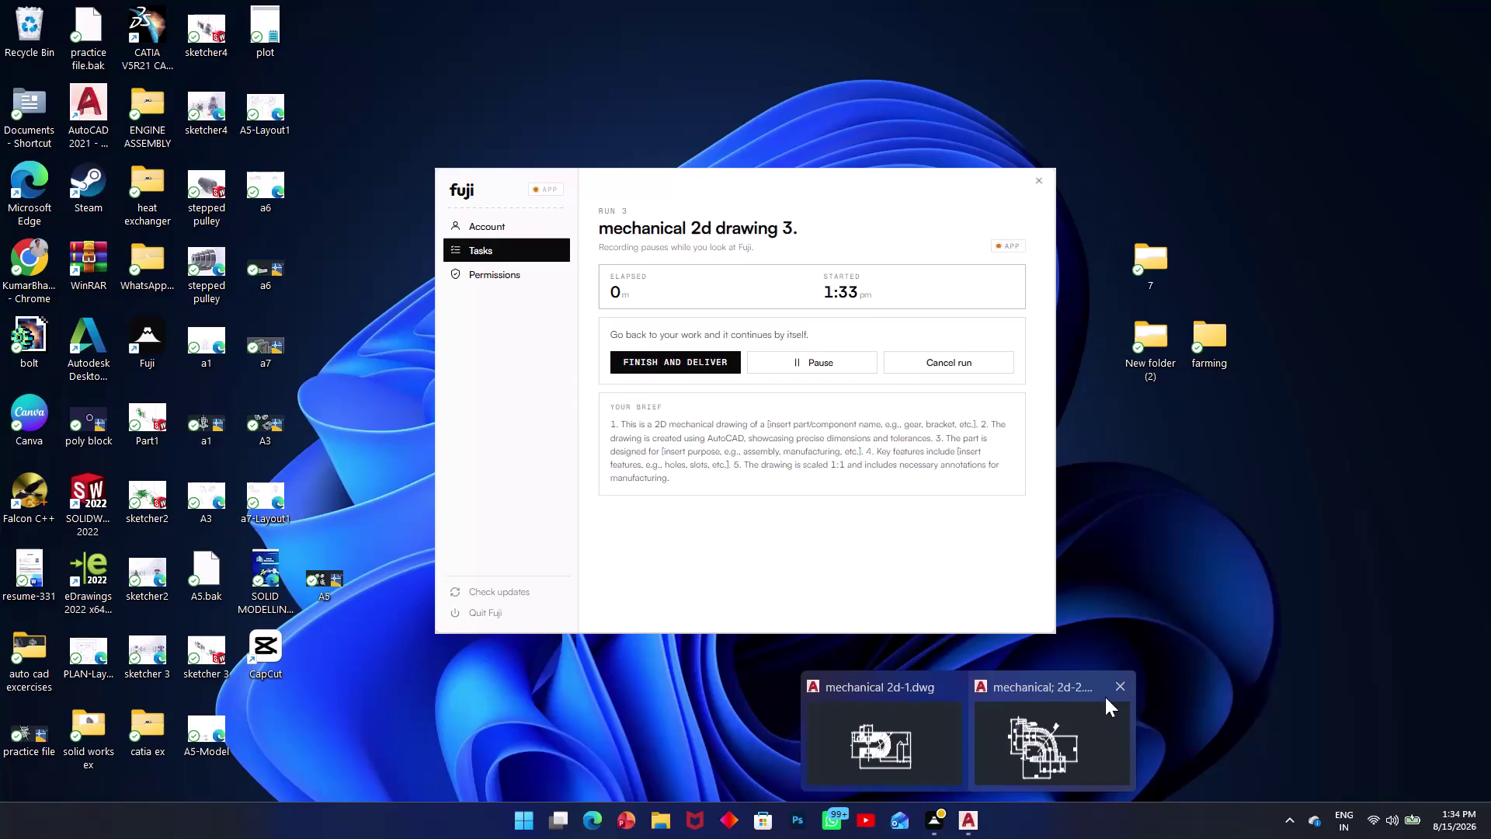
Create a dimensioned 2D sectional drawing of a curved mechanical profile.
Maximize AutoCAD, close both mechanical 2d drawings and start a new blank drawing.
click(926, 762)
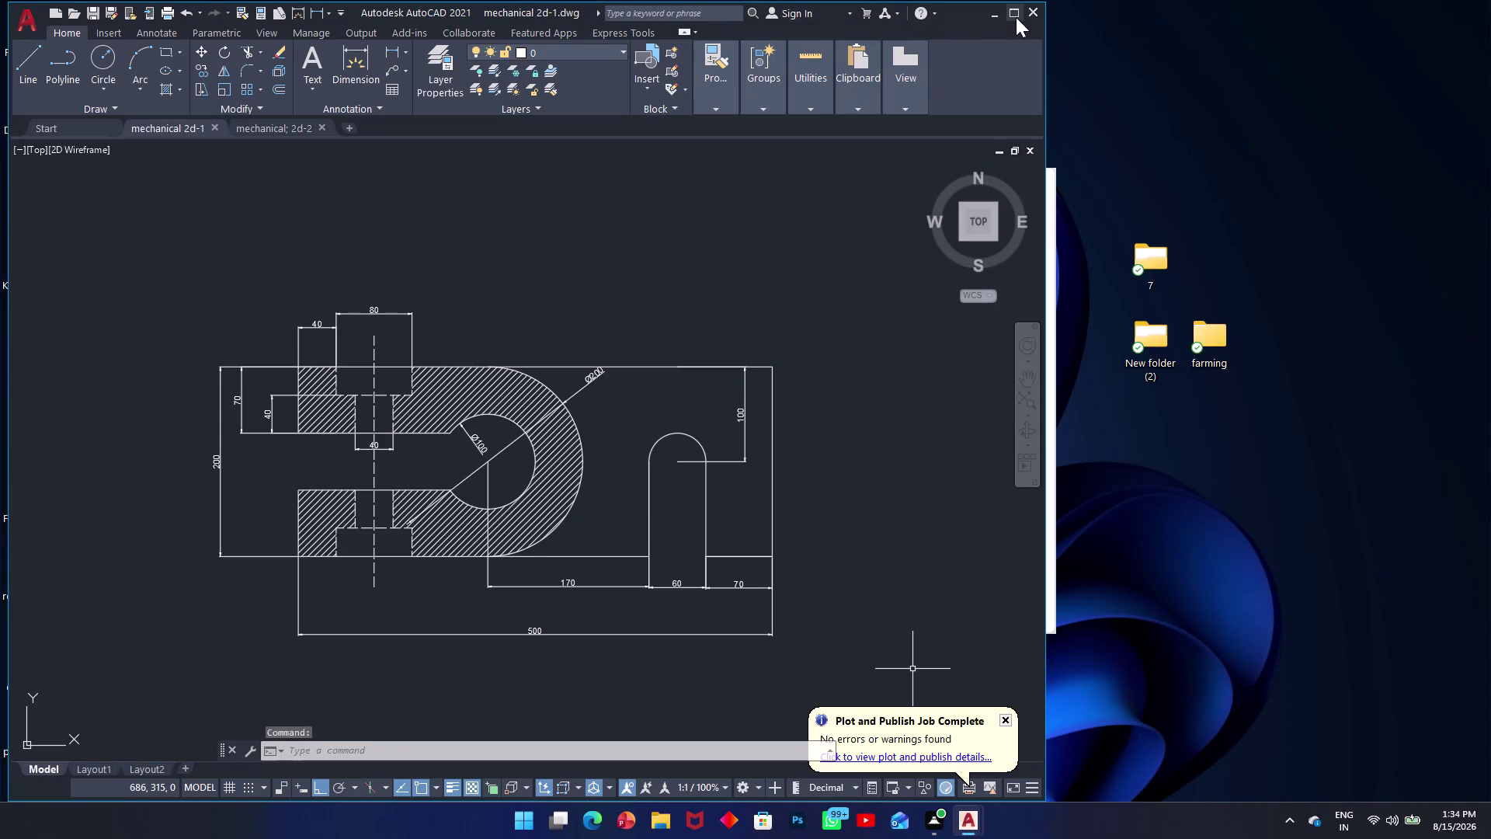
click(1018, 17)
click(312, 121)
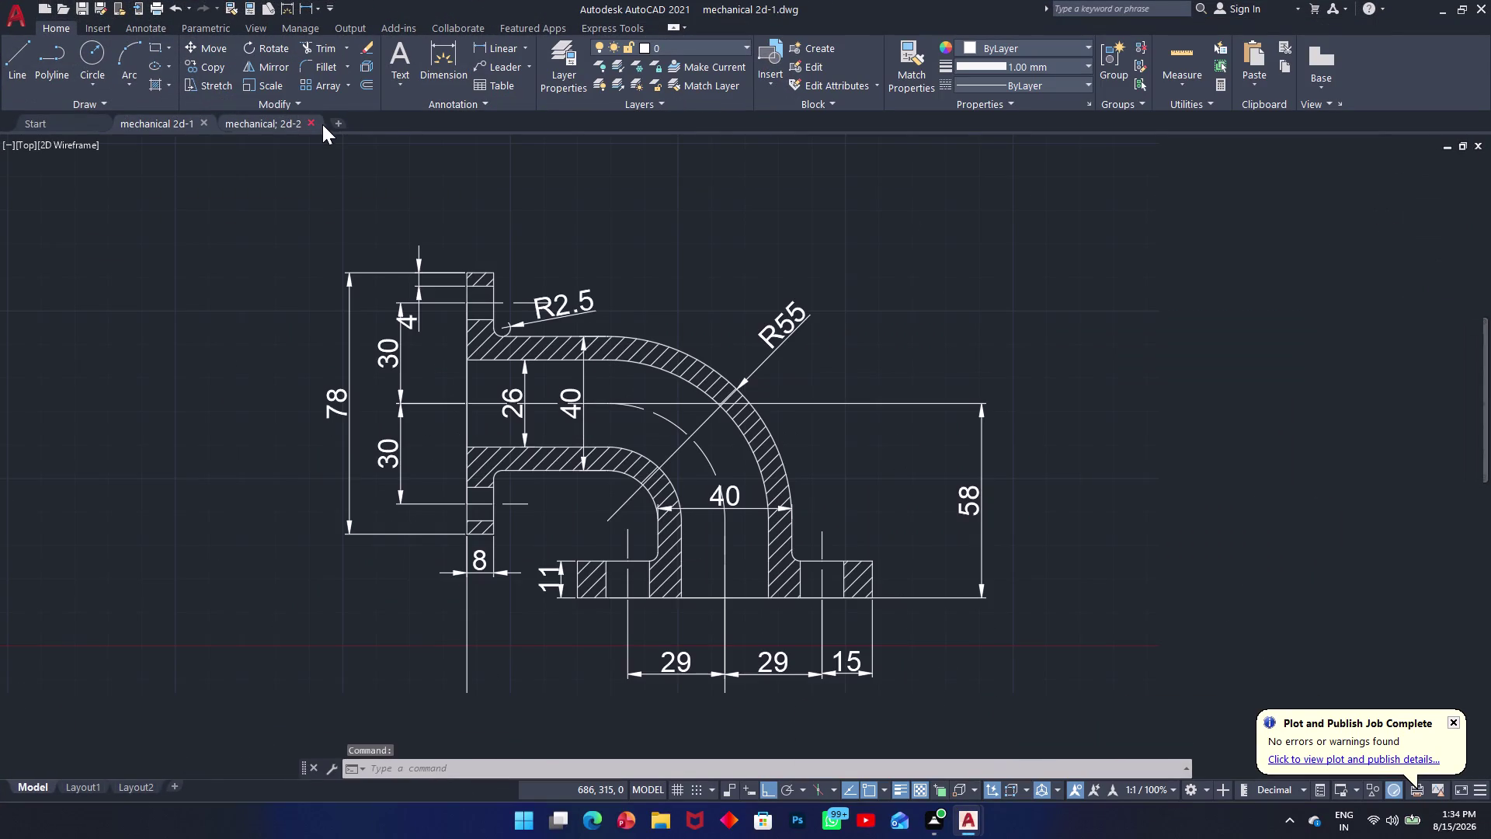
click(338, 125)
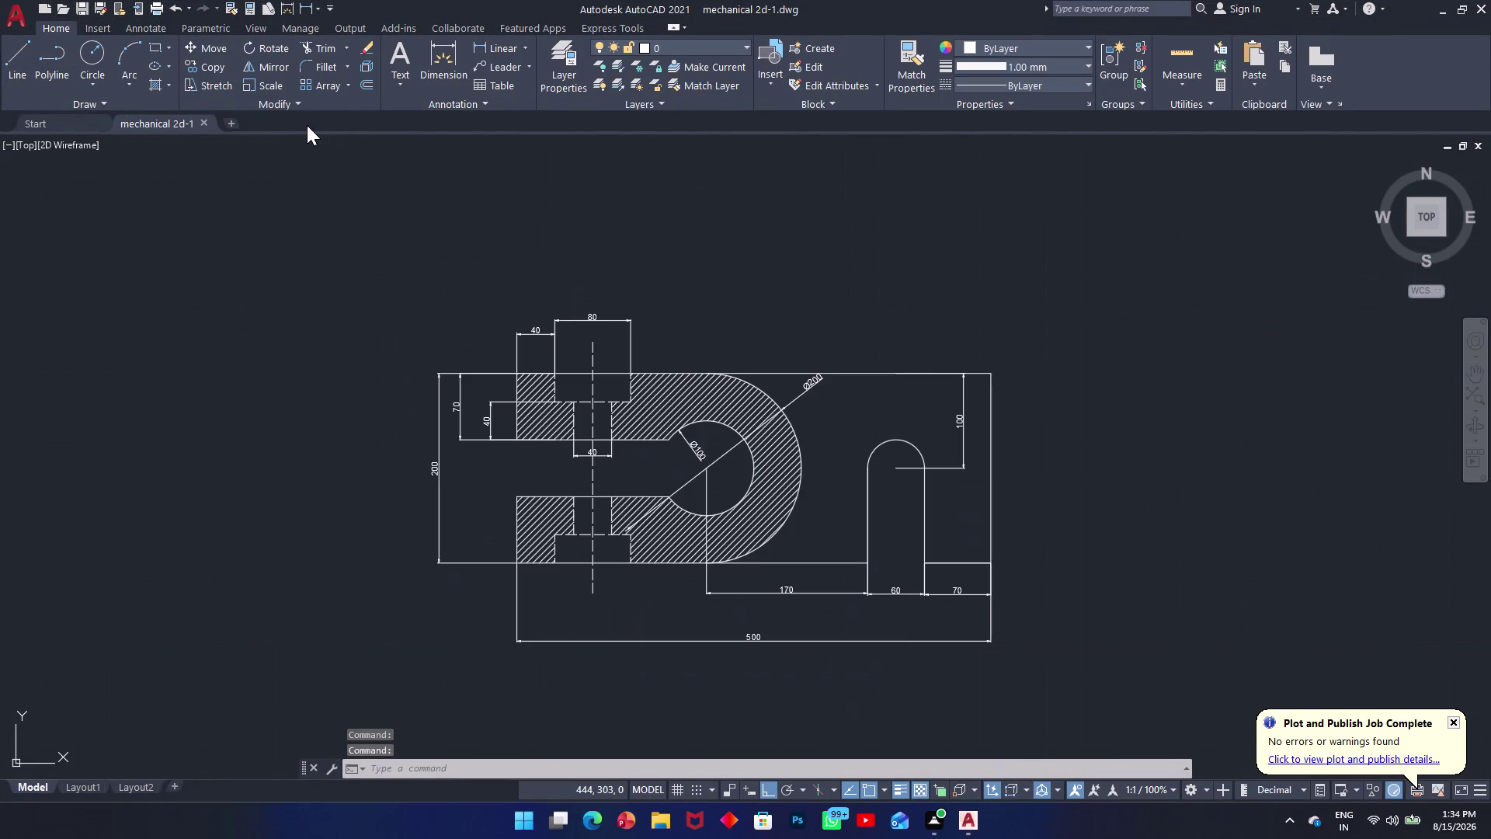
click(201, 123)
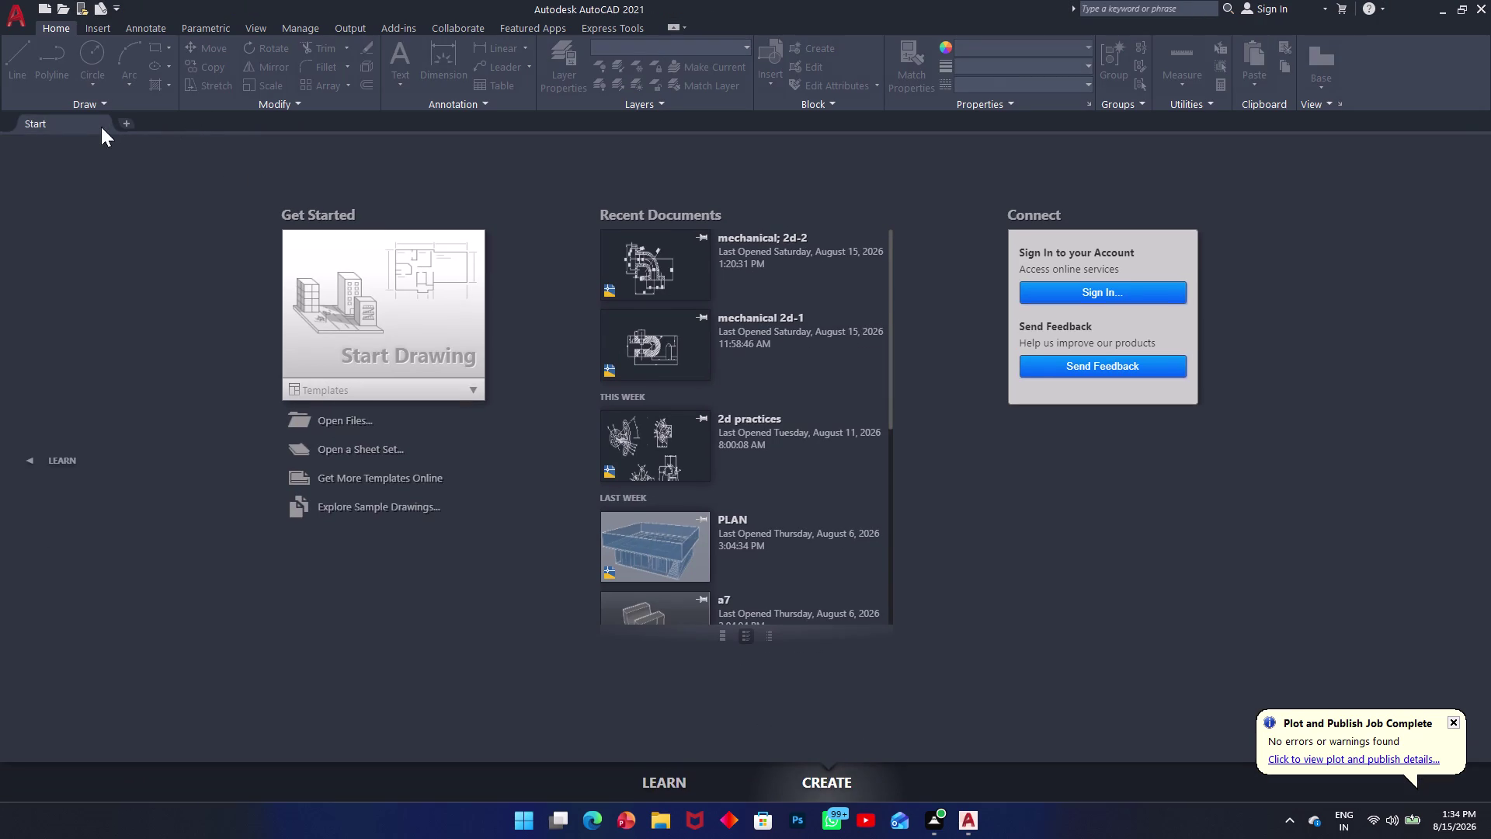
click(122, 123)
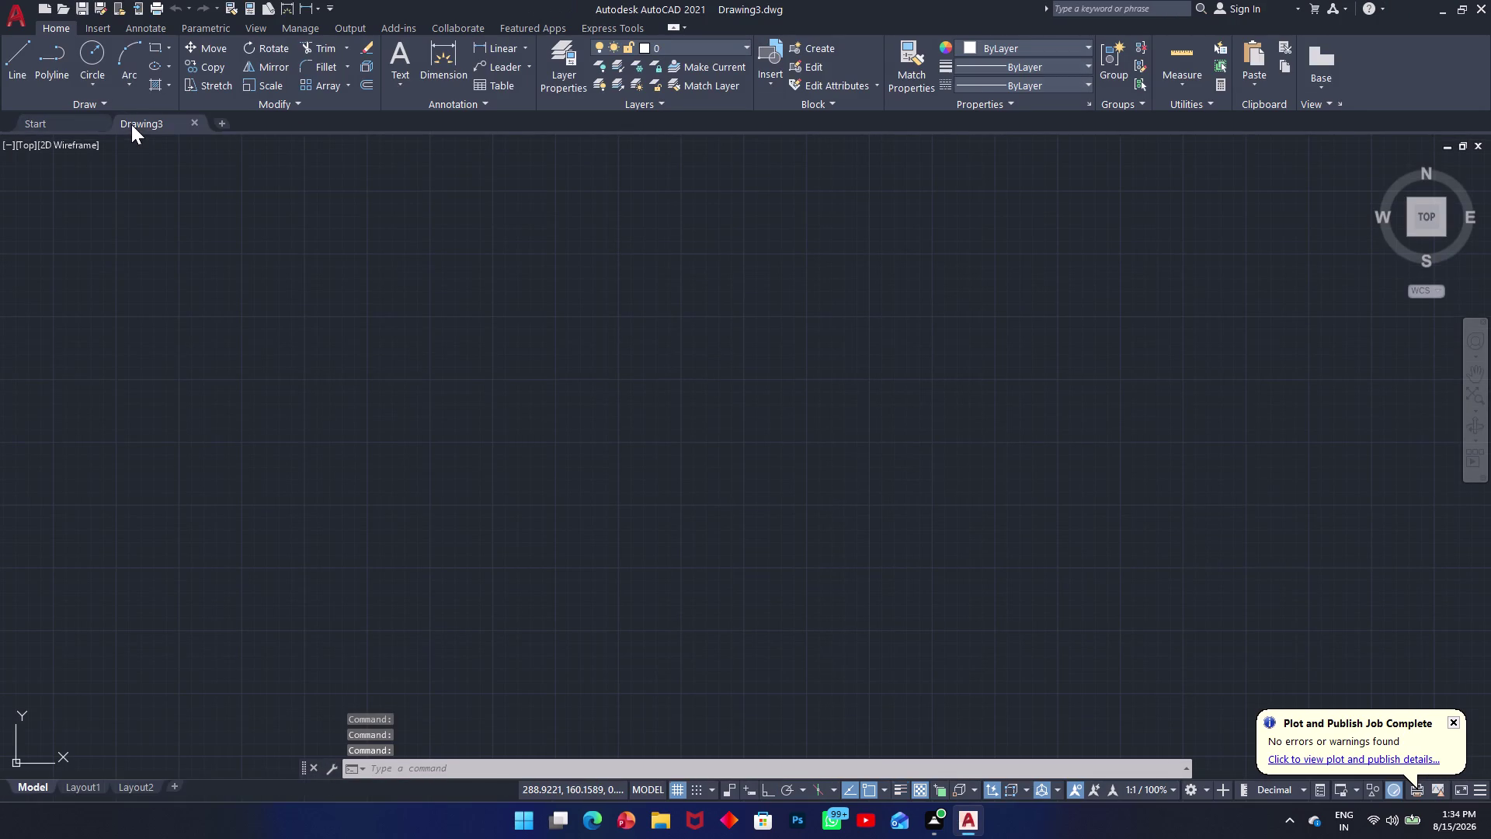
Set the drawing limits from 0,0 to 500,500 with LIMITS.
text(l)
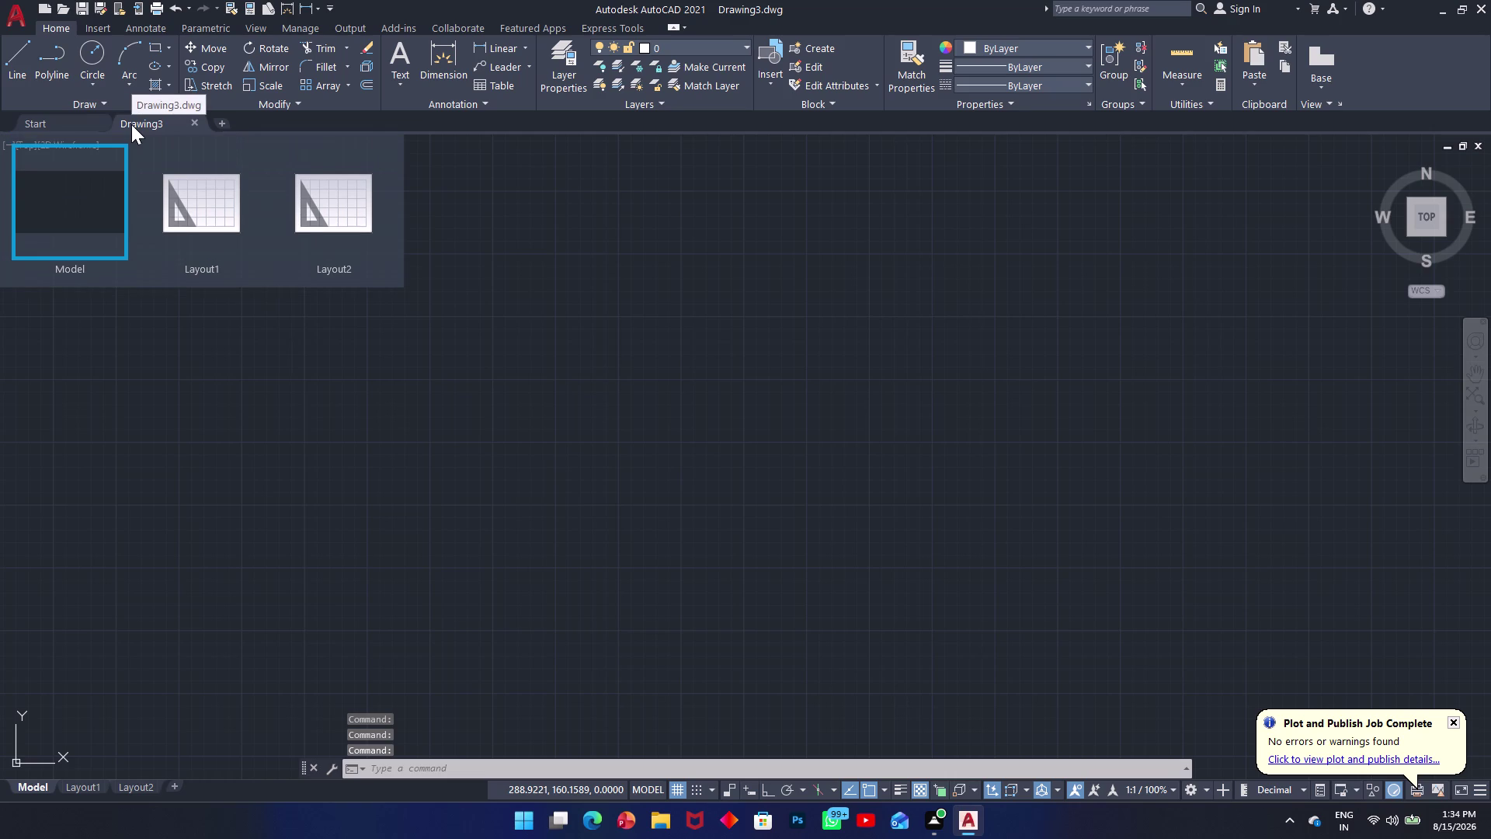
text(im)
key(space)
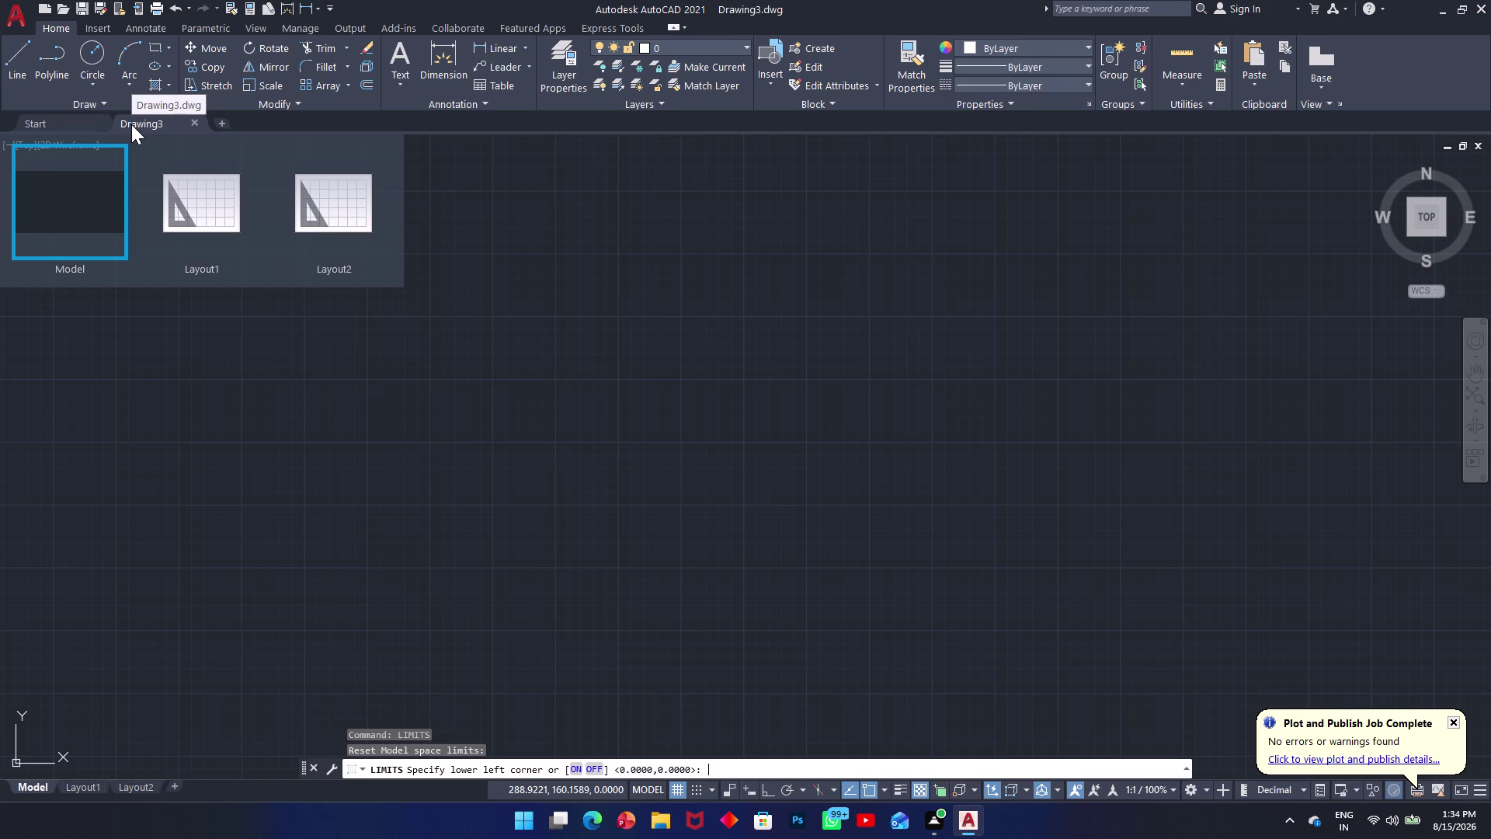
text(0,0)
key(Return)
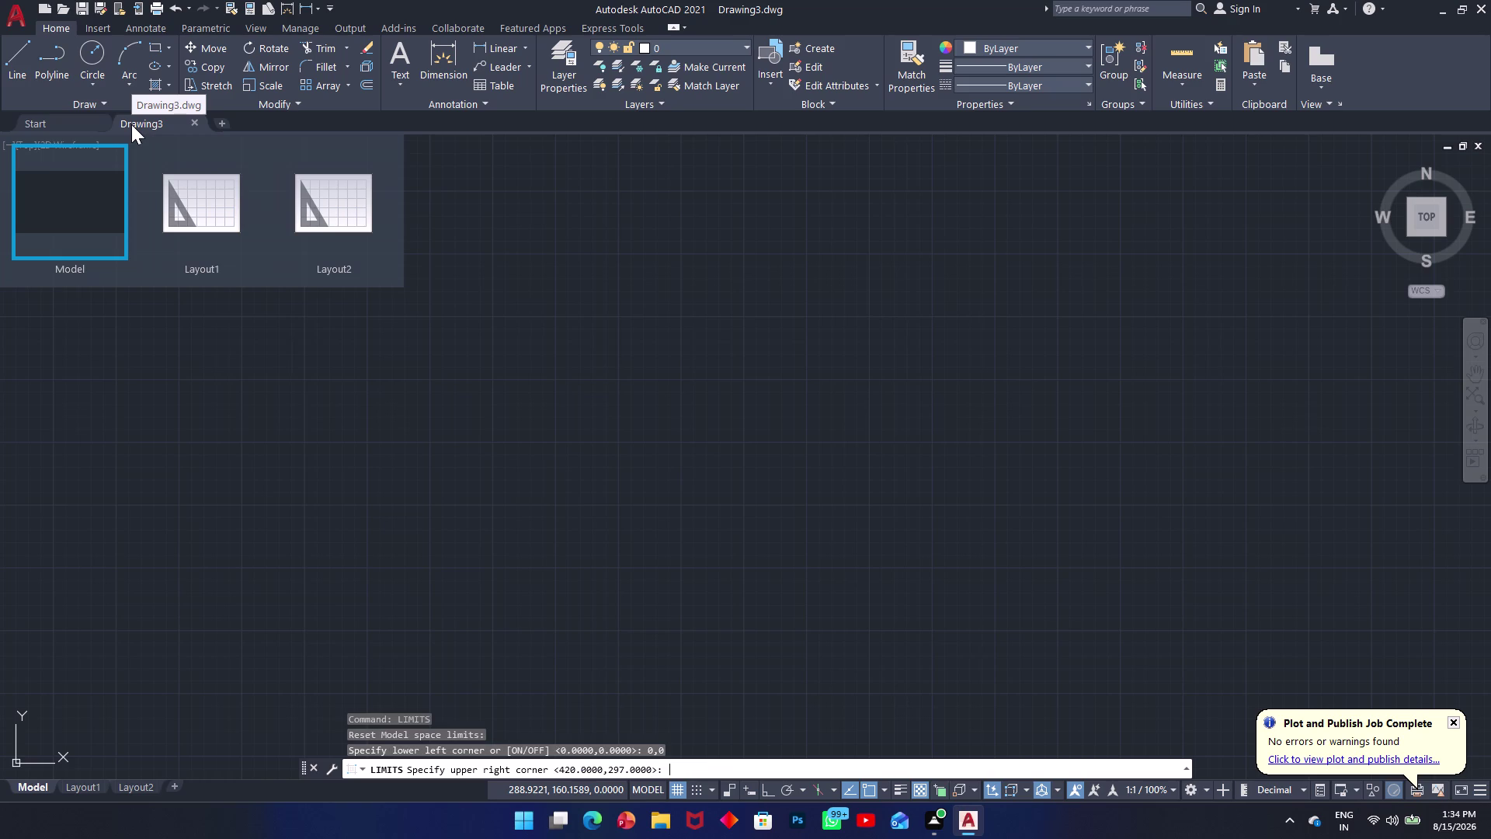
text(100)
key(BackSpace)
key(BackSpace)
key(BackSpace)
text(500,5)
text(00)
key(Return)
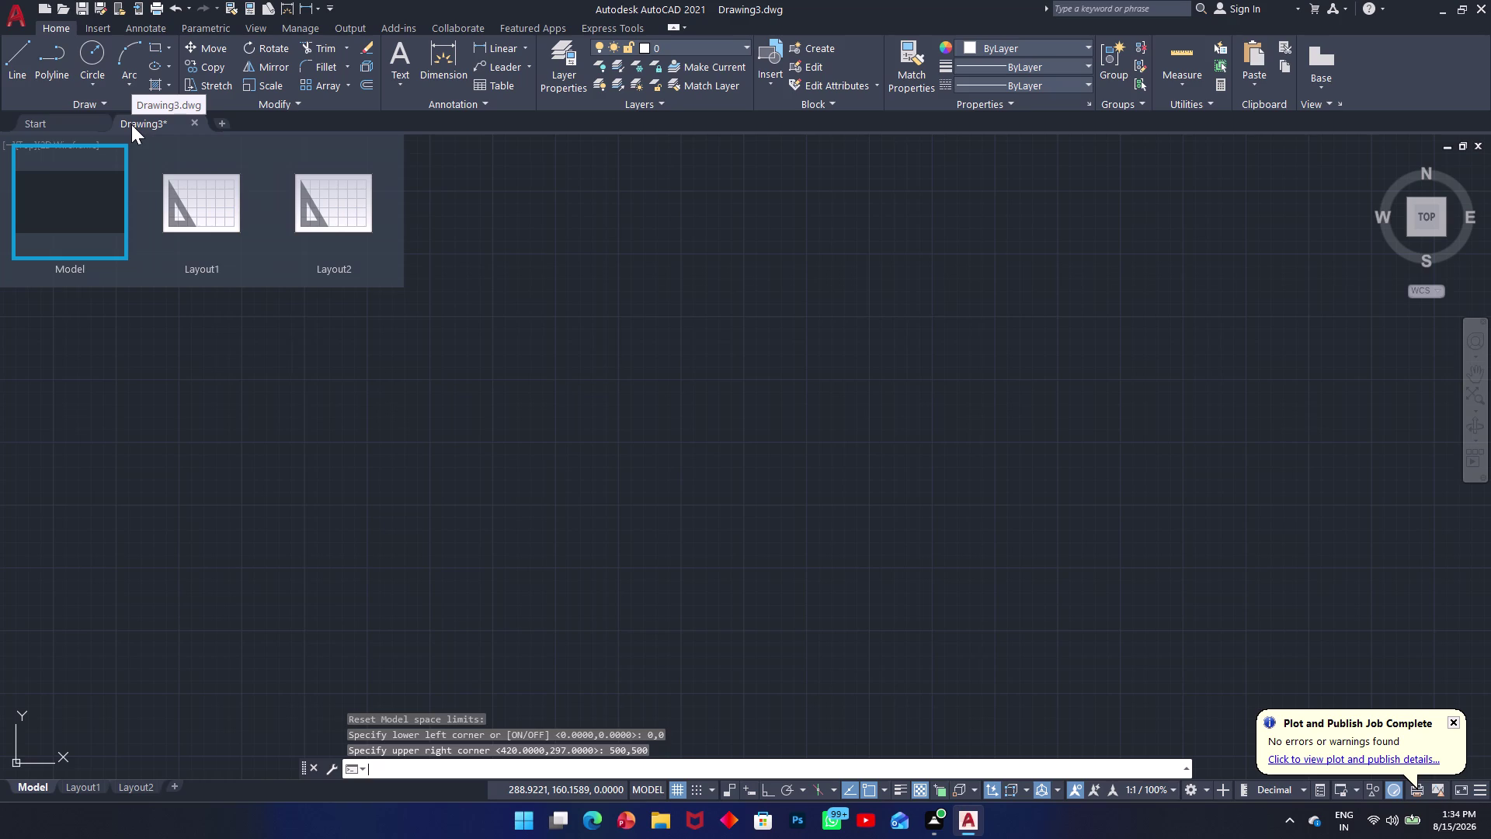
Zoom All to fit the view to the new limits.
key(z)
key(Return)
key(a)
key(Return)
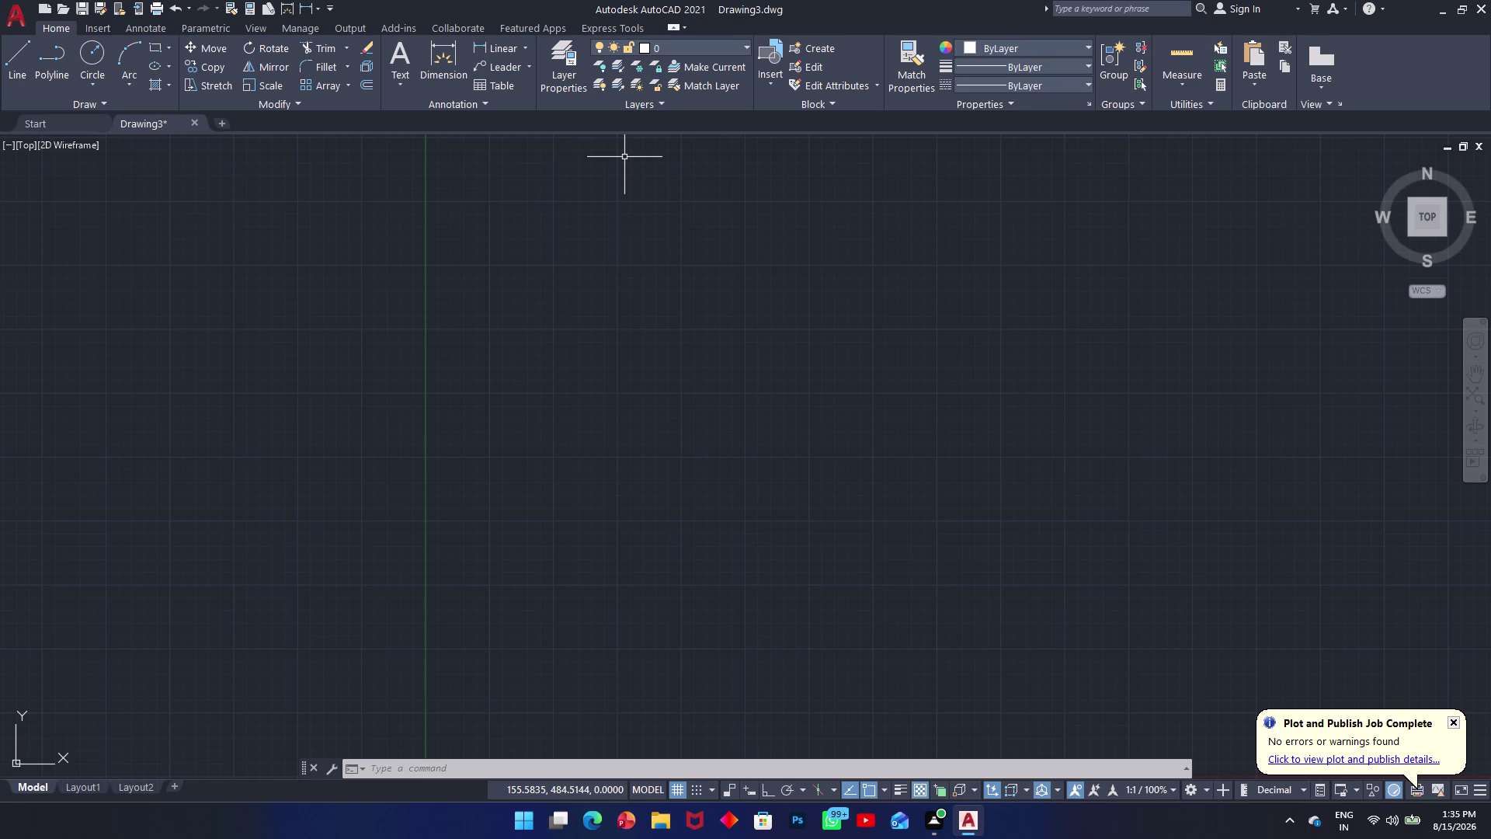
Draw a 225-unit horizontal line with Ortho on, then turn Ortho off.
text(l)
key(space)
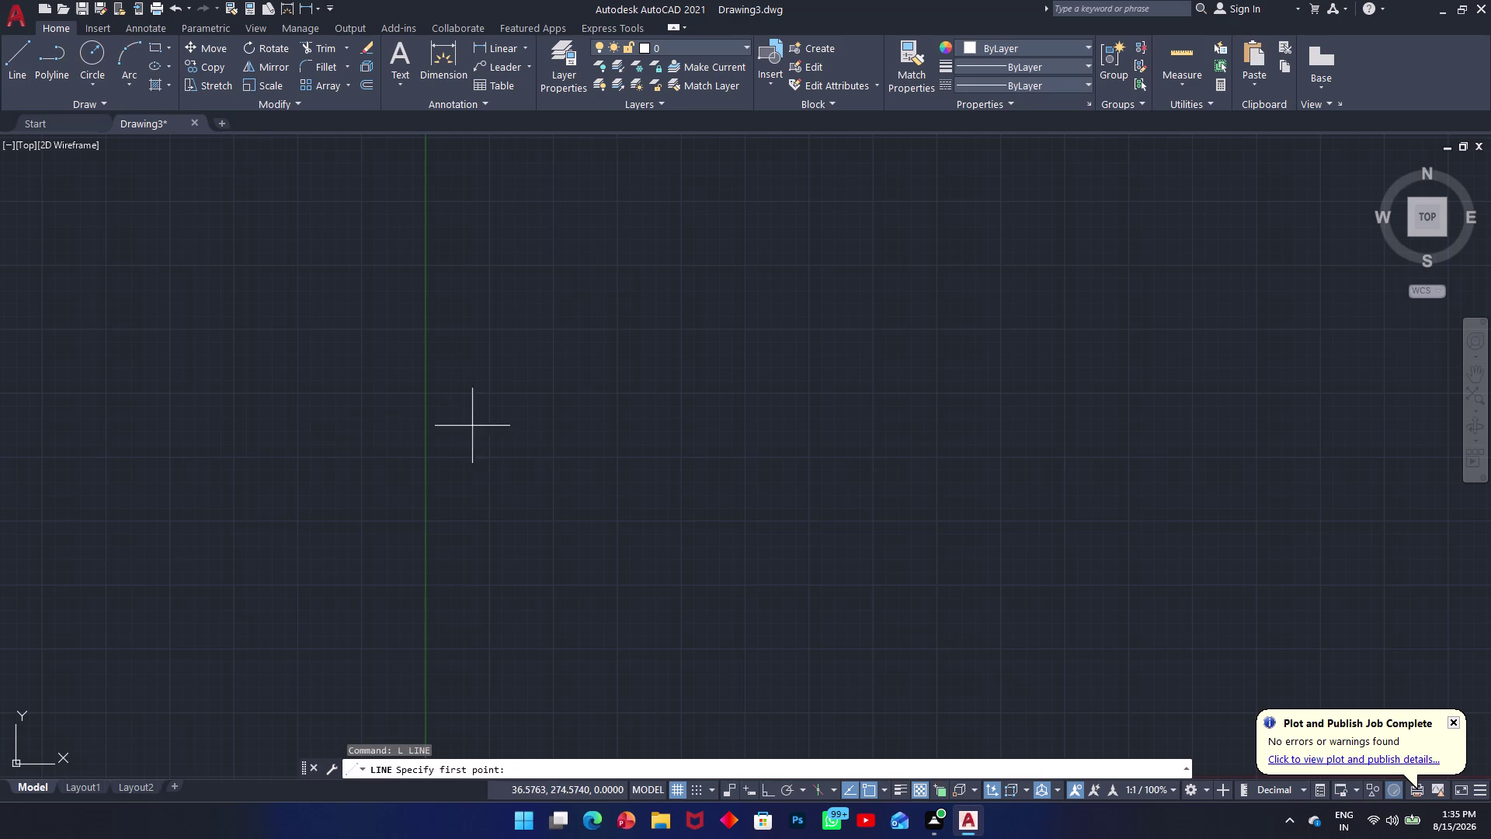
click(469, 421)
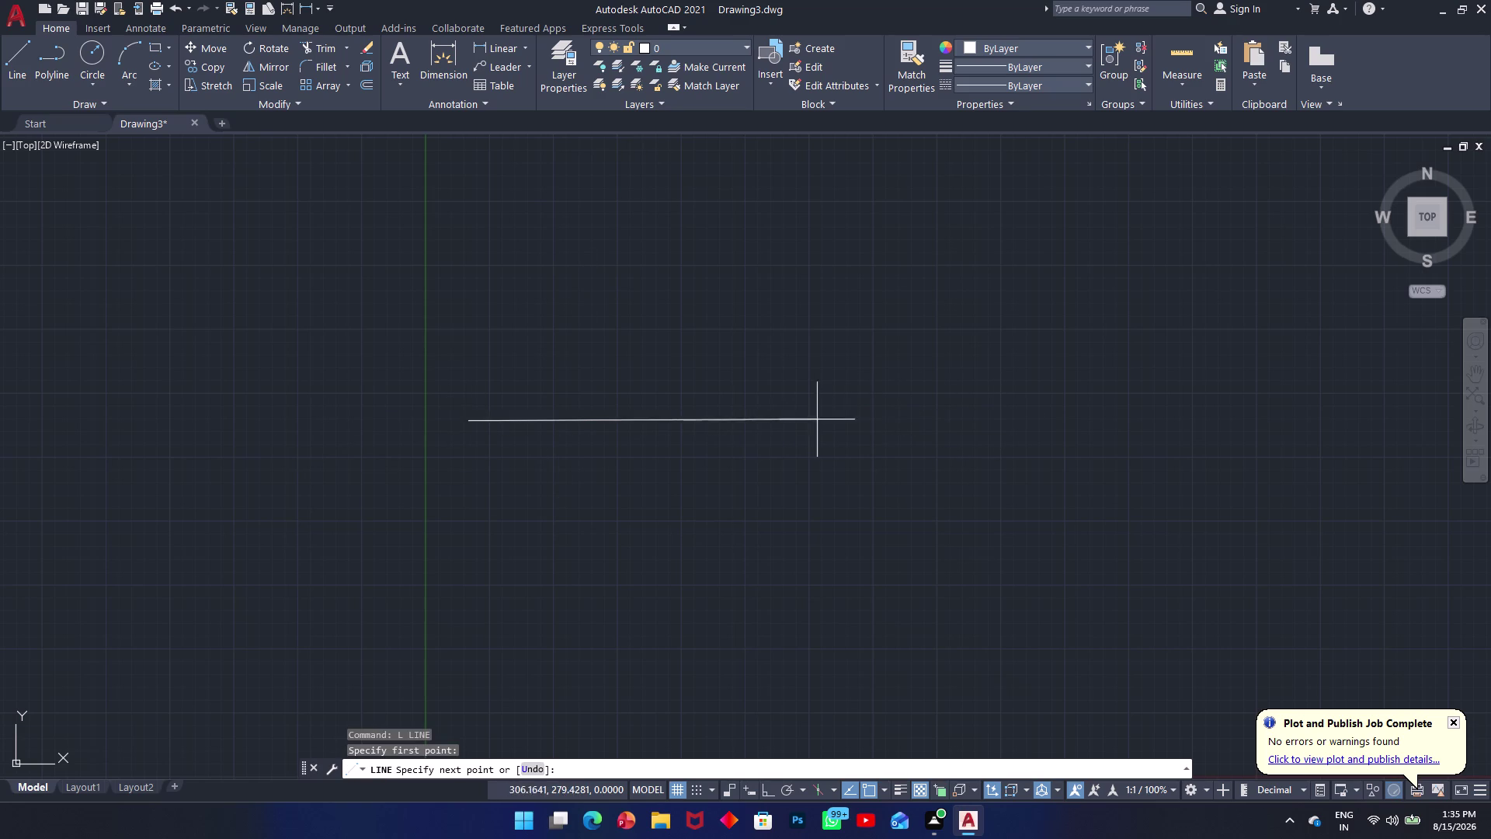
key(F8)
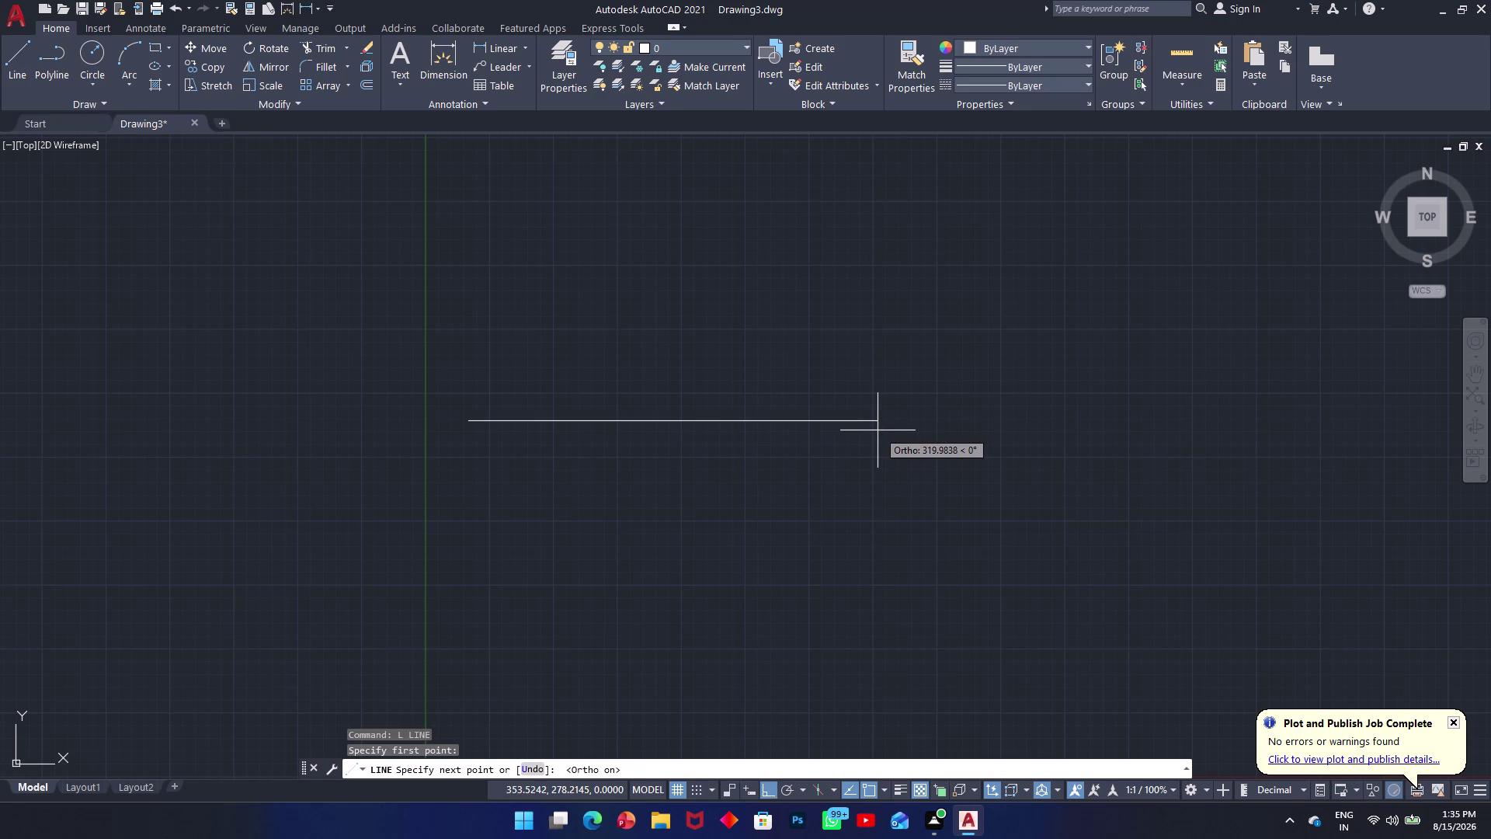
text(225)
key(Return)
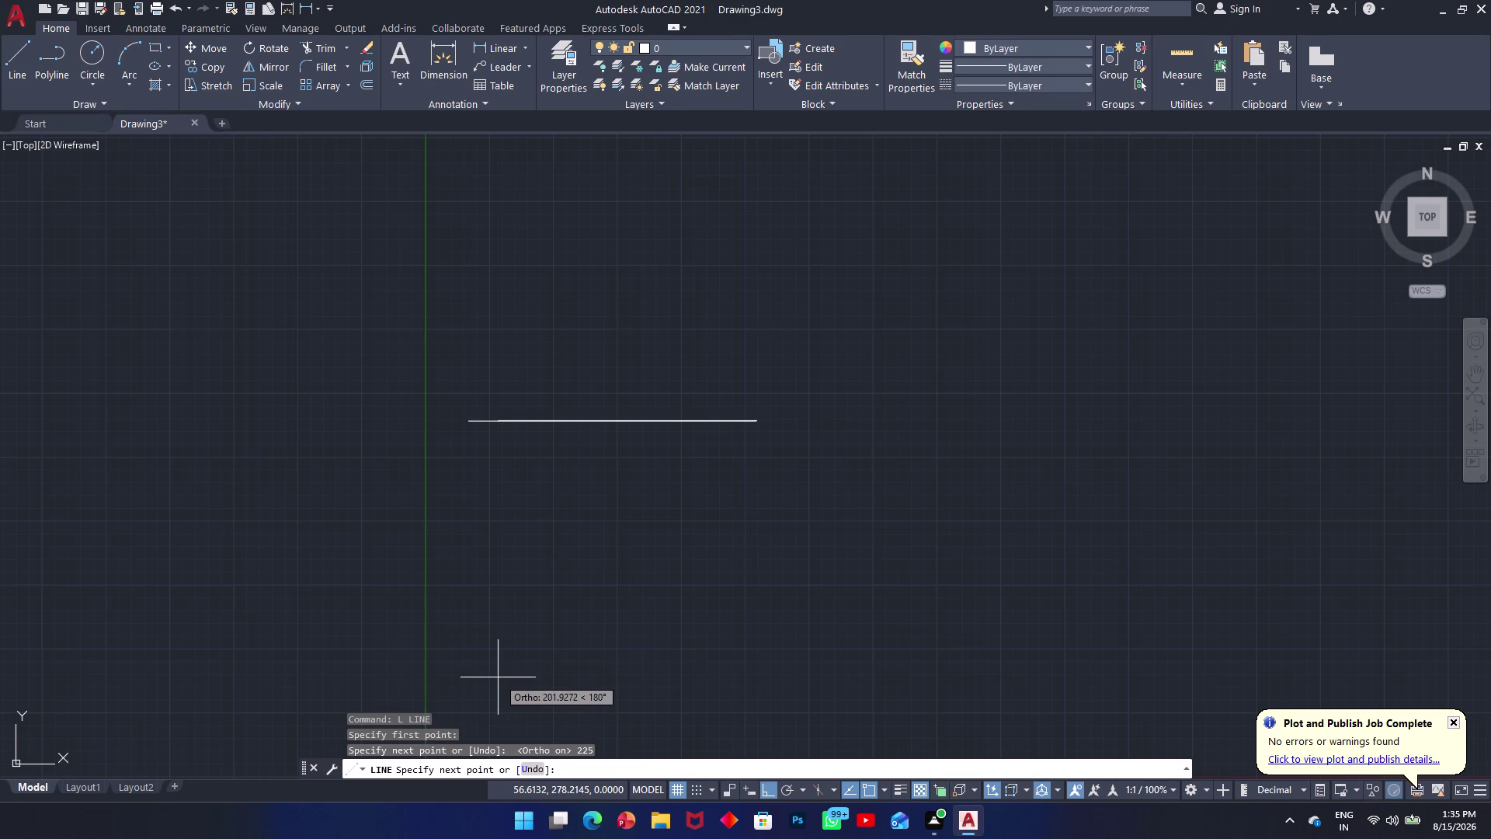
key(F8)
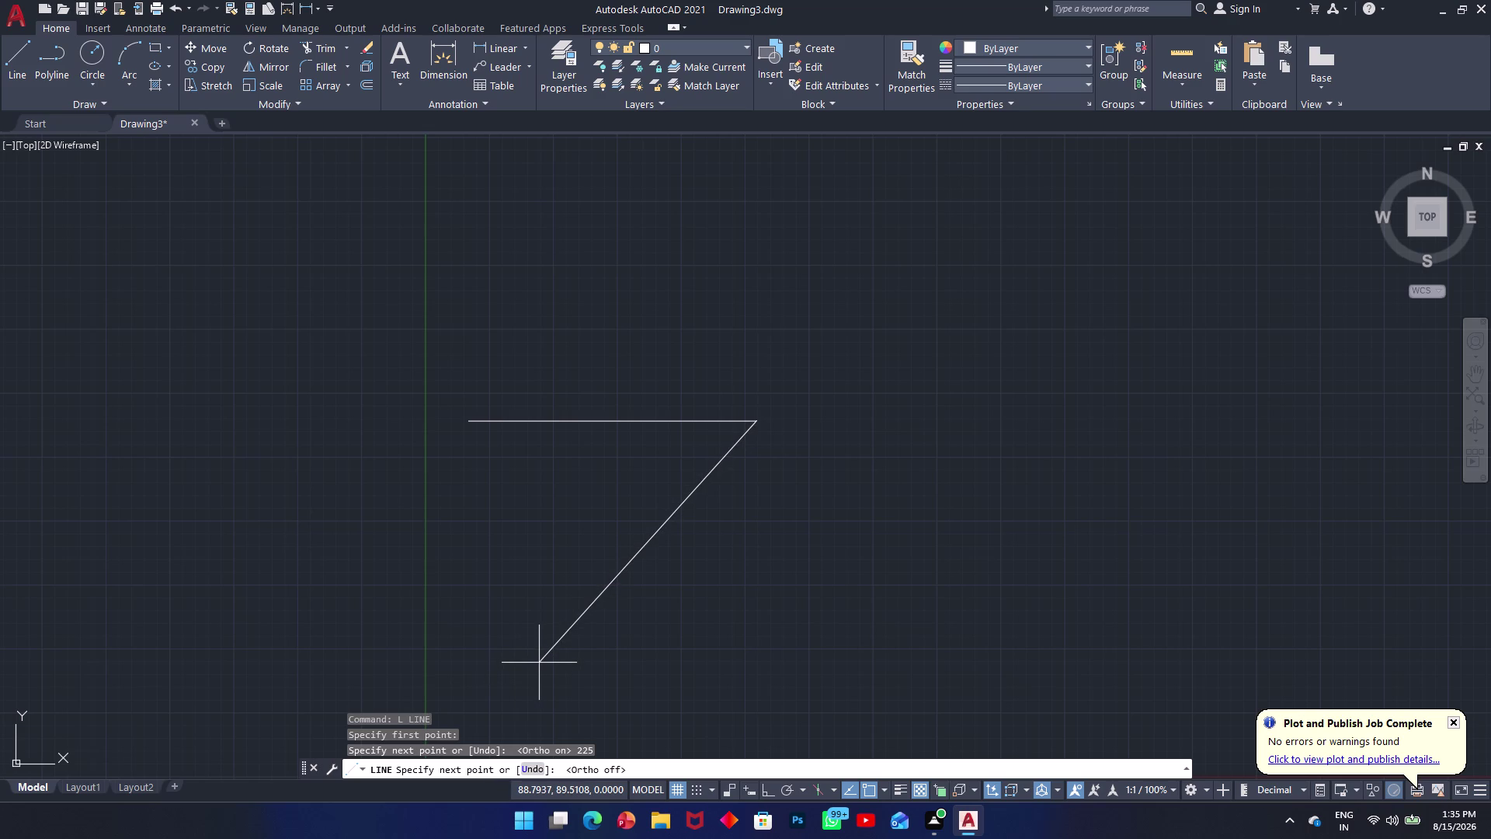
Cycle the dynamic input fields and pan the view to show the origin.
key(Tab)
key(Tab)
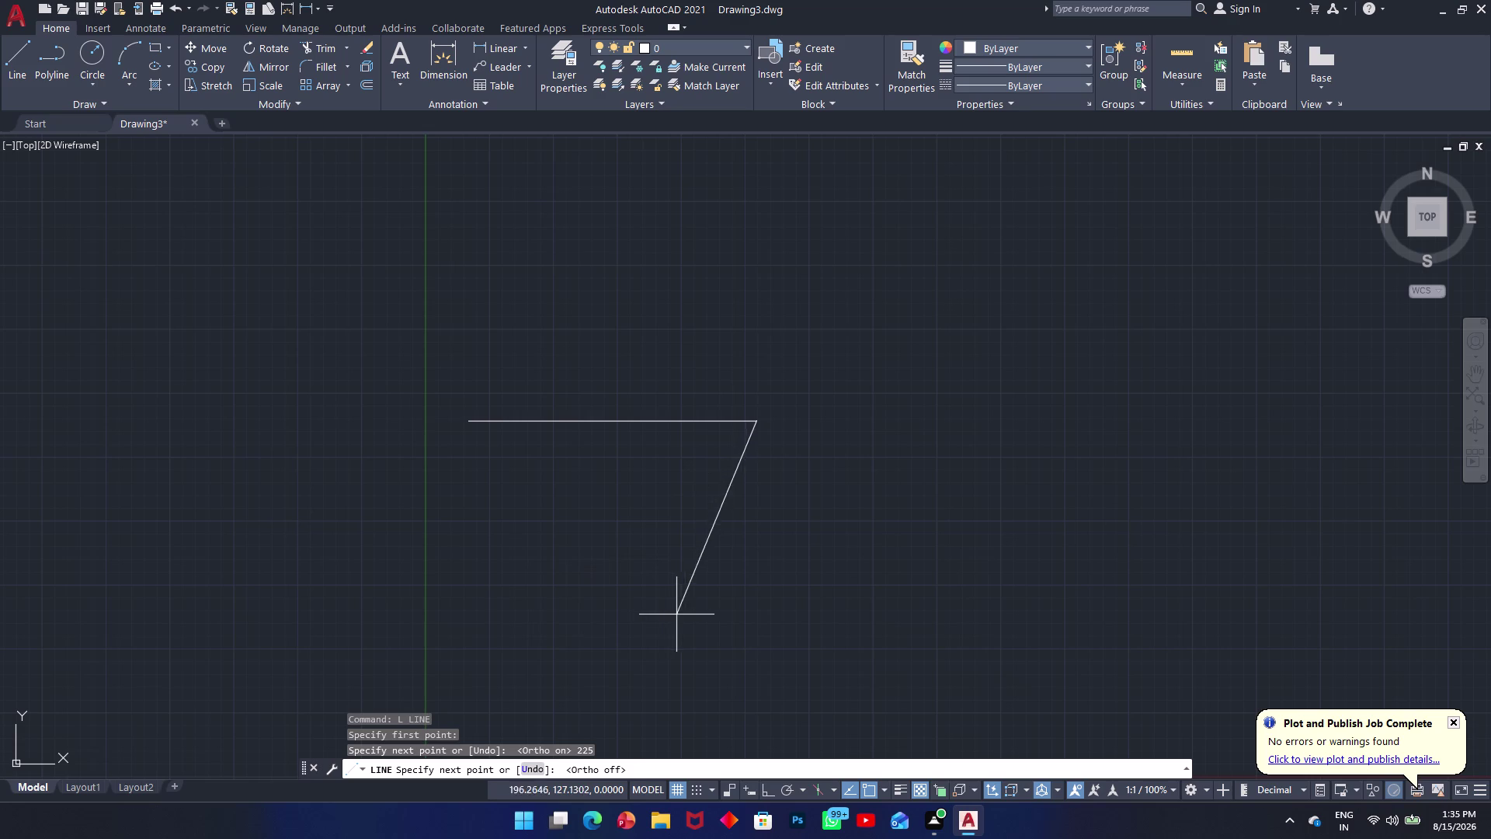
key(Tab)
key(Tab)
key(Tab)
key(Tab)
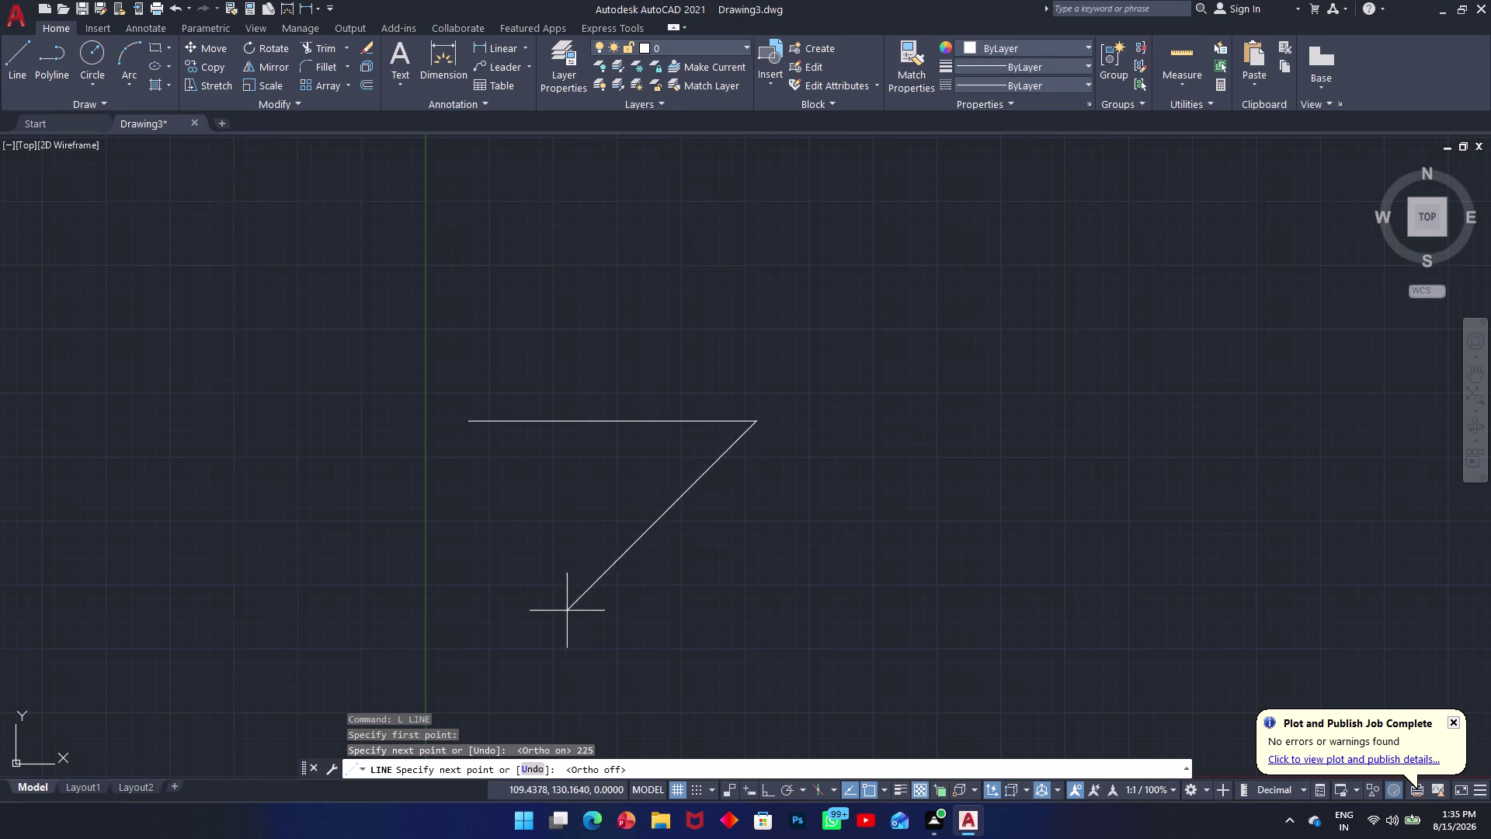
key(Tab)
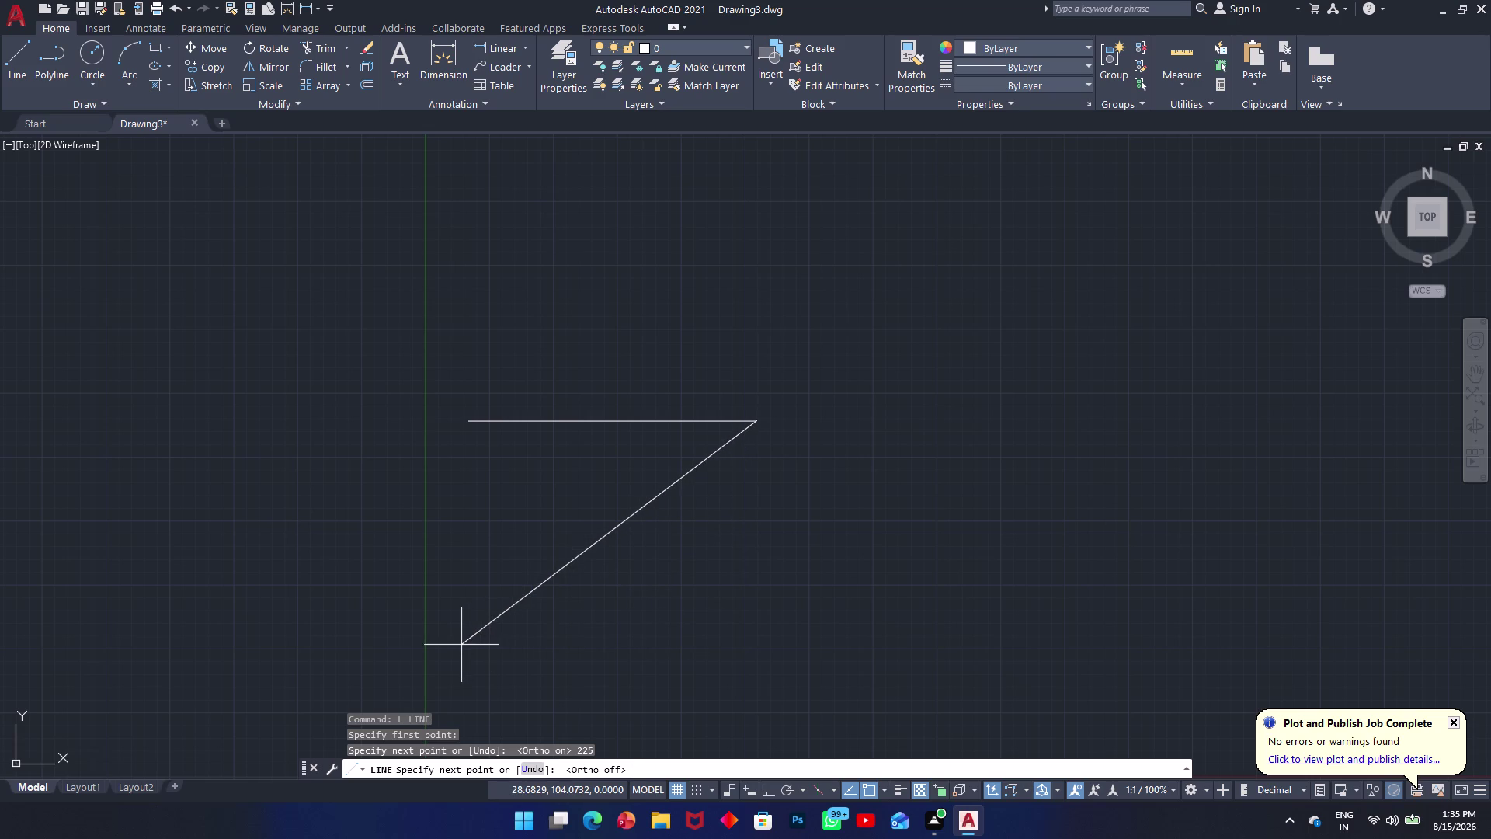
key(comma)
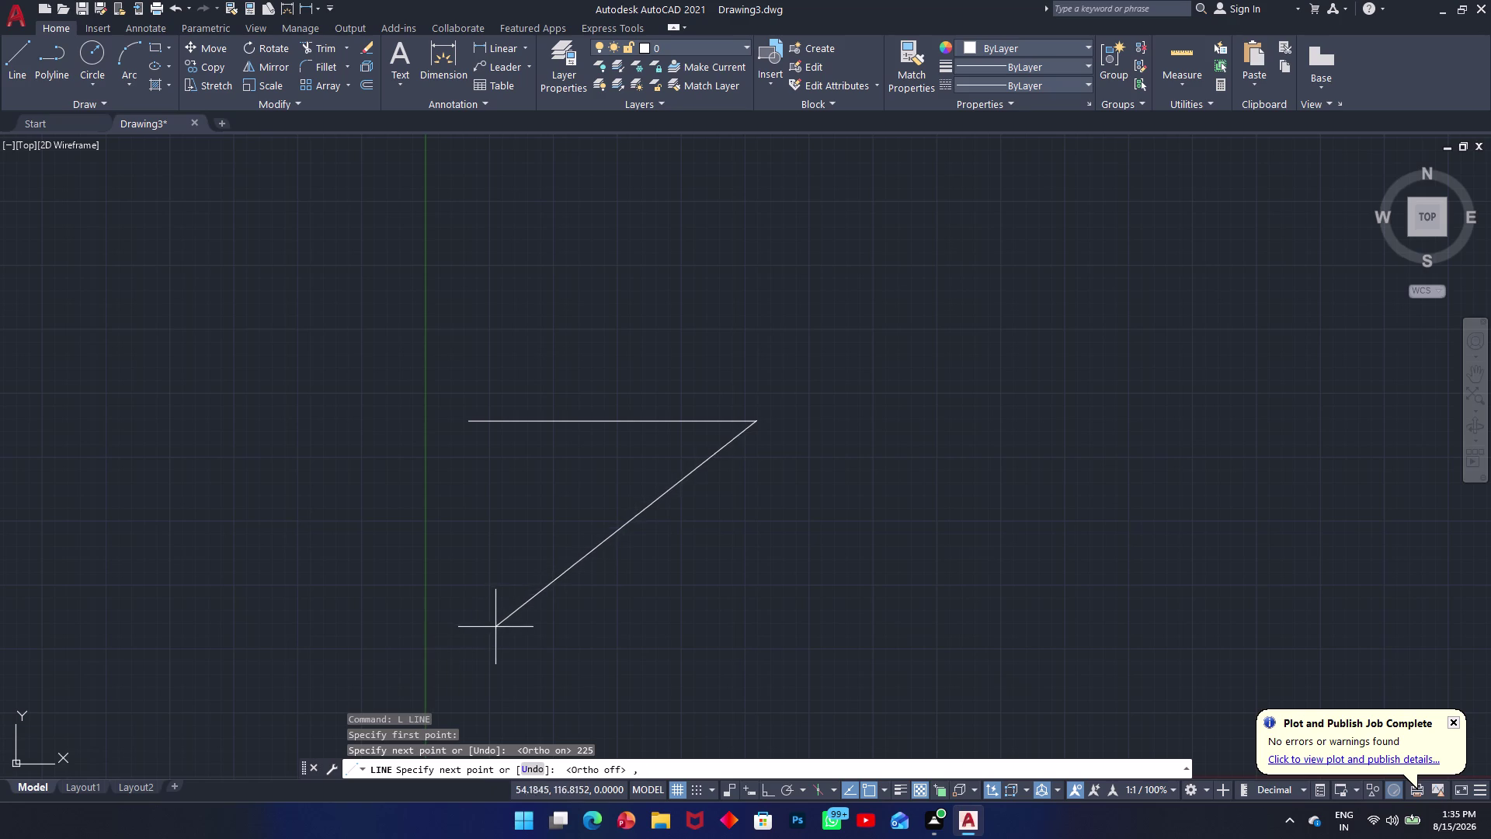
middle_drag(498, 624, 687, 497)
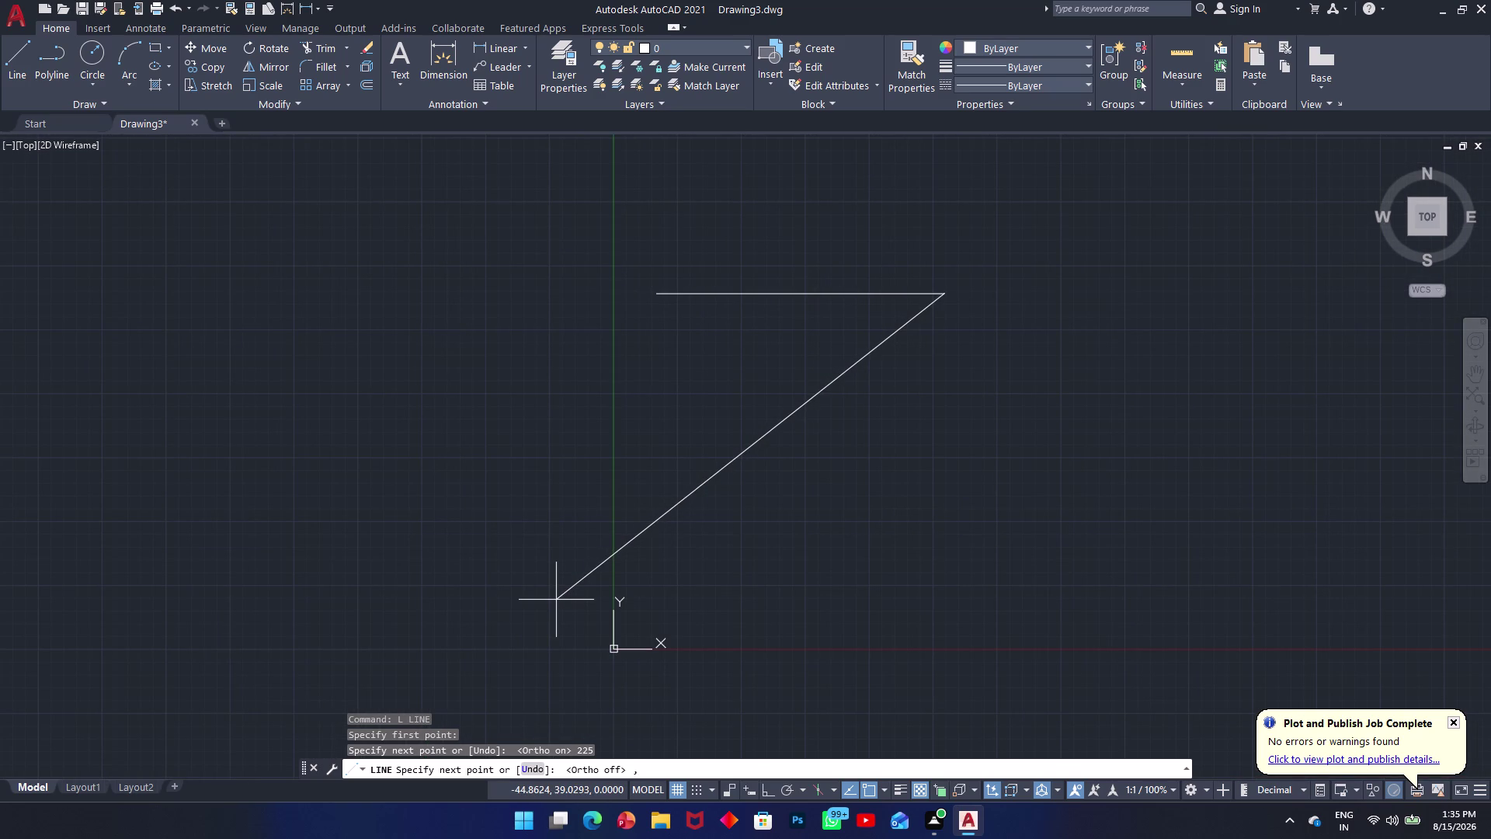
Enable Polar Tracking and place a 225° diagonal line from the horizontal line's end past the origin.
key(BackSpace)
key(shift+less)
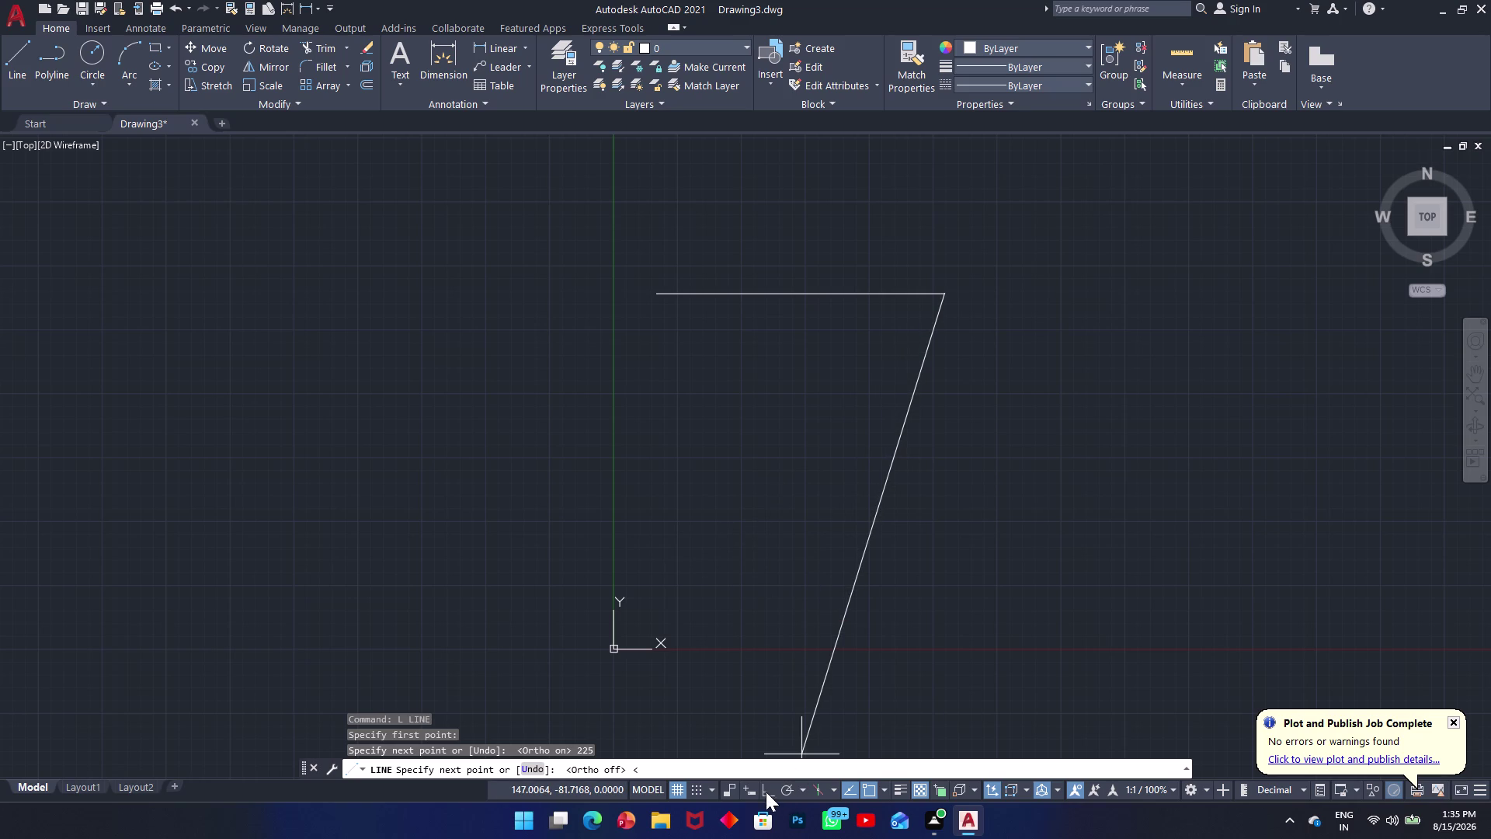
click(791, 792)
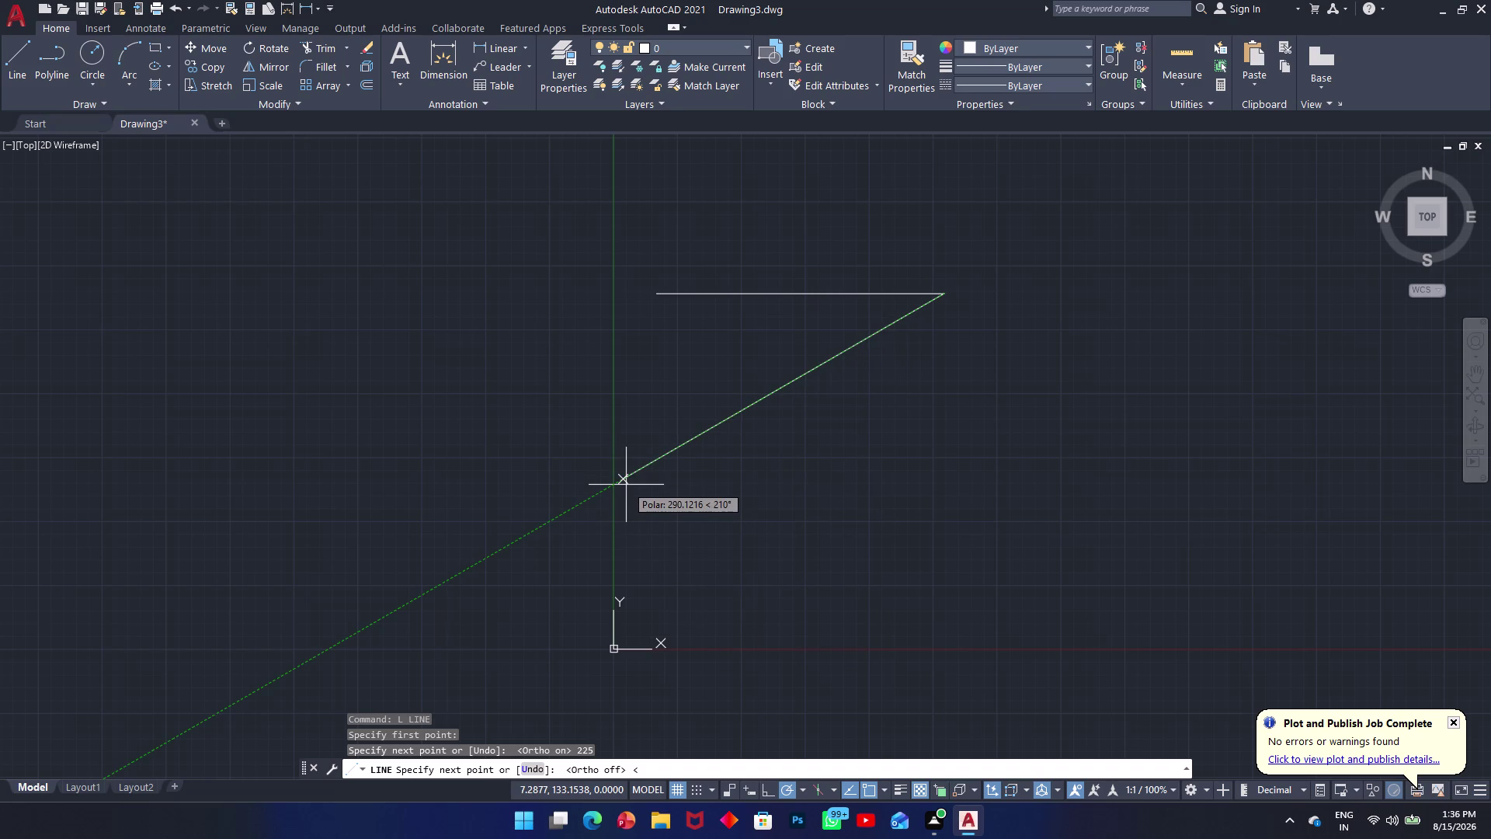
click(808, 788)
click(807, 675)
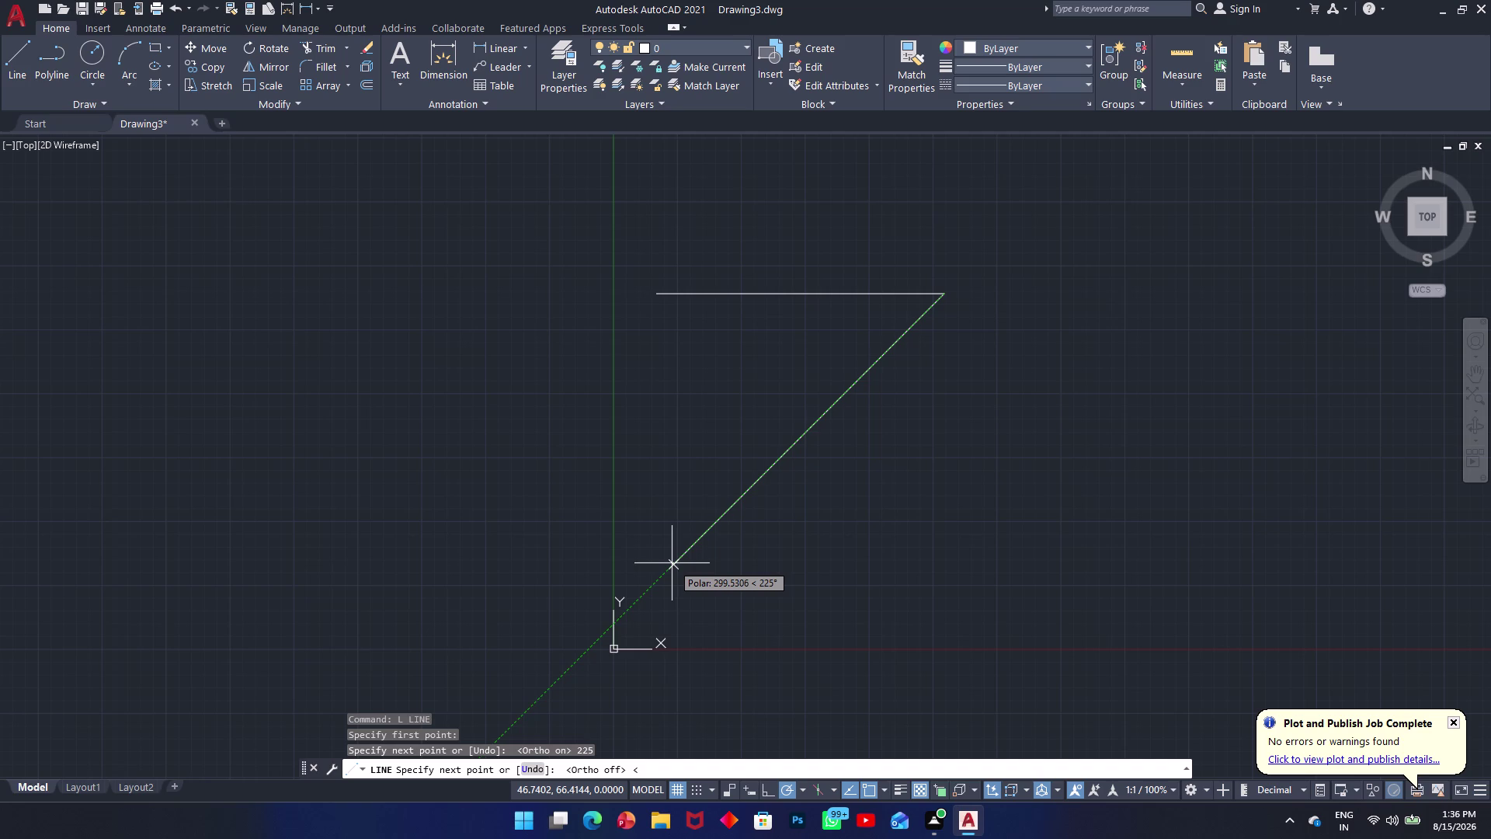
click(561, 679)
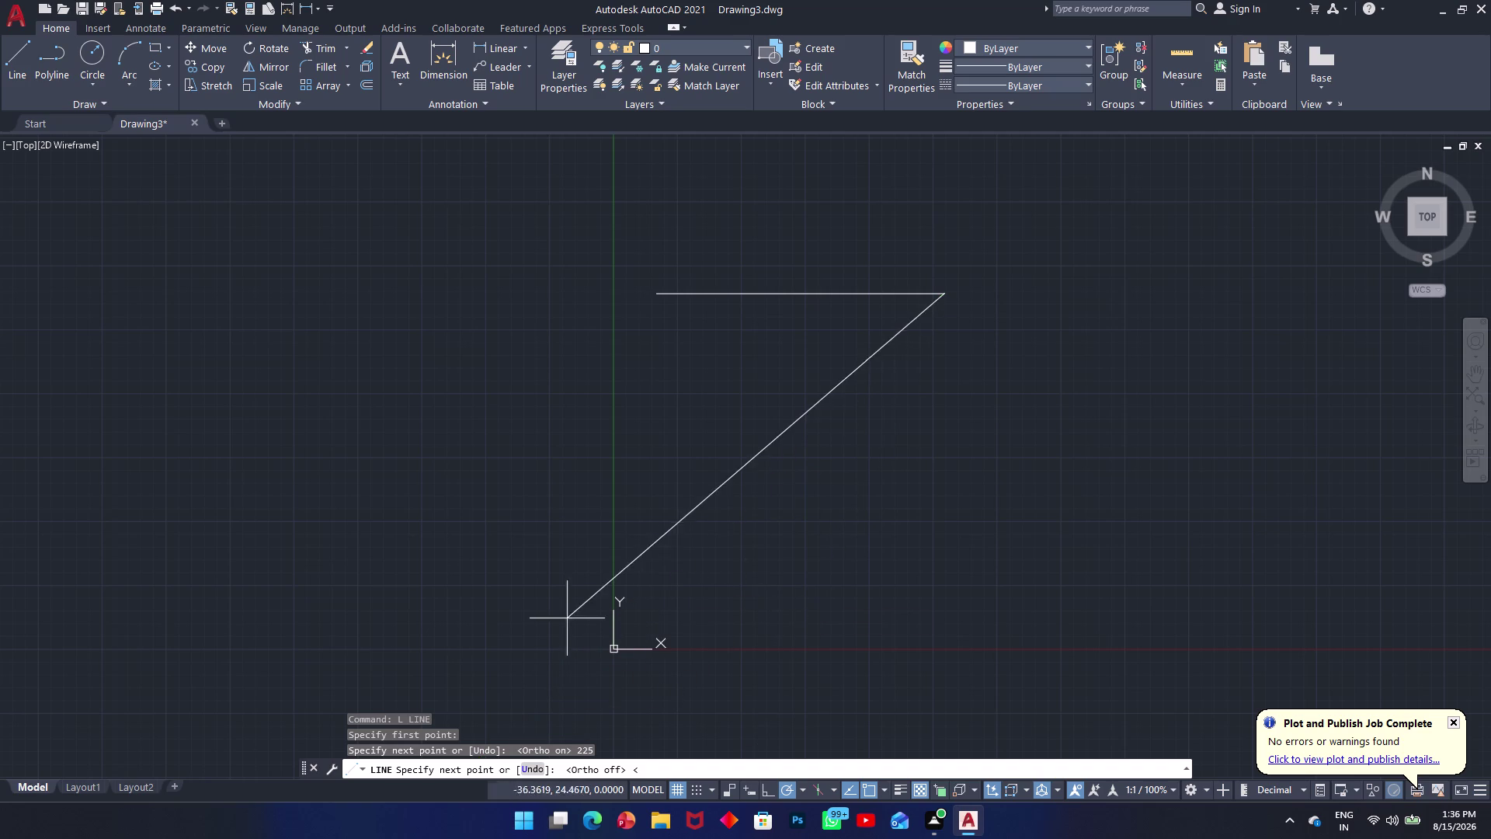
click(571, 657)
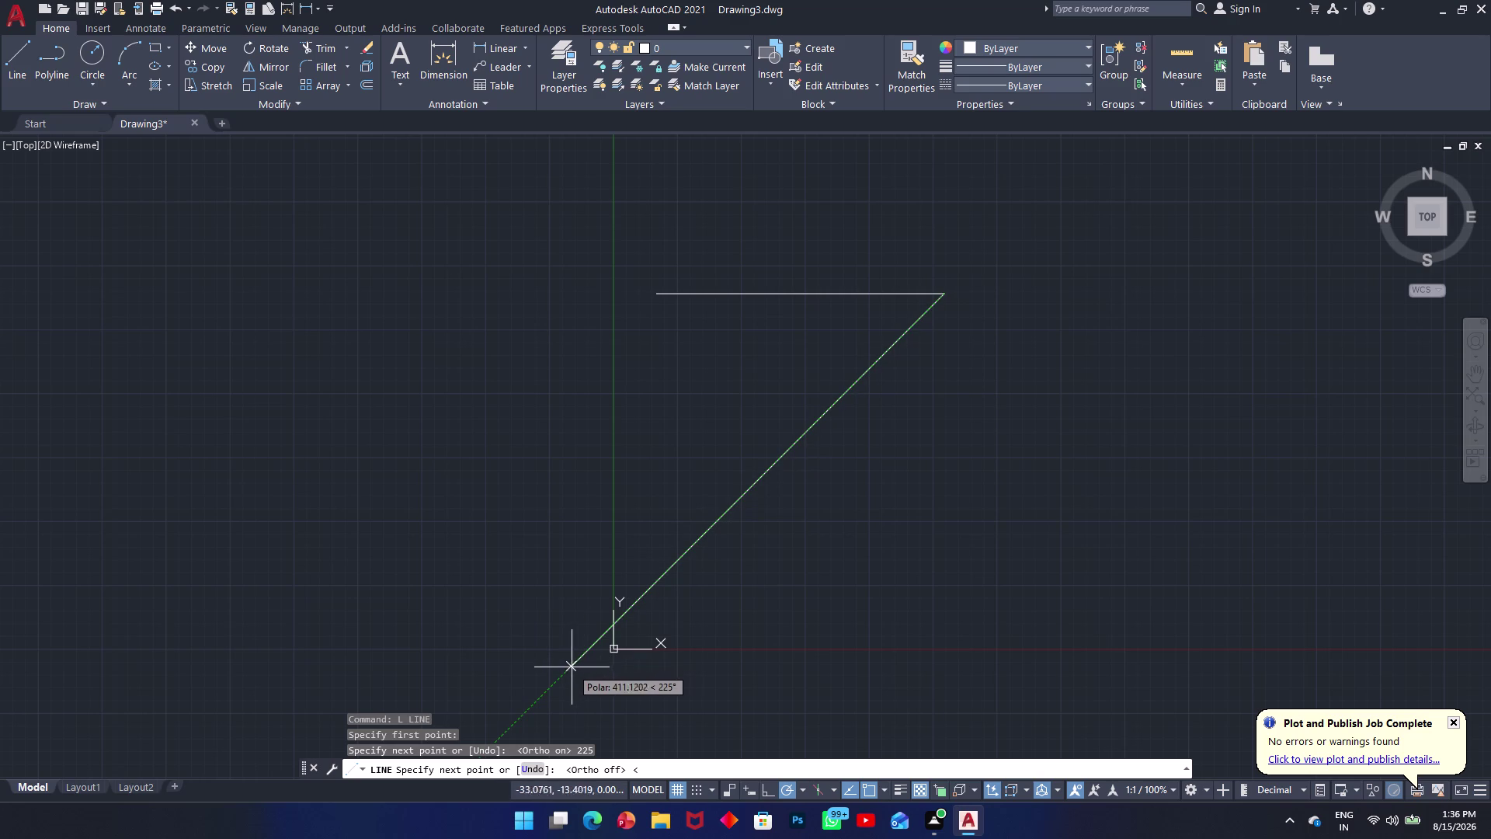
click(568, 669)
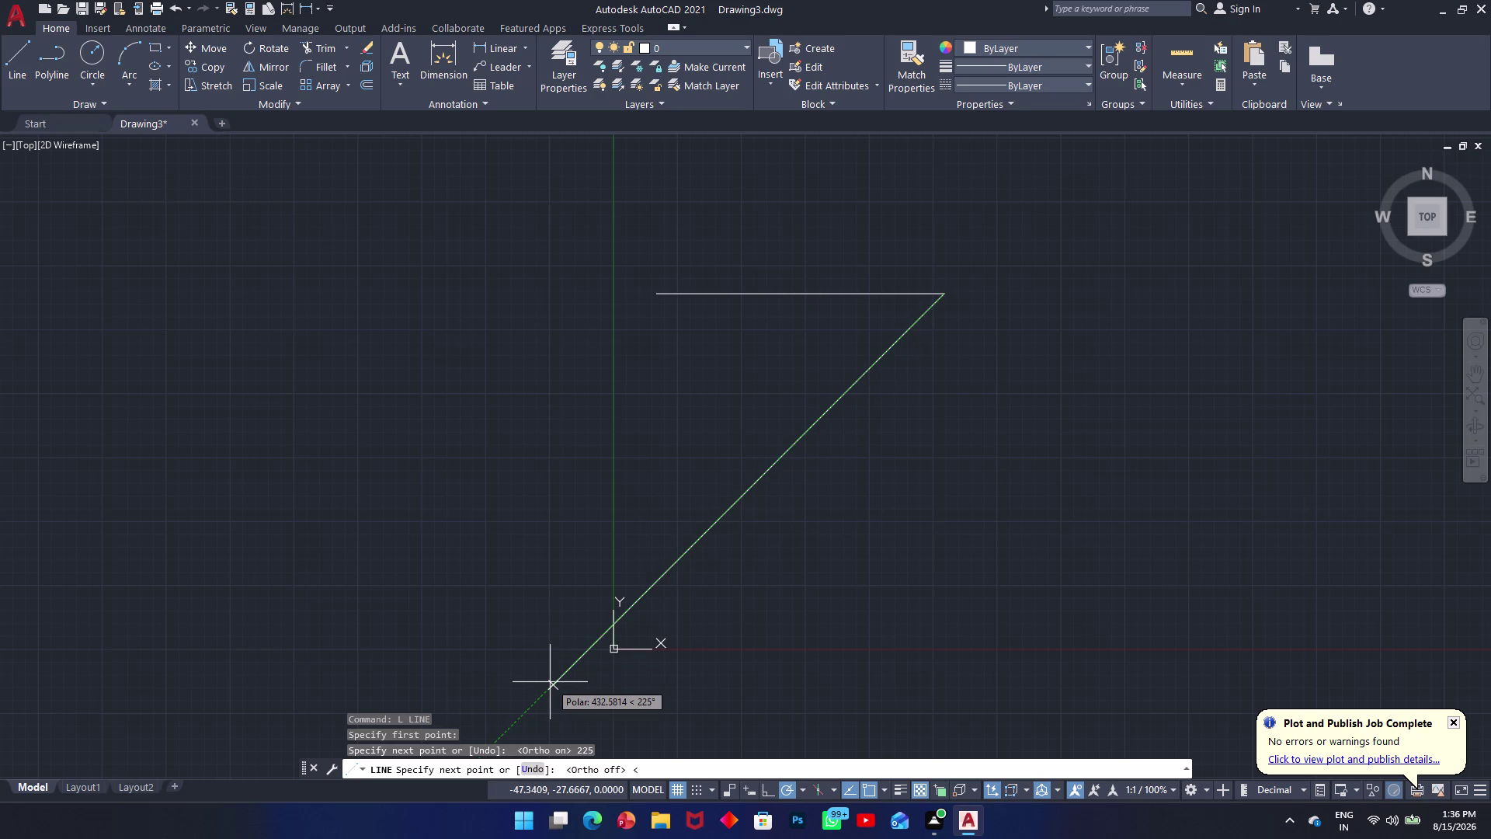
key(Return)
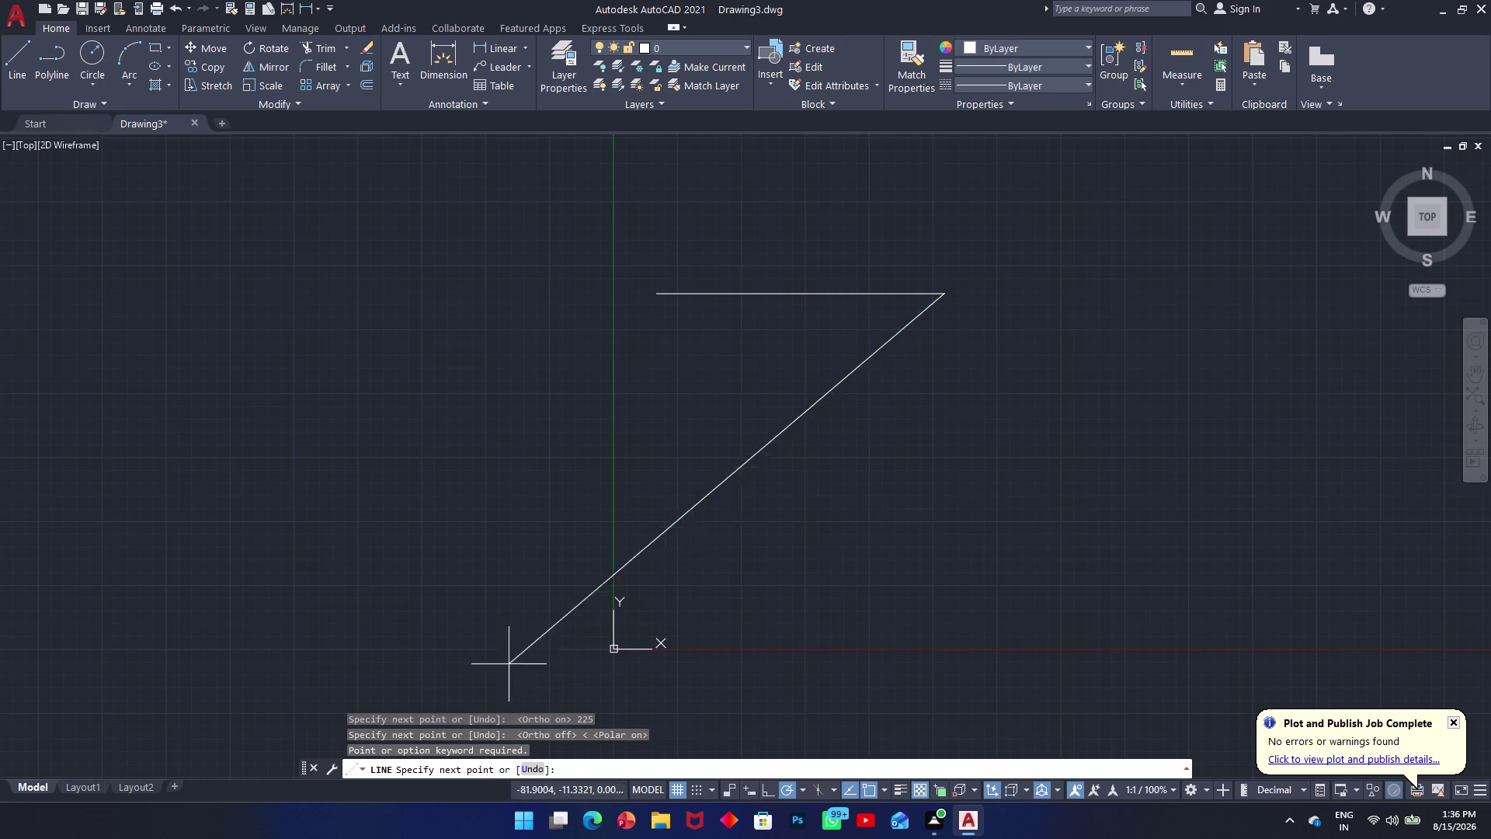
click(549, 681)
key(Escape)
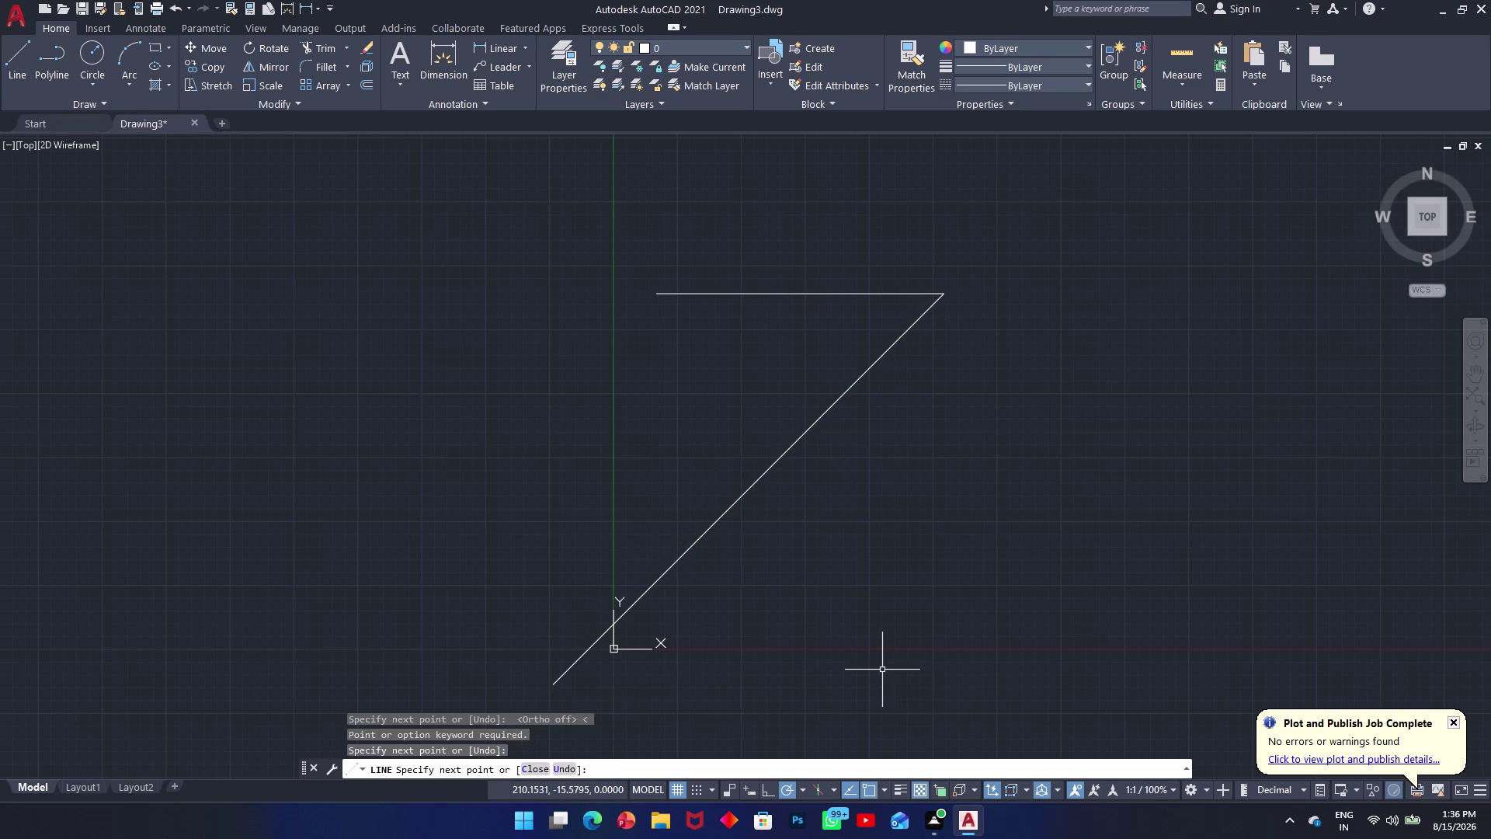
Zoom and pan to recentre the bend outline in the view.
scroll(up, 3)
scroll(down, 3)
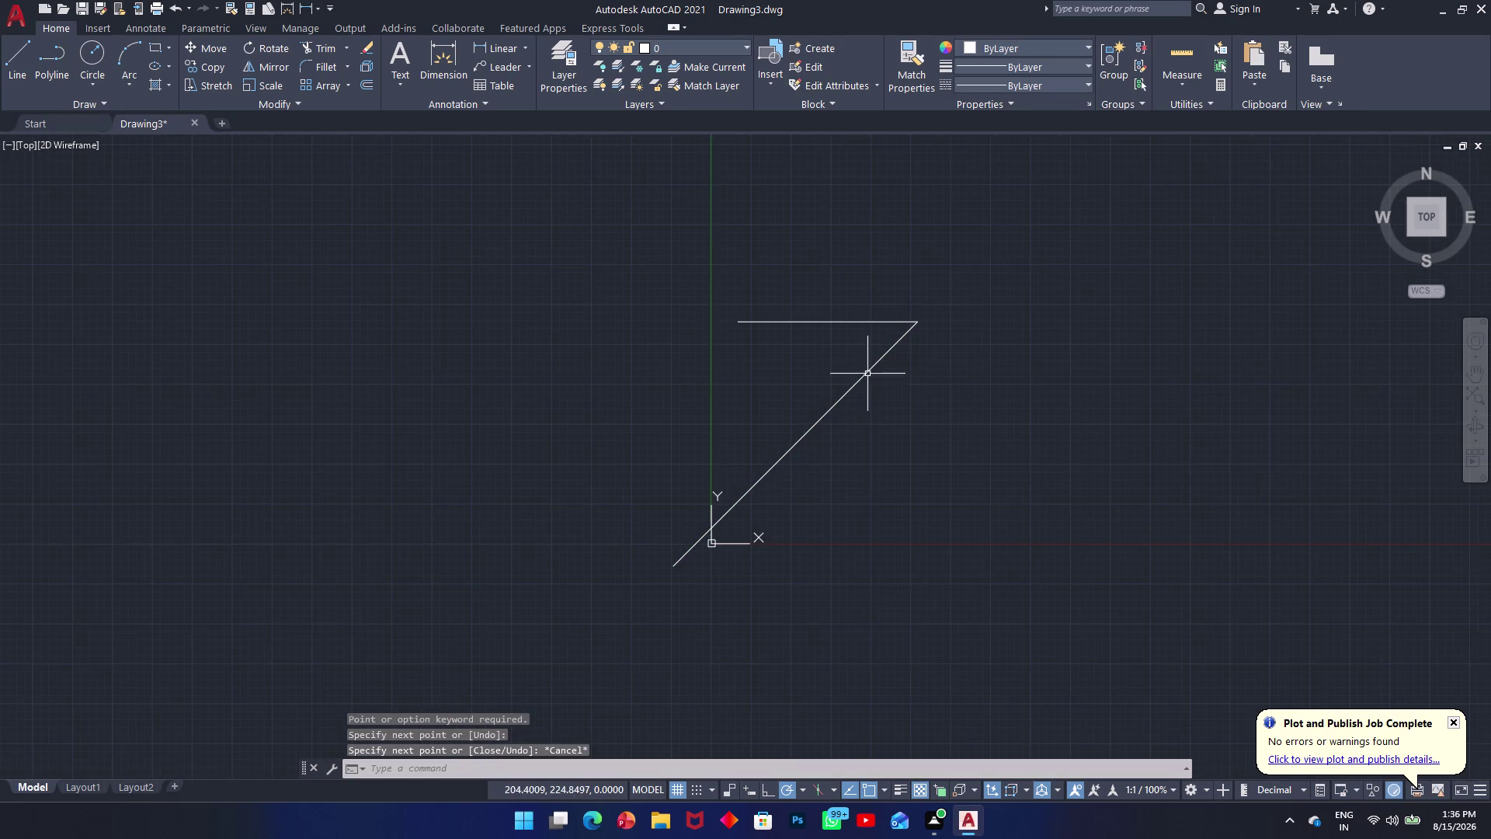
scroll(up, 3)
scroll(down, 3)
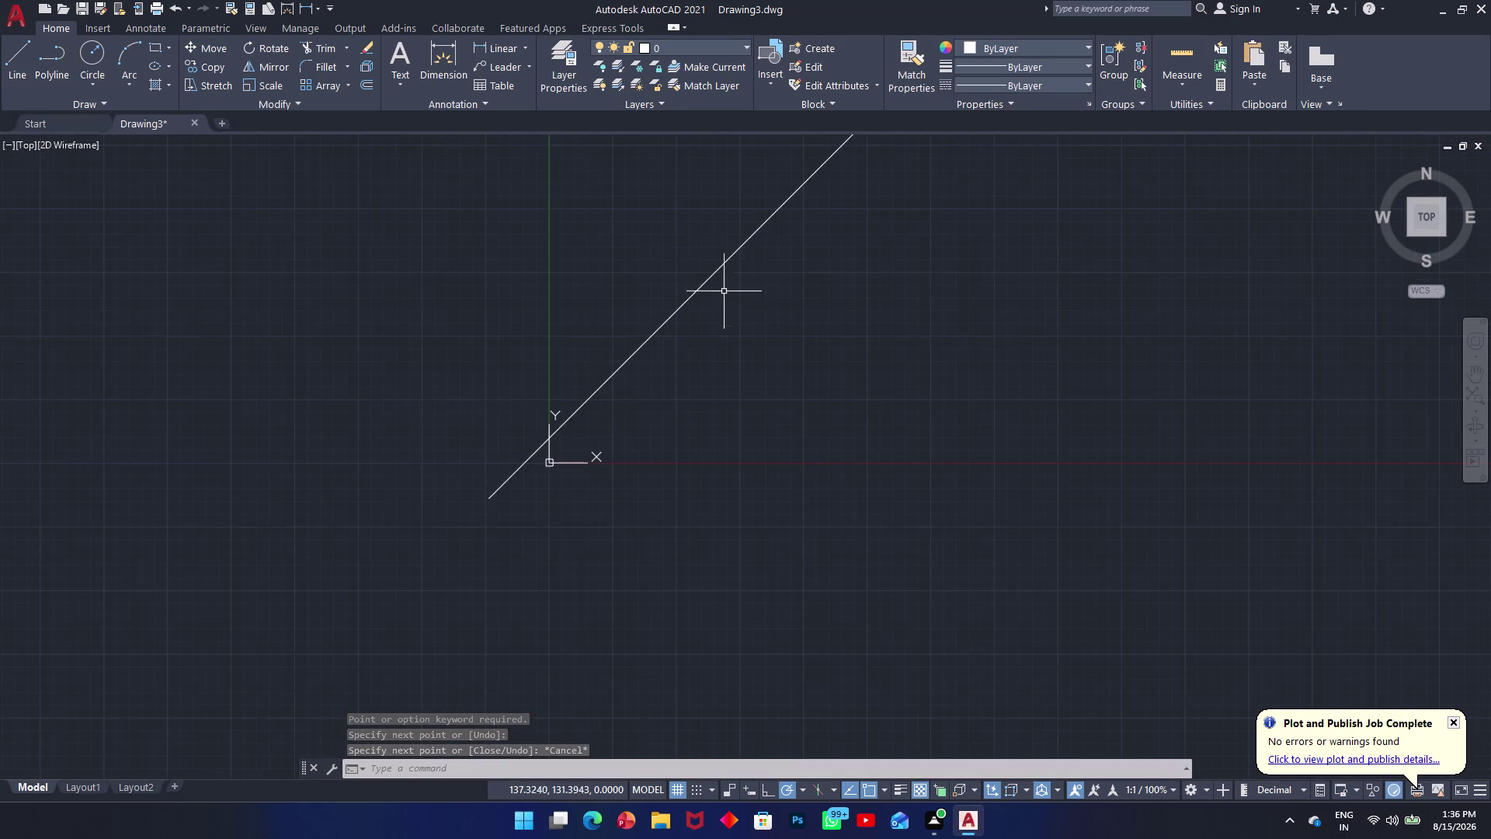
scroll(down, 3)
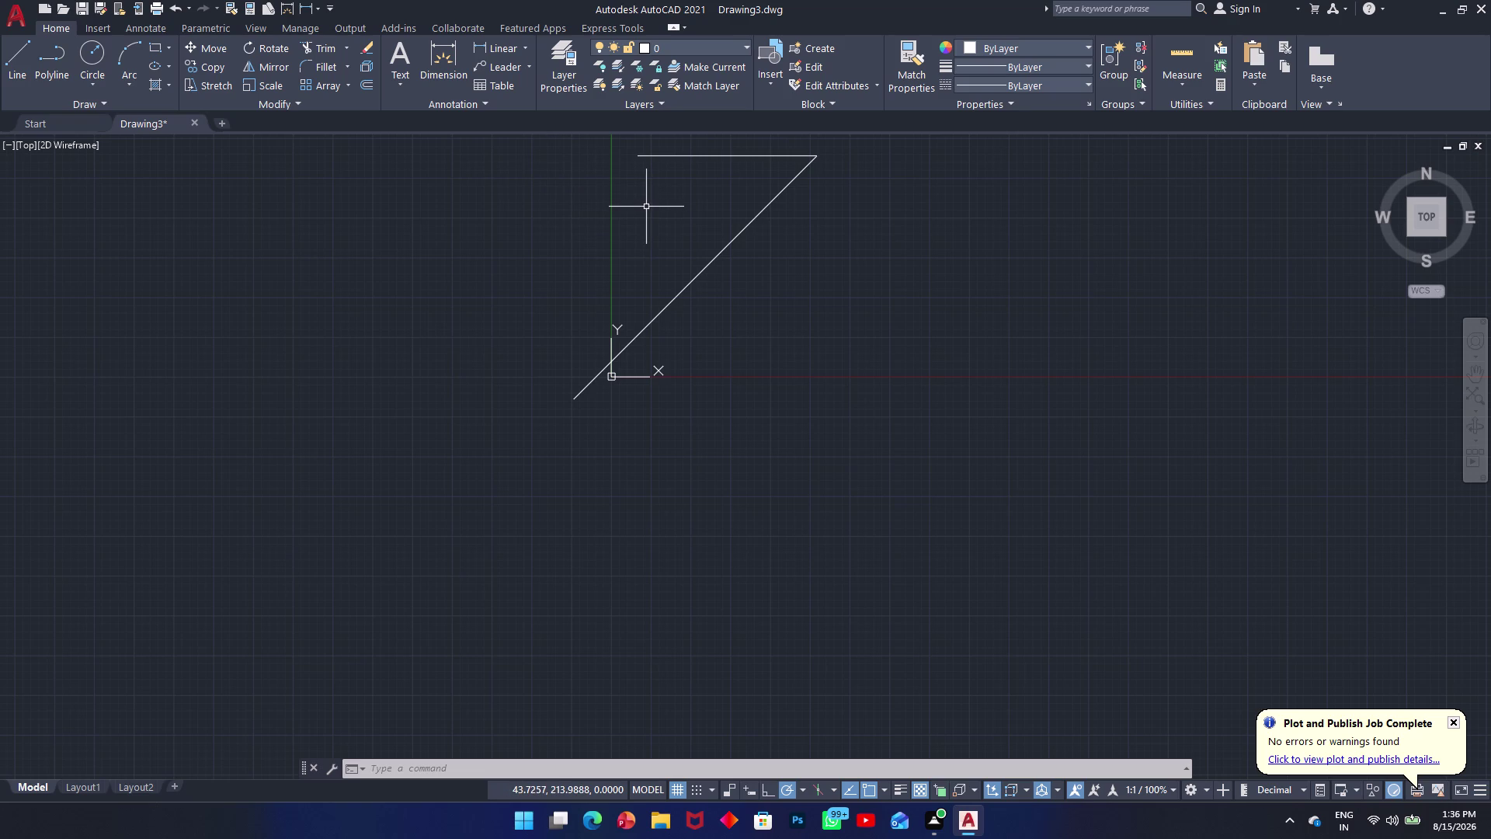
middle_drag(707, 275, 829, 472)
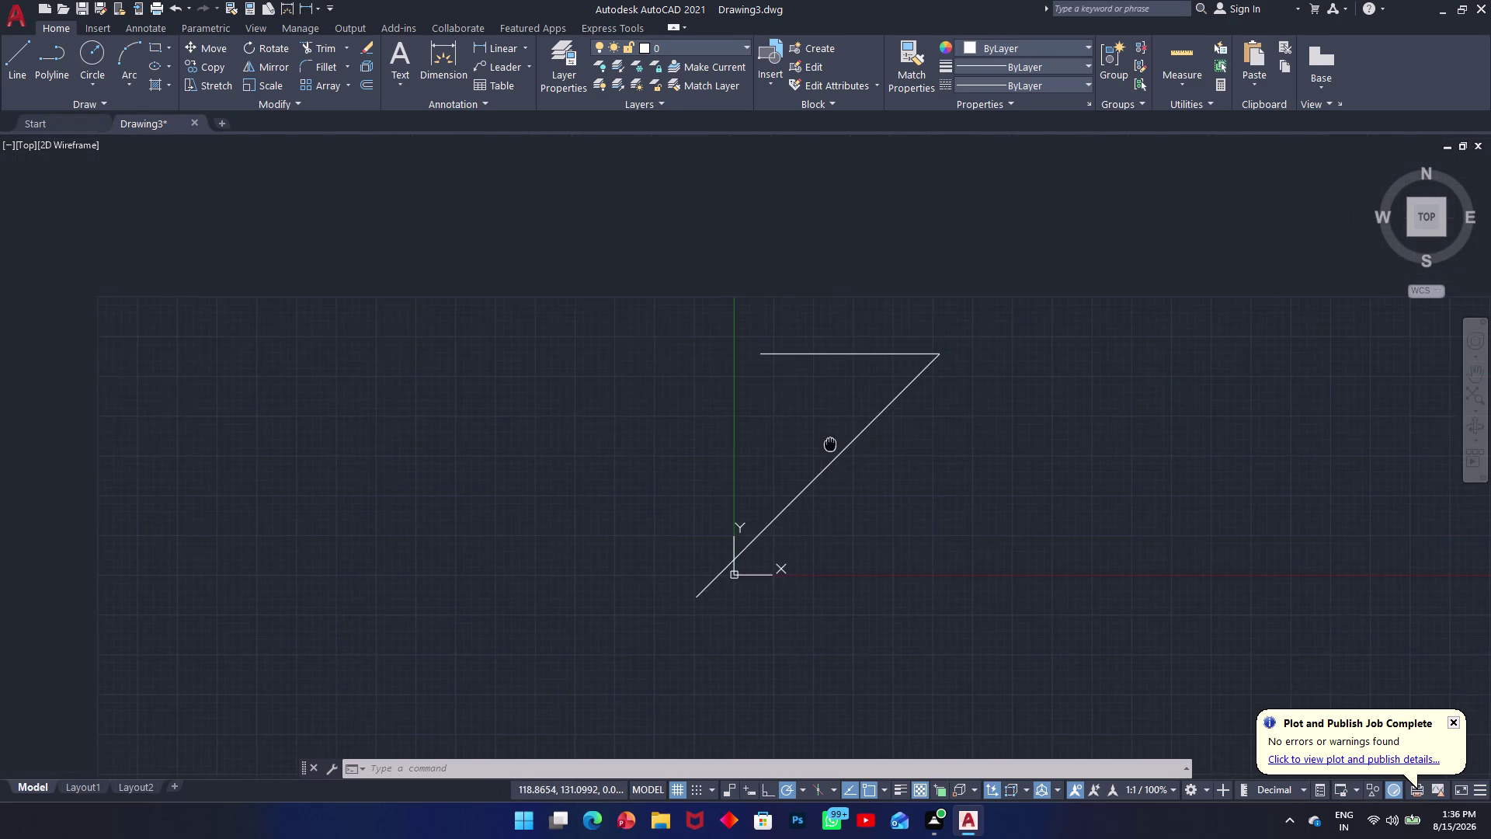
scroll(up, 3)
scroll(up, 3)
scroll(up, 3)
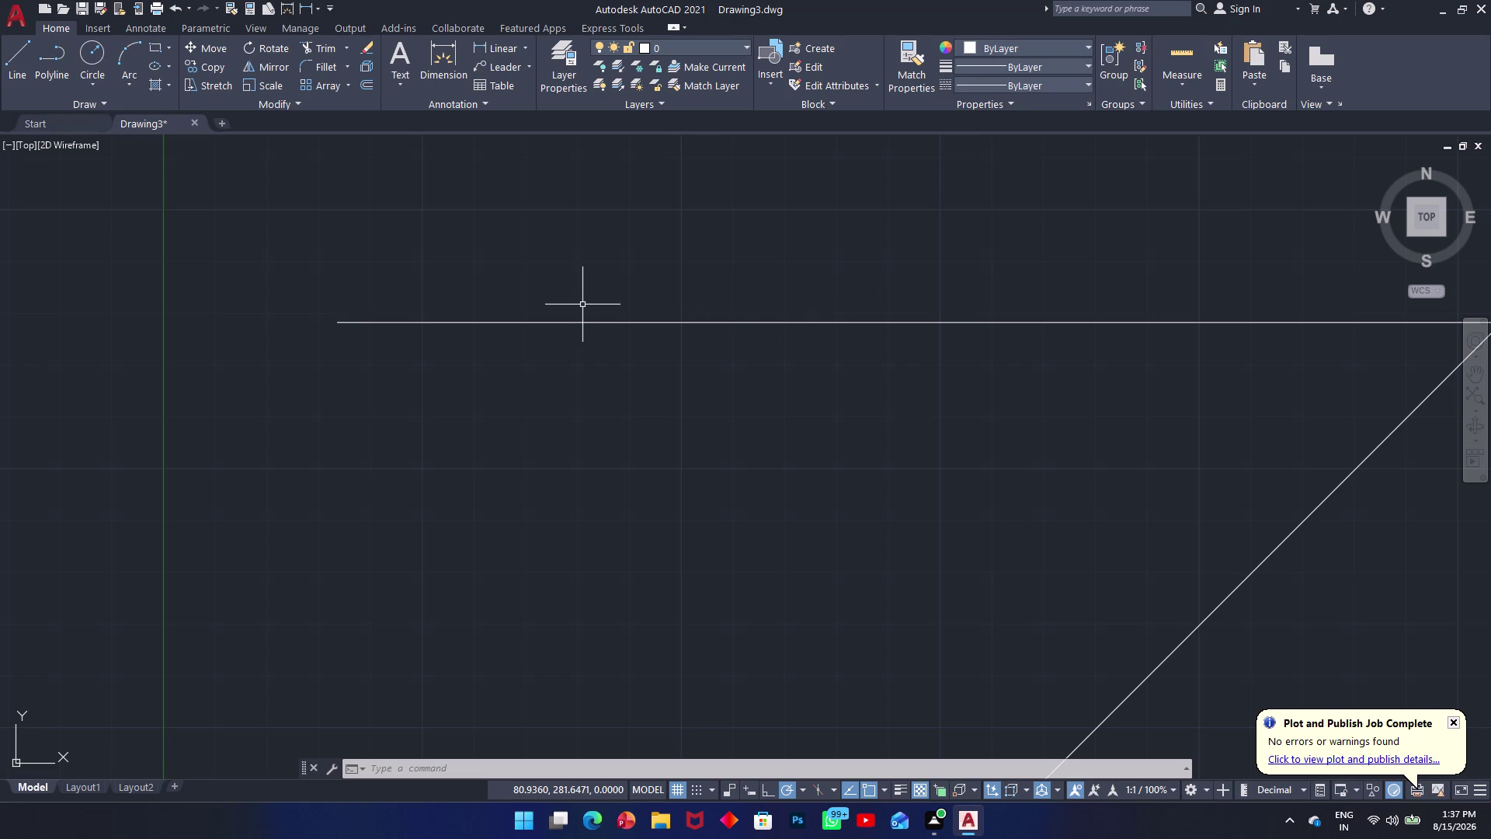
Start a new LINE command with L.
text(l)
key(space)
scroll(up, 3)
scroll(down, 3)
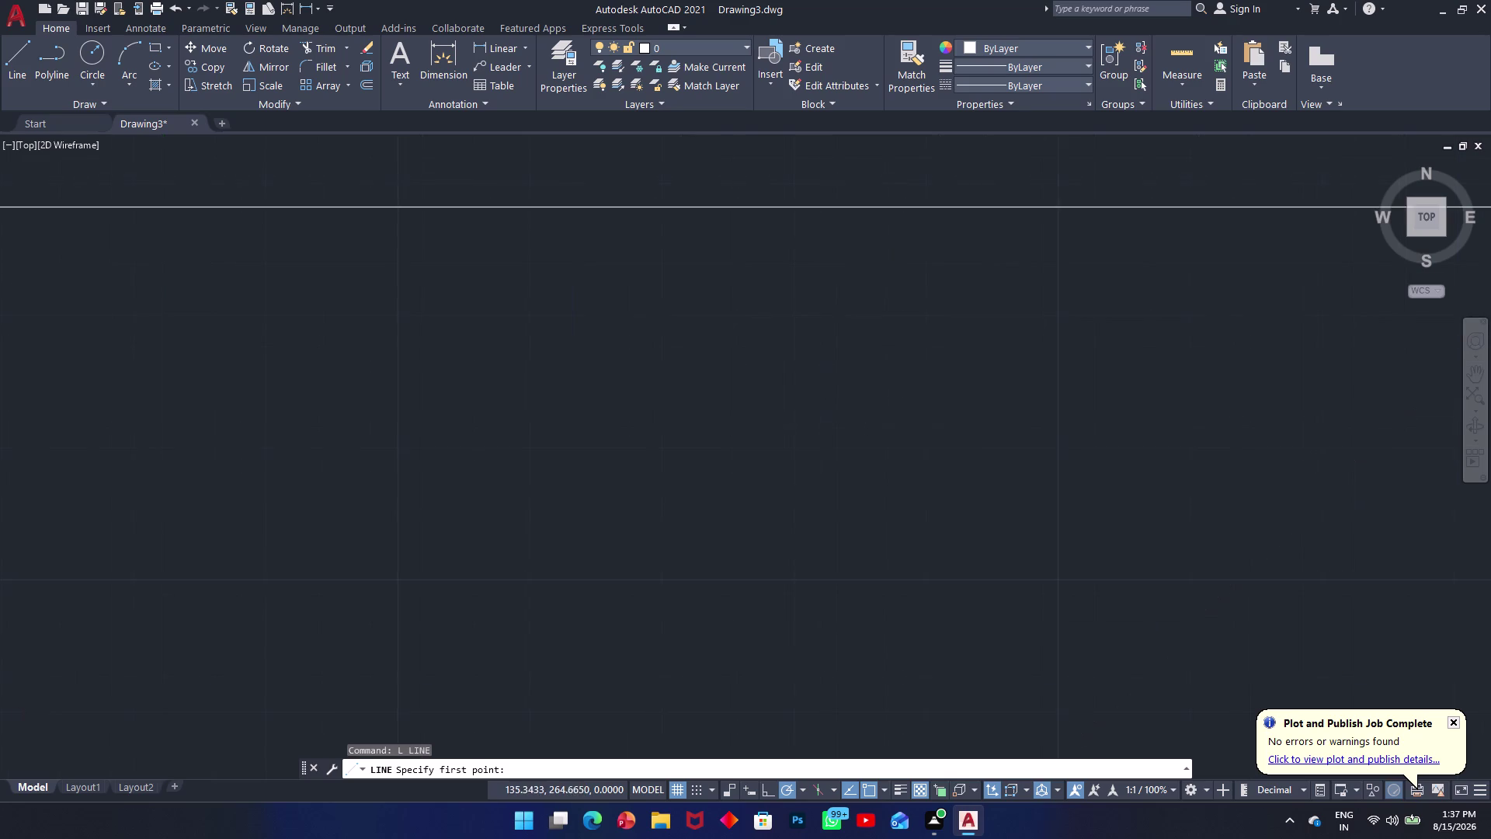
scroll(down, 3)
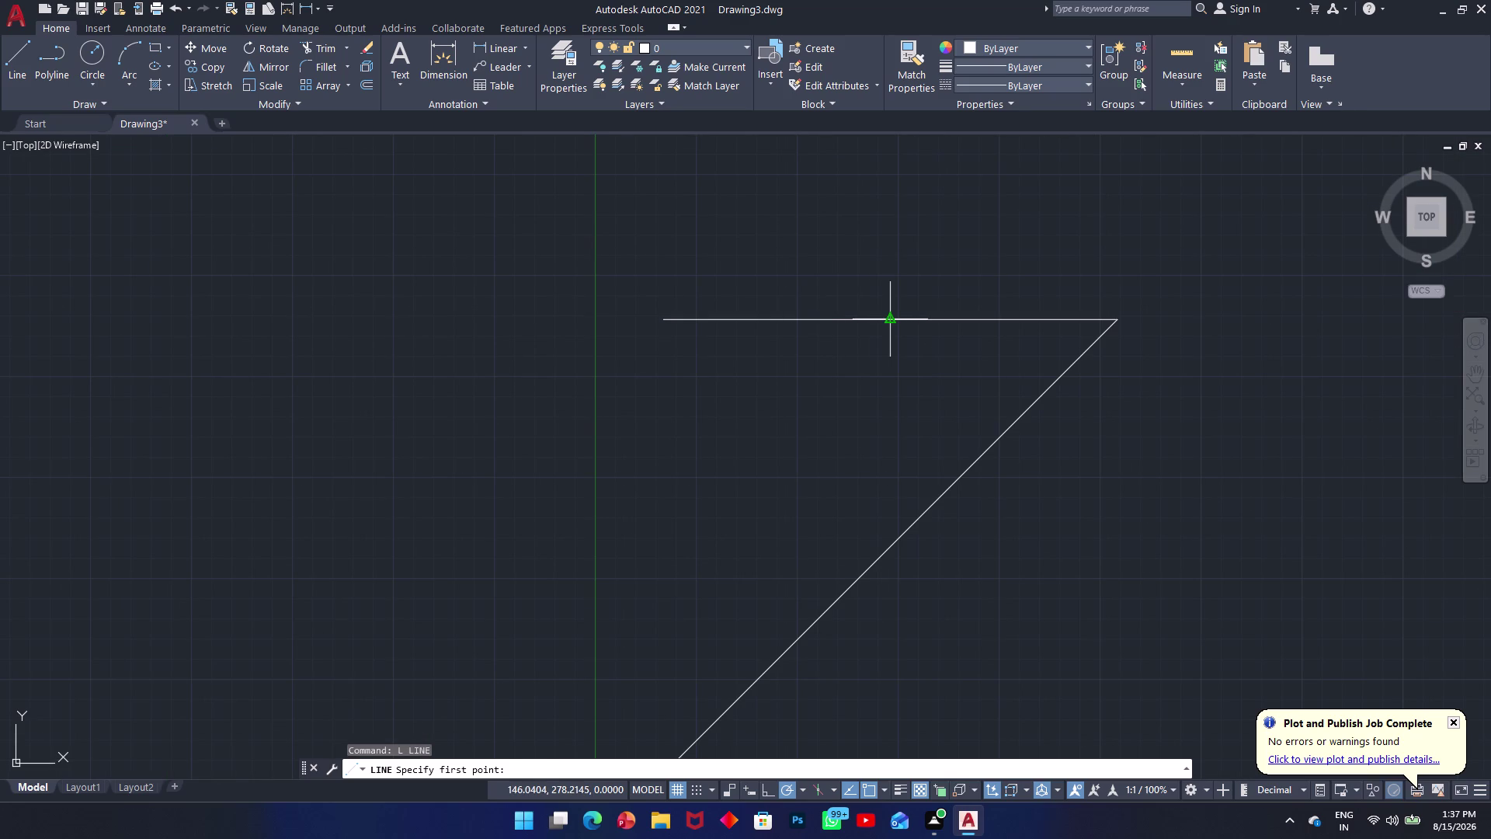
click(894, 320)
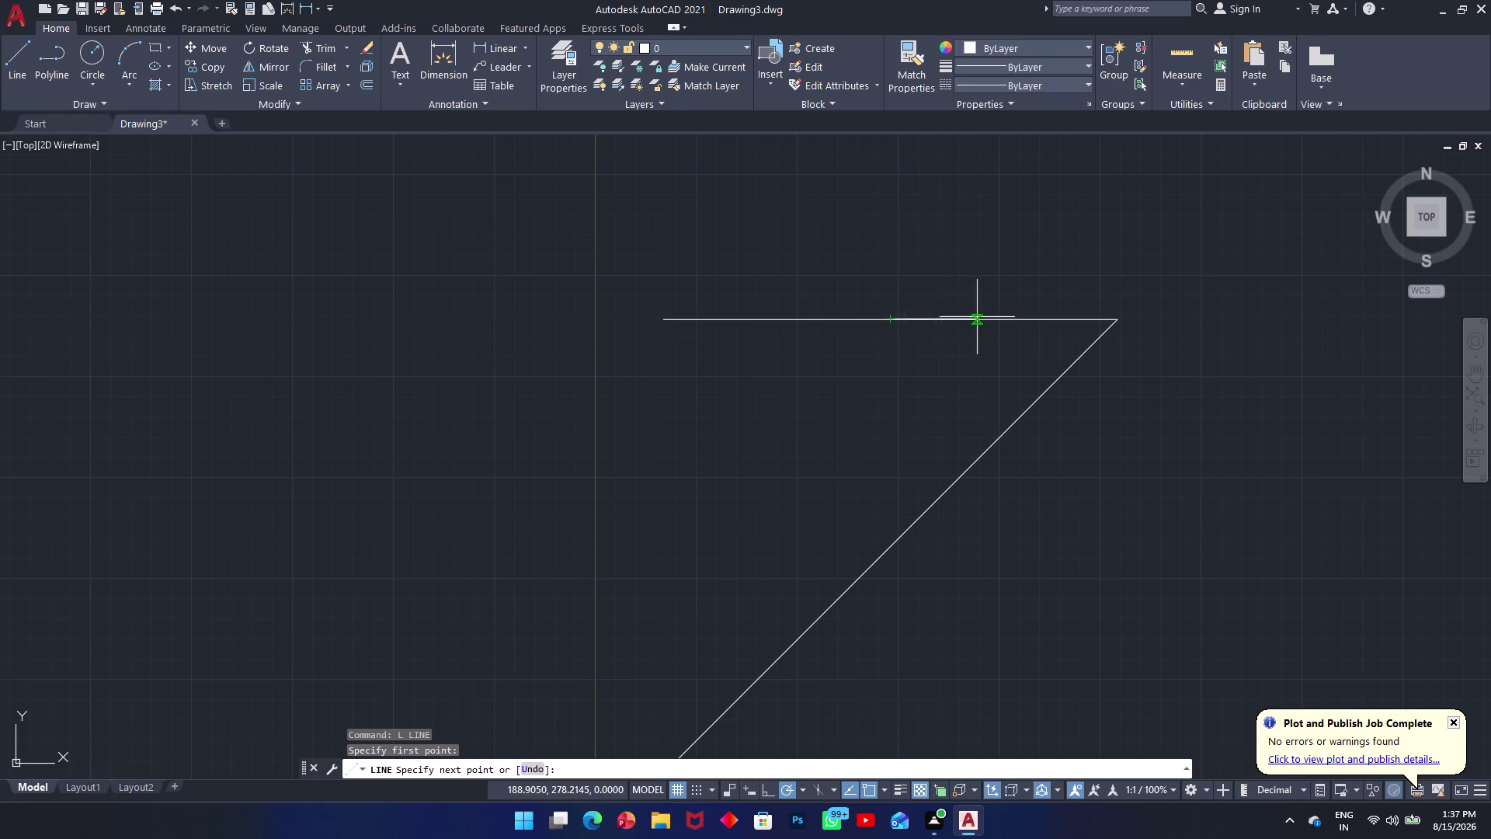
key(F8)
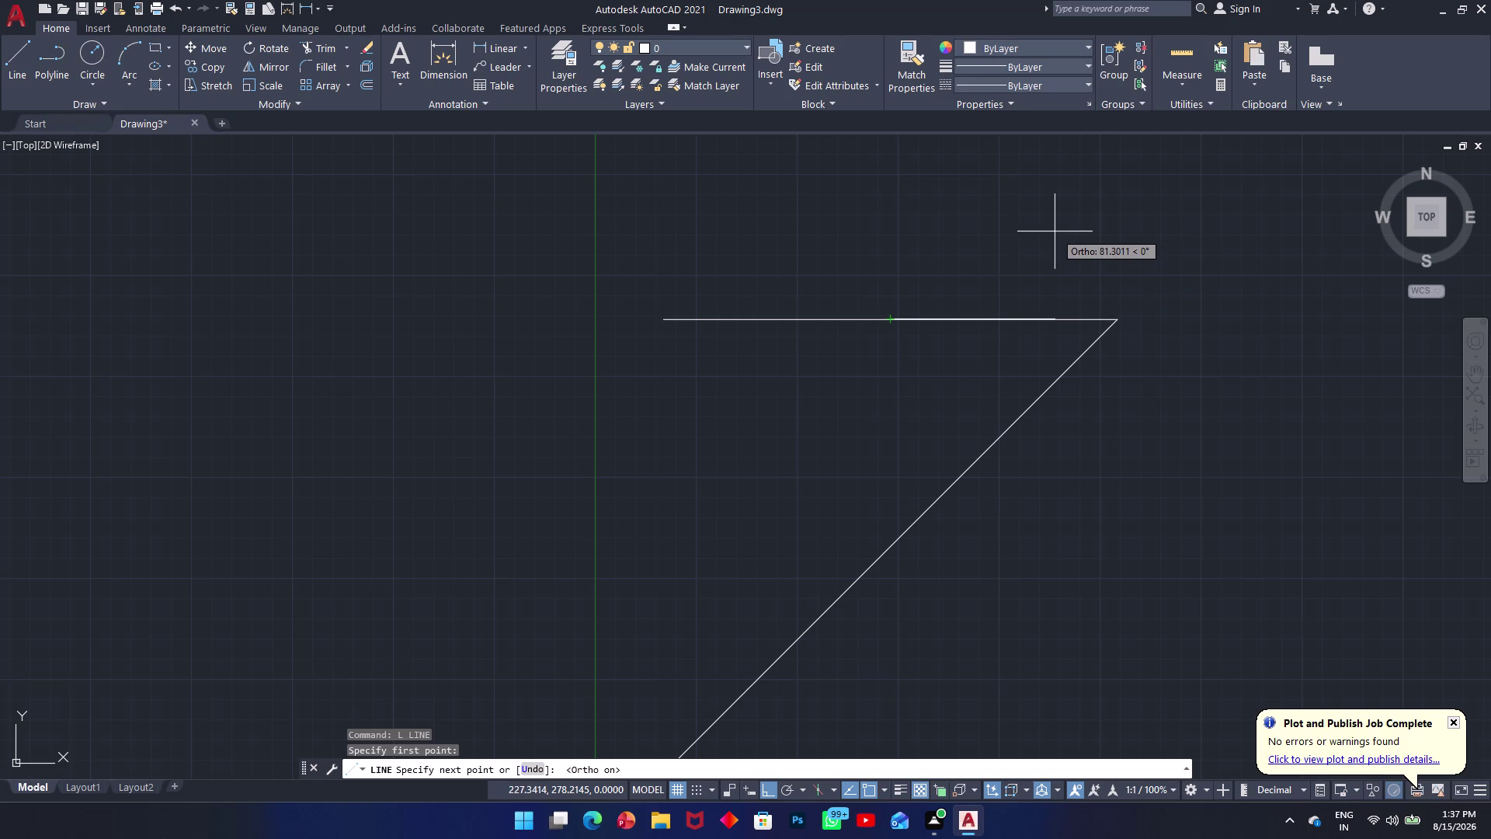
text(44)
key(Return)
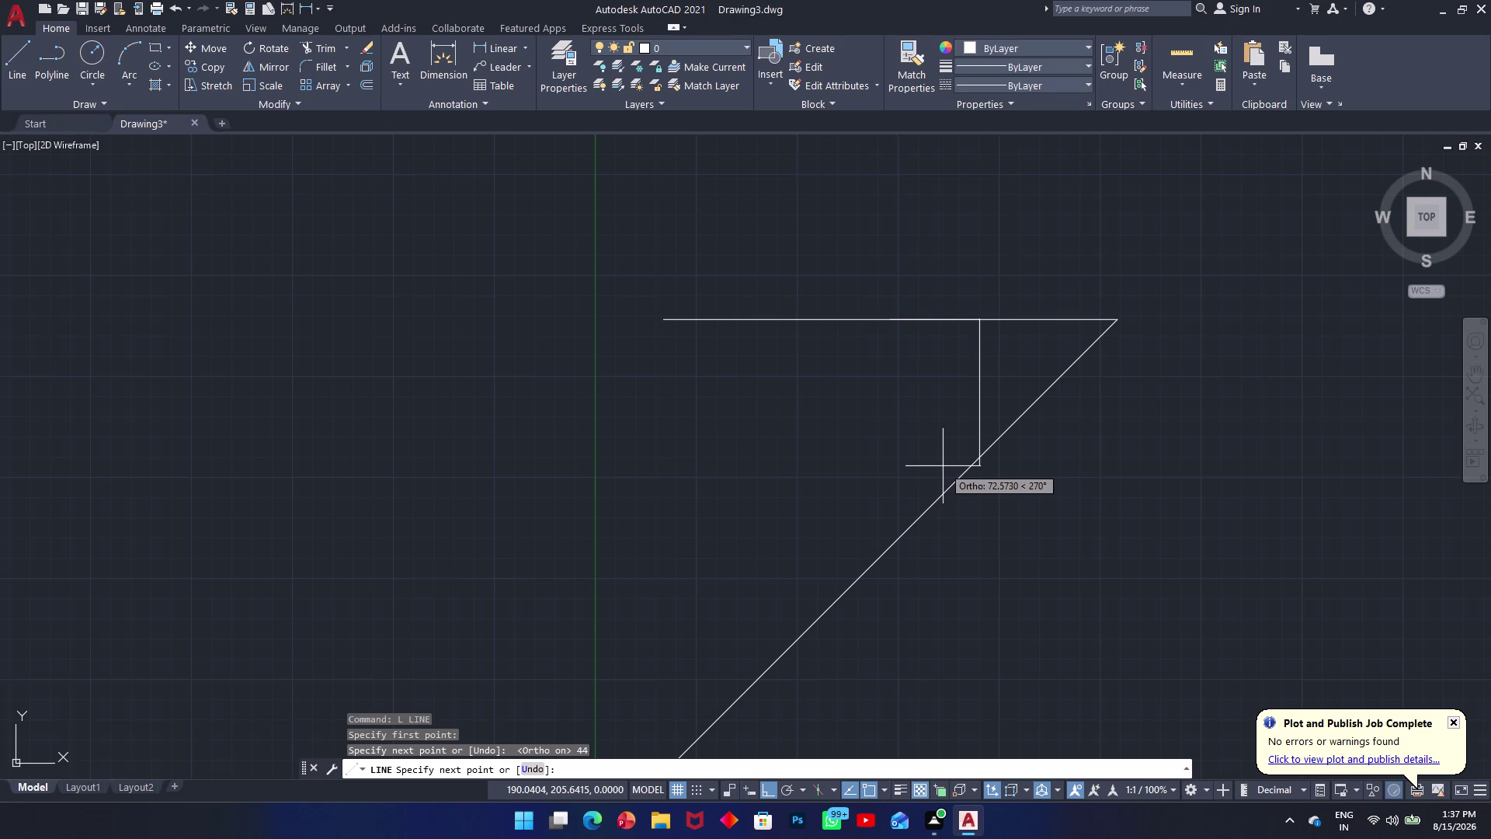
key(Escape)
middle_drag(878, 452, 1019, 489)
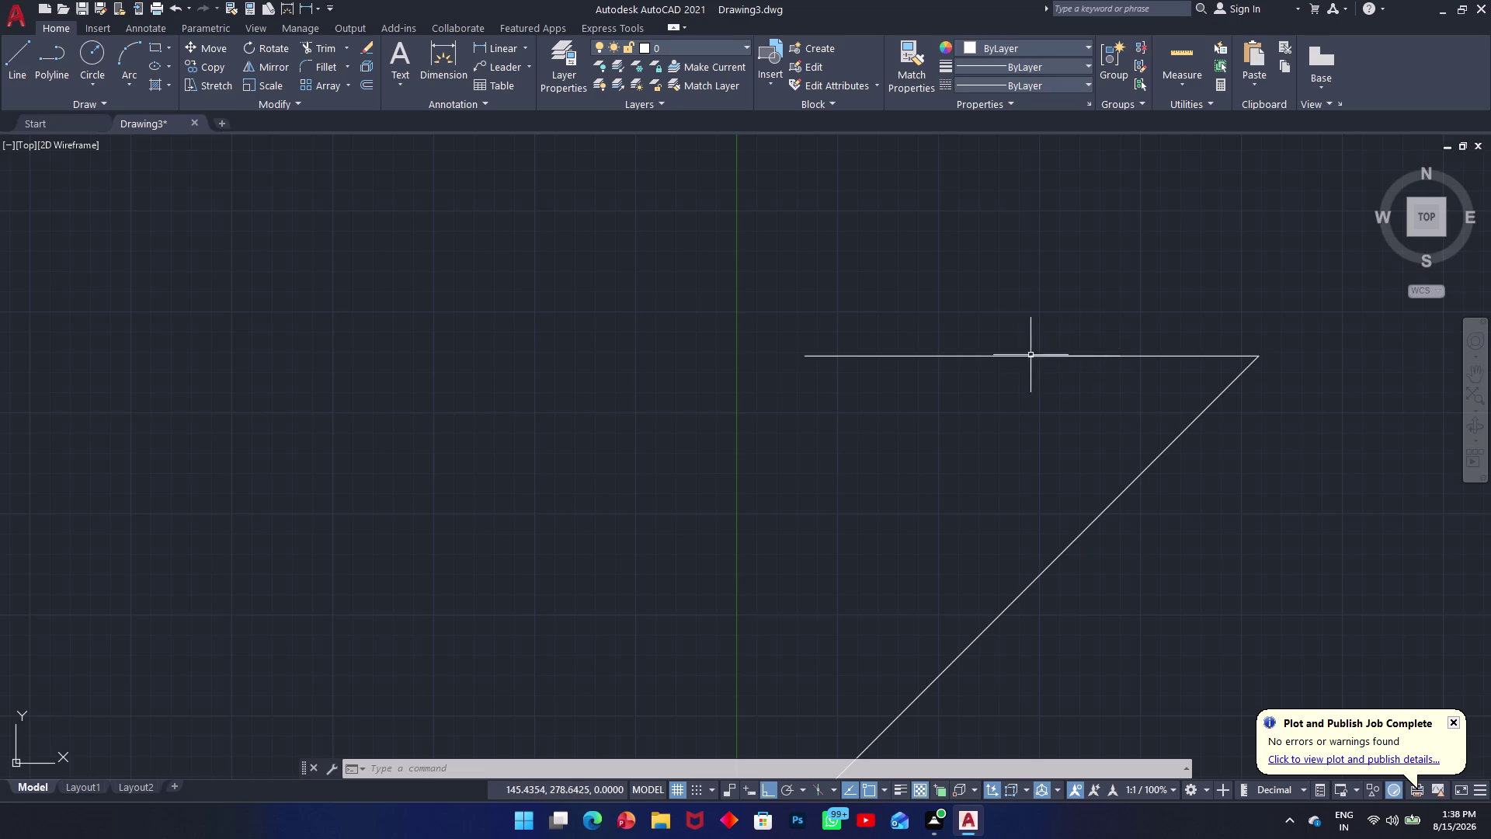
click(136, 89)
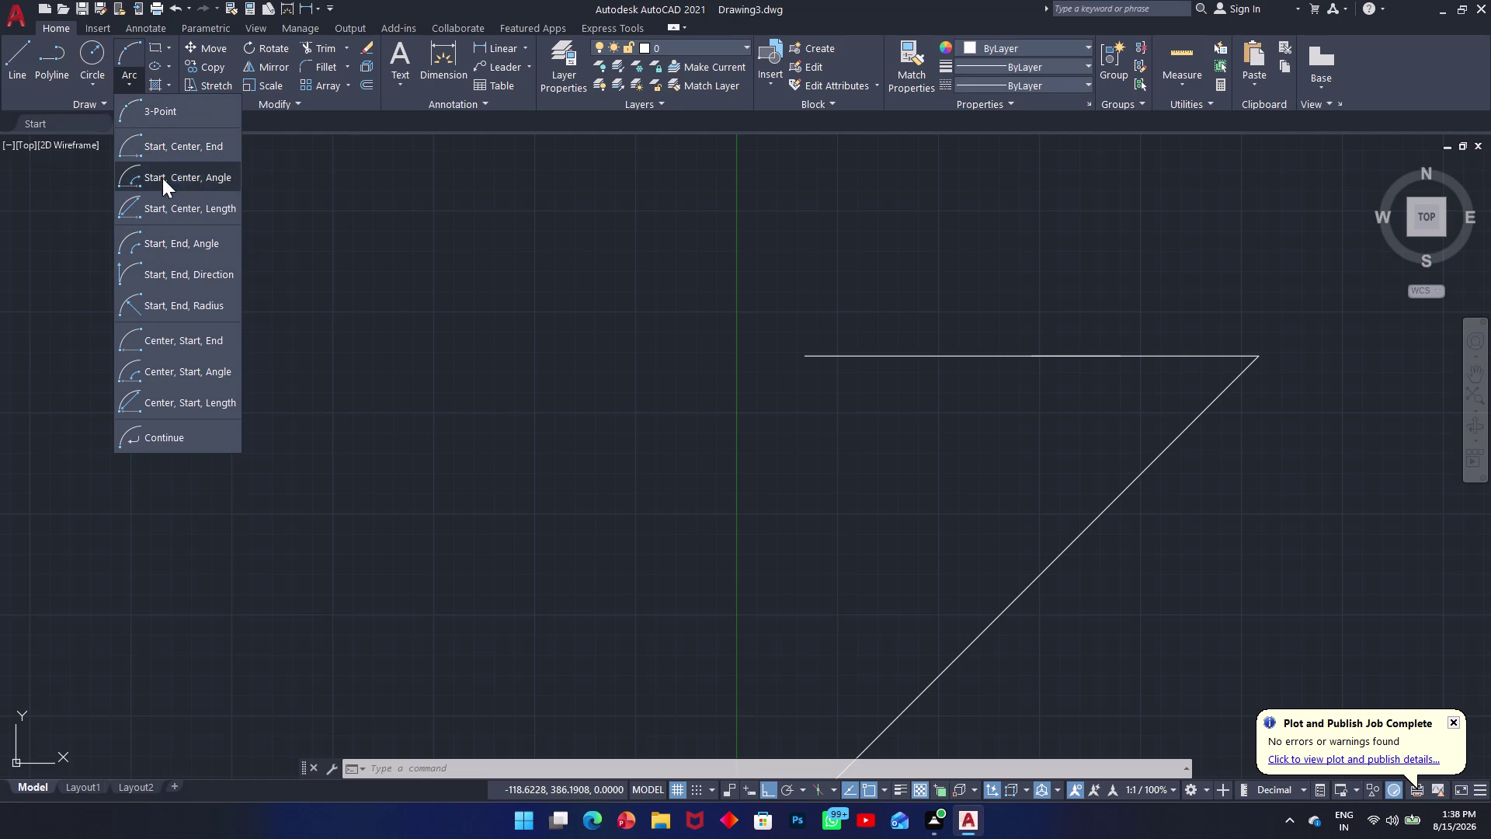
Begin a 3-point arc between the top and slanted lines, then cancel it.
click(182, 121)
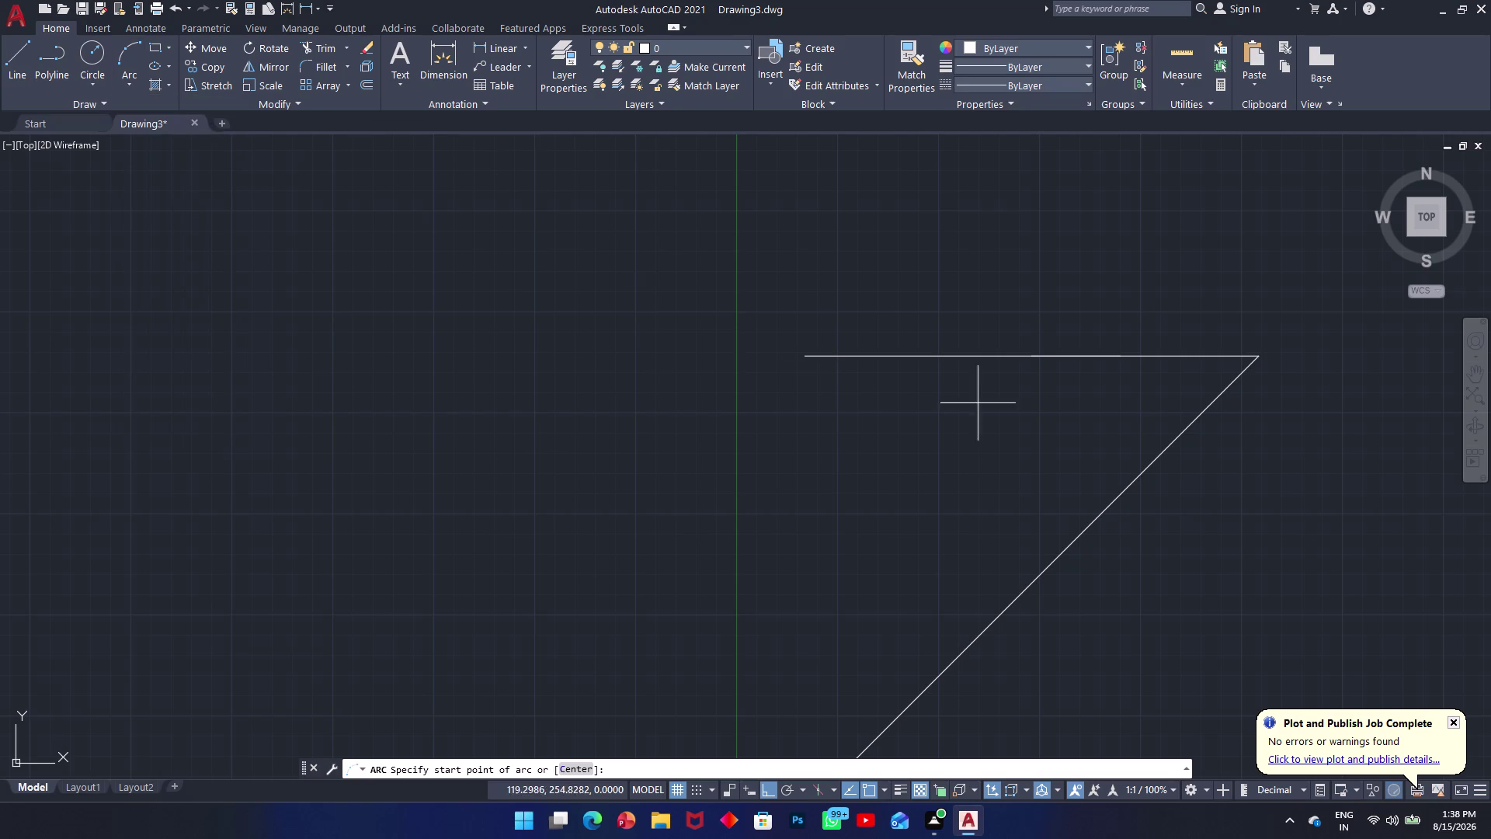
click(1122, 352)
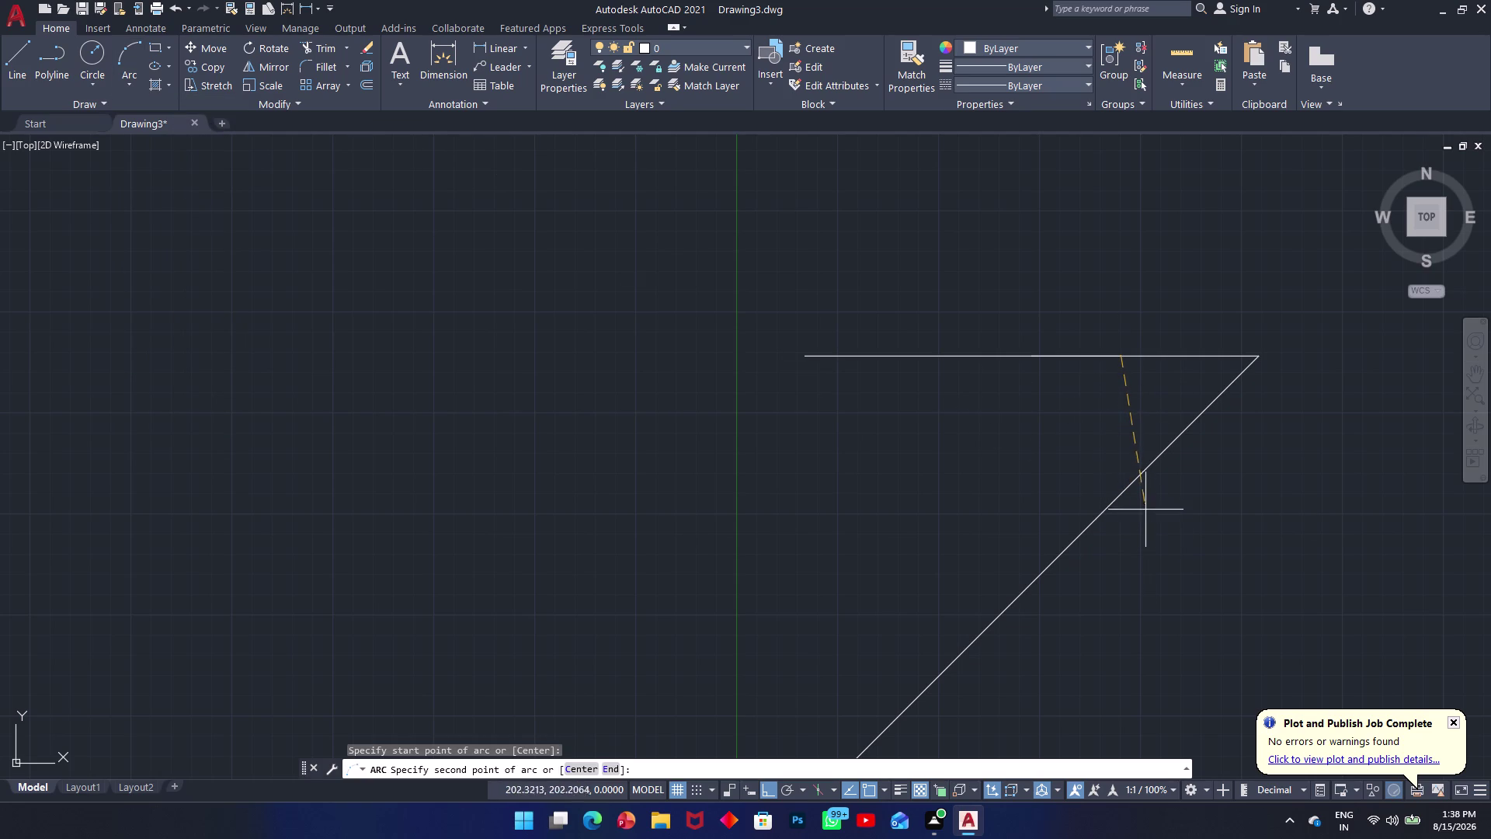
click(1122, 495)
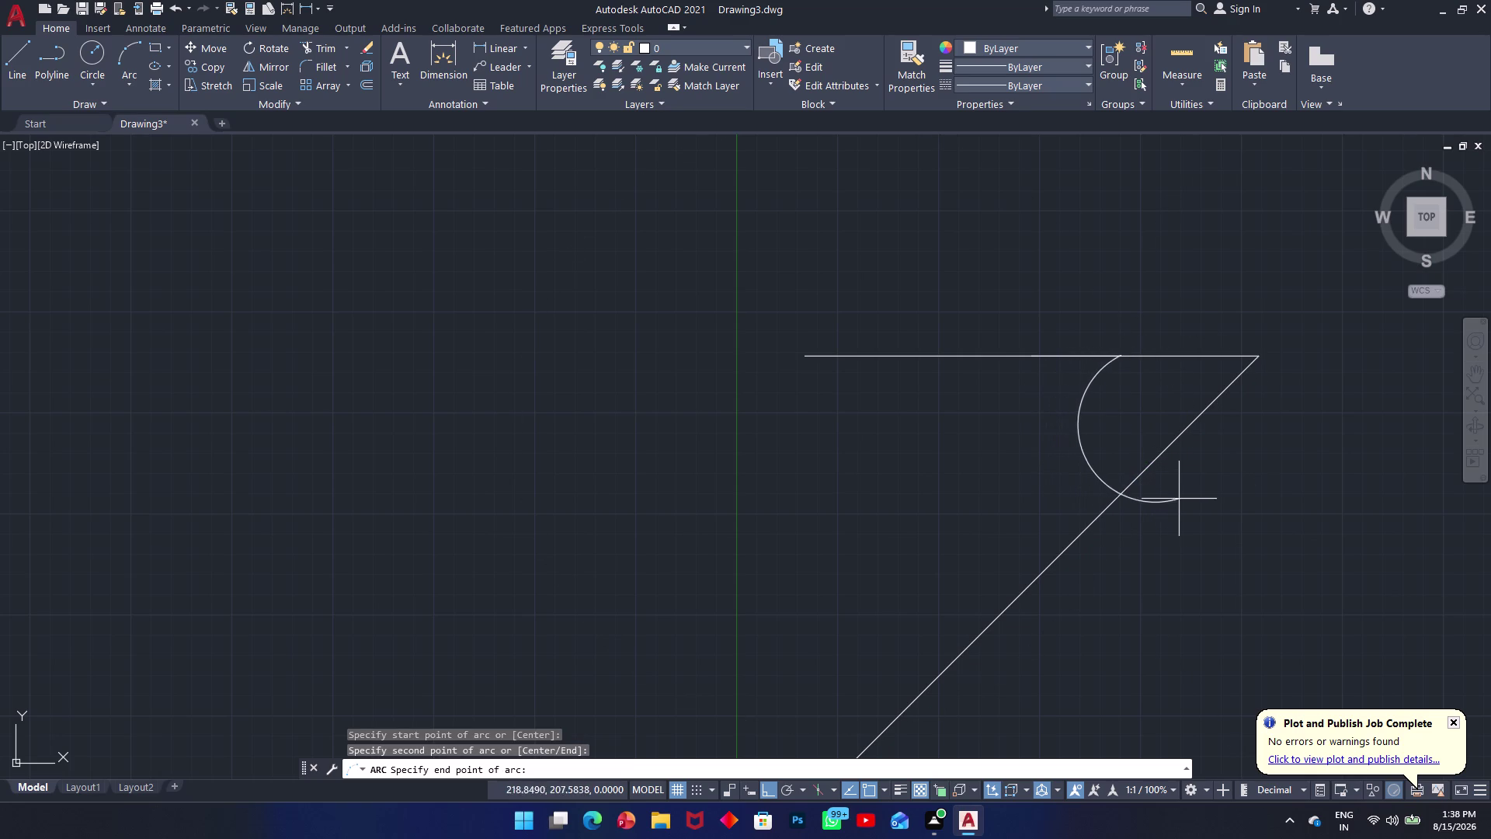
key(Escape)
key(Escape)
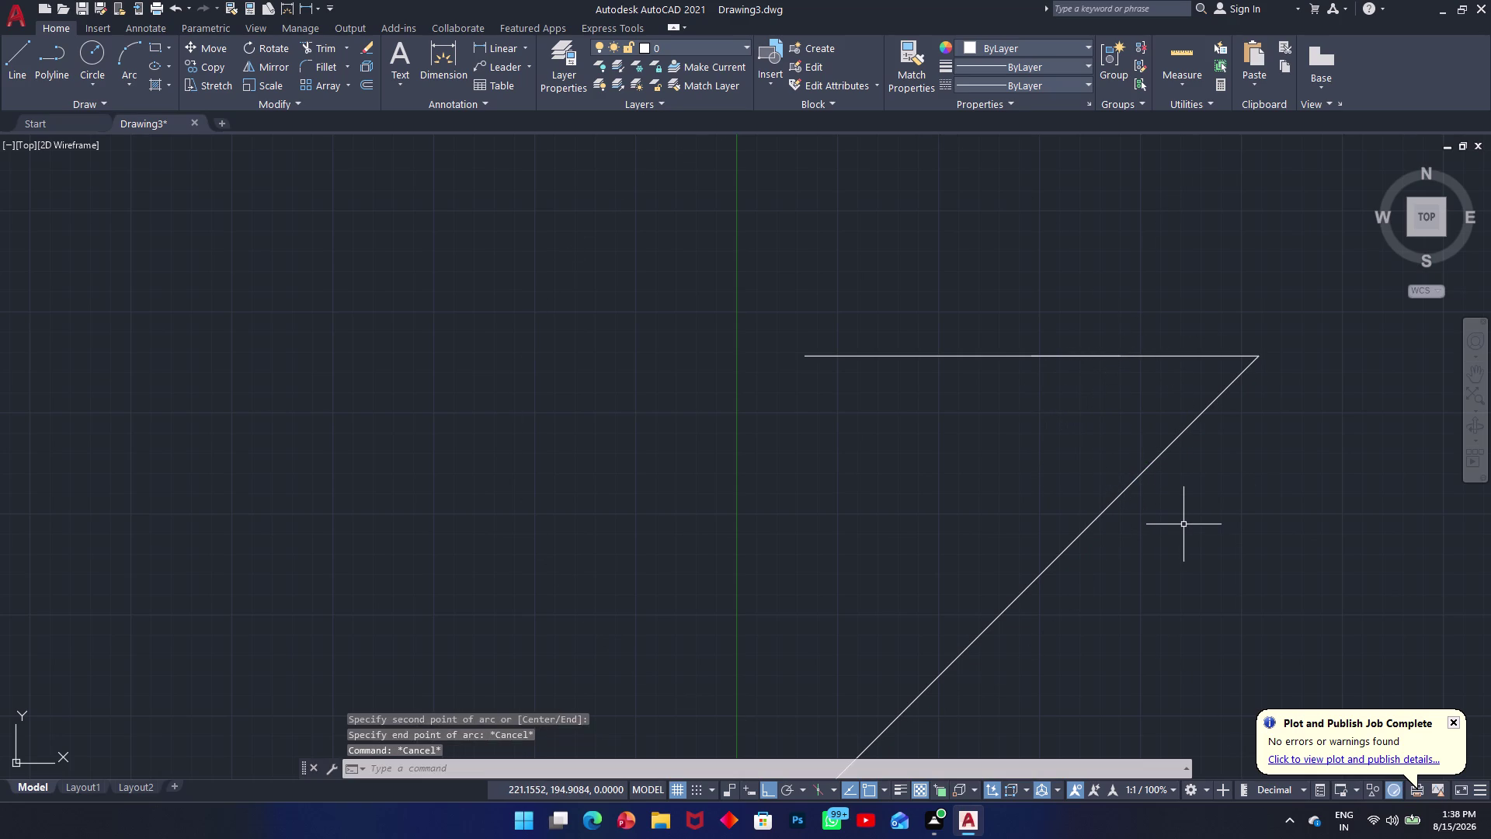
key(Escape)
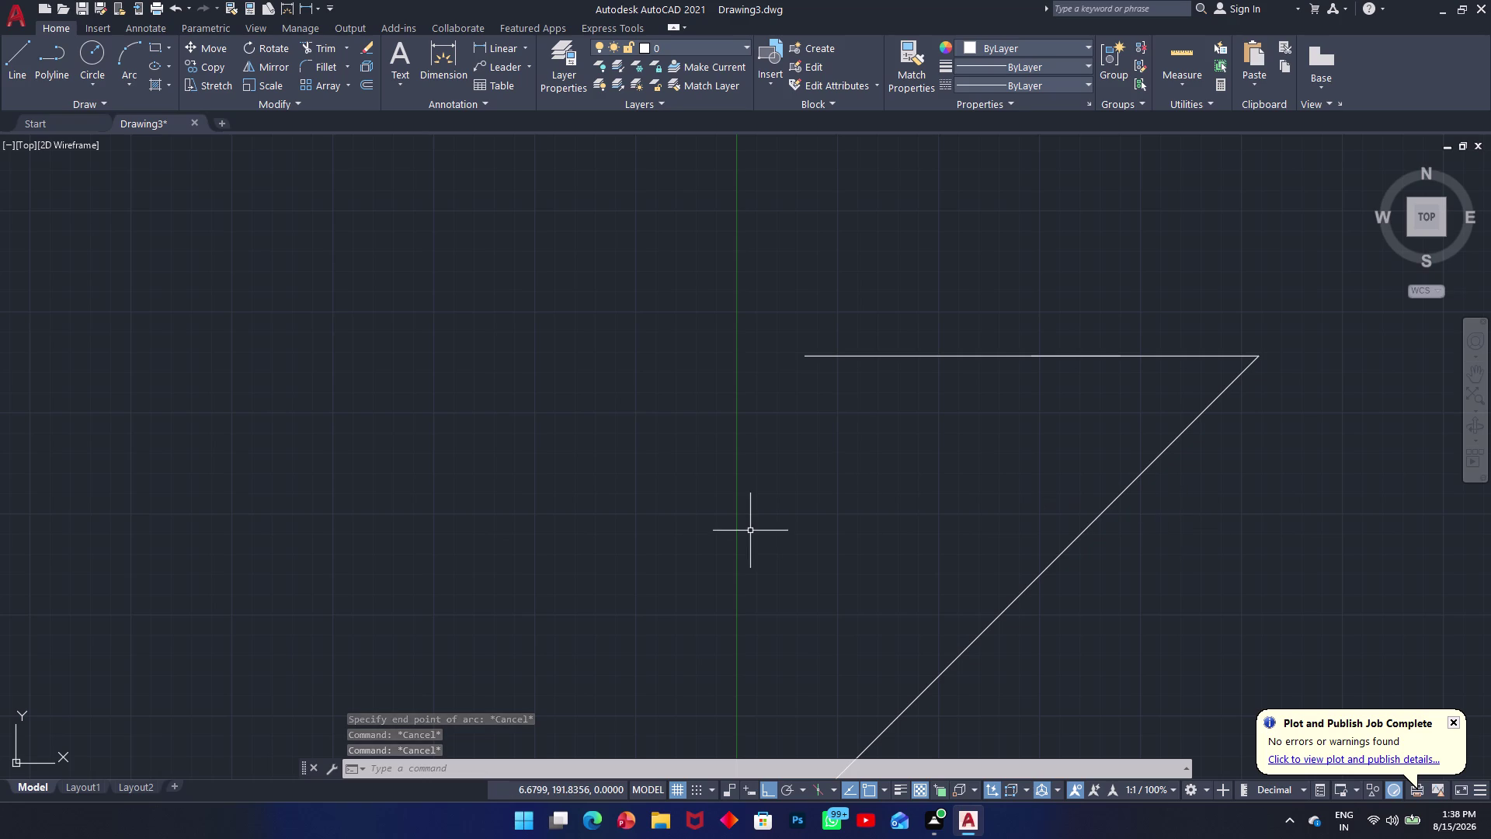
key(Escape)
Window-select the horizontal and slanted lines and delete them.
scroll(up, 3)
scroll(down, 3)
drag(1293, 462, 1276, 475)
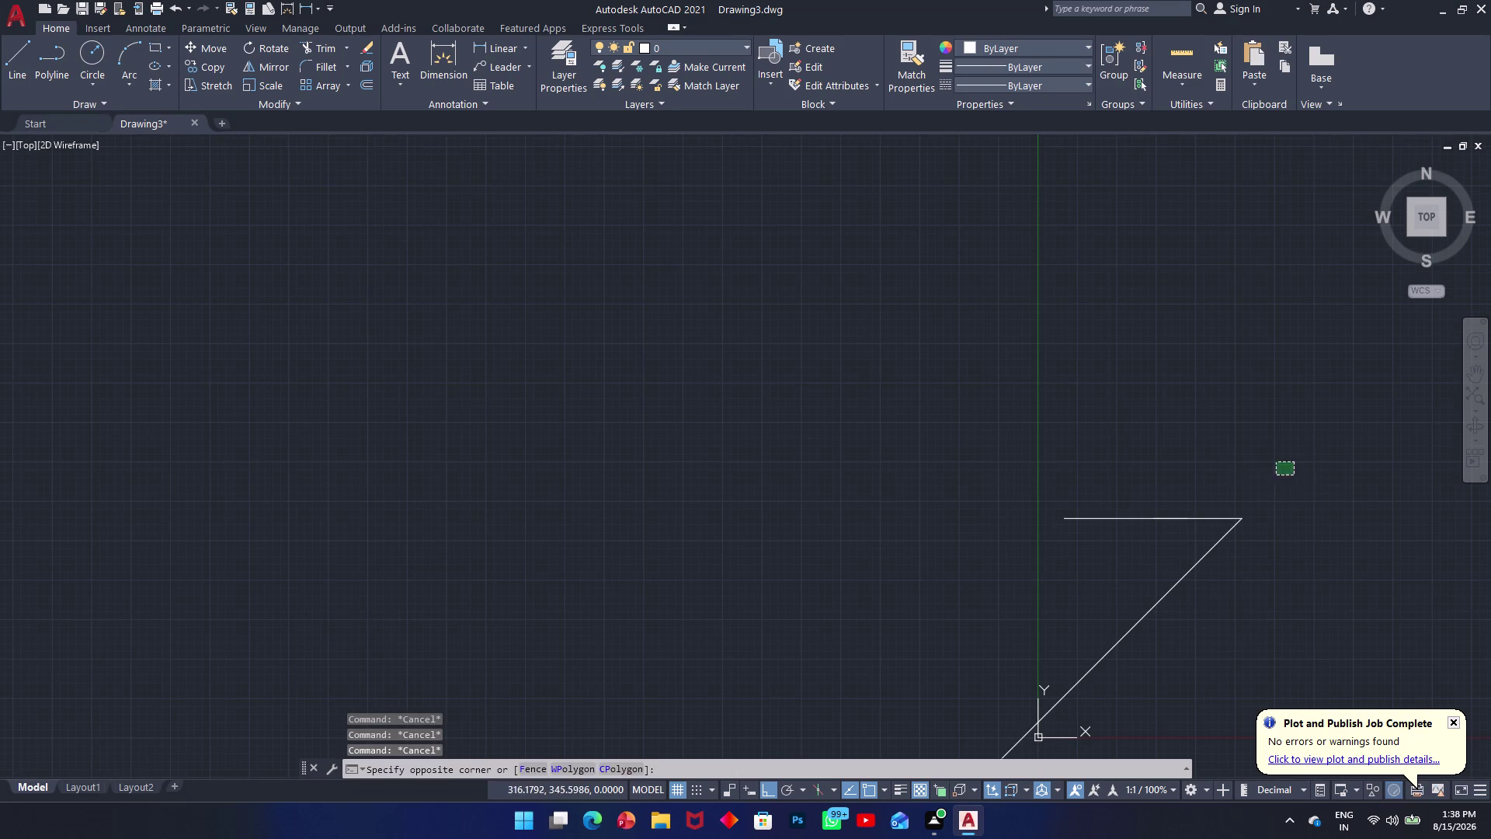
click(917, 694)
key(Delete)
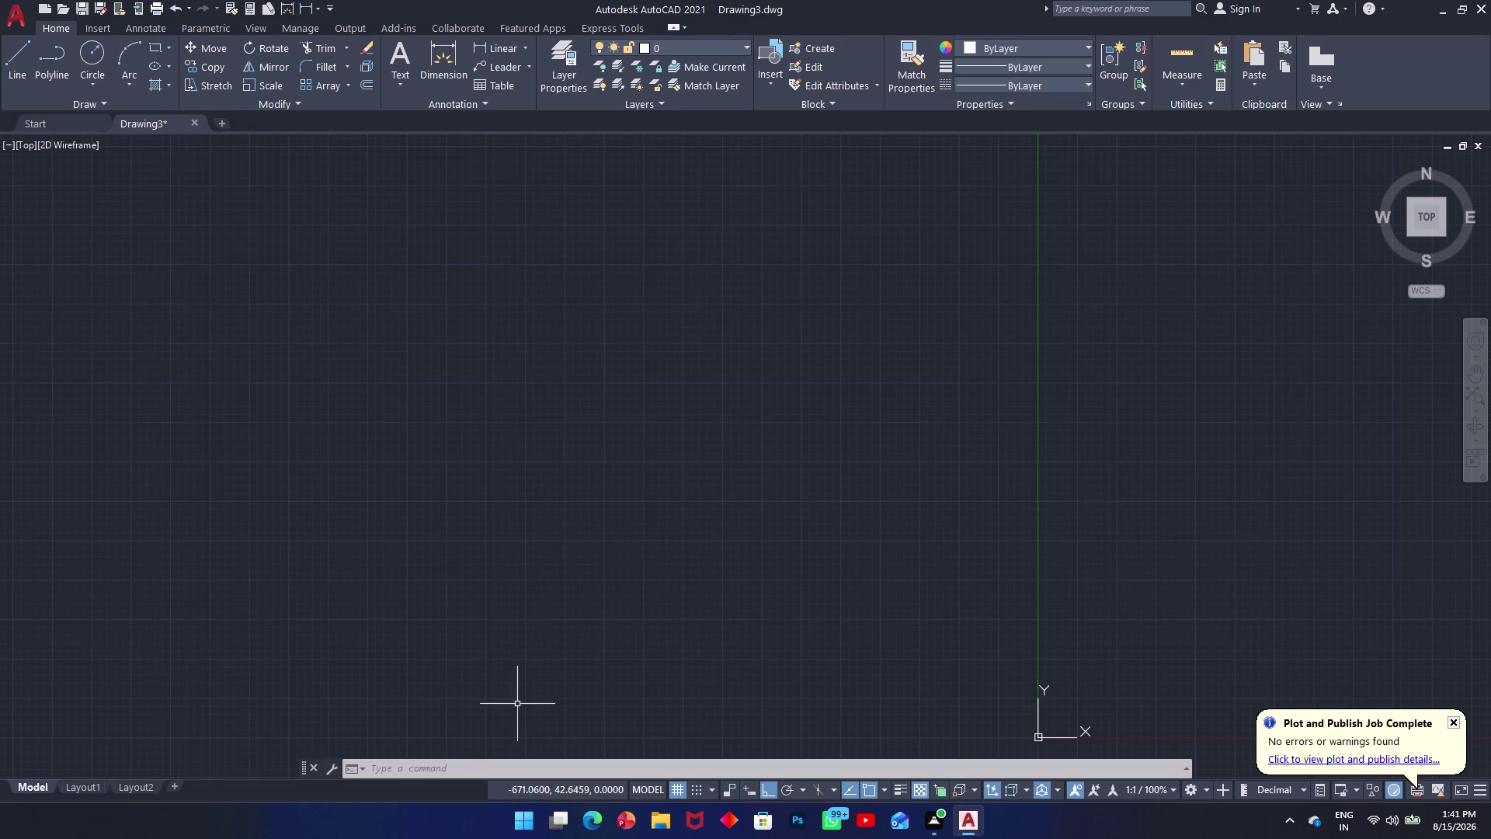
Zoom around the empty model space after plotting.
scroll(down, 3)
scroll(up, 3)
scroll(up, 3)
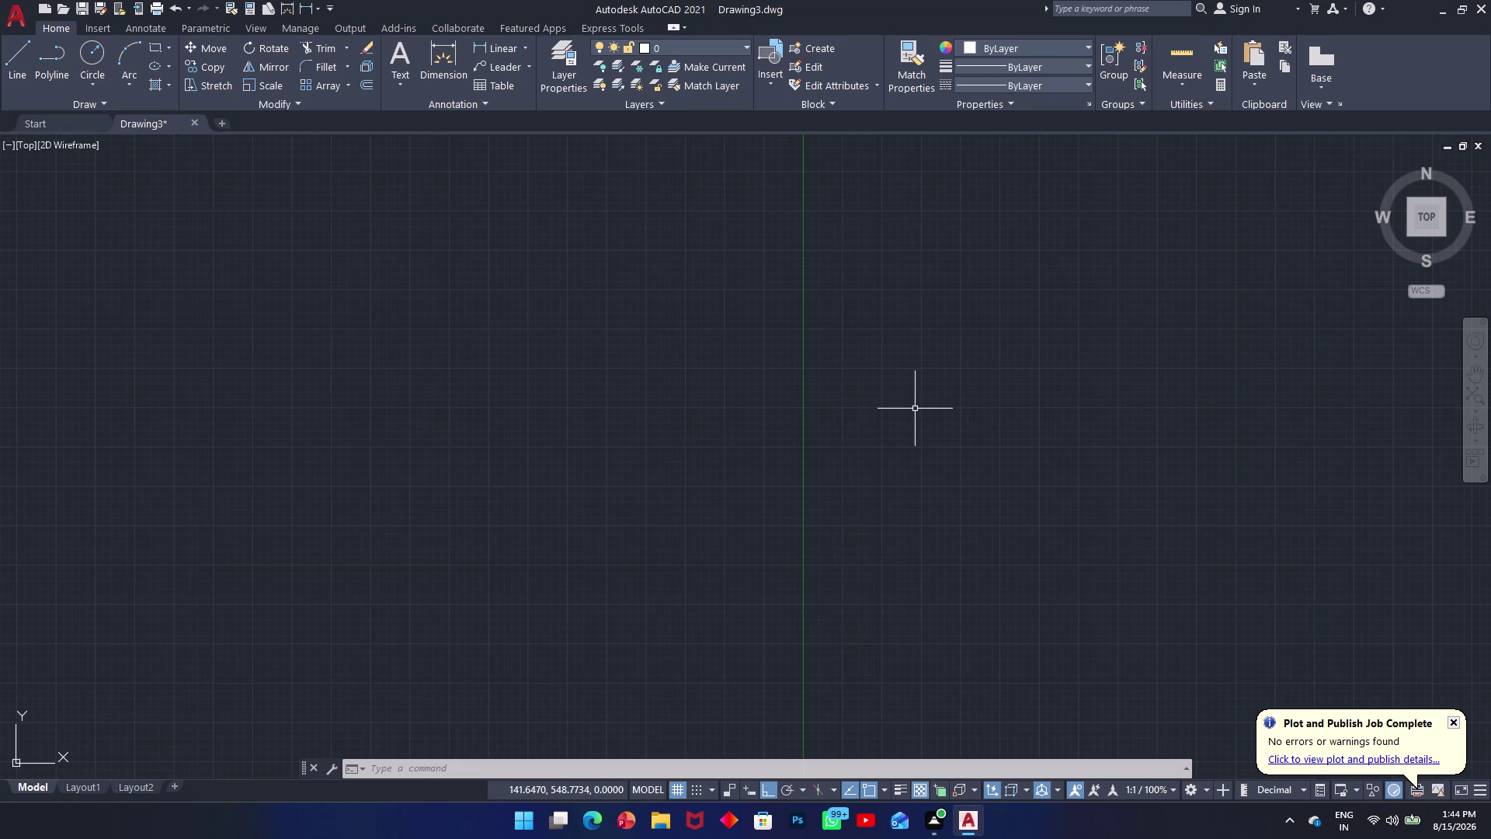
scroll(up, 3)
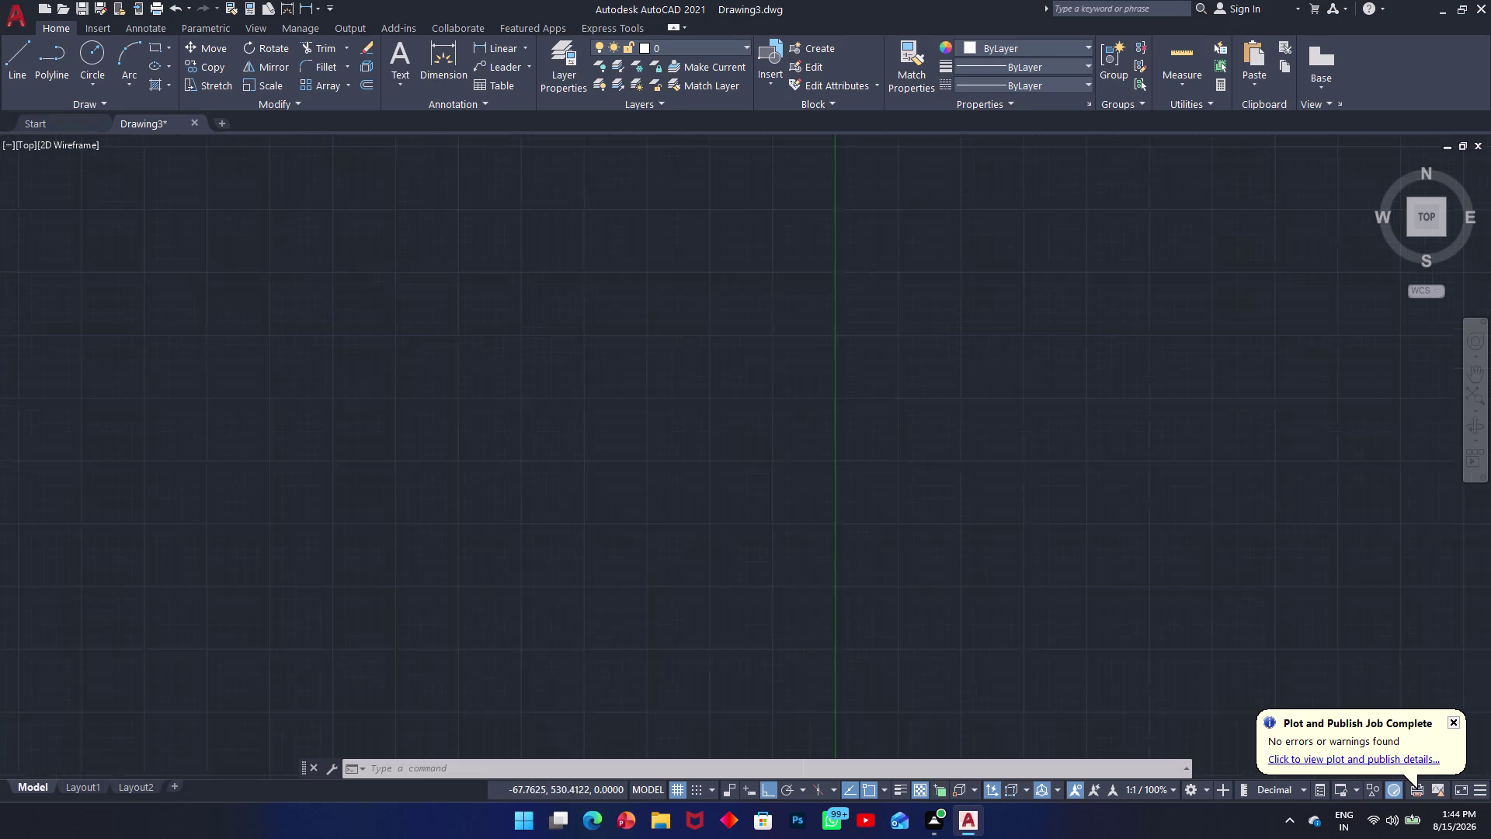
scroll(up, 3)
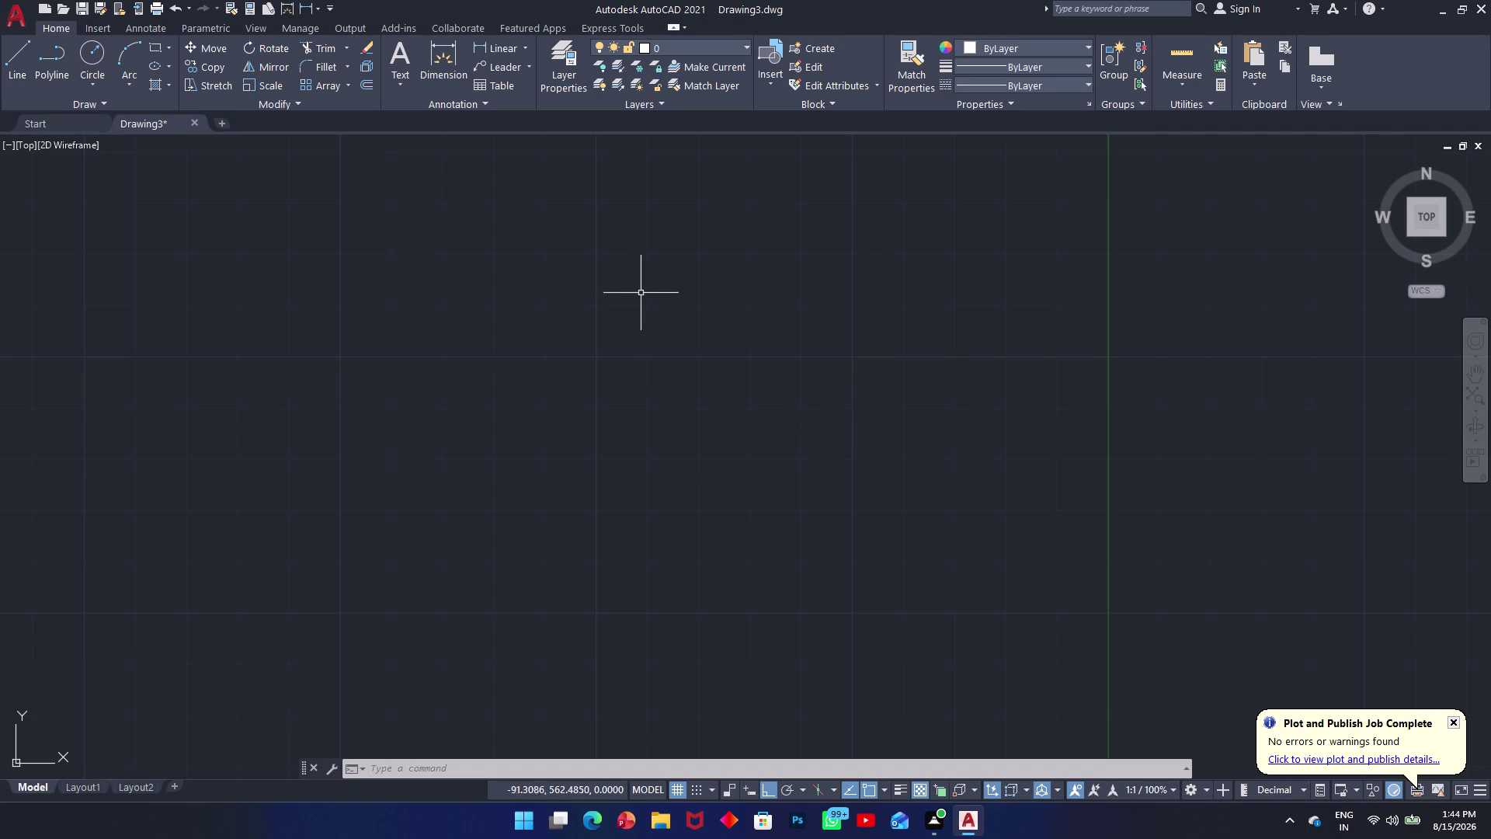
Start the LINE command and cancel it without drawing.
text(l)
key(space)
key(space)
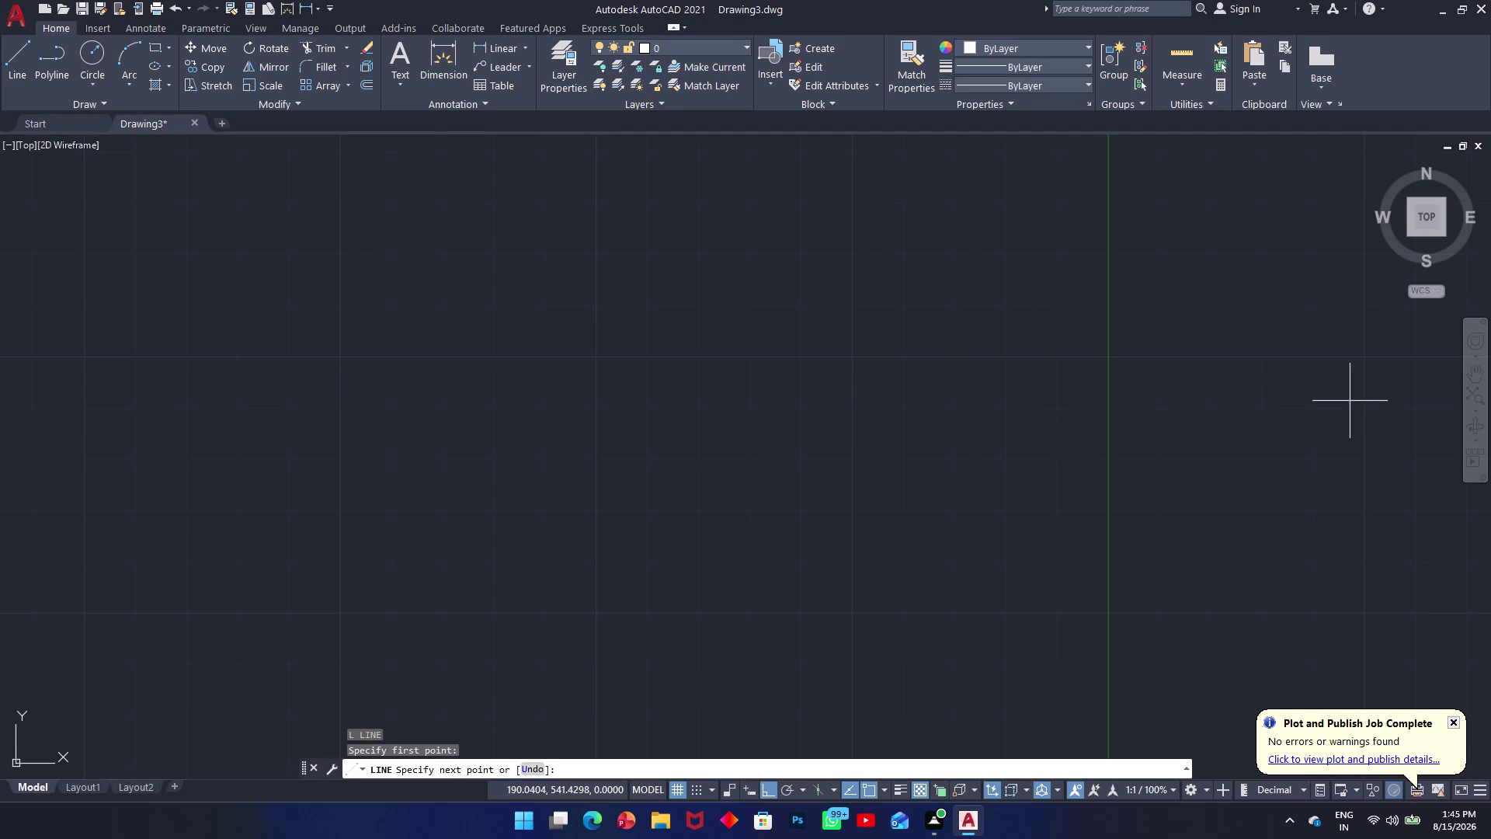
key(Escape)
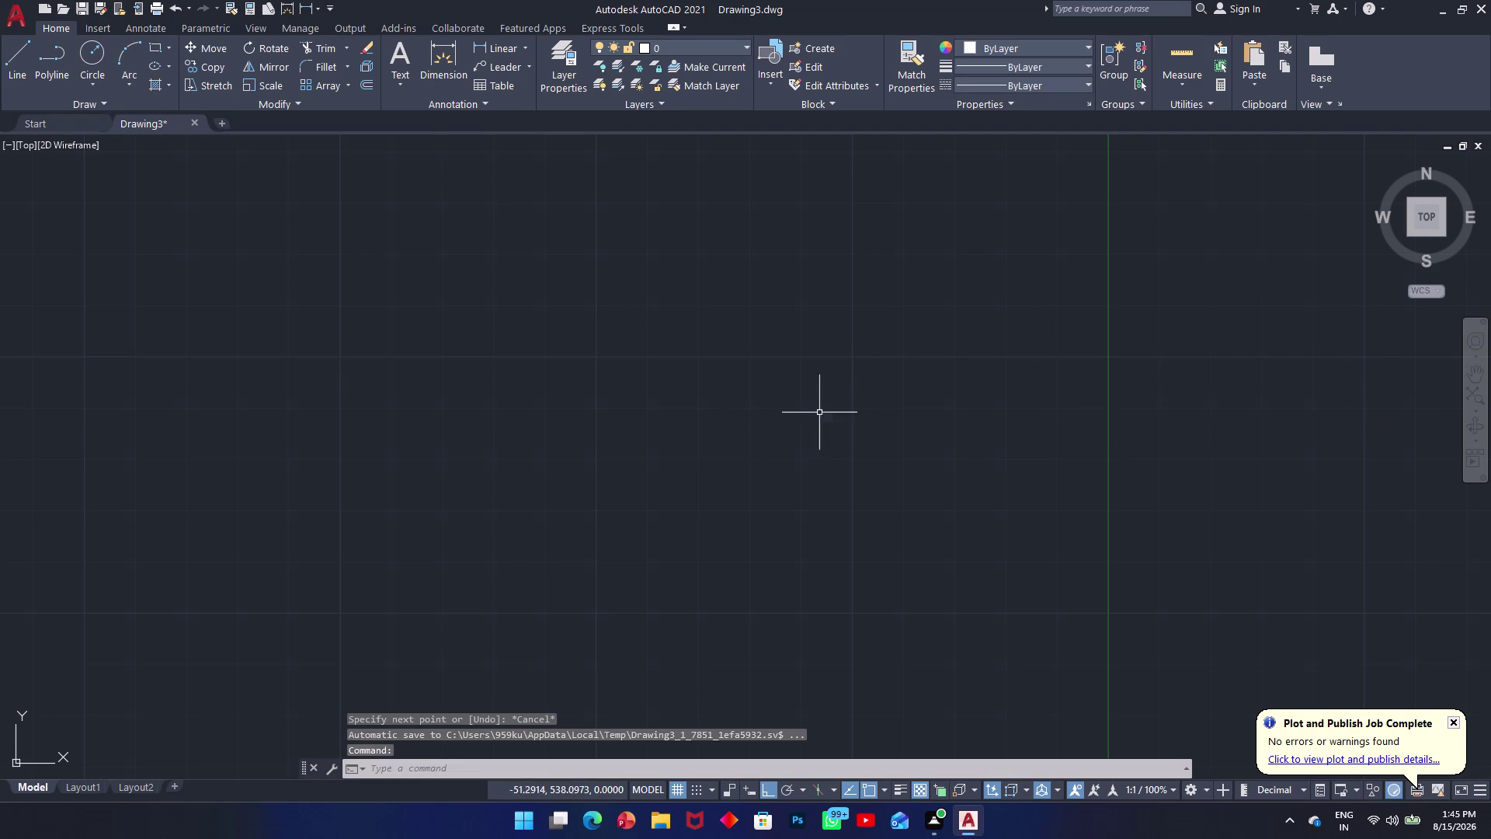
Draw a circle of diameter 225 and zoom out.
text(c)
key(space)
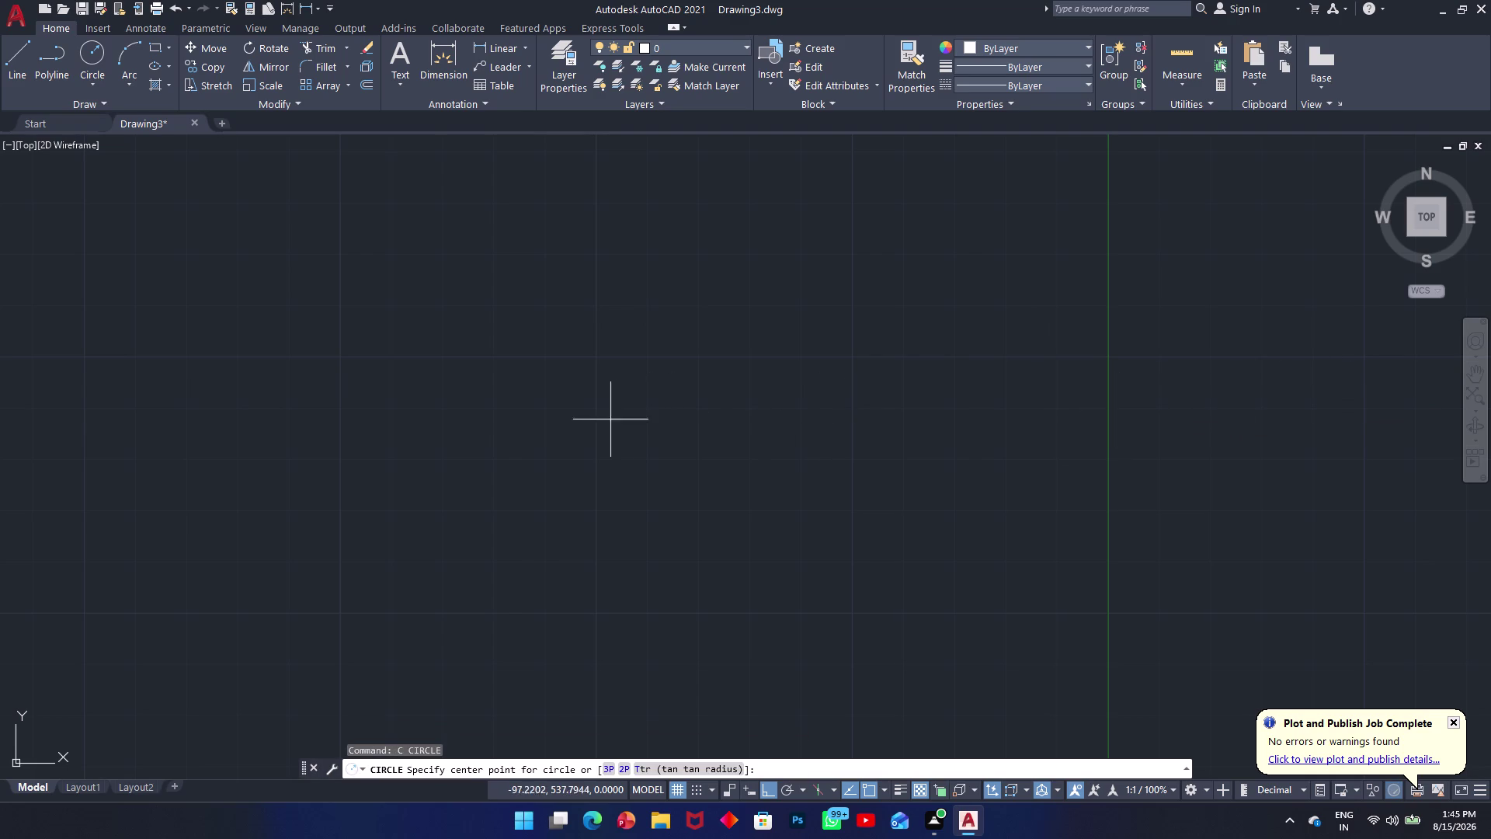
click(602, 399)
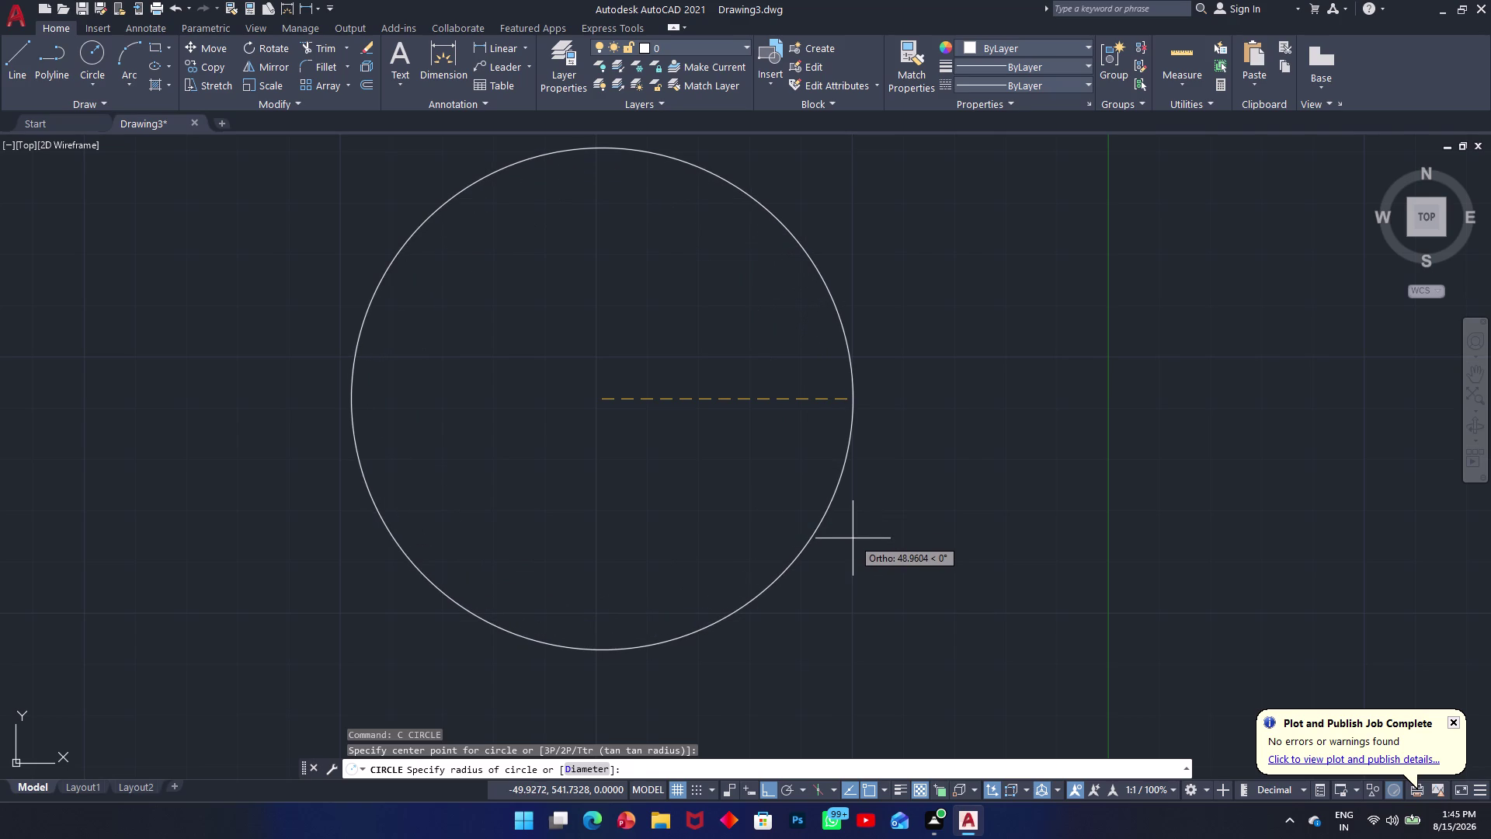
key(d)
key(space)
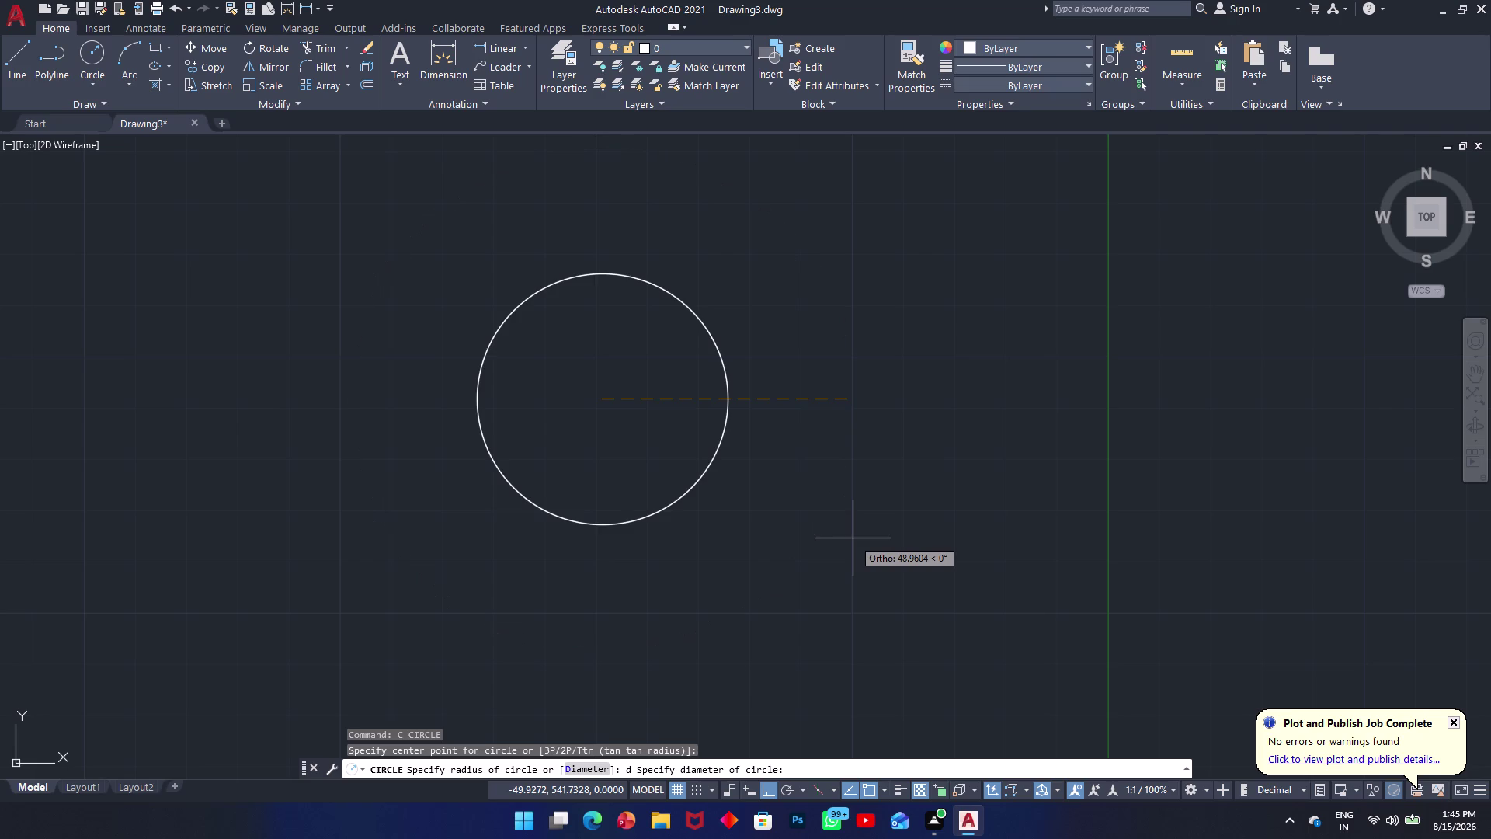
text(r)
key(space)
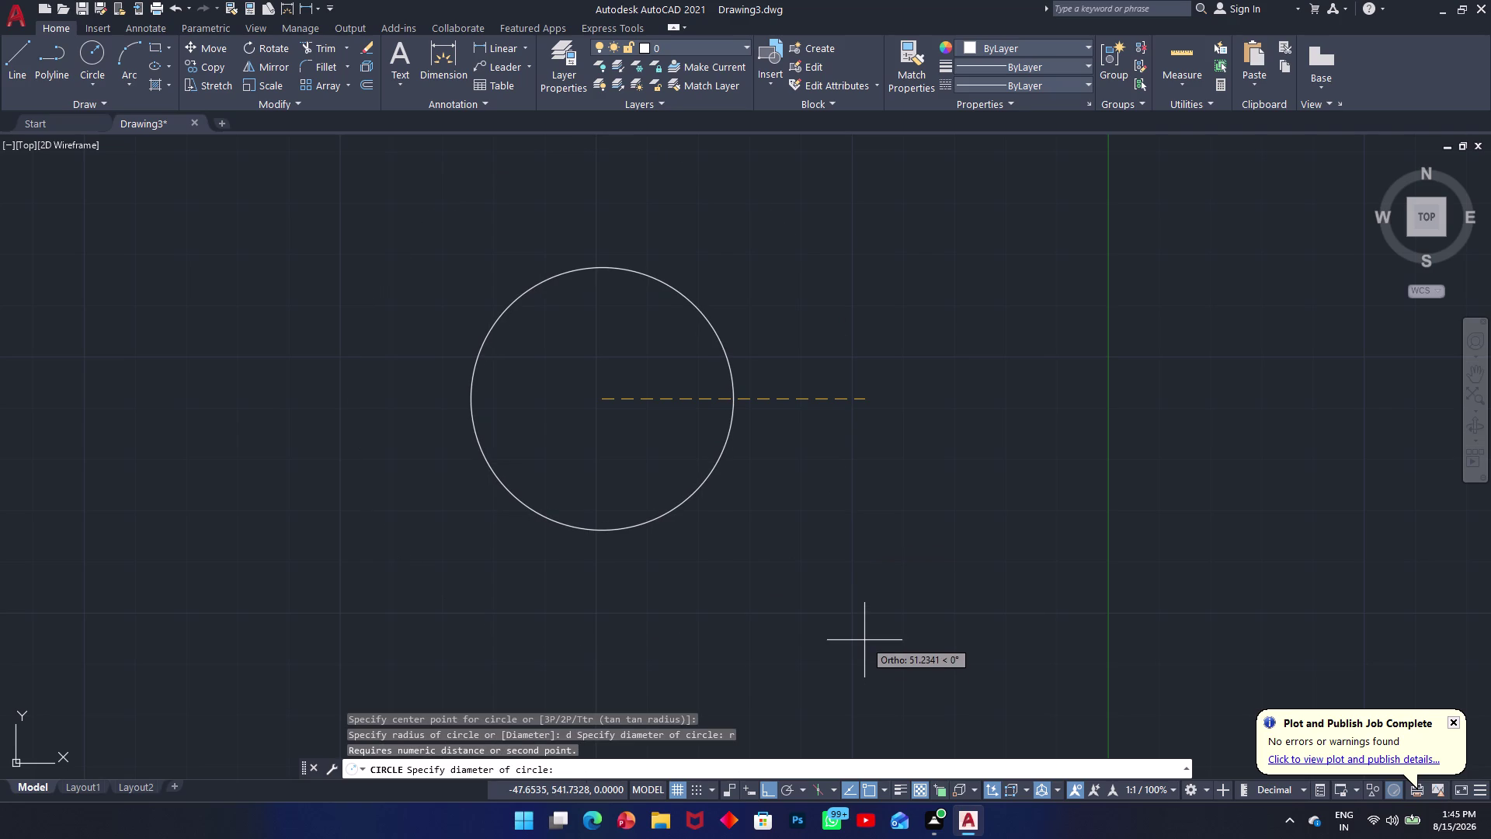
text(22)
text(5)
key(Return)
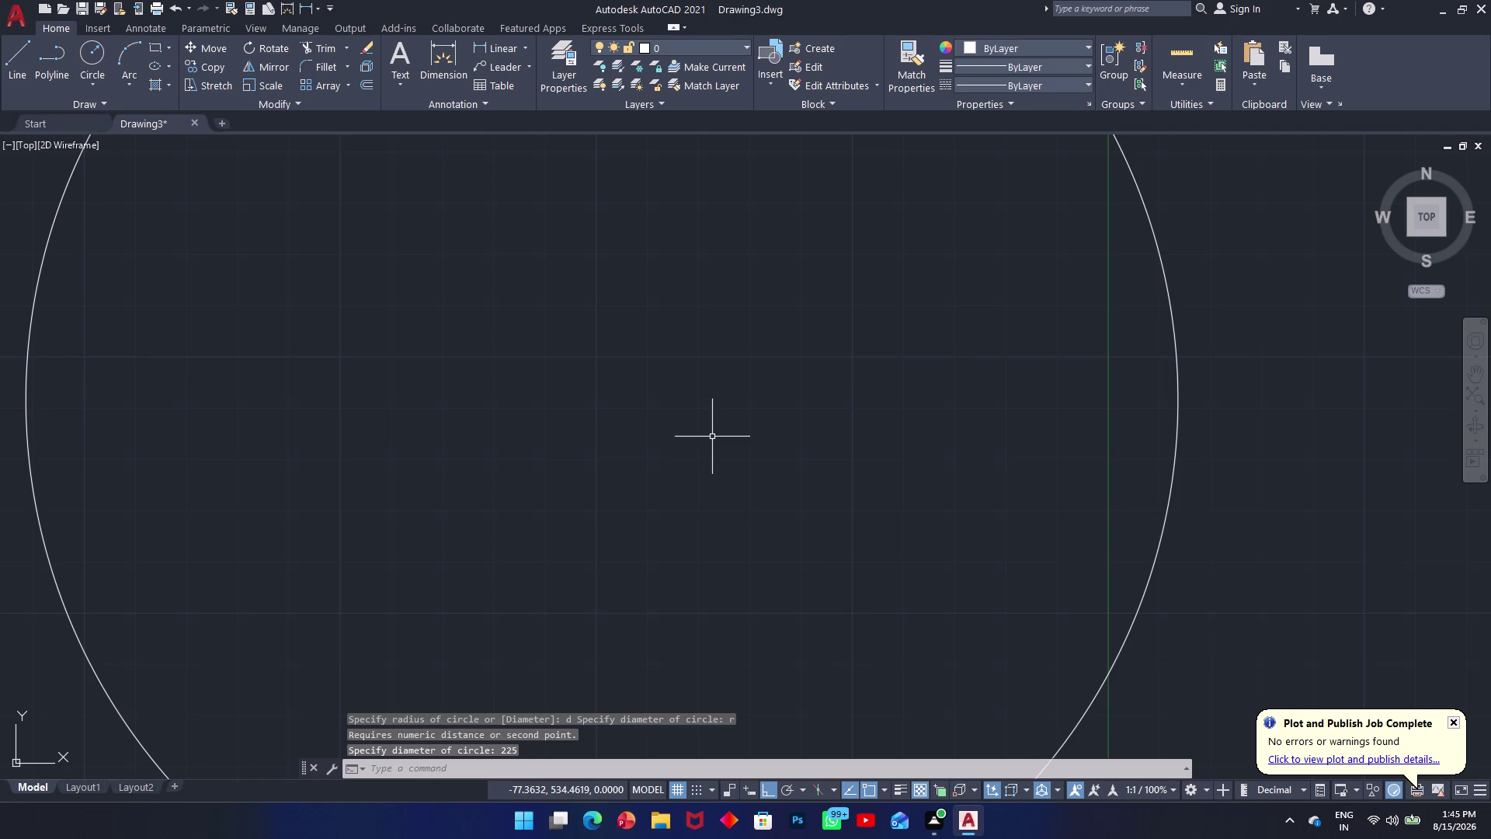
scroll(down, 3)
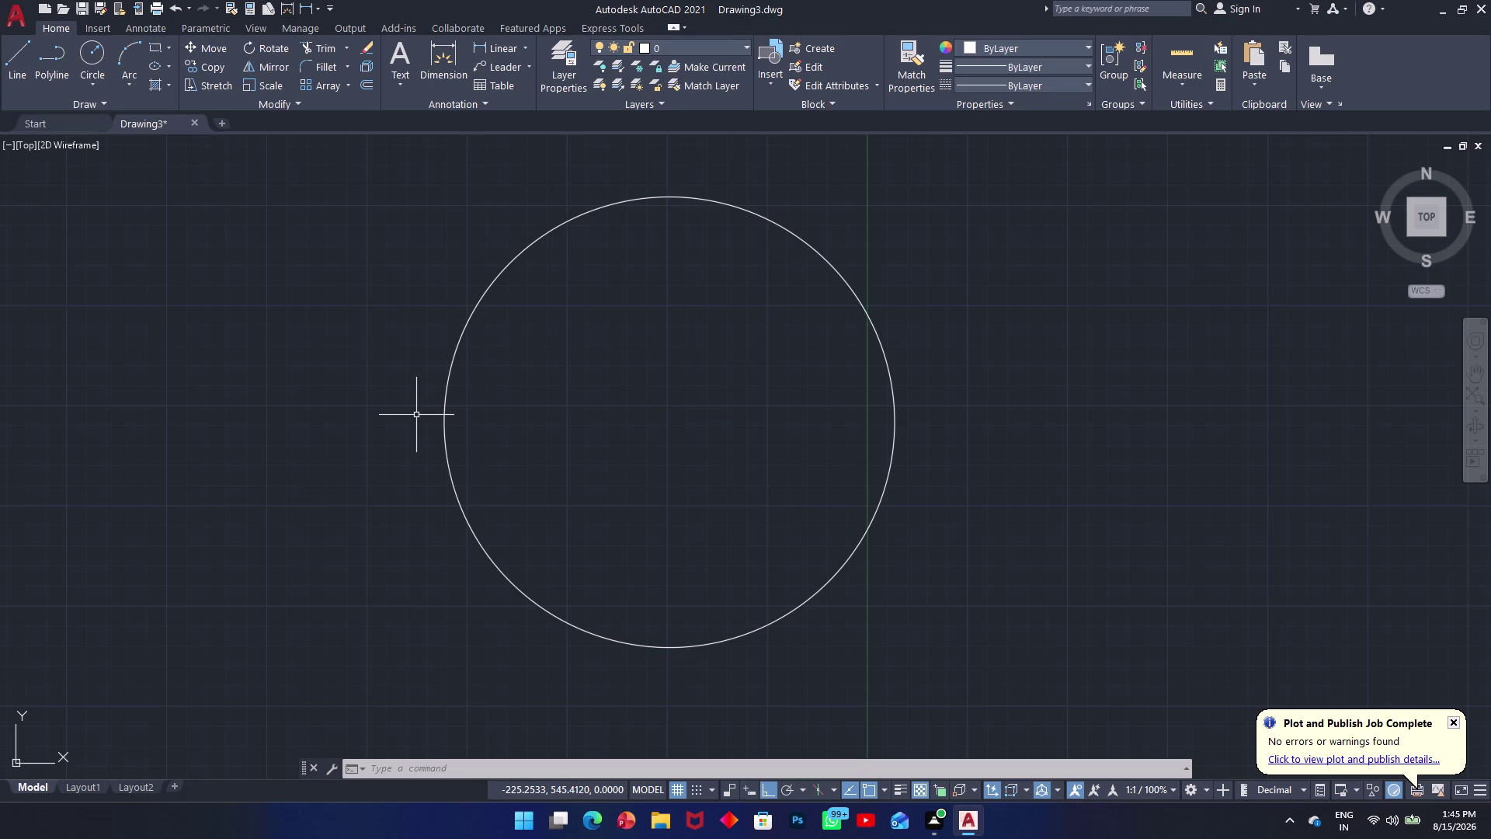
Draw a 225 by 37 rectangle to the right of the circle.
text(re)
text(c)
key(space)
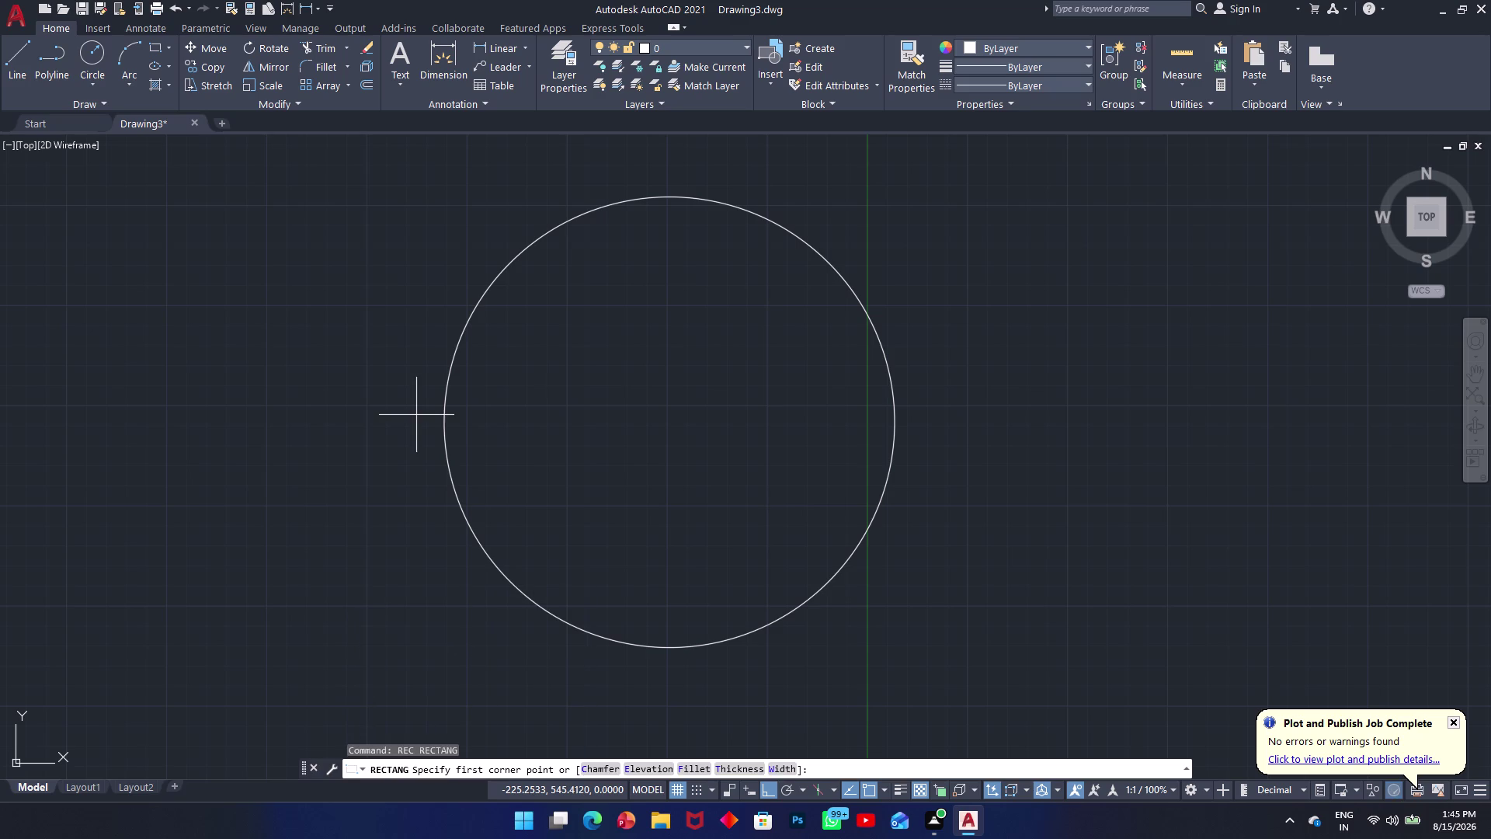
text(d)
key(space)
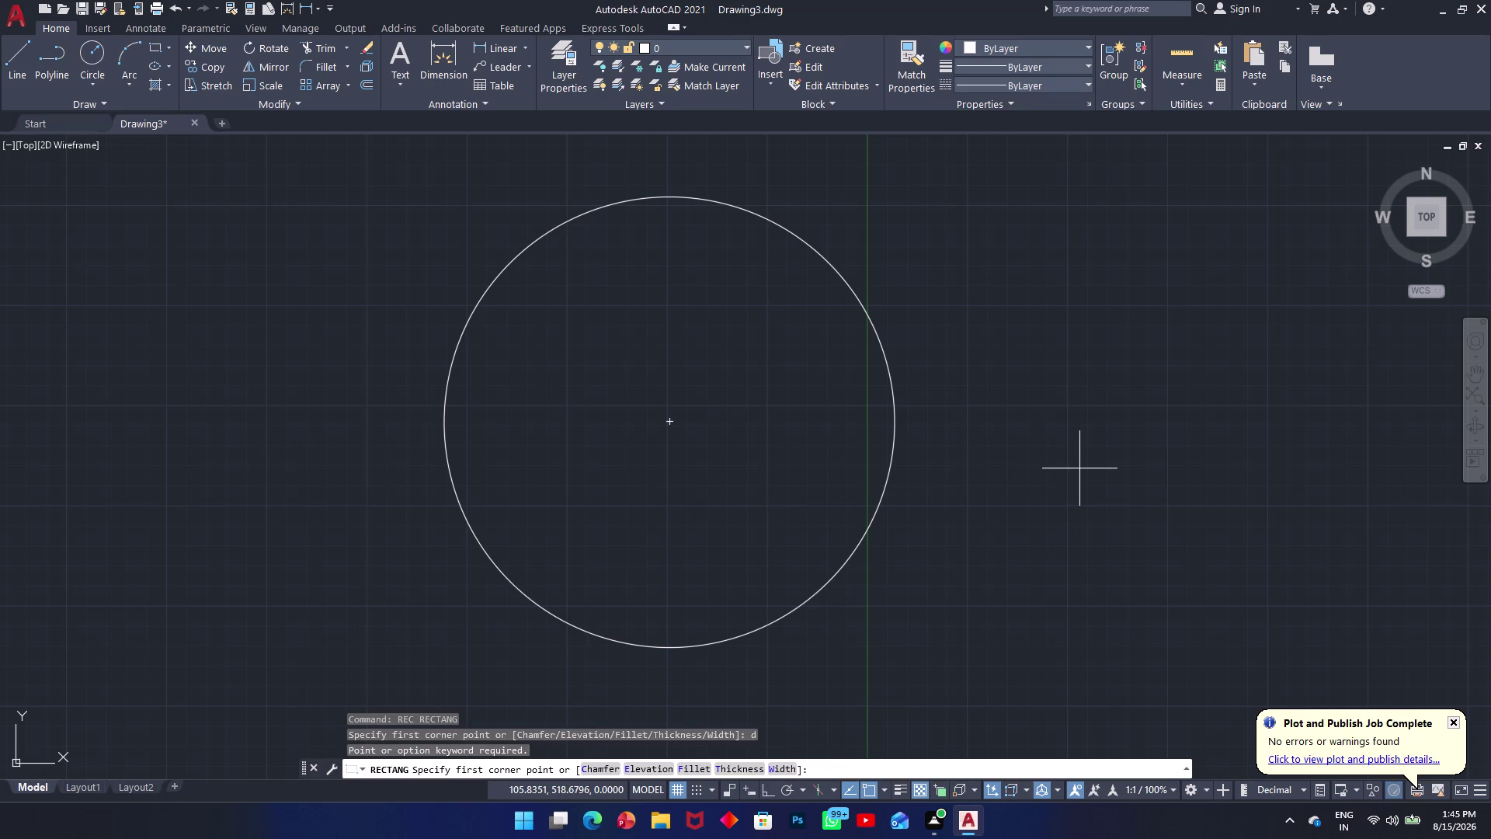
click(1061, 413)
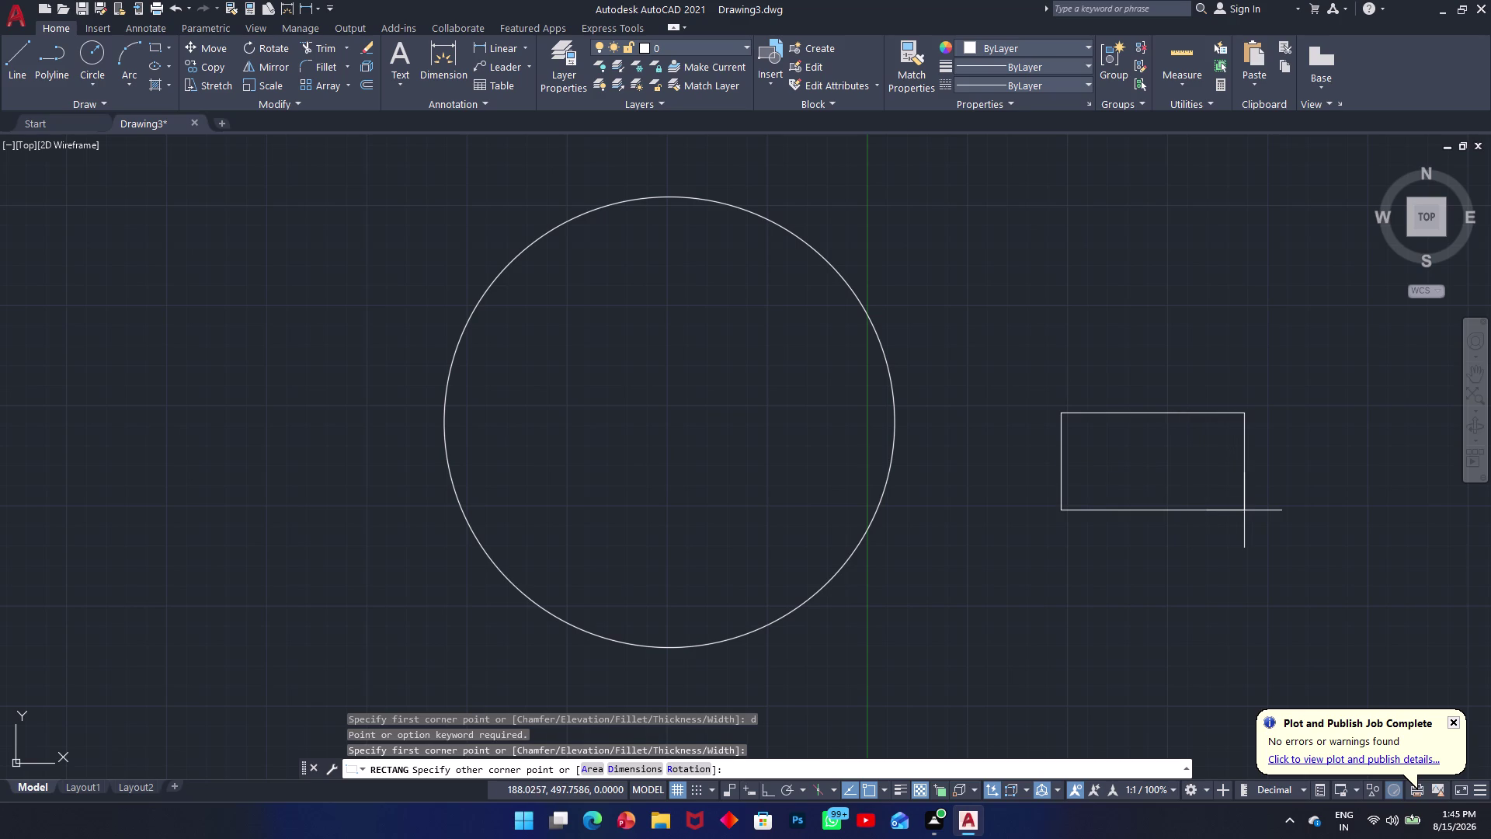
text(d)
key(space)
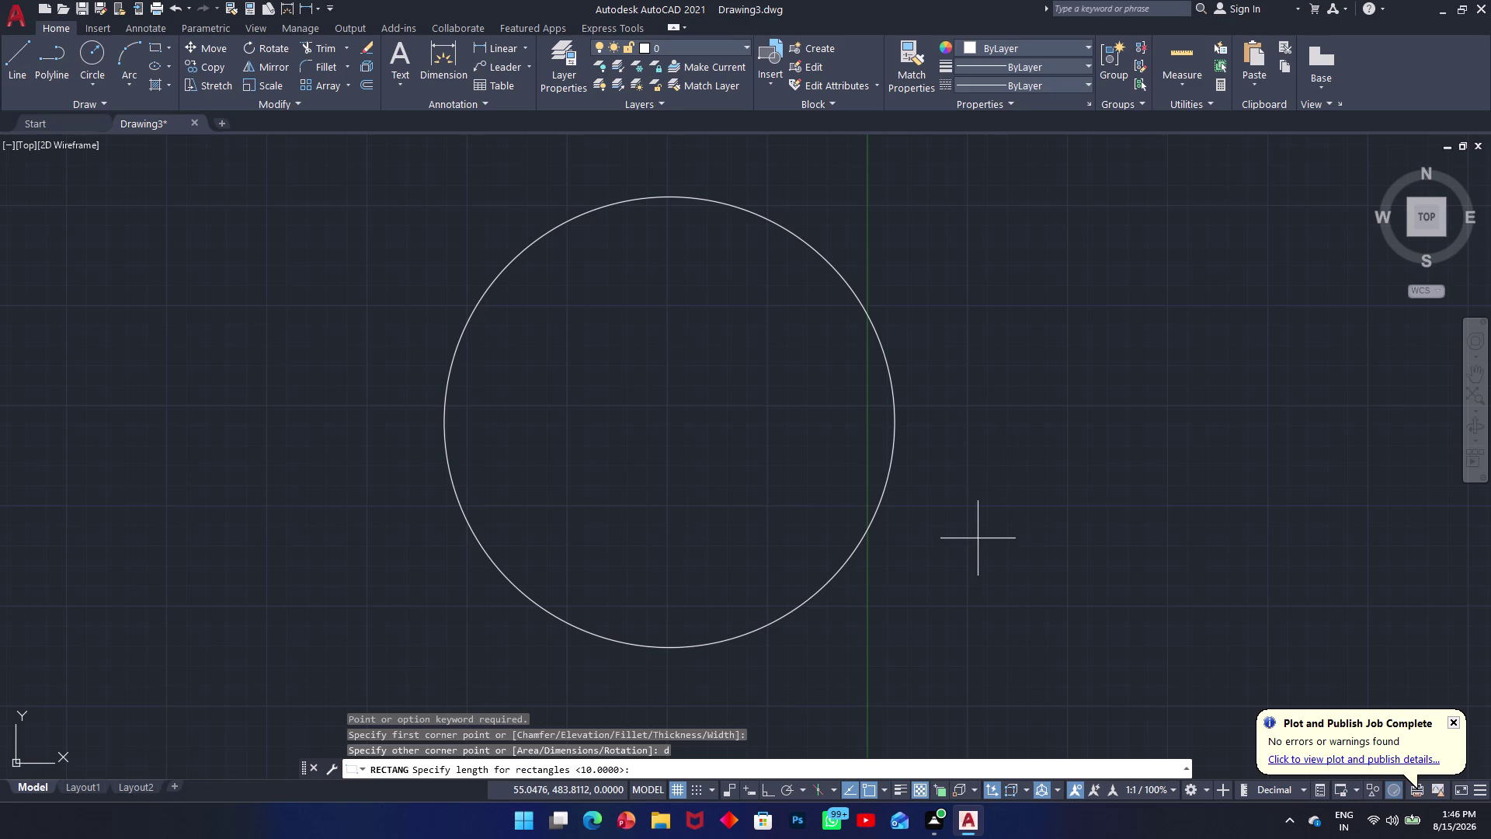
text(225)
key(Return)
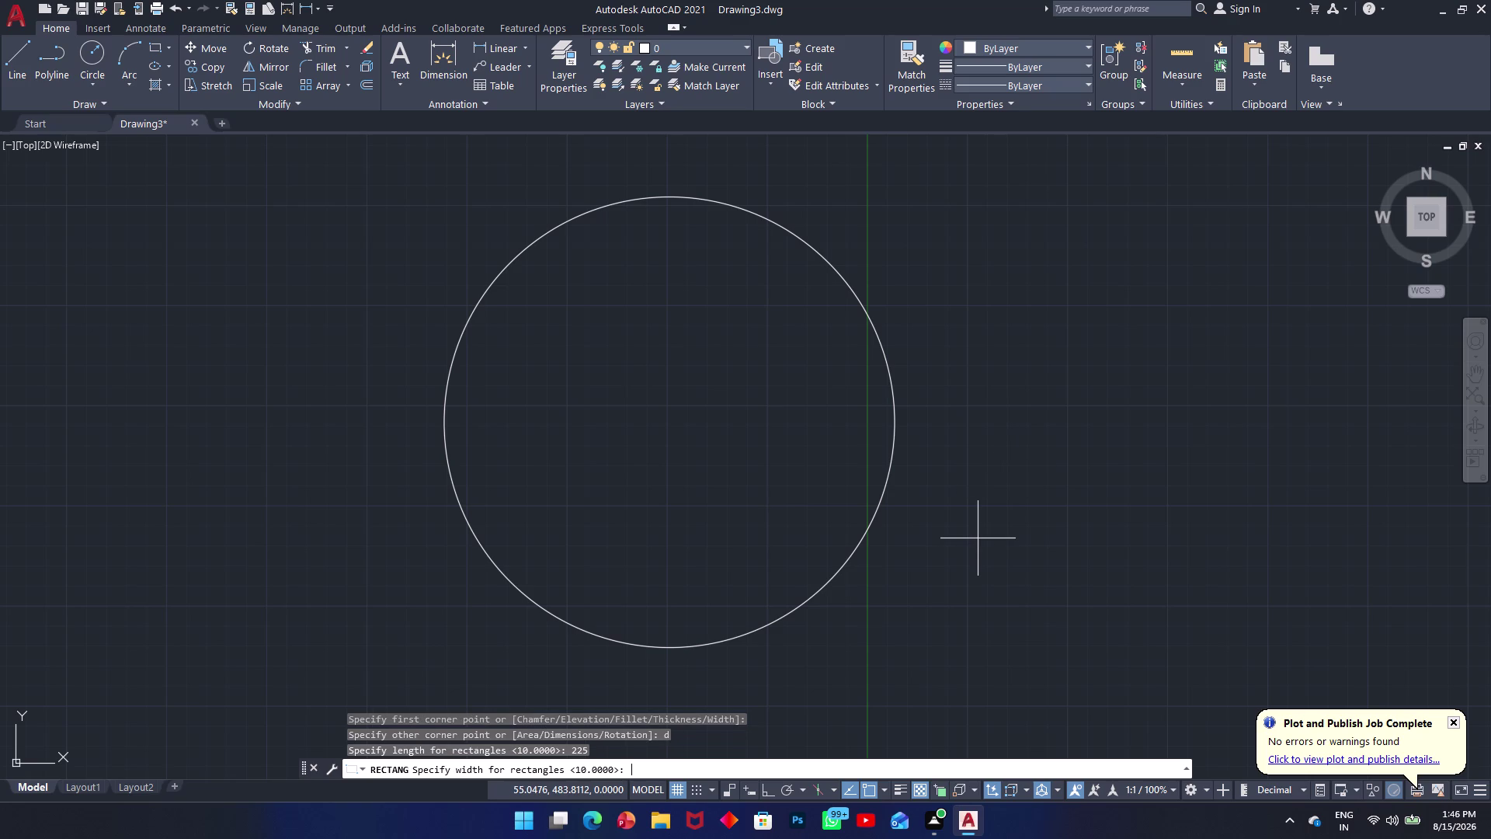
text(3)
text(7)
key(Return)
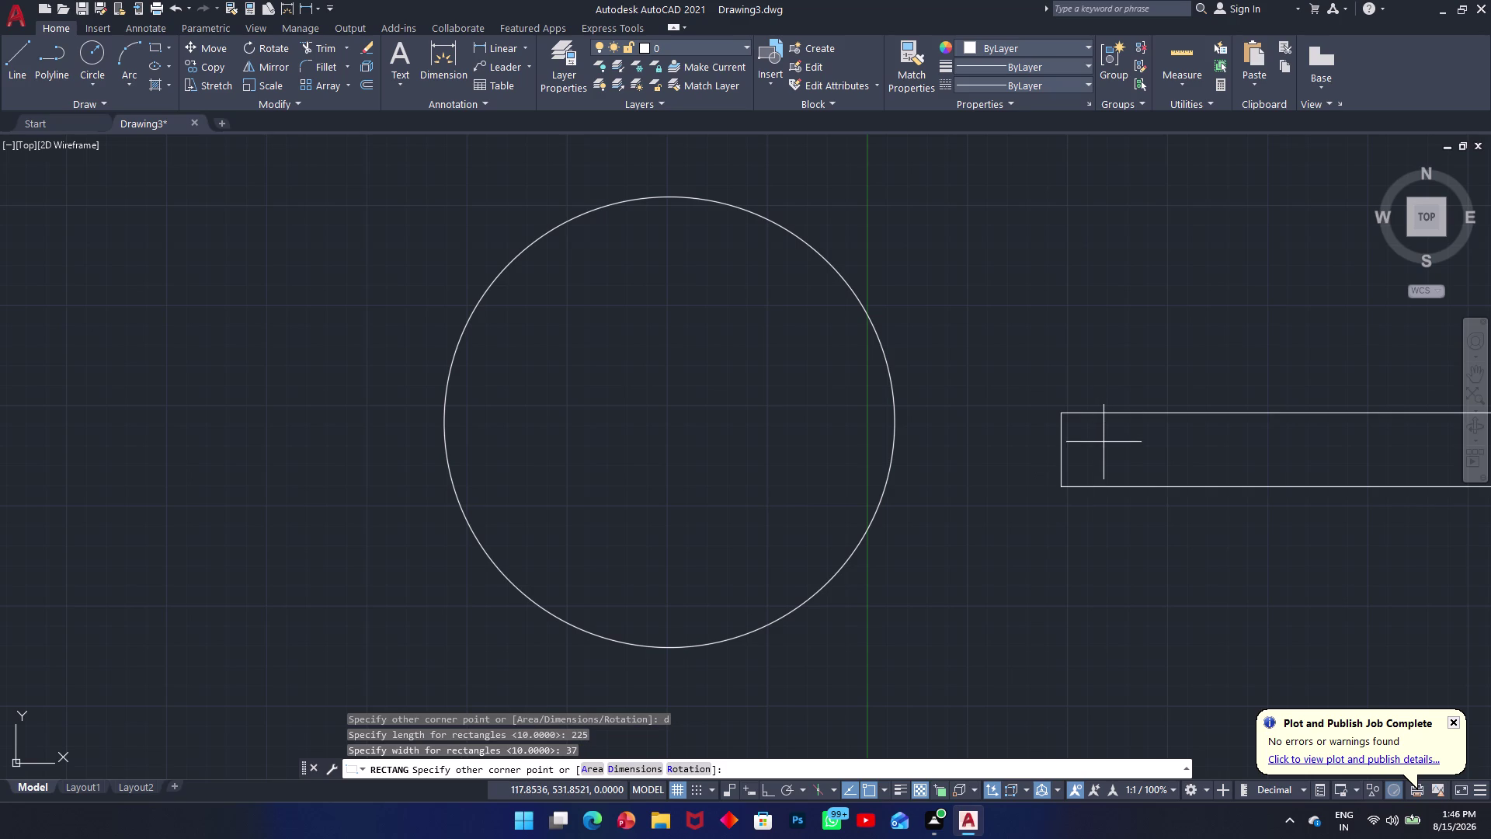
click(1104, 441)
Select the rectangle, start MOVE and pick its base point.
middle_drag(1205, 454, 1015, 476)
click(1362, 398)
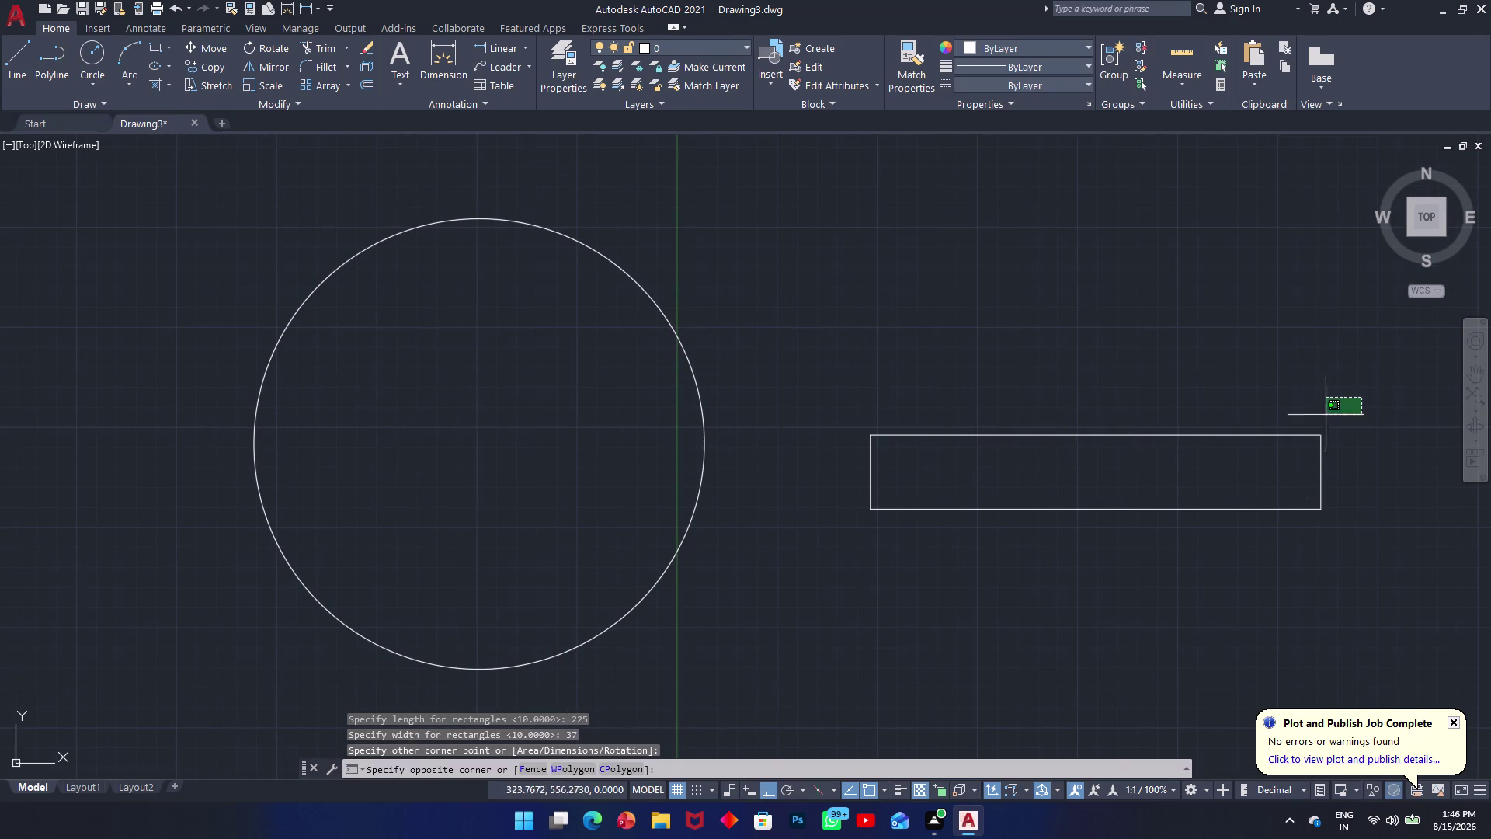
click(850, 565)
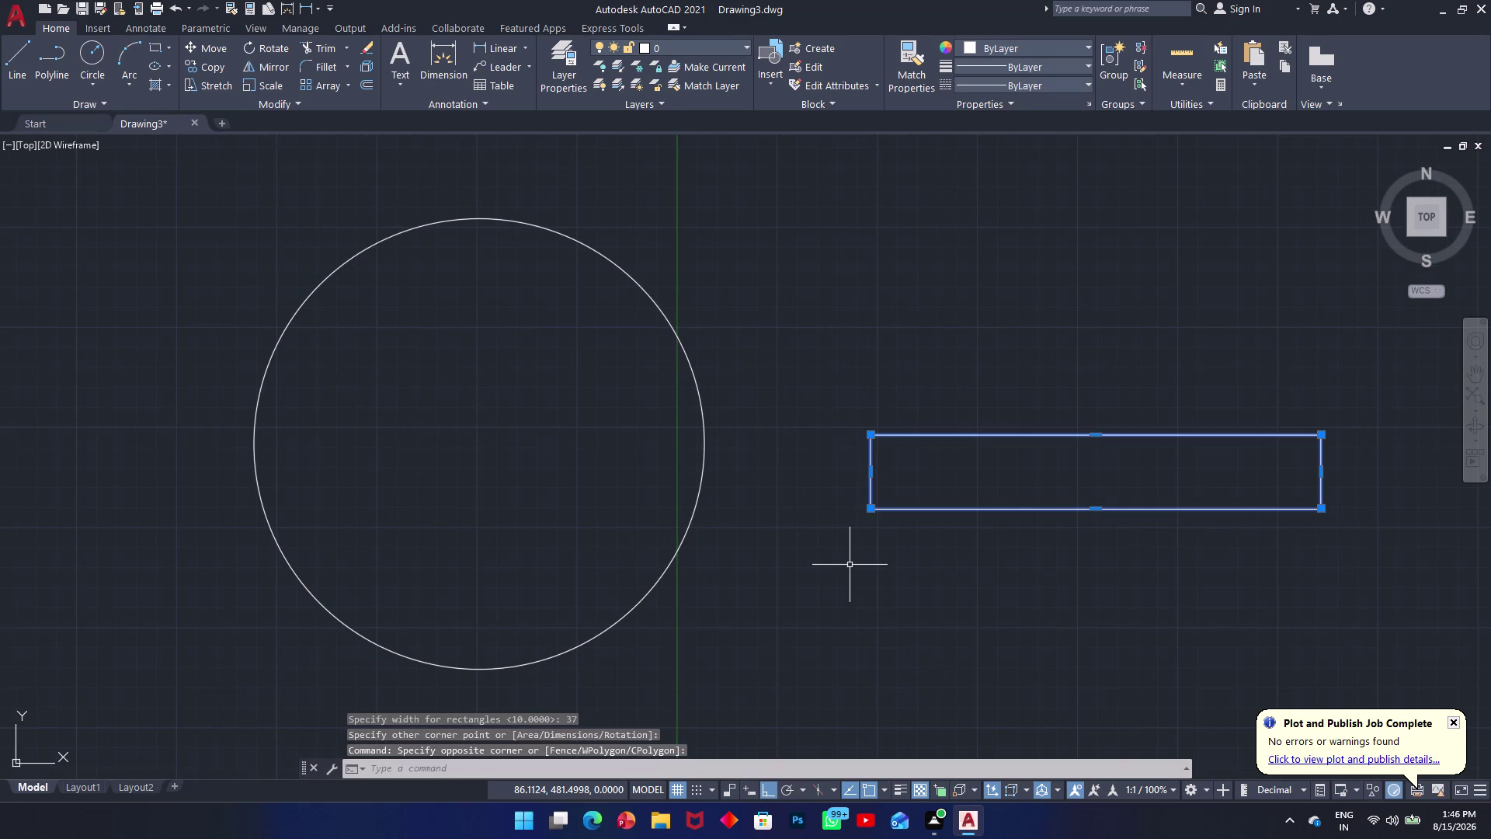
text(m)
key(space)
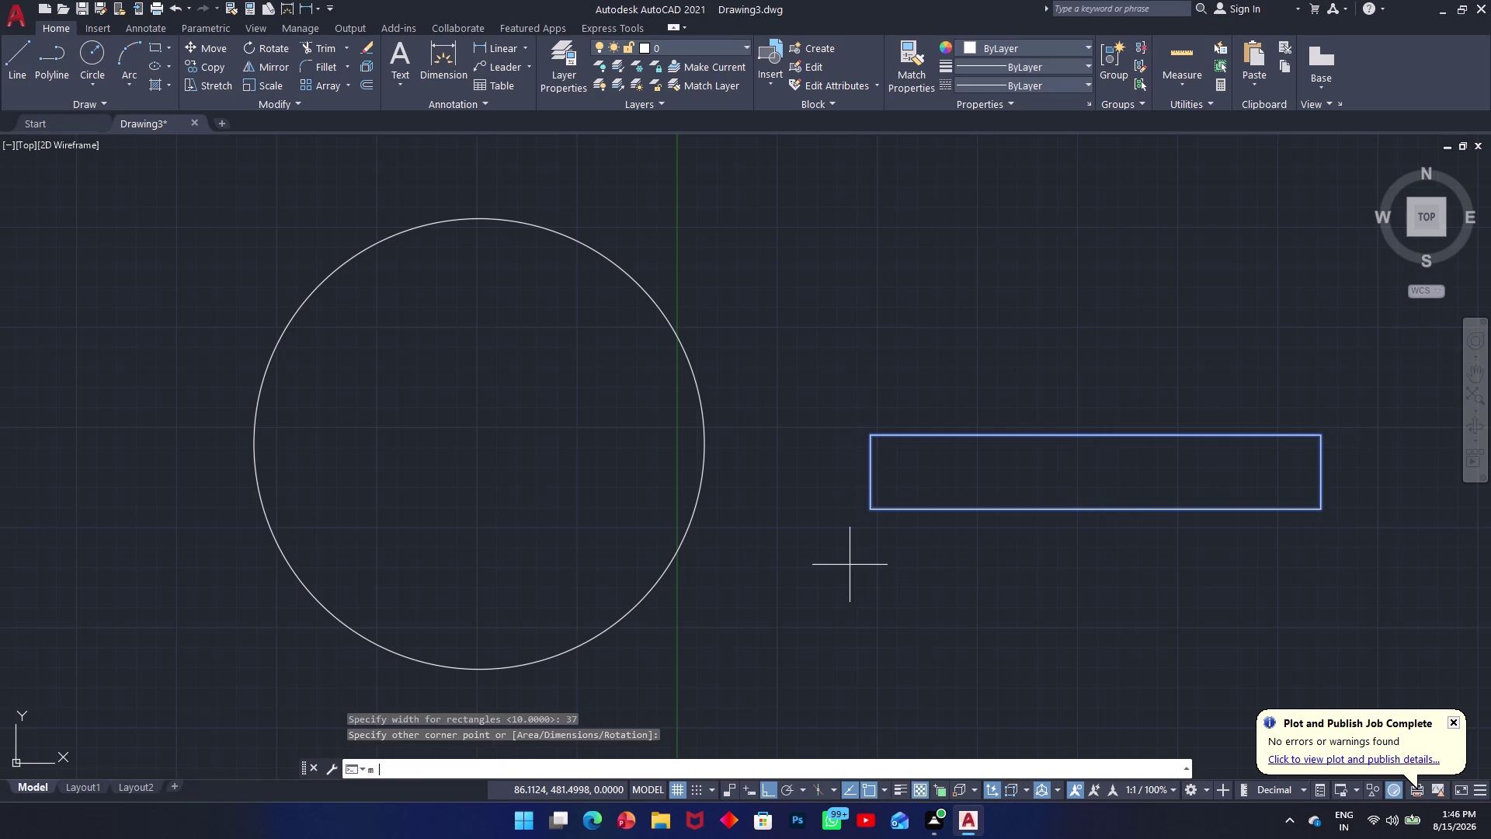
click(1098, 473)
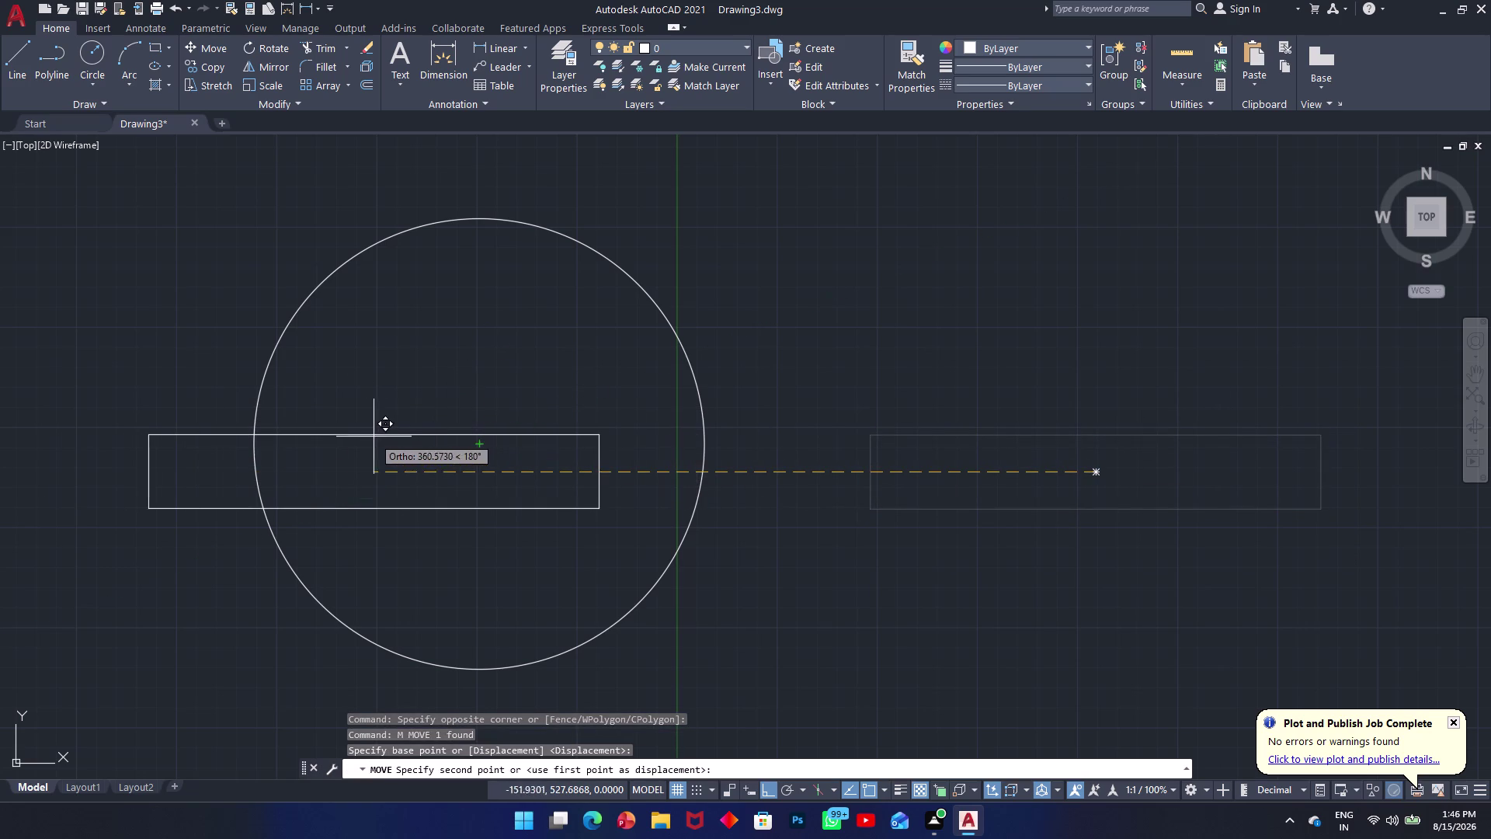
Drop the rectangle ending at the circle's centre, then start ROTATE.
click(250, 446)
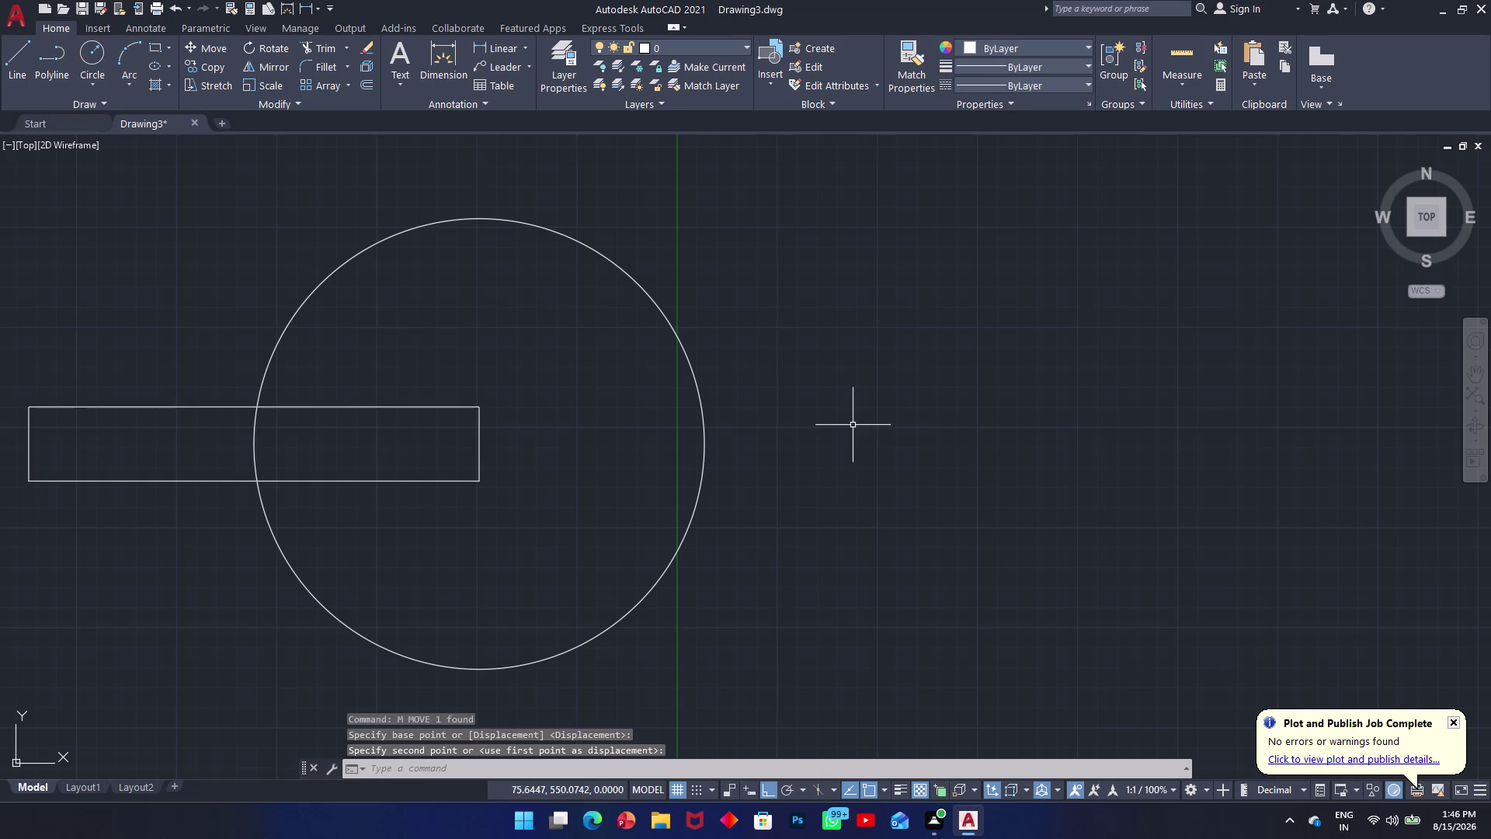
middle_drag(715, 433, 943, 428)
key(r)
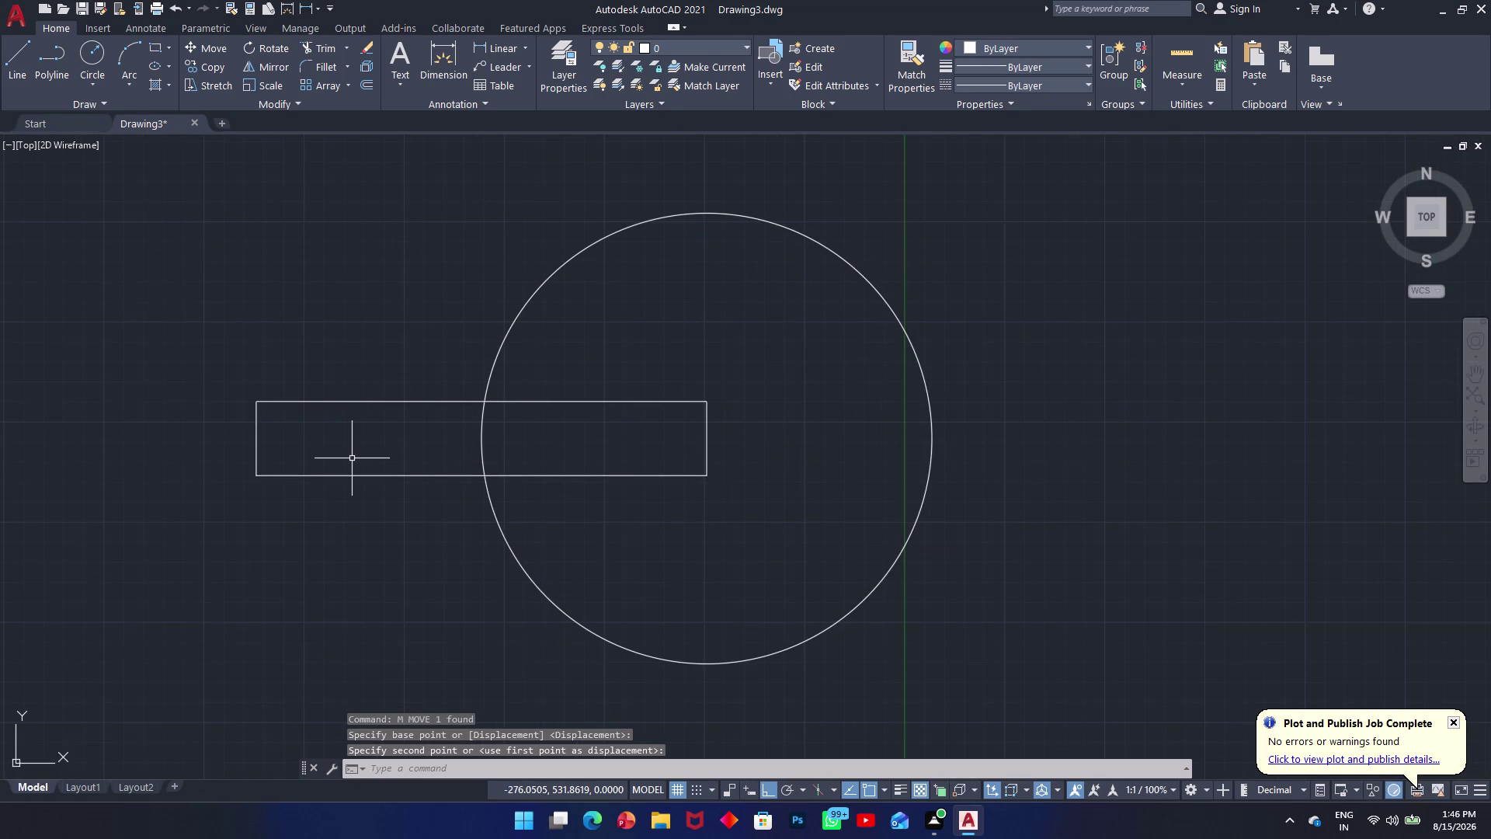
text(o)
key(space)
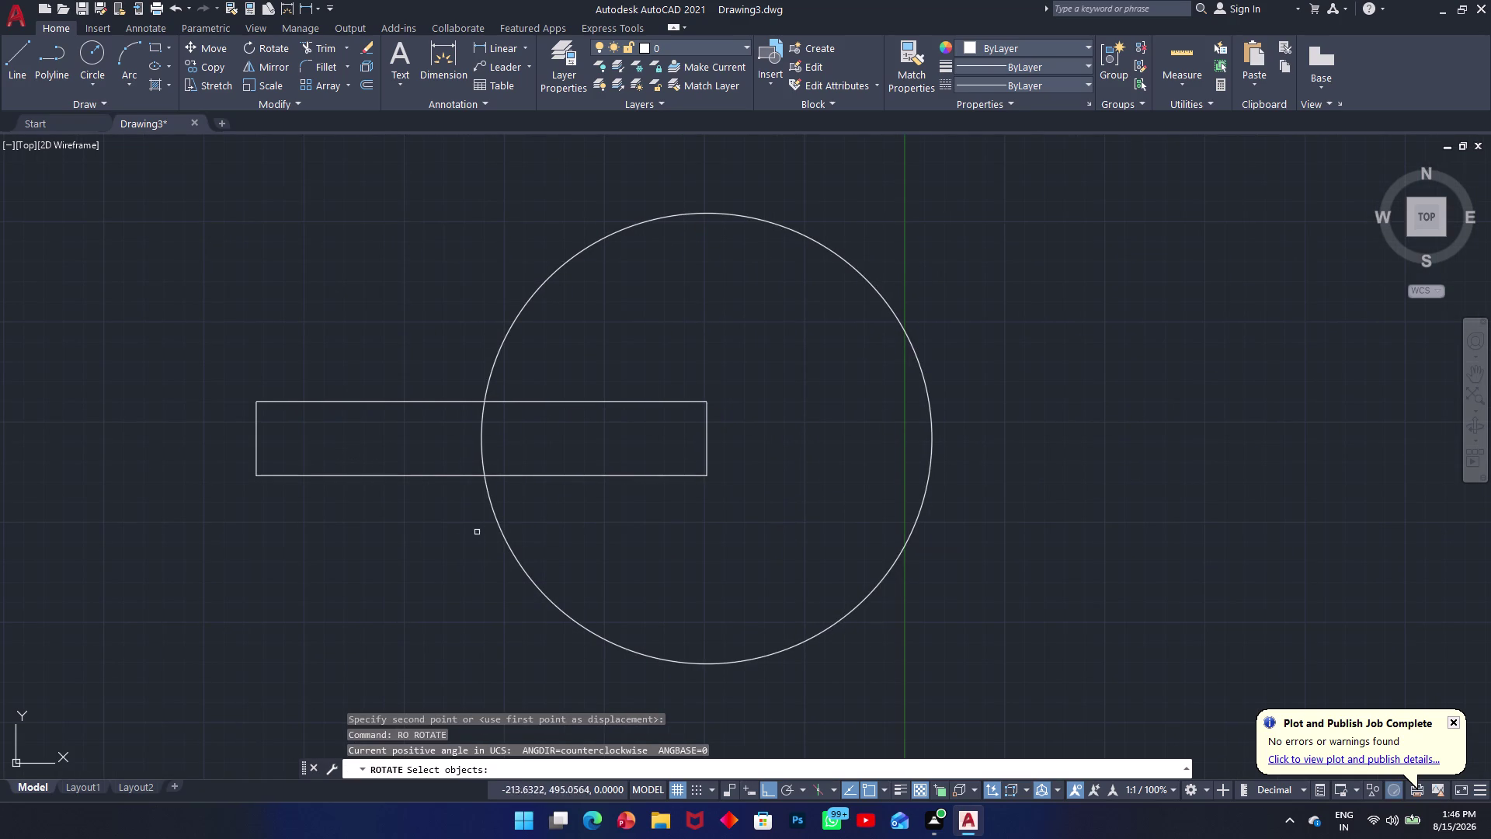
Rotate a copy of the rectangle 45 degrees about the circle's left edge, Ortho off.
drag(733, 372, 702, 397)
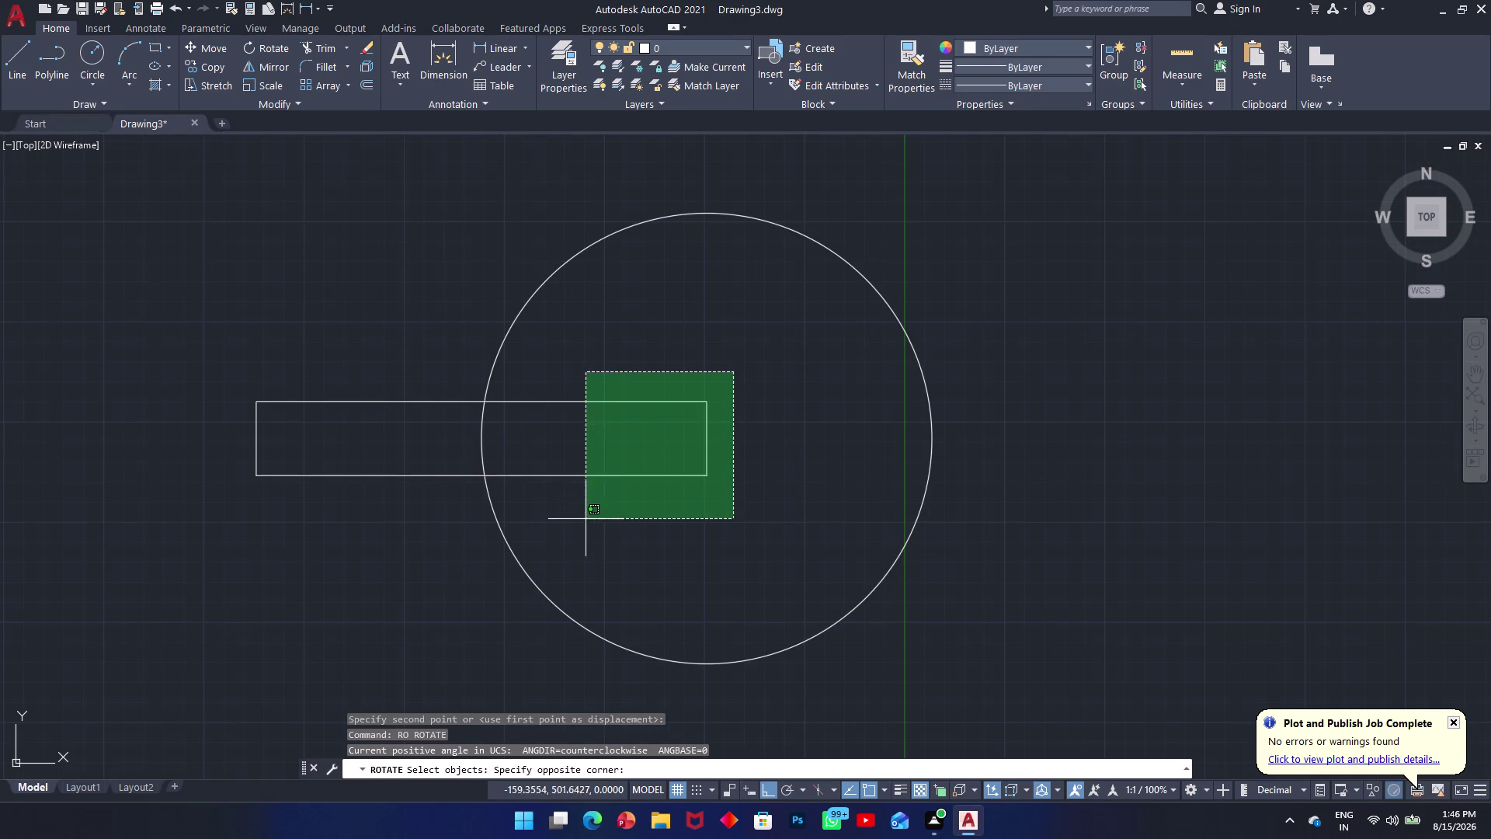
click(583, 519)
key(space)
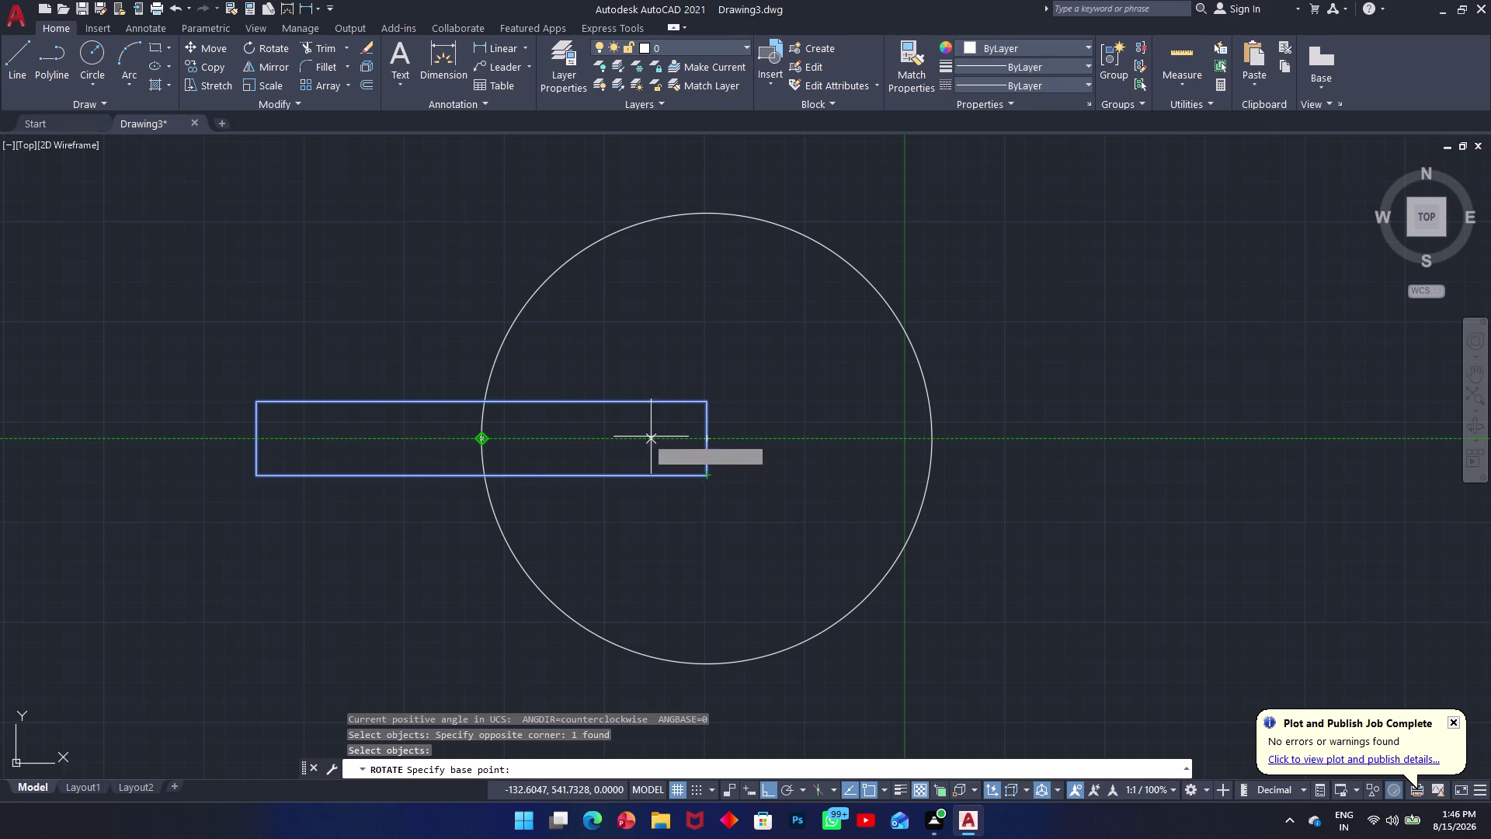
click(707, 437)
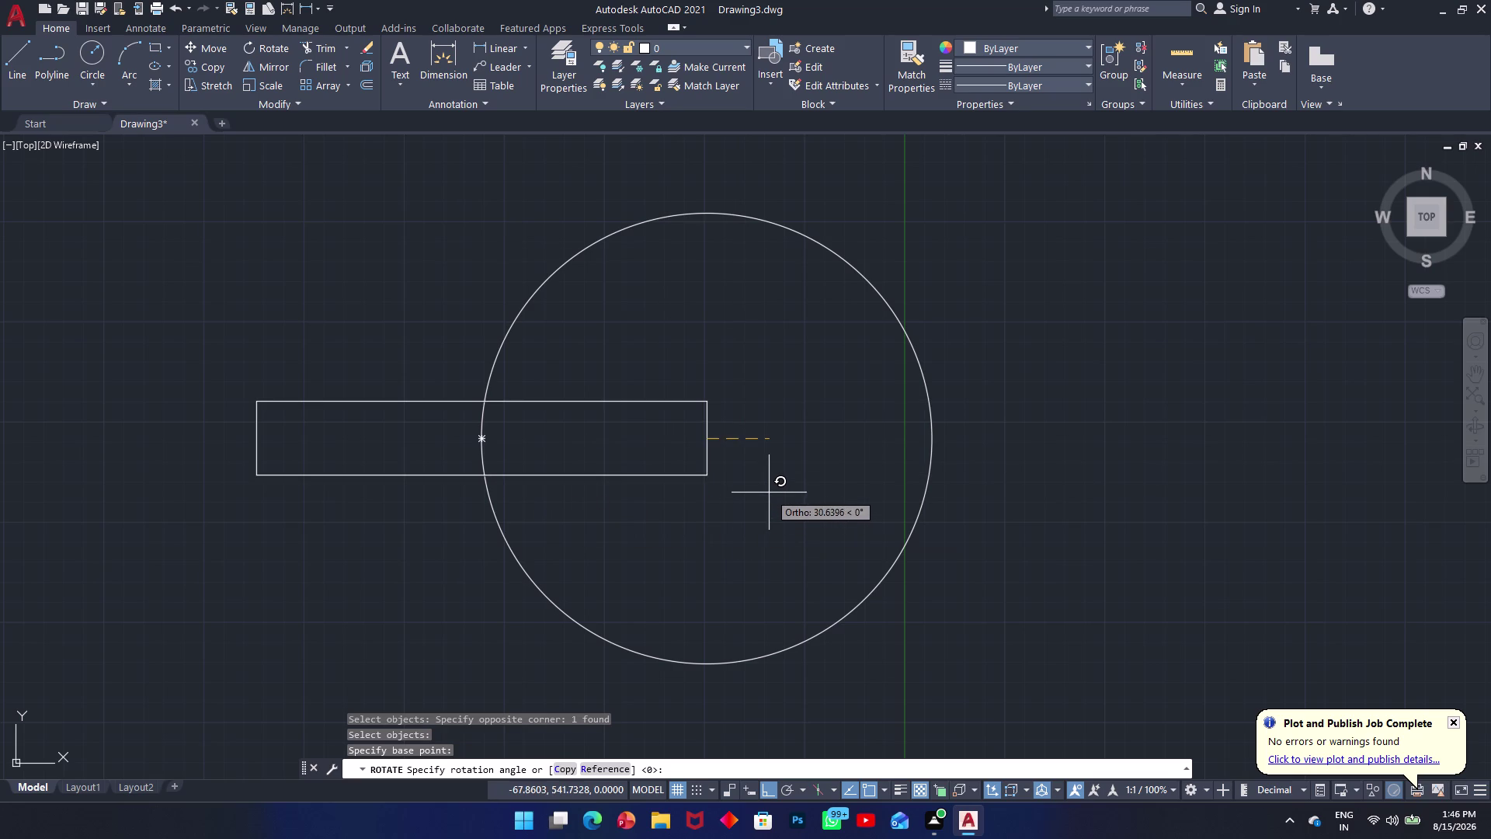
key(c)
key(space)
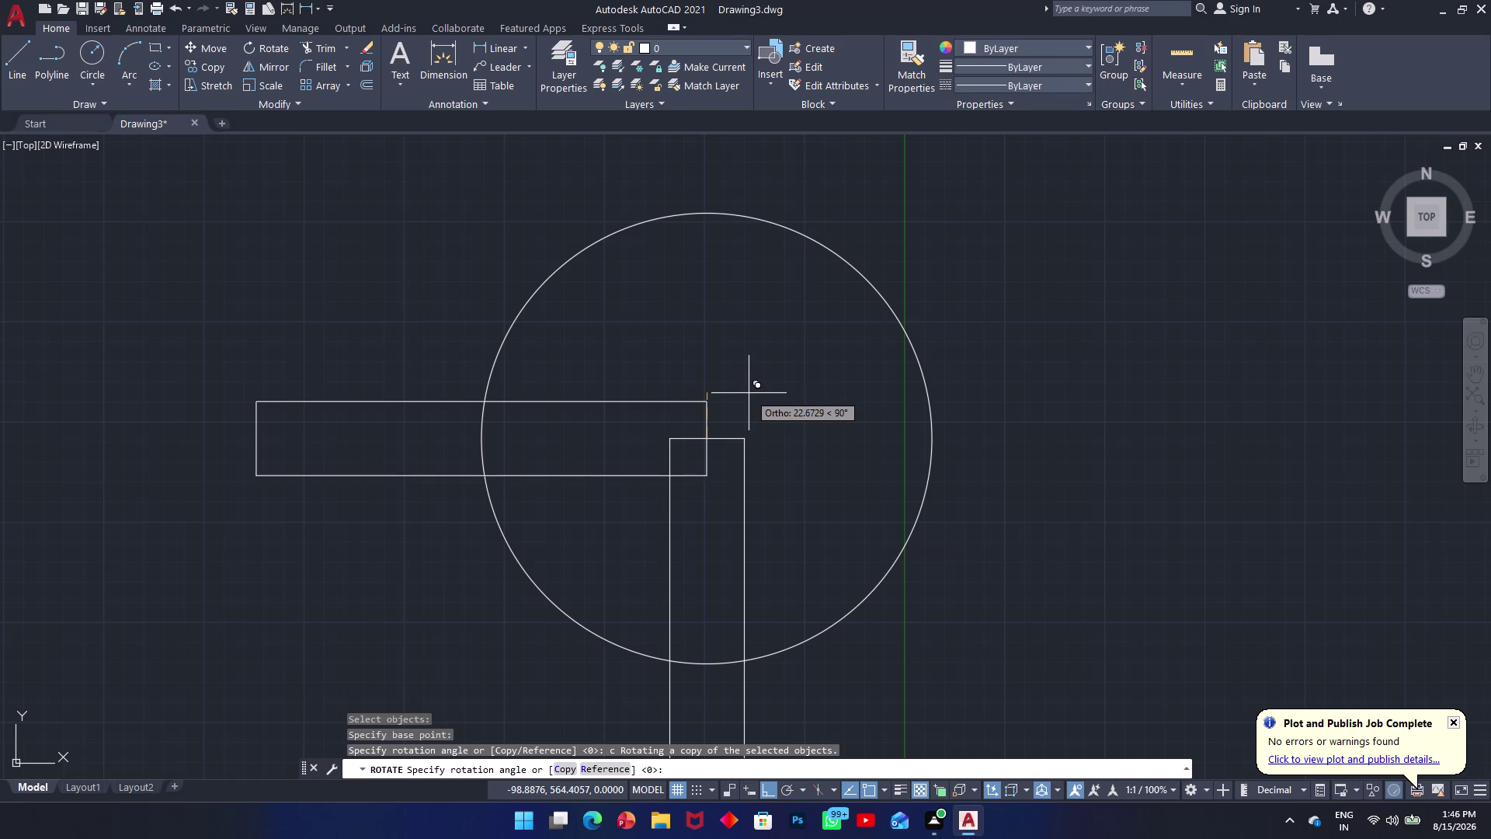
key(F8)
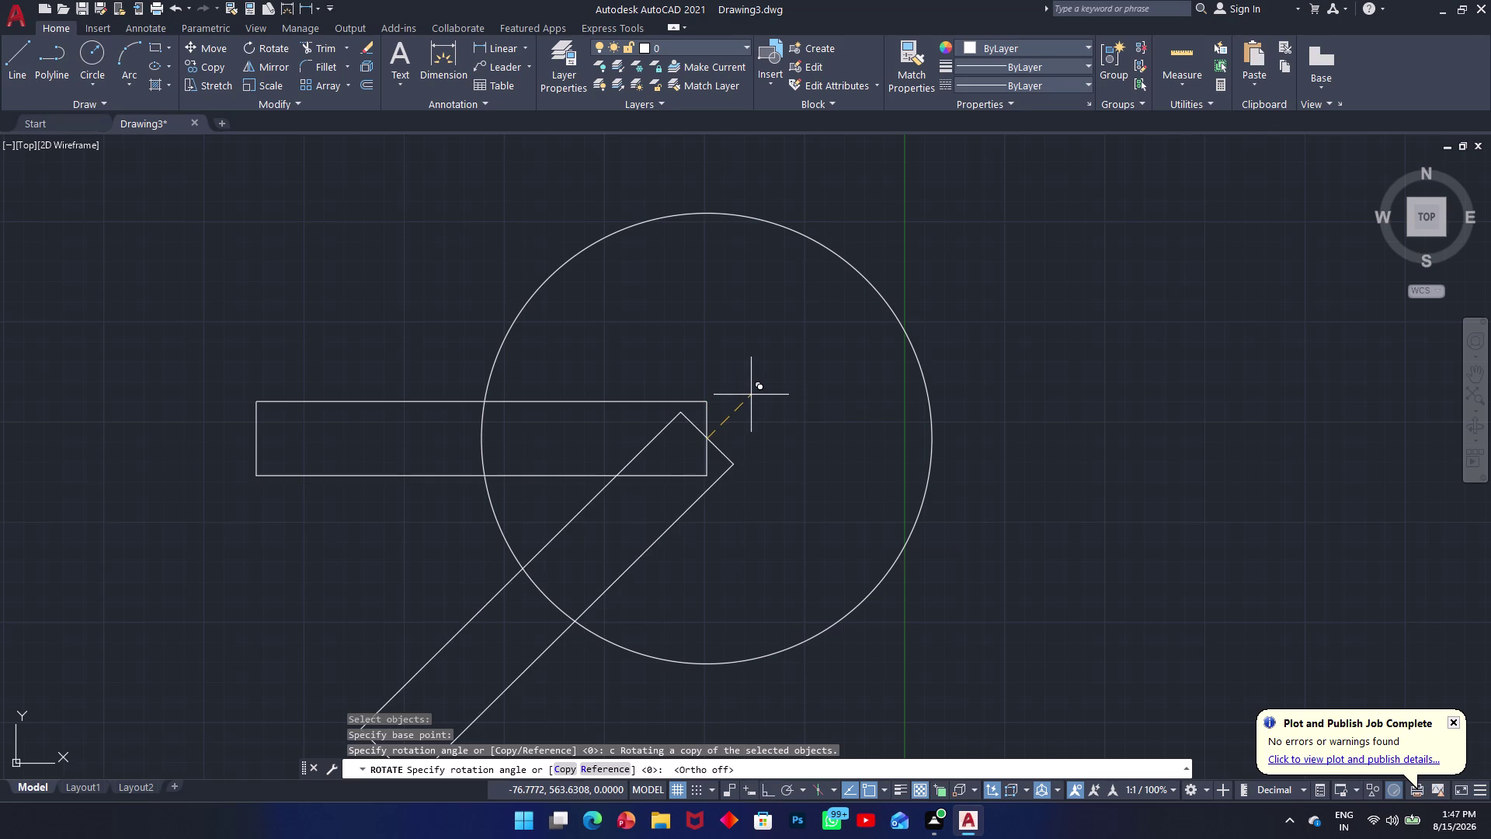
key(4)
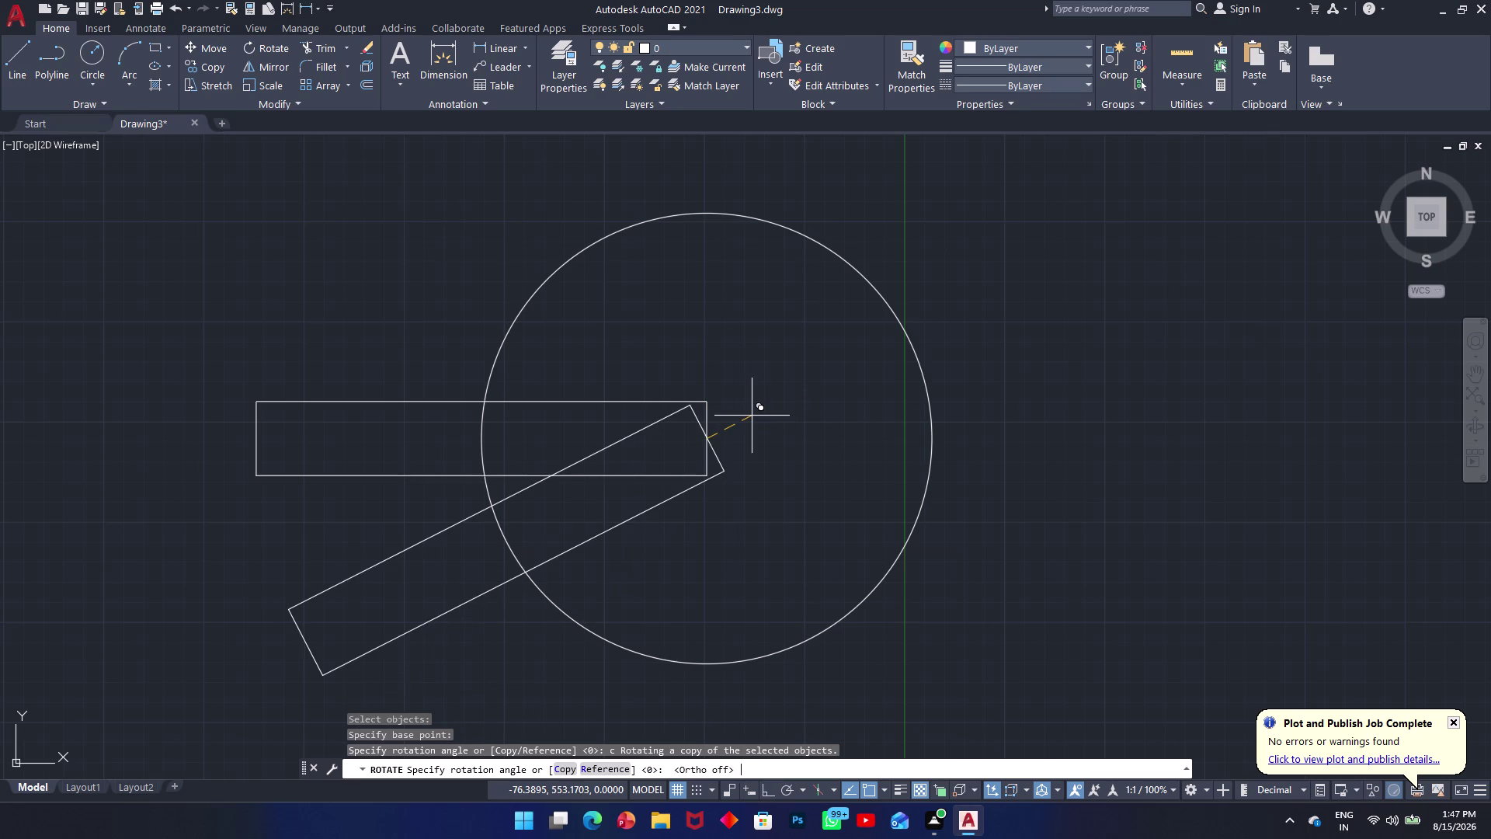
key(5)
key(Return)
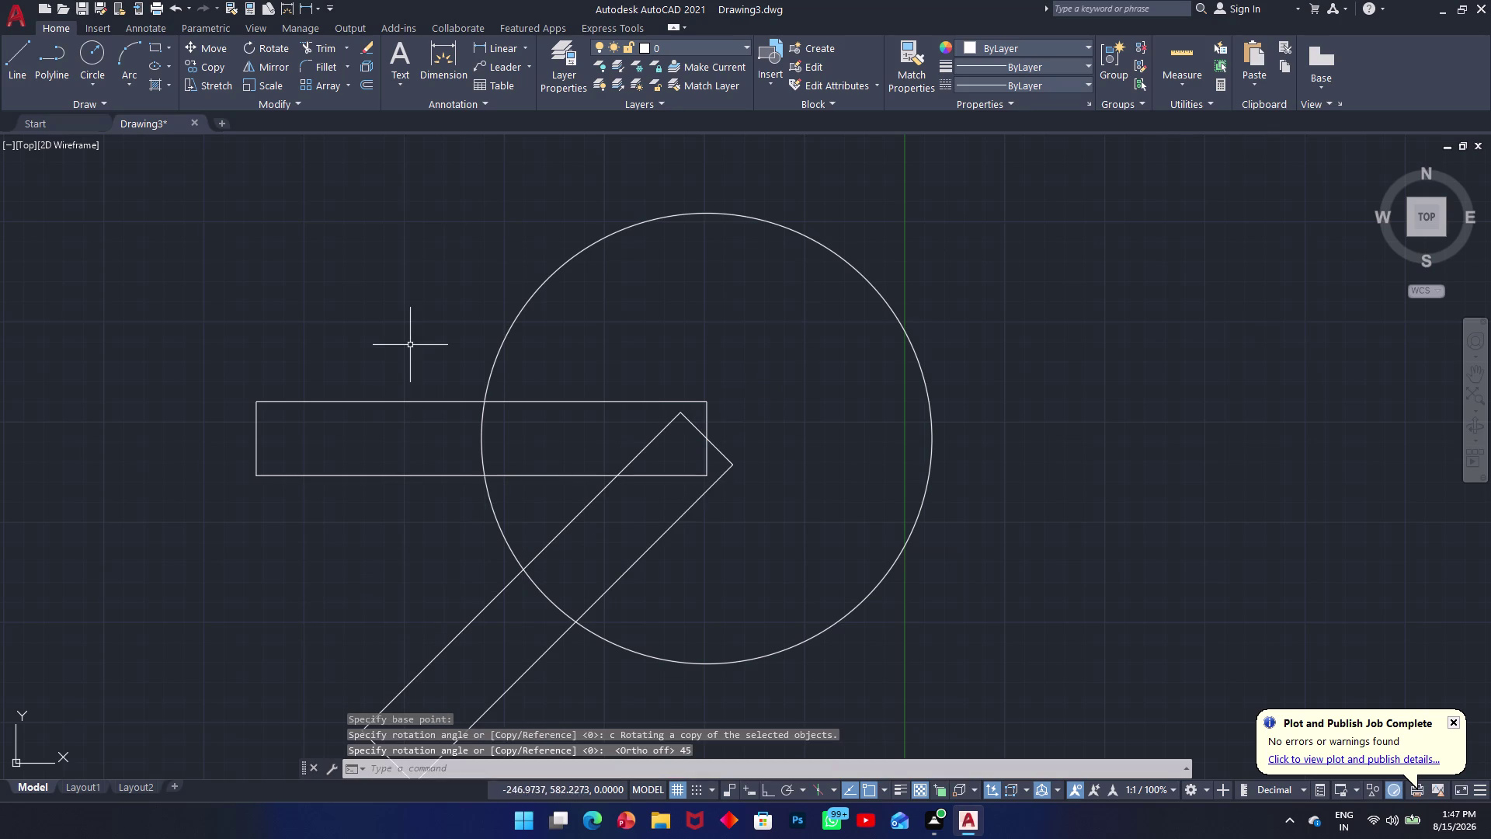
Clear the current command and start an angular dimension with DAN.
key(Escape)
text(d)
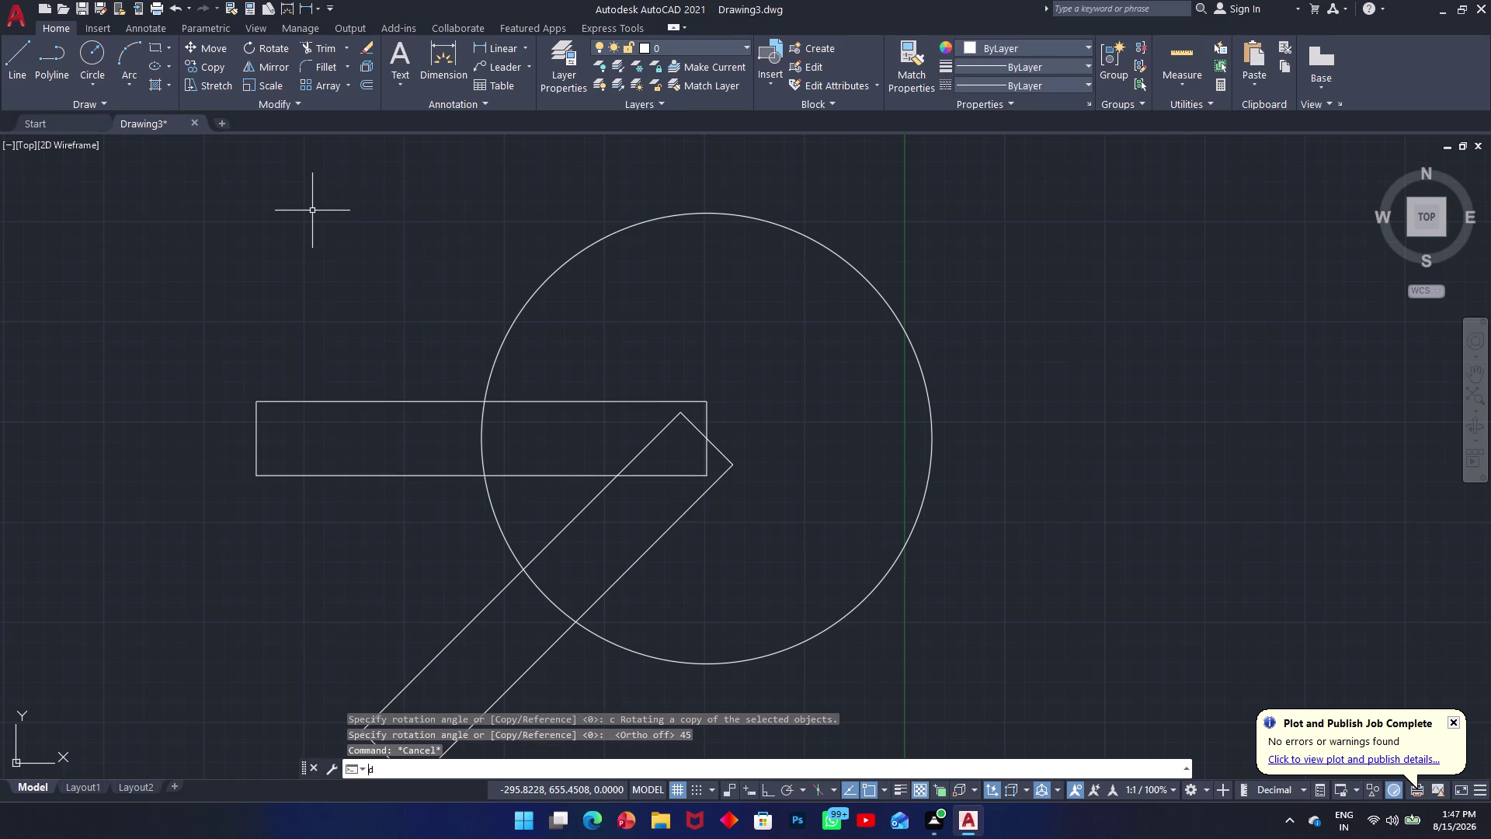
text(an)
key(space)
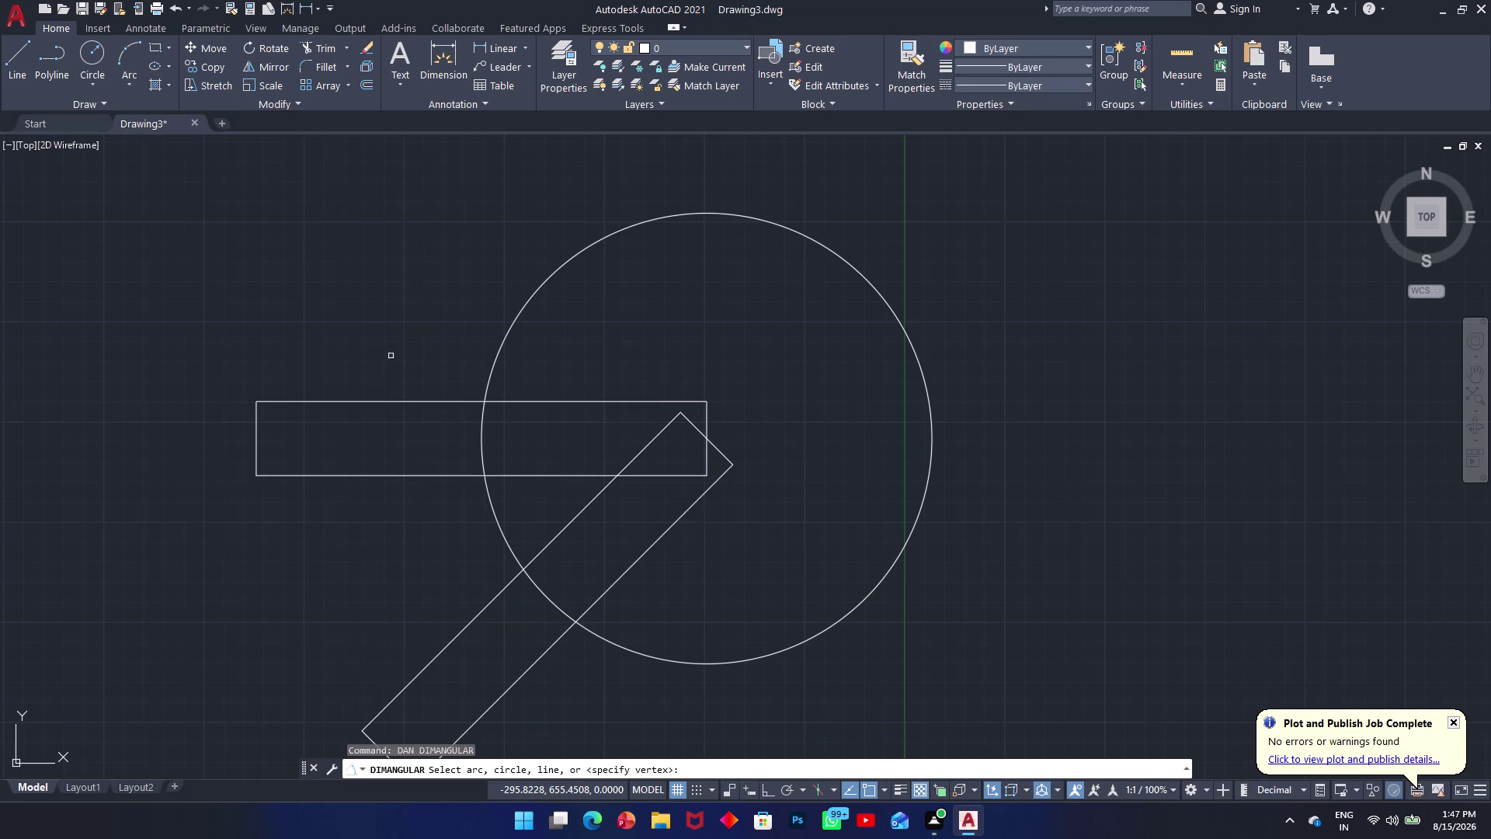
click(424, 474)
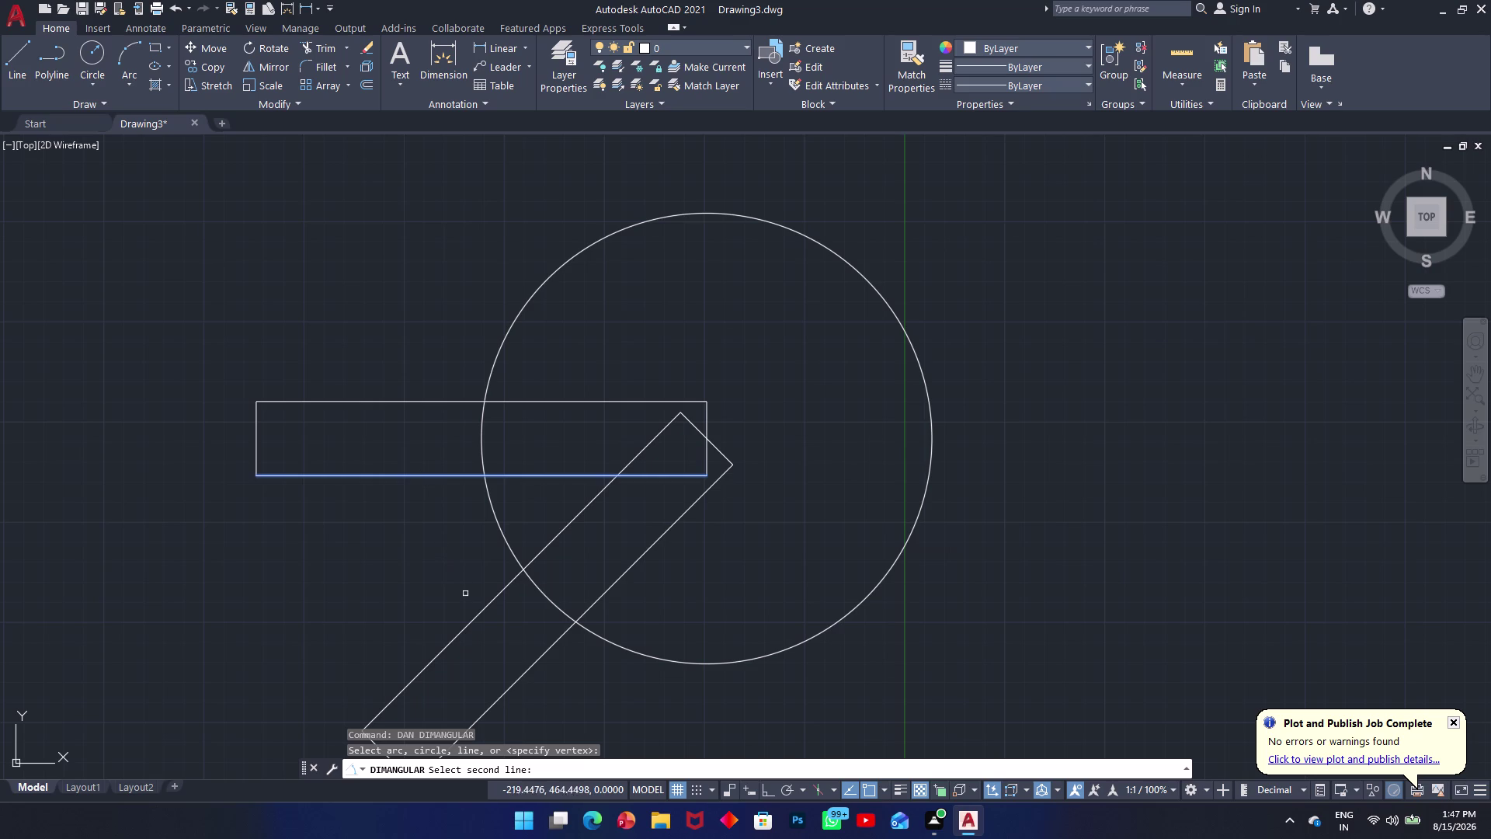
click(479, 614)
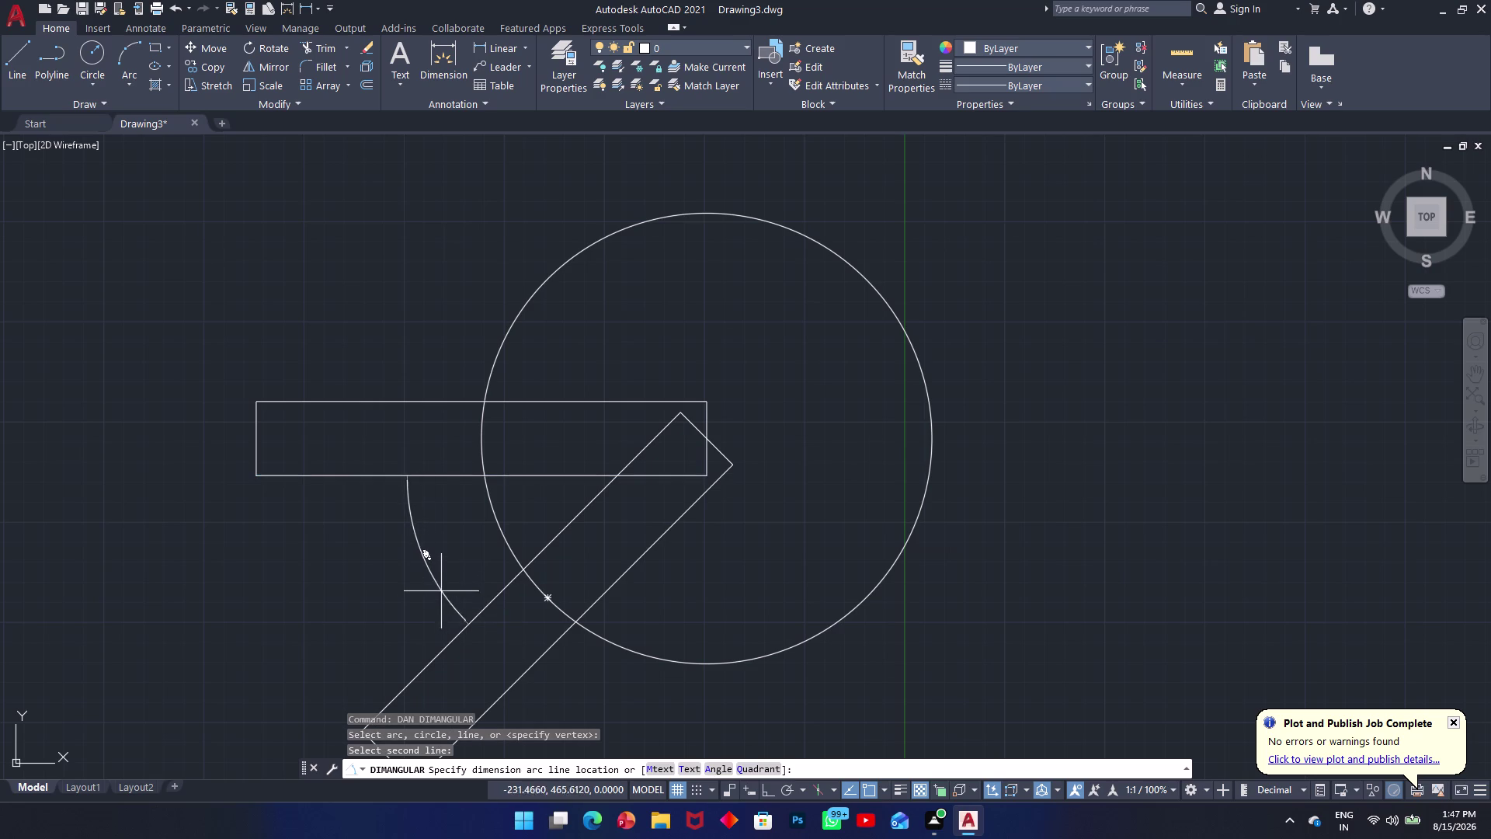
scroll(up, 3)
scroll(down, 3)
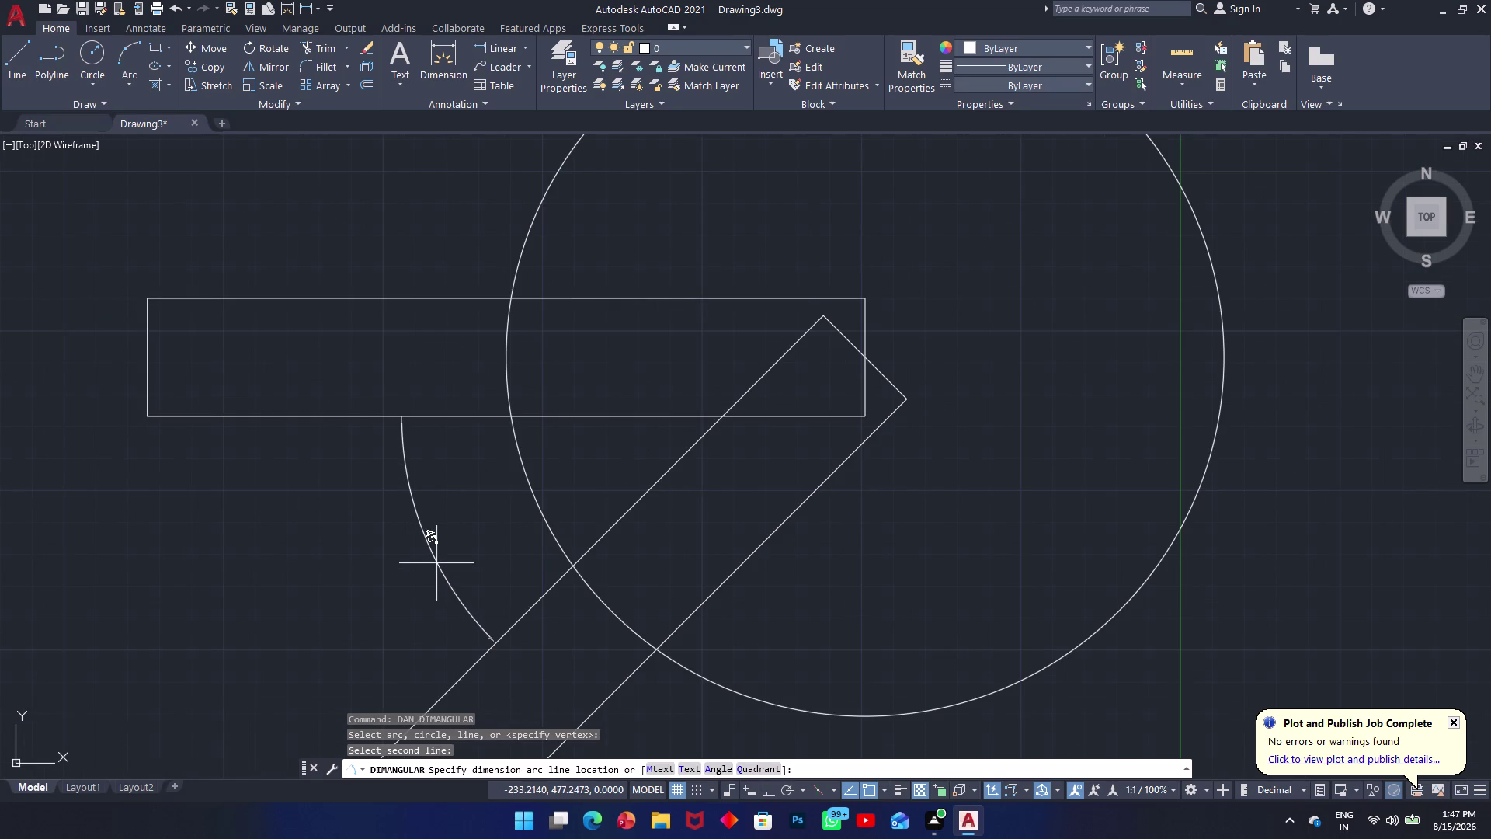
key(Escape)
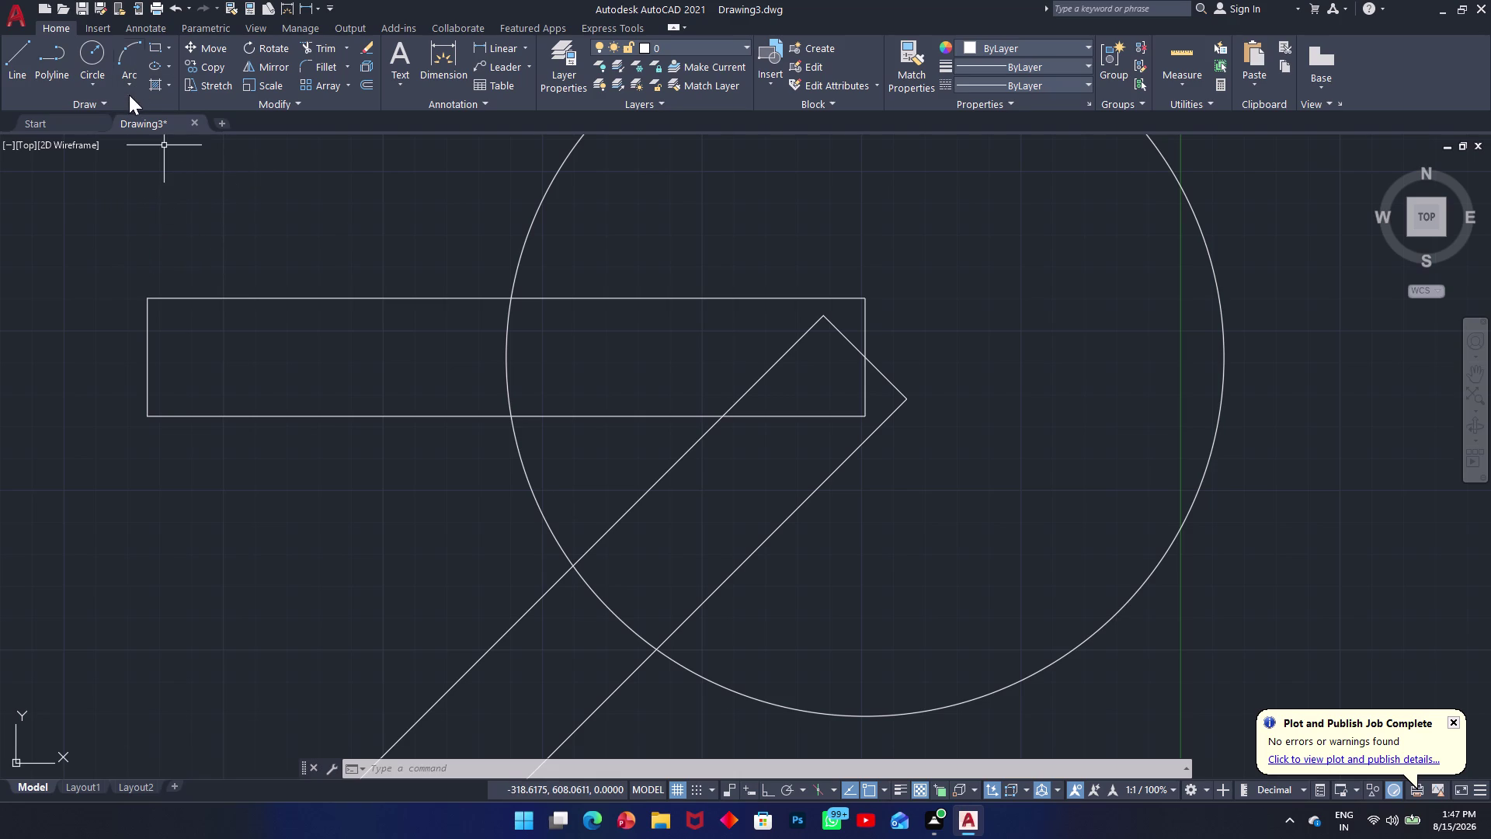
key(d)
text(im)
key(space)
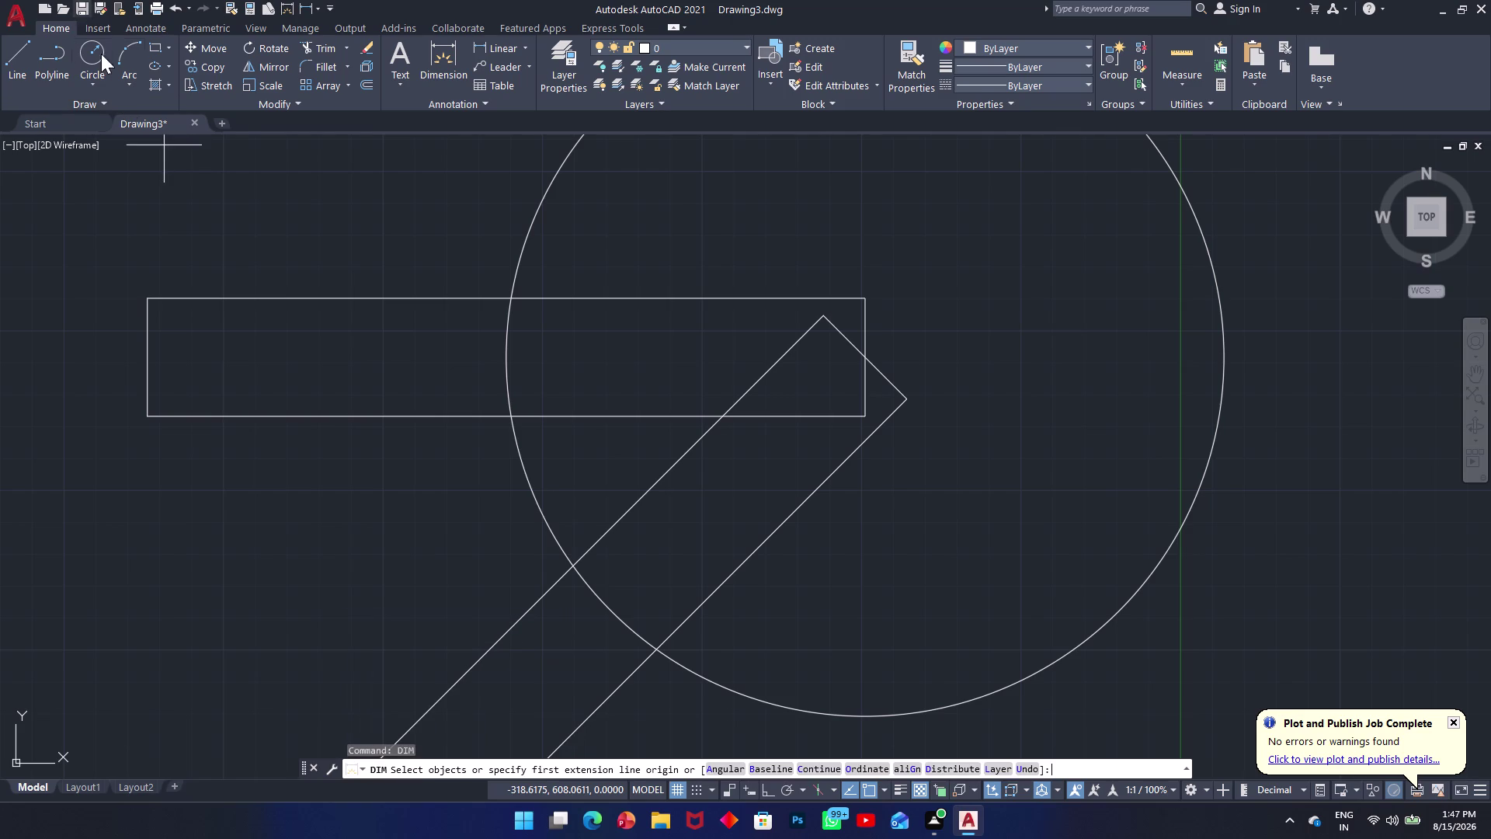
key(space)
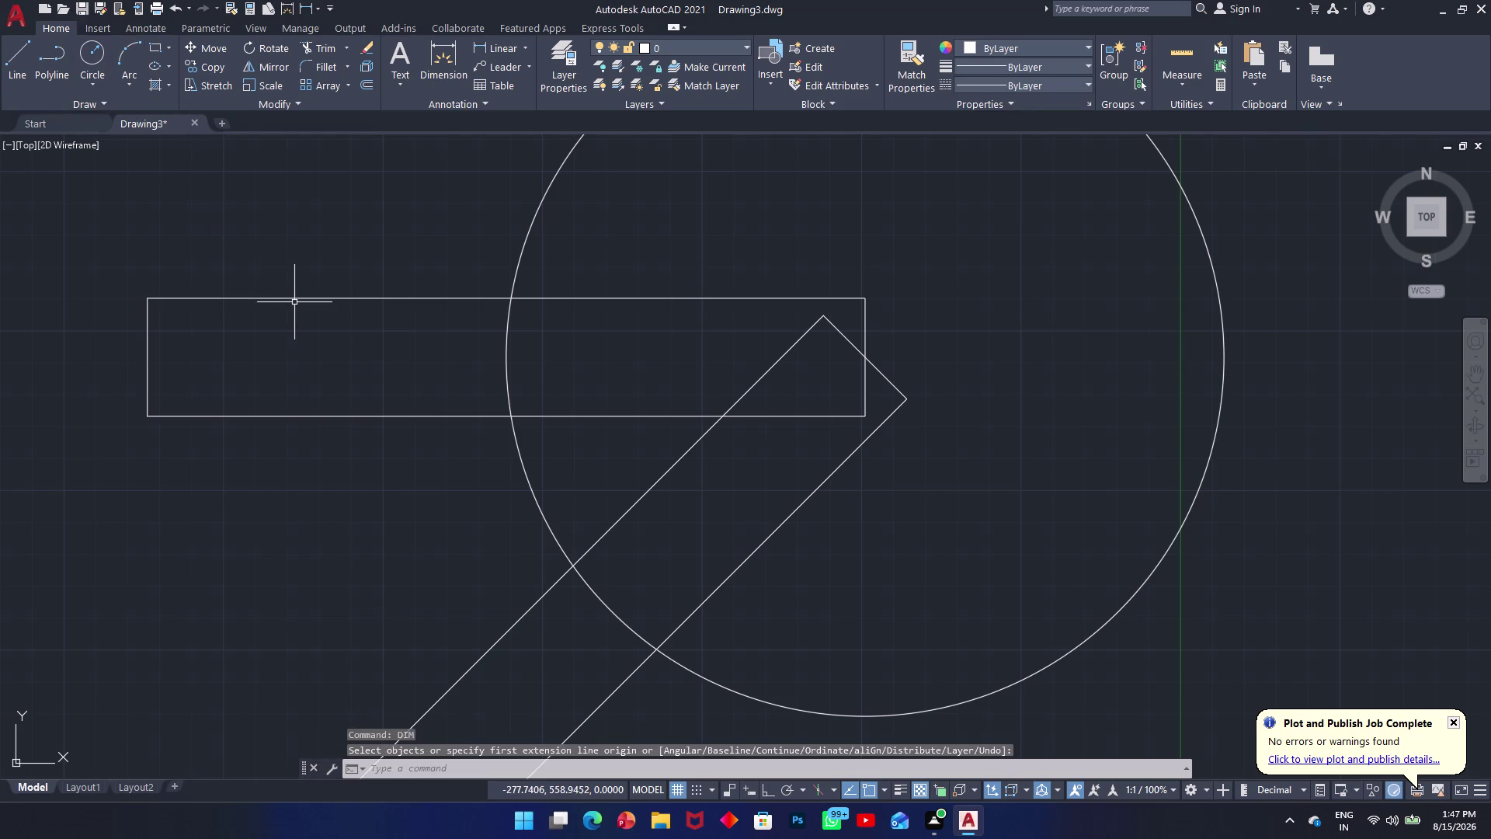
click(295, 300)
key(space)
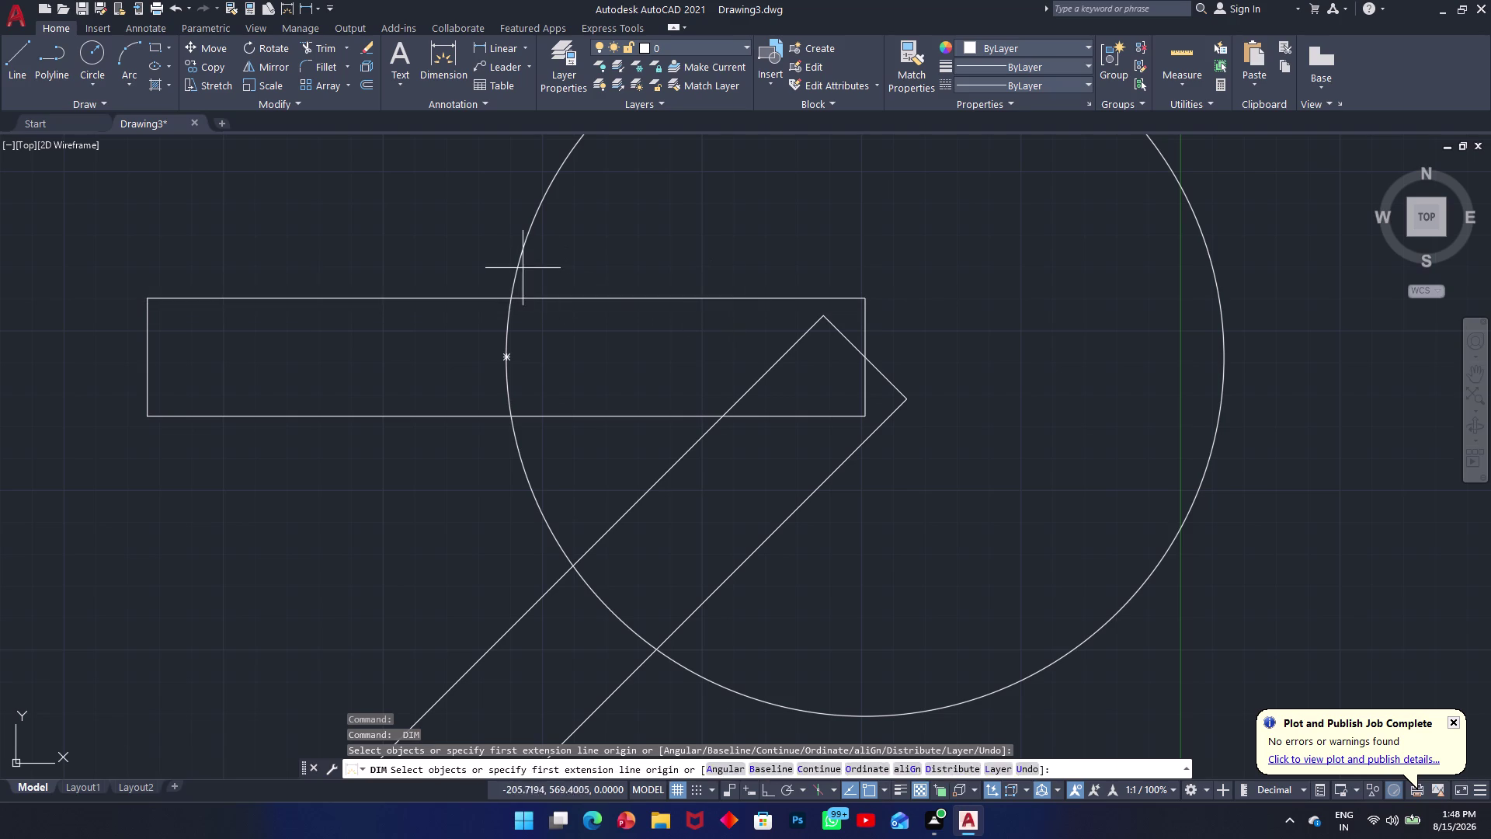
key(Escape)
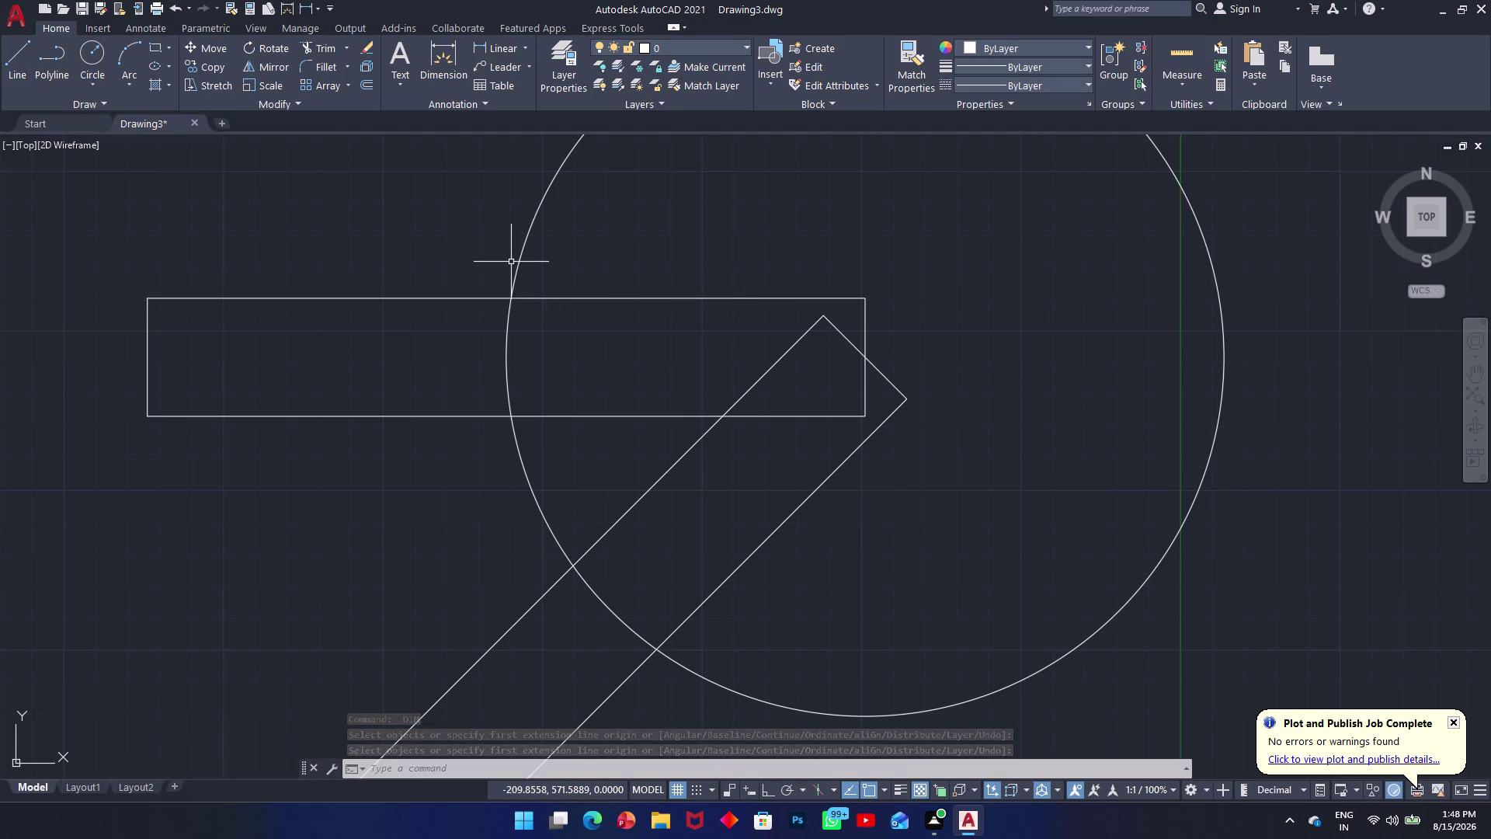
key(d)
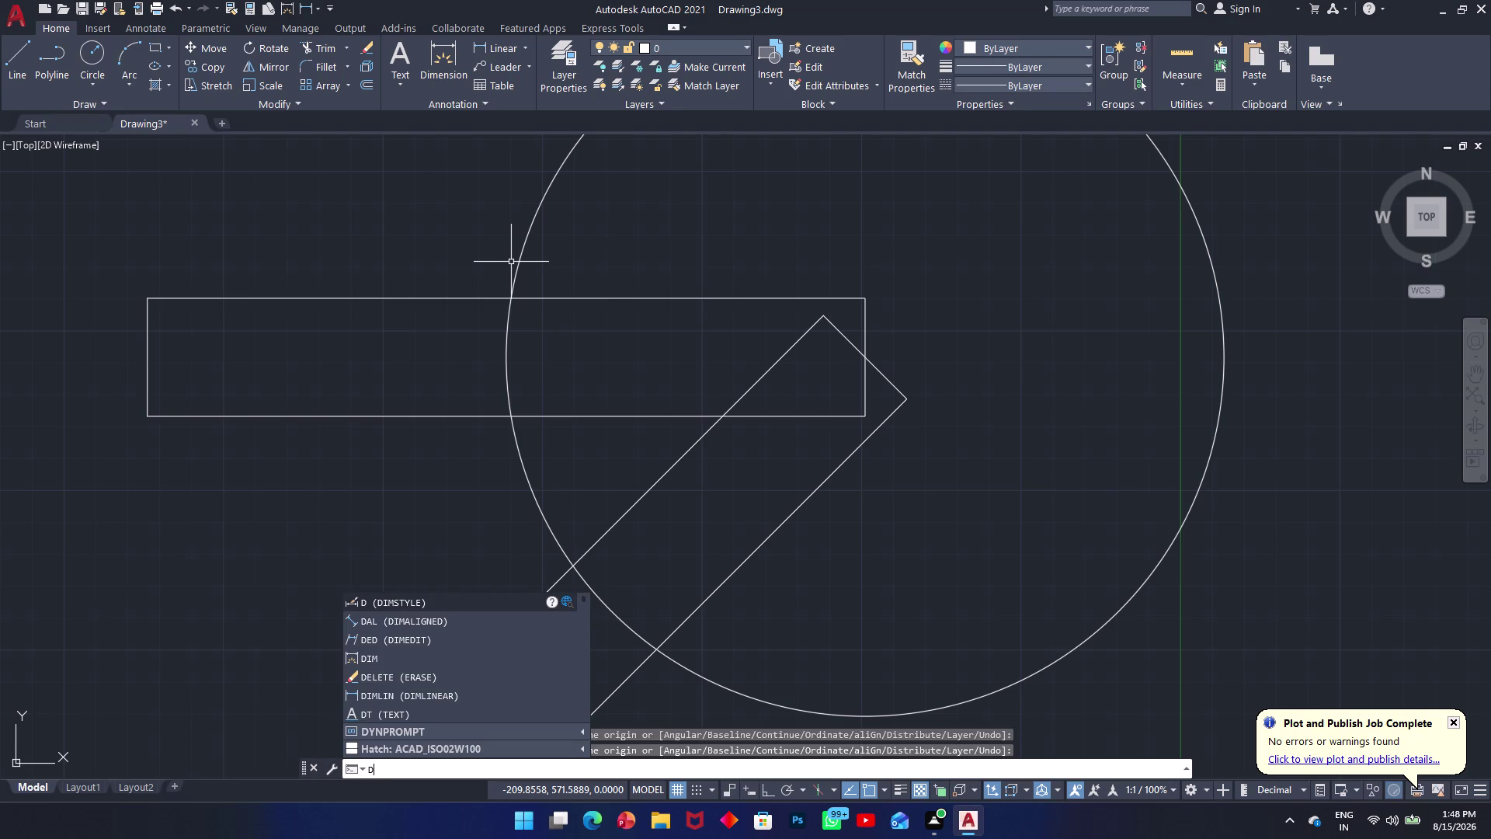
text(d)
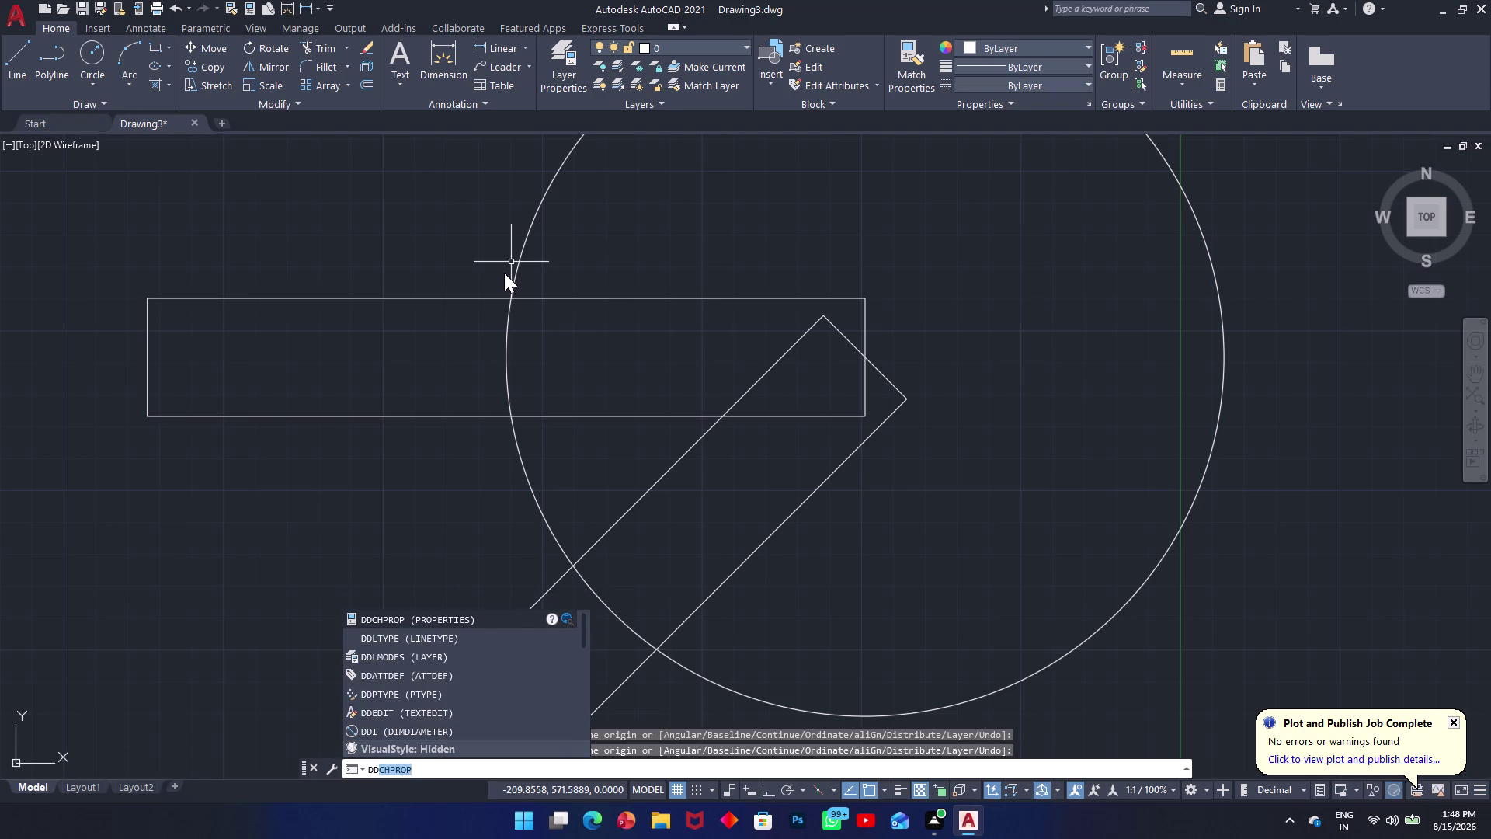
Start a diameter dimension on the circle, then cancel it and shift the view.
text(i)
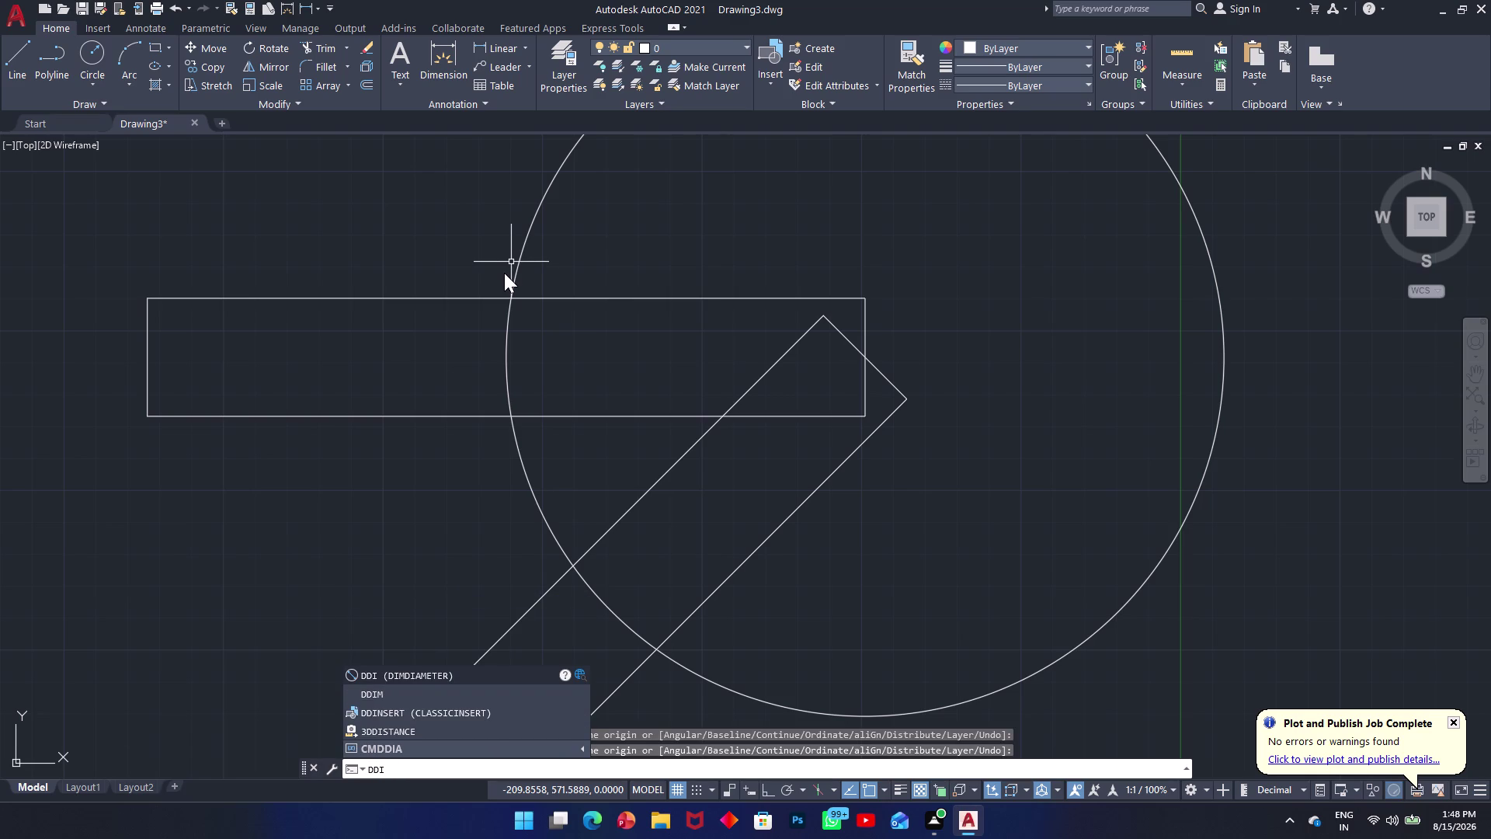
key(space)
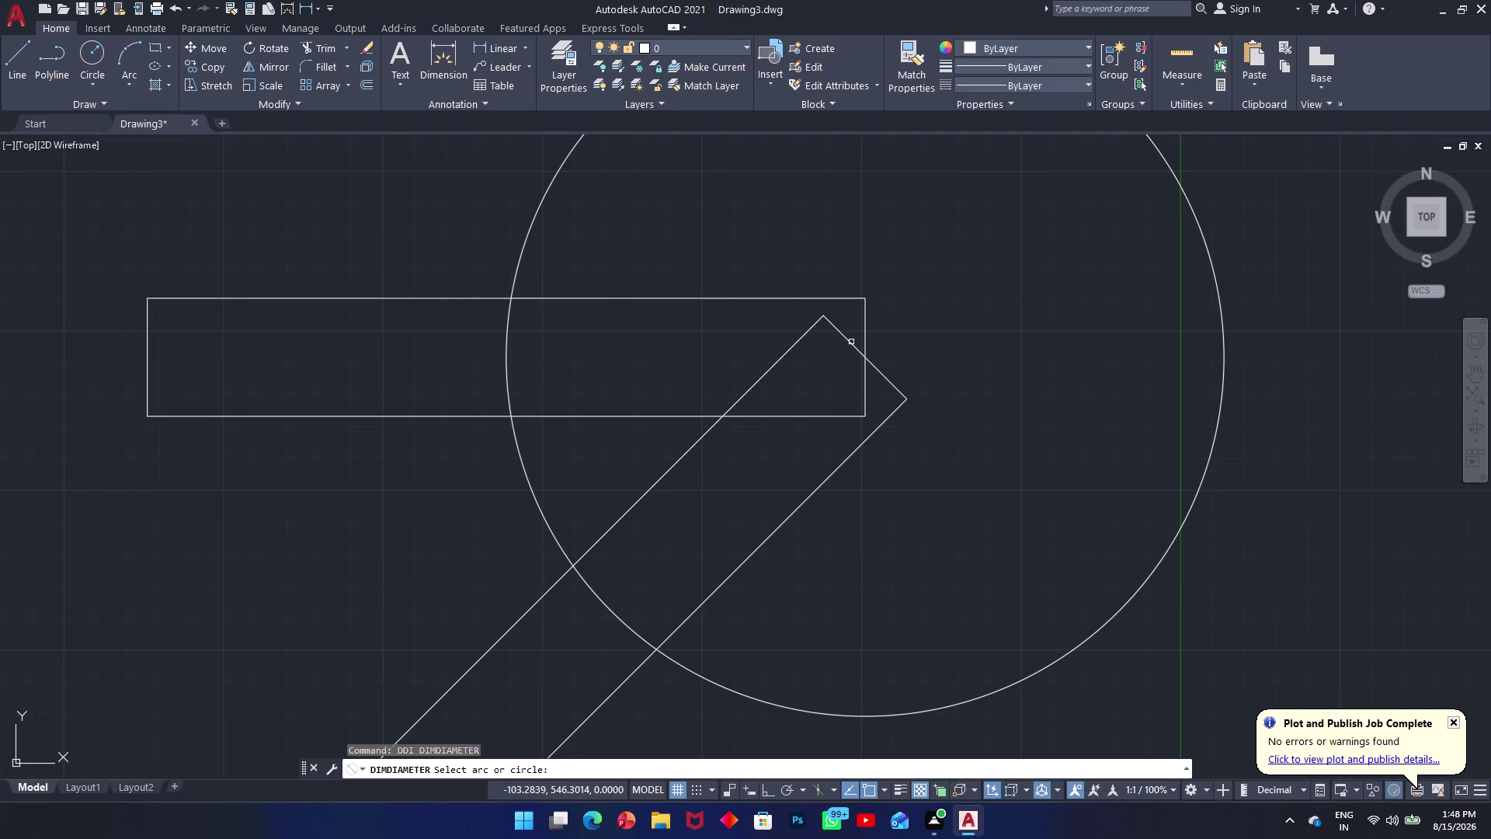
click(525, 237)
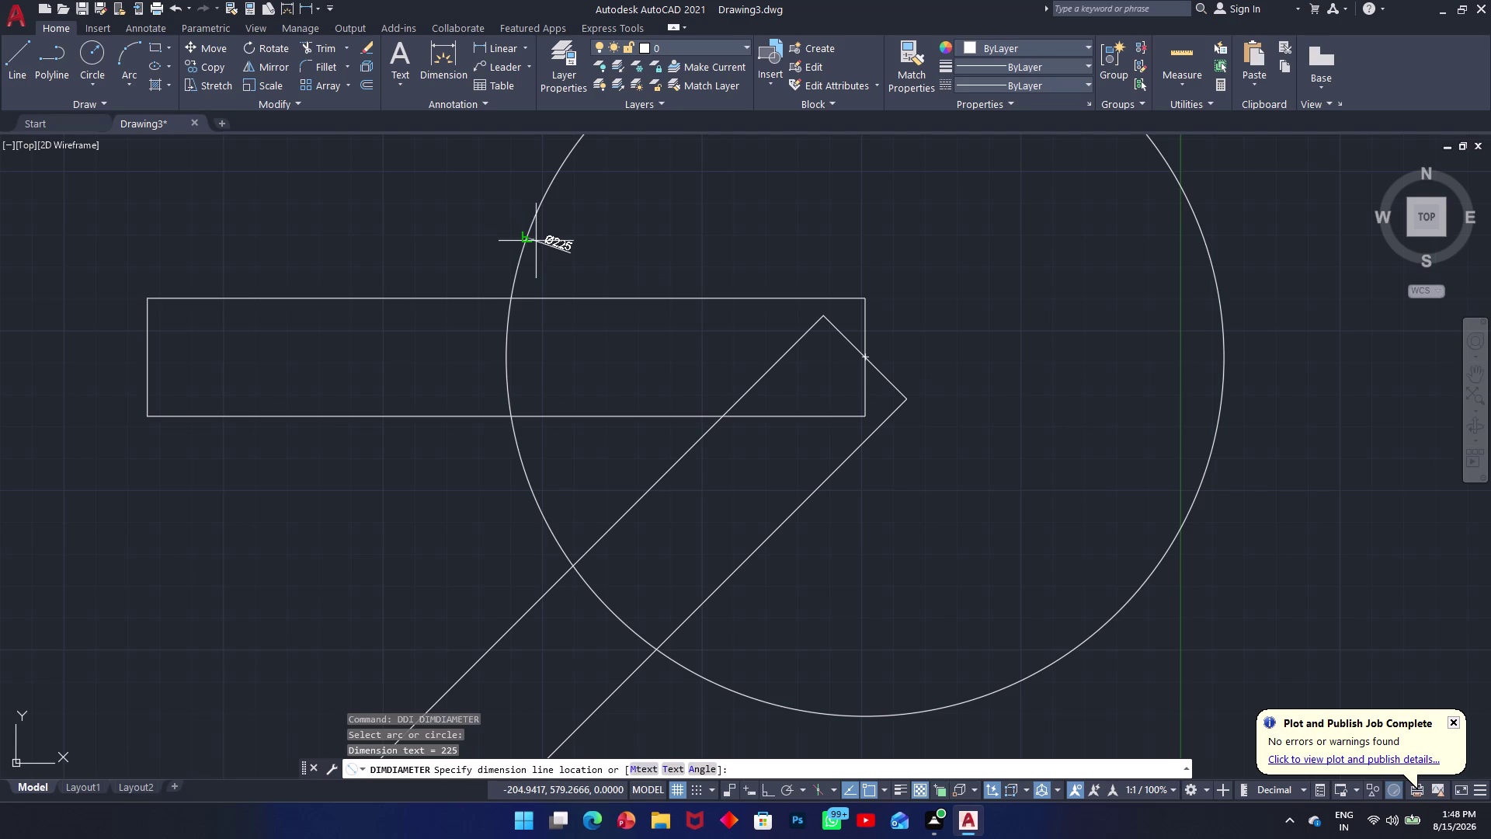
key(Escape)
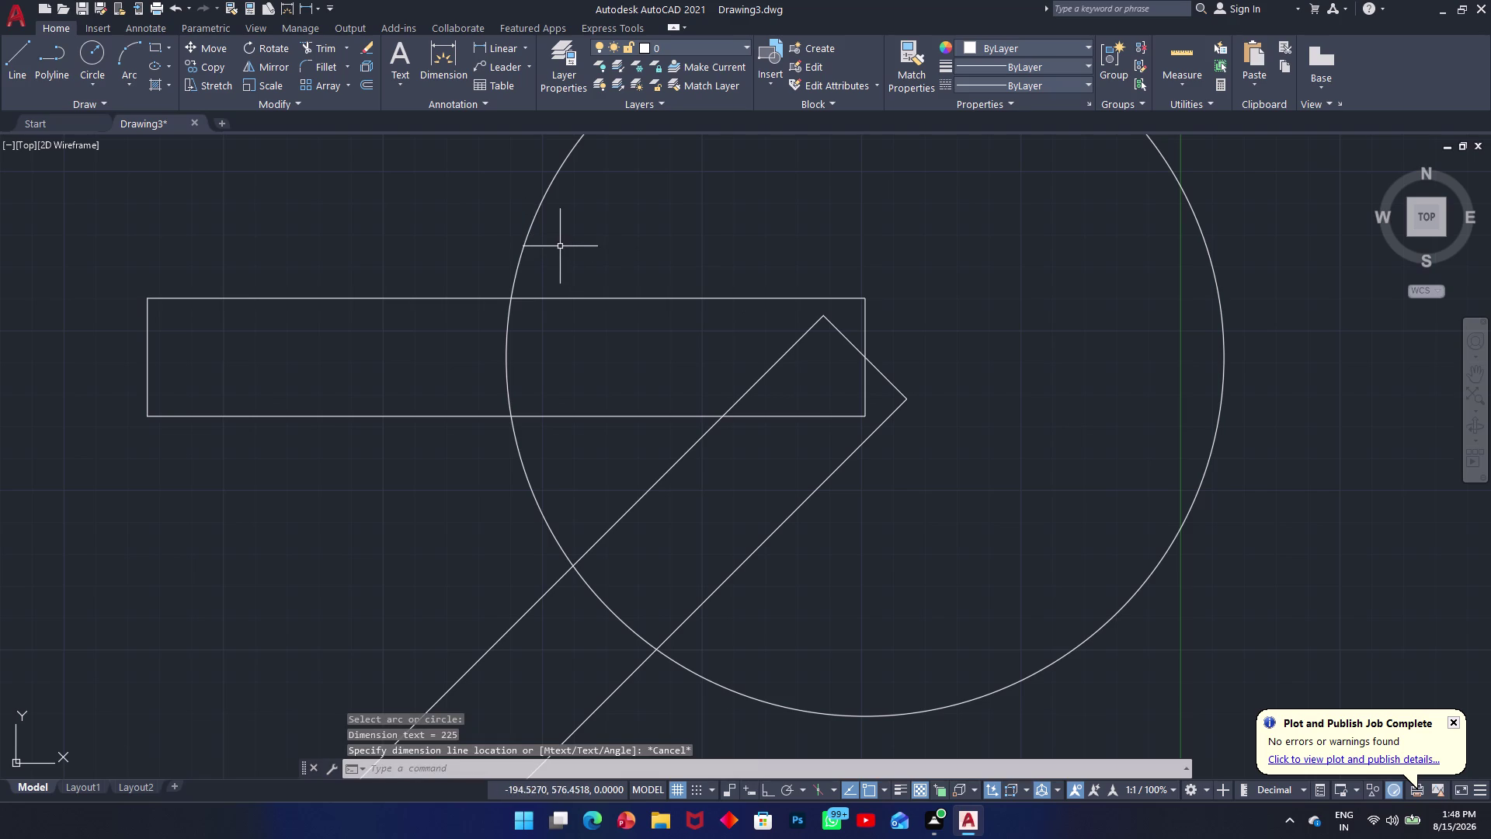
middle_drag(541, 247, 455, 365)
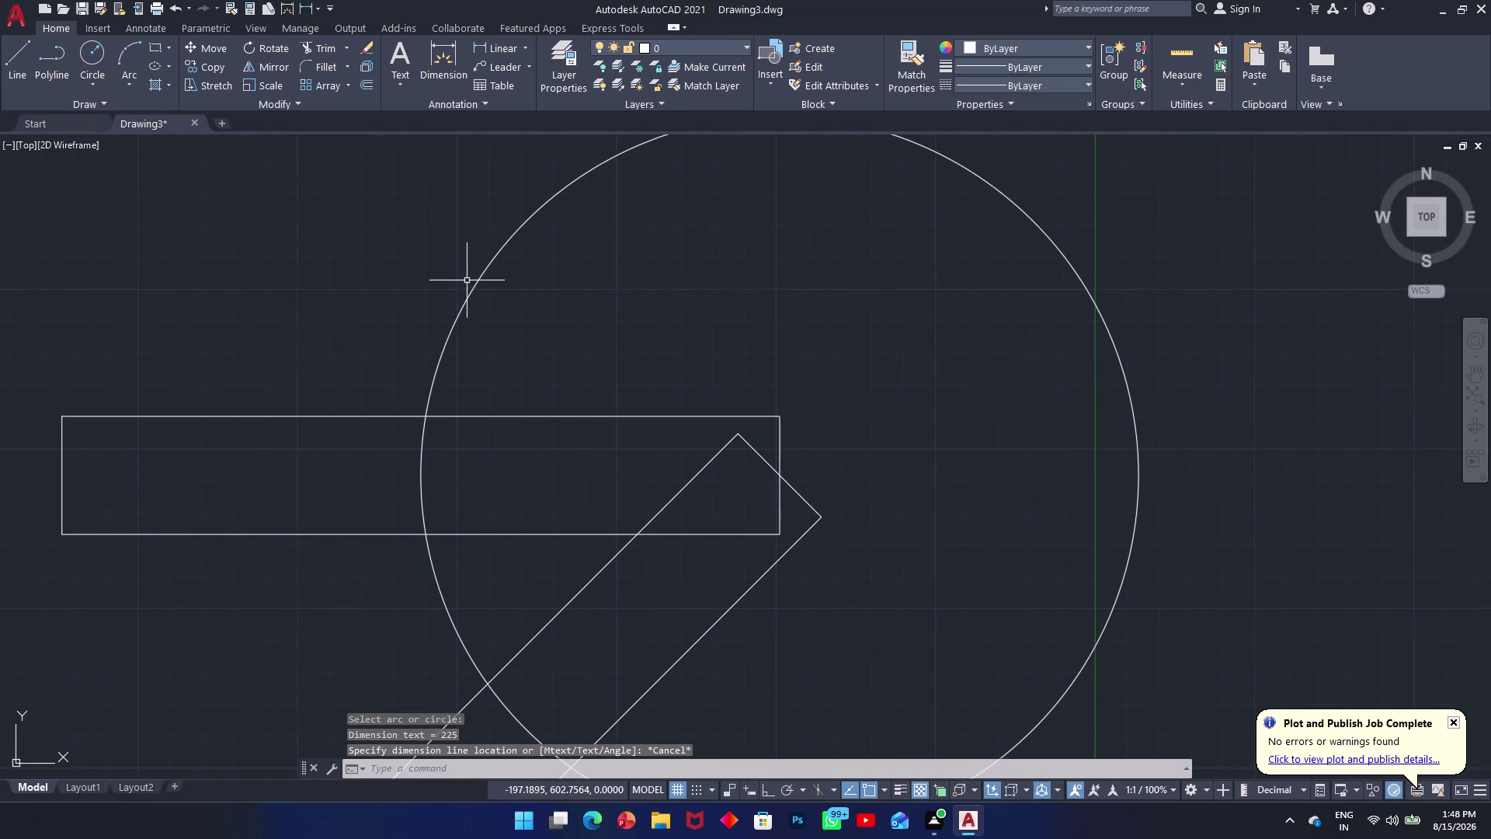
click(471, 284)
key(space)
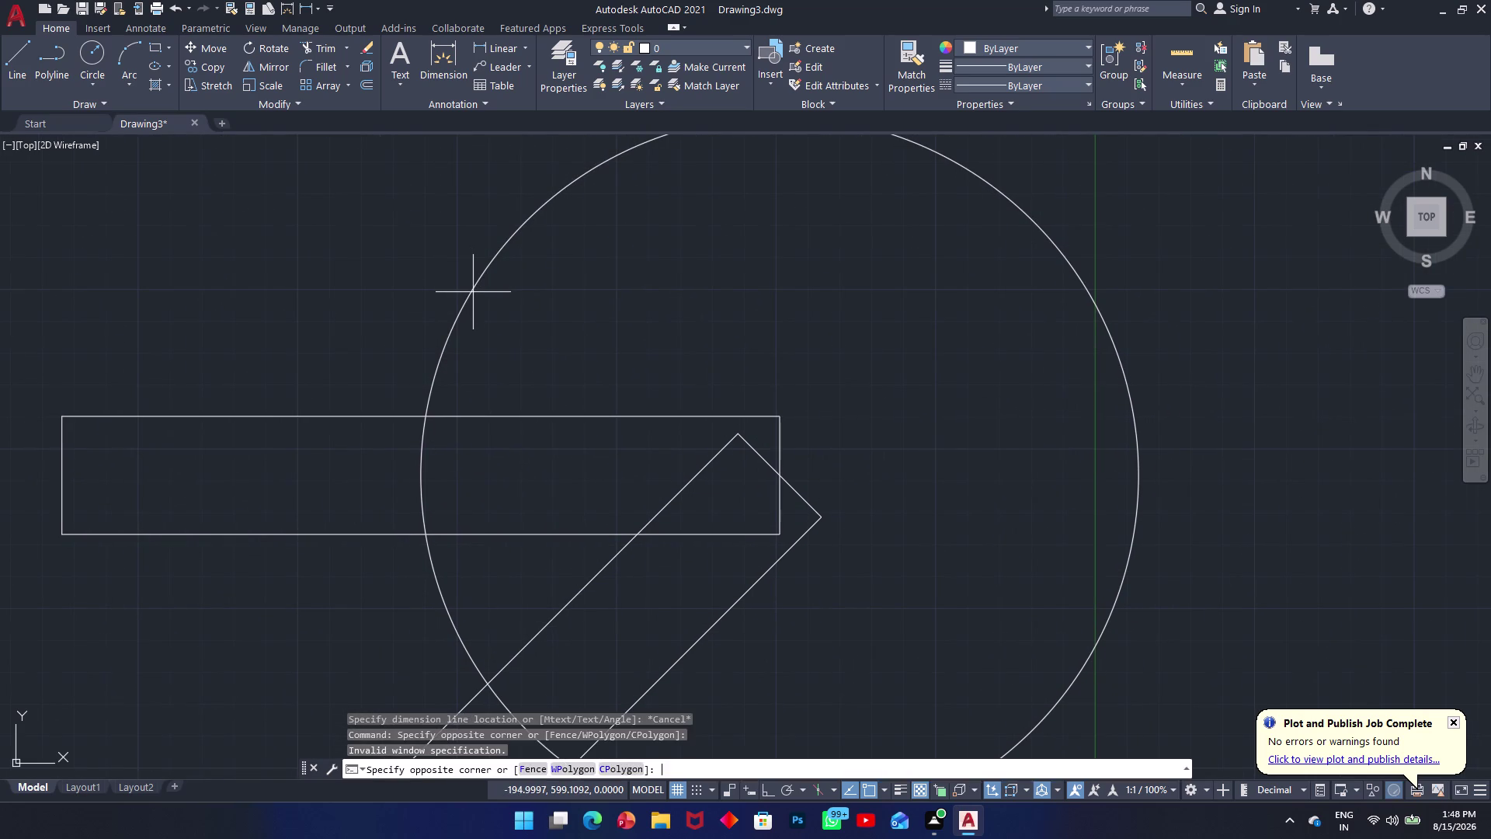
Undo repeatedly until the circle, rectangles and angled bar are all removed.
key(ctrl+z)
key(ctrl+z)
key(ctrl+z)
key(ctrl+z)
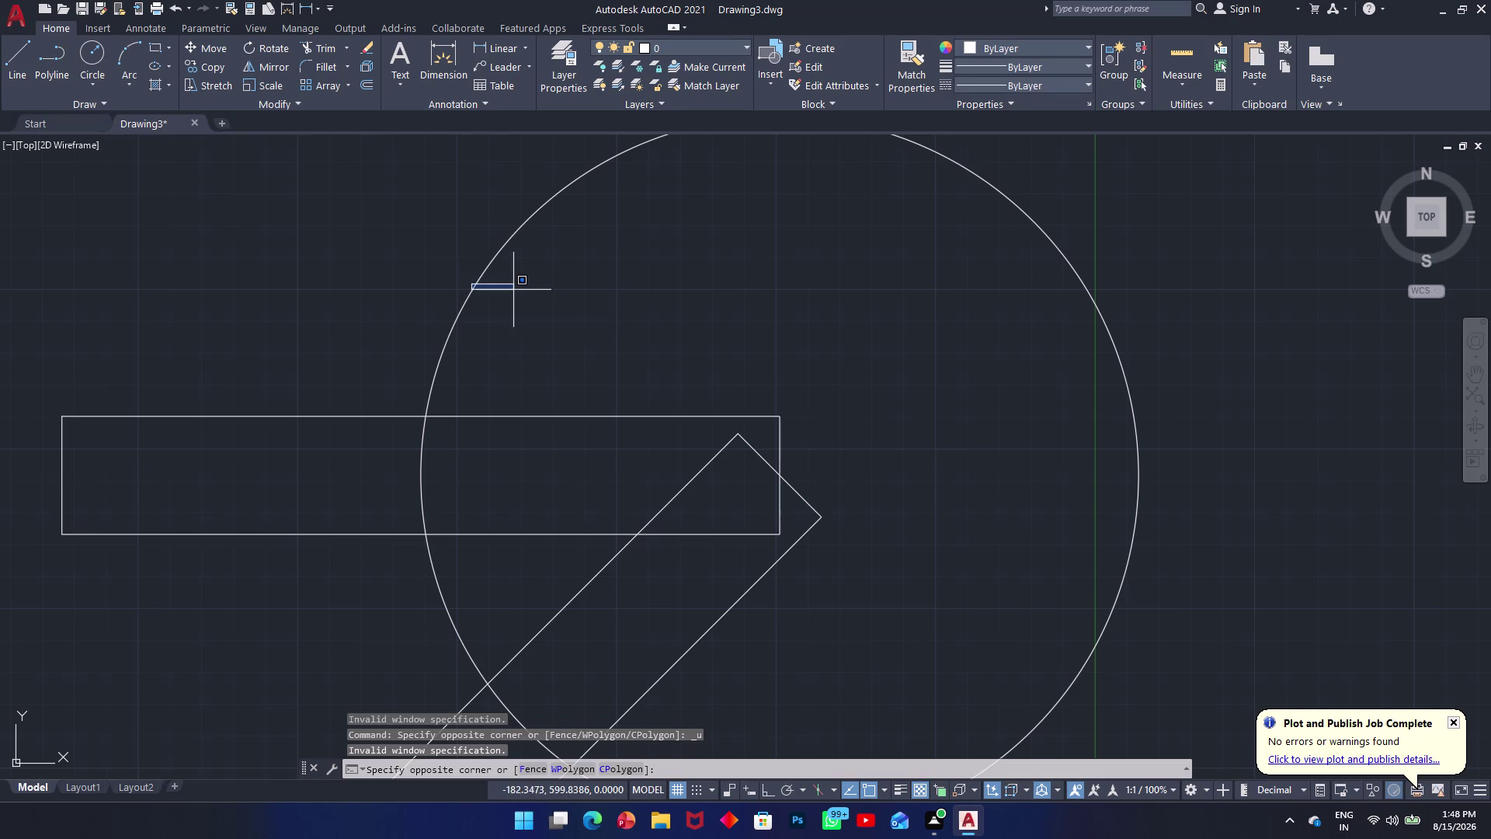
key(Escape)
key(ctrl+z)
key(ctrl+z)
key(ctrl+z)
key(ctrl+z)
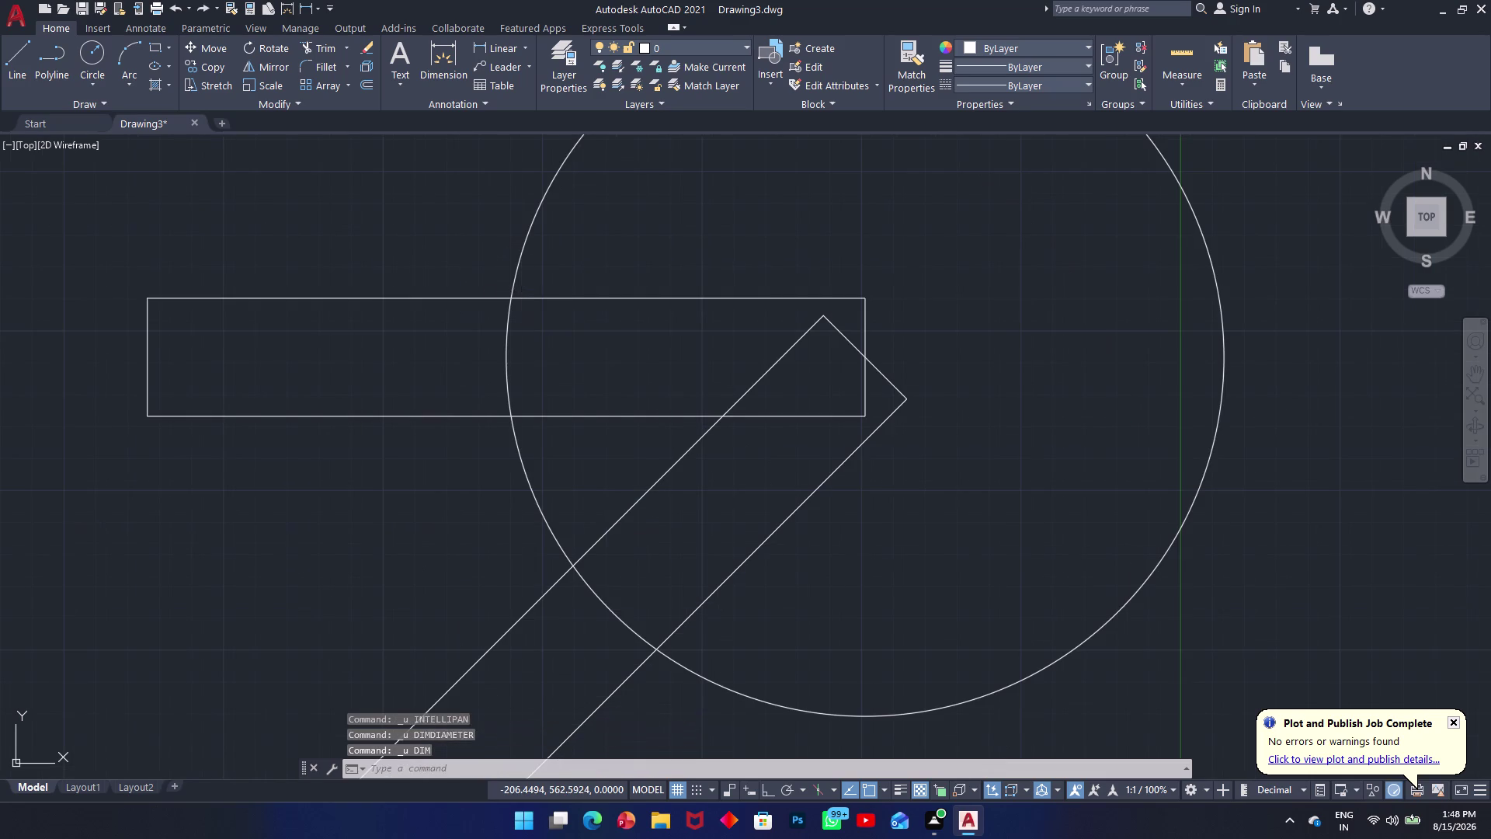
key(ctrl+z)
key(ctrl+z)
key(ctrl+z)
key(ctrl+z)
key(ctrl+z)
key(ctrl+z)
key(ctrl+z)
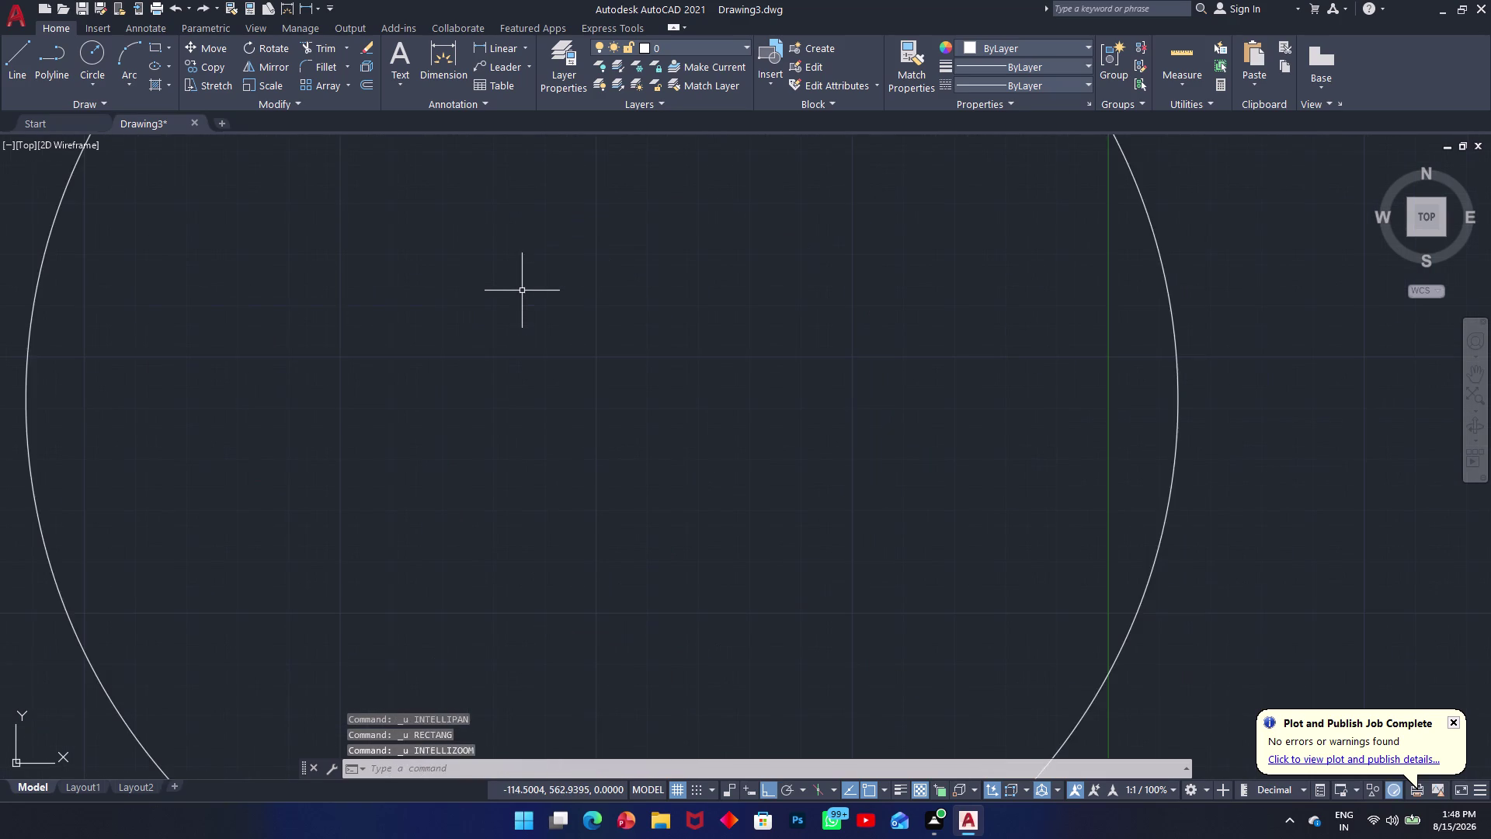
key(ctrl+z)
Draw a circle of radius 225 and adjust the zoom around it.
key(c)
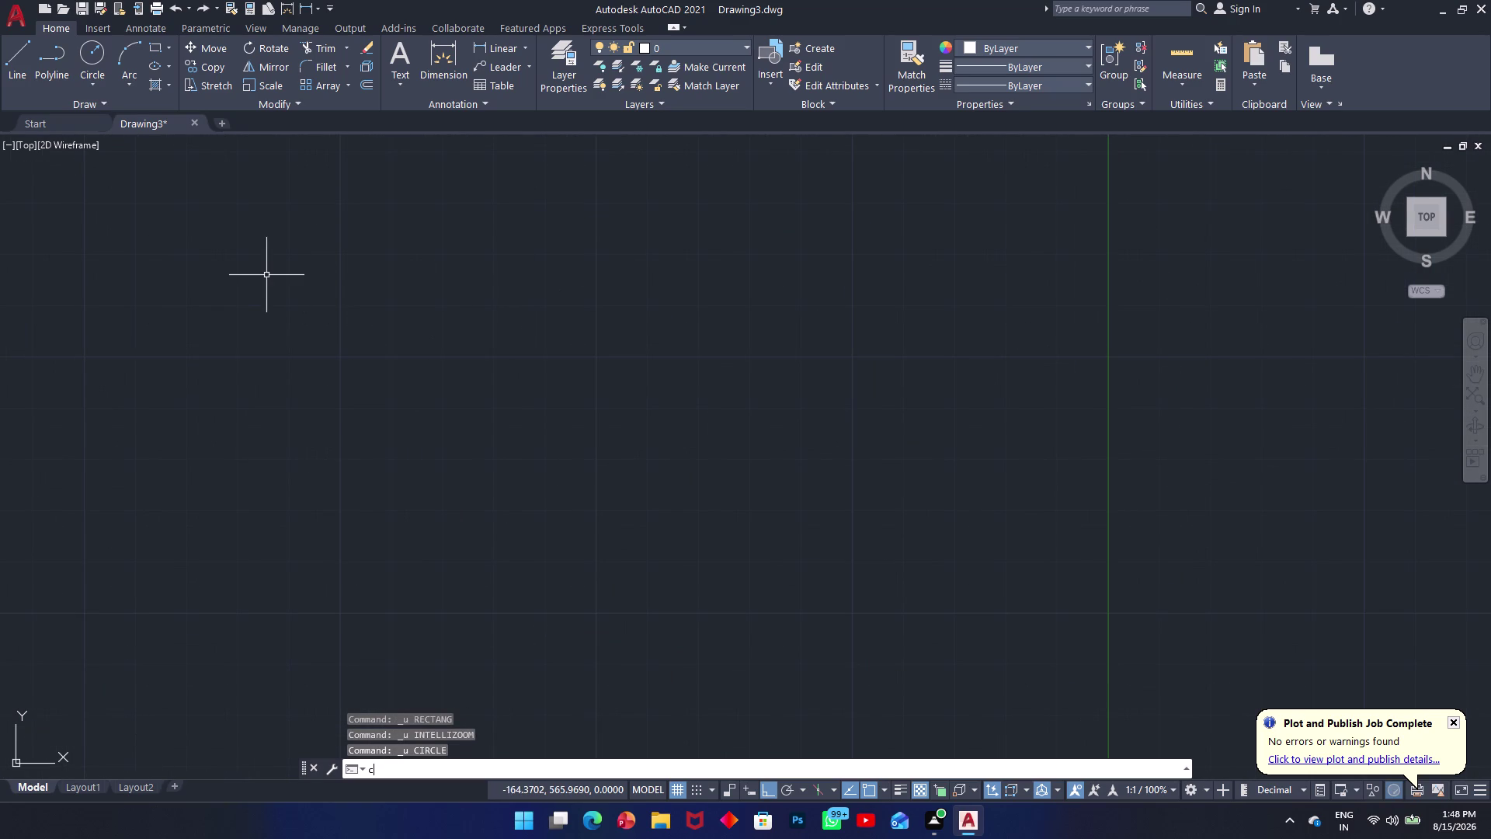
key(space)
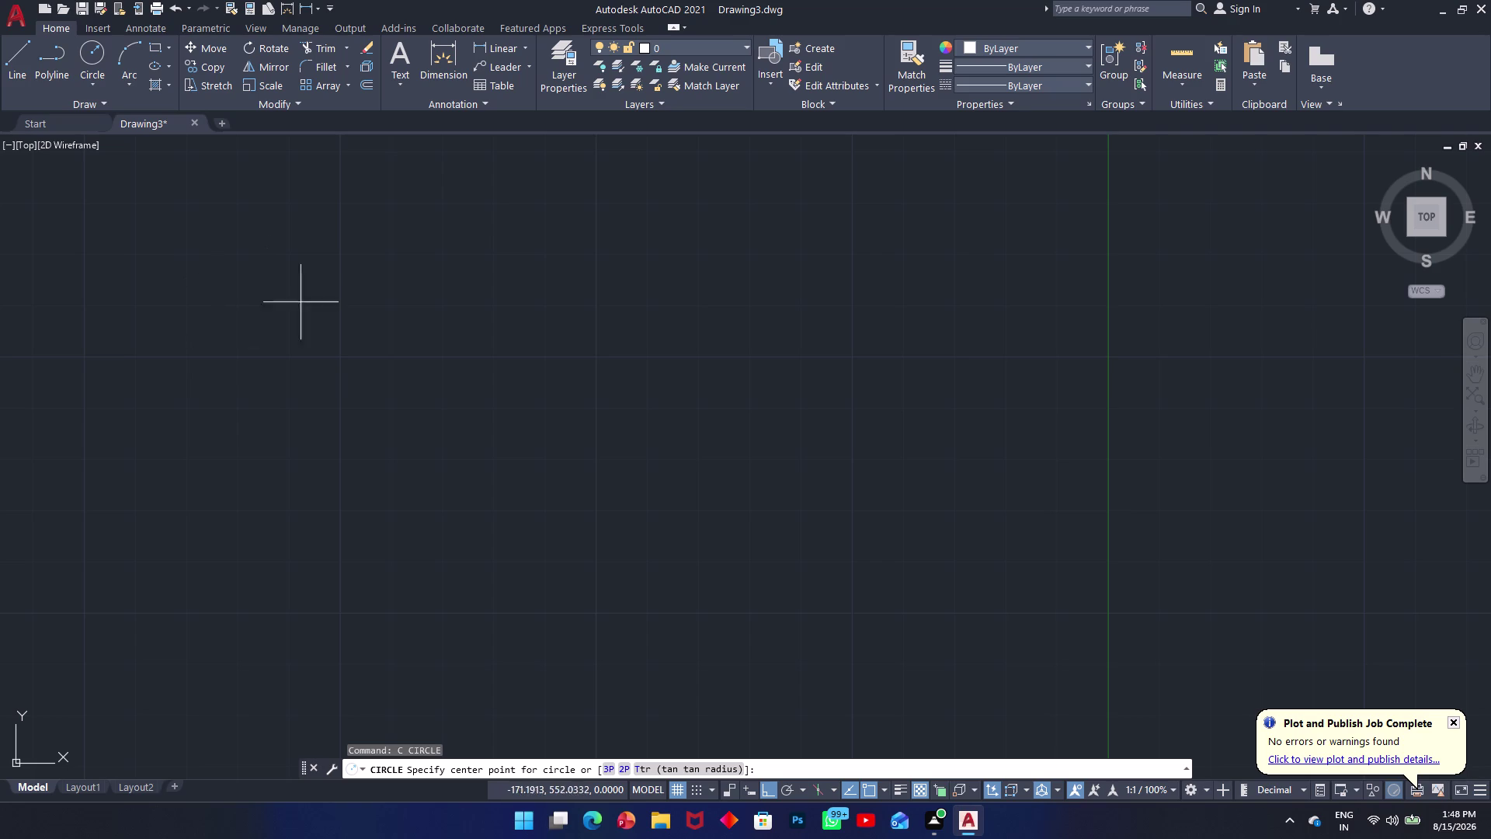
click(571, 422)
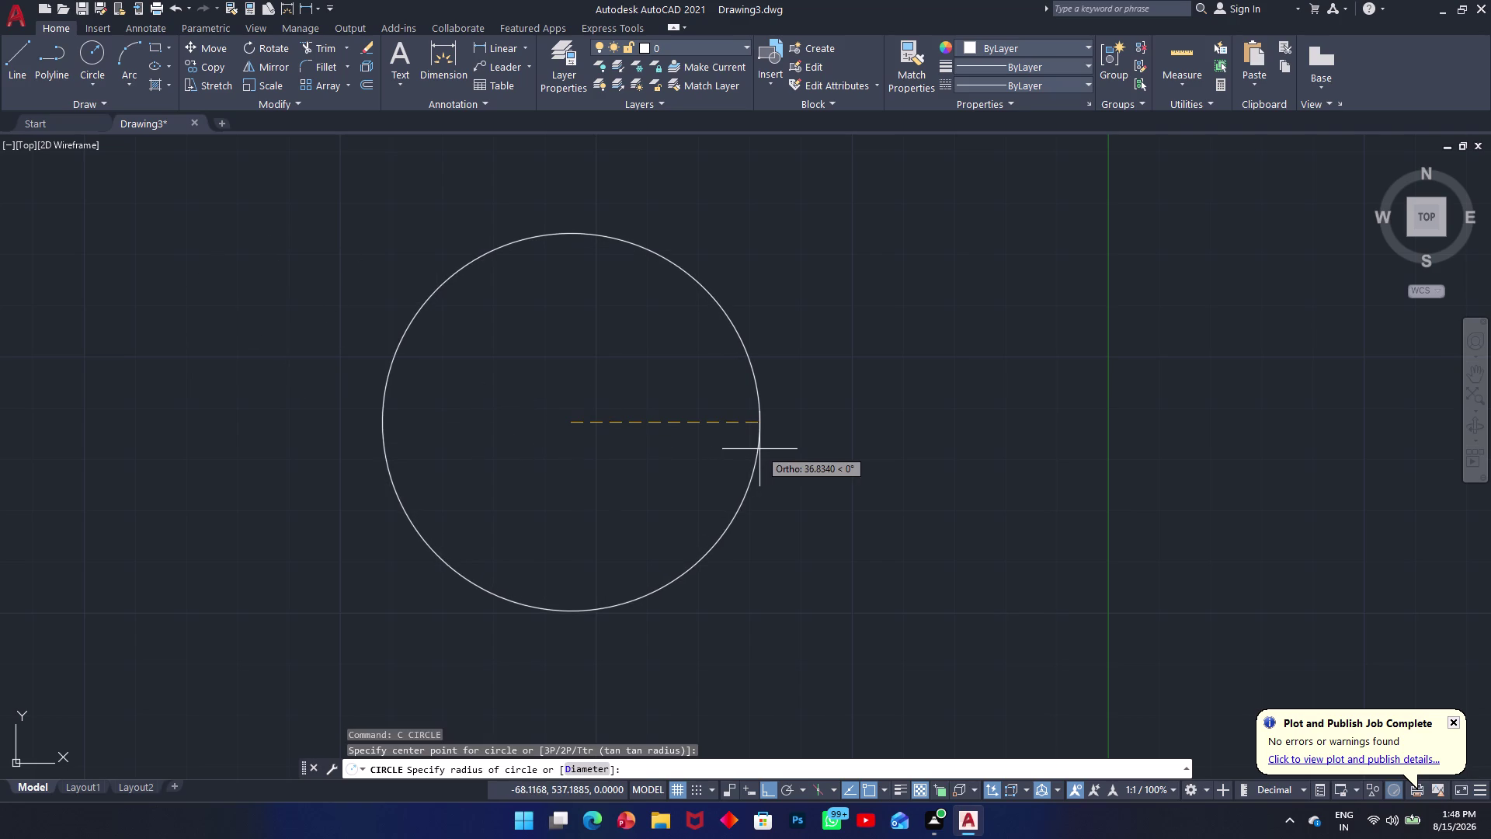
text(225)
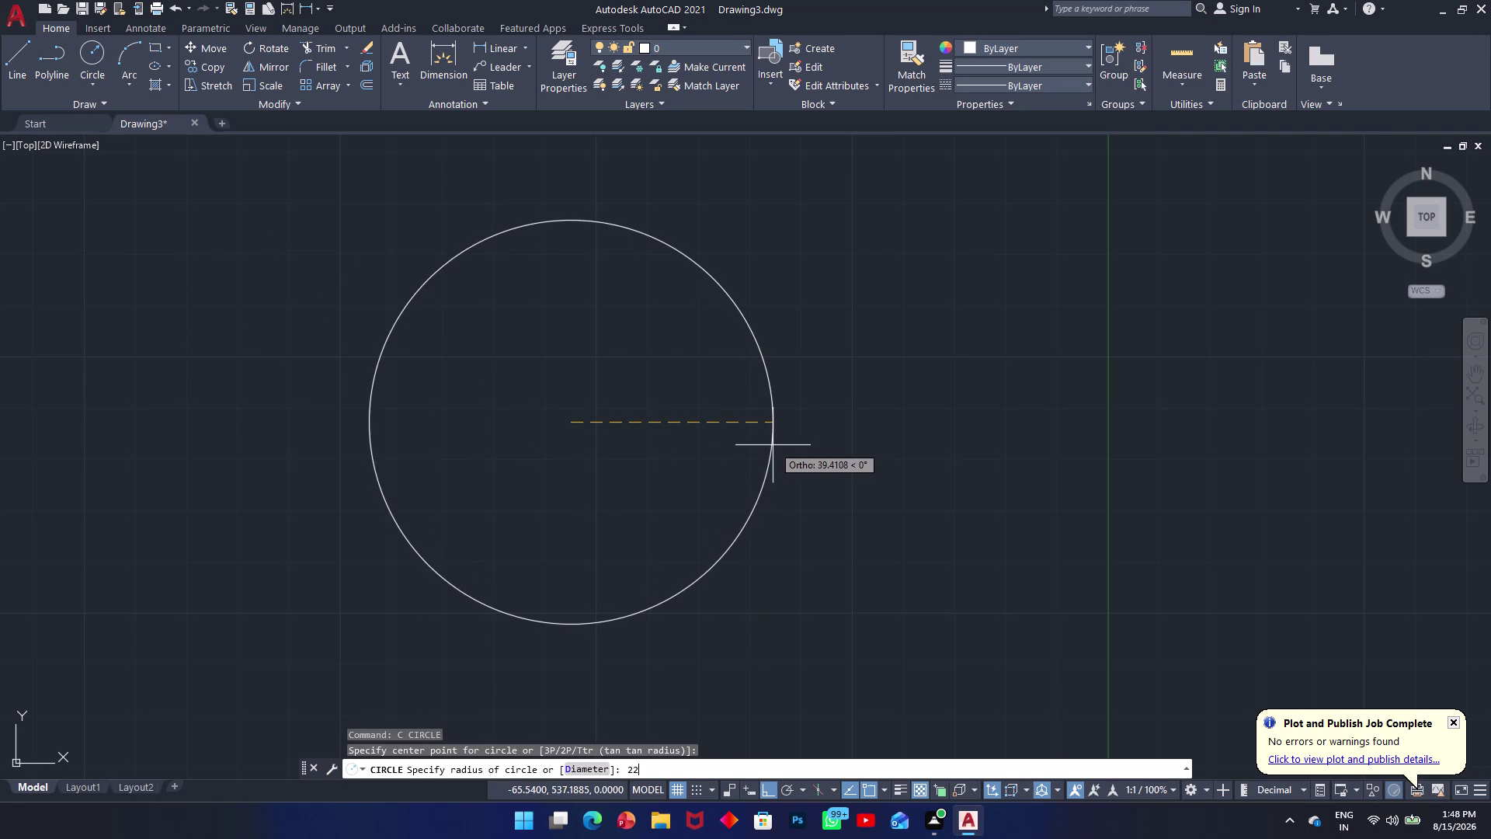
key(Return)
scroll(down, 3)
scroll(down, 3)
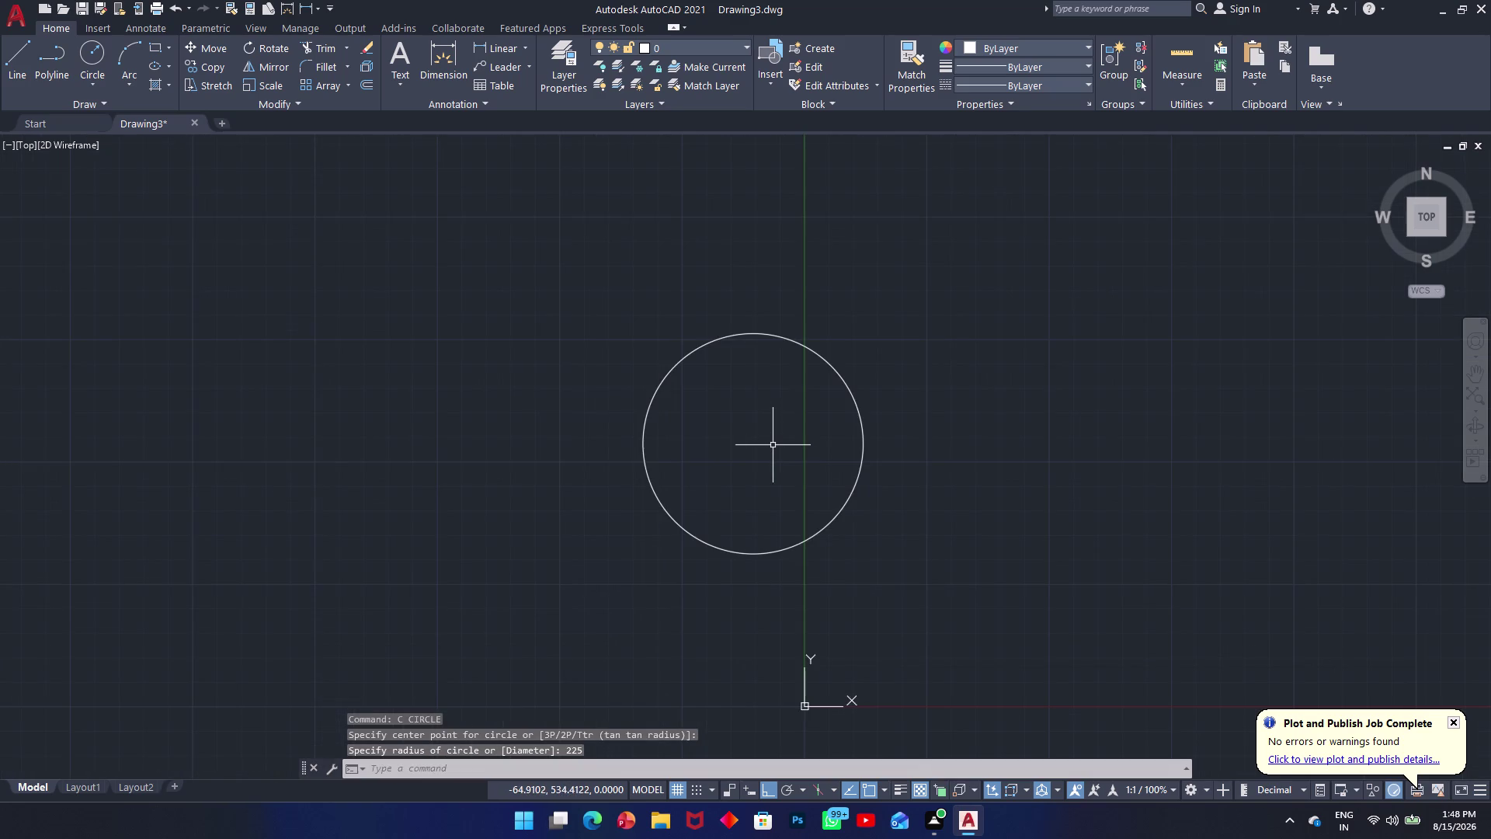
scroll(up, 3)
scroll(up, 3)
scroll(down, 3)
scroll(up, 3)
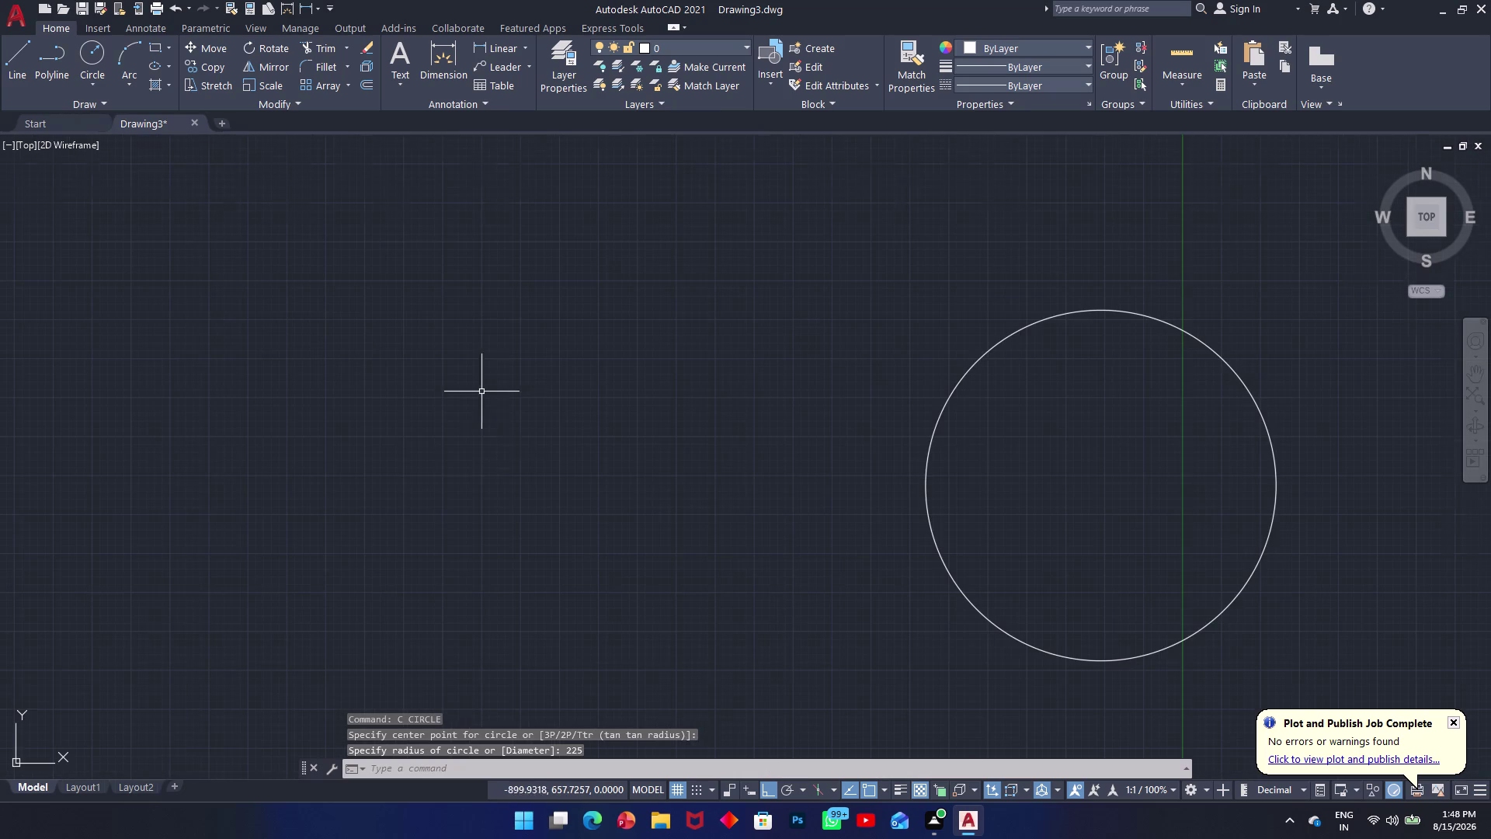
text(rec)
key(space)
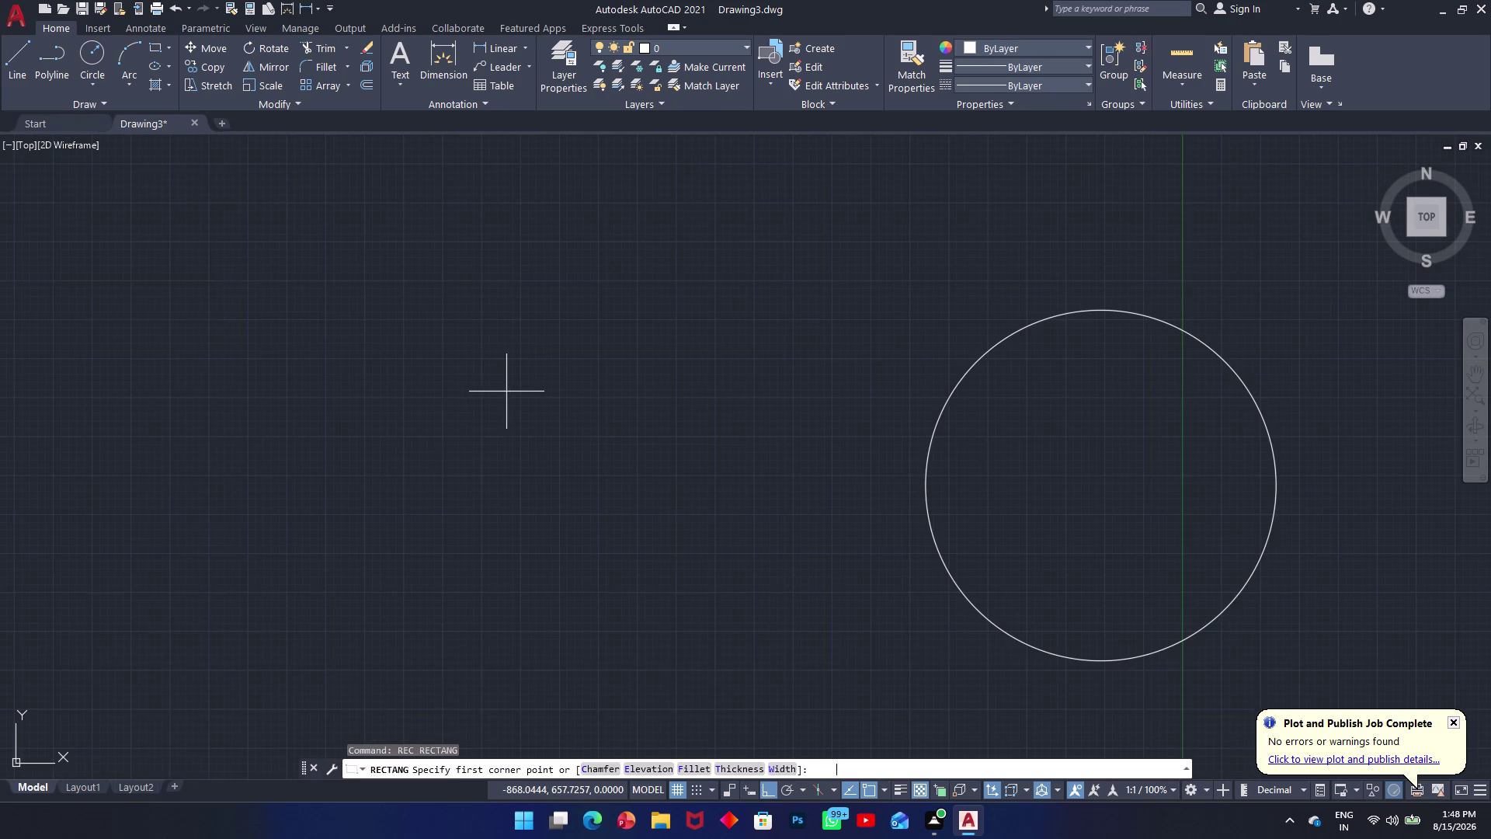
Draw a 225 by 37 rectangle left of the circle and select it.
click(411, 405)
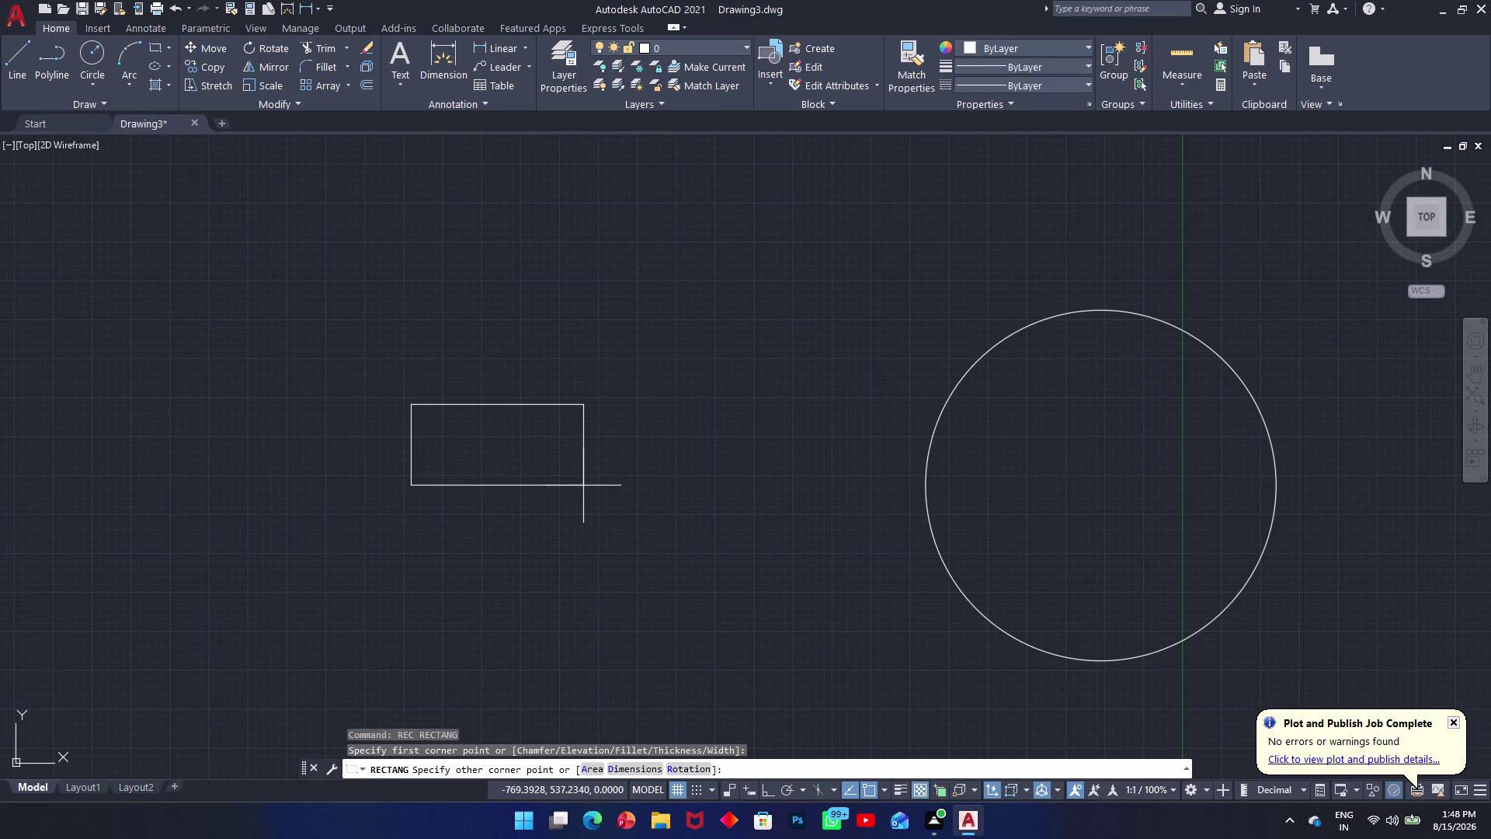
text(d)
key(space)
text(22)
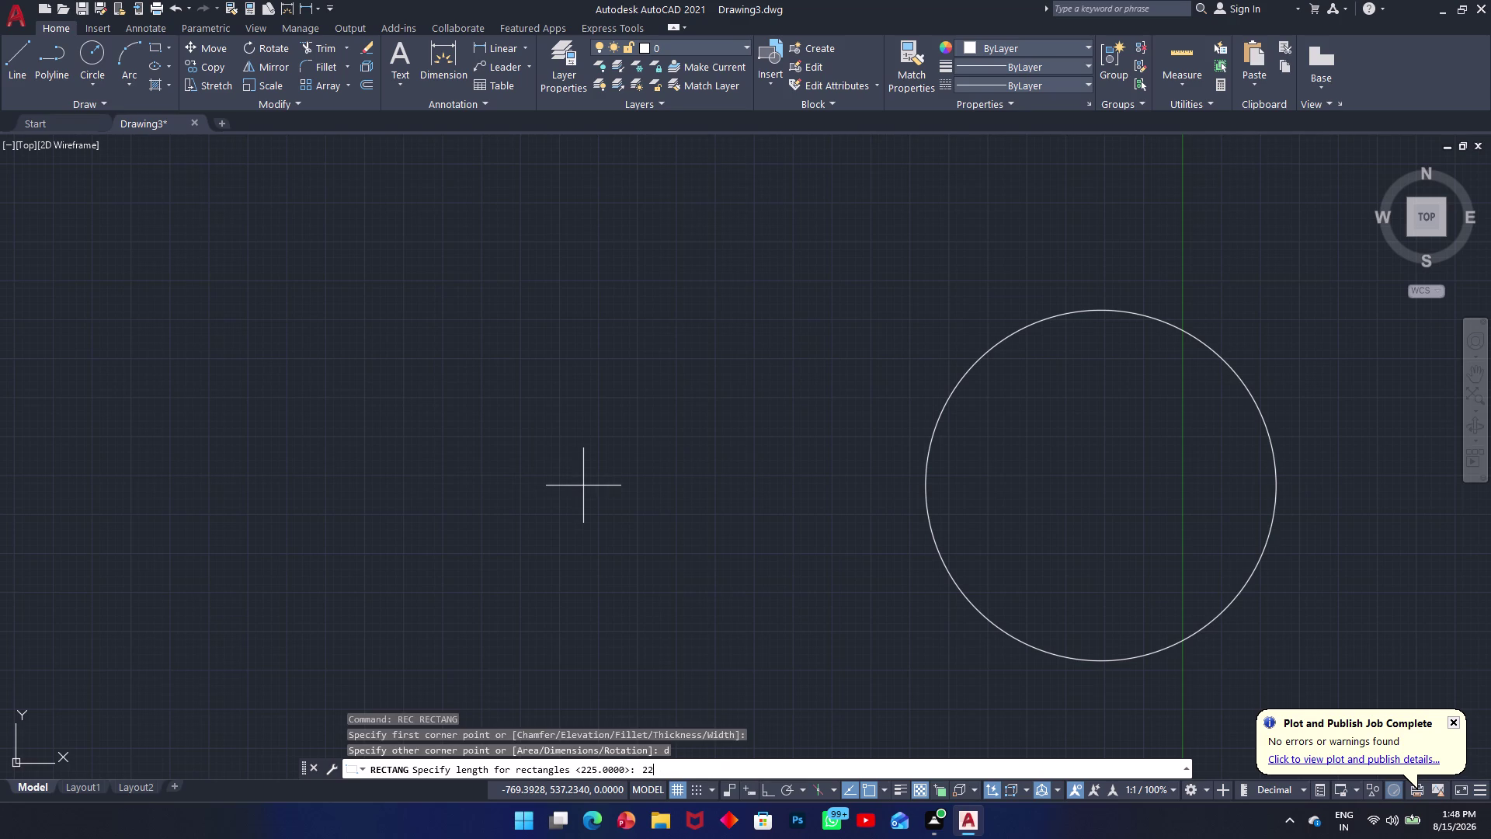
text(5)
key(Return)
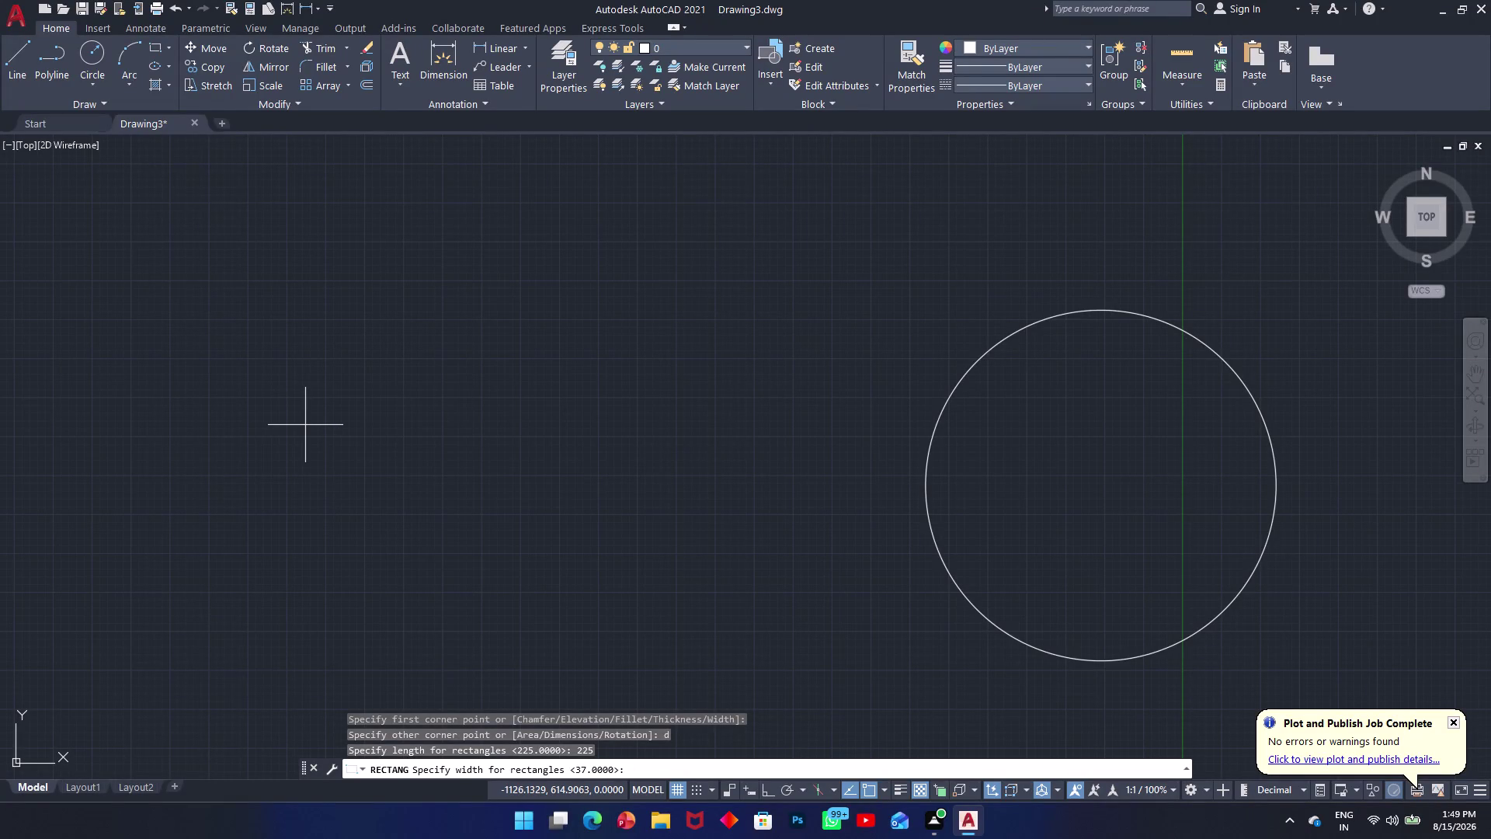
text(3)
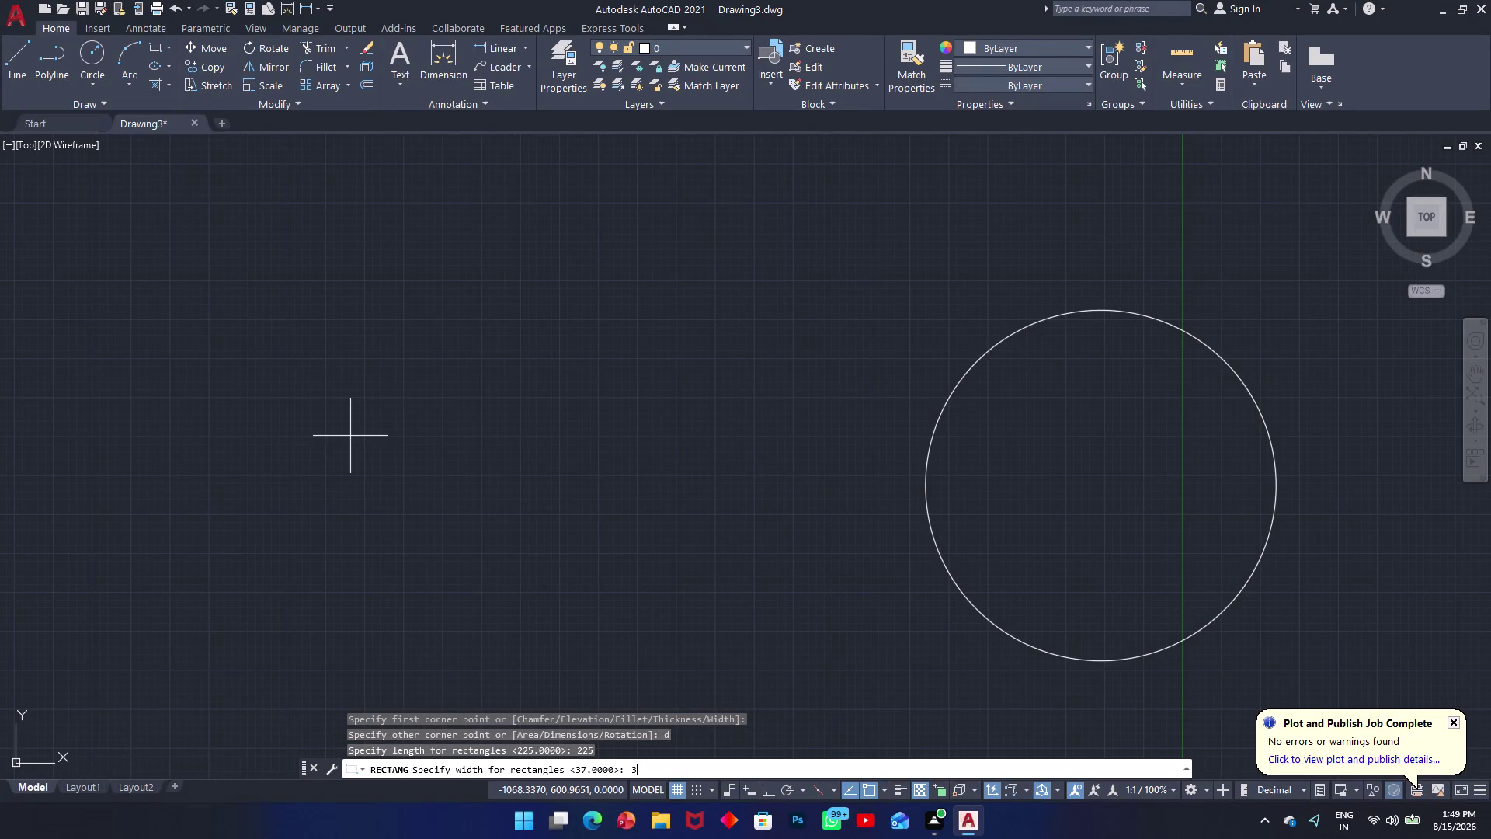
text(7)
key(Return)
click(350, 435)
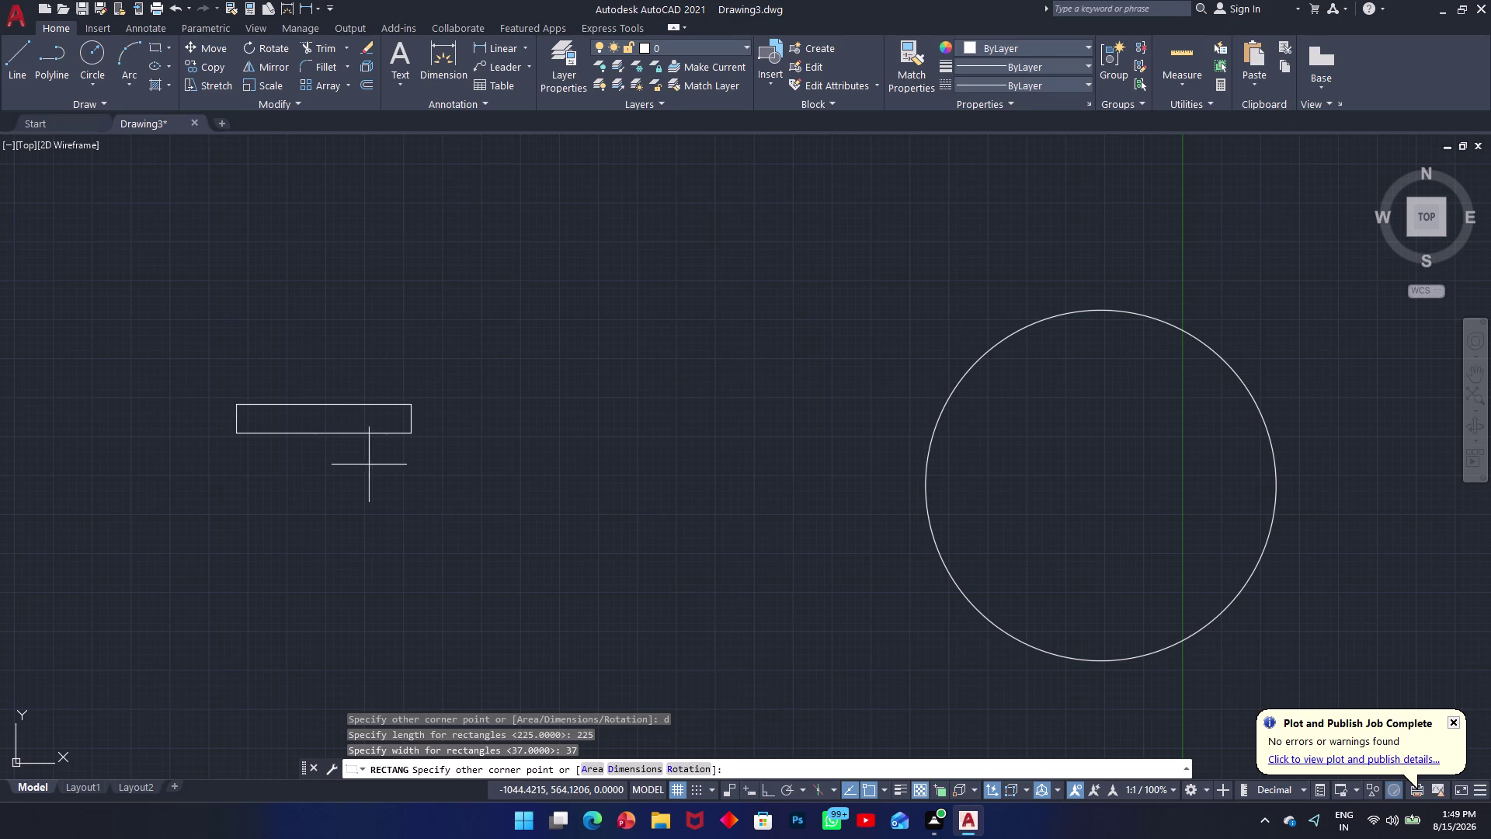
click(690, 348)
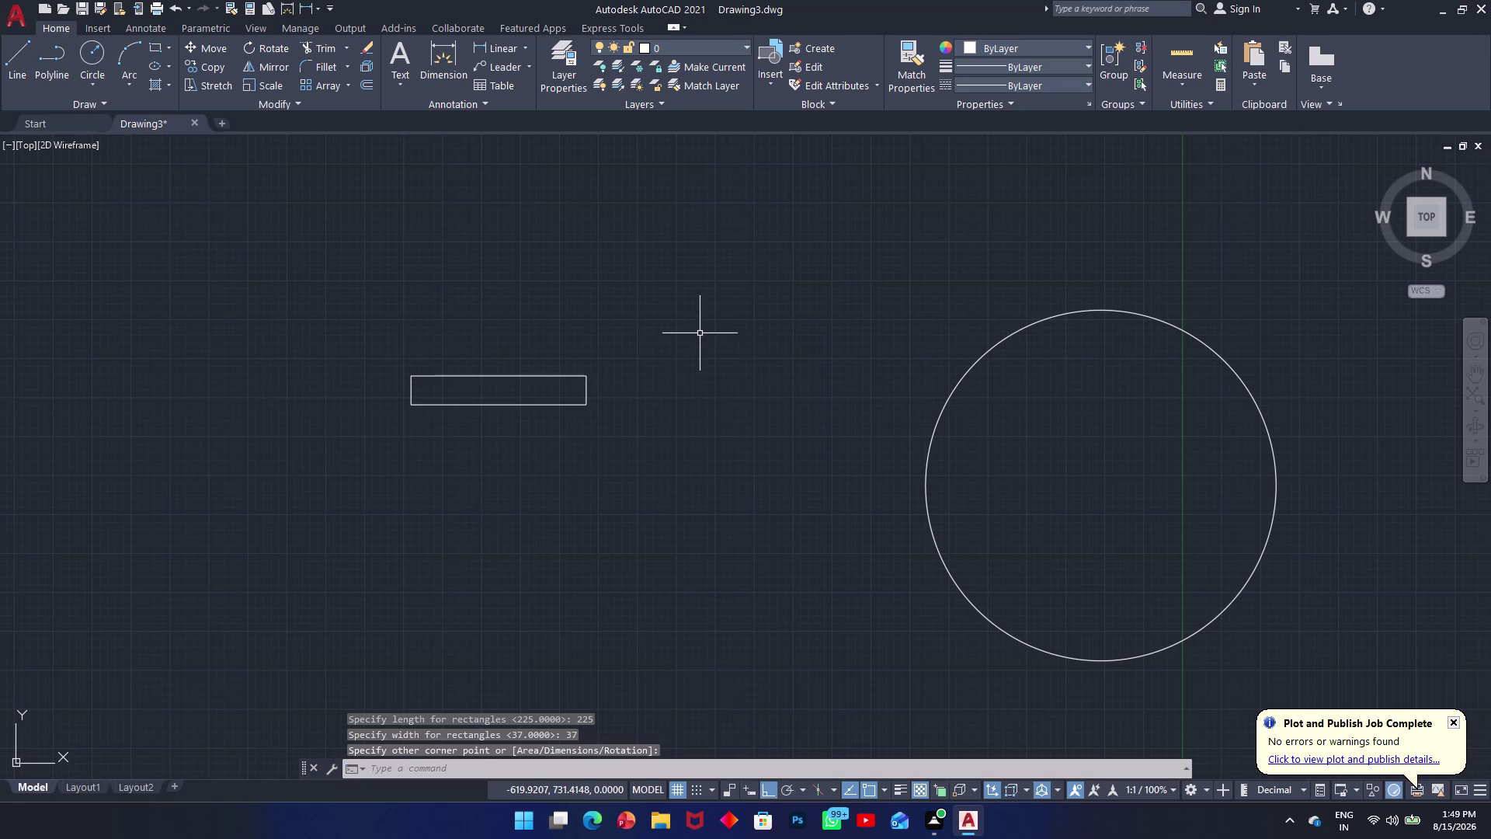
drag(747, 305, 729, 312)
click(156, 426)
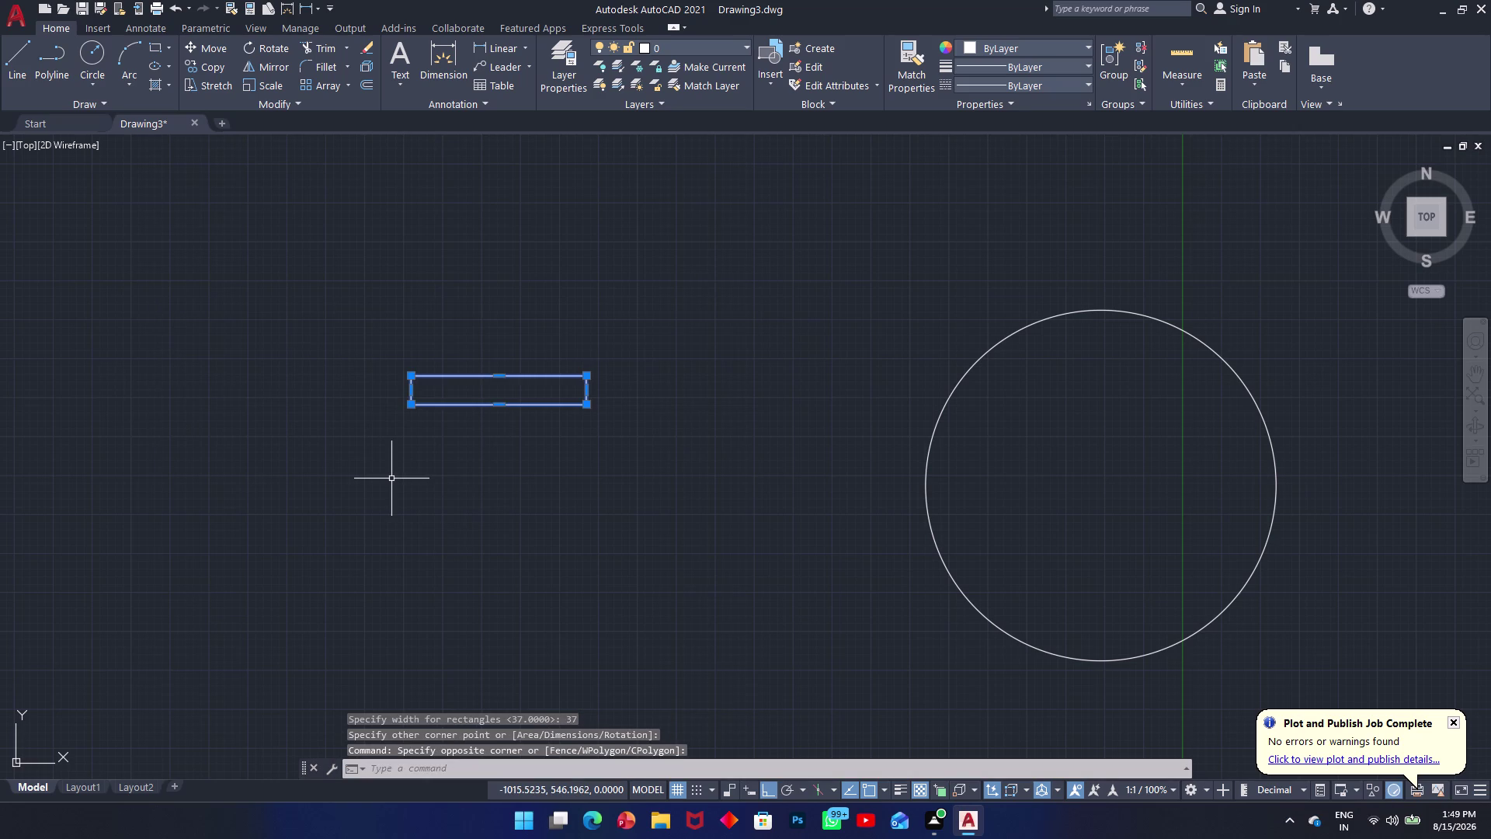
Move the rectangle so its midpoint snaps to the circle's left quadrant point.
text(m)
key(space)
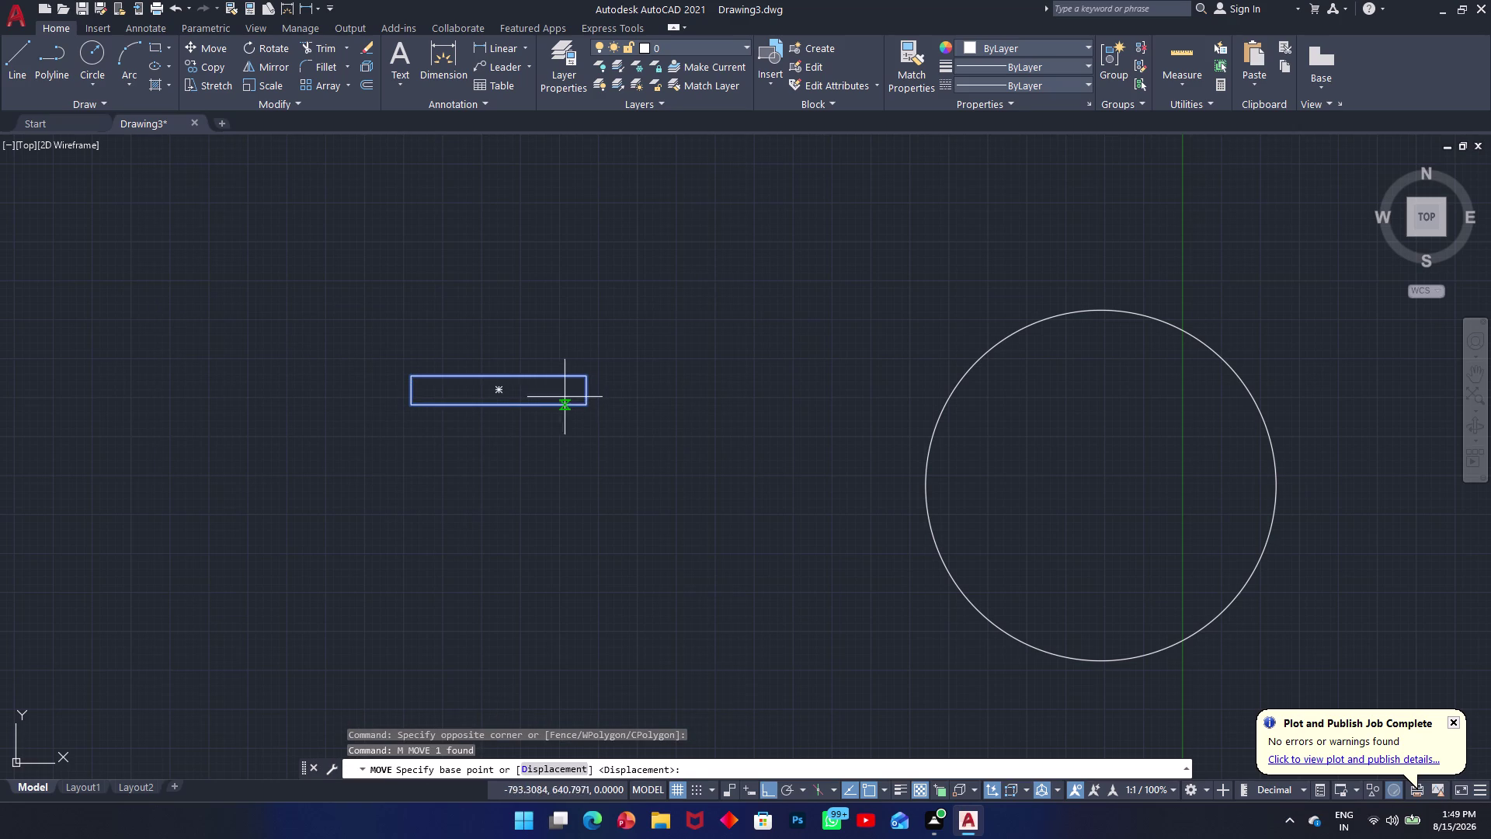
click(501, 391)
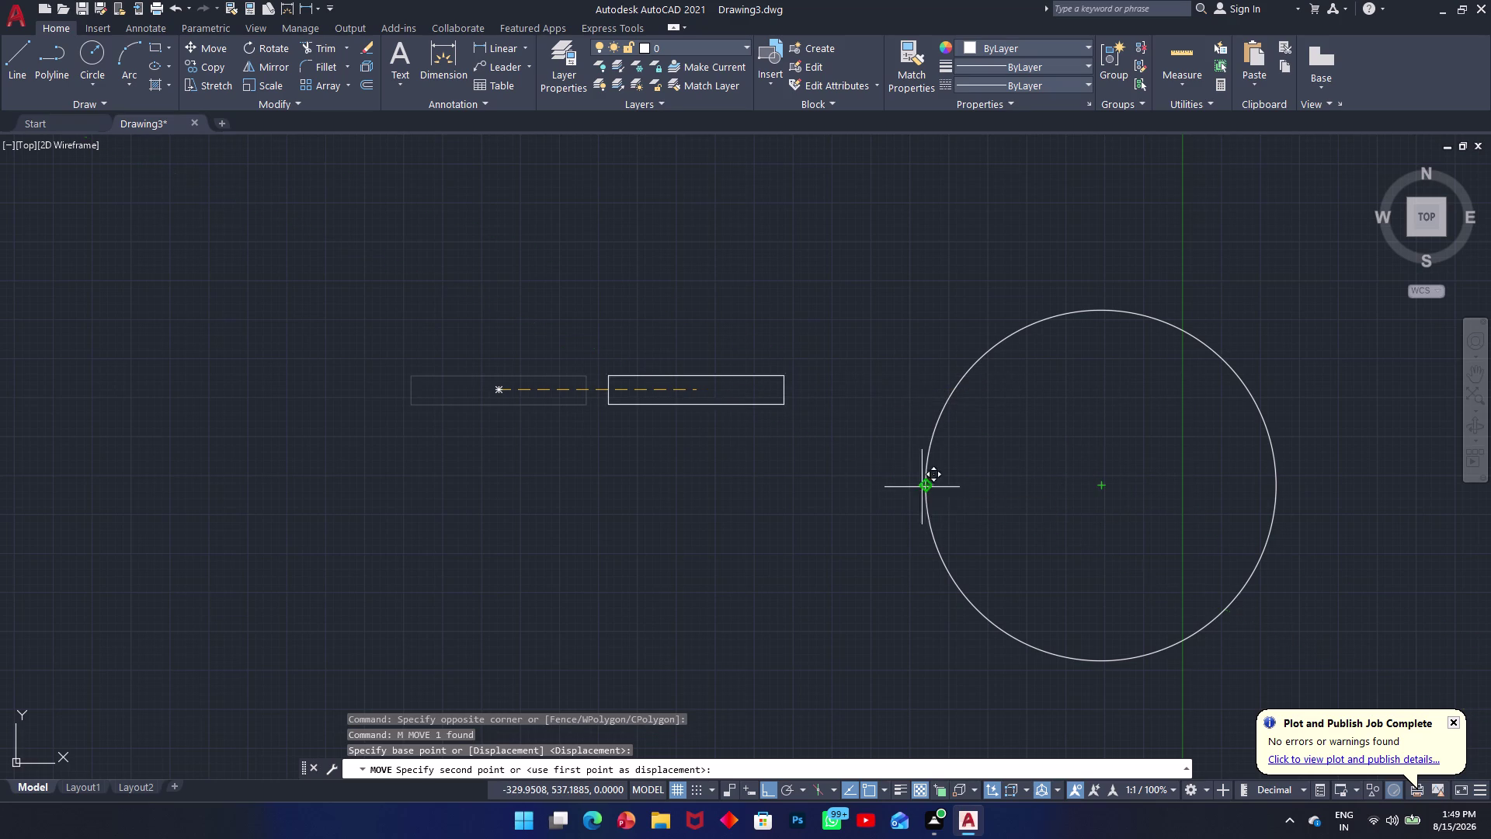
click(926, 487)
click(1074, 463)
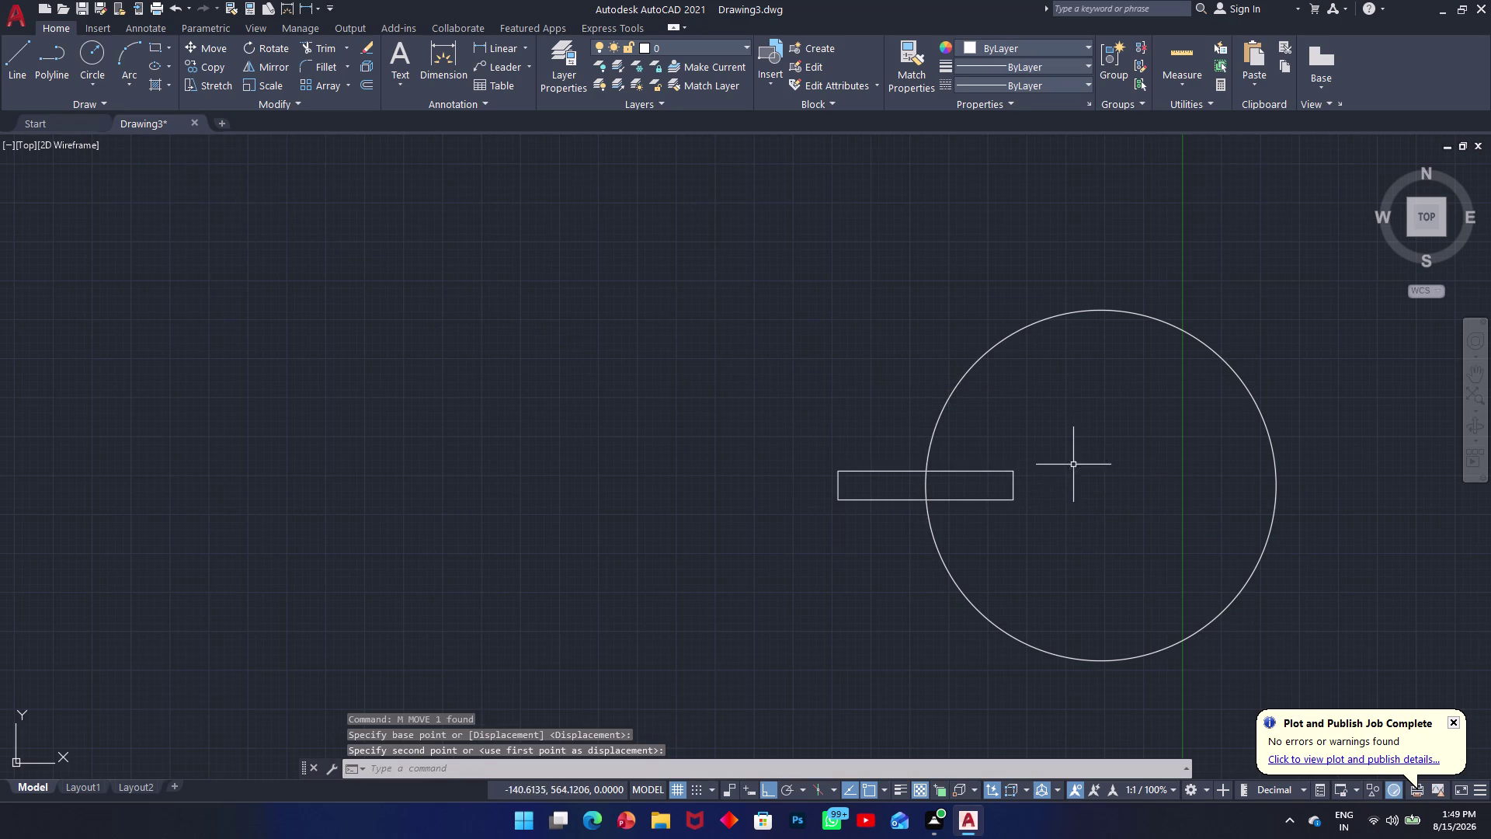
click(986, 528)
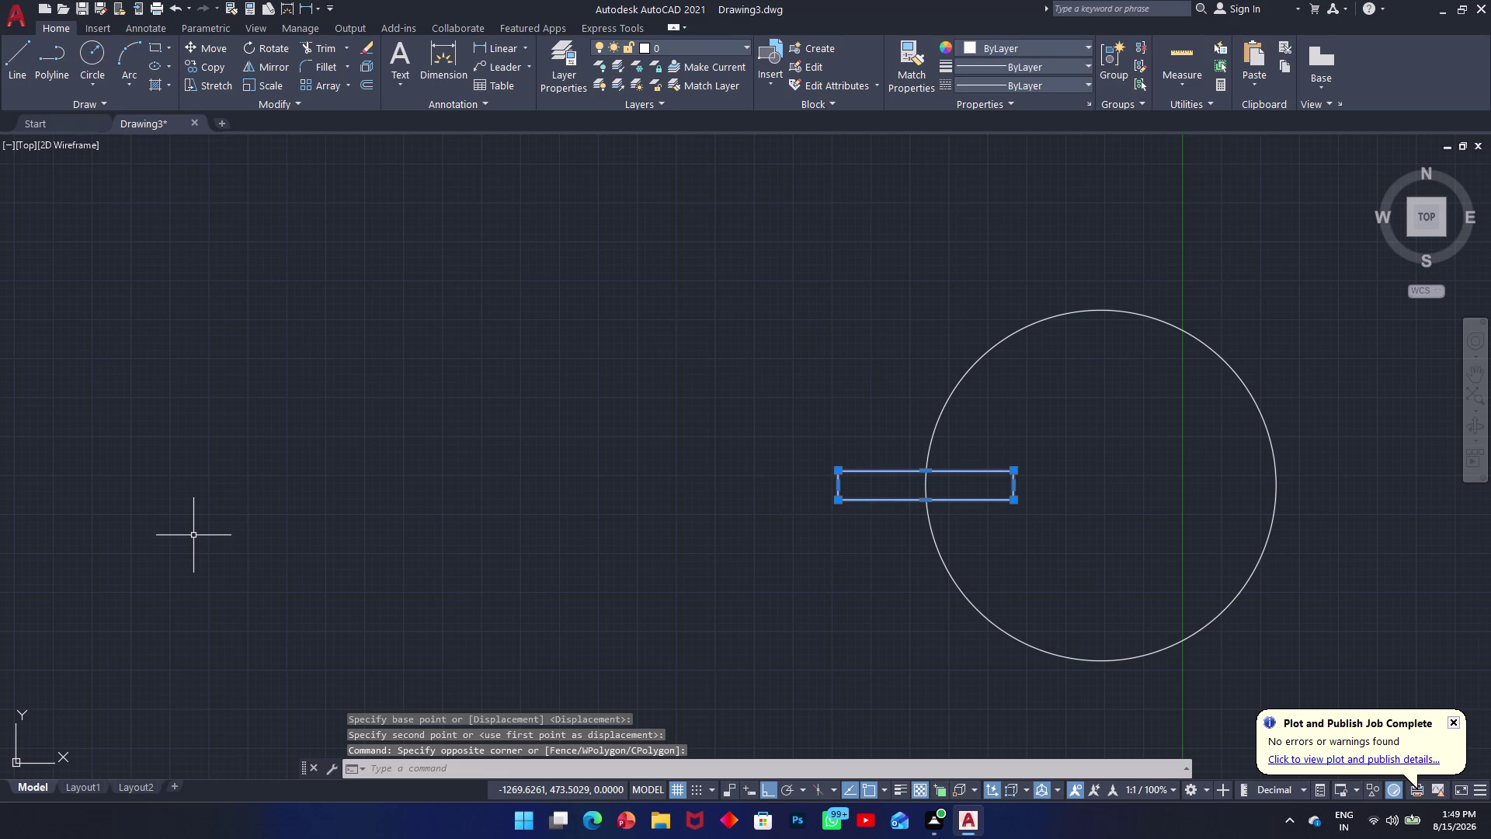
text(ro v)
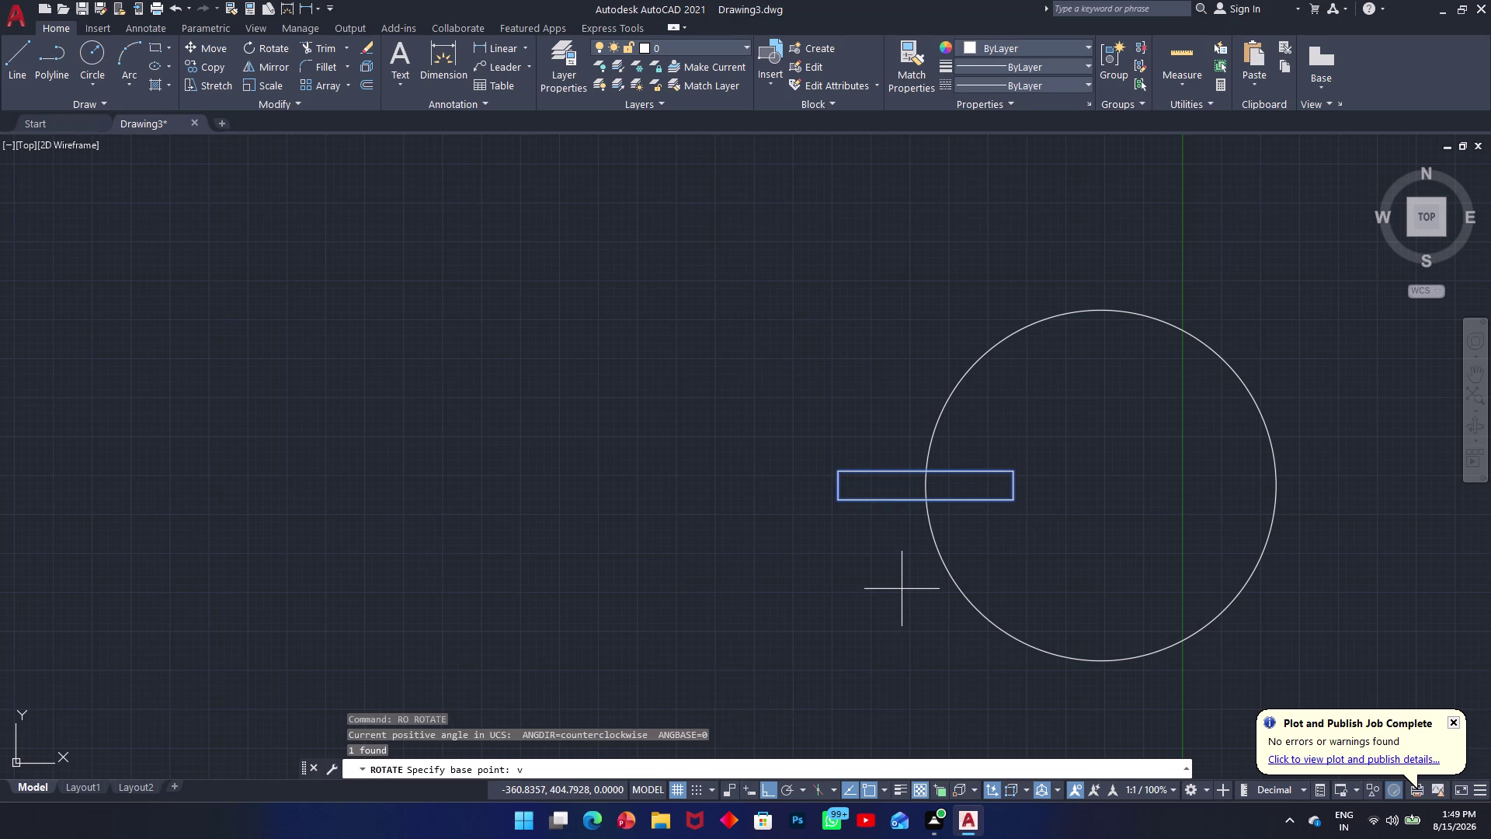
key(Escape)
key(r)
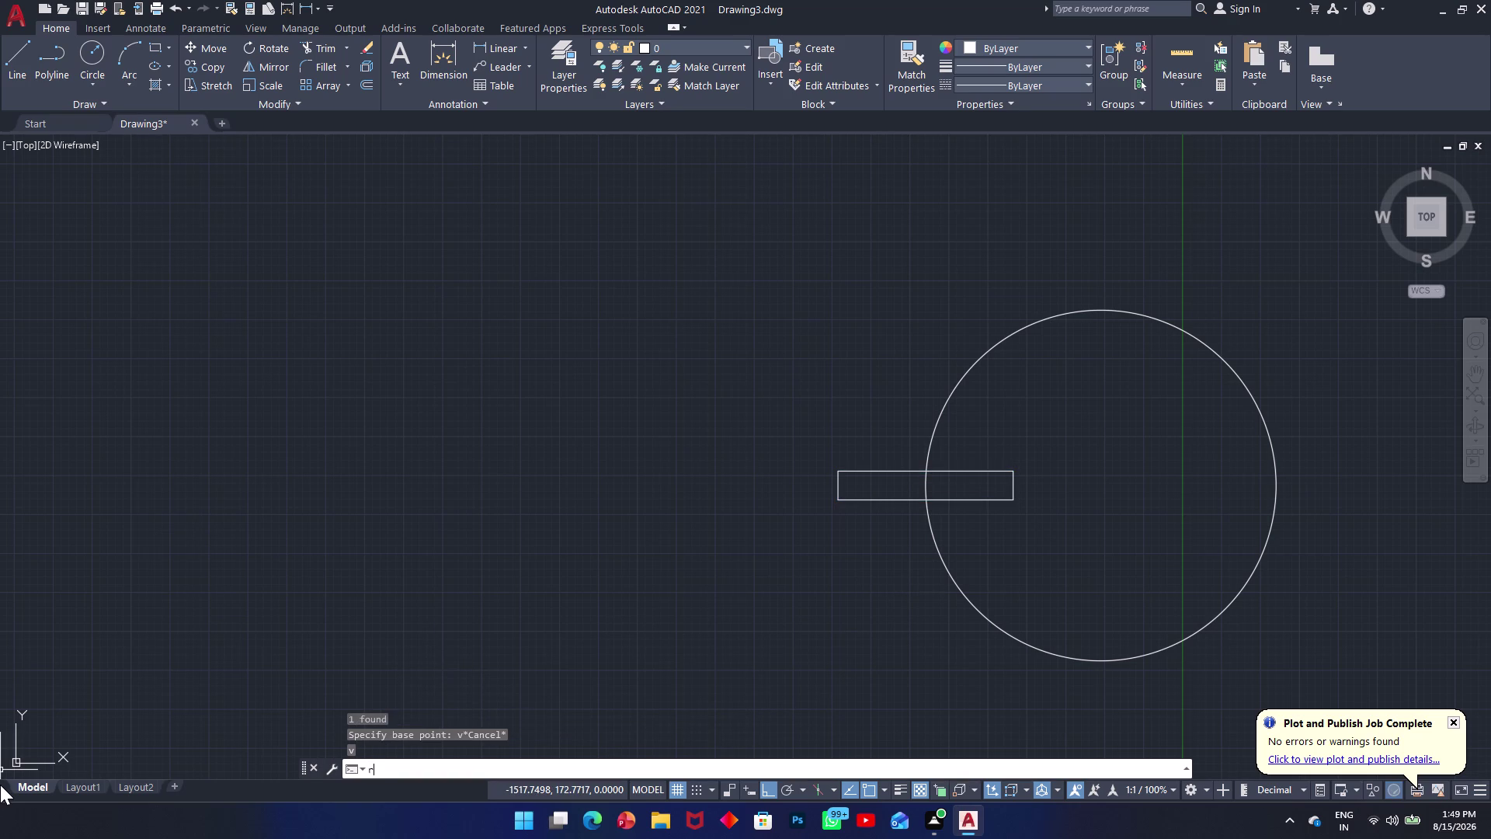
text(o)
key(space)
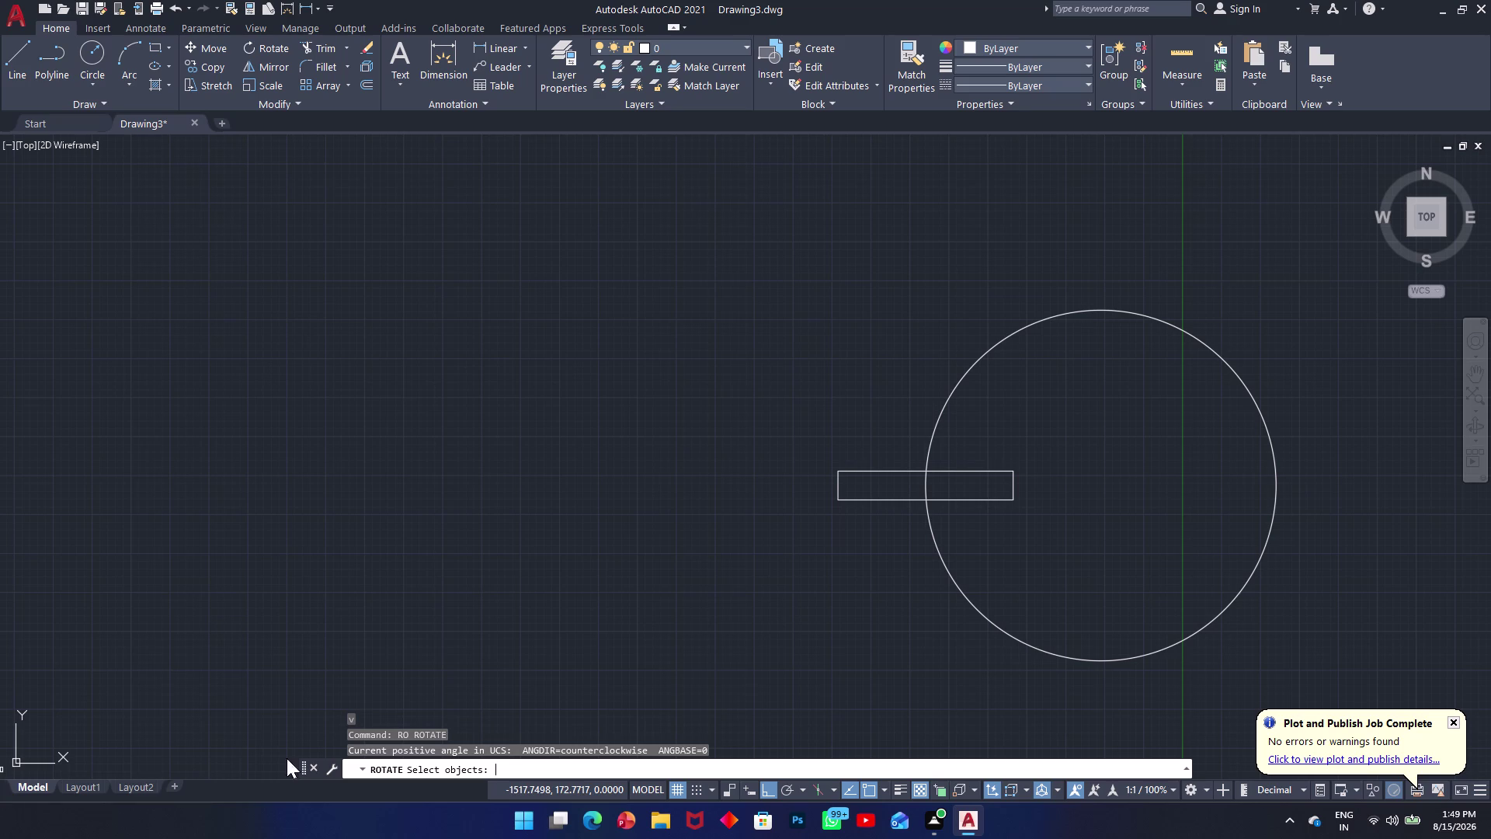
drag(905, 437, 906, 445)
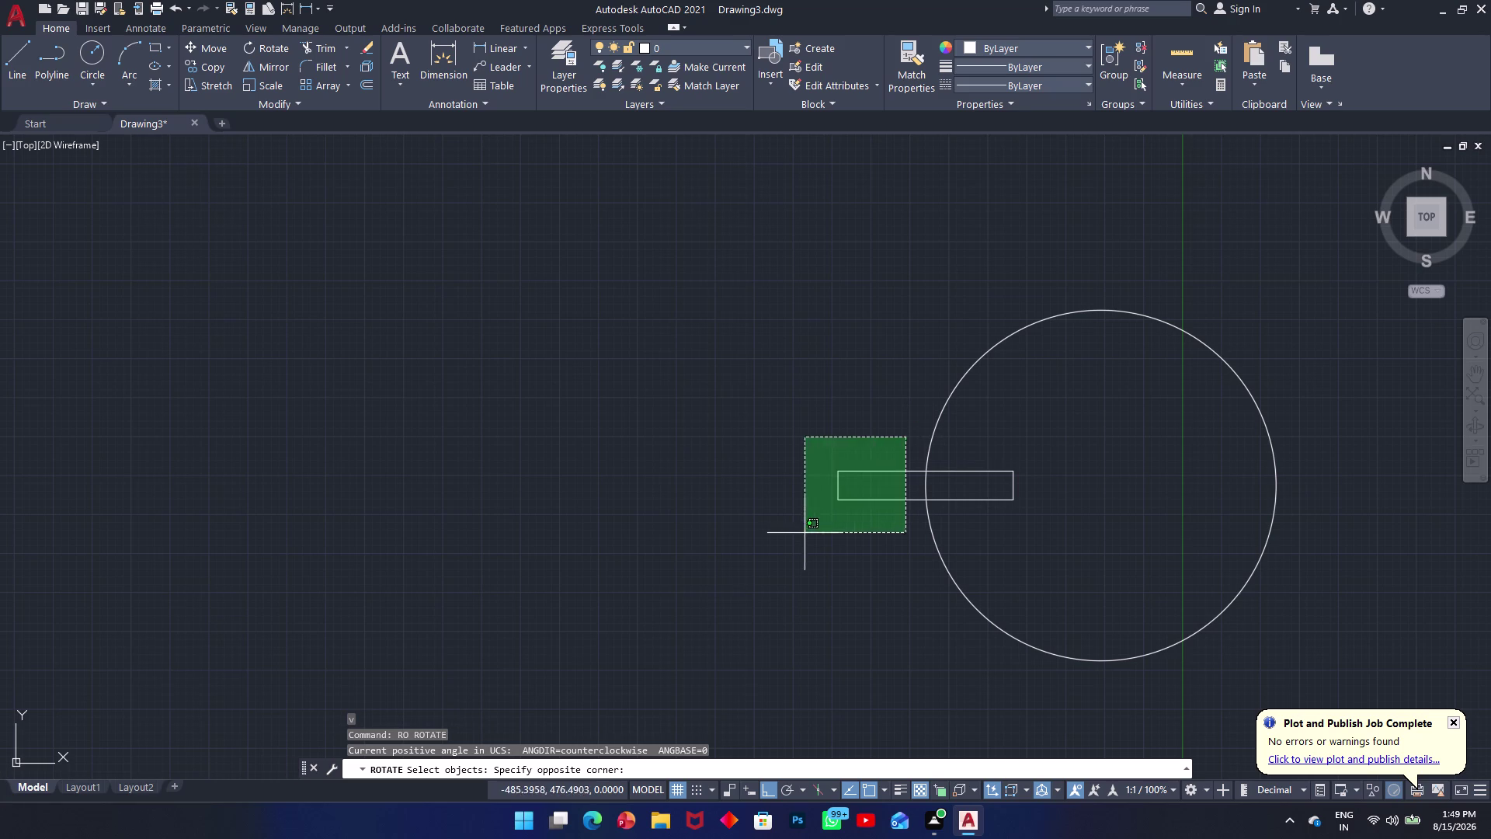
click(804, 533)
key(space)
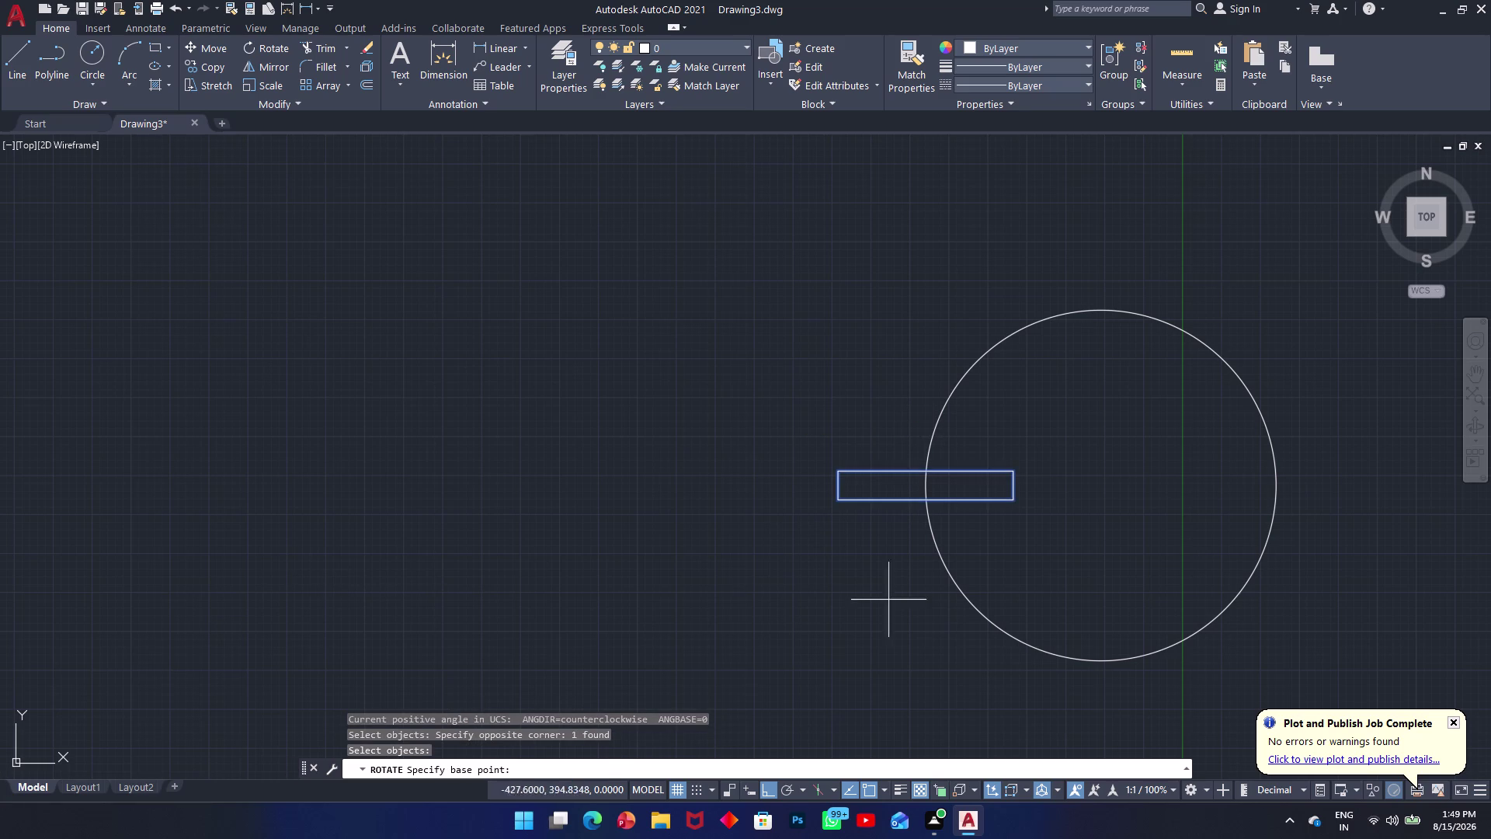
click(1106, 485)
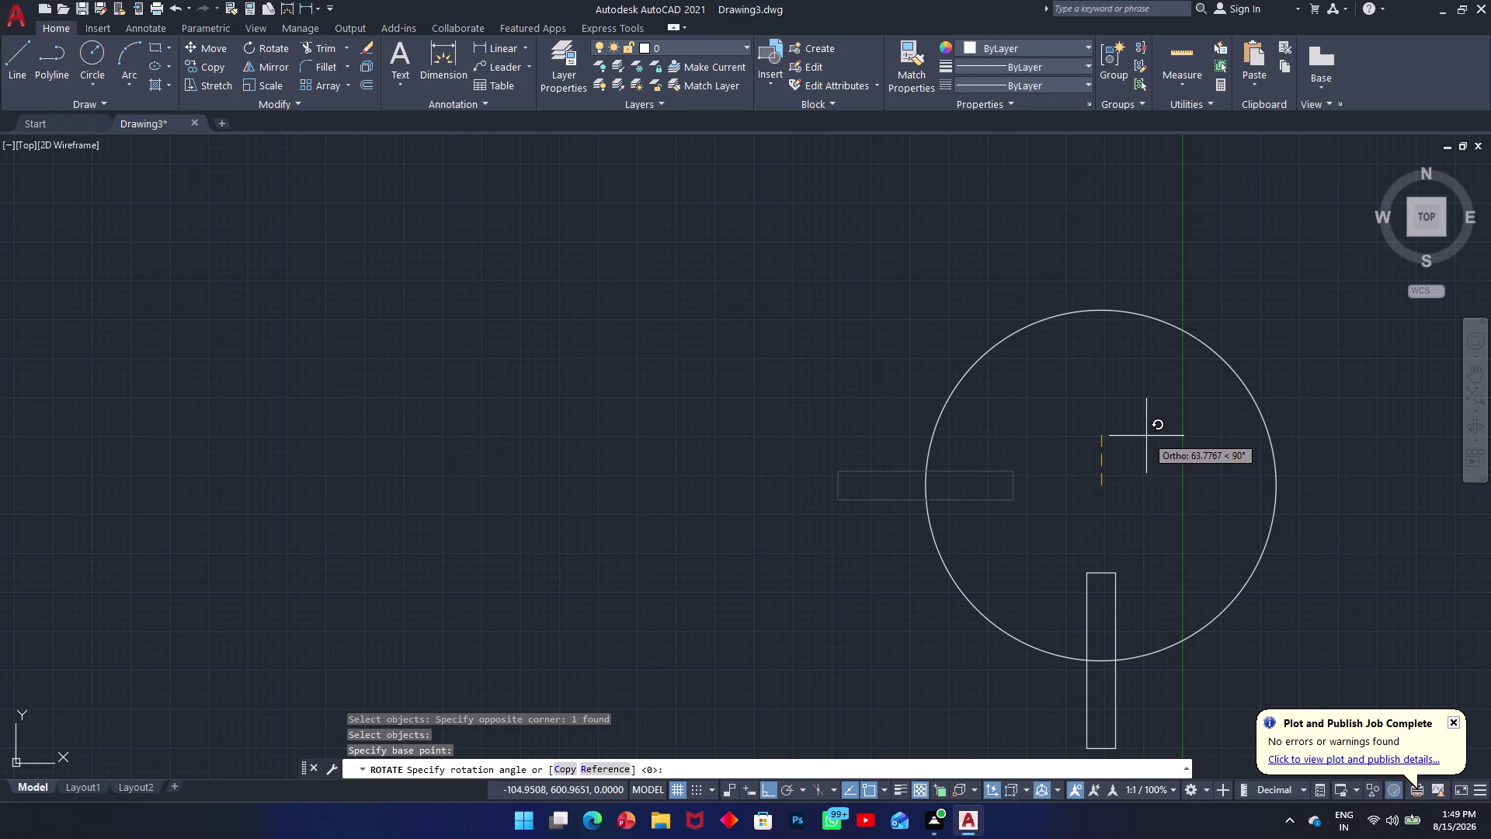
key(F8)
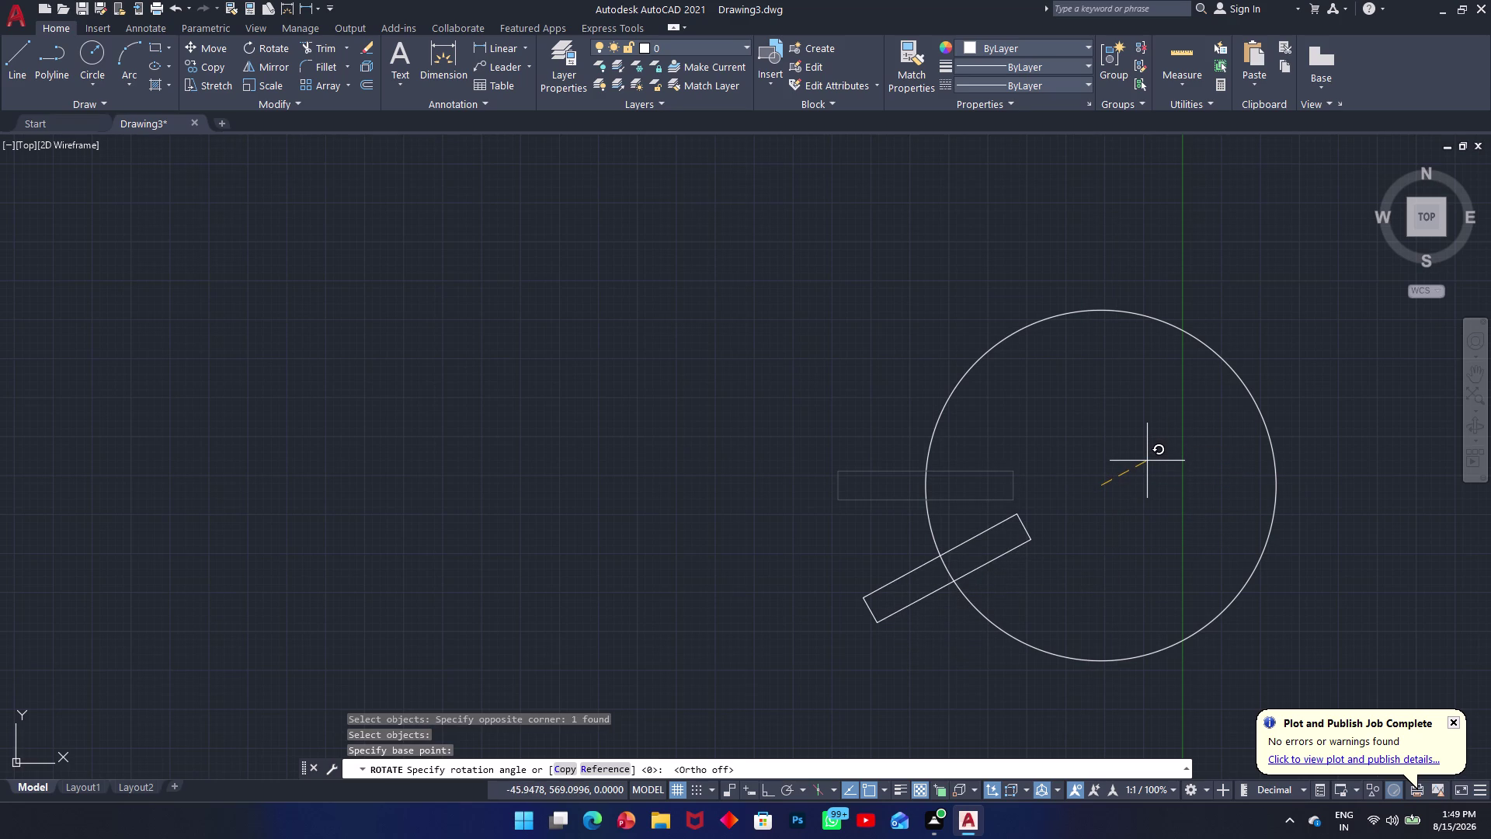
text(4)
text(5)
key(Return)
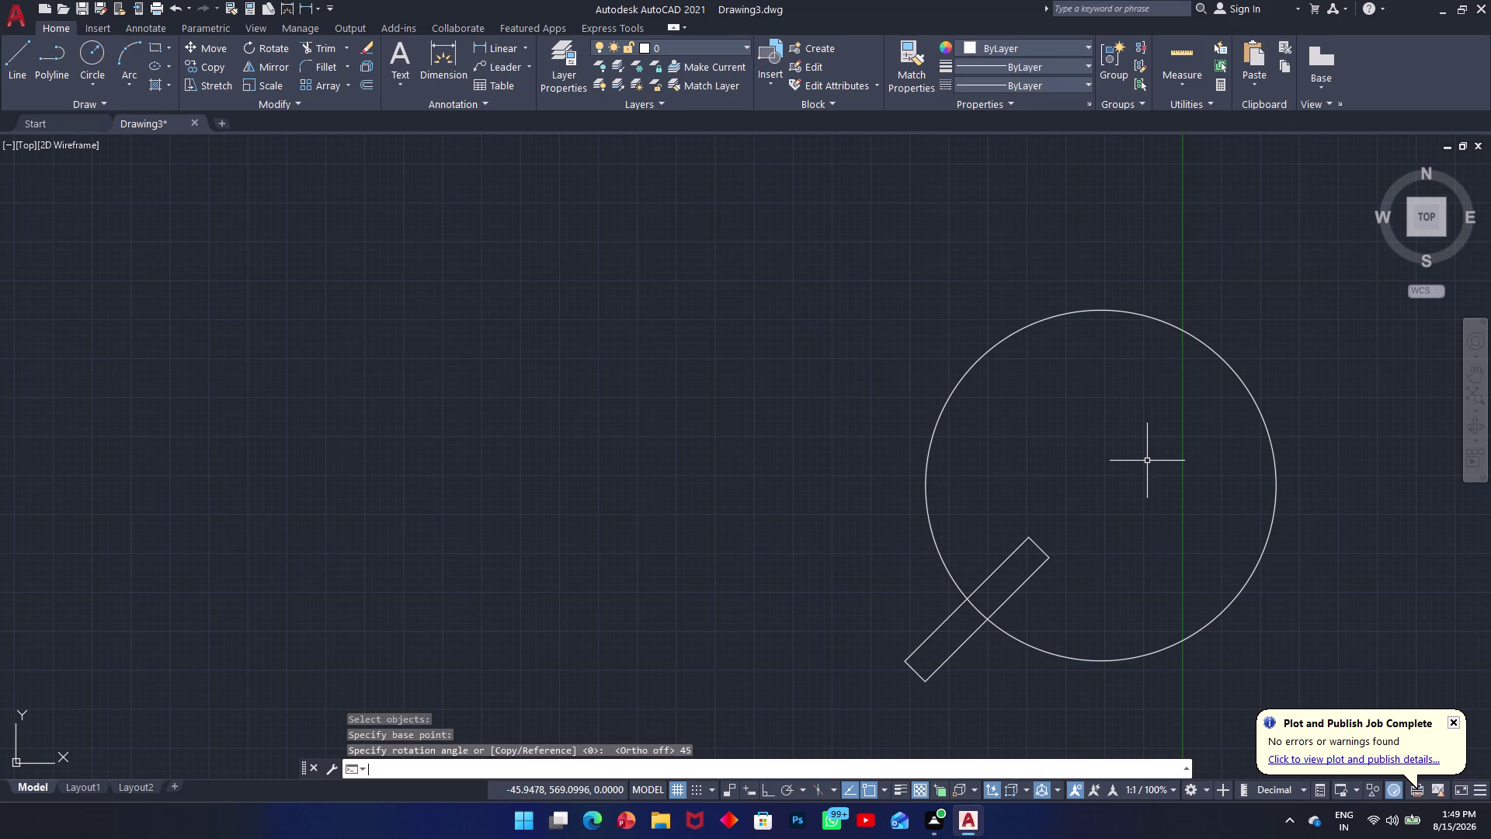
key(ctrl+z)
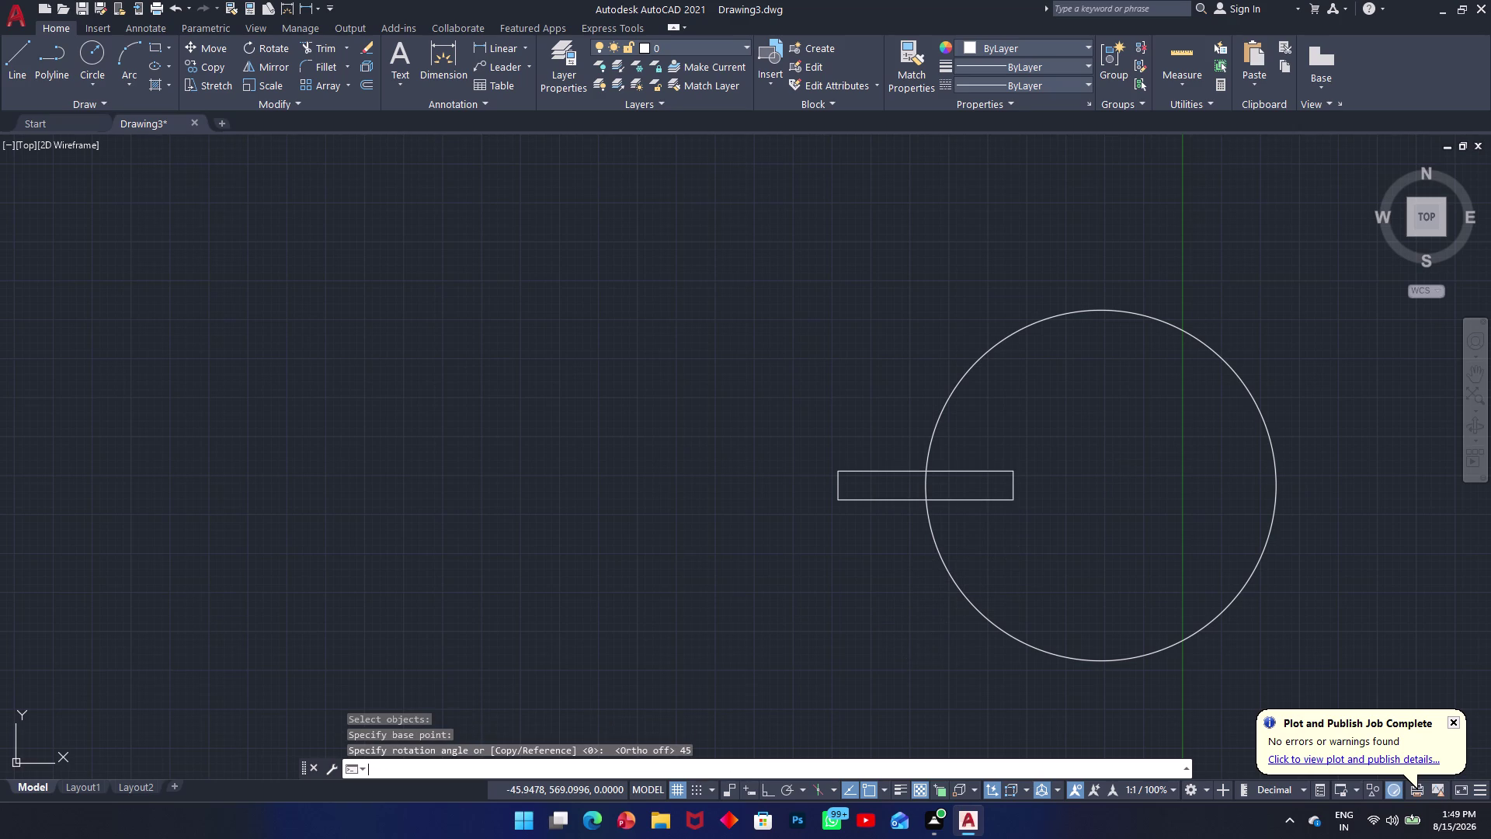
click(1043, 449)
click(972, 519)
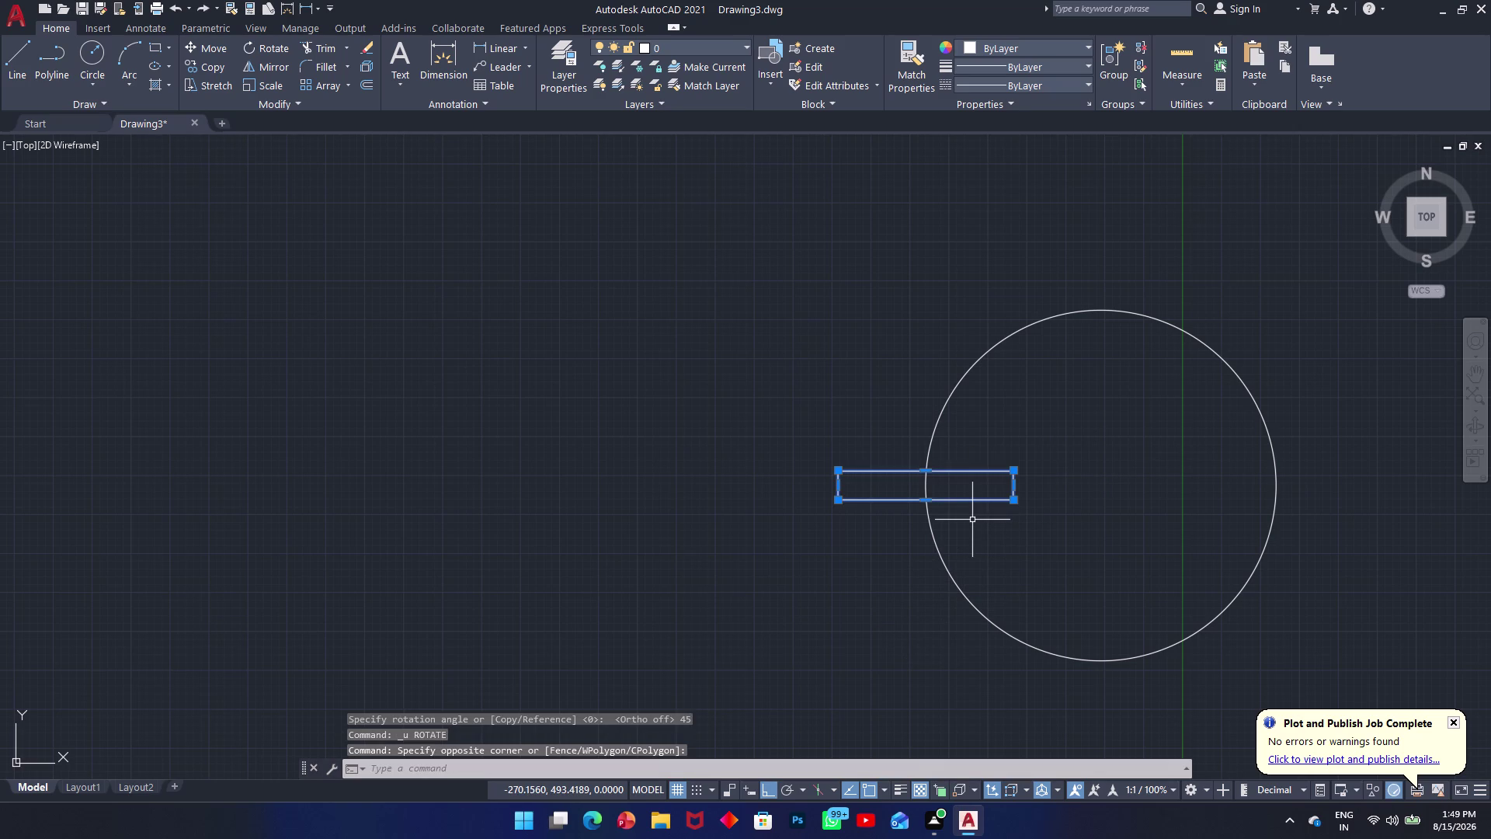
Rotate a copy of the rectangle 45 degrees about the circle's centre, Ortho off.
text(ro)
key(space)
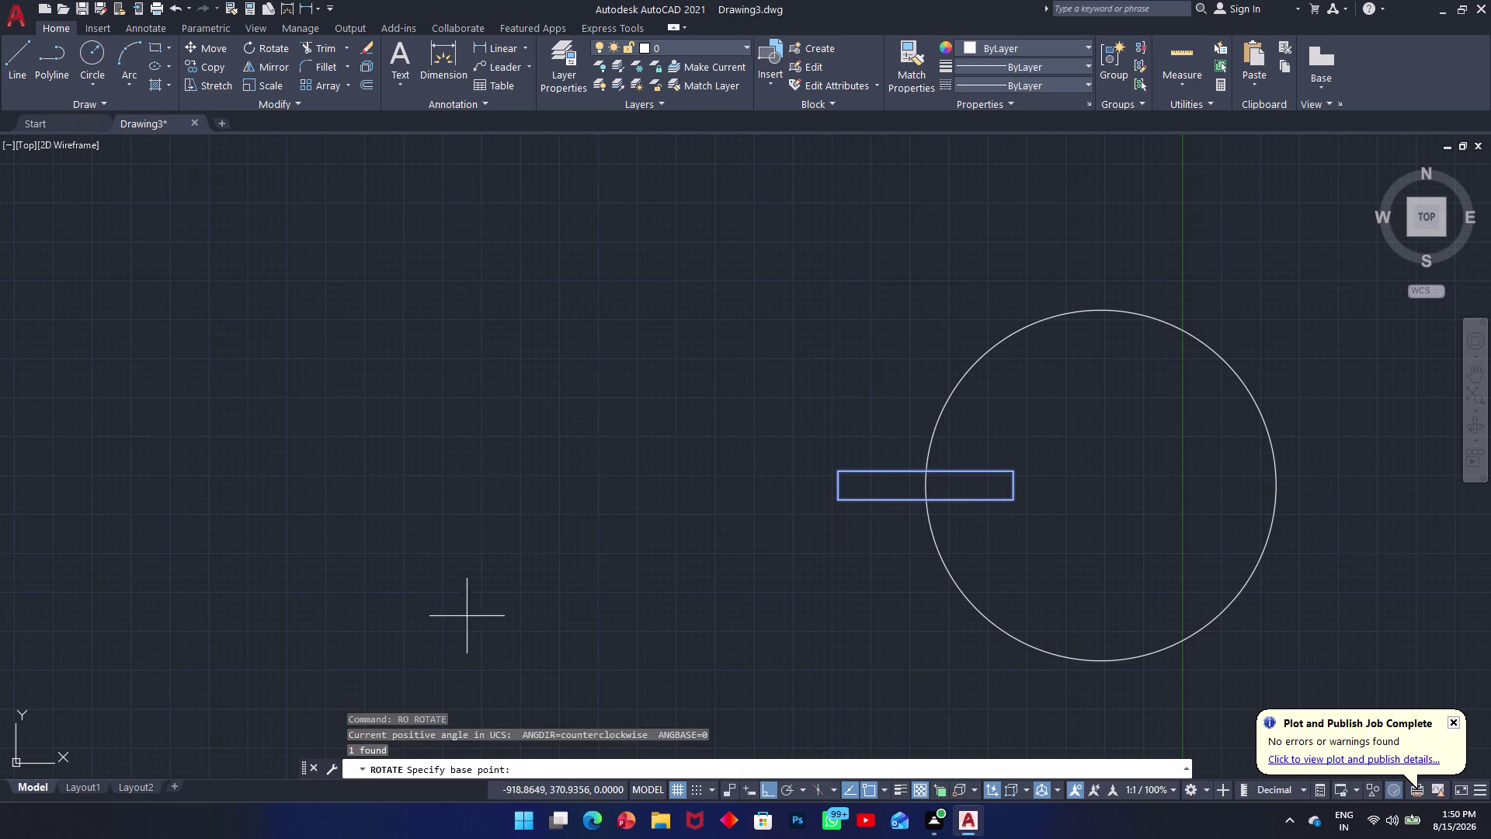
click(1104, 485)
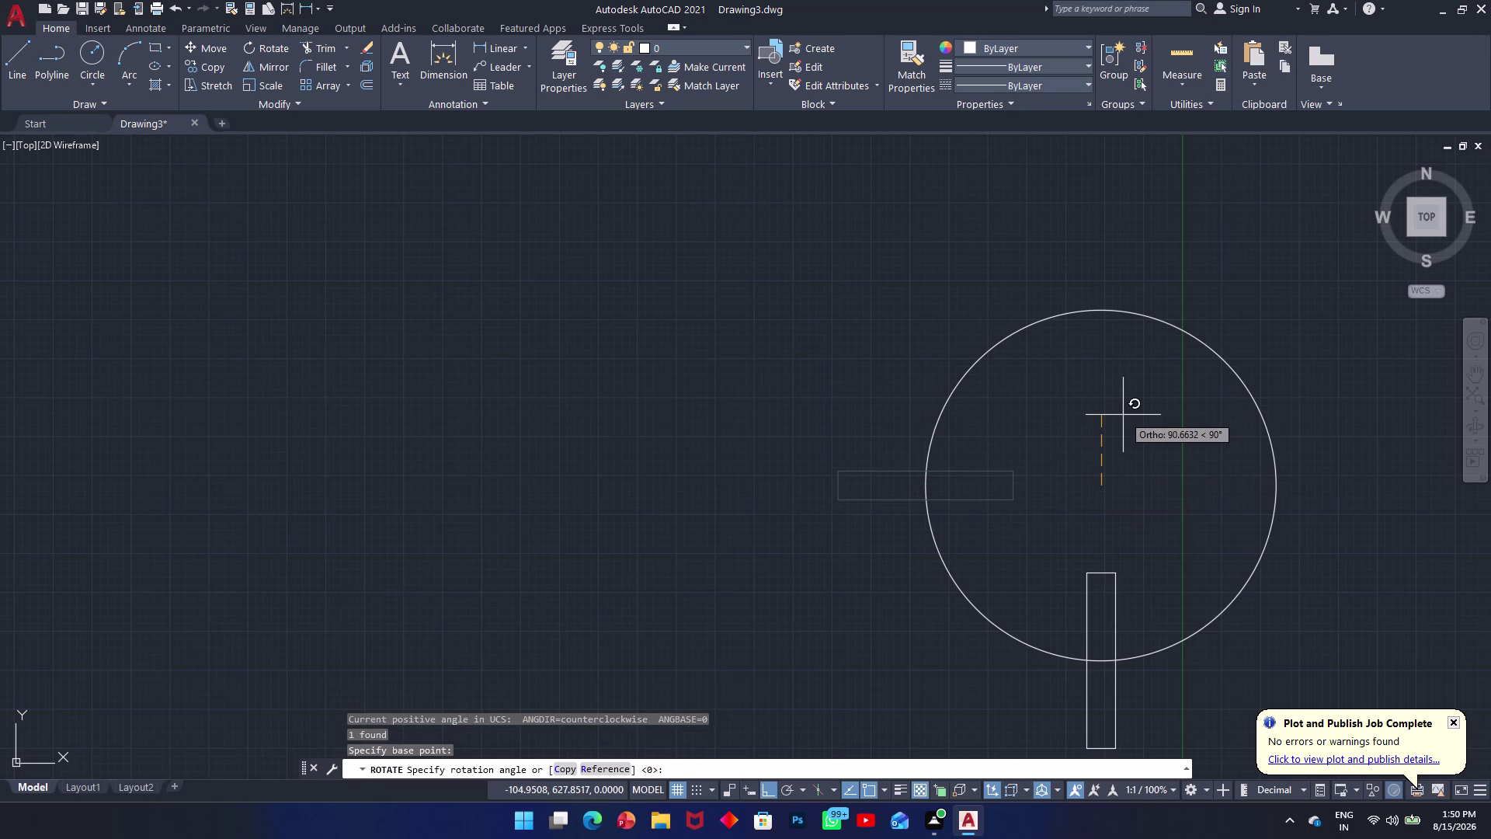
key(F8)
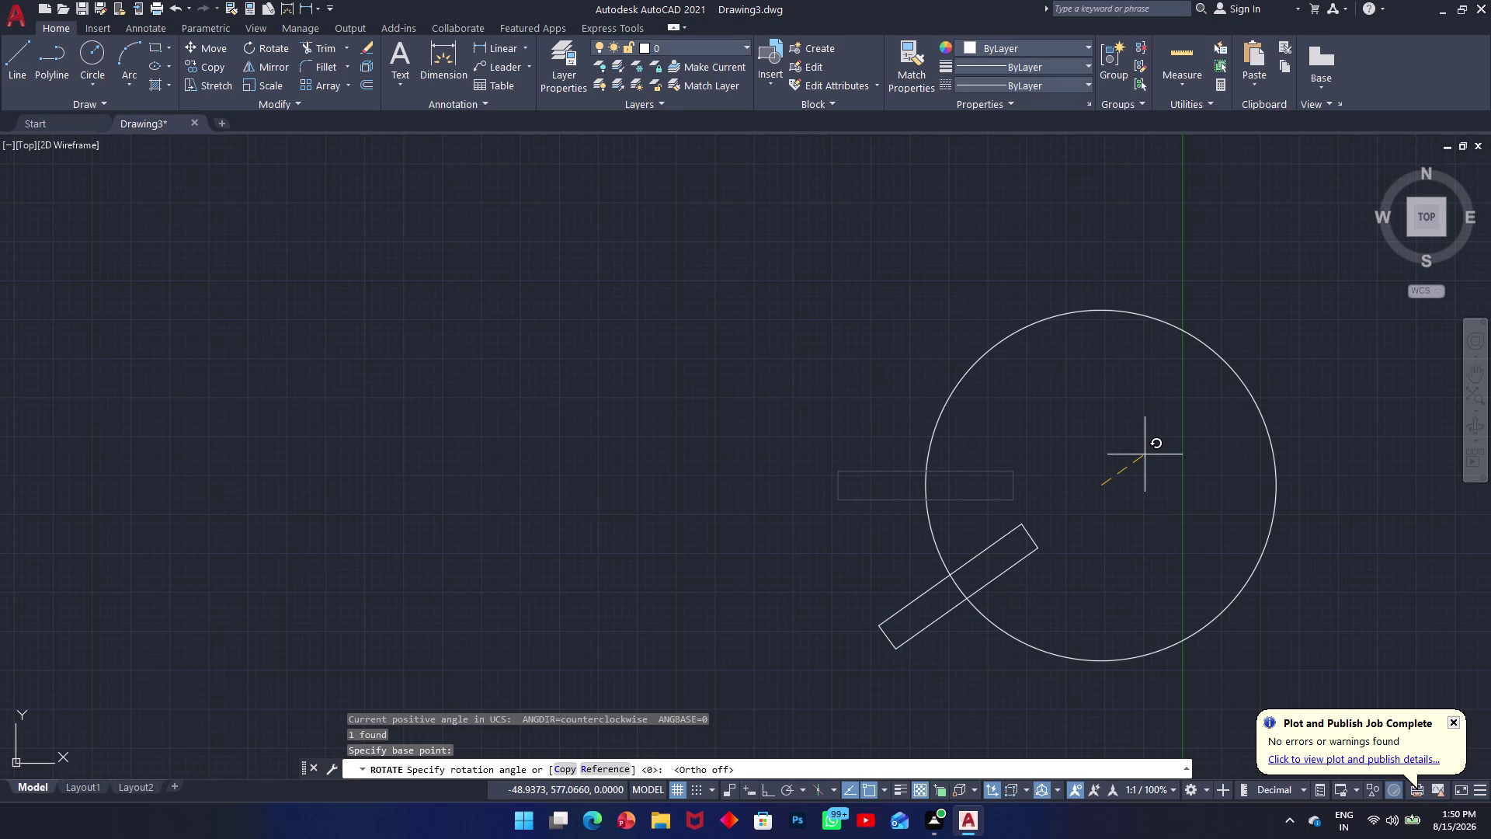
text(c)
key(space)
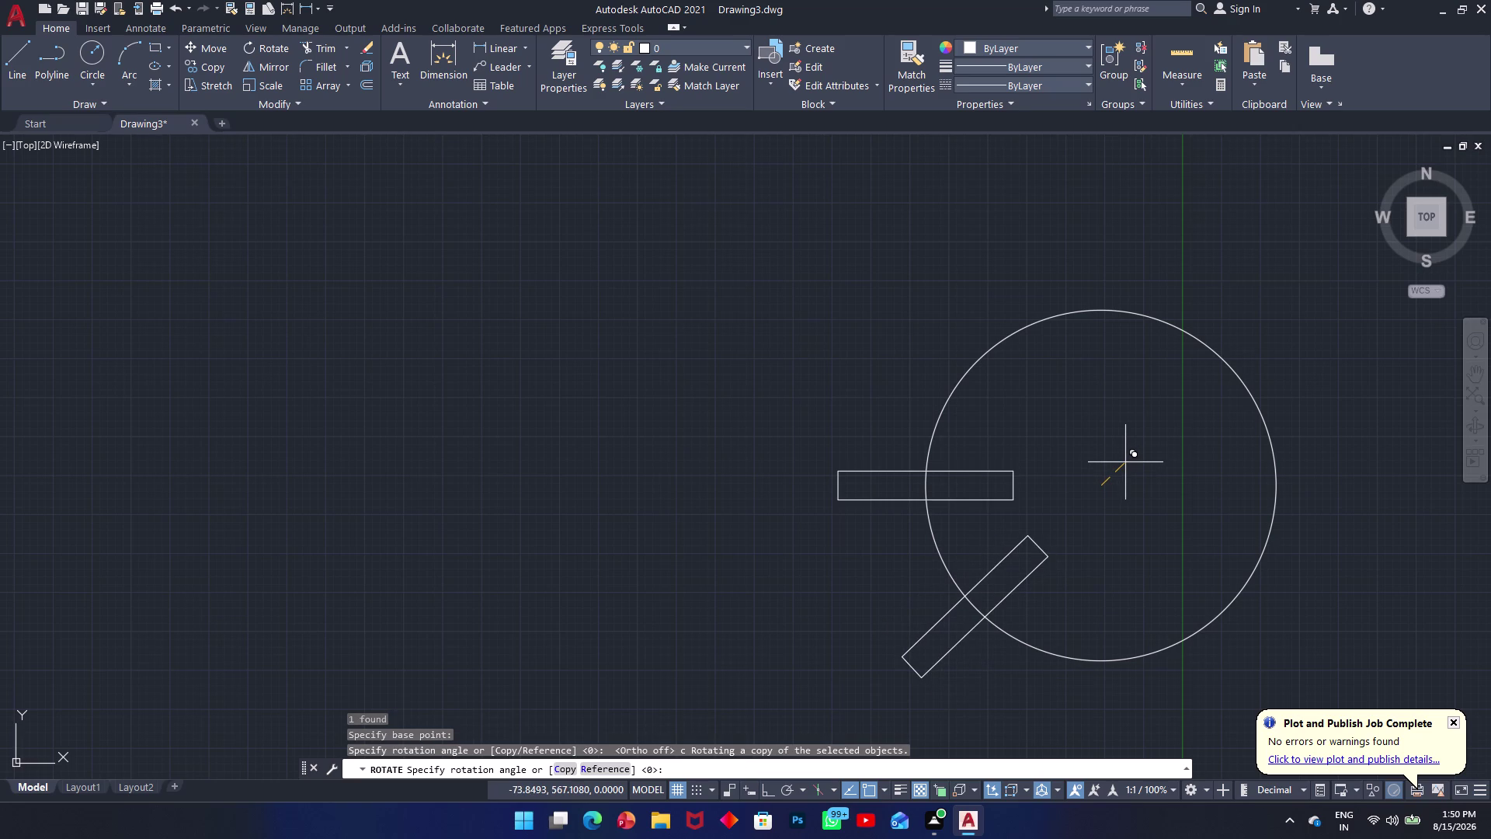
text(485)
key(BackSpace)
key(BackSpace)
key(5)
key(Return)
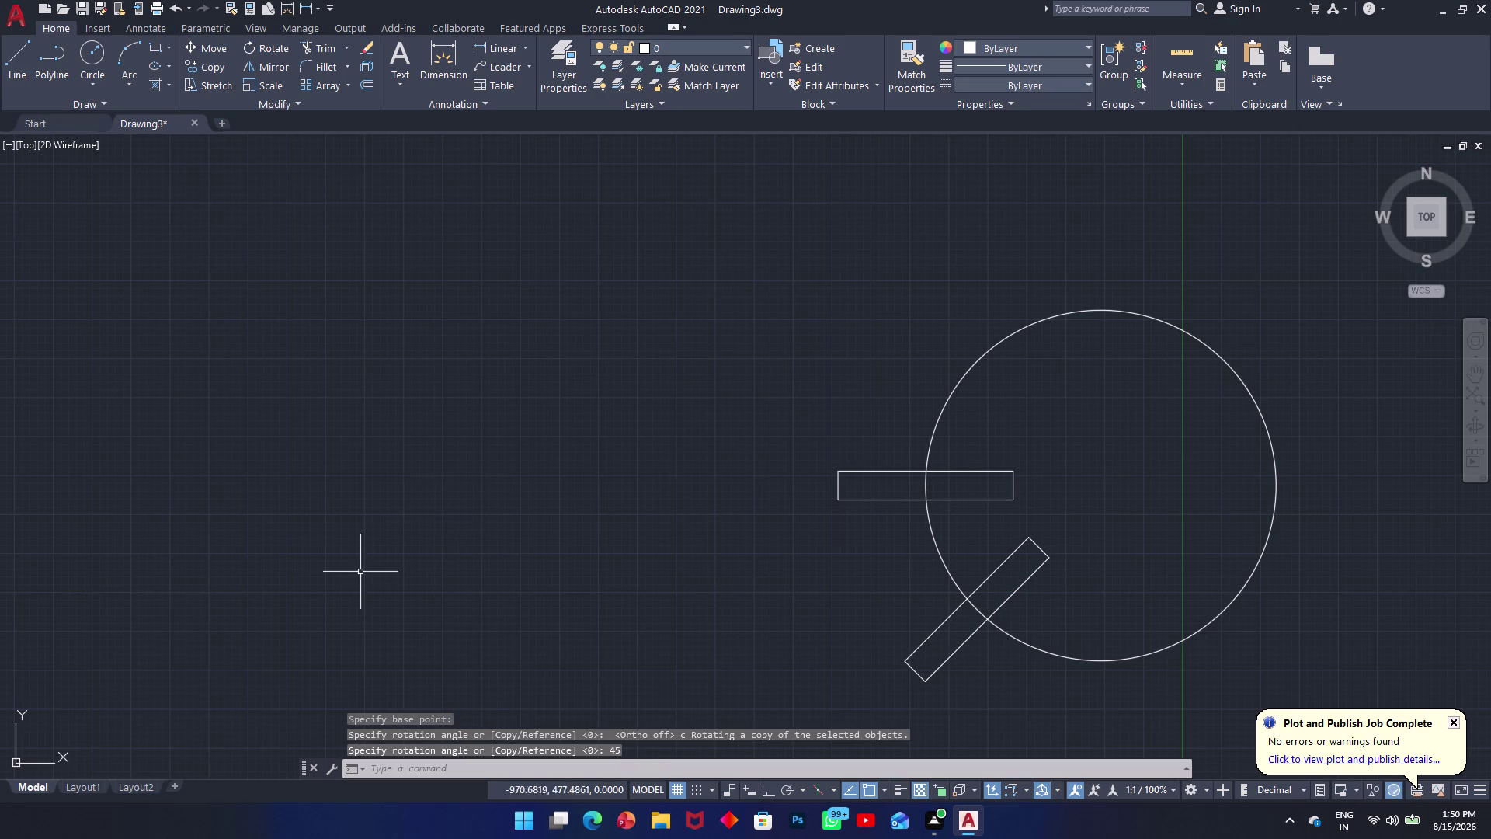
Trim away the circle outside the bend, leaving the arc between the rectangles.
text(tr)
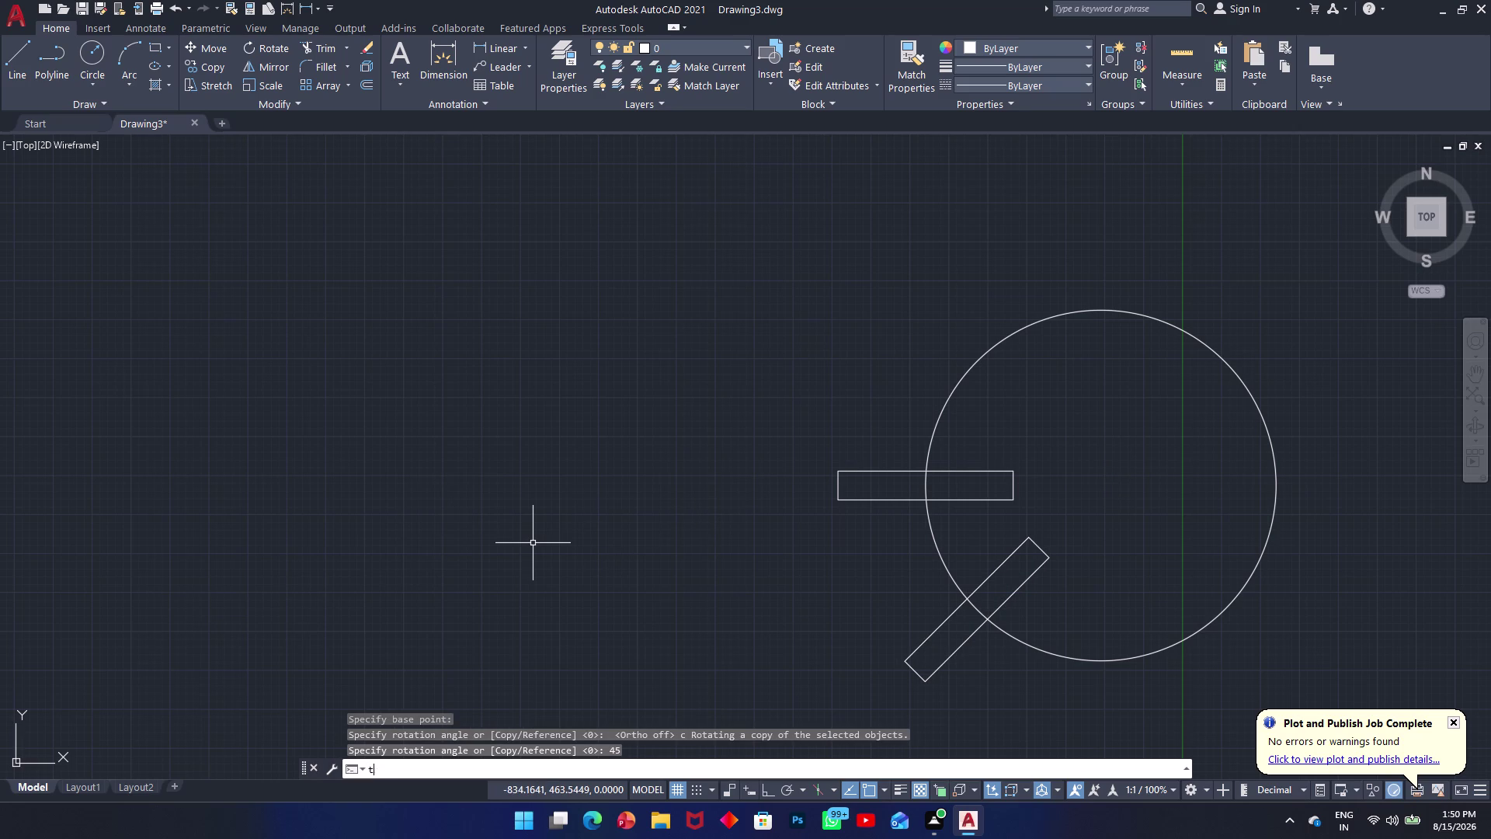
key(space)
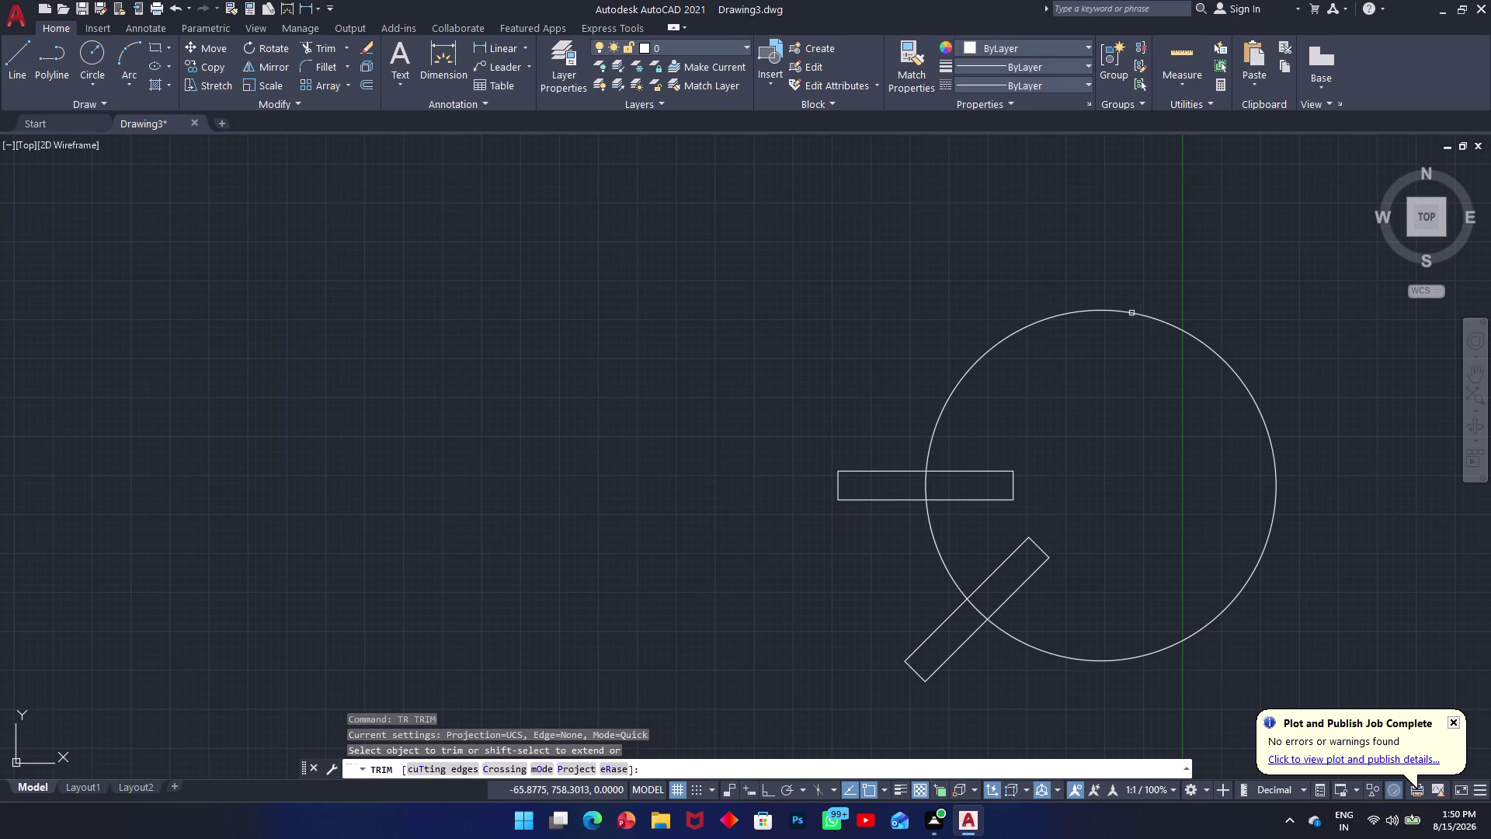
click(1130, 316)
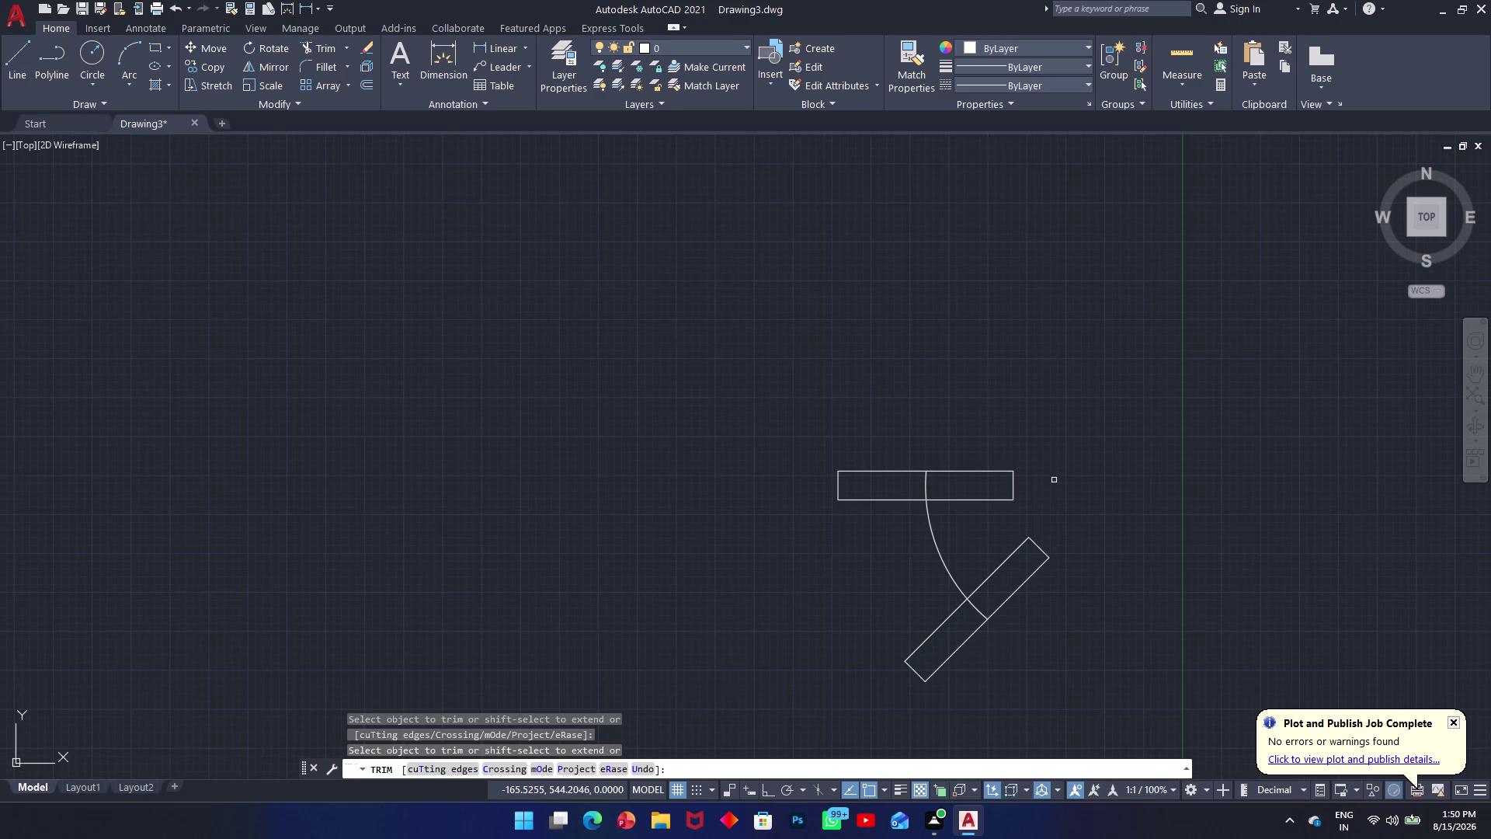
middle_drag(1057, 473, 939, 462)
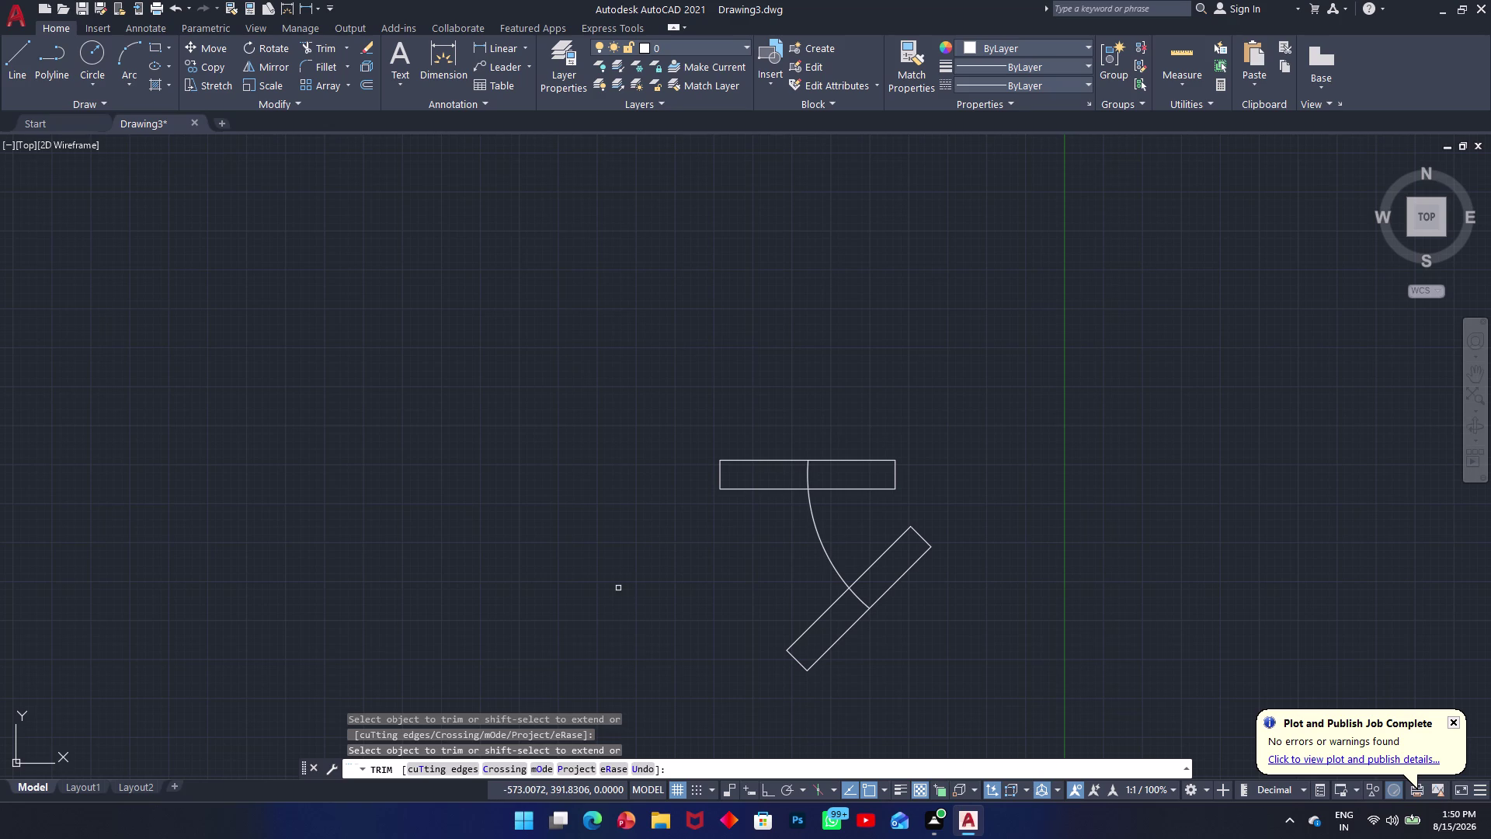
key(Escape)
key(space)
text(o)
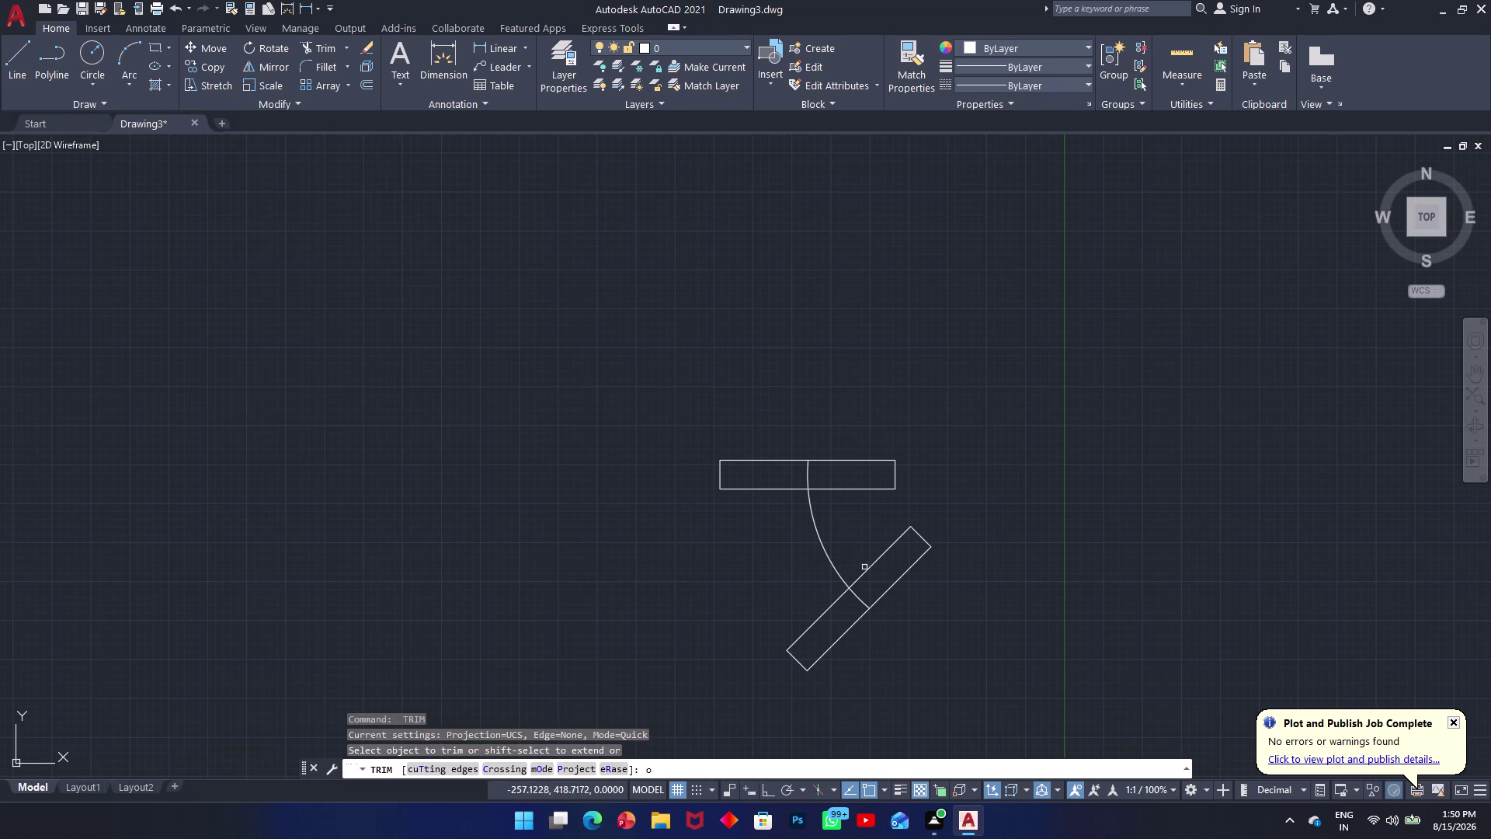
key(Escape)
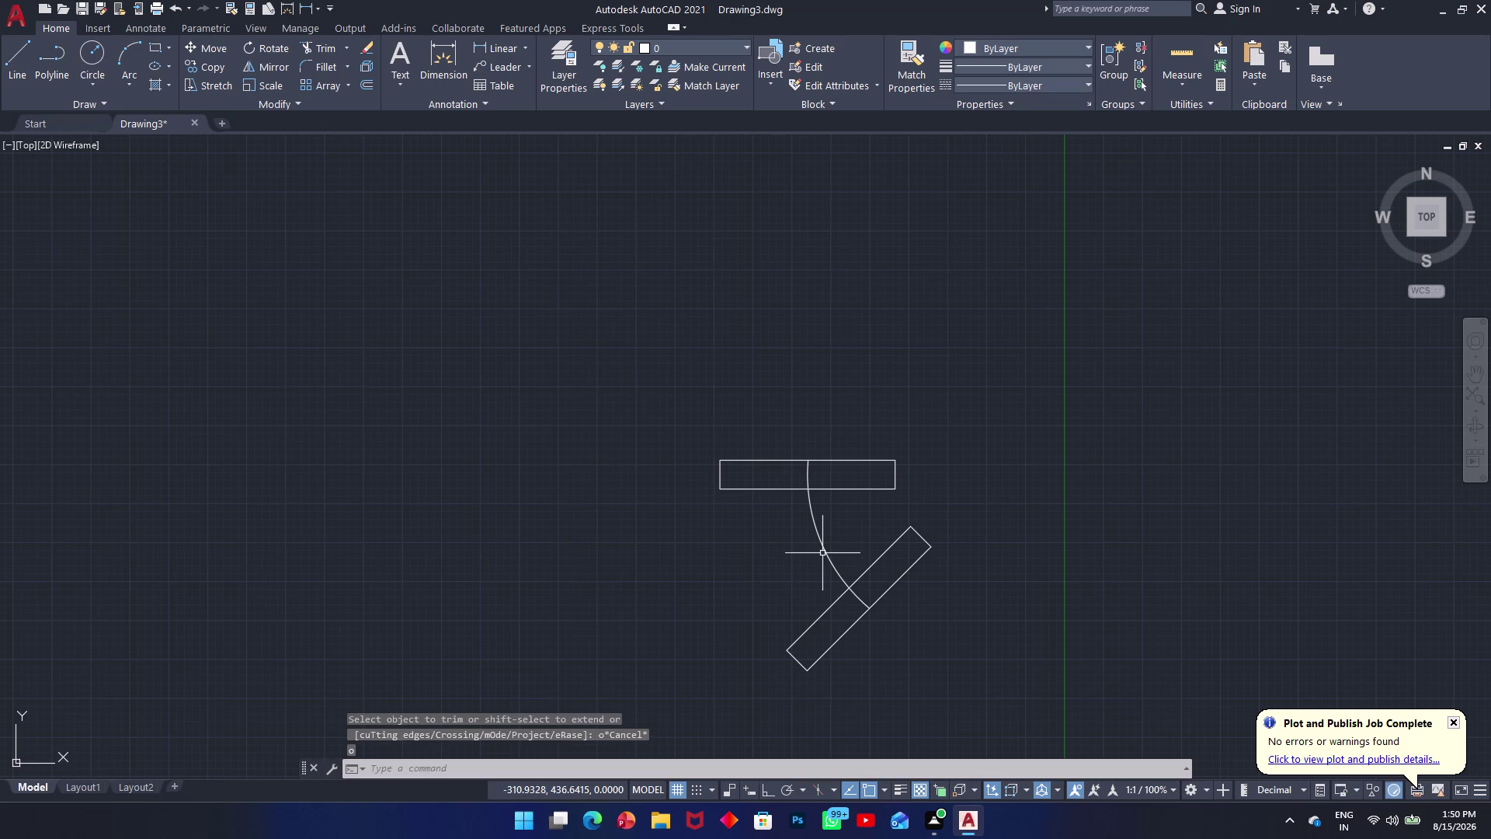
Offset the bend arc 44 units to both its outer and inner sides.
text(o)
key(space)
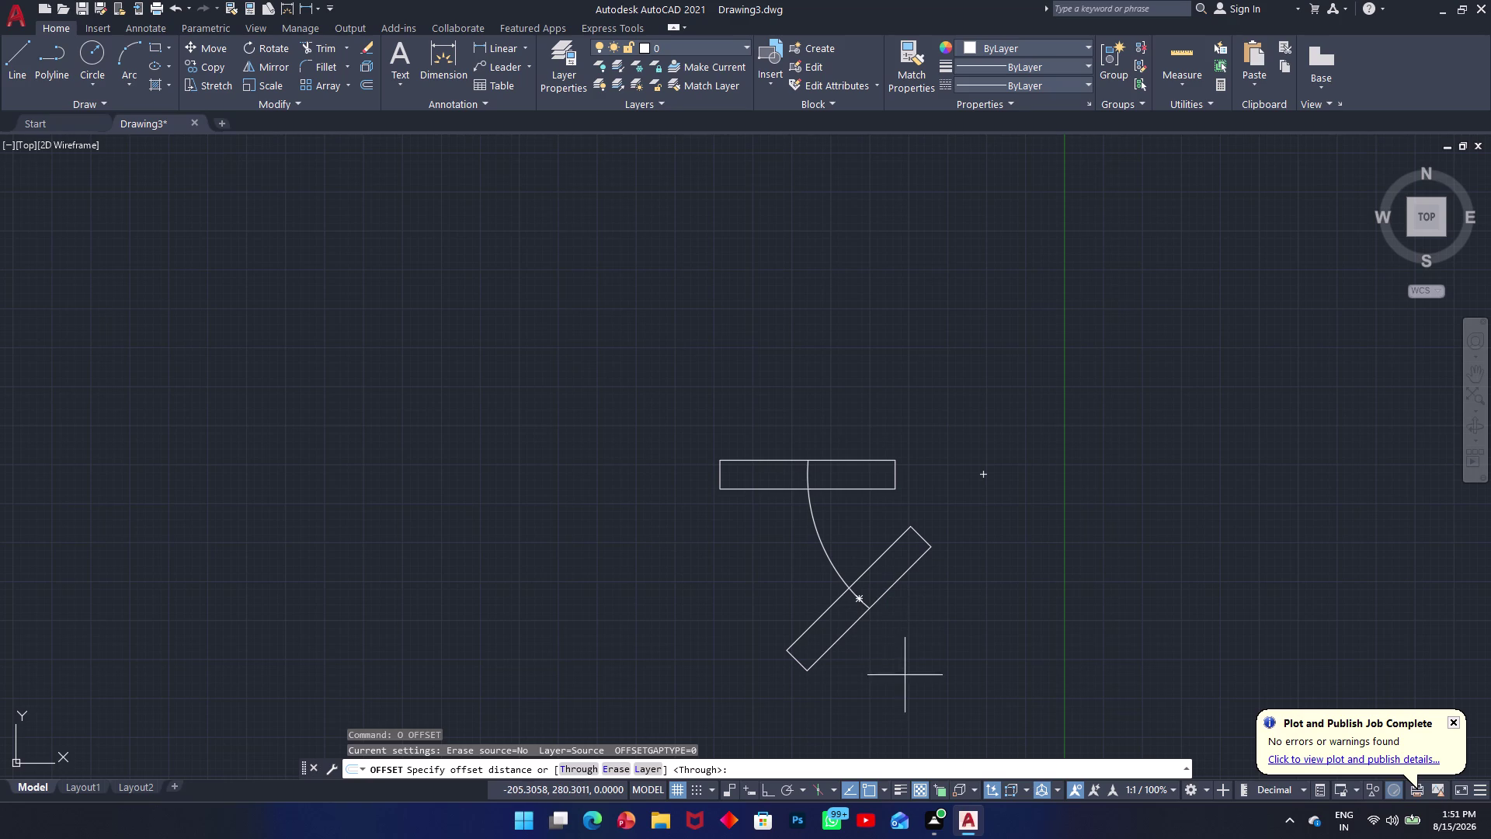
text(44)
key(Return)
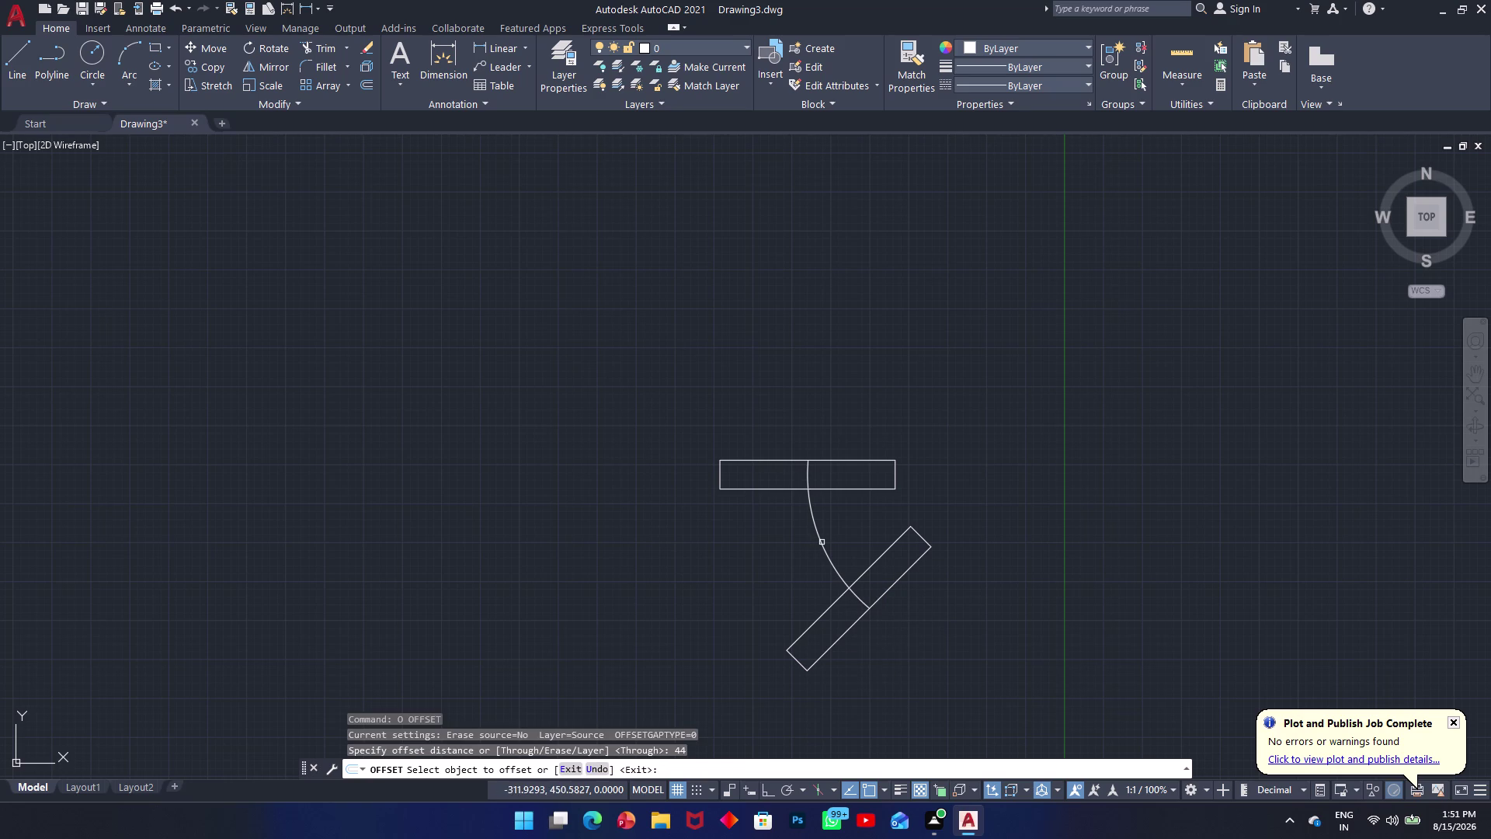
click(821, 542)
click(839, 539)
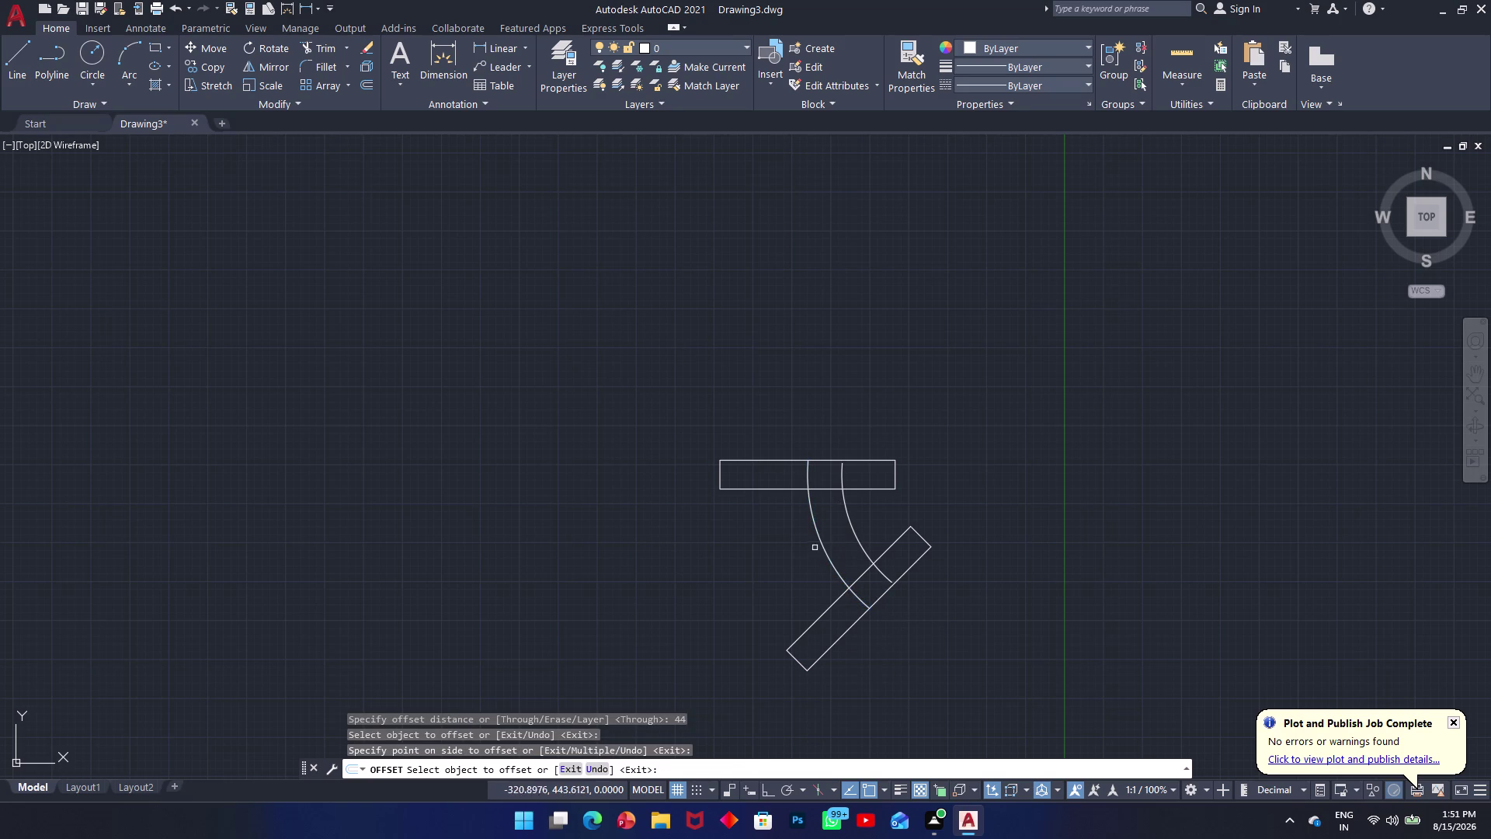
click(822, 547)
click(804, 548)
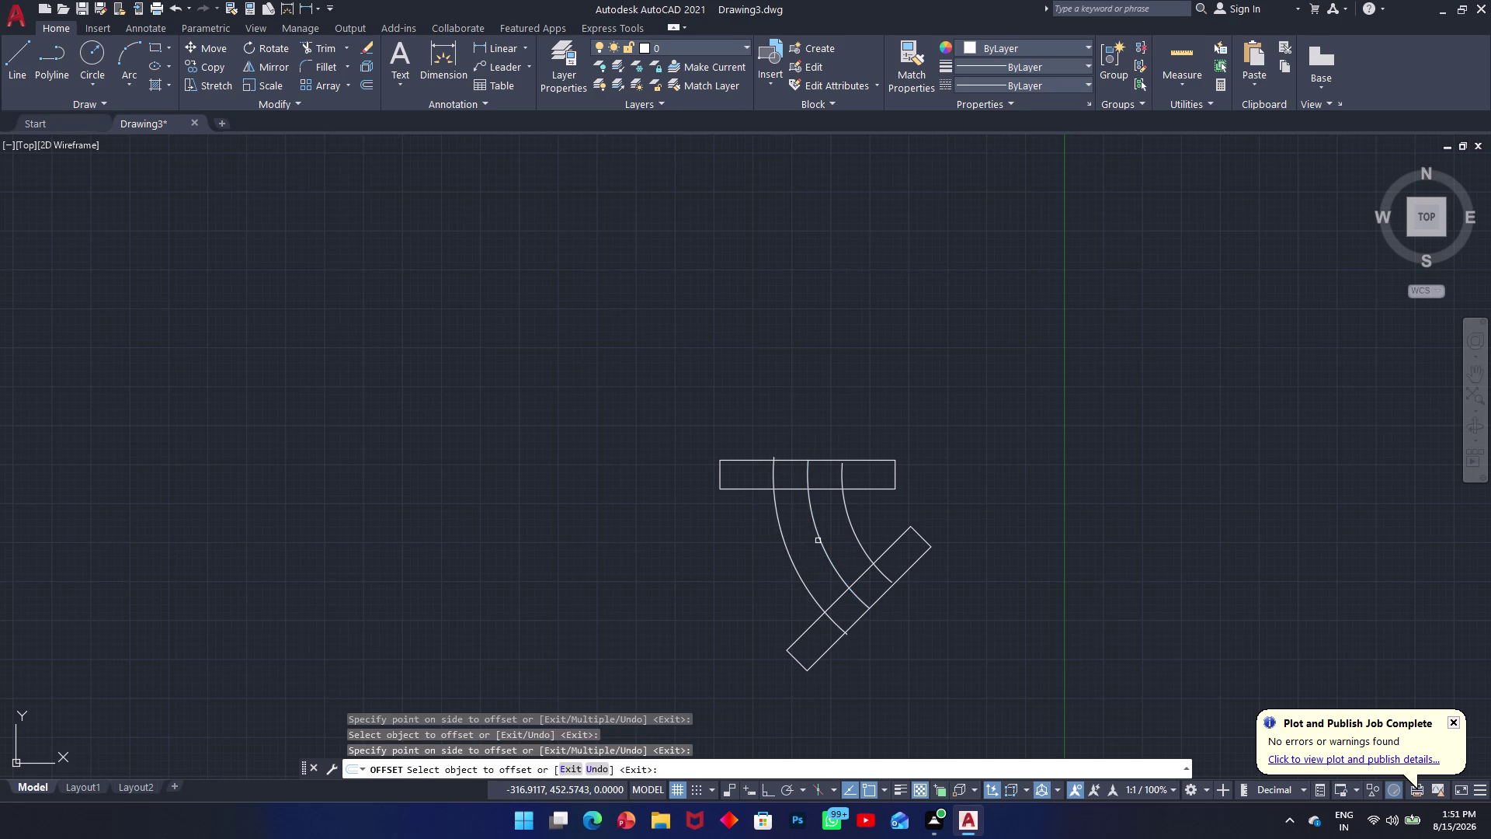
key(space)
key(space)
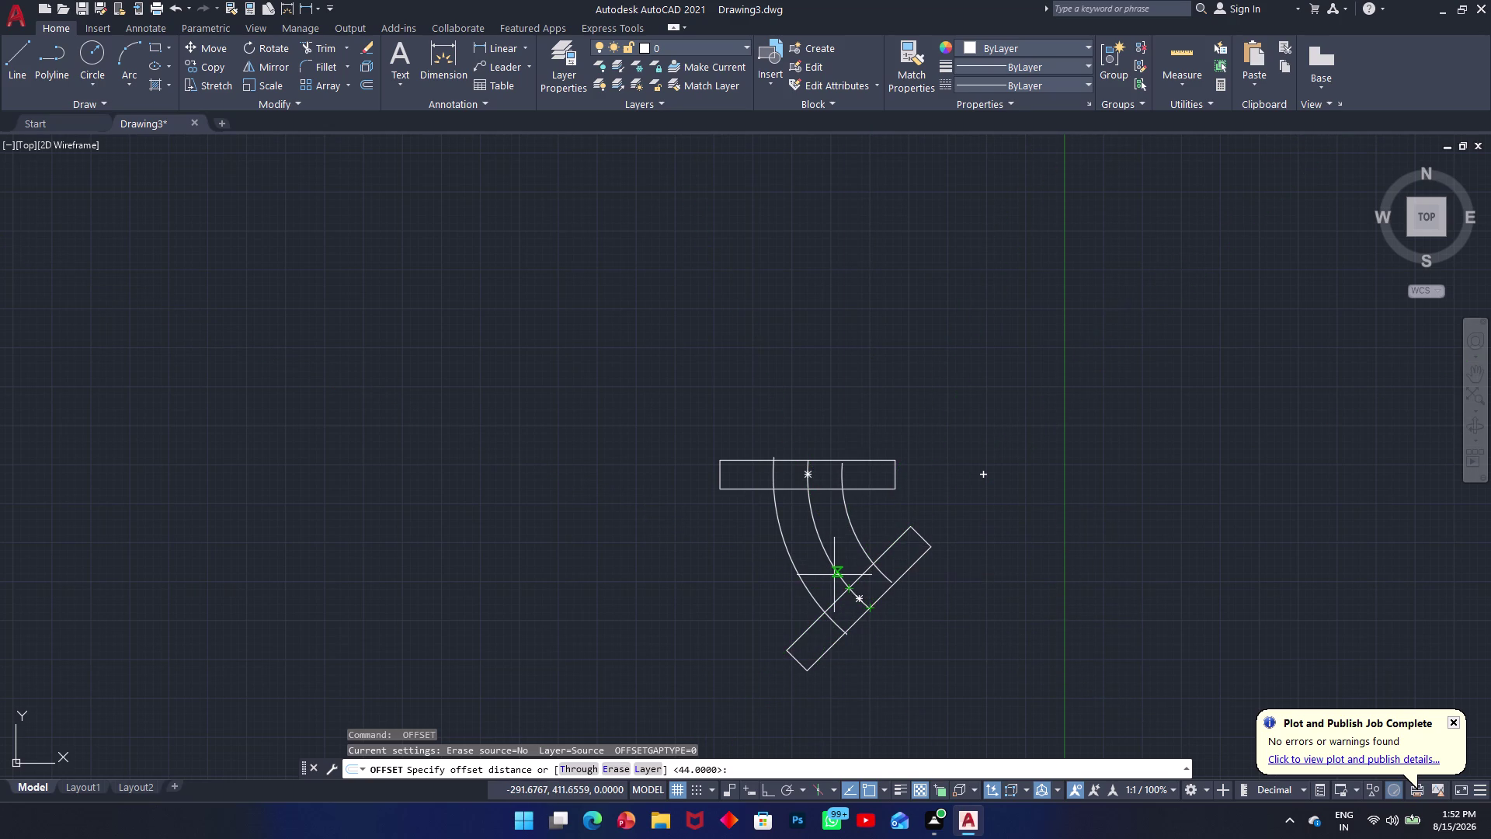
Offset the centre arc 68.5 units to both its outer and inner sides.
key(6)
text(8)
text(.5)
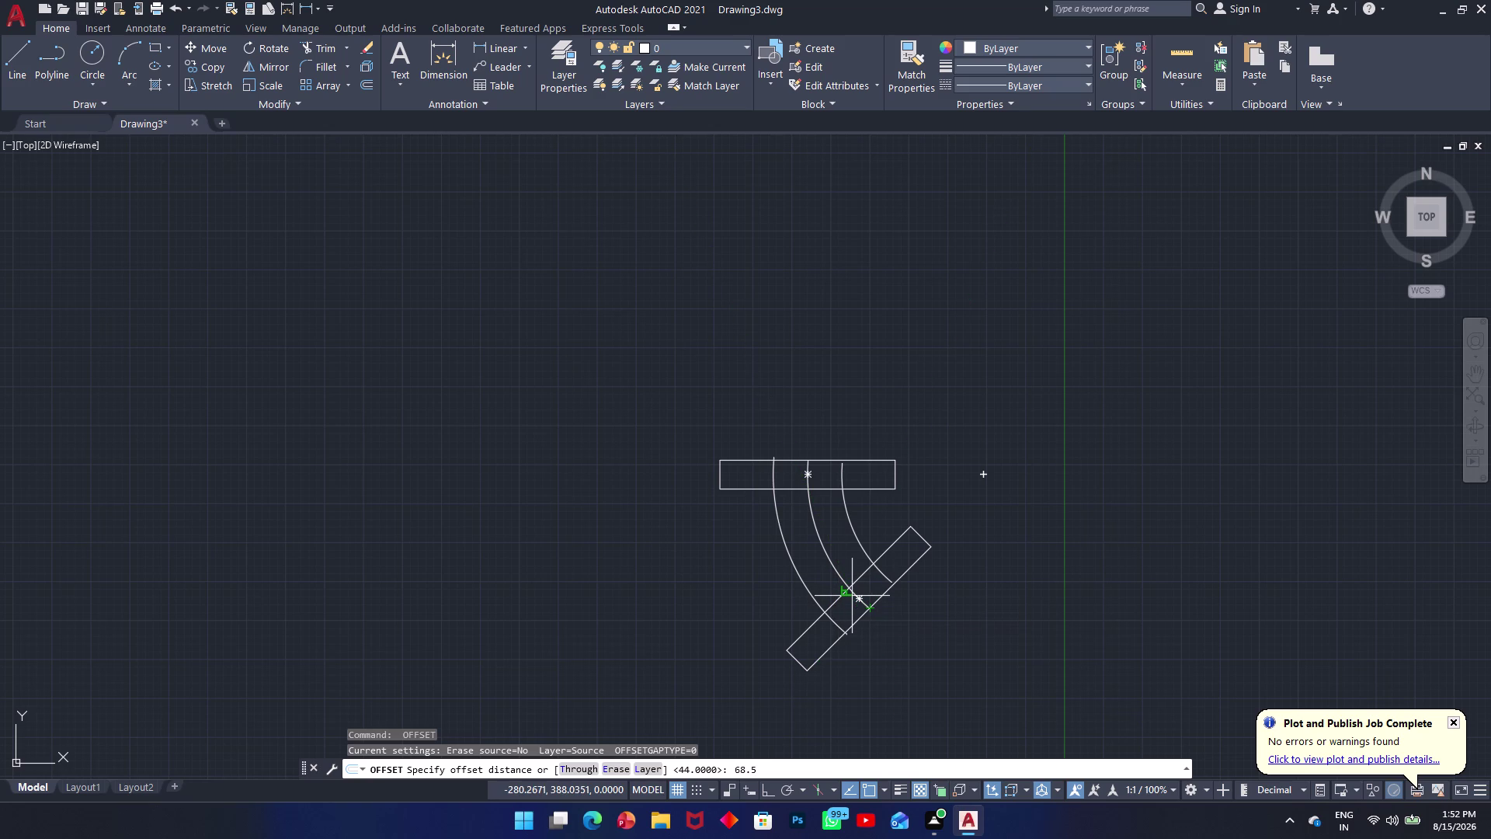
key(Return)
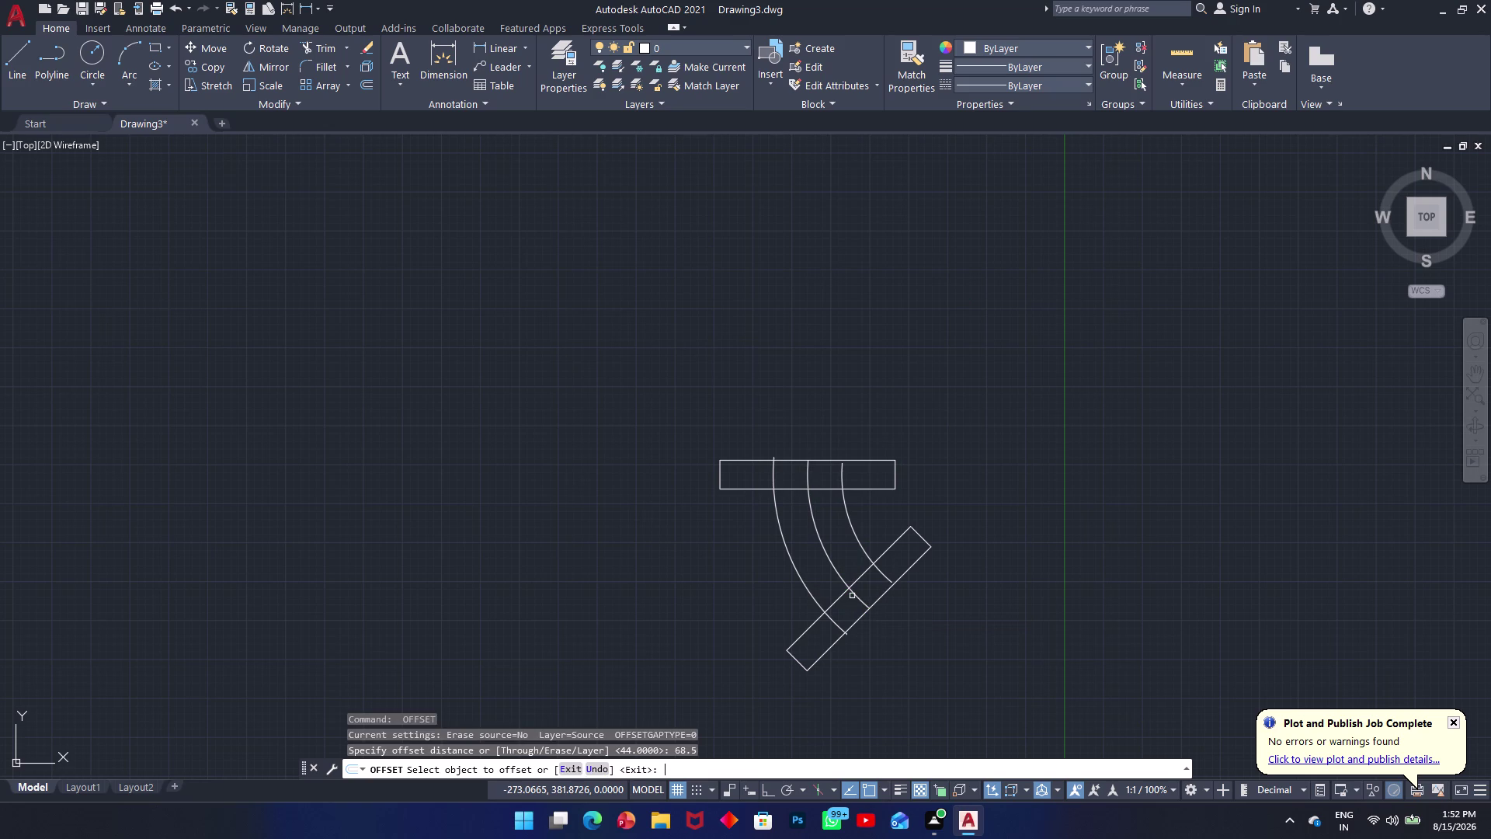
click(836, 570)
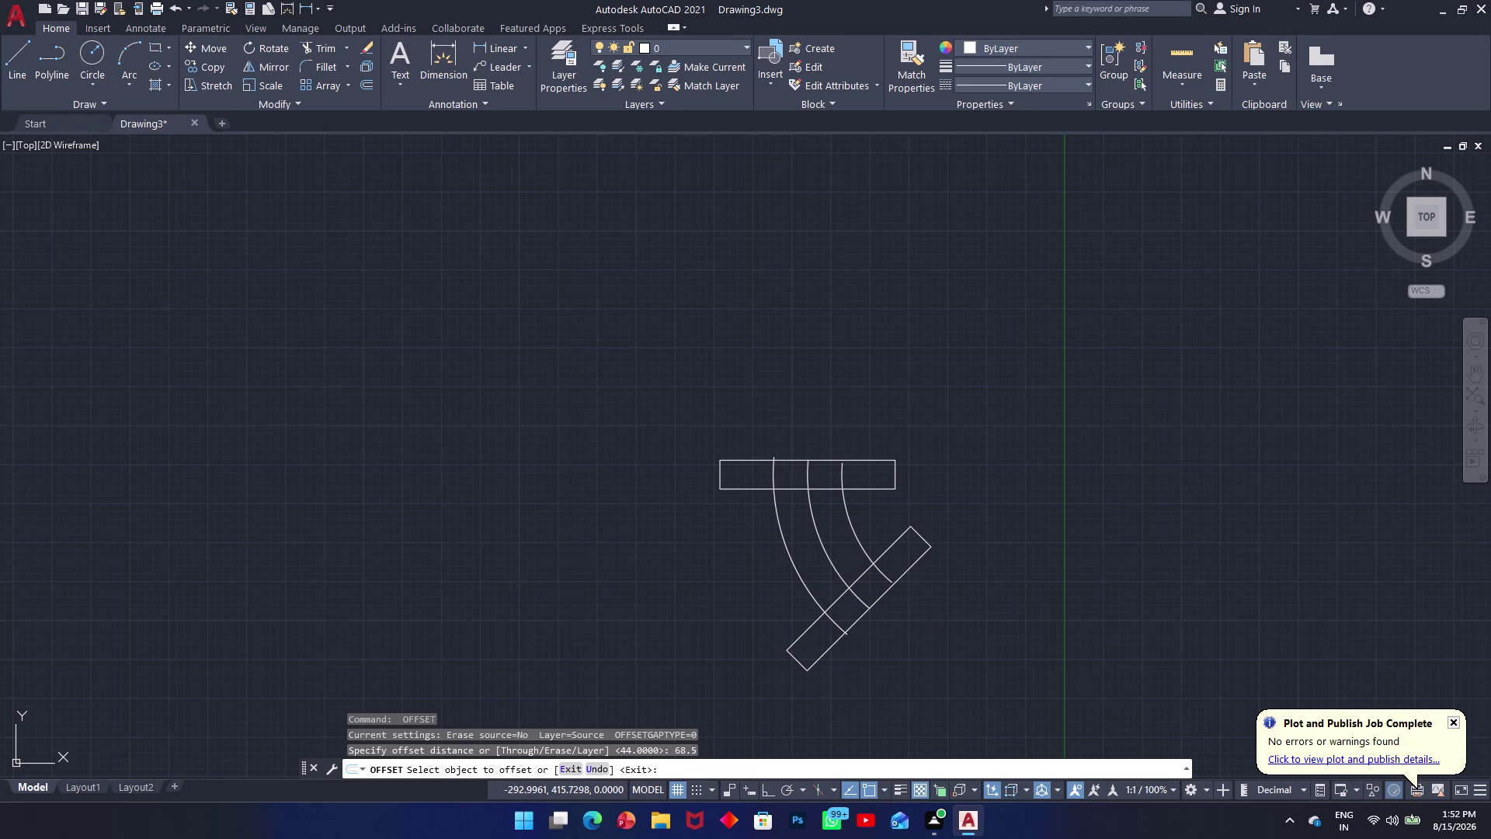
click(849, 560)
click(834, 565)
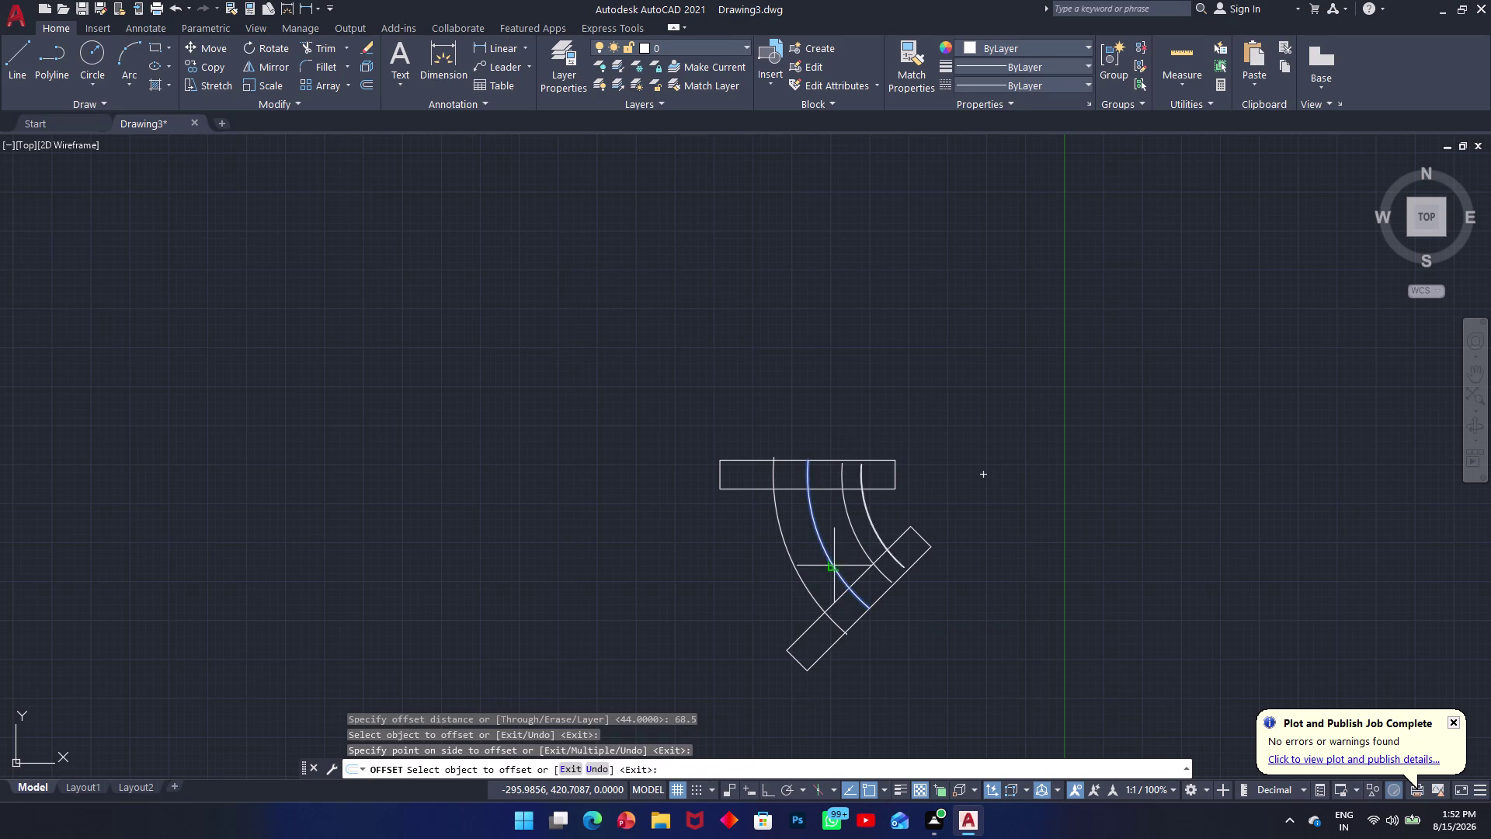
click(771, 584)
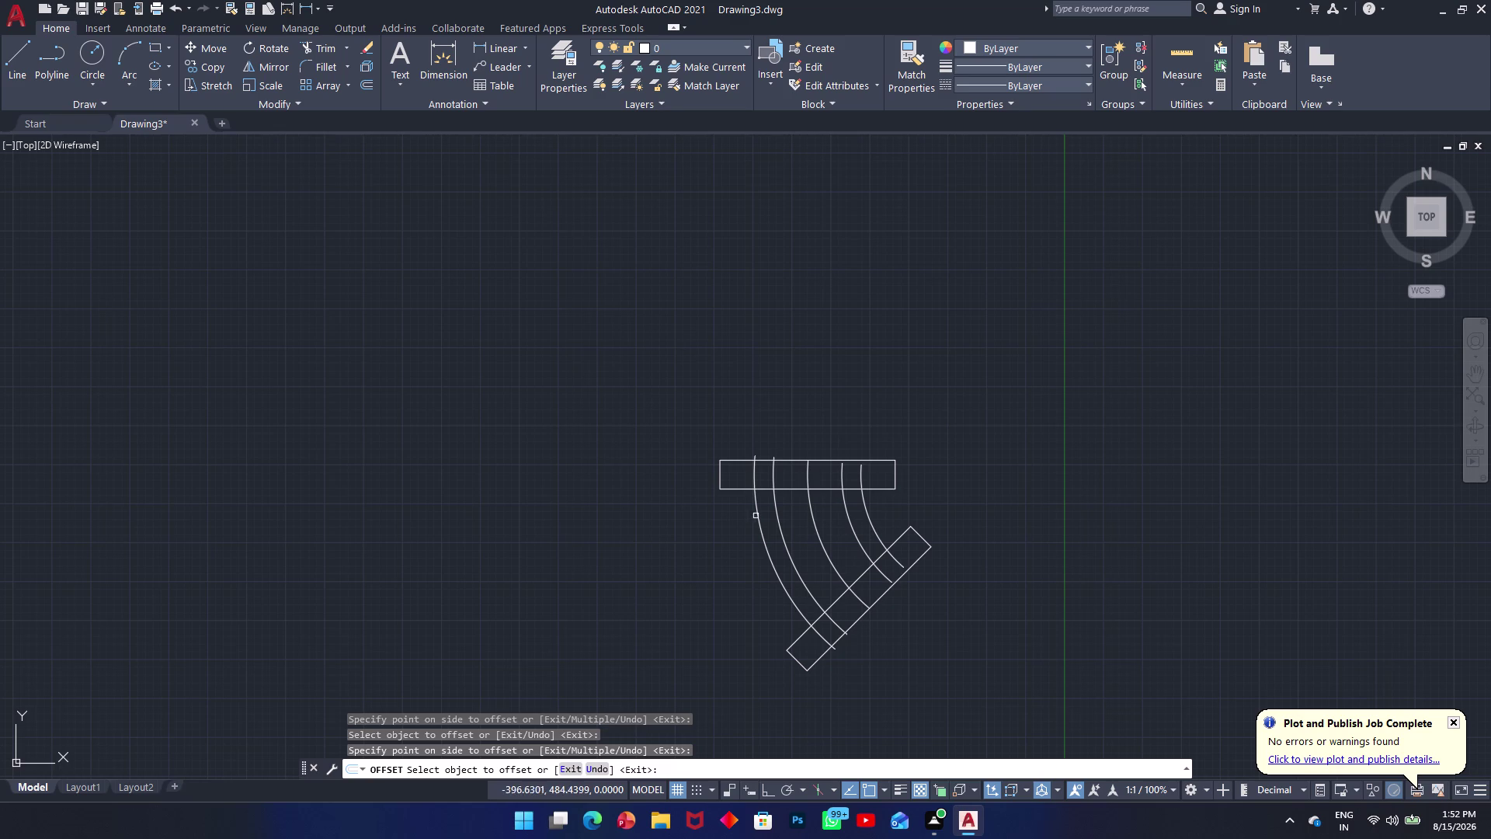
Zoom and pan to bring the rectangle and the arc ends into view.
scroll(up, 3)
scroll(up, 3)
scroll(up, 3)
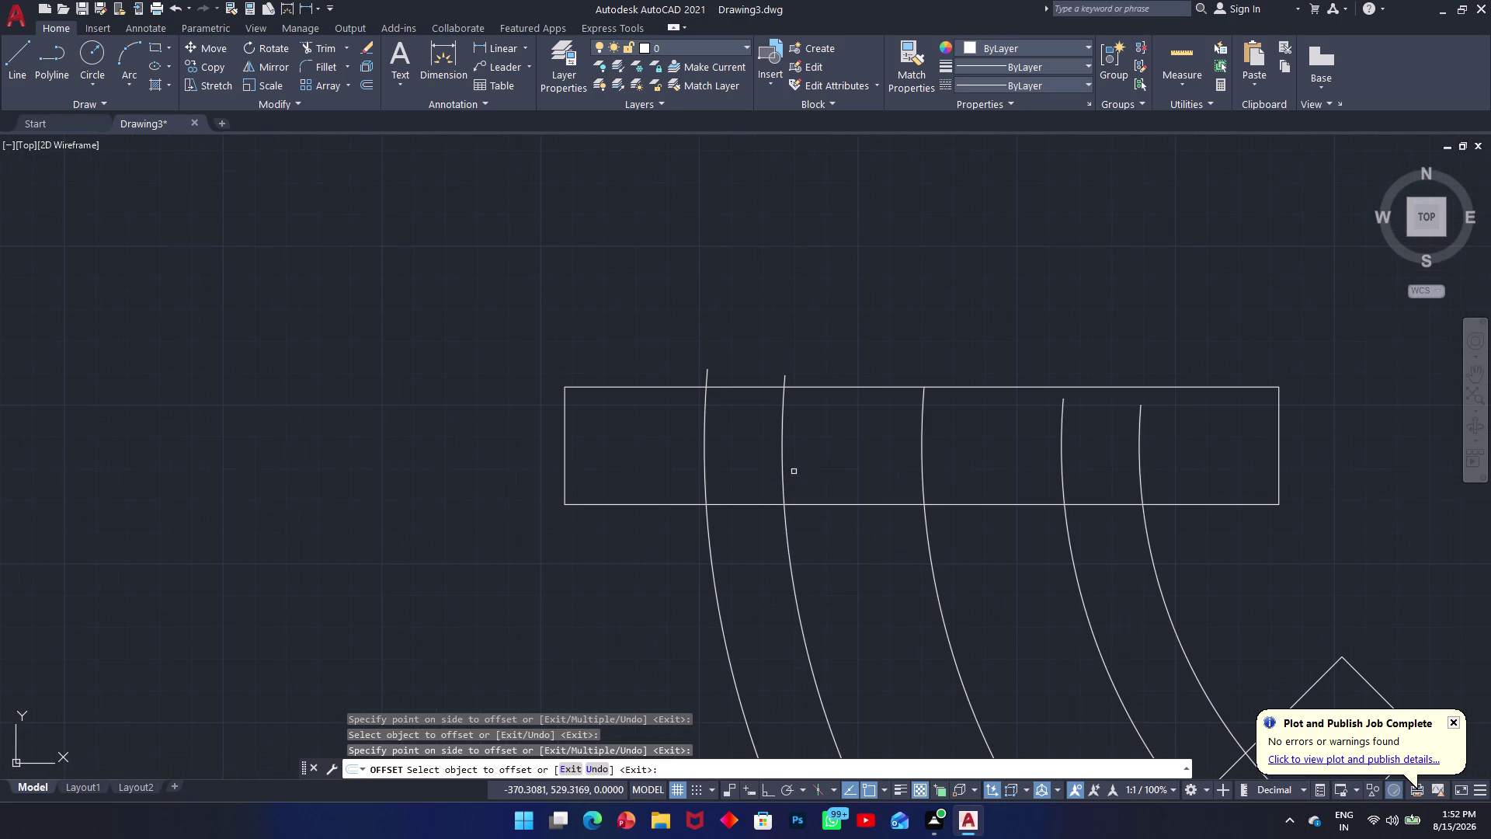
text(tr)
key(space)
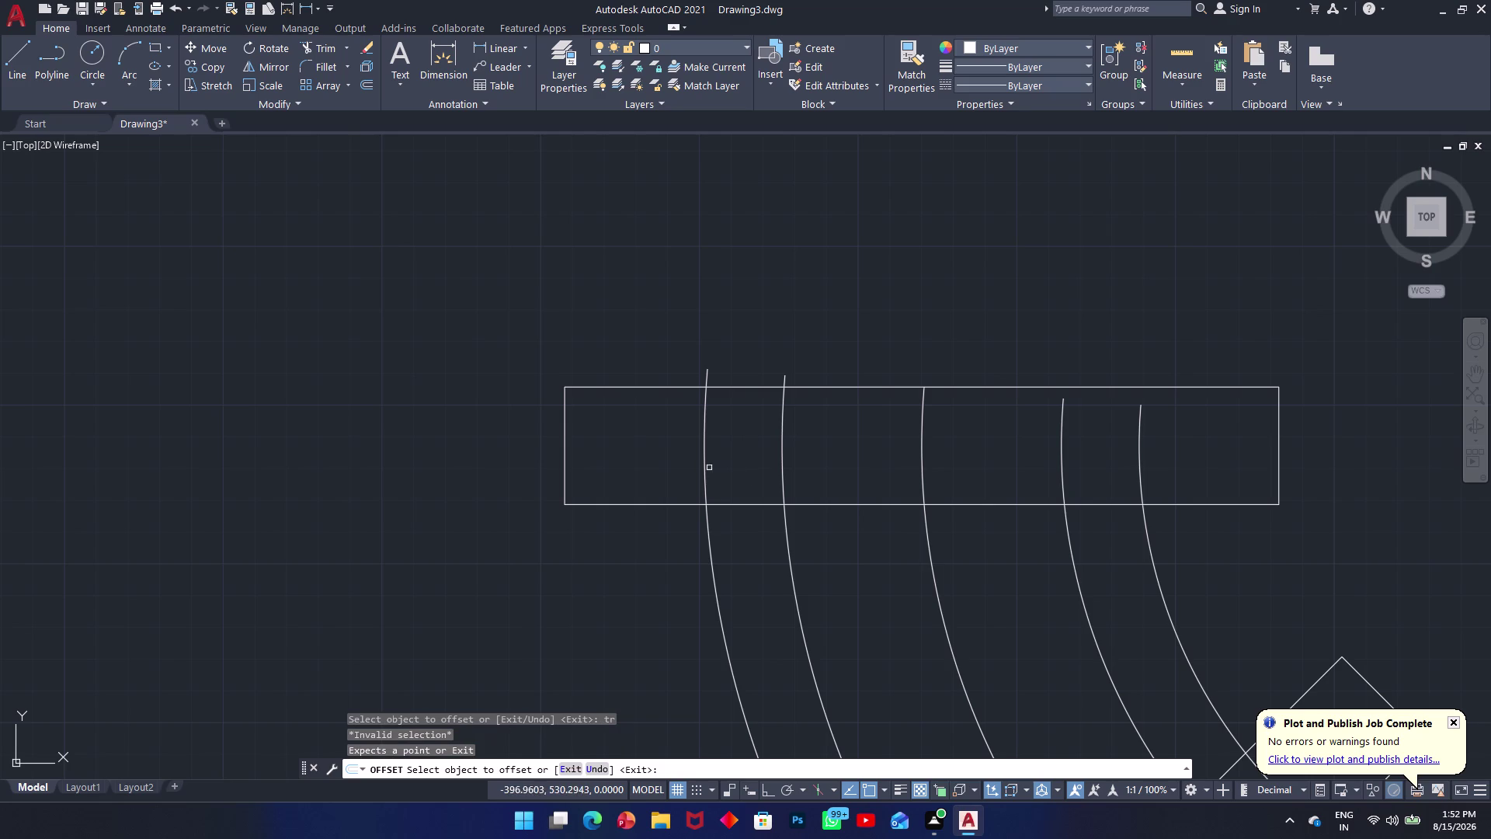
scroll(down, 3)
scroll(down, 3)
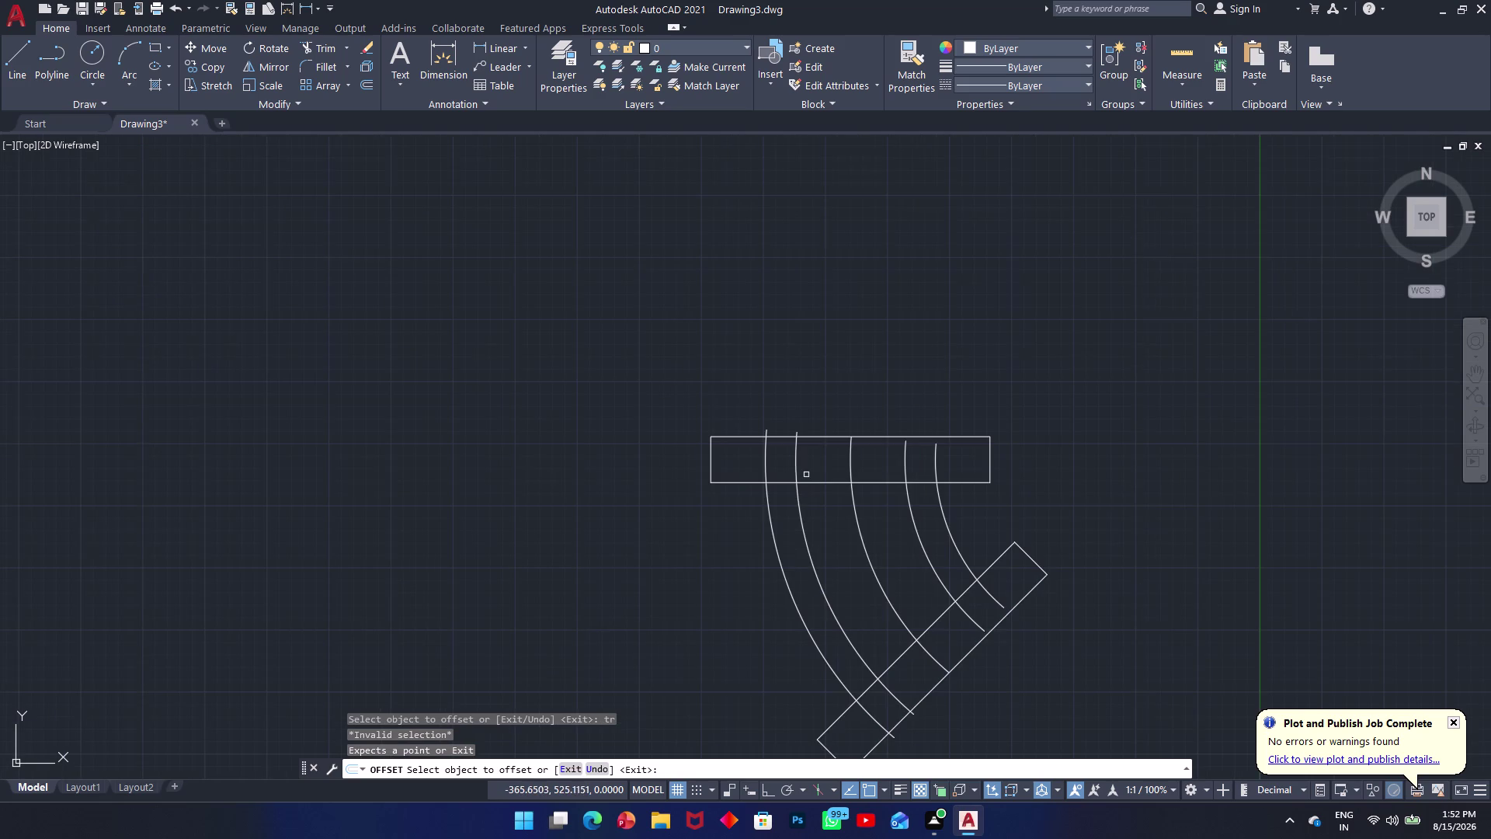
scroll(up, 3)
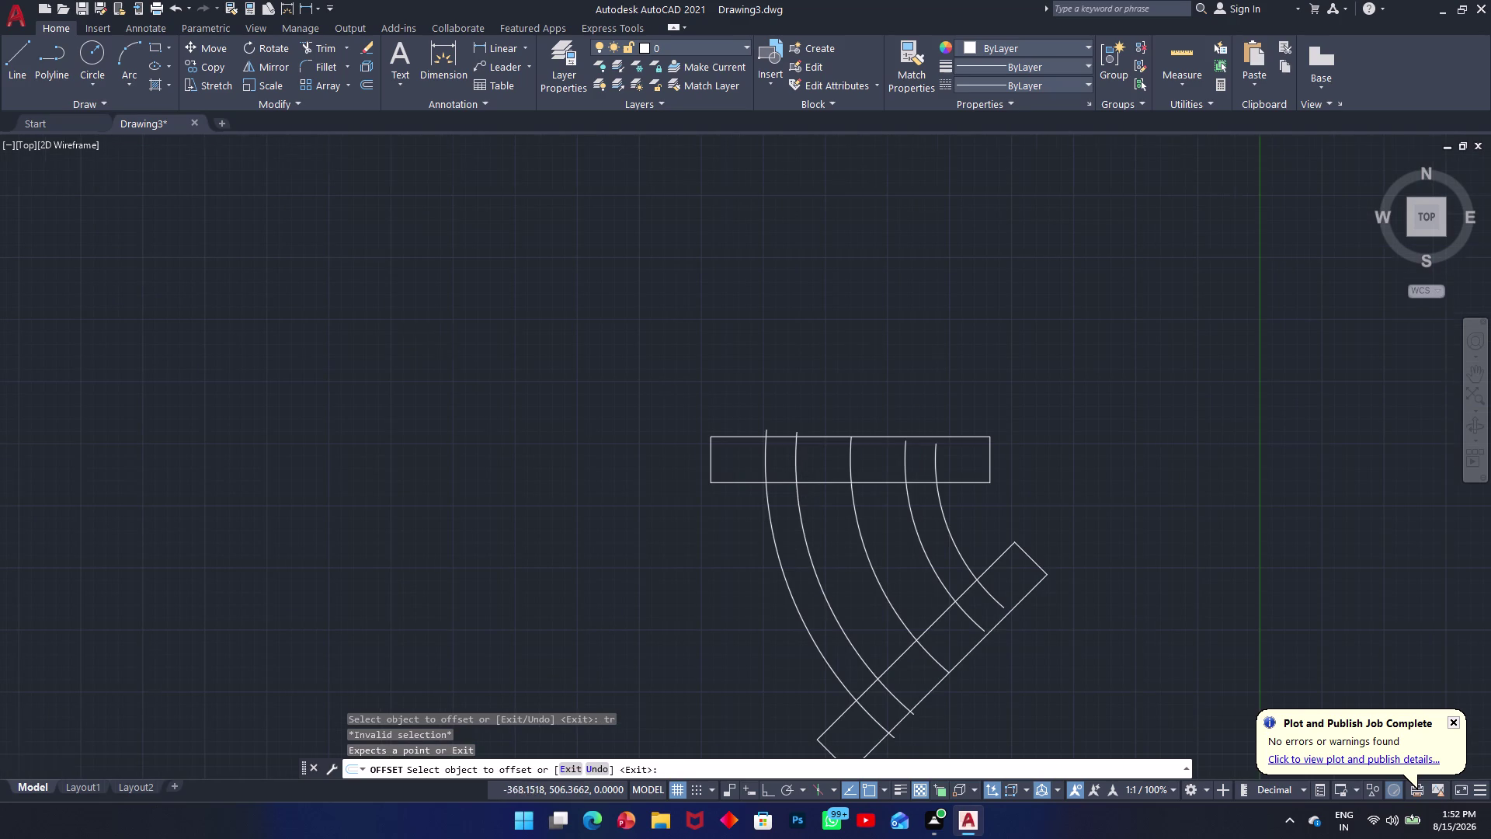
drag(760, 449, 745, 449)
click(719, 450)
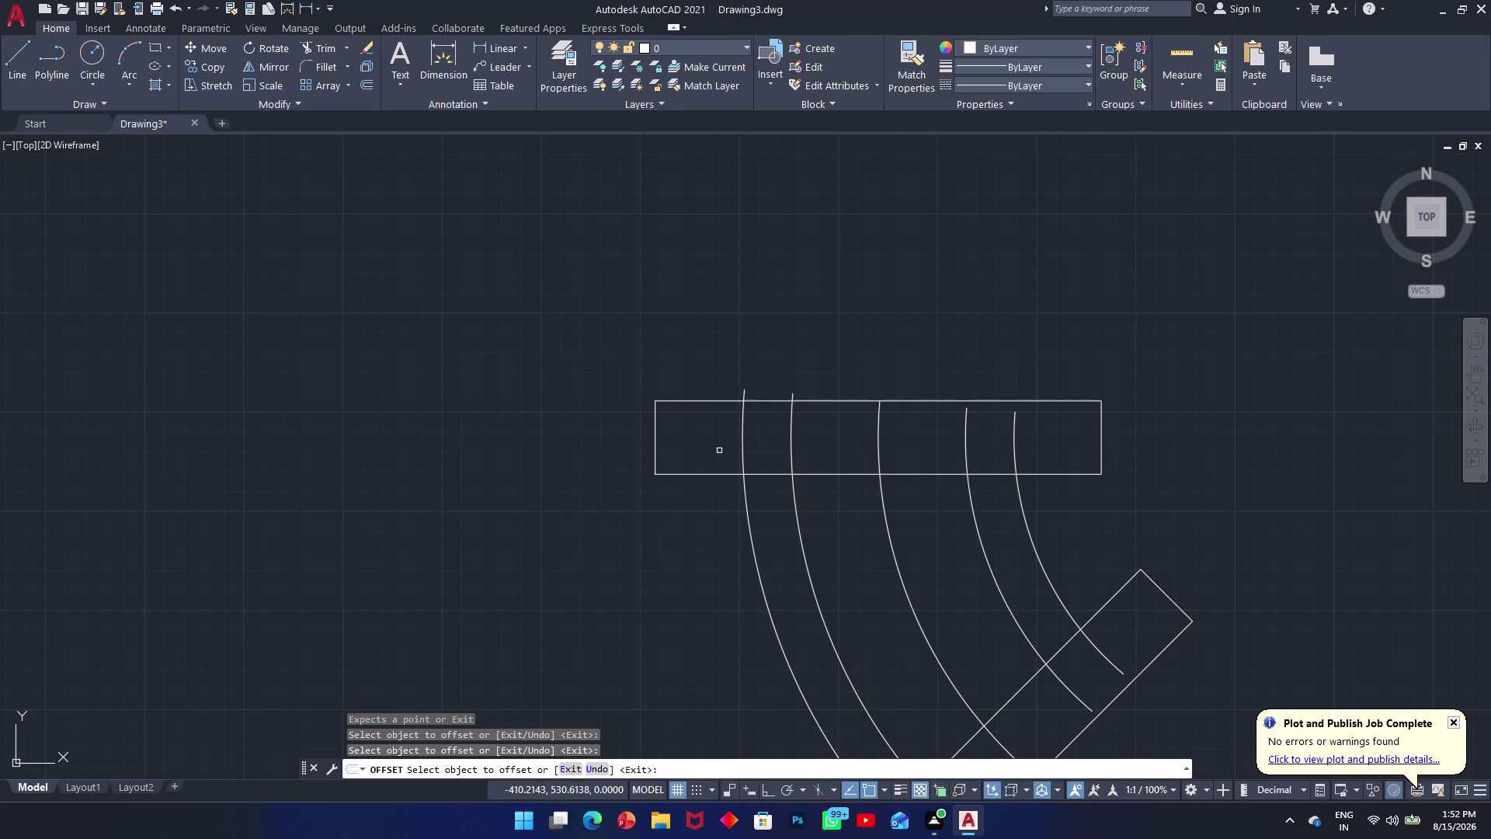
drag(719, 451, 738, 449)
drag(759, 447, 720, 451)
key(Escape)
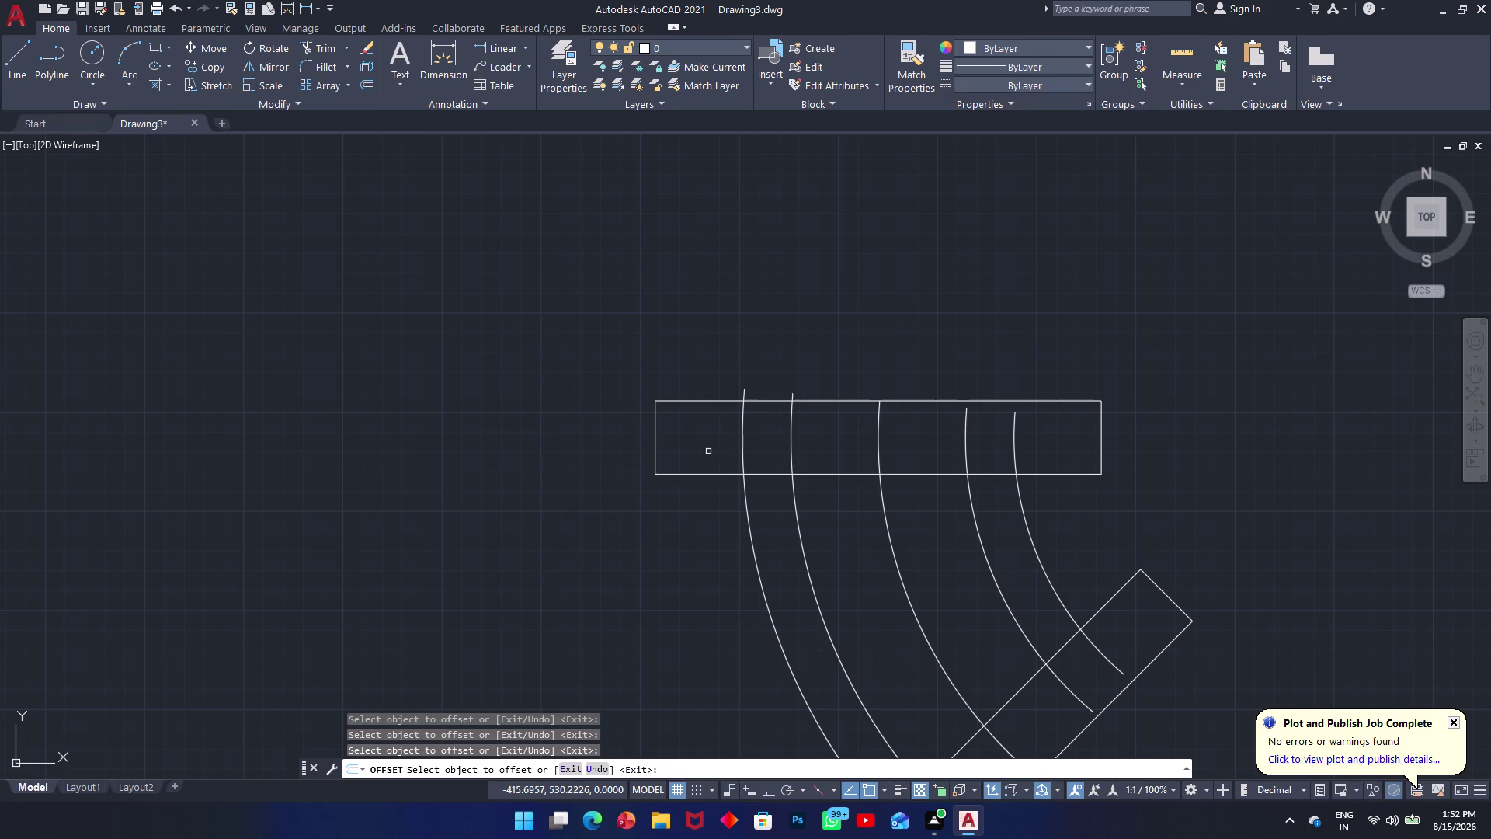
Trim the arc ends poking above the flange rectangle, undoing one wrong pick.
text(tr)
key(space)
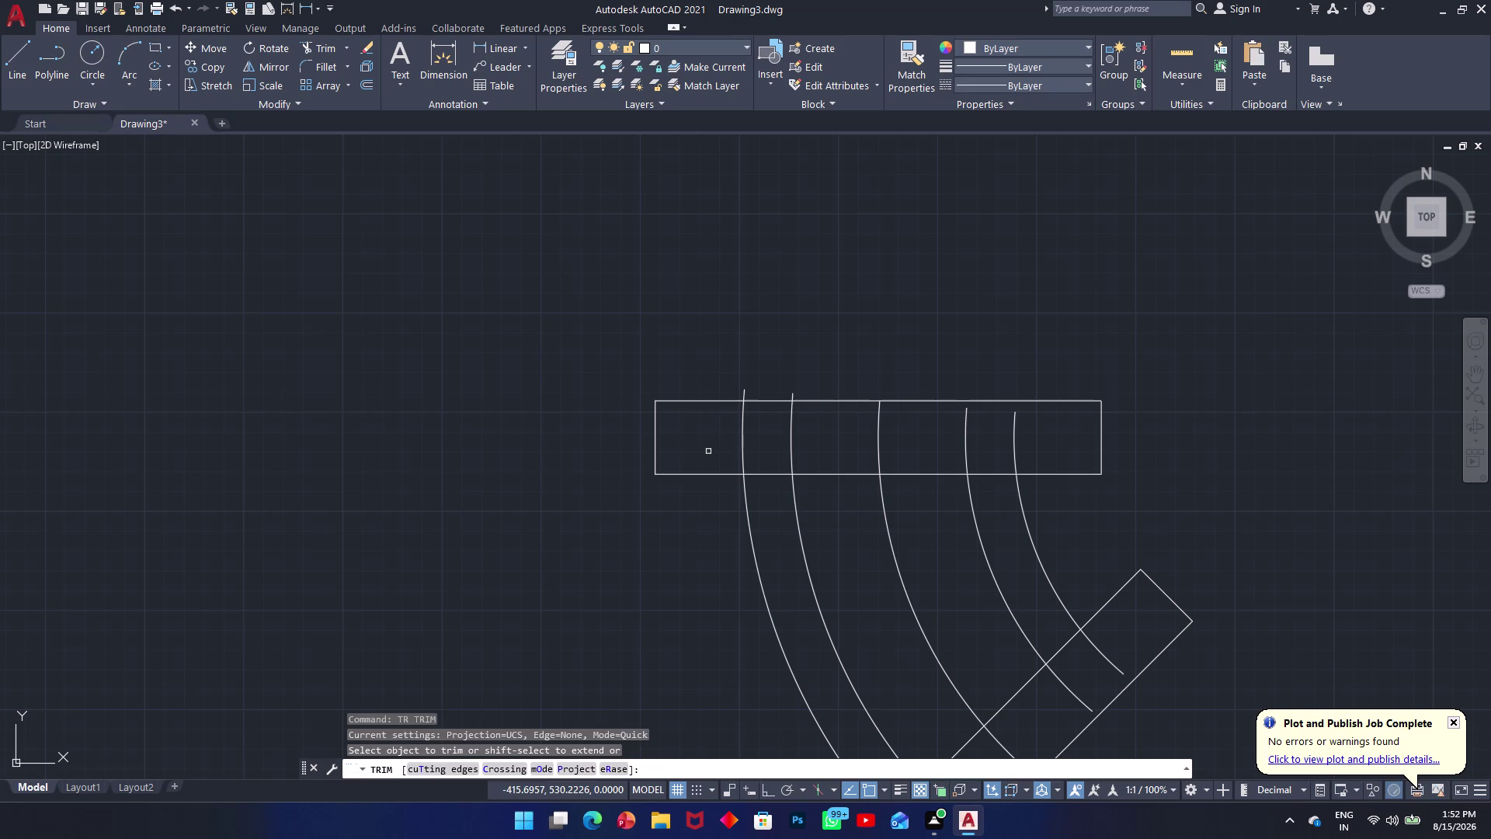
click(760, 444)
click(724, 451)
scroll(up, 3)
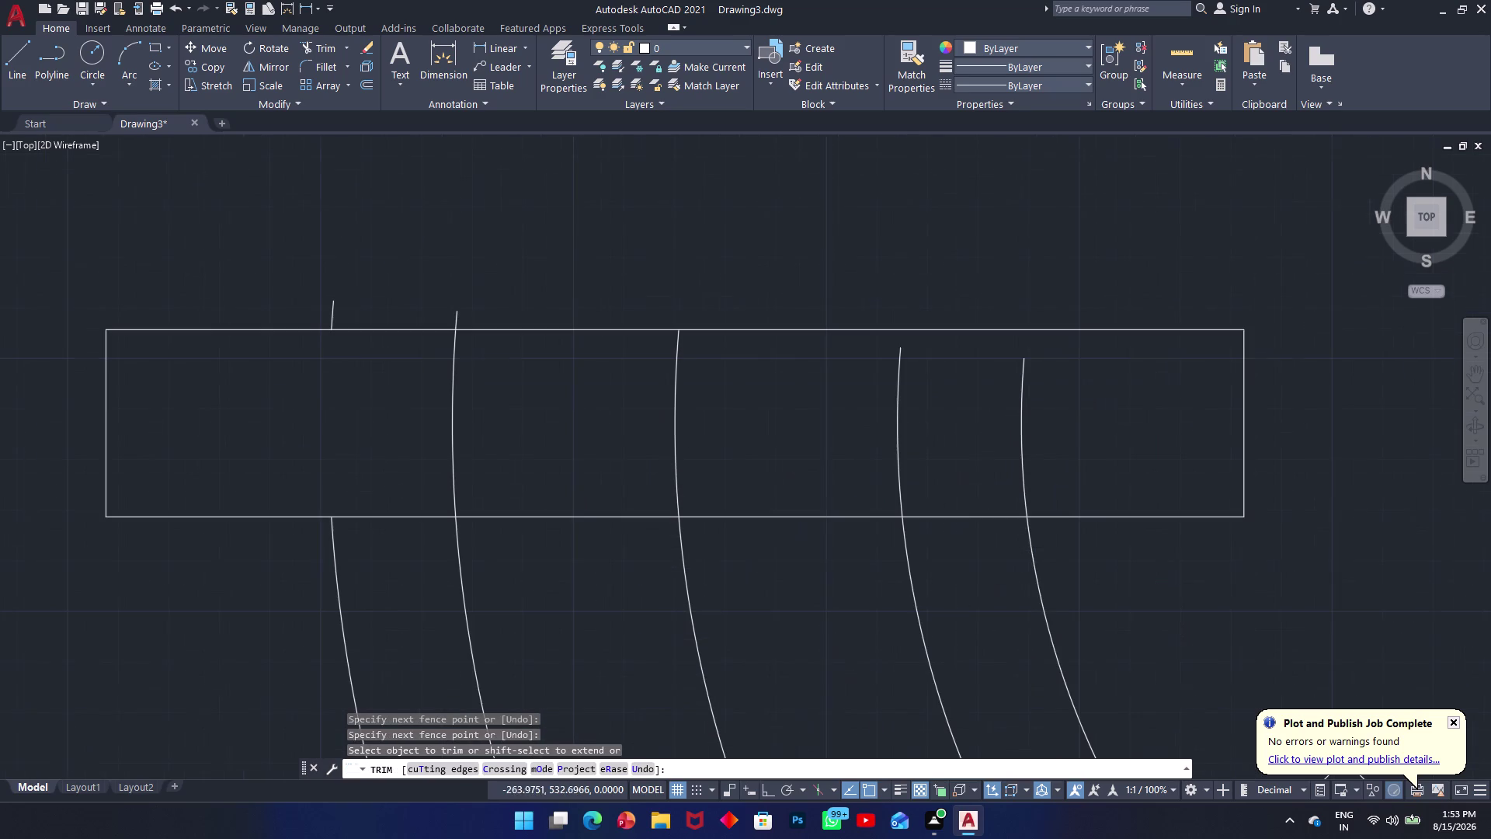
click(922, 446)
click(873, 446)
scroll(up, 3)
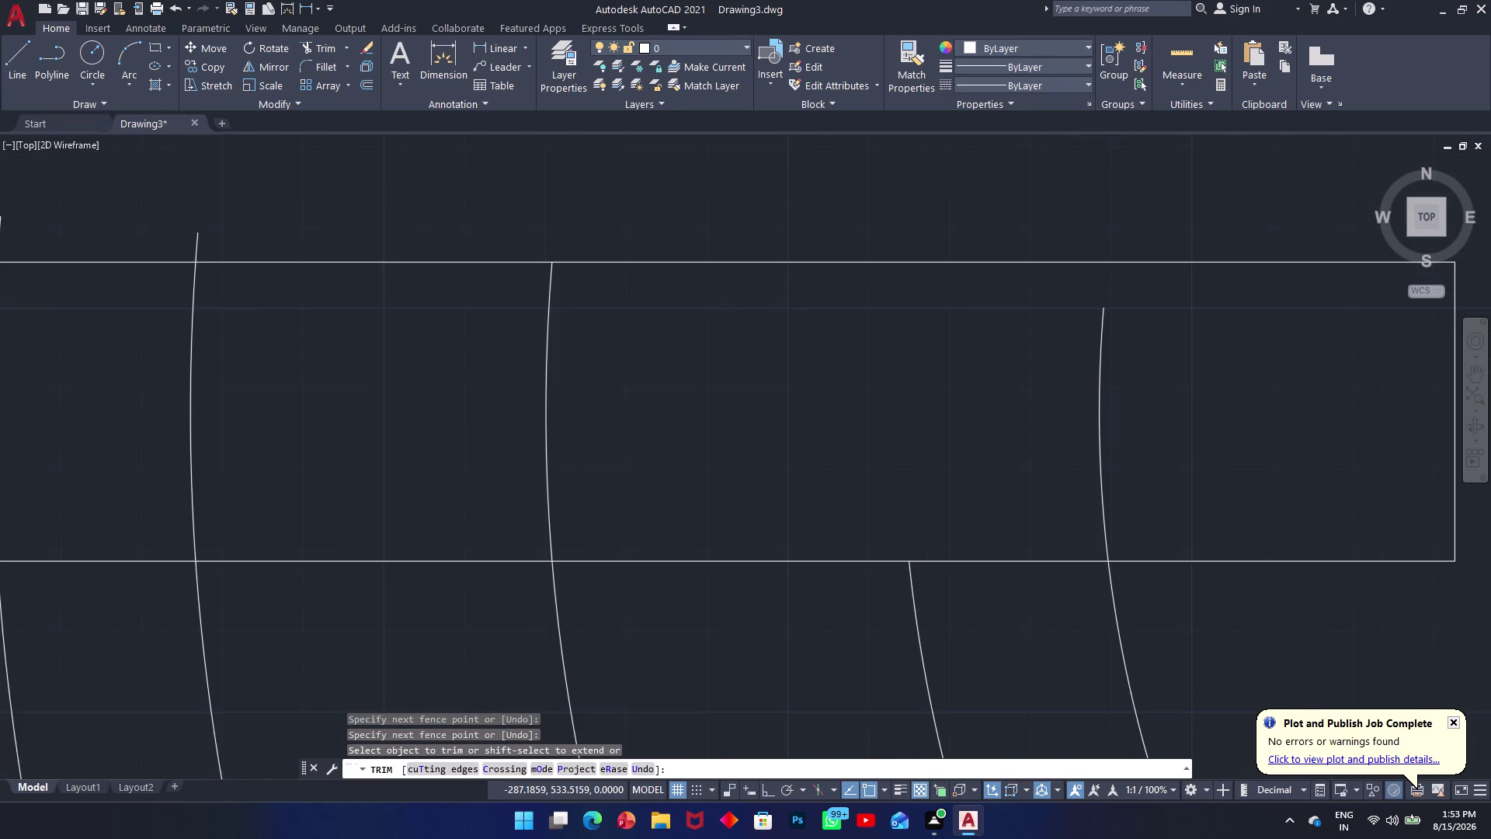
scroll(down, 3)
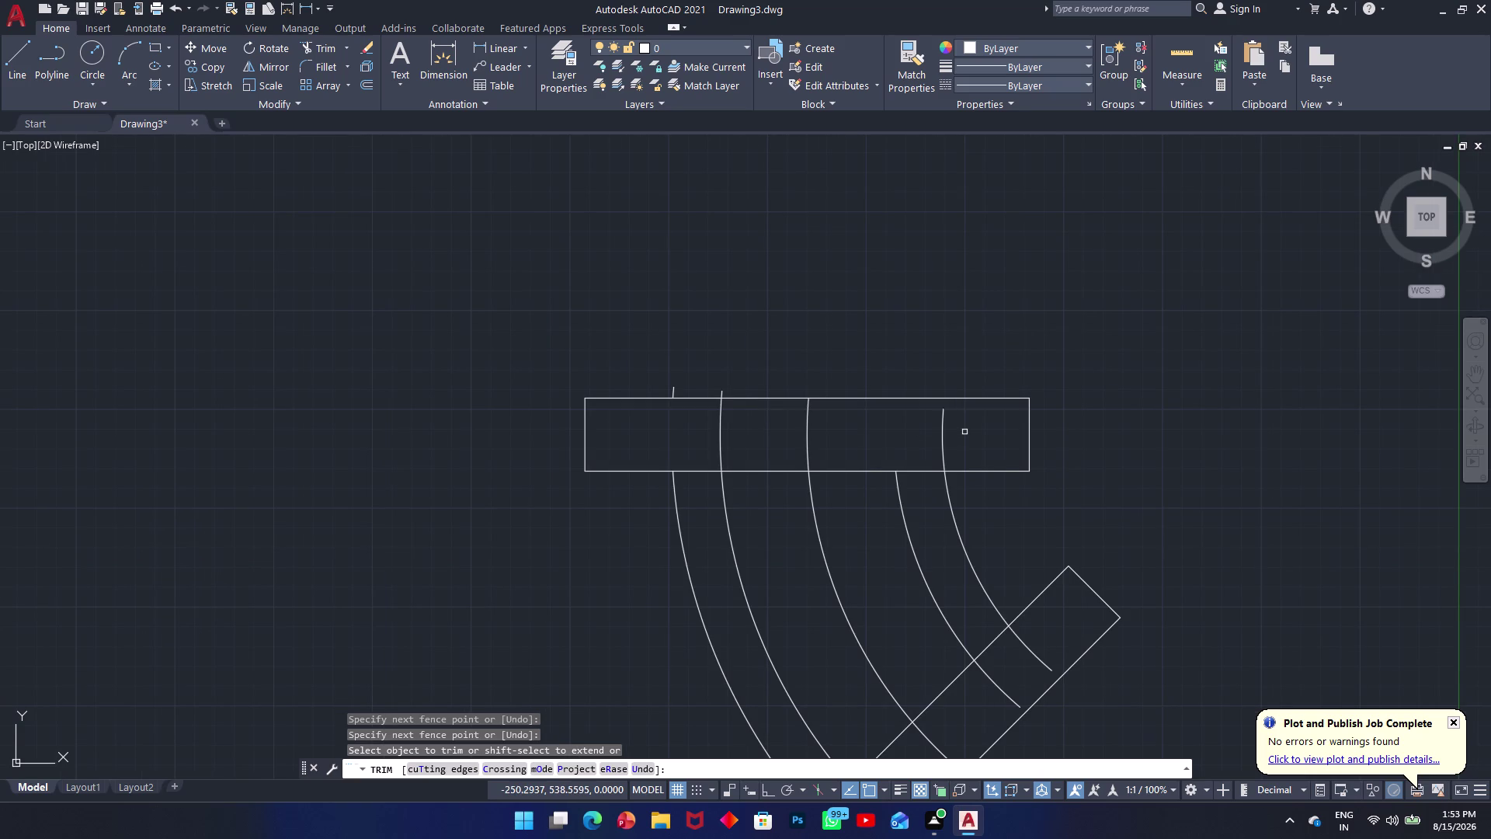
key(ctrl+z)
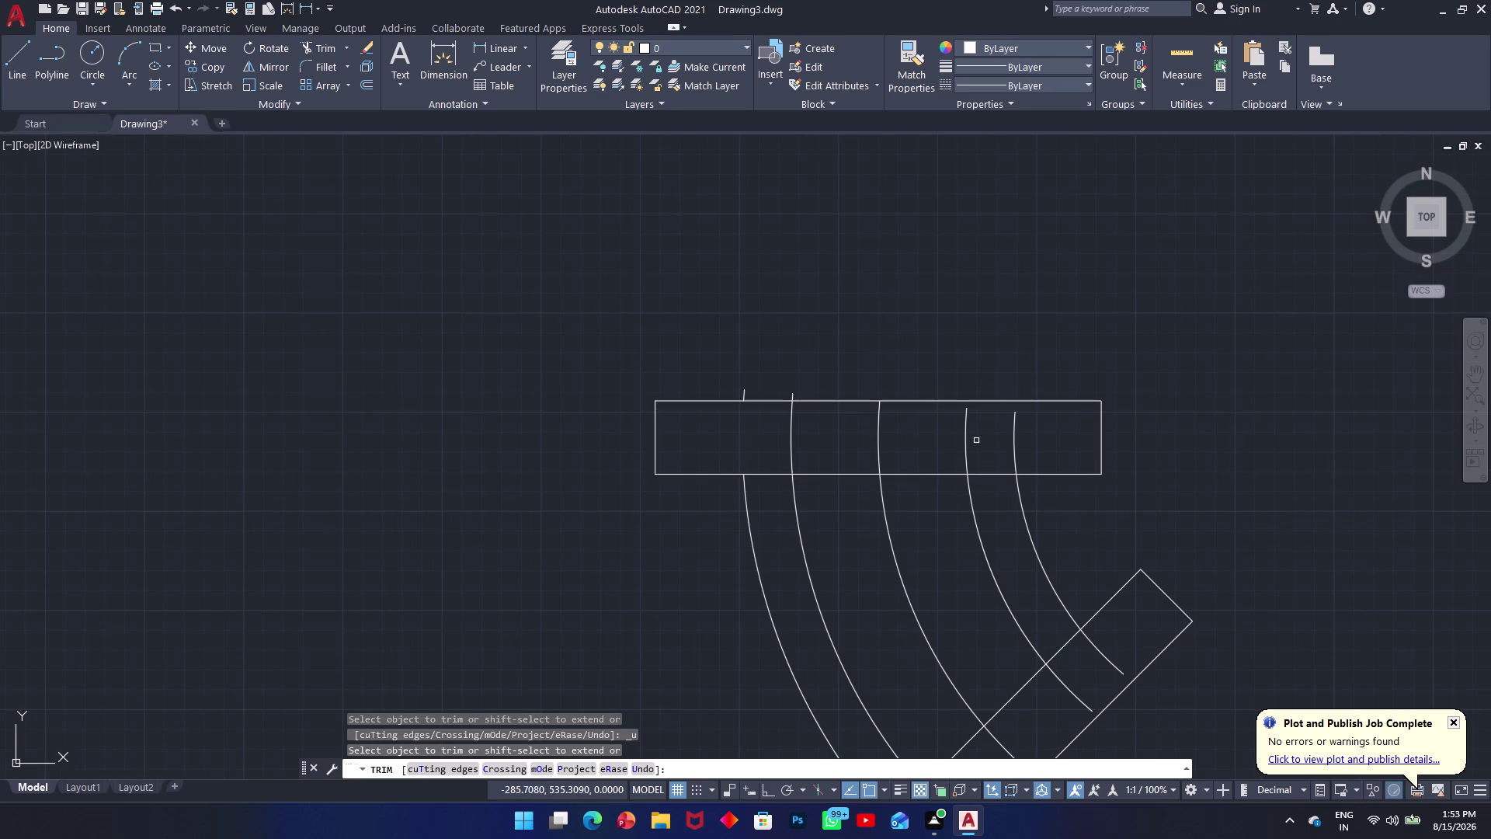
click(1008, 439)
click(1026, 438)
Trim the remaining arc stubs along the flange top and end trimming.
scroll(up, 3)
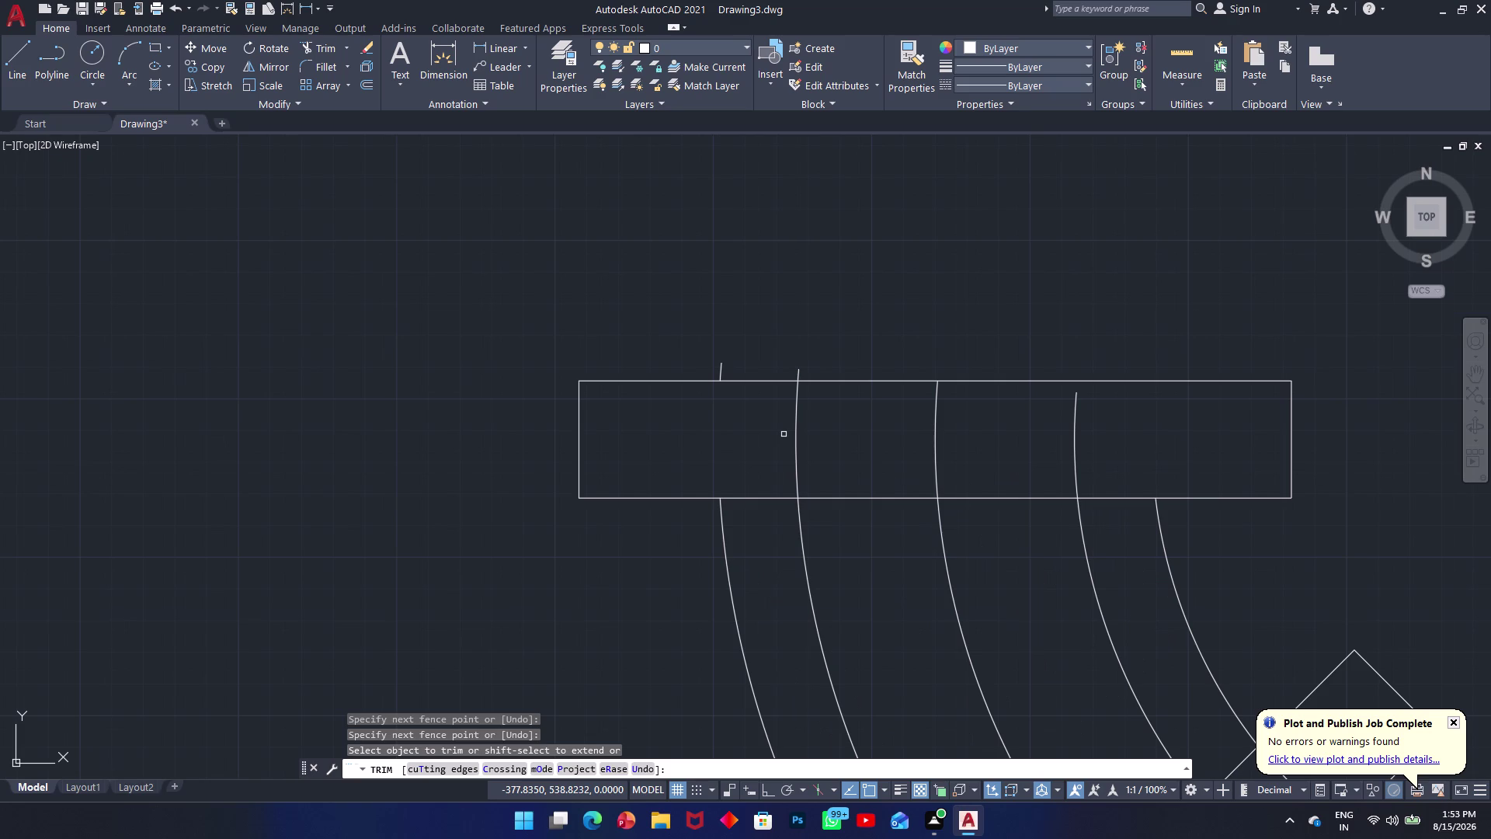
click(721, 371)
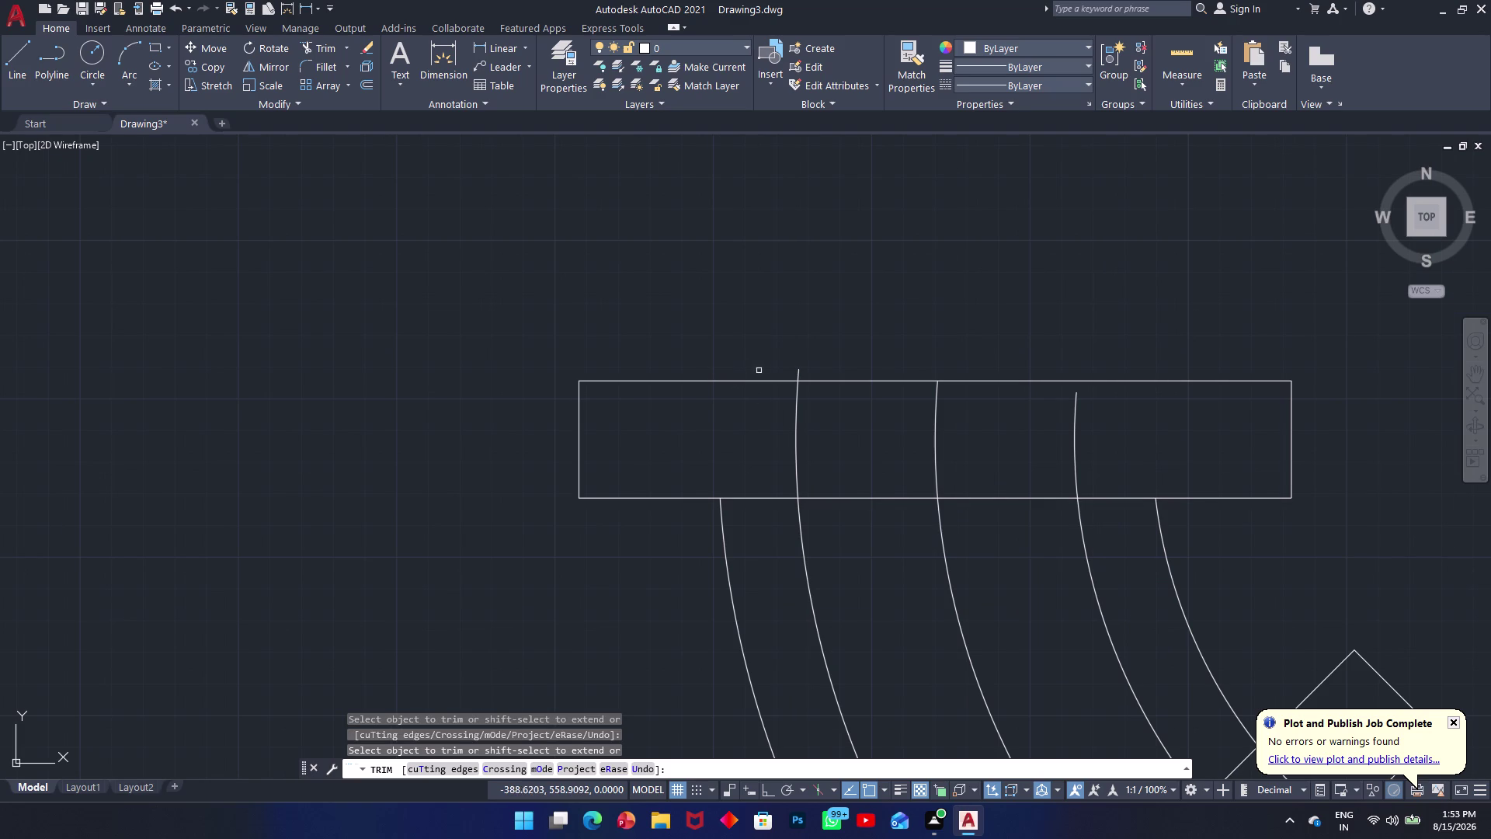
scroll(up, 3)
drag(824, 368, 852, 371)
click(1047, 359)
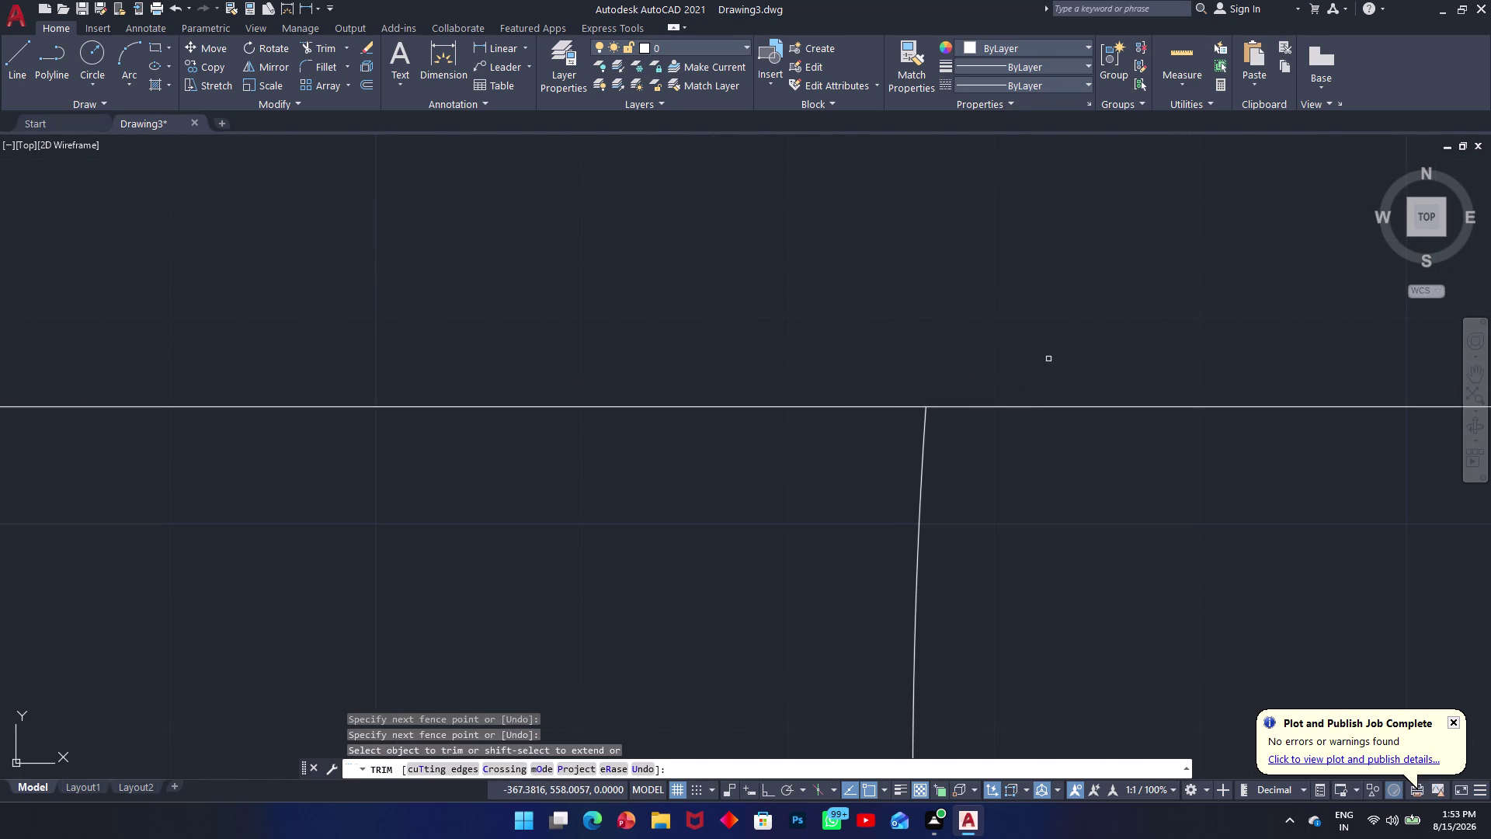
scroll(down, 3)
scroll(down, 3)
scroll(up, 3)
scroll(up, 3)
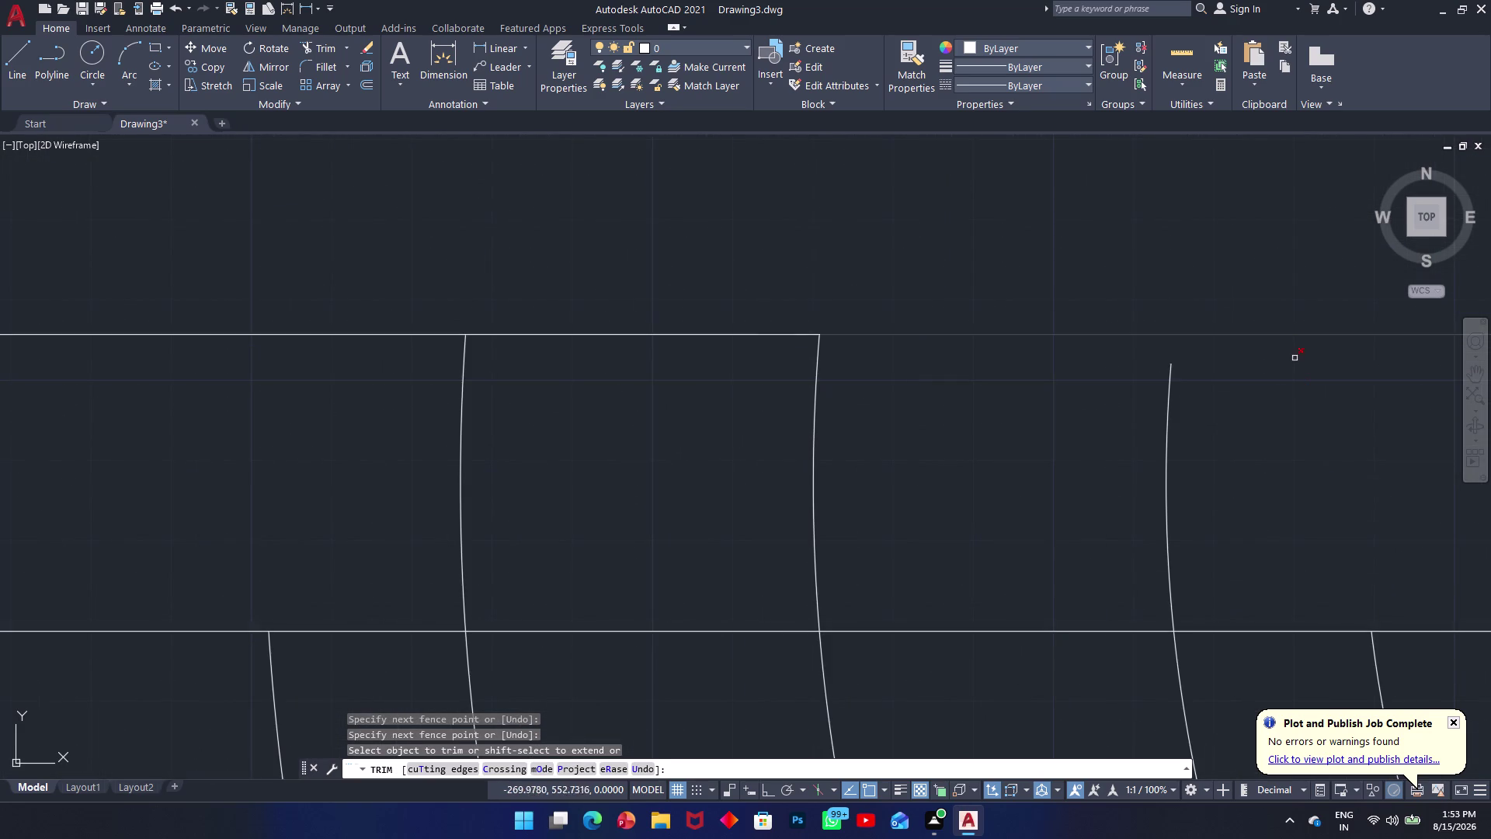
scroll(down, 3)
key(Escape)
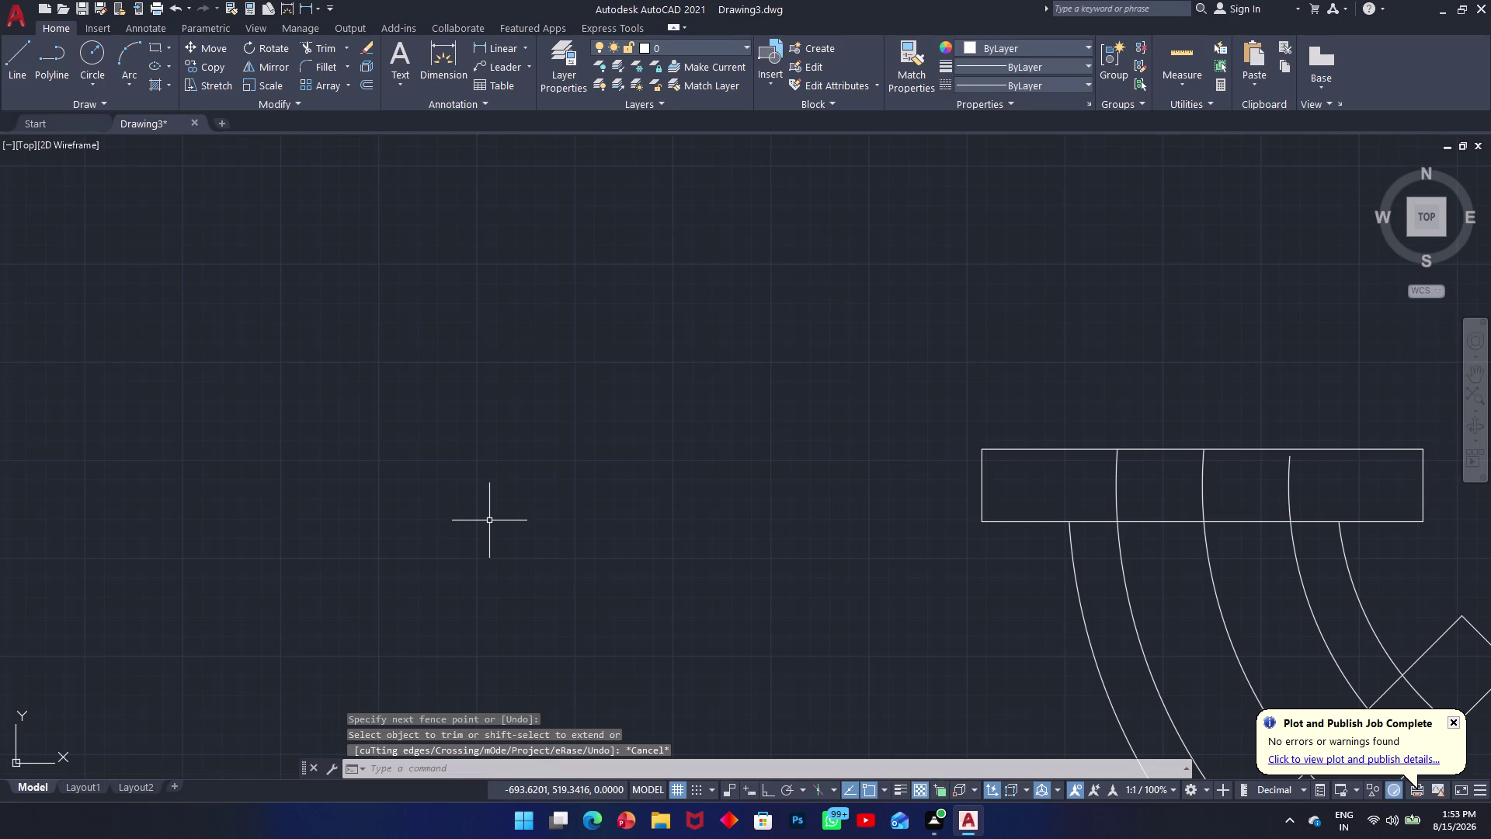
text(ex)
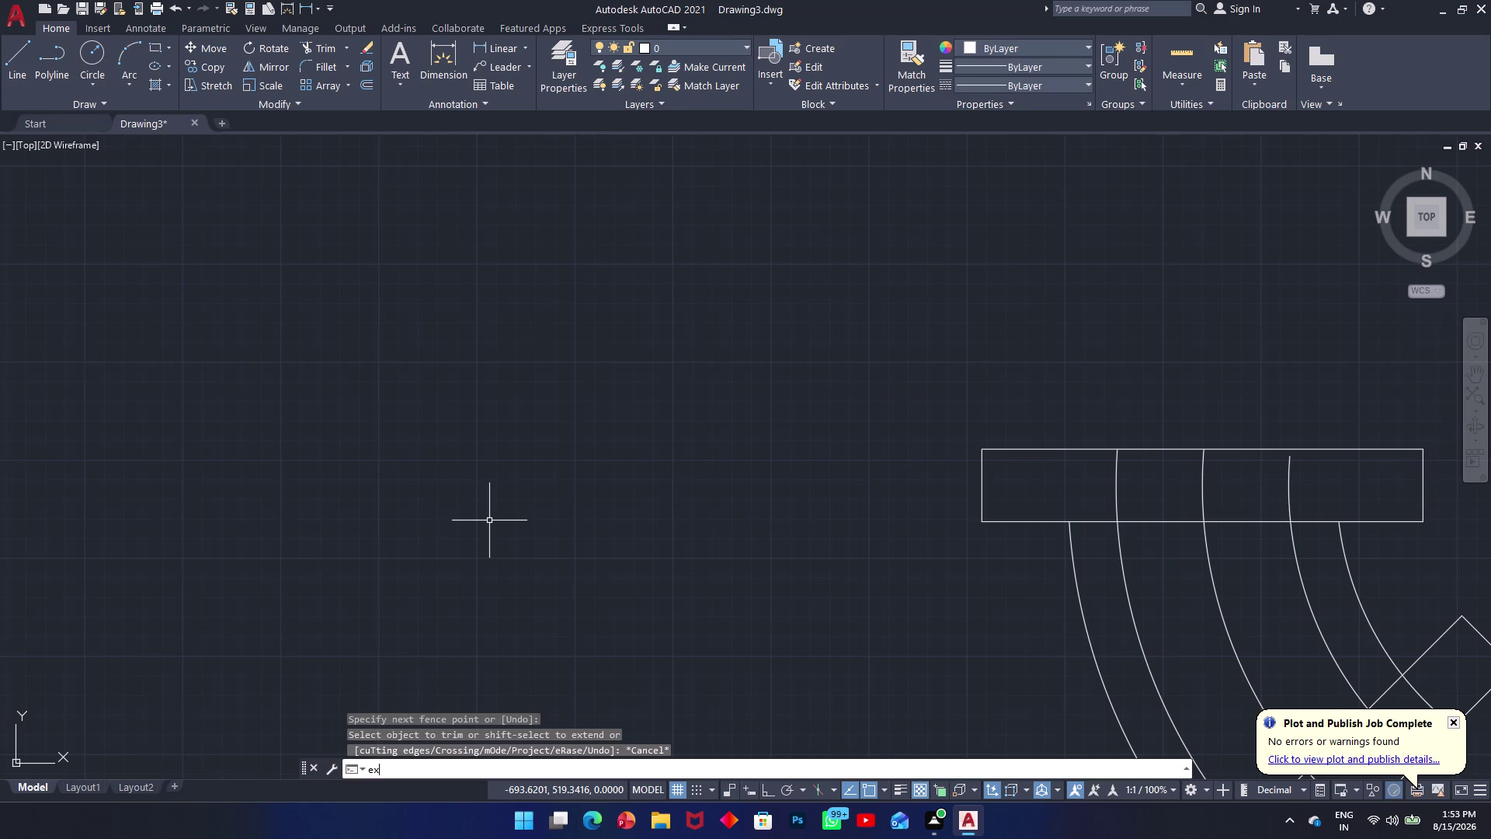
key(space)
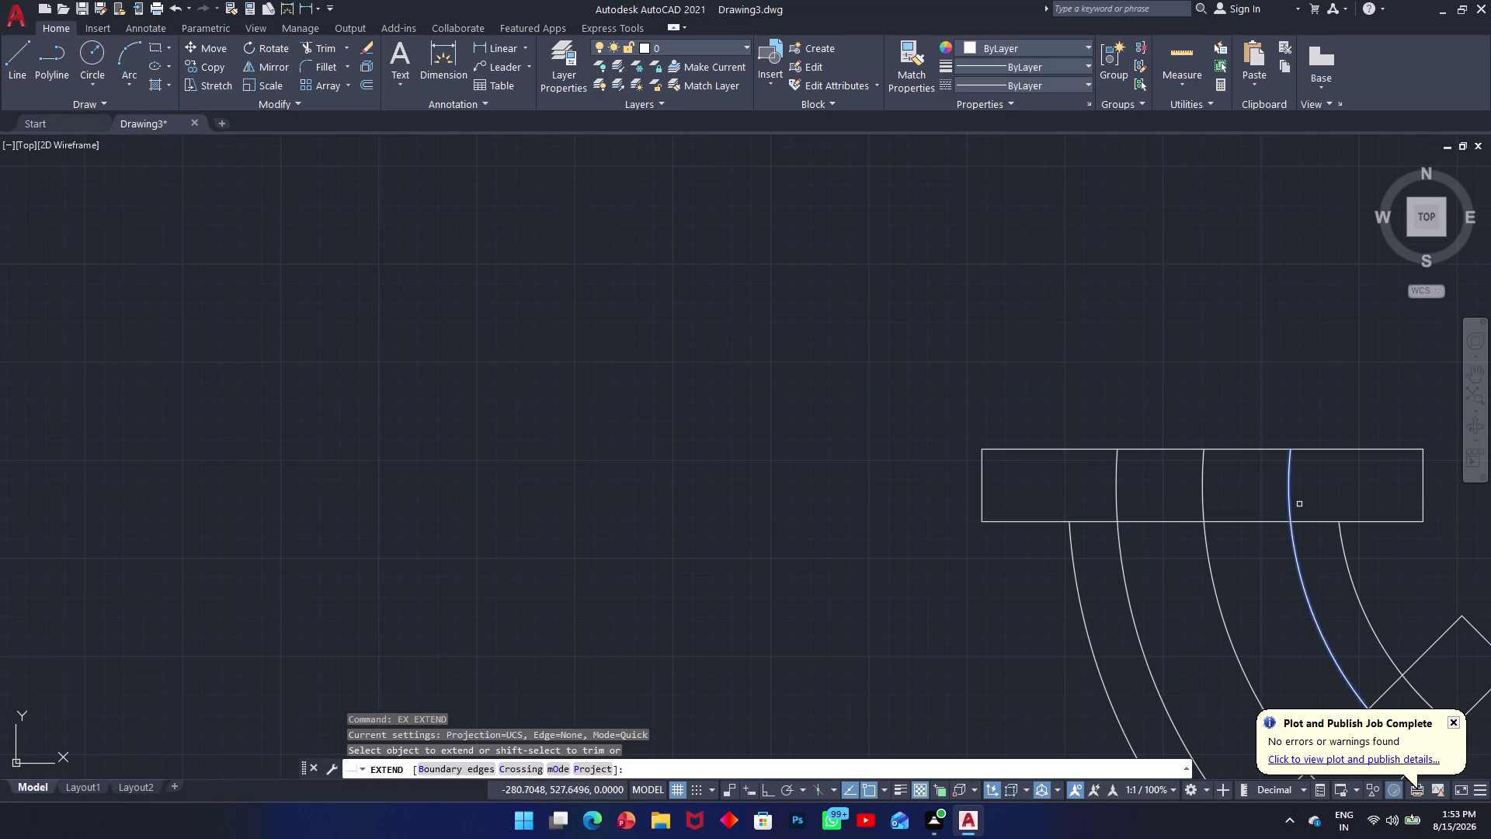
click(1290, 491)
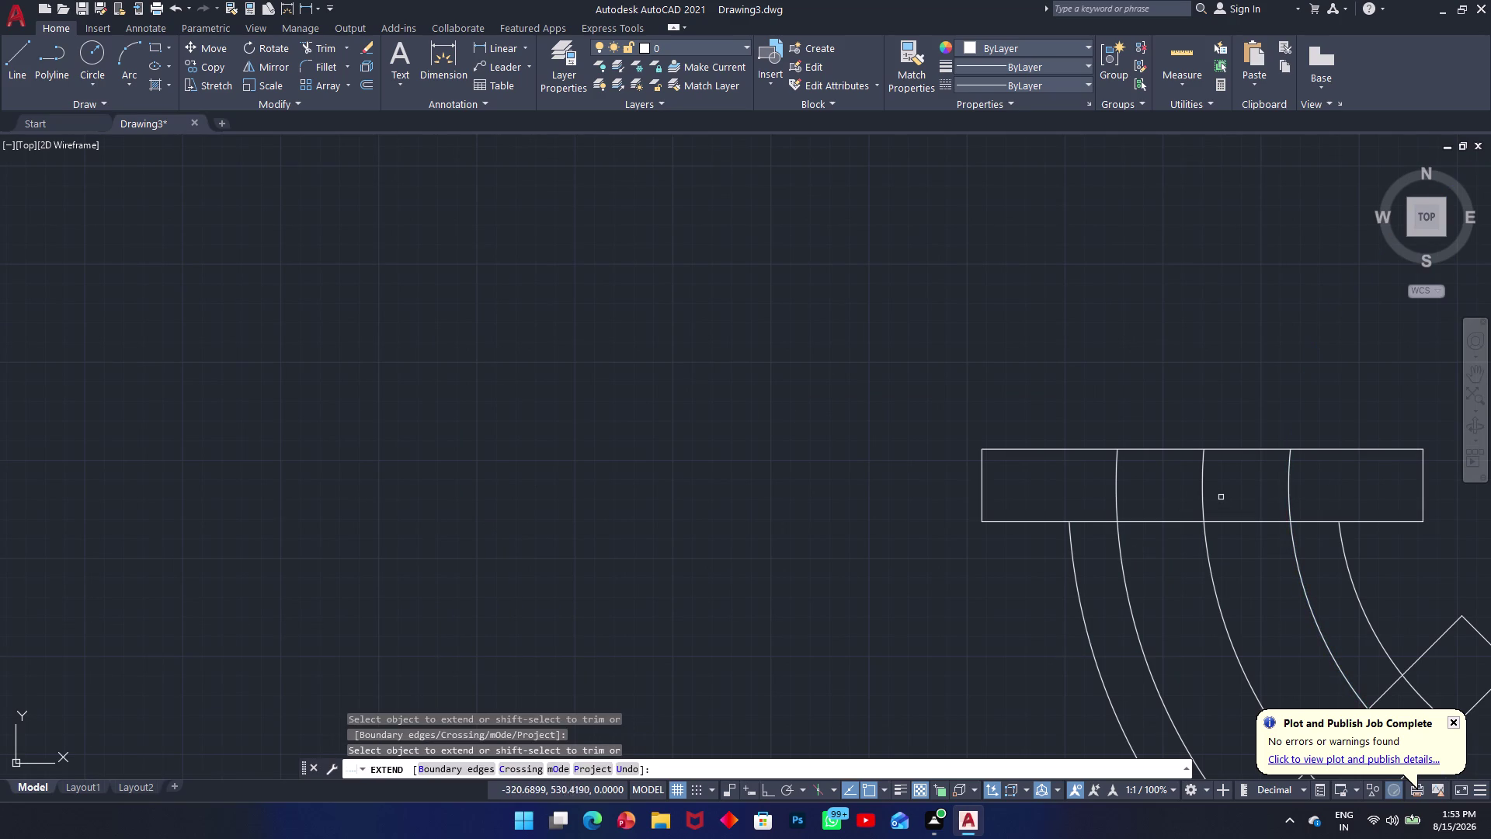
middle_drag(1128, 447, 619, 477)
key(Escape)
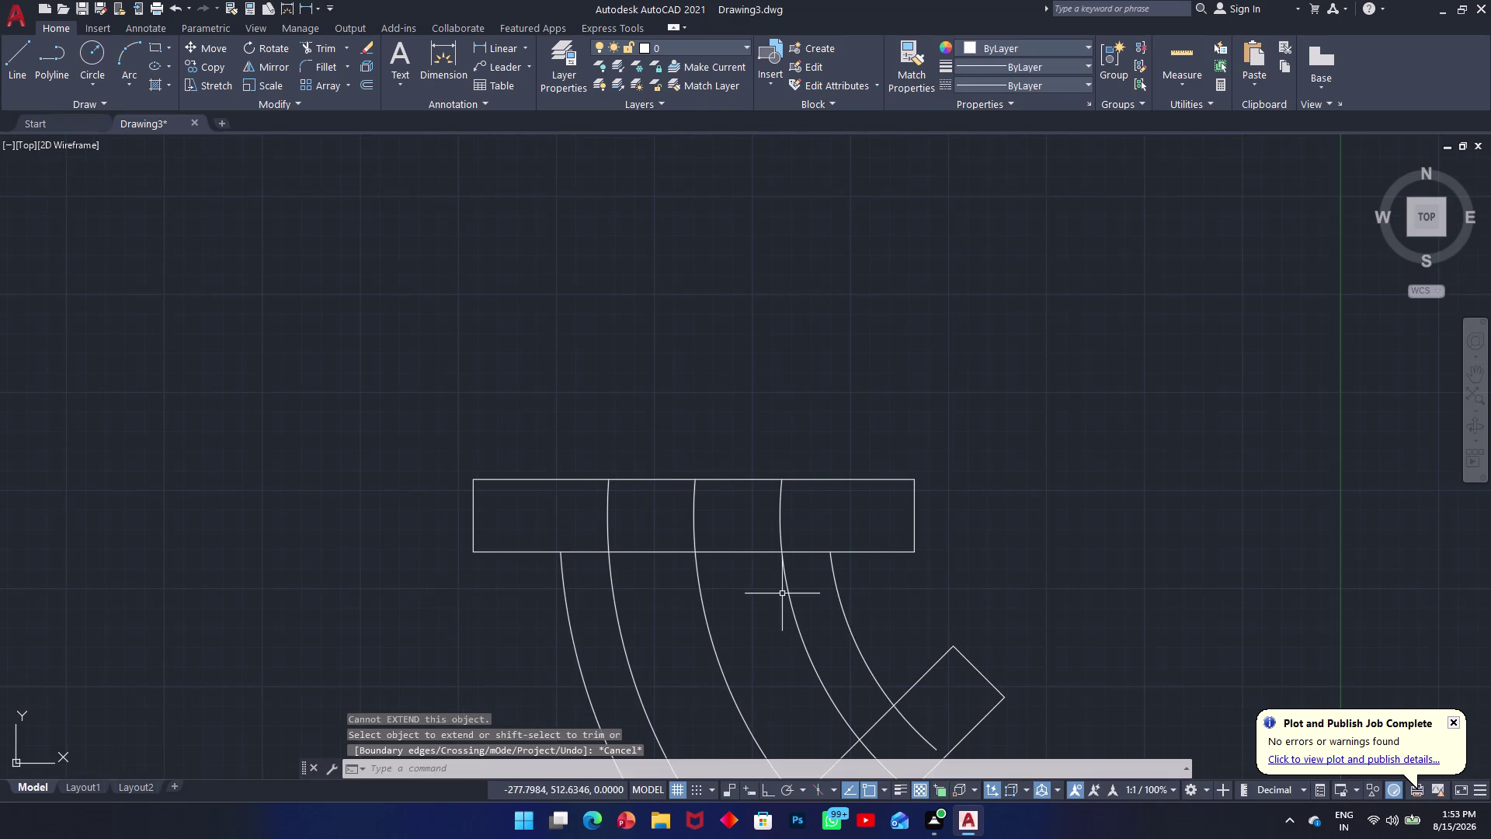
scroll(up, 3)
scroll(down, 3)
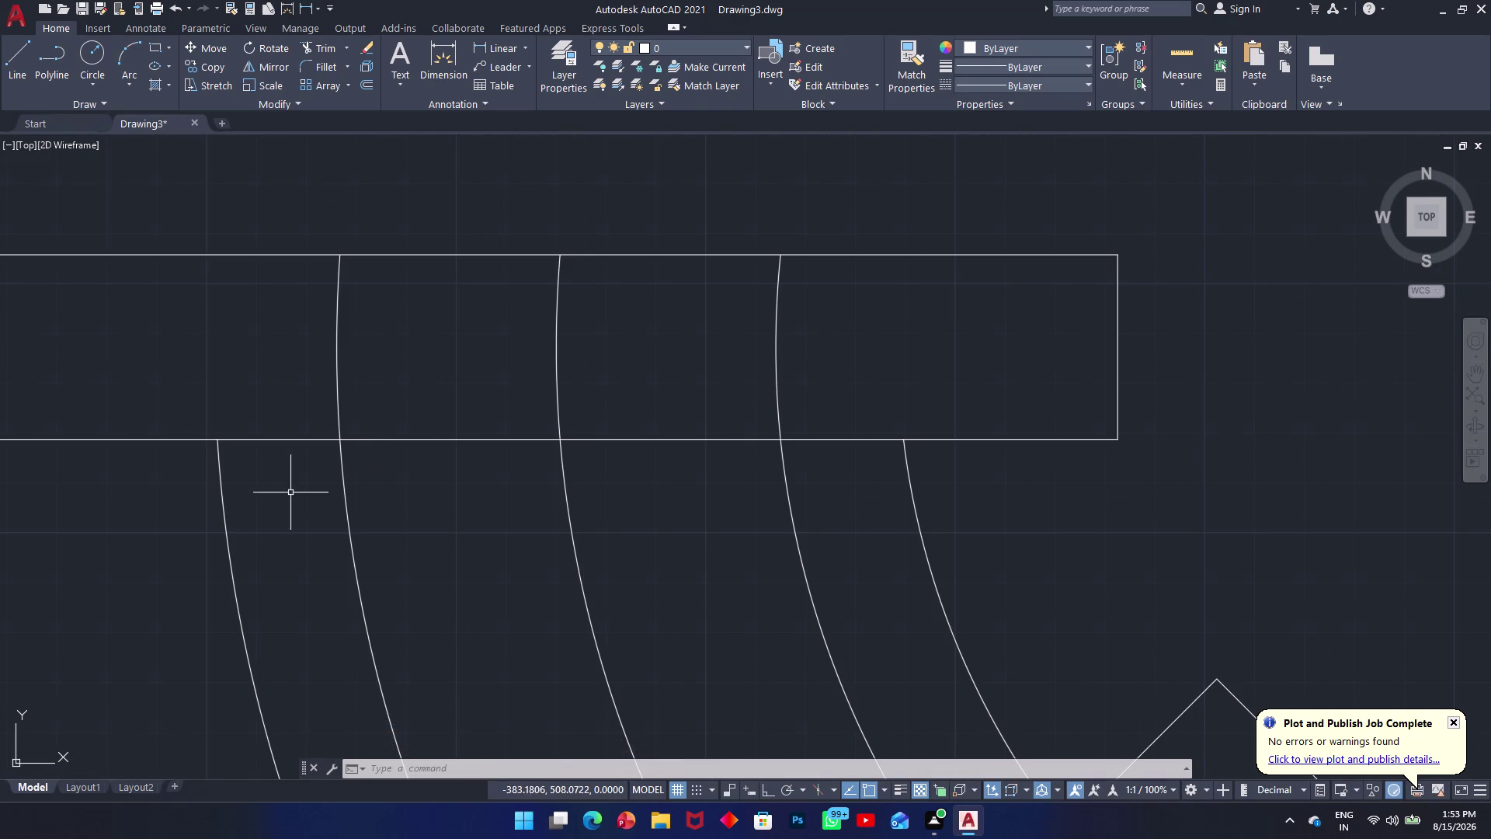
Trim away the flange rectangle's bottom edge segments between the pipe arcs.
text(tr)
key(space)
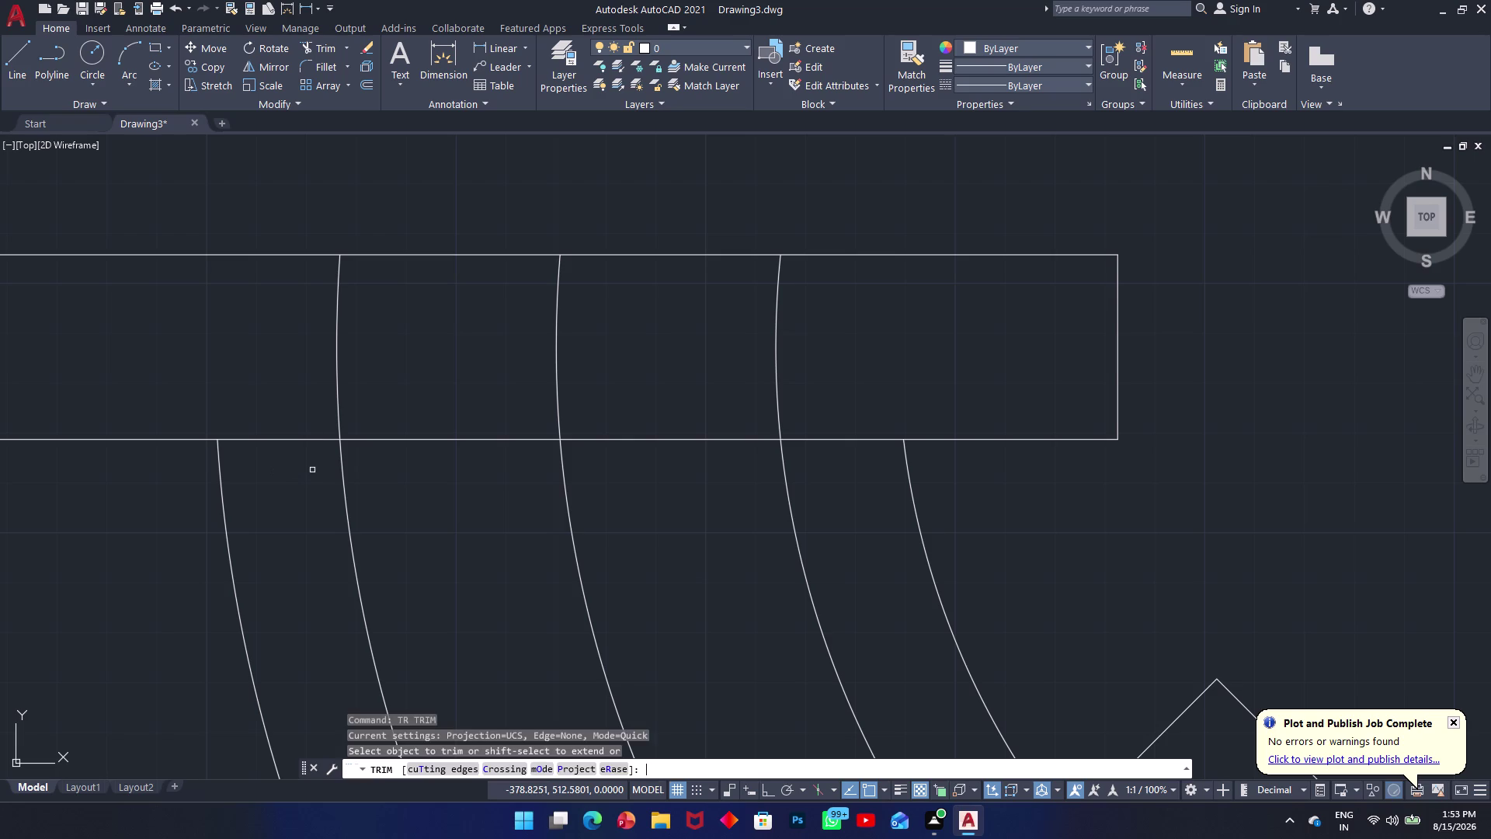
click(268, 437)
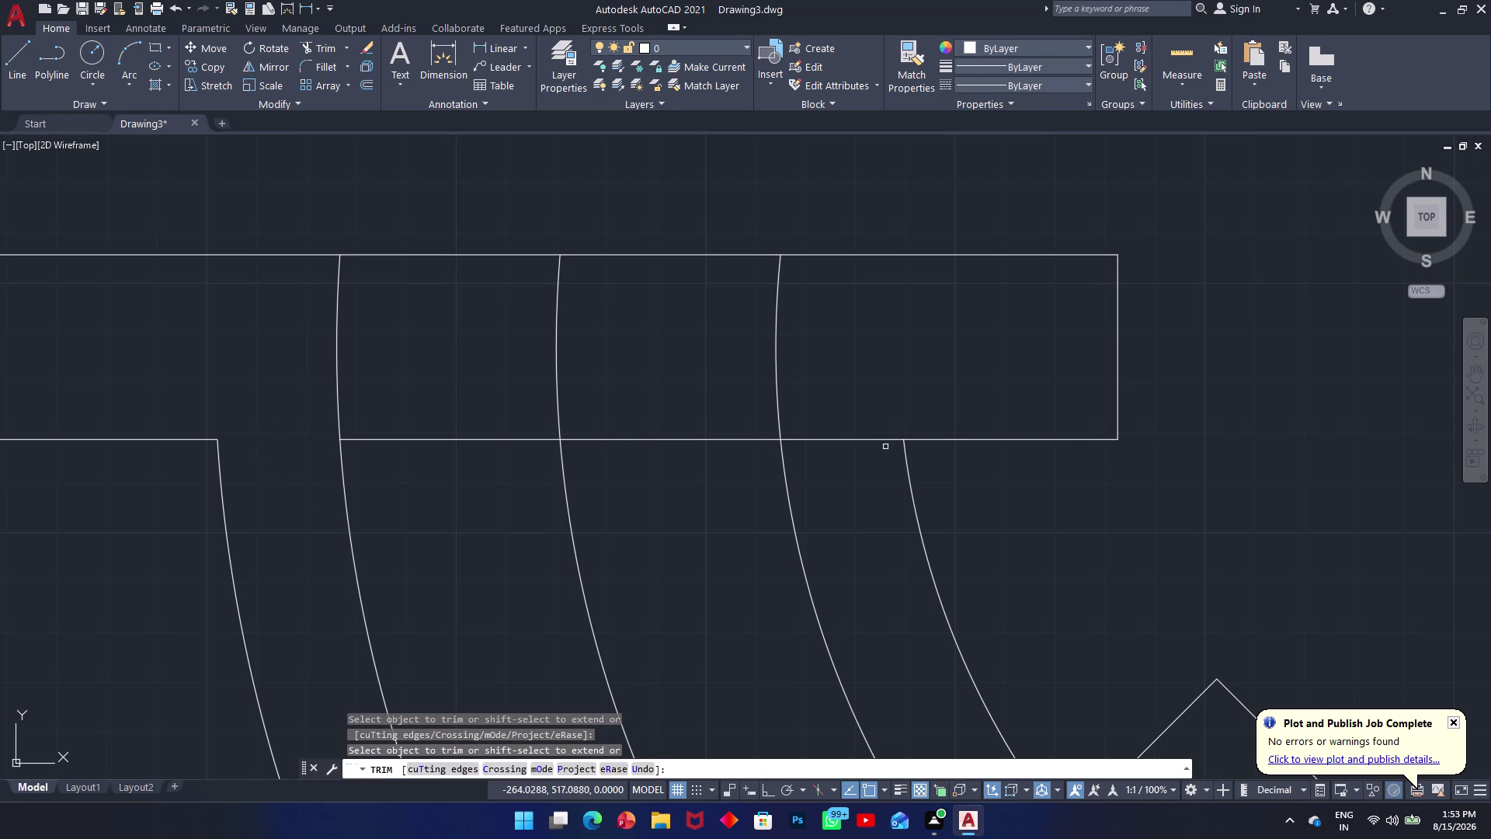
click(879, 440)
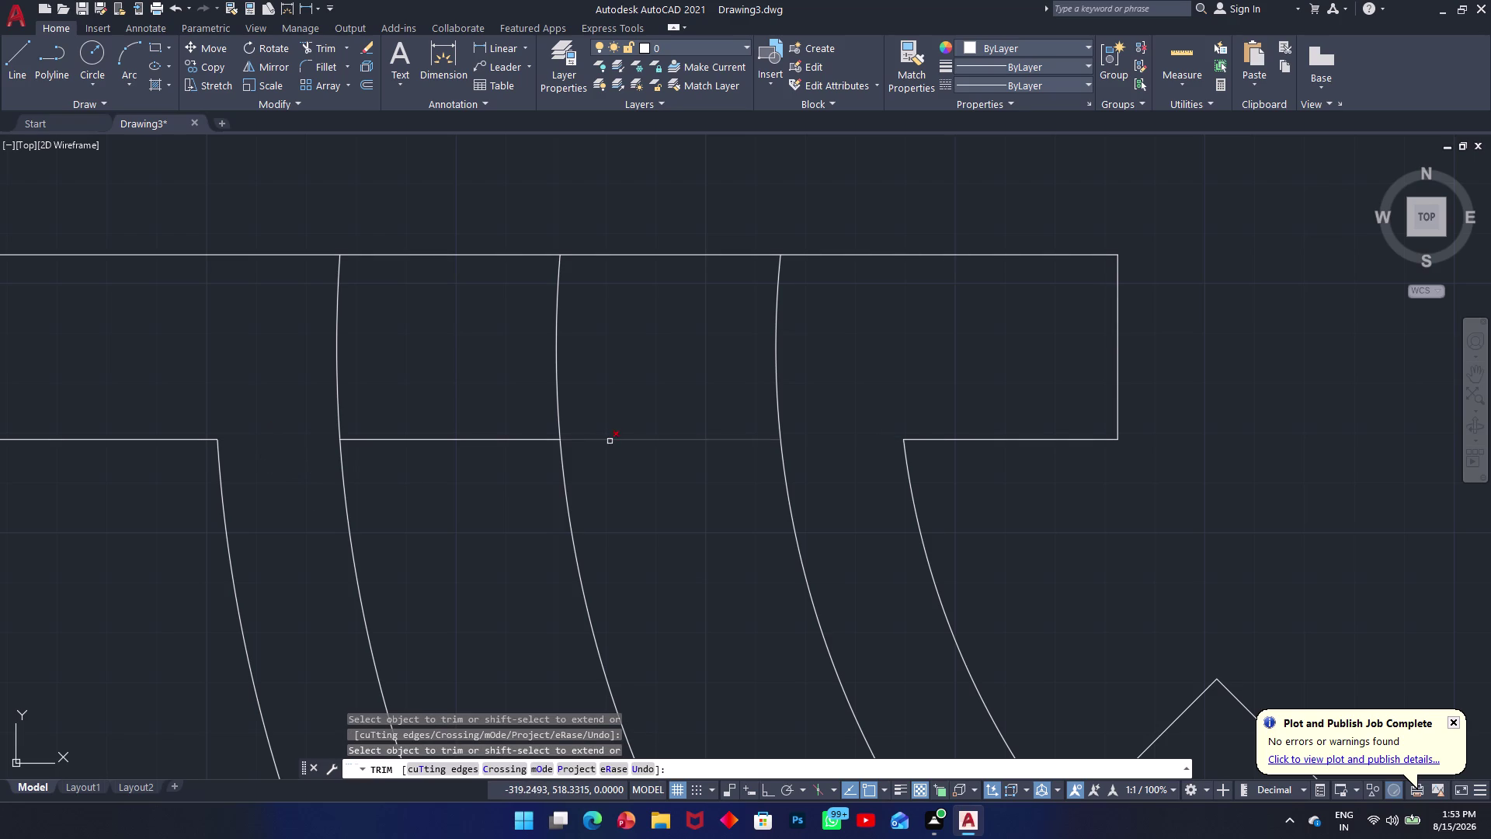
click(609, 441)
click(411, 442)
click(465, 410)
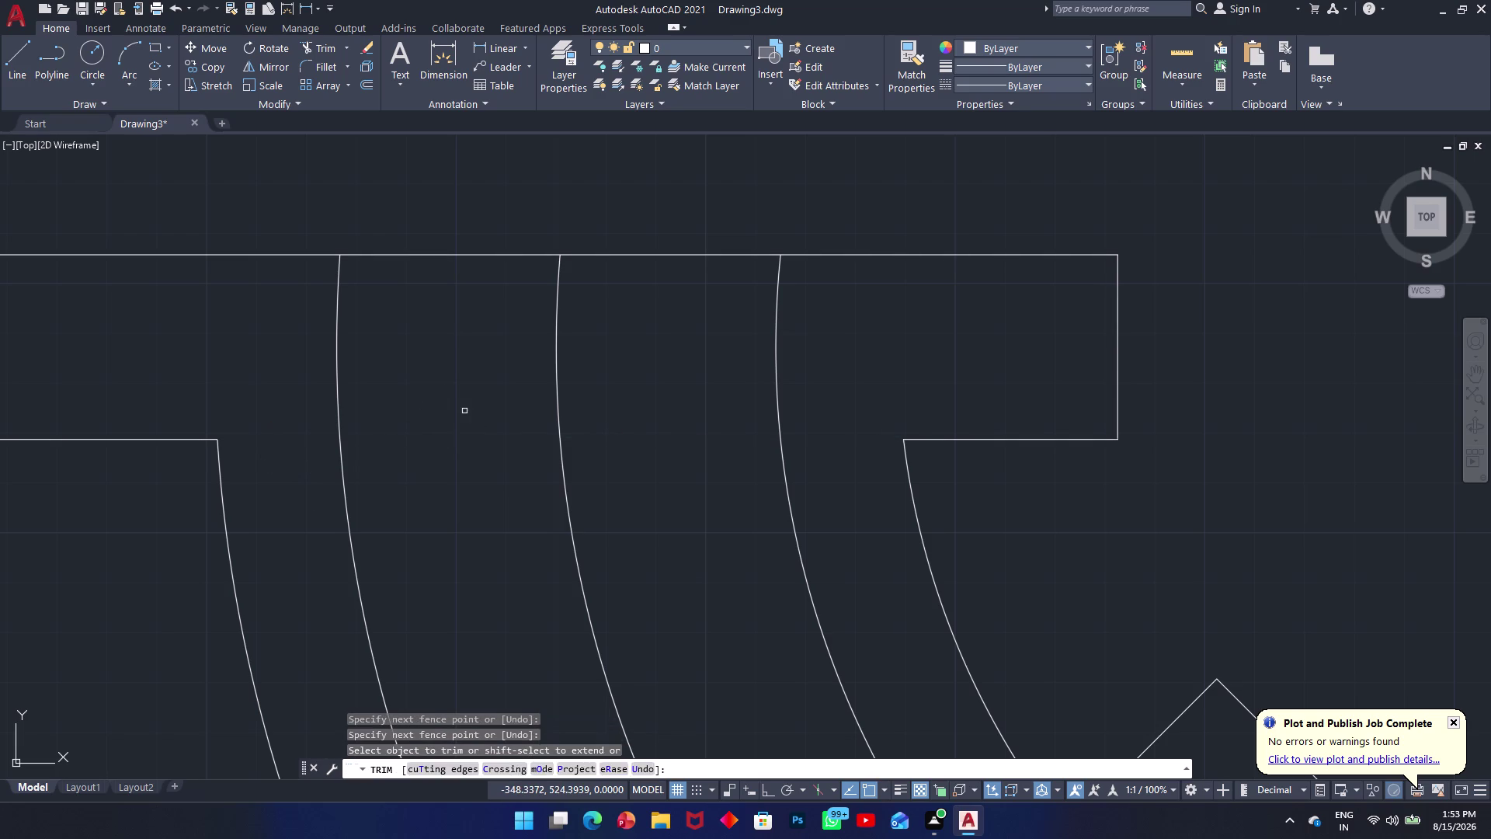
key(Escape)
Start the Fillet command (F) to round a corner.
scroll(up, 3)
scroll(down, 3)
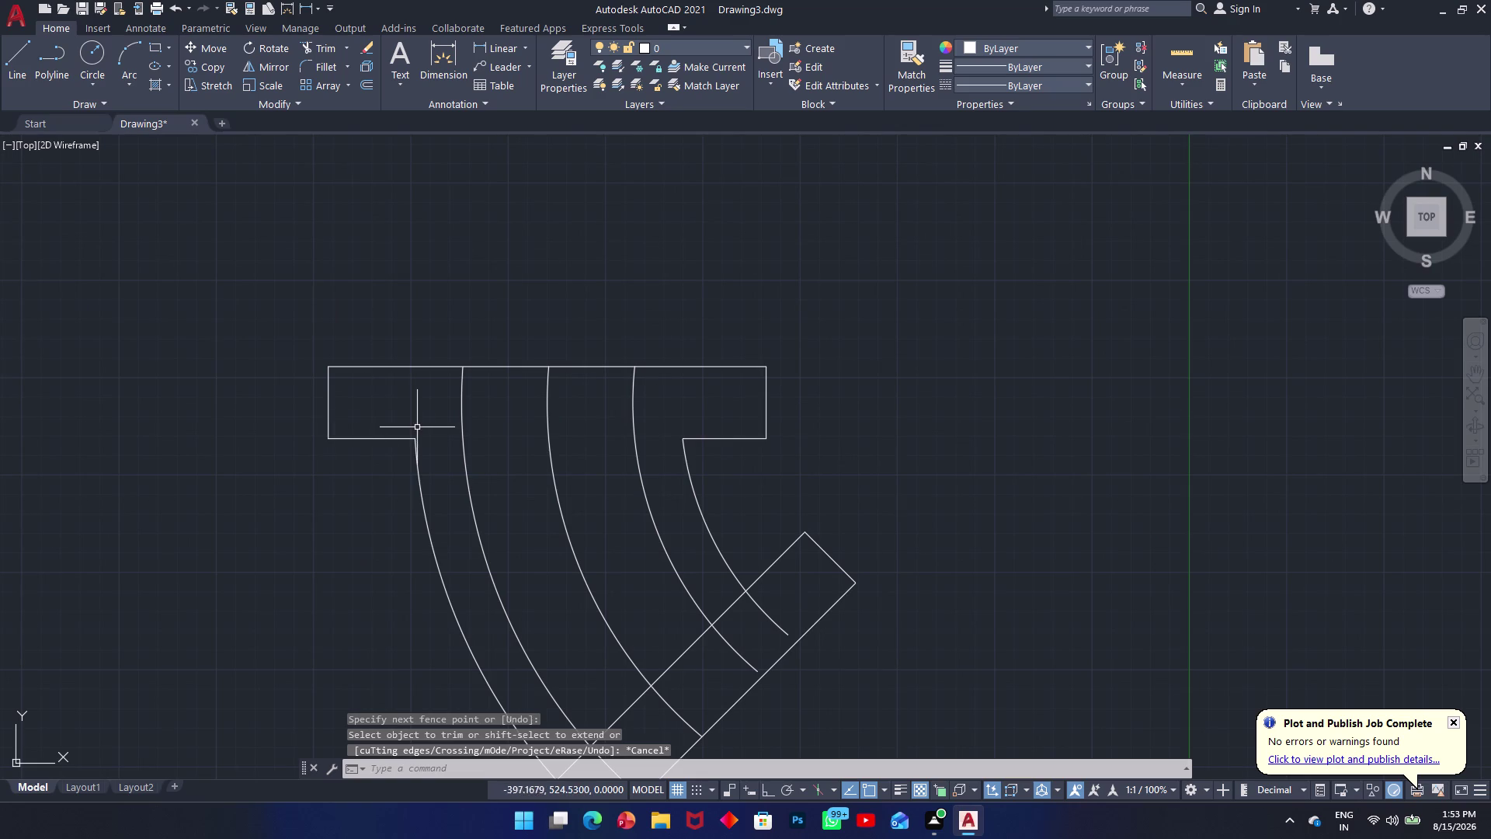
scroll(up, 3)
text(f)
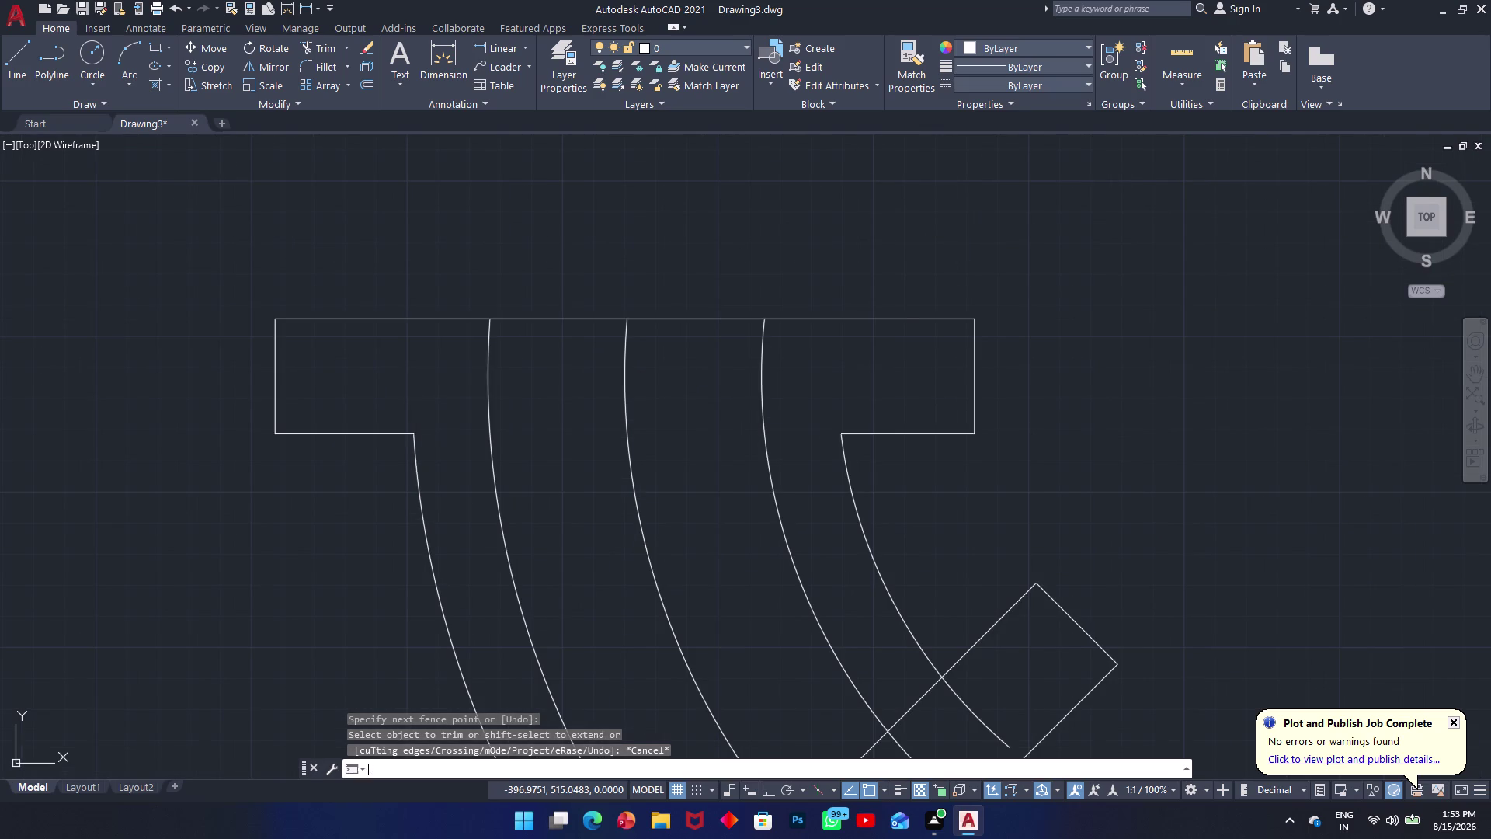
key(space)
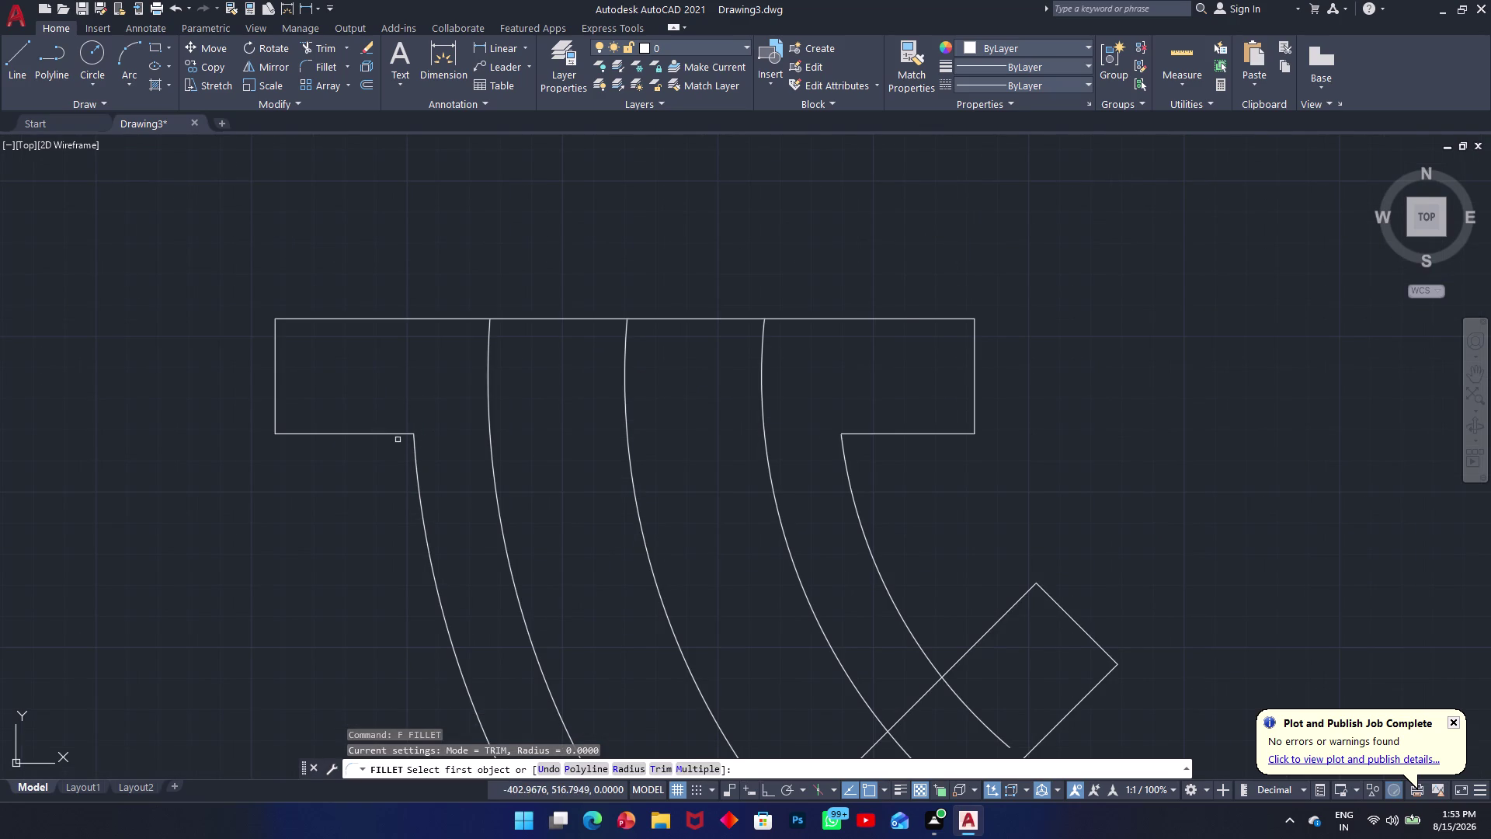
click(397, 436)
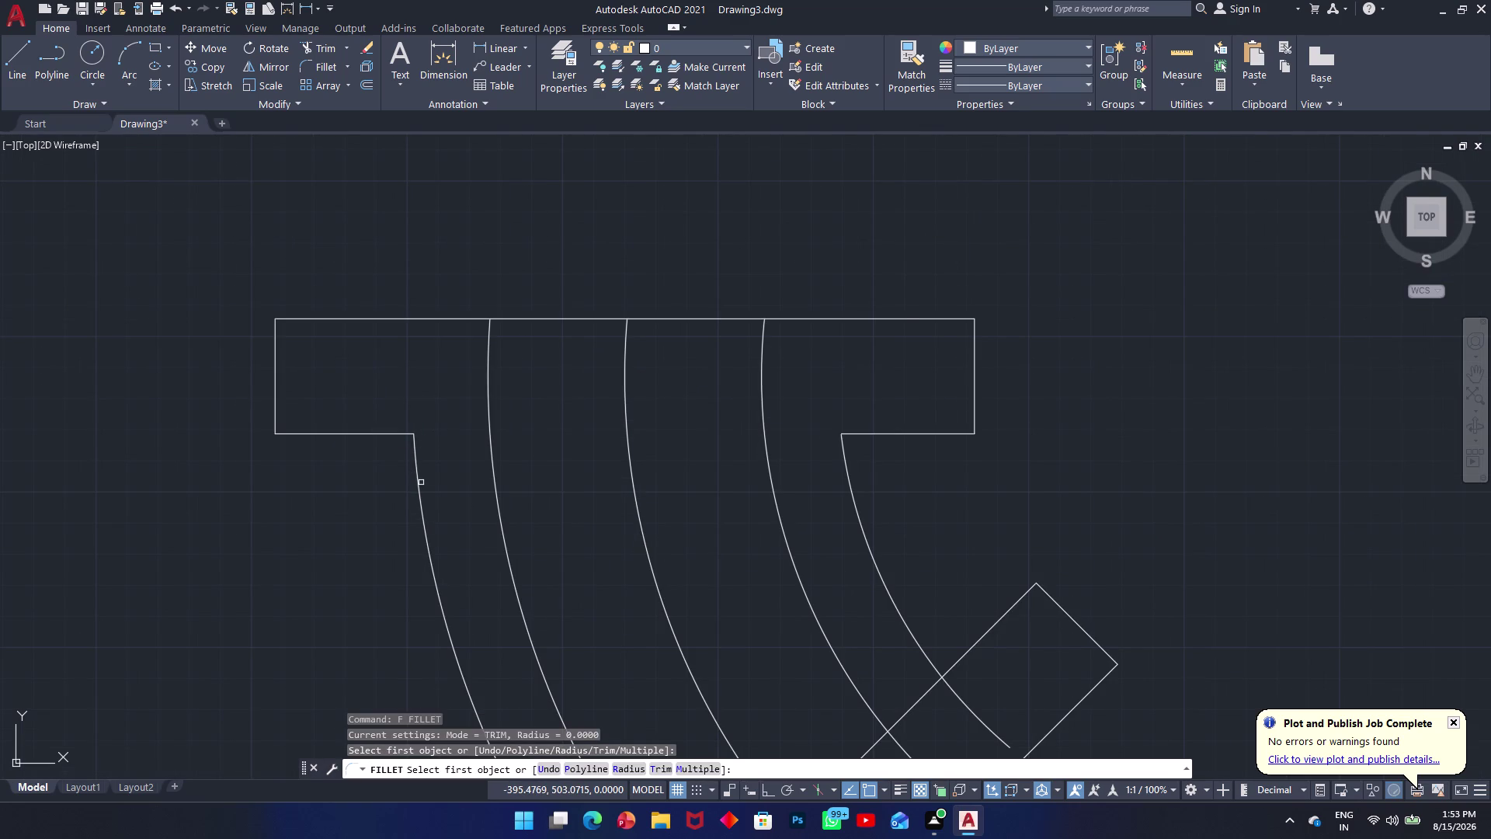
text(r)
key(space)
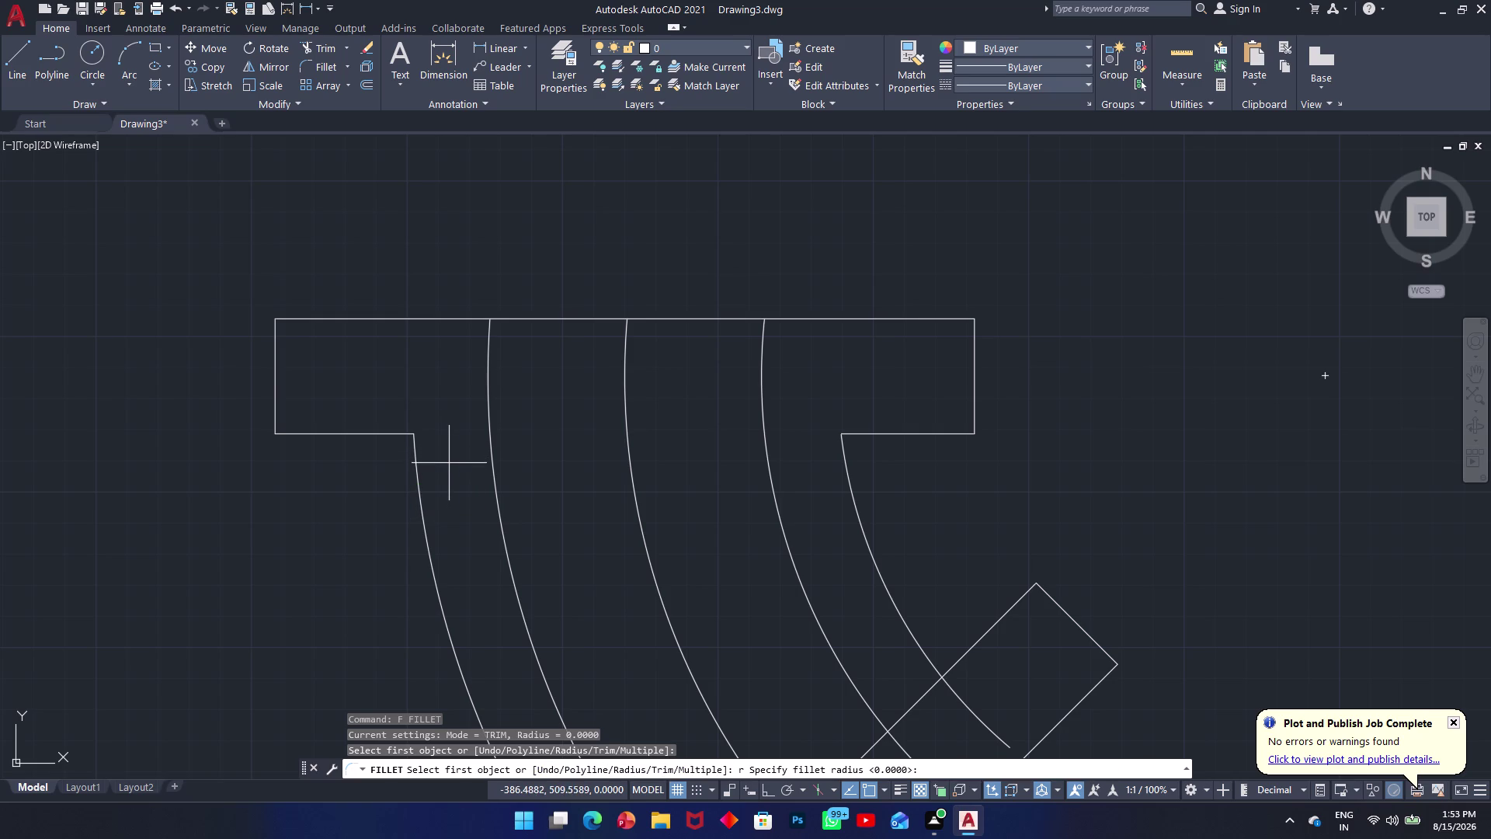
text(15)
key(space)
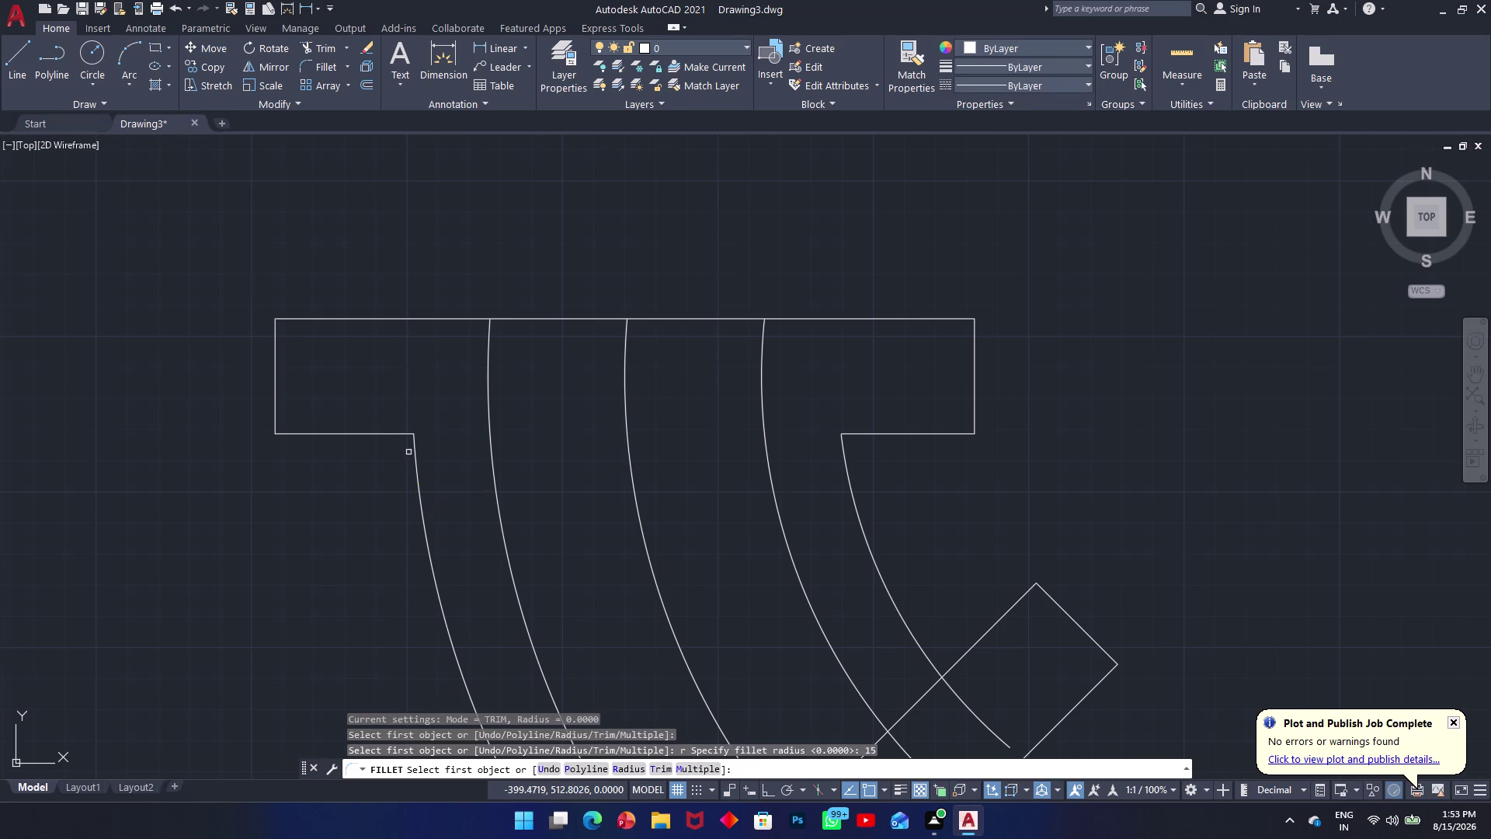
click(385, 434)
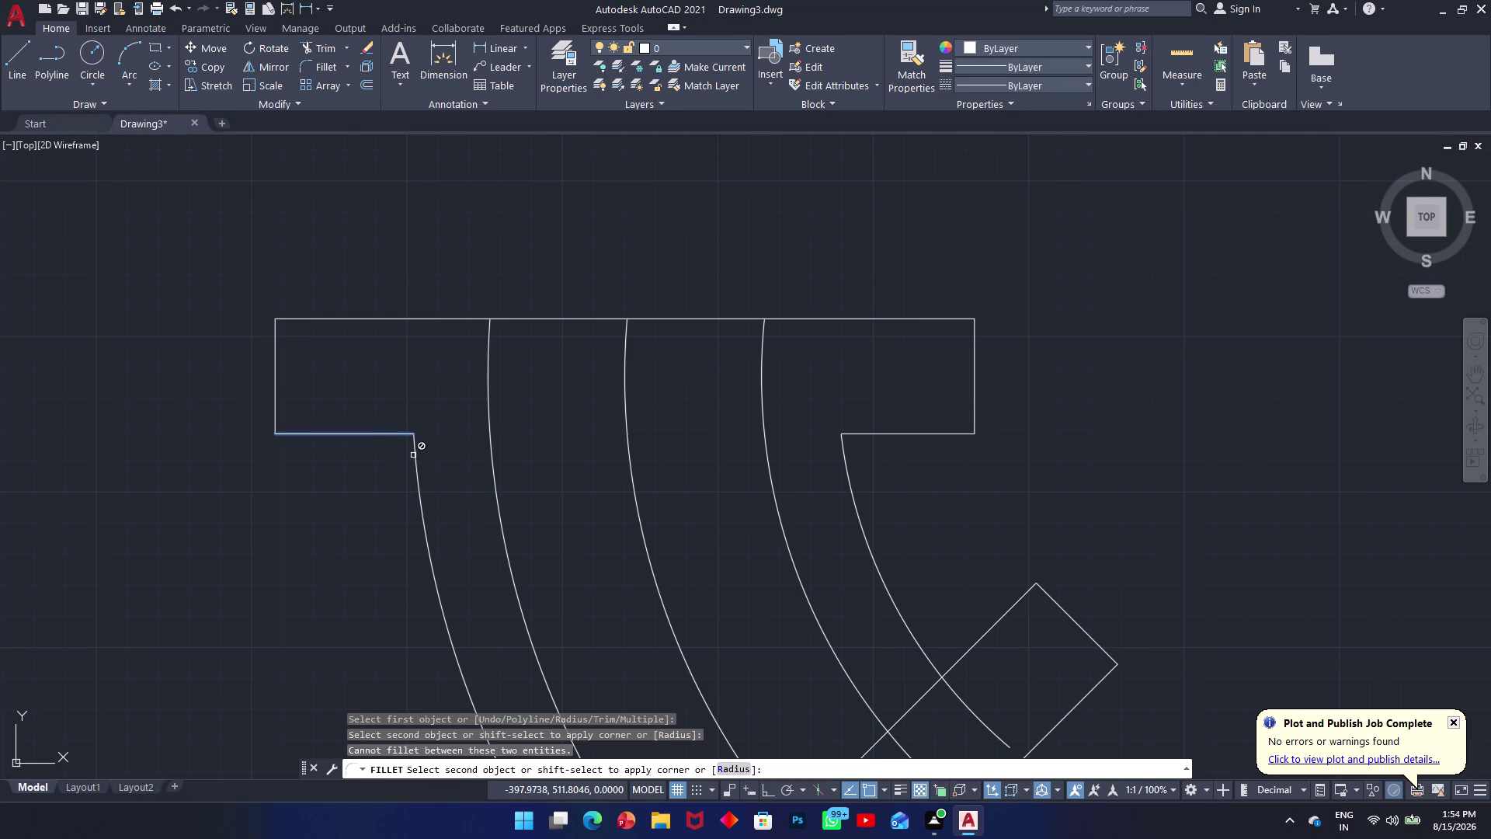
click(416, 466)
click(418, 468)
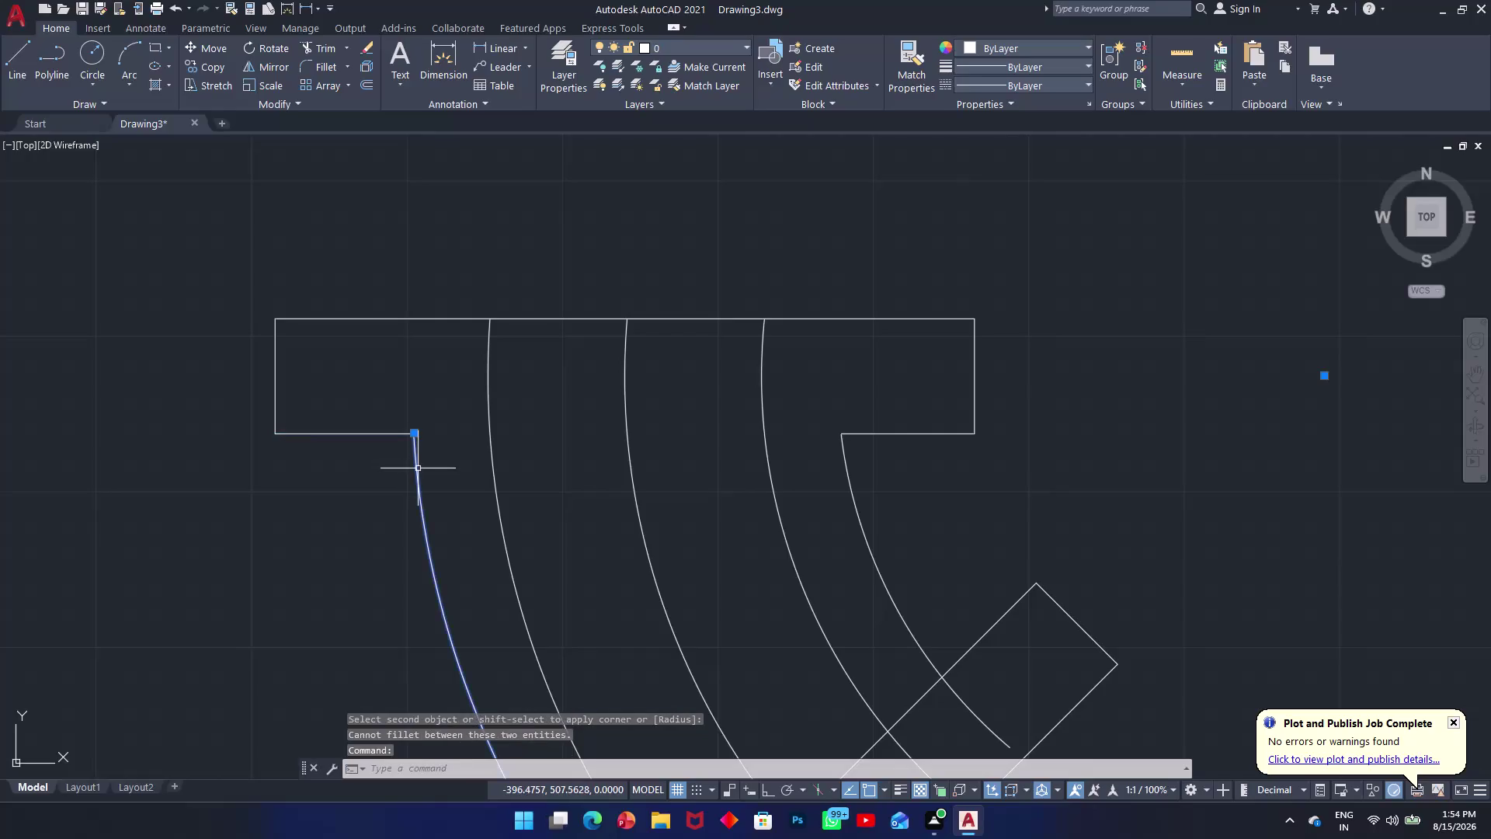
key(Escape)
text(f)
key(space)
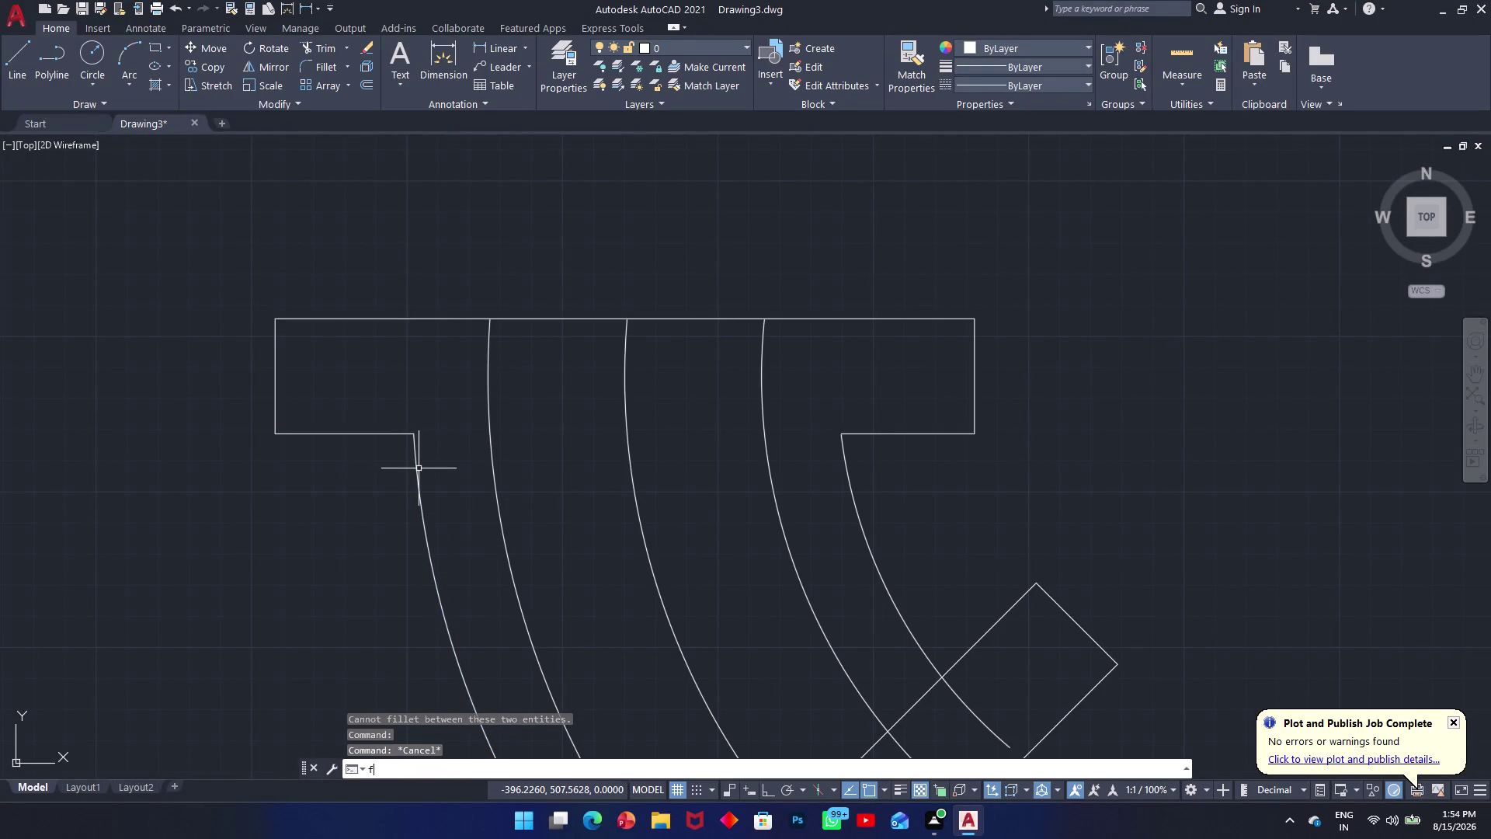
text(r v)
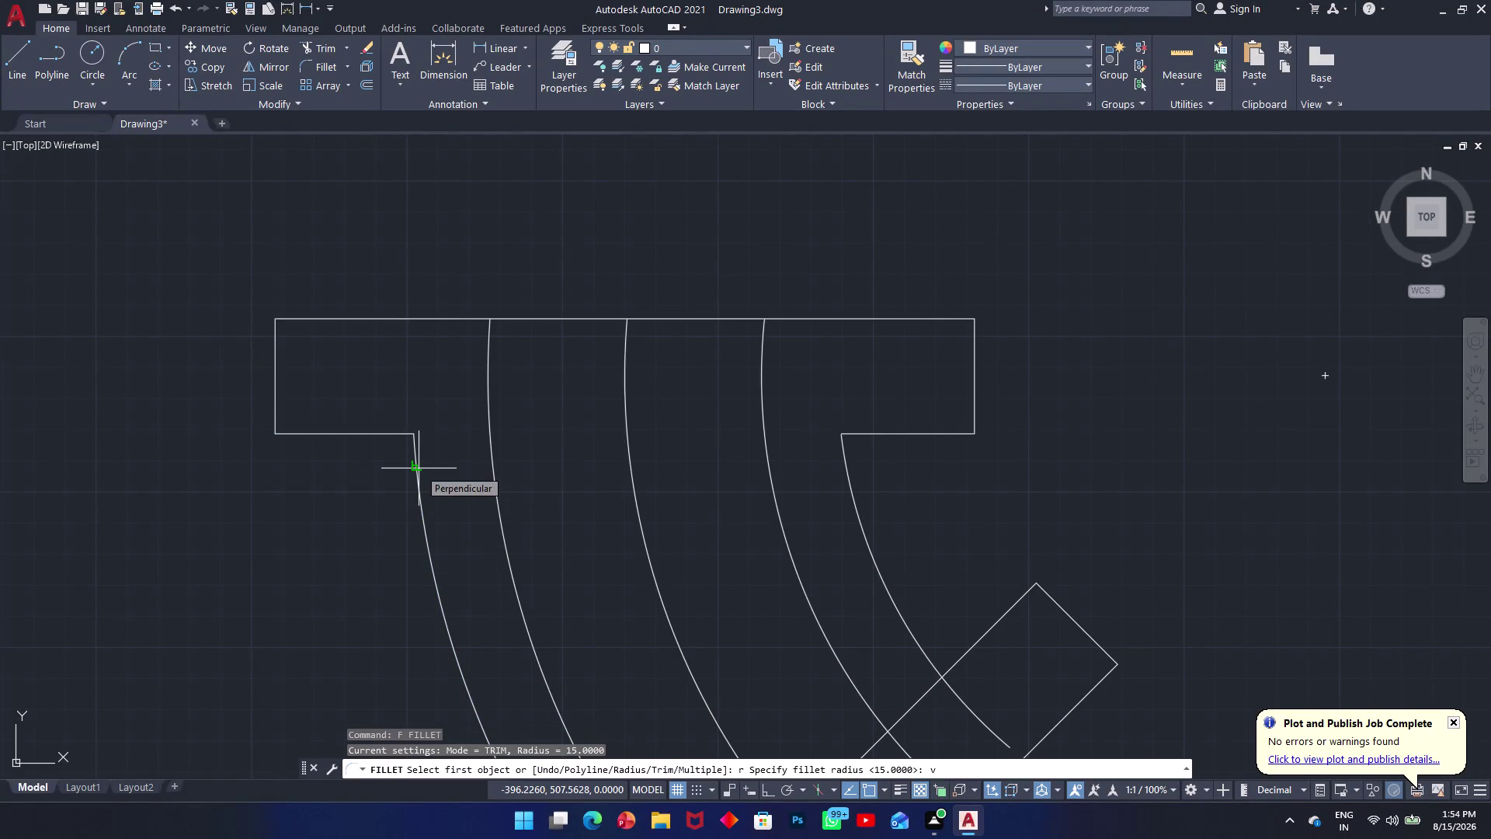
key(r)
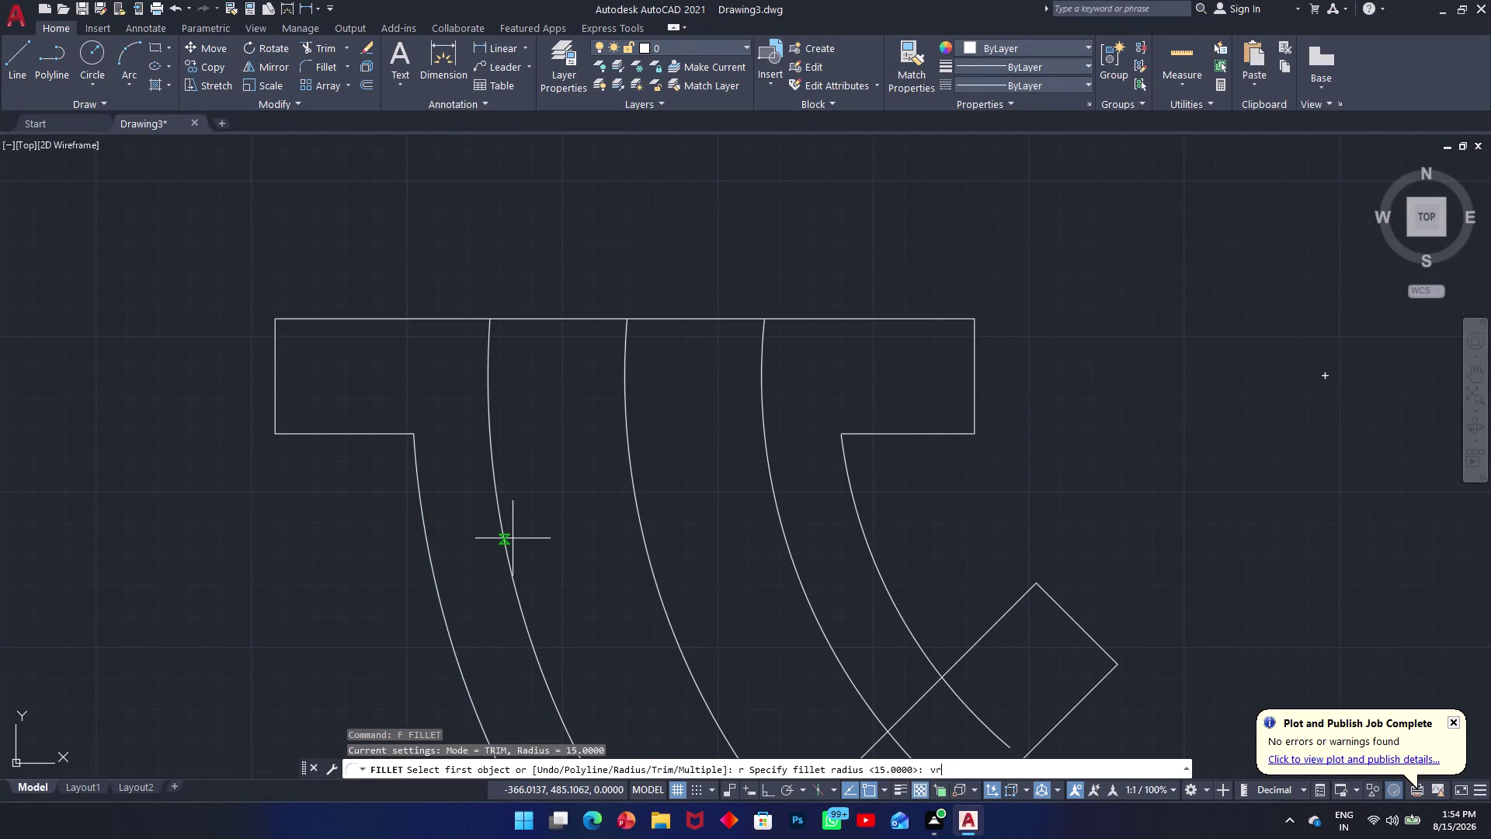
key(BackSpace)
key(BackSpace)
key(BackSpace)
key(BackSpace)
key(BackSpace)
key(Escape)
text(f)
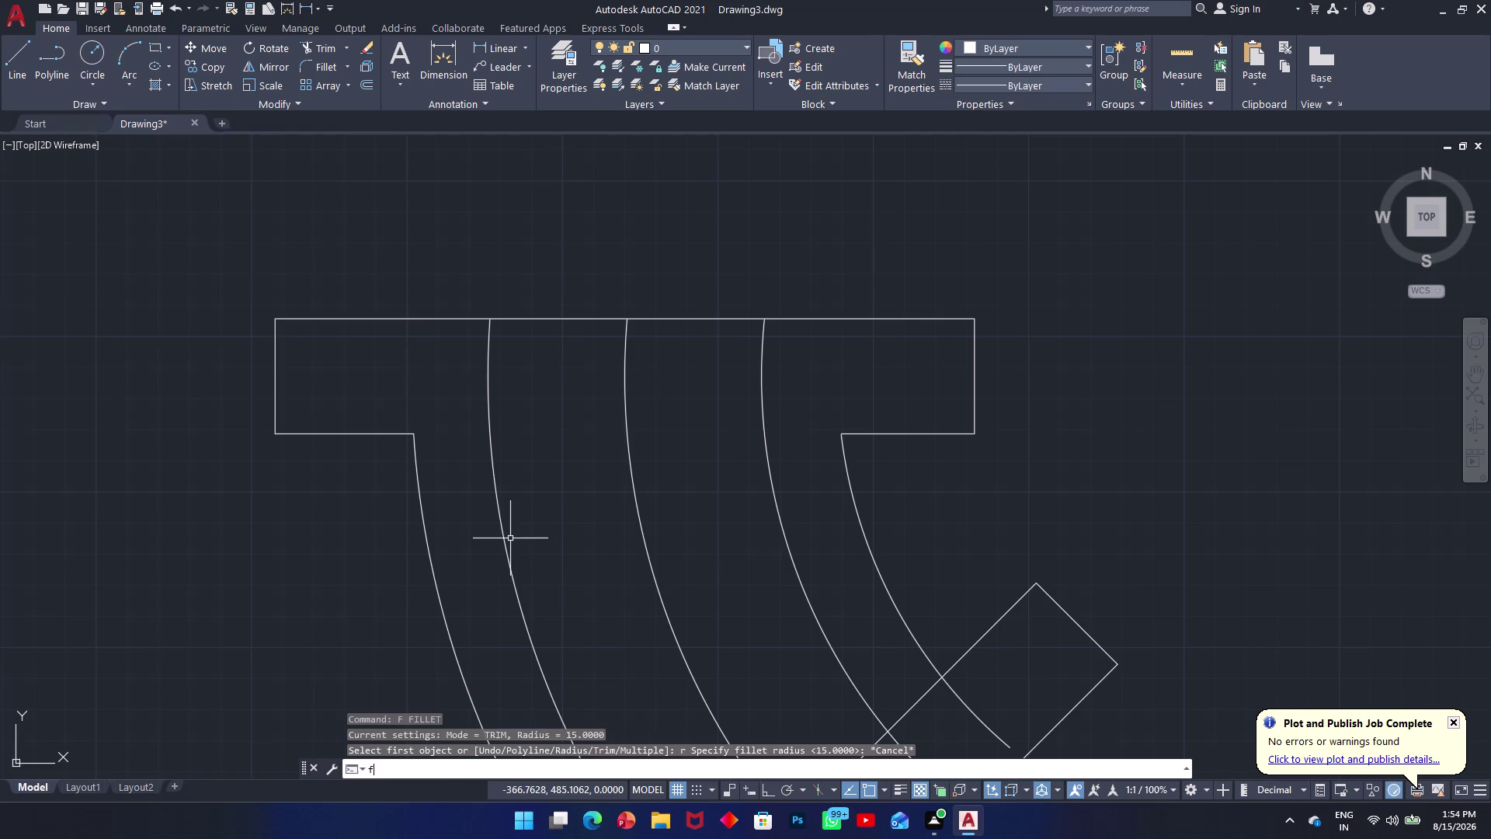
key(space)
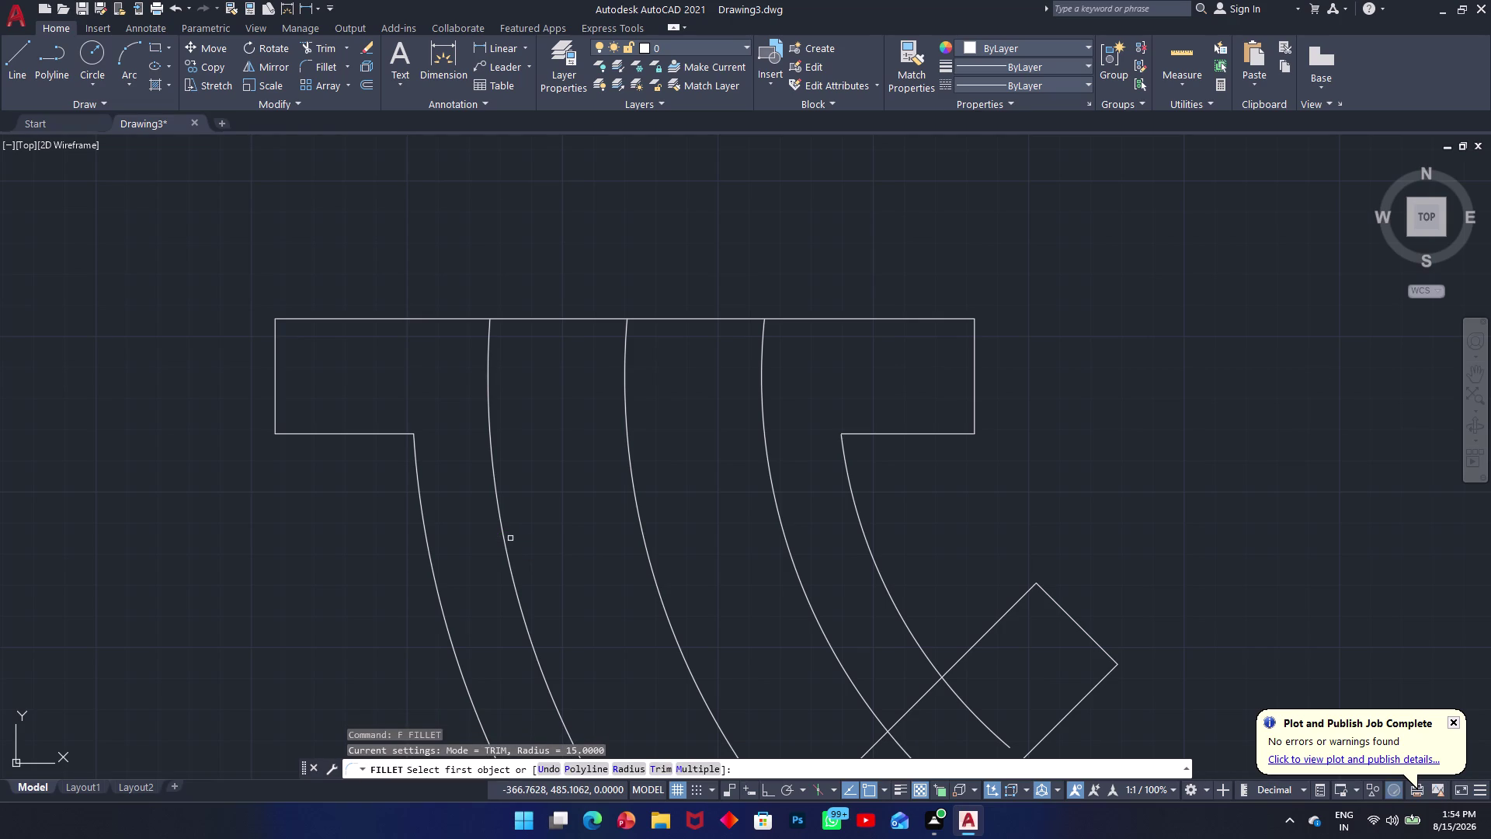
key(r)
key(space)
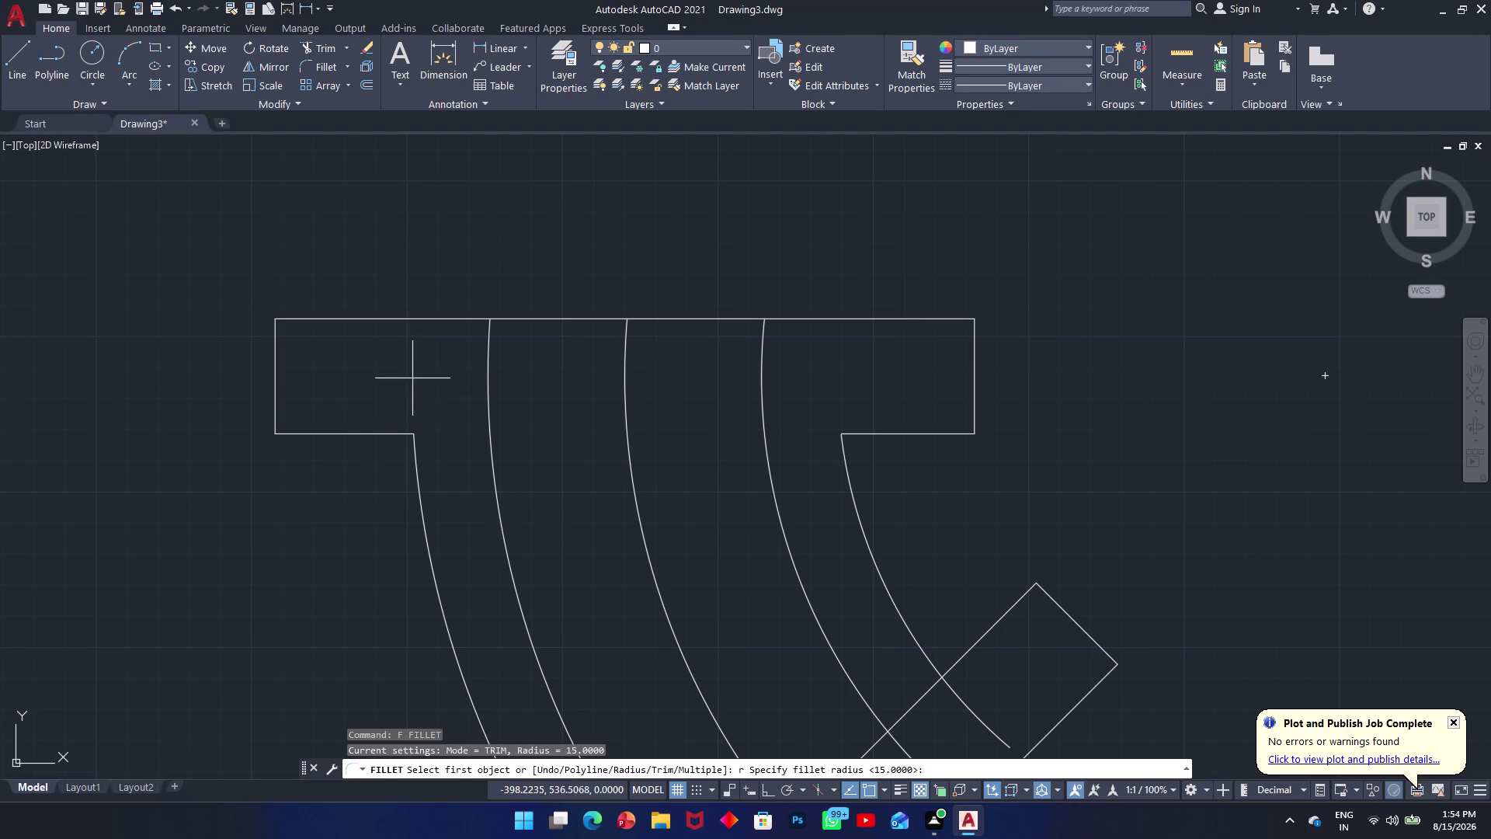
text(15)
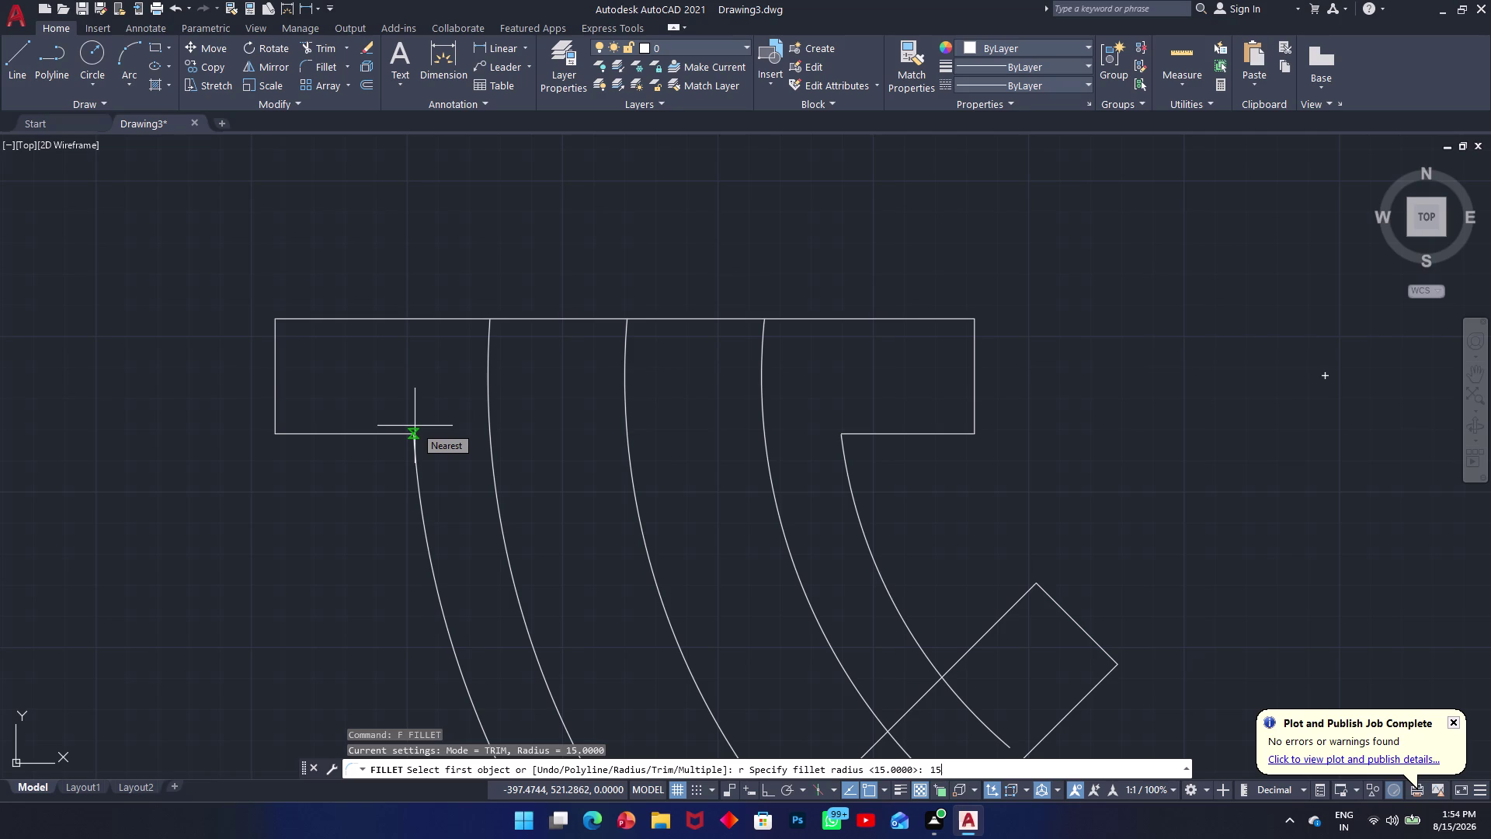
key(space)
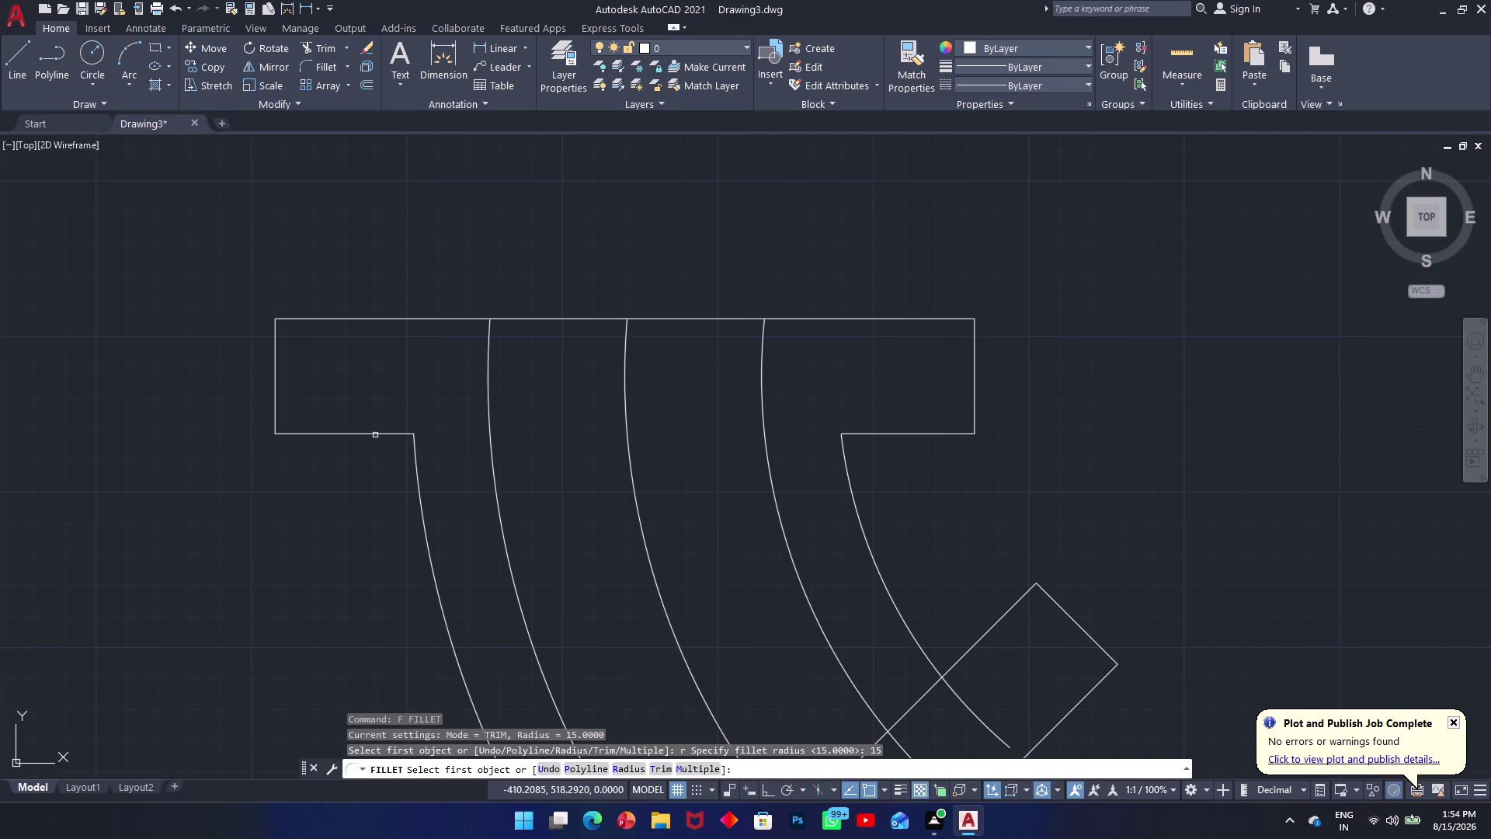
click(375, 435)
click(416, 466)
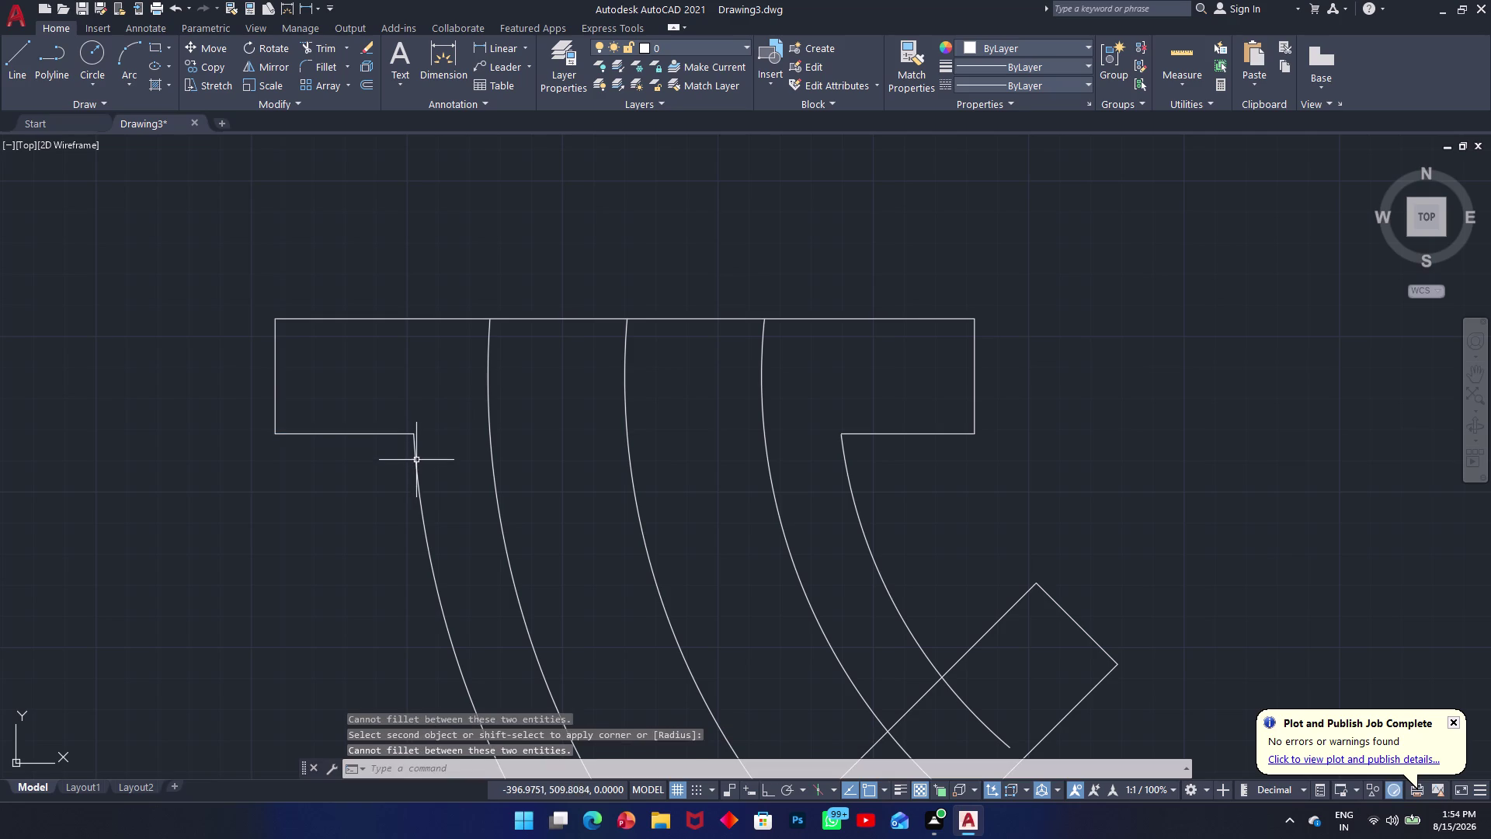
click(416, 453)
click(399, 436)
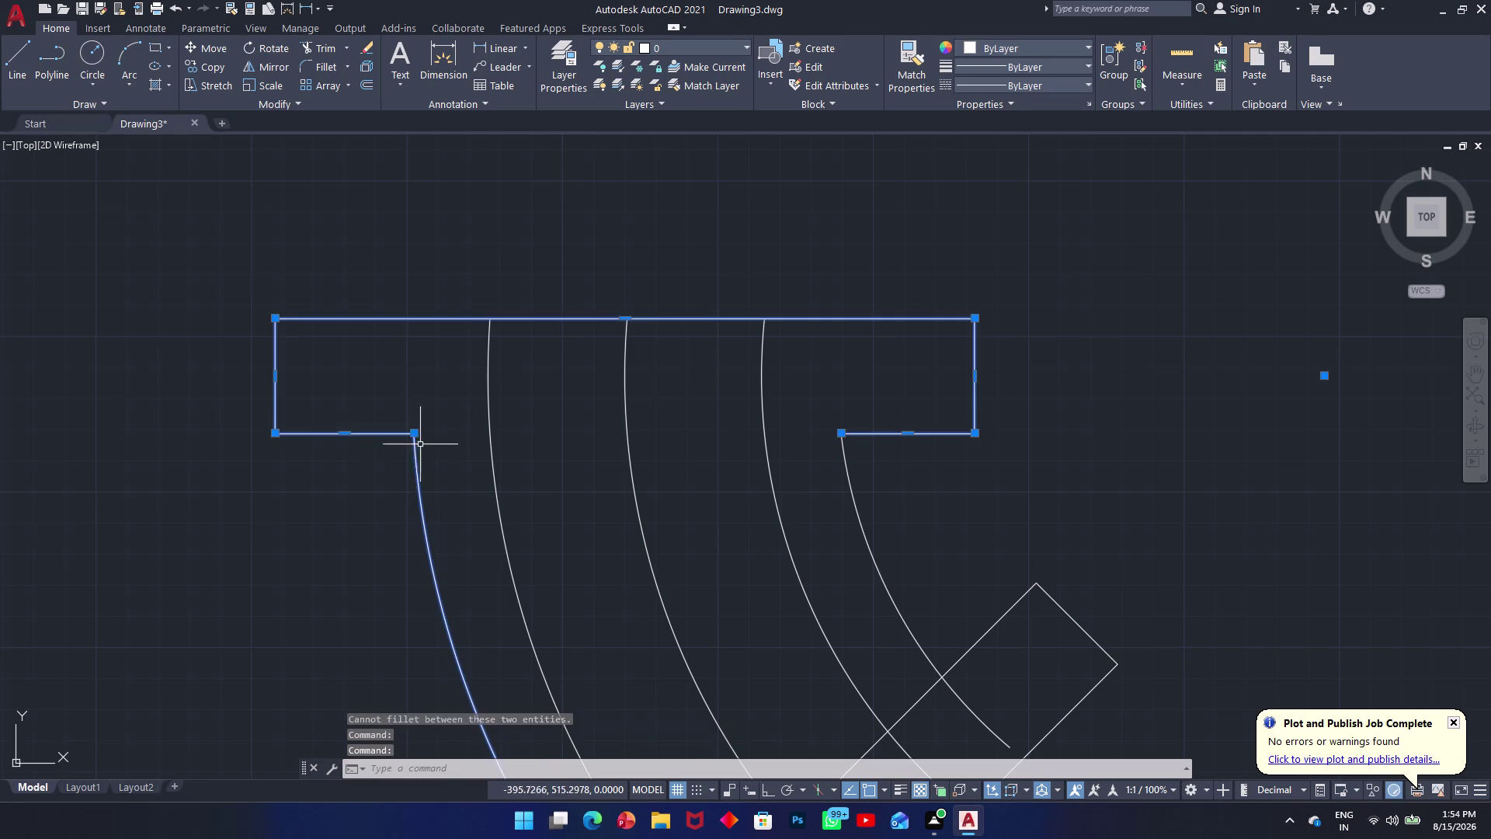
key(Escape)
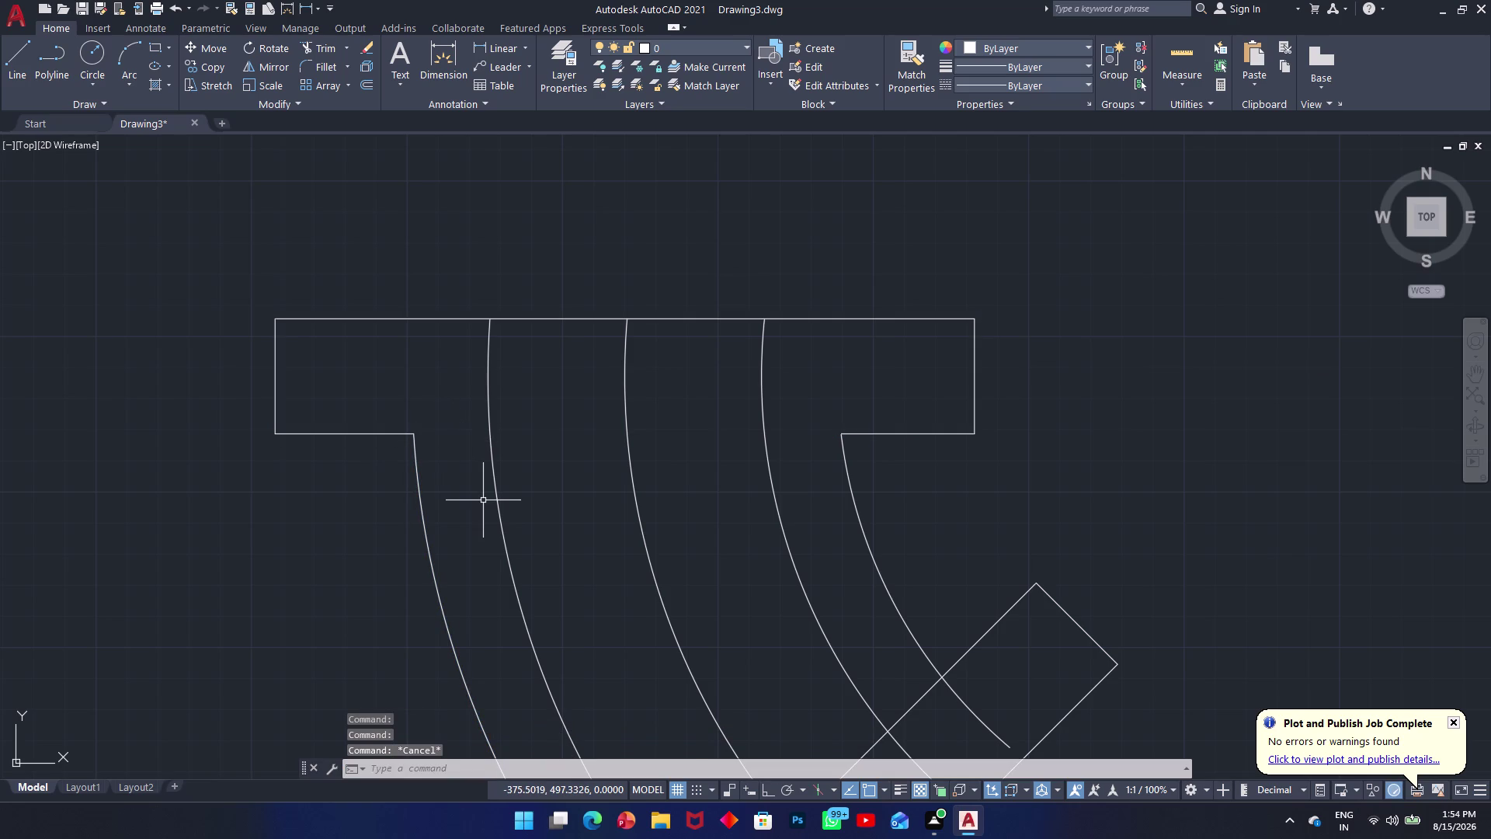
text(f)
key(space)
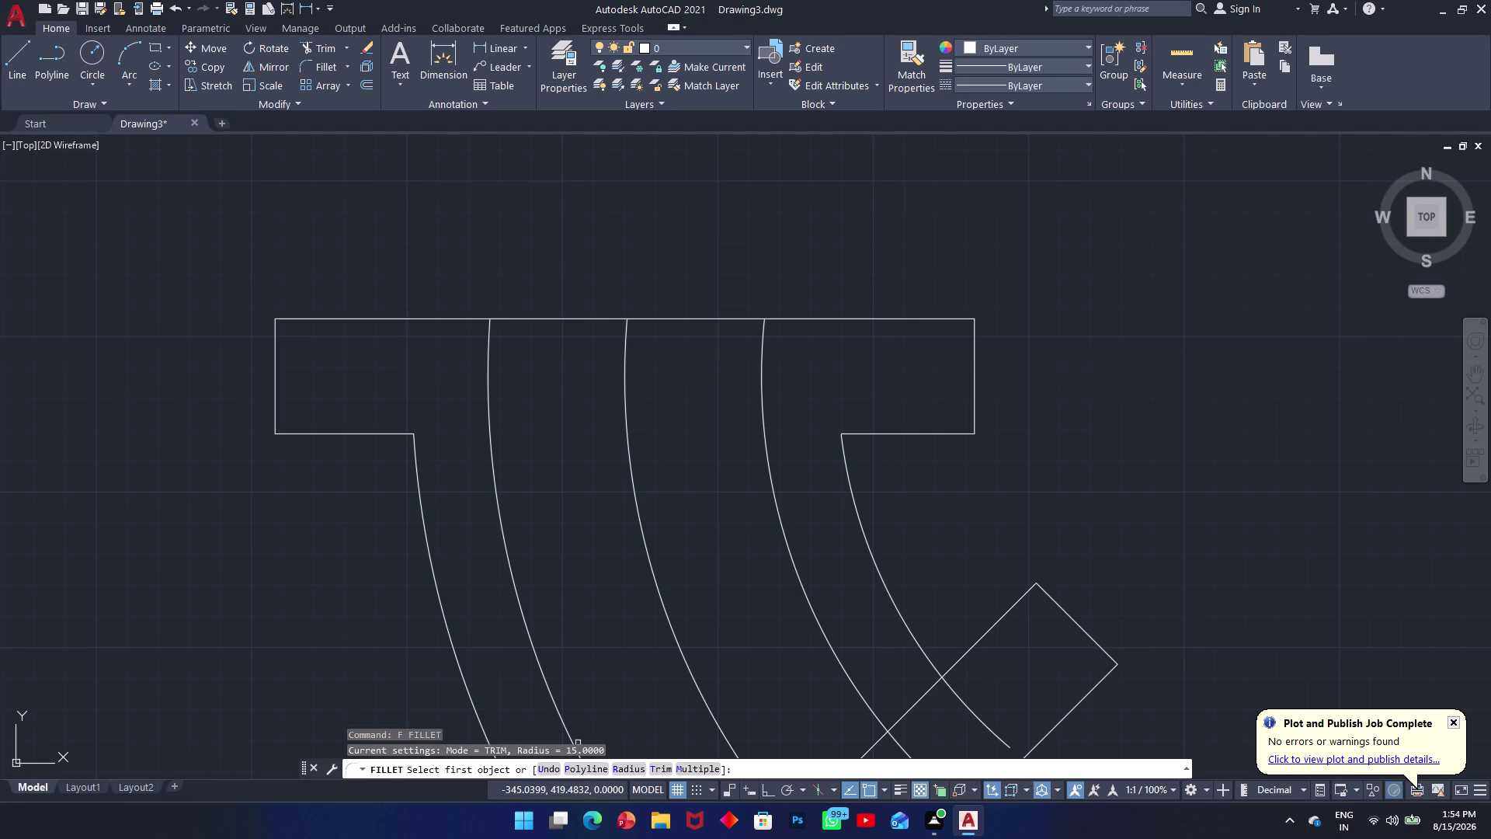
click(616, 768)
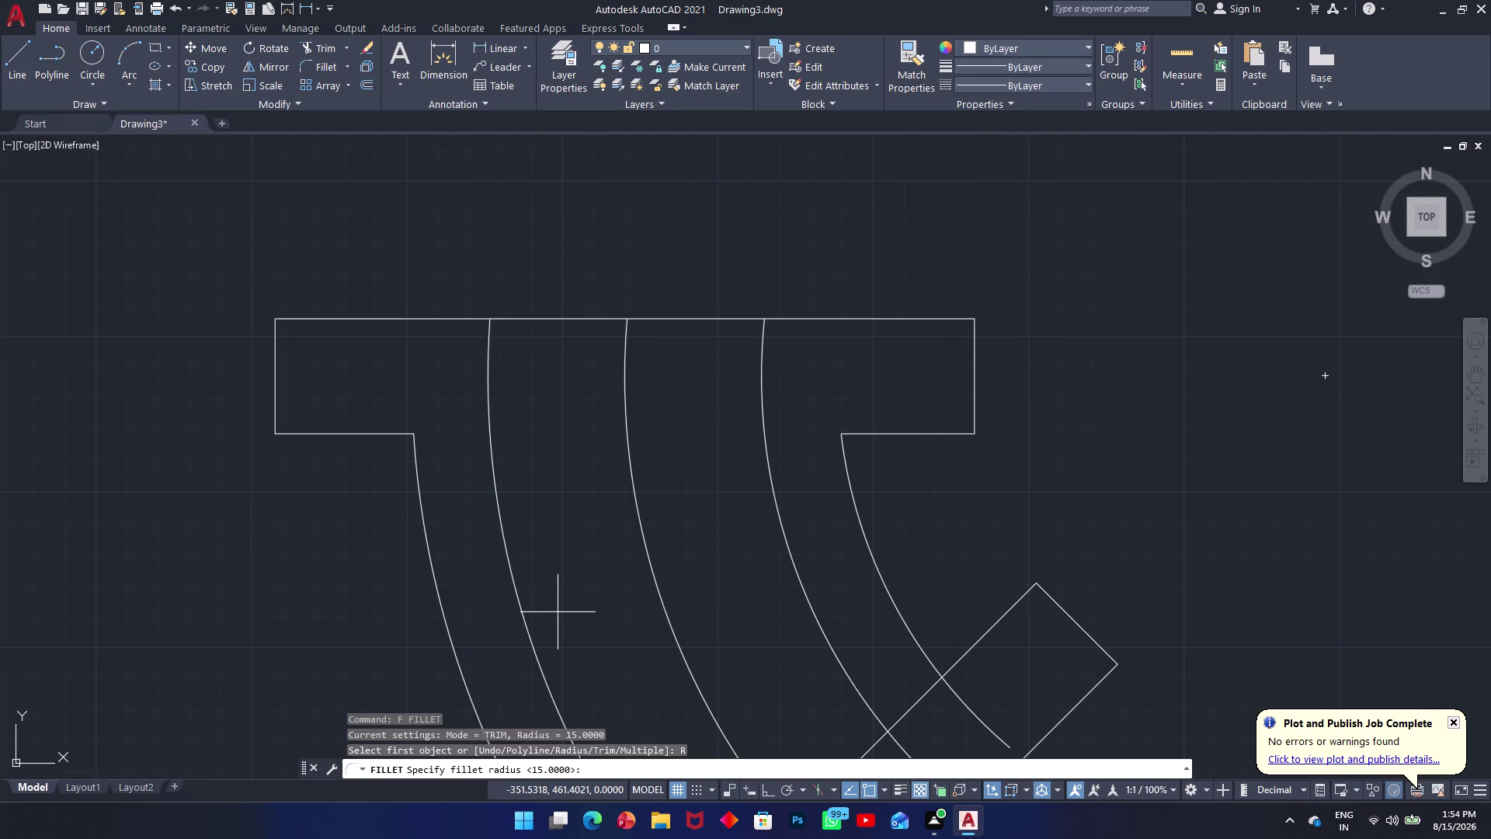
text(15)
key(space)
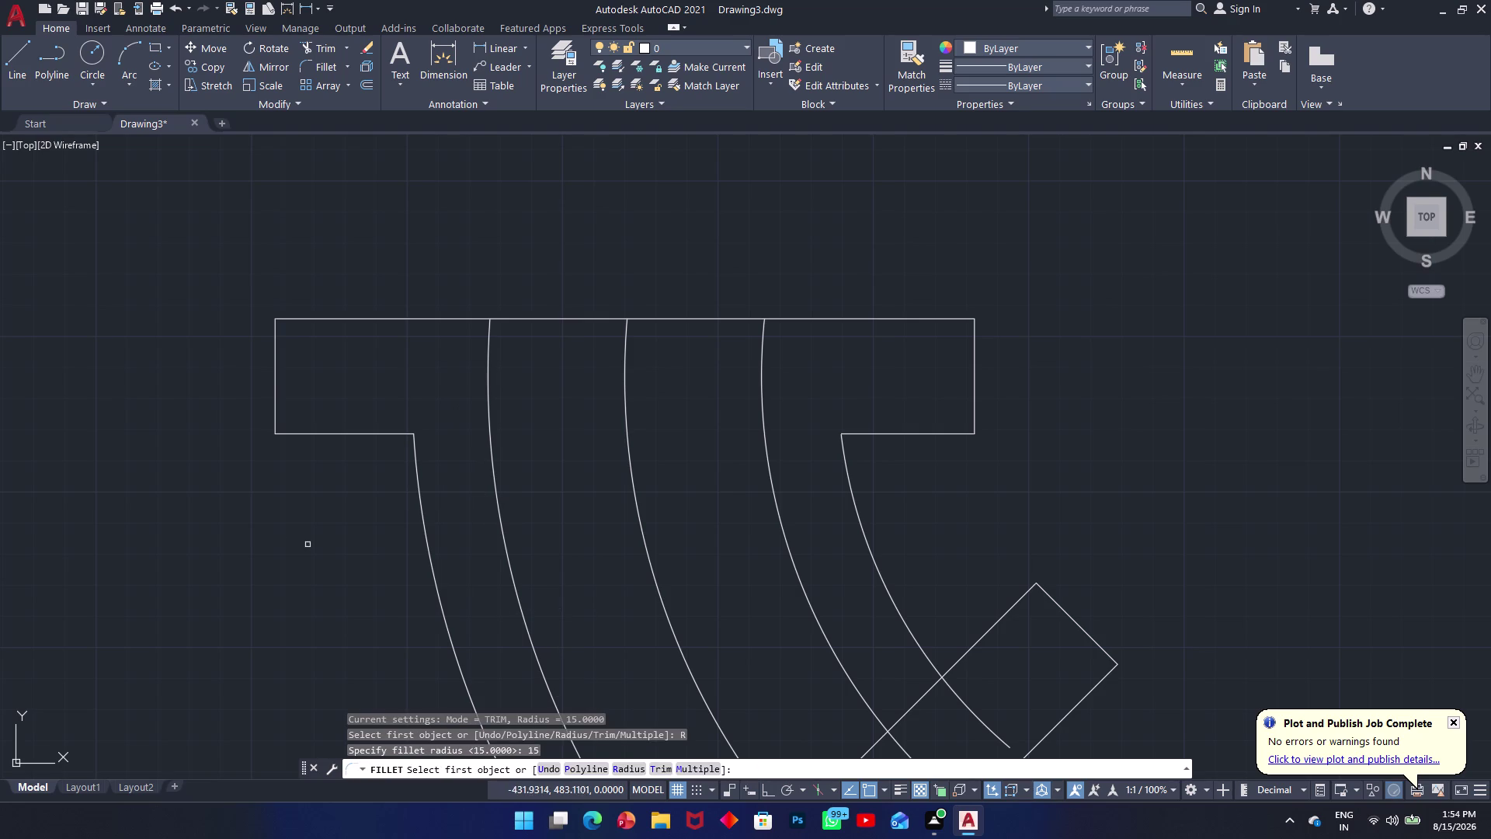
click(380, 435)
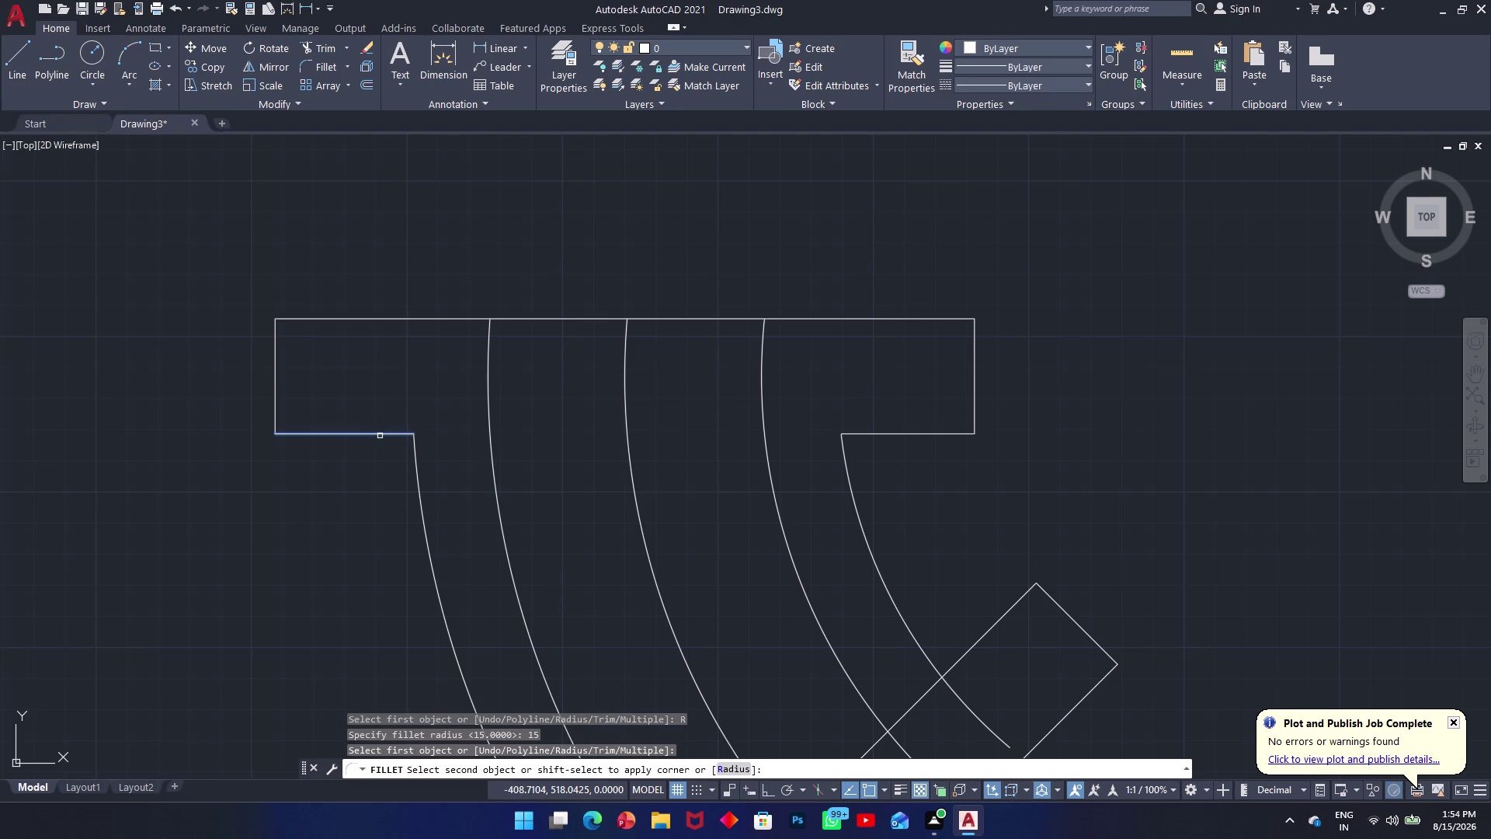
click(418, 467)
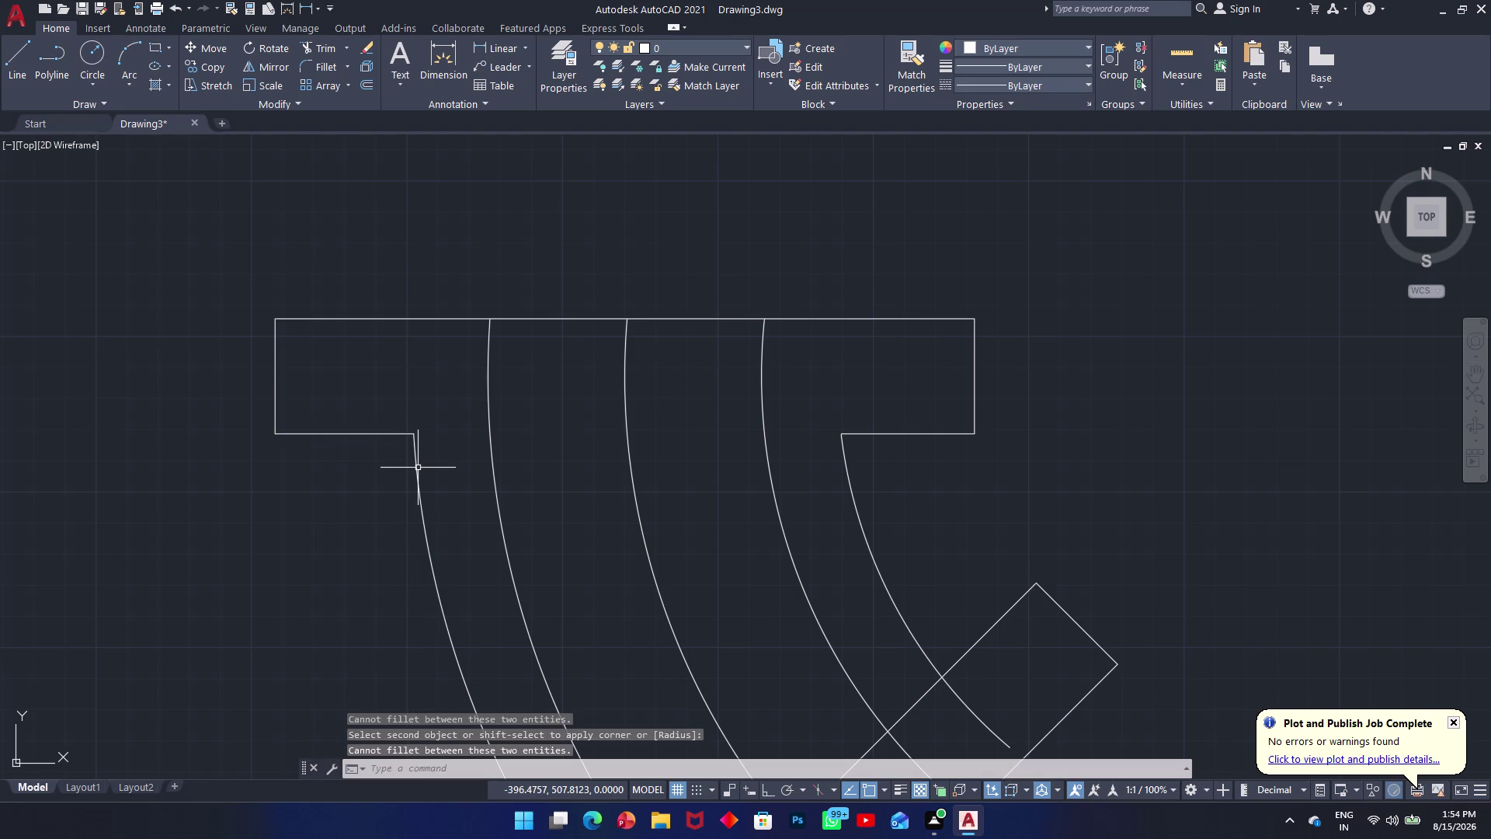
key(Escape)
key(space)
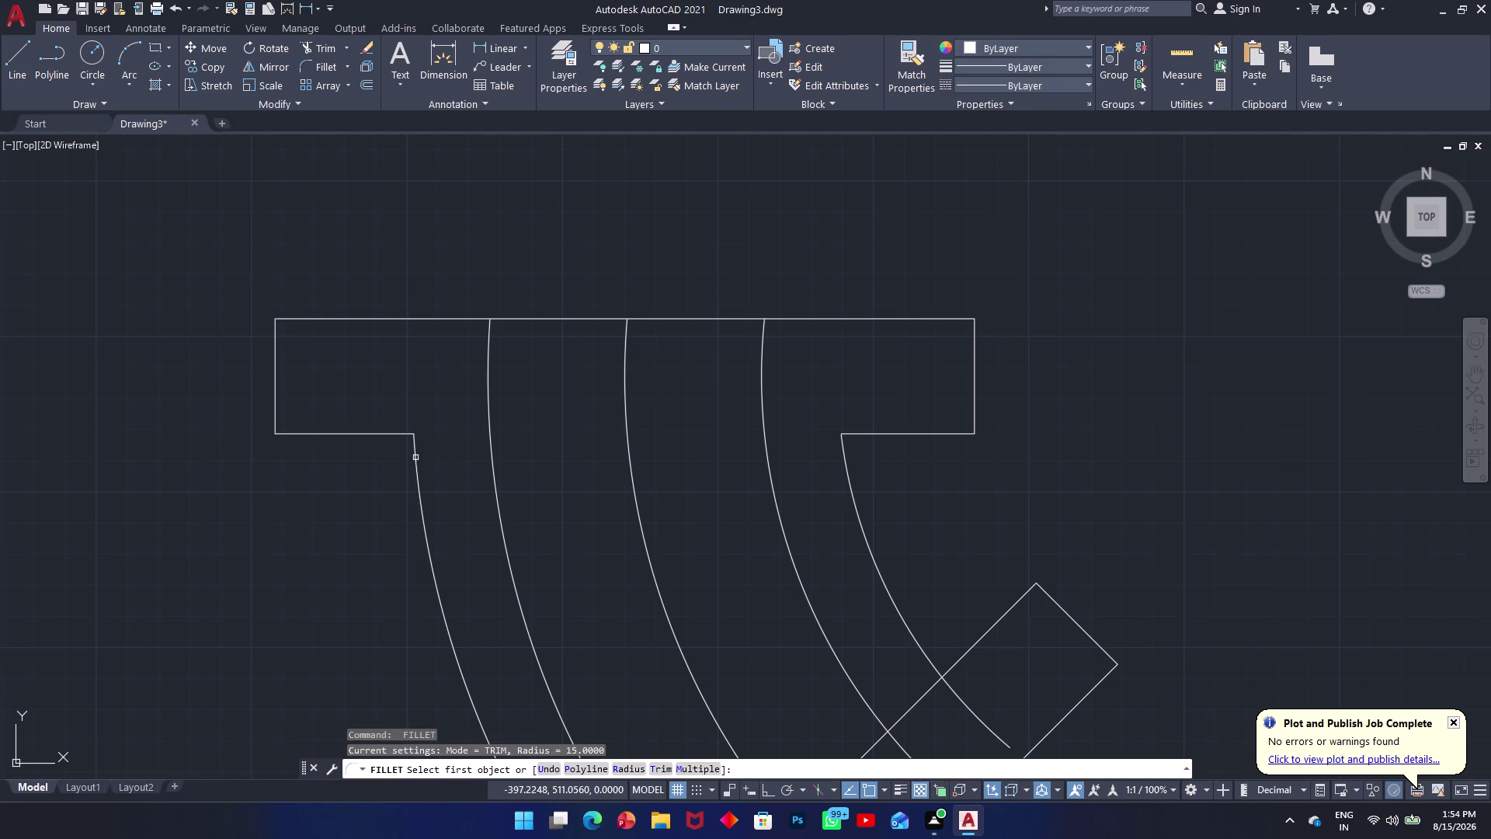
key(space)
key(space)
key(r)
key(space)
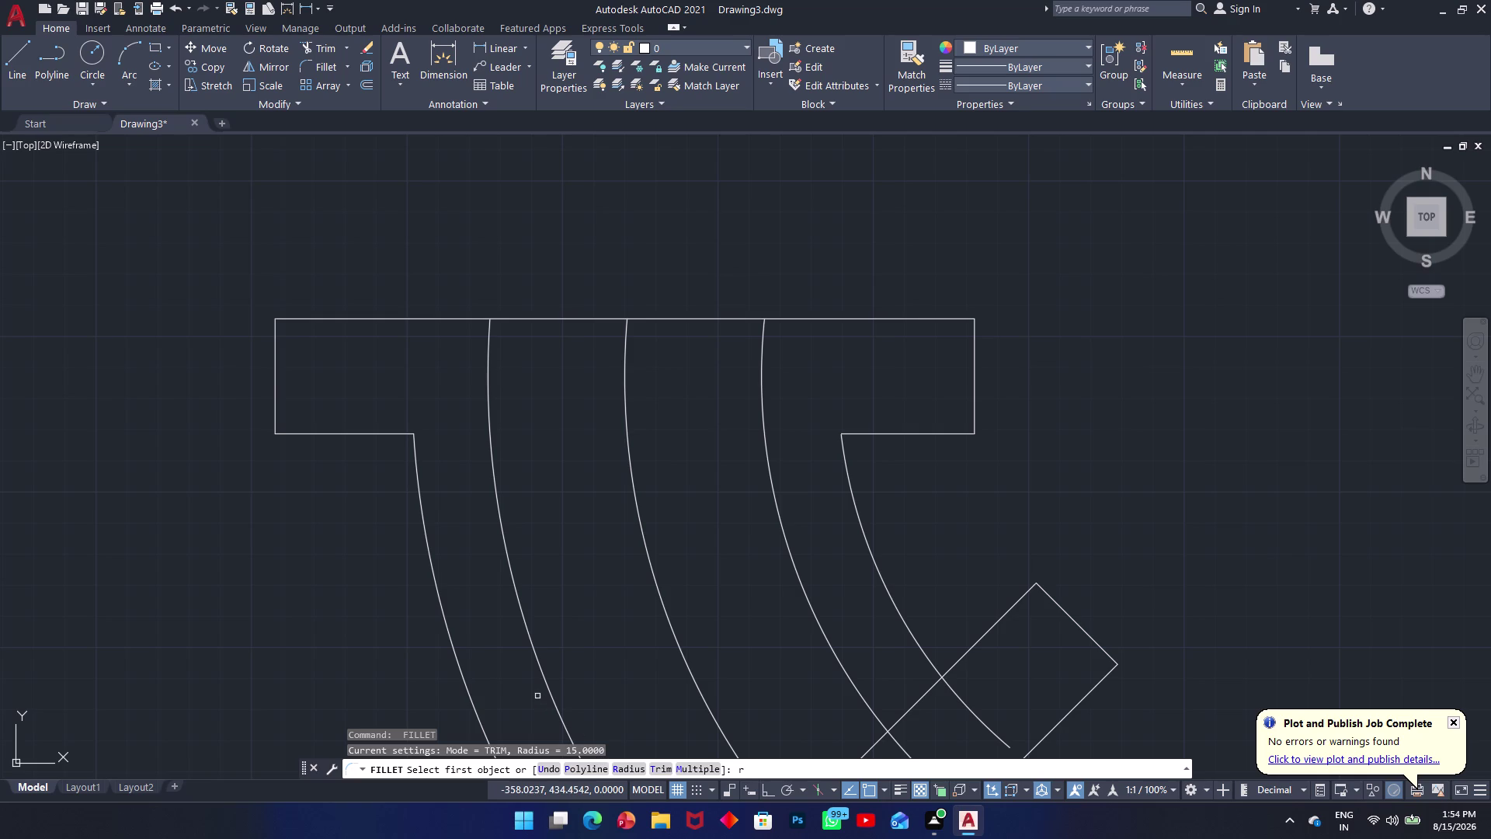
key(space)
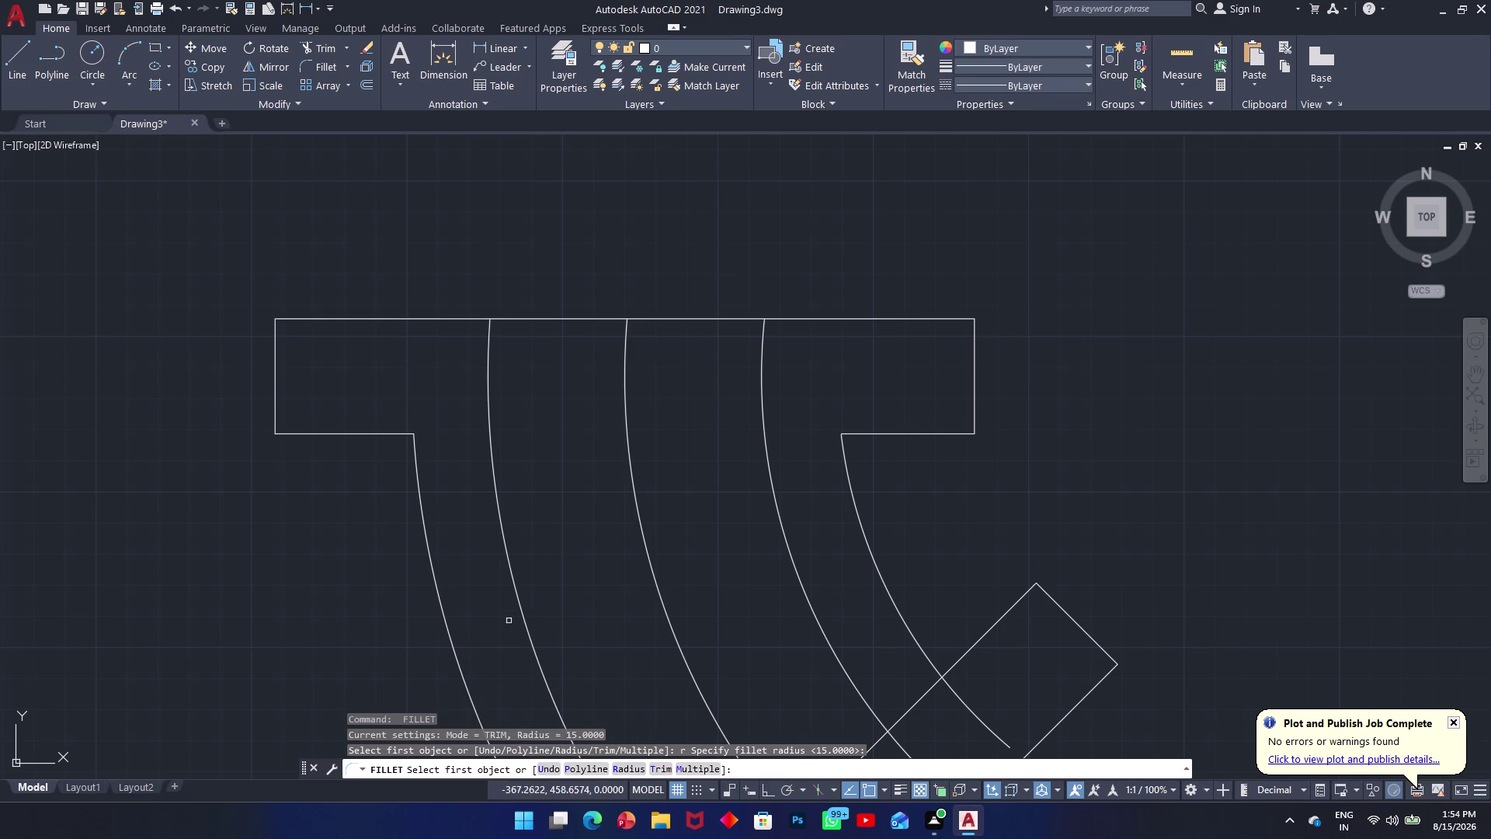
click(424, 526)
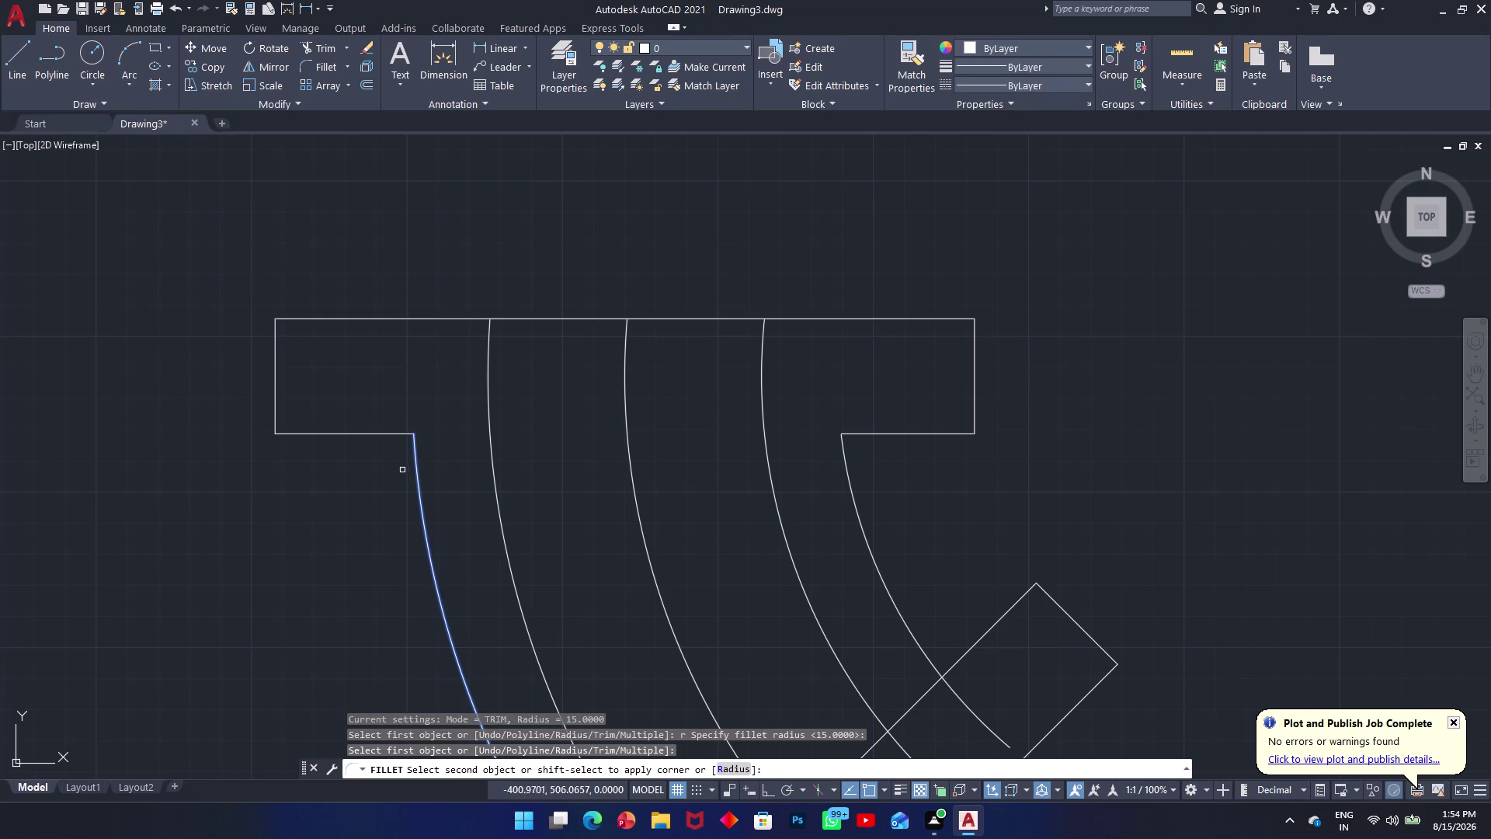
click(398, 434)
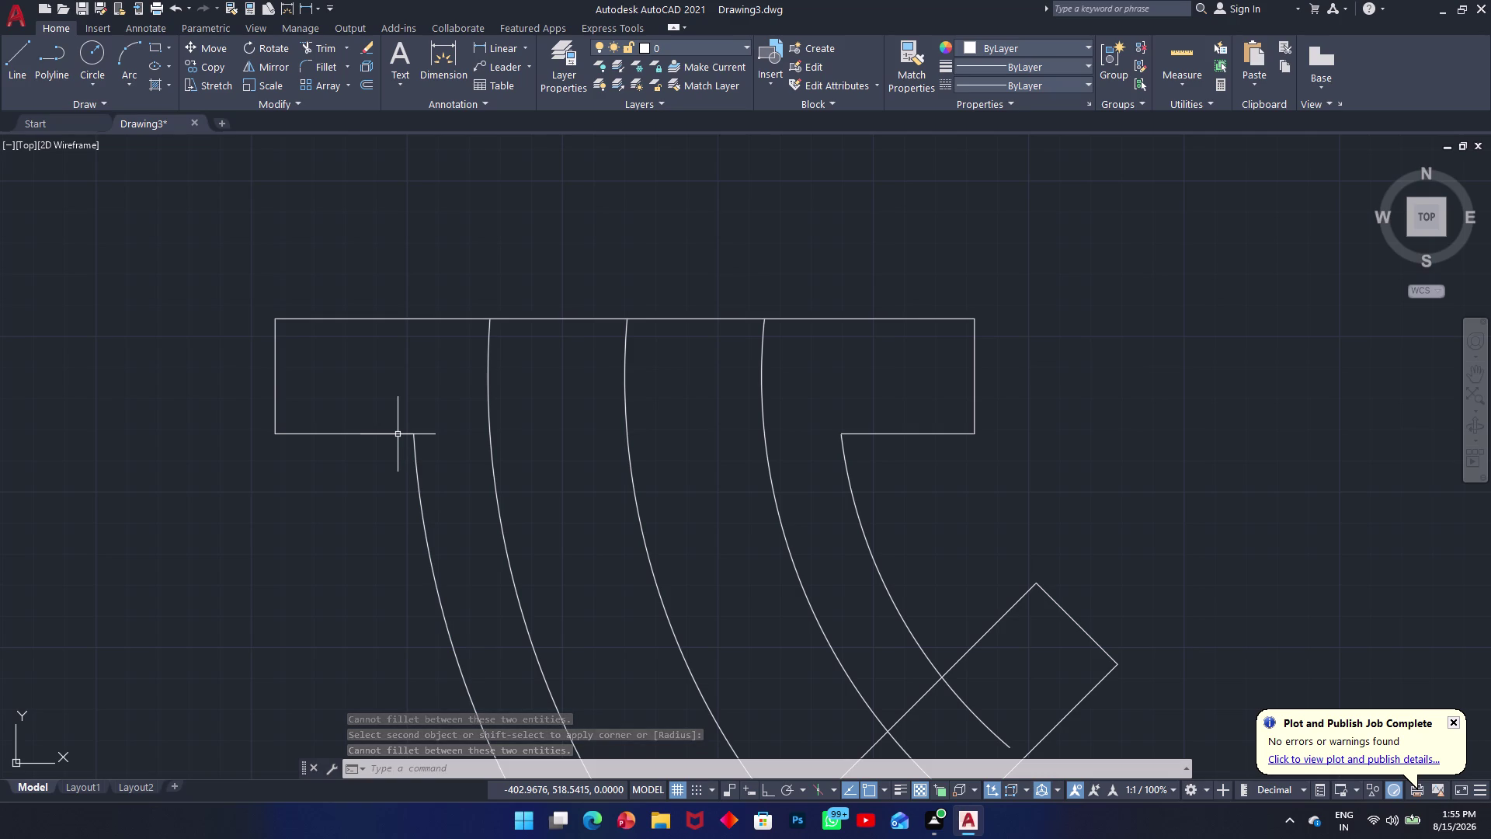
key(Escape)
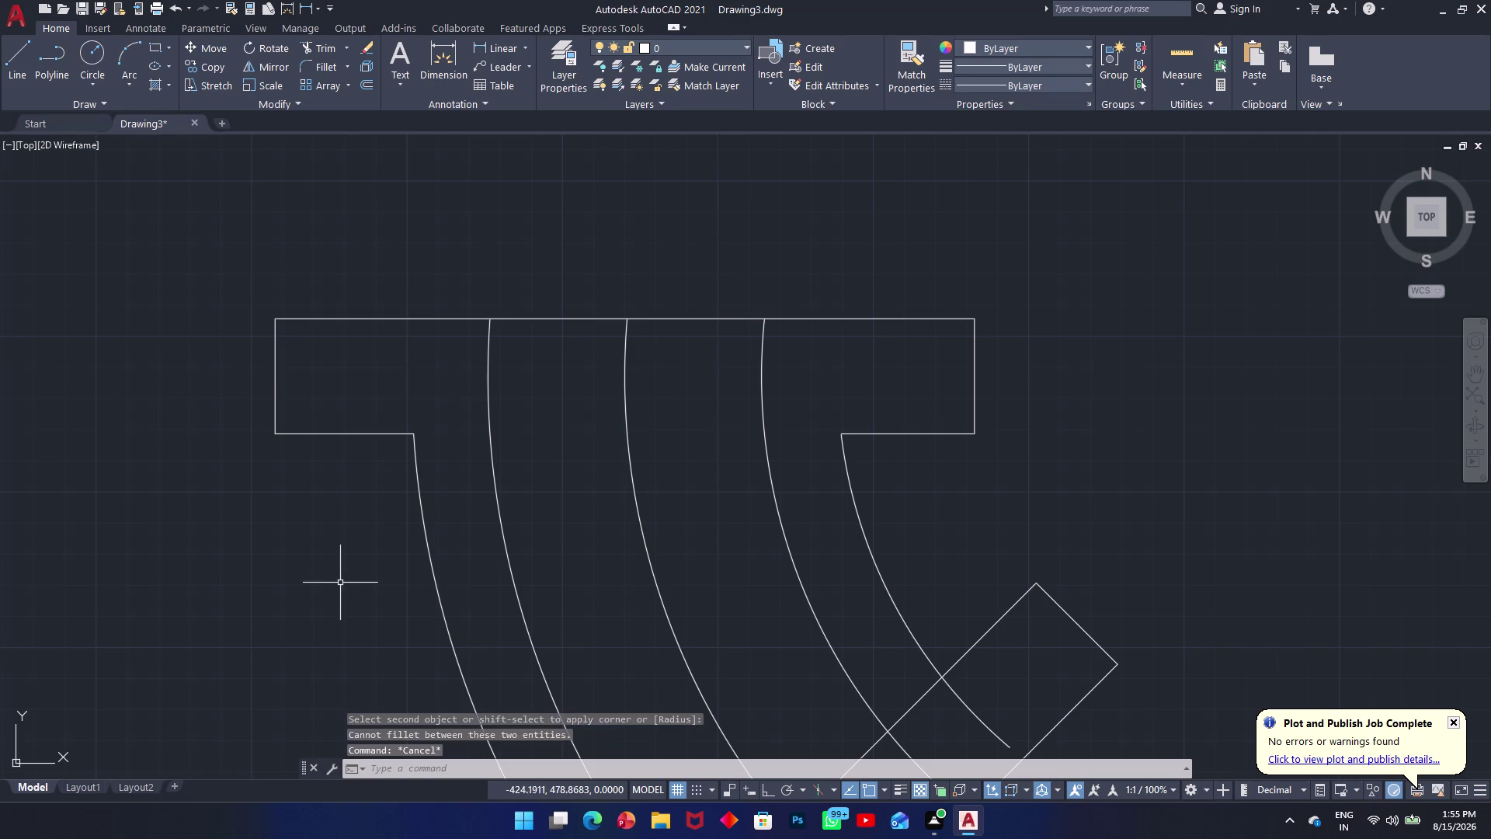
text(c)
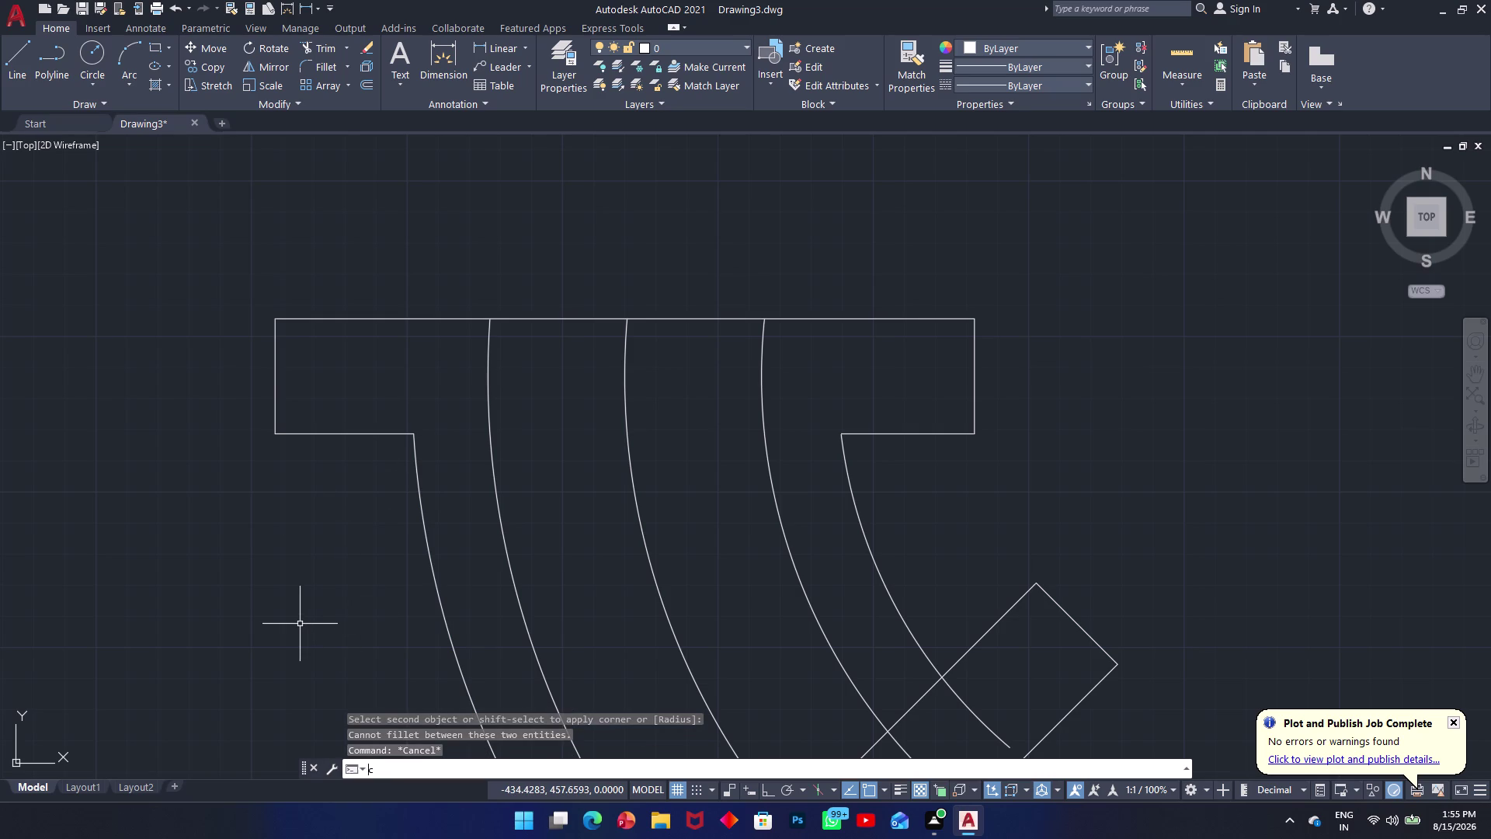
key(space)
click(322, 521)
click(359, 543)
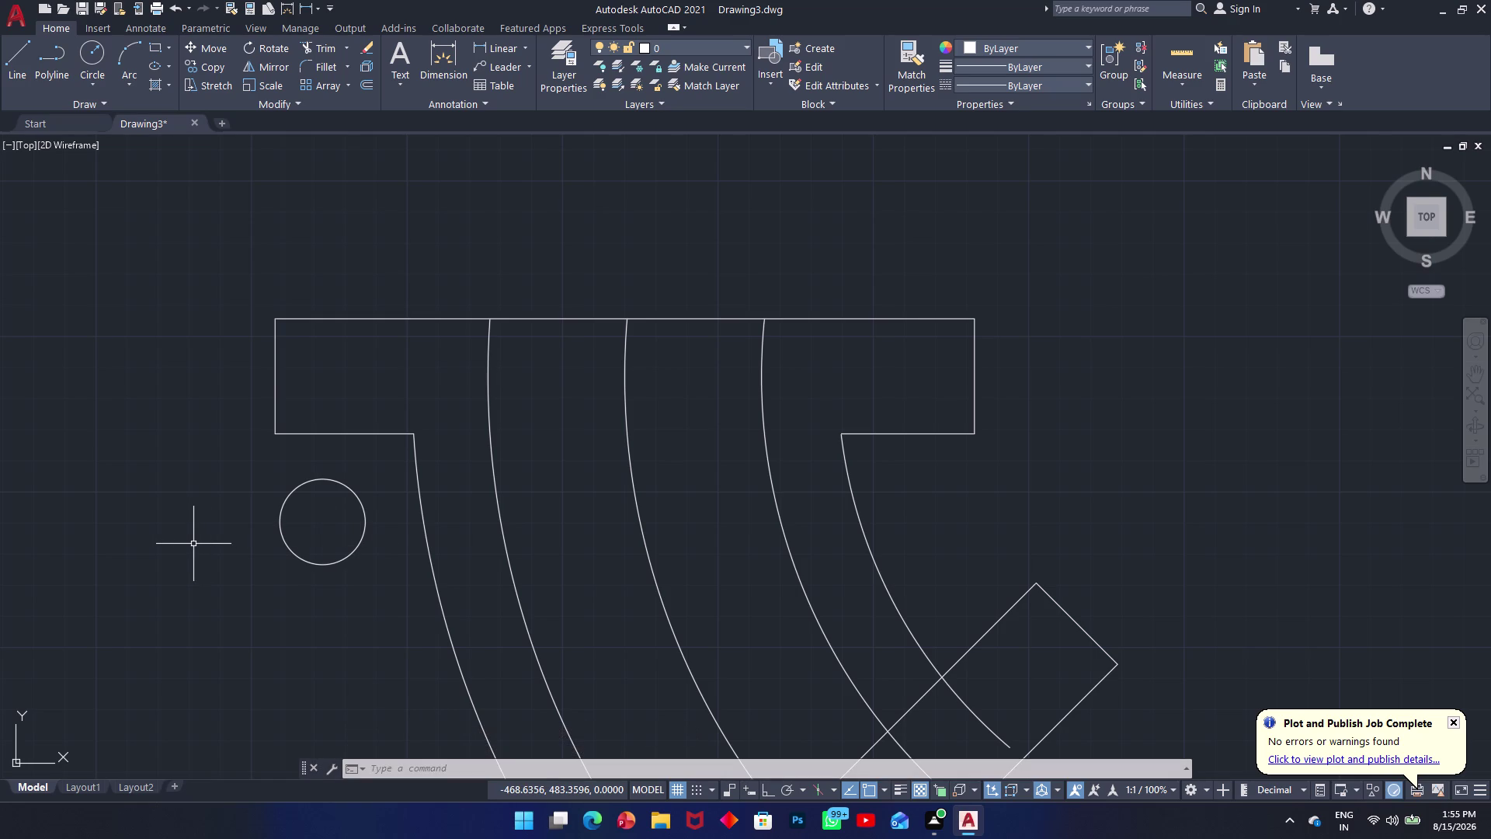
key(ctrl+z)
text(c)
key(space)
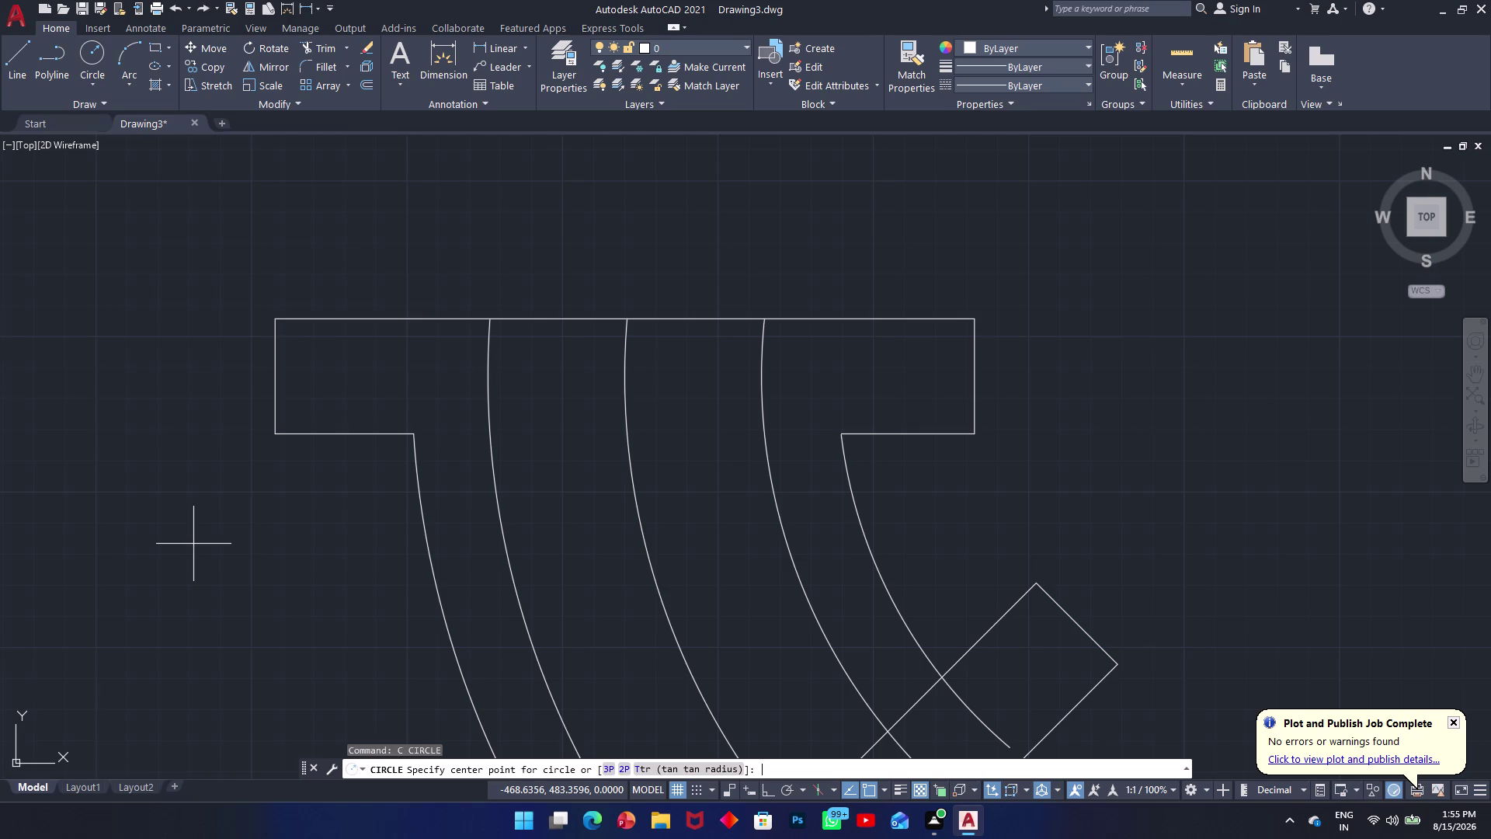
click(193, 544)
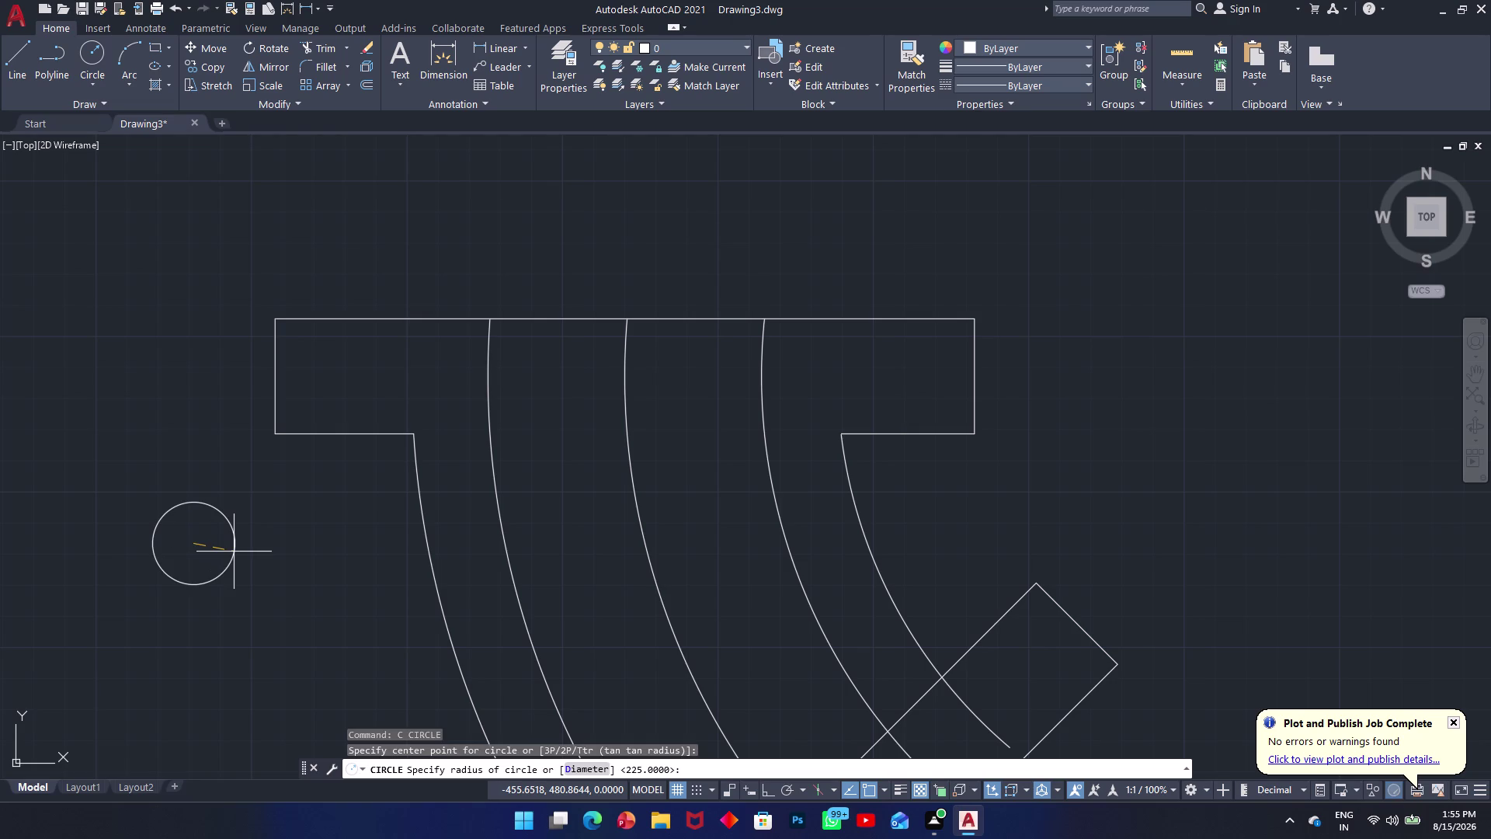
text(15)
key(Return)
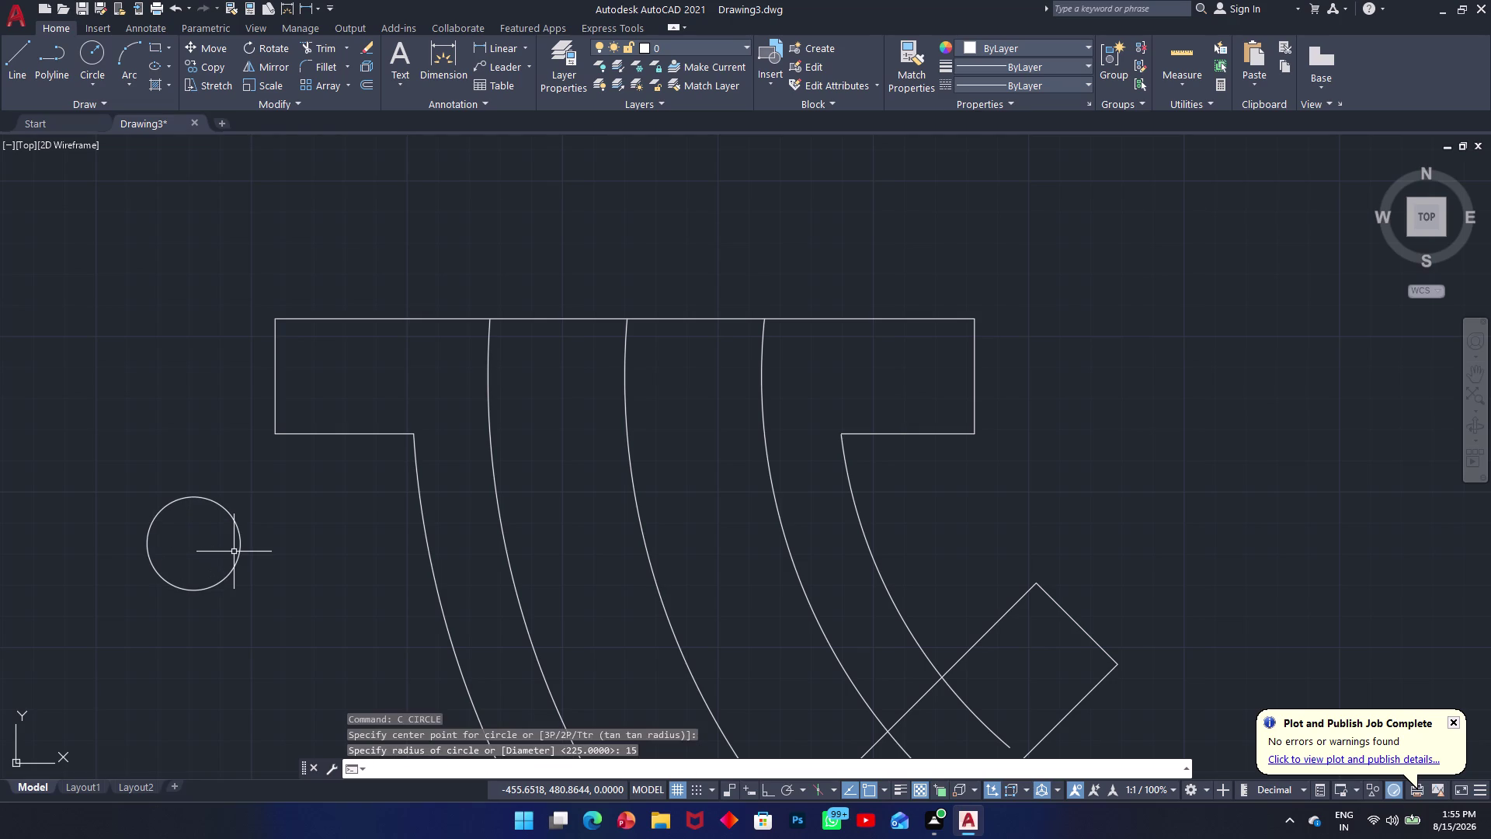
click(232, 577)
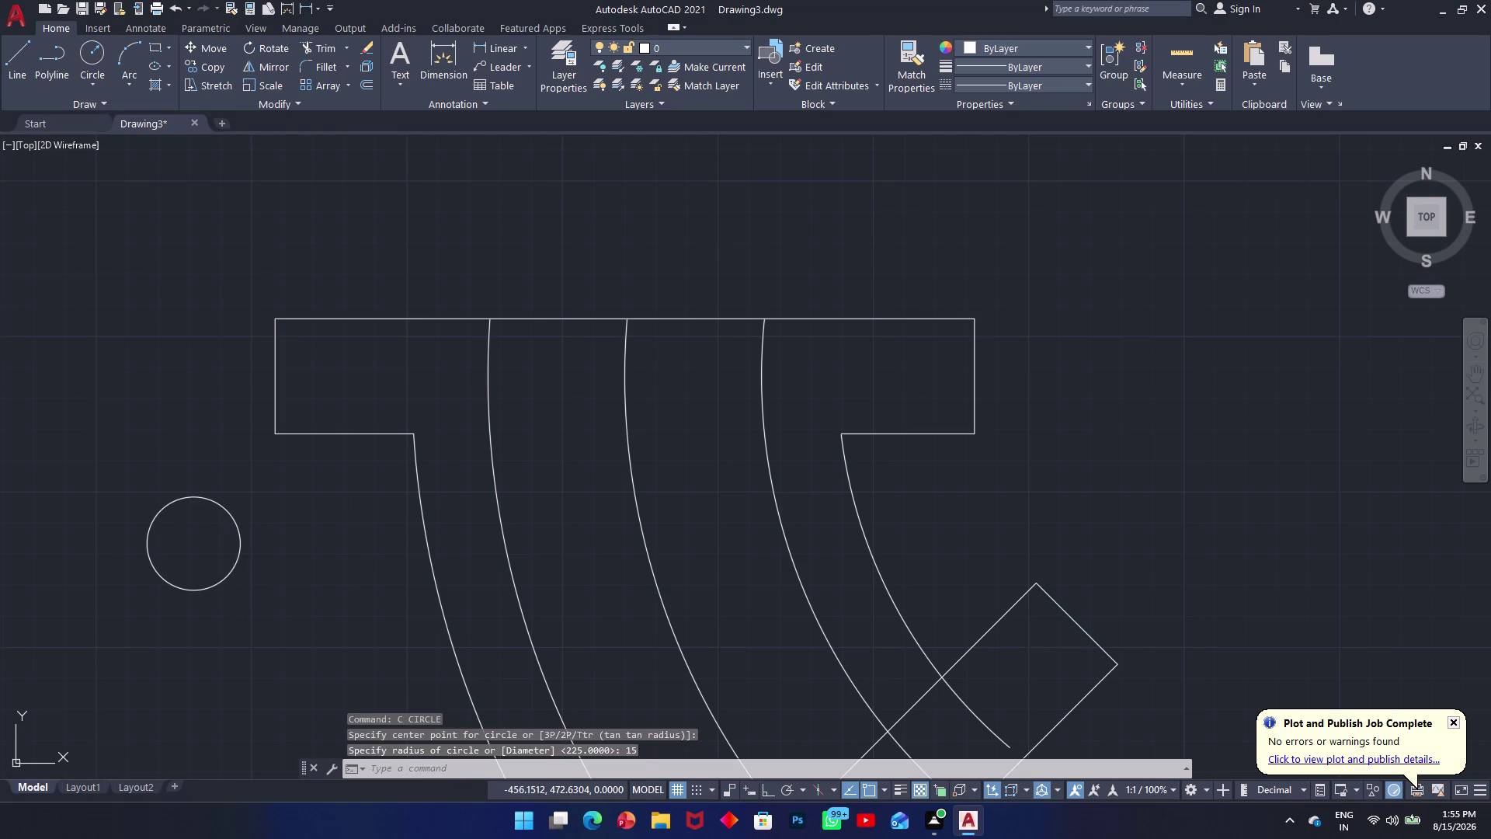
click(222, 568)
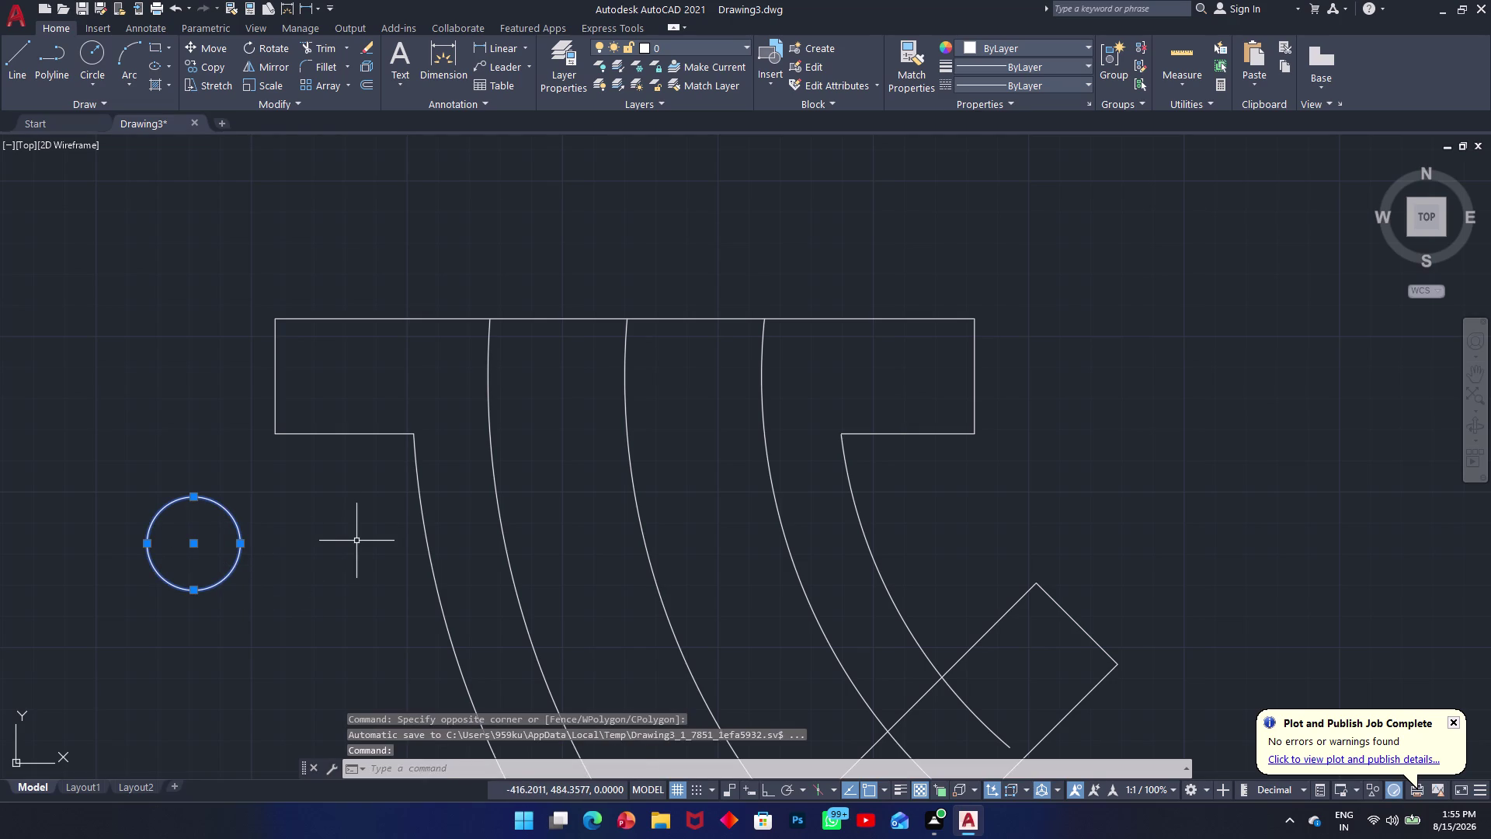
key(t)
text(an)
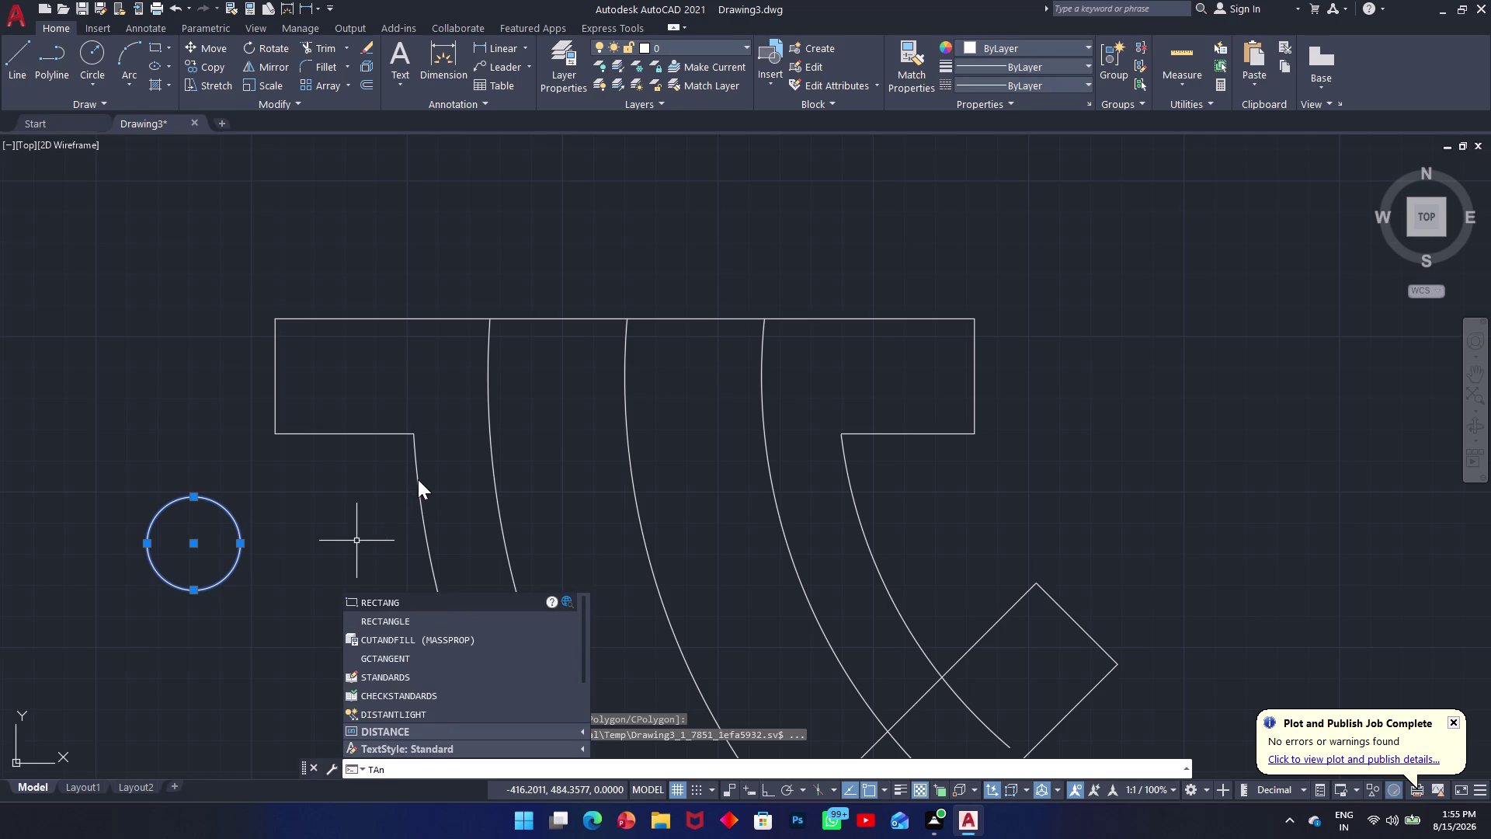
key(Escape)
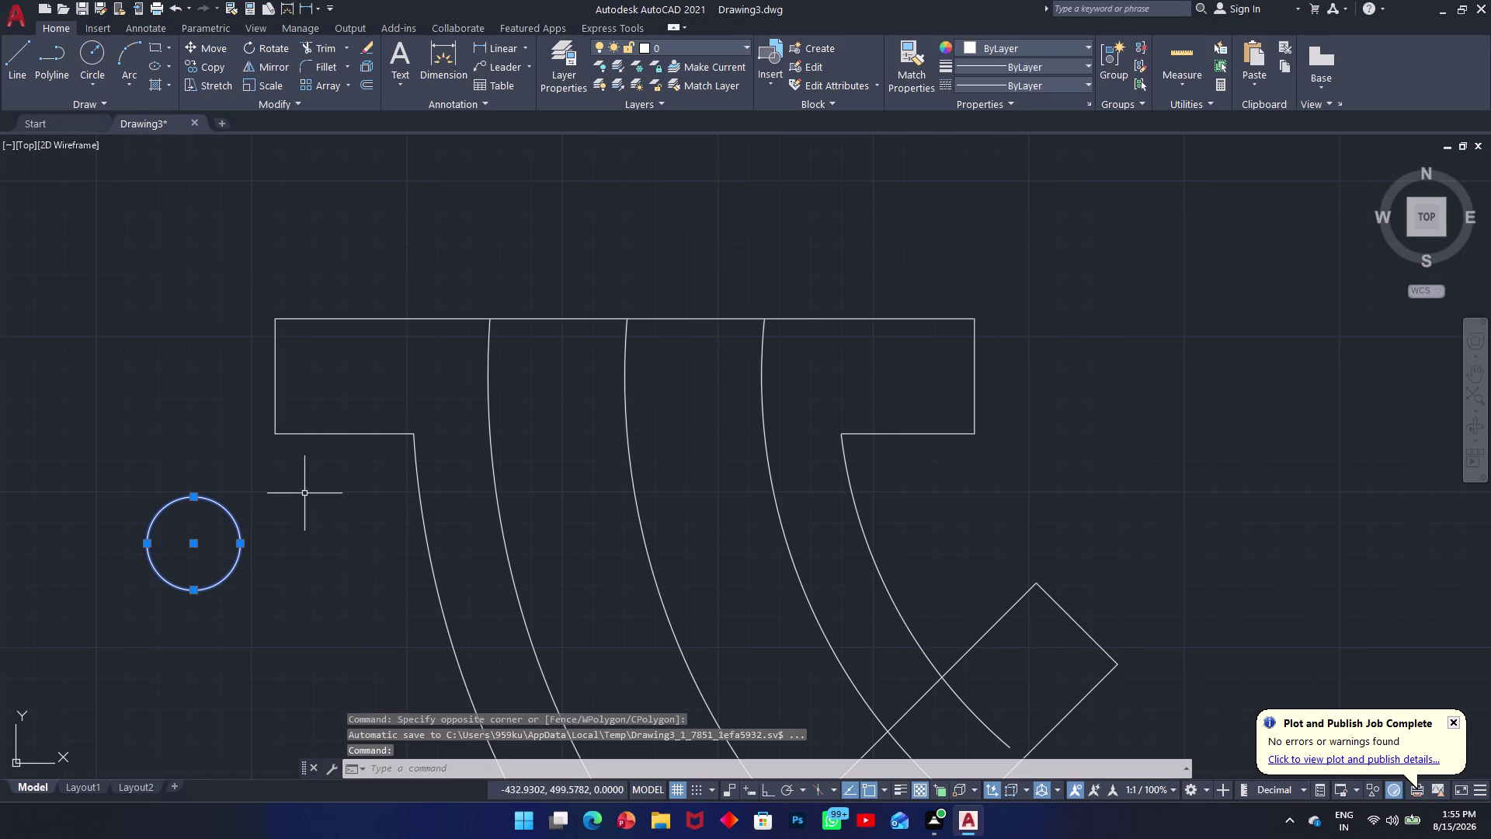
drag(297, 494, 246, 507)
click(143, 569)
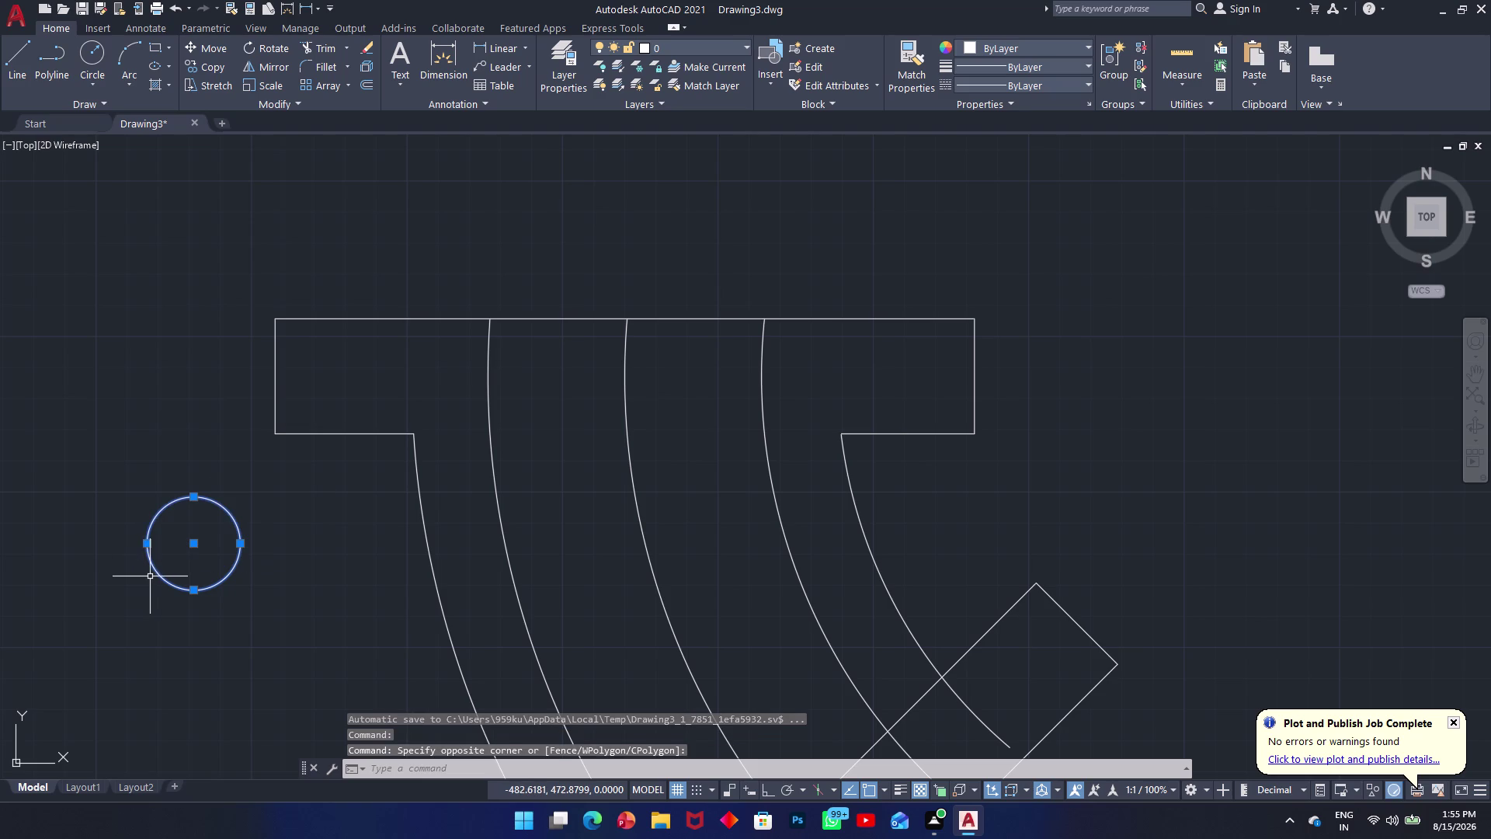
key(Delete)
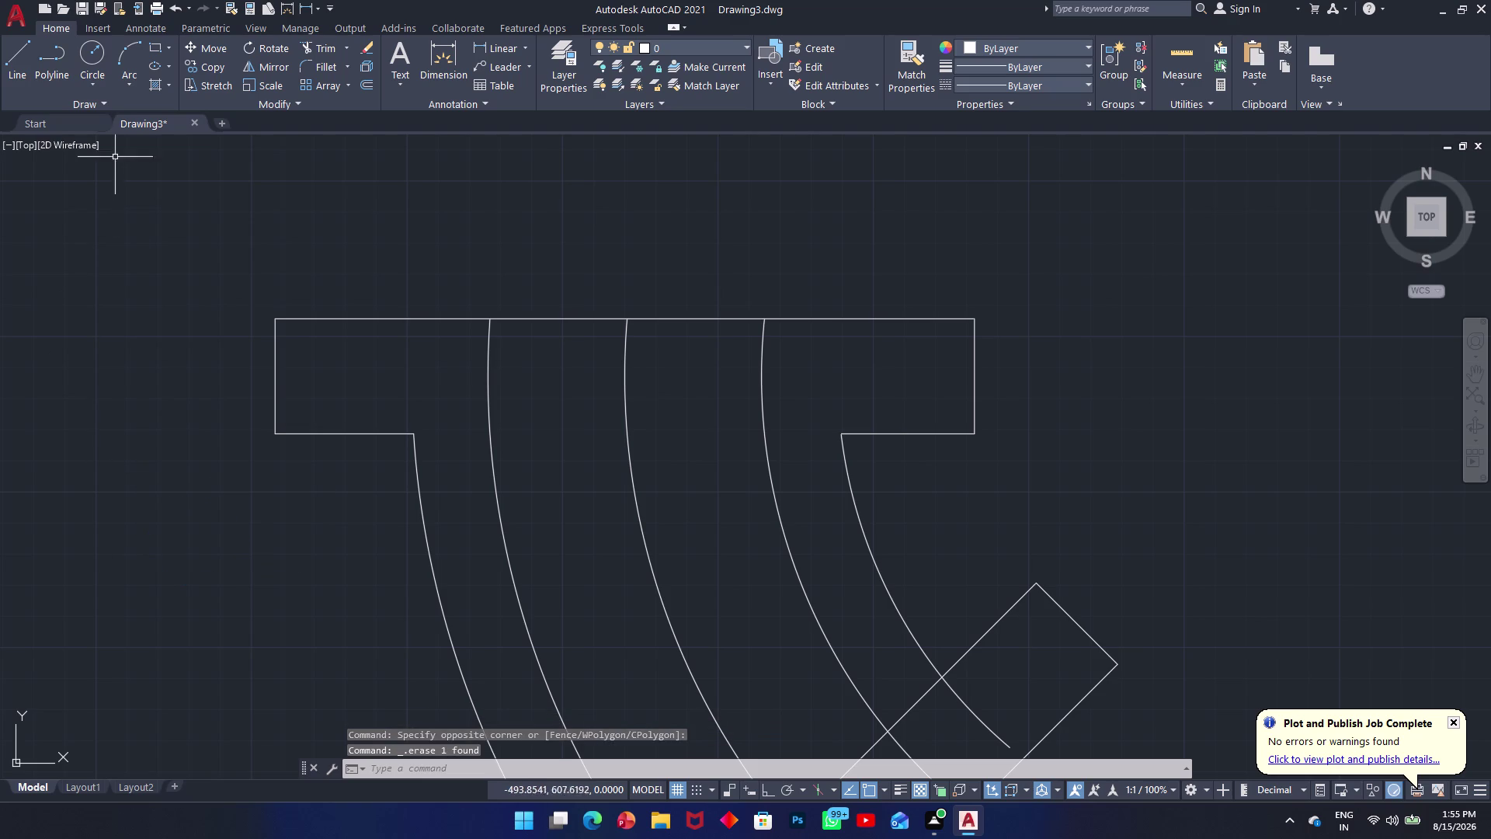
click(104, 80)
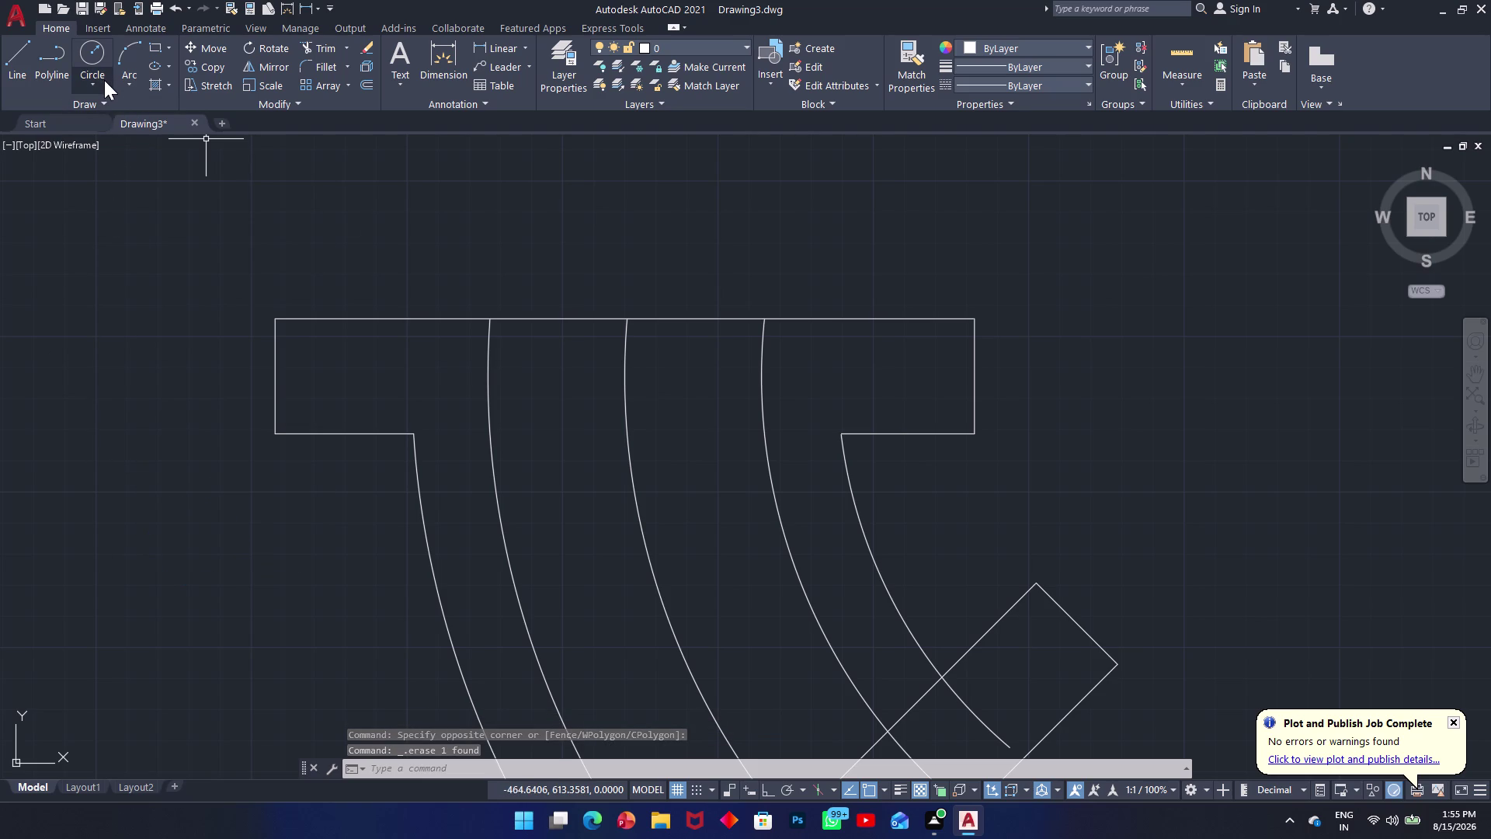
Draw a radius-15 Tan, Tan, Radius circle between the left flange edge and outer arc.
click(124, 249)
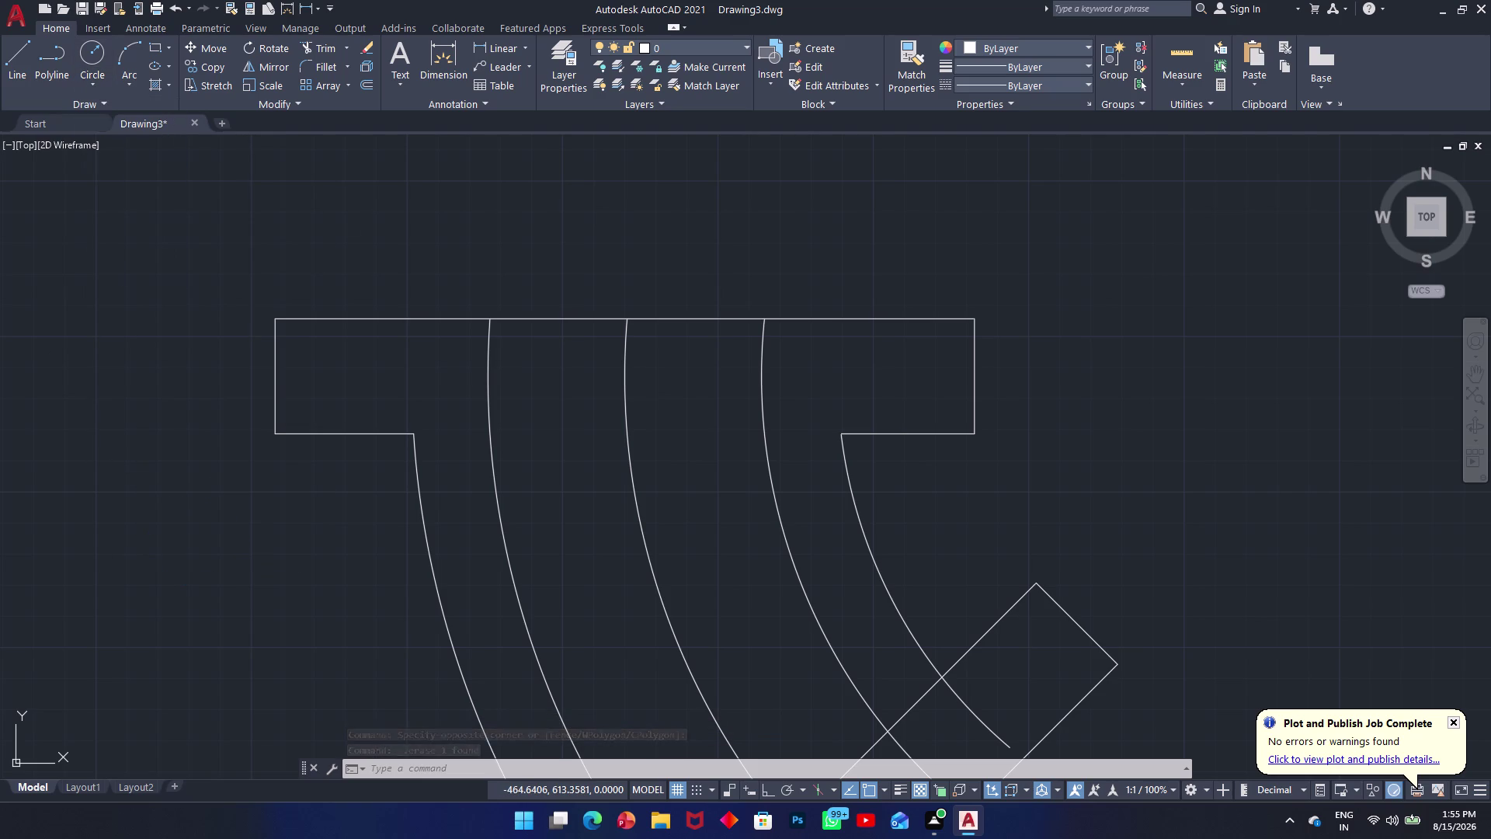
click(420, 473)
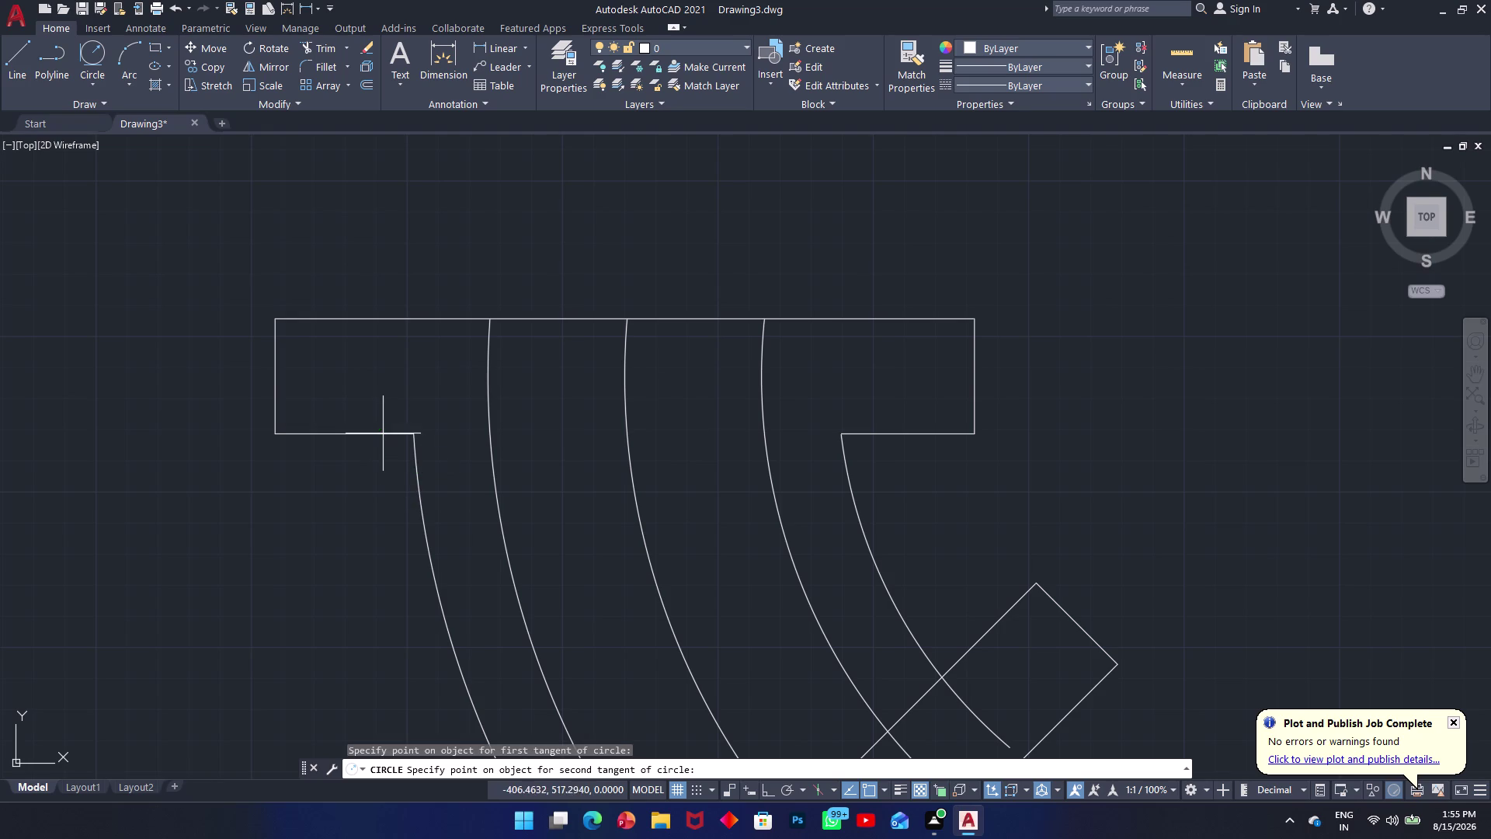
click(383, 432)
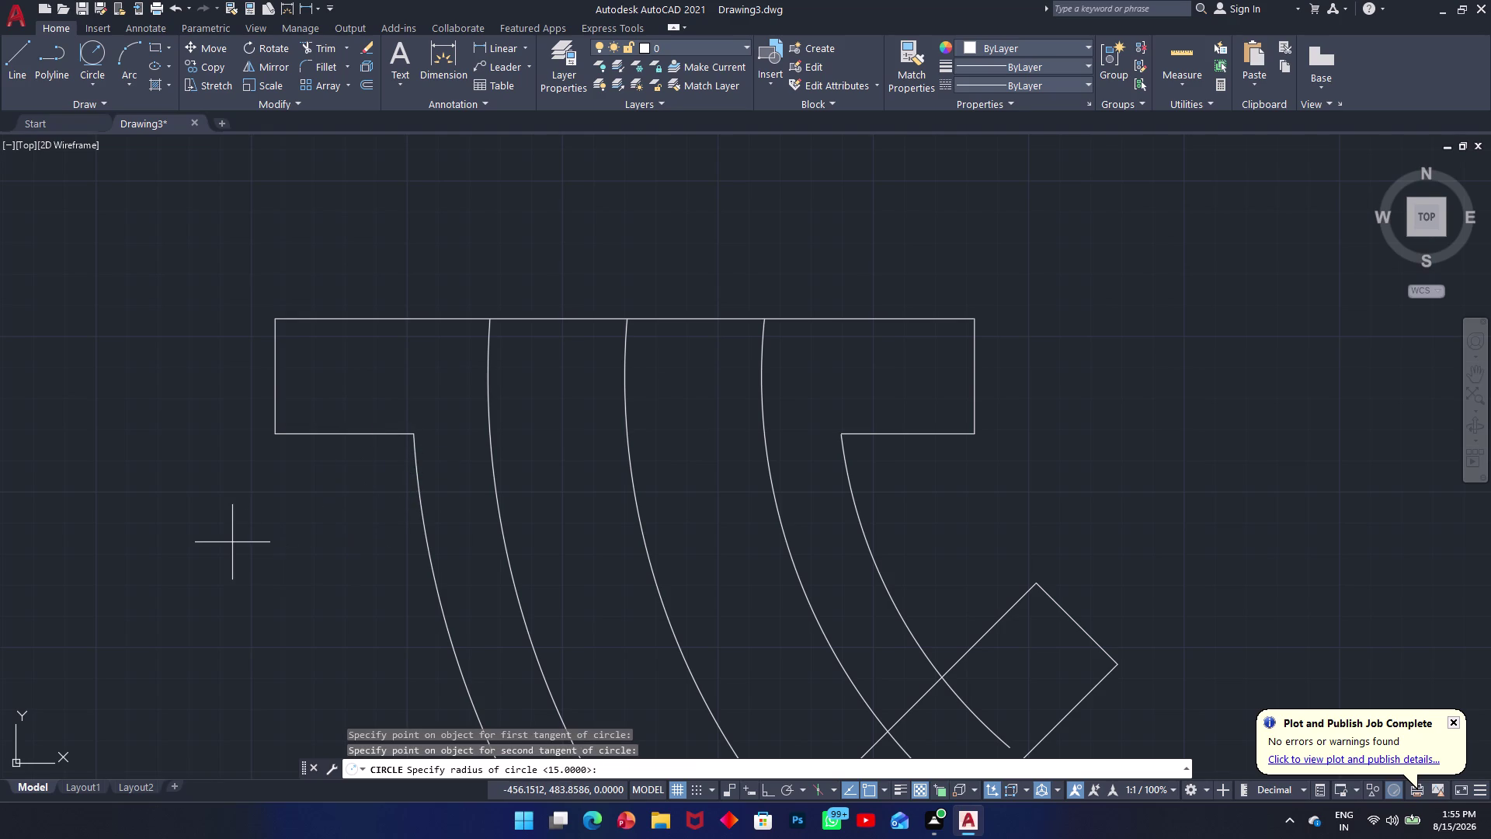
text(15)
key(Return)
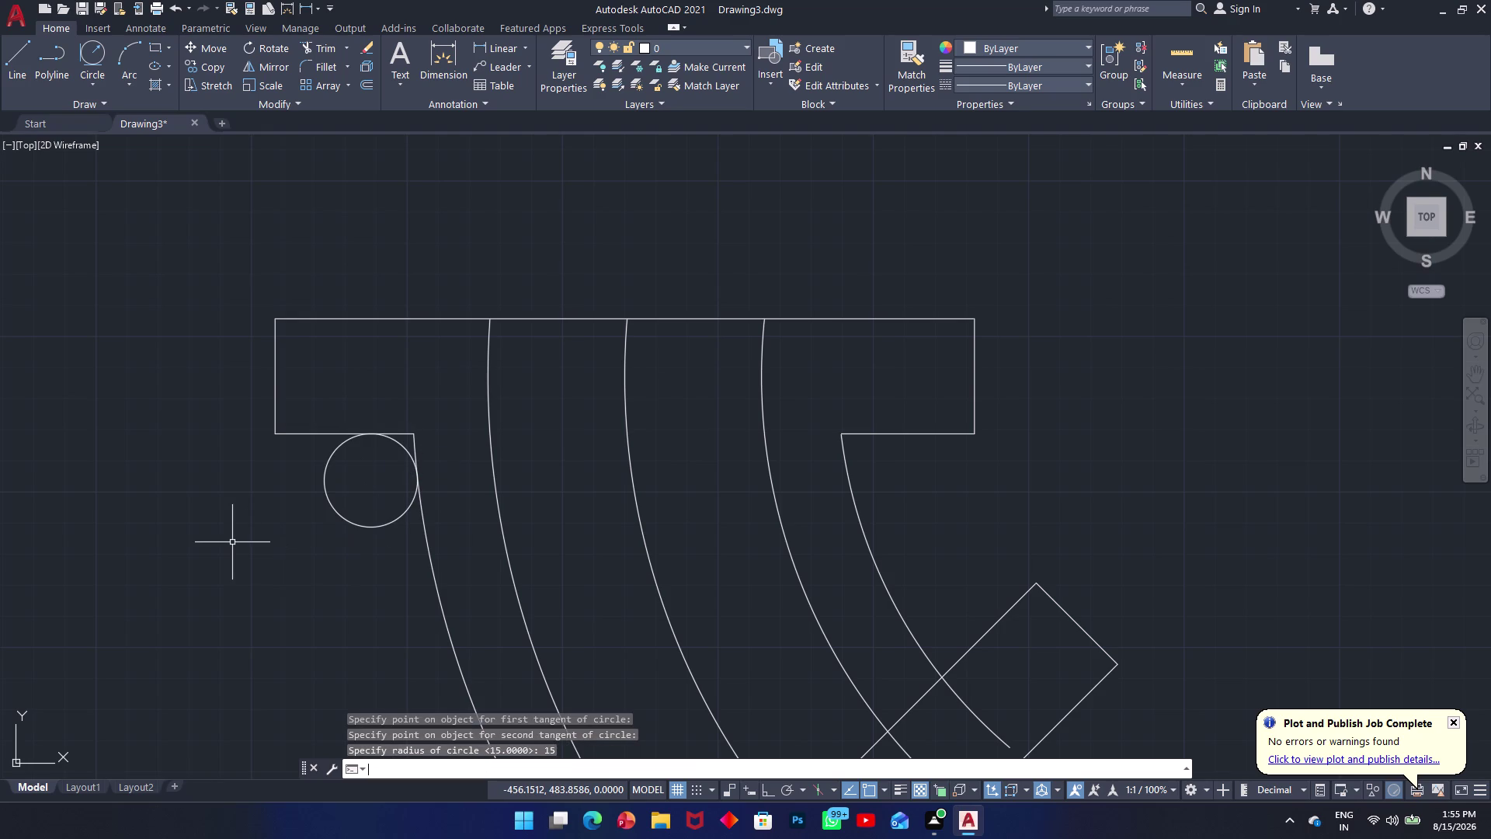
Trim the flange edge overhang and excess circle to leave a rounded corner.
text(t)
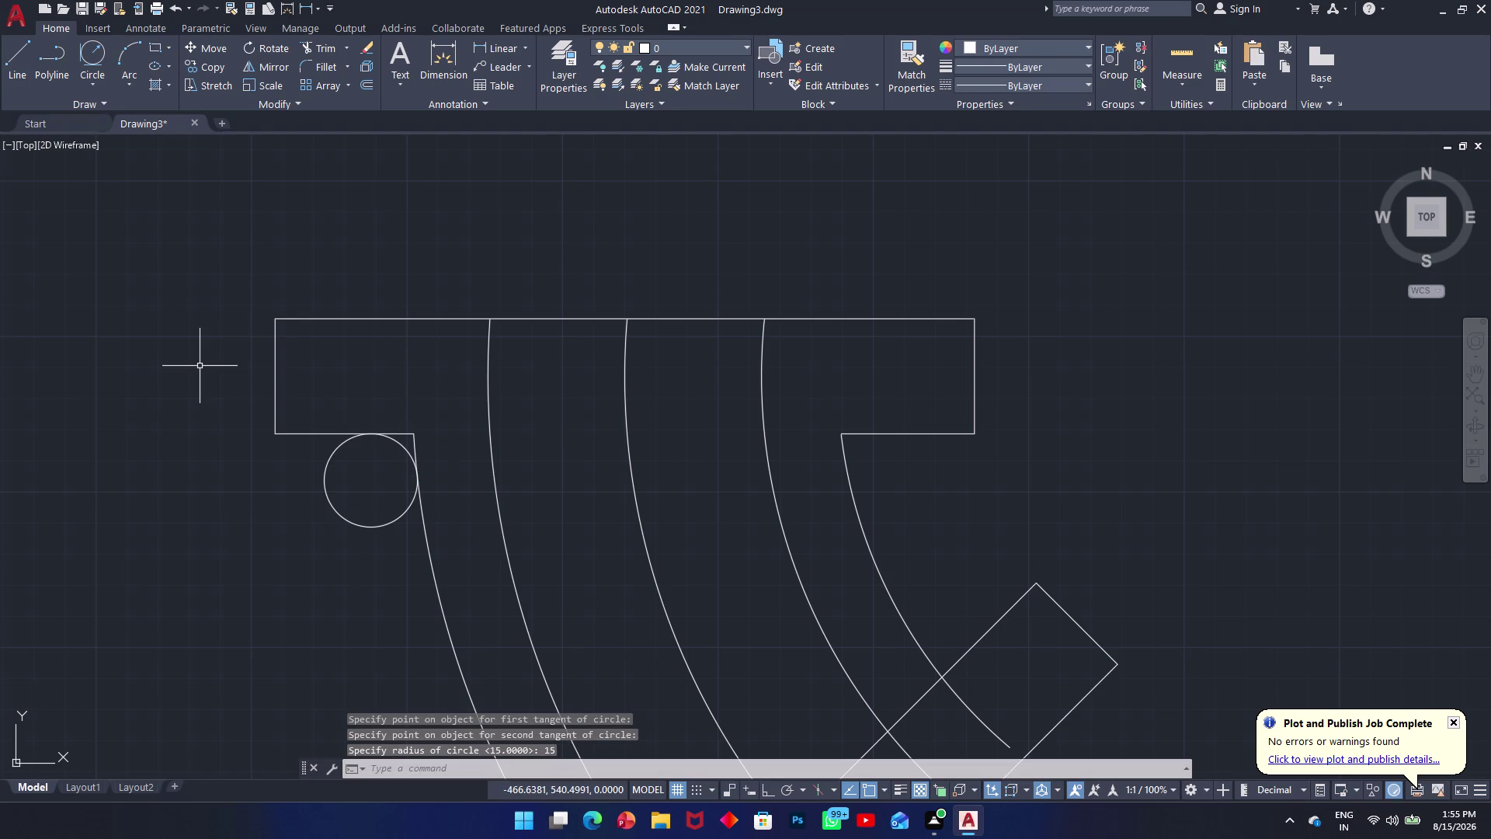
text(r)
key(space)
click(414, 447)
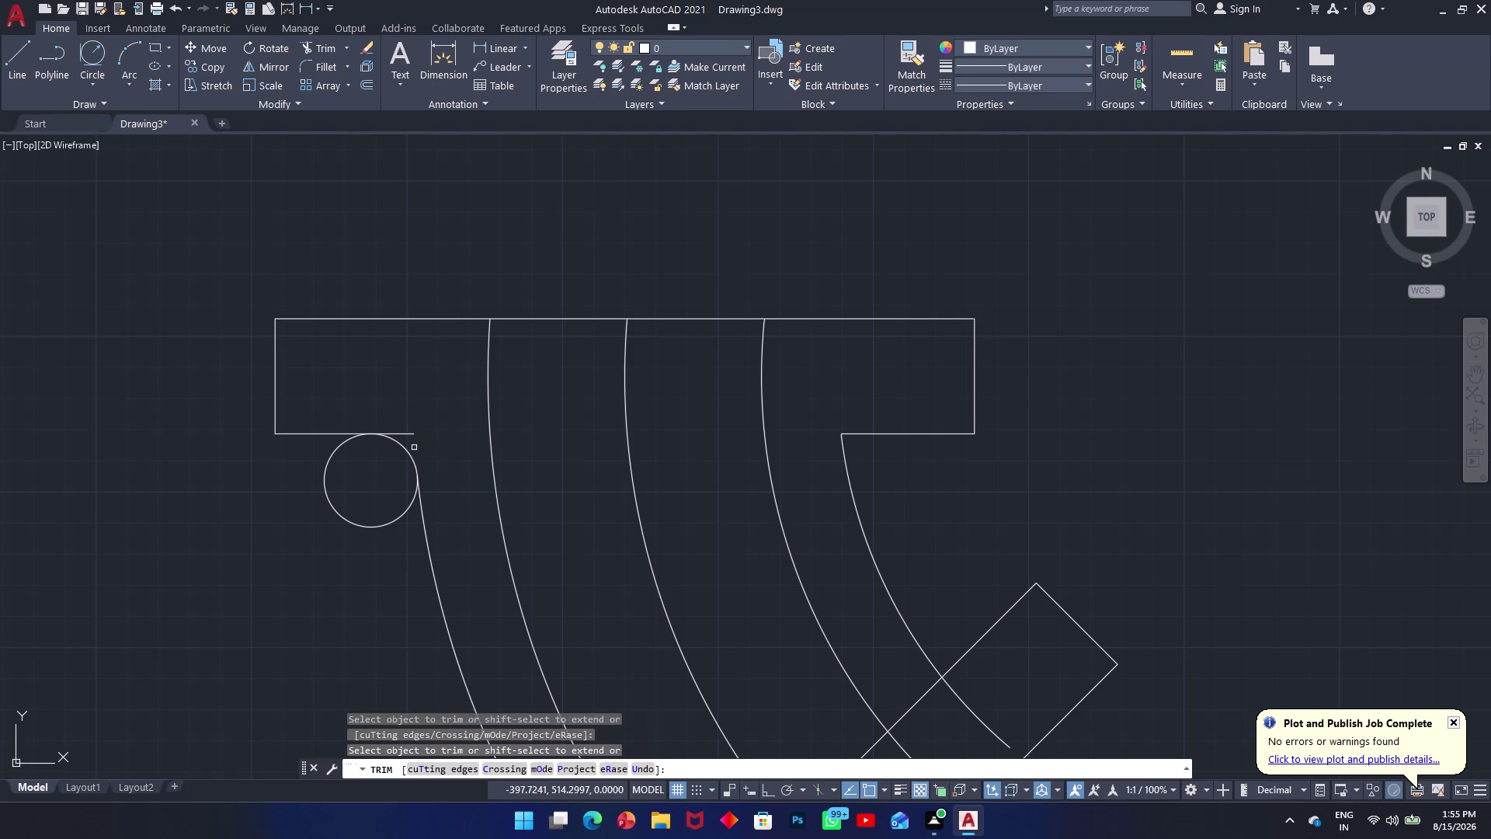
click(403, 435)
click(389, 524)
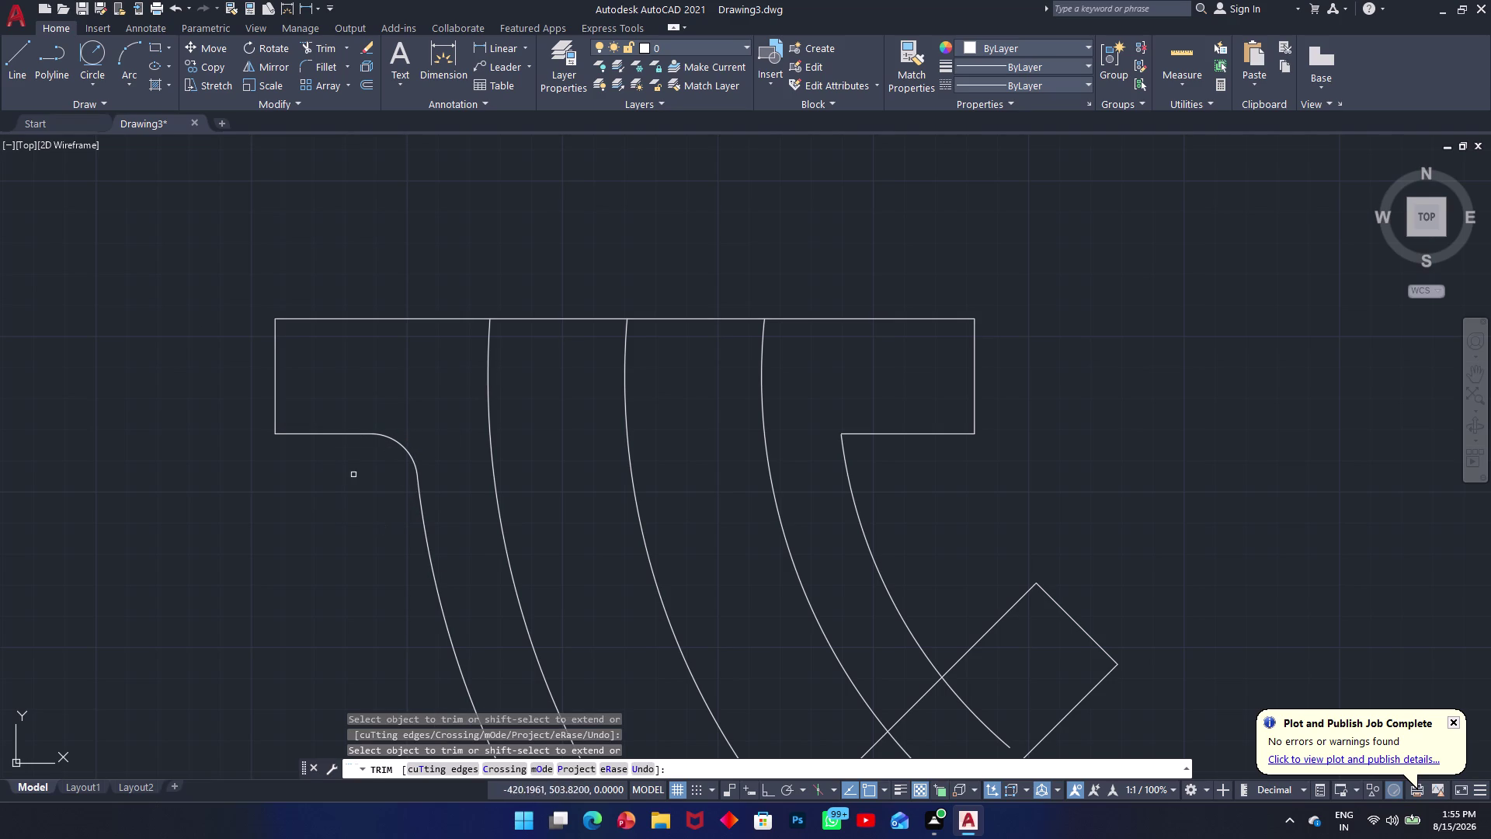
scroll(up, 3)
scroll(down, 3)
scroll(up, 3)
scroll(up, 3)
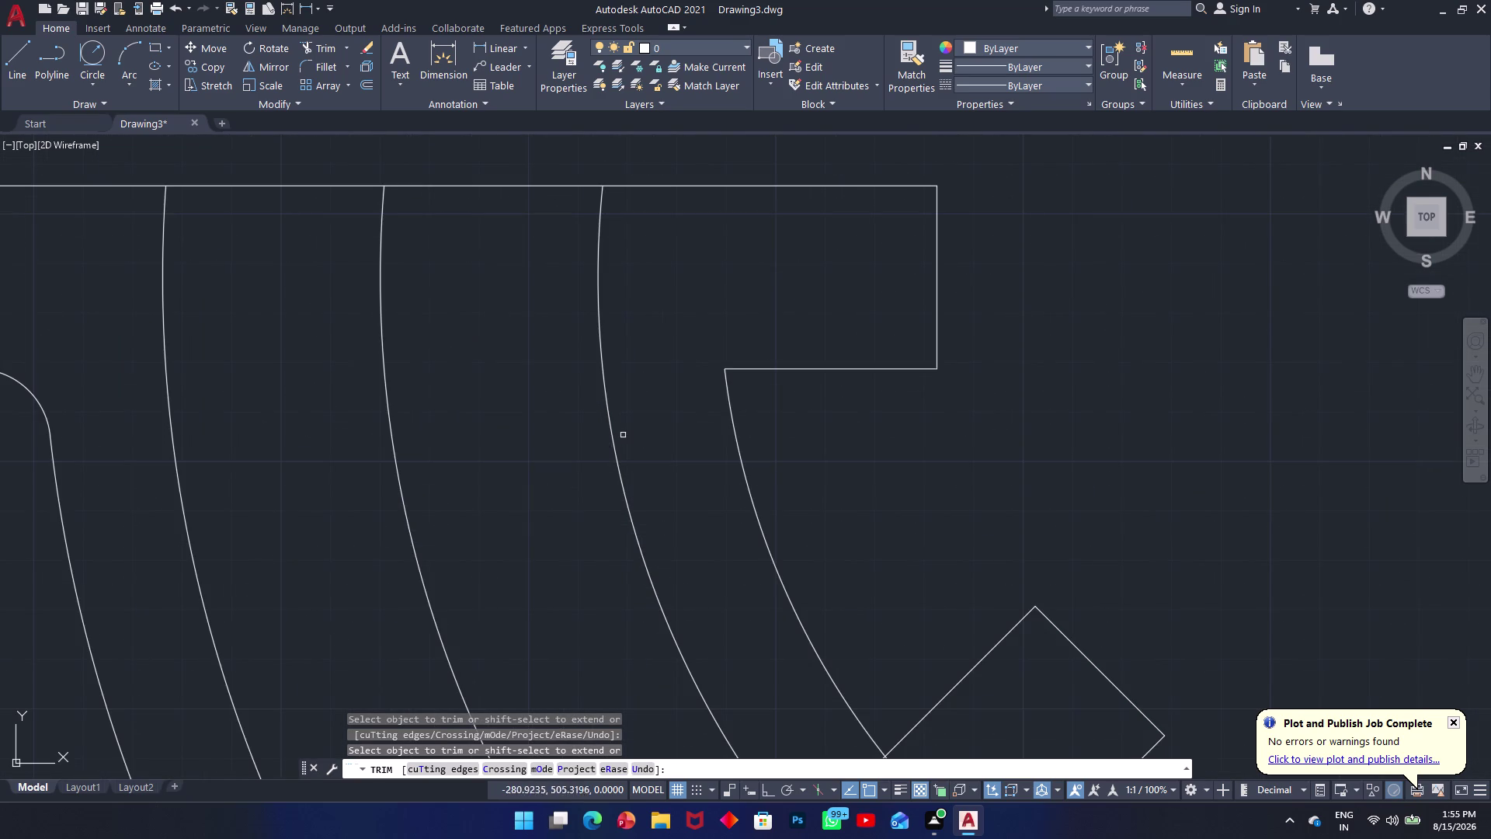
scroll(up, 3)
scroll(down, 3)
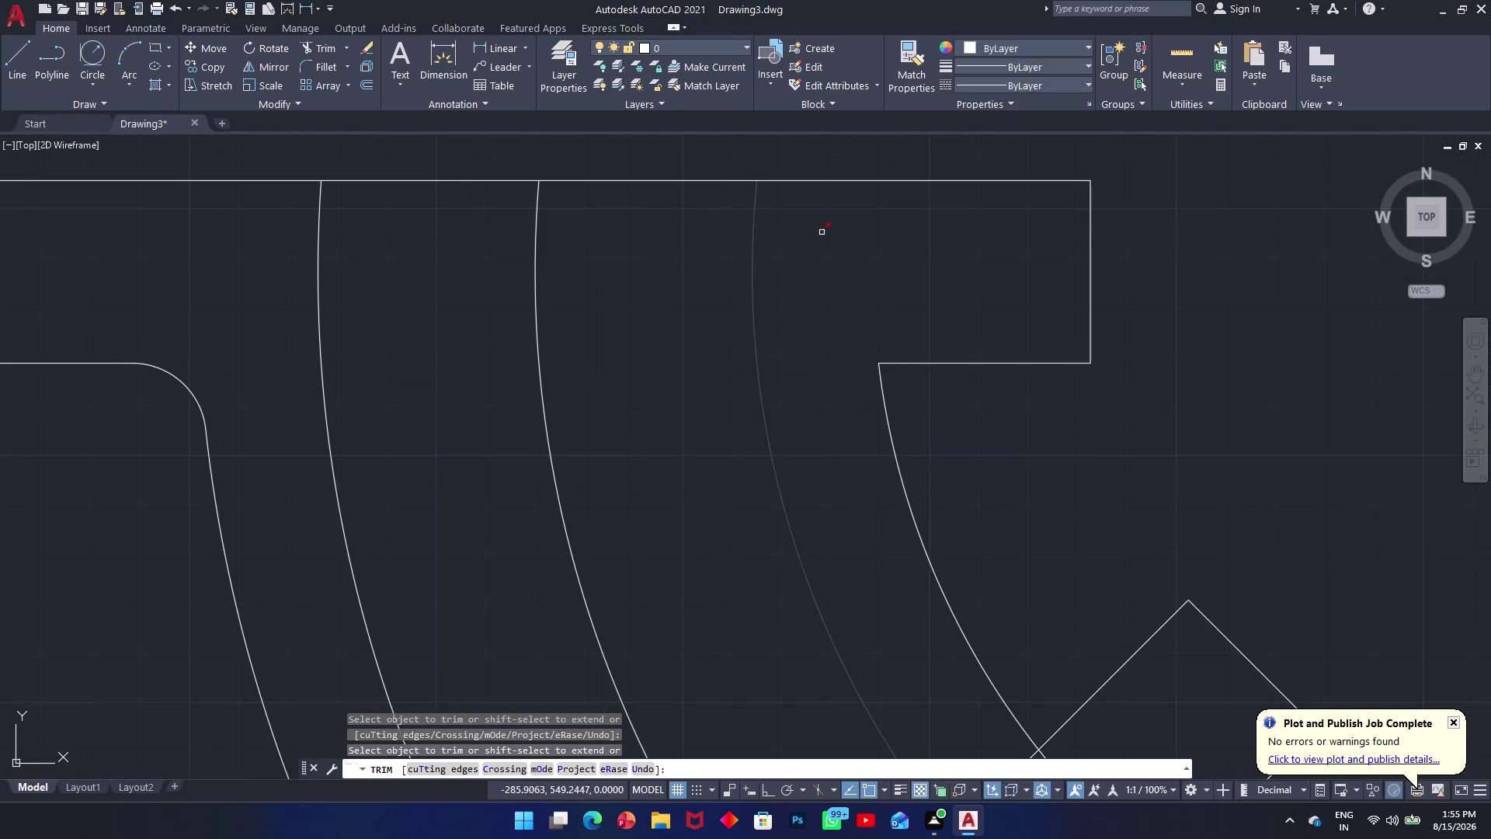
key(space)
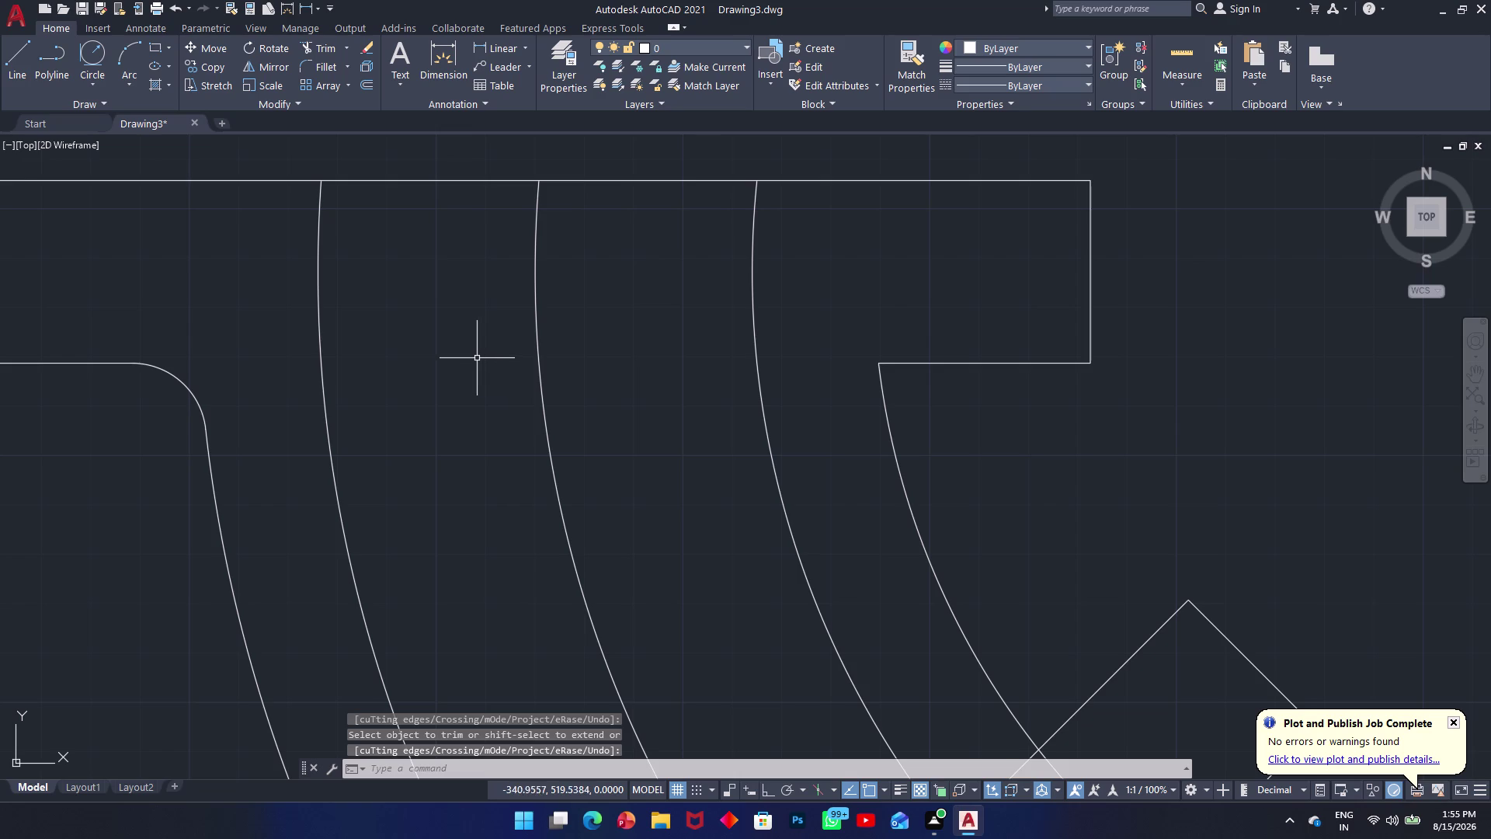
Attempt a radius-15 tangent circle on the right flange, then undo the misplaced result.
key(space)
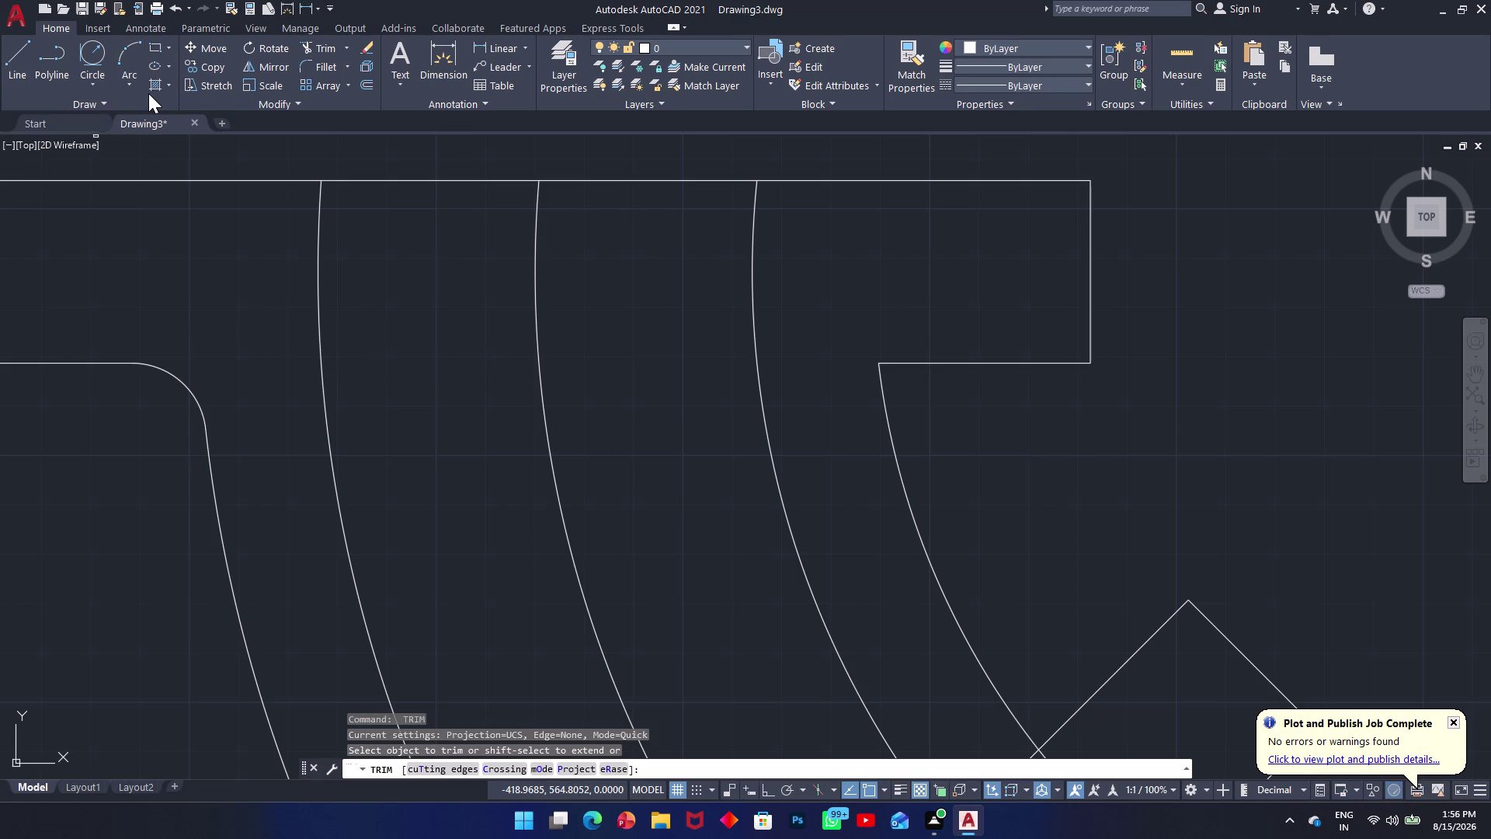
click(100, 81)
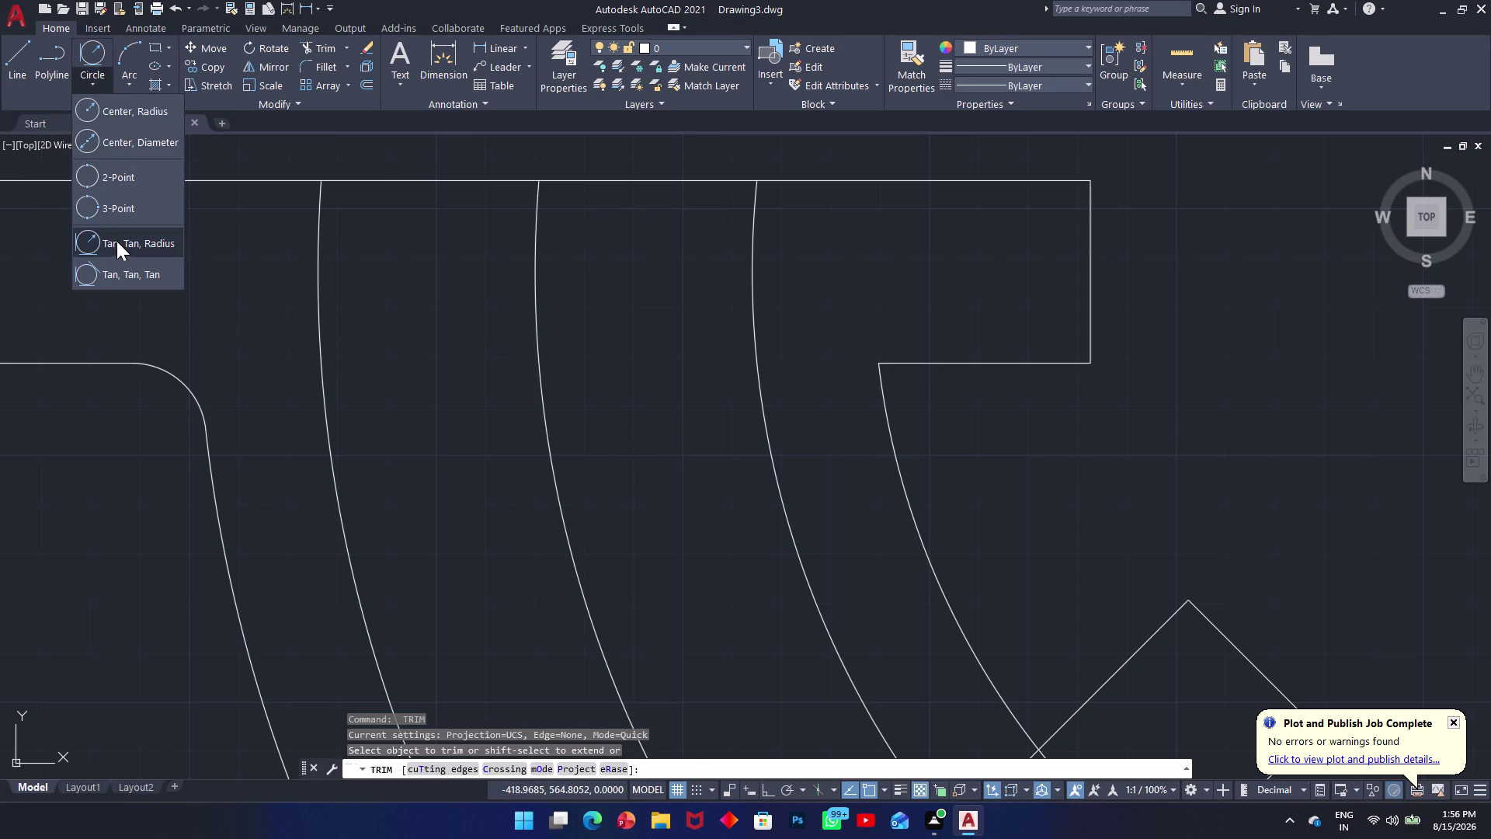
click(117, 243)
click(898, 362)
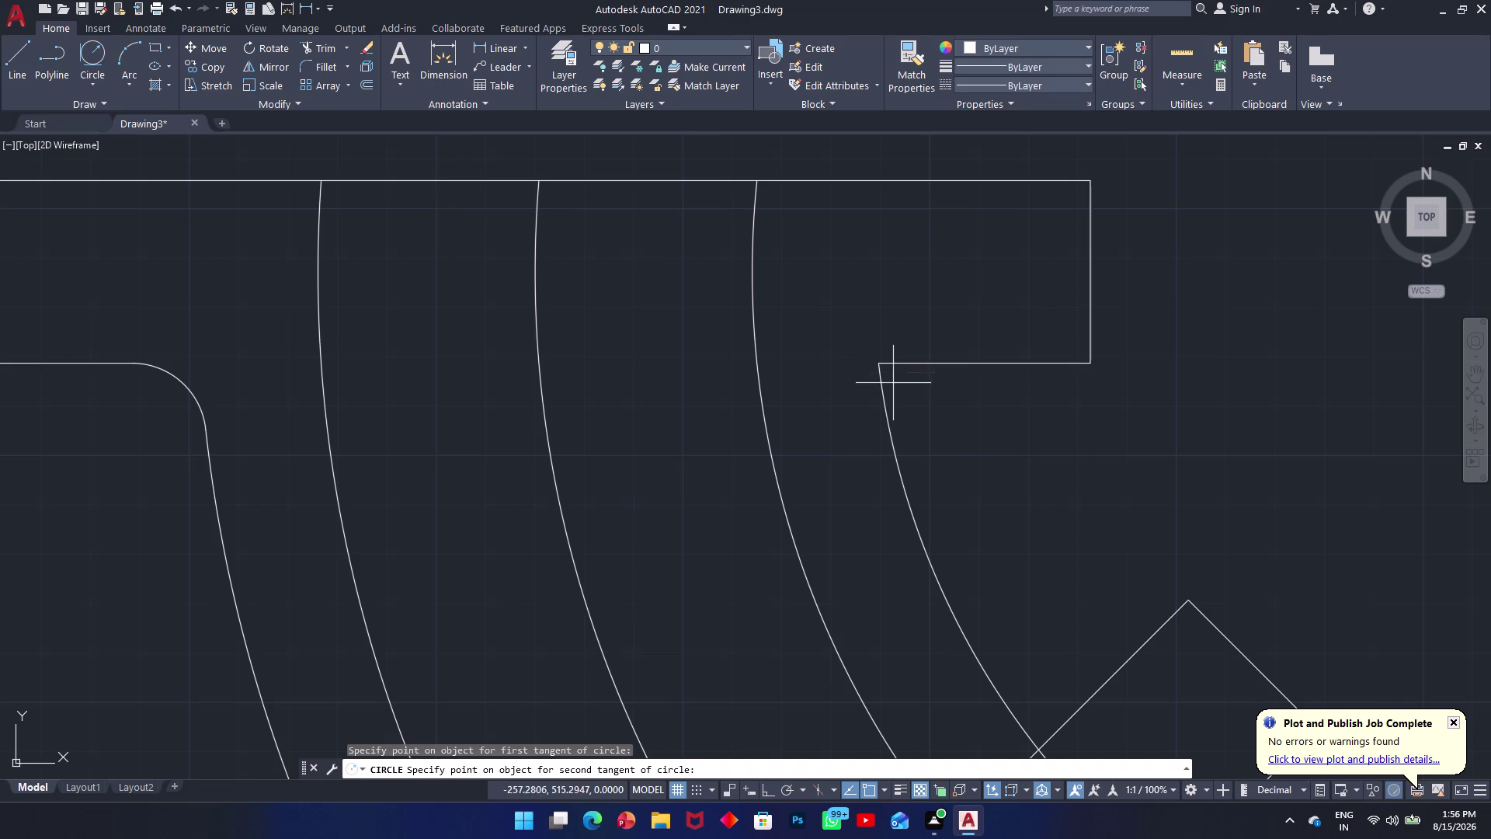
click(889, 397)
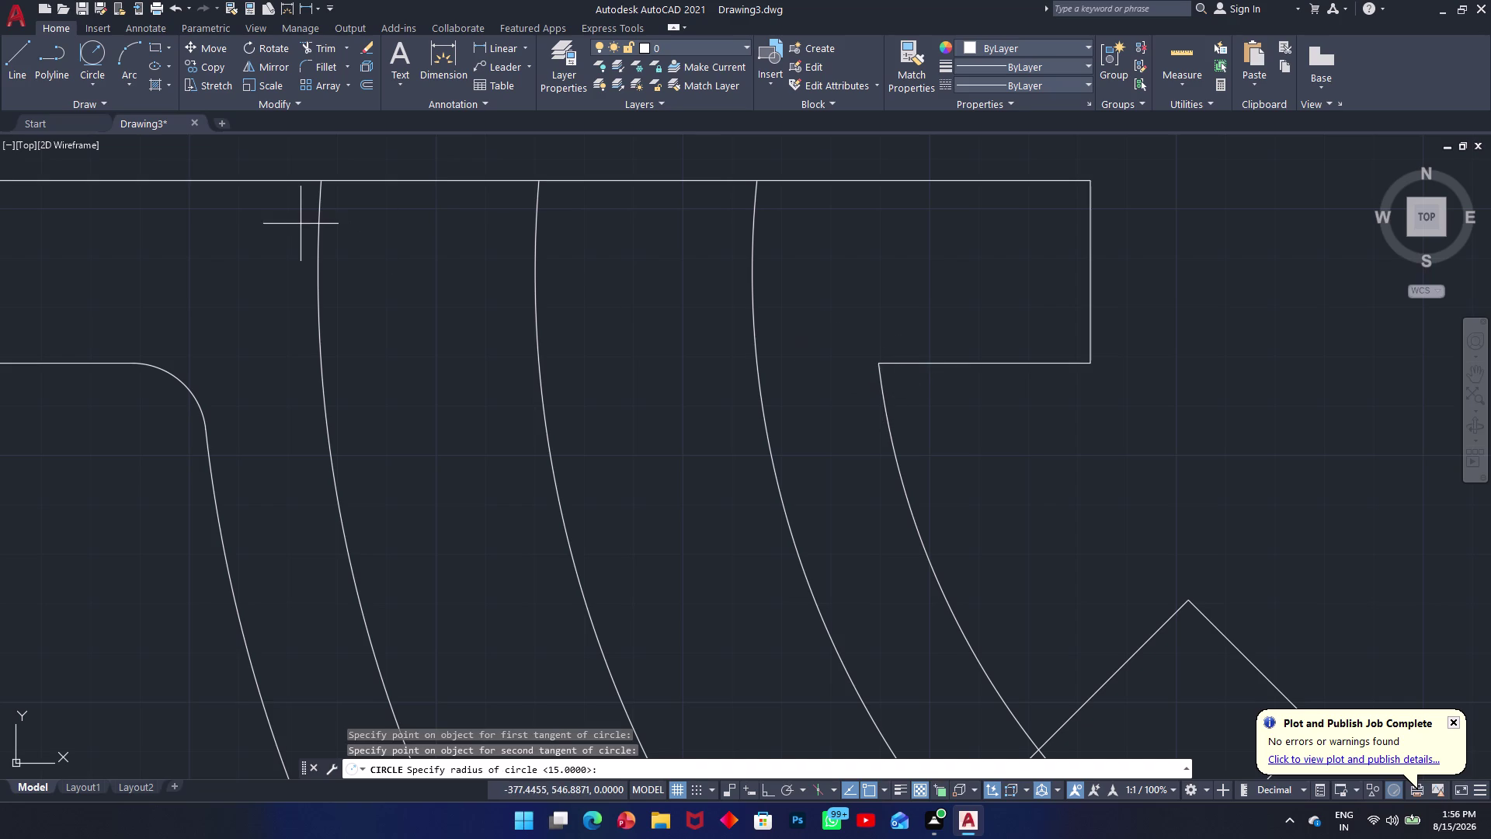
text(15)
key(space)
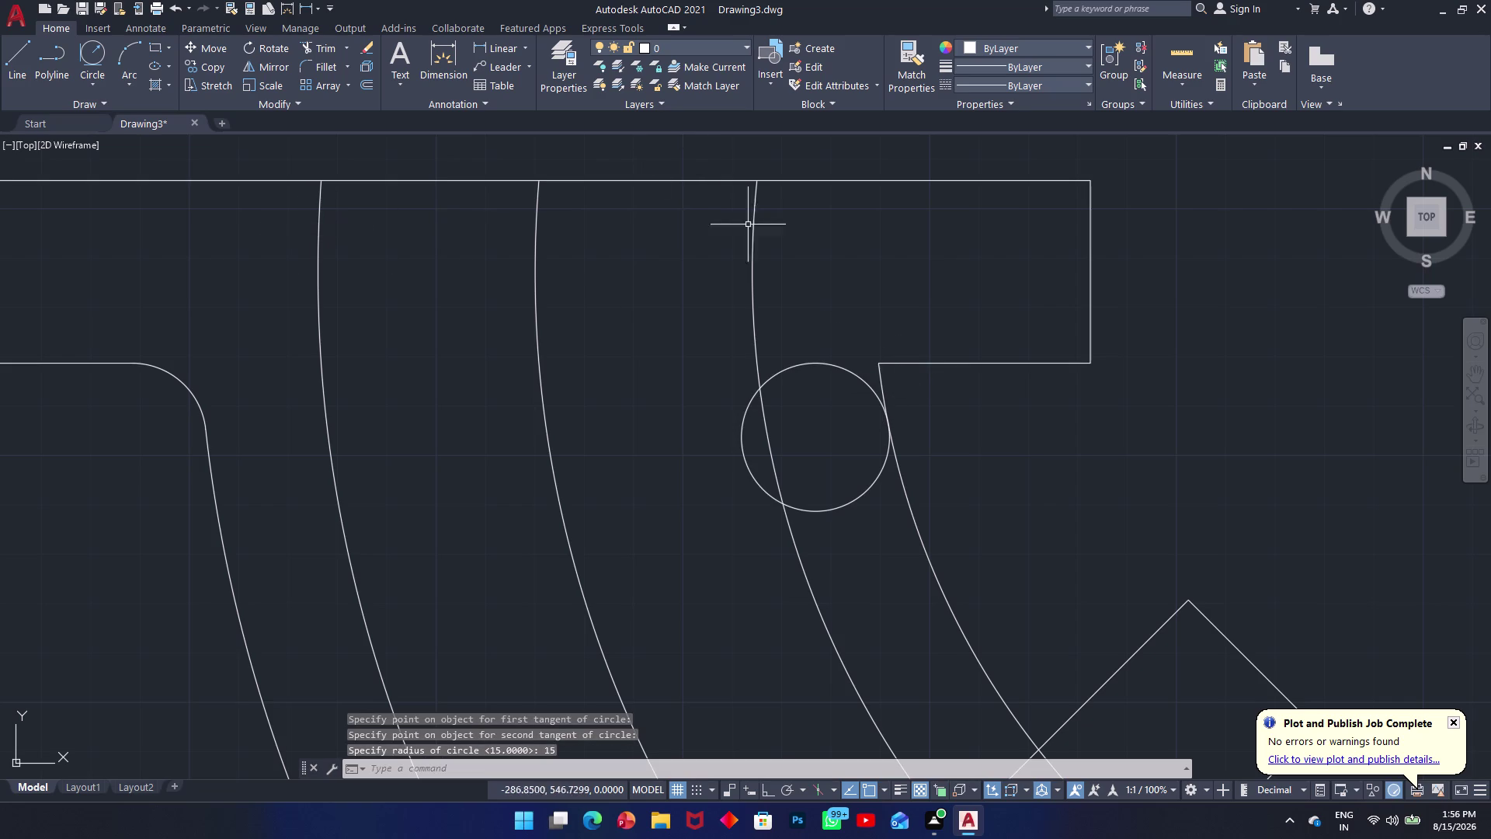
key(Escape)
key(ctrl+z)
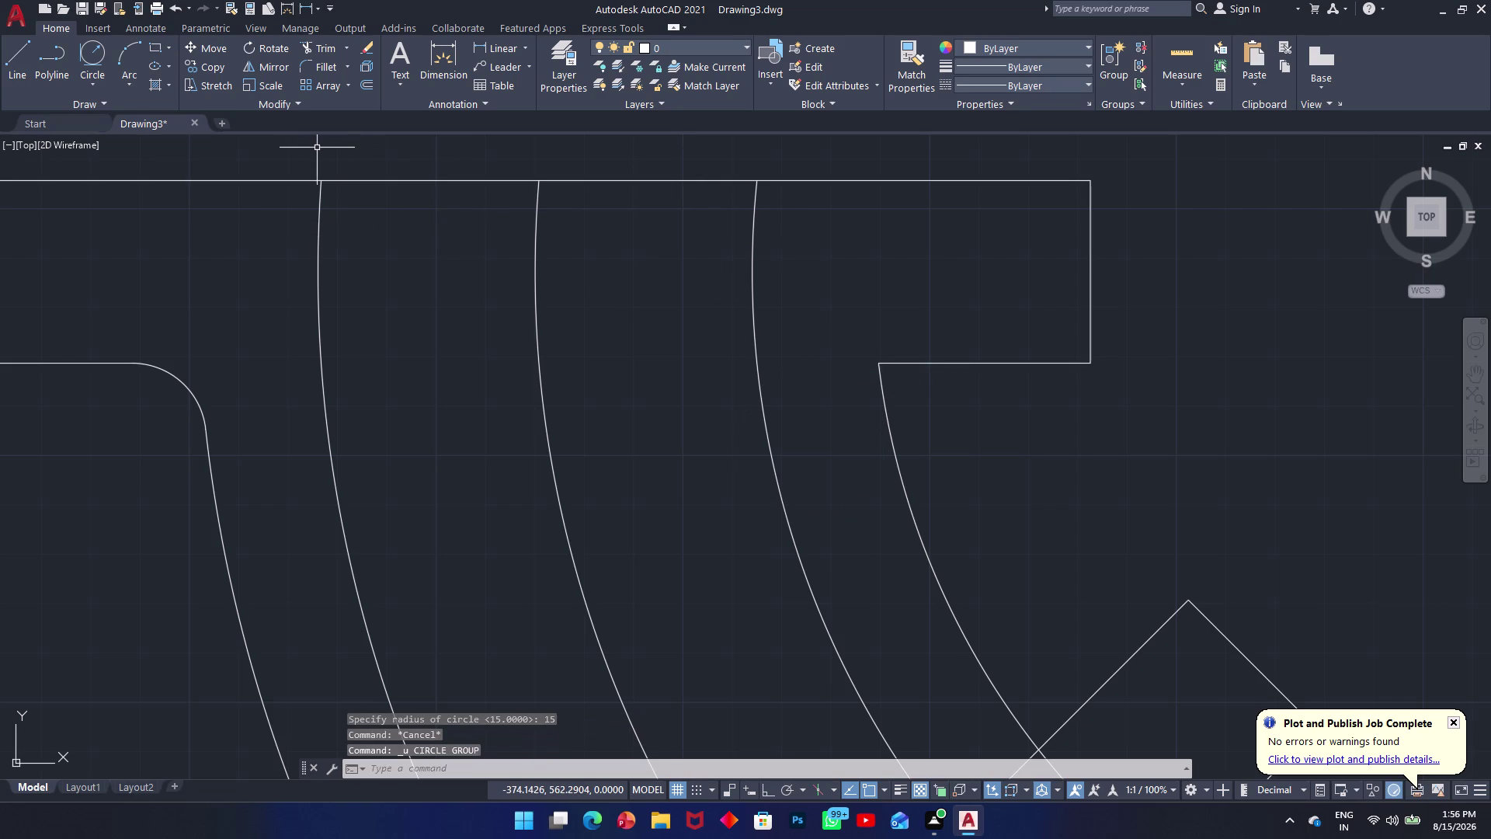
Draw a radius-15 Tan, Tan, Radius circle between the right flange underside and inner arc.
click(92, 67)
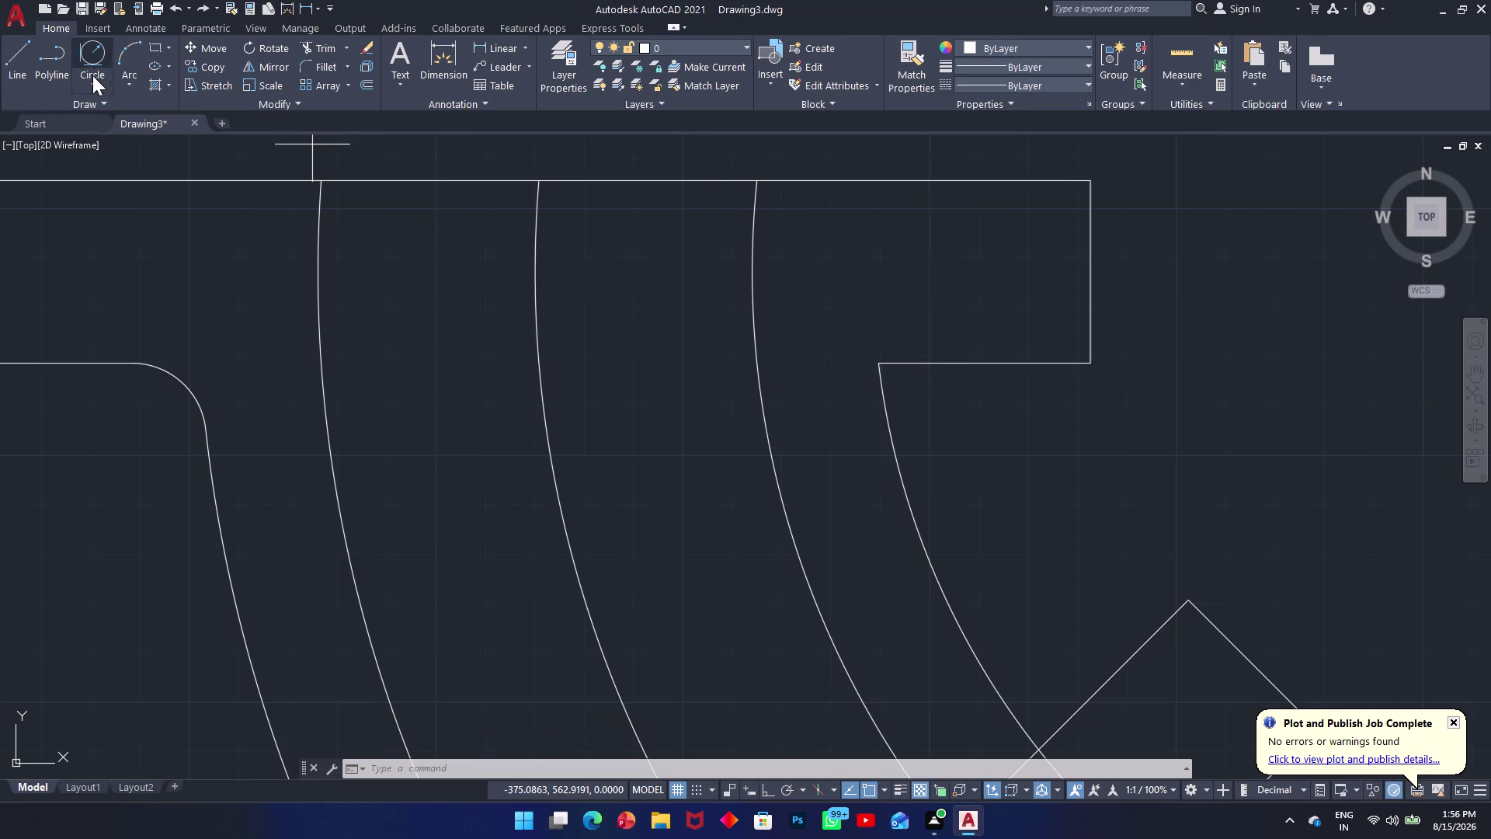
click(980, 364)
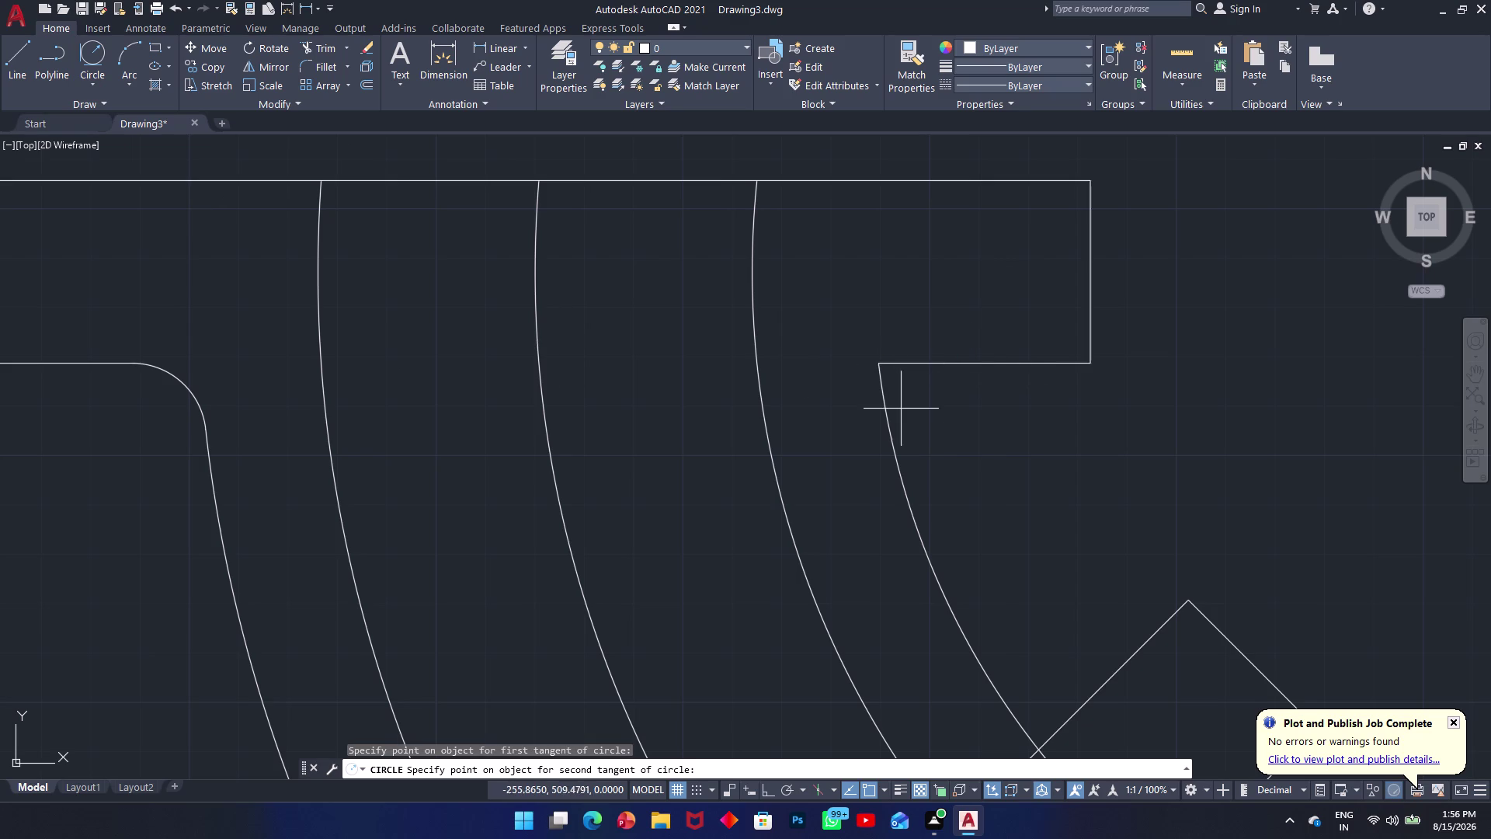
click(892, 423)
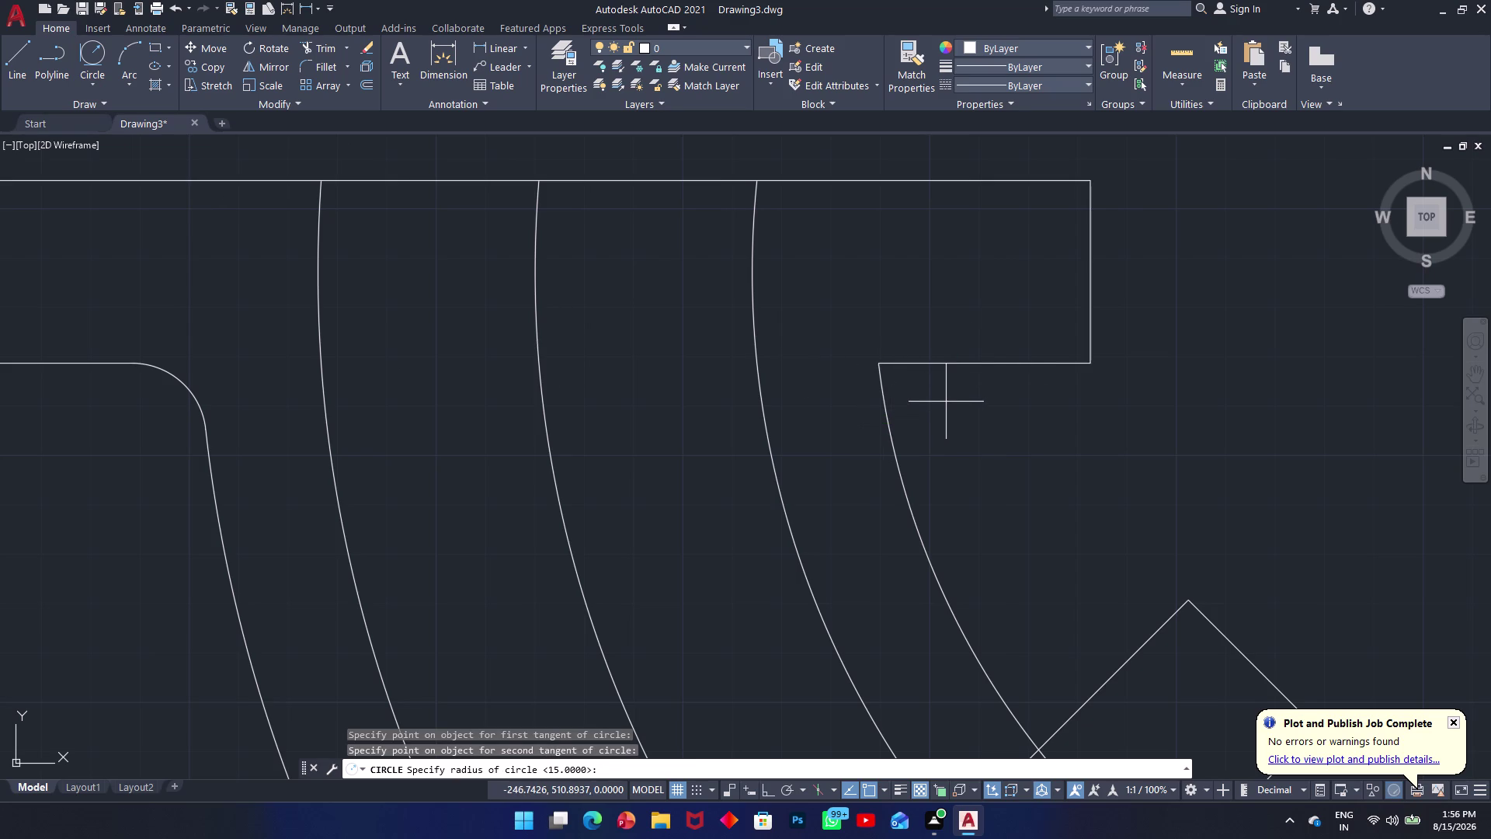
text(15)
key(Return)
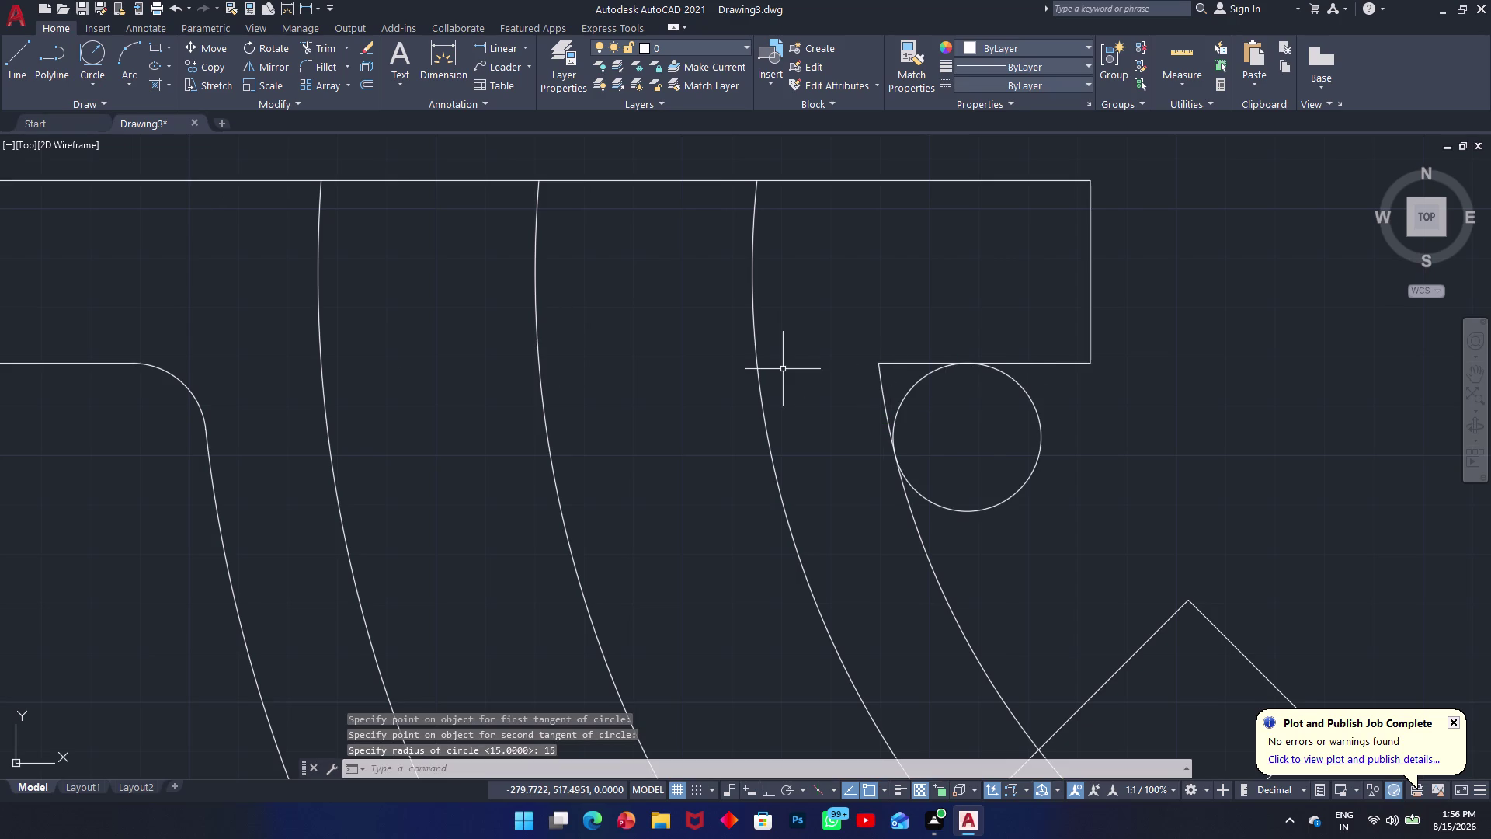
Start TRIM (TR), cancelling an accidentally opened text box along the way.
text(tr)
key(space)
click(942, 338)
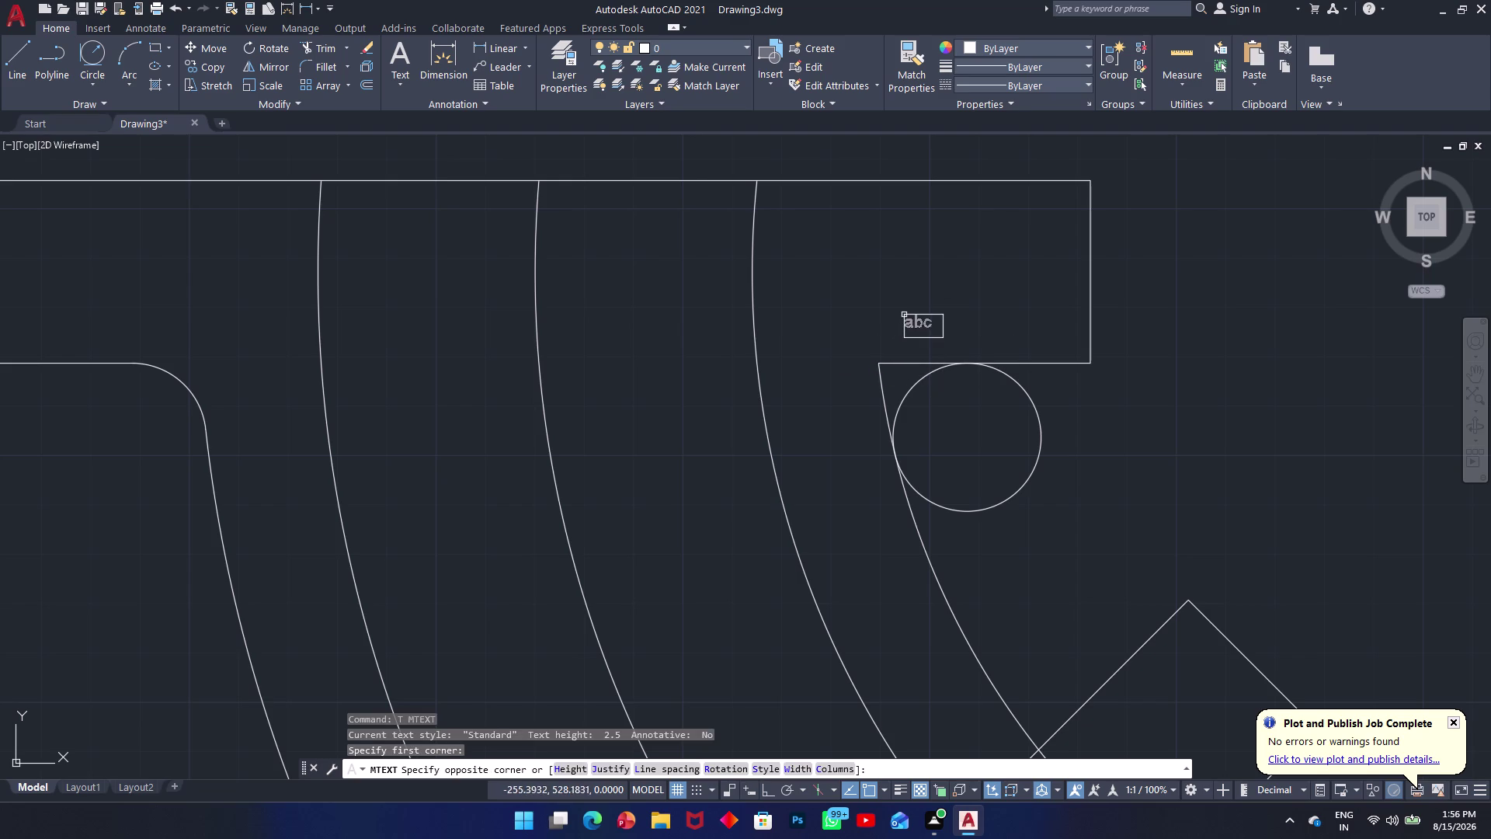
key(grave)
key(Escape)
text(tr)
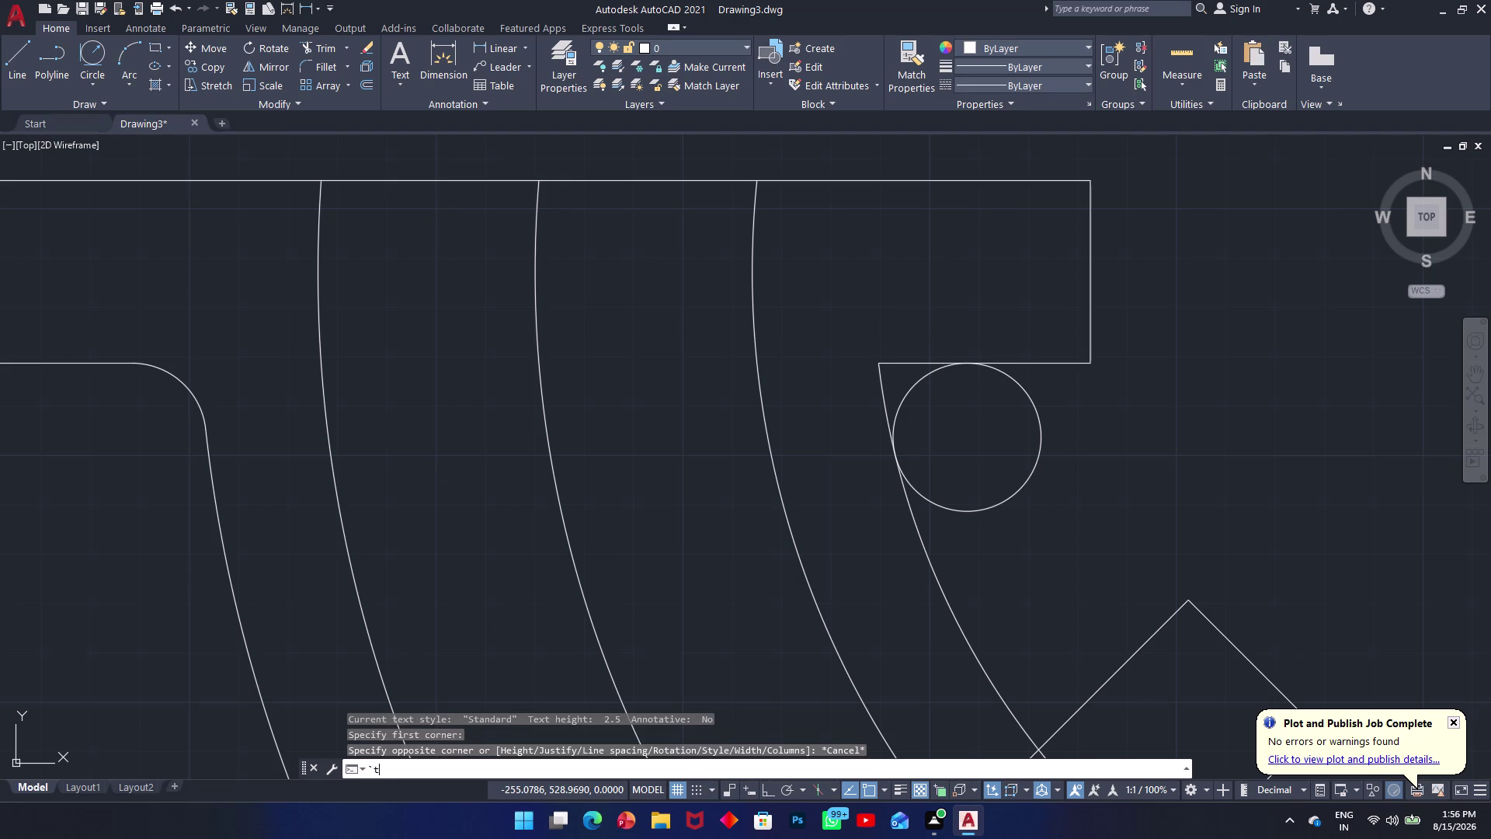
key(space)
Fence-trim the extra circle and flange edge stub, leaving a rounded right corner.
click(911, 346)
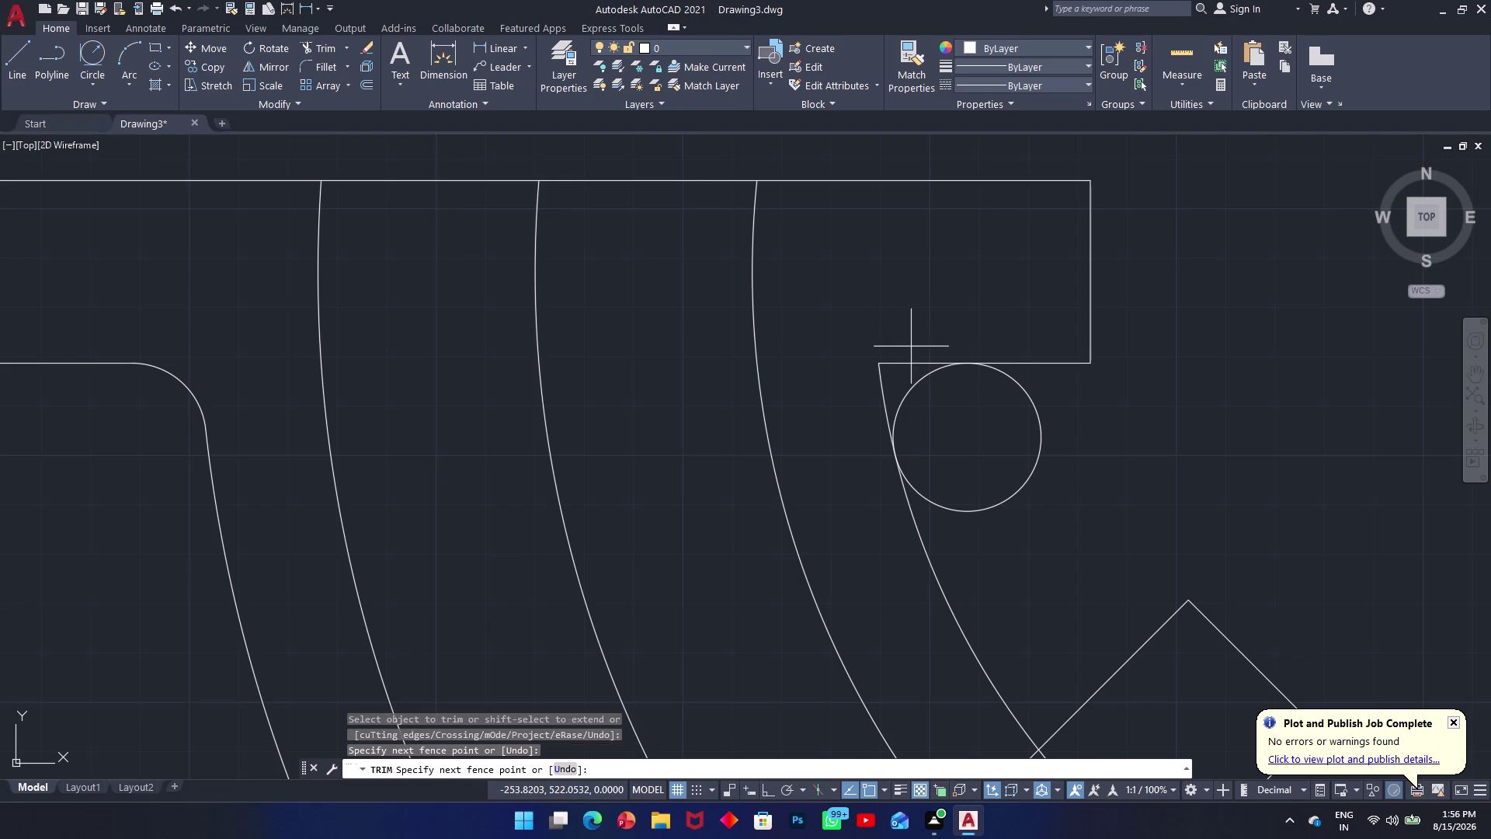
click(881, 379)
click(982, 494)
click(1020, 513)
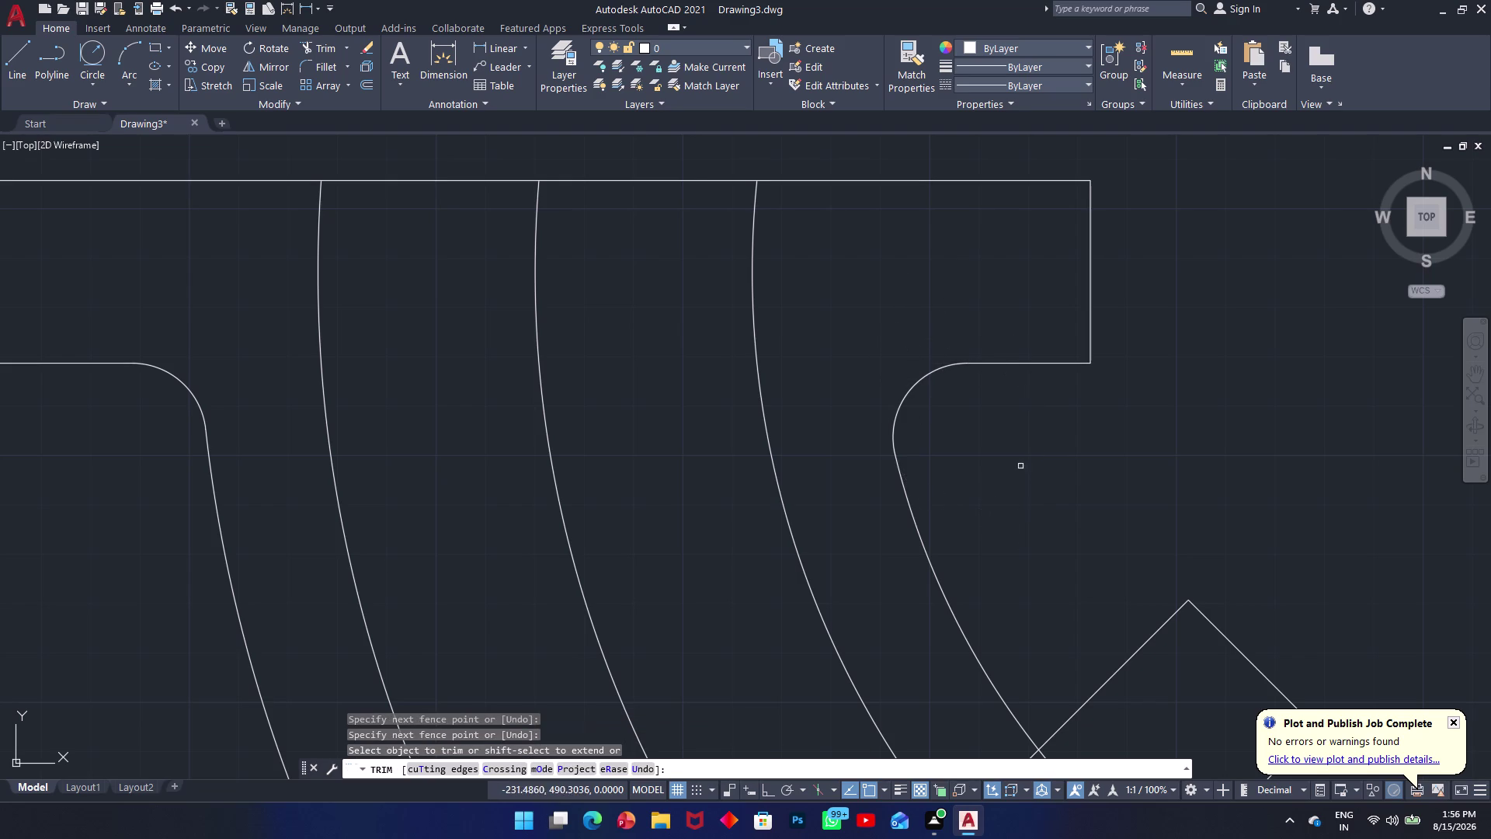
scroll(up, 3)
scroll(down, 3)
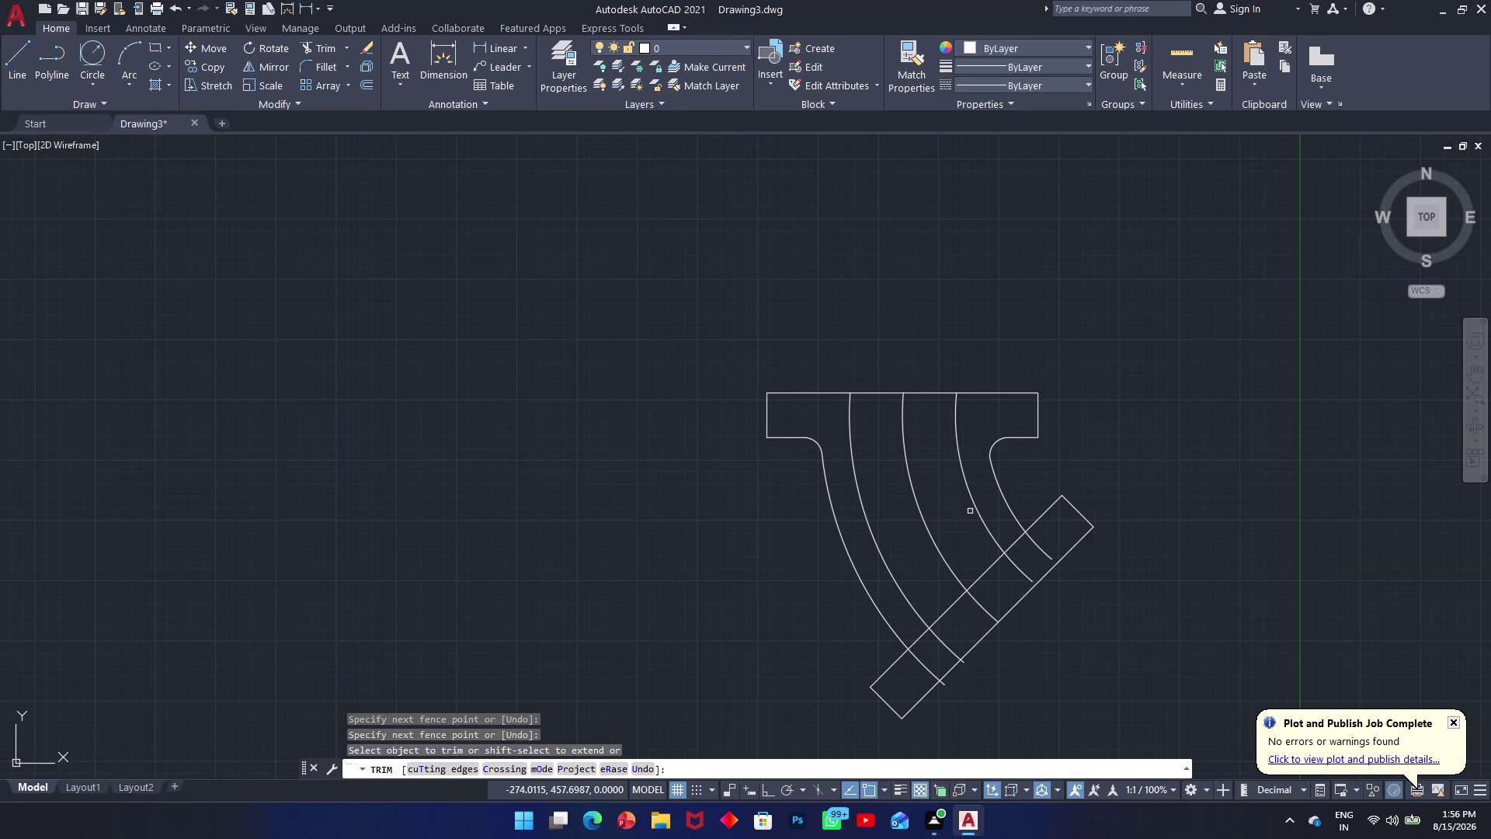
middle_drag(1094, 653, 919, 589)
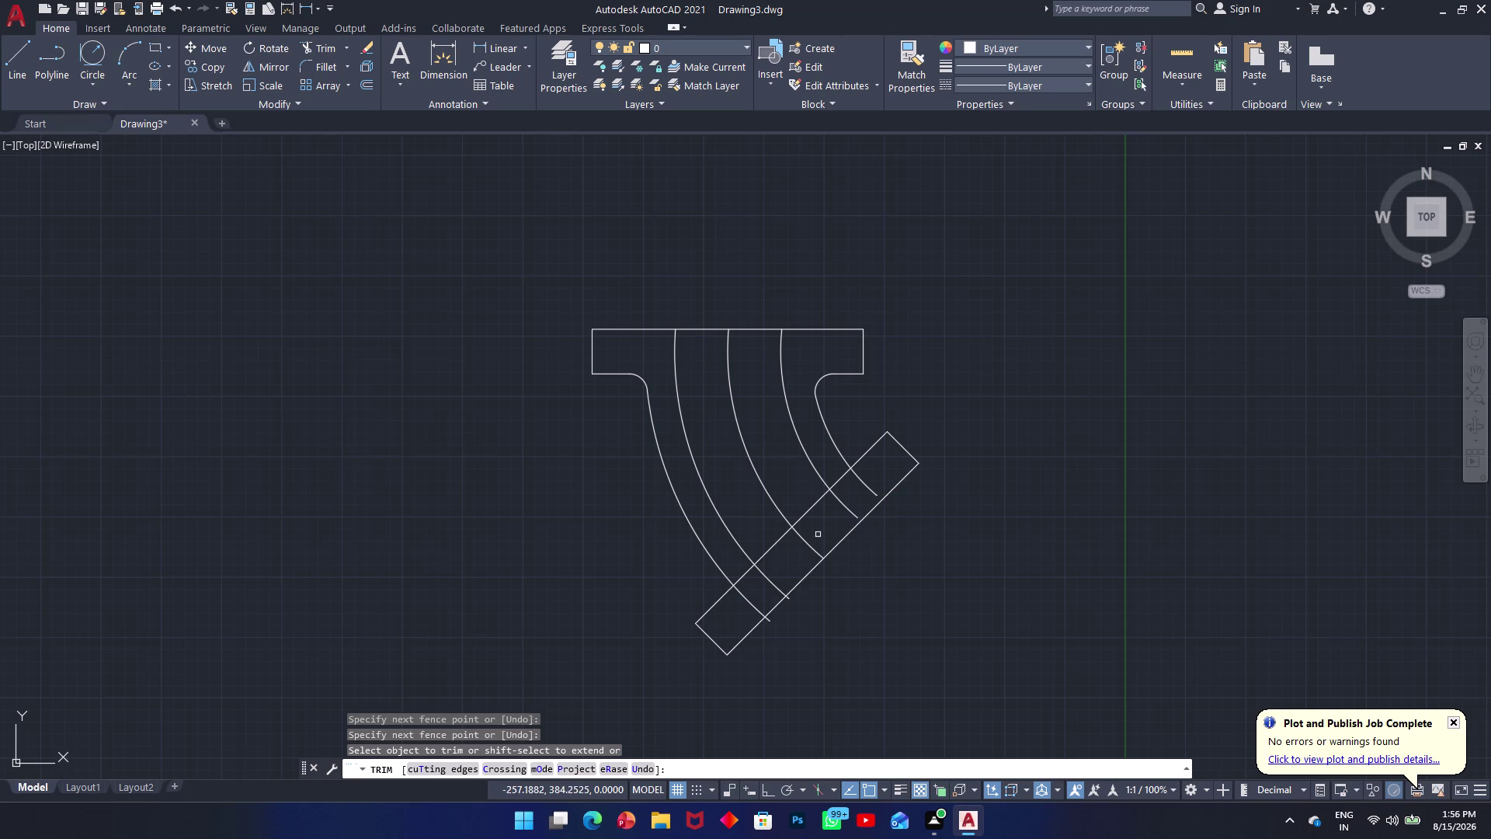
scroll(up, 3)
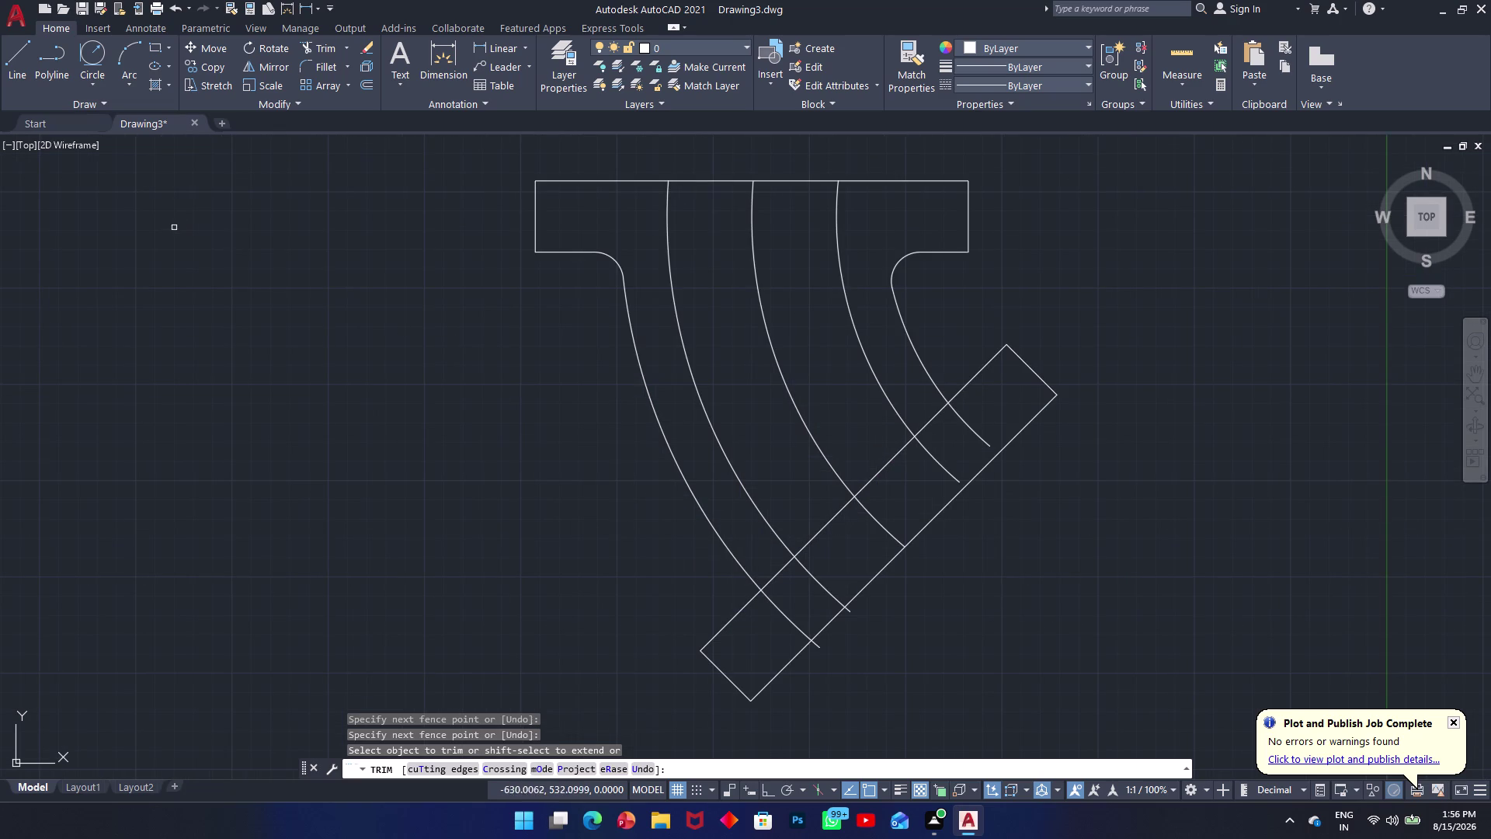
key(Escape)
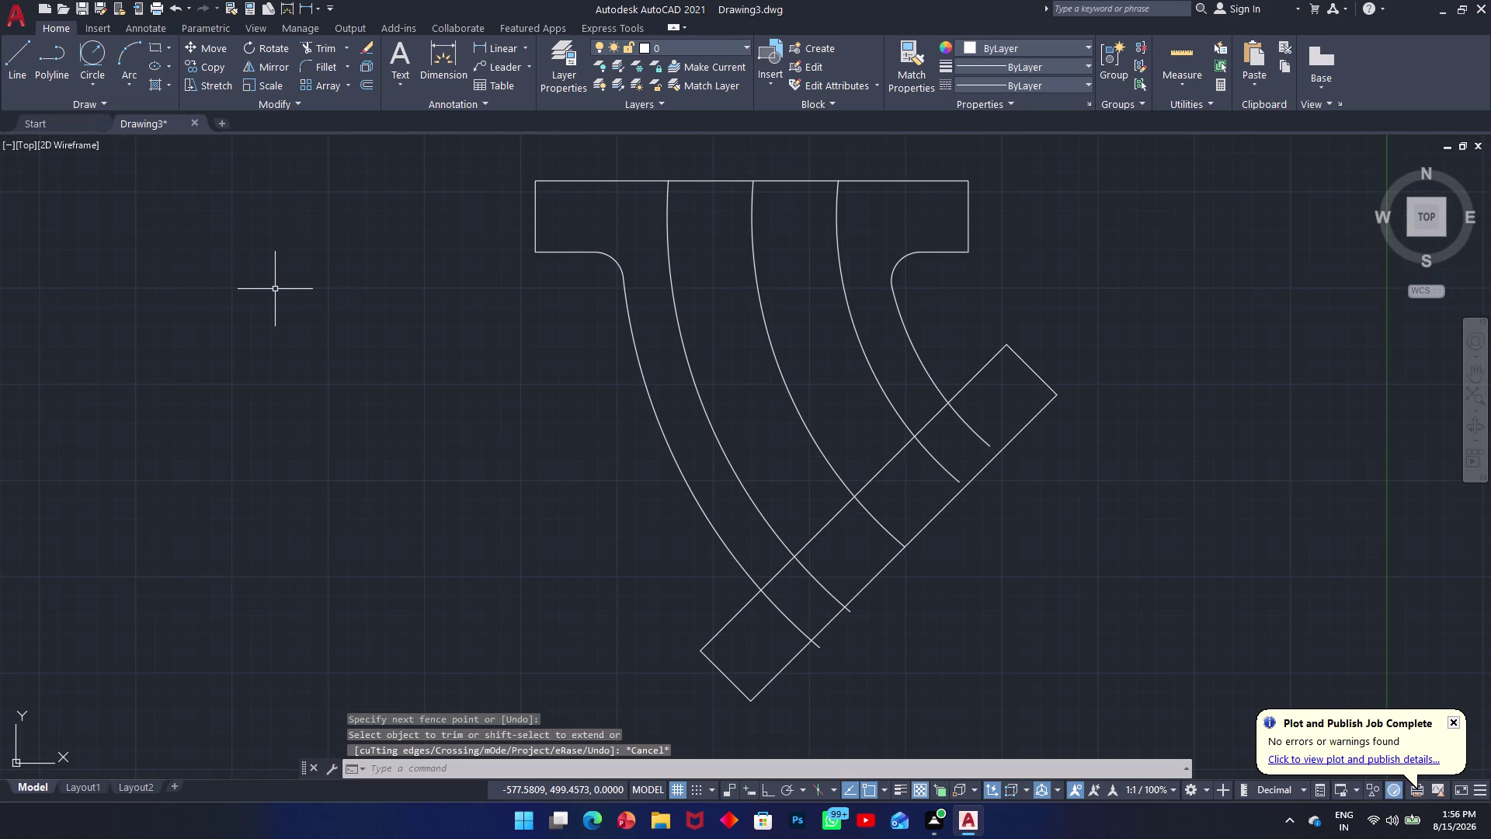
Try a radius-15 fillet between the outer bend arc and rotated bar, then cancel it.
text(f)
key(space)
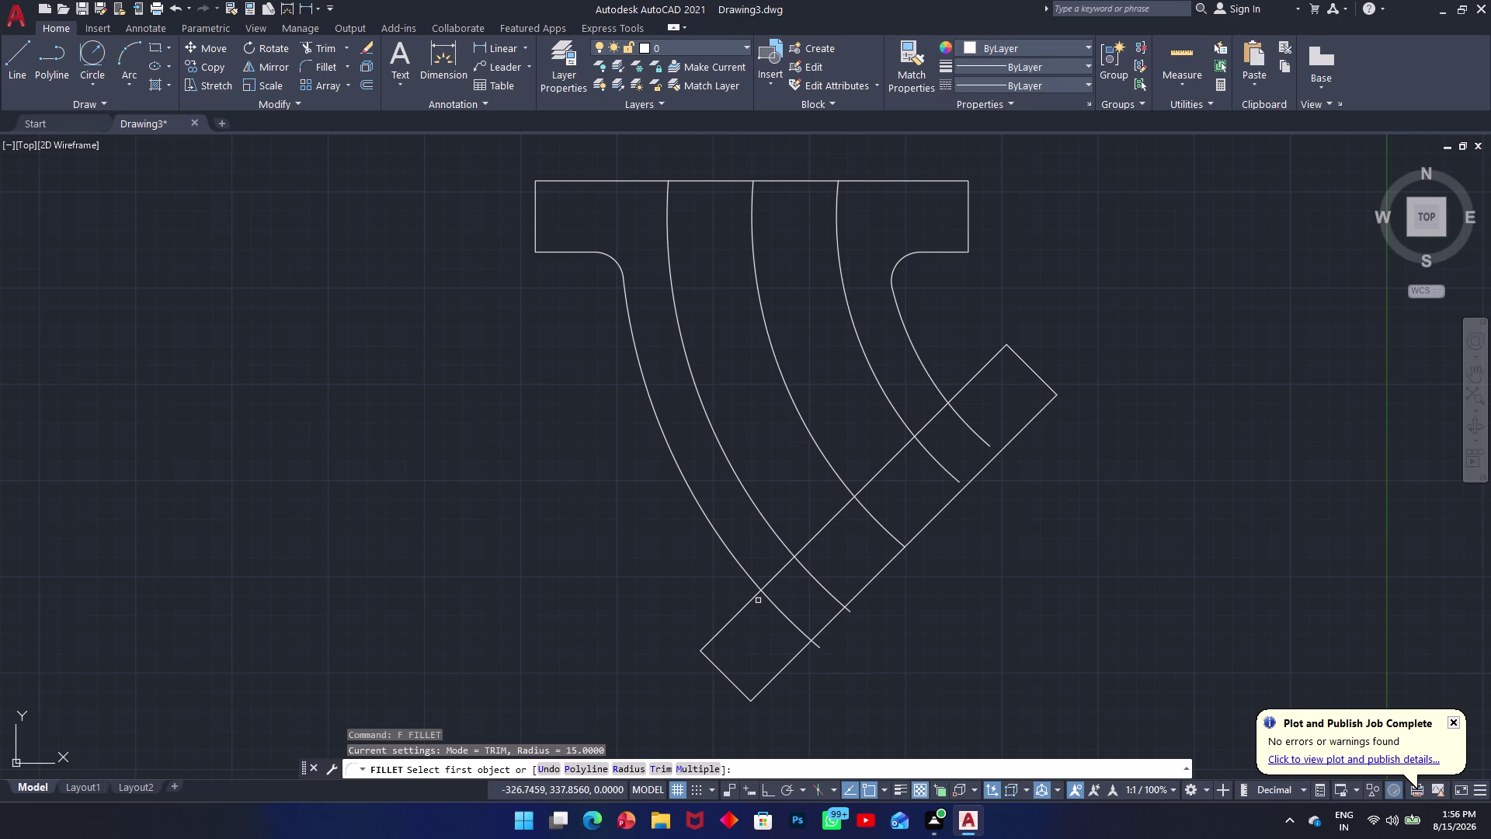
text(r)
key(space)
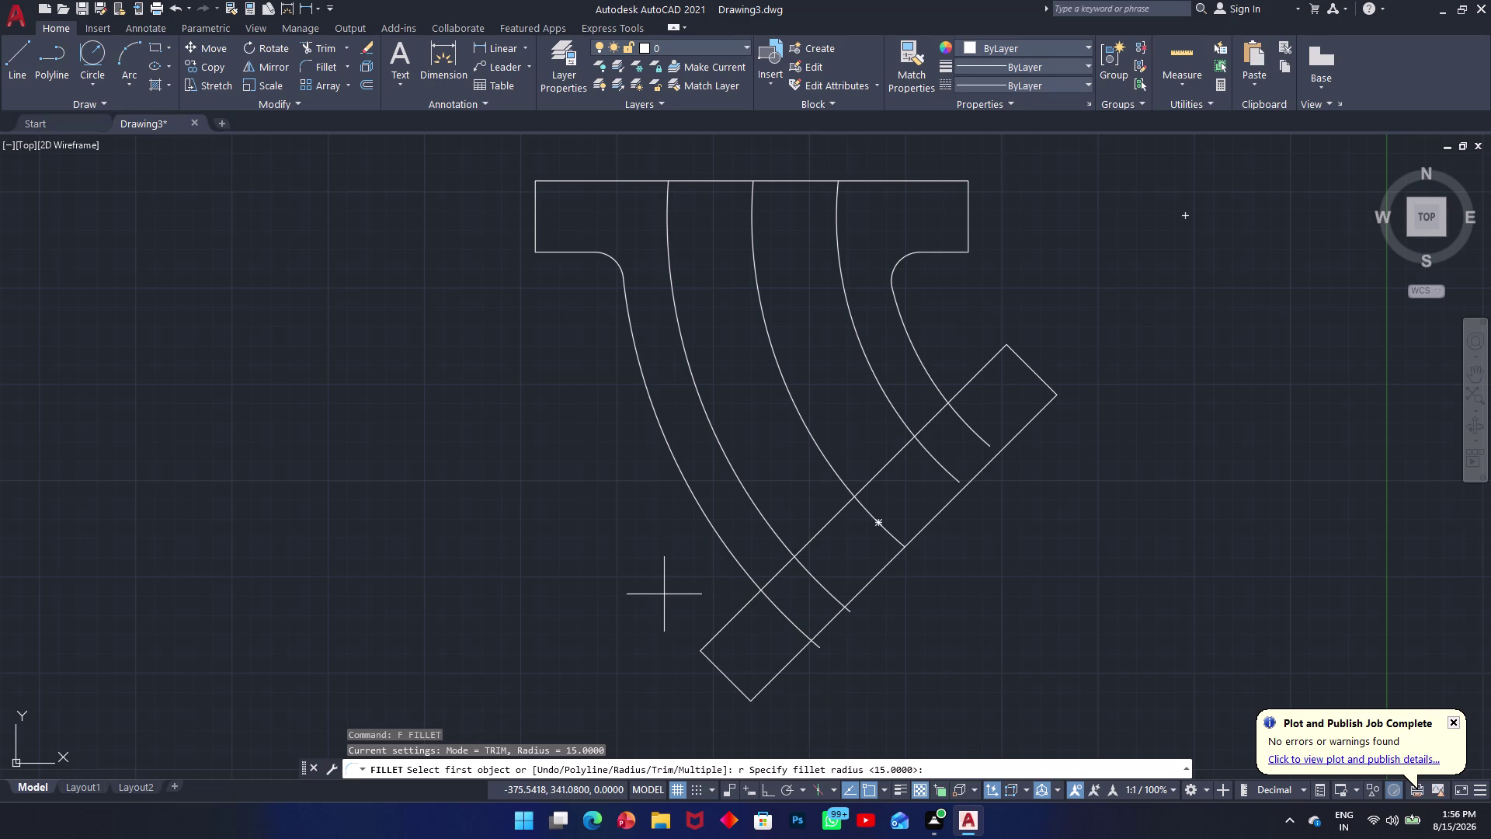
key(space)
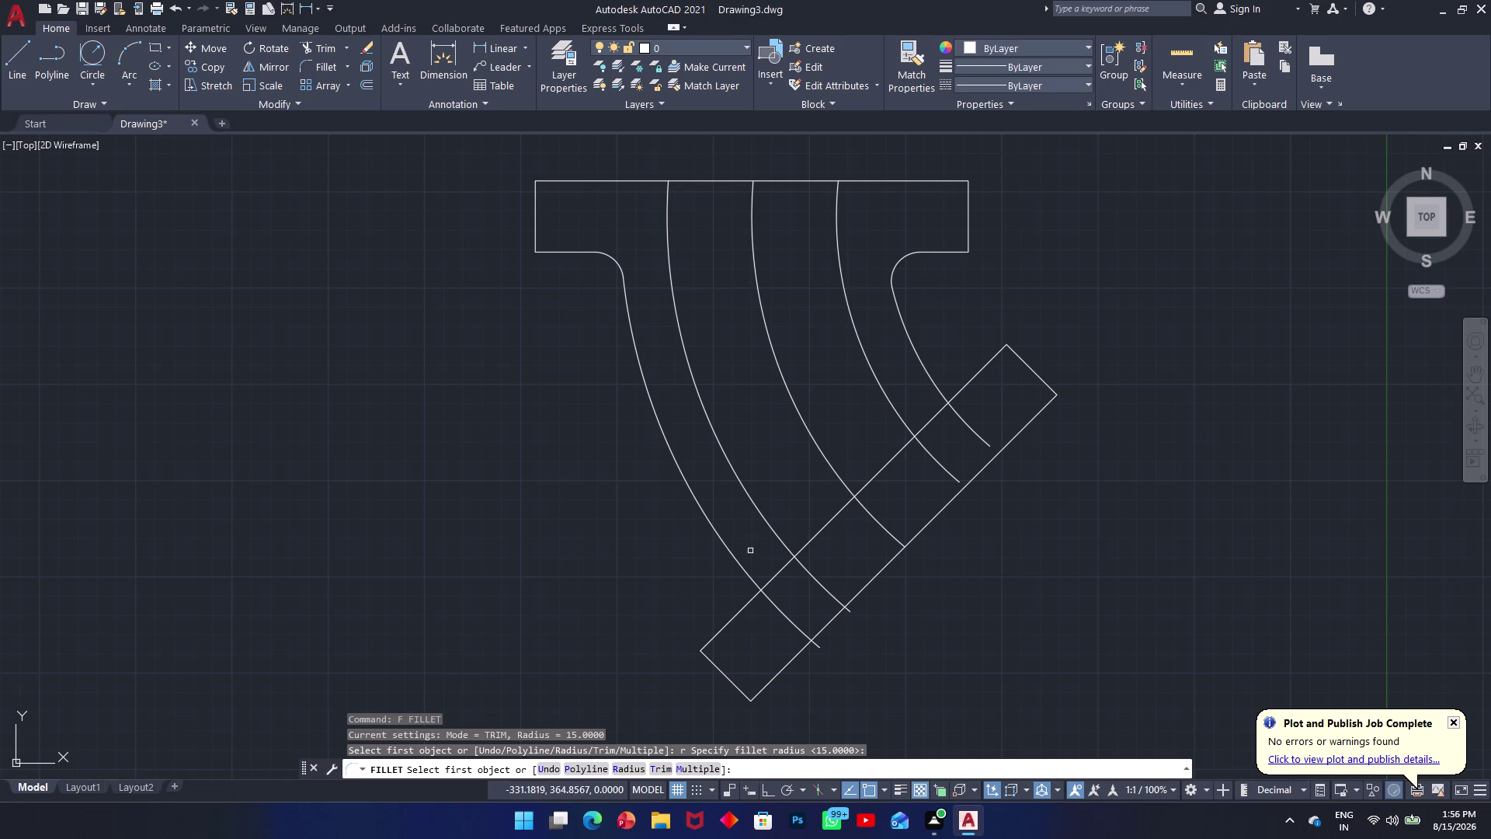
click(746, 576)
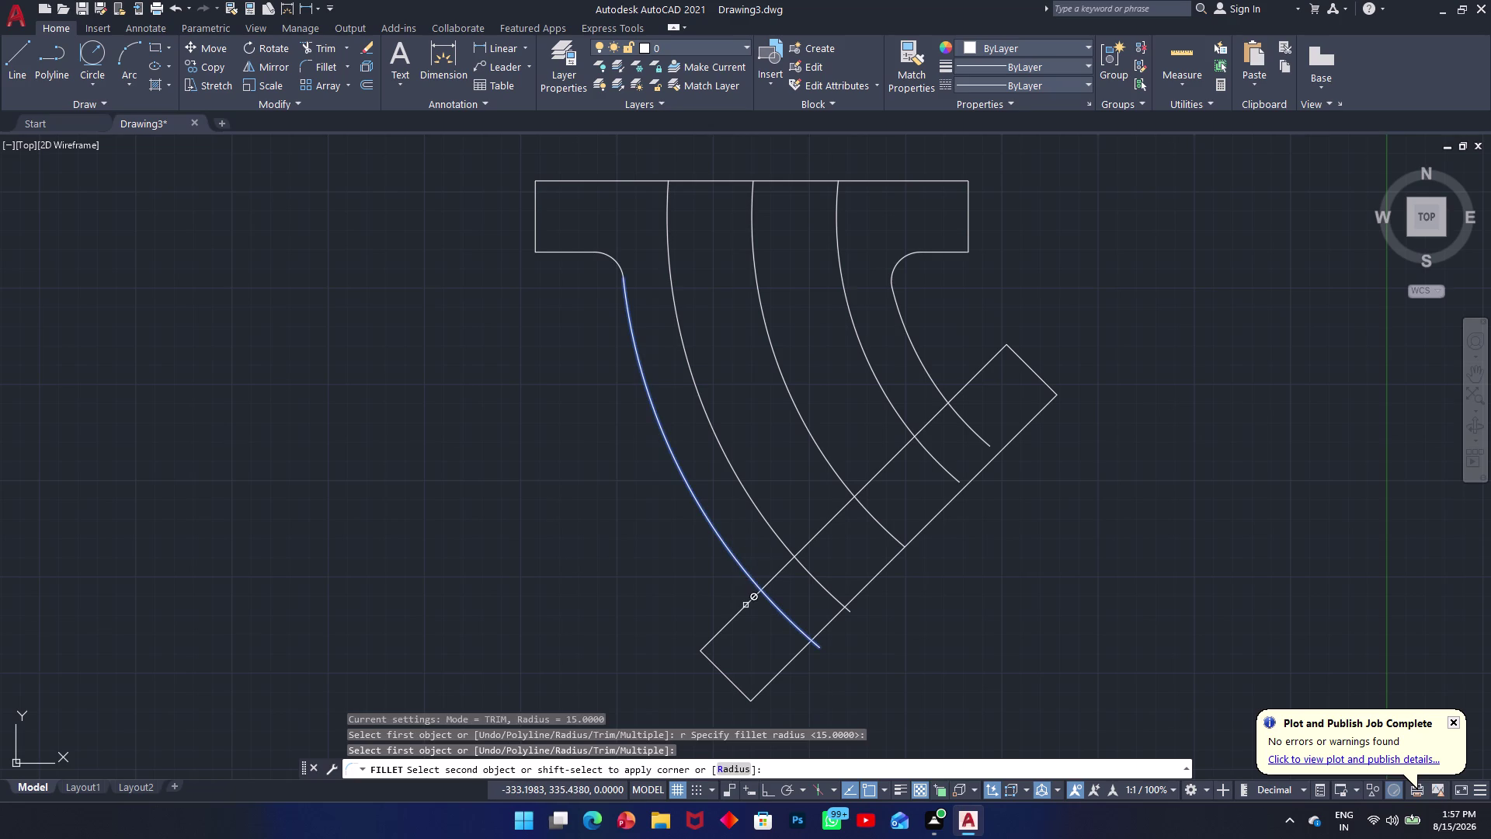
click(746, 606)
key(Escape)
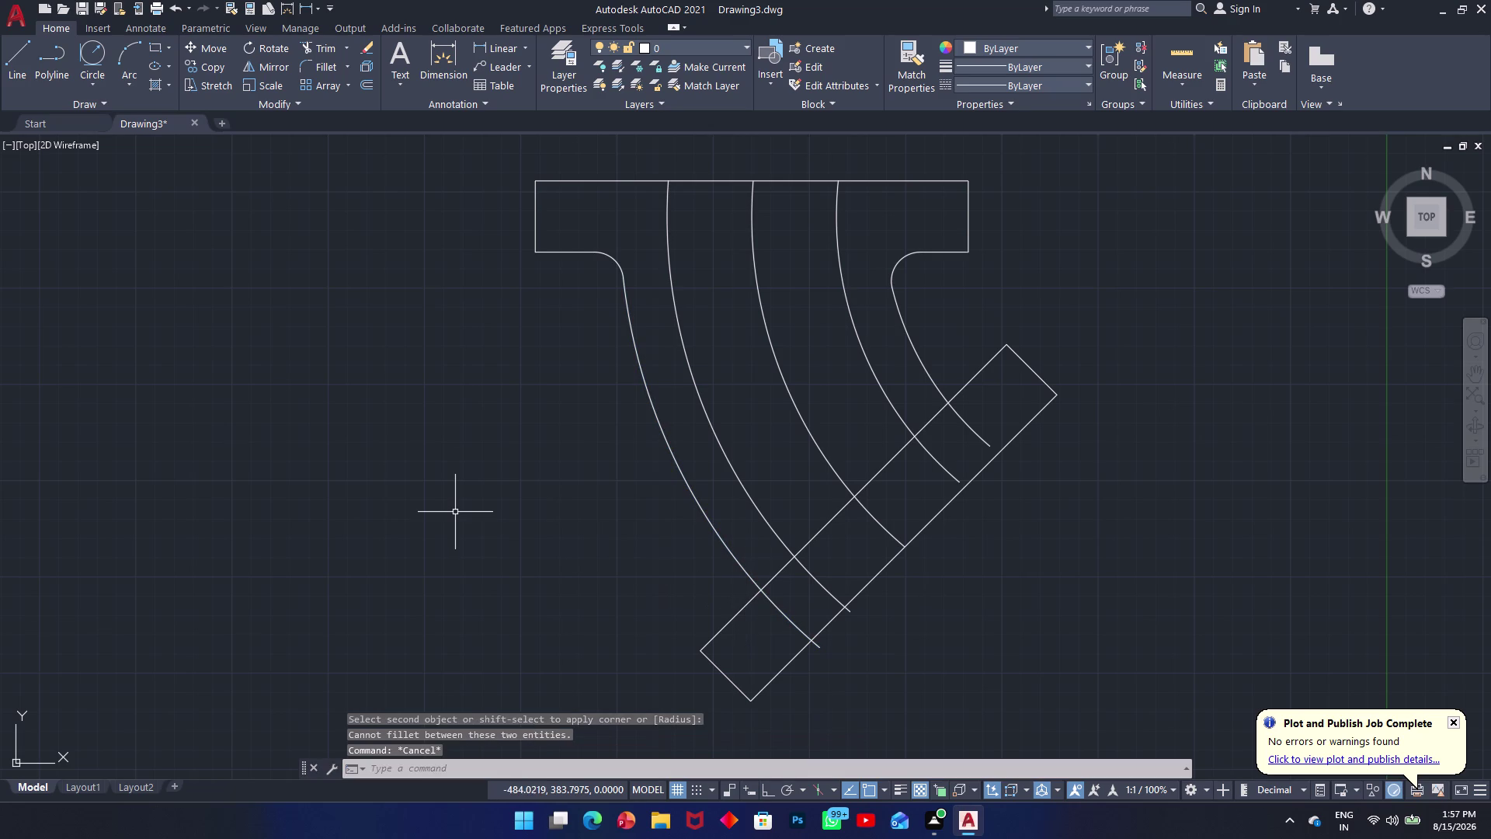
click(92, 67)
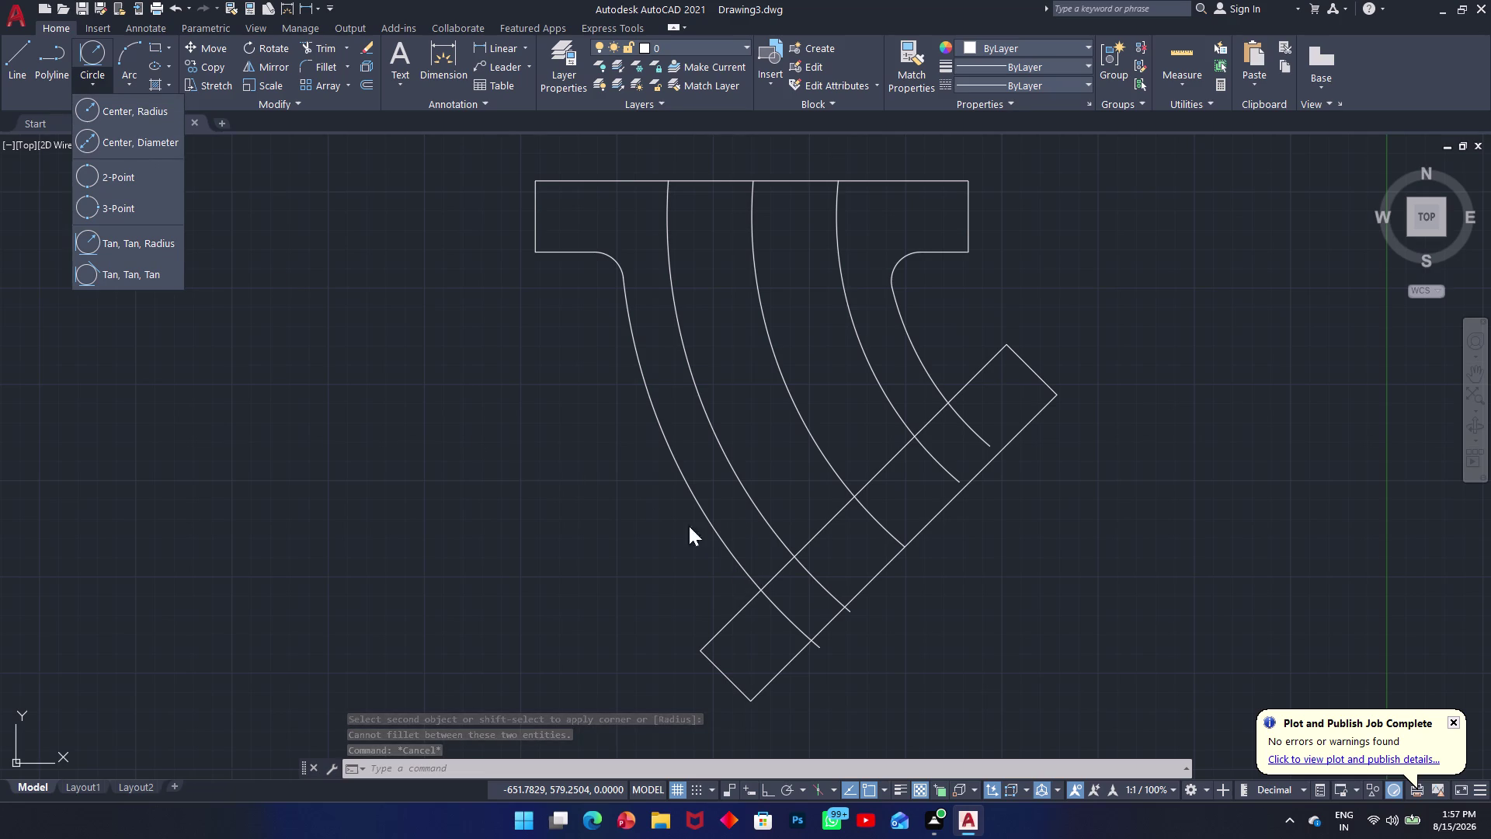
Draw a radius-15 Tan, Tan, Radius circle between the outer bend arc and flange edge.
click(121, 229)
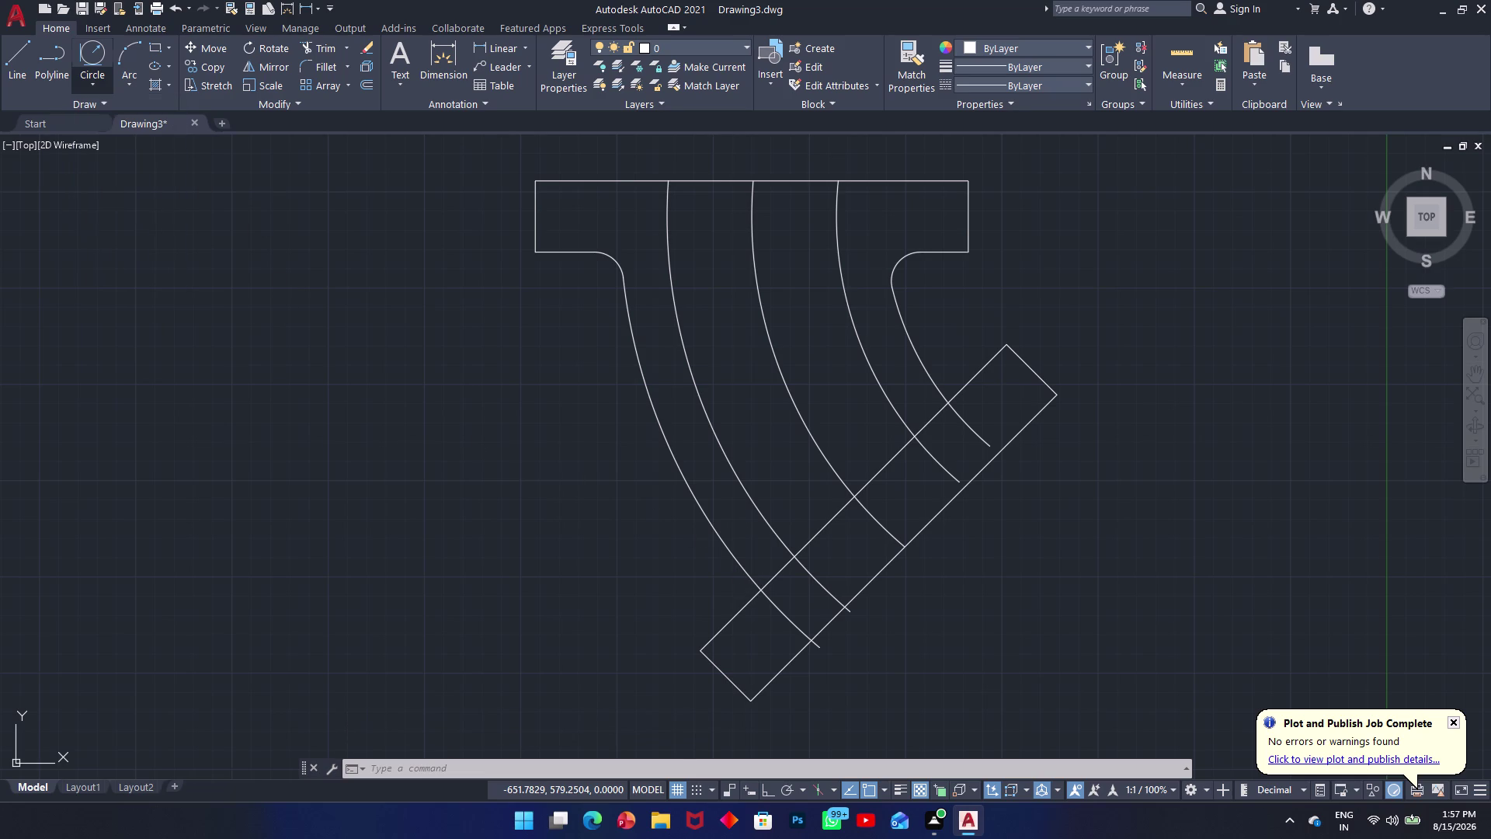
click(751, 573)
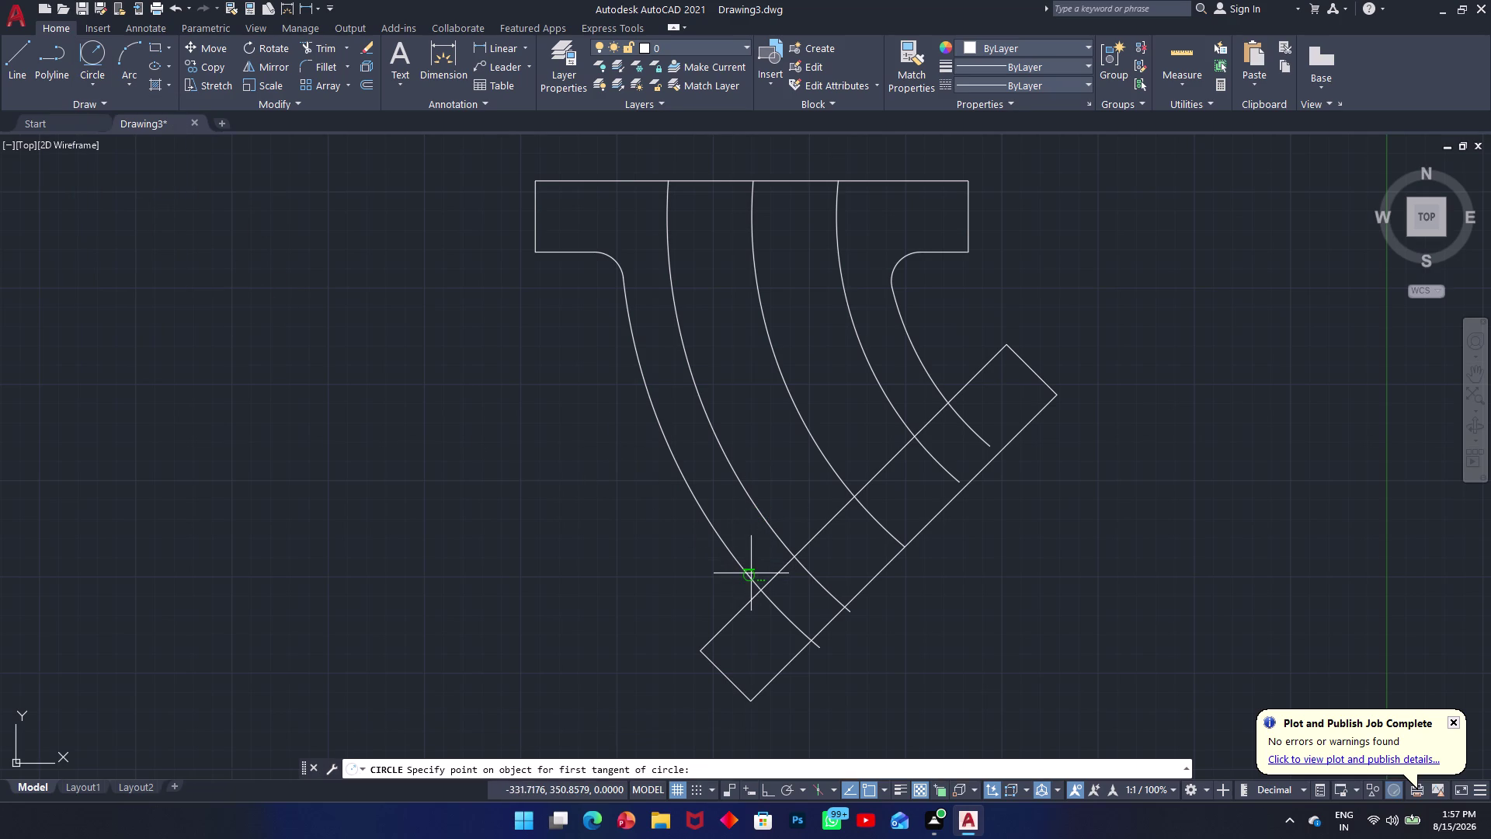
click(748, 595)
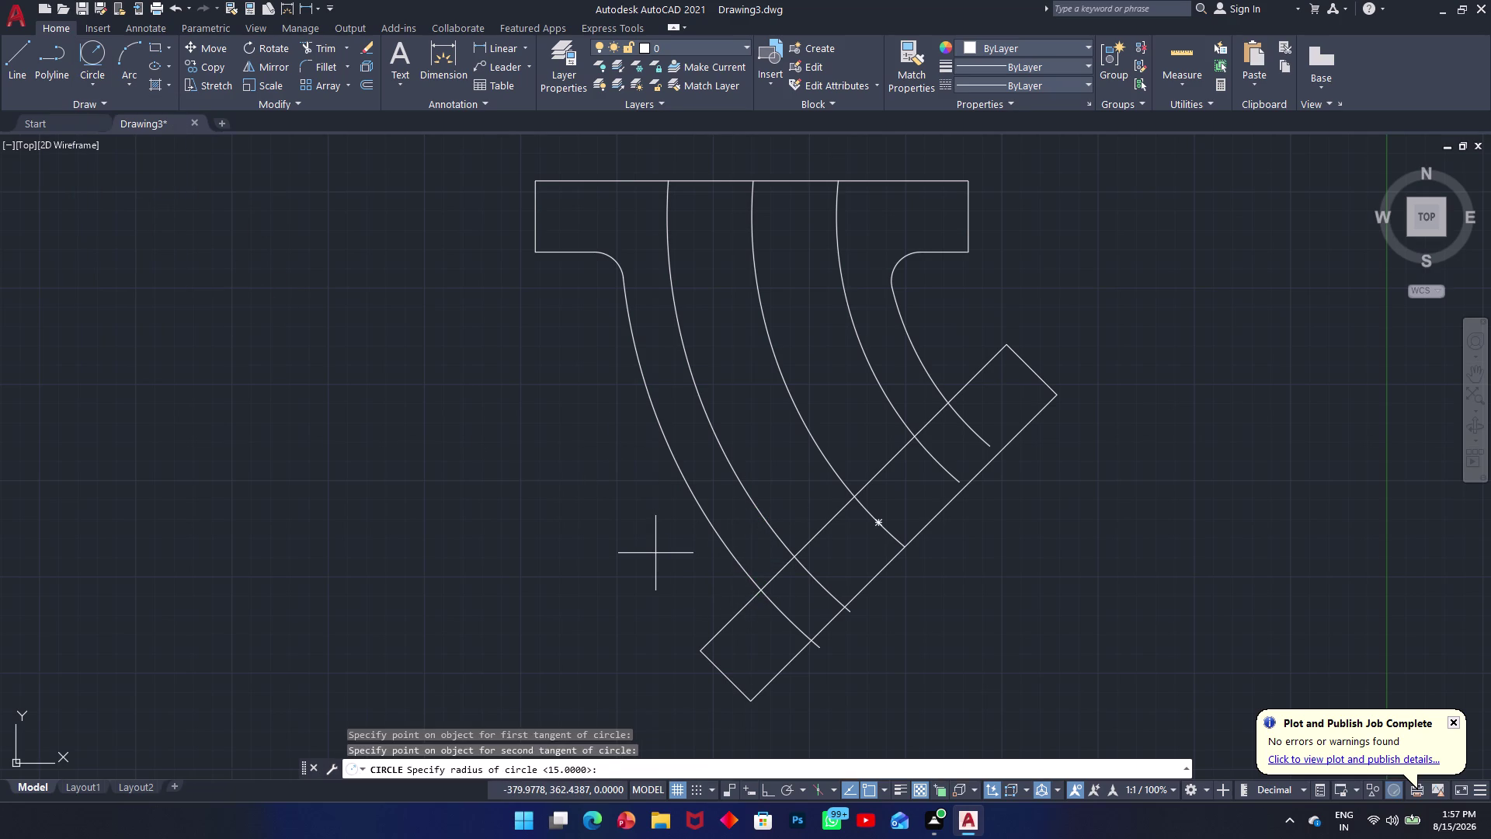
text(15)
key(Return)
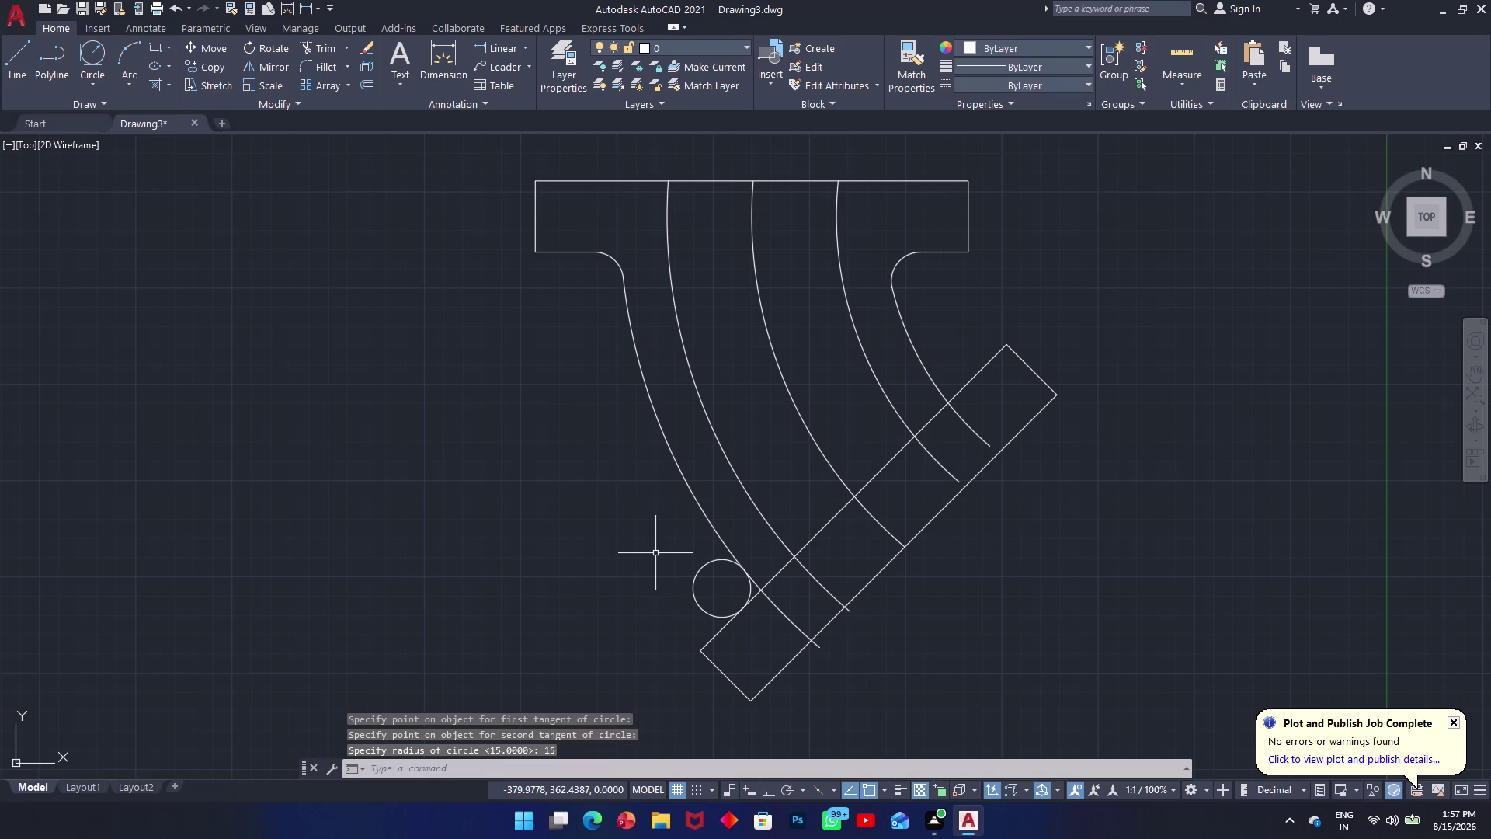
Draw a second radius-15 tangent circle between the inner bend arc and flange edge.
key(space)
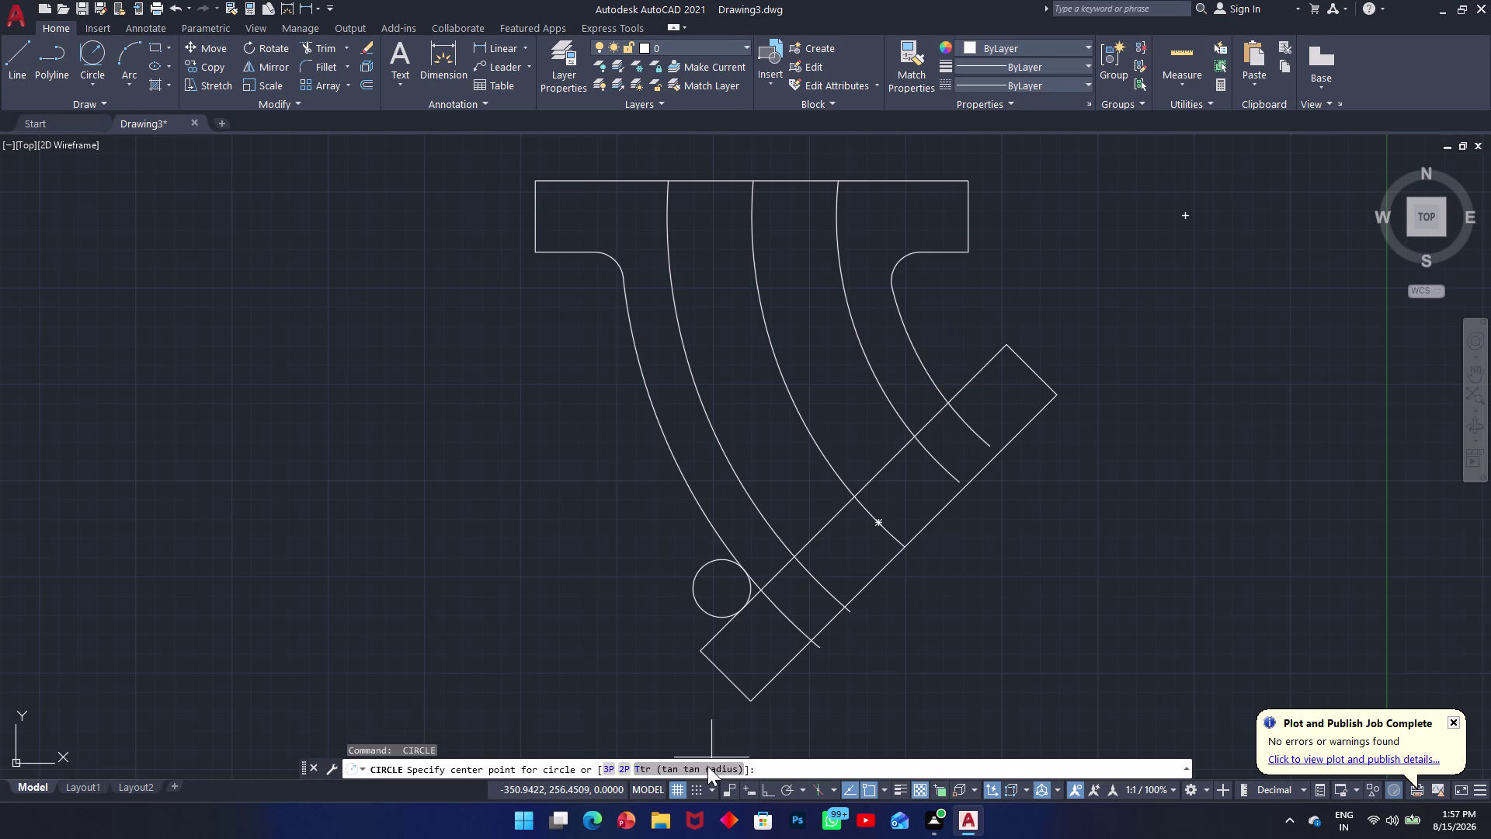
click(707, 766)
click(928, 369)
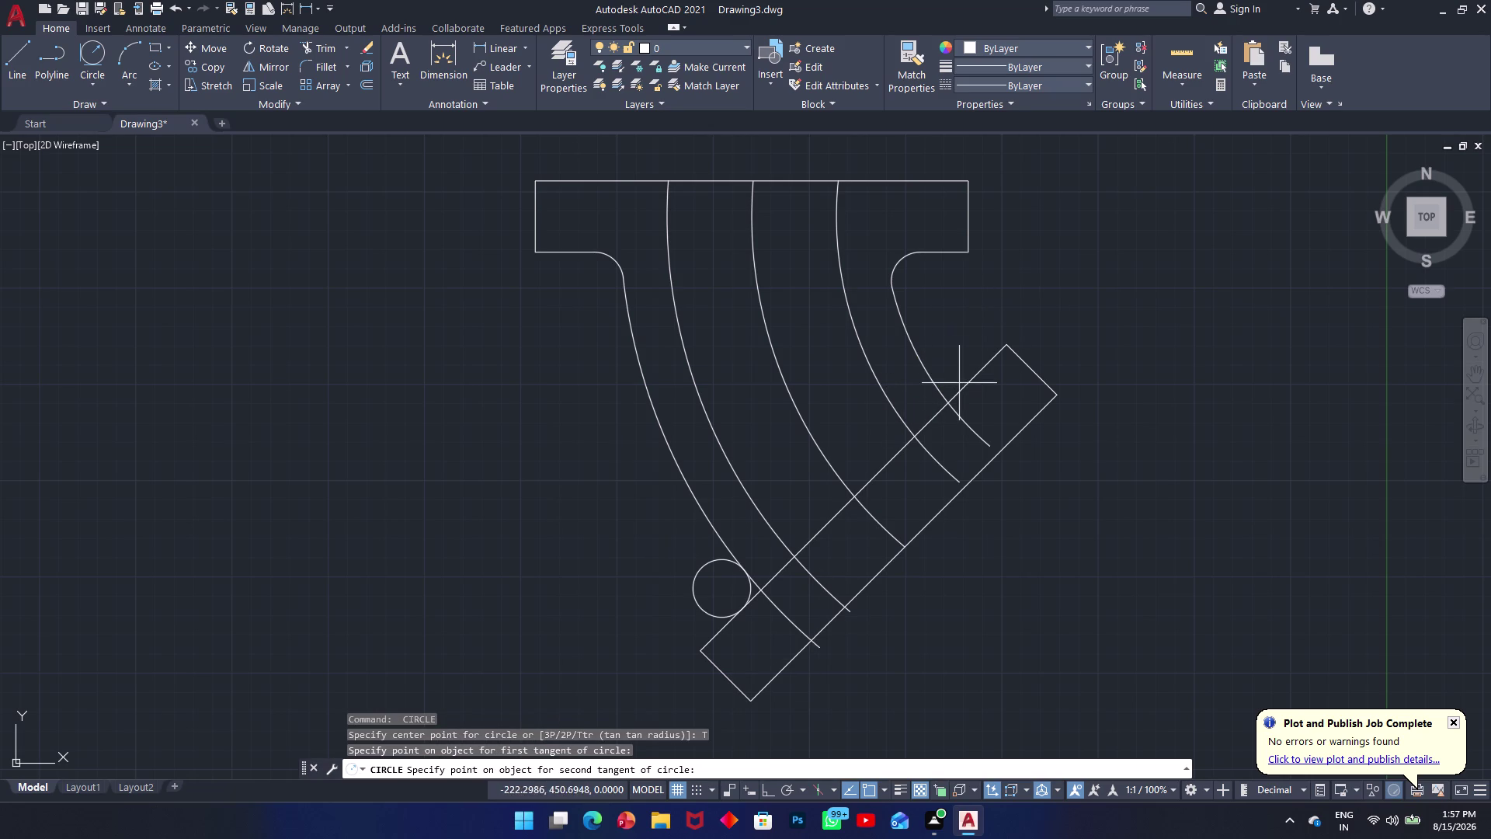
click(962, 386)
text(15)
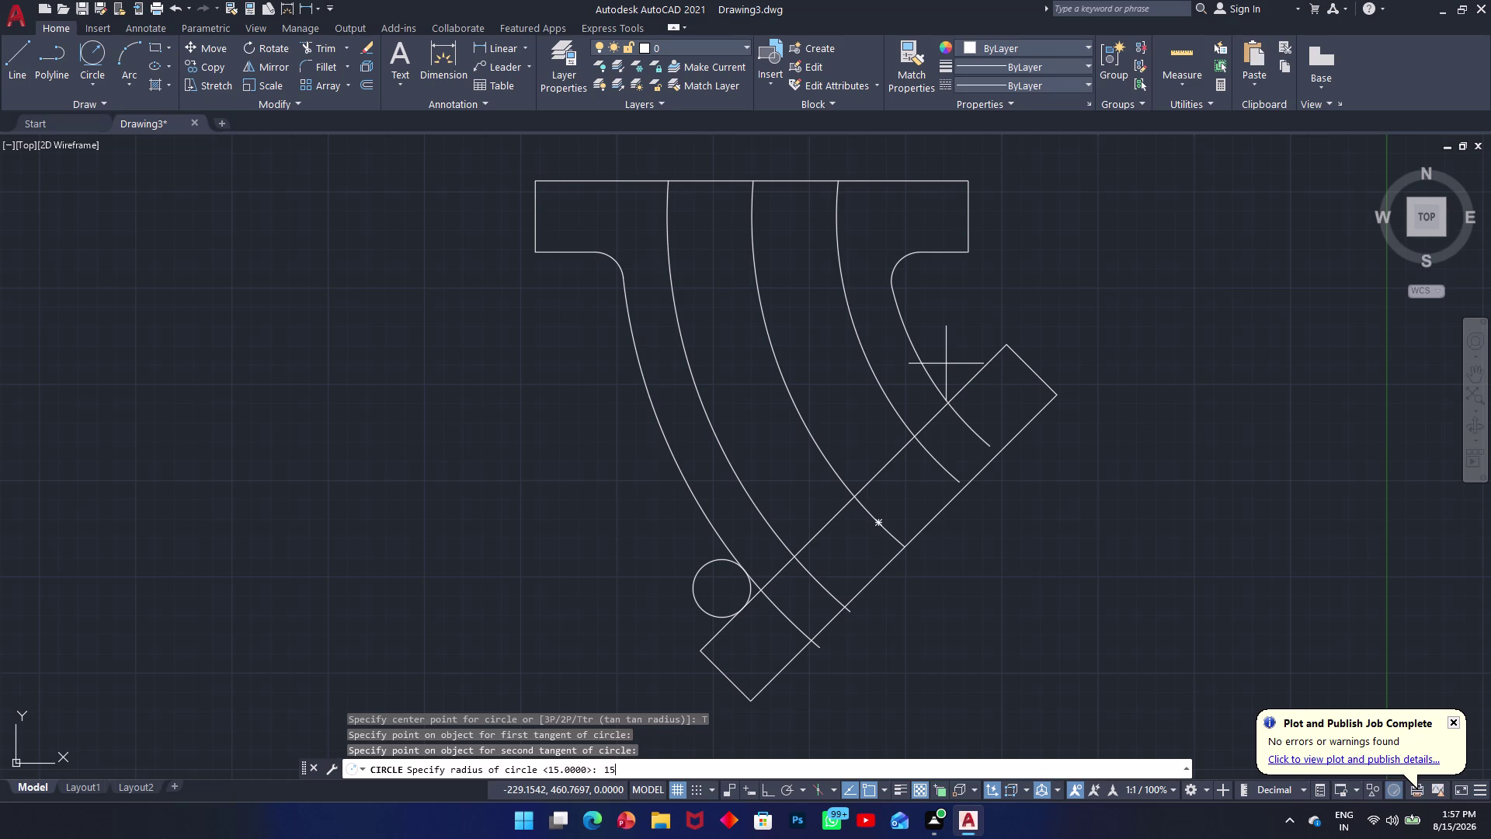
key(Return)
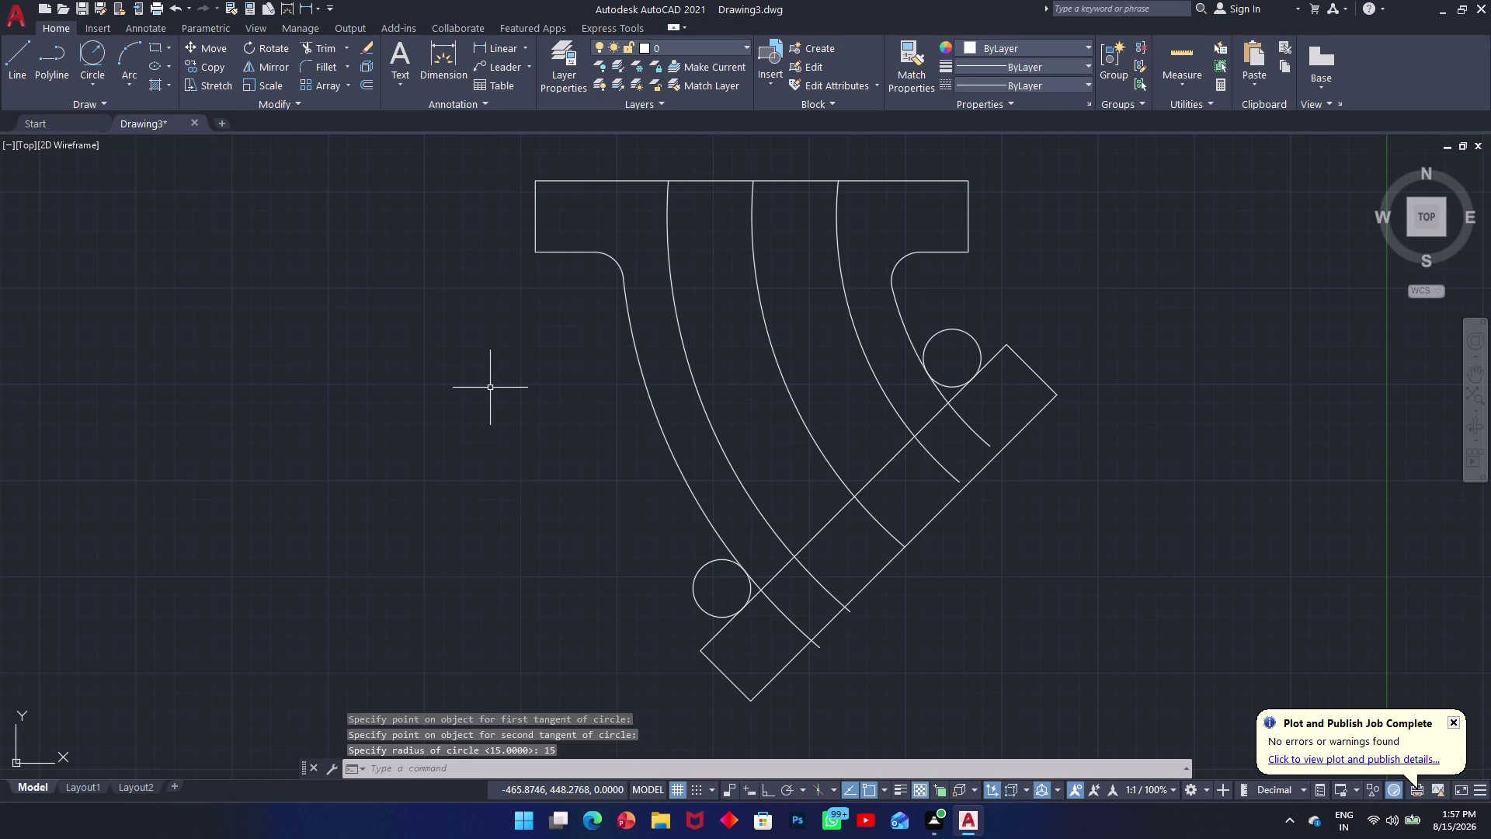
text(tr)
key(space)
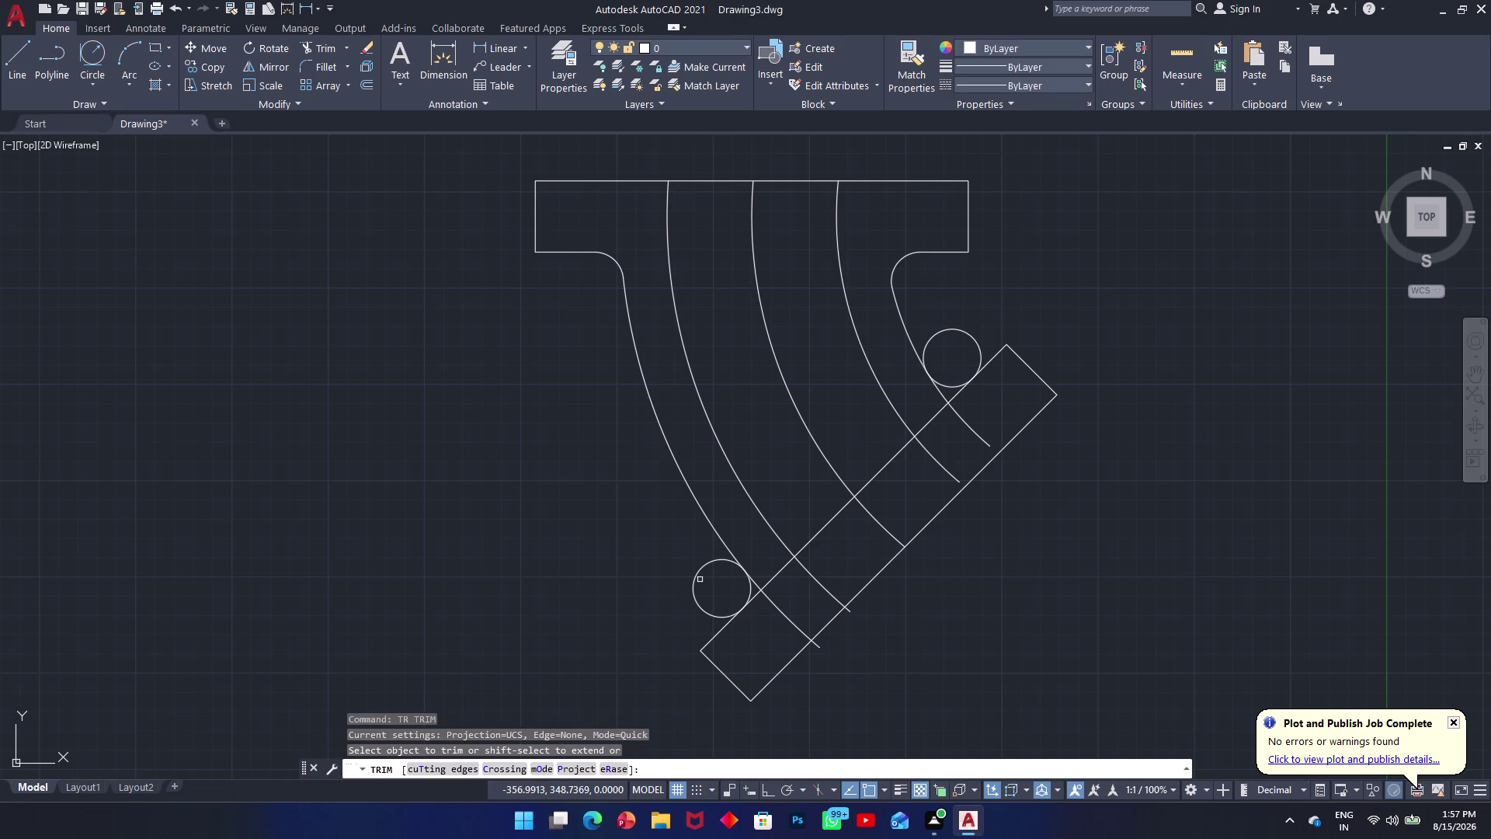
Trim both circles into rounded corners and cut away the stray corner segments.
click(698, 578)
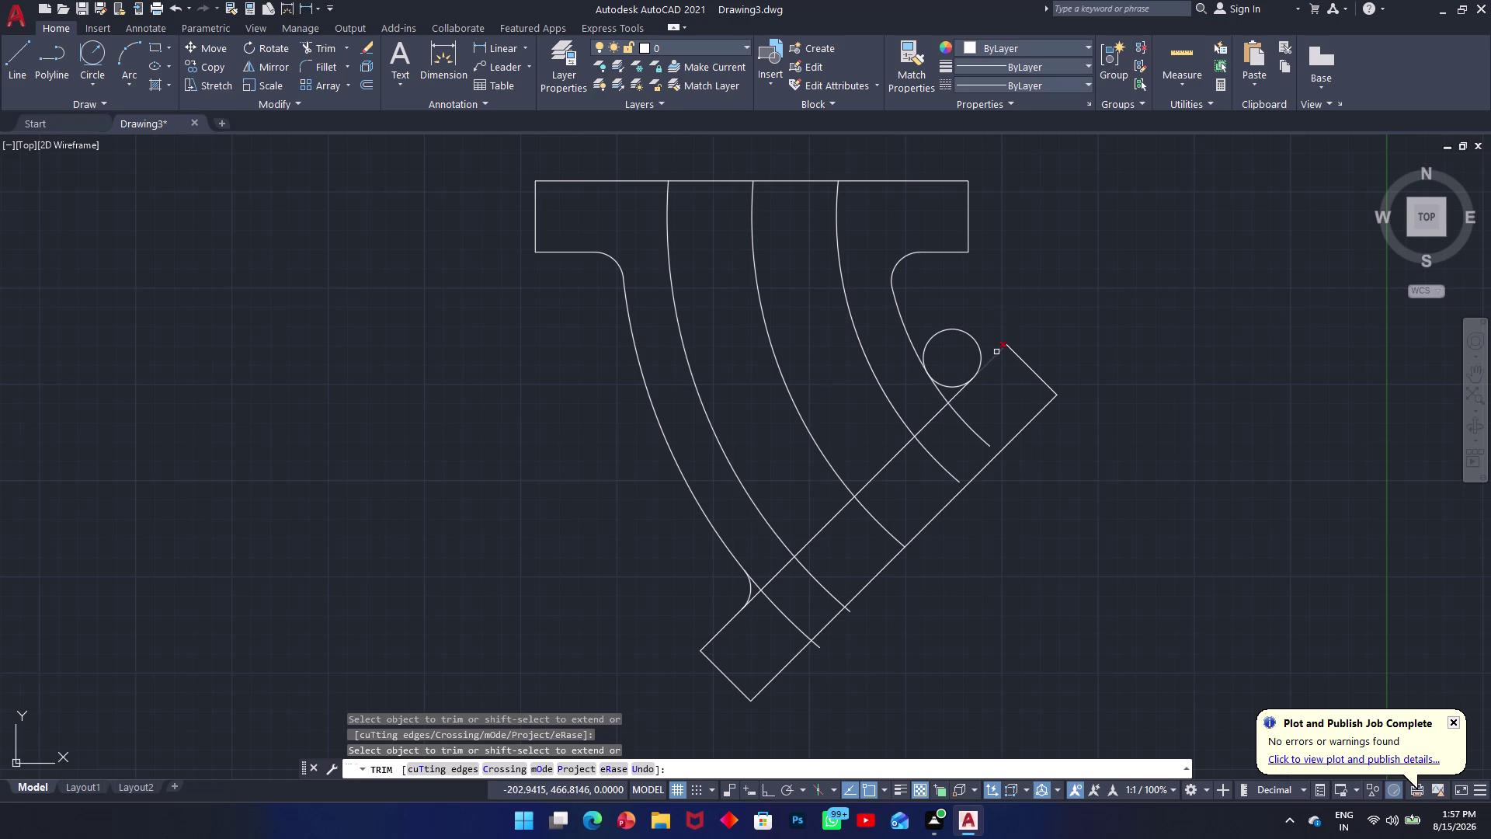
click(975, 340)
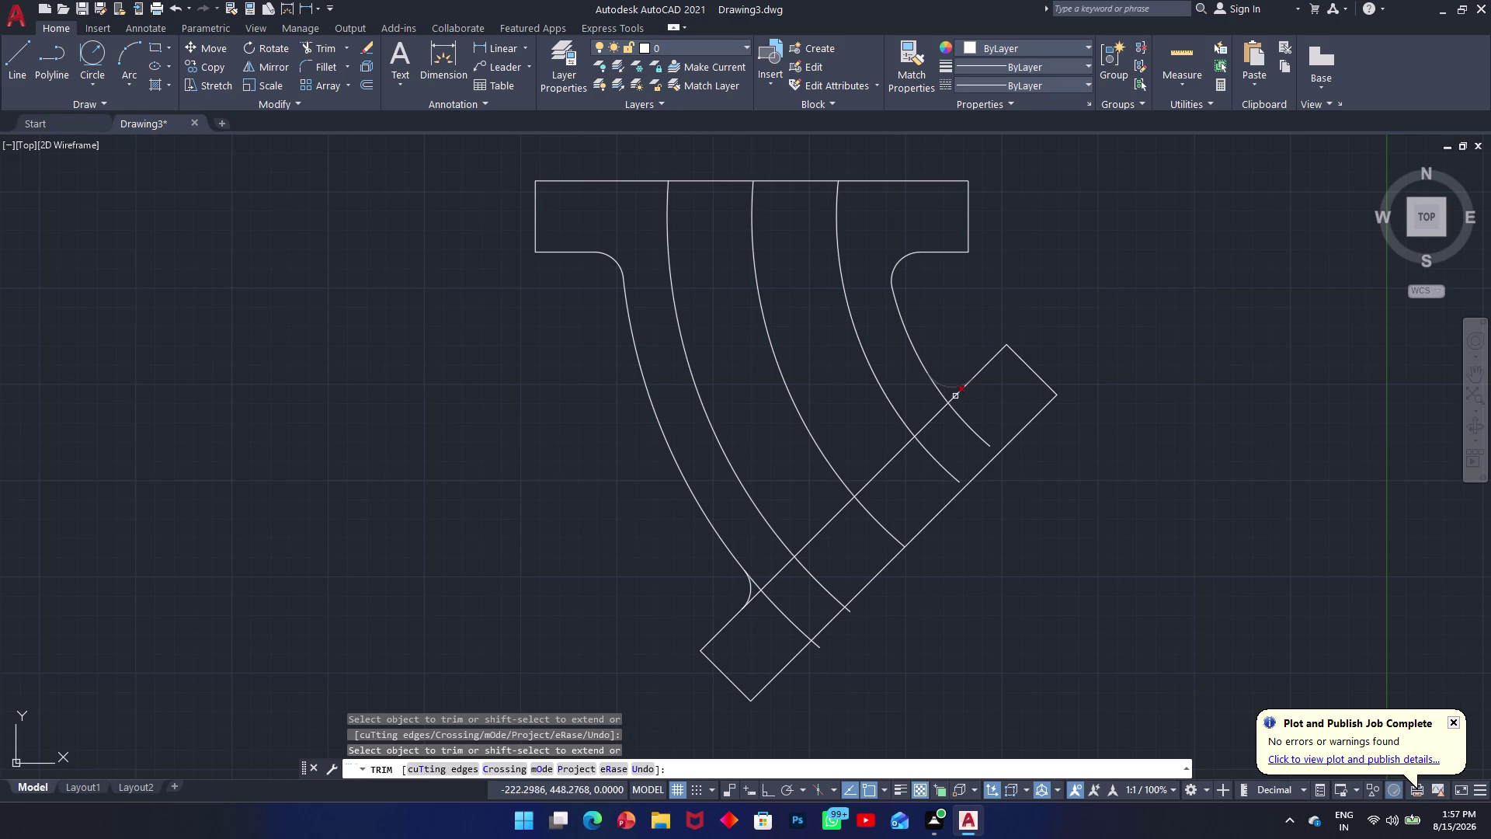
click(958, 398)
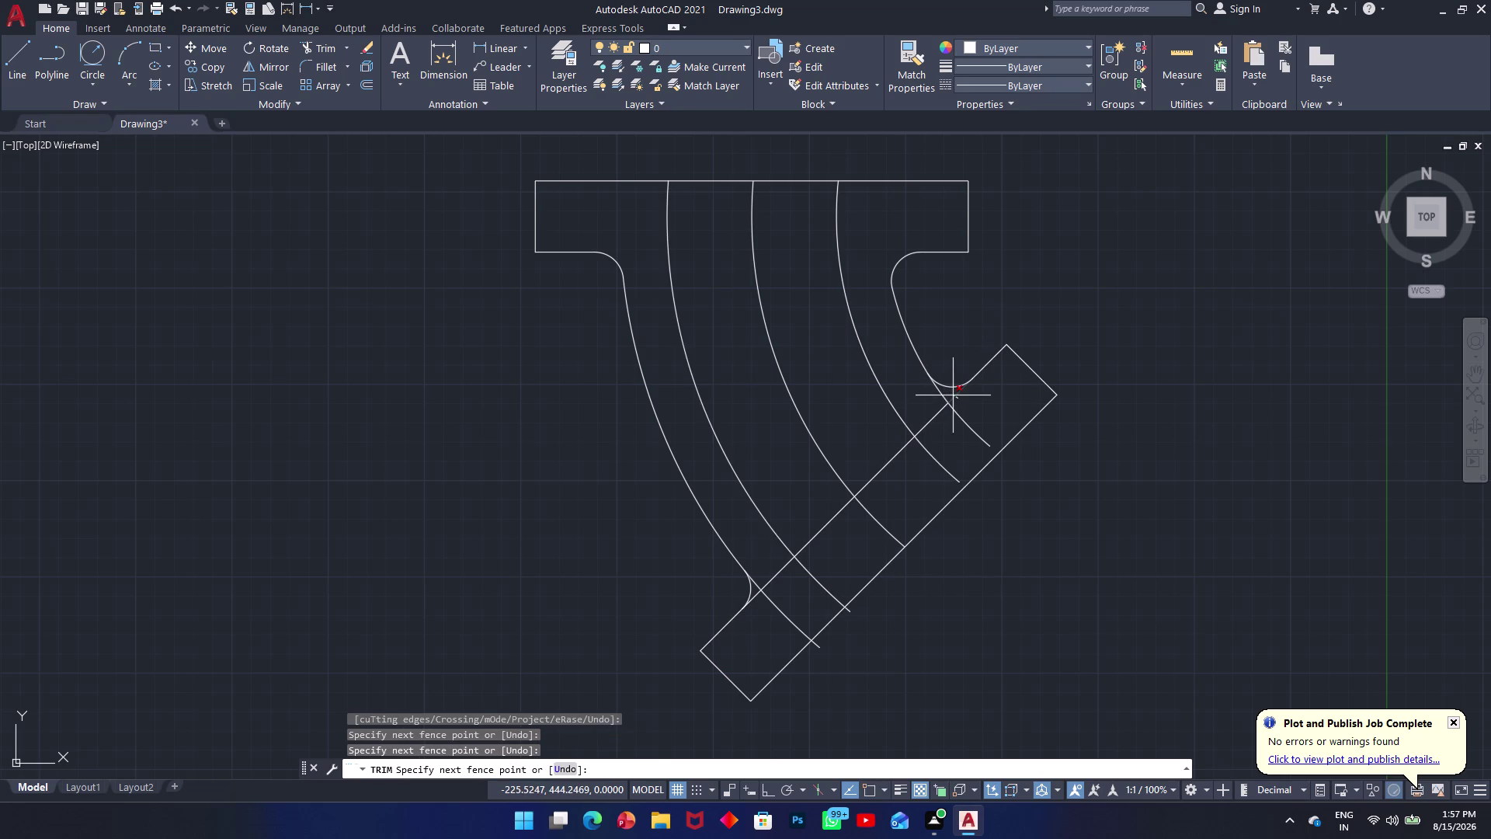
click(953, 395)
scroll(down, 3)
scroll(up, 3)
scroll(up, 3)
click(623, 582)
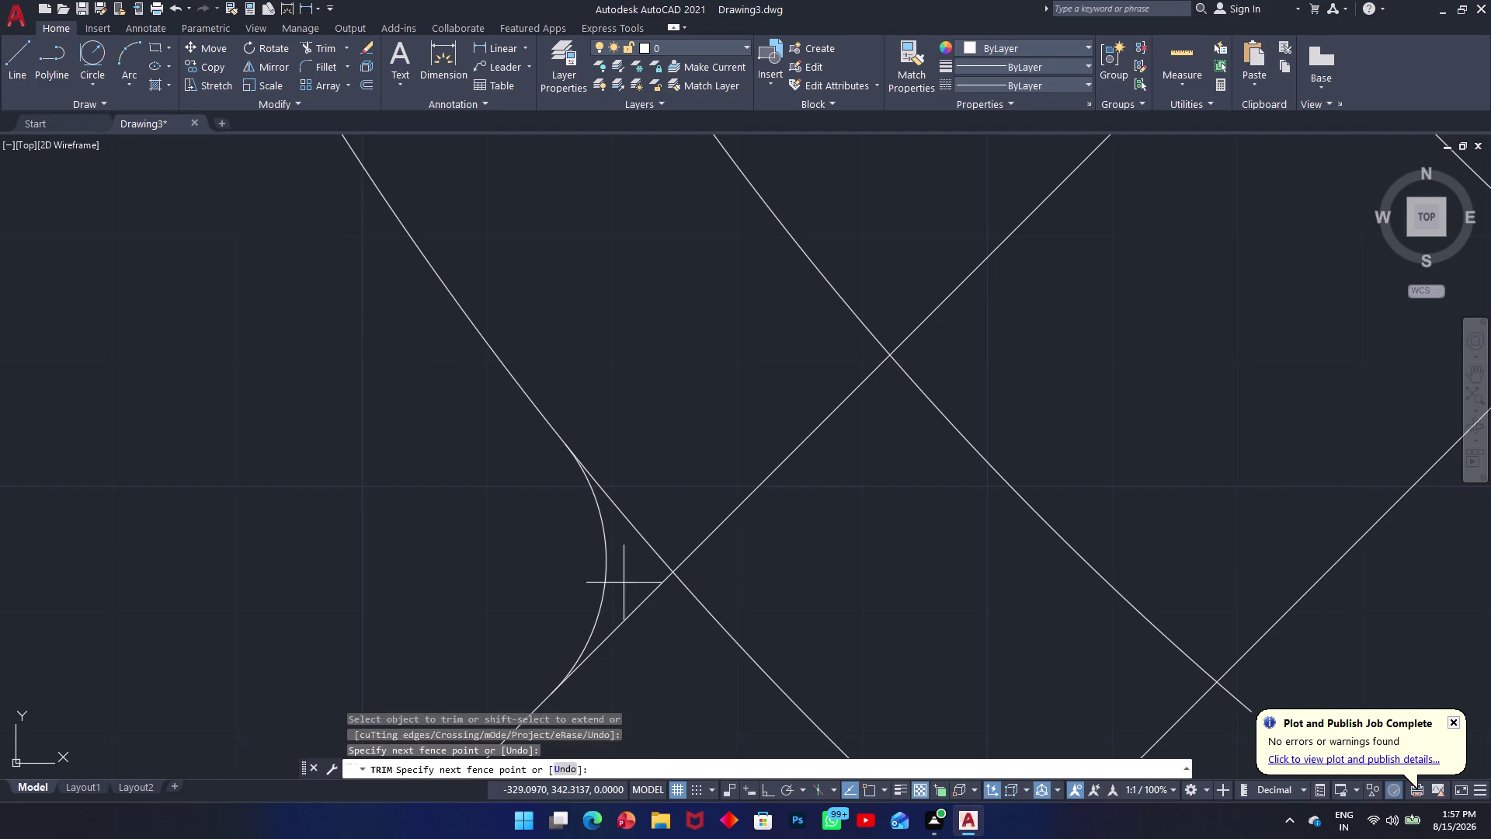
click(646, 611)
Remove the leftover and excess flange edge segments near the corners.
scroll(down, 3)
scroll(up, 3)
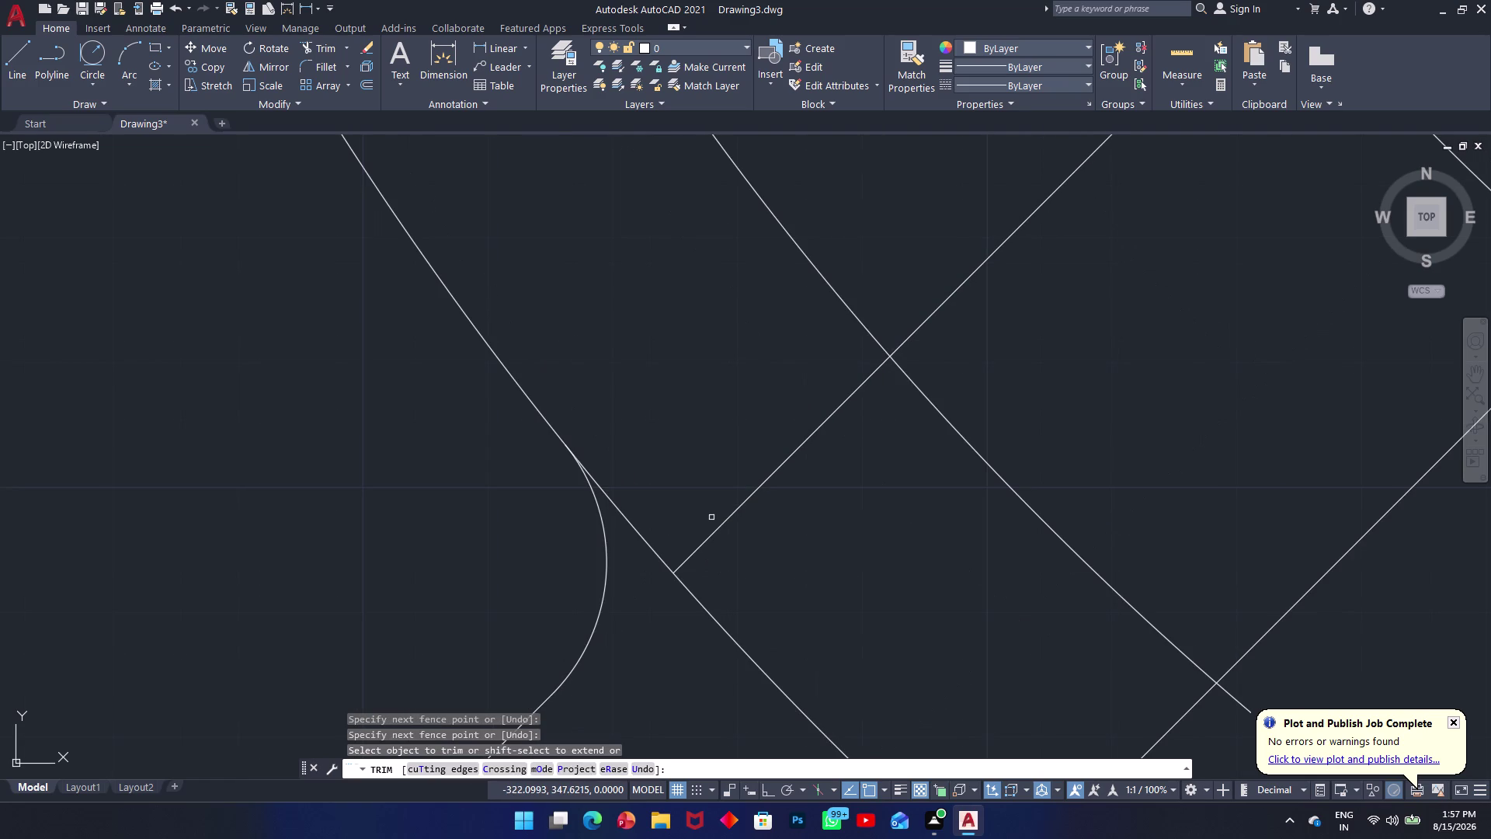
scroll(down, 3)
scroll(down, 3)
click(724, 544)
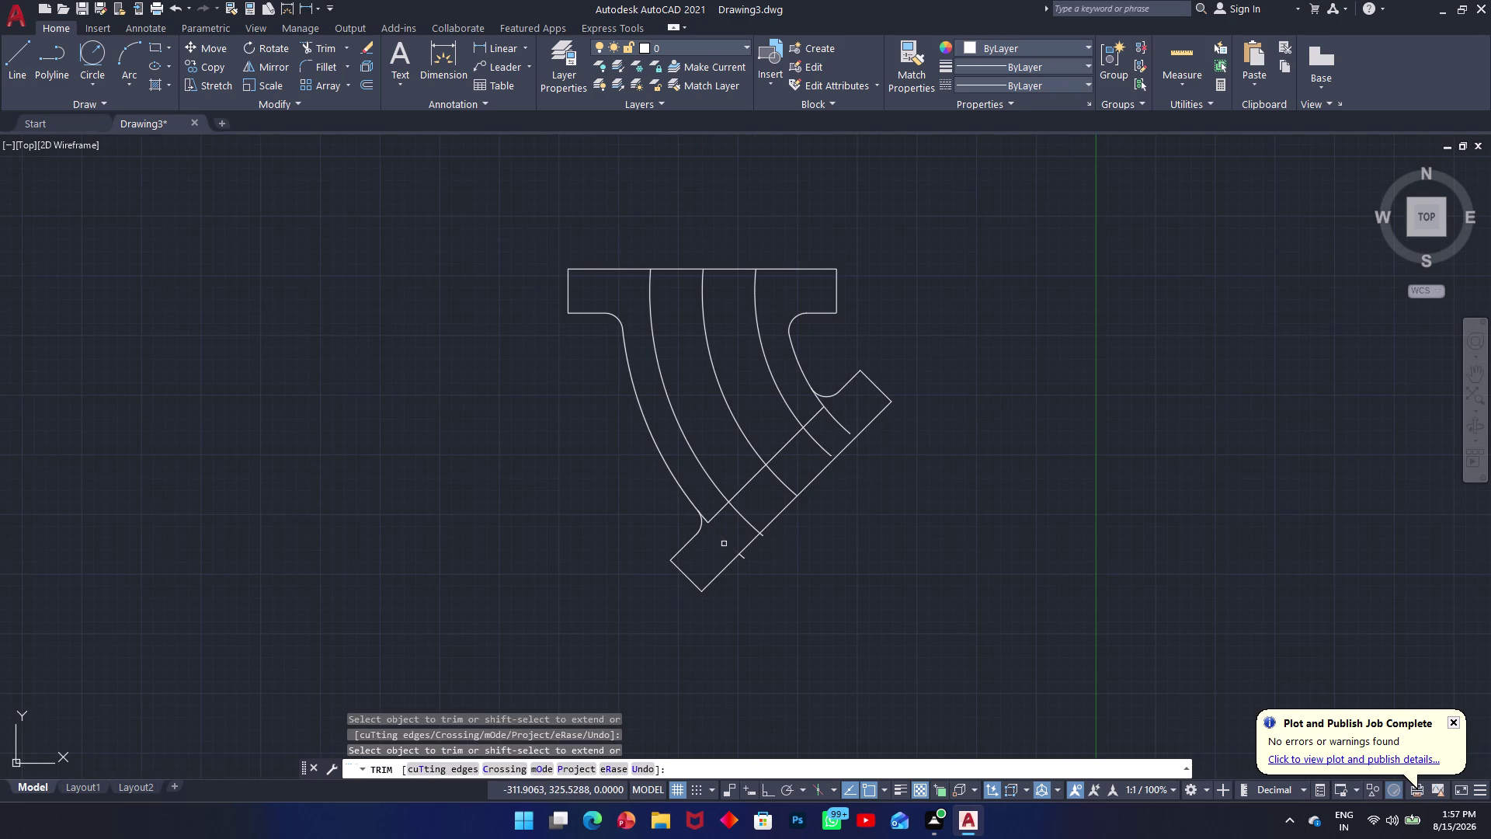
scroll(up, 3)
drag(890, 367, 876, 372)
click(867, 375)
click(820, 360)
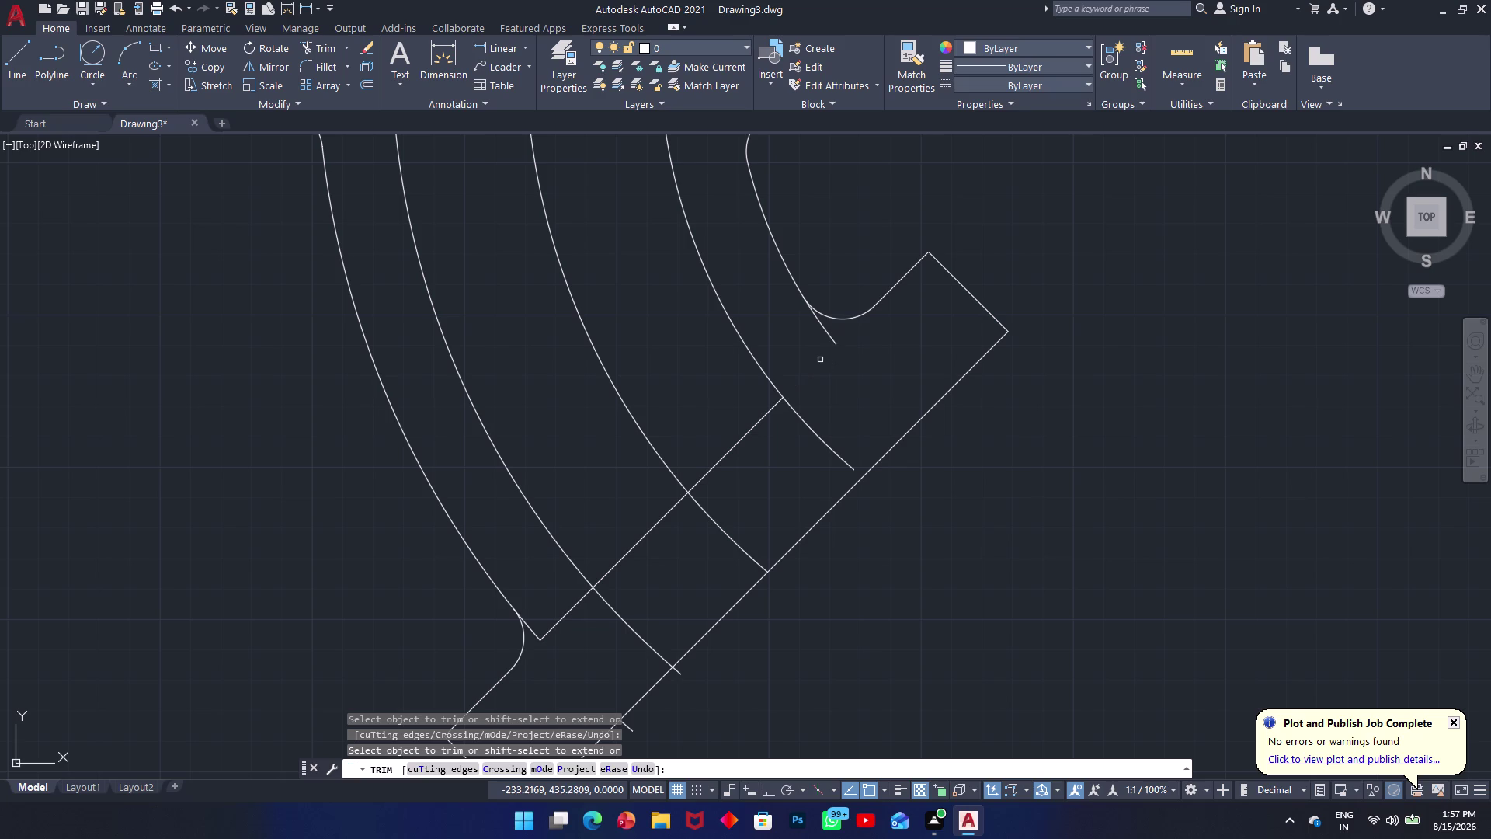
Cut away the flange edge pieces lying between the arcs.
click(835, 344)
scroll(down, 3)
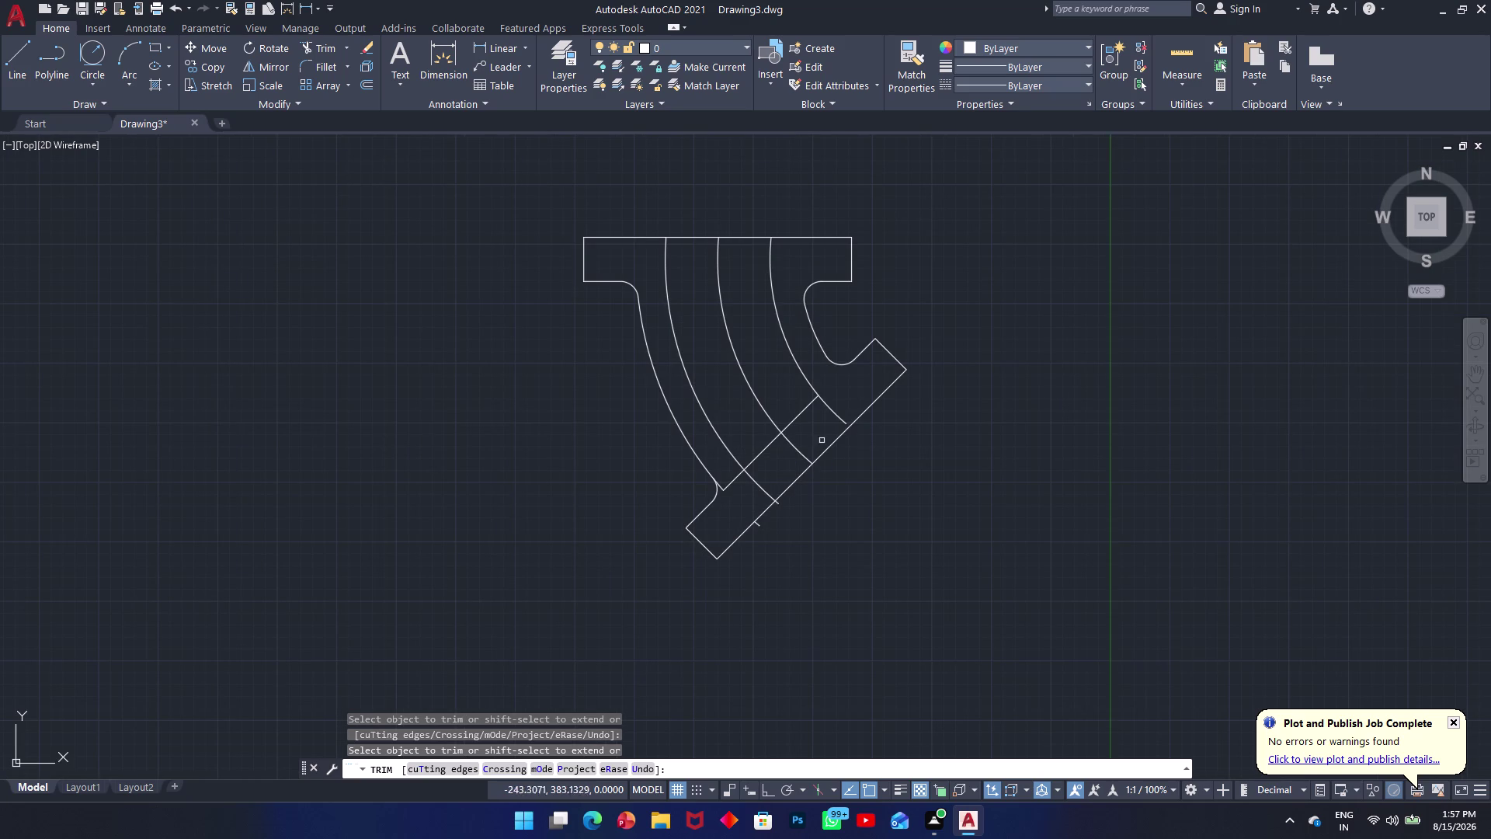
scroll(up, 3)
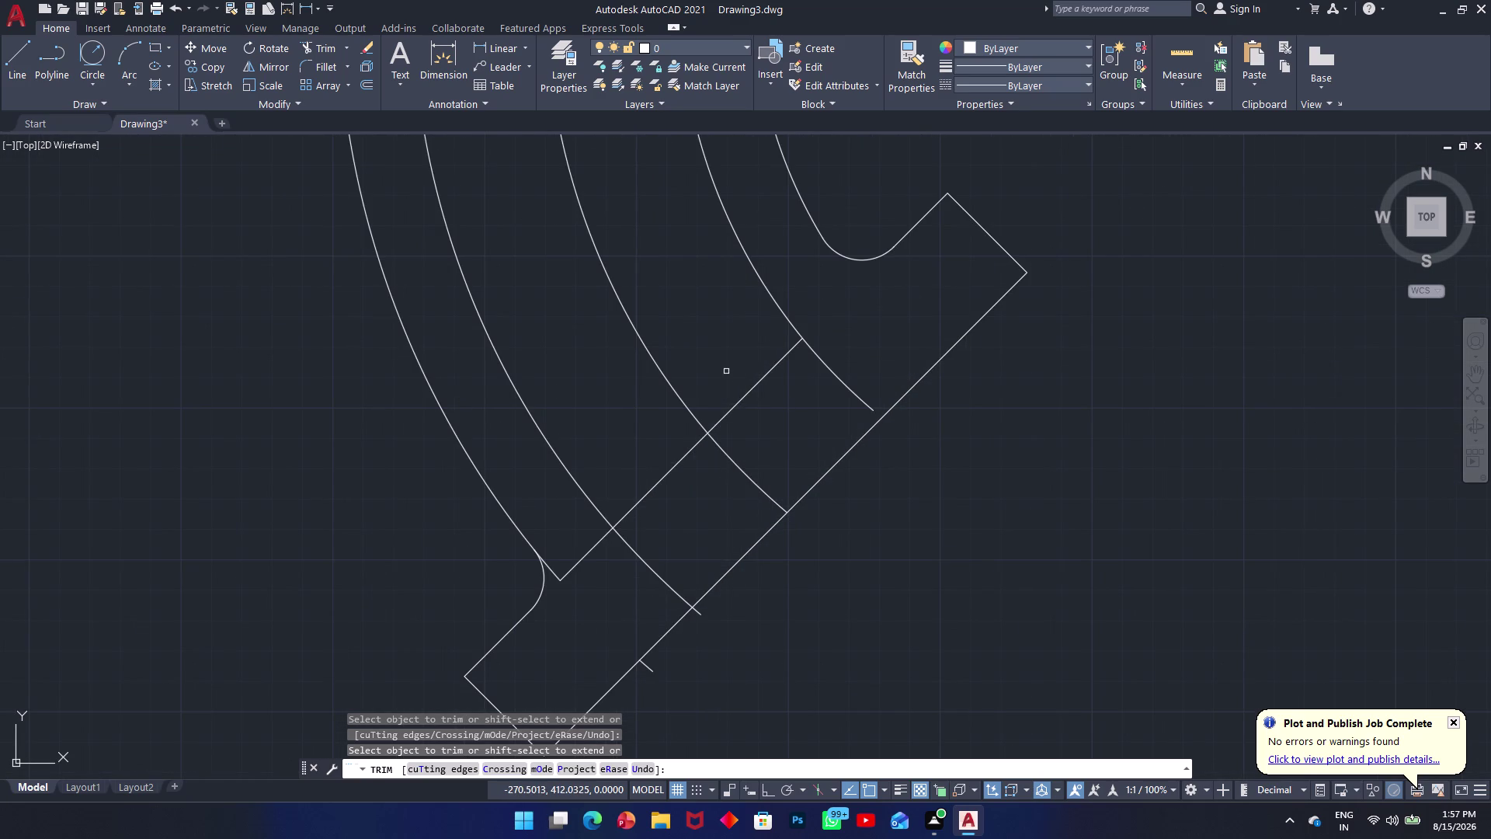
click(726, 371)
click(774, 411)
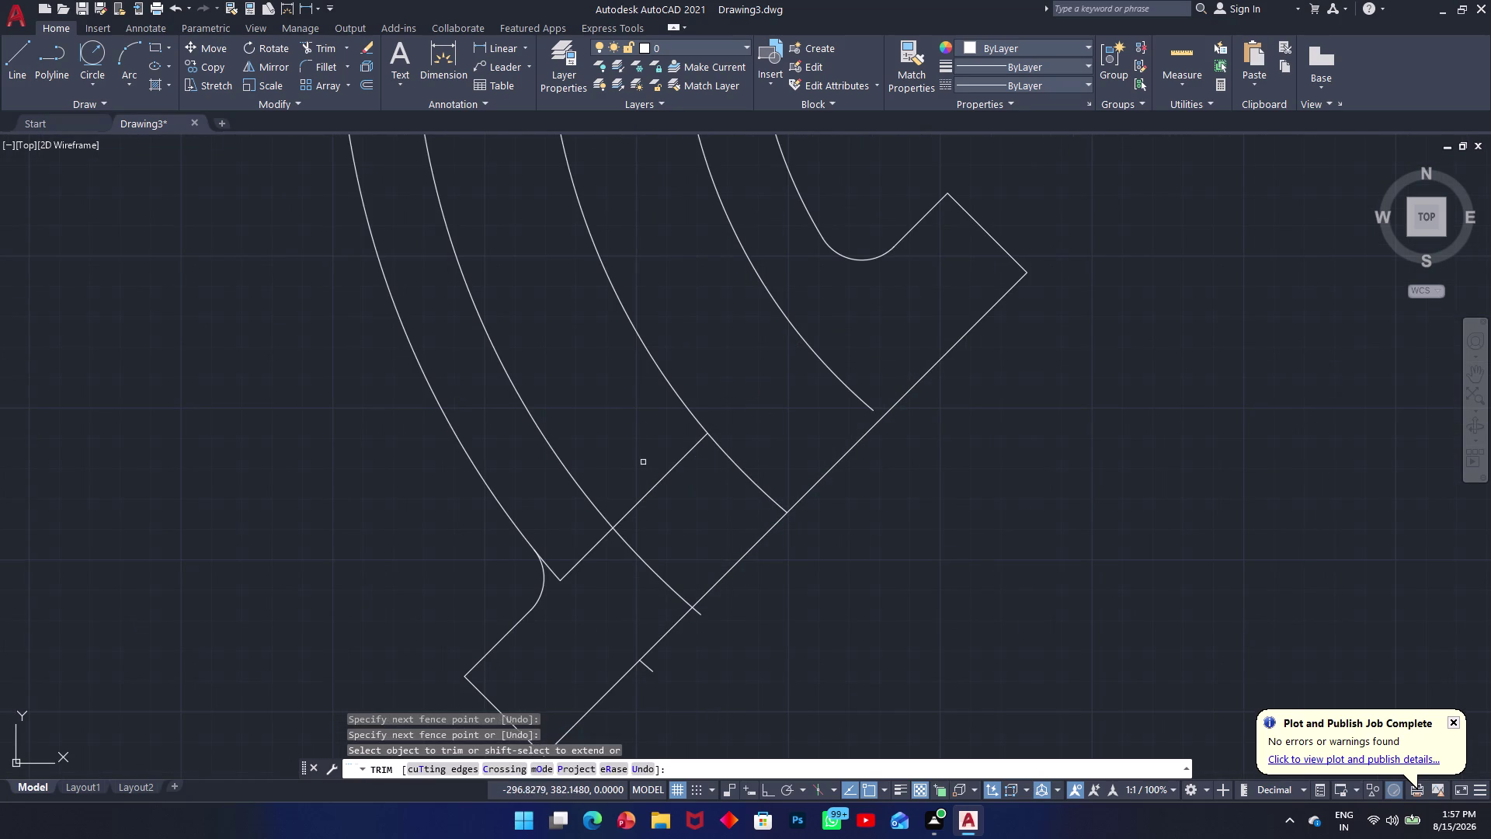
Fence-trim the lower stub and the leftover lines below it.
click(643, 462)
click(699, 501)
scroll(up, 3)
click(584, 545)
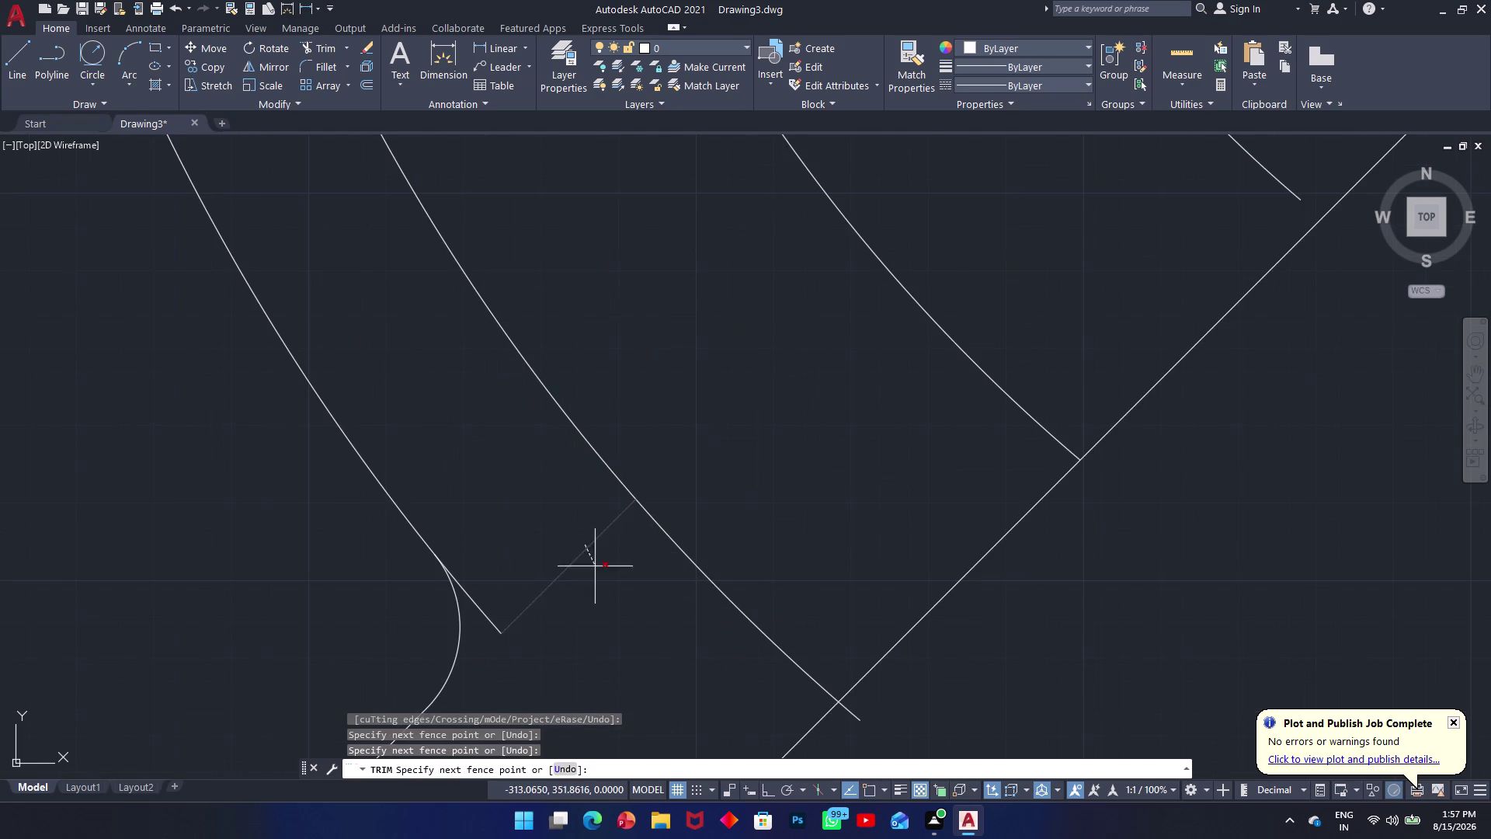
click(603, 573)
scroll(up, 3)
click(444, 675)
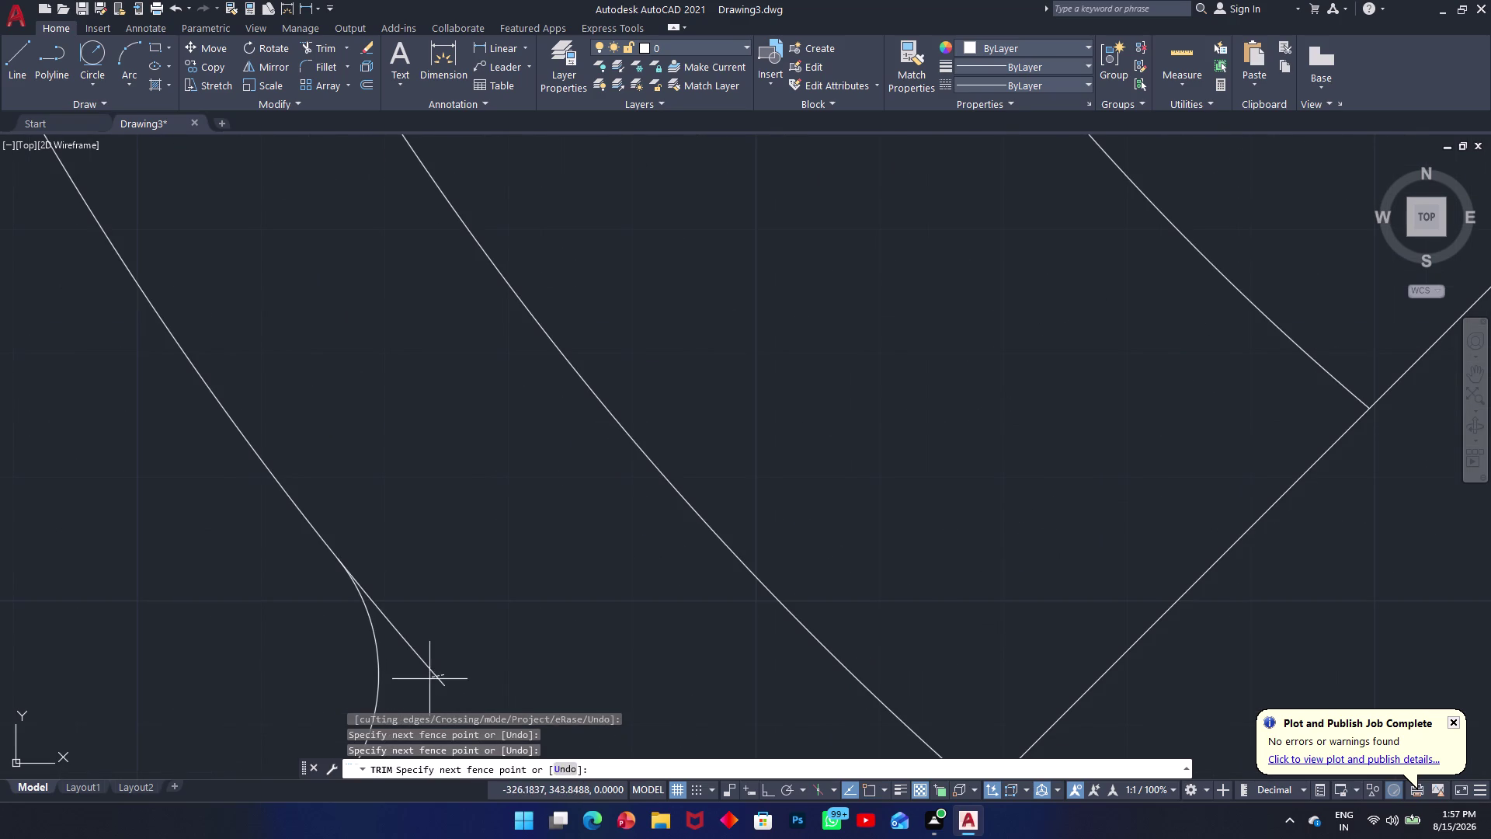
click(426, 681)
scroll(down, 3)
scroll(down, 3)
Bring the lower flange end into view and trim away its short stub.
middle_drag(521, 670, 520, 667)
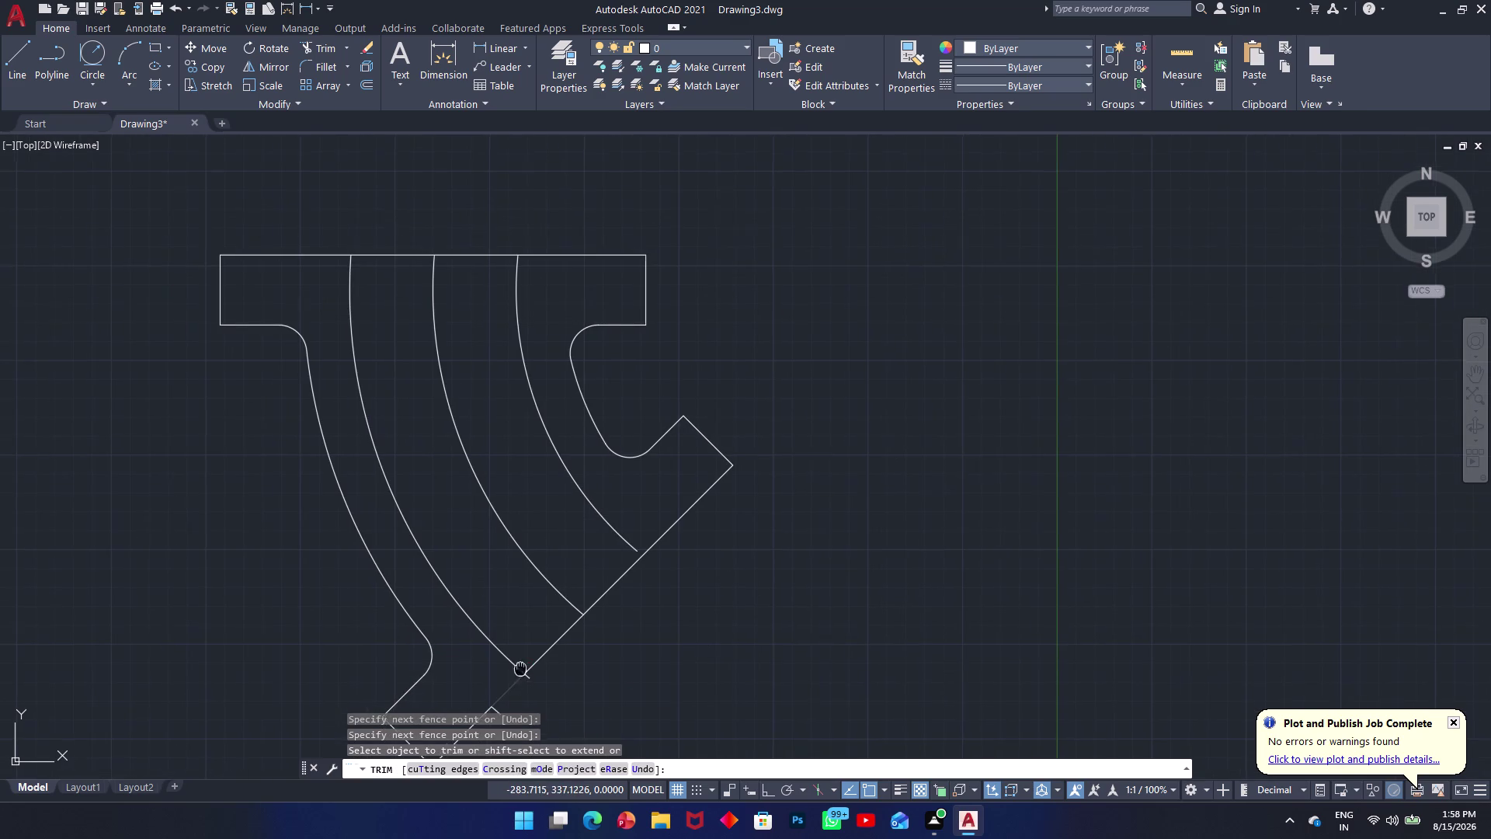
middle_drag(520, 667, 556, 501)
scroll(up, 3)
scroll(up, 3)
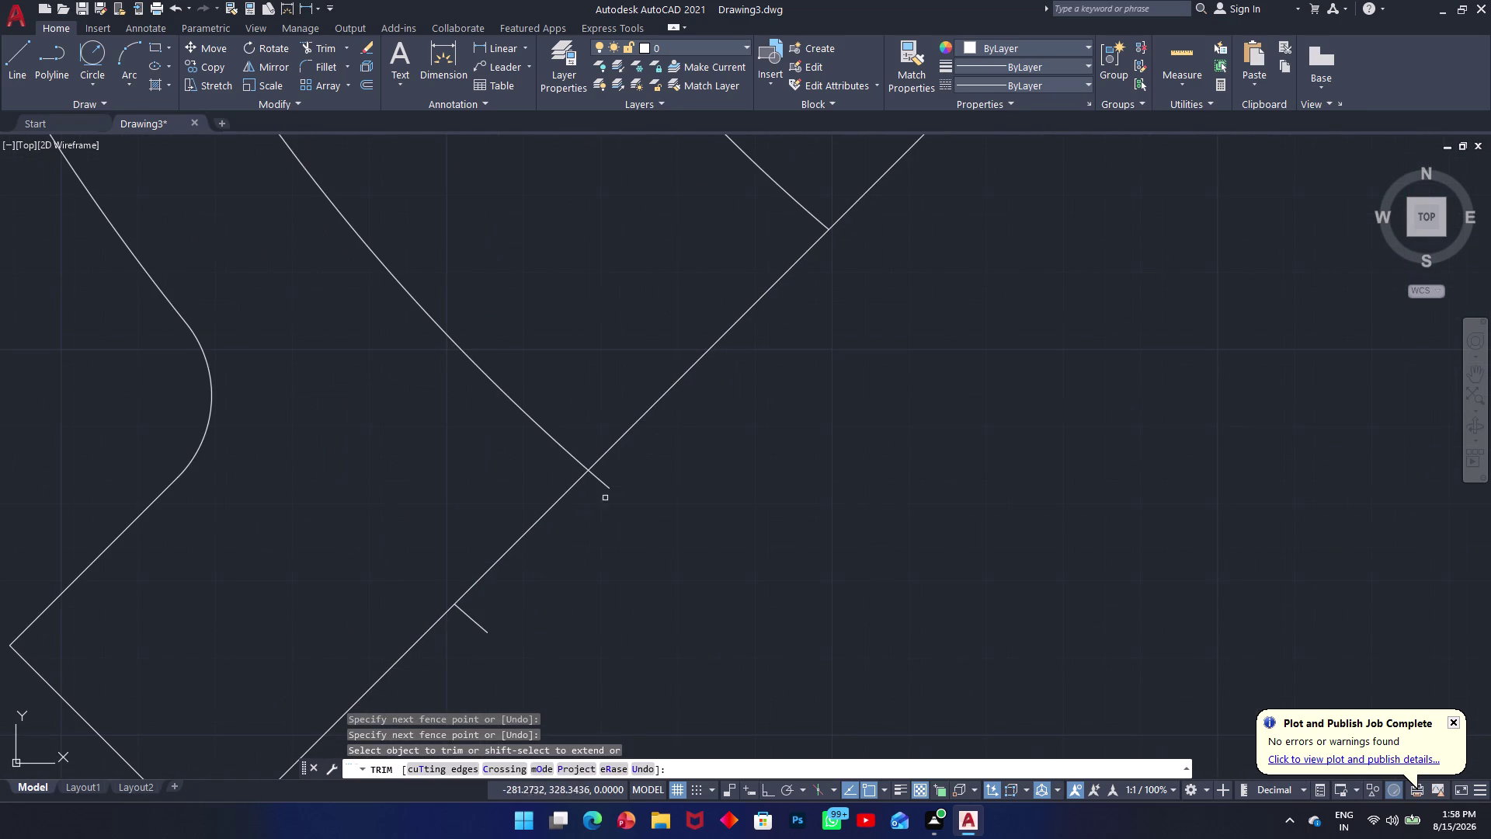
click(618, 466)
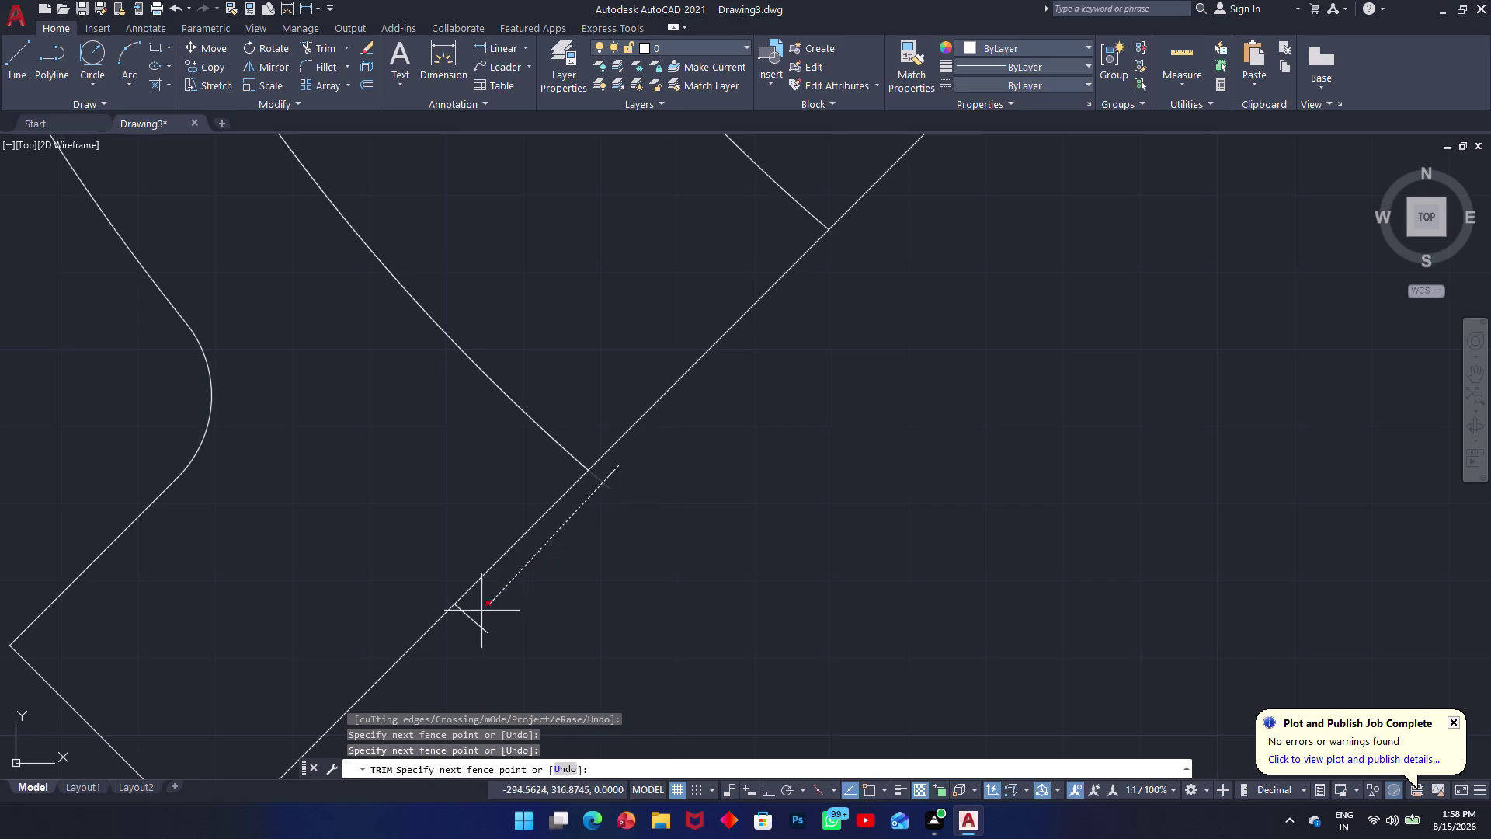
click(462, 627)
scroll(up, 3)
scroll(up, 3)
scroll(down, 3)
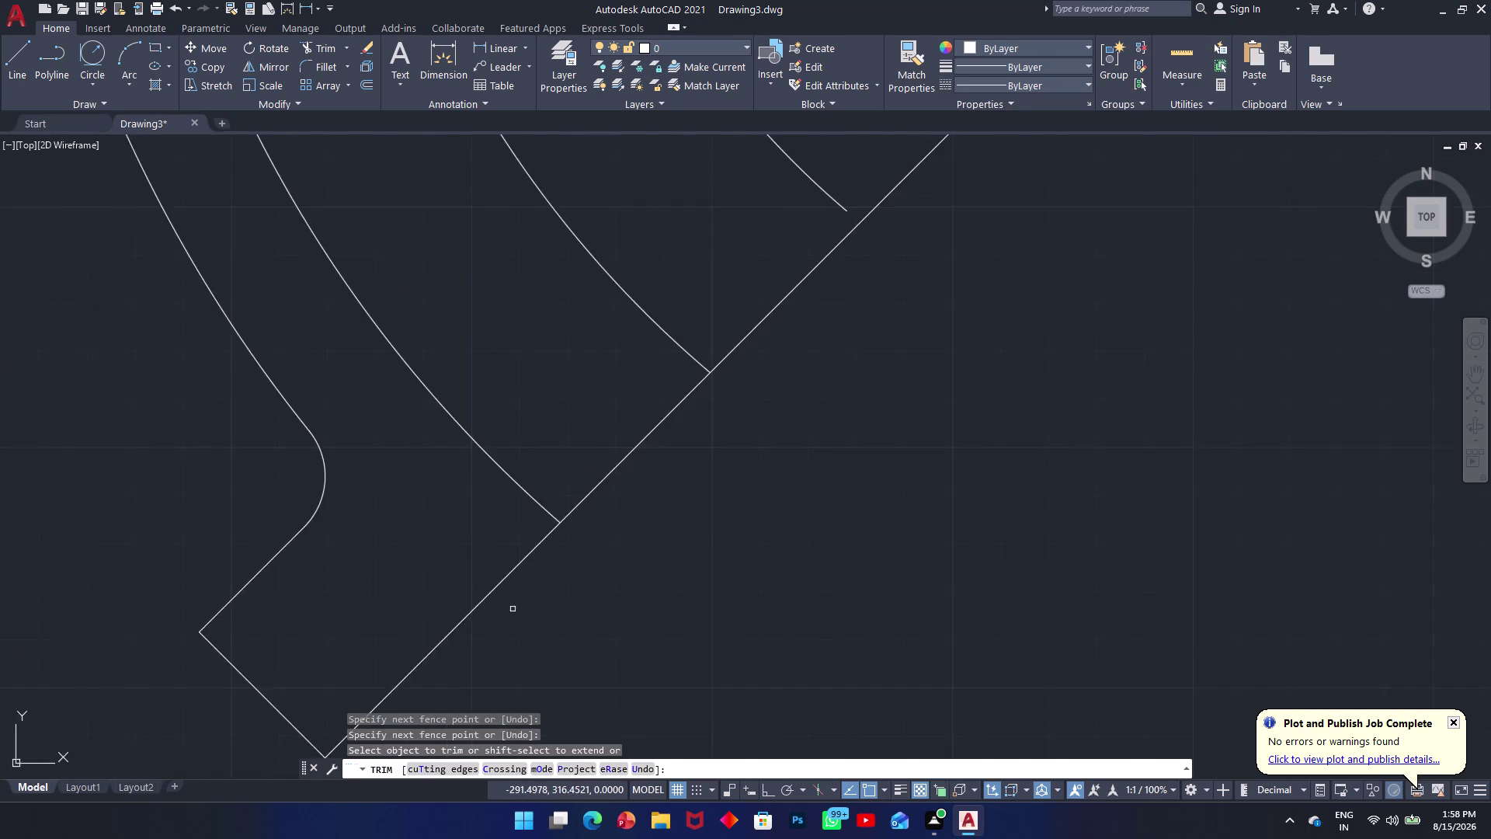
scroll(down, 3)
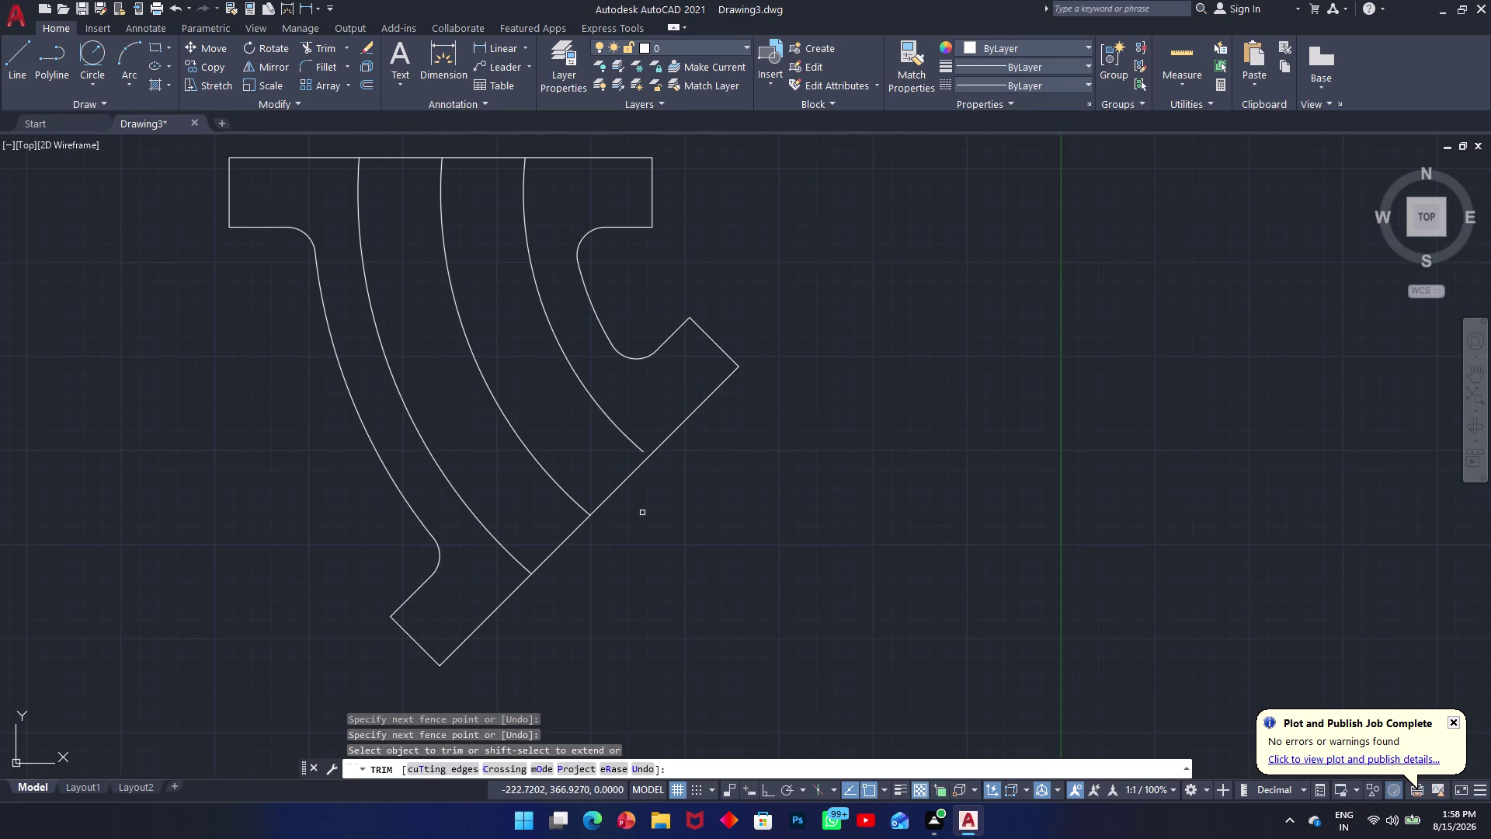
End trimming, run EXTEND briefly on an arc, then cancel it.
key(Escape)
text(ex)
key(space)
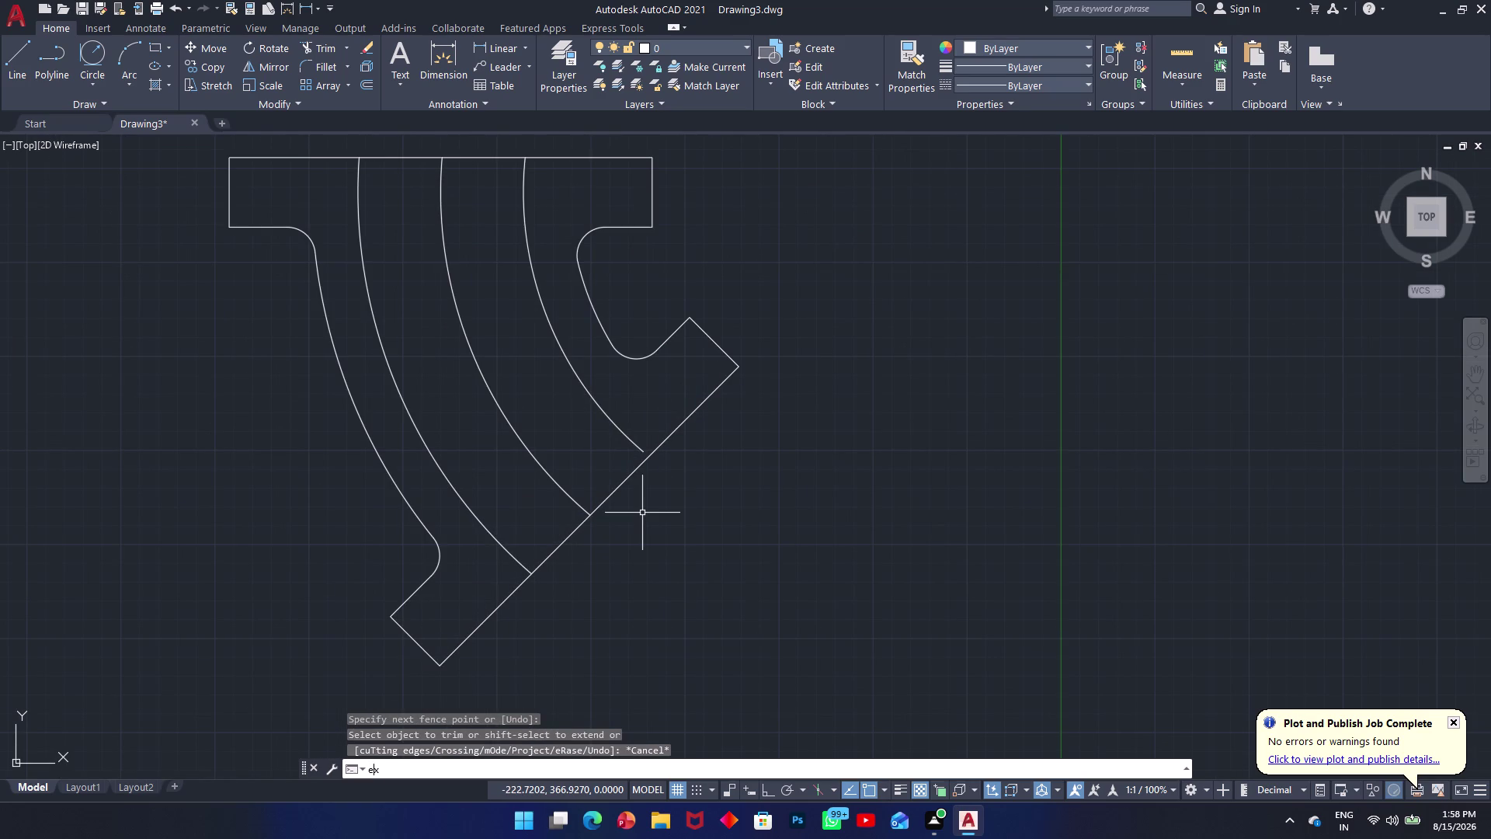
click(635, 444)
key(Escape)
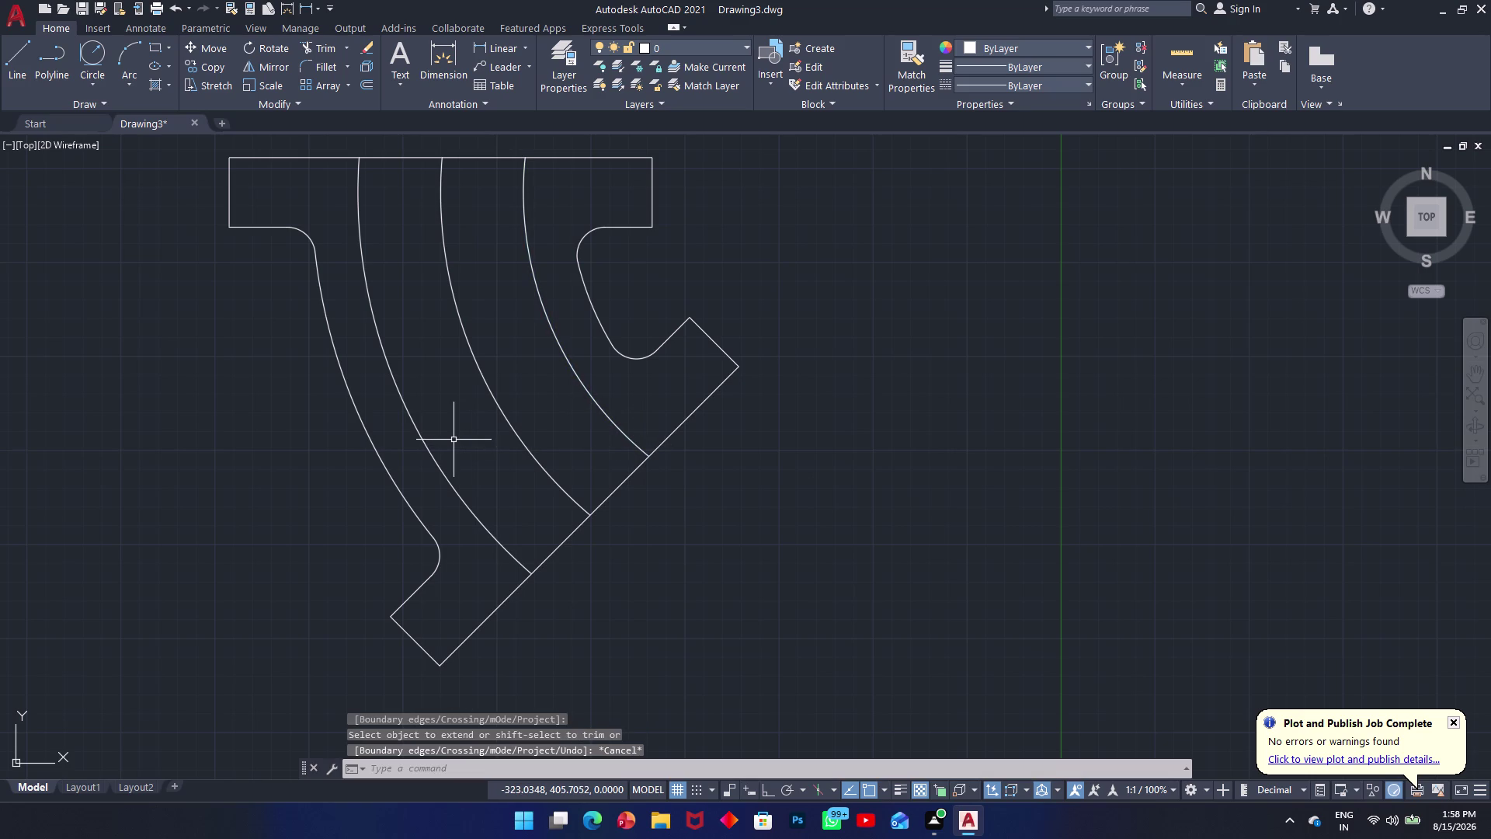
middle_drag(667, 373, 675, 382)
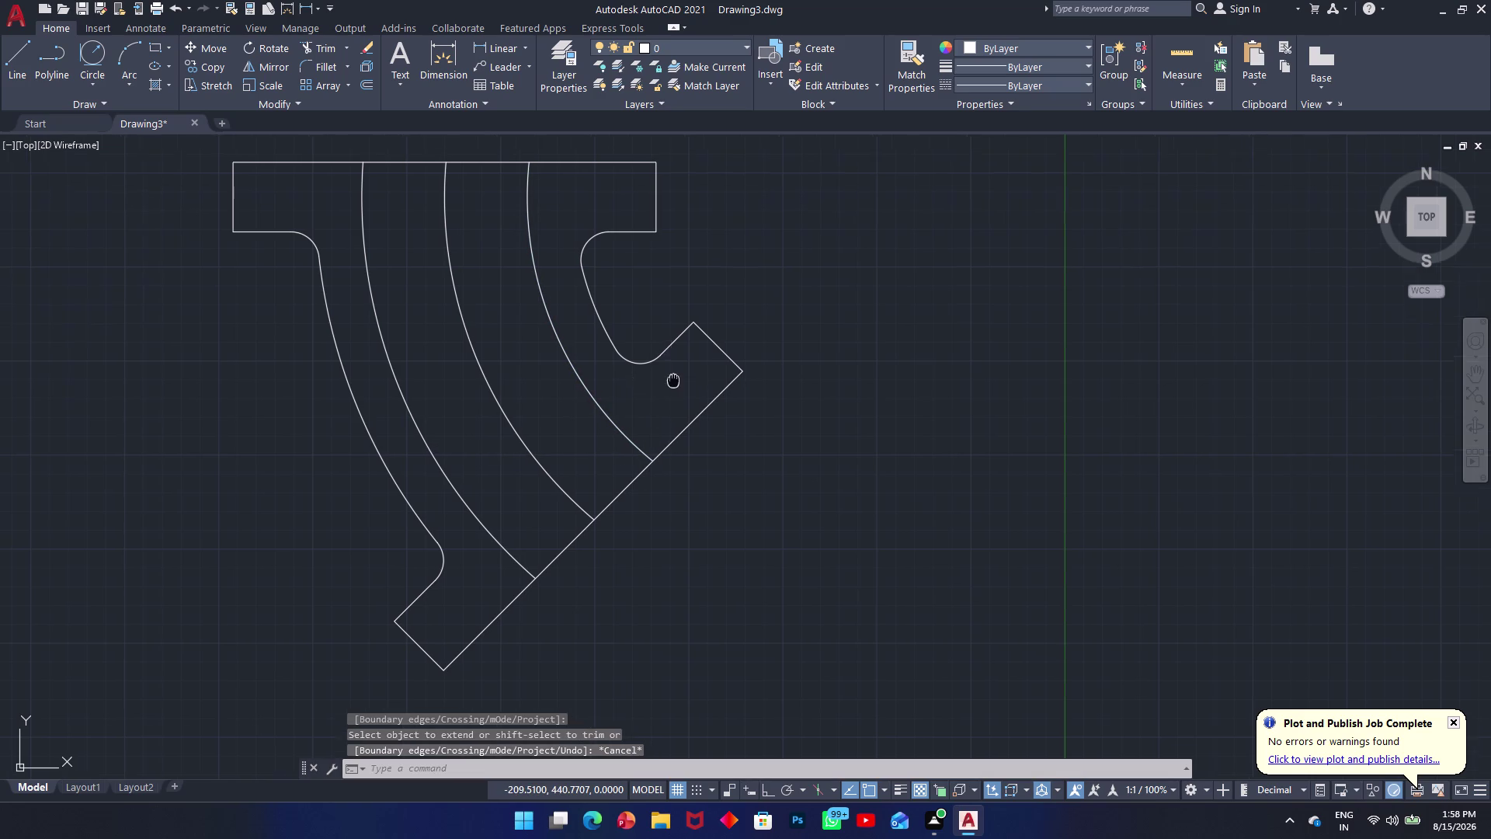
middle_drag(674, 382, 909, 404)
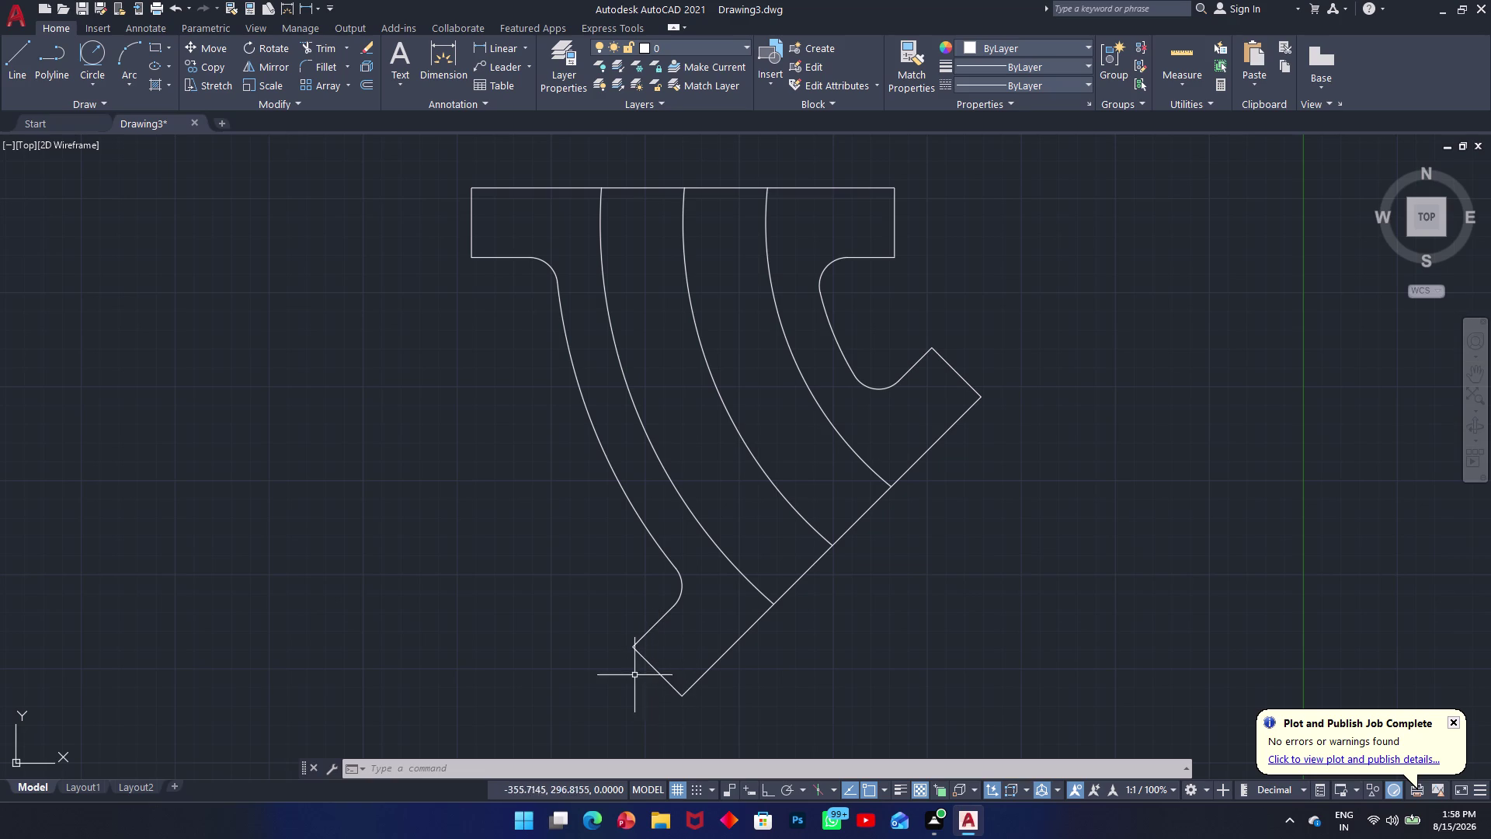
click(810, 565)
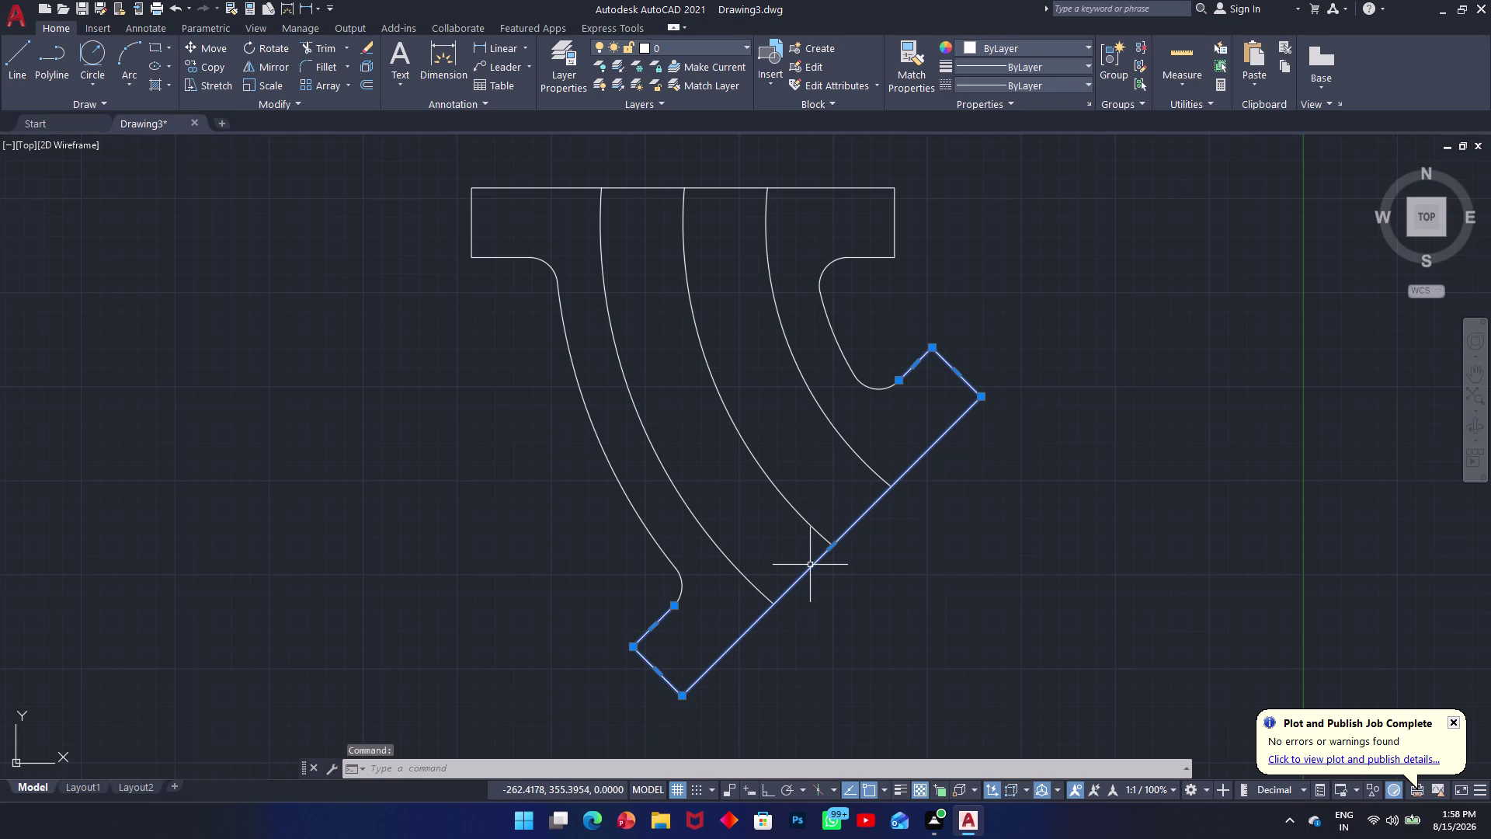
key(Escape)
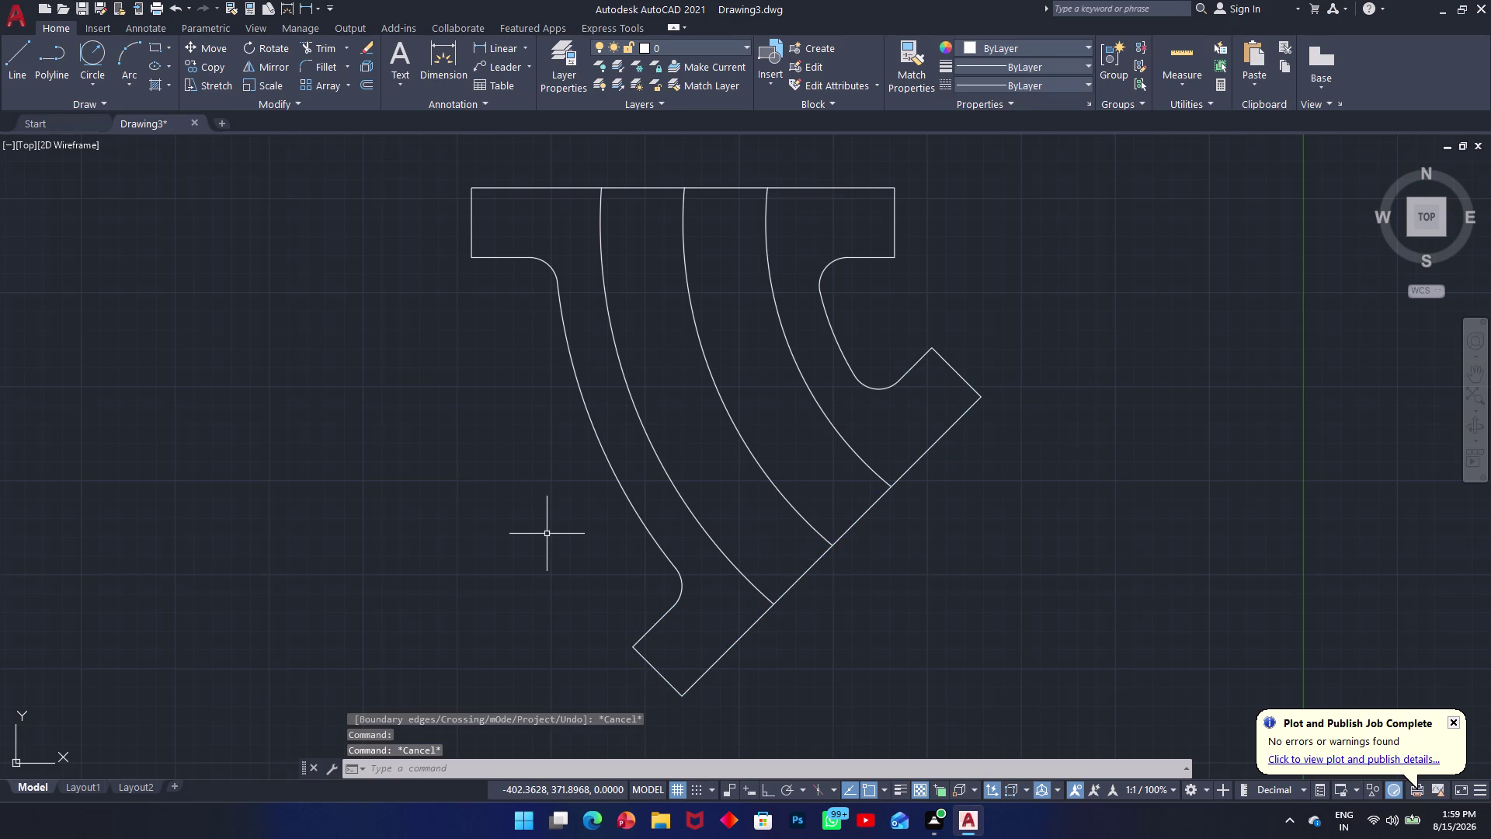
text(l)
key(space)
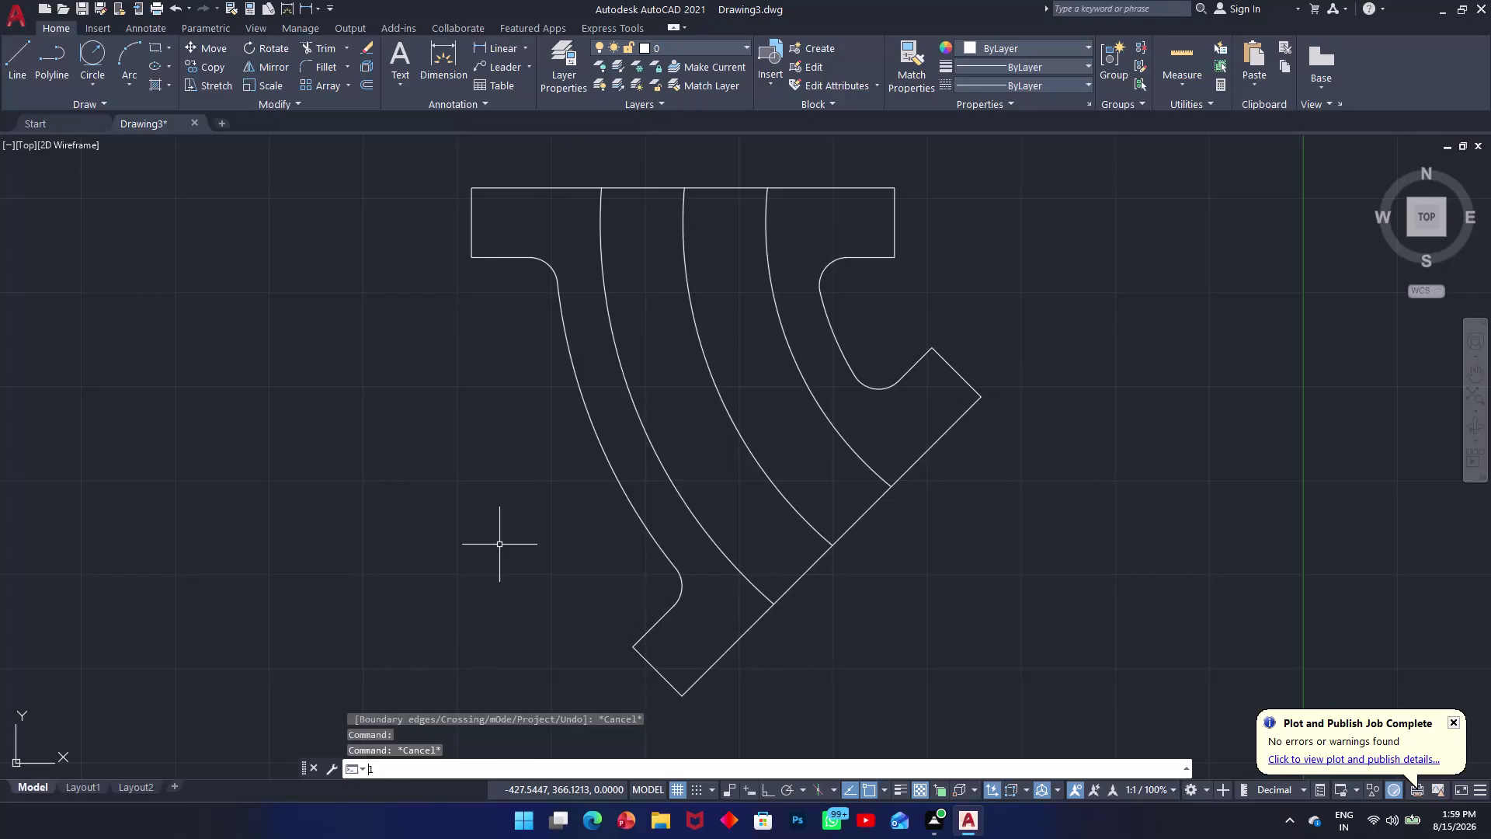
click(828, 550)
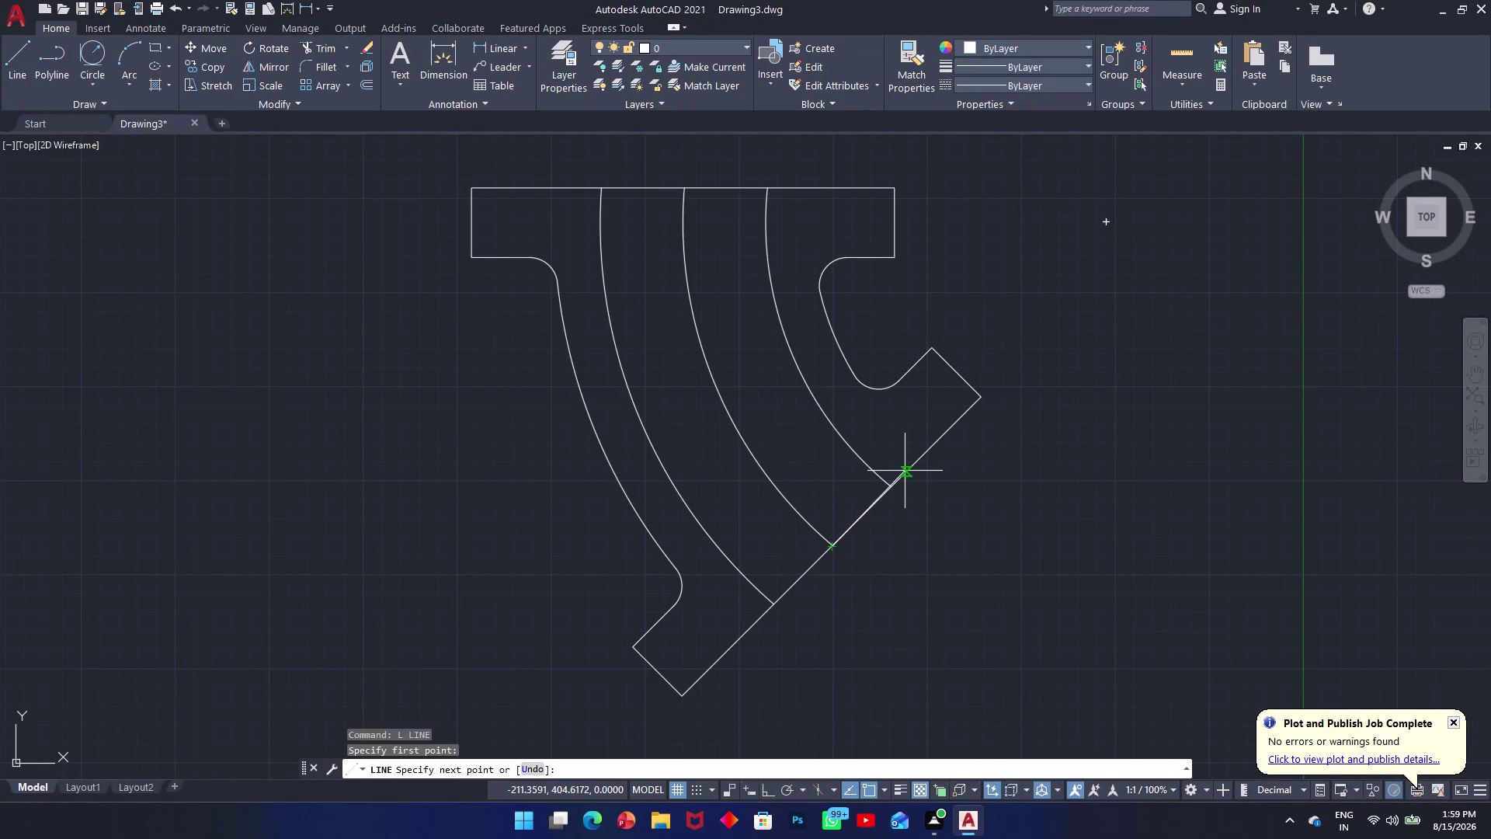
Toggle Ortho, cancel the line in progress, and clear the bend outline selection.
key(F8)
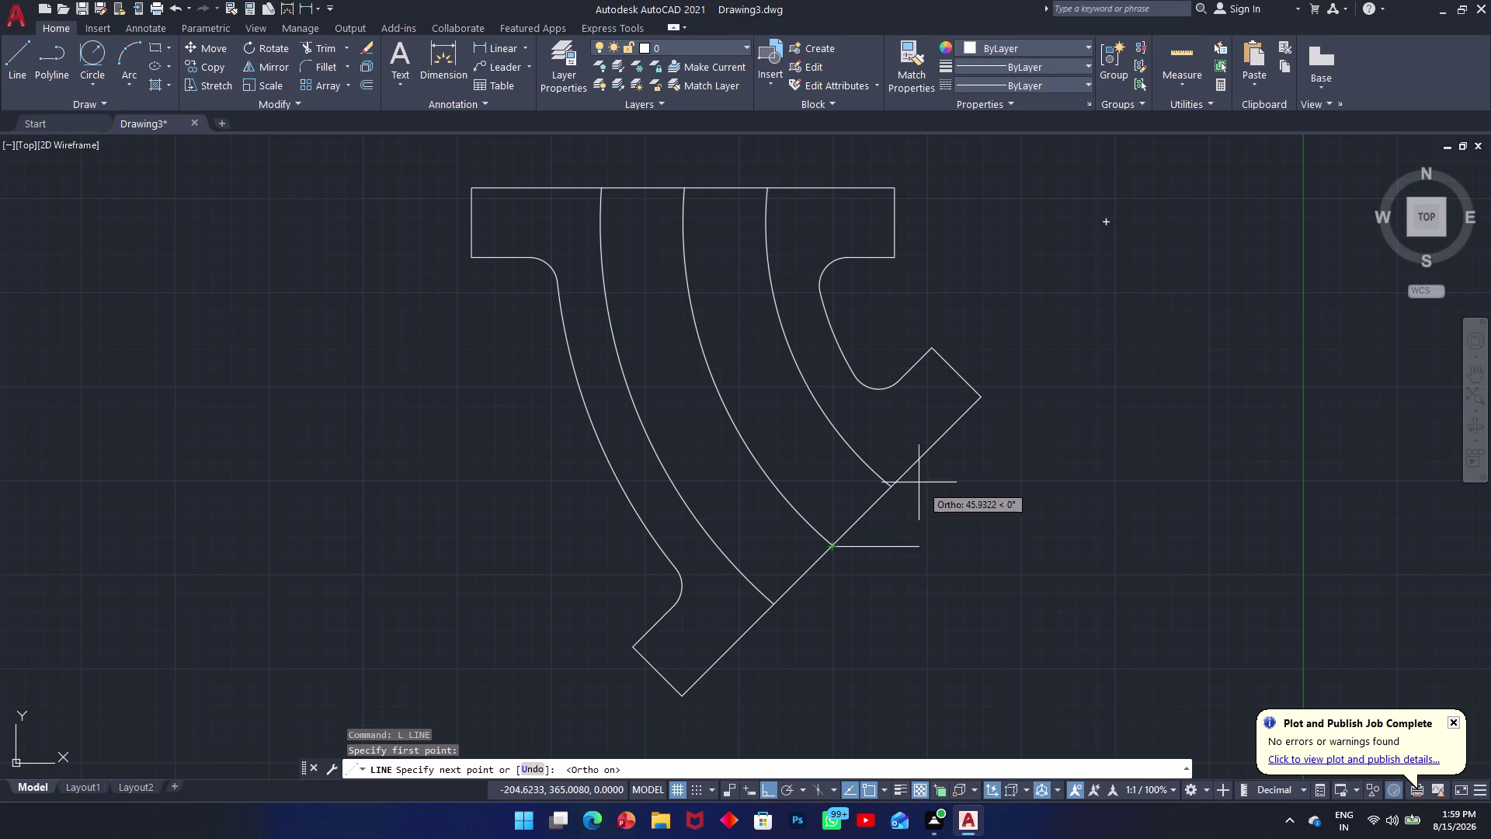
key(F8)
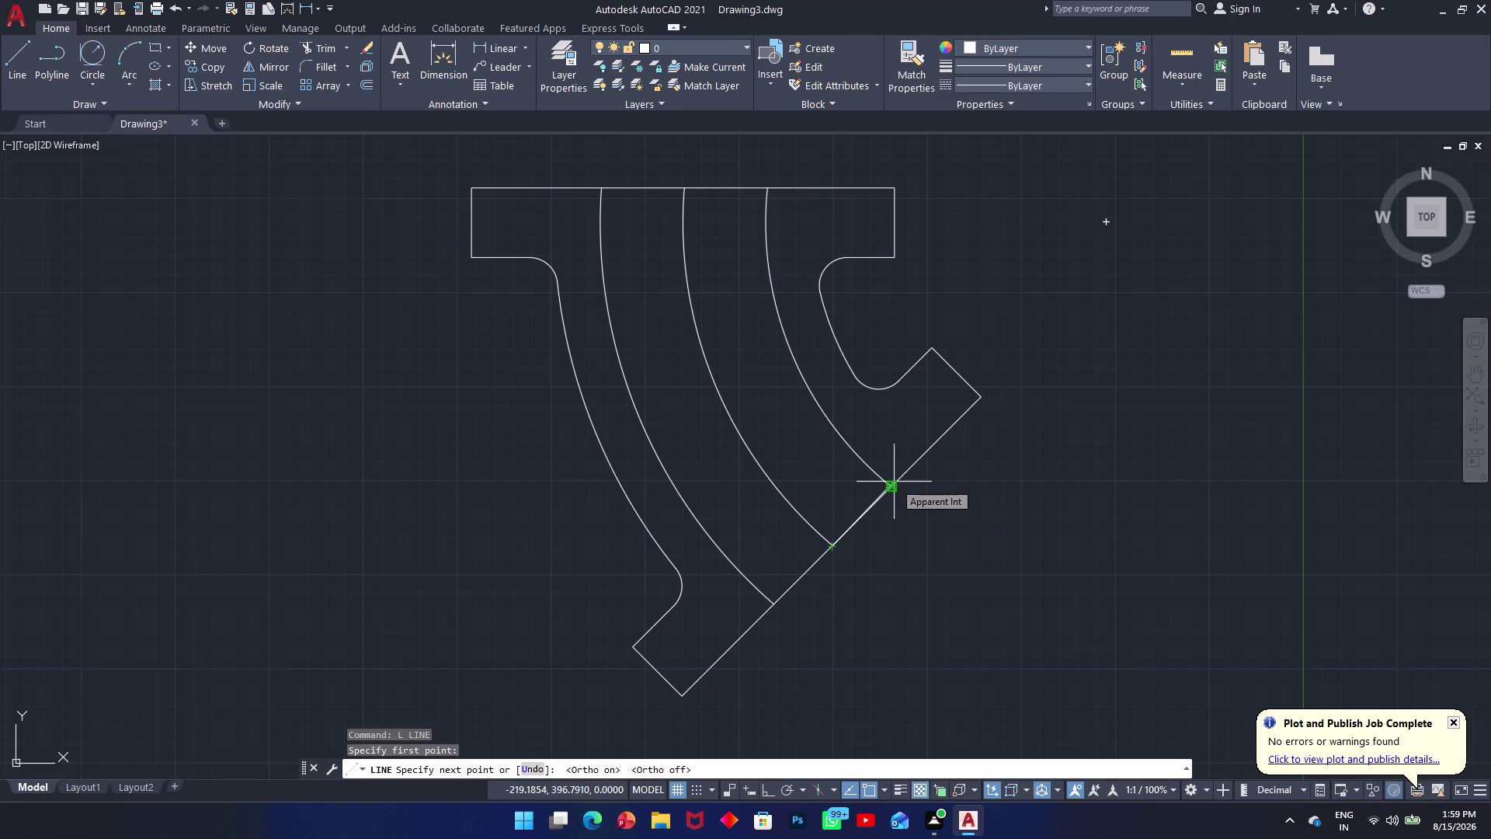
key(Escape)
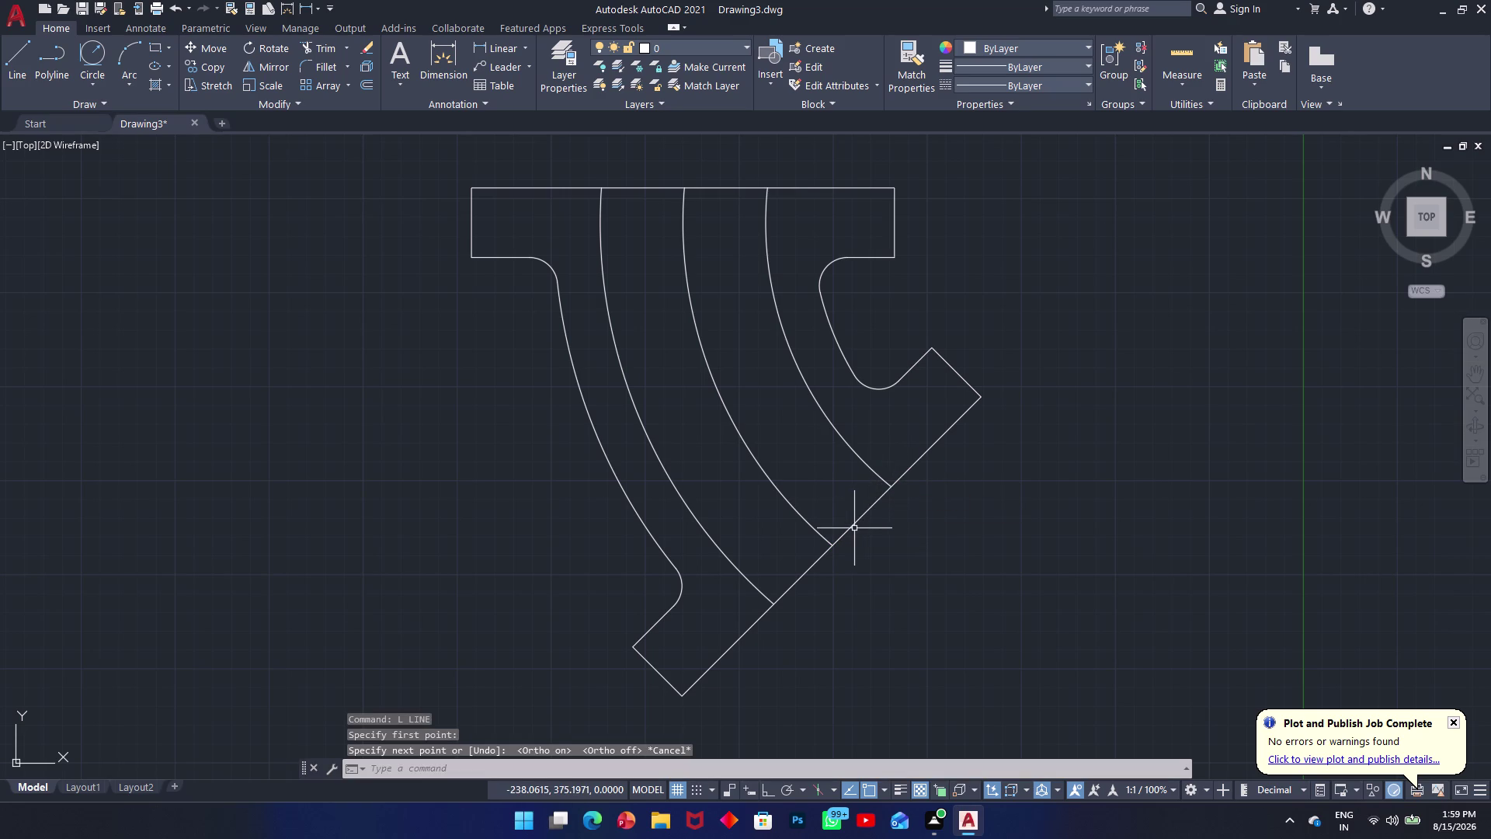
click(854, 528)
key(Escape)
click(854, 528)
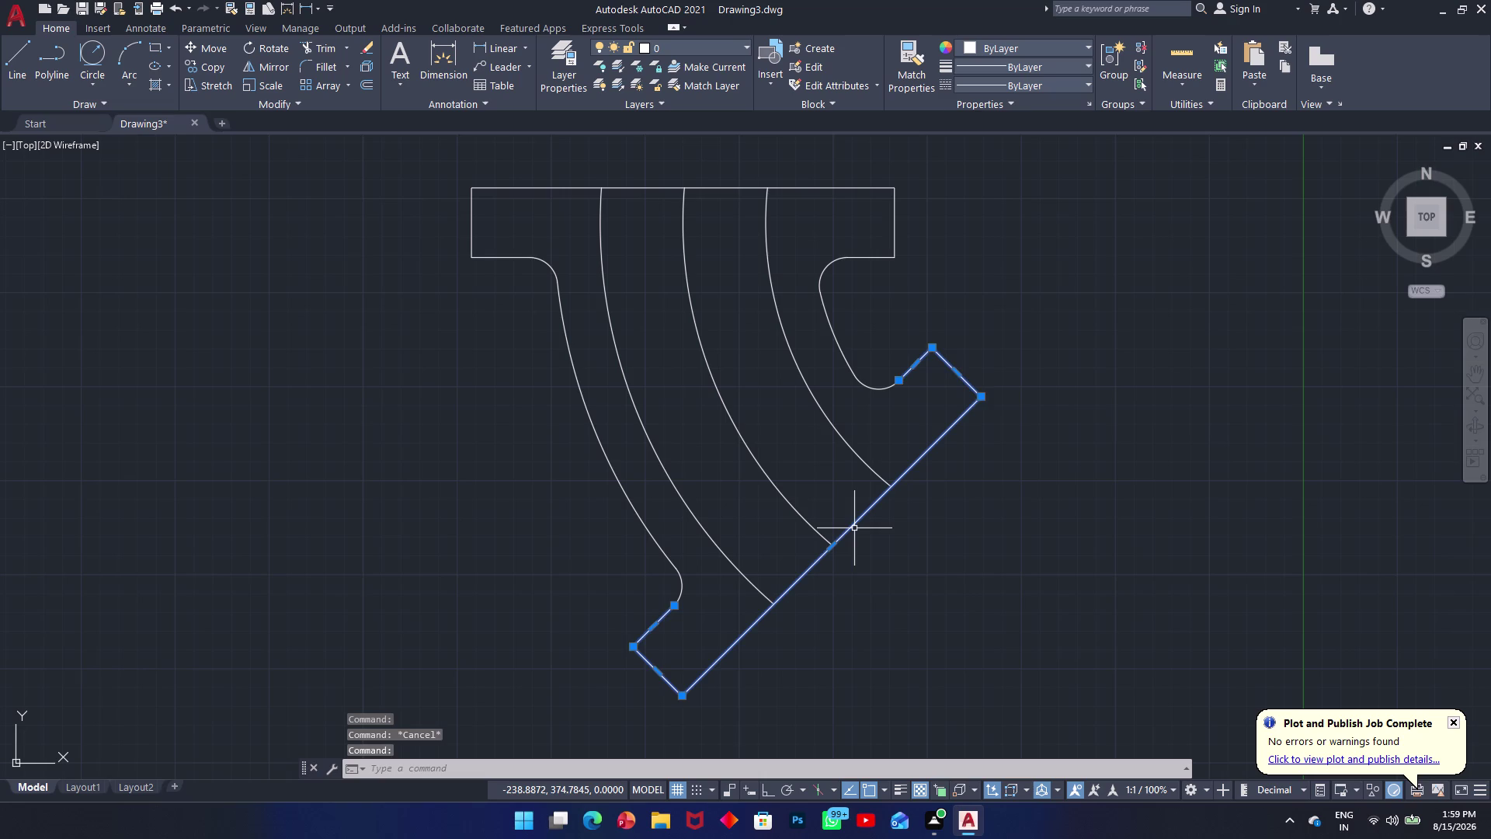
key(Escape)
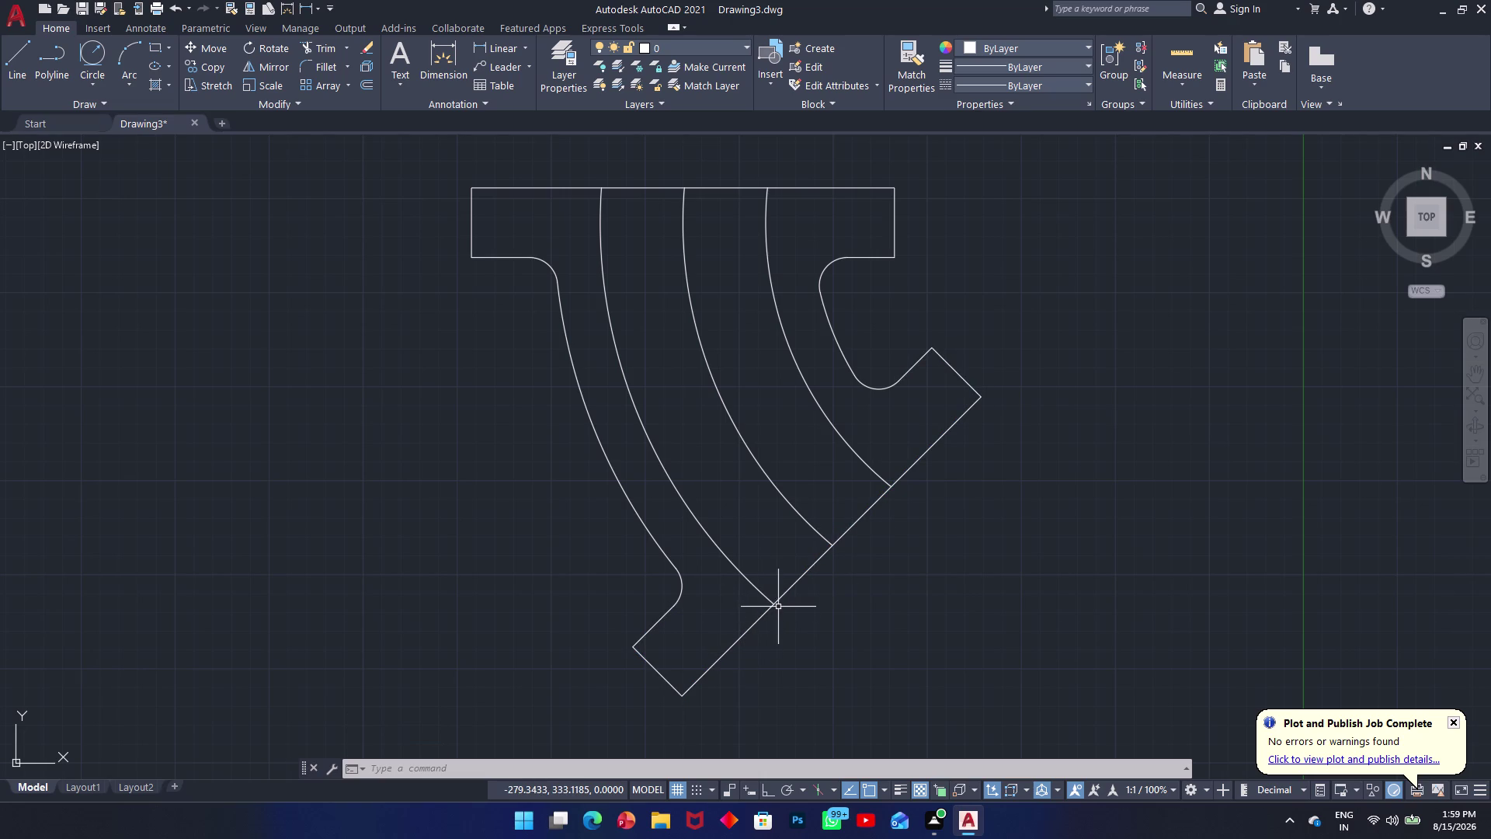
Start a line at the middle arc's end-edge intersection and choose a polar tracking increment.
text(l)
key(space)
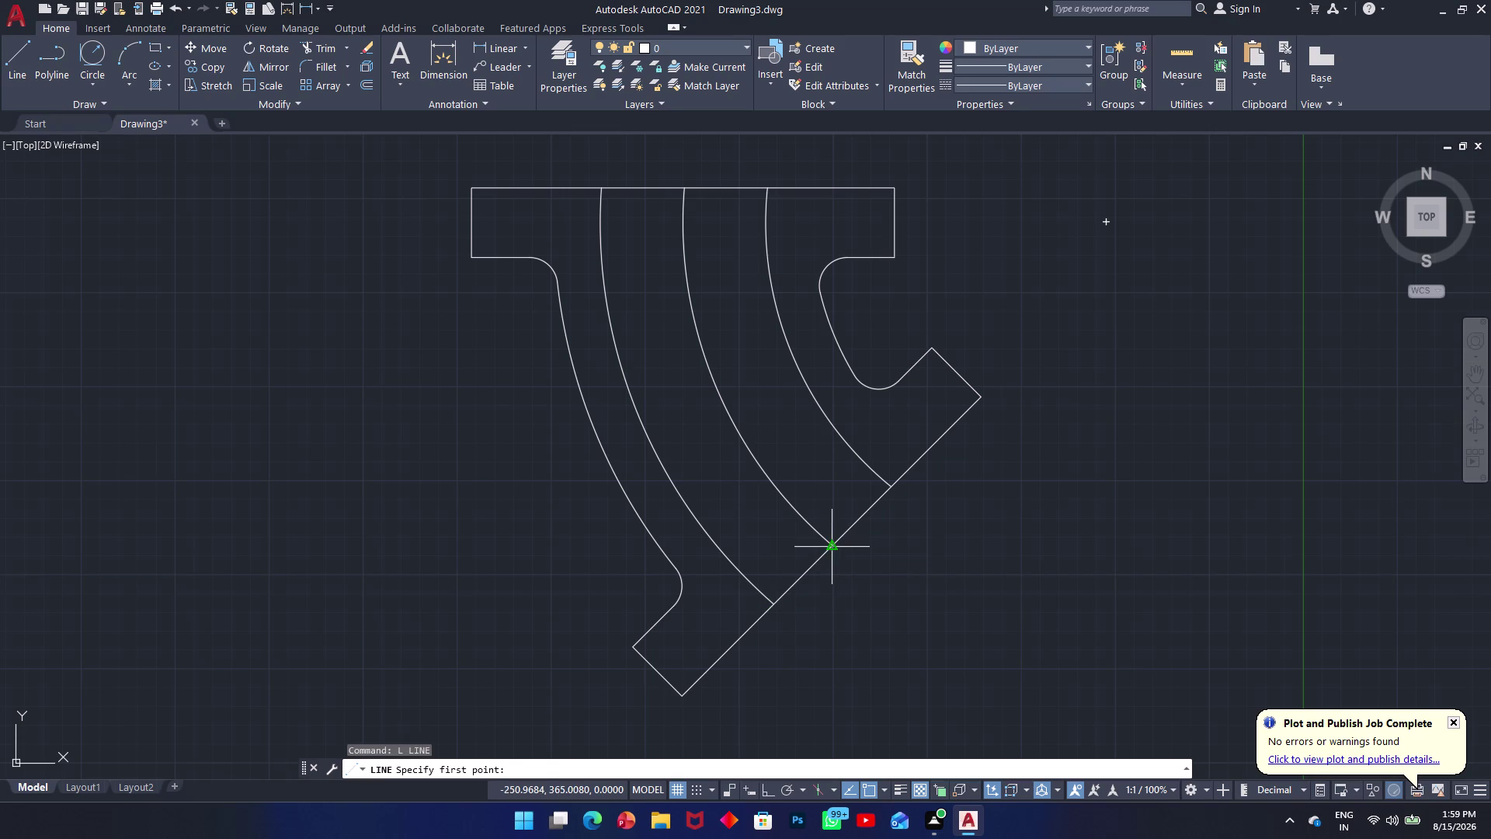
click(831, 550)
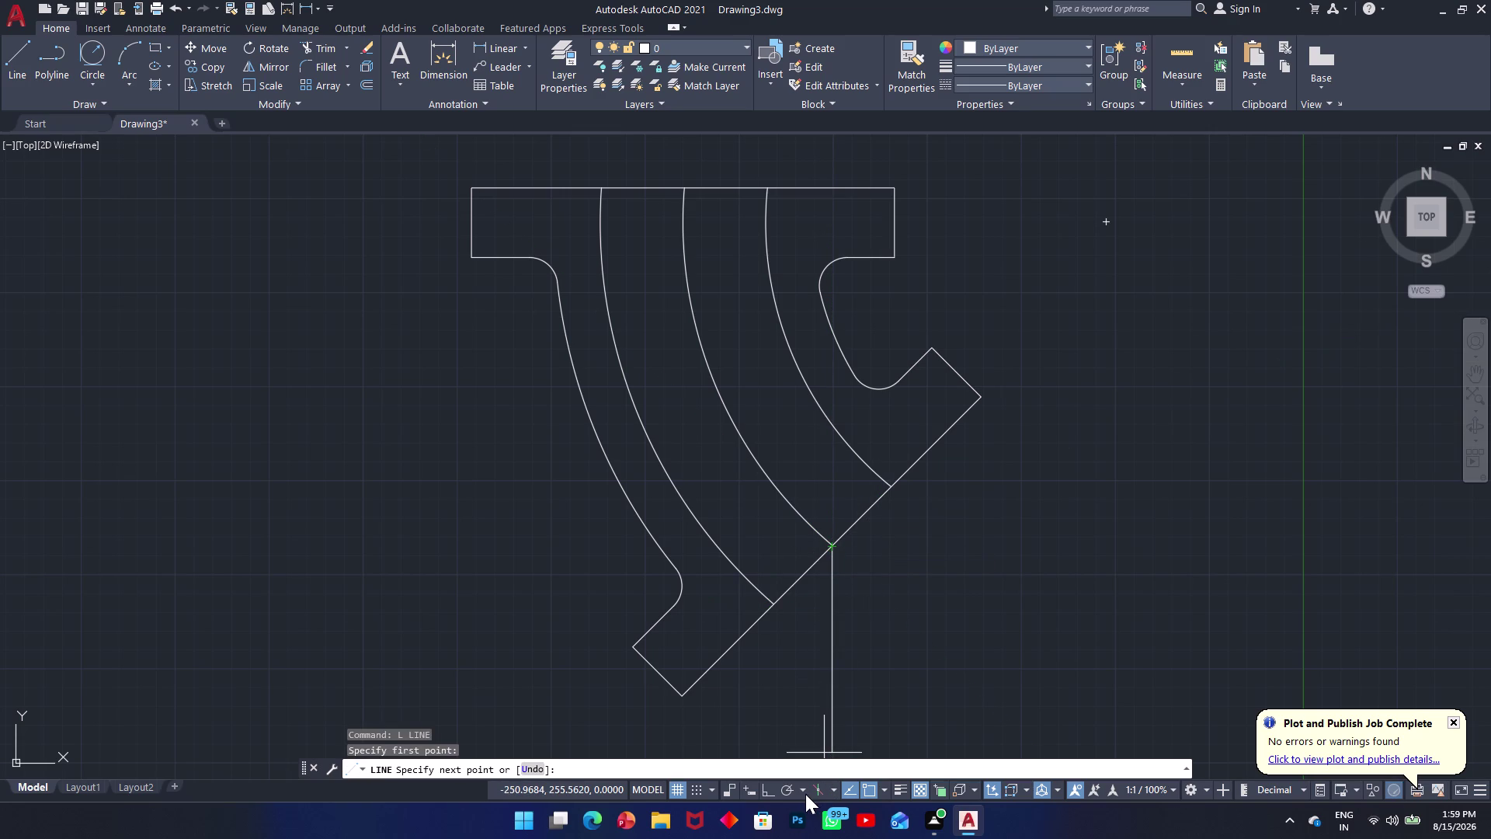
click(799, 789)
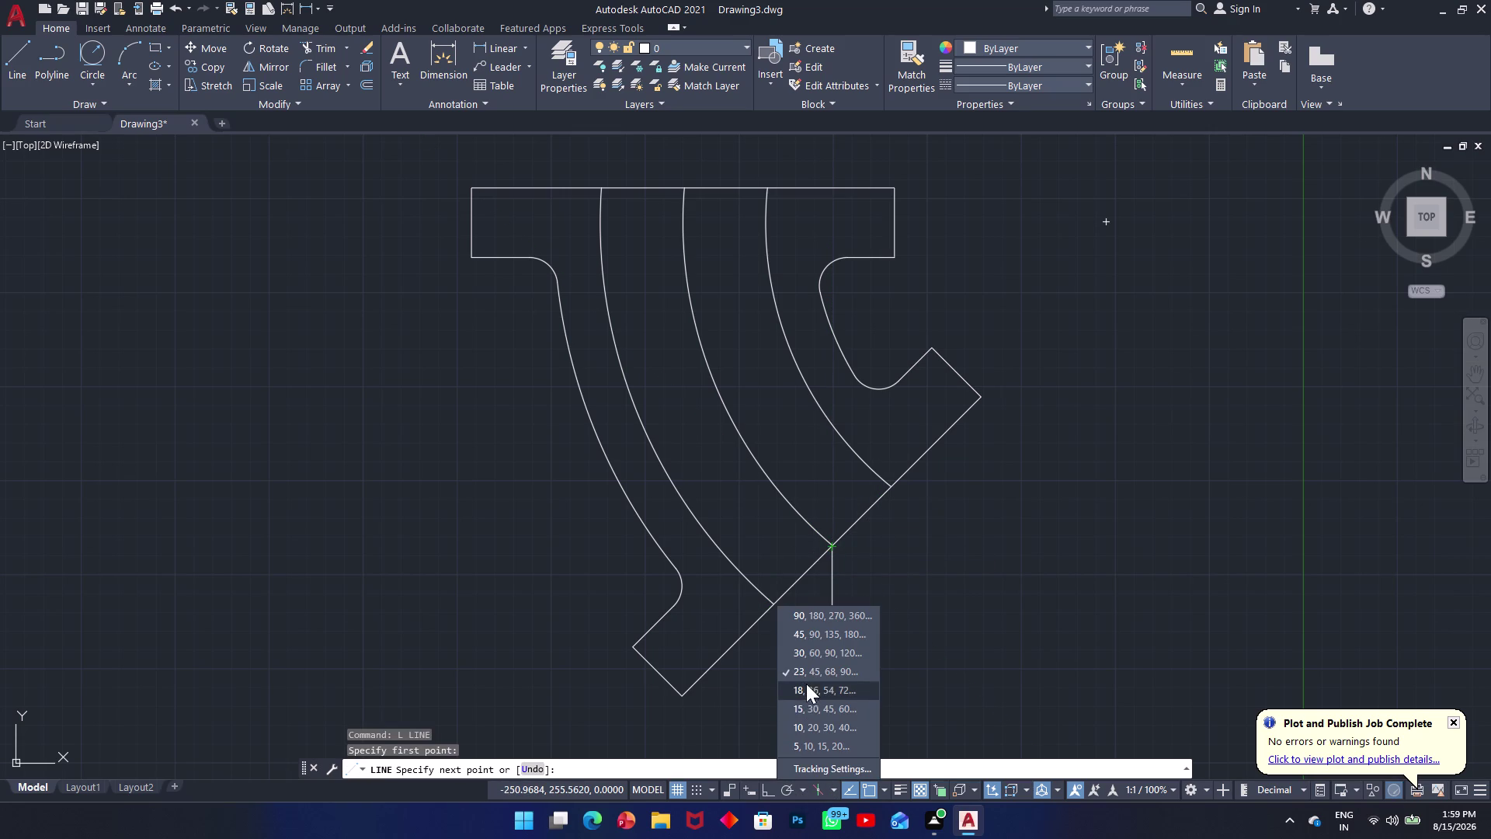
click(807, 676)
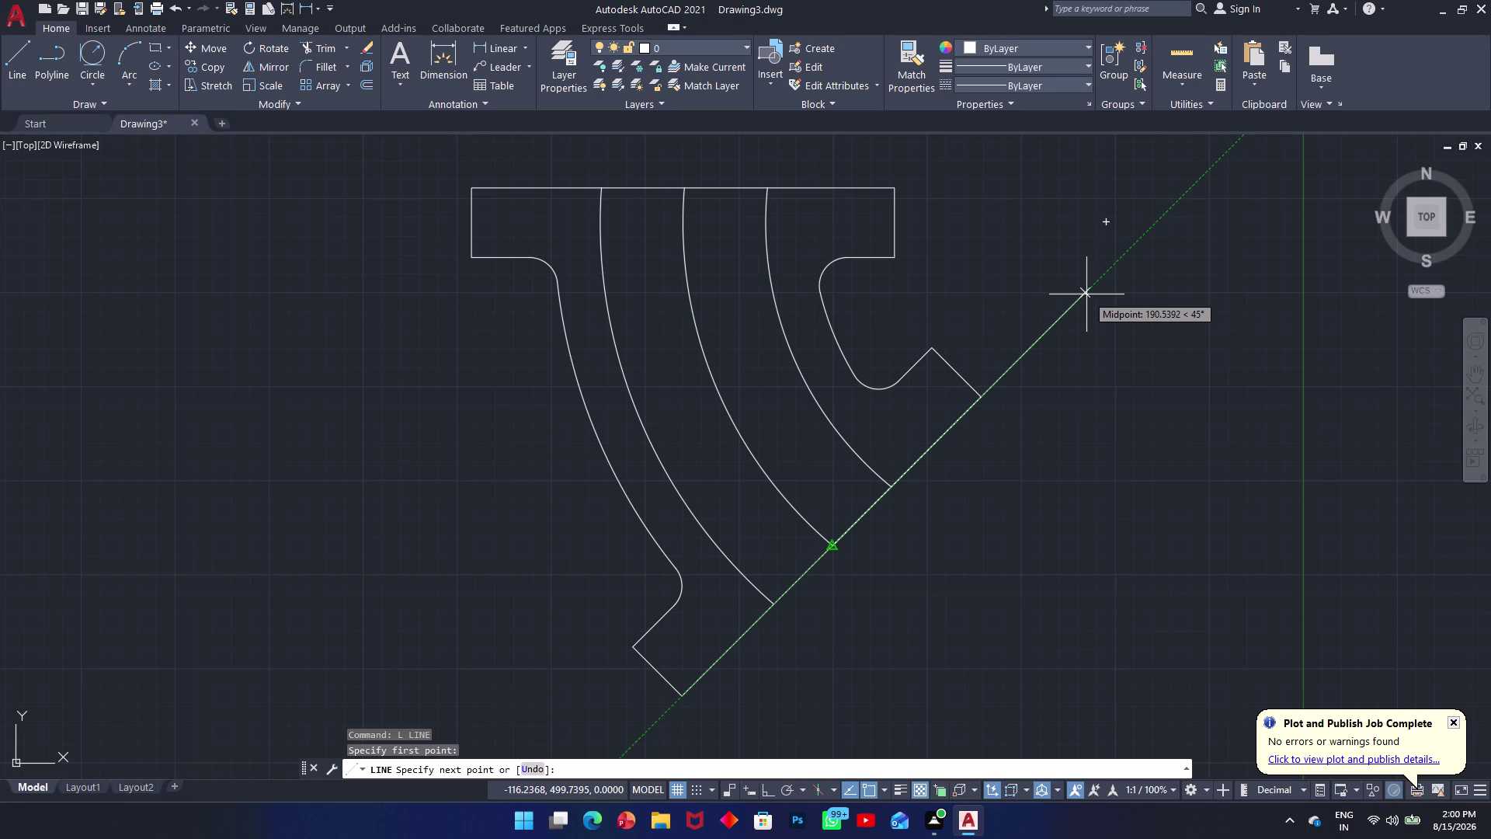
Draw a 65-unit side along the end edge, then switch Ortho off and Polar on.
text(65)
key(Return)
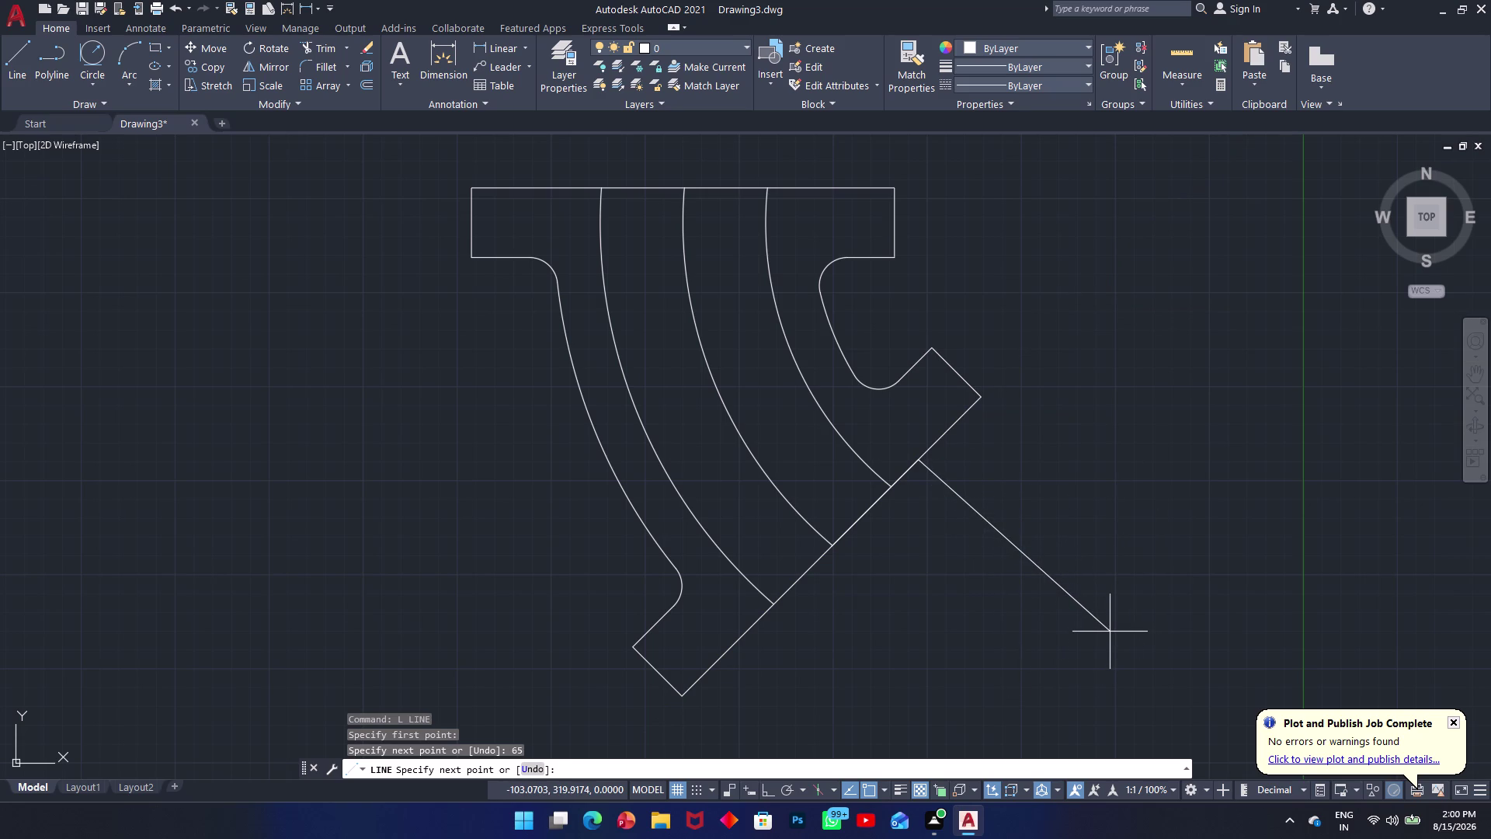
key(F8)
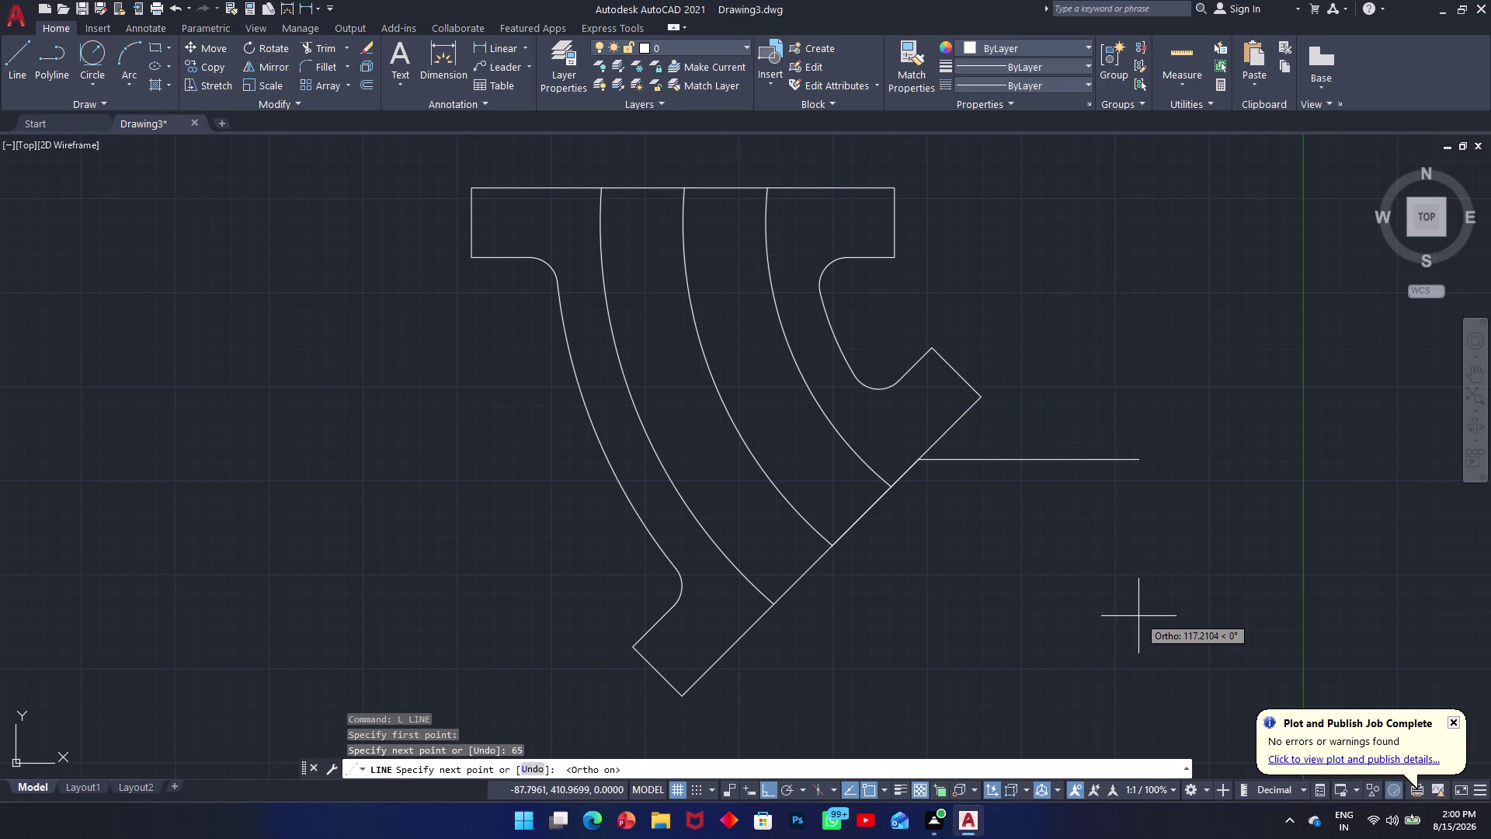
key(F8)
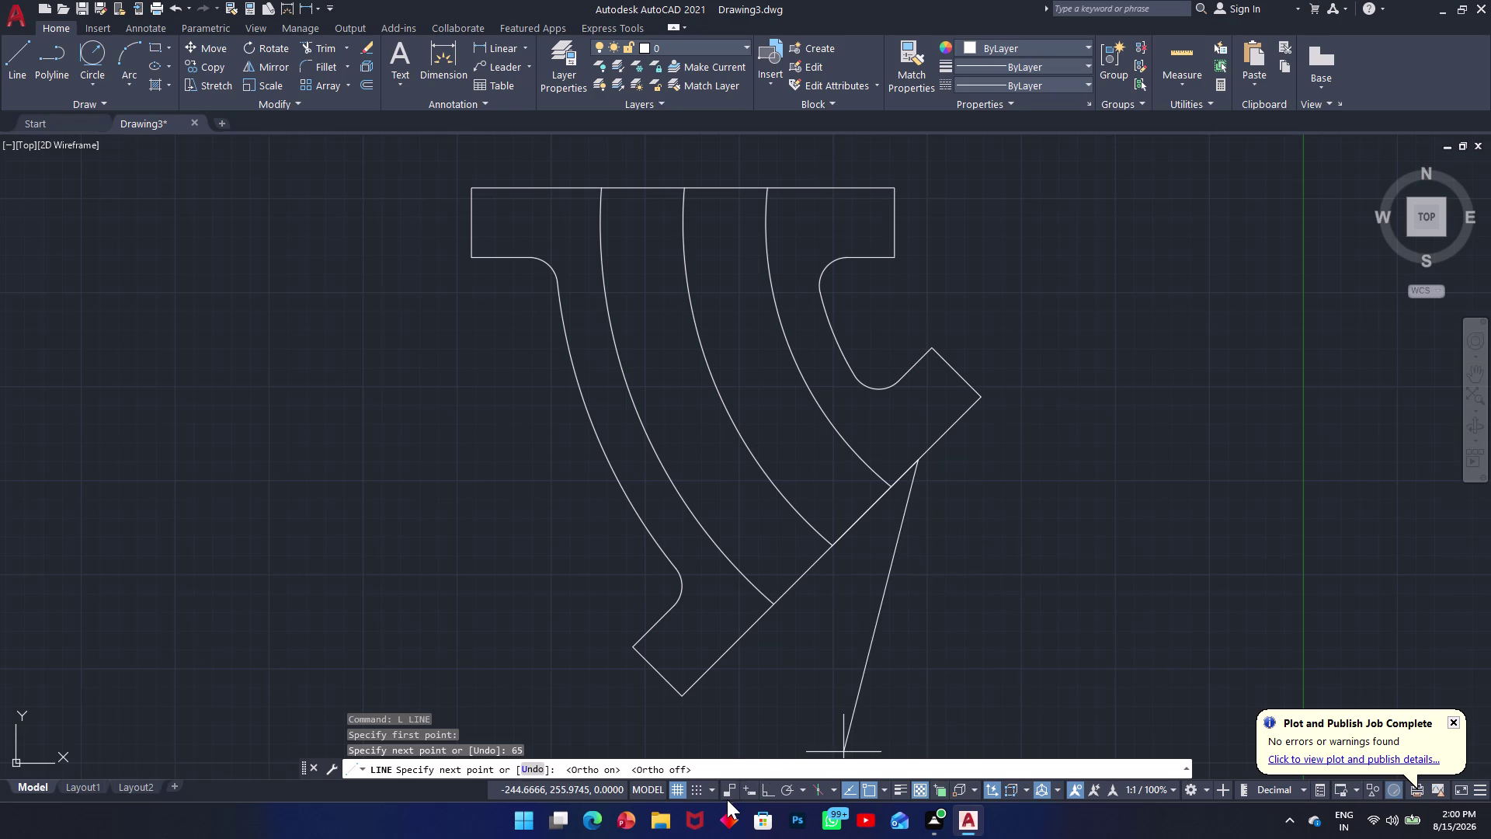
click(790, 797)
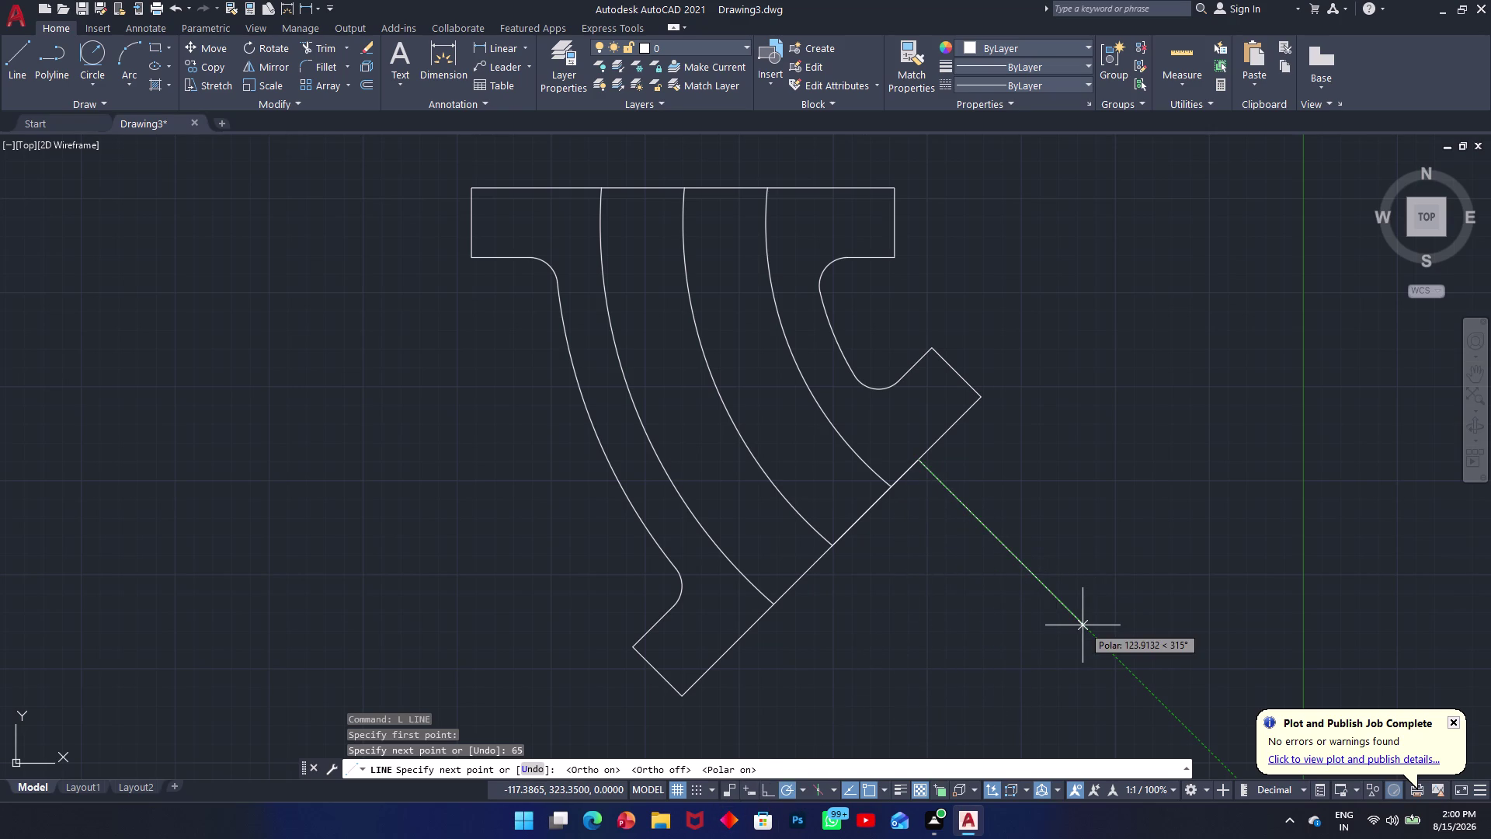
Draw the 10, 130 and 10 unit sides to form the strip.
text(10)
key(Return)
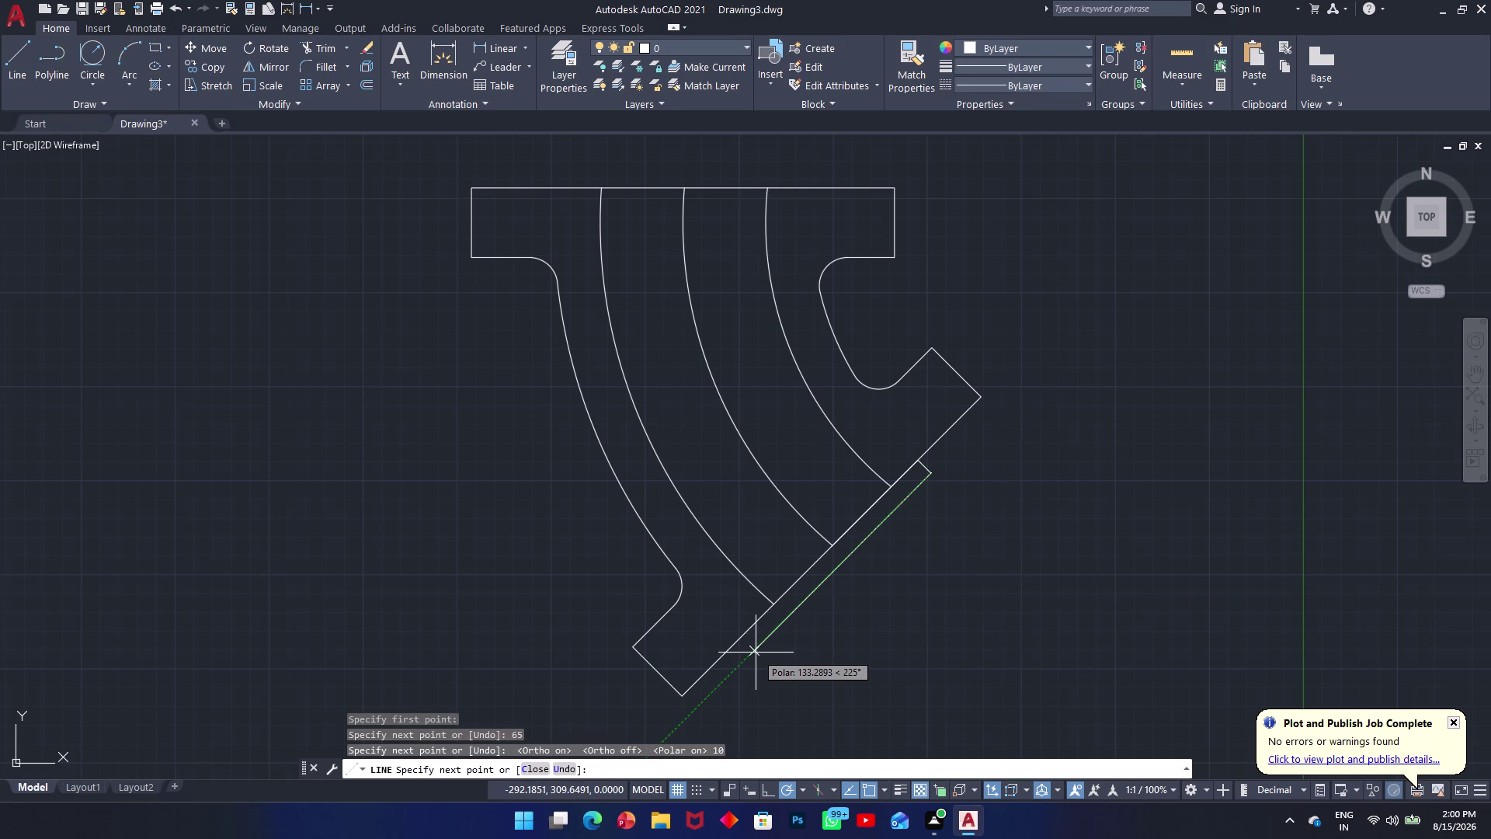
text(130)
key(Return)
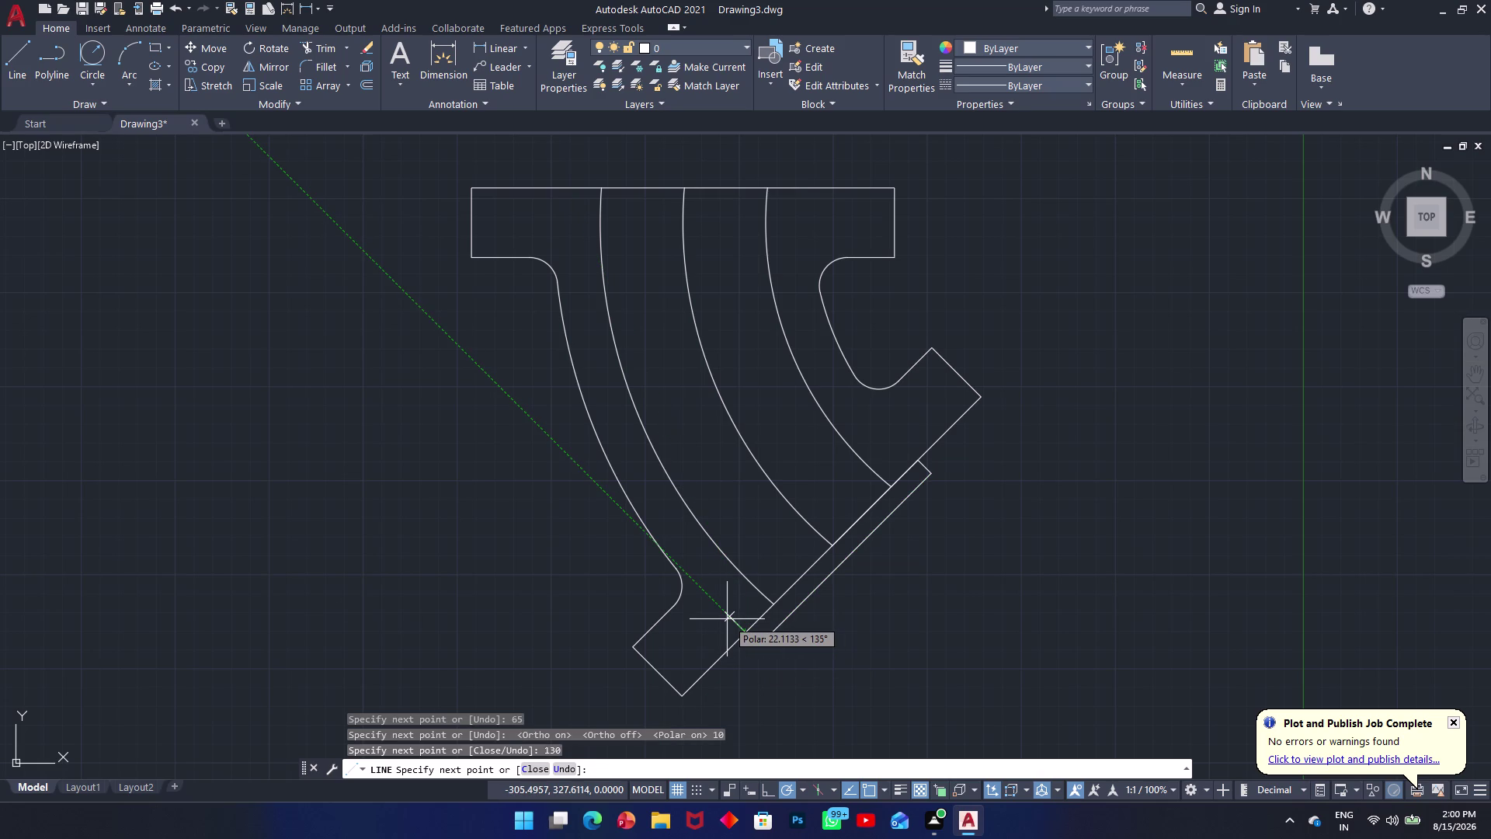
text(10)
key(Return)
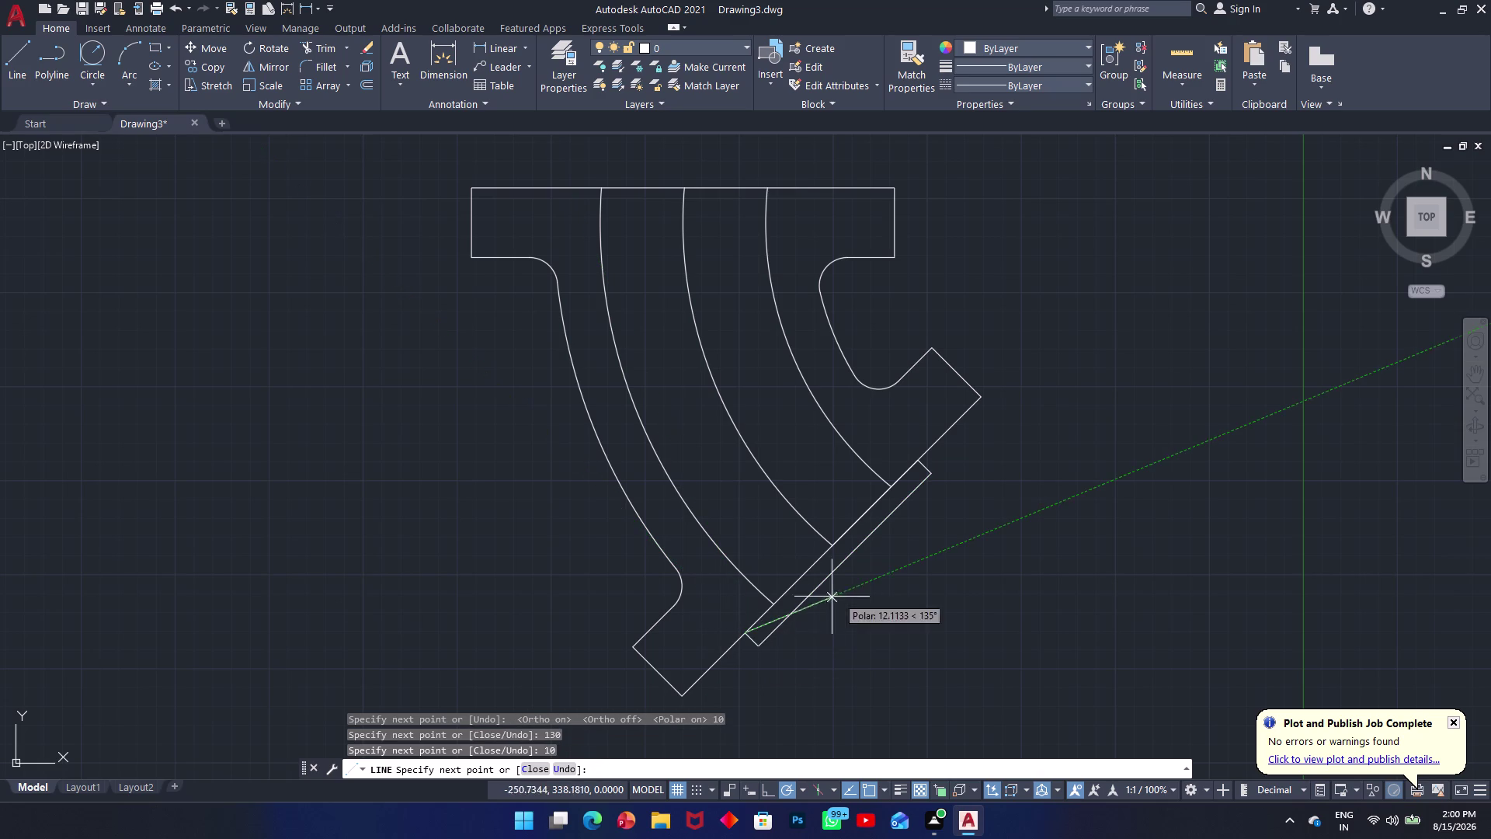
click(833, 549)
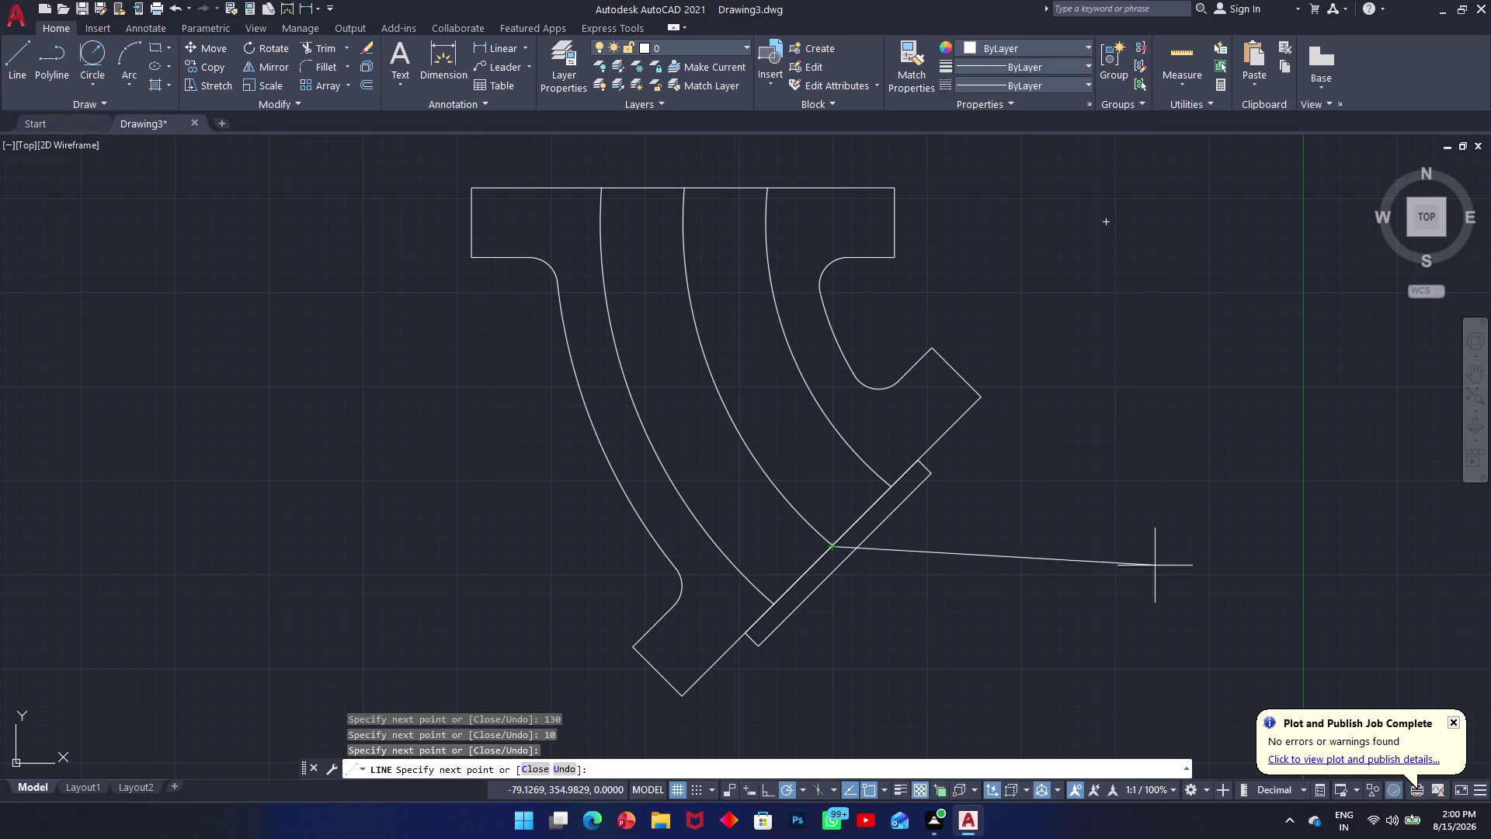
key(Escape)
scroll(up, 3)
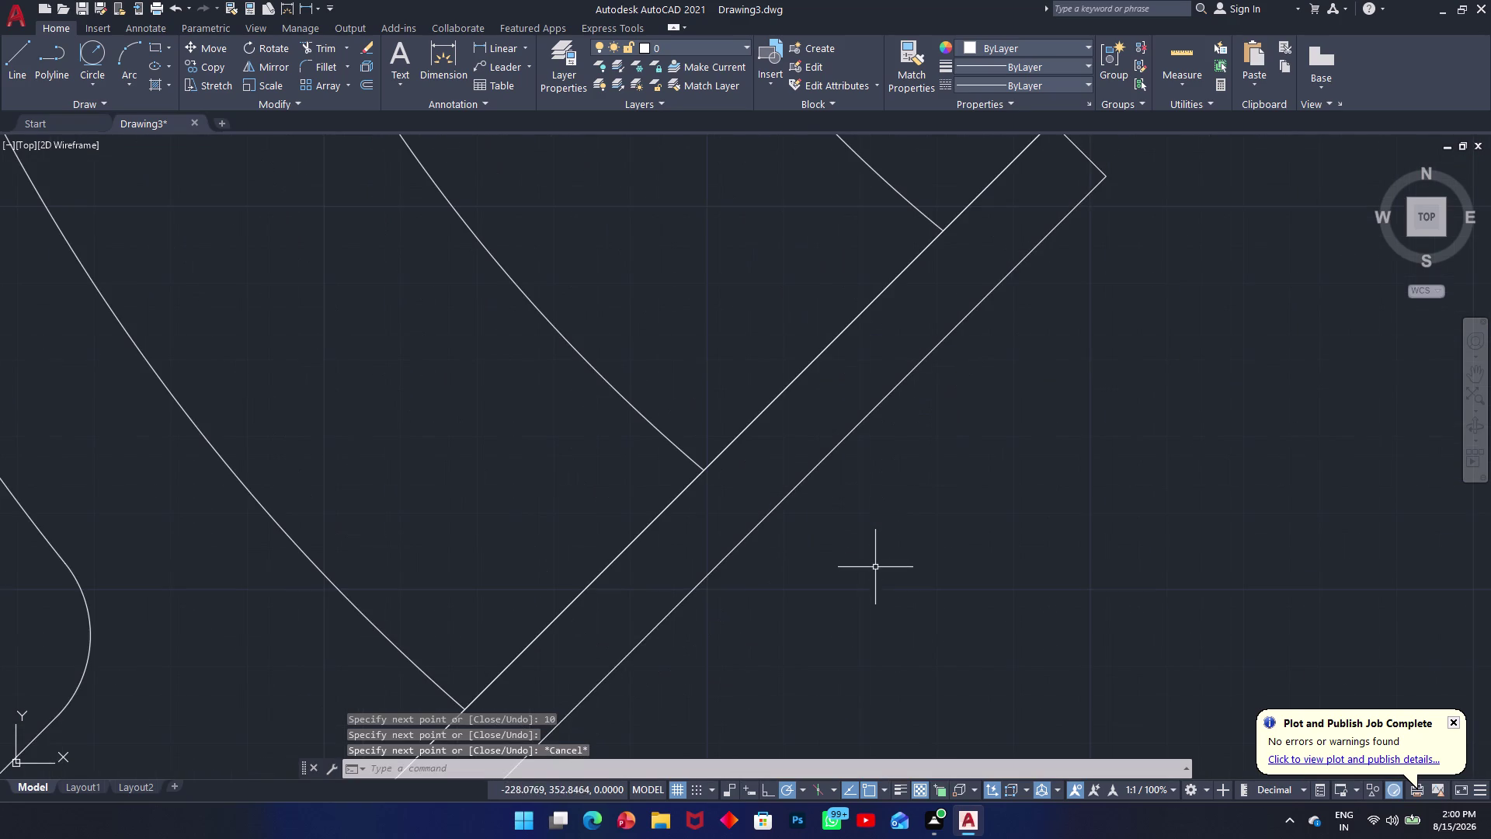
Draw a short cross line from an arc's end-edge intersection past the strip.
scroll(down, 3)
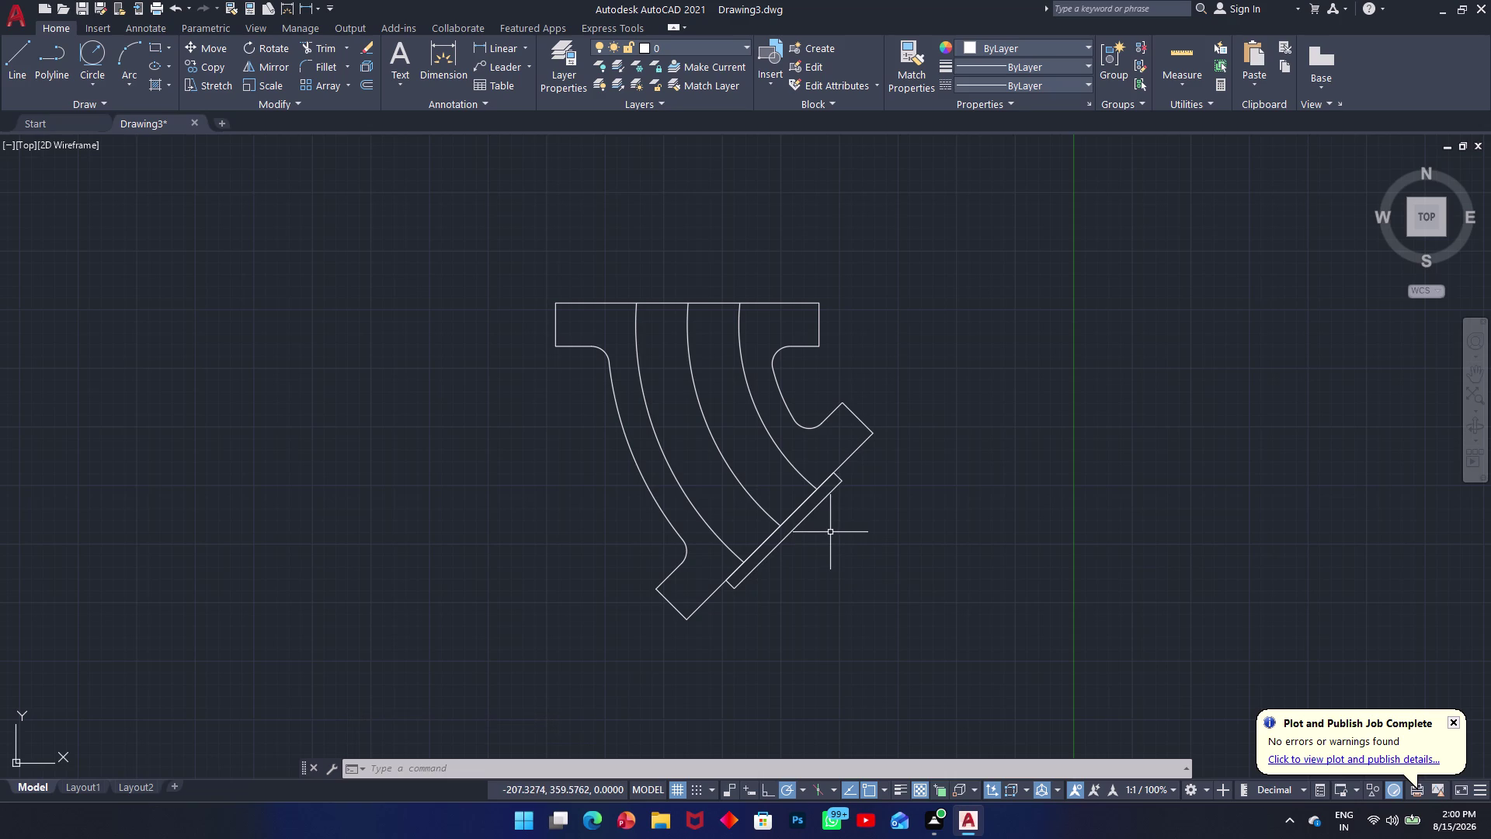
scroll(down, 3)
scroll(up, 3)
scroll(up, 3)
key(l)
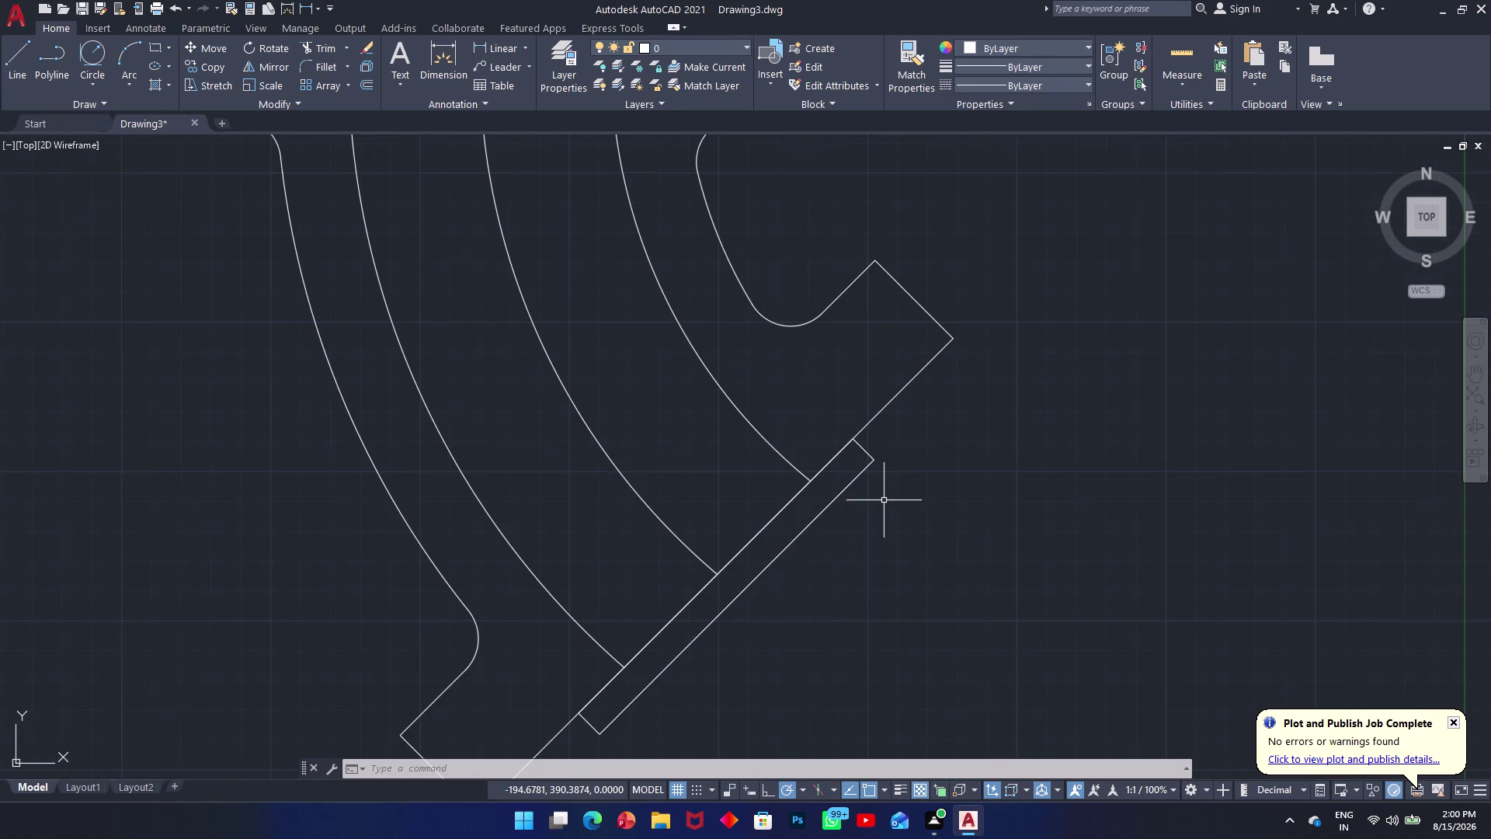
key(Return)
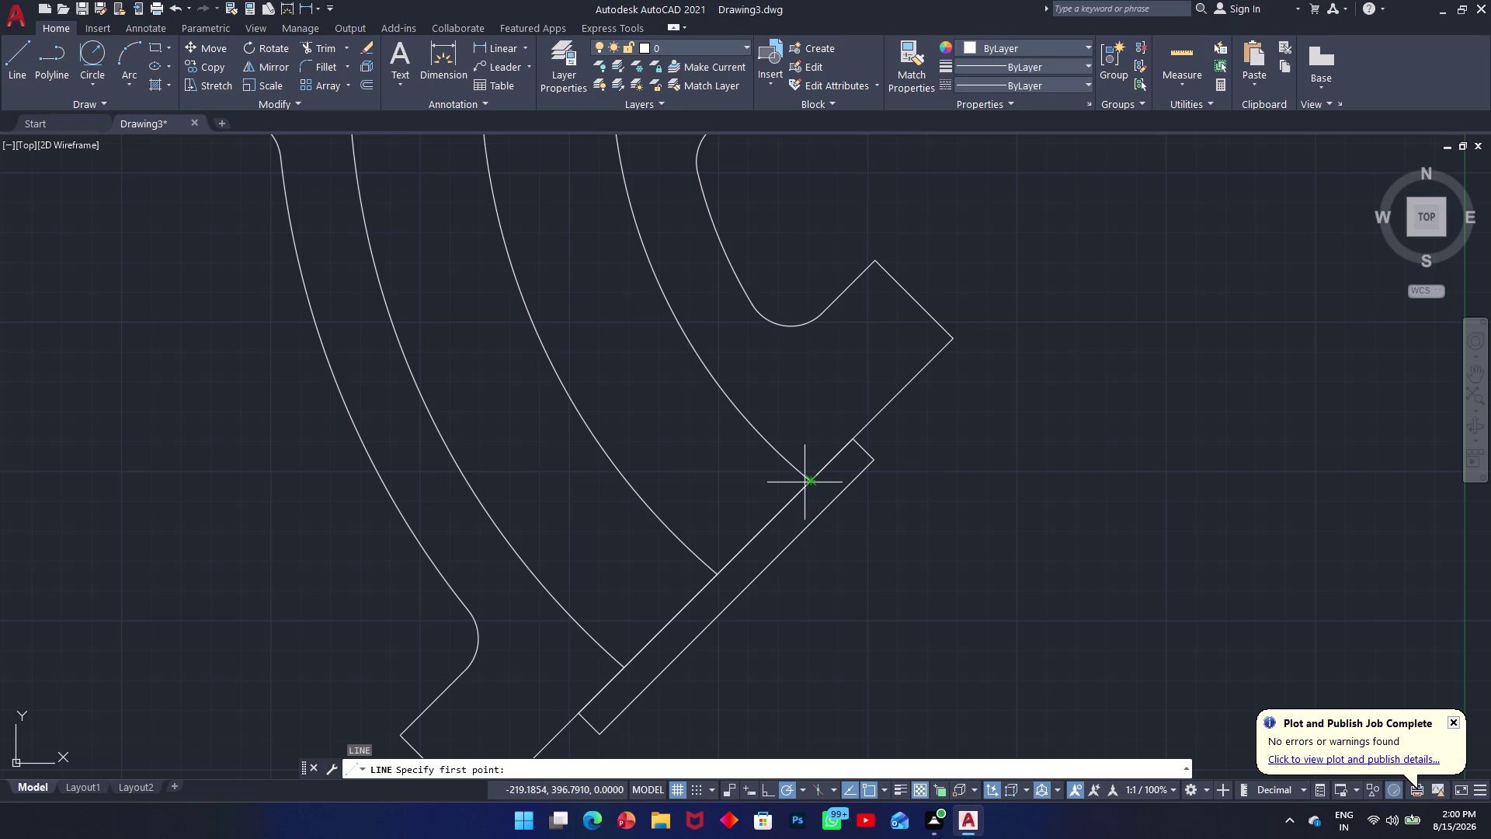
click(806, 483)
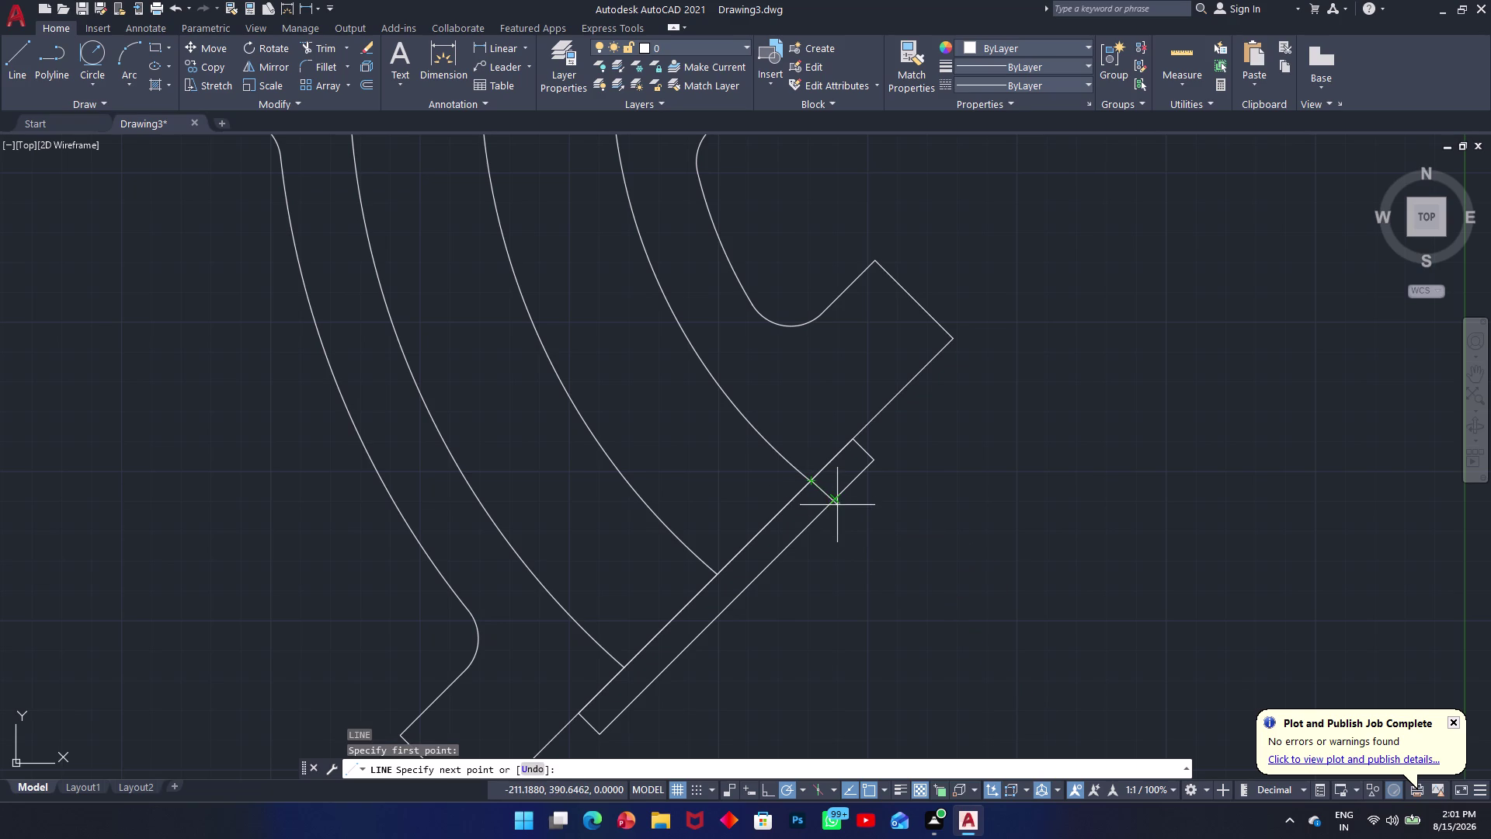
click(856, 531)
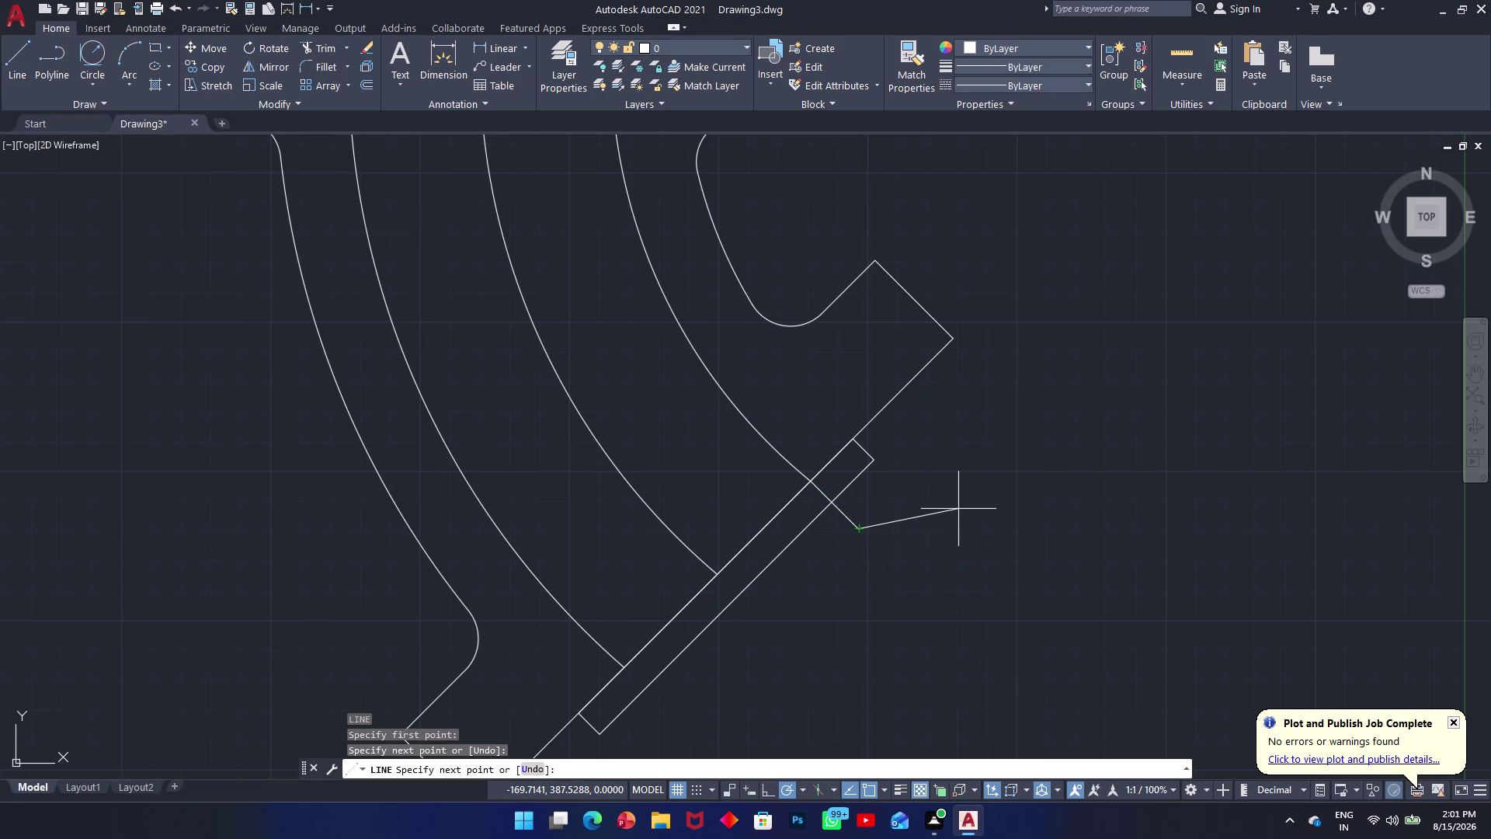
key(Escape)
Draw a second cross line across the strip near its lower end.
middle_drag(918, 542, 1099, 449)
key(space)
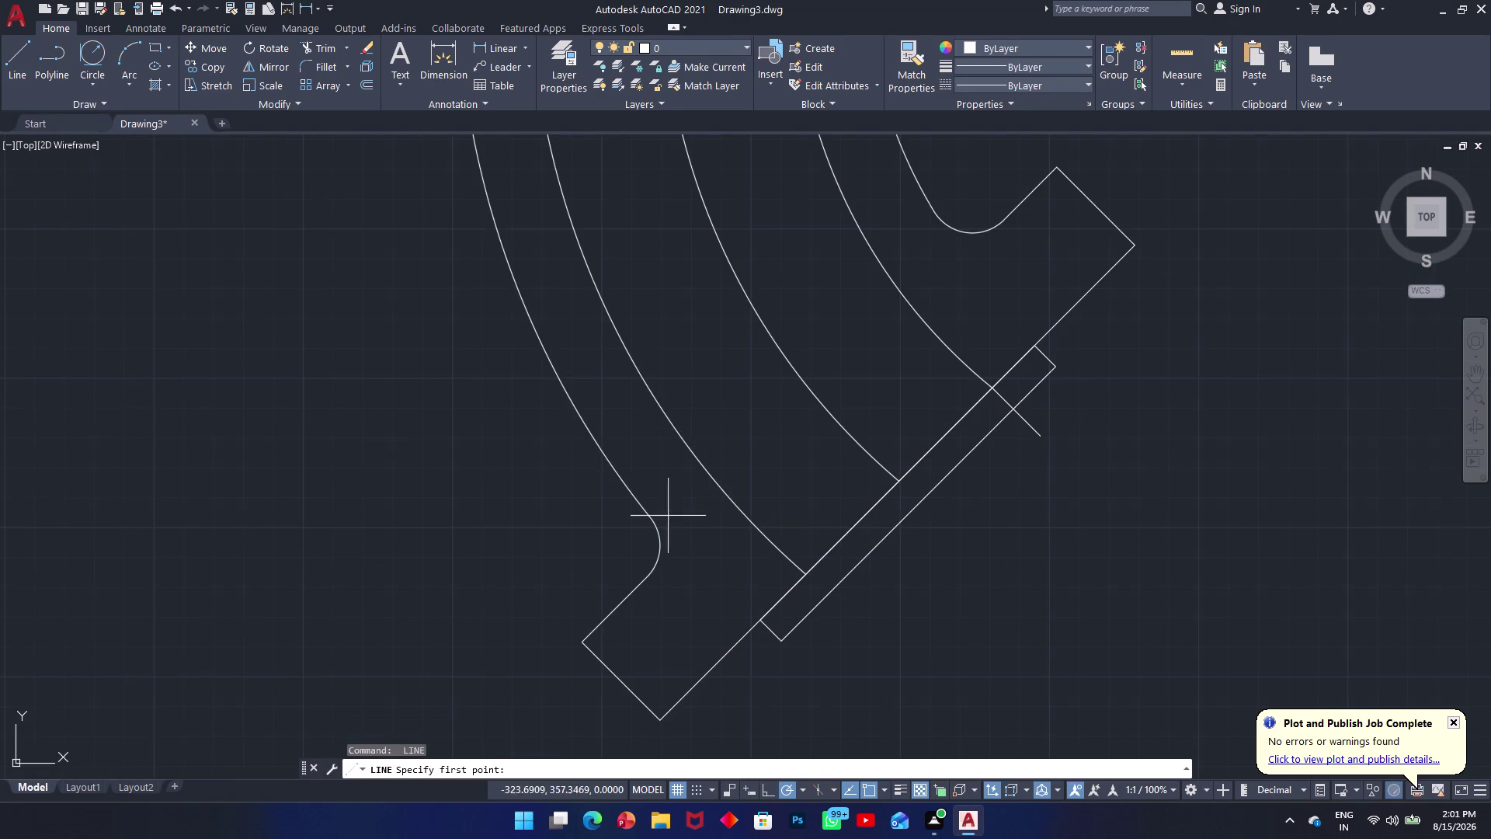
click(803, 576)
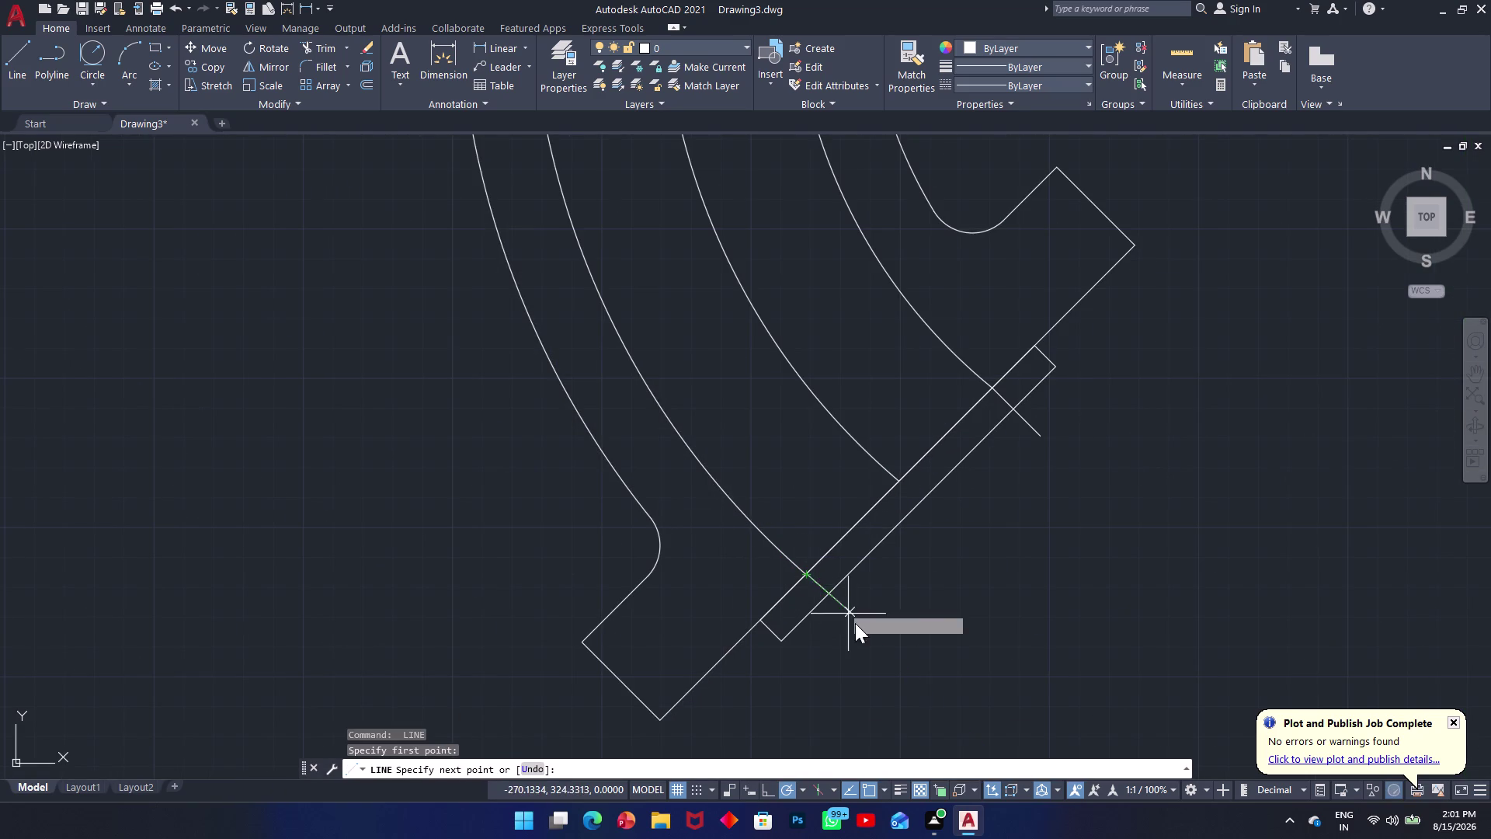
click(865, 633)
key(ctrl+z)
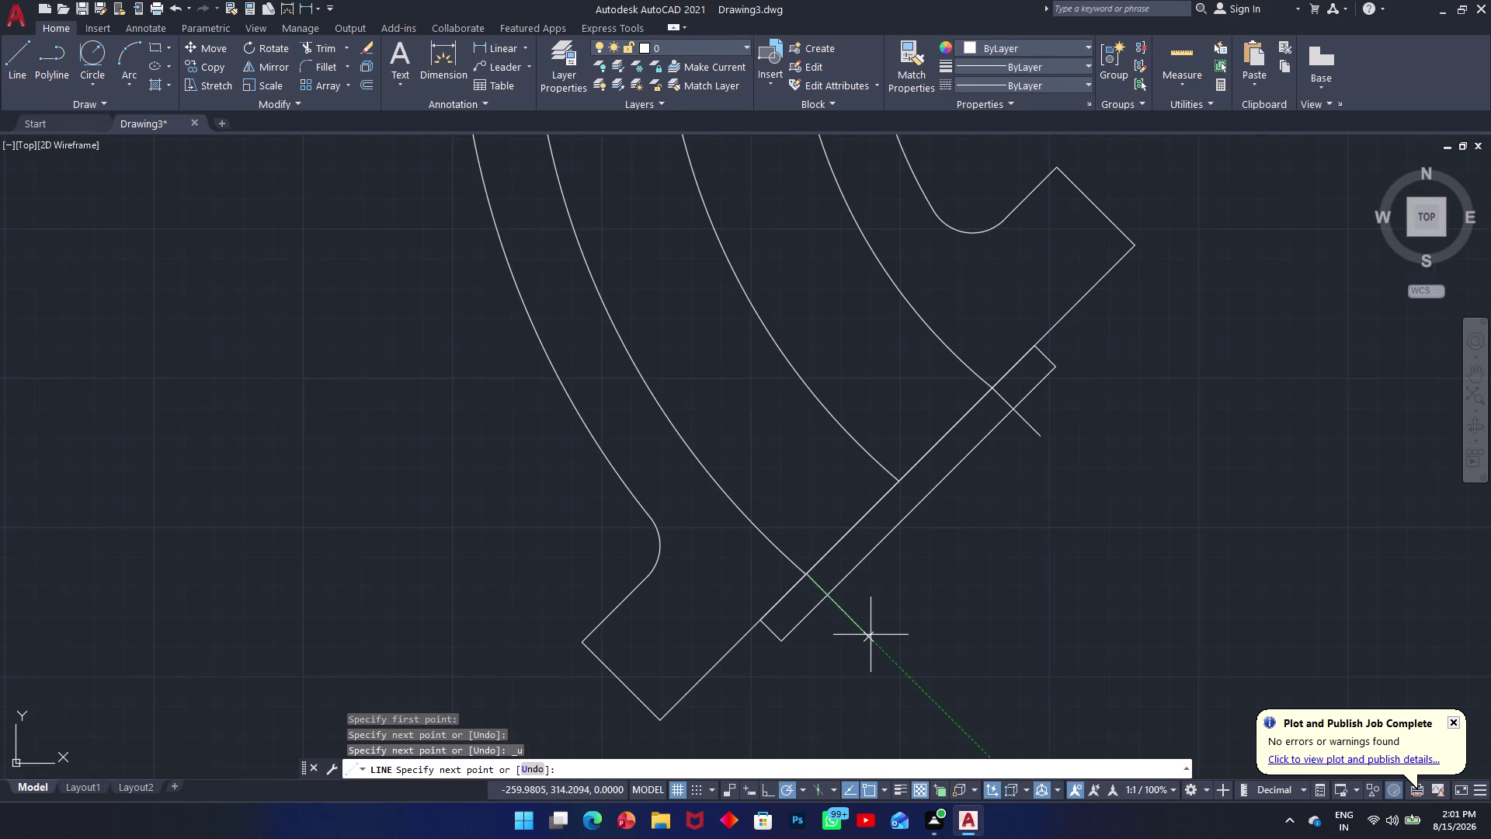
click(876, 656)
key(Escape)
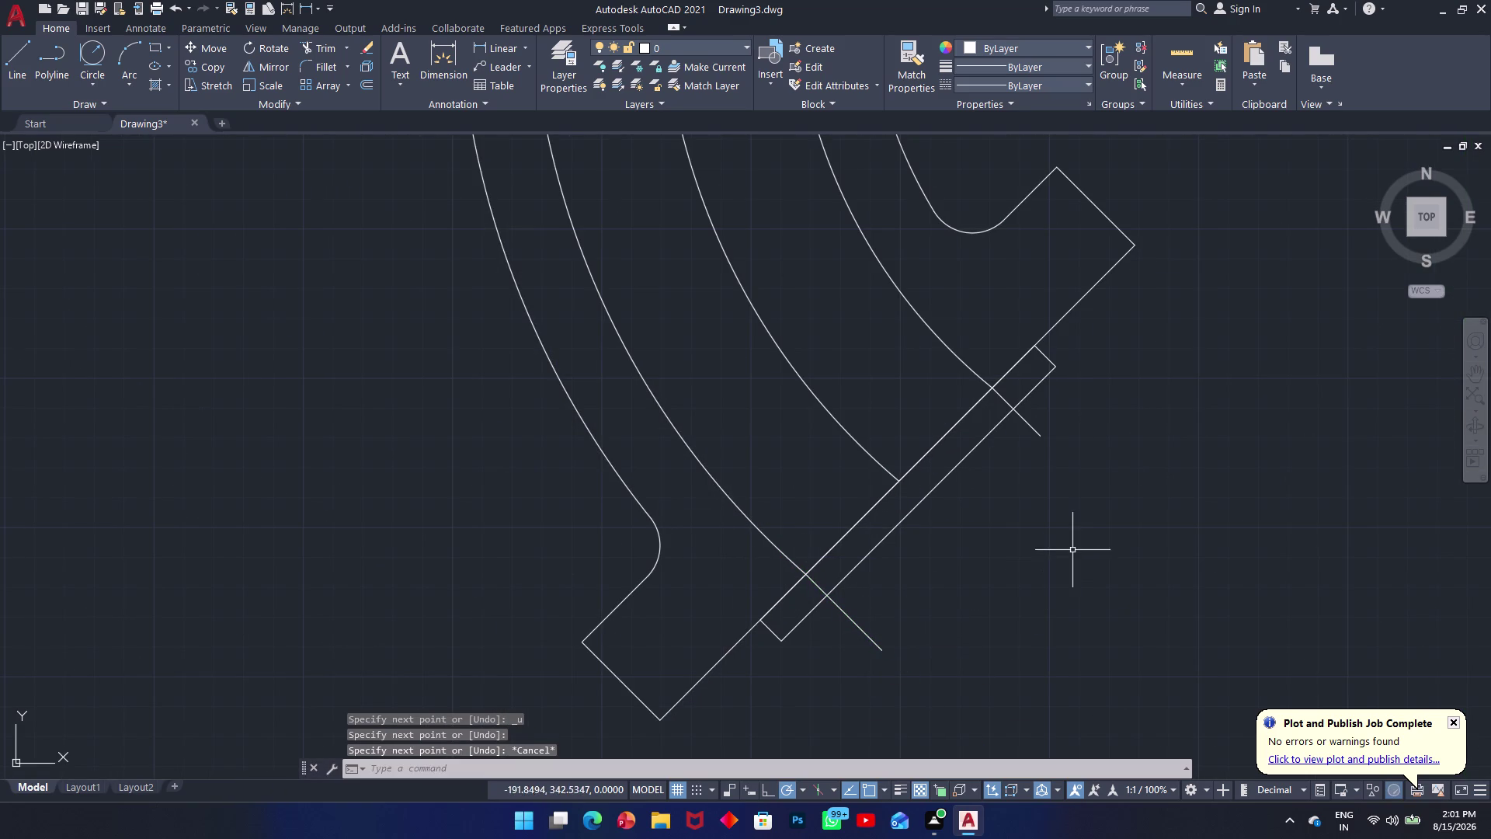
Start TRIM and undo a mistaken trim on the lower arc.
text(tr)
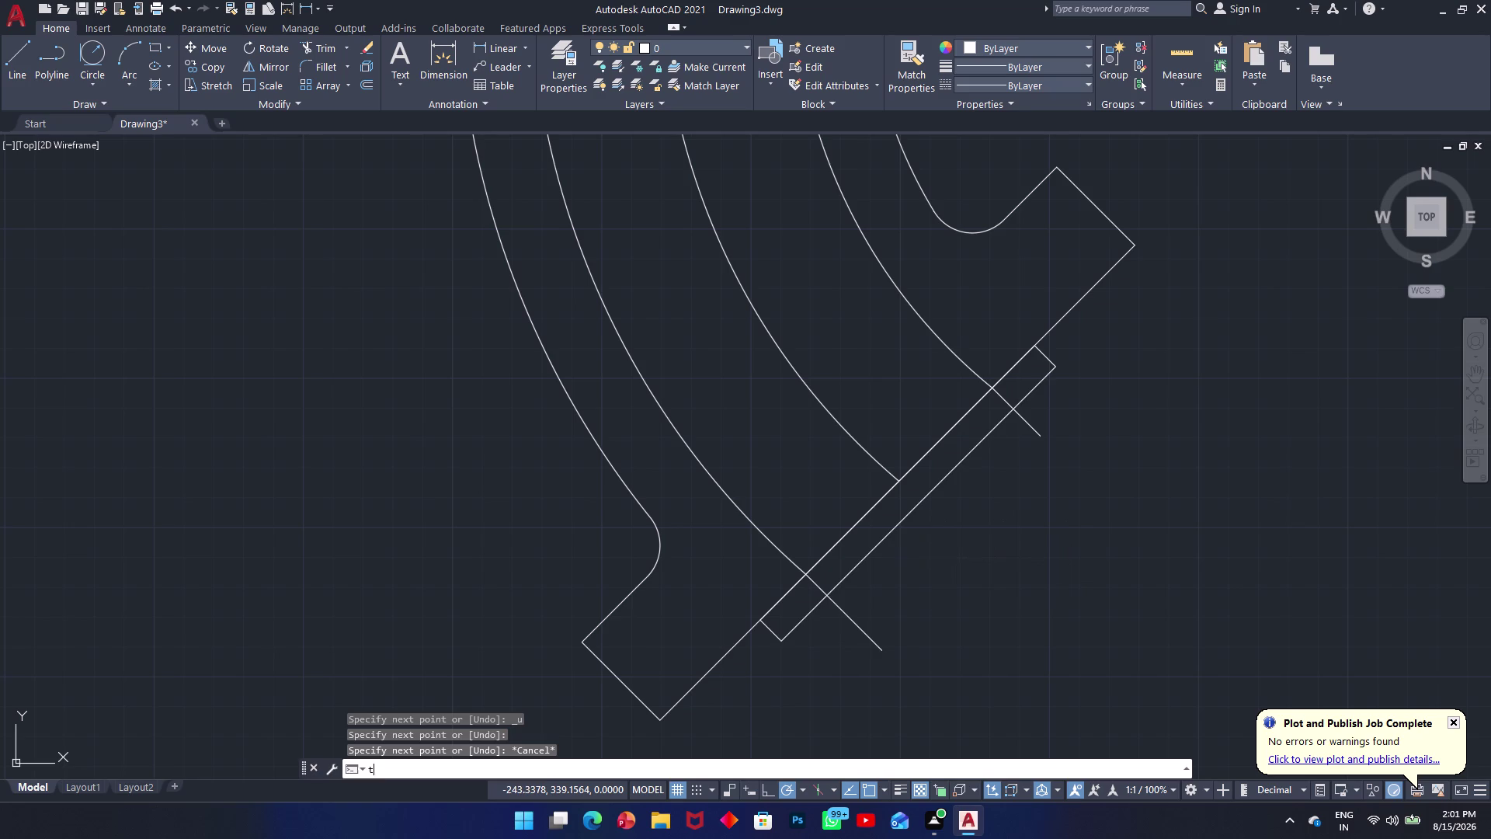
key(space)
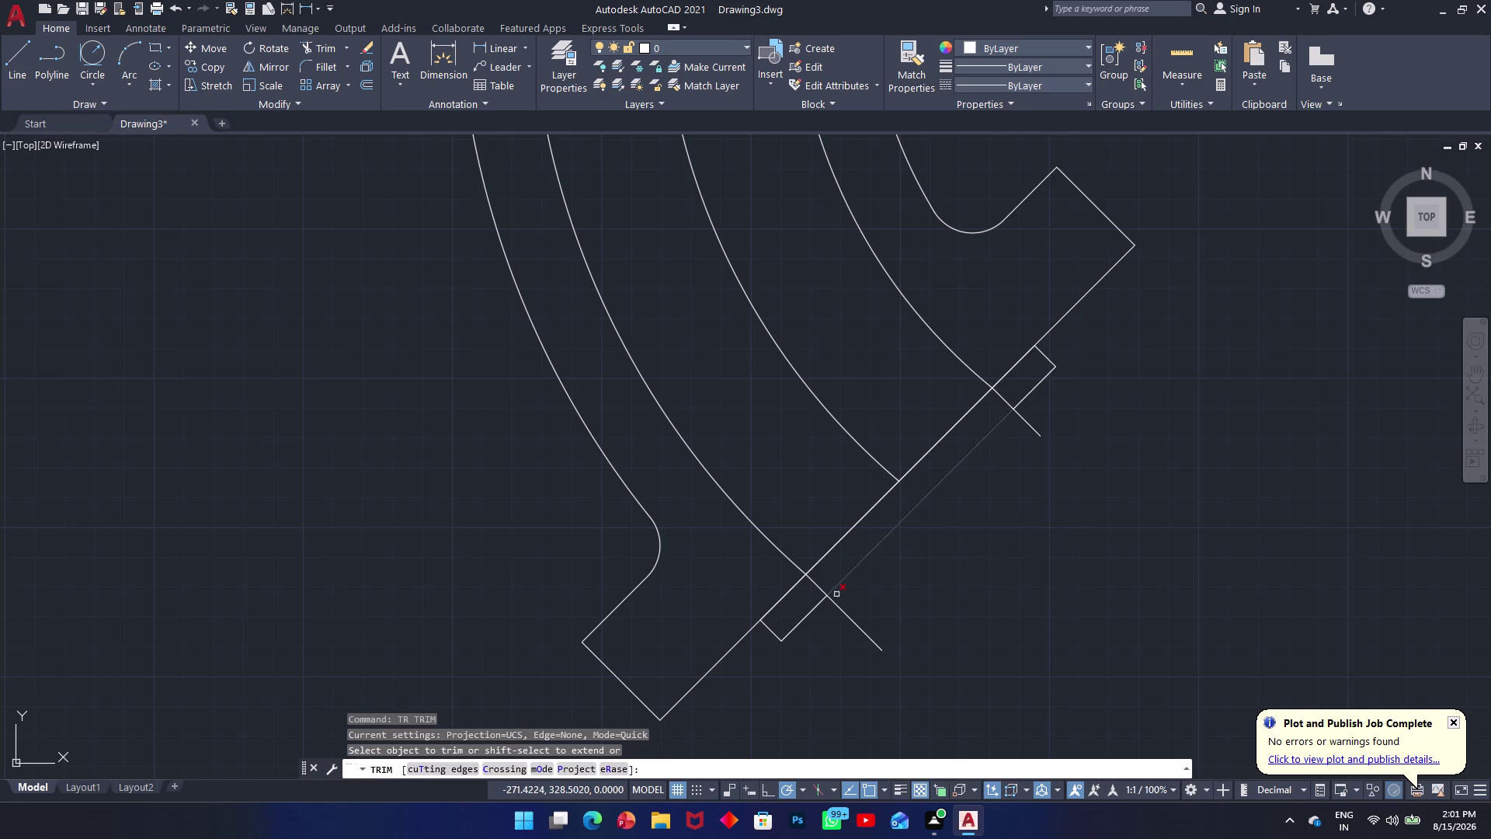
click(864, 628)
key(ctrl+z)
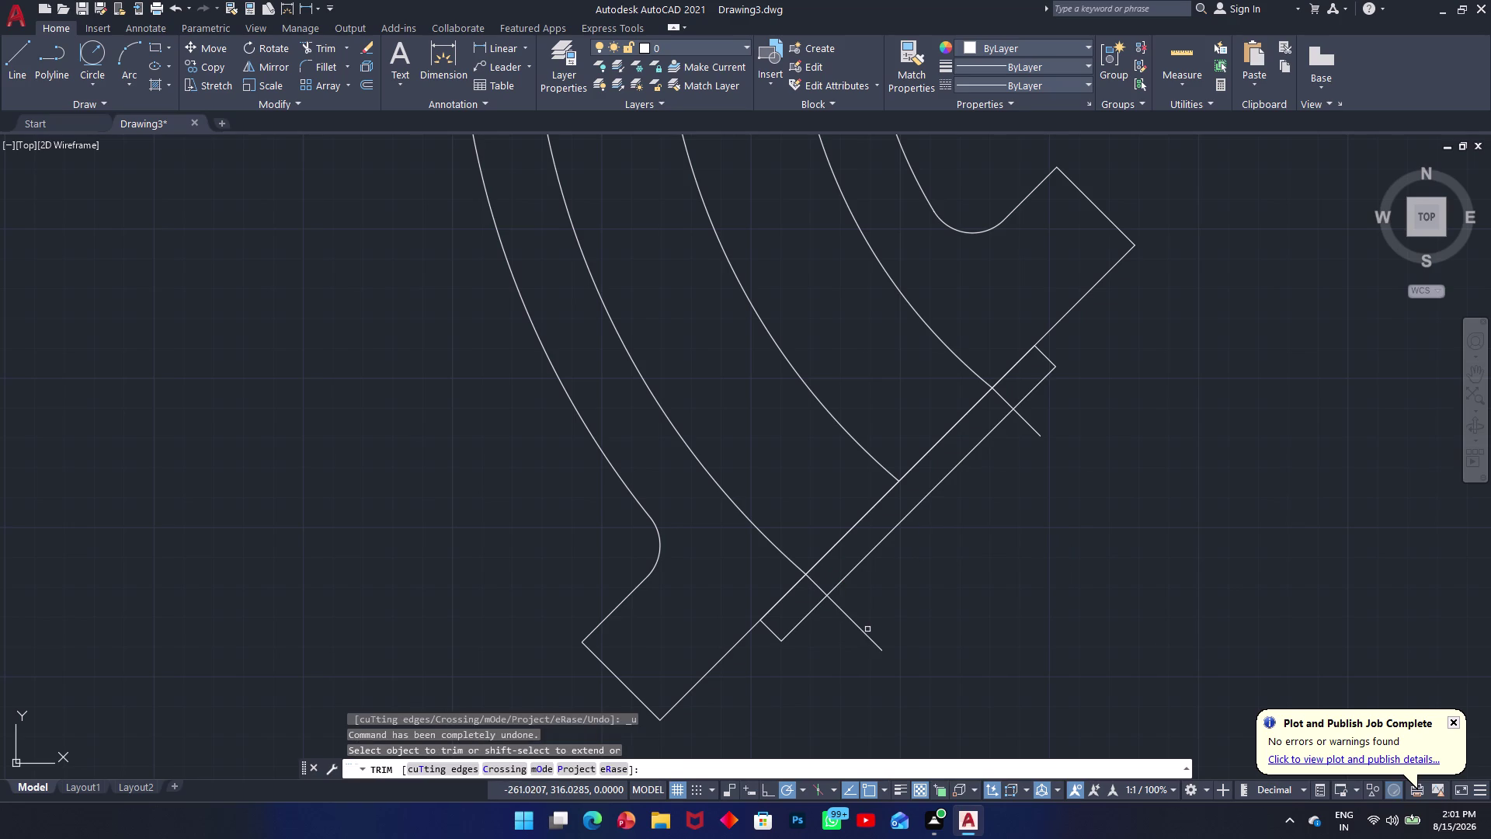
key(ctrl+z)
key(ctrl+z)
key(ctrl+z)
key(ctrl+z)
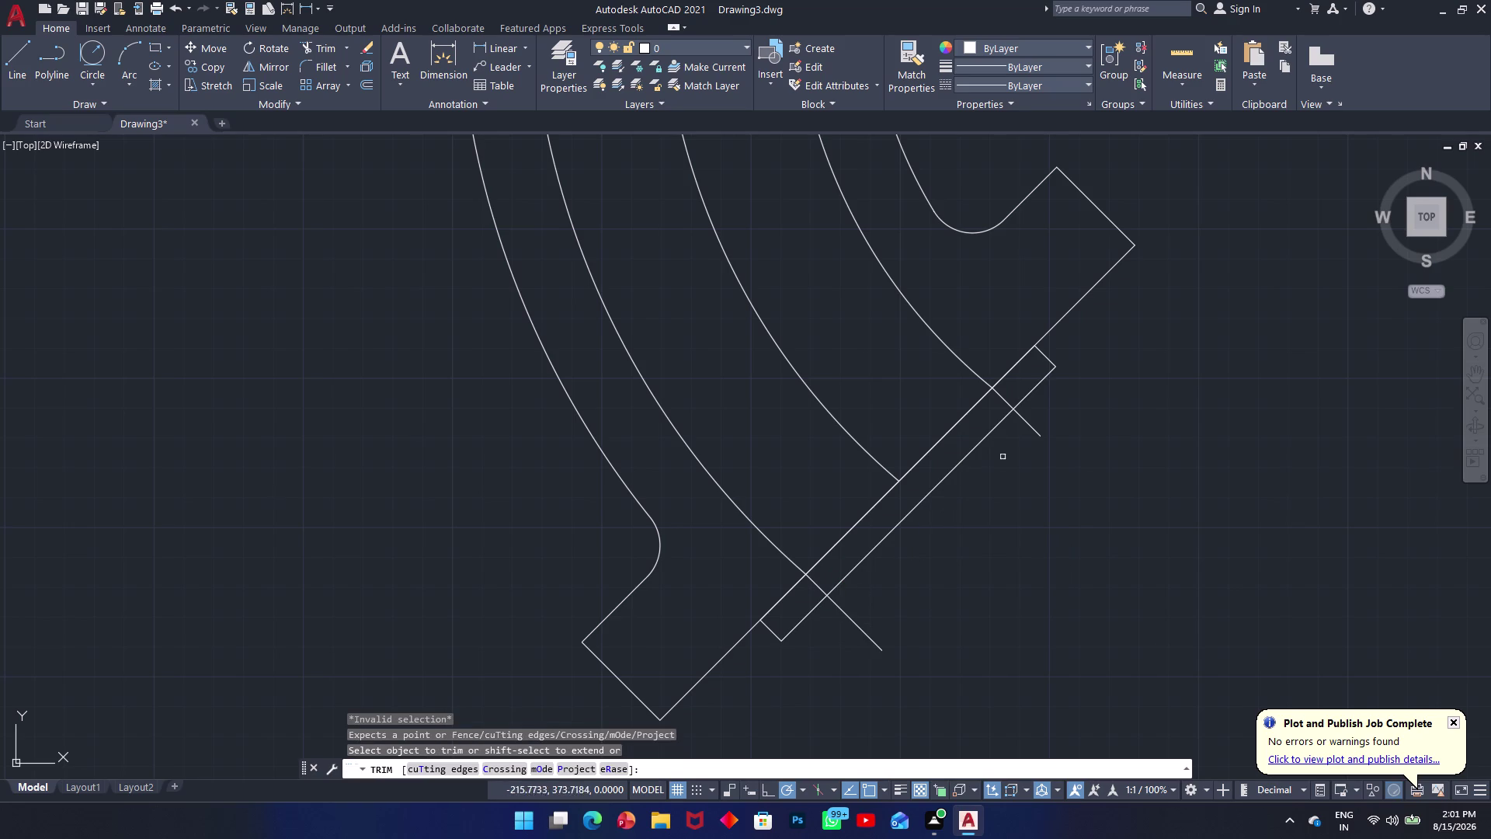
Trim the upper and lower arc overhangs and the arc piece inside the strip.
click(1012, 404)
click(1031, 425)
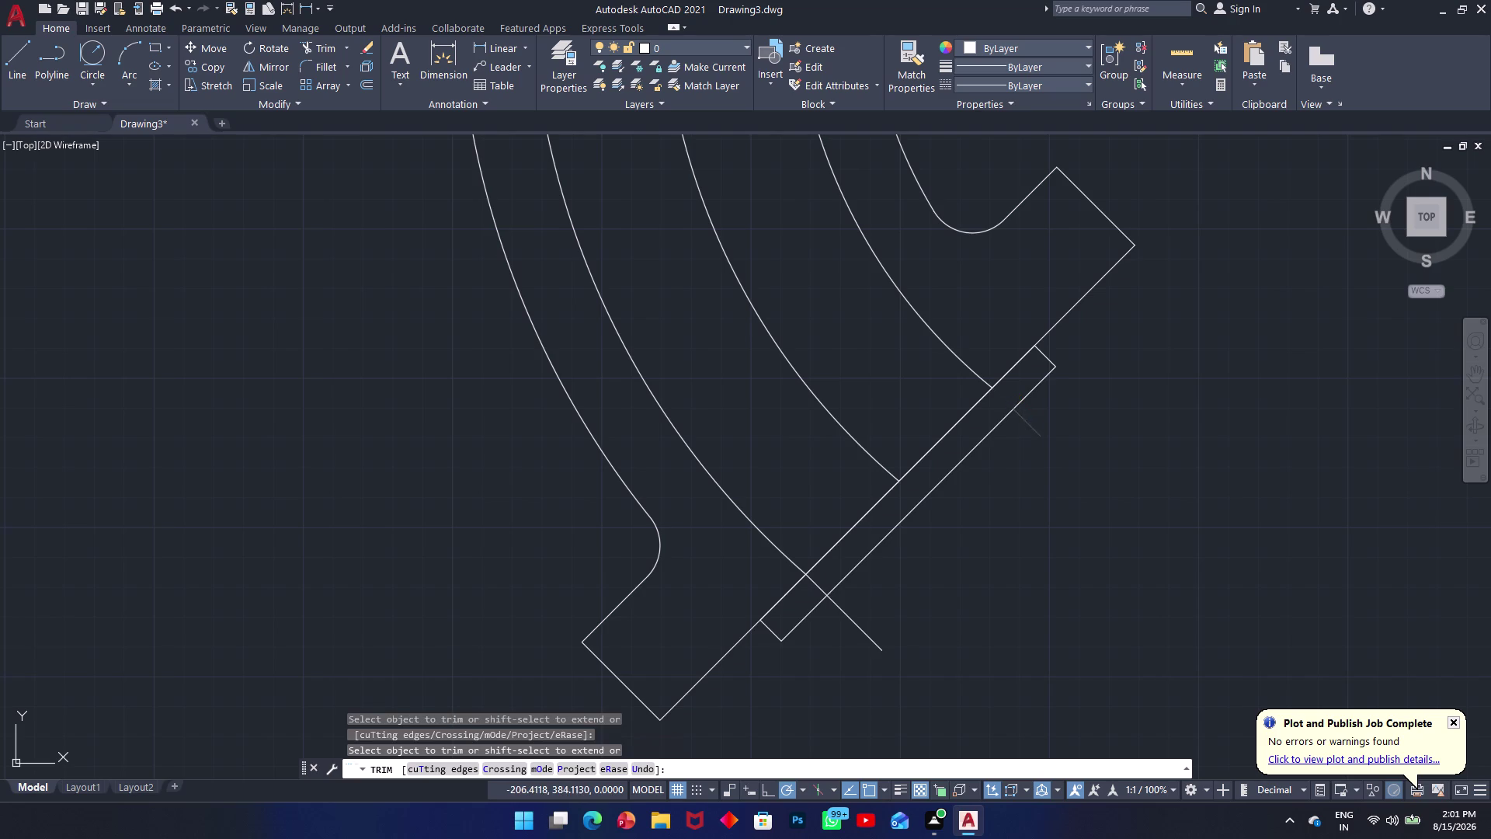
click(849, 626)
click(864, 613)
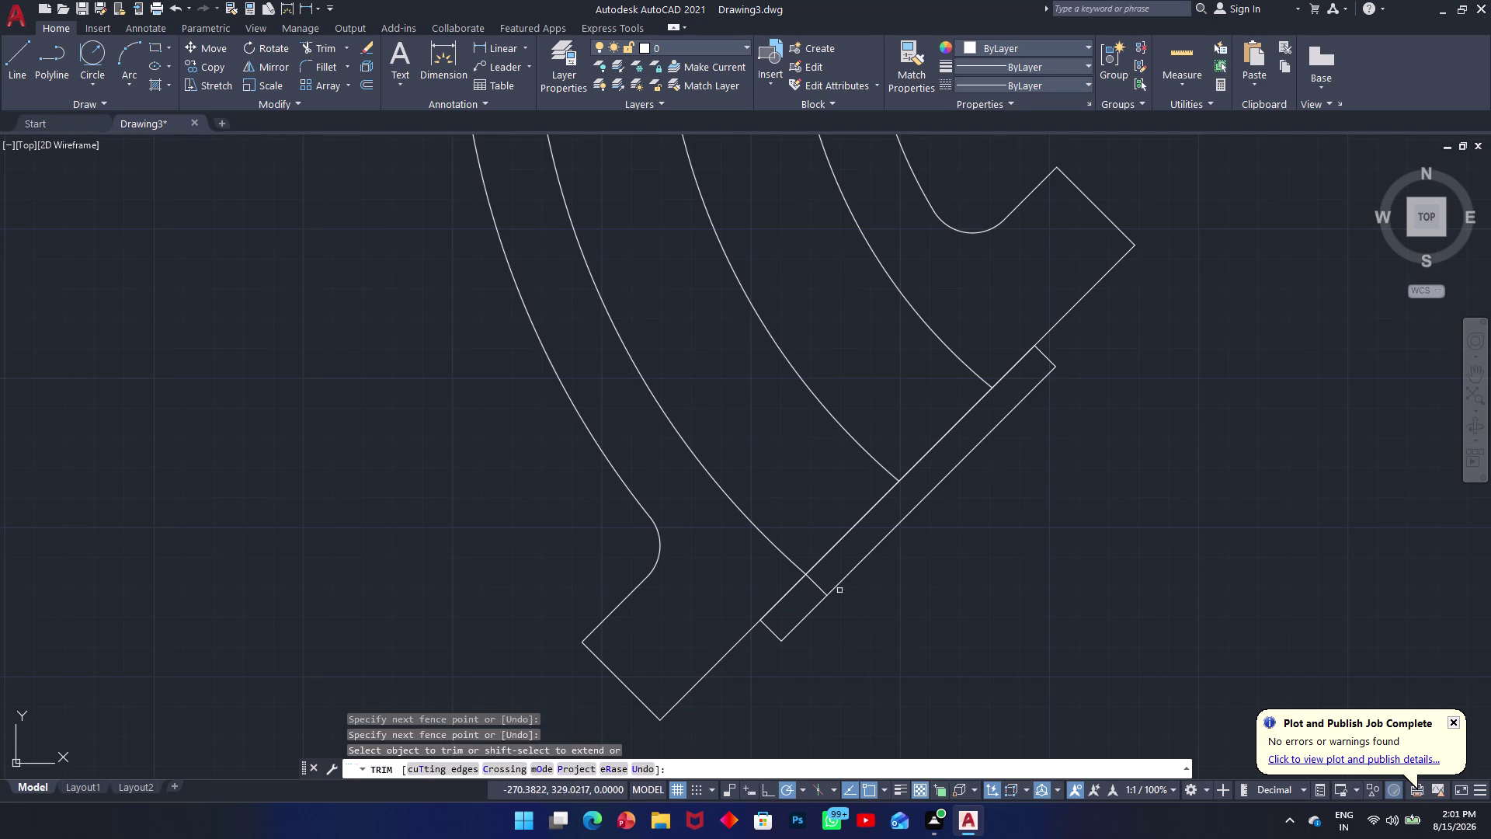
click(820, 590)
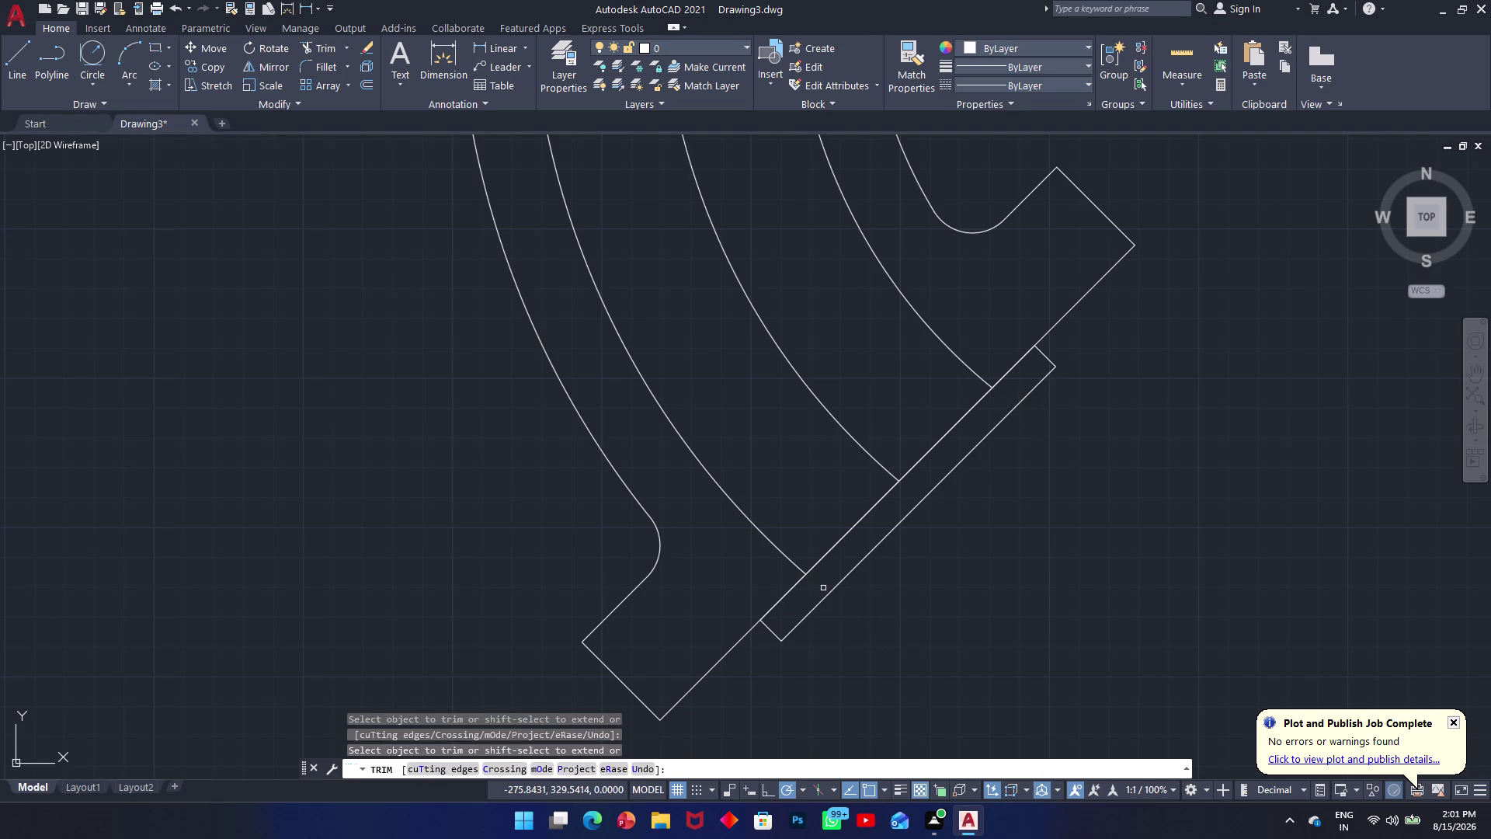
key(Escape)
Try extending the inner and upper arcs into the strip.
text(e)
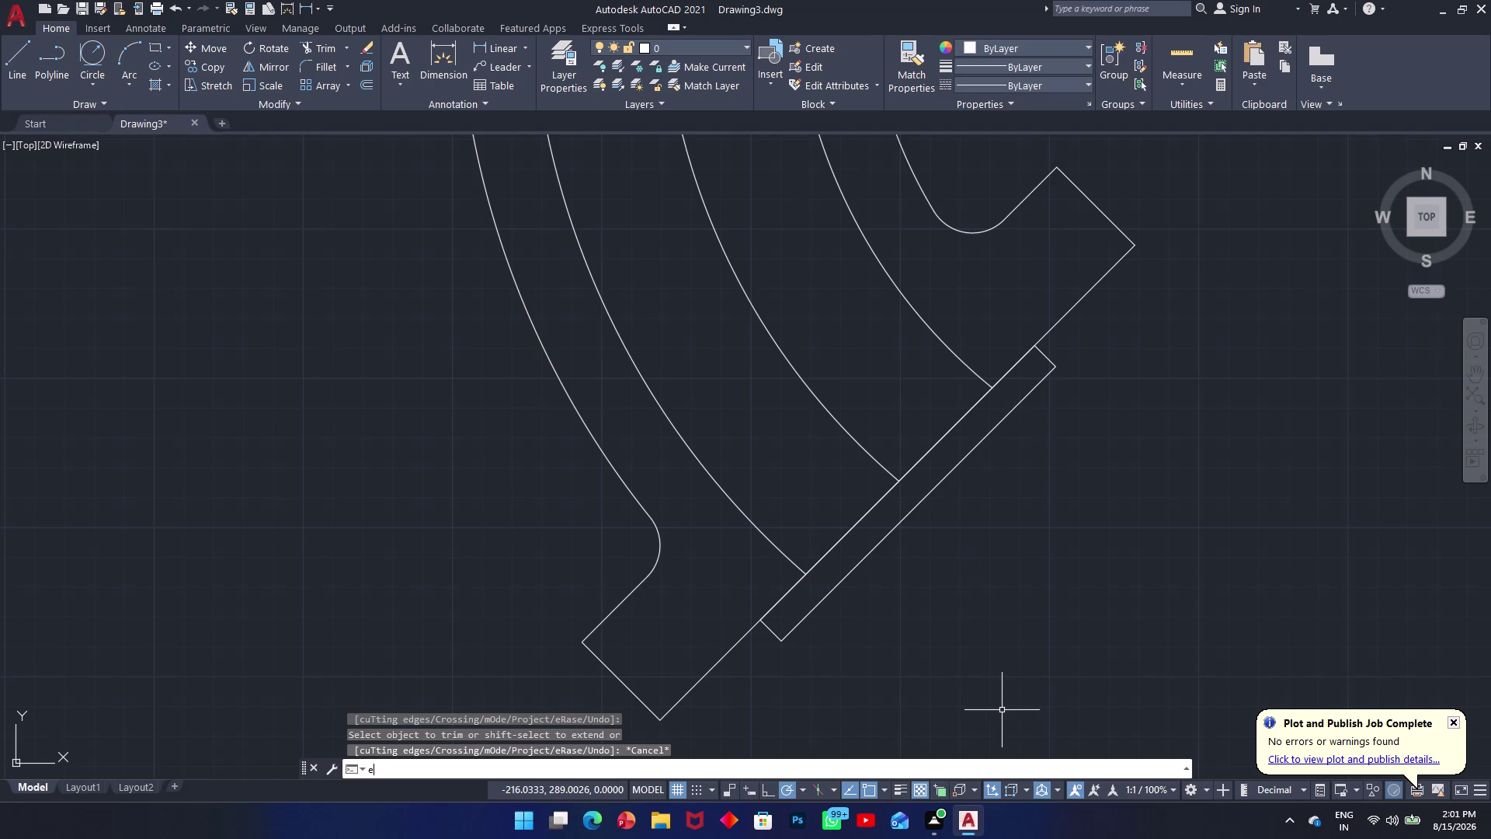
text(x)
key(space)
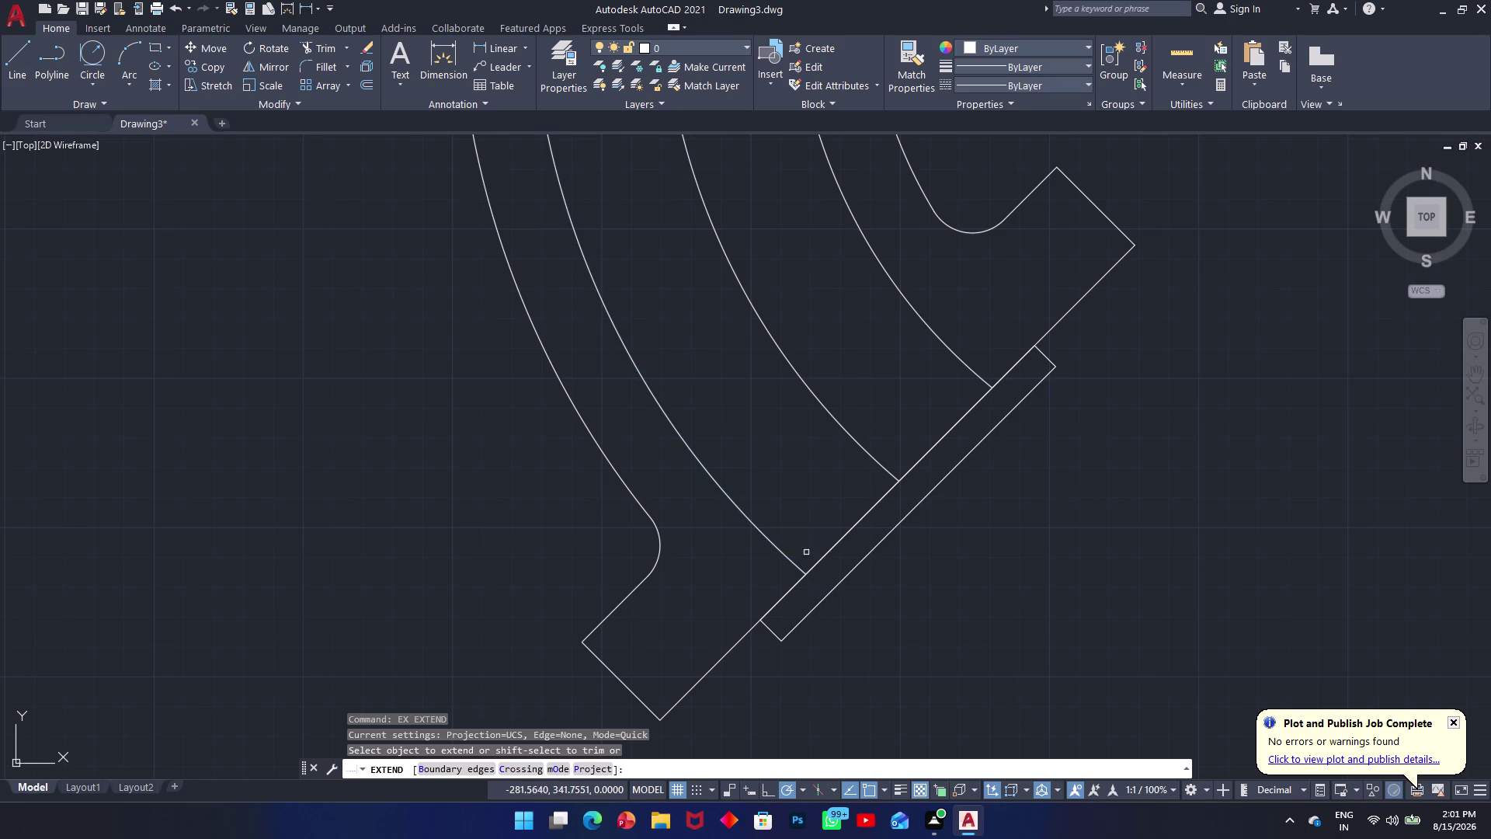
click(793, 565)
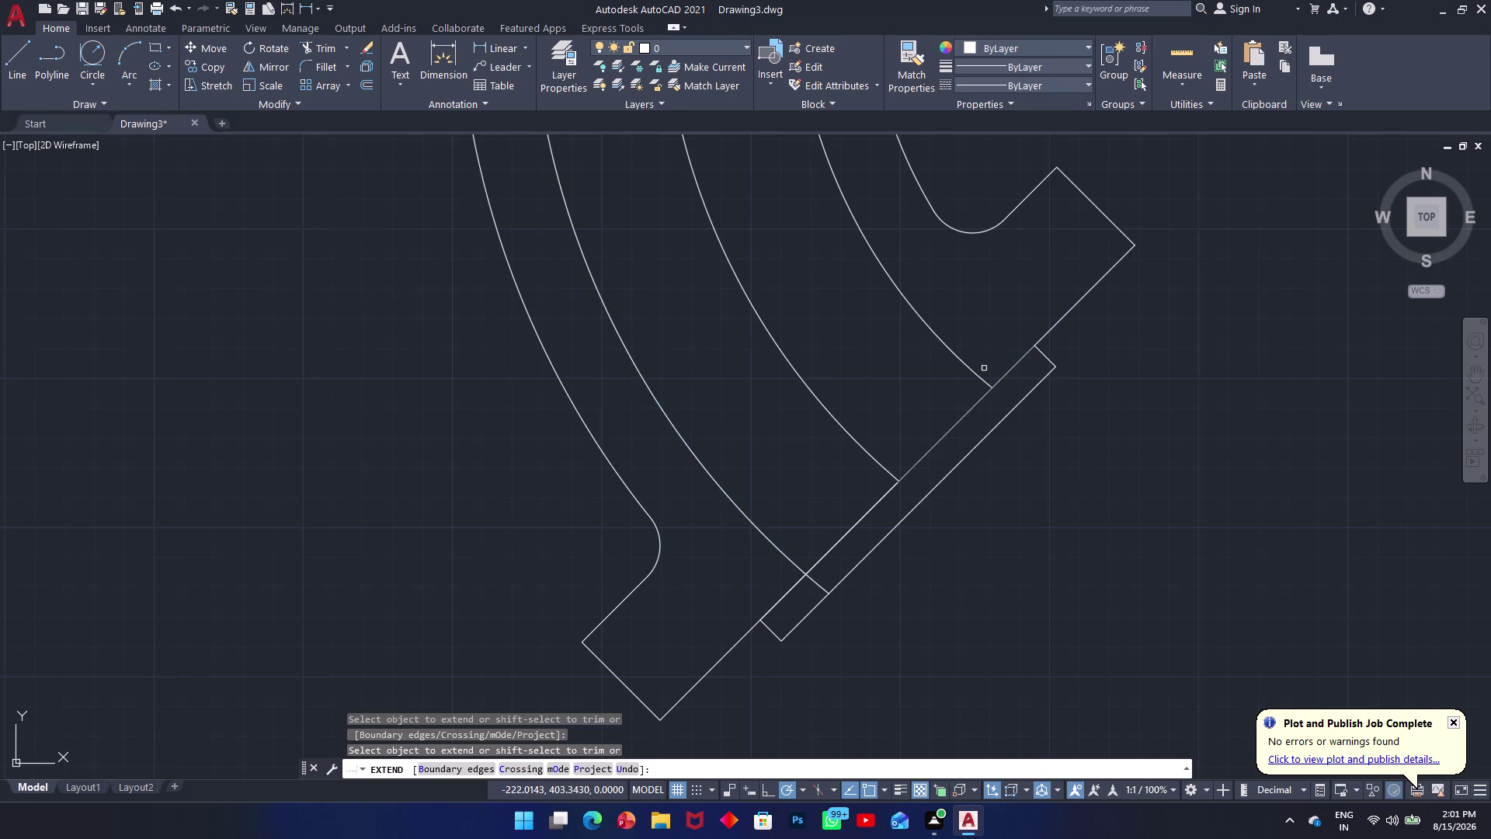
click(976, 374)
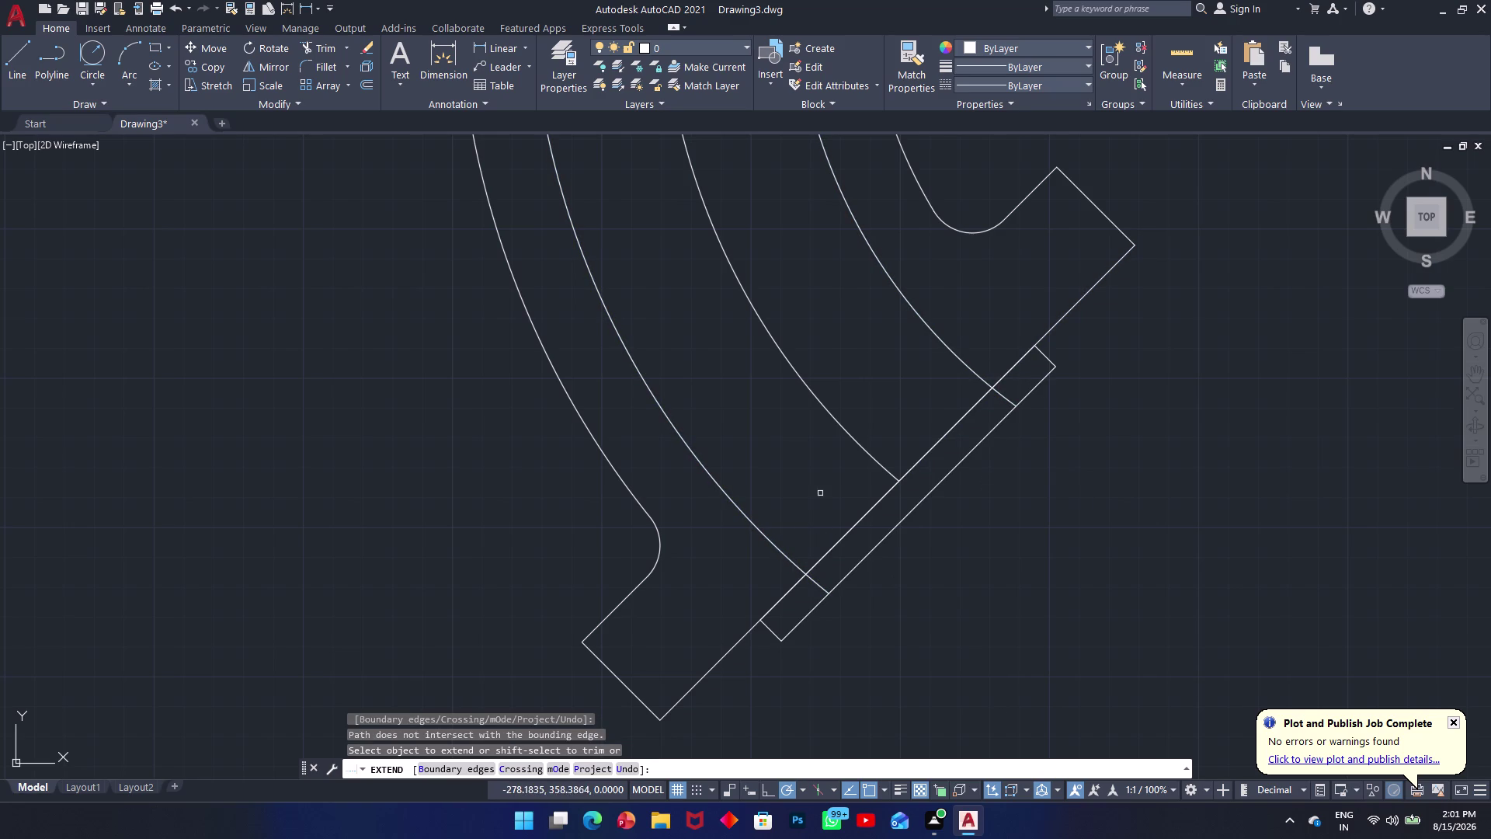
middle_drag(823, 472, 1028, 729)
middle_drag(951, 438, 876, 651)
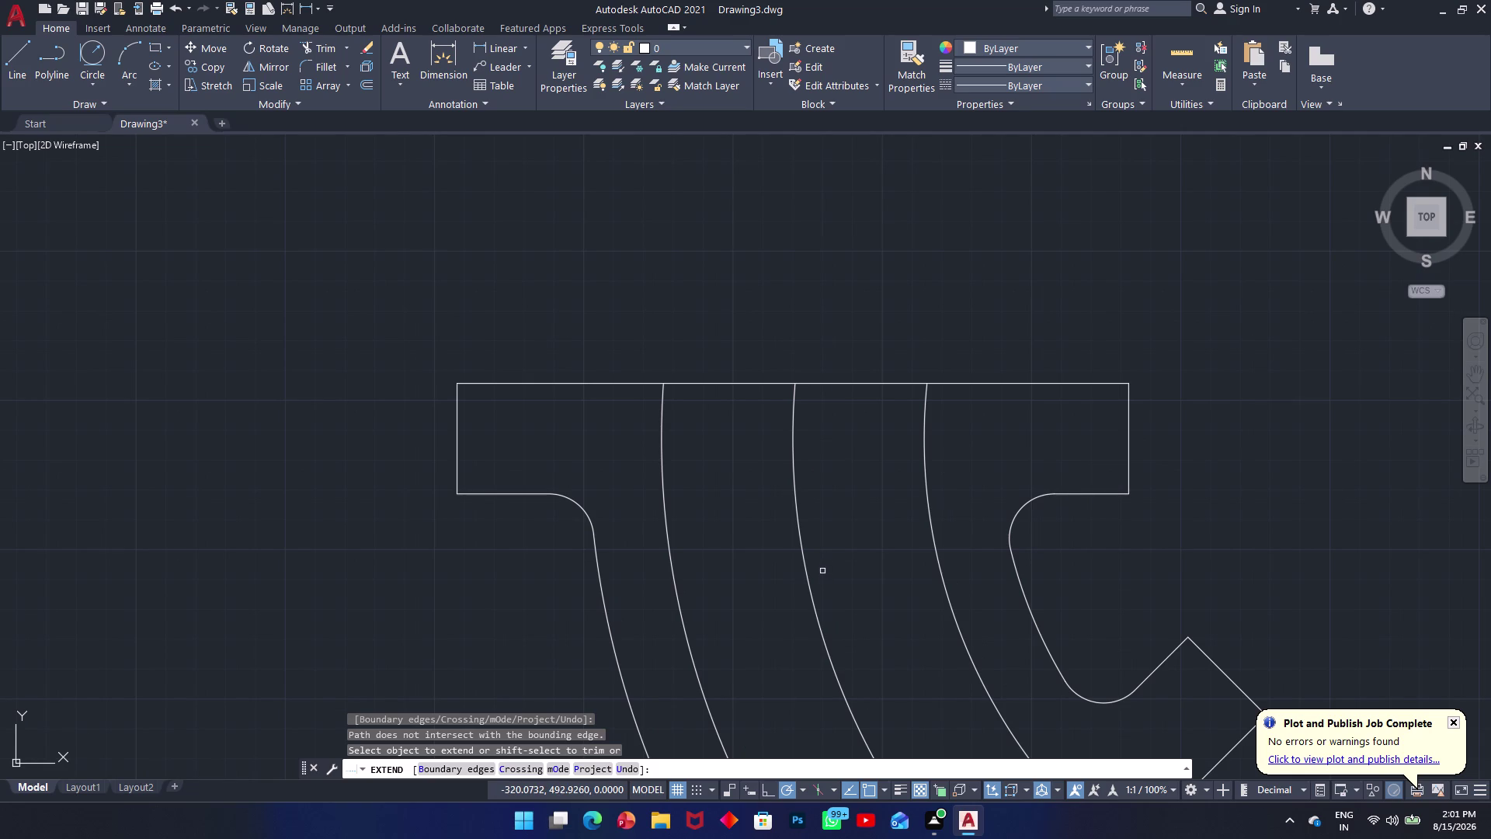
middle_drag(833, 495, 843, 364)
middle_drag(850, 558, 848, 437)
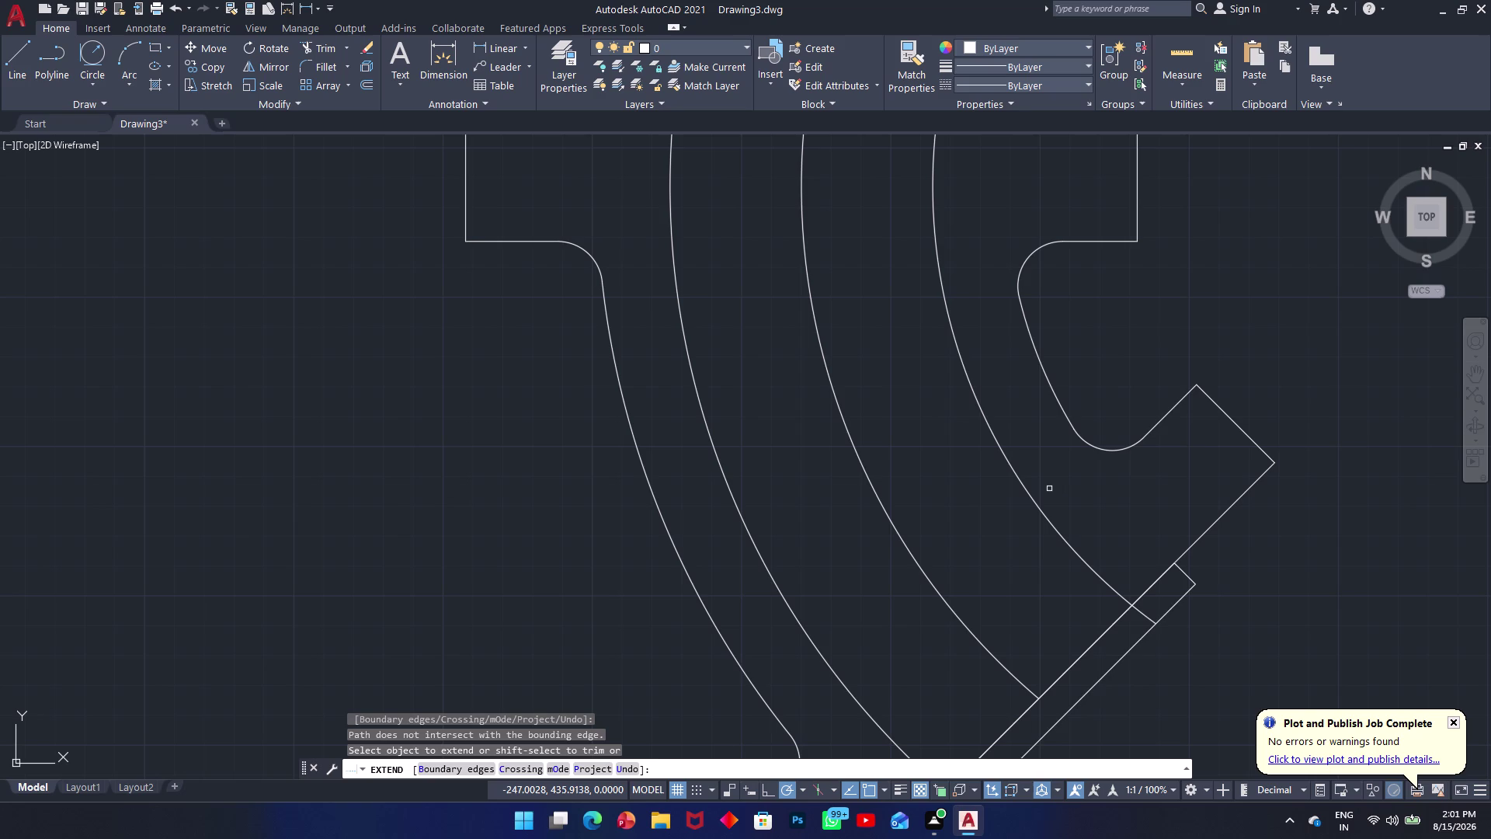
Close the accidentally opened Help window, cancel the extend, and start LINE.
text(l)
key(space)
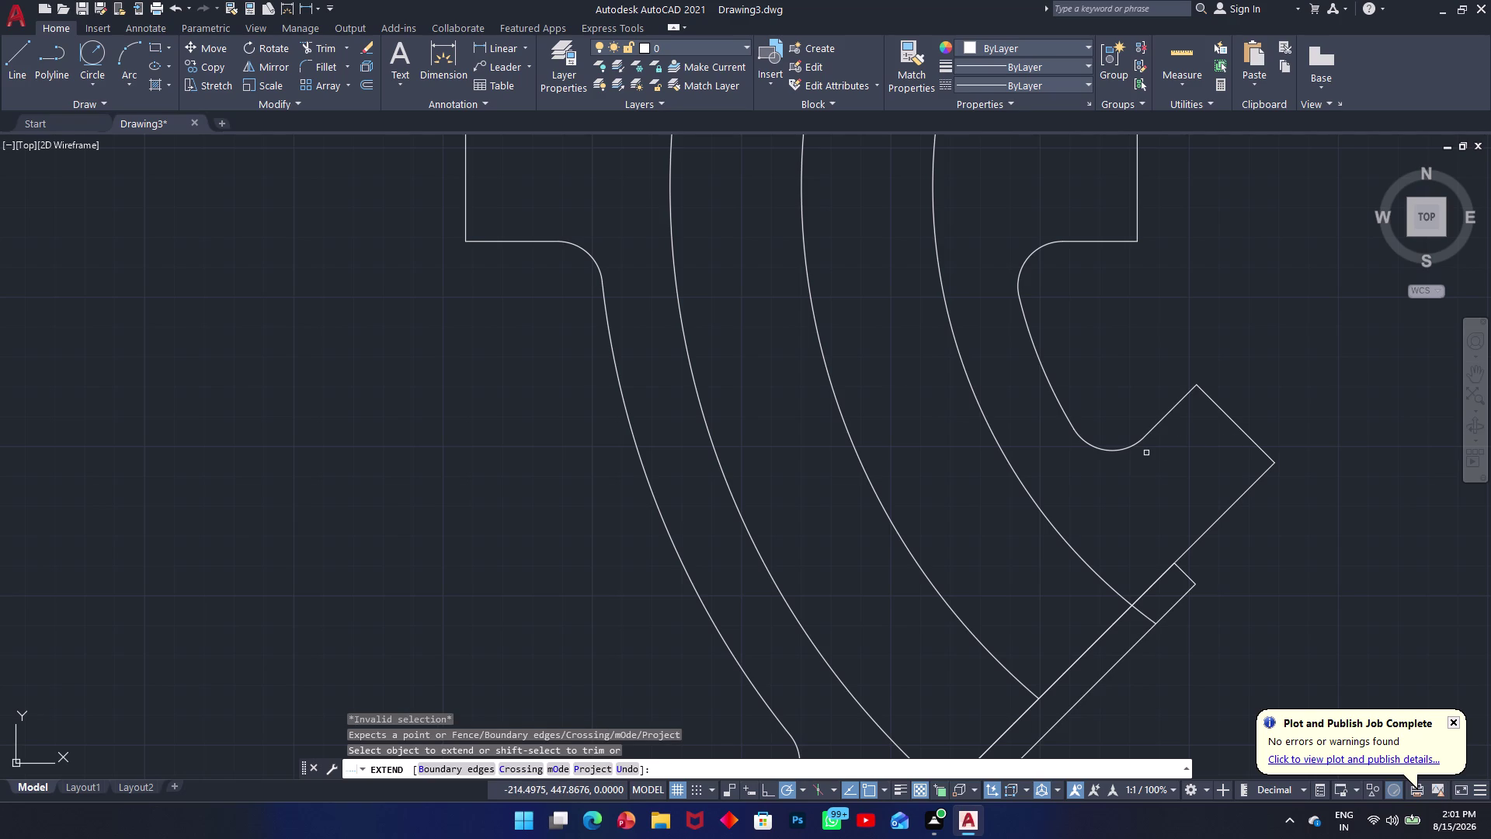
key(F1)
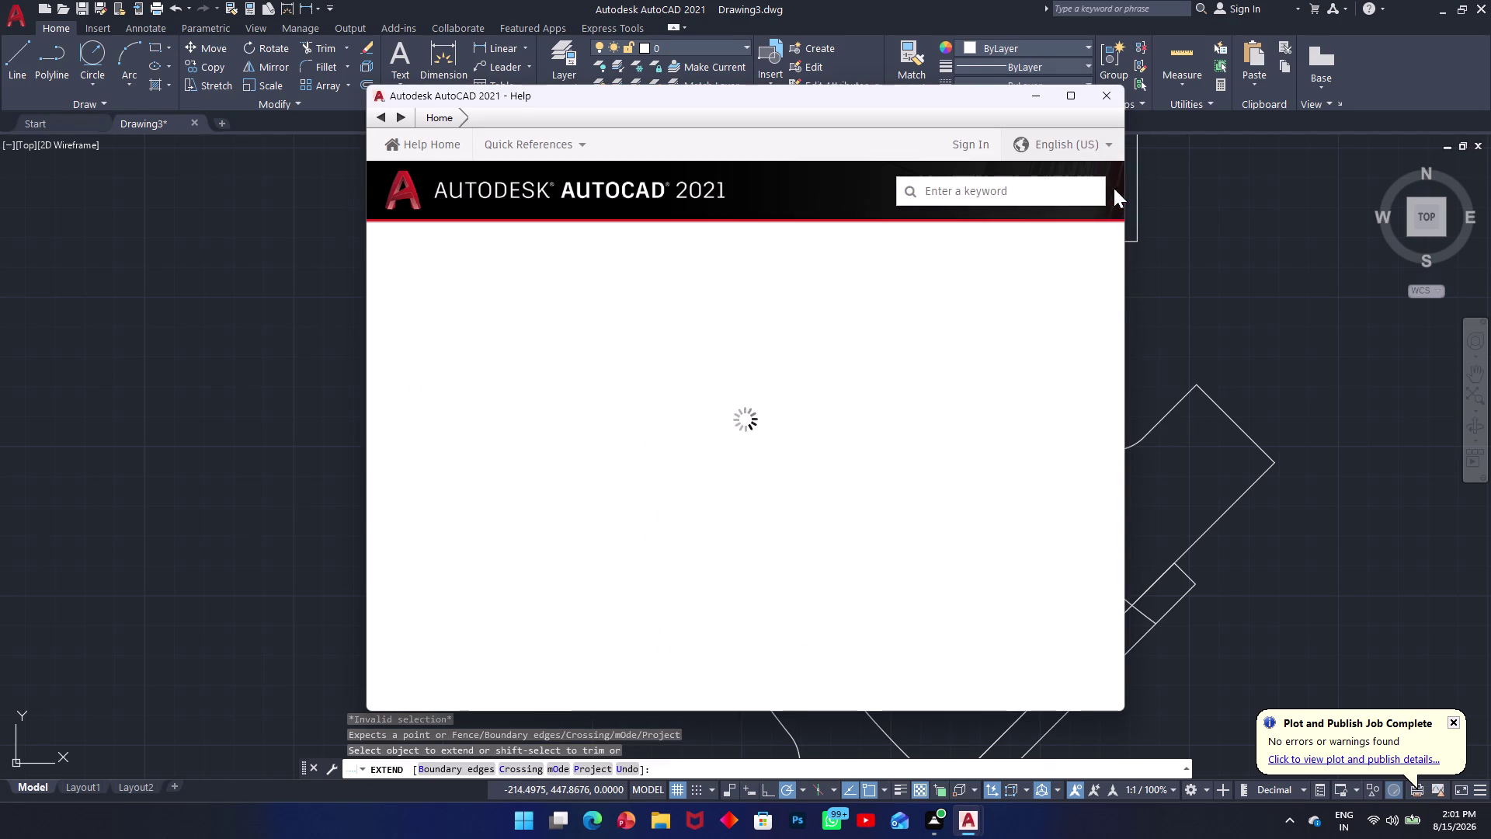
click(1108, 96)
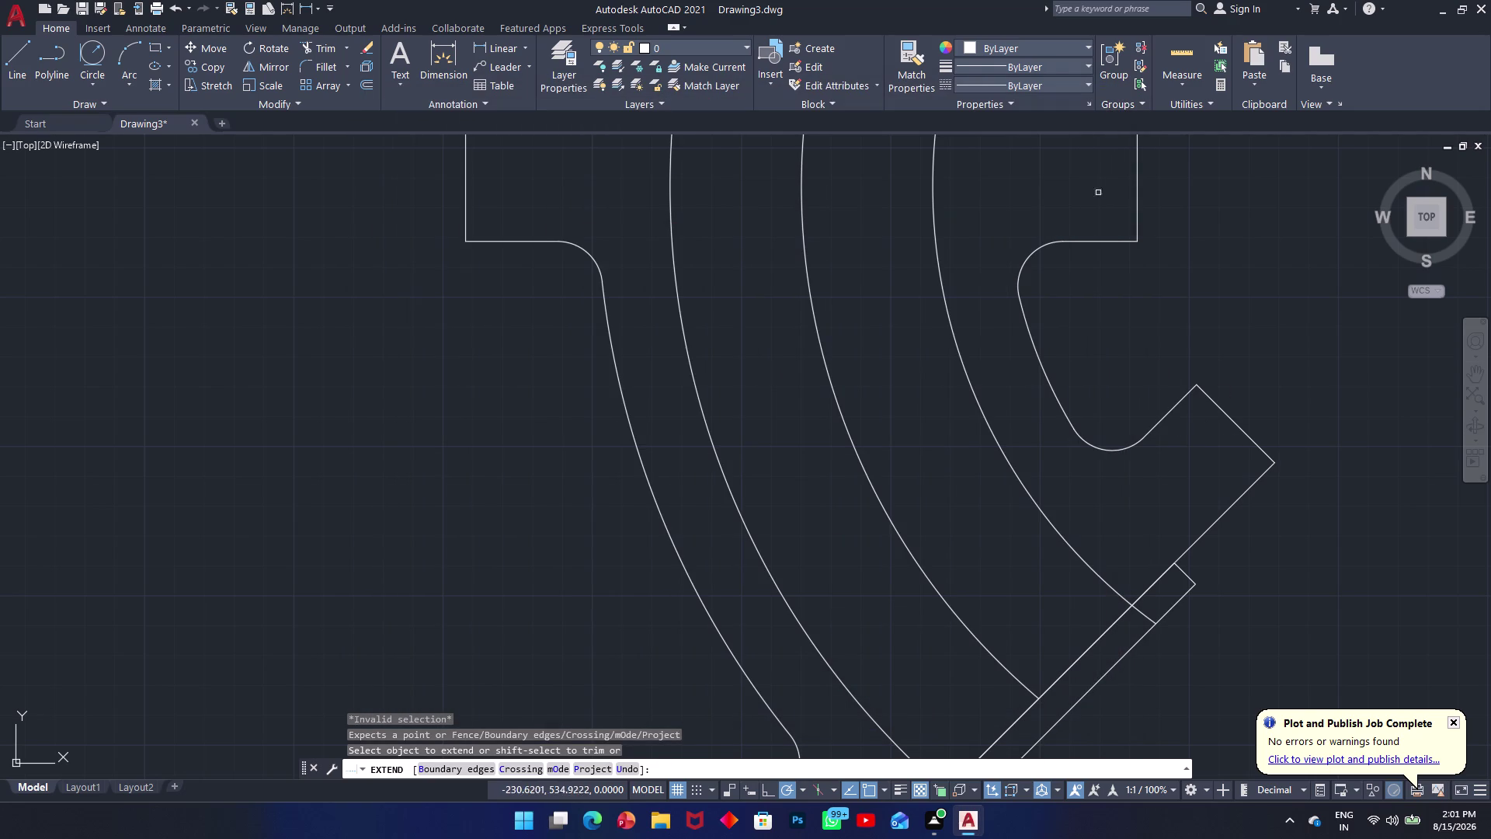
text(l)
key(space)
key(Escape)
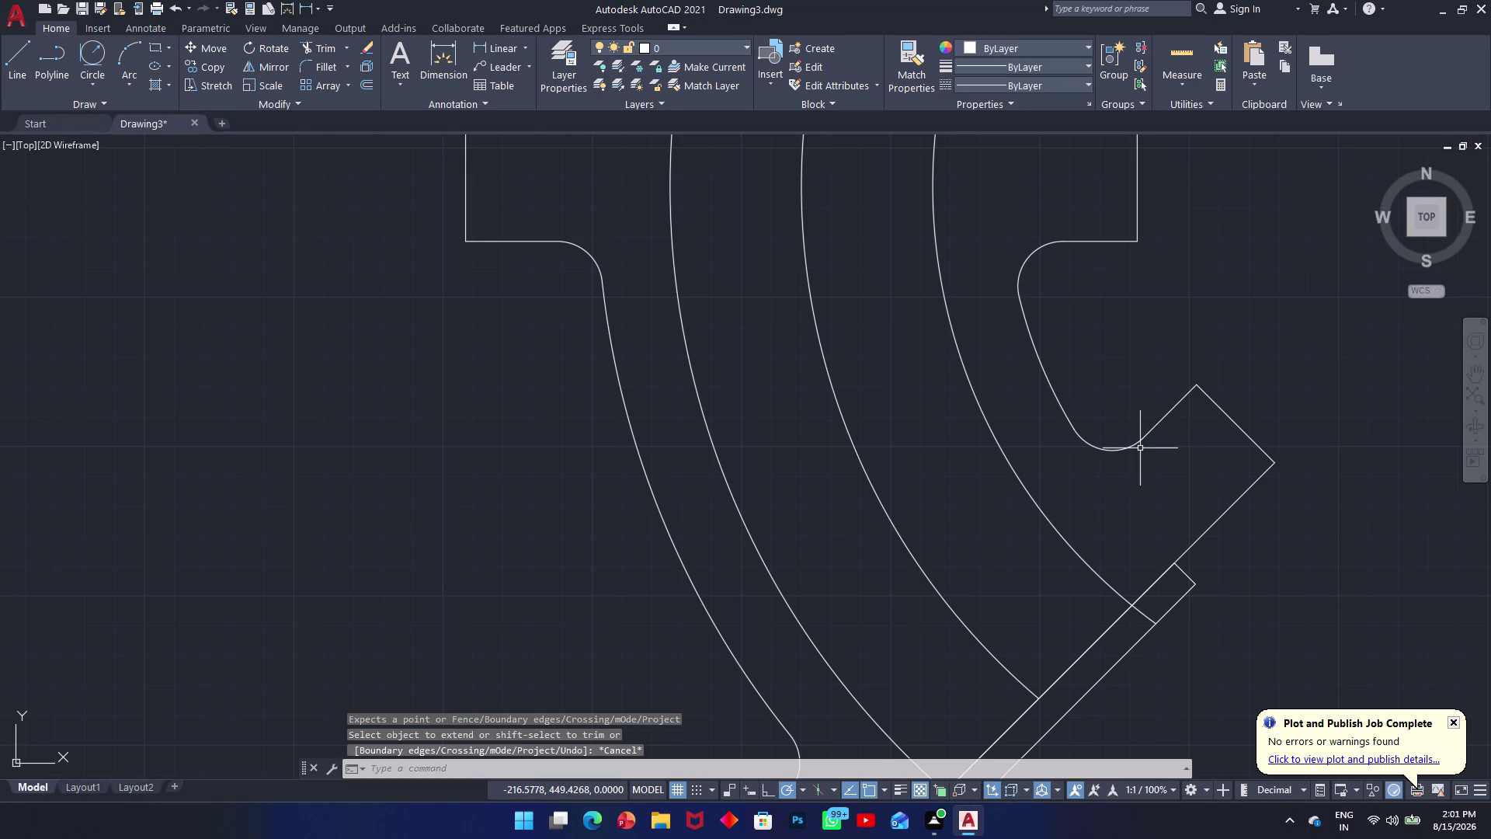
text(l)
key(space)
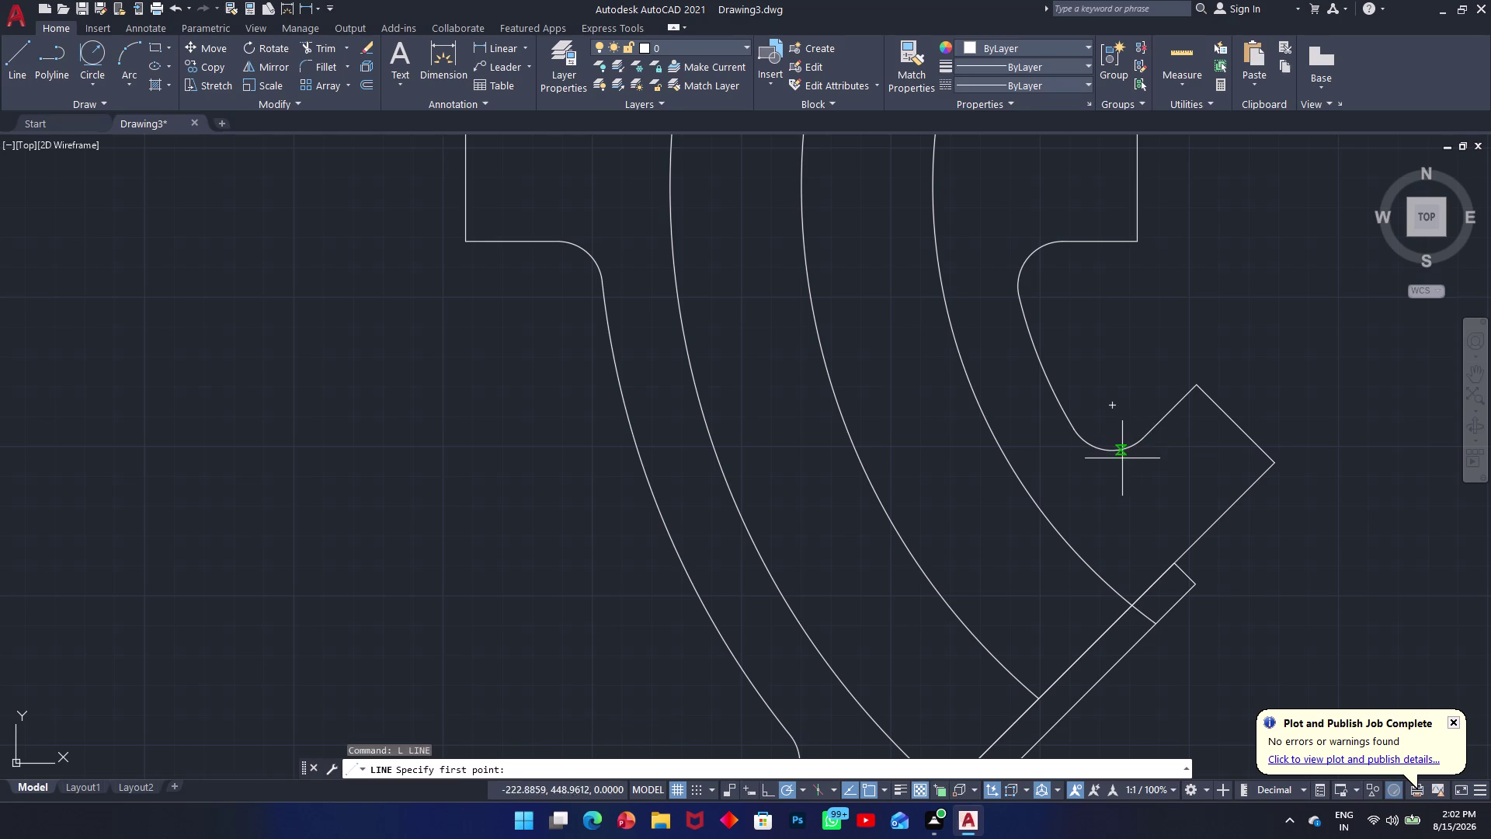
click(1167, 413)
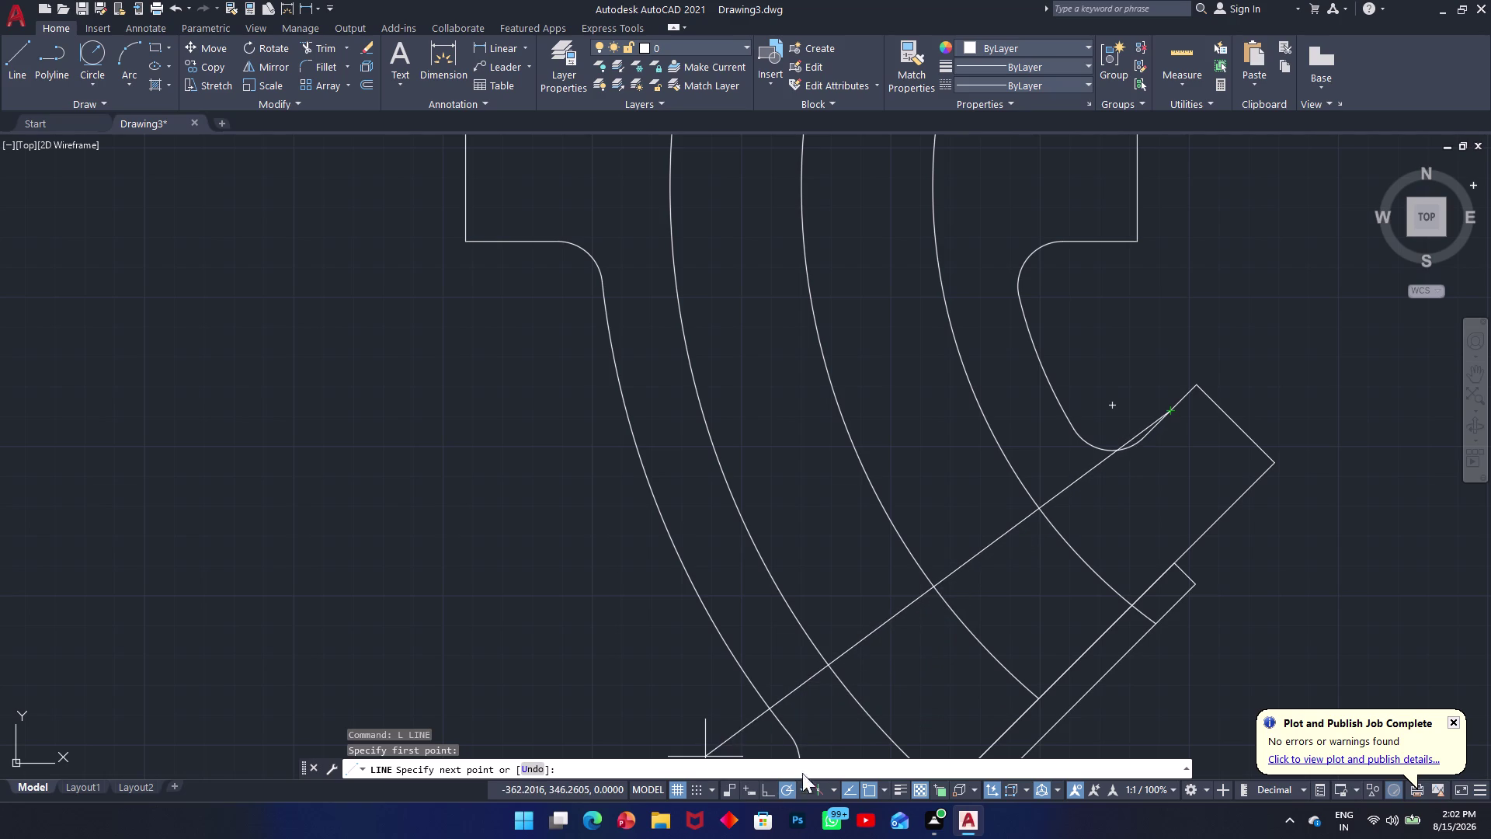
middle_drag(799, 626, 796, 405)
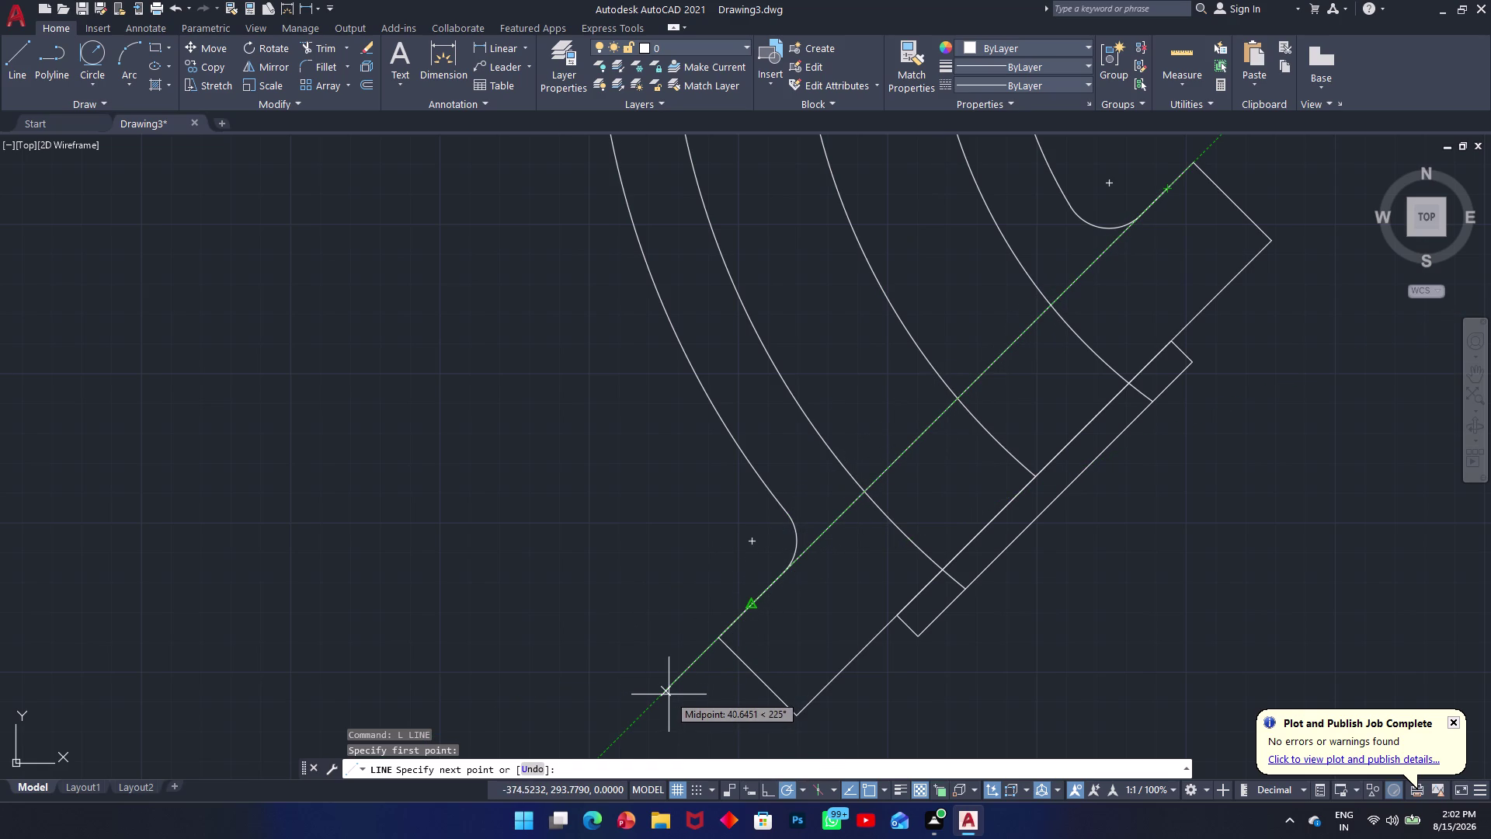
key(Escape)
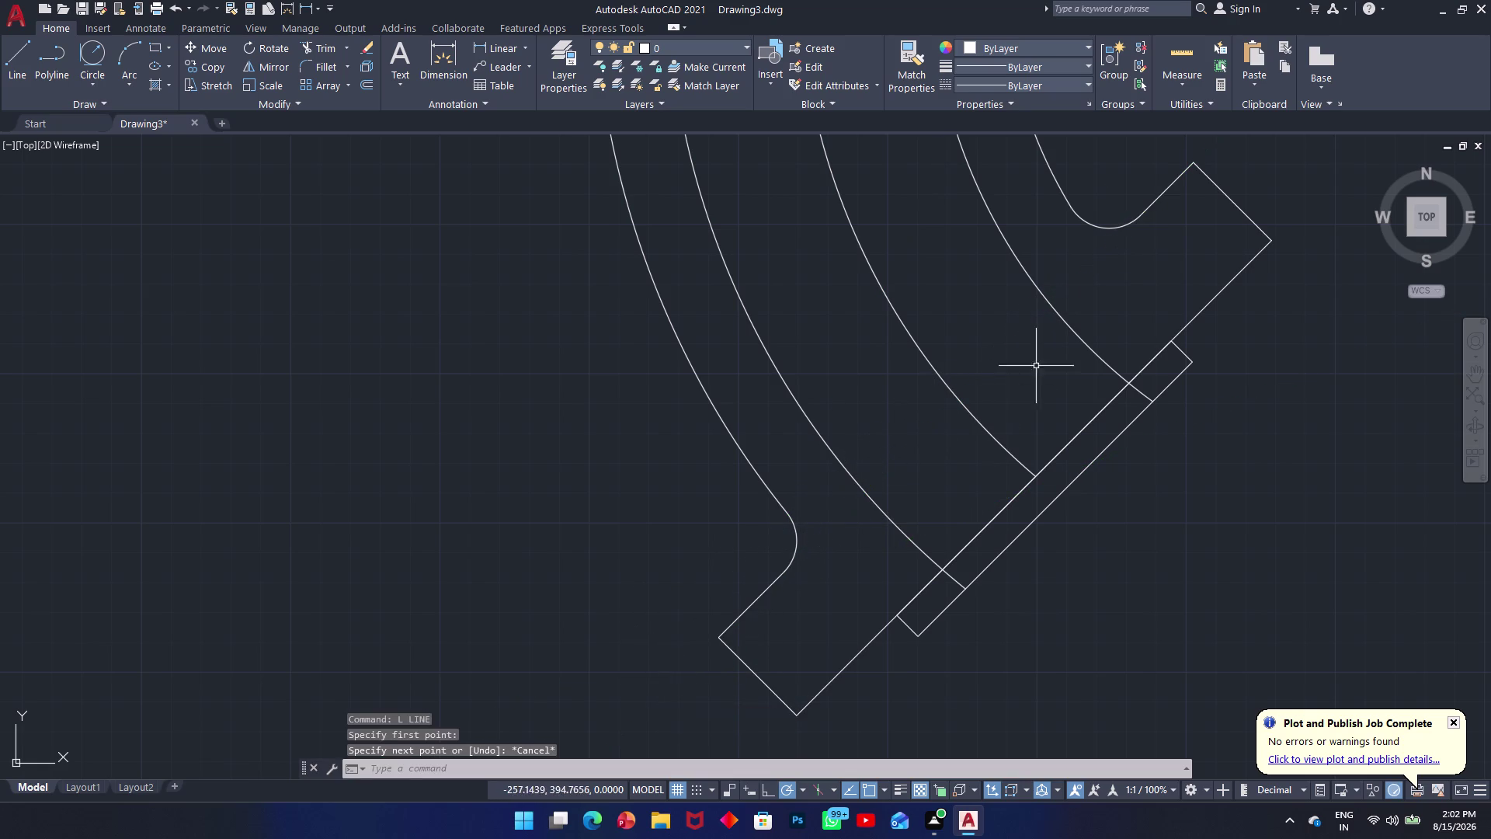
key(e)
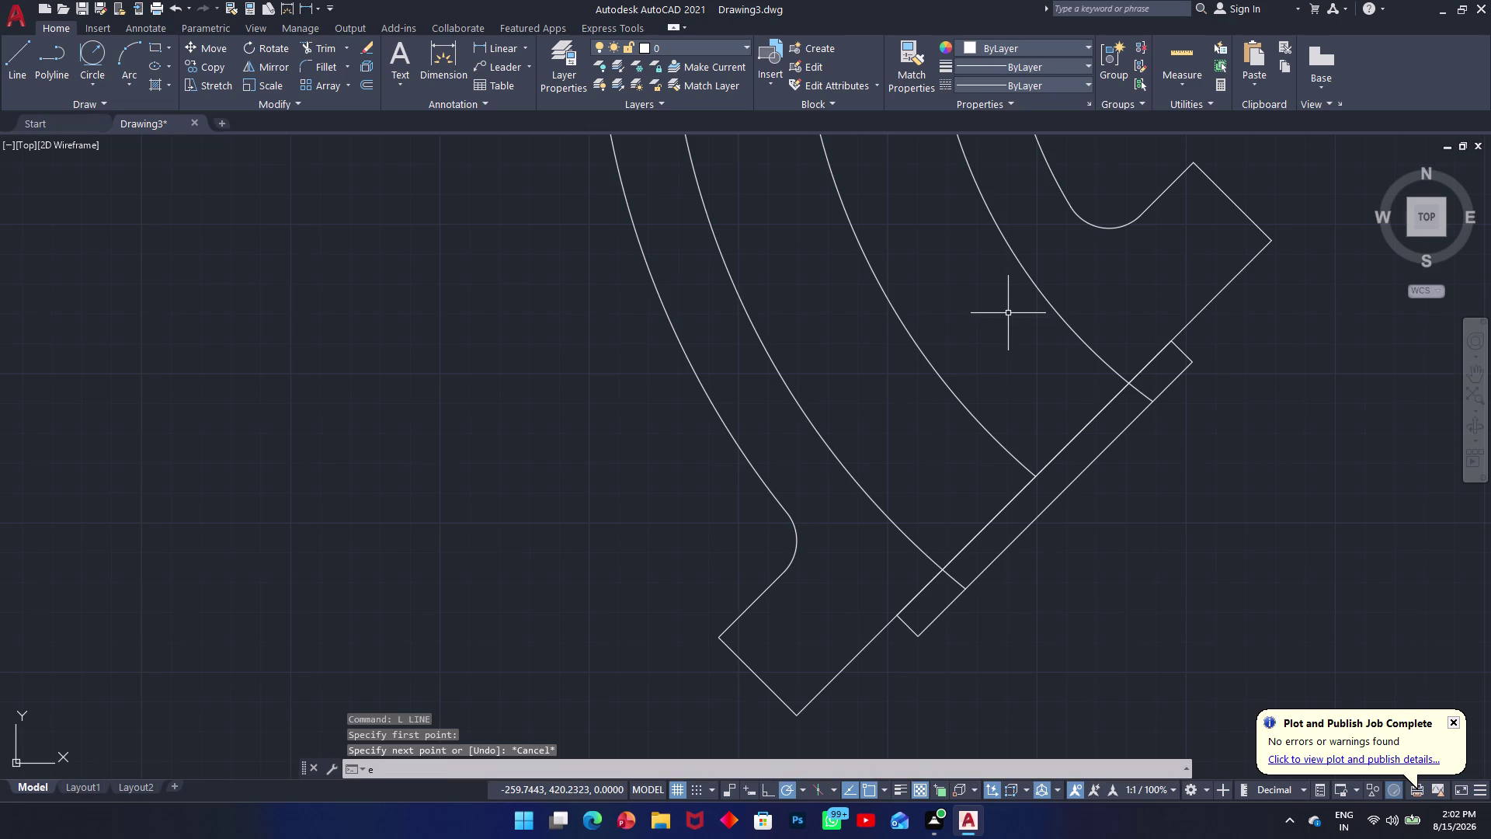
Extend the flange line across the arcs and undo a stray dimension pick.
text(x)
key(space)
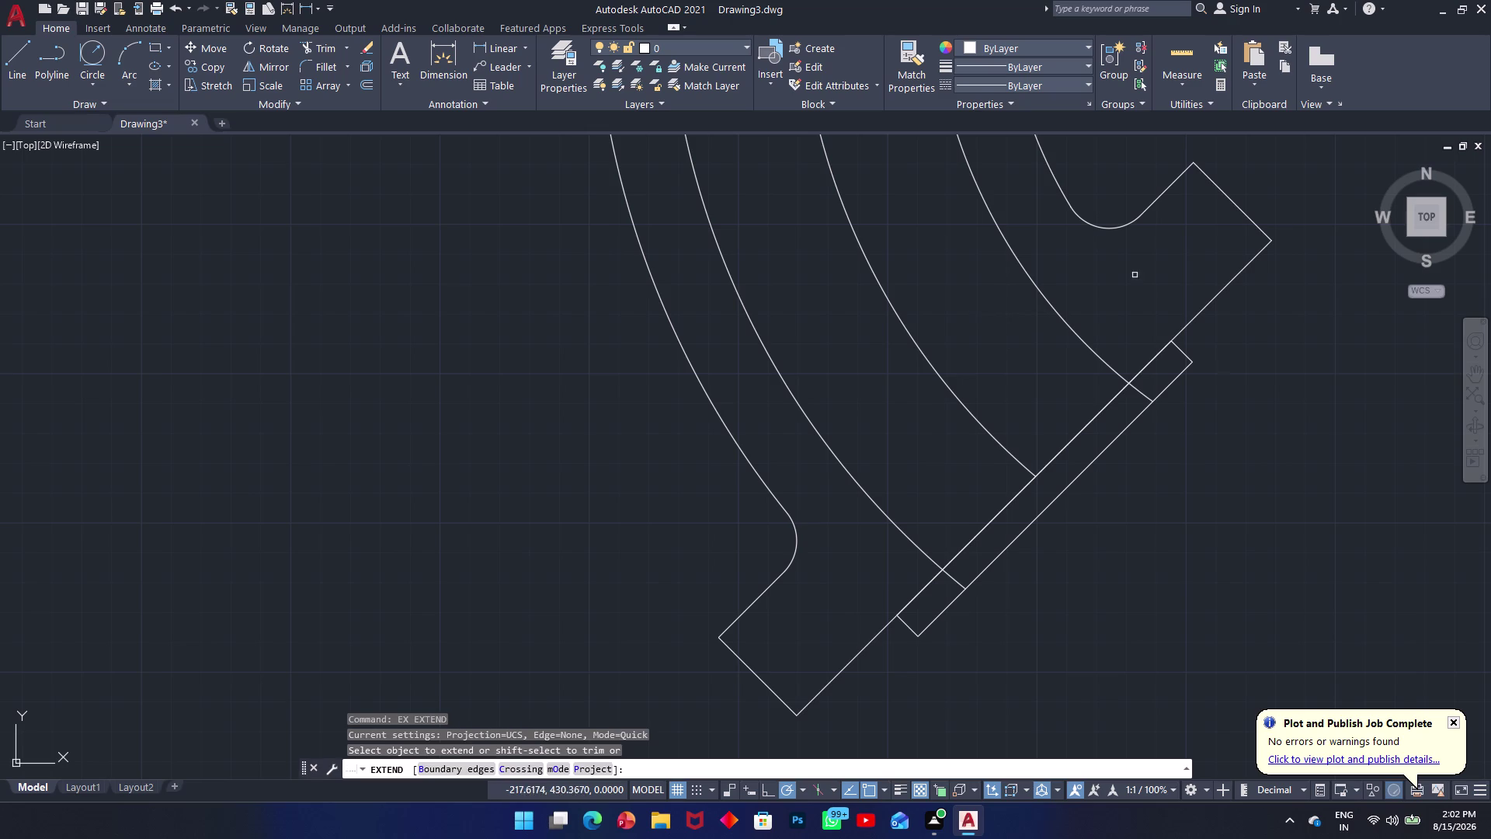
click(1153, 202)
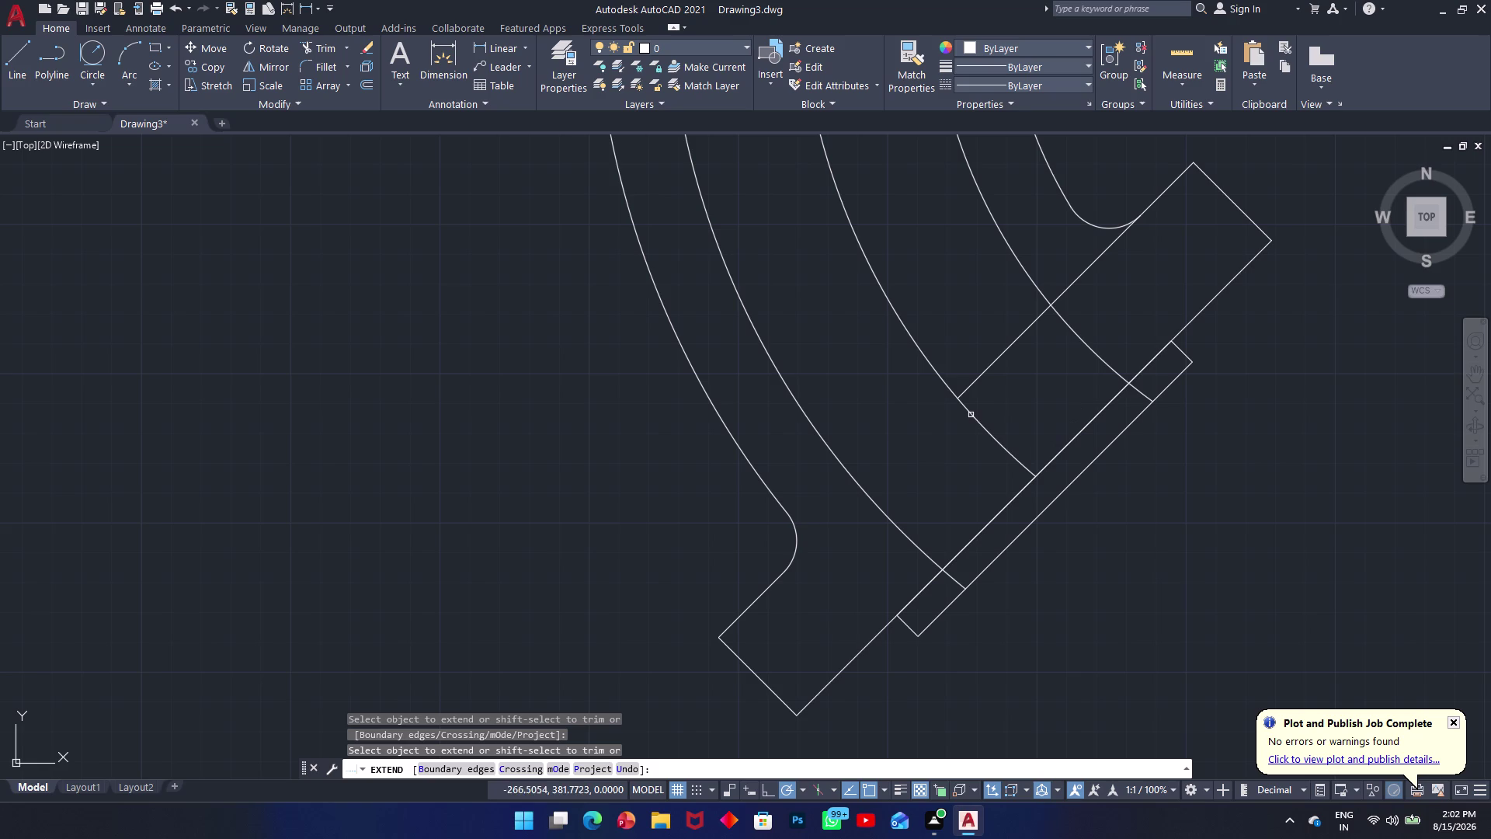
click(455, 61)
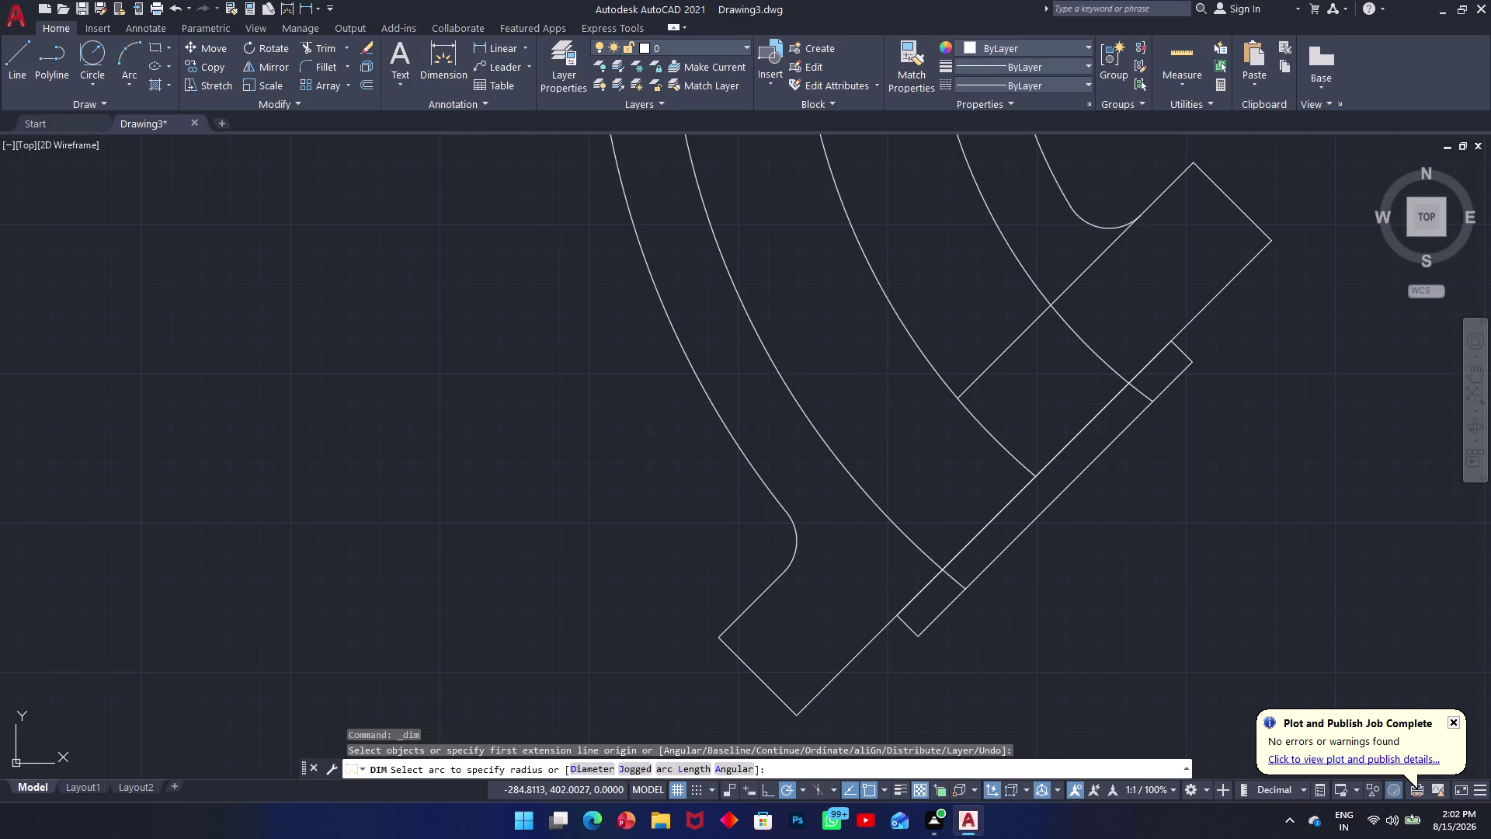
click(984, 372)
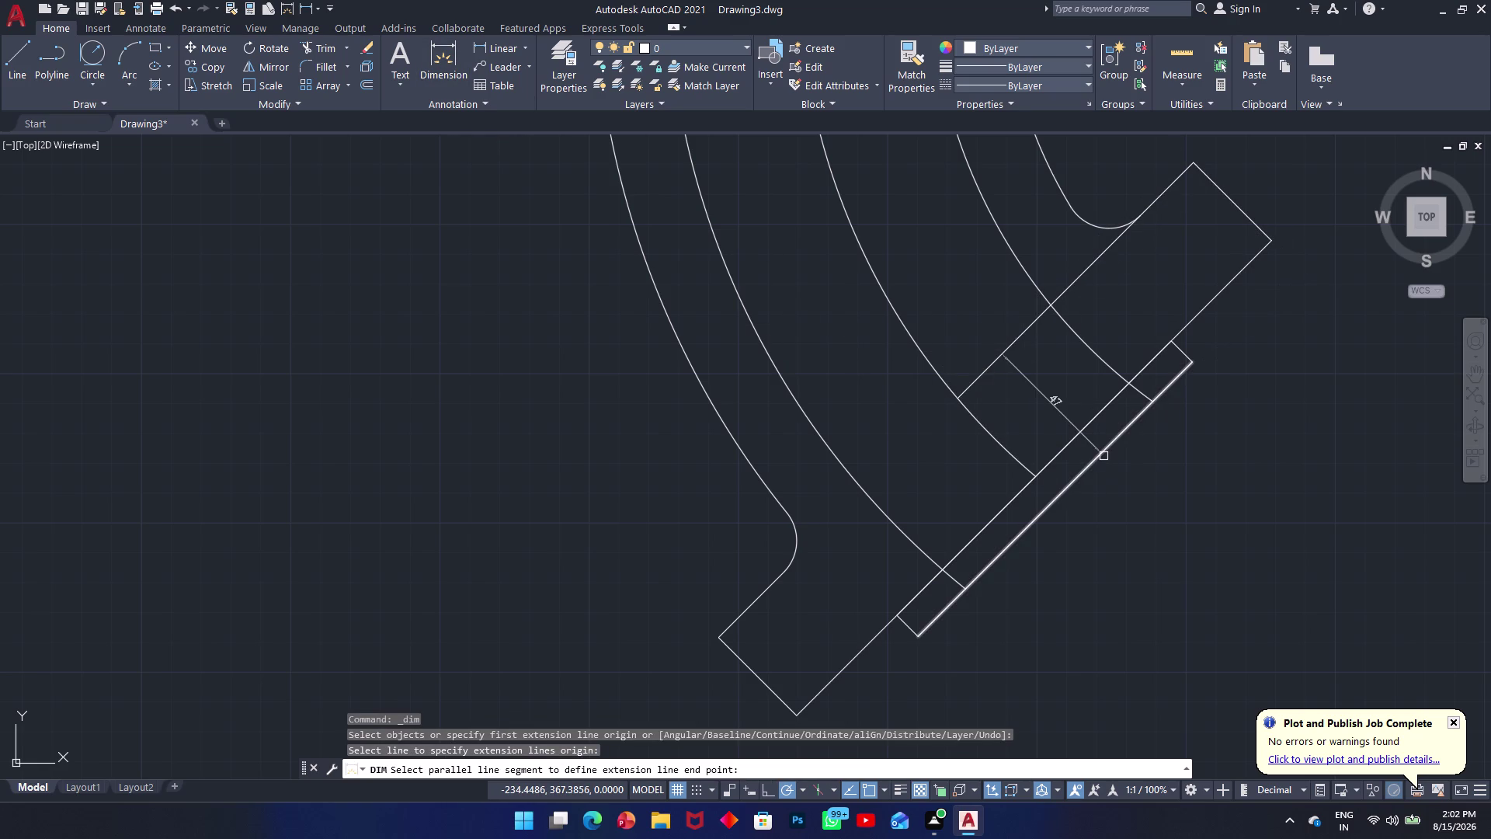
key(Escape)
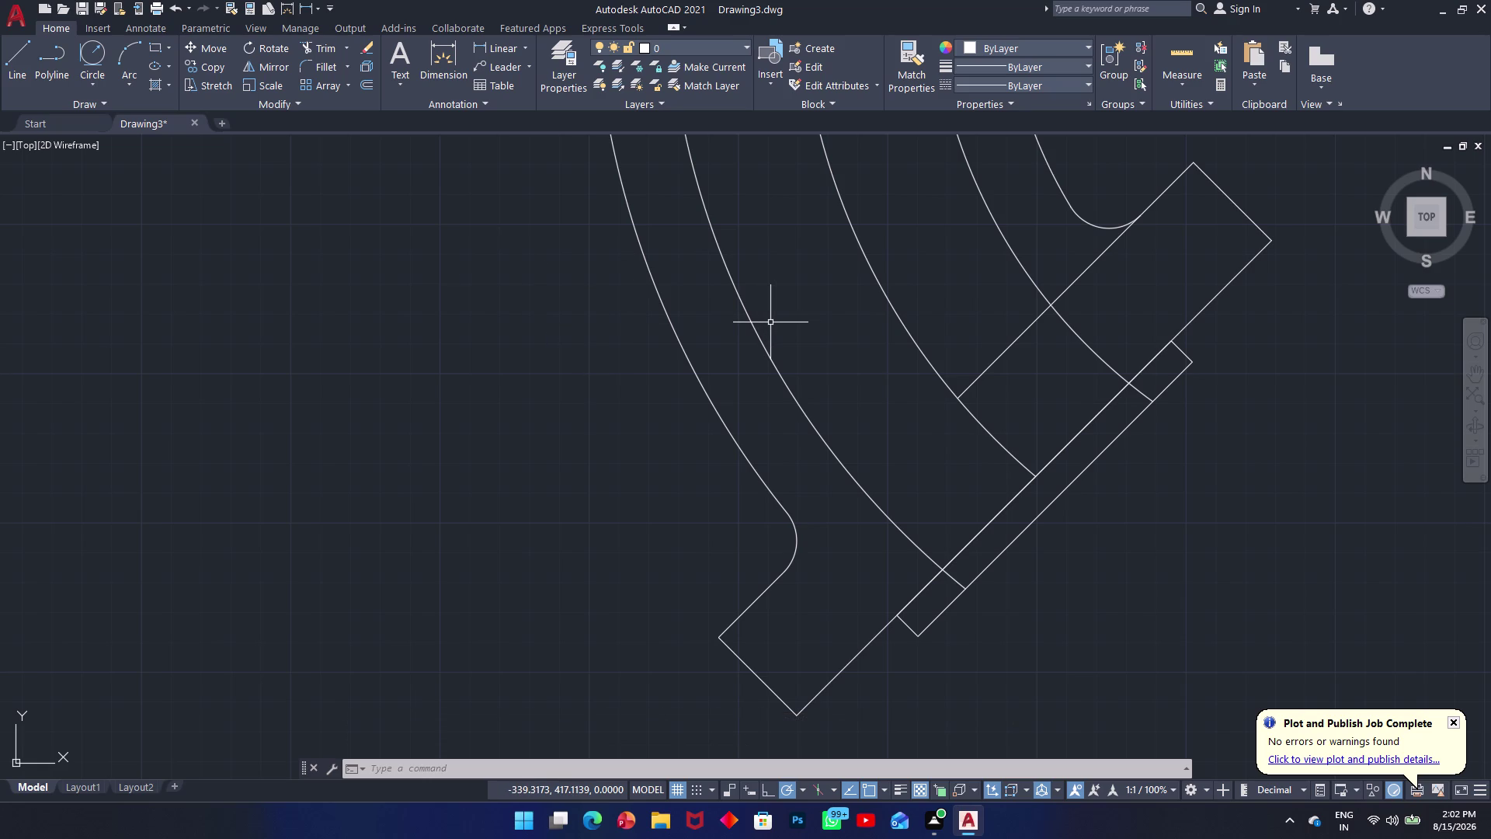
key(ctrl+z)
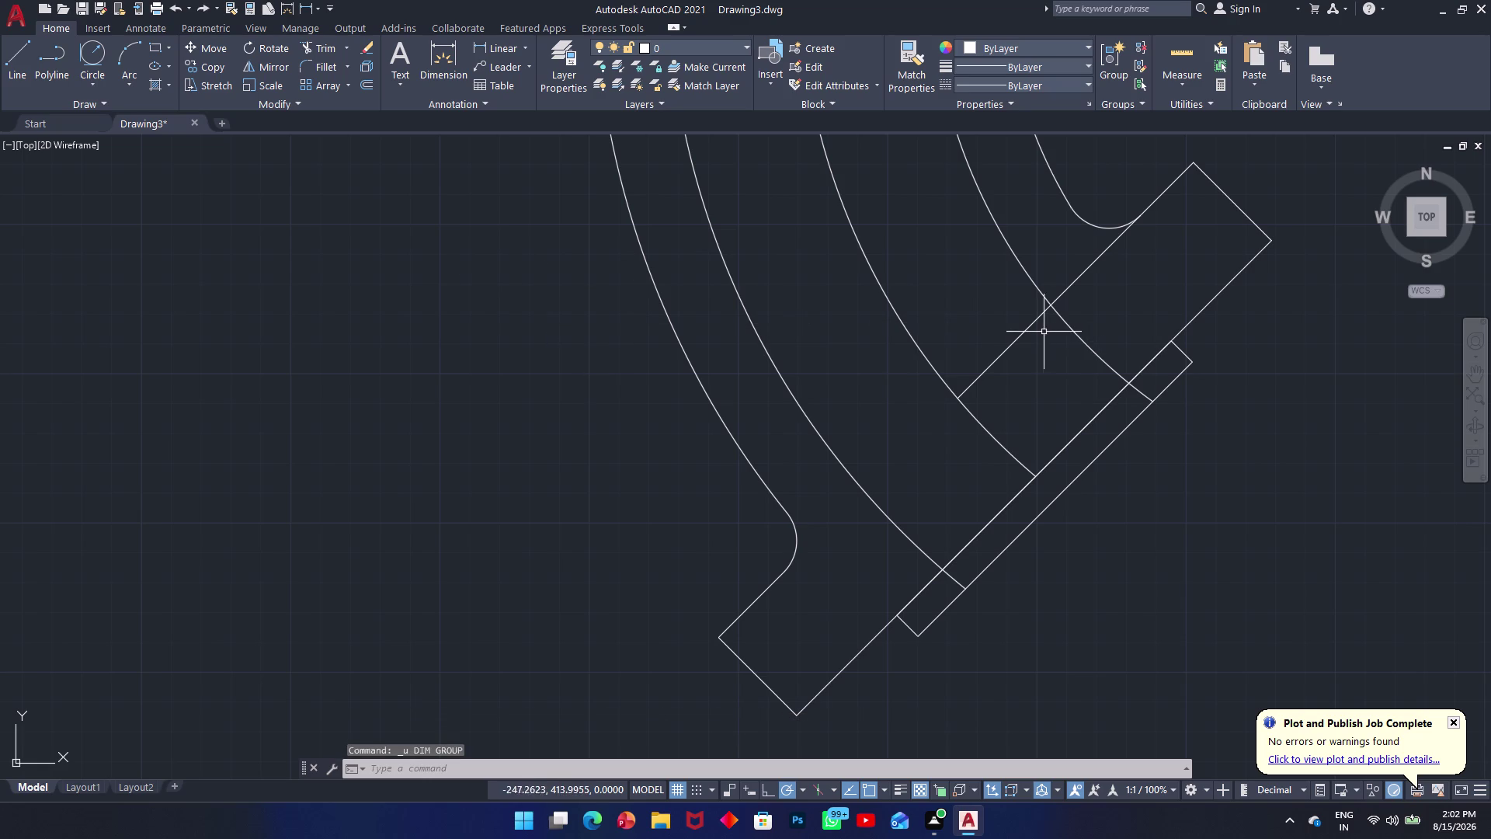
Cancel a started line and extend the cross line to the outer arc.
text(l)
key(space)
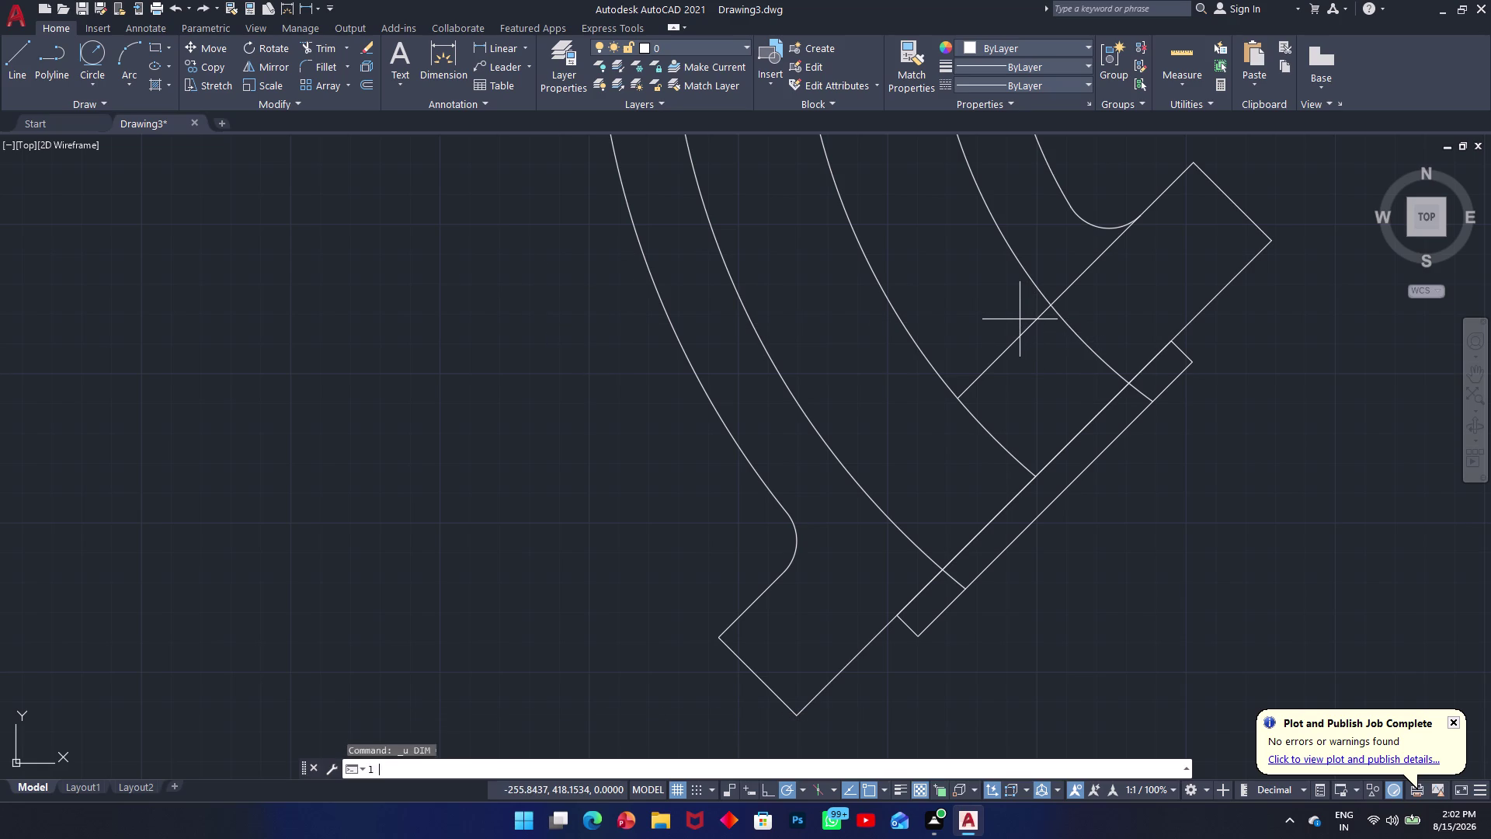
key(Escape)
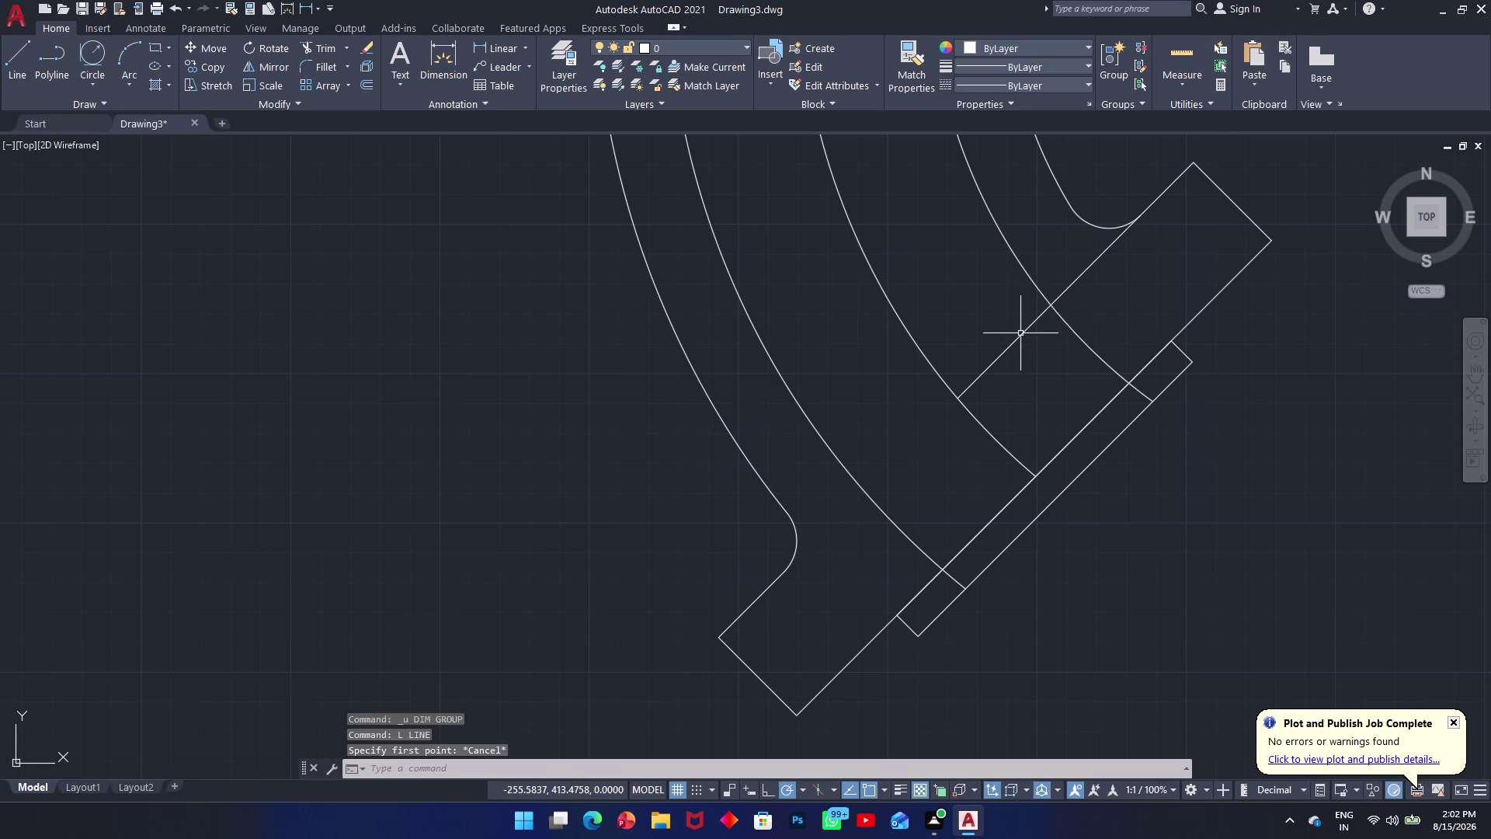
text(ex)
key(space)
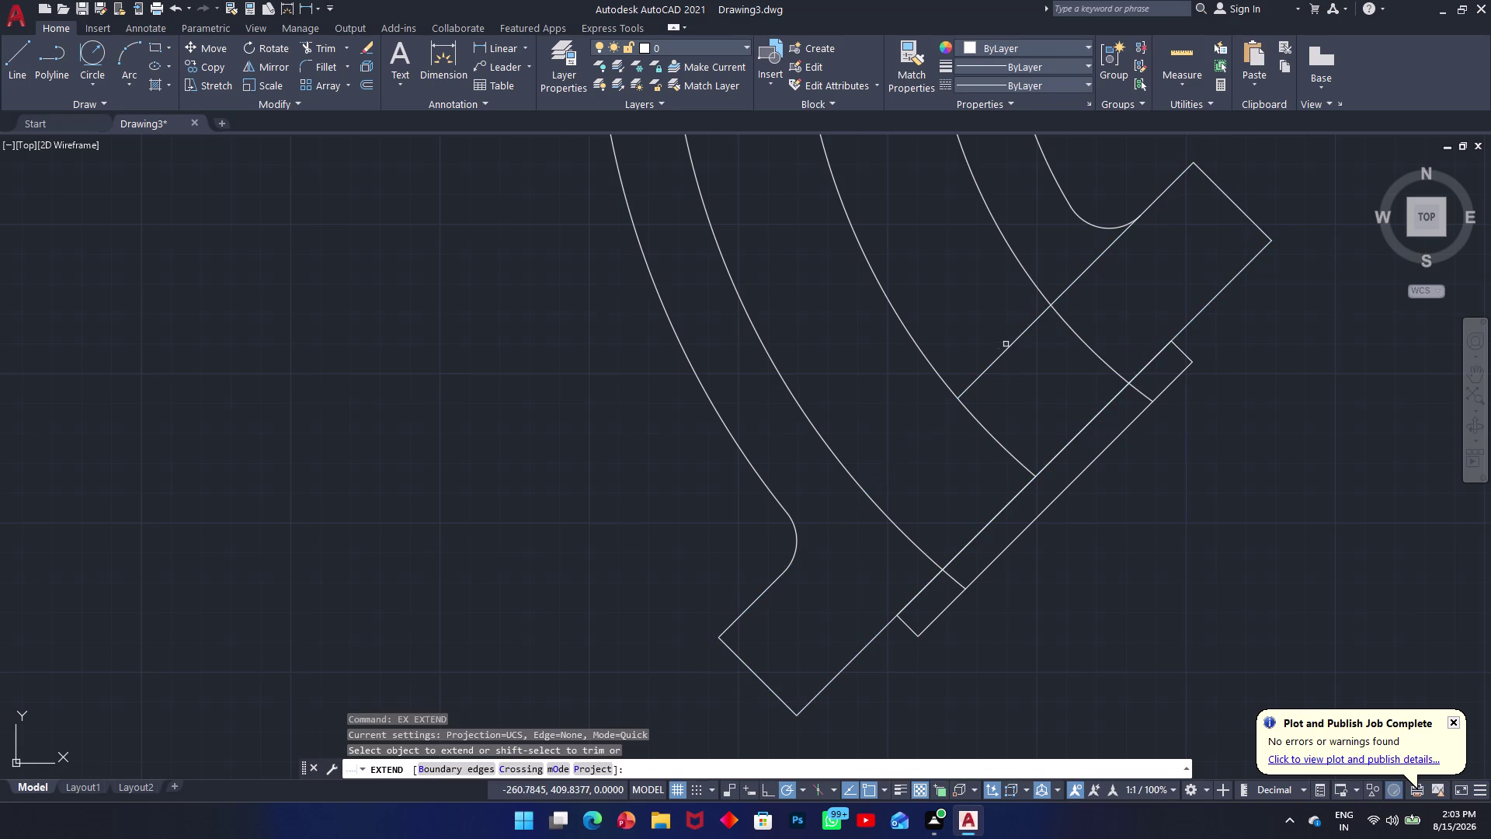
click(1016, 340)
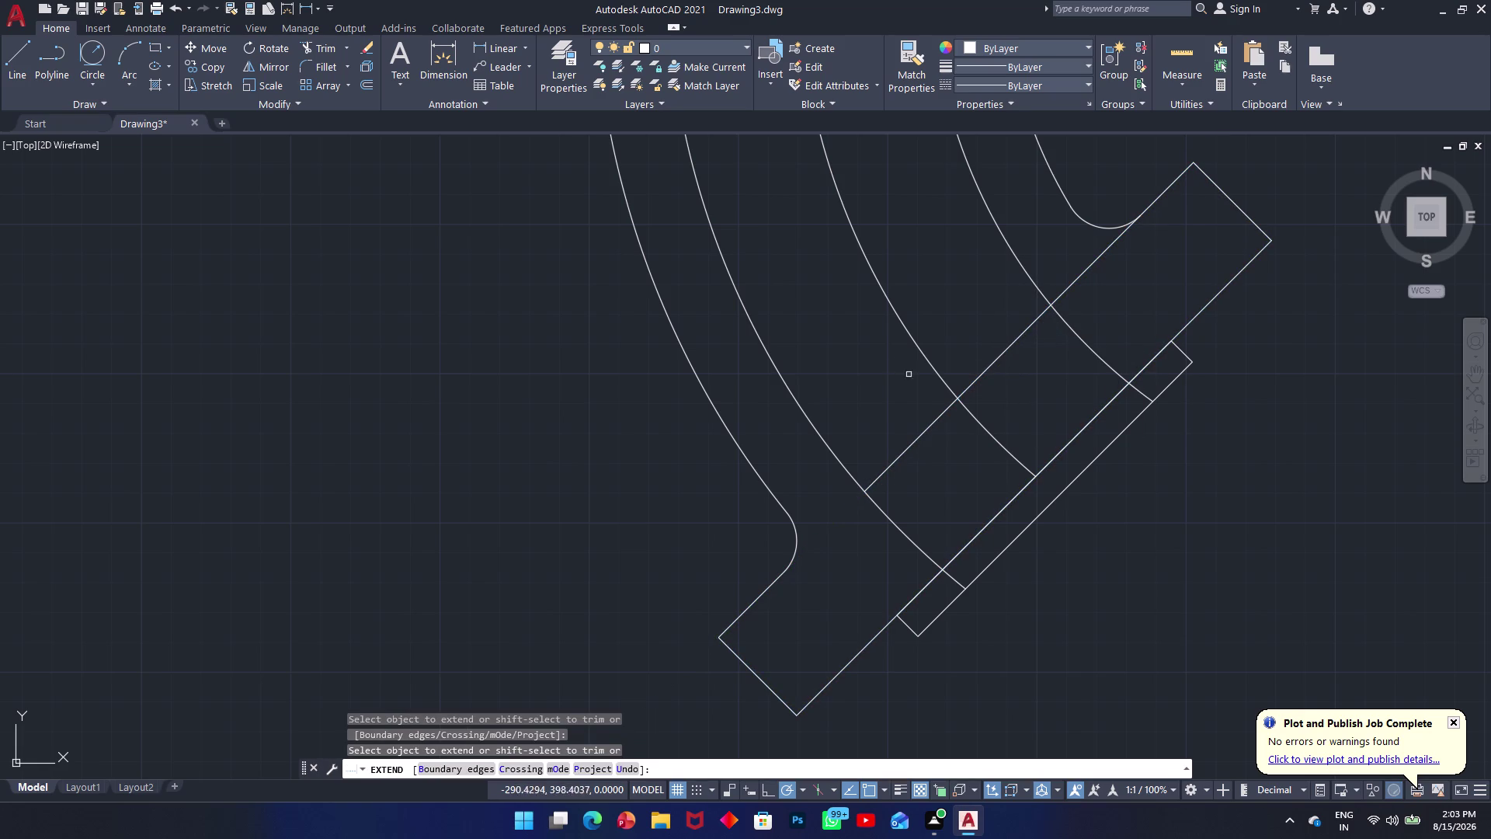
key(Escape)
Trim the diagonal line's overshoot past the arcs with TR, then pan around the bend.
text(tre)
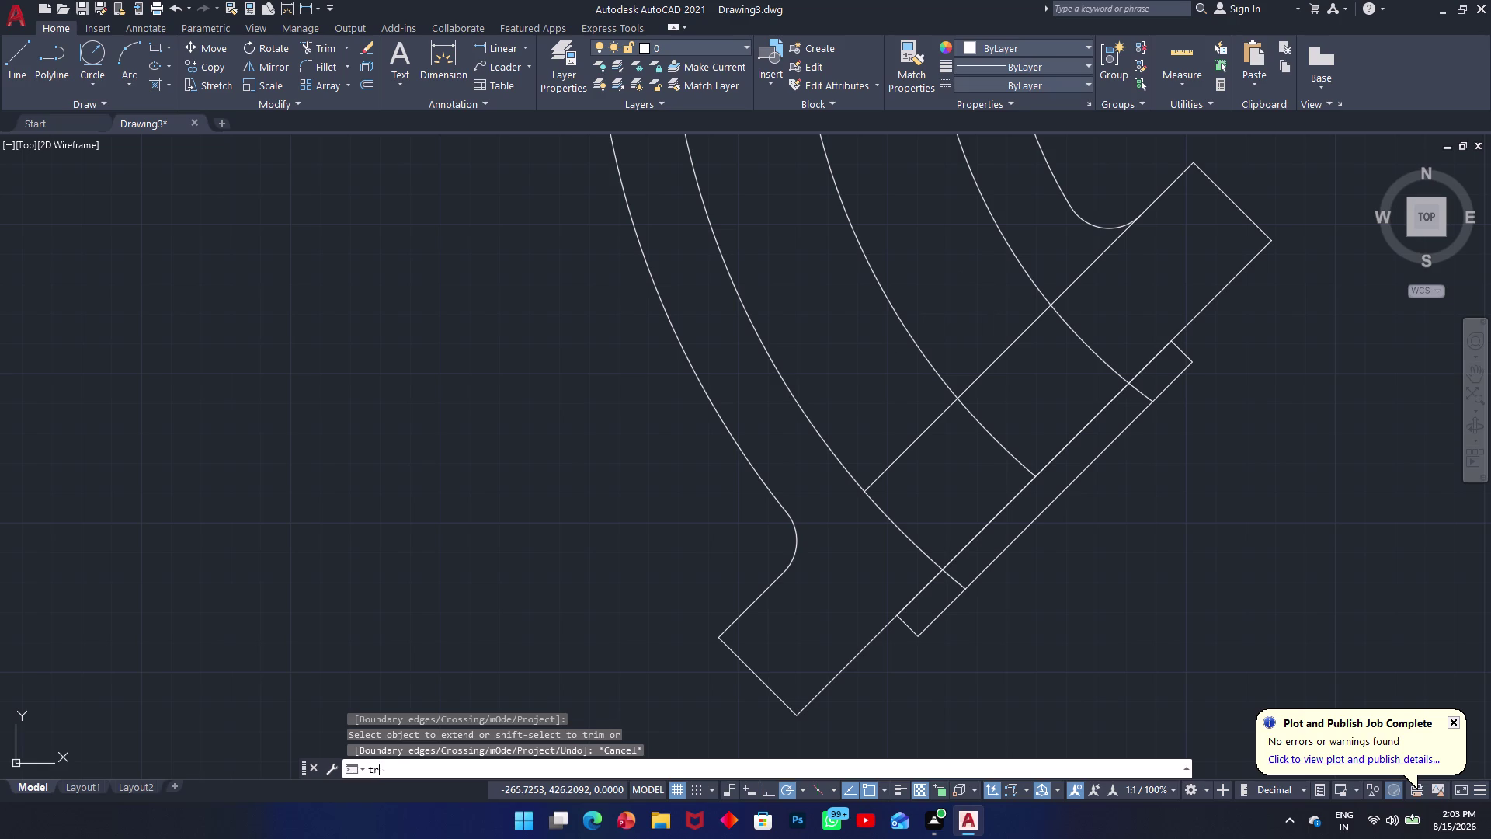
key(space)
key(Escape)
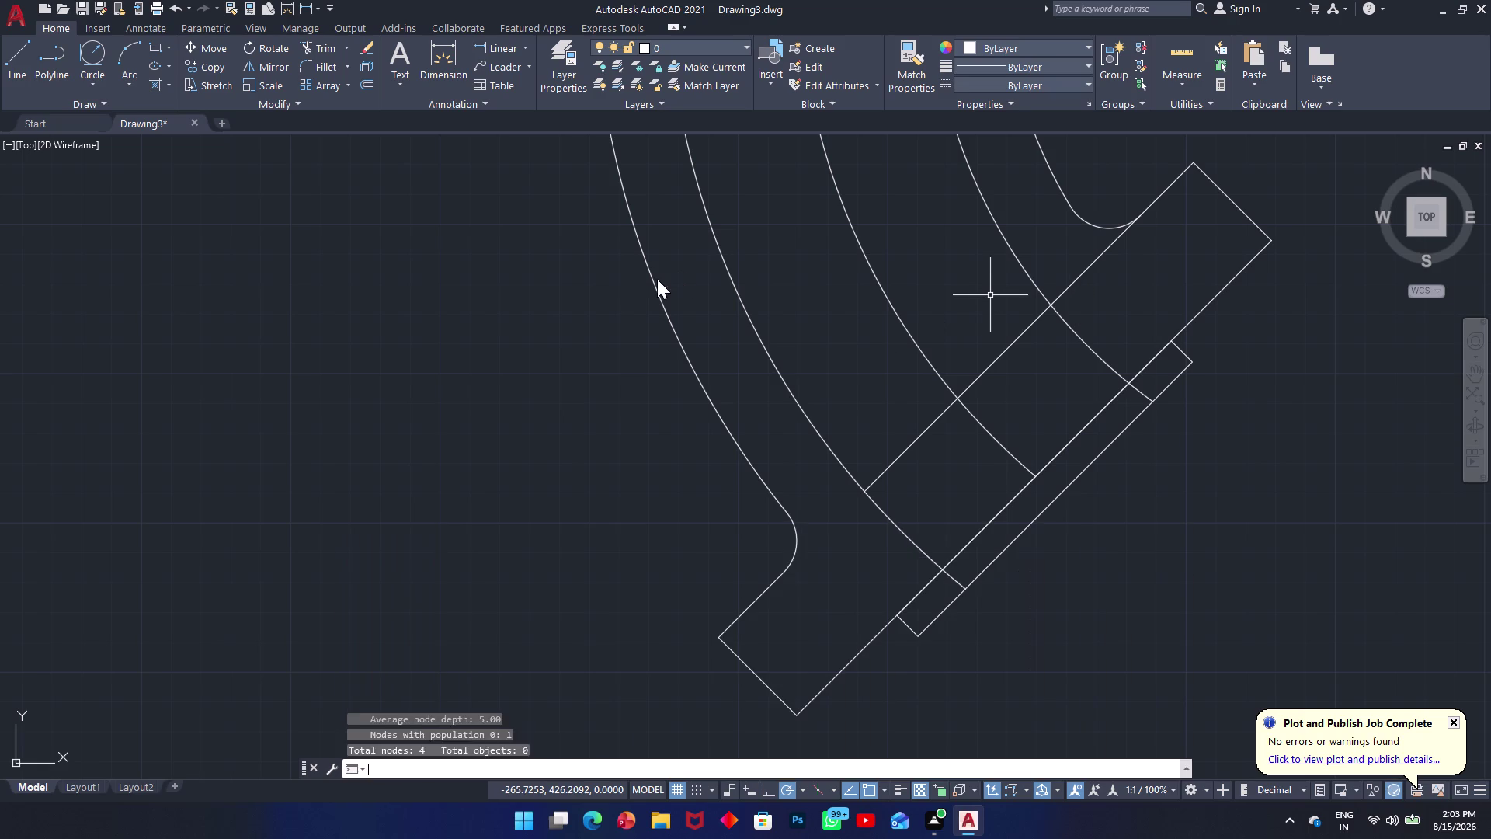
text(tr)
key(space)
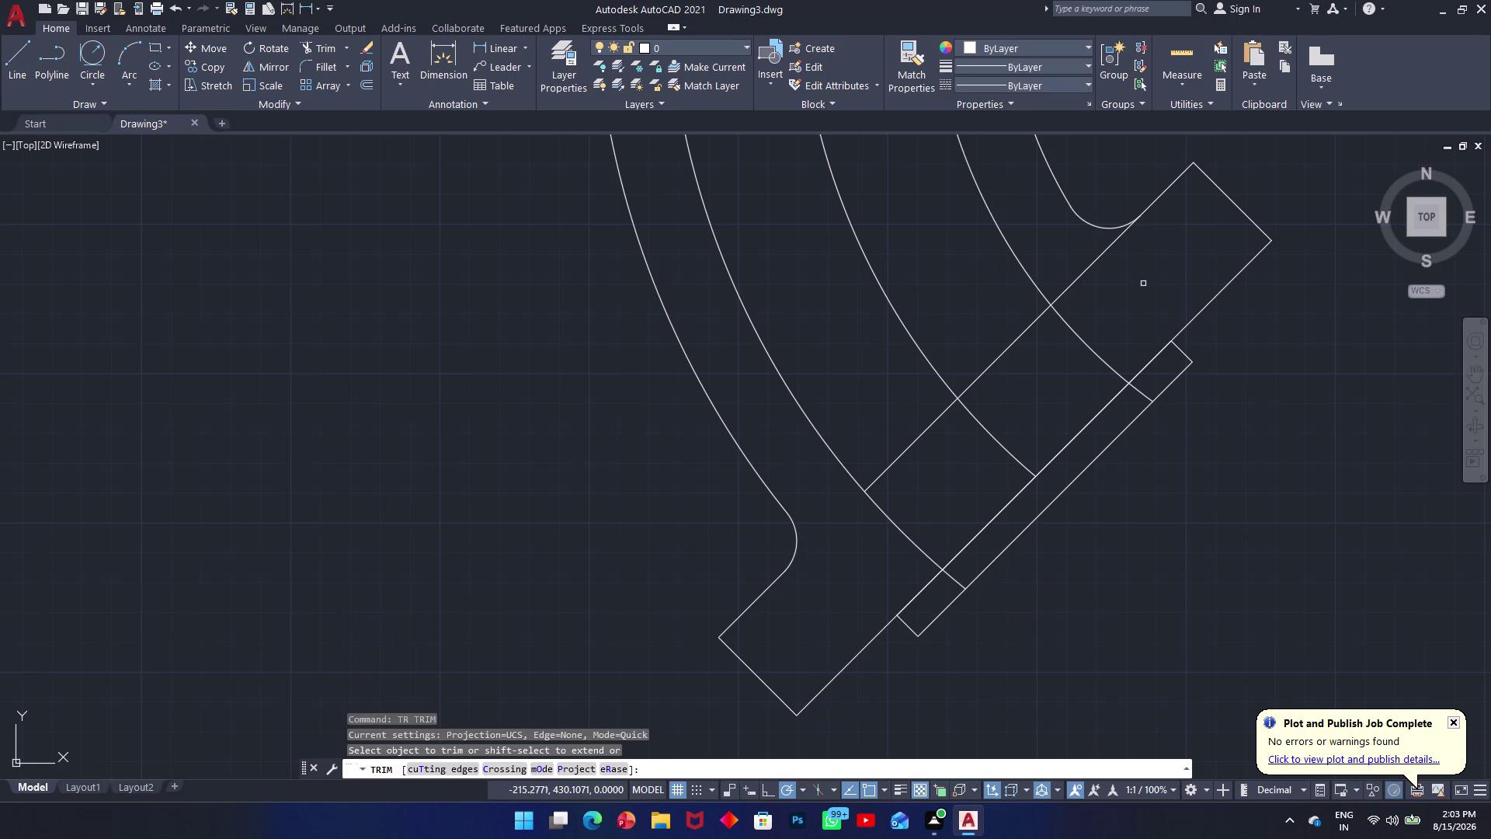
click(1093, 265)
key(Escape)
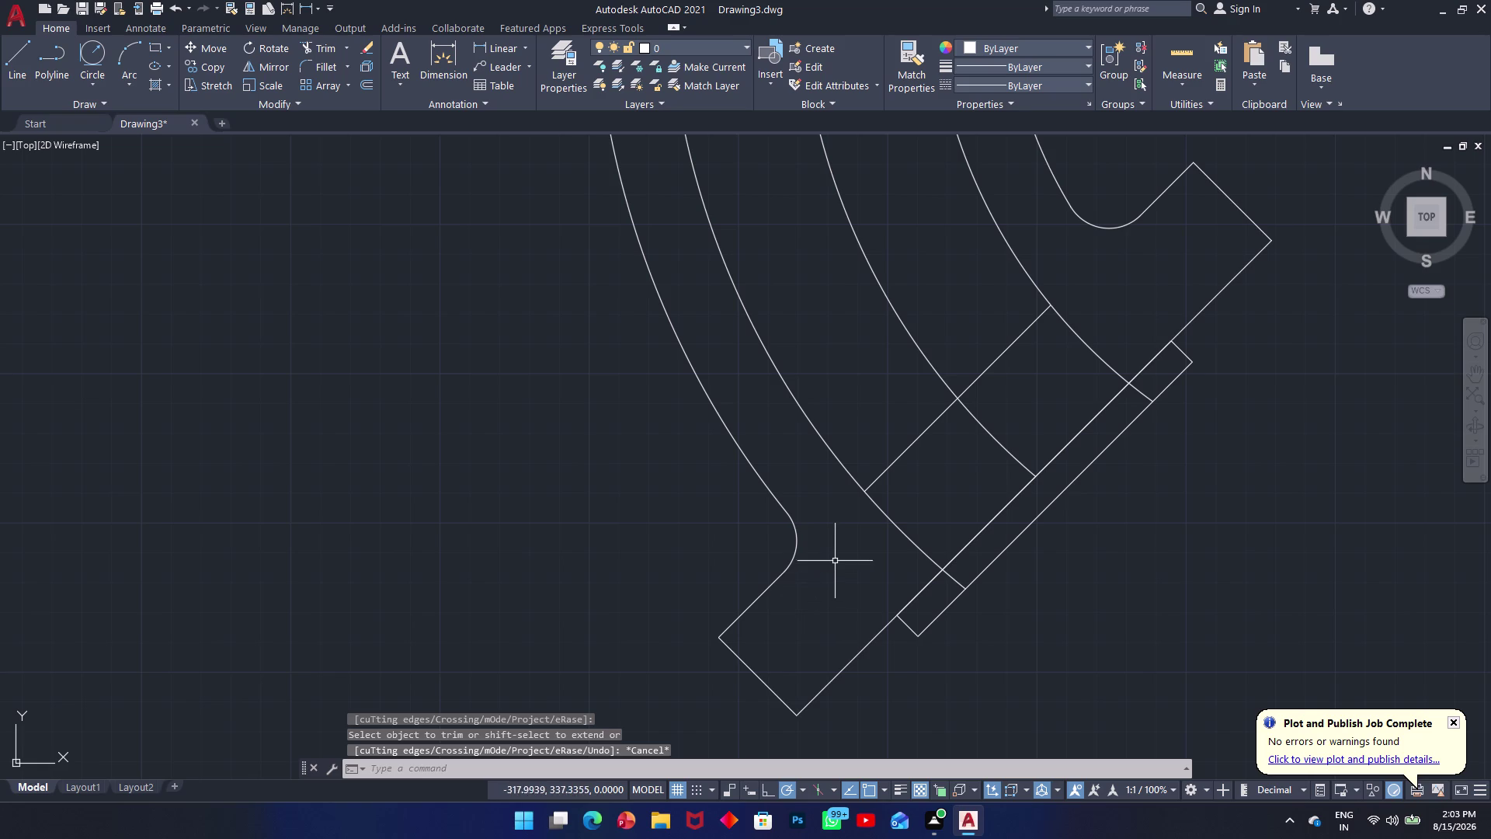
middle_drag(978, 469, 993, 506)
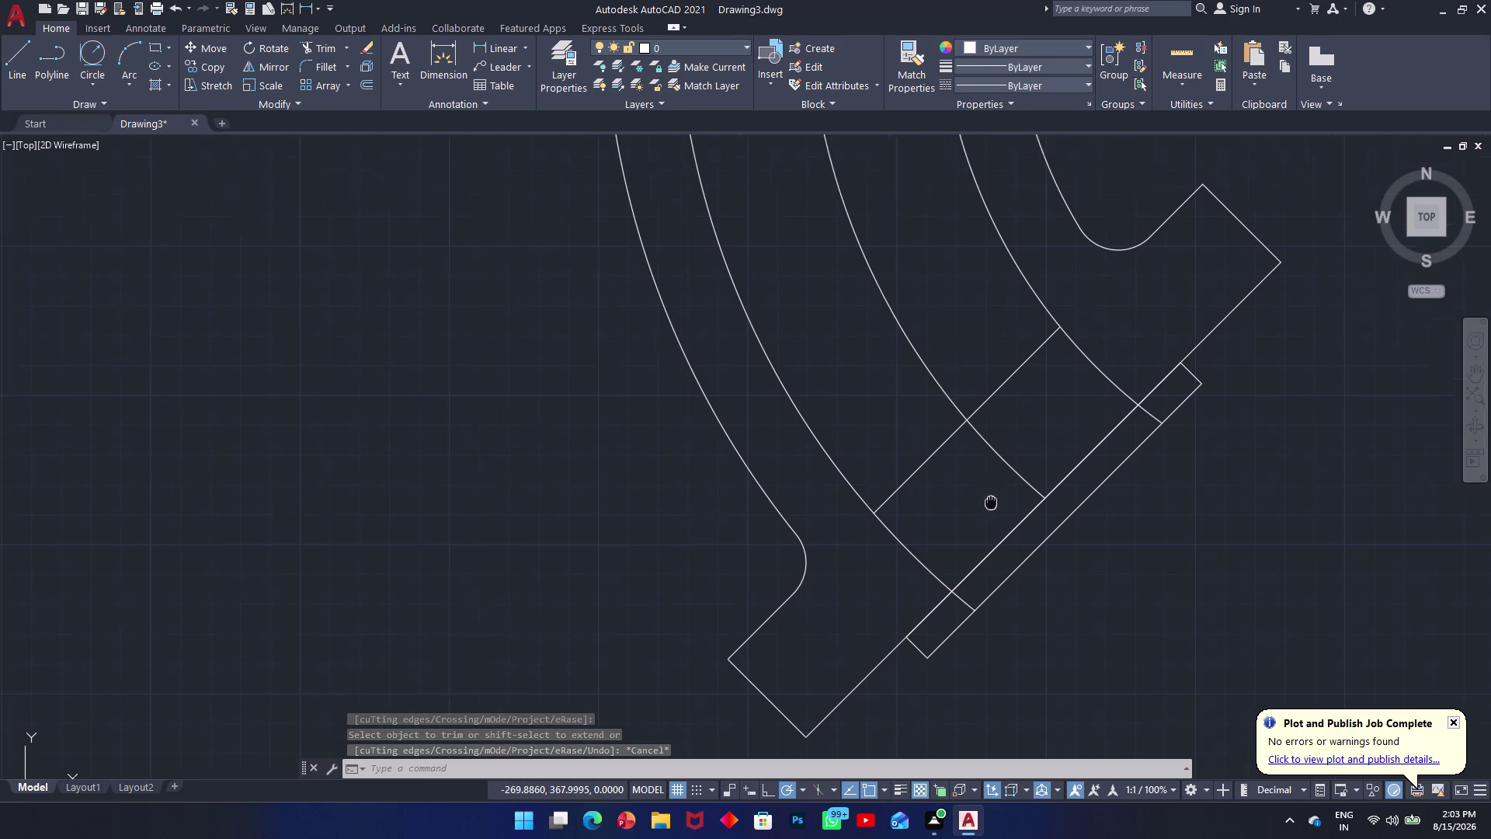
middle_drag(993, 506, 1091, 717)
scroll(up, 3)
scroll(up, 3)
scroll(down, 3)
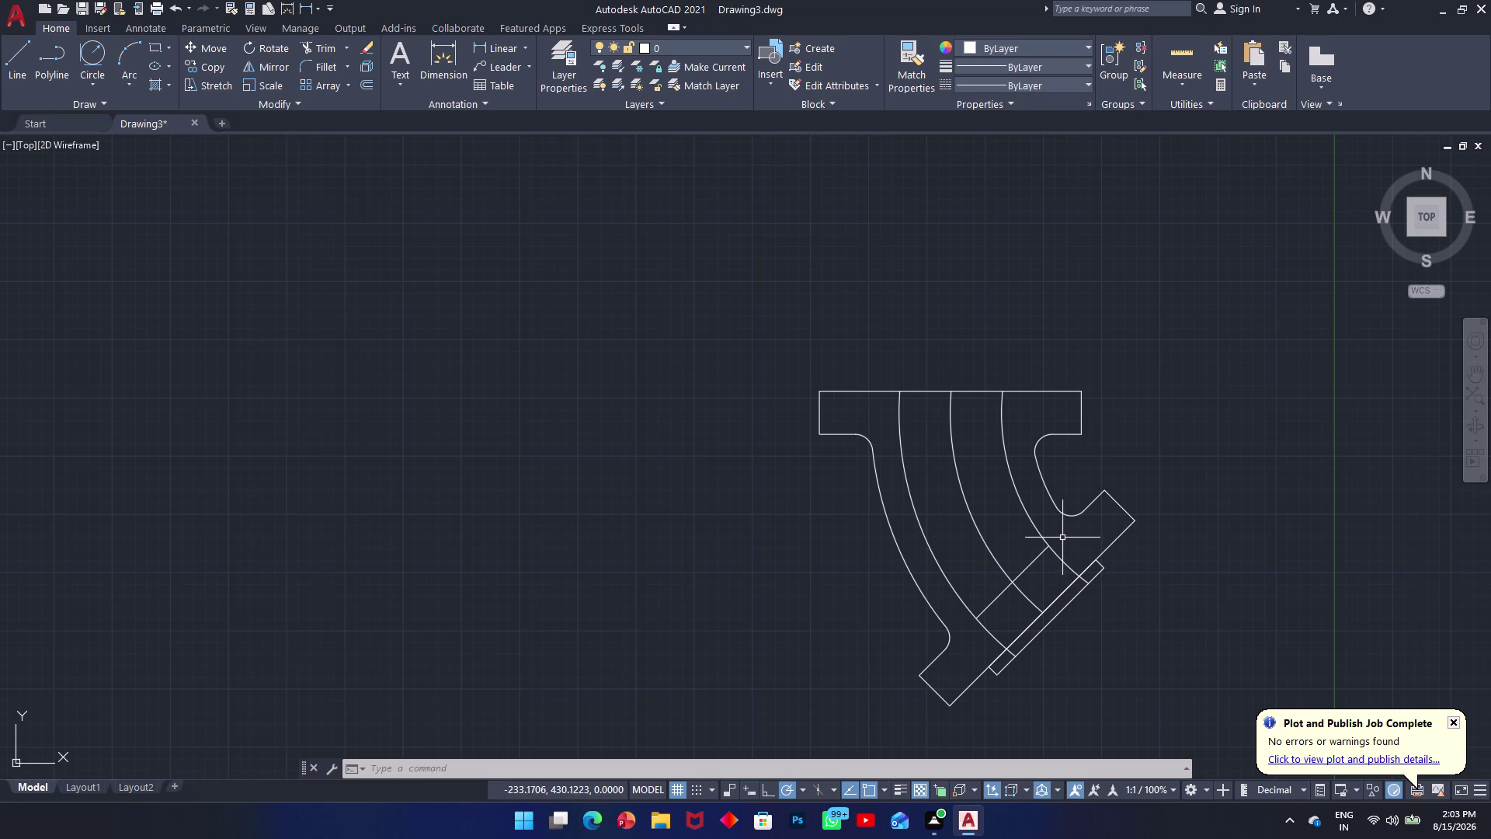
middle_drag(1042, 523, 917, 590)
scroll(up, 3)
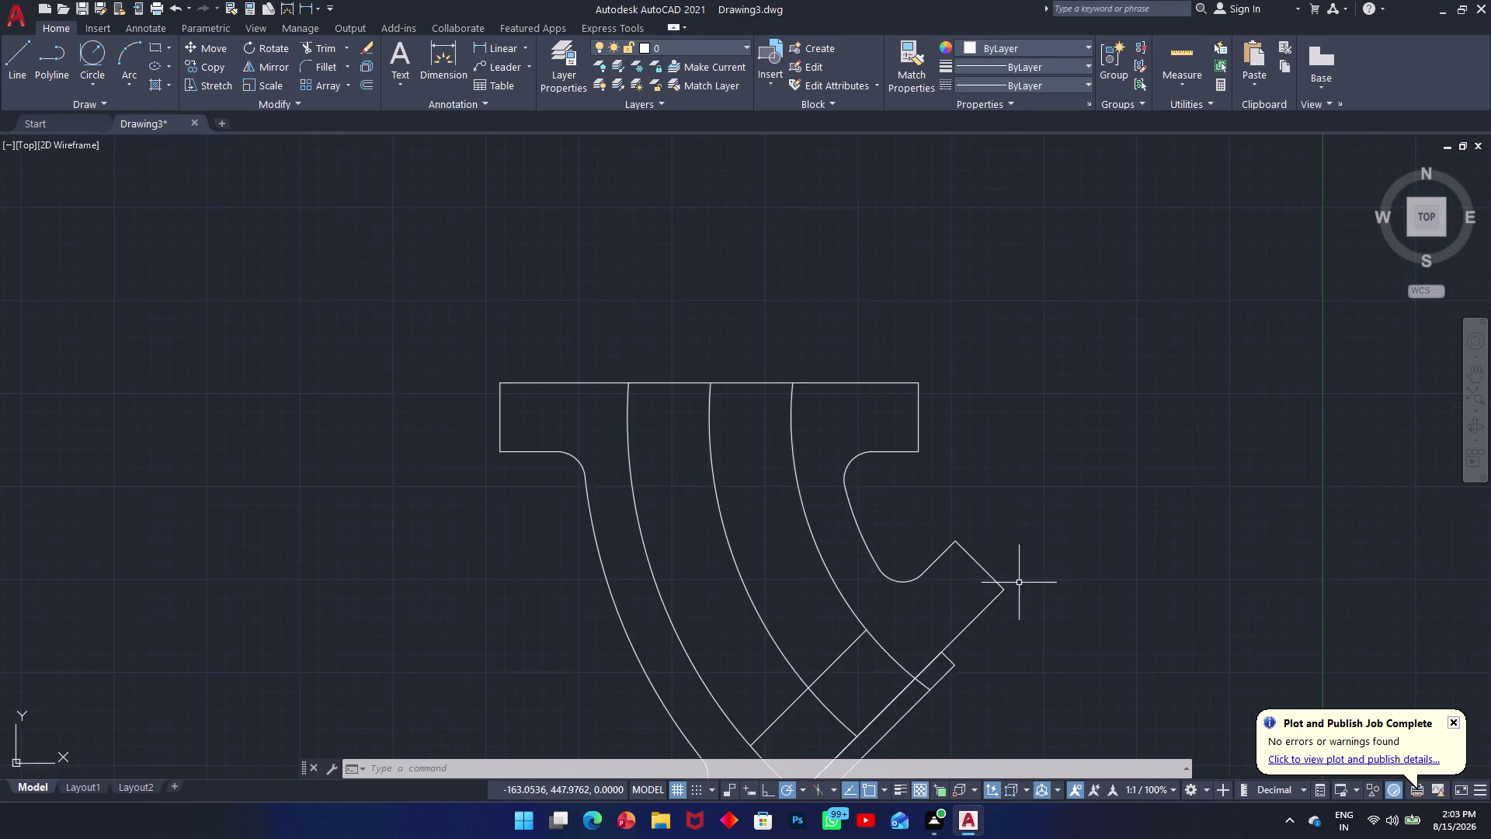
scroll(up, 3)
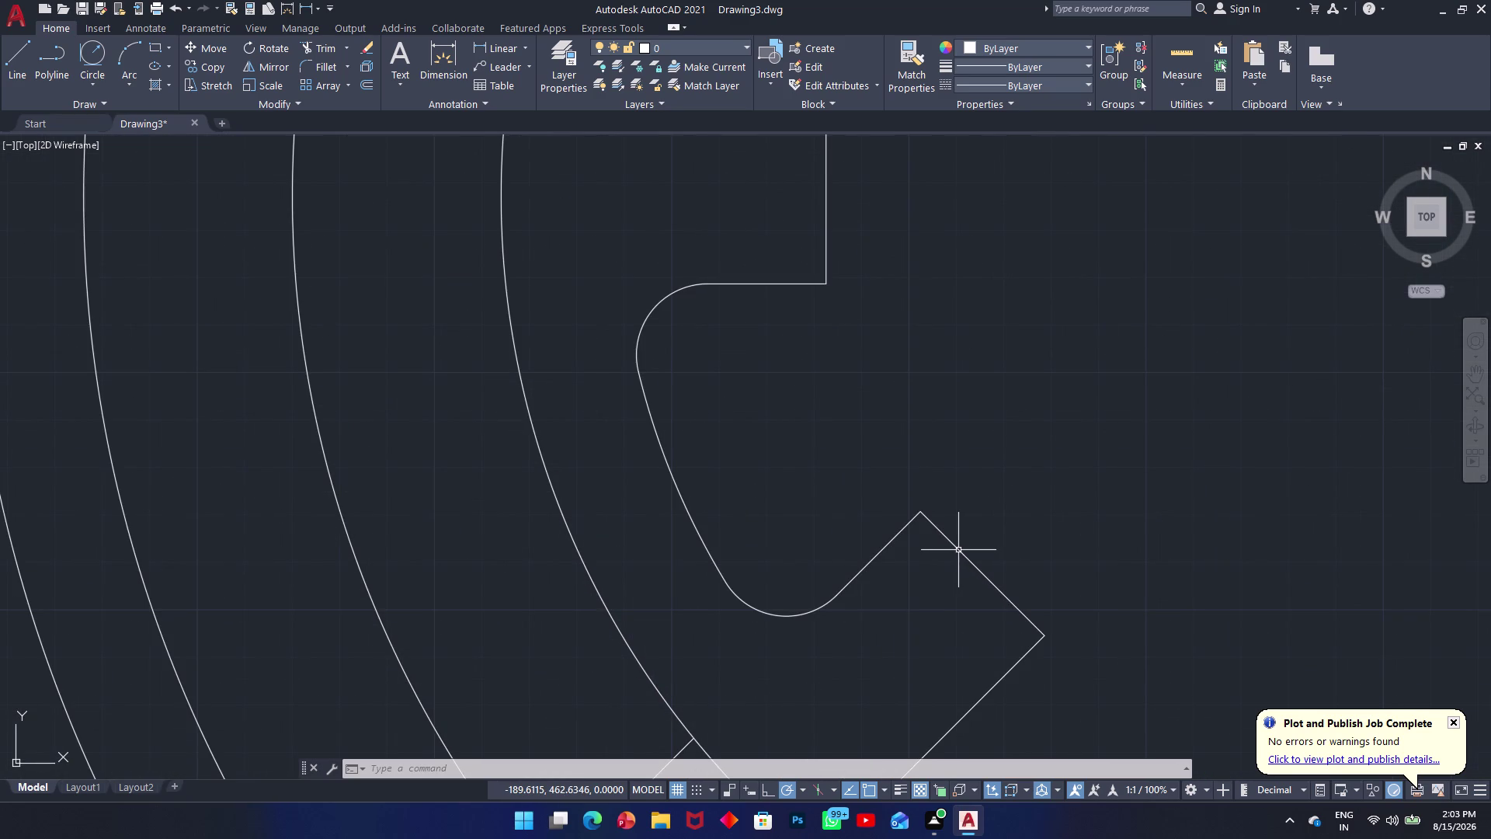
Set the fillet radius to 10 and round the first flange-to-wall corner.
text(f)
key(space)
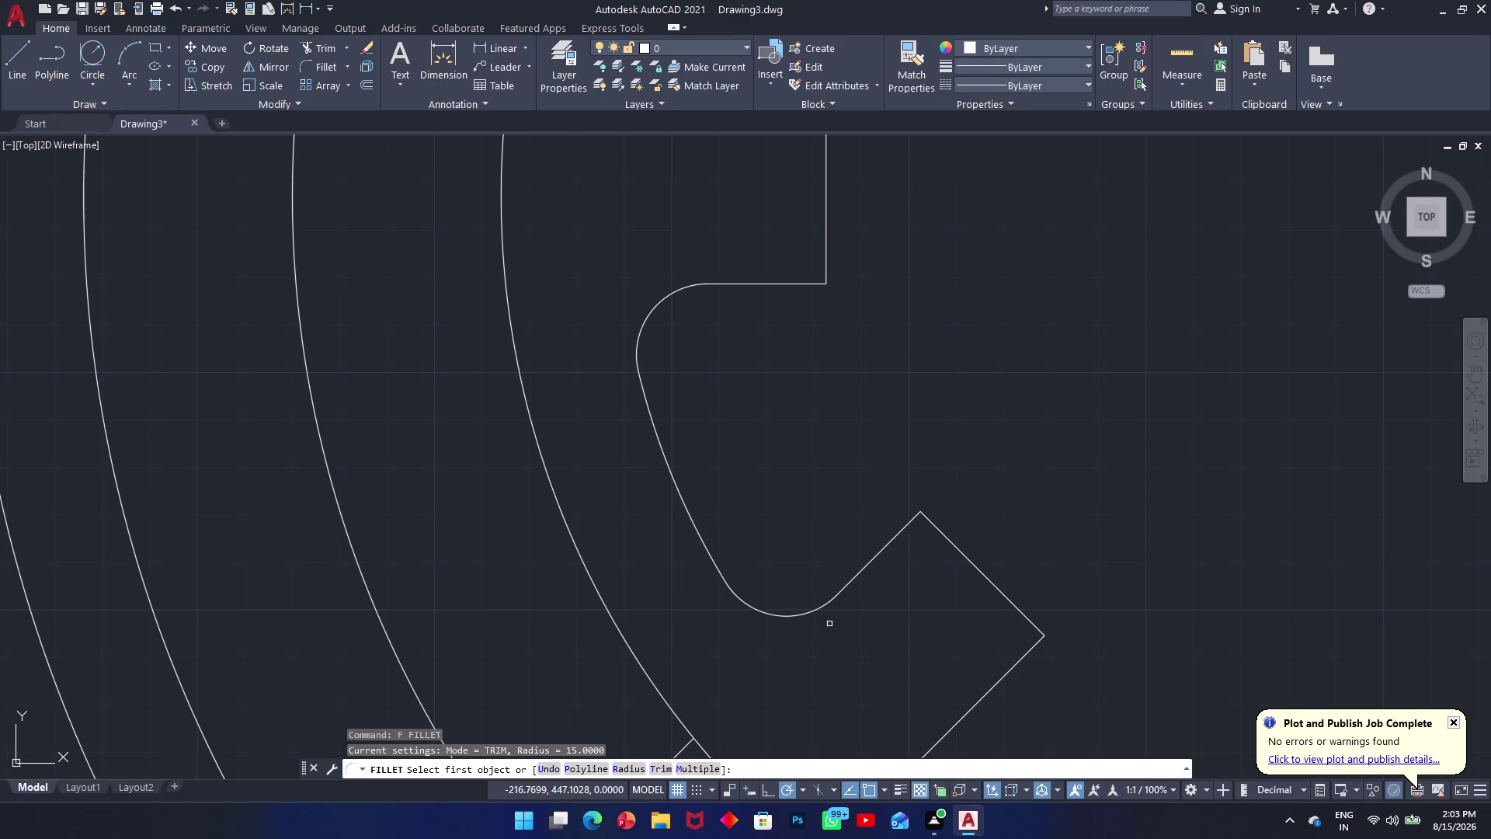
text(r)
key(space)
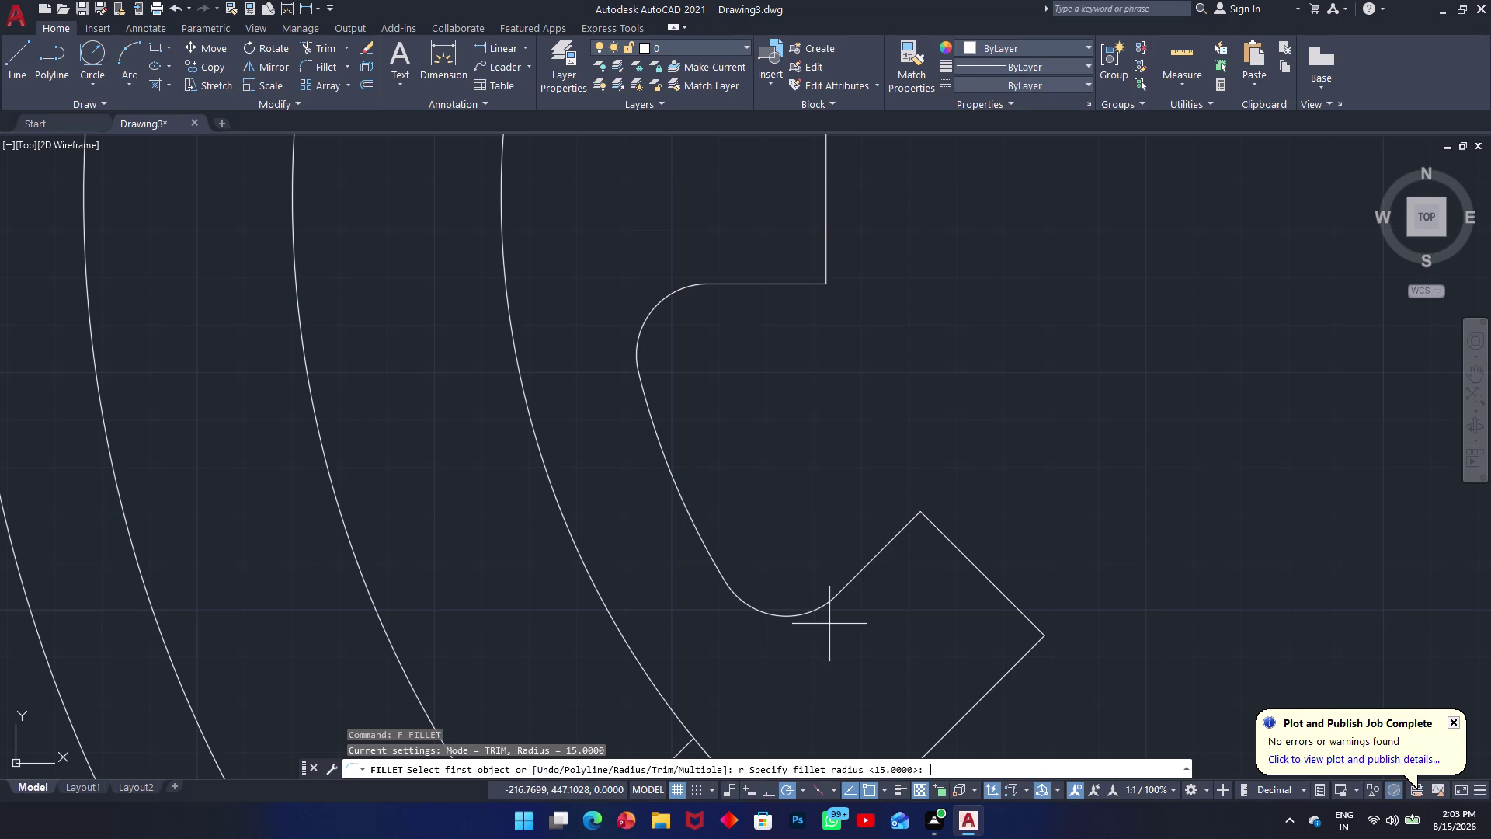
text(1)
text(0)
key(space)
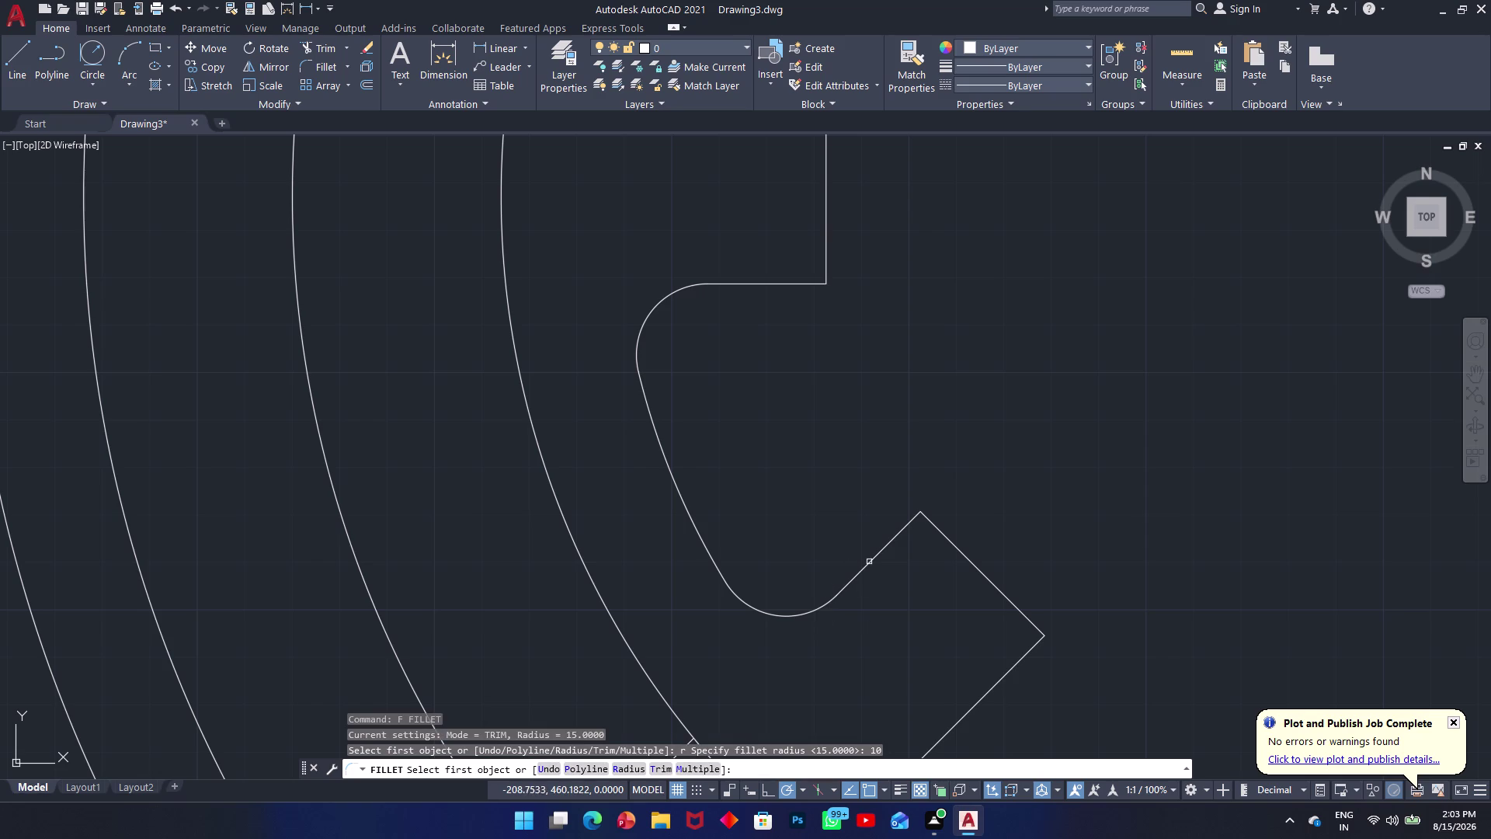
click(890, 545)
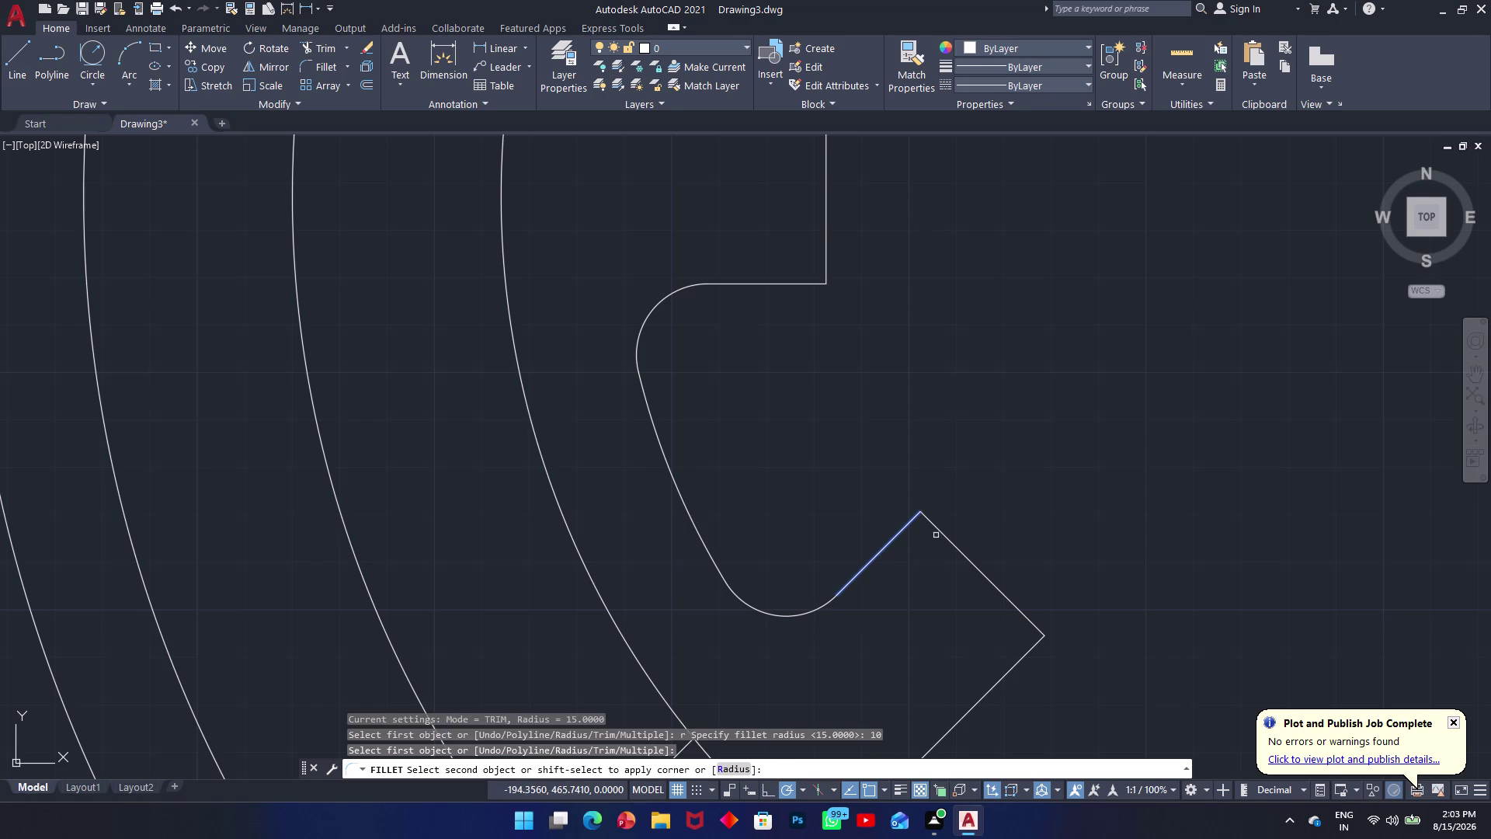
click(939, 535)
Fillet the lower corner with the same radius 10.
middle_drag(827, 546, 1148, 390)
middle_drag(881, 590, 1039, 410)
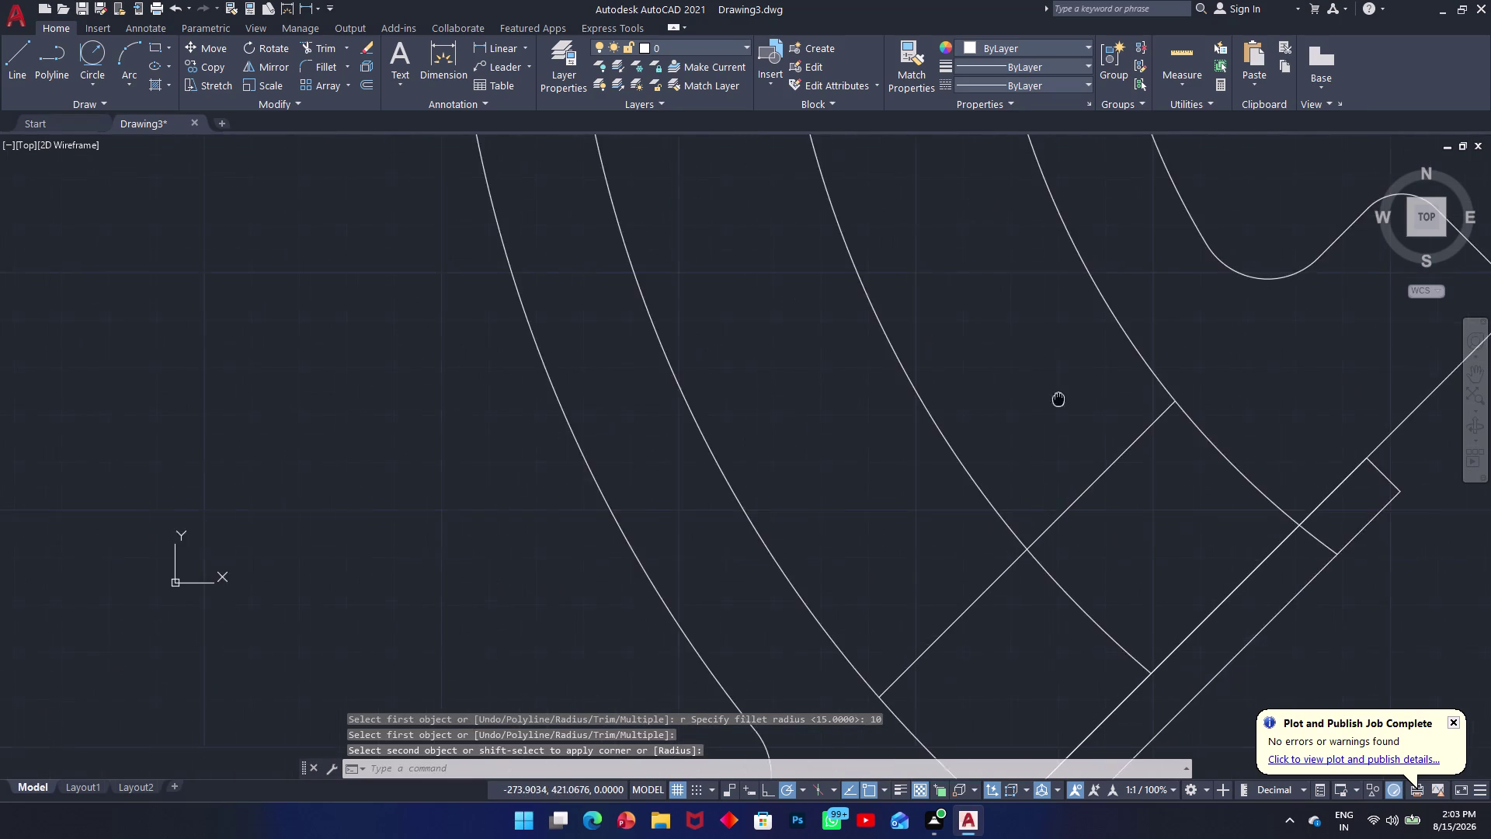
scroll(down, 3)
middle_drag(936, 567, 1040, 427)
scroll(down, 3)
scroll(up, 3)
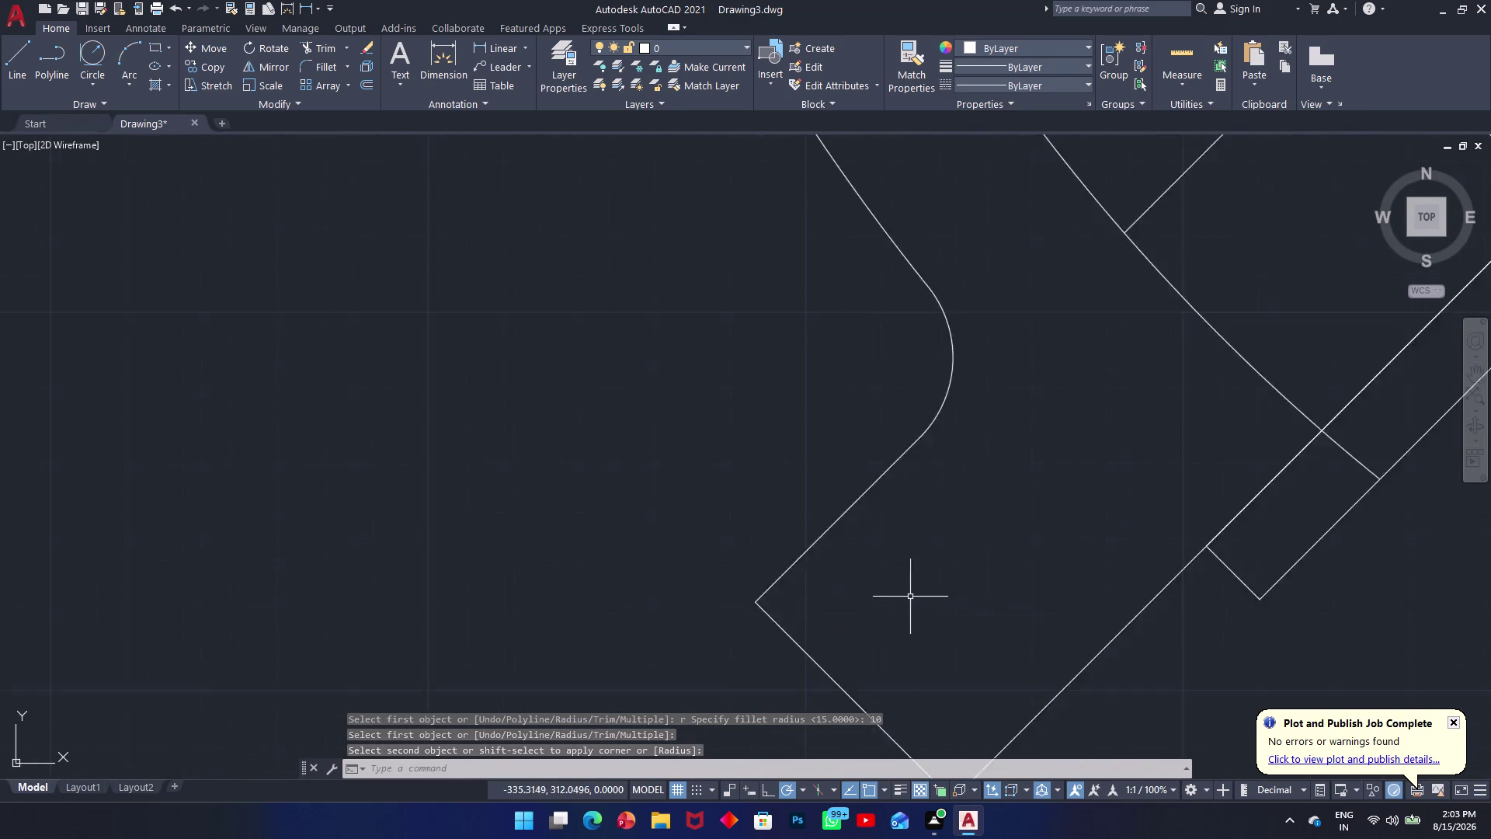
scroll(up, 3)
key(space)
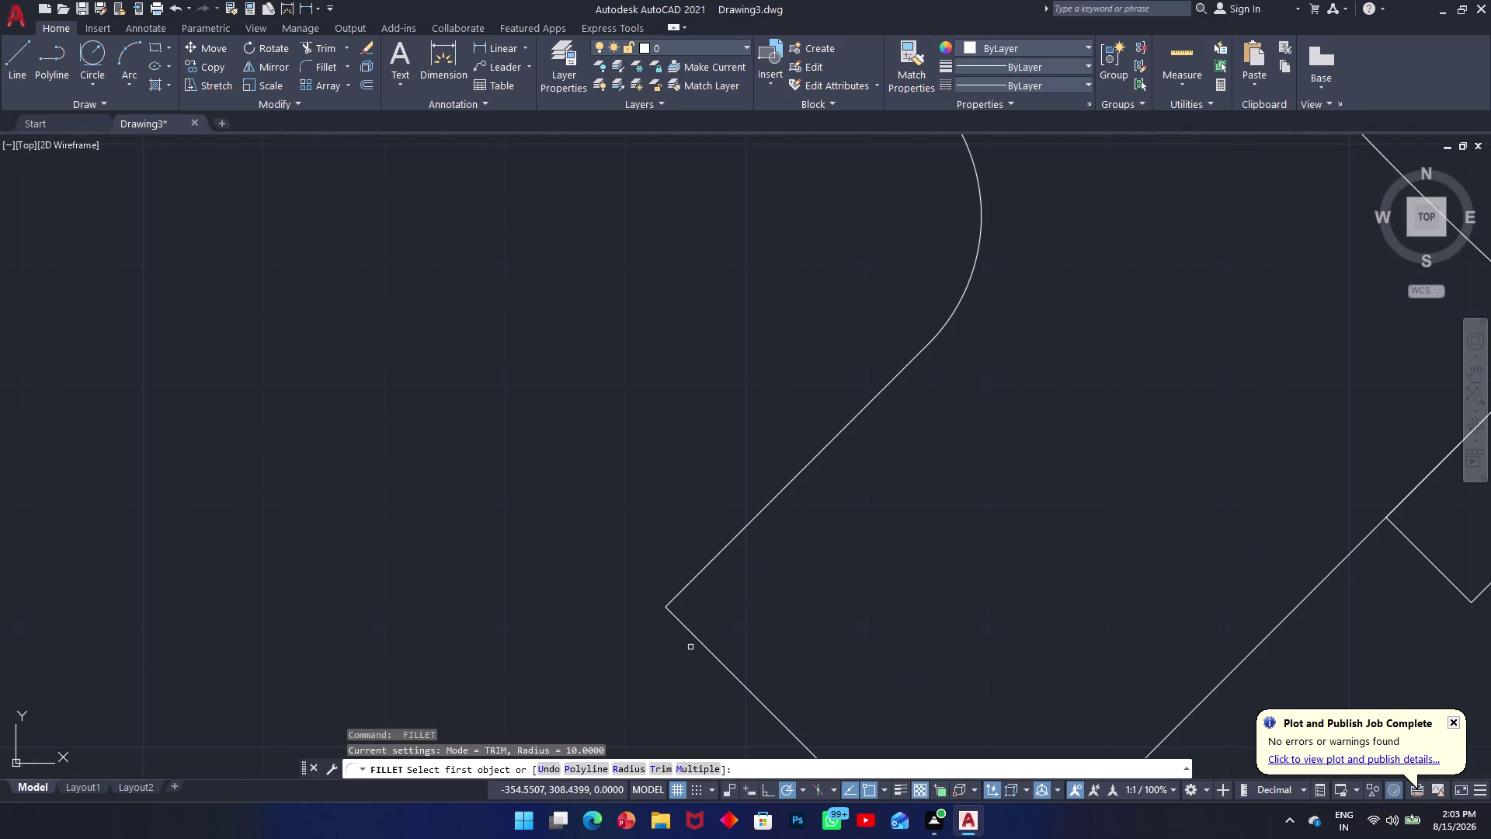
key(r)
key(space)
key(space)
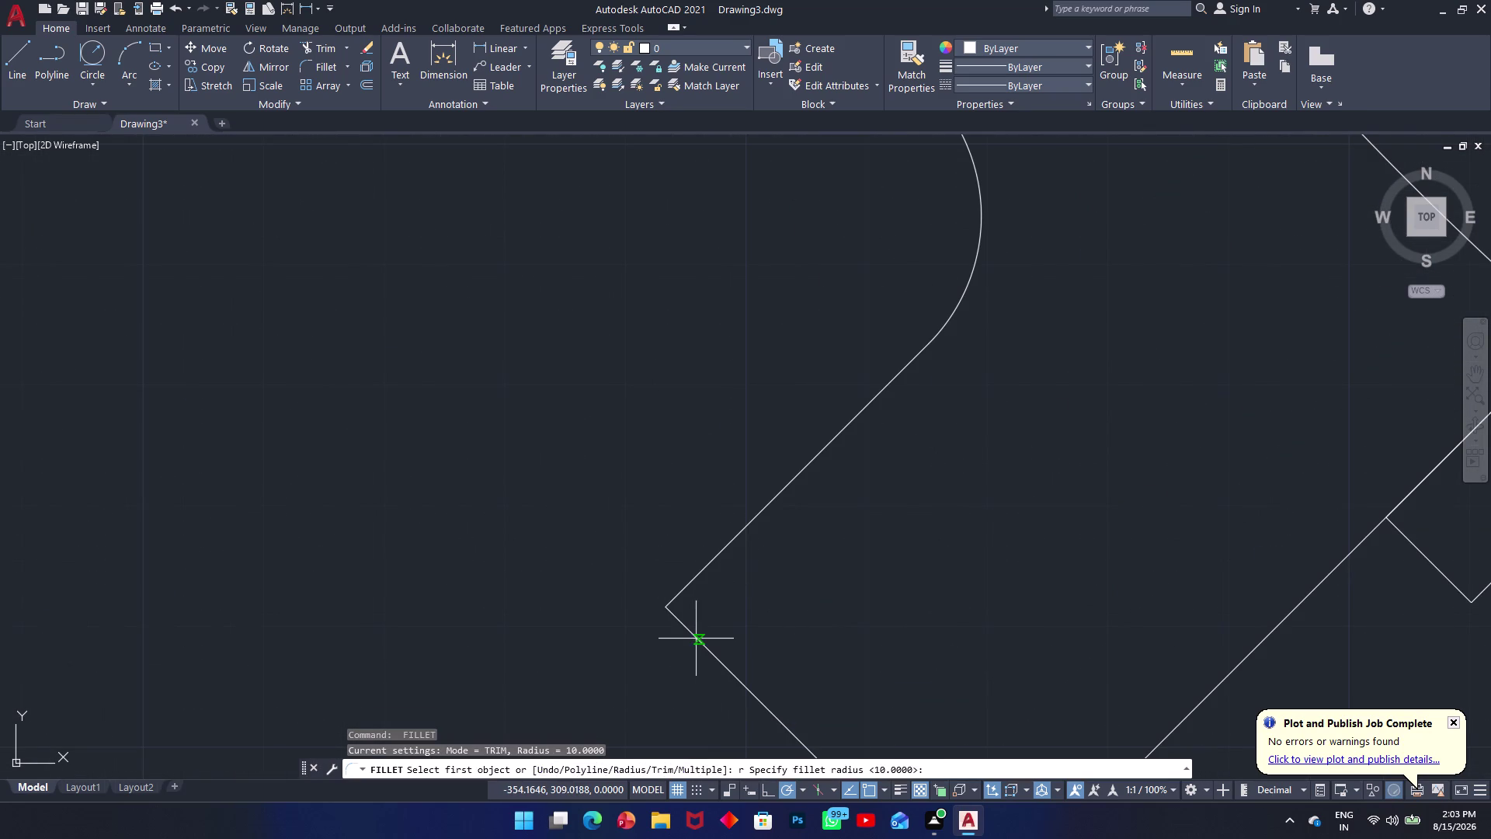
click(700, 575)
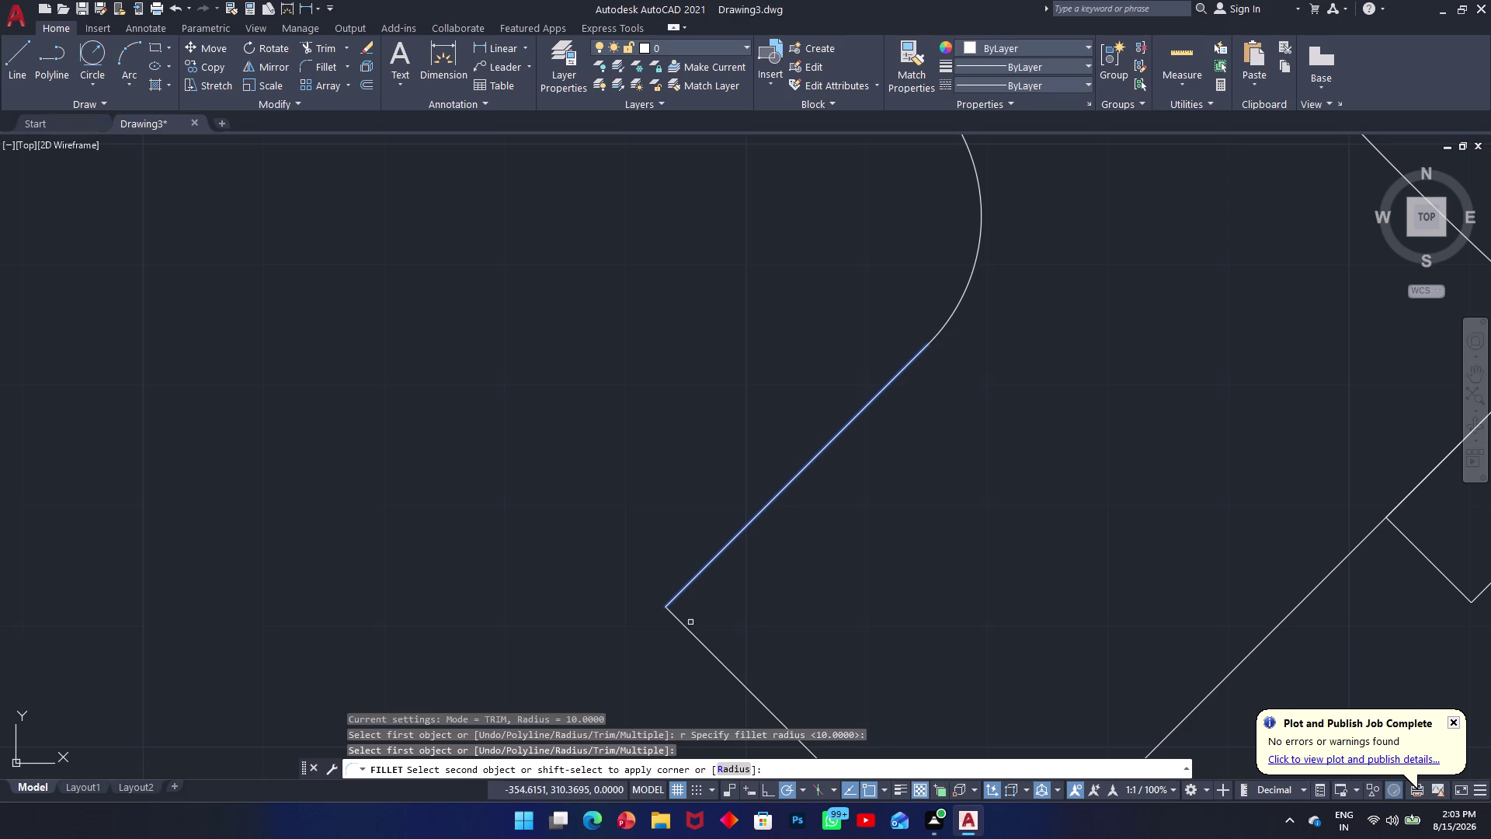
click(695, 639)
Round the upper flange corner with a radius 10 fillet.
middle_drag(728, 572, 625, 668)
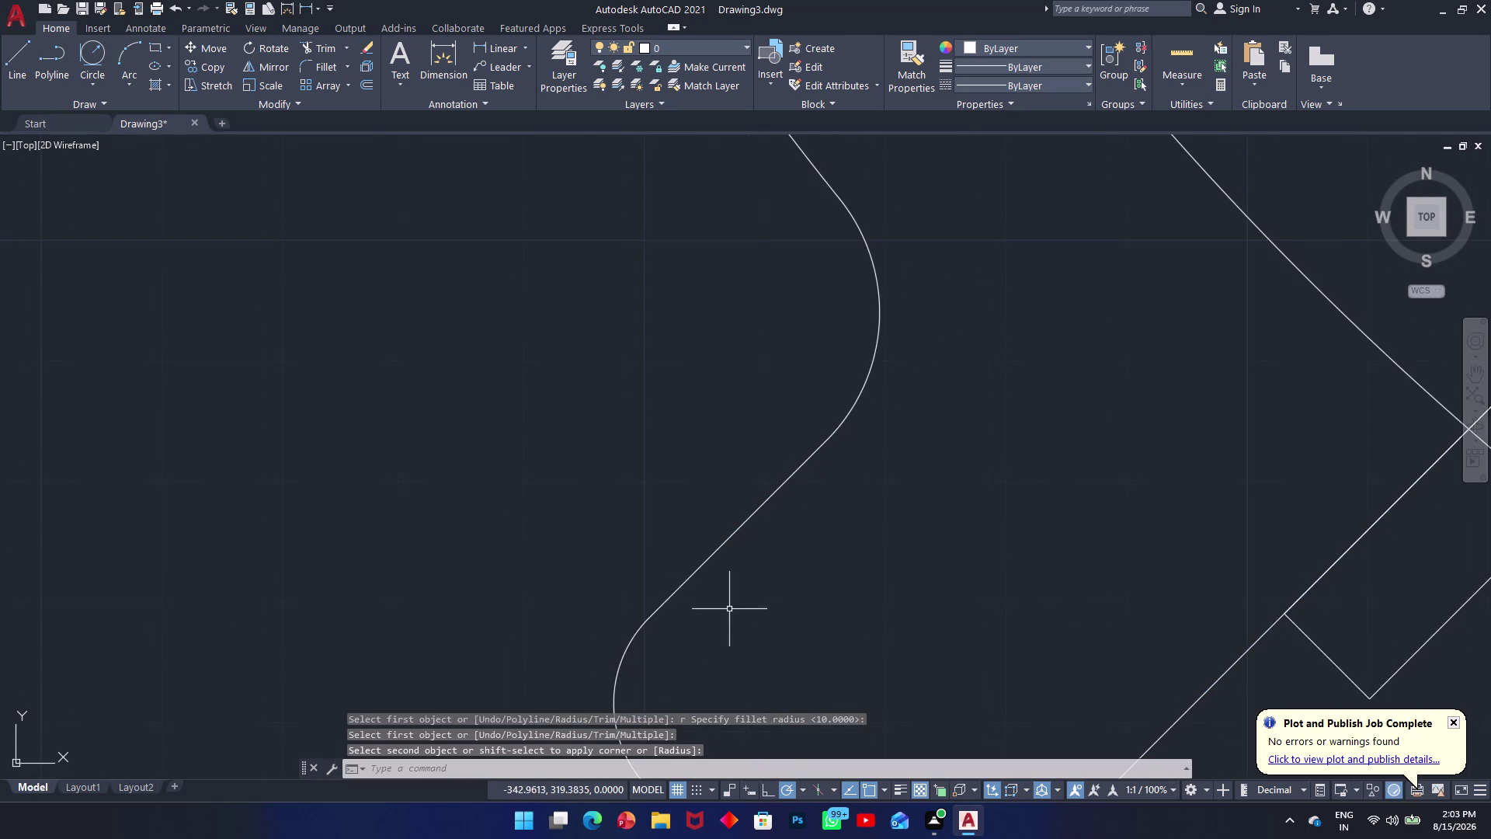
scroll(down, 3)
scroll(up, 3)
scroll(down, 3)
scroll(down, 3)
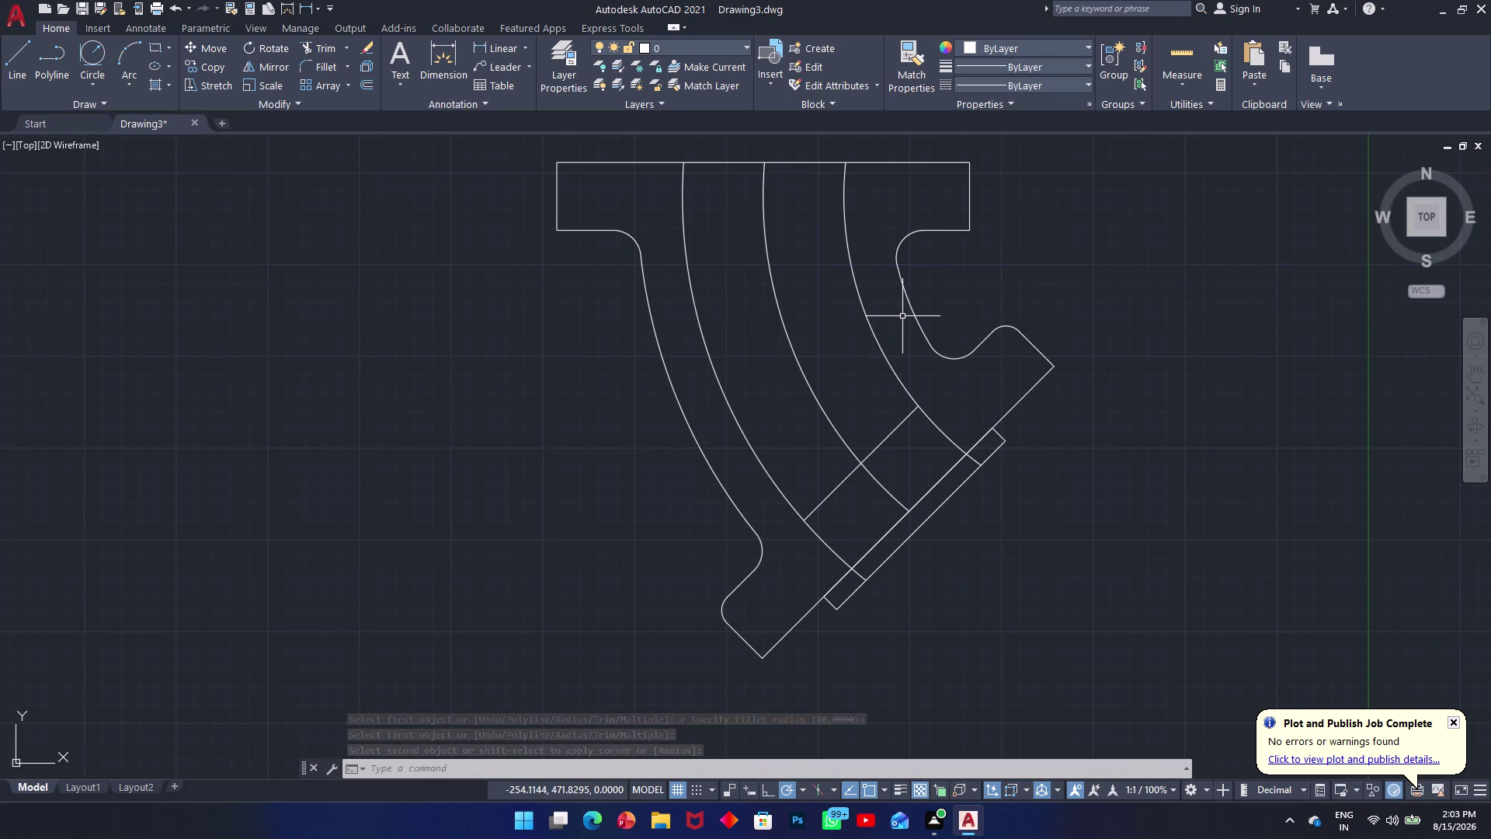
middle_drag(906, 321, 830, 517)
scroll(up, 3)
key(space)
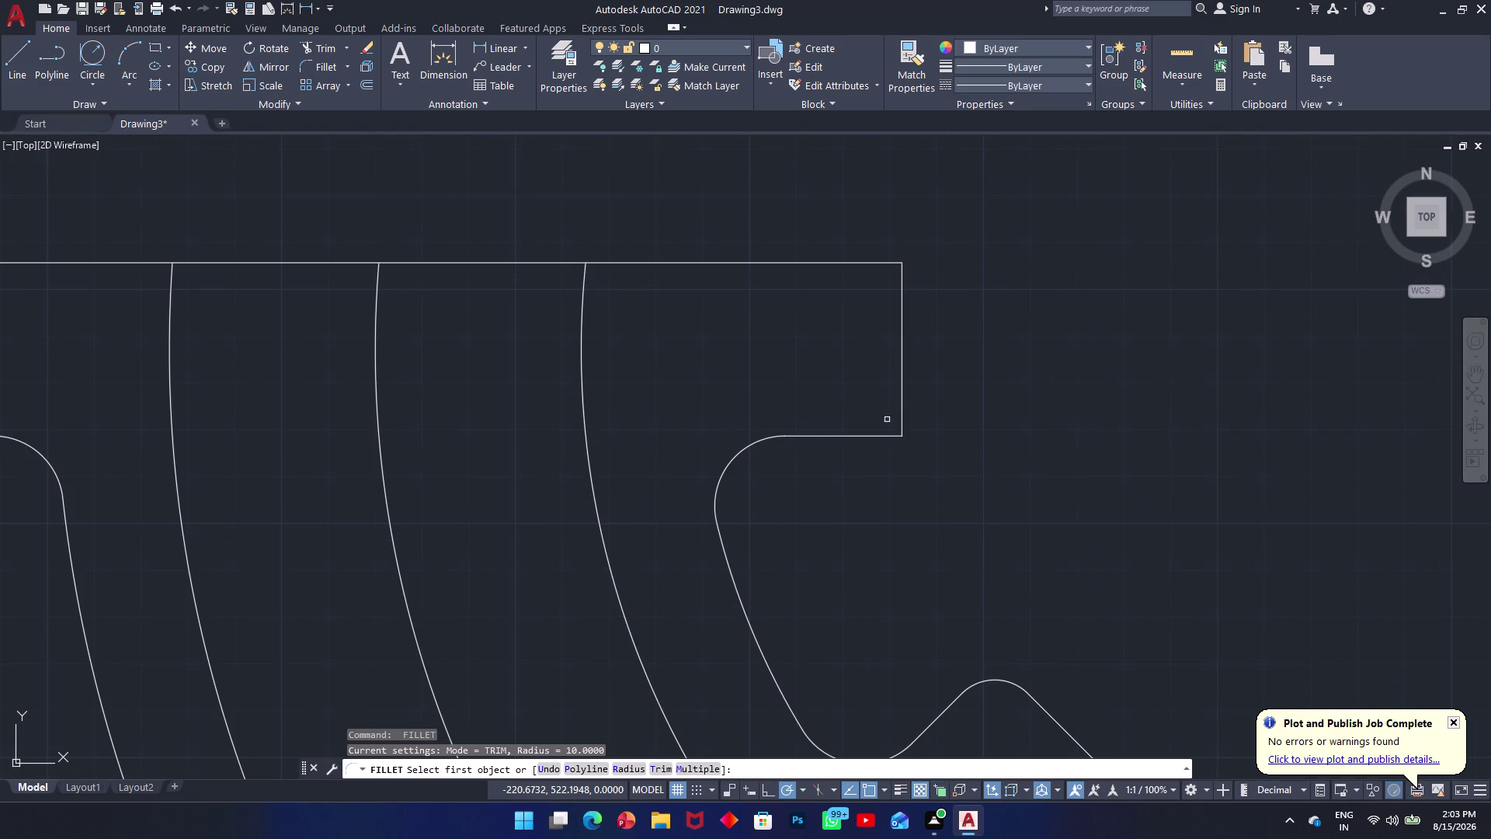
scroll(up, 3)
text(r)
key(space)
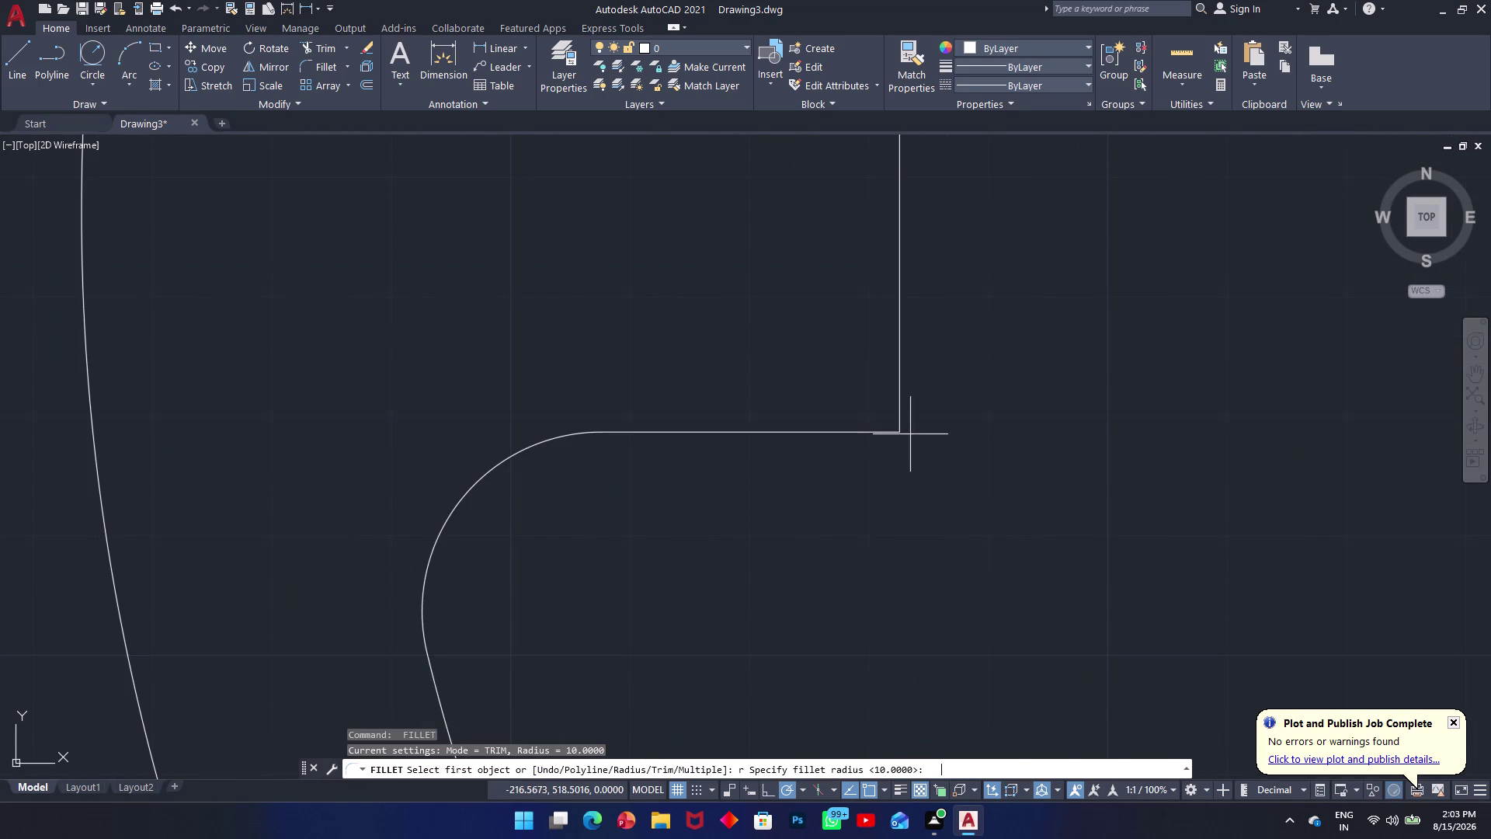
key(space)
click(857, 435)
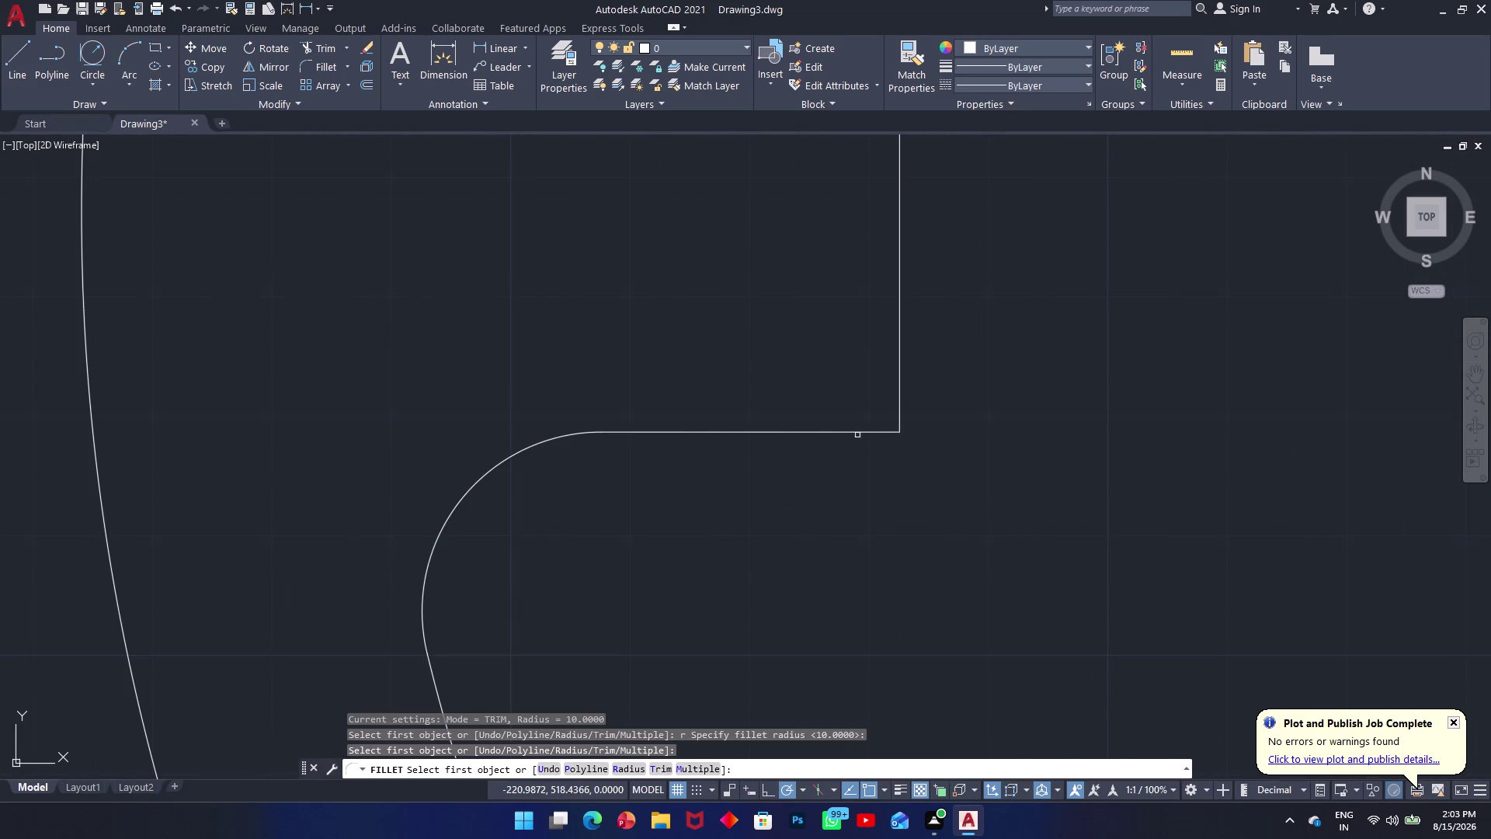
click(860, 433)
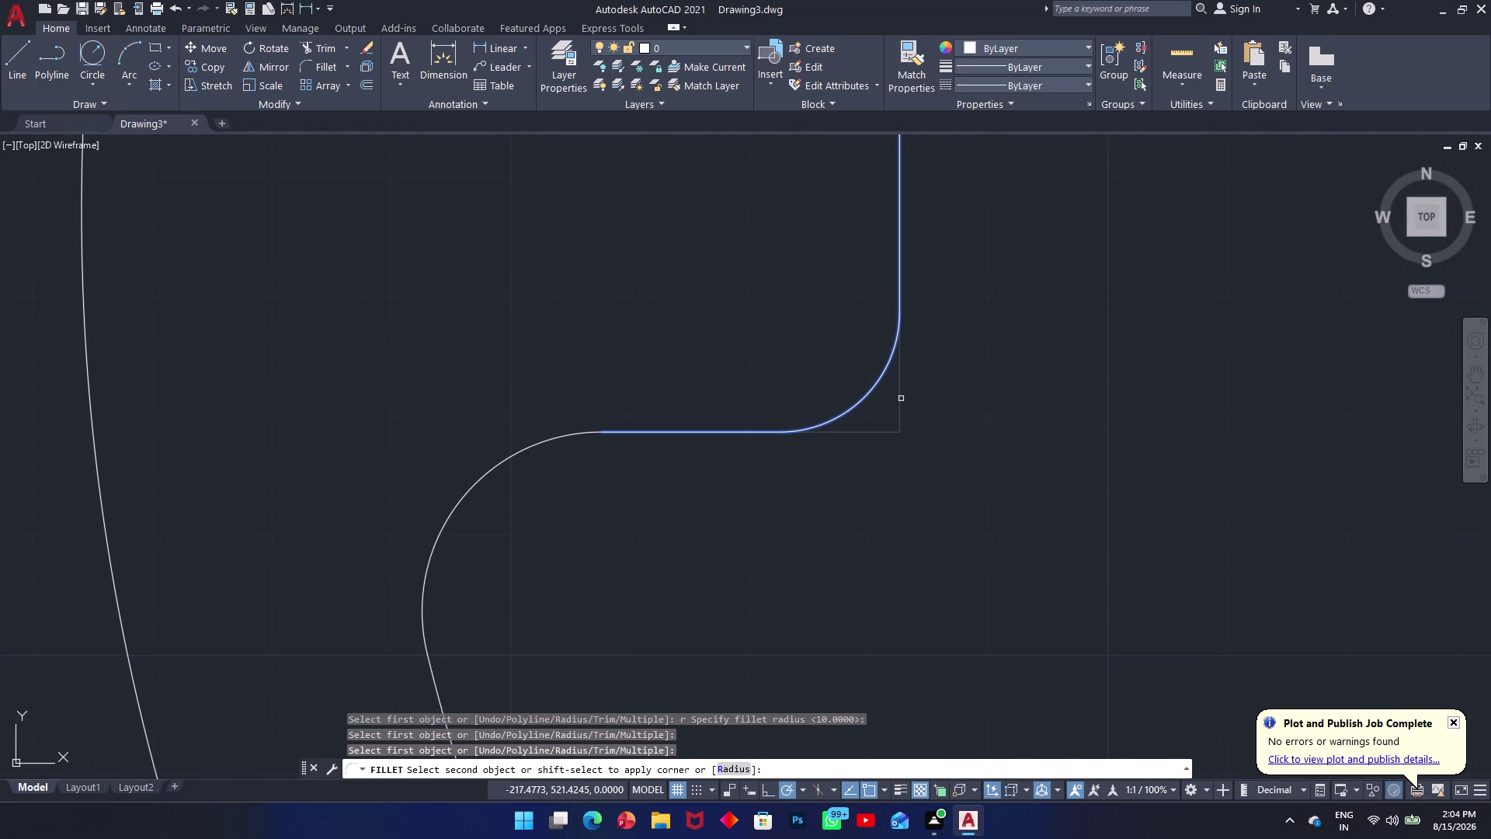
click(901, 398)
Fillet the left corner of the upper flange at radius 10.
middle_drag(712, 422, 1036, 407)
scroll(down, 3)
scroll(down, 3)
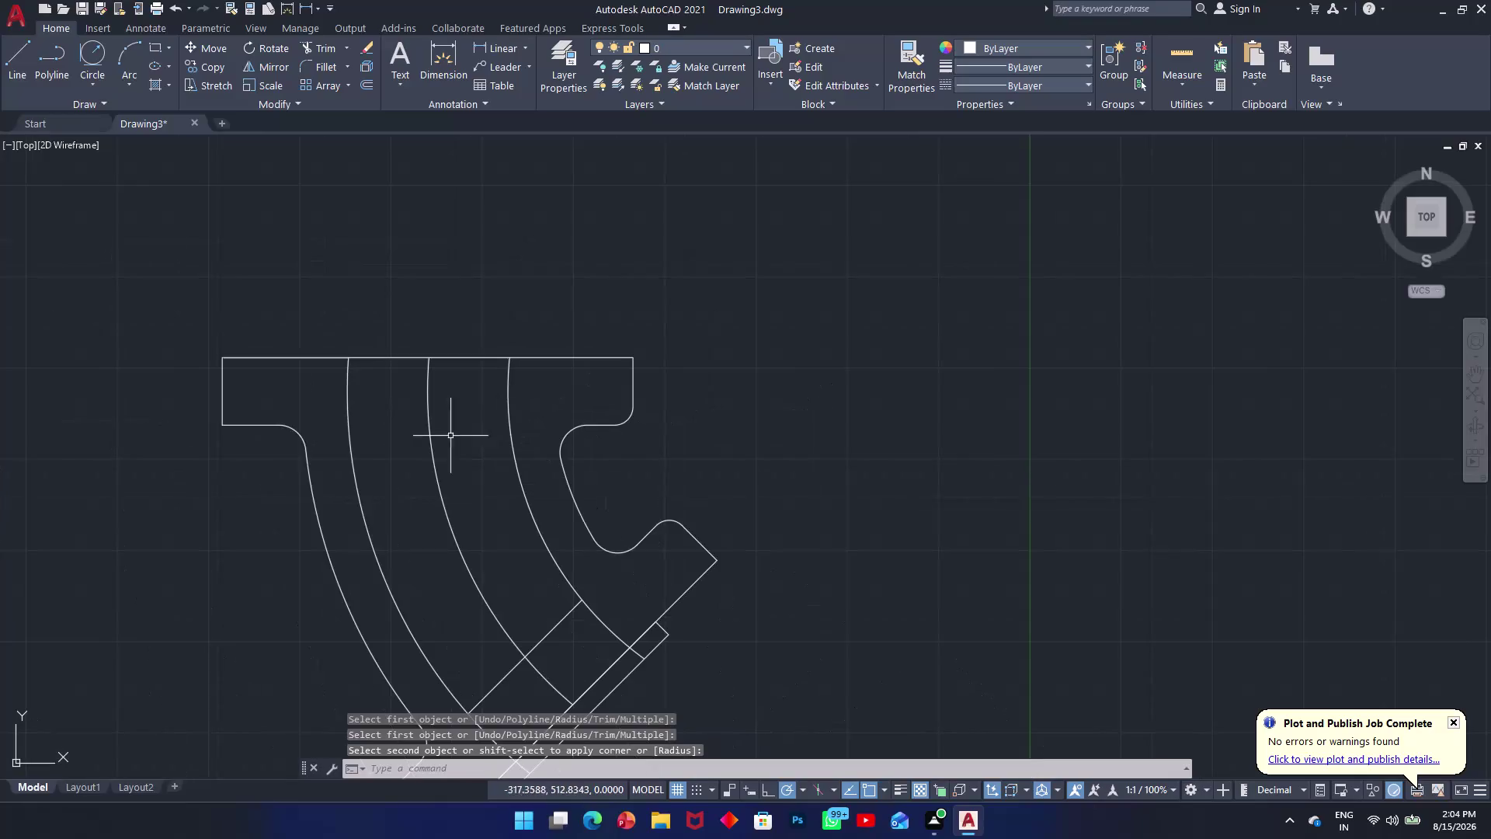
scroll(down, 3)
middle_drag(223, 439, 468, 433)
scroll(up, 3)
scroll(up, 3)
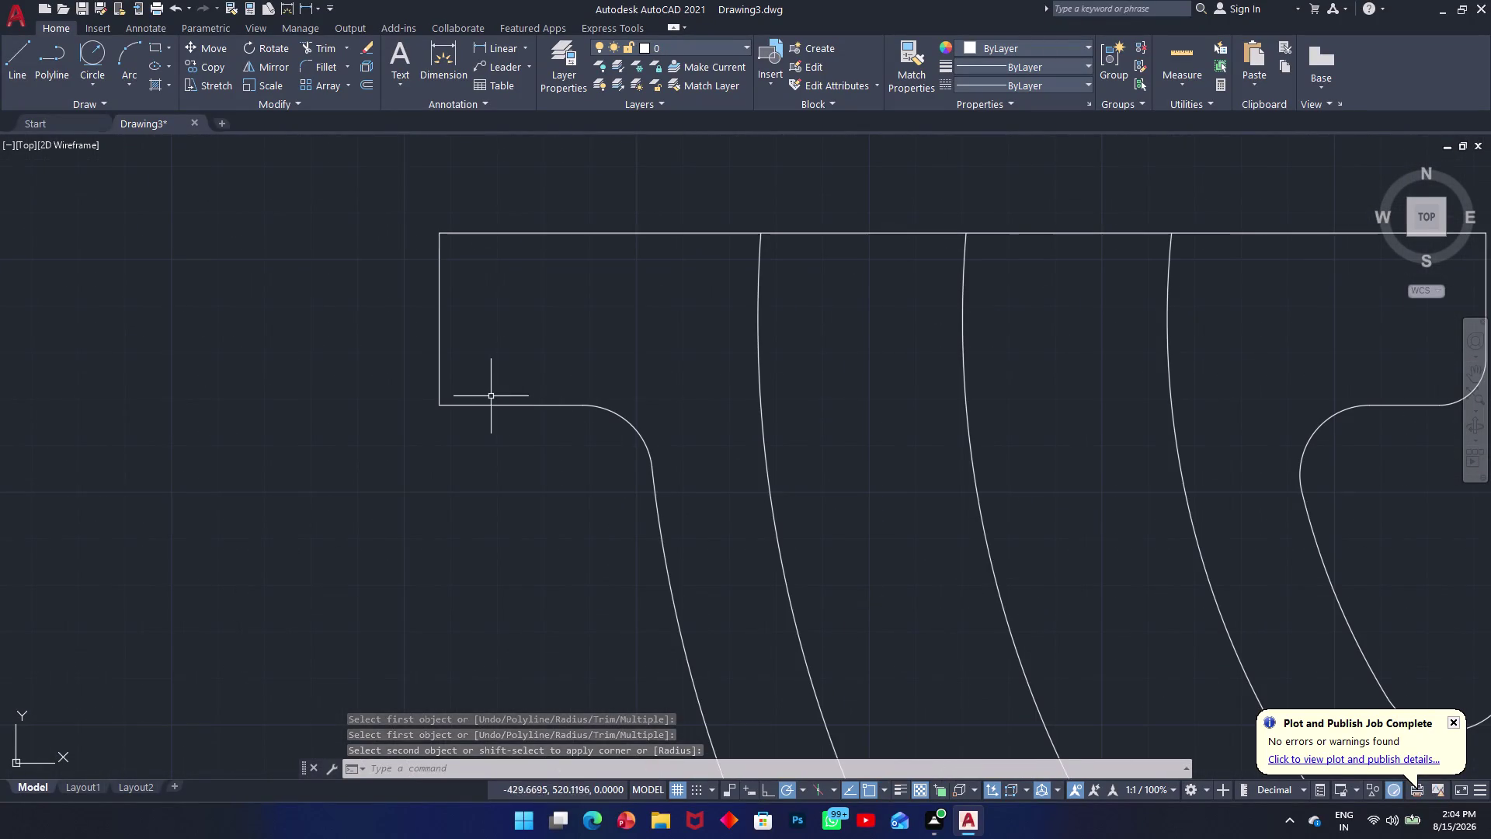
key(space)
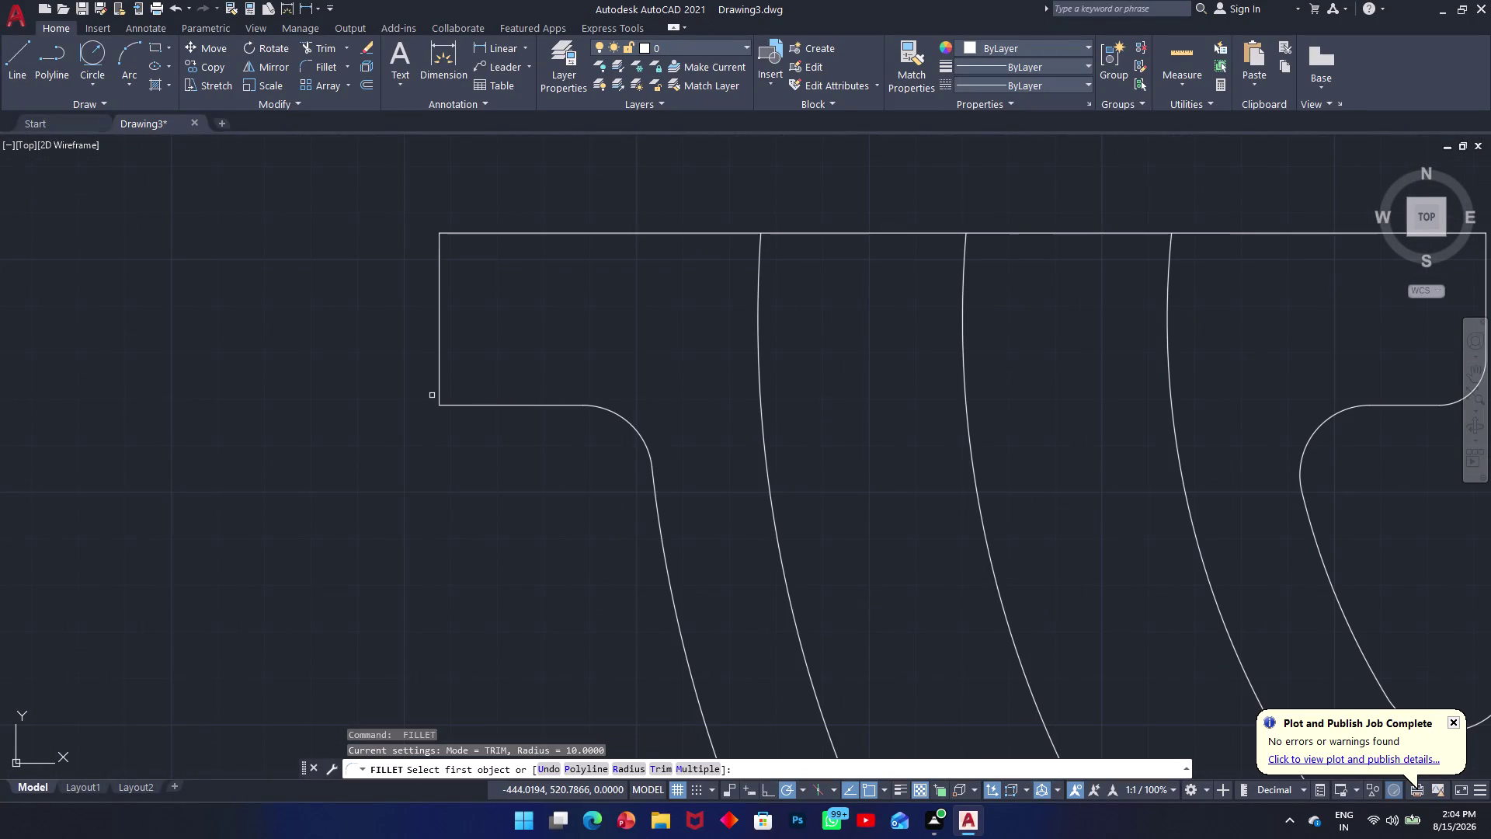
text(r)
key(space)
key(space)
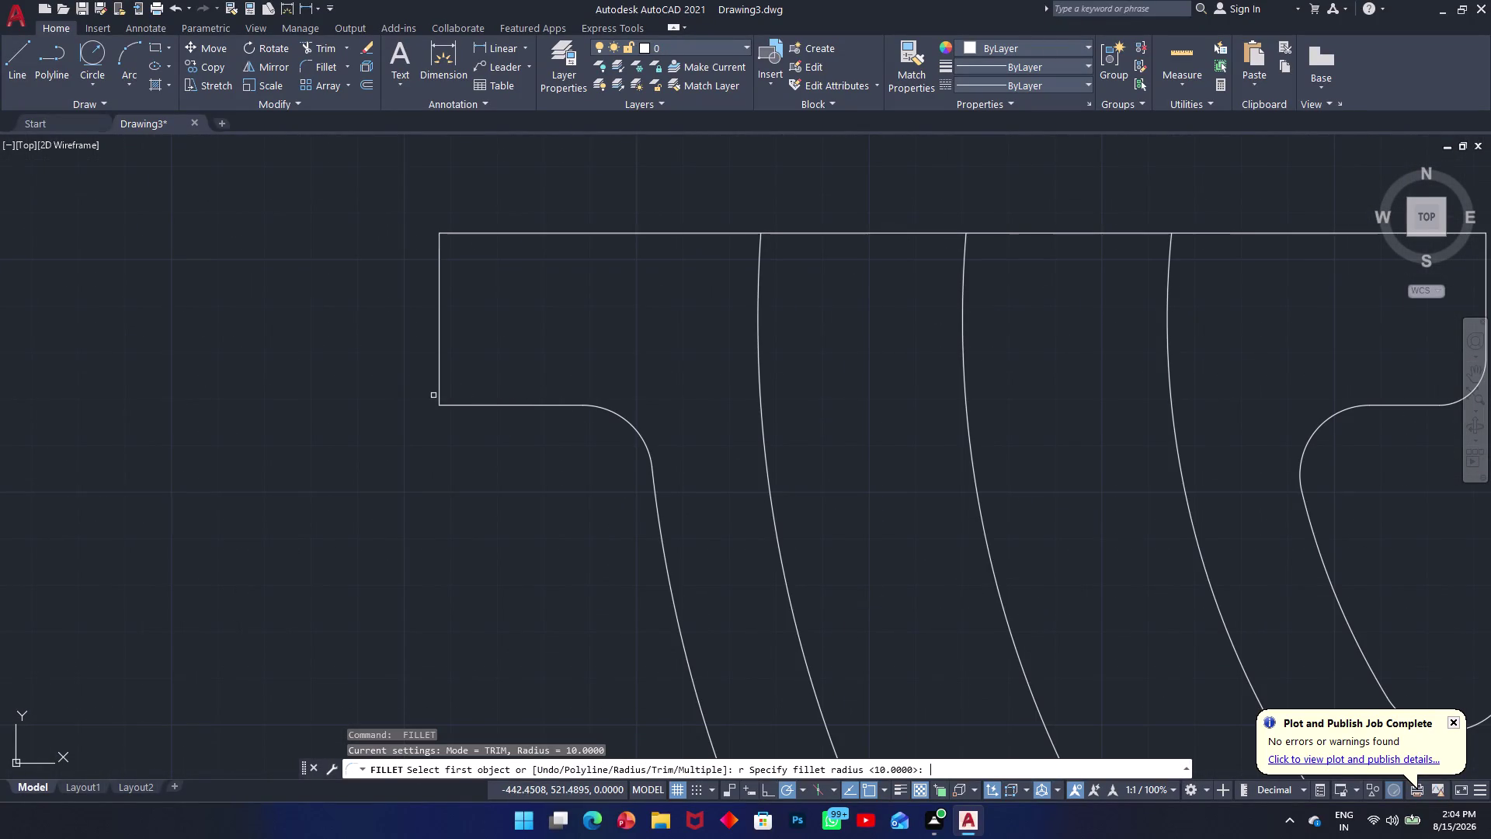
click(440, 393)
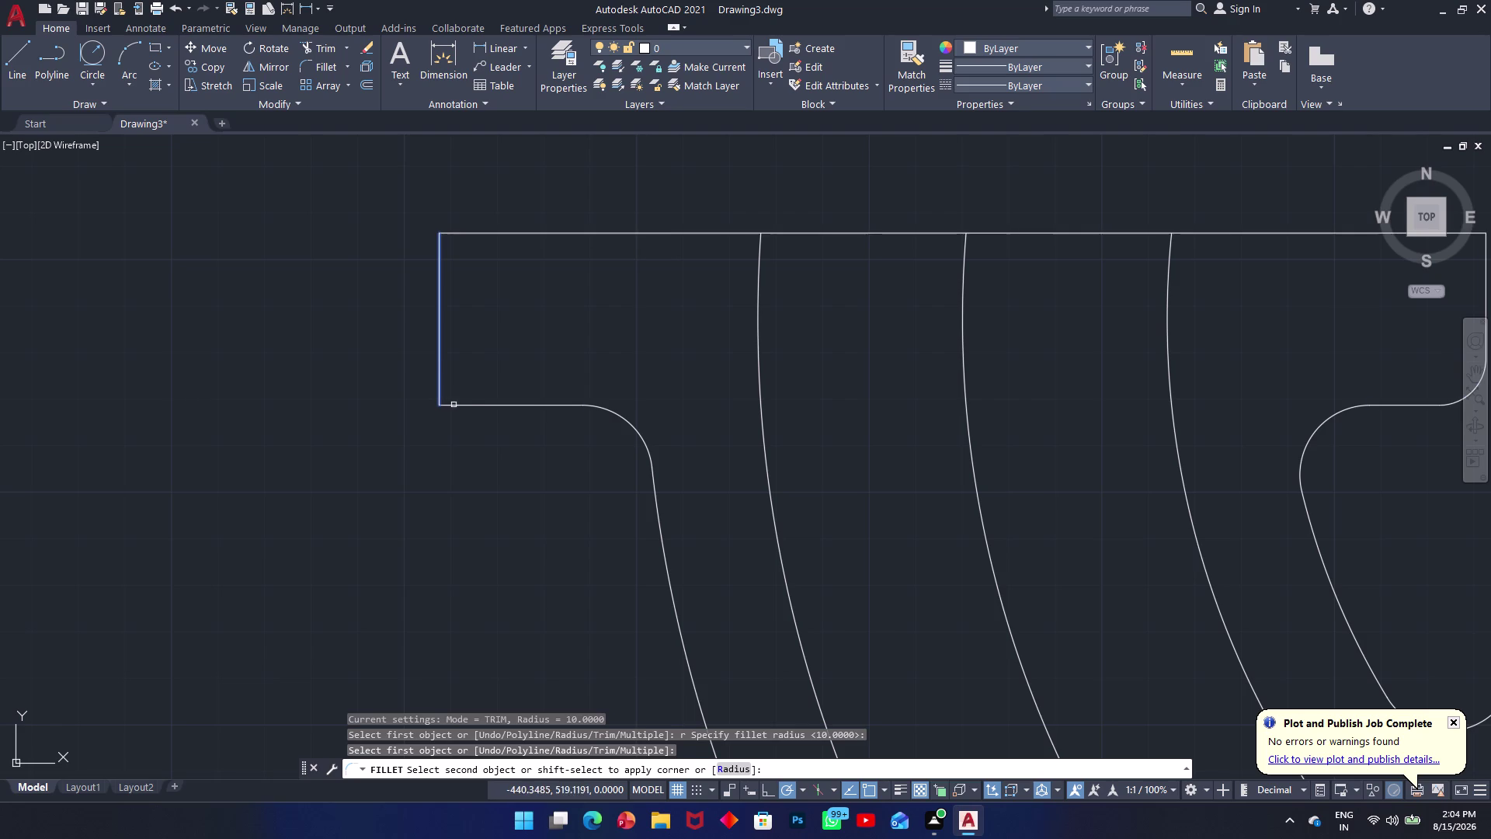
click(467, 409)
click(475, 407)
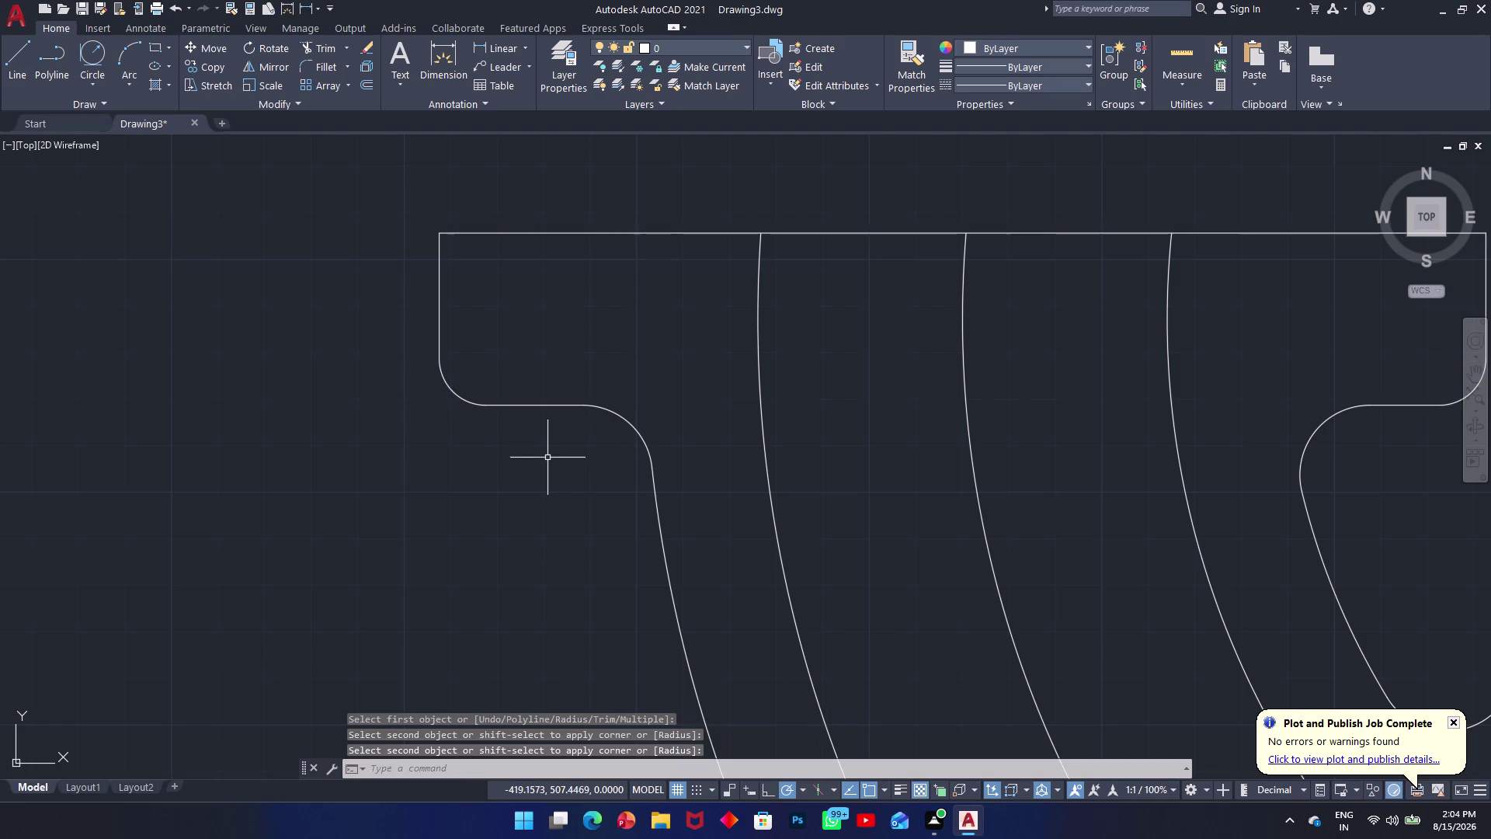
middle_drag(542, 479, 524, 485)
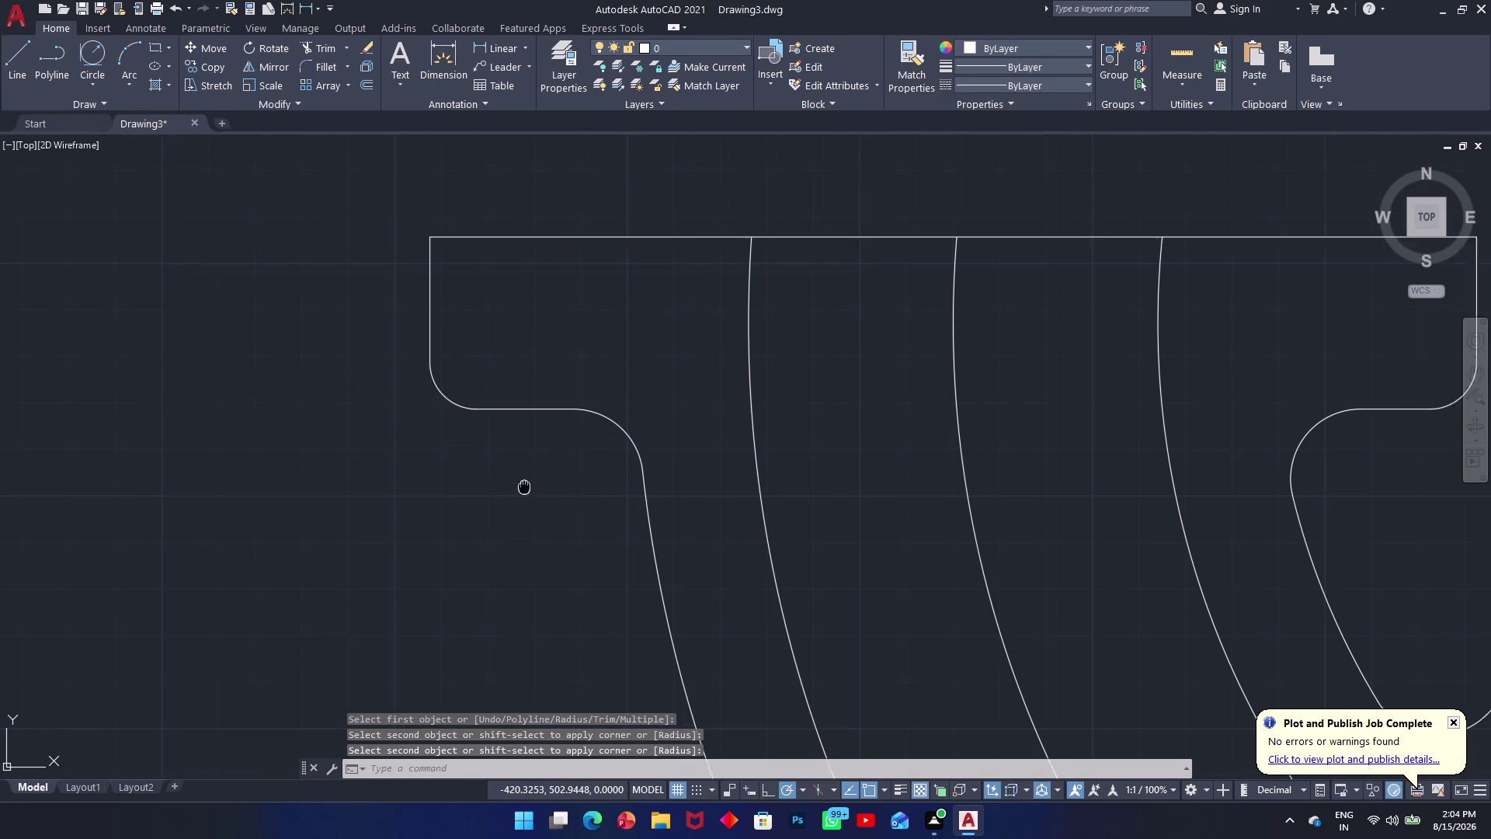
middle_drag(524, 485, 457, 504)
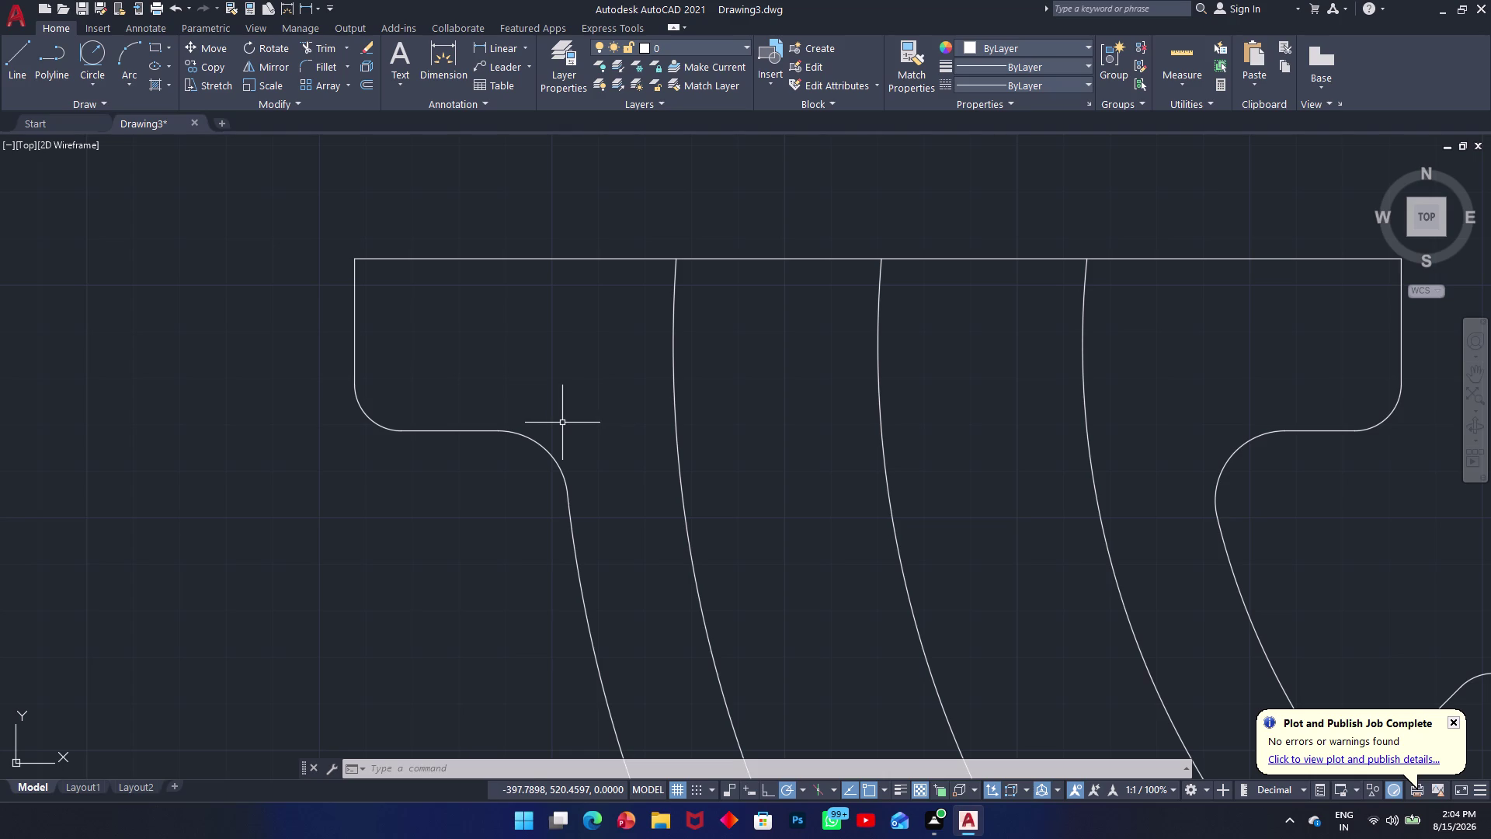
Extend the short flange line across to the inner arc.
text(ex)
key(space)
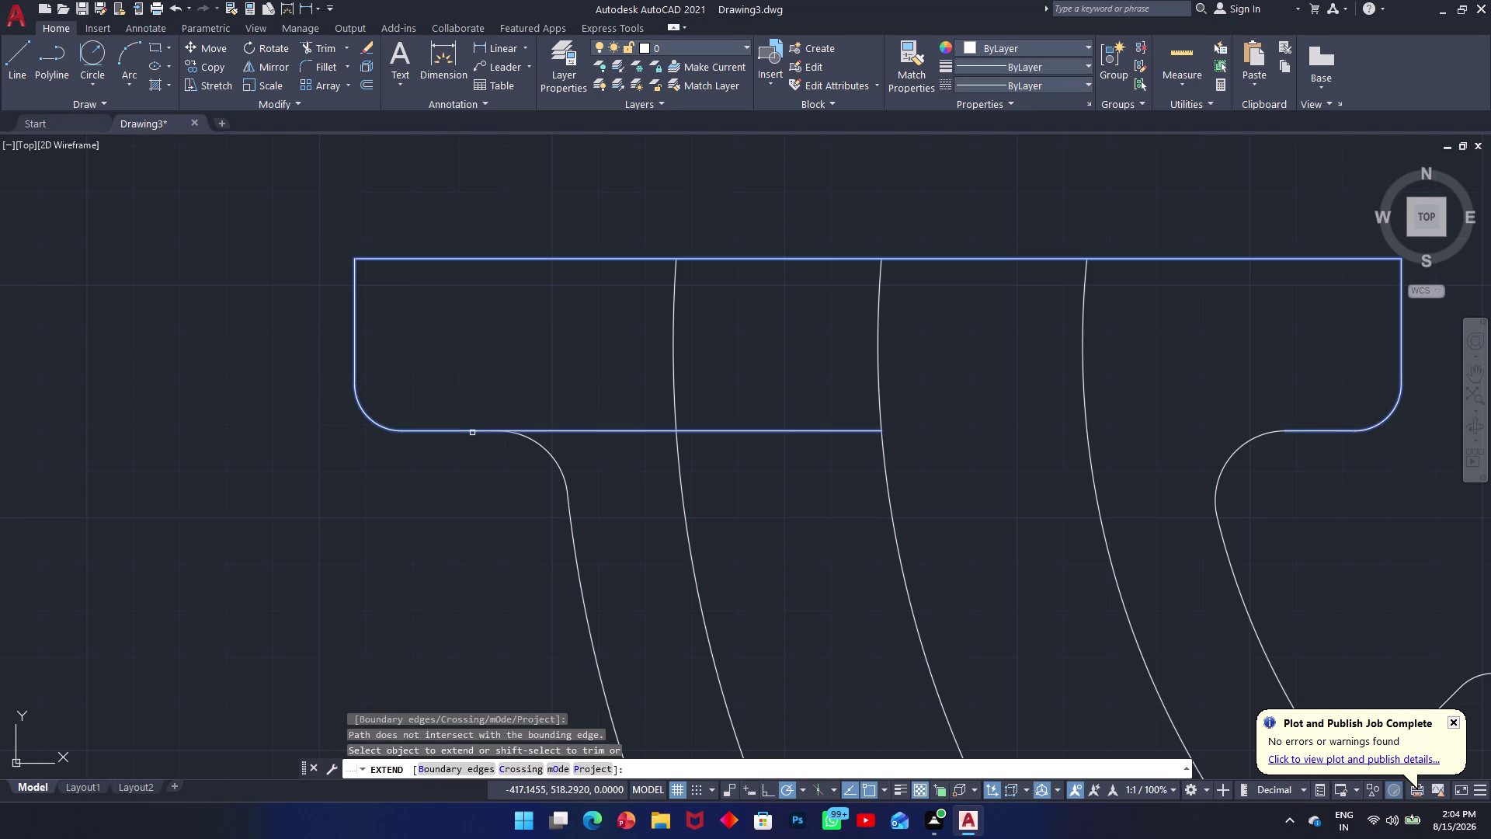
click(472, 432)
click(767, 430)
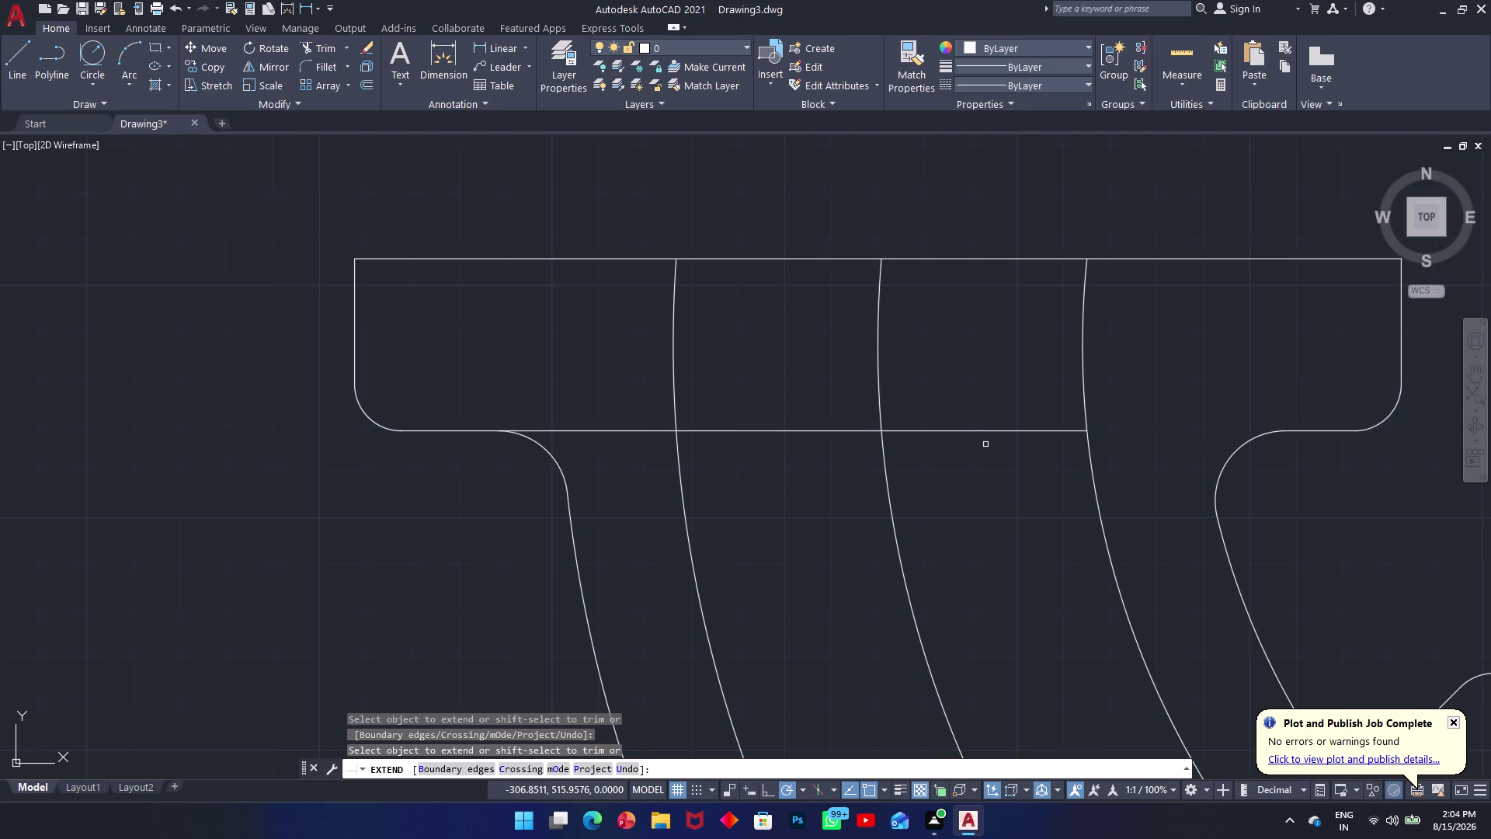
key(Escape)
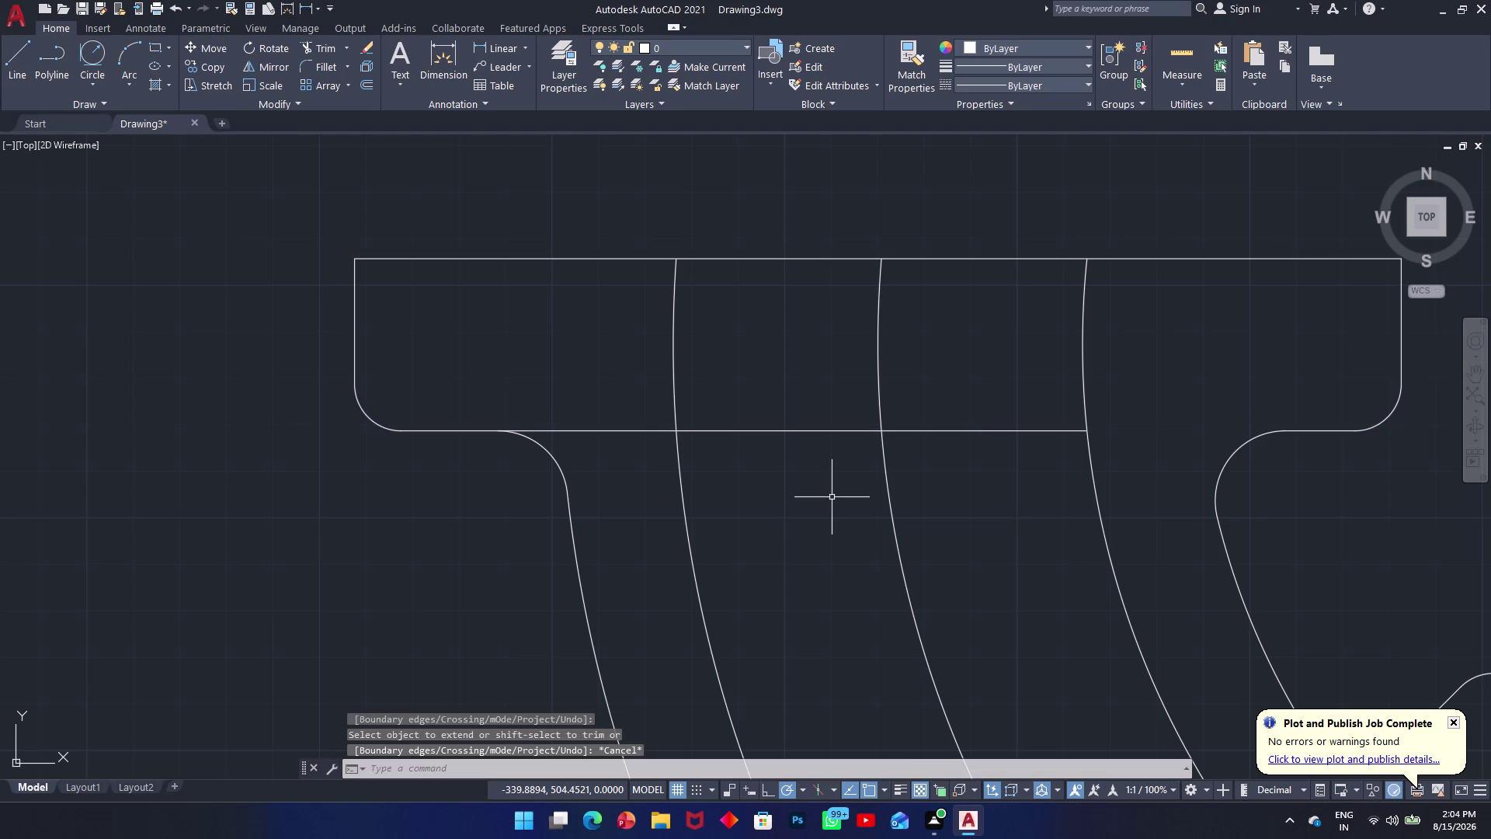
Fence-trim the line's left stub, then bring the whole pipe bend into view.
text(tr)
key(space)
click(613, 396)
click(627, 503)
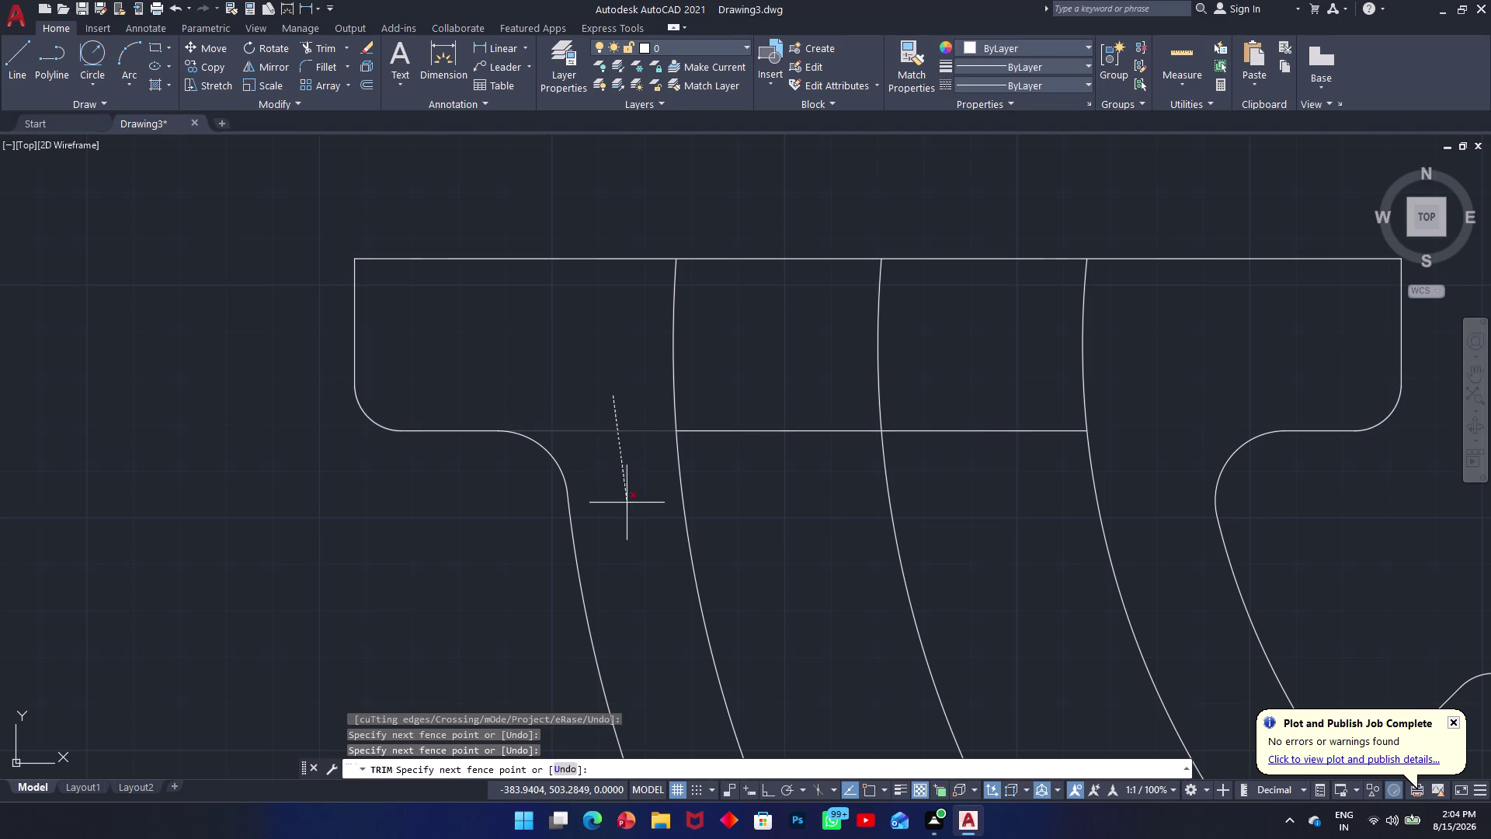
key(Escape)
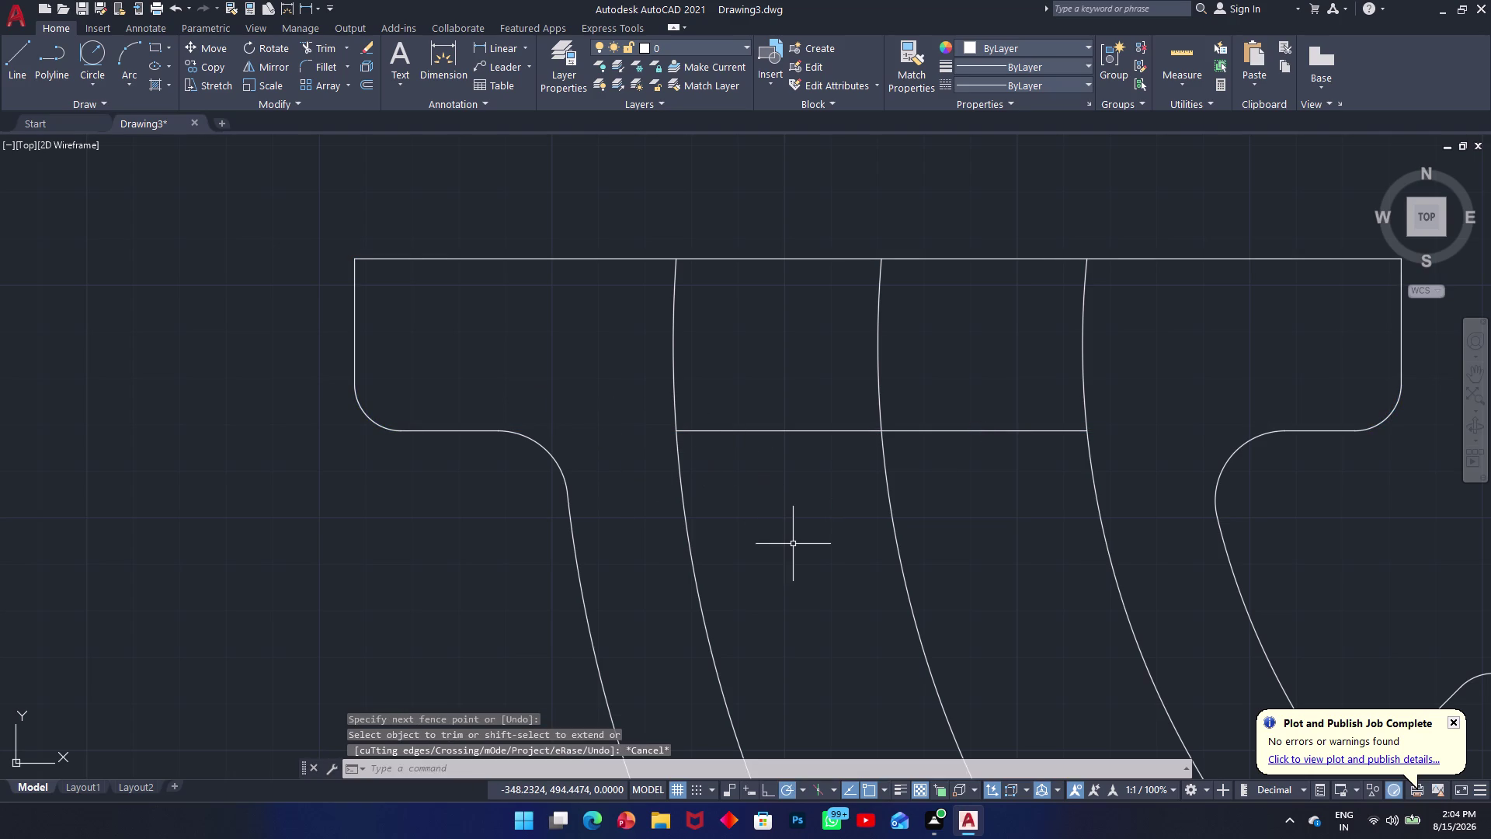
middle_drag(790, 541, 721, 341)
scroll(up, 3)
scroll(down, 3)
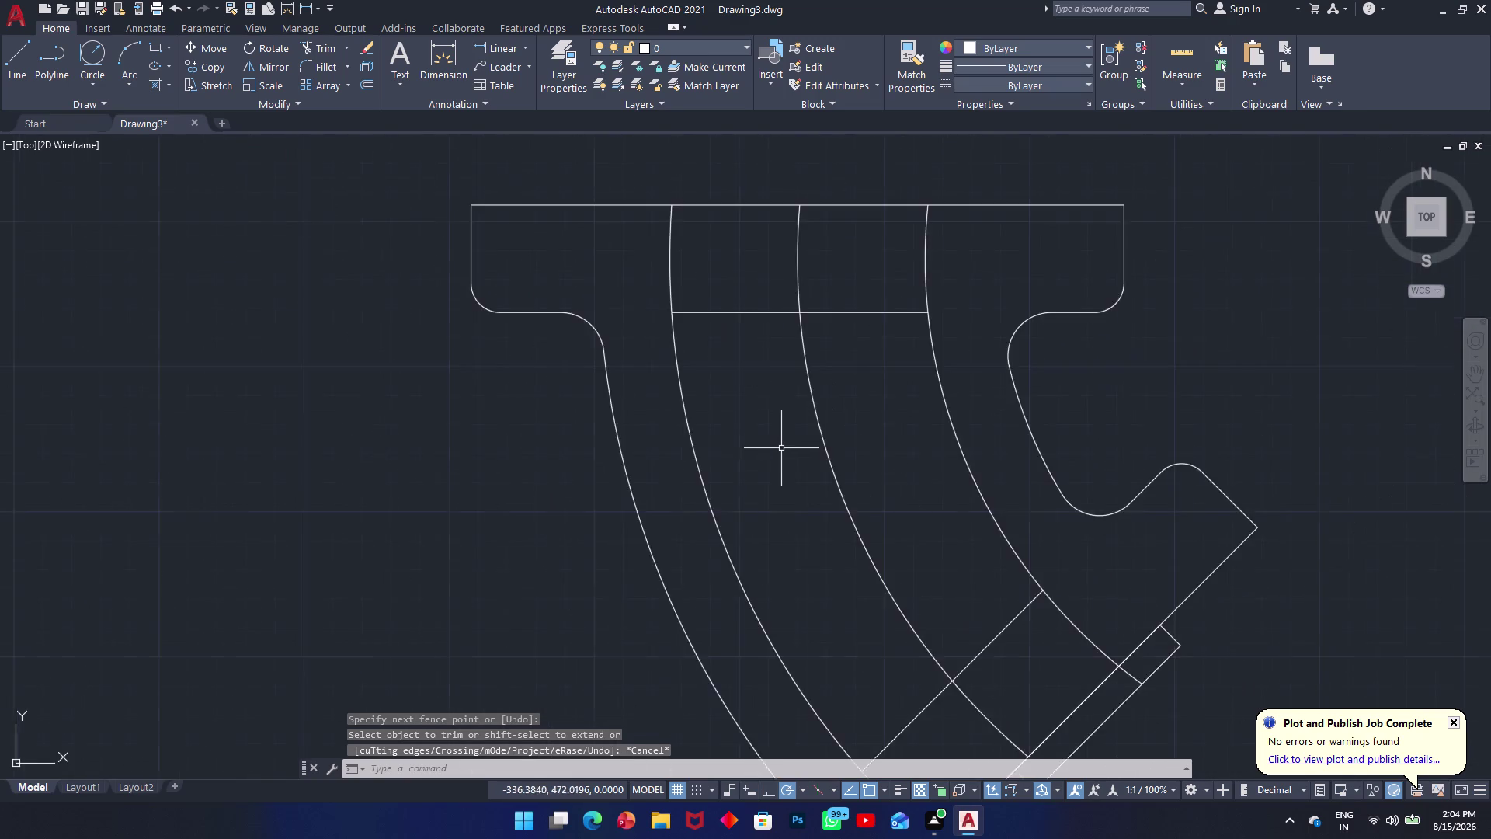
scroll(down, 3)
scroll(up, 3)
scroll(up, 3)
scroll(down, 3)
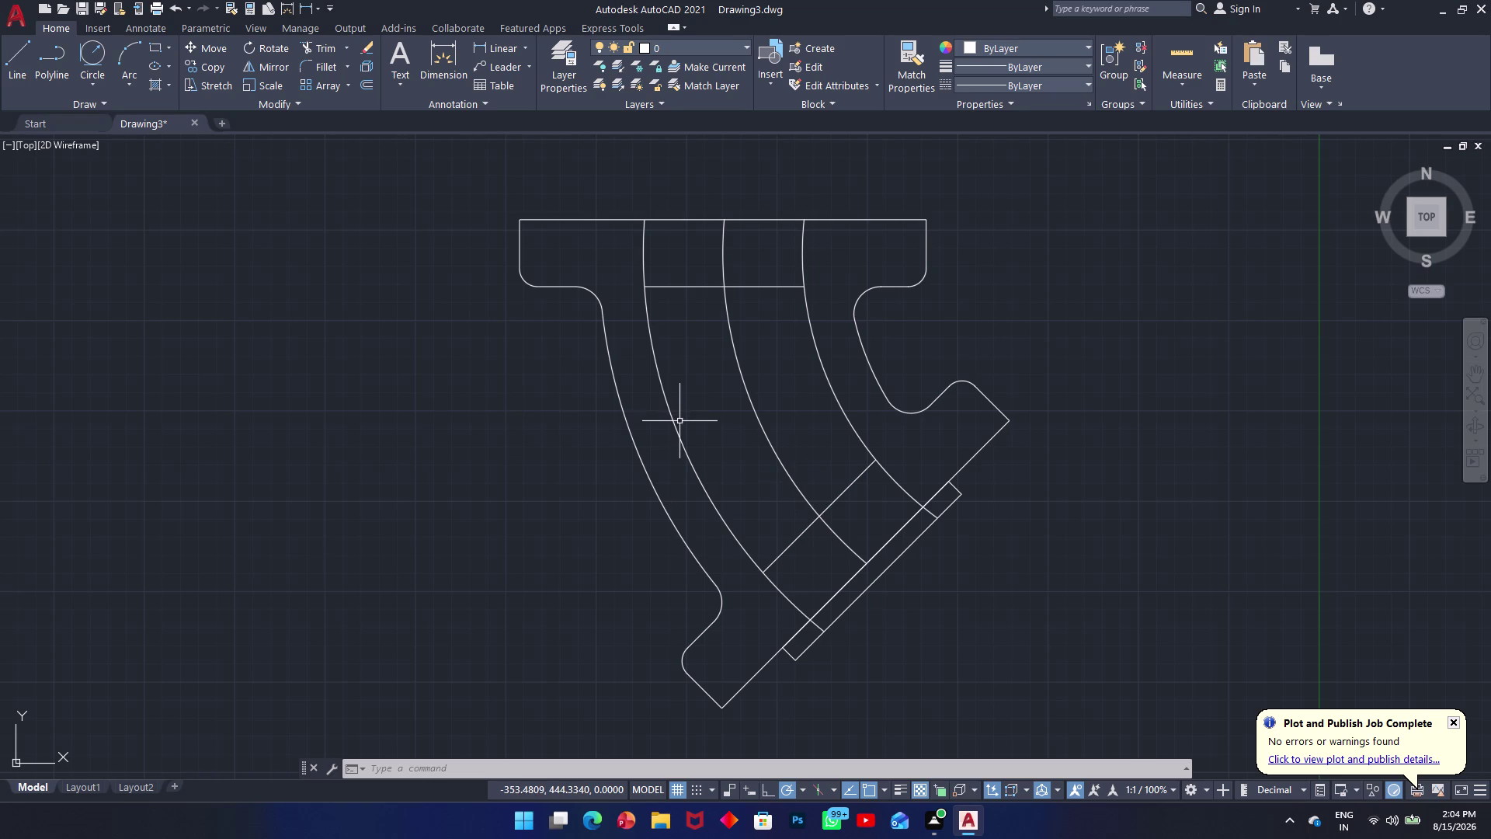
middle_drag(666, 419, 752, 597)
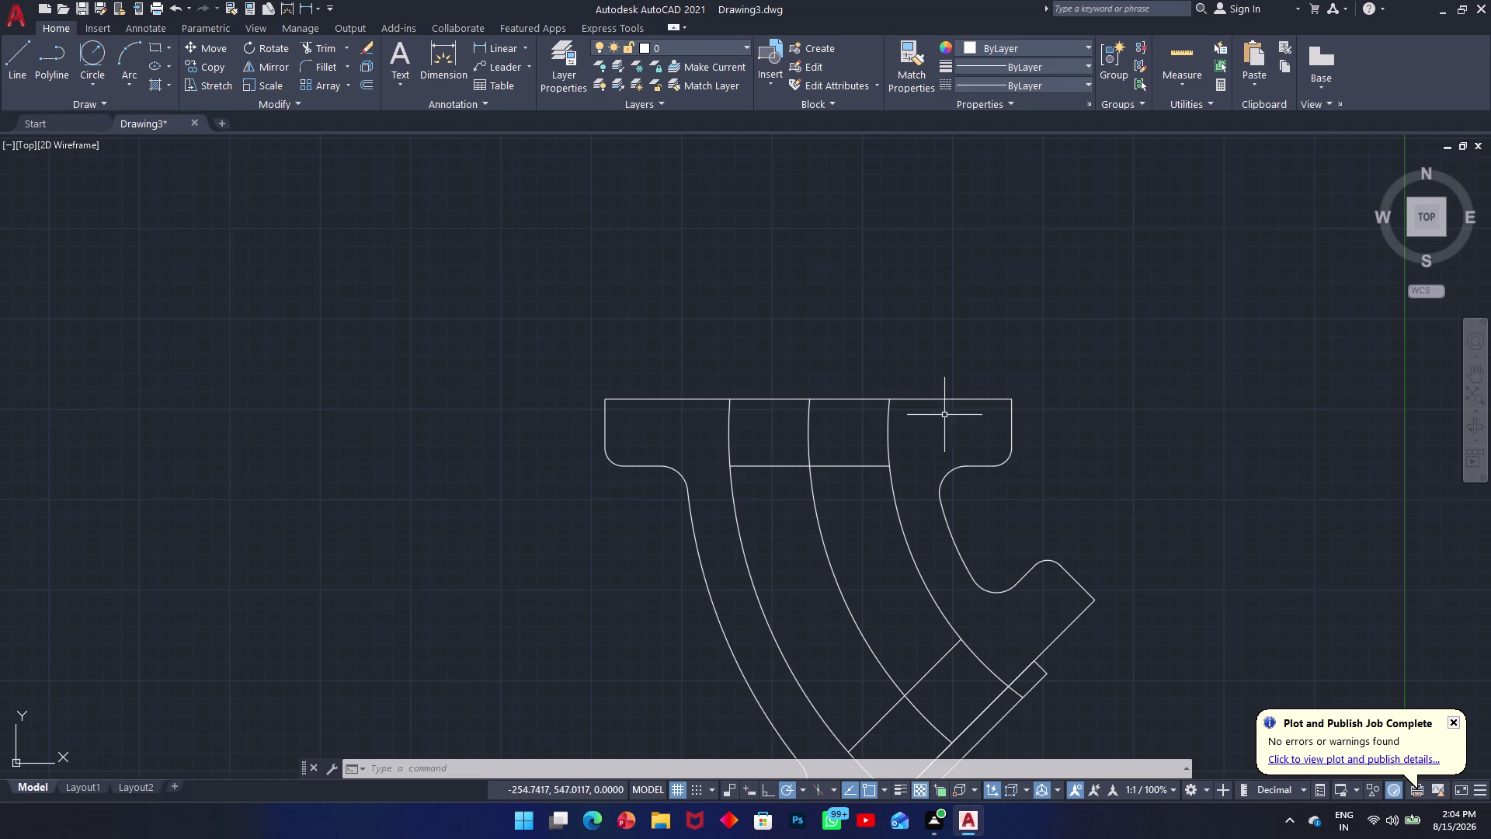
middle_drag(861, 603, 797, 406)
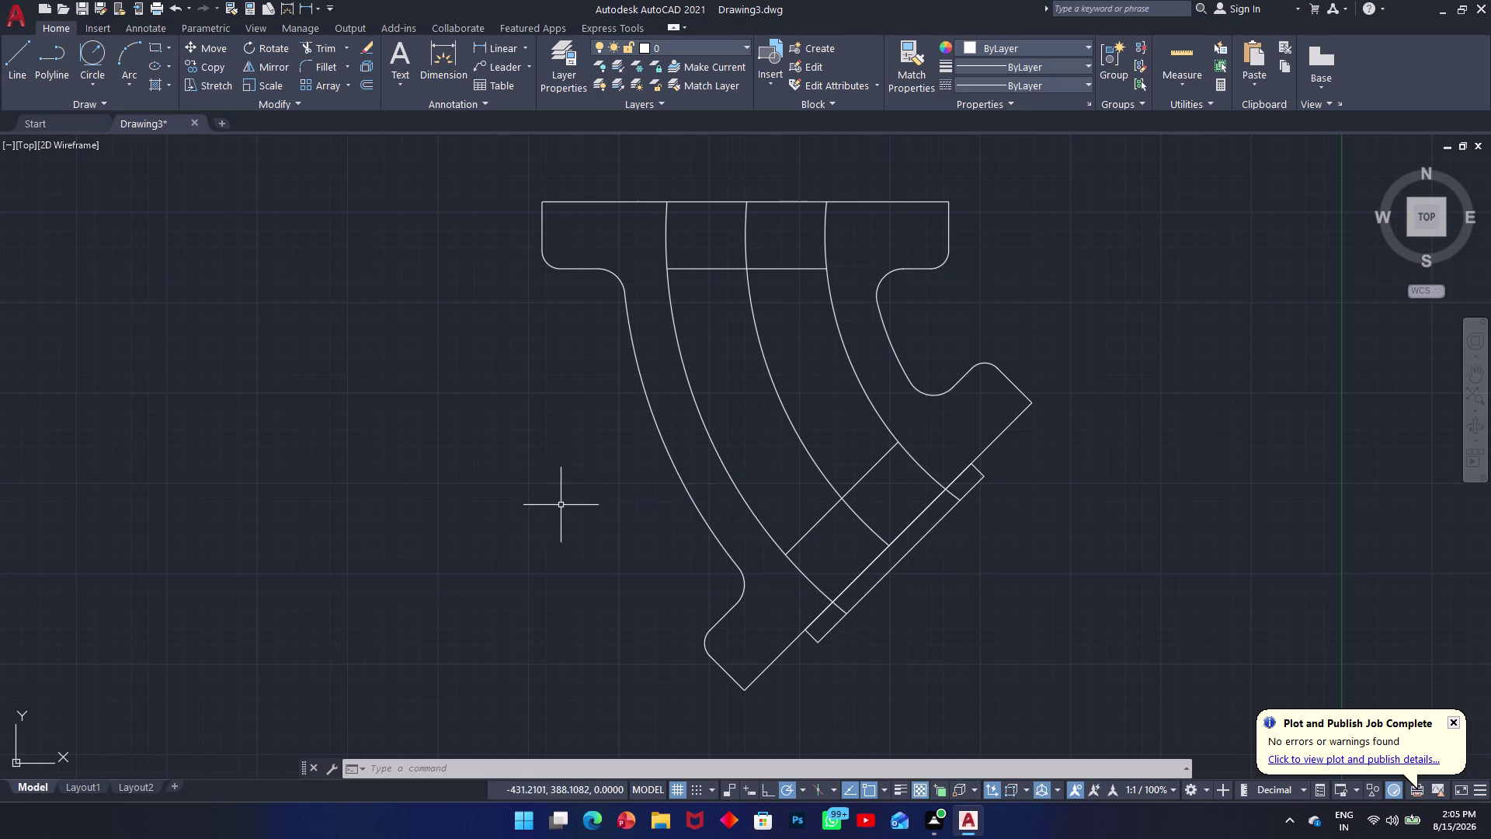
Load the ACAD_ISO02W100 dash linetype and make it current.
key(l)
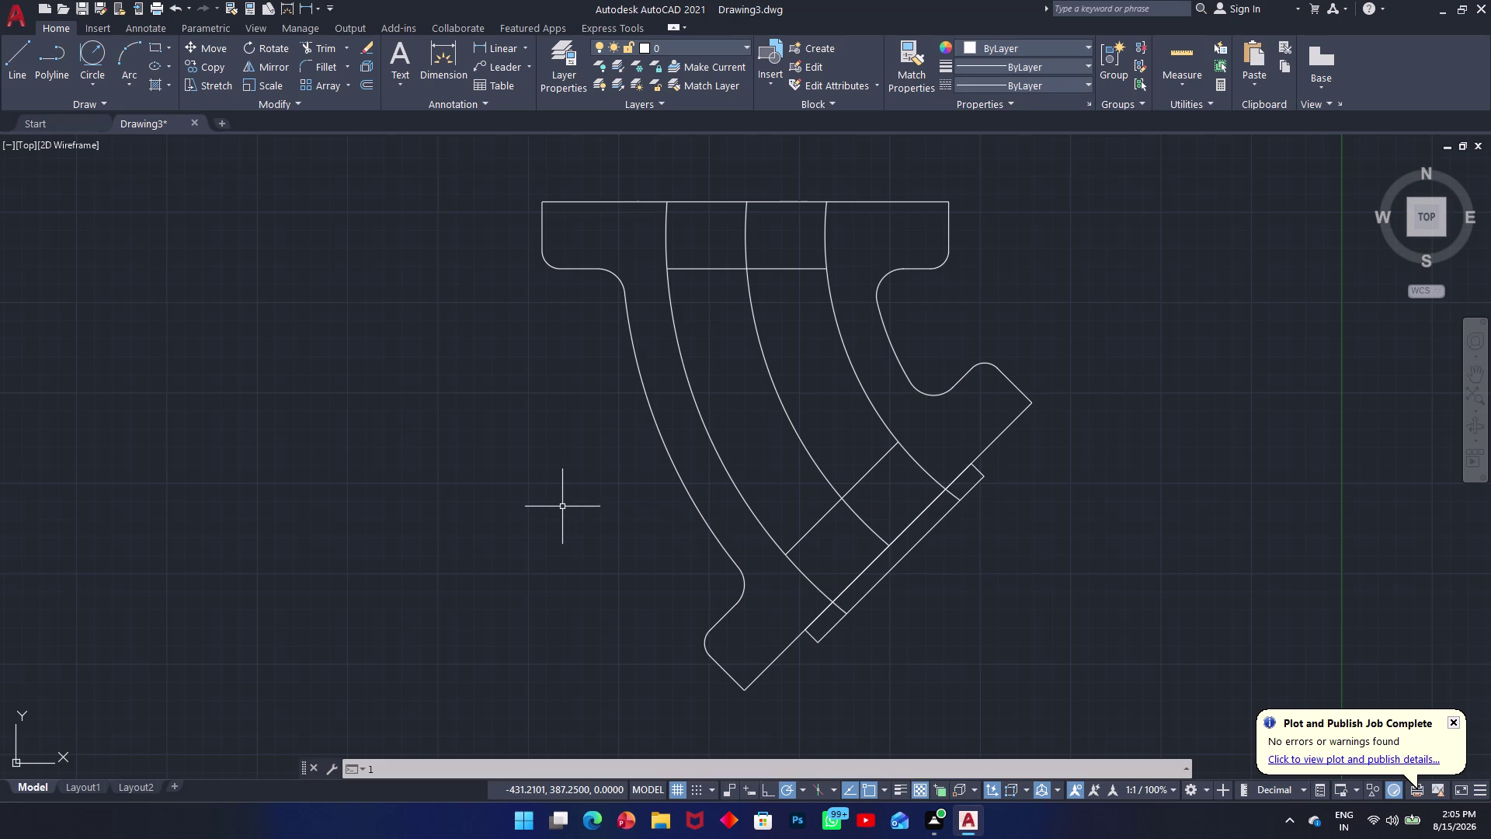
key(t)
key(space)
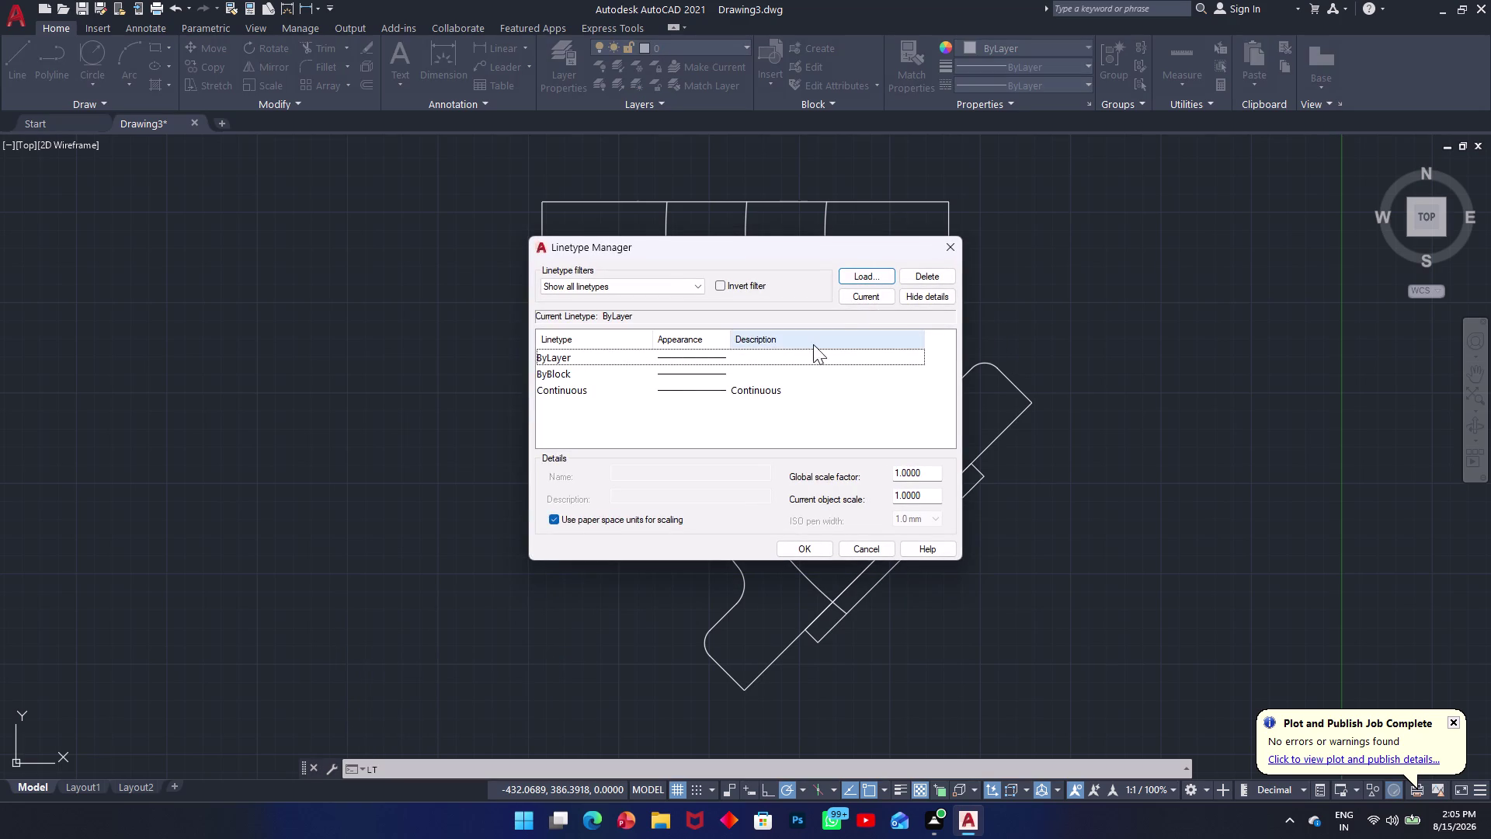
click(868, 286)
click(870, 275)
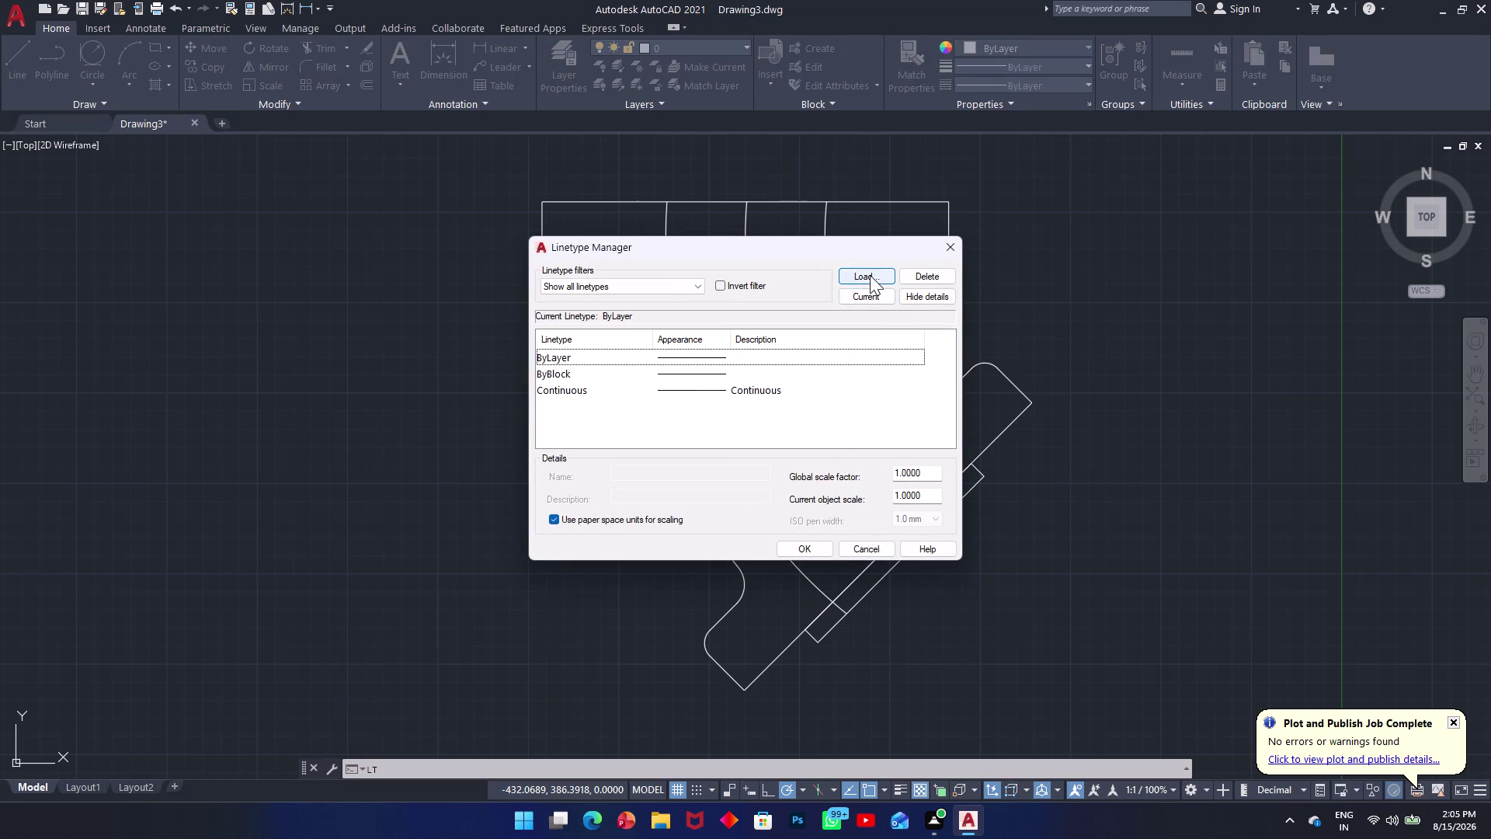
click(740, 382)
click(755, 378)
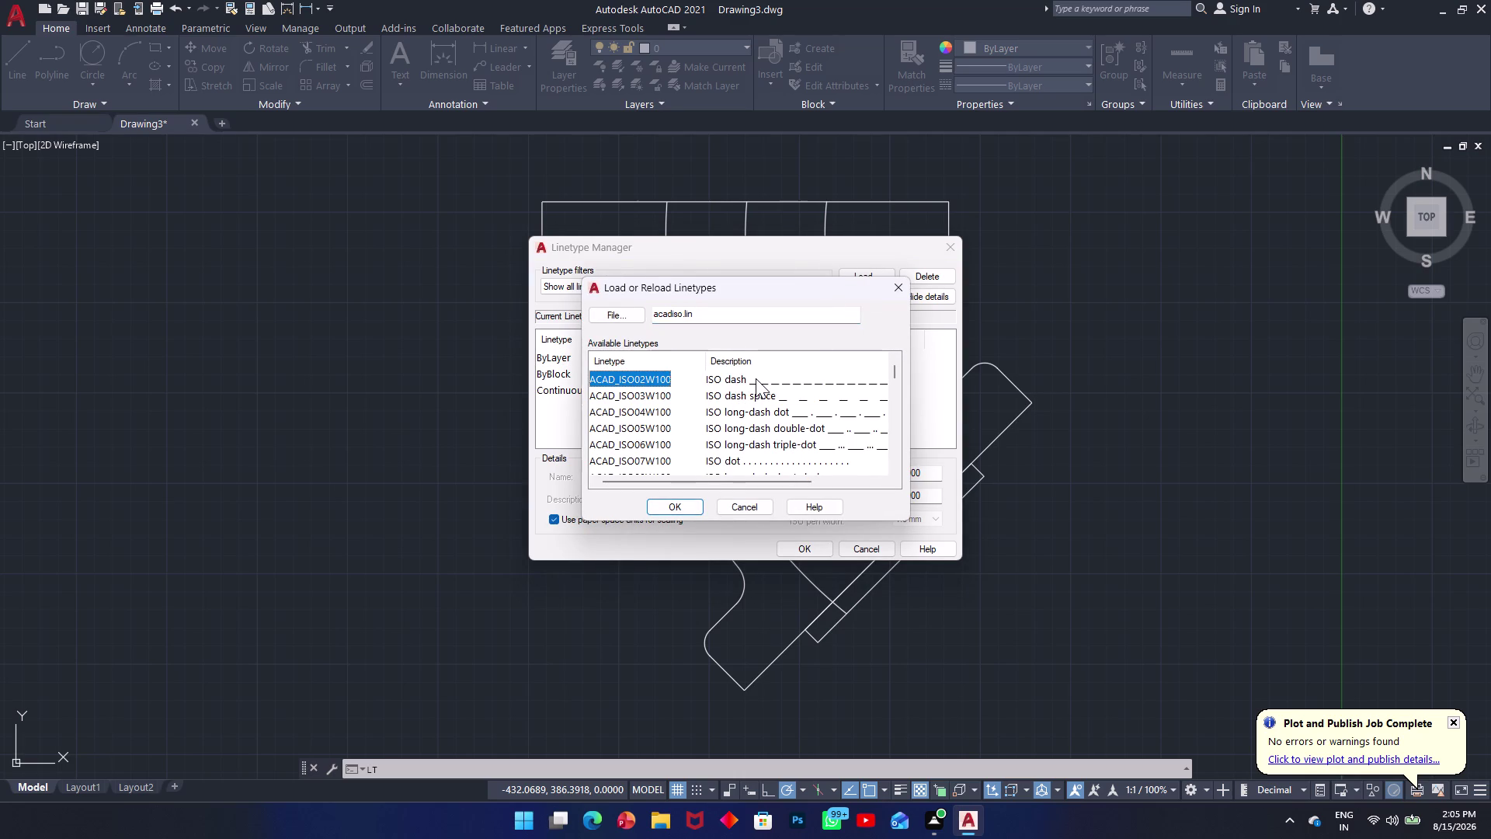
click(688, 514)
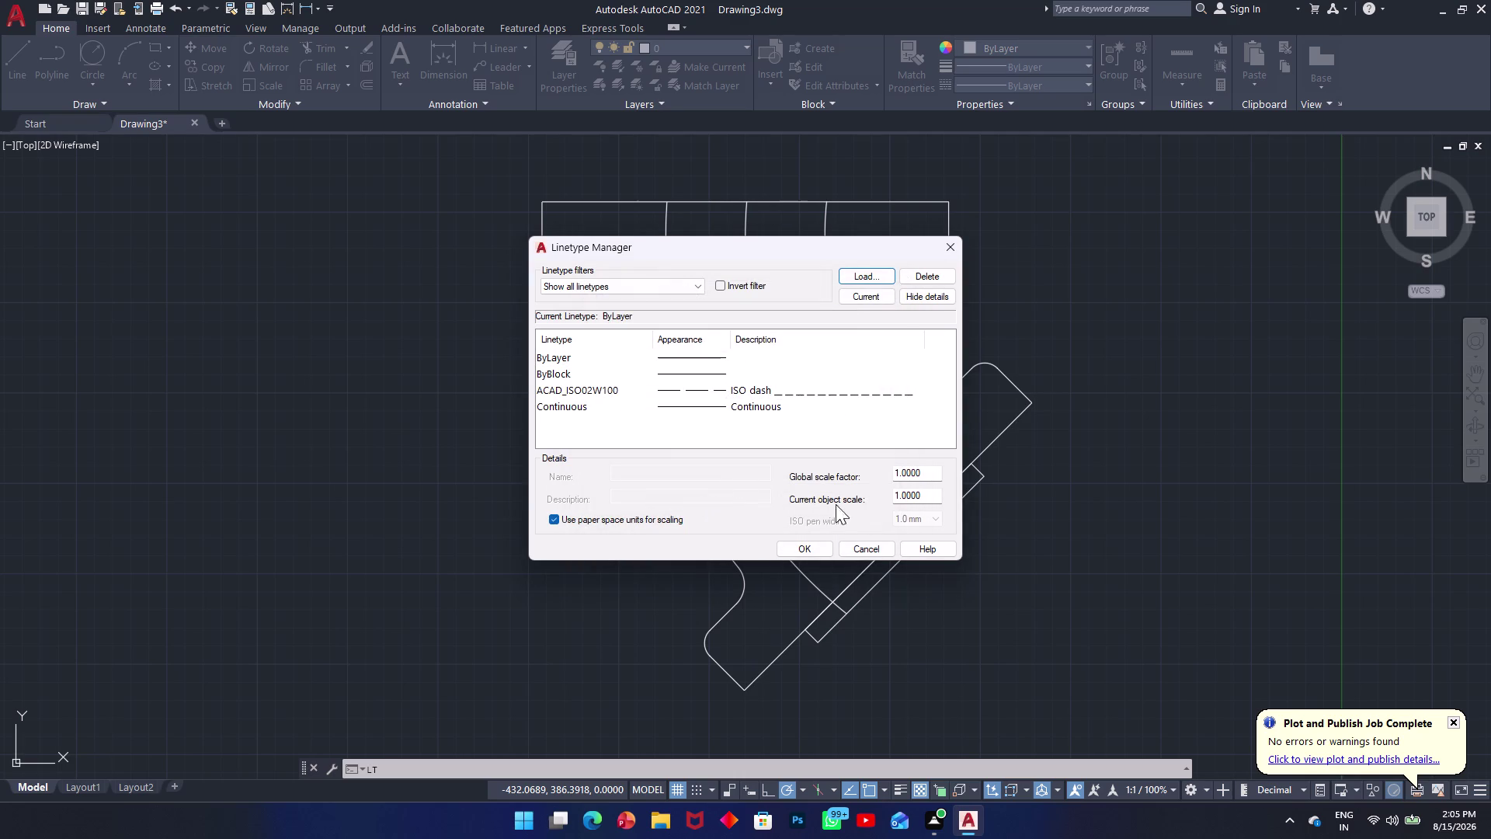
click(865, 301)
click(847, 347)
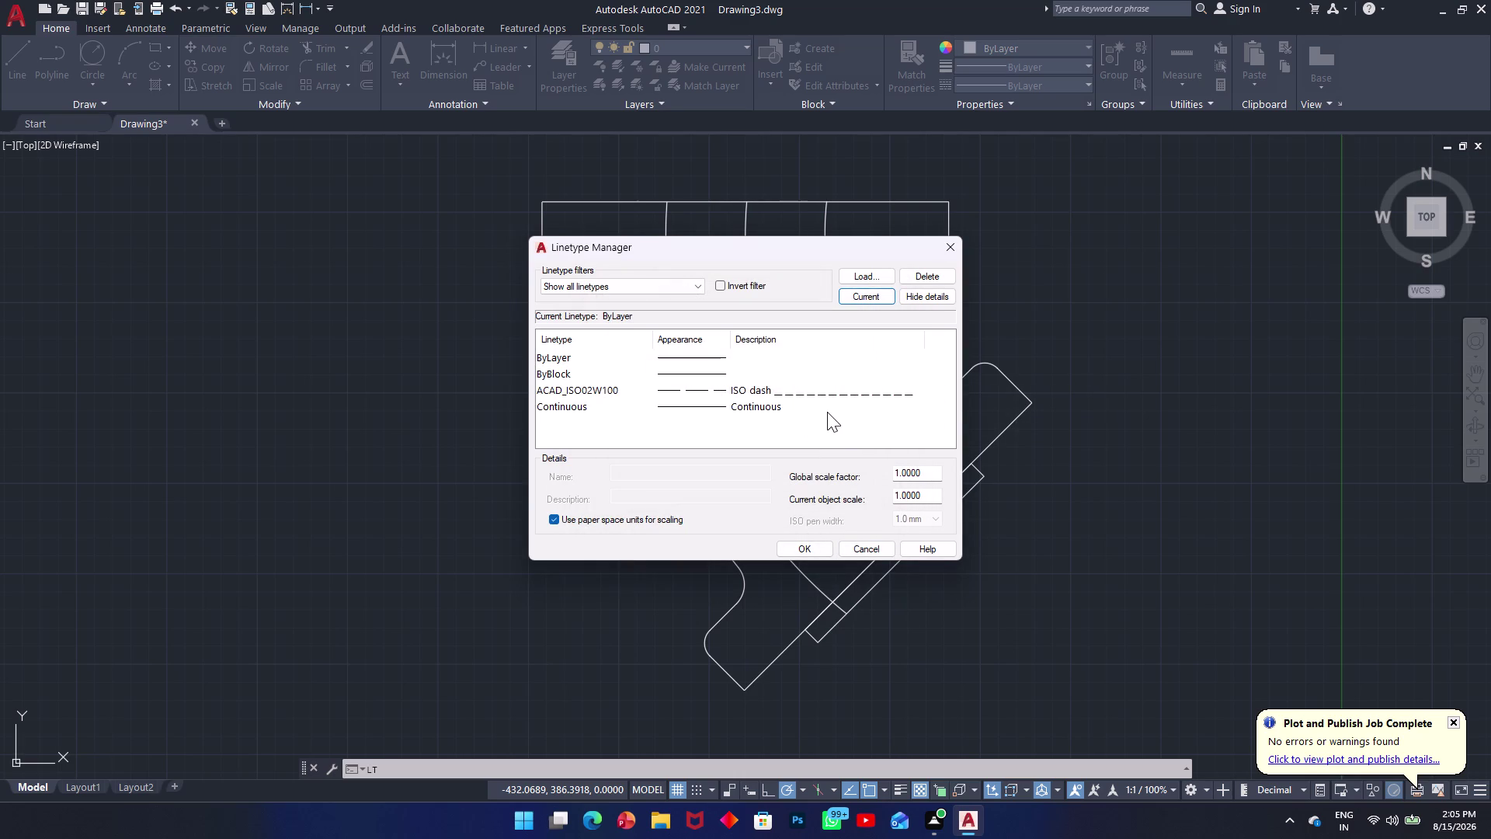
click(829, 397)
click(870, 302)
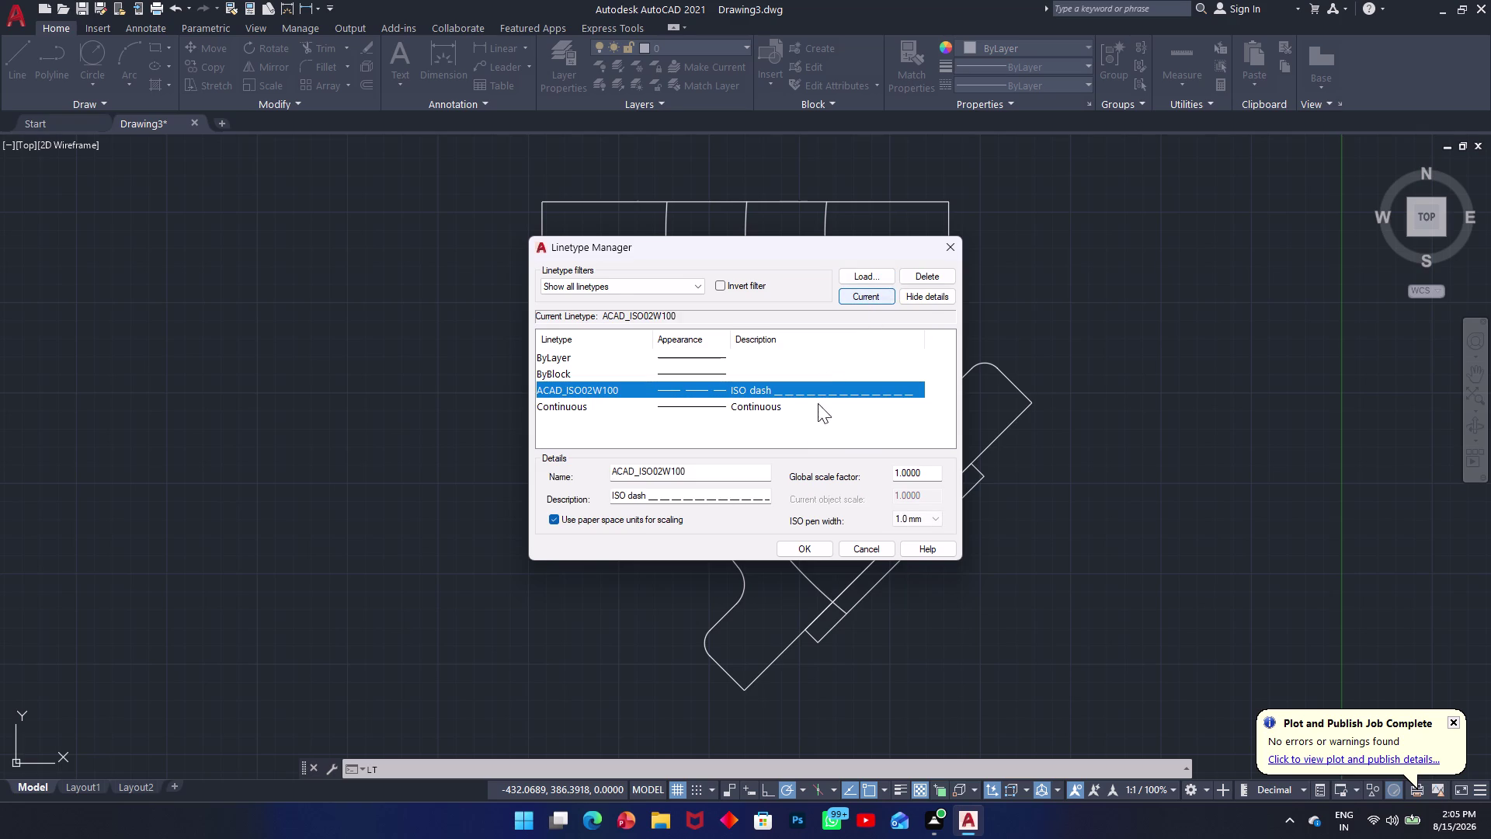
click(796, 548)
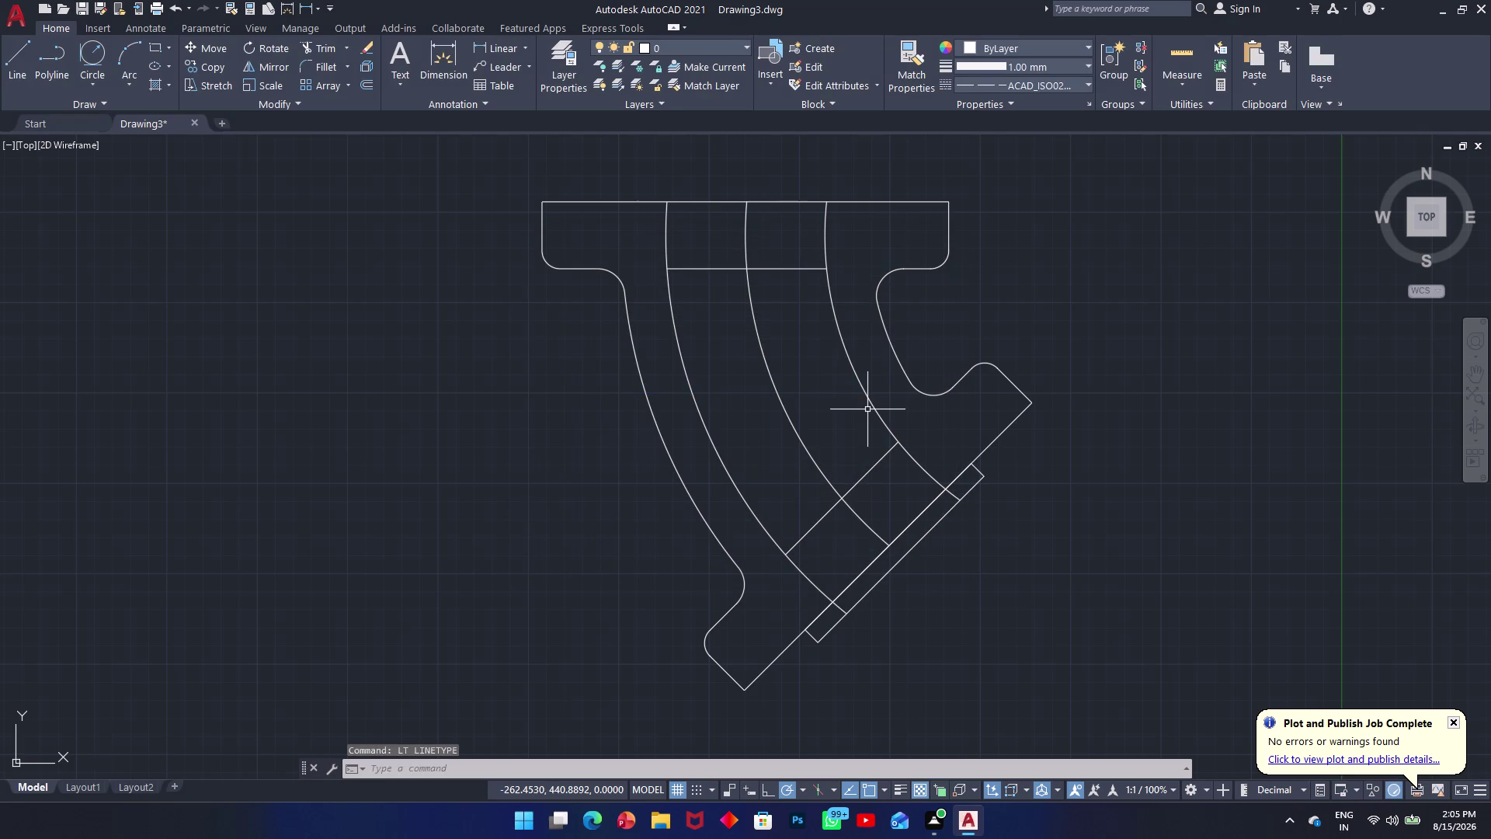
text(l)
key(space)
click(1207, 304)
click(1227, 492)
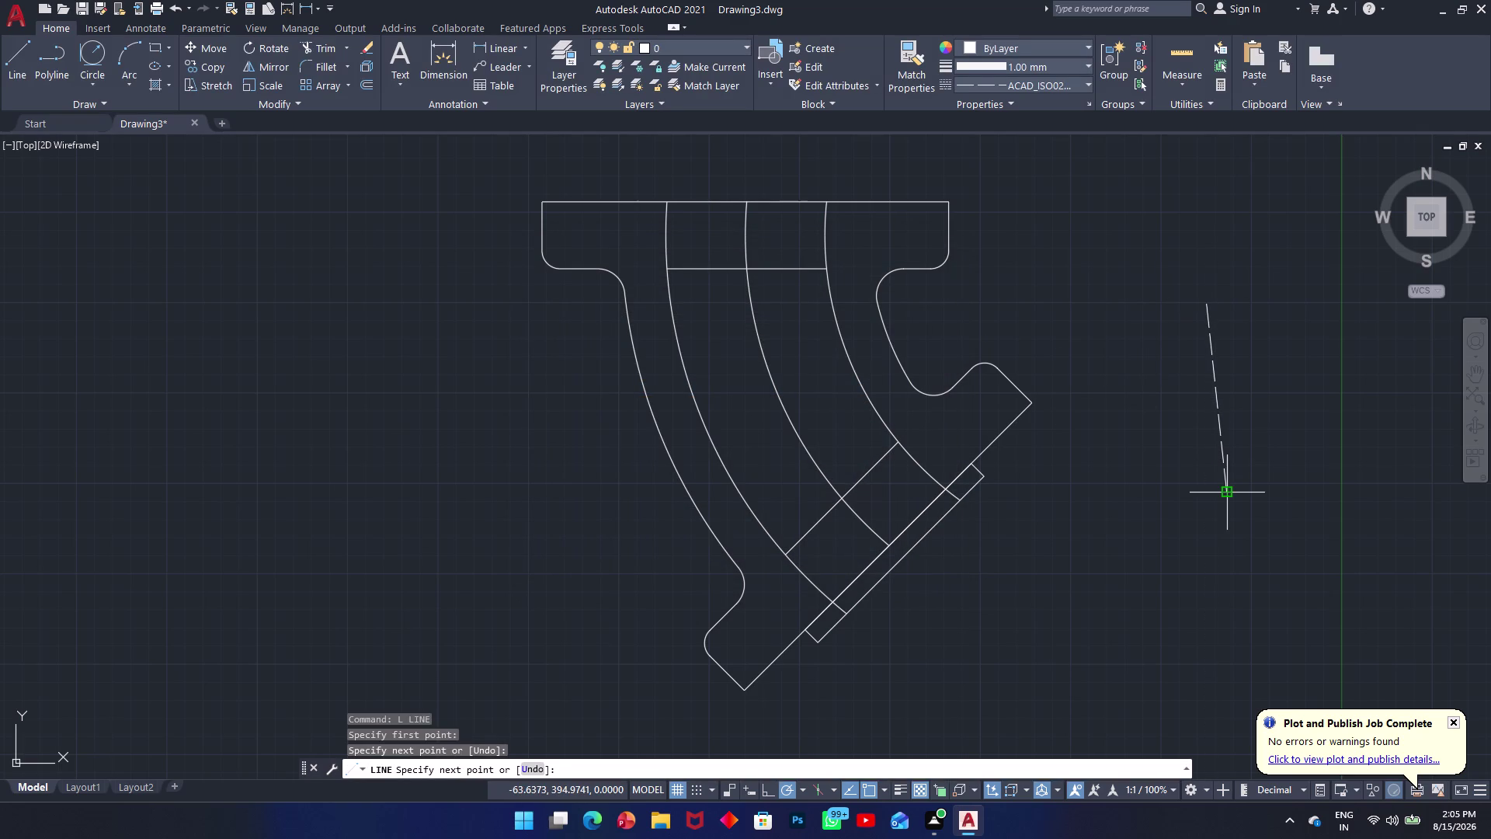
key(Escape)
text(ma)
key(space)
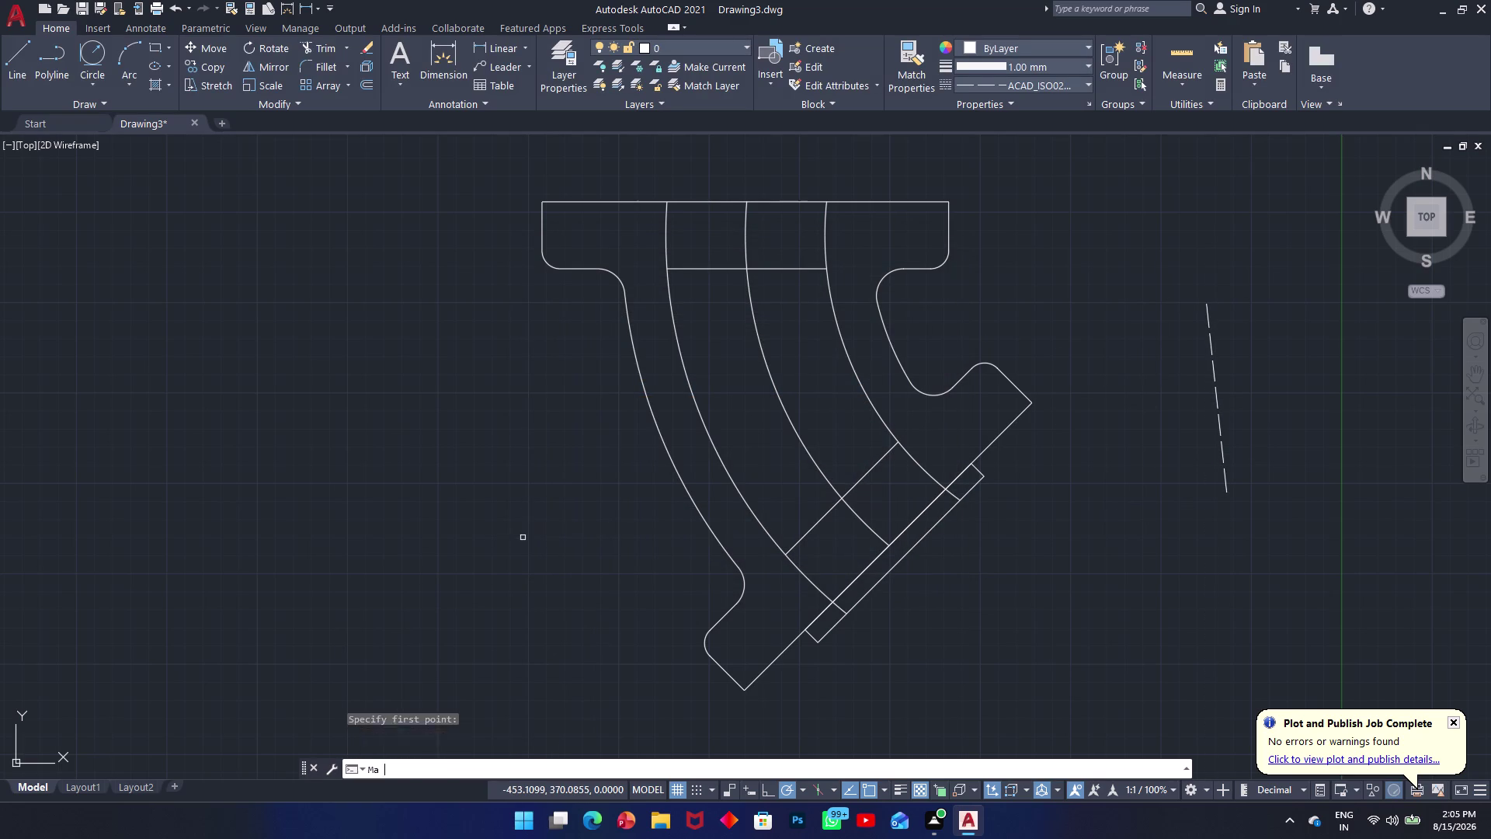
click(1213, 366)
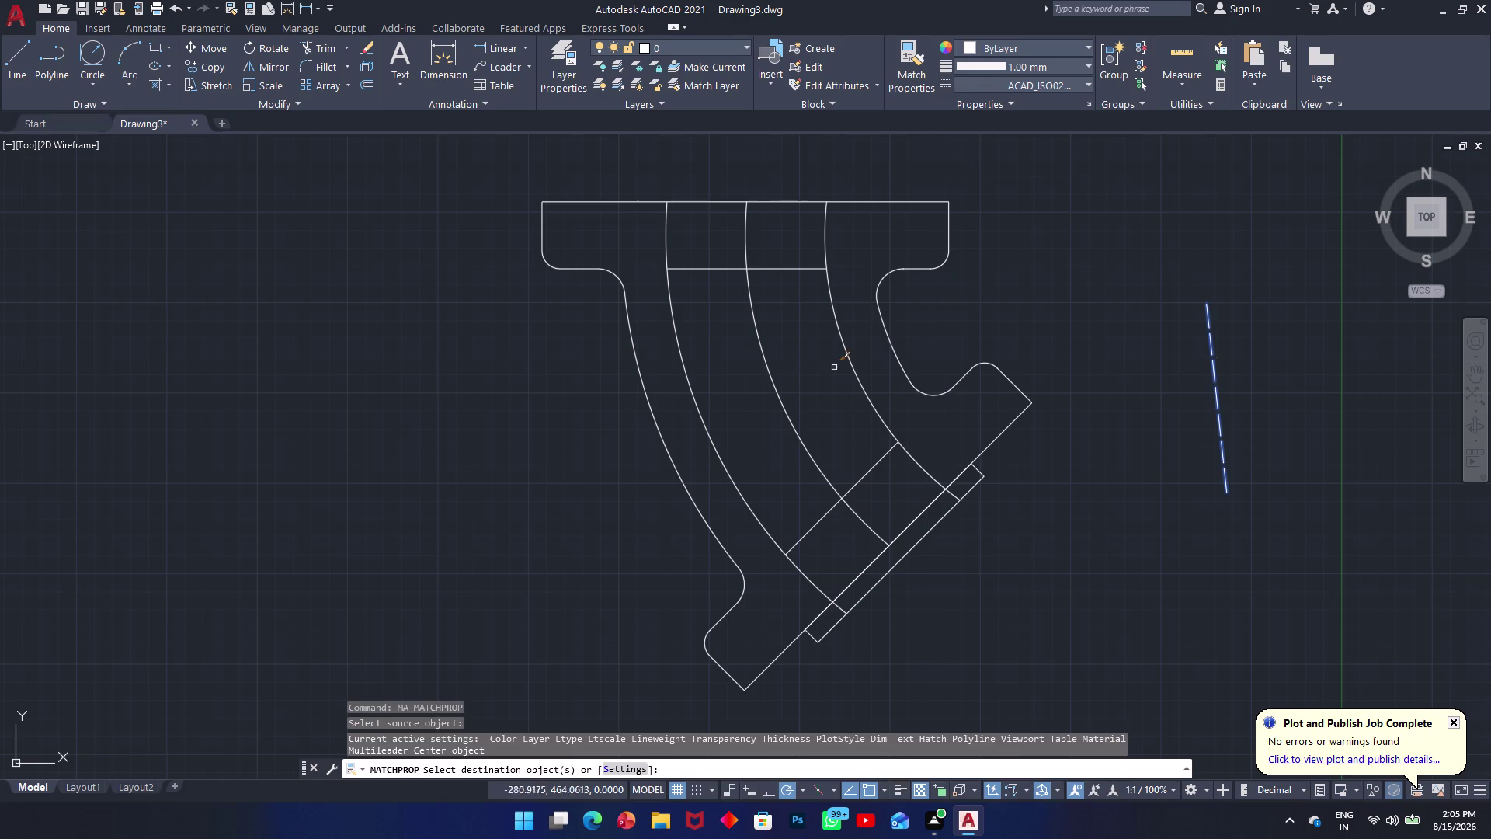
click(770, 365)
click(760, 376)
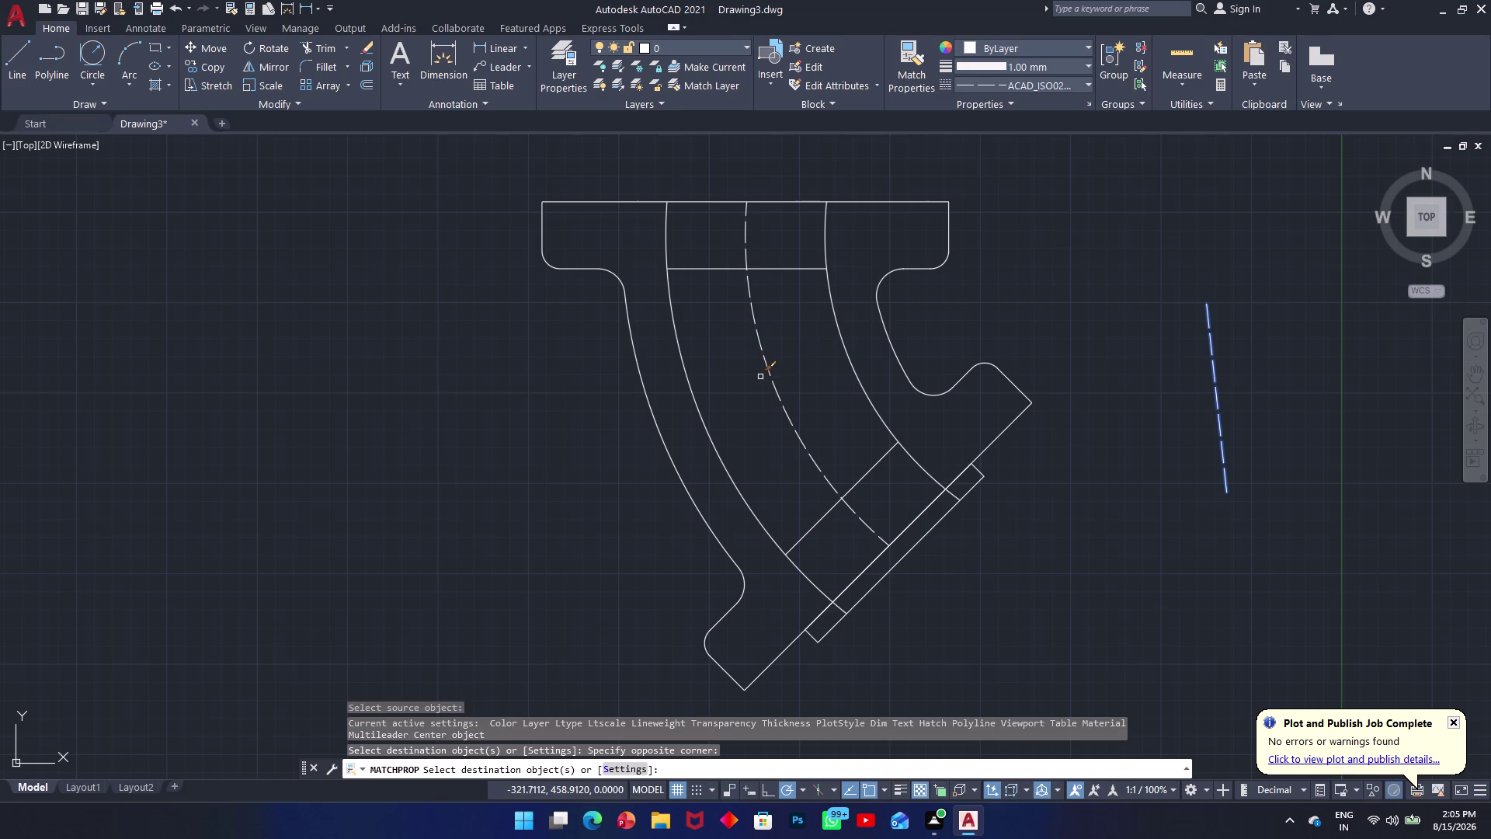
key(space)
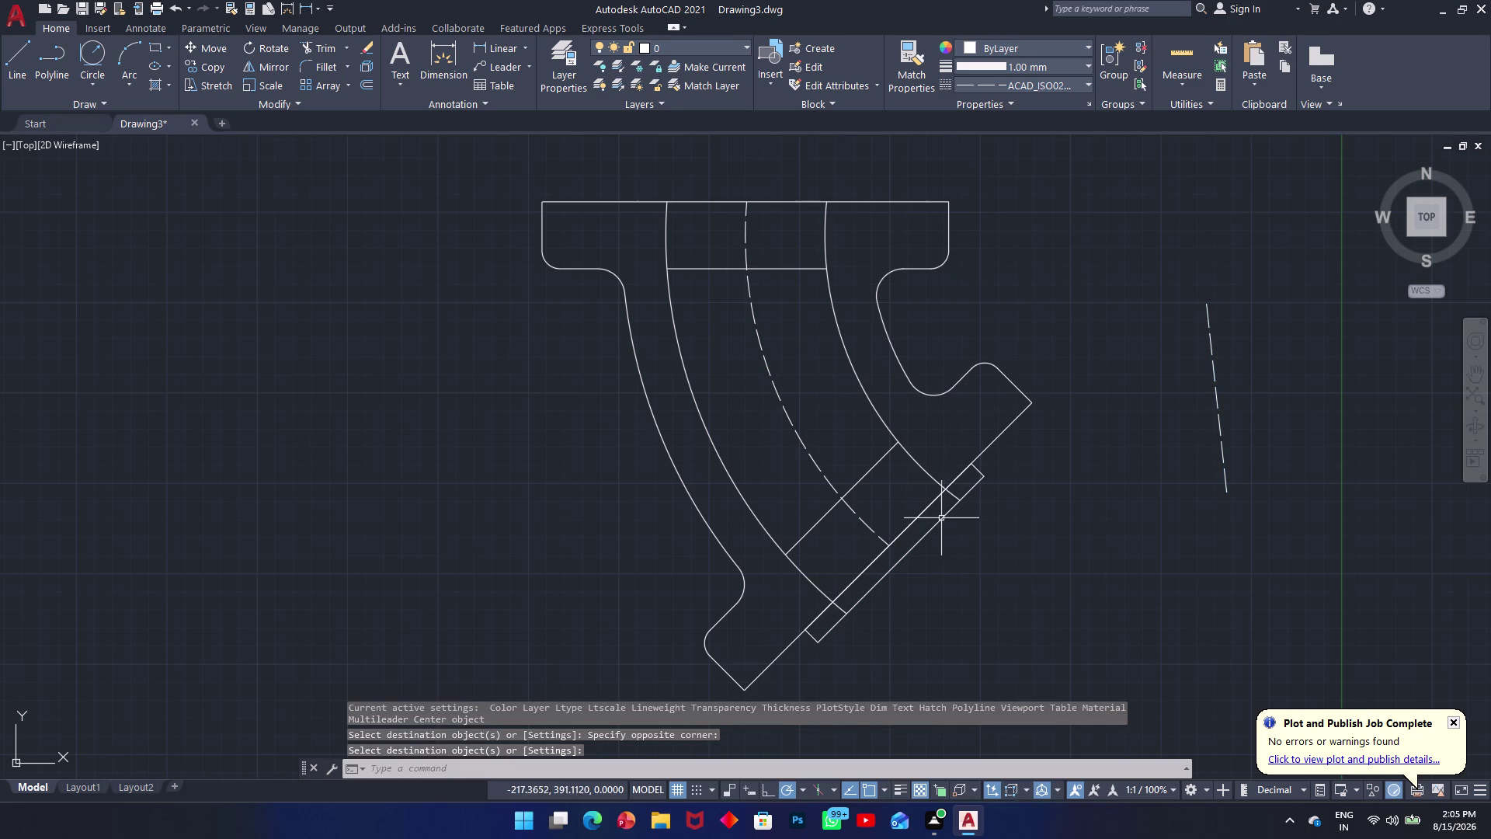
key(space)
click(1217, 390)
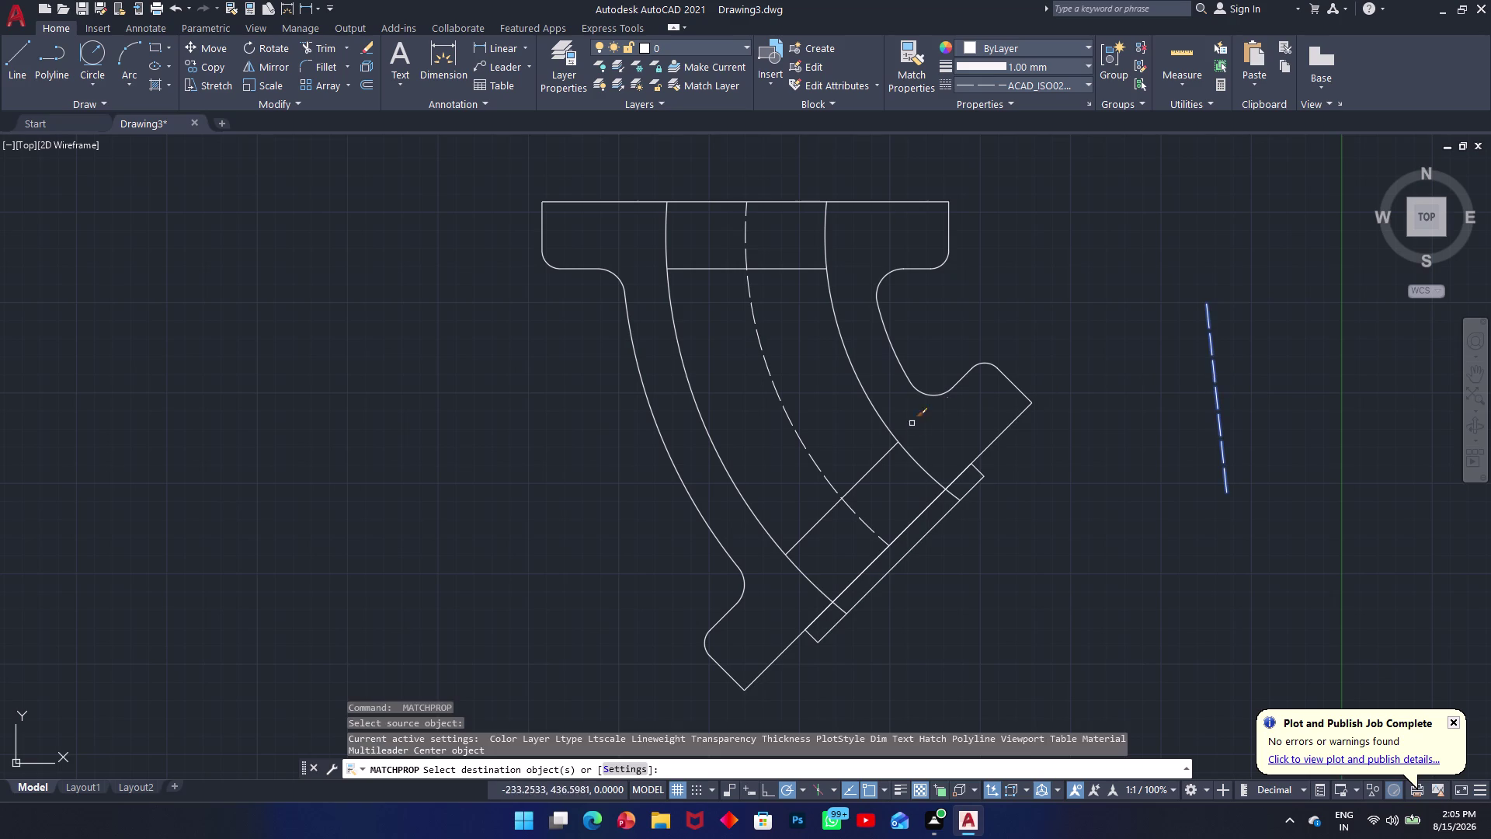
click(872, 466)
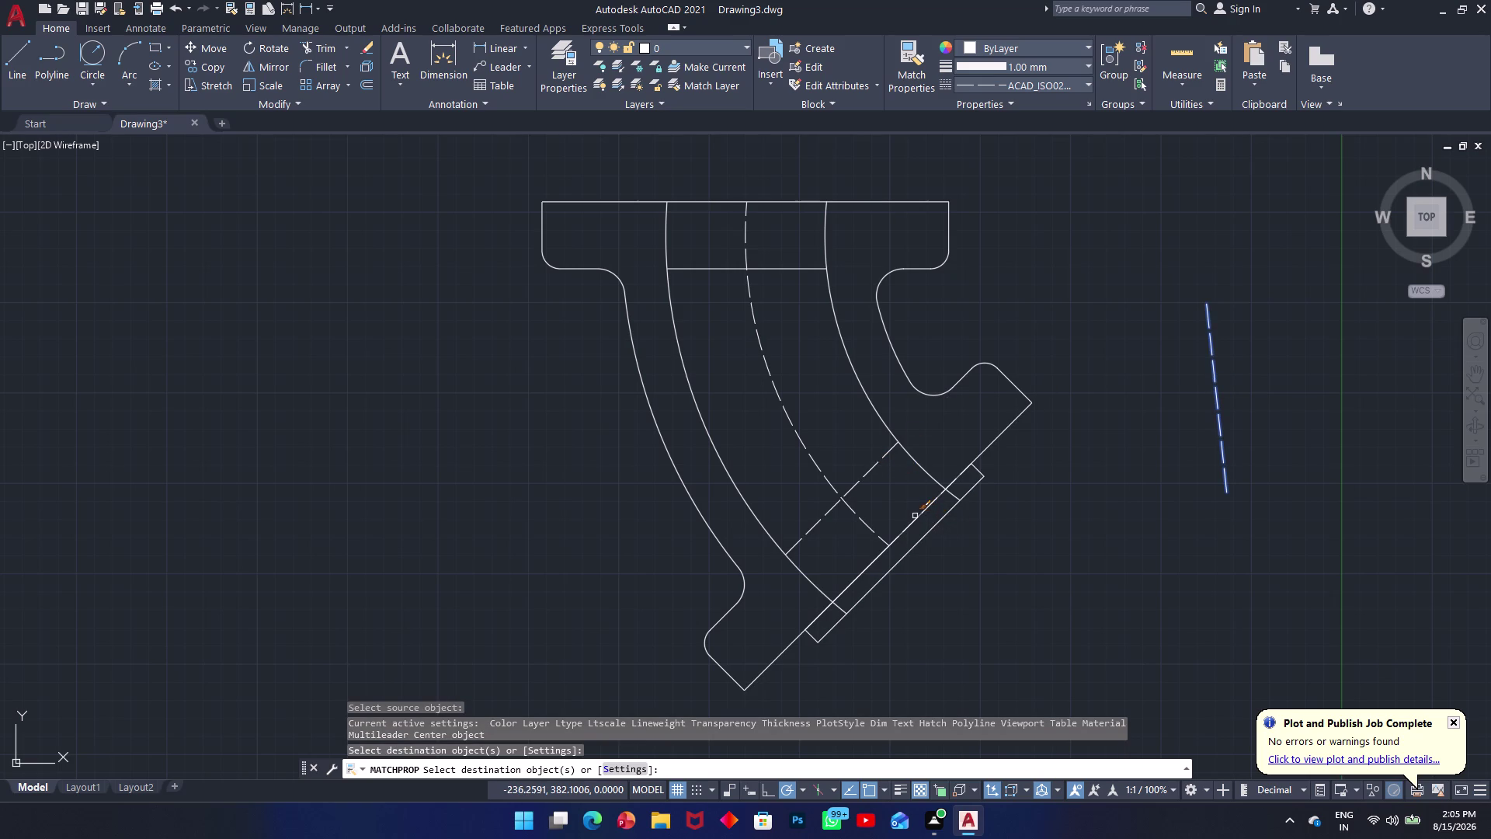
click(914, 515)
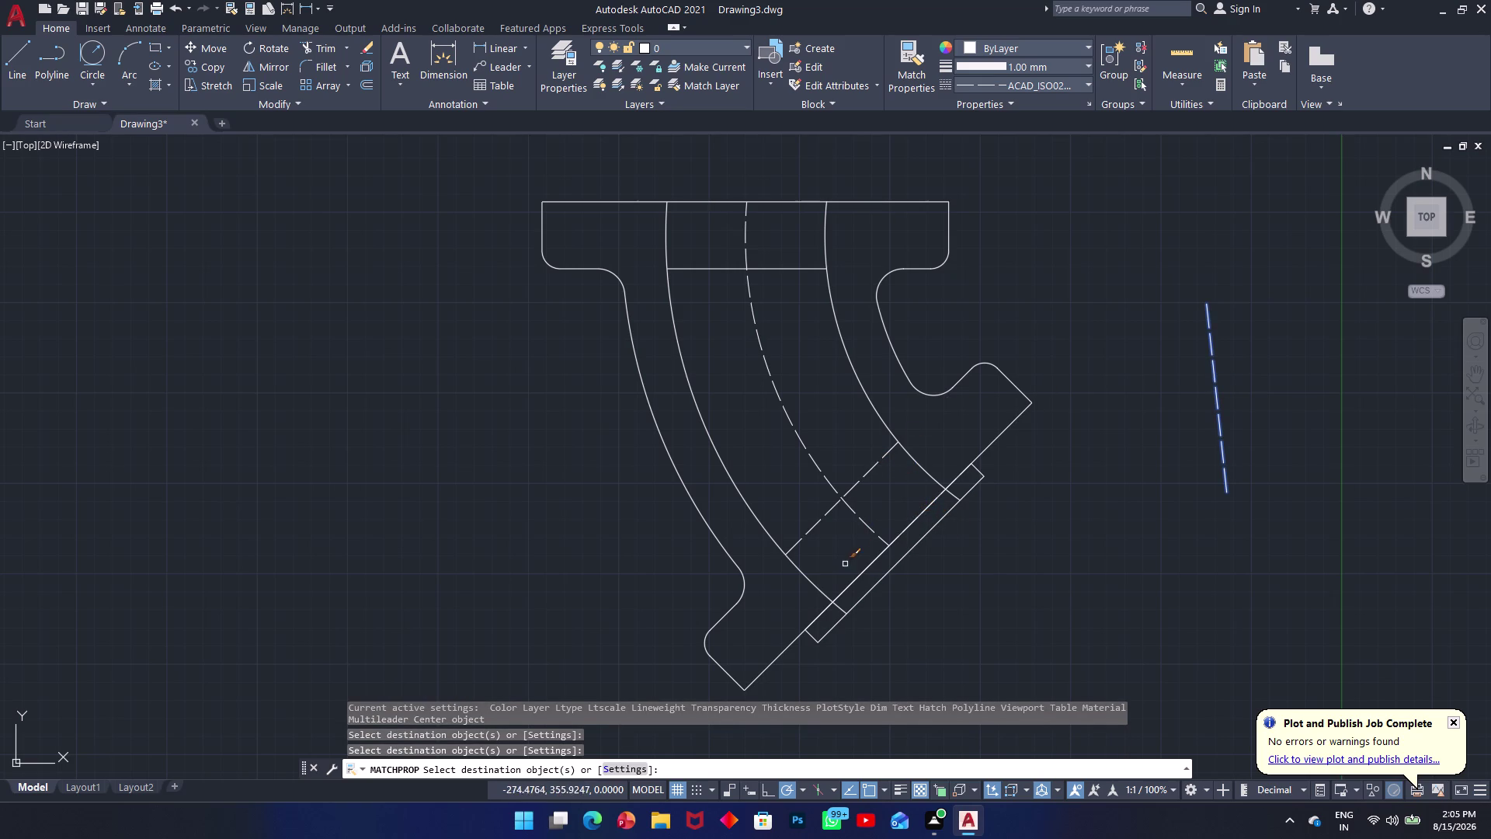
click(860, 576)
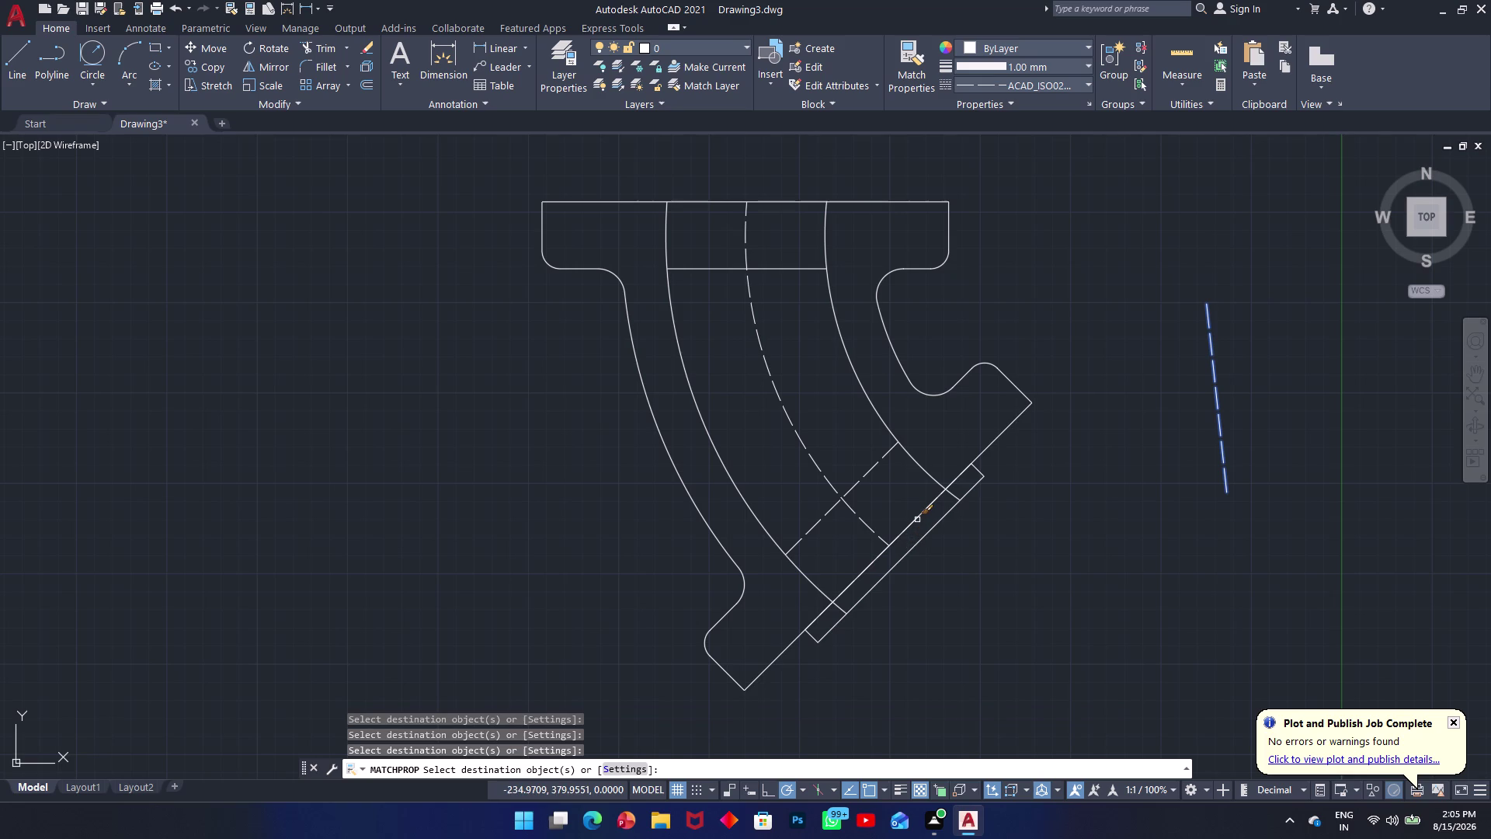
click(917, 519)
click(917, 517)
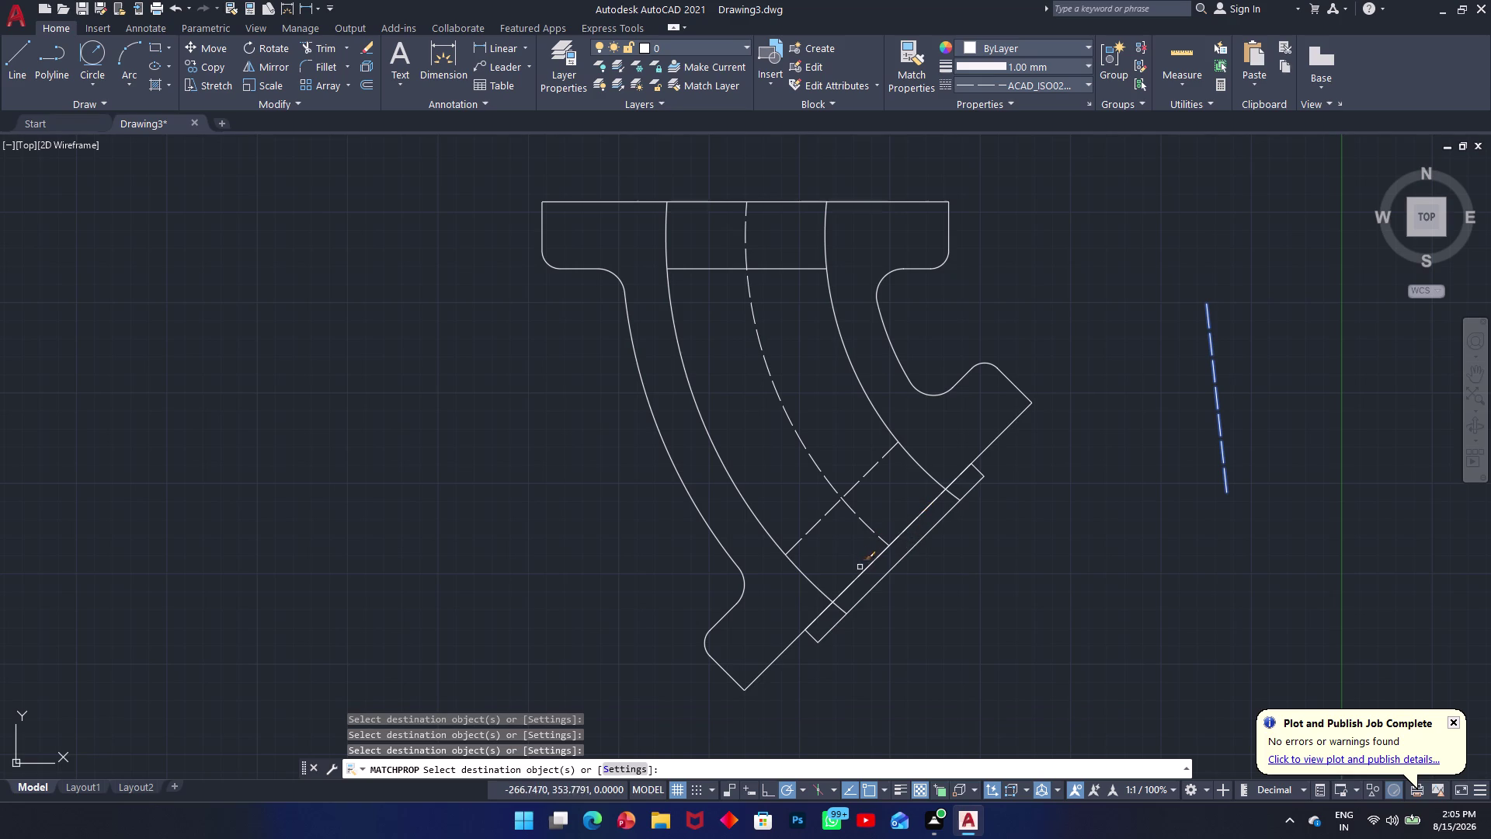
click(864, 572)
scroll(up, 3)
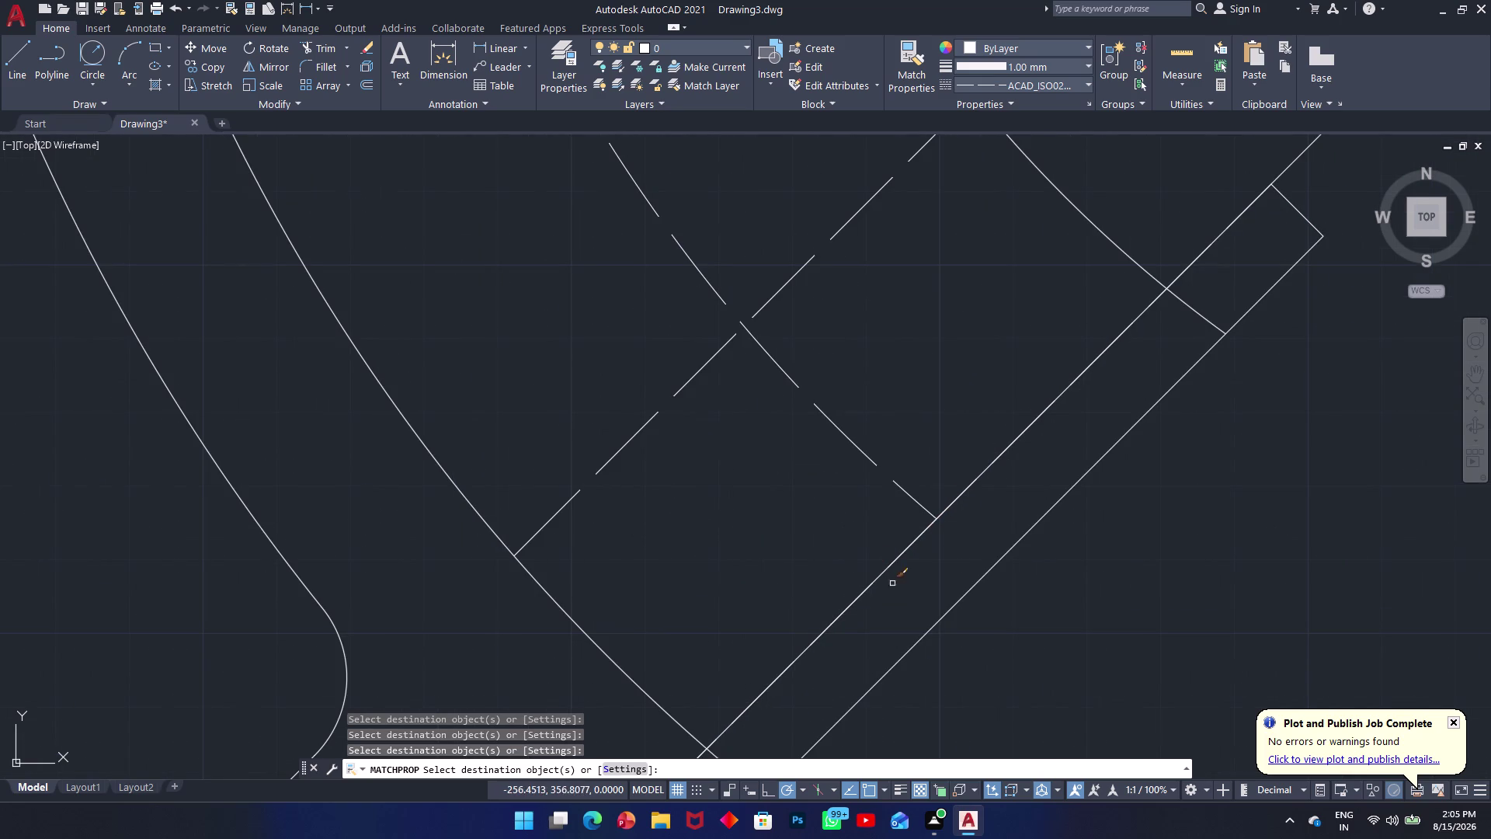
click(883, 572)
key(space)
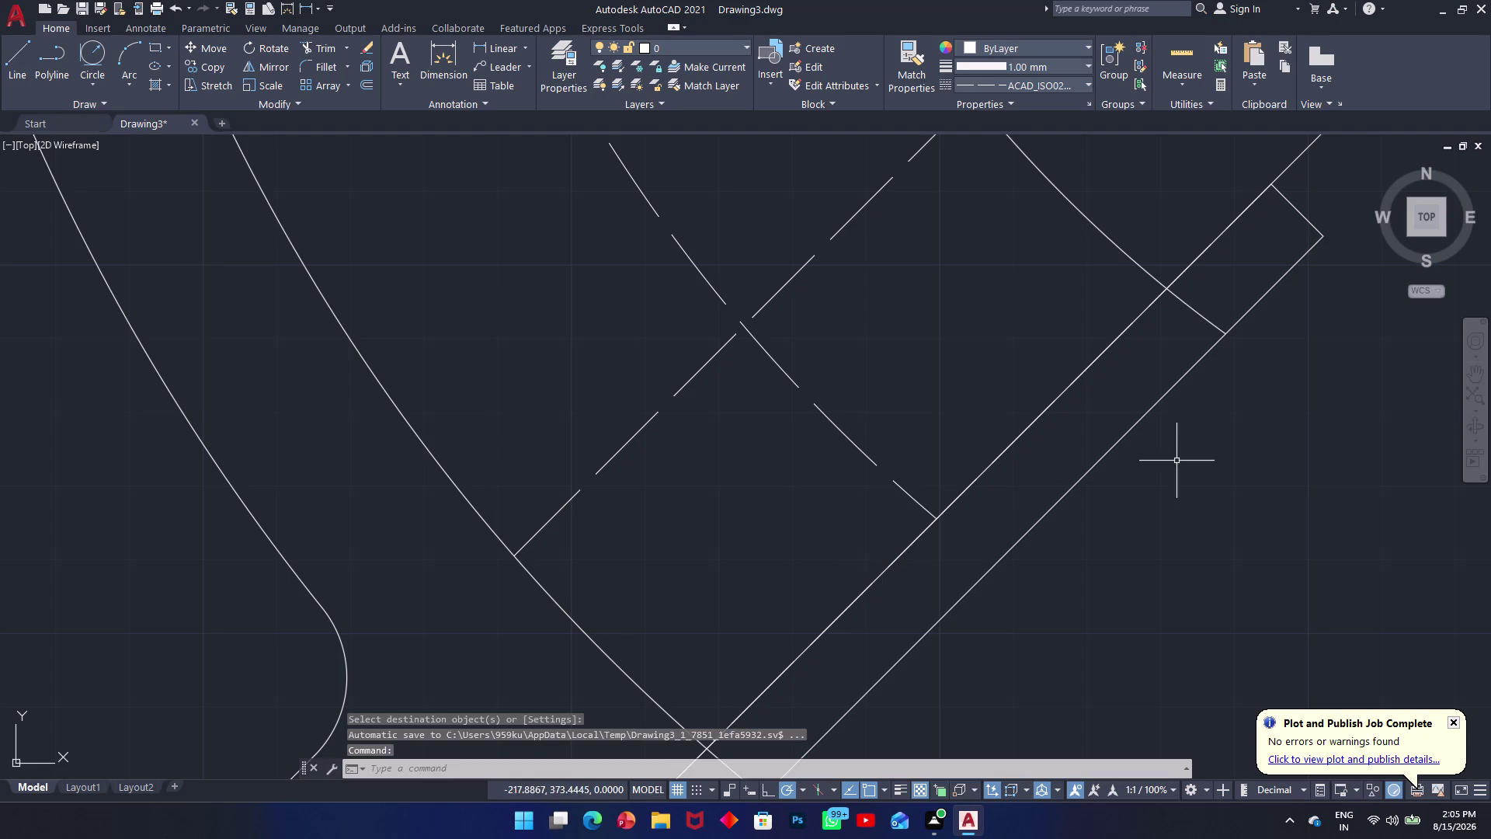
scroll(up, 3)
scroll(down, 3)
scroll(down, 3)
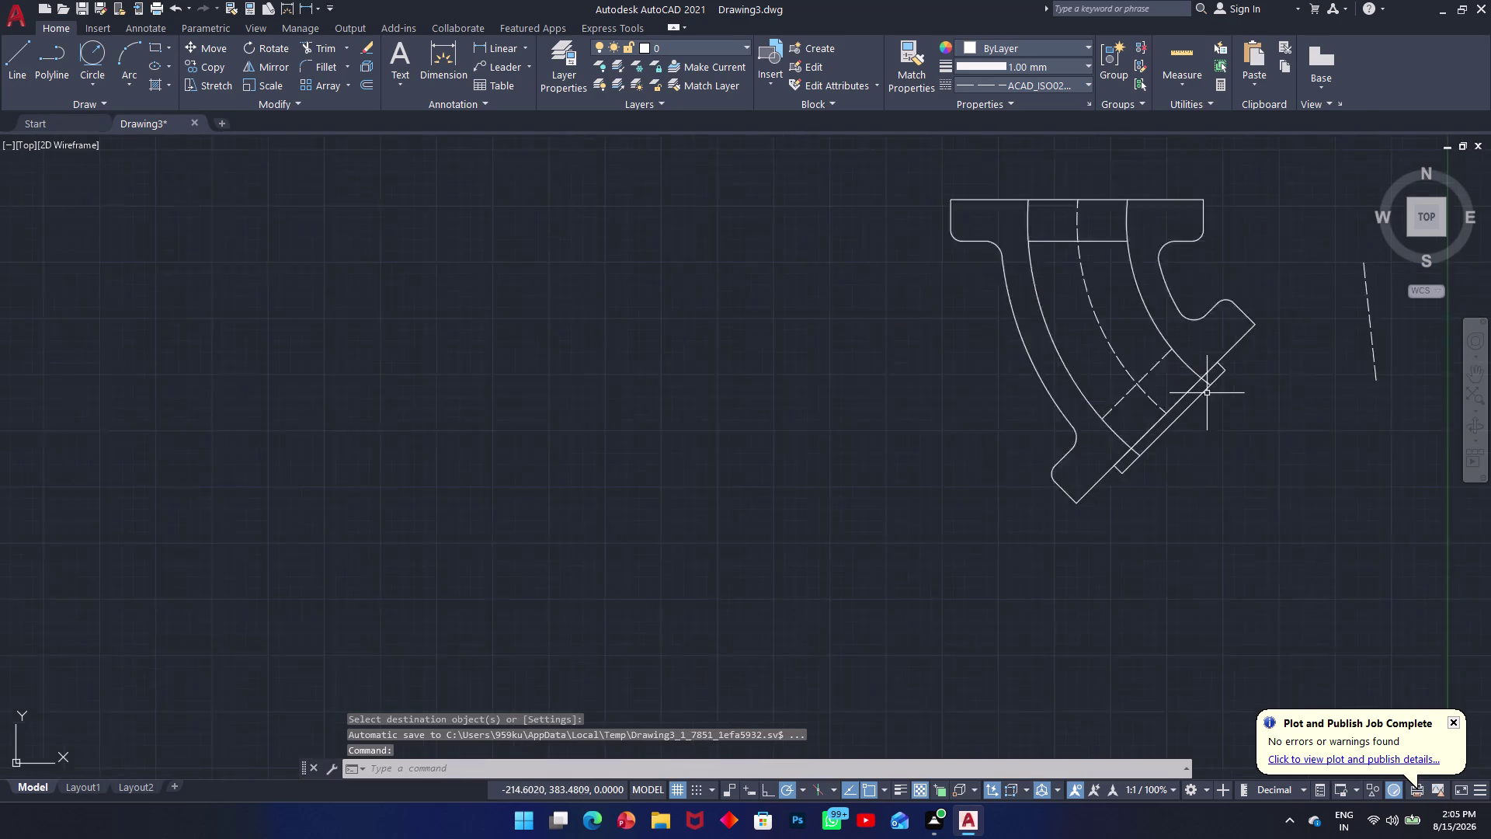
key(space)
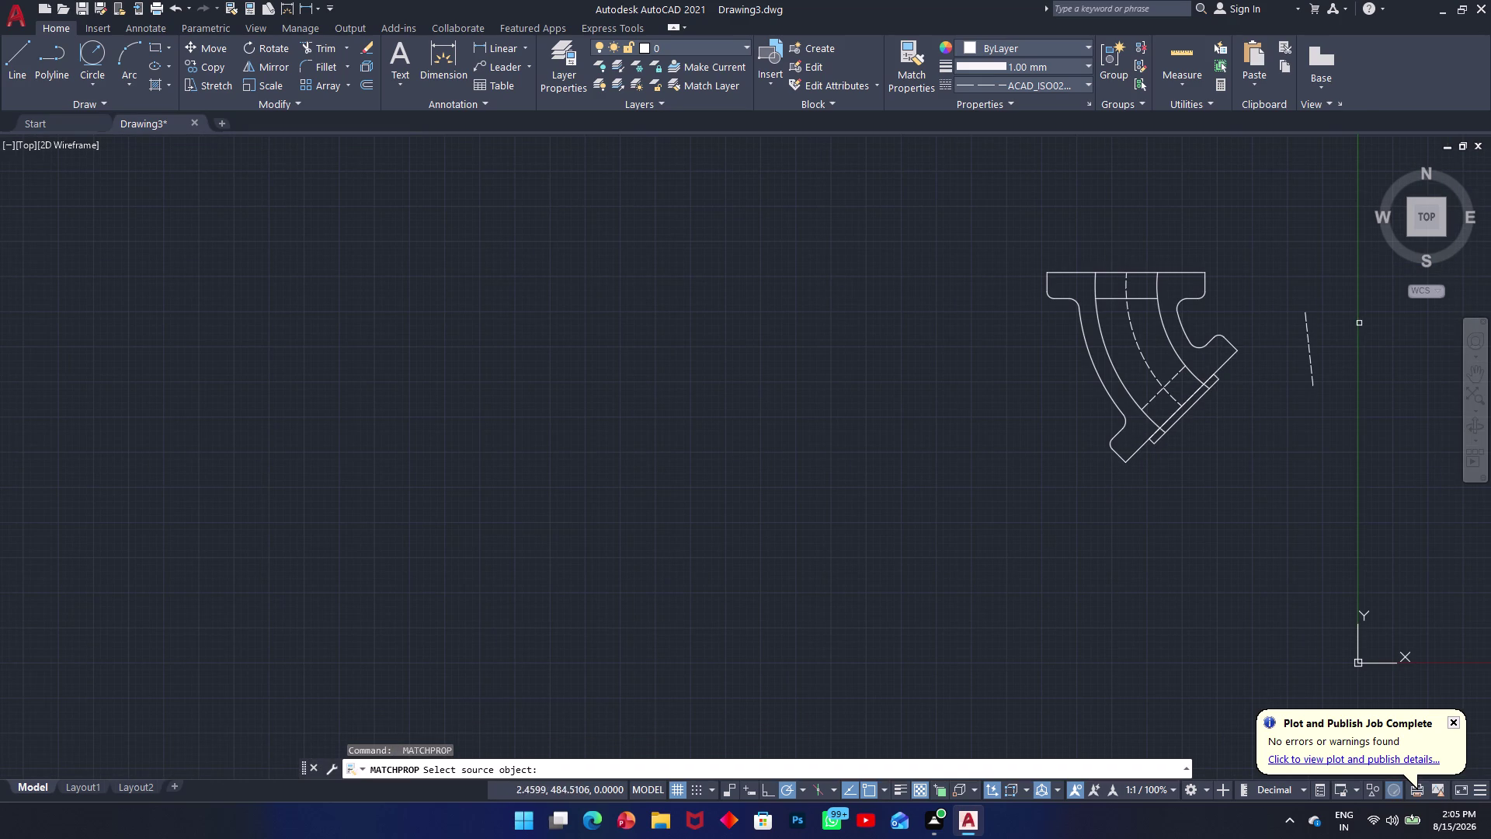
click(1310, 342)
scroll(up, 3)
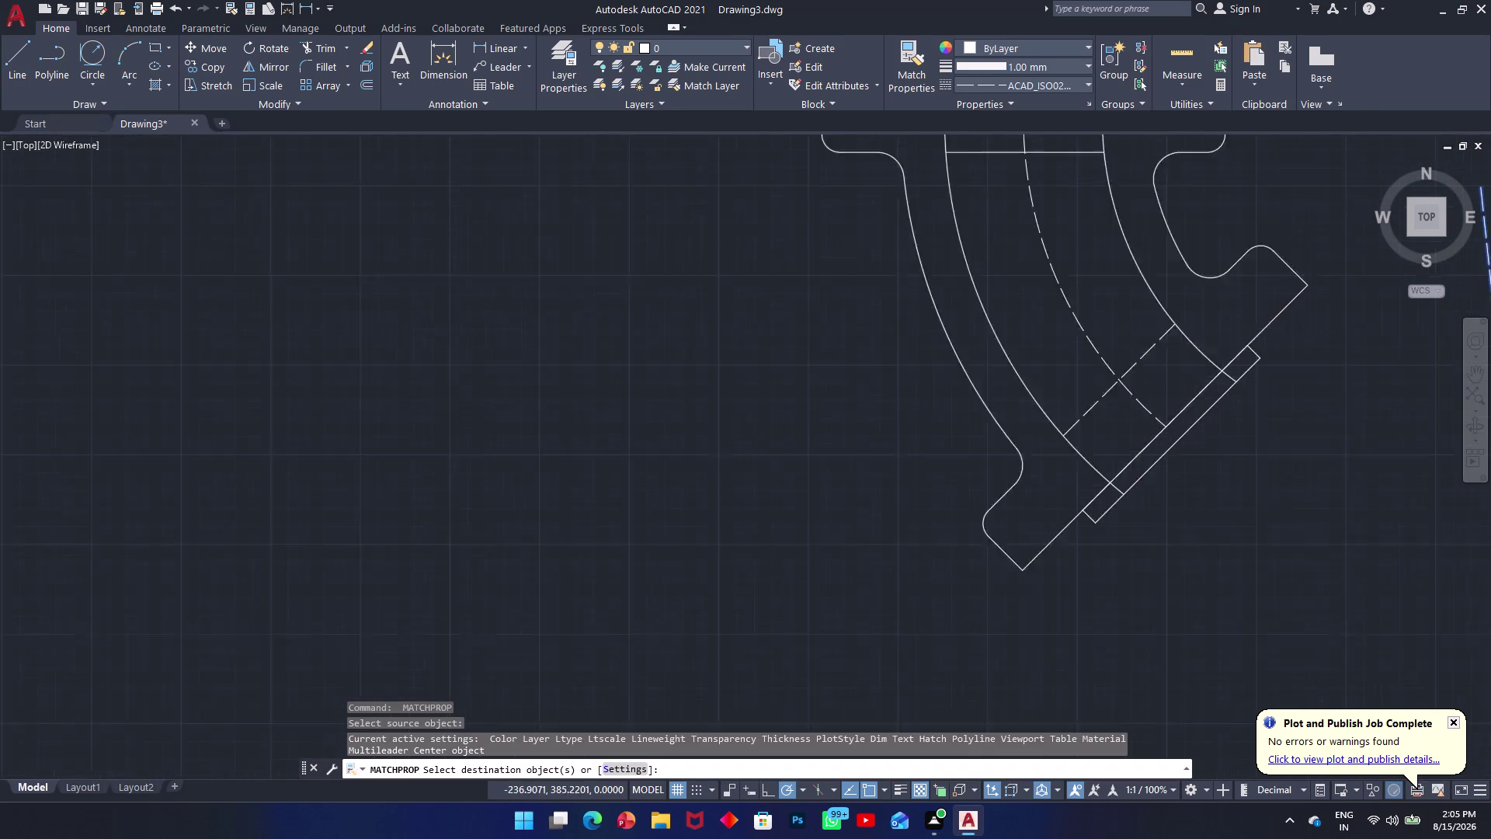
scroll(up, 3)
click(1195, 411)
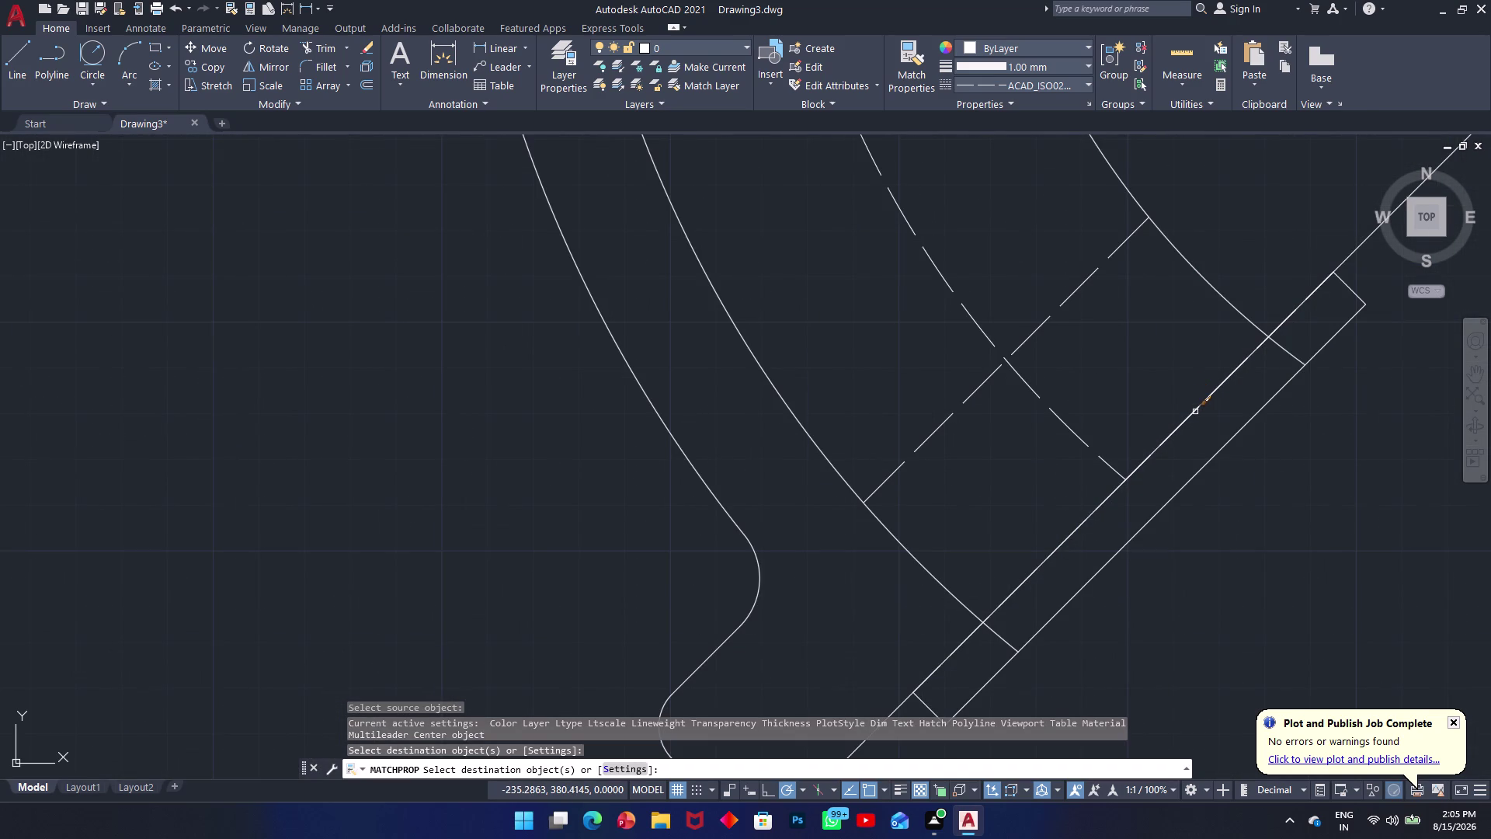
click(1177, 419)
click(1160, 442)
click(1160, 441)
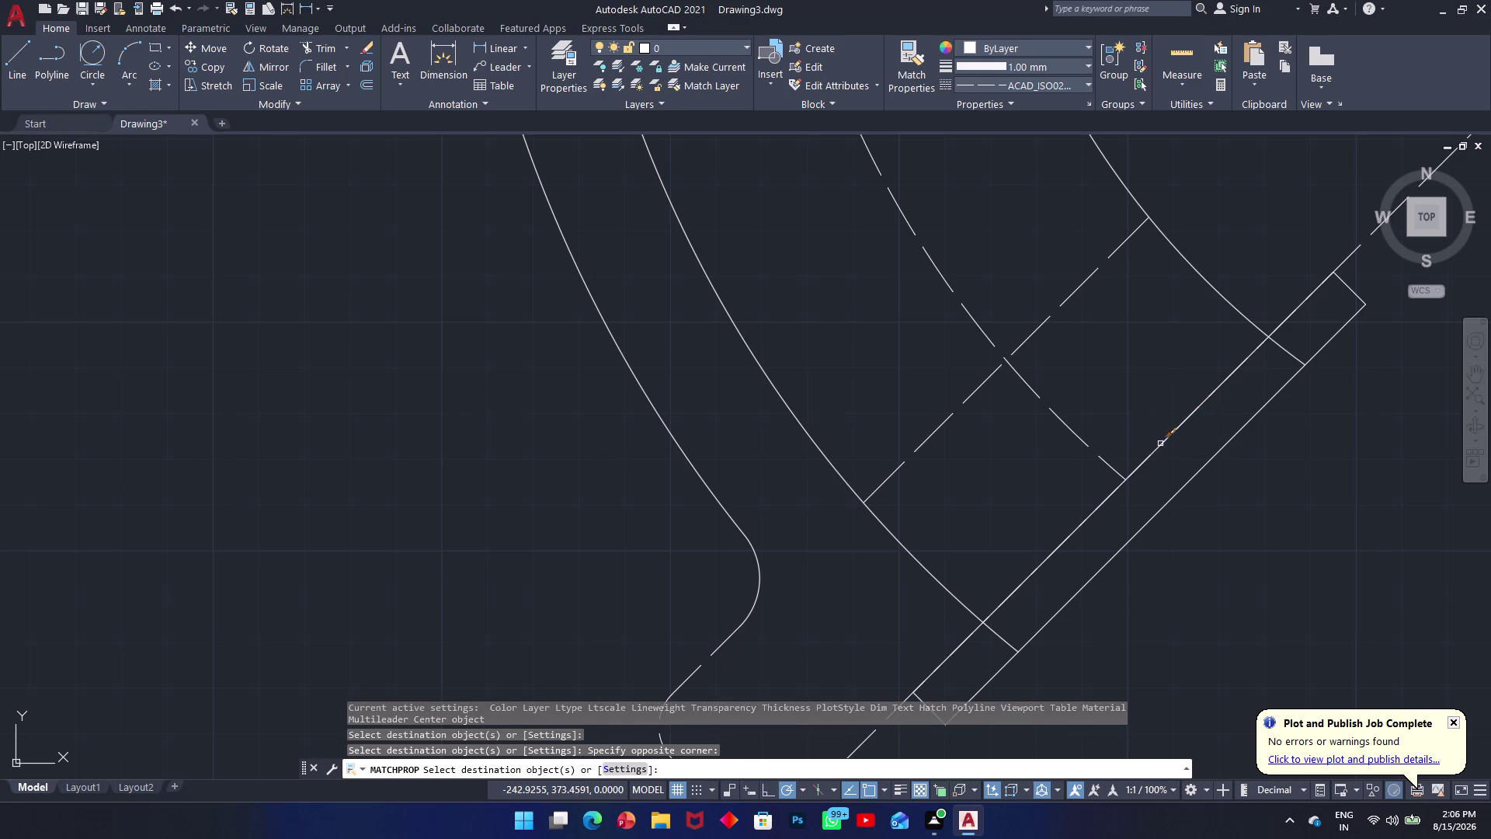
scroll(up, 3)
scroll(down, 3)
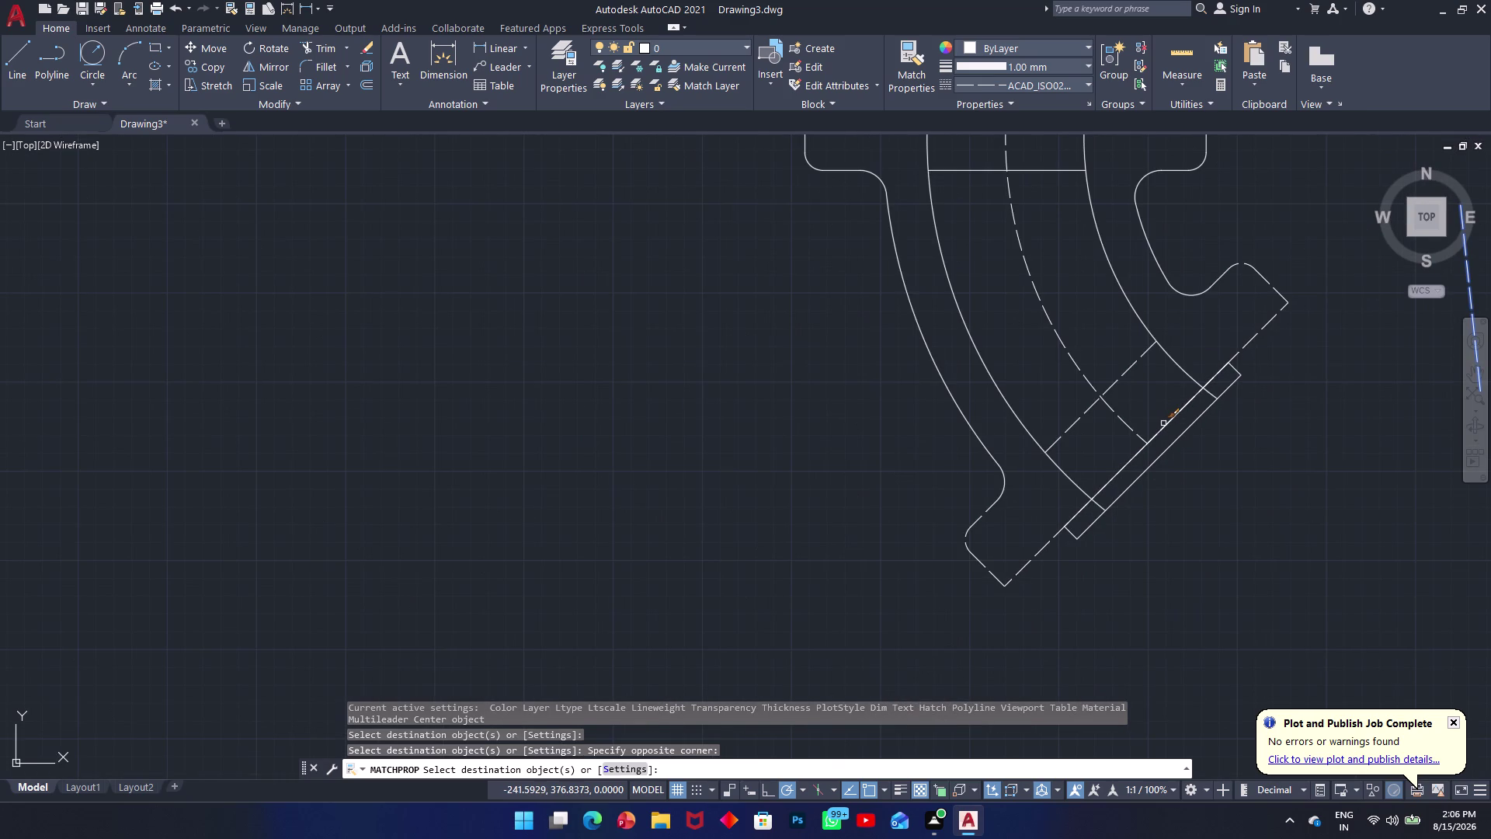
key(ctrl+z)
key(ctrl+z)
key(ctrl+z)
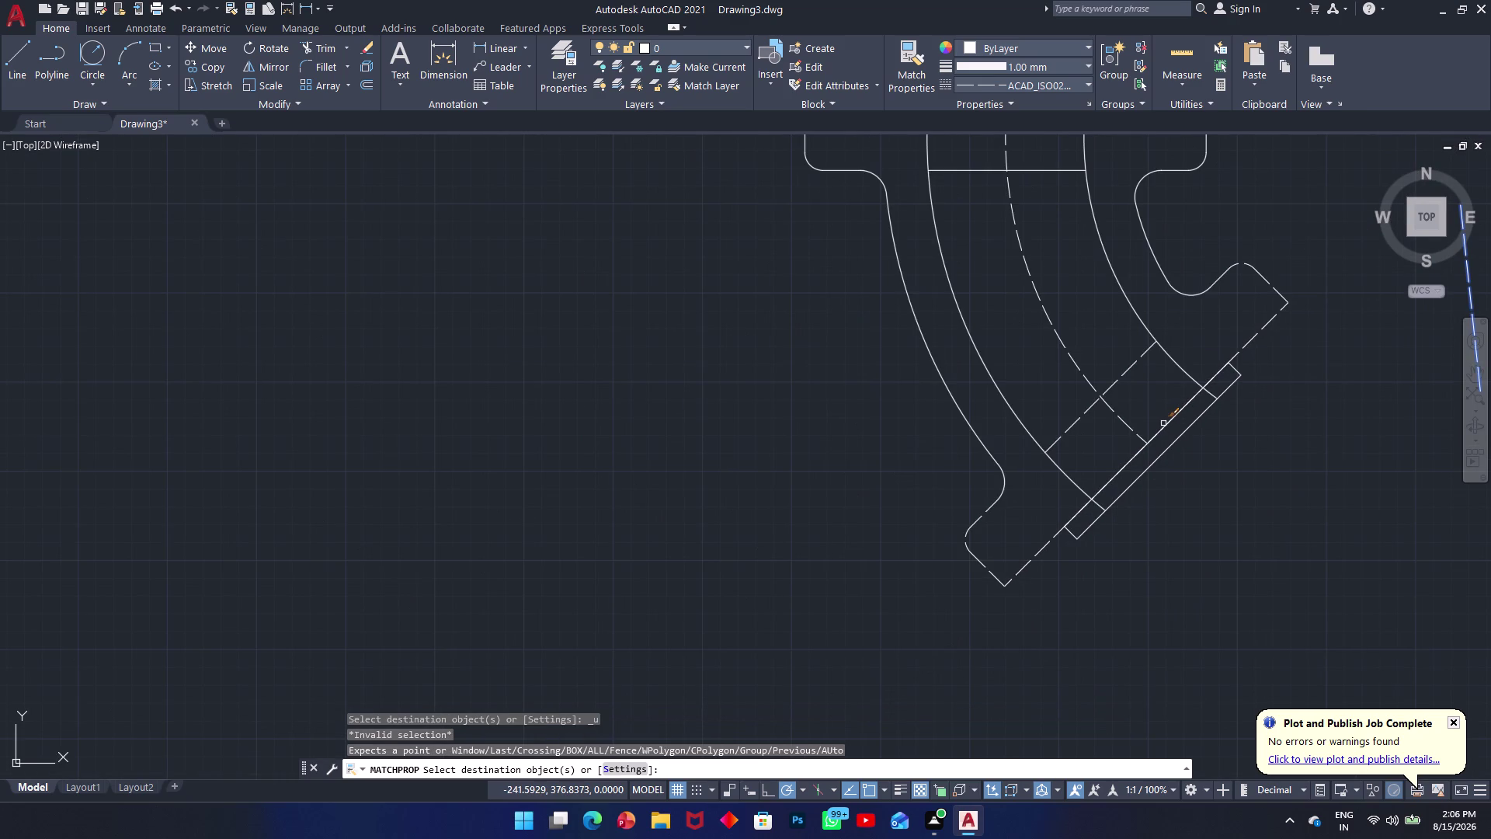
key(Escape)
key(ctrl+z)
key(ctrl+z)
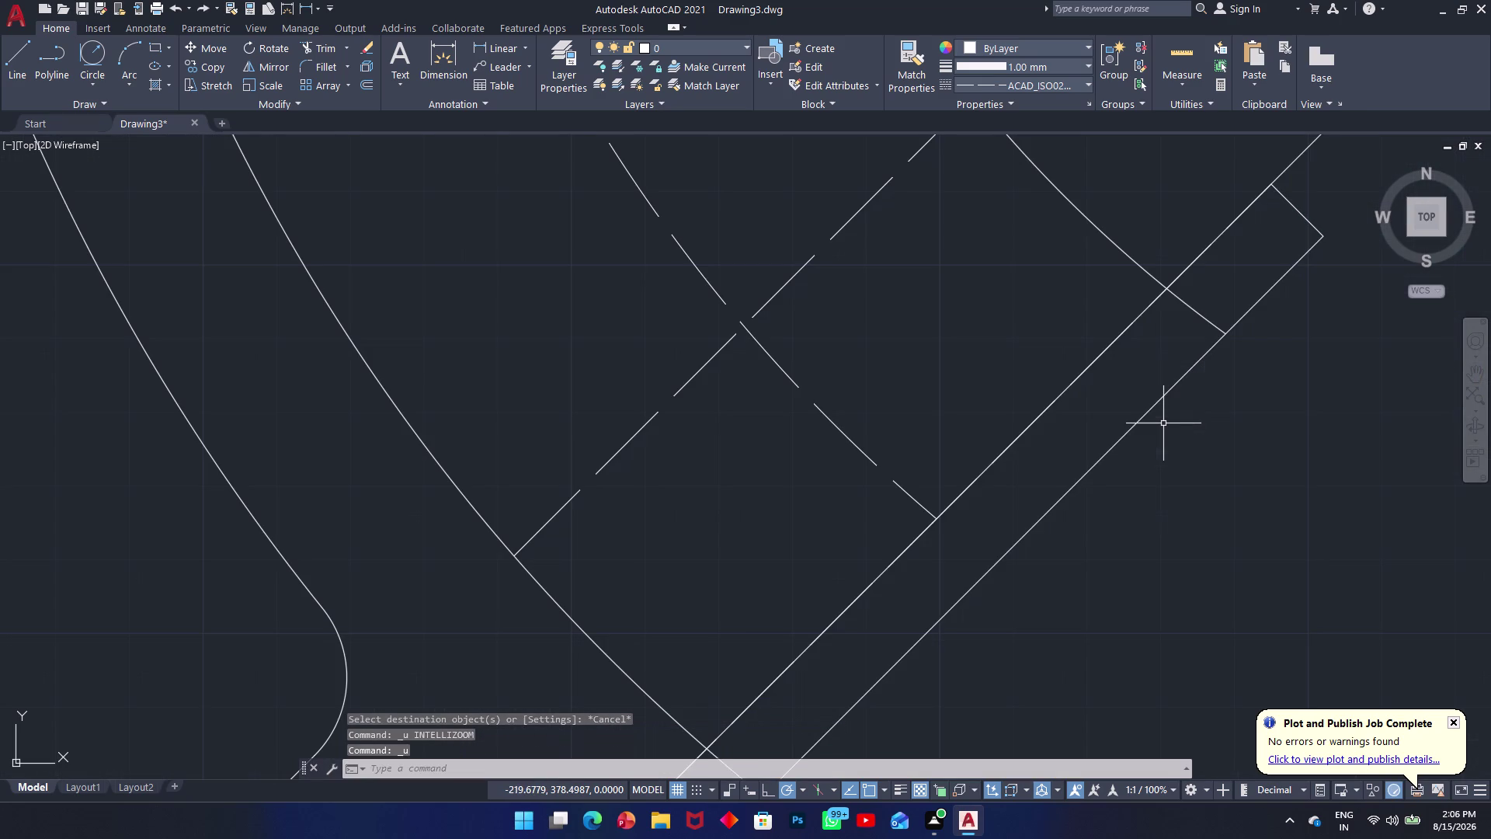
Cancel the line command and fence-trim the extra line inside the flange strip.
scroll(up, 3)
scroll(down, 3)
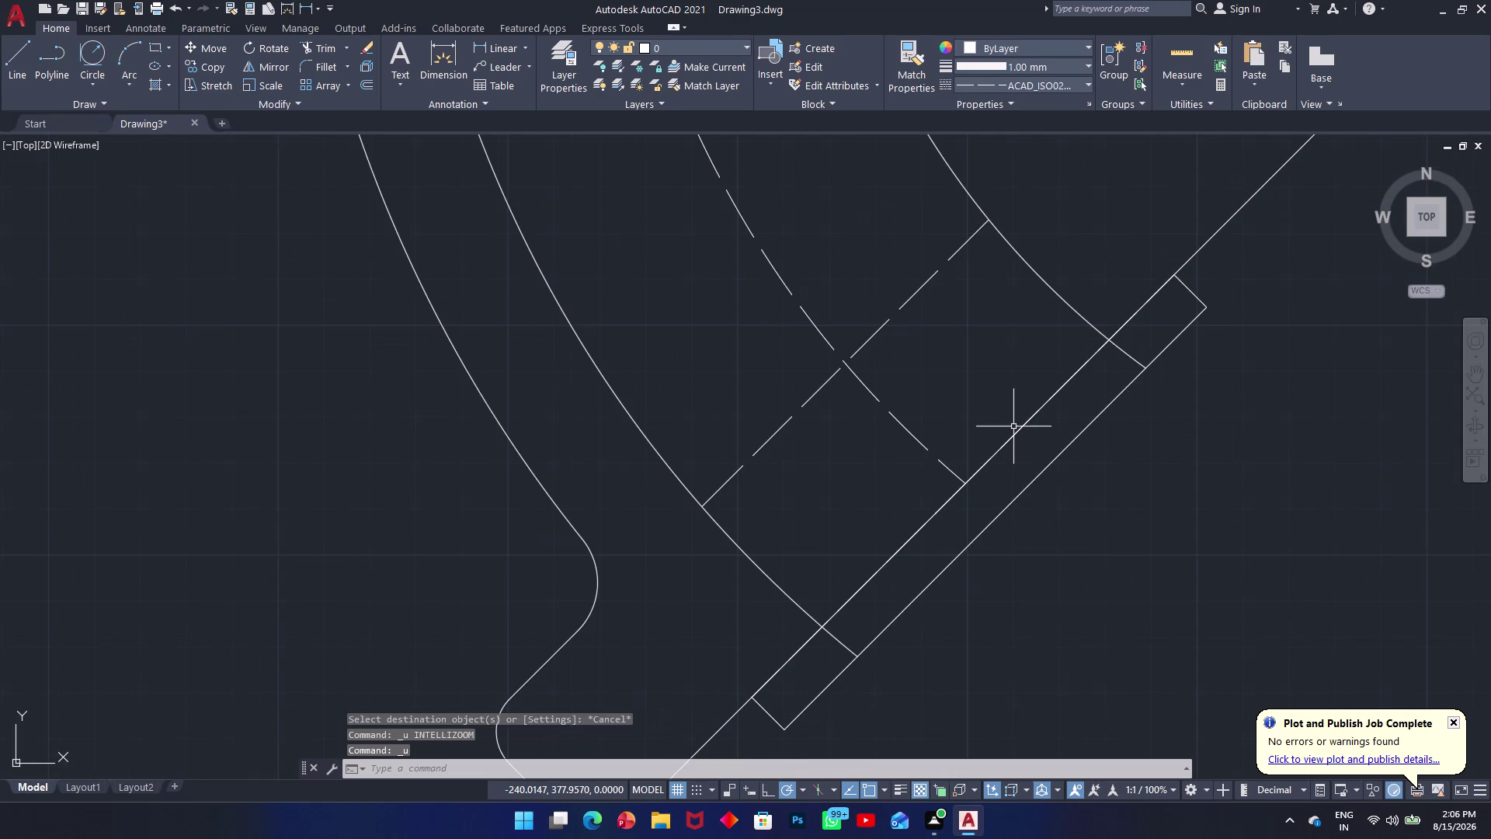
text(l)
key(space)
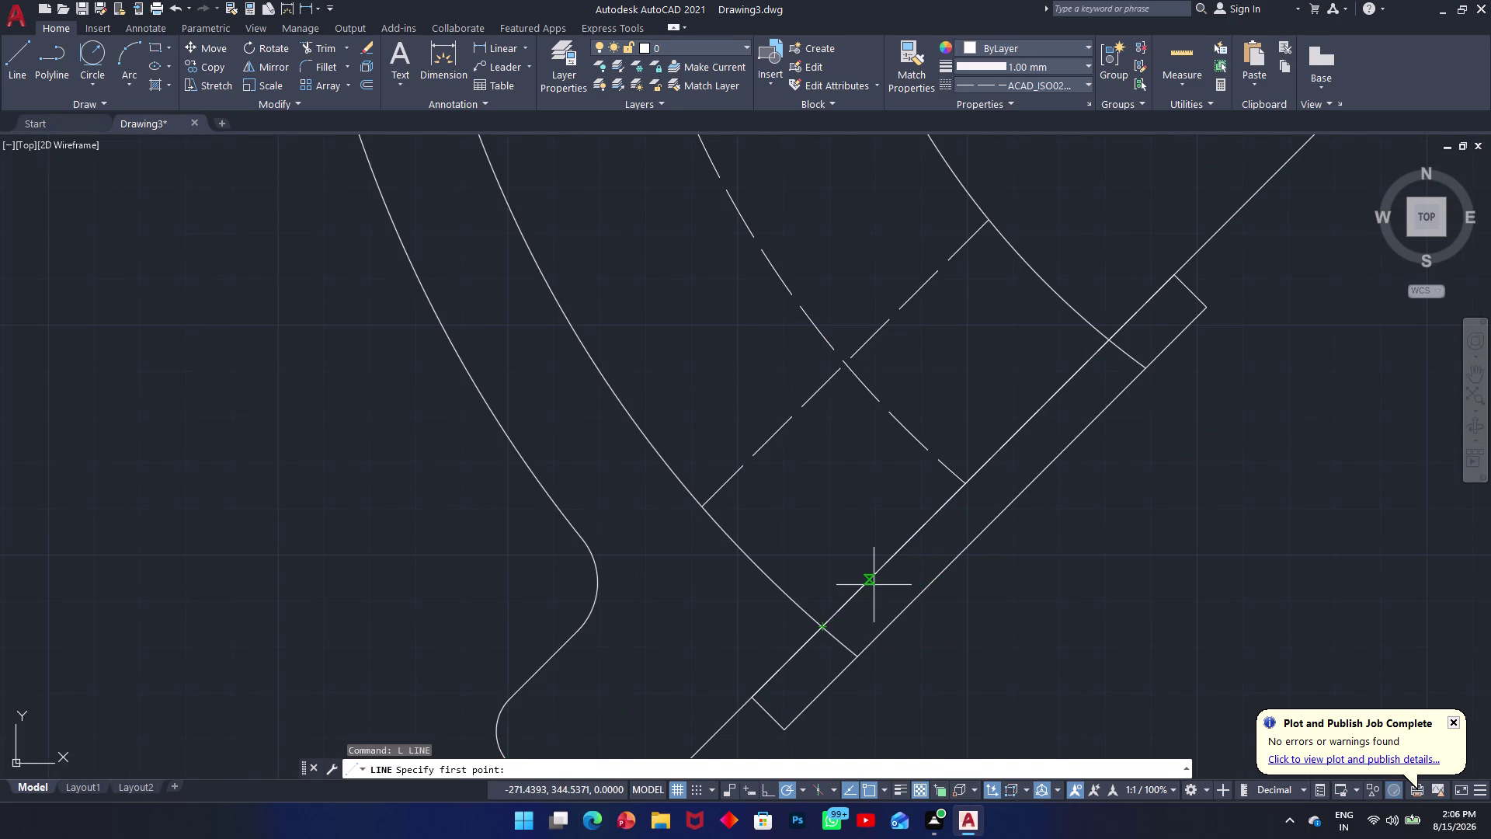
key(Escape)
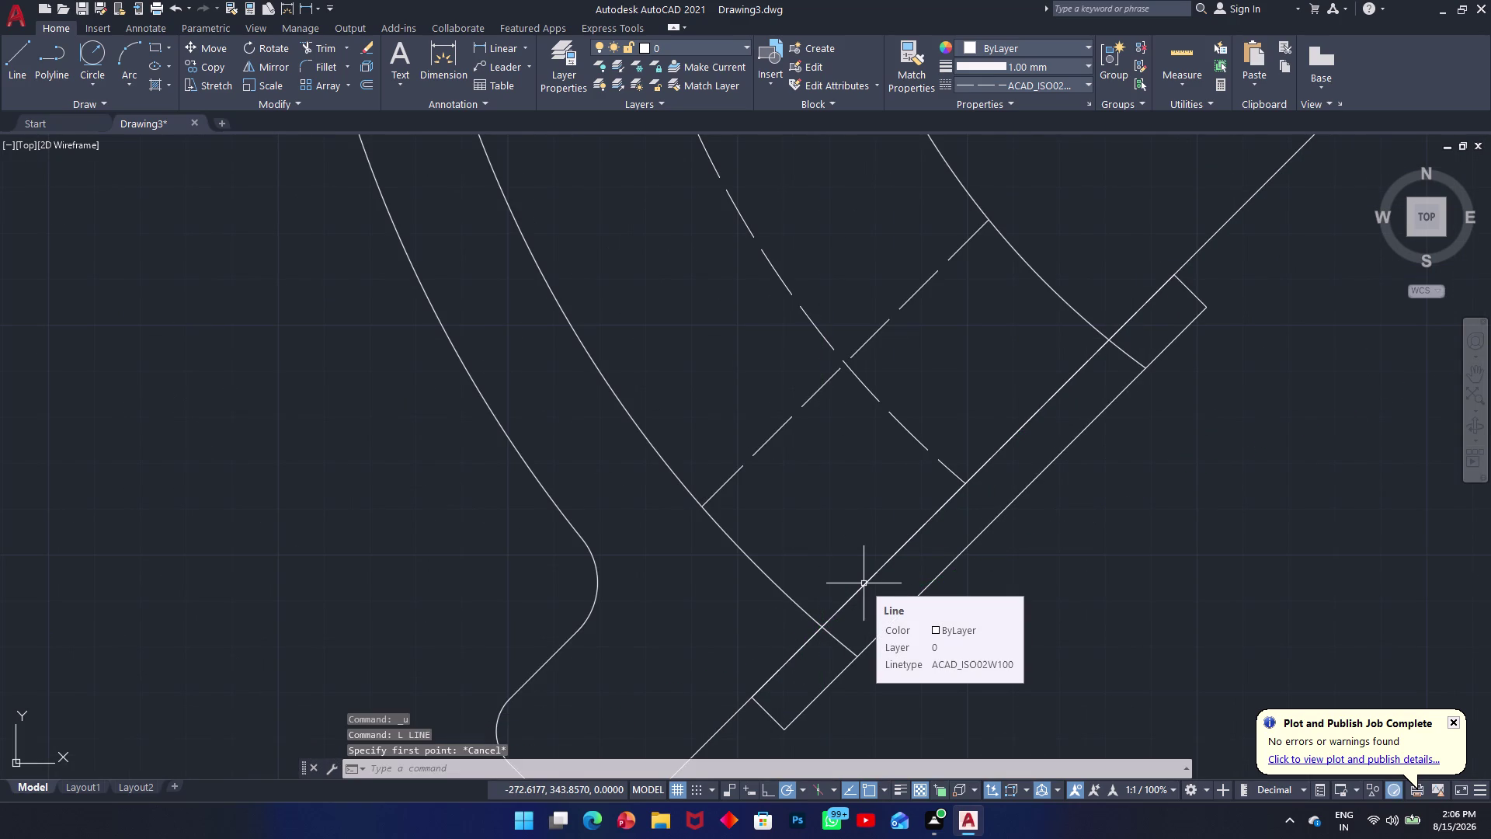
text(tr)
key(space)
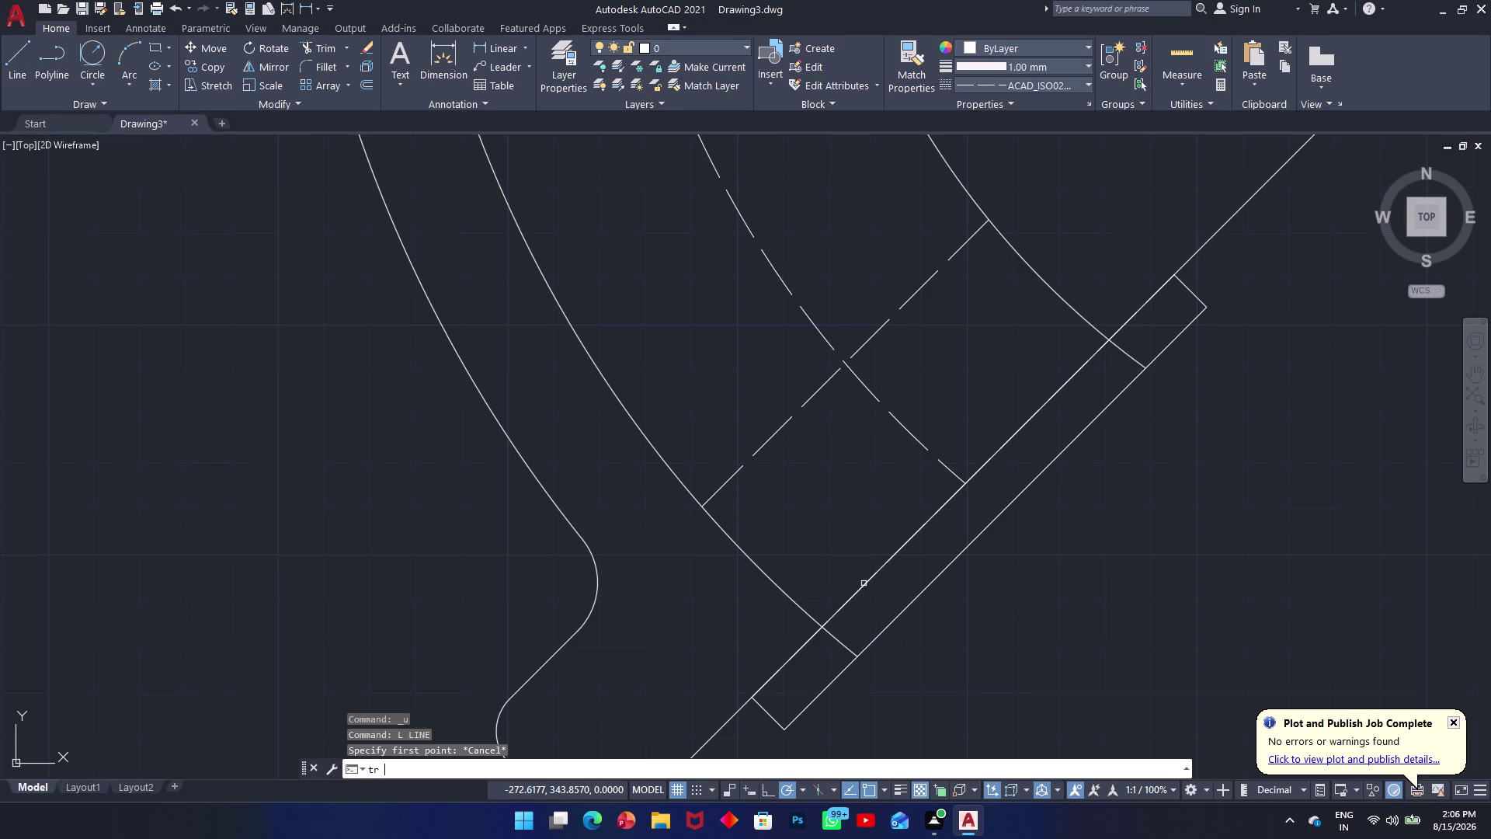
click(863, 584)
click(903, 552)
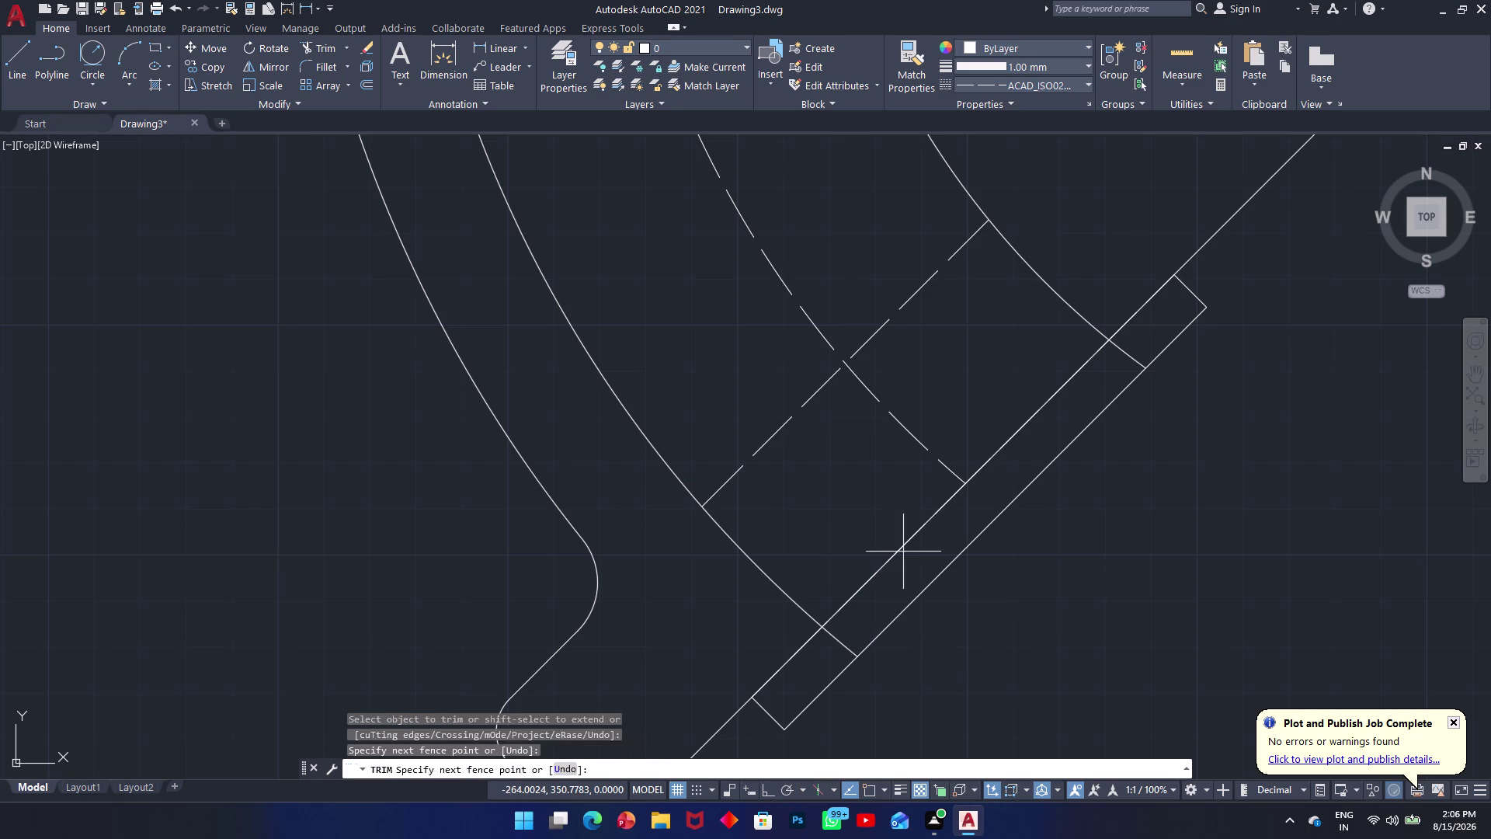
double_click(893, 545)
click(1006, 469)
click(1012, 421)
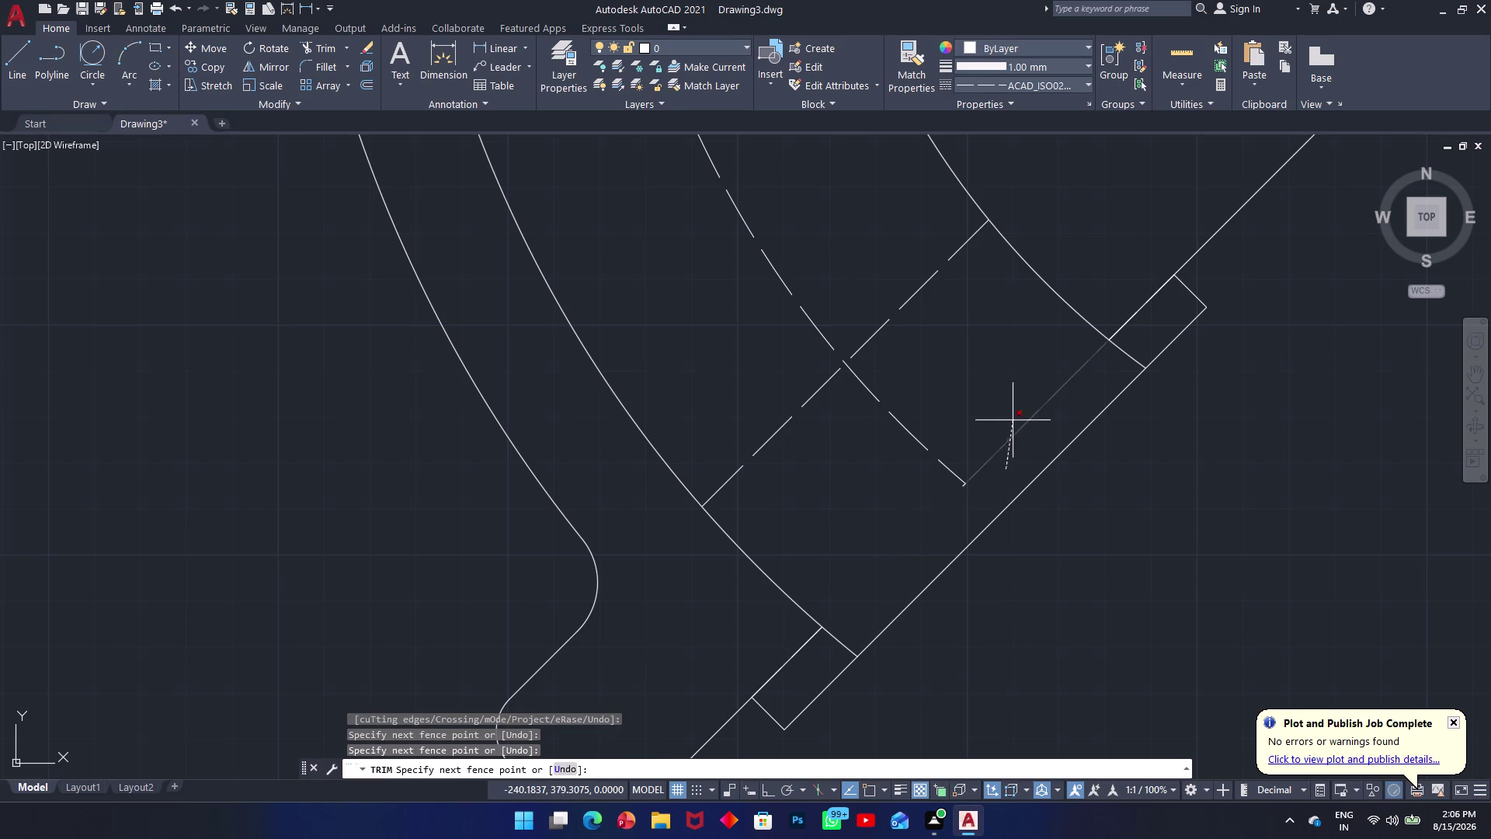
key(Escape)
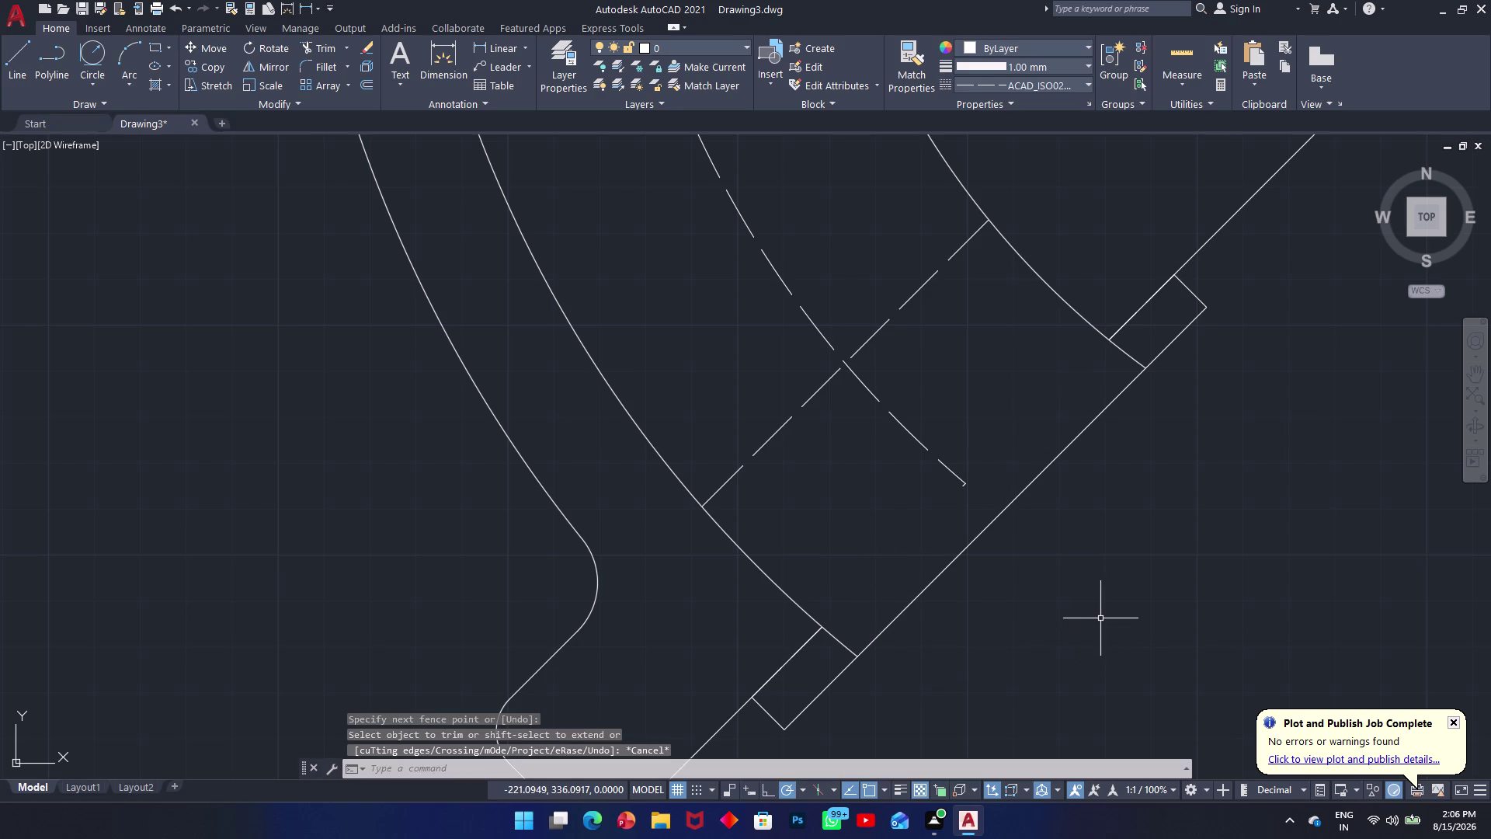
Reopen the Linetype Manager with LT.
text(lt)
key(space)
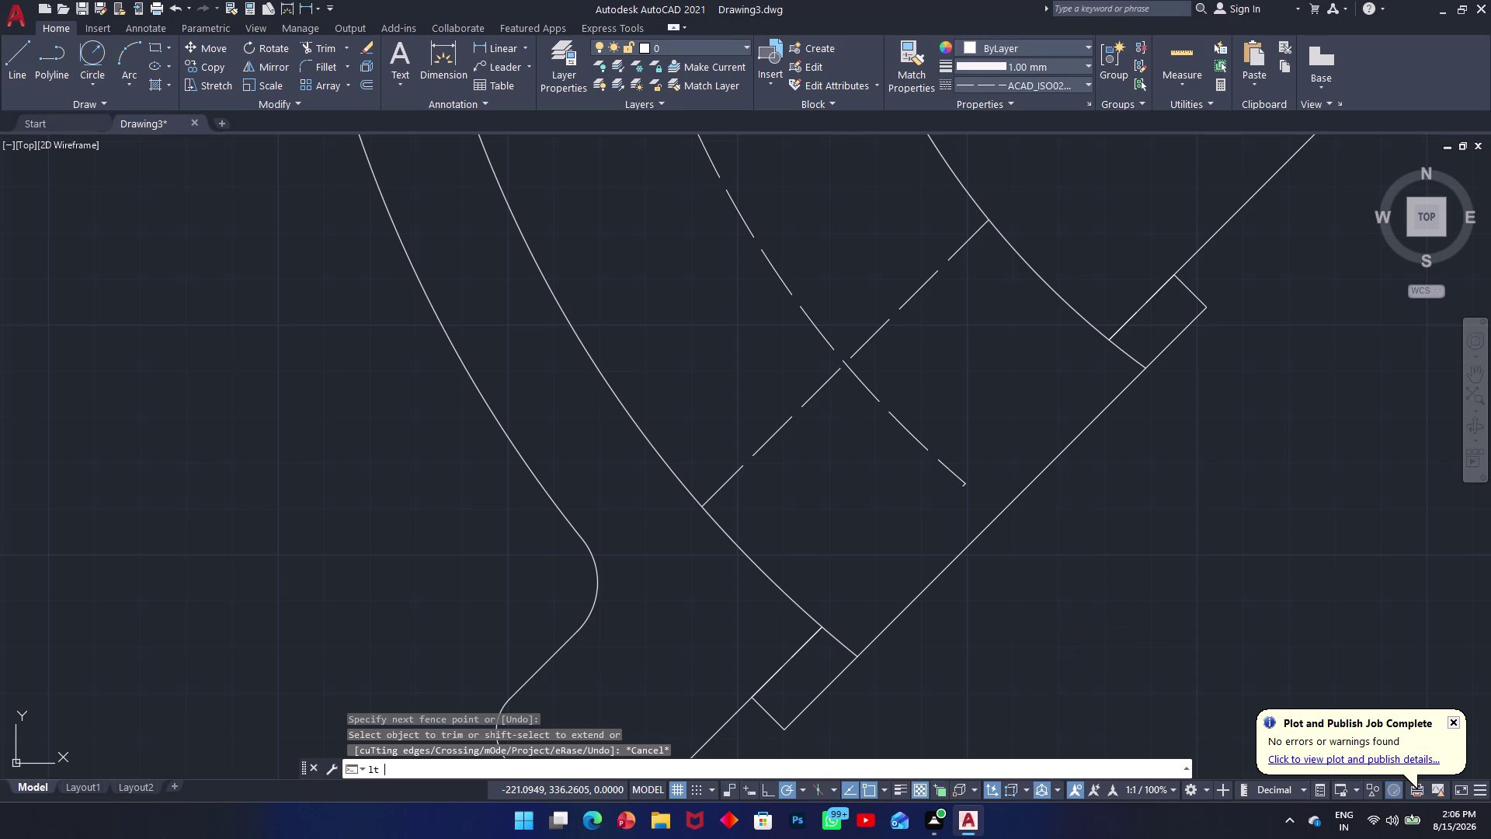
click(944, 241)
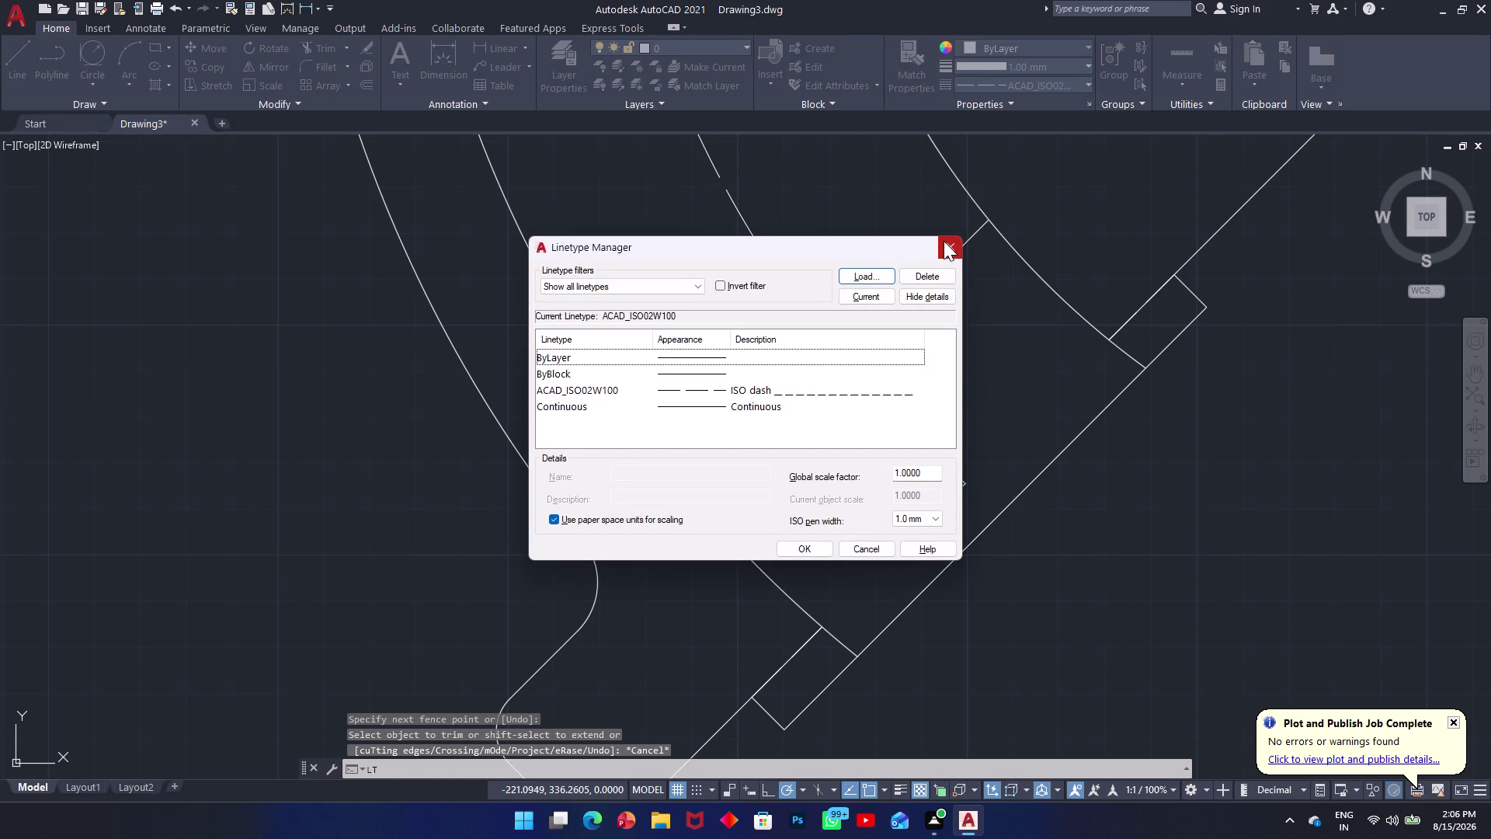
Close the Linetype Manager and trim the leftover short line stub.
key(Escape)
scroll(up, 3)
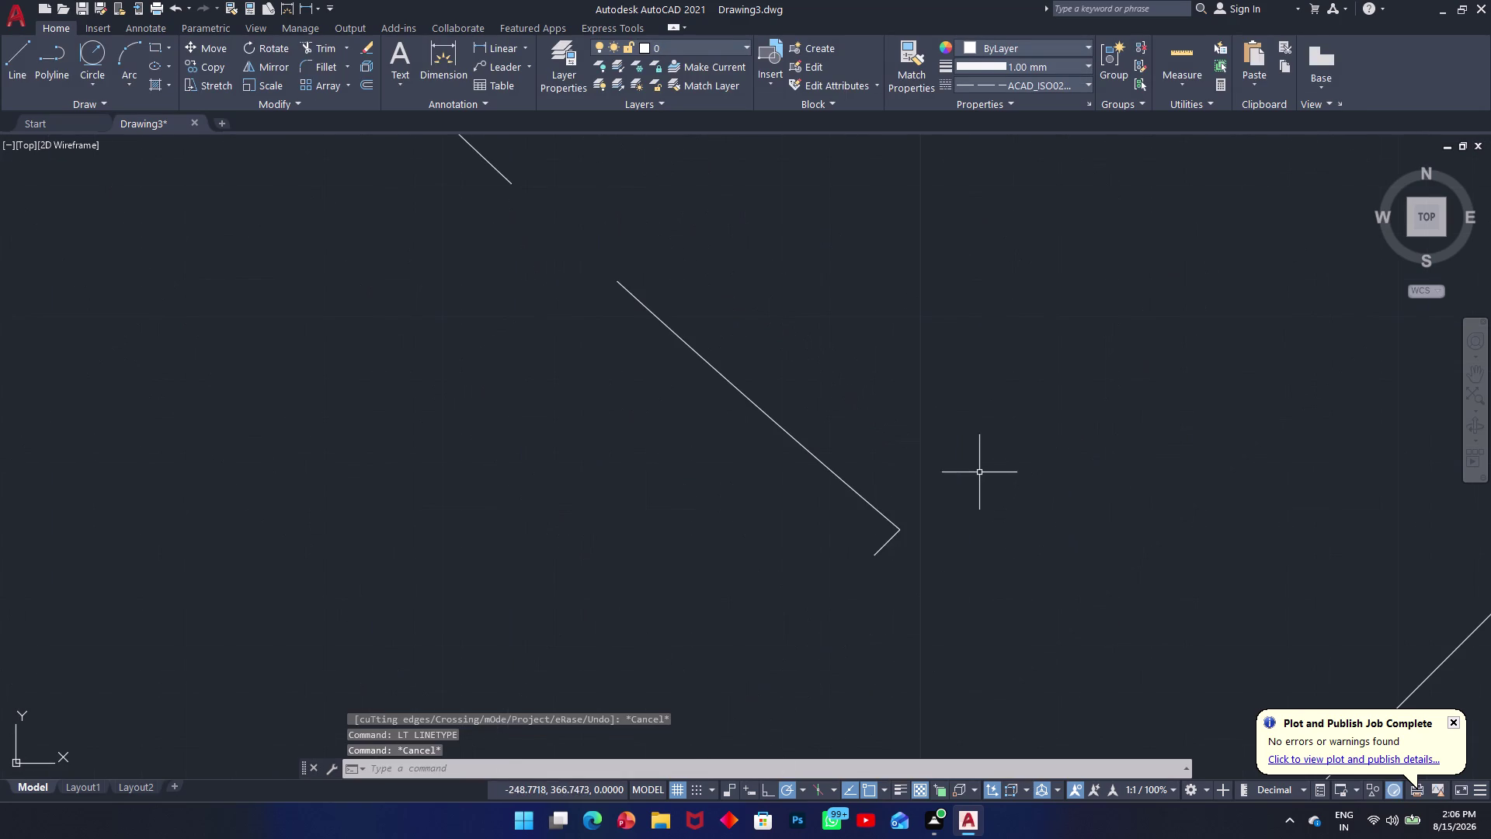
text(tr)
key(space)
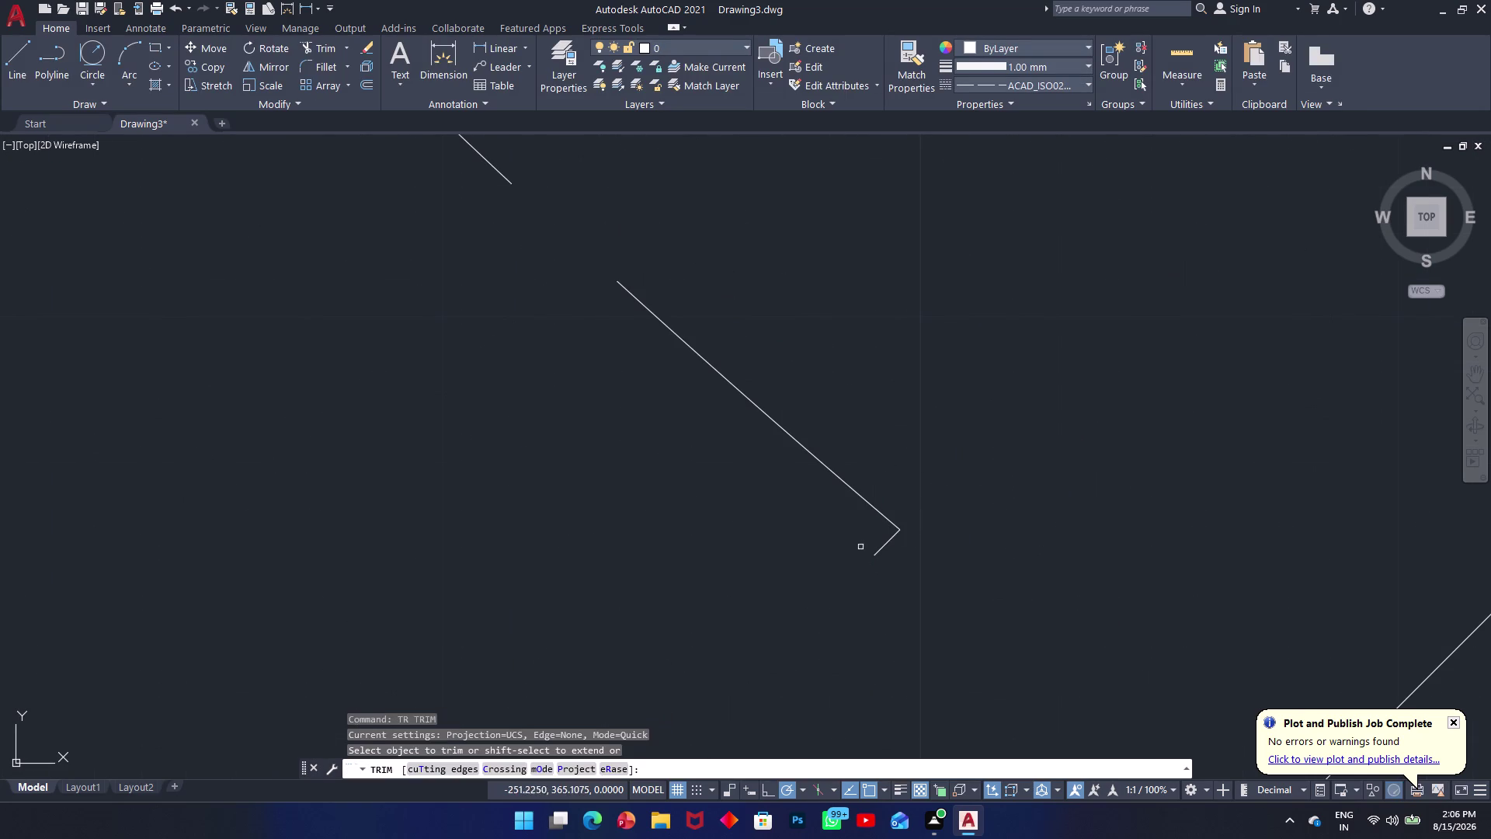
click(857, 542)
click(925, 563)
key(Escape)
scroll(down, 3)
scroll(up, 3)
scroll(down, 3)
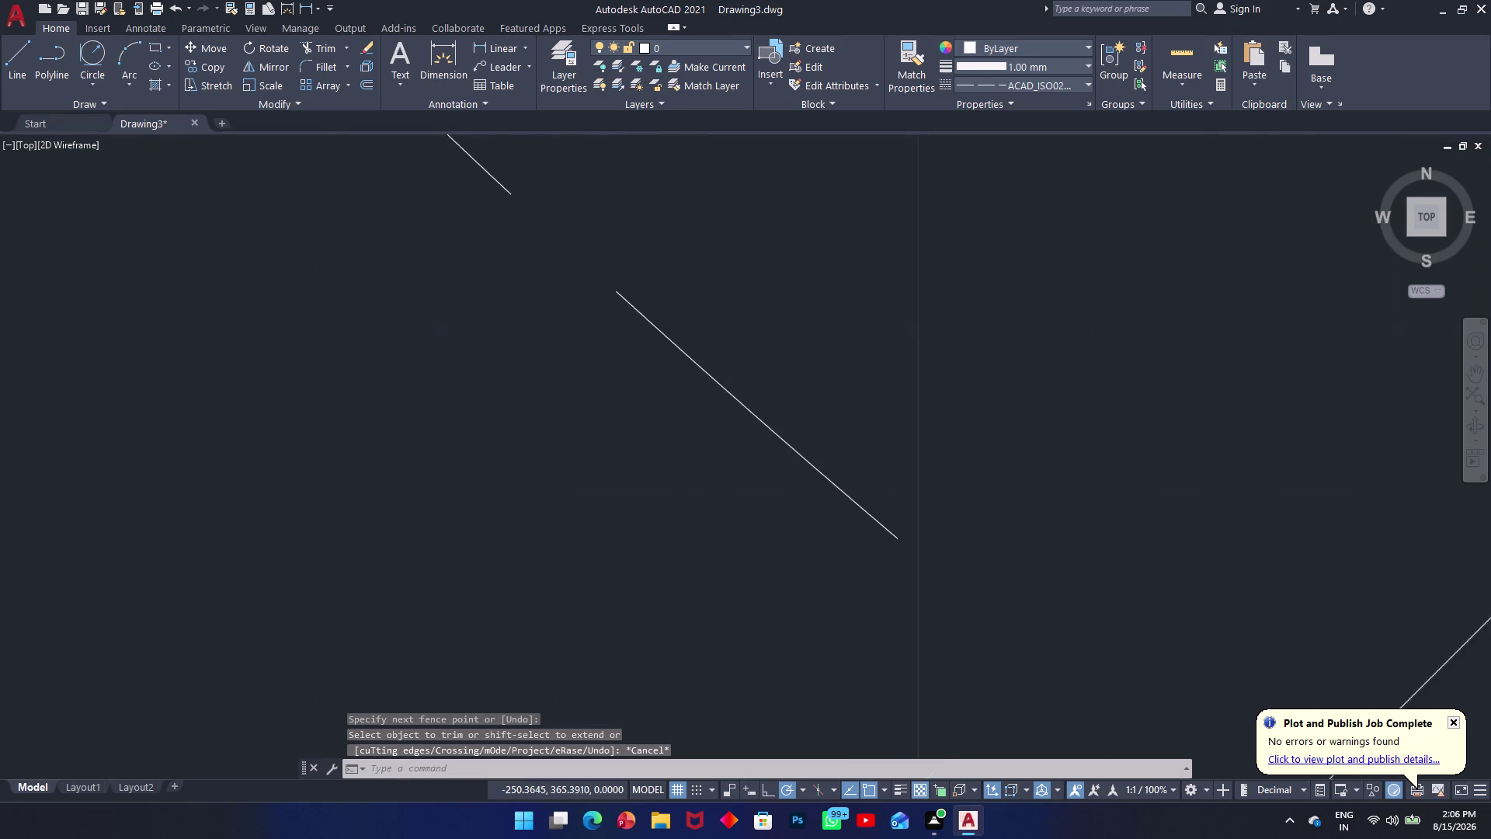
scroll(down, 3)
Start a line at the flange corner running across the flange joint.
text(l)
key(space)
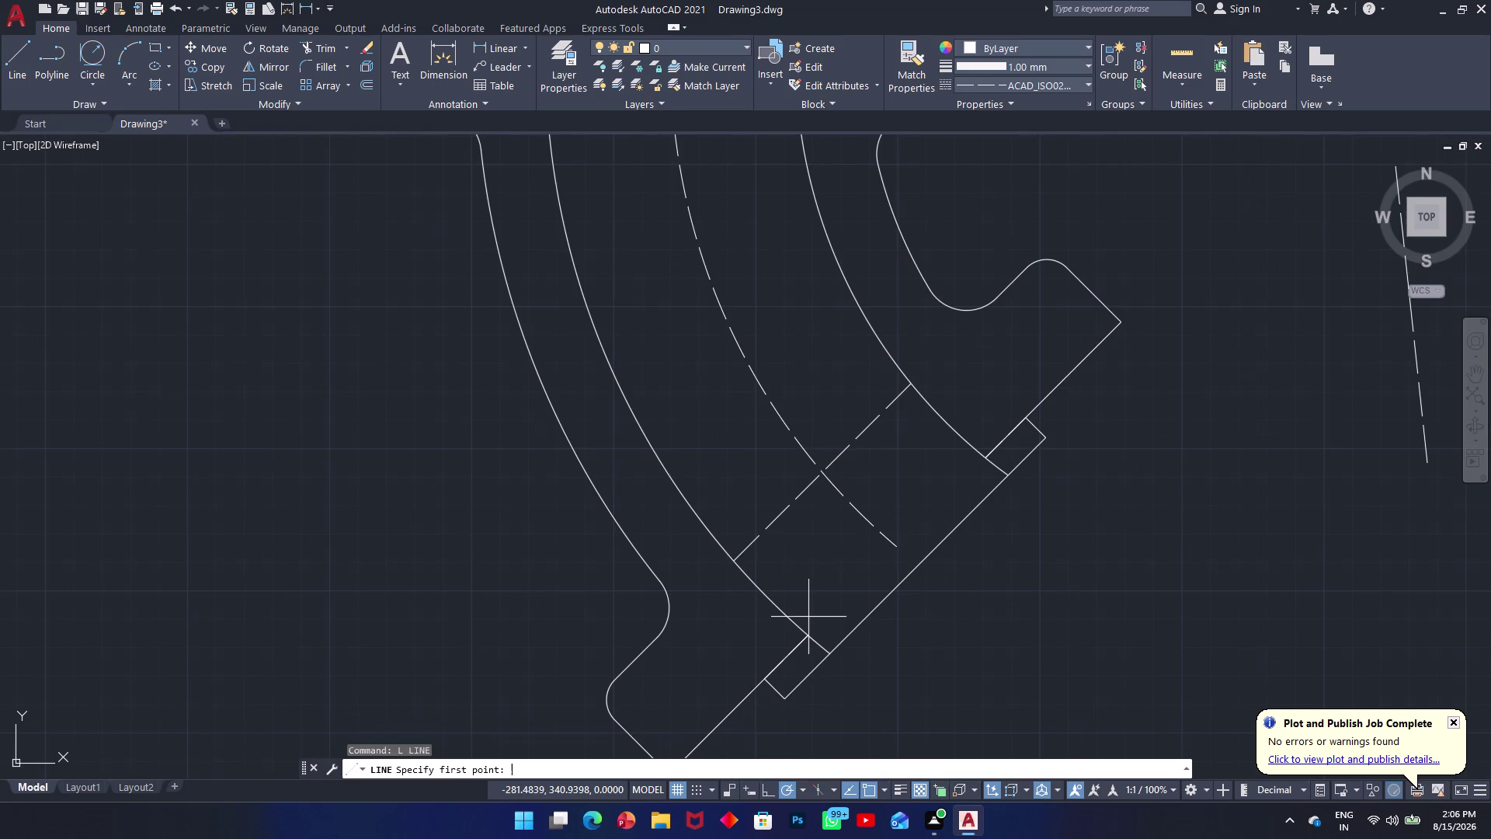
scroll(up, 3)
scroll(up, 3)
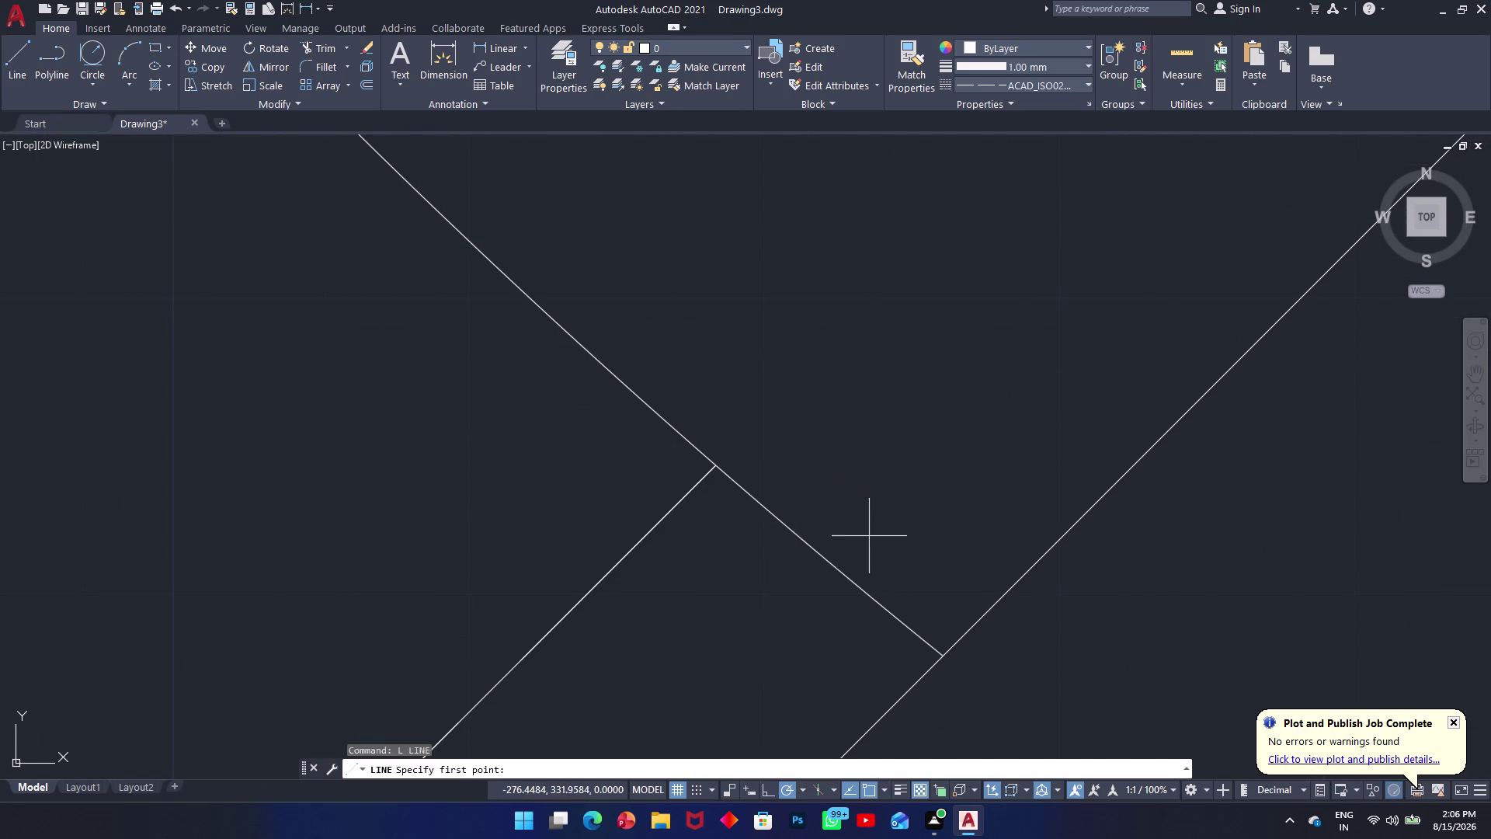
click(717, 466)
scroll(down, 3)
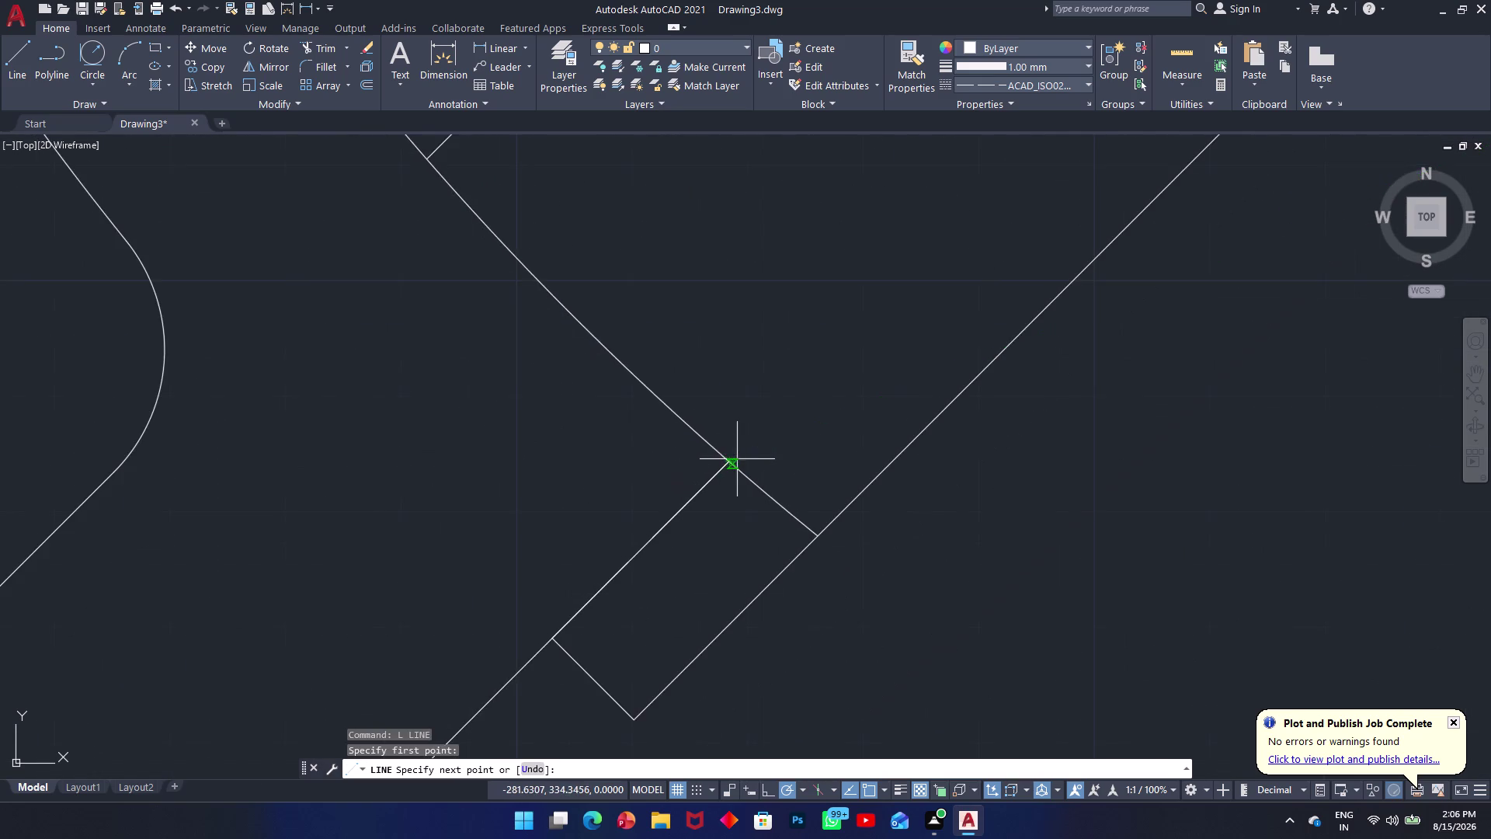
scroll(down, 3)
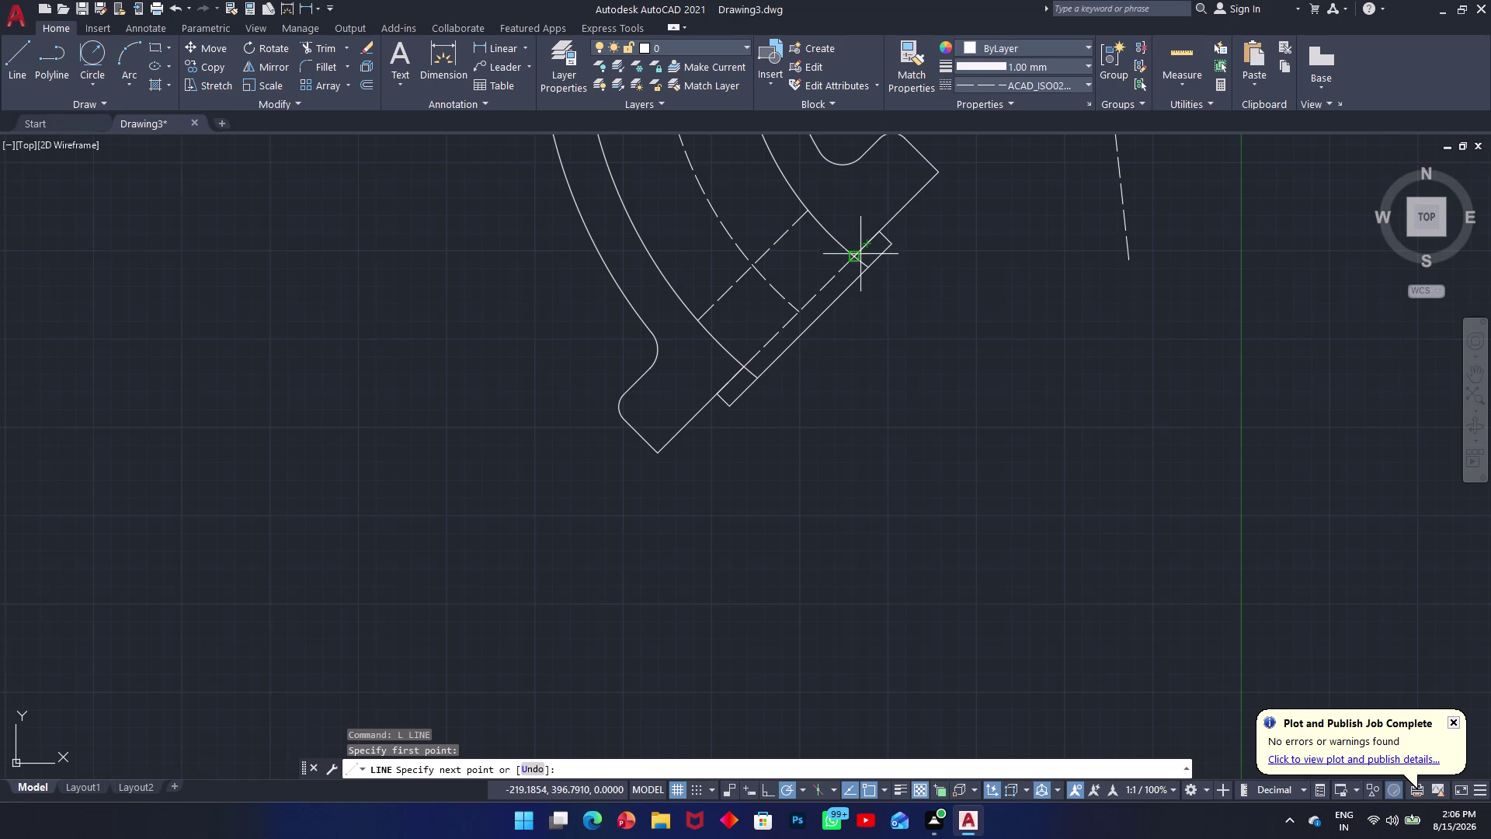
click(857, 254)
key(Escape)
scroll(up, 3)
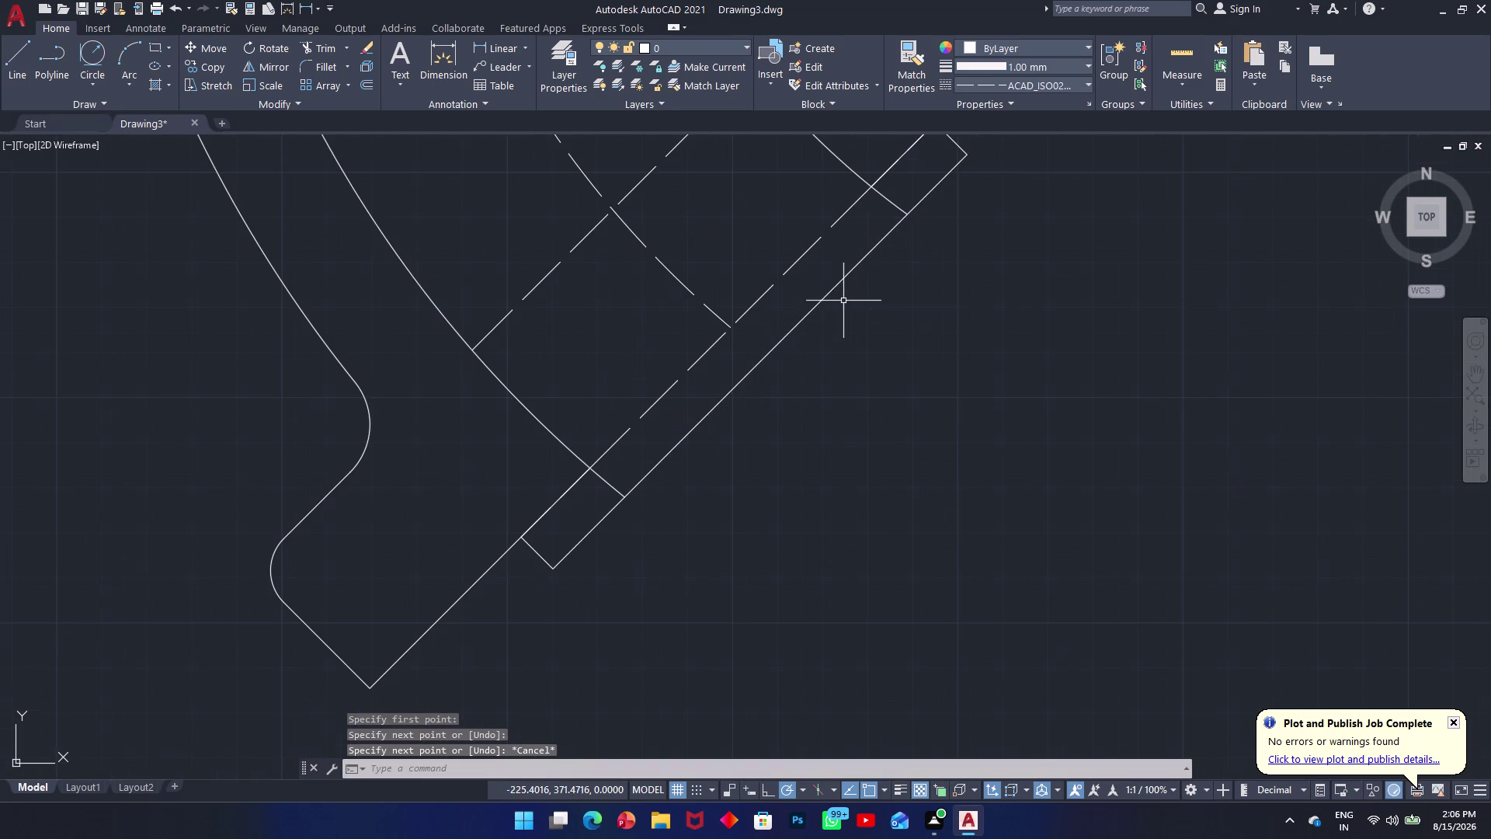
scroll(up, 3)
scroll(down, 3)
scroll(down, 3)
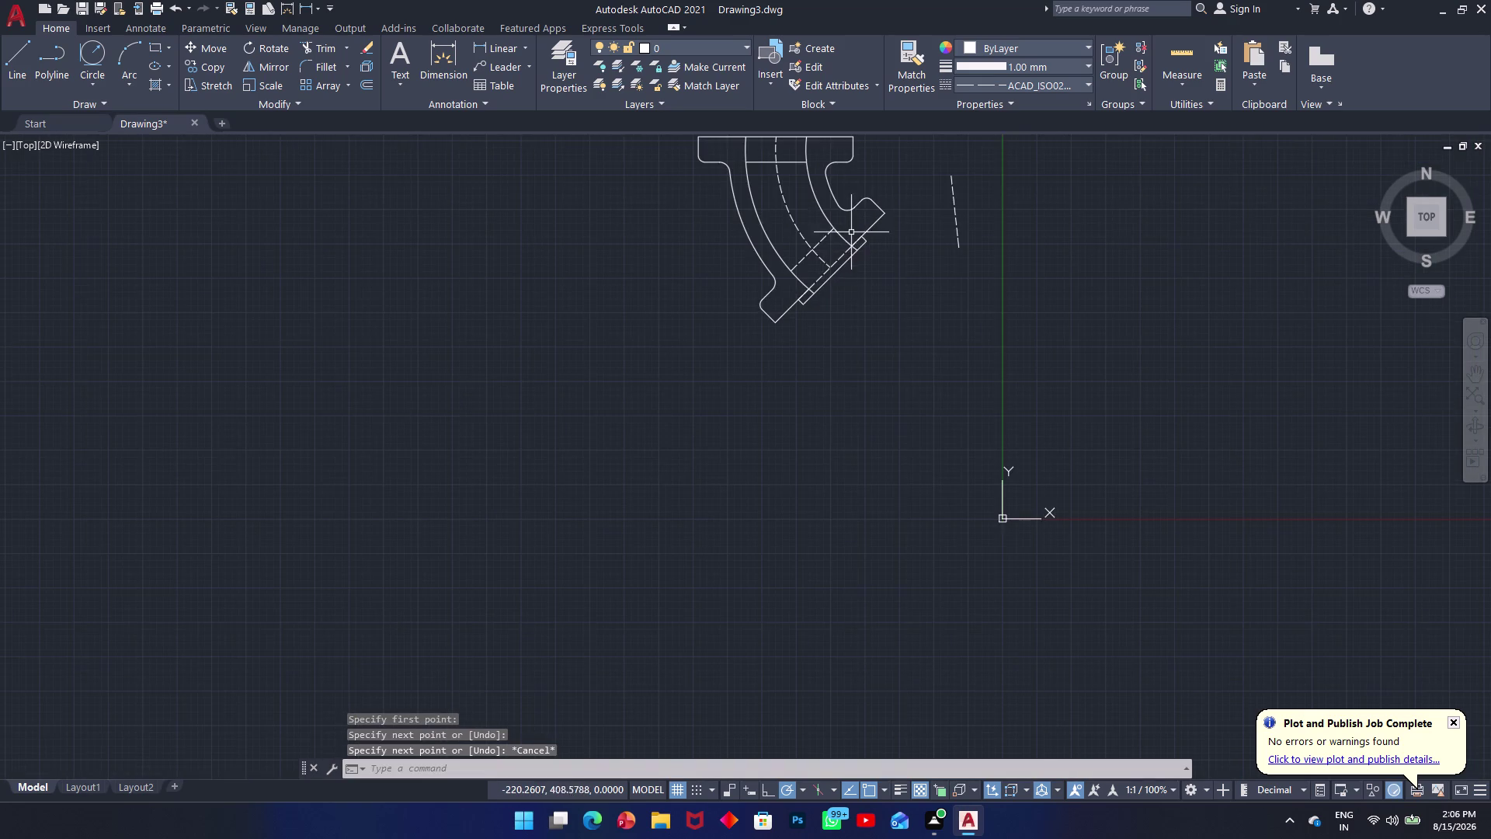
Pan and zoom around the top flange and bend, then open the Dimension Style Manager.
middle_drag(851, 228, 837, 507)
scroll(up, 3)
scroll(up, 3)
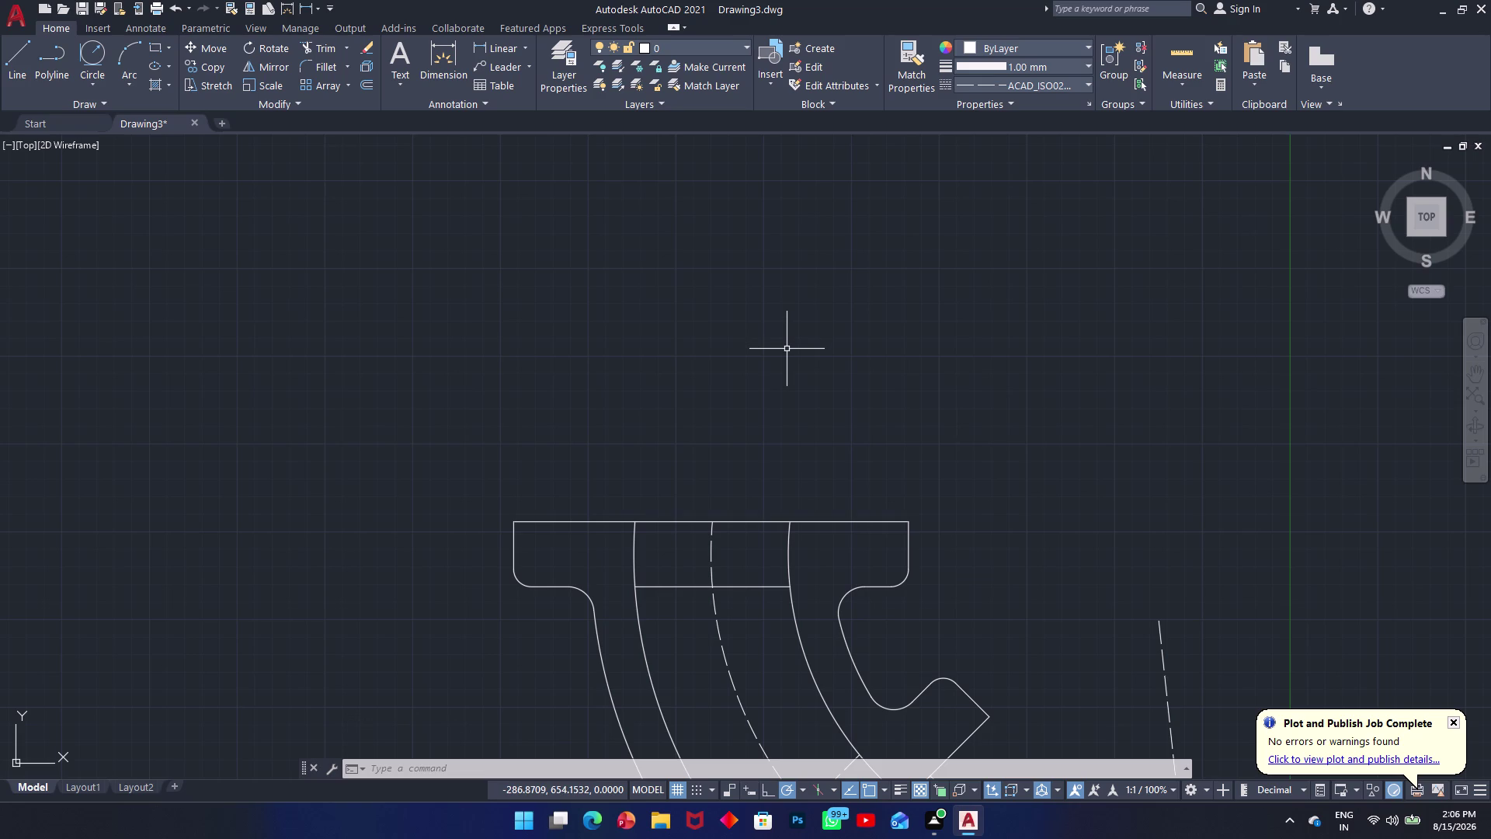
scroll(up, 3)
middle_drag(750, 486, 757, 373)
scroll(up, 3)
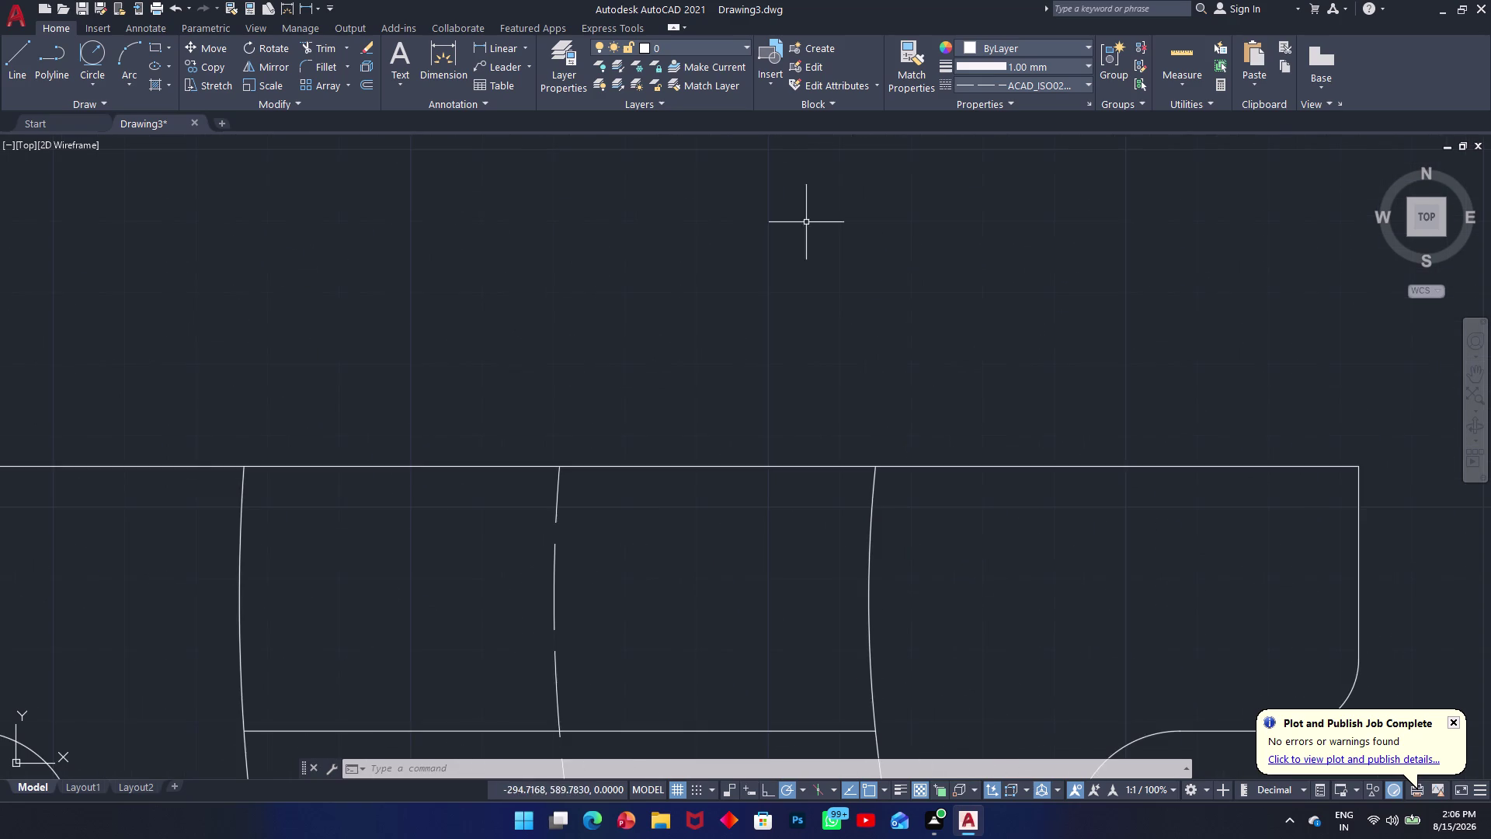
scroll(down, 3)
middle_drag(818, 632, 753, 358)
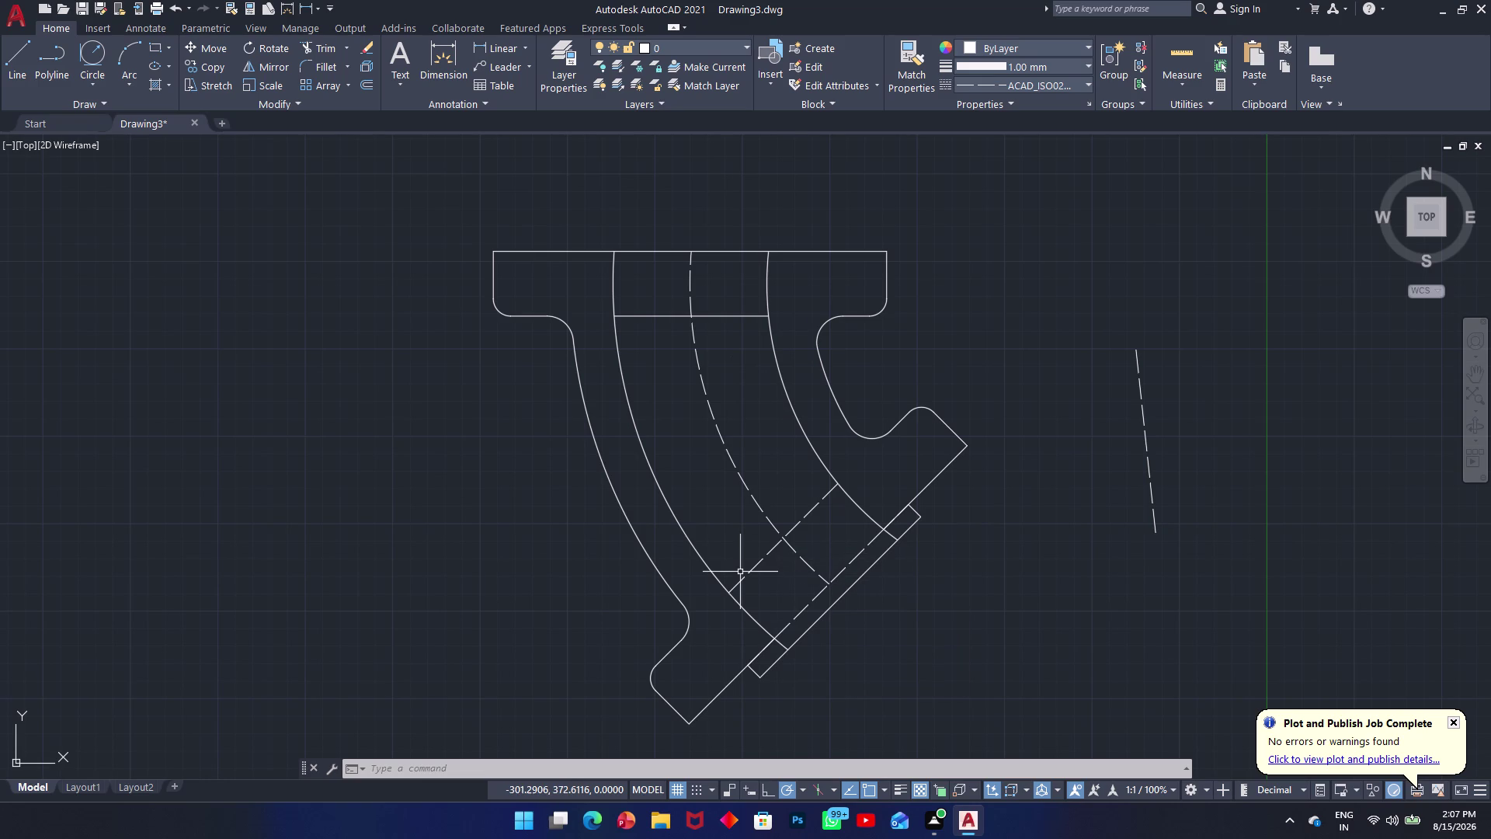
scroll(down, 3)
middle_drag(710, 579, 735, 662)
scroll(up, 3)
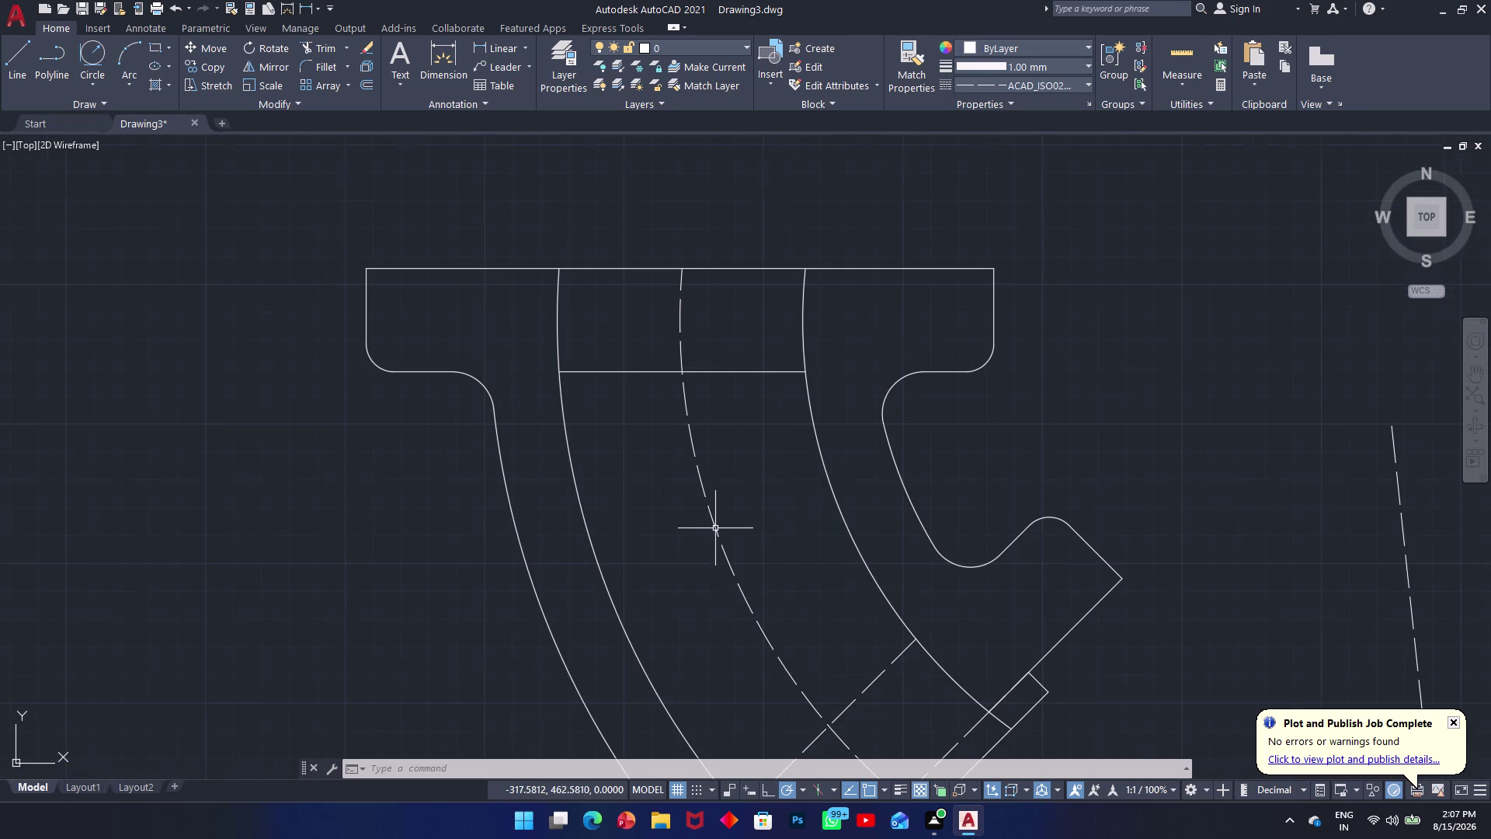
text(d)
key(space)
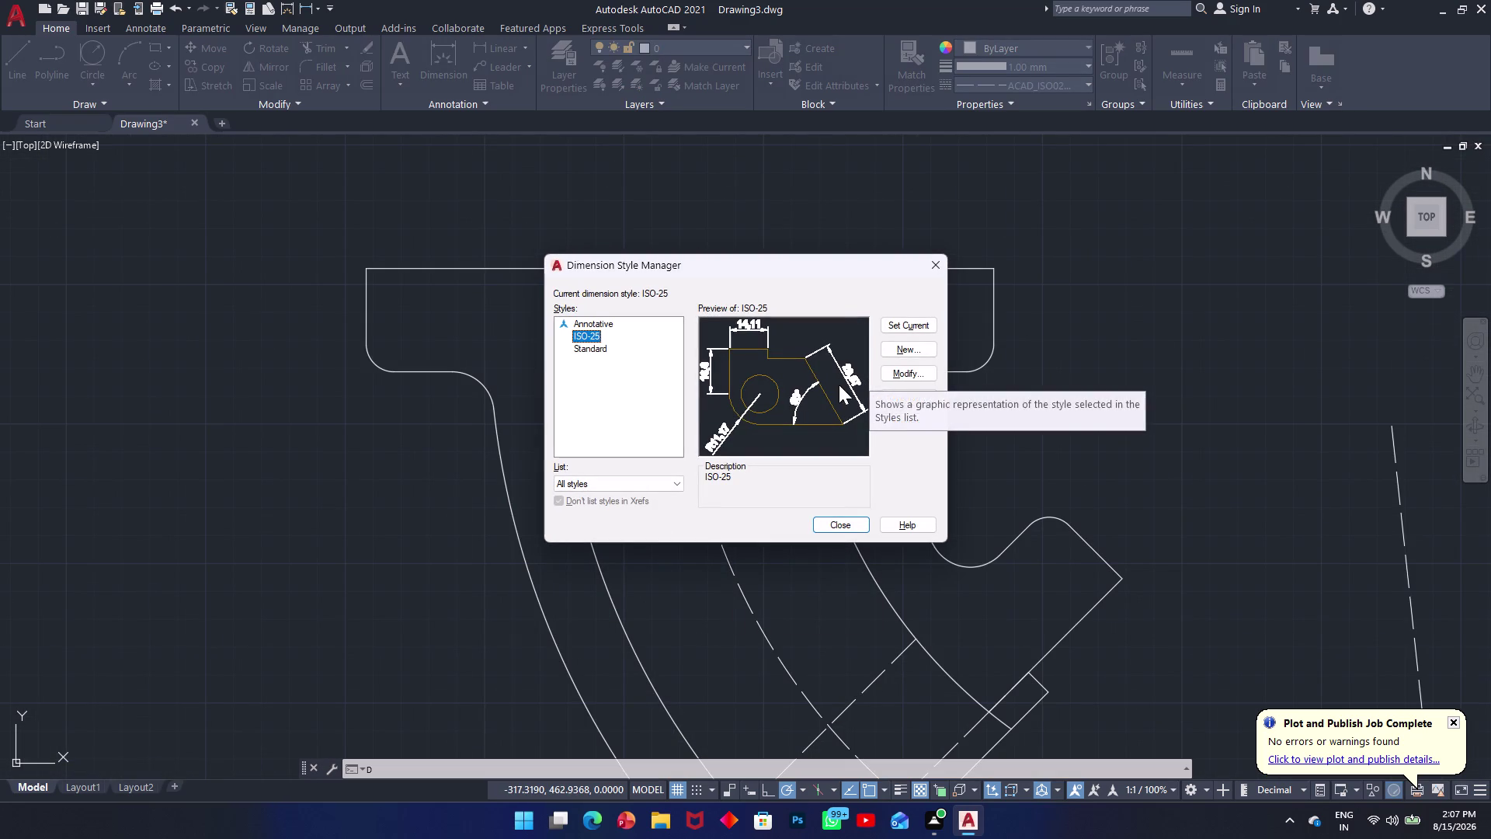
Set drawing length precision to 0 via UN, then reopen the Dimension Style Manager.
key(BackSpace)
click(941, 263)
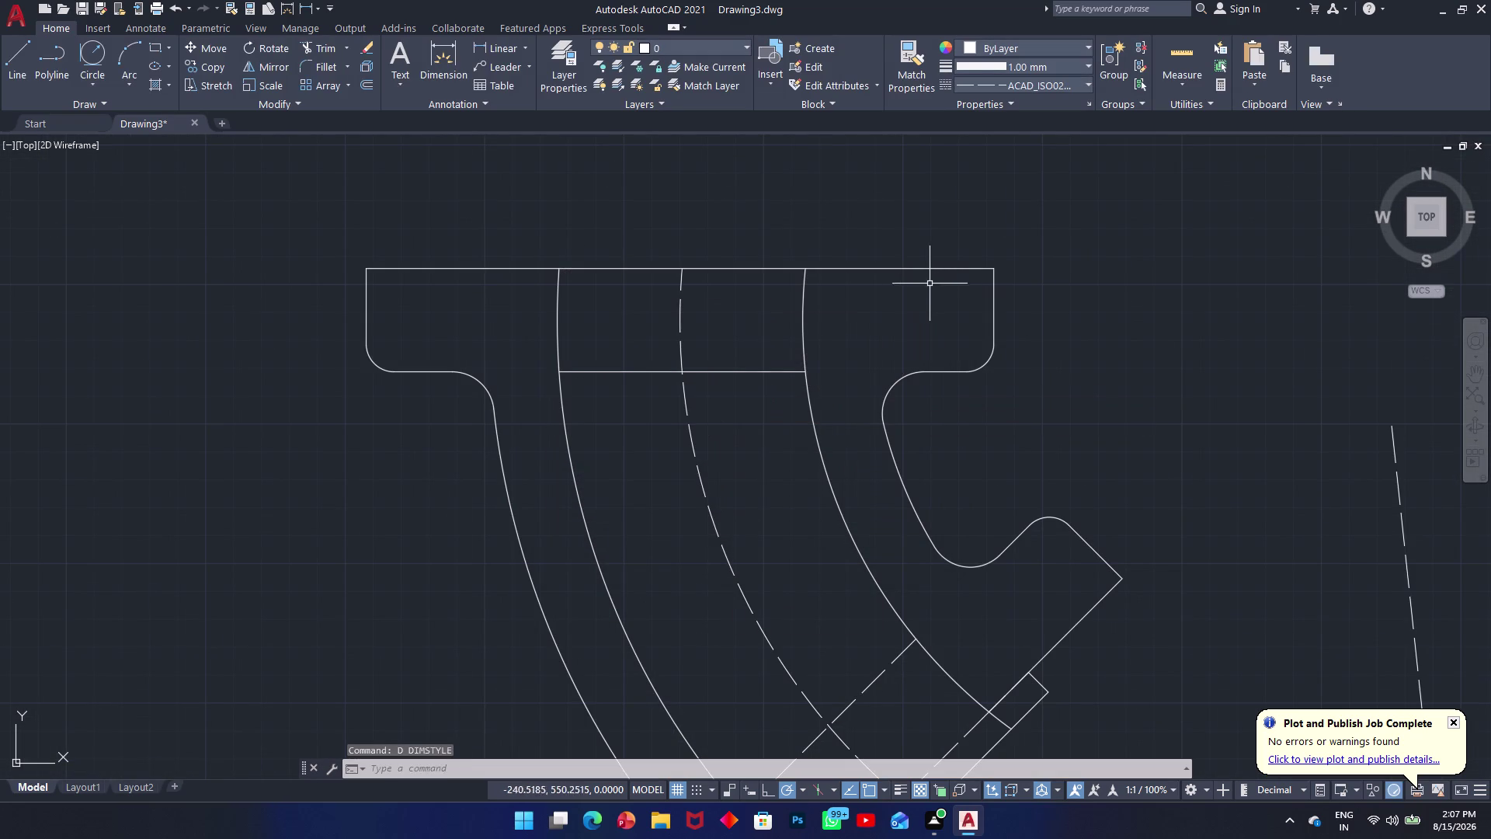
key(u)
key(n)
key(space)
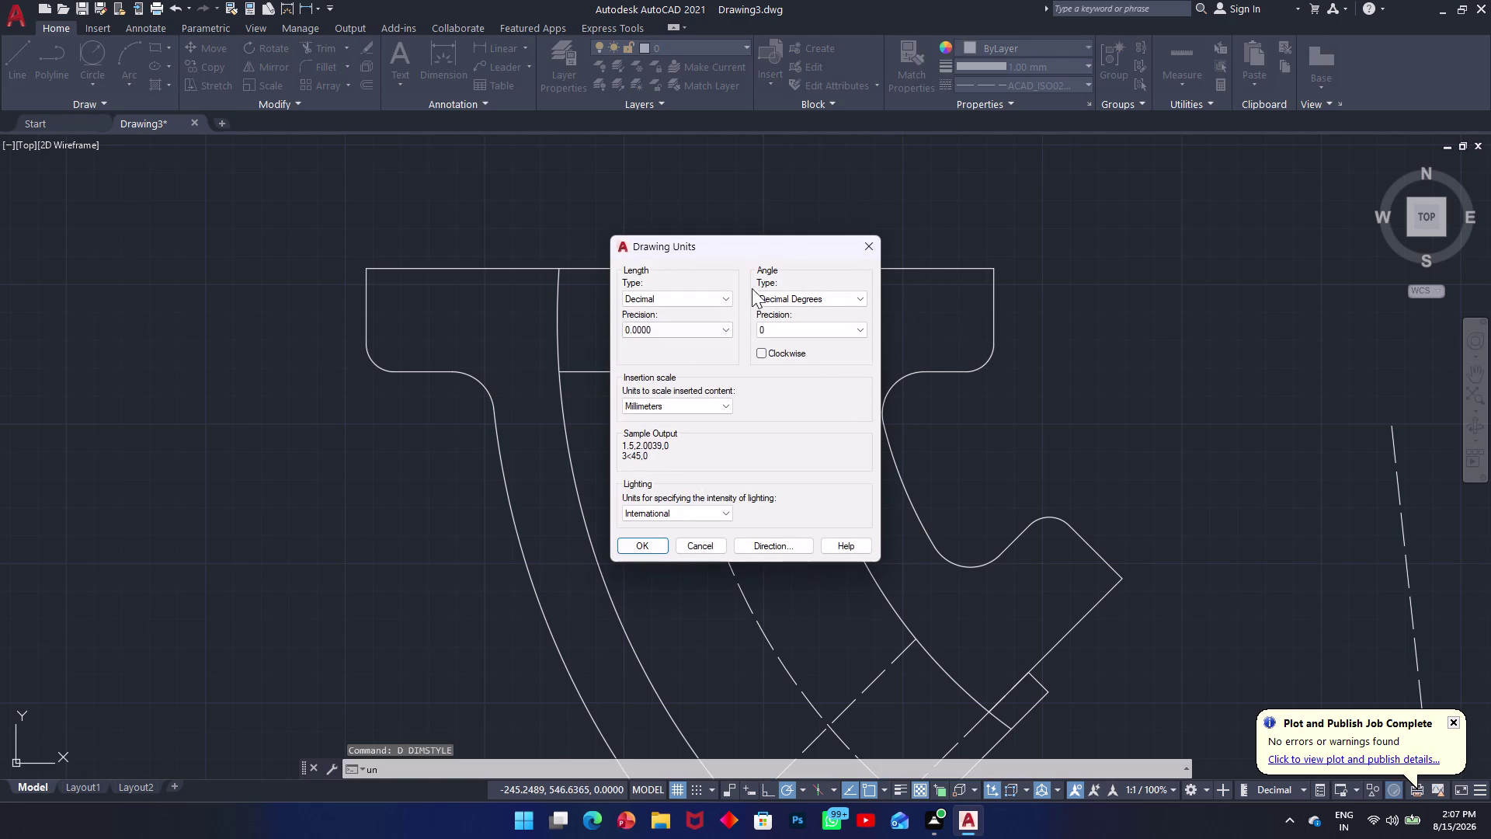
click(712, 326)
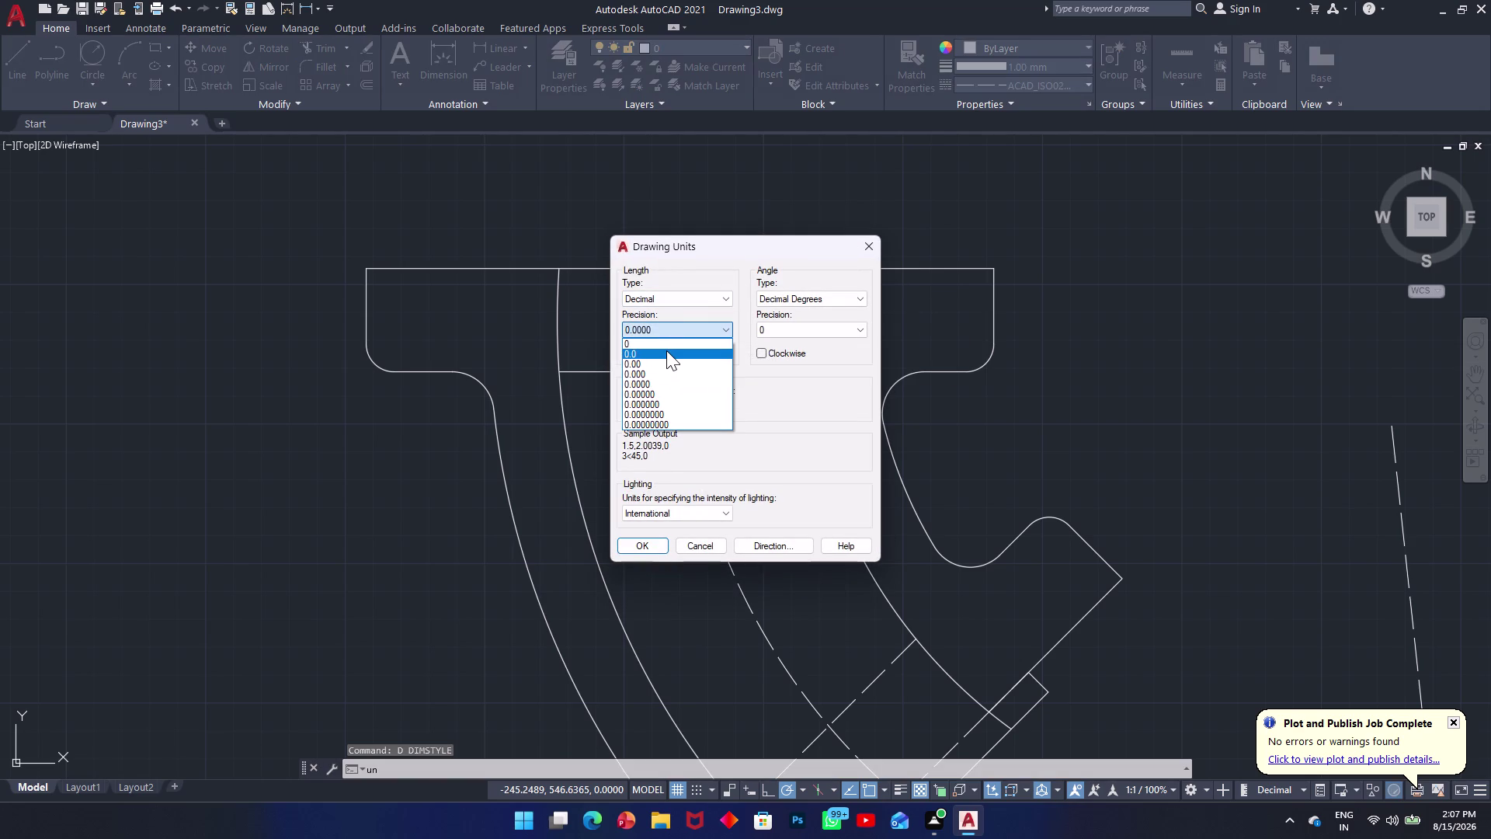
click(668, 343)
click(648, 547)
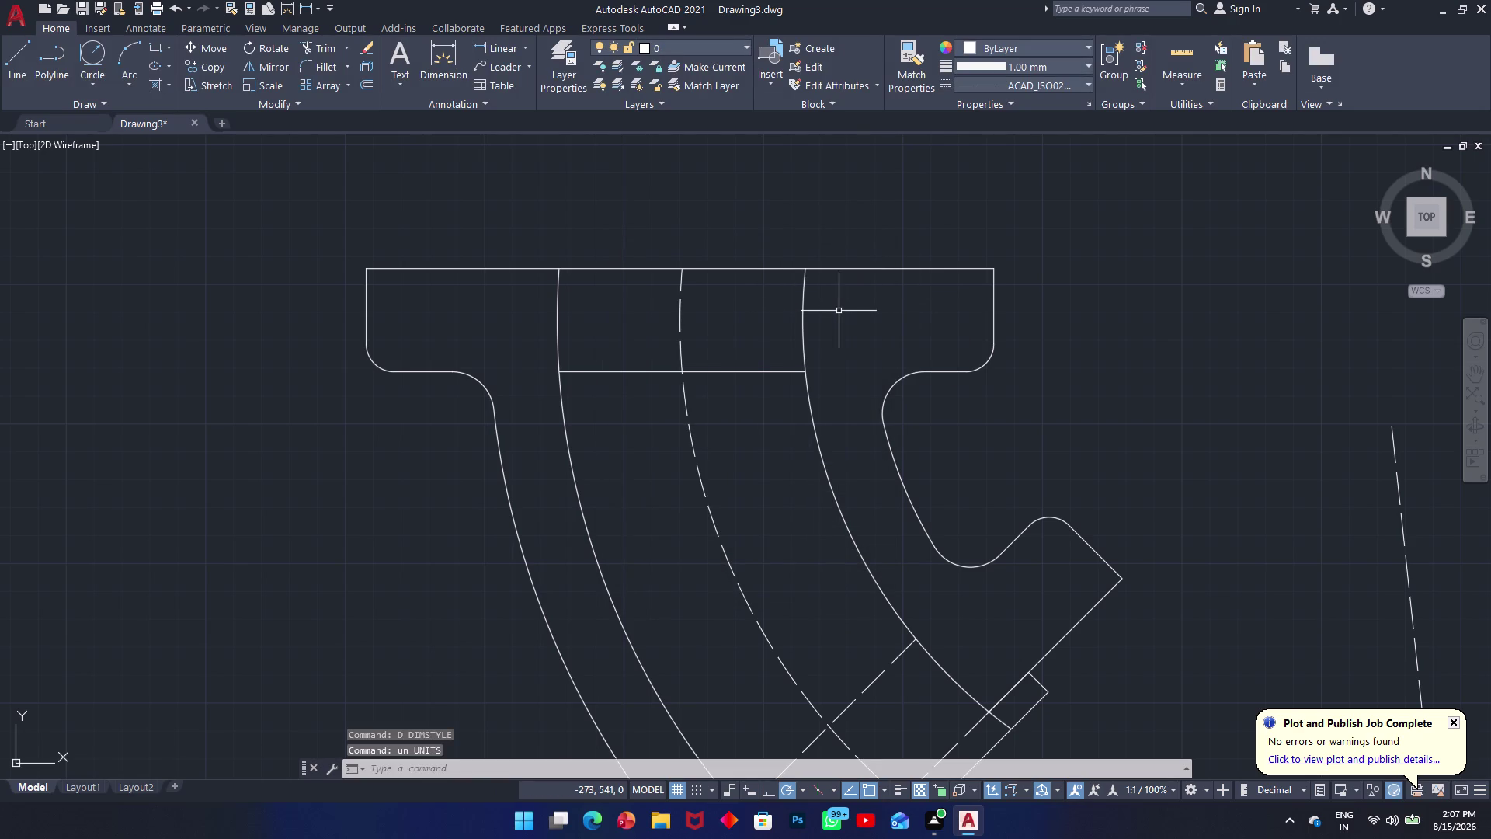
text(d)
key(space)
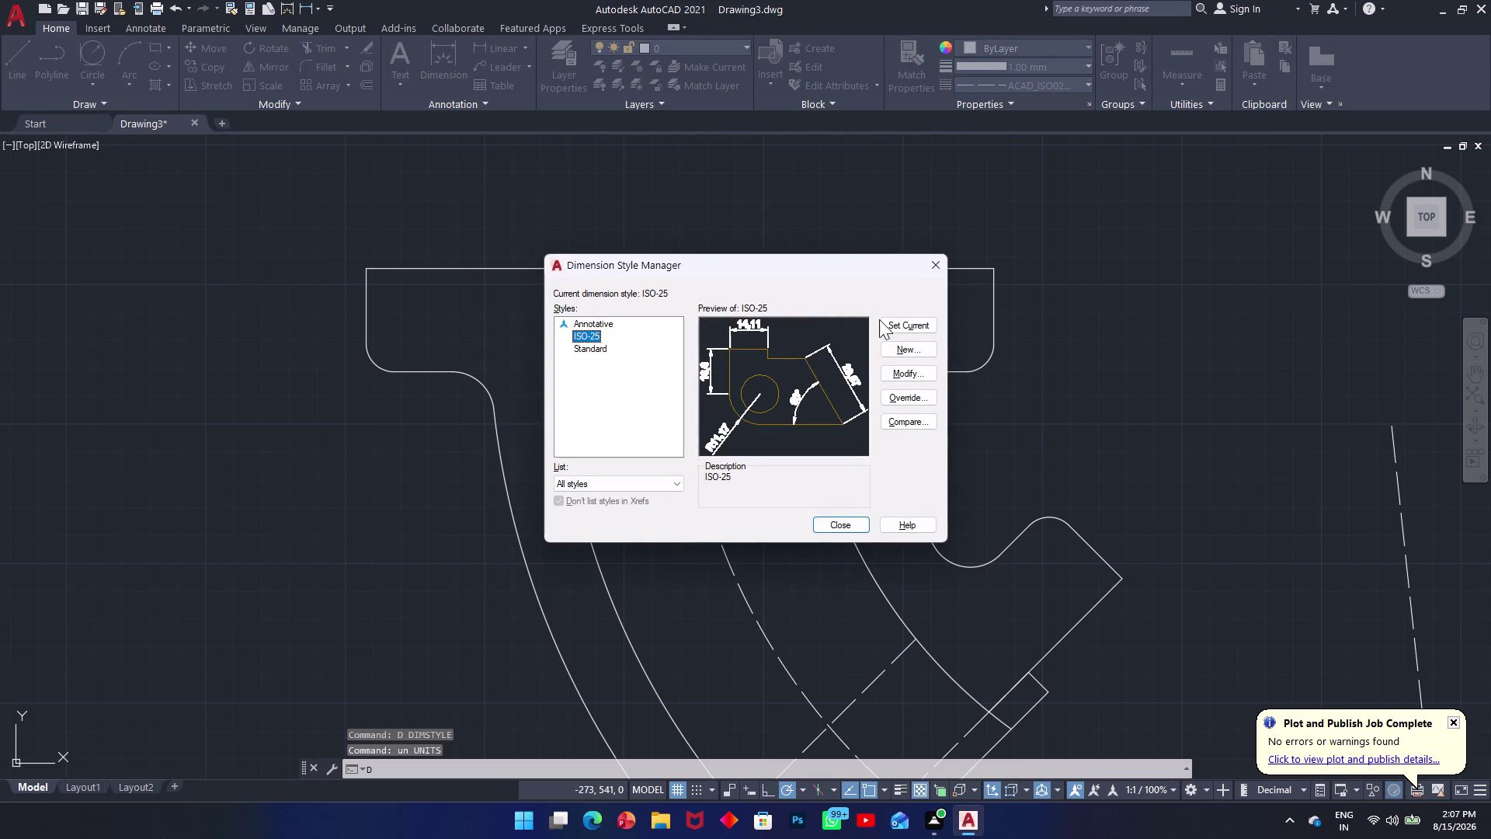
Modify ISO-25 to use precision 0 and text height 6.
click(890, 373)
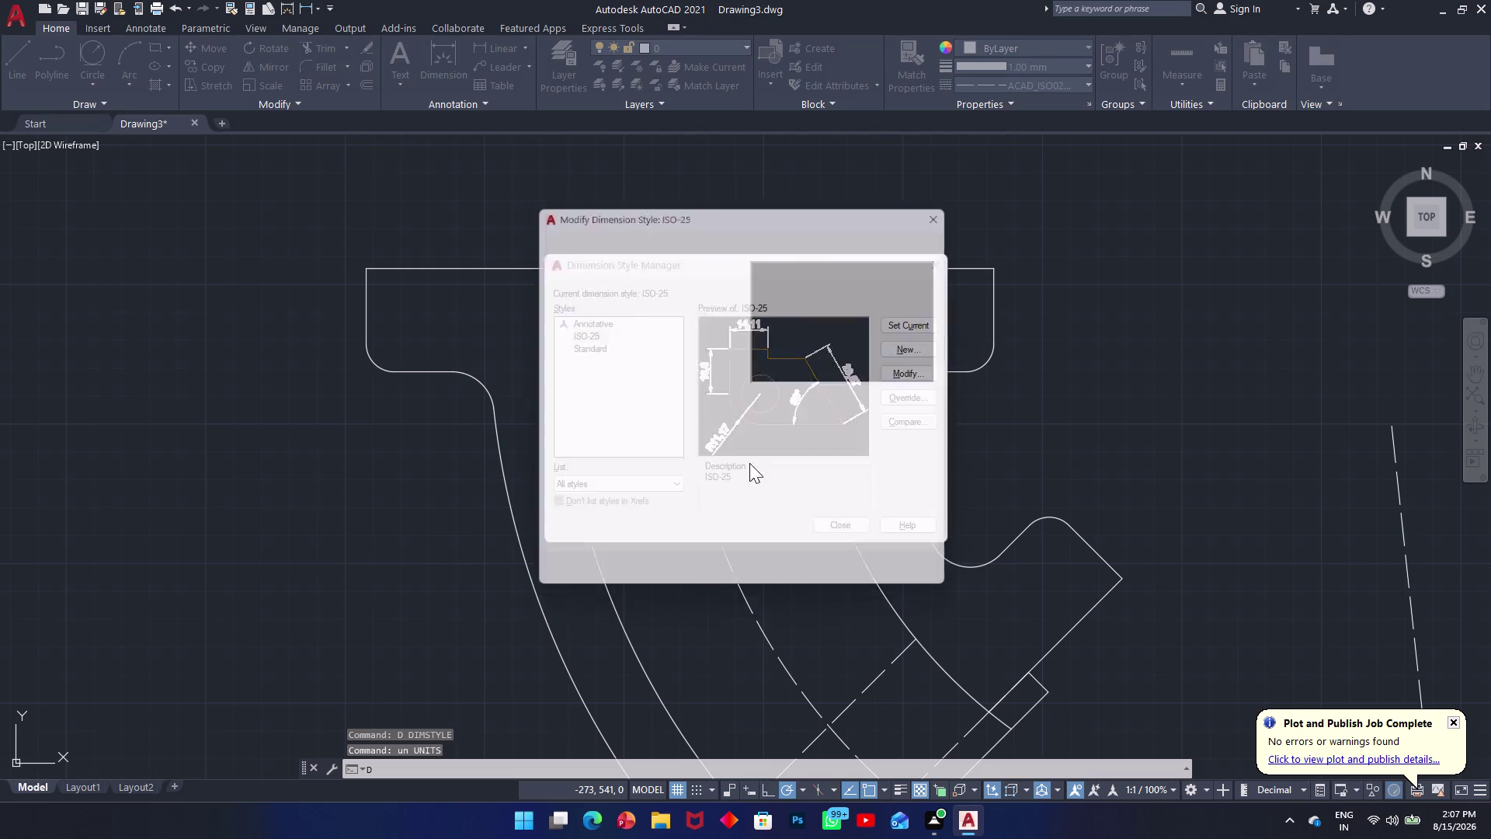
click(658, 296)
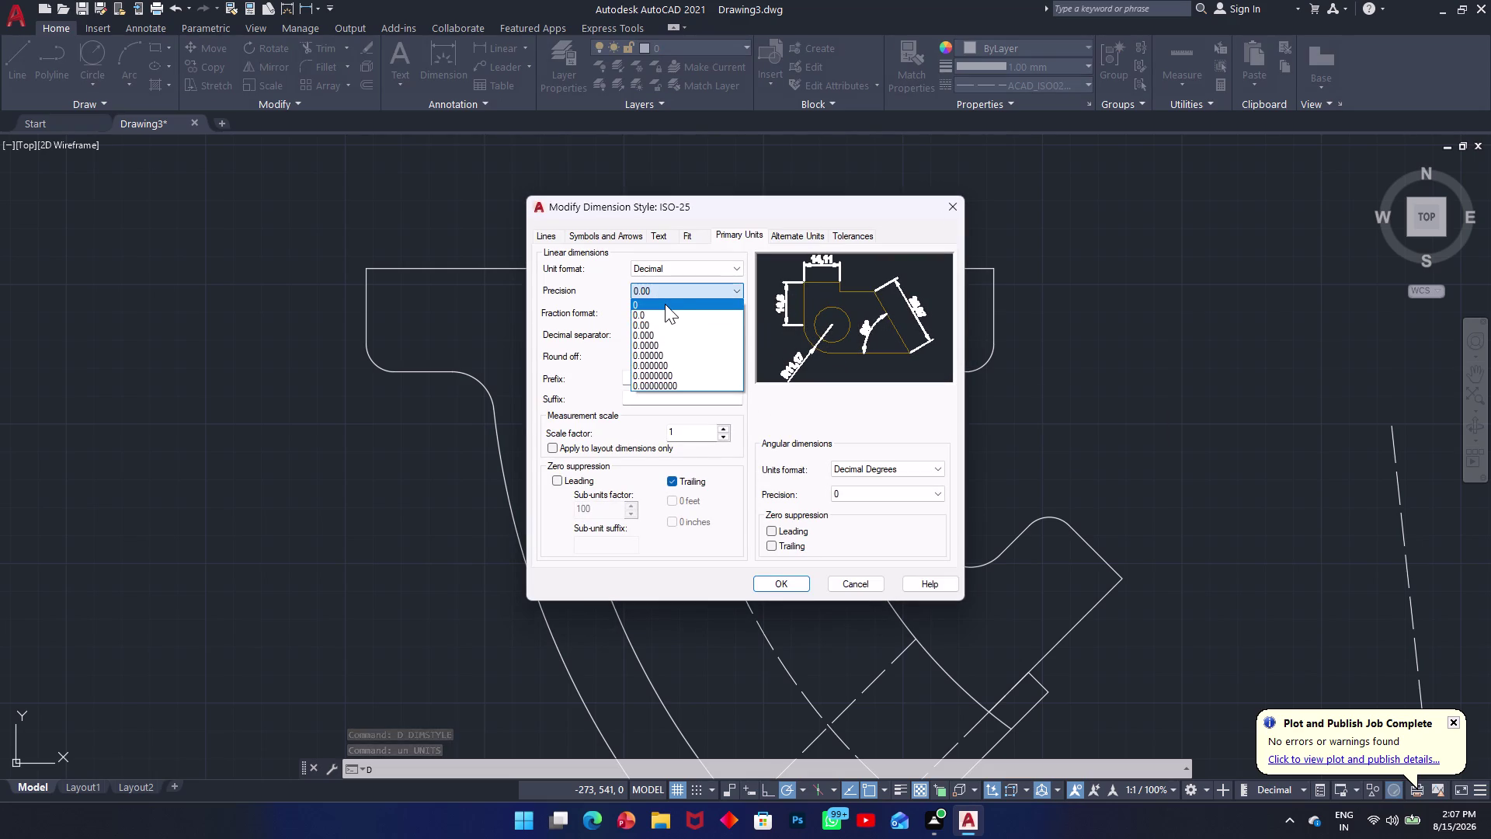
click(664, 306)
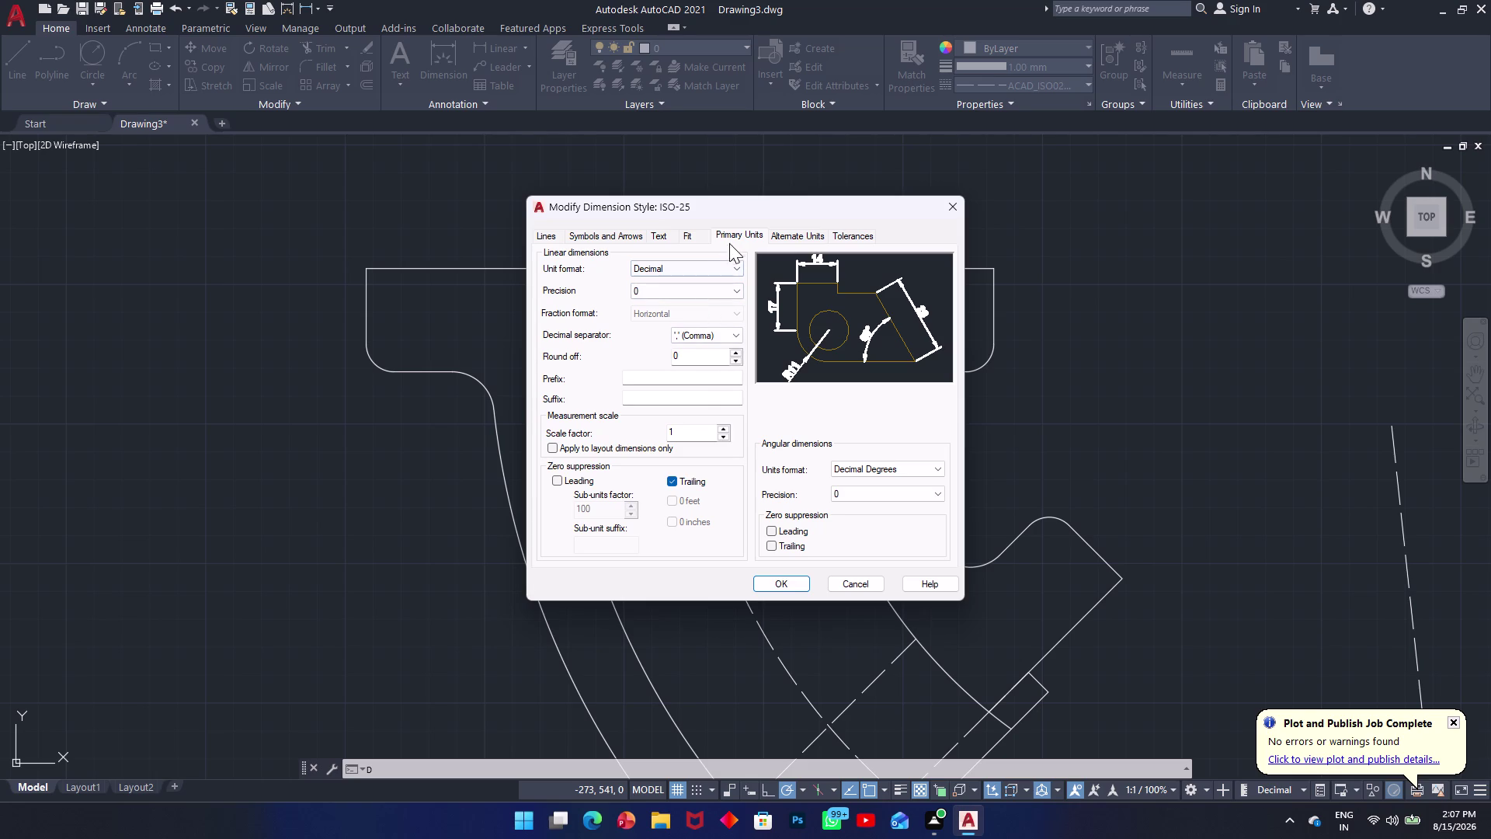
click(656, 231)
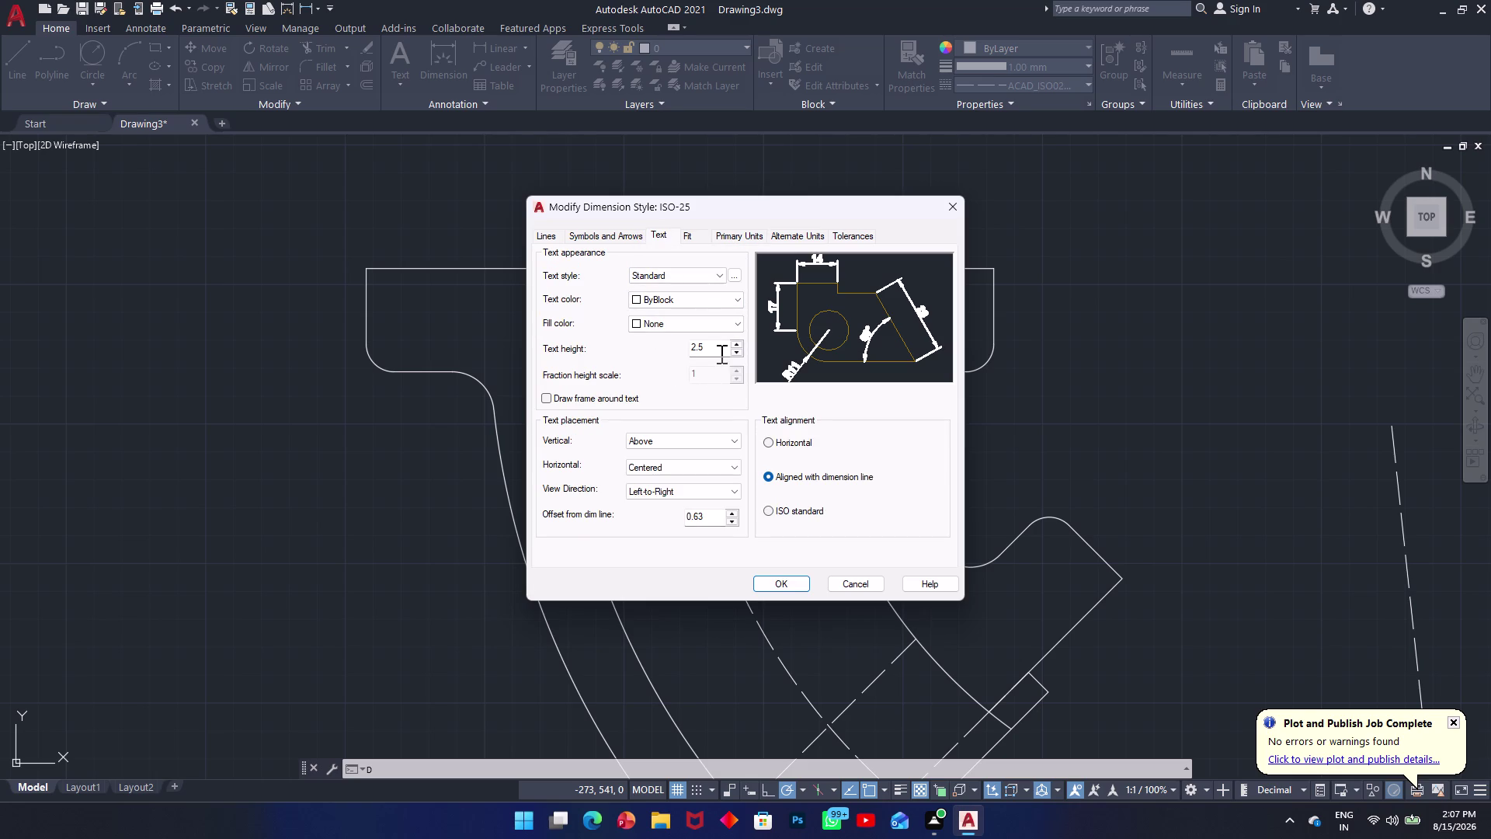
drag(717, 350, 663, 353)
key(6)
key(Return)
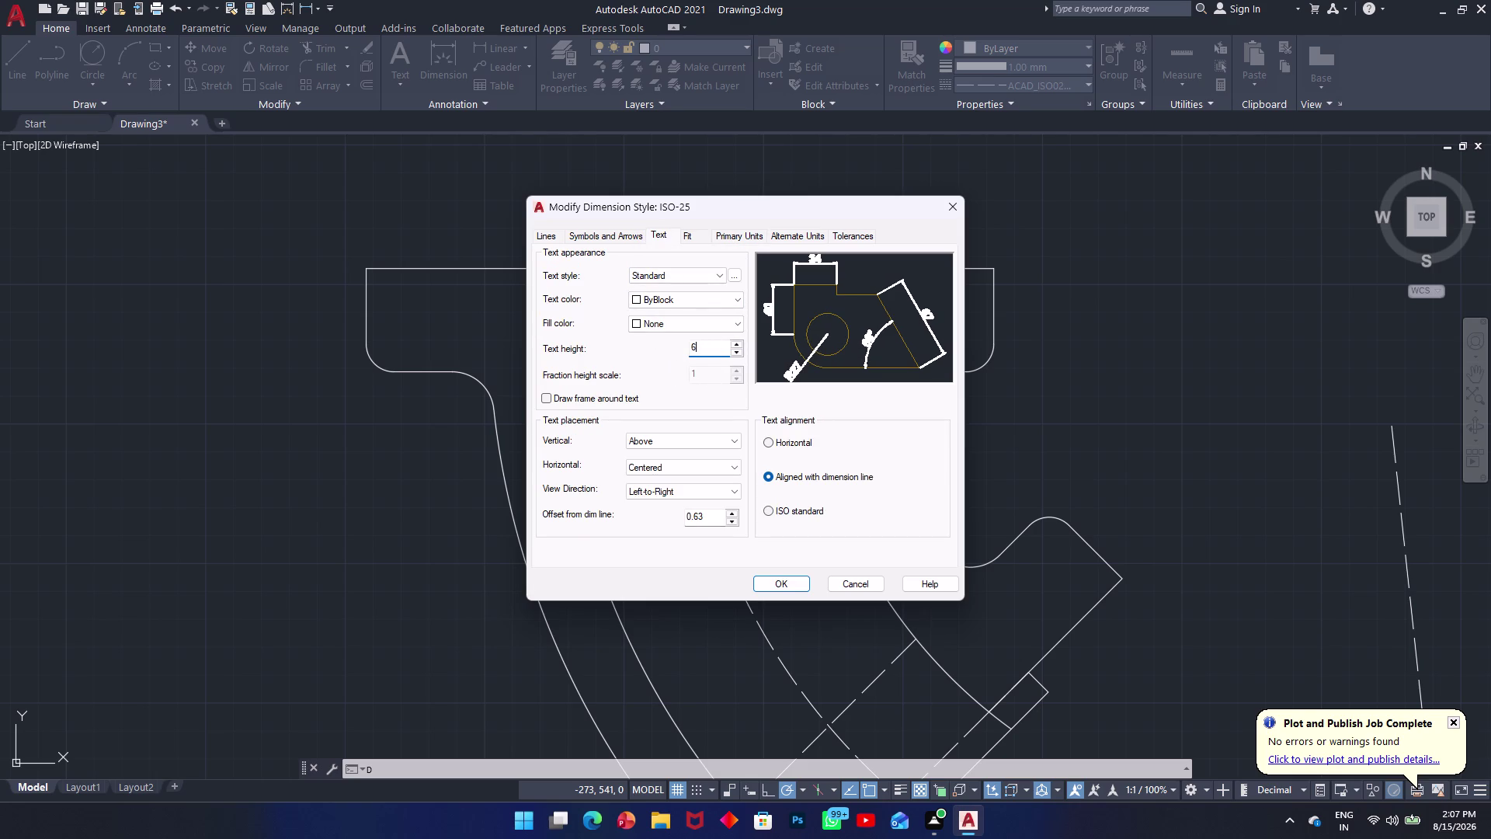
Set the ISO-25 arrow size to 4 and confirm the style changes.
click(619, 240)
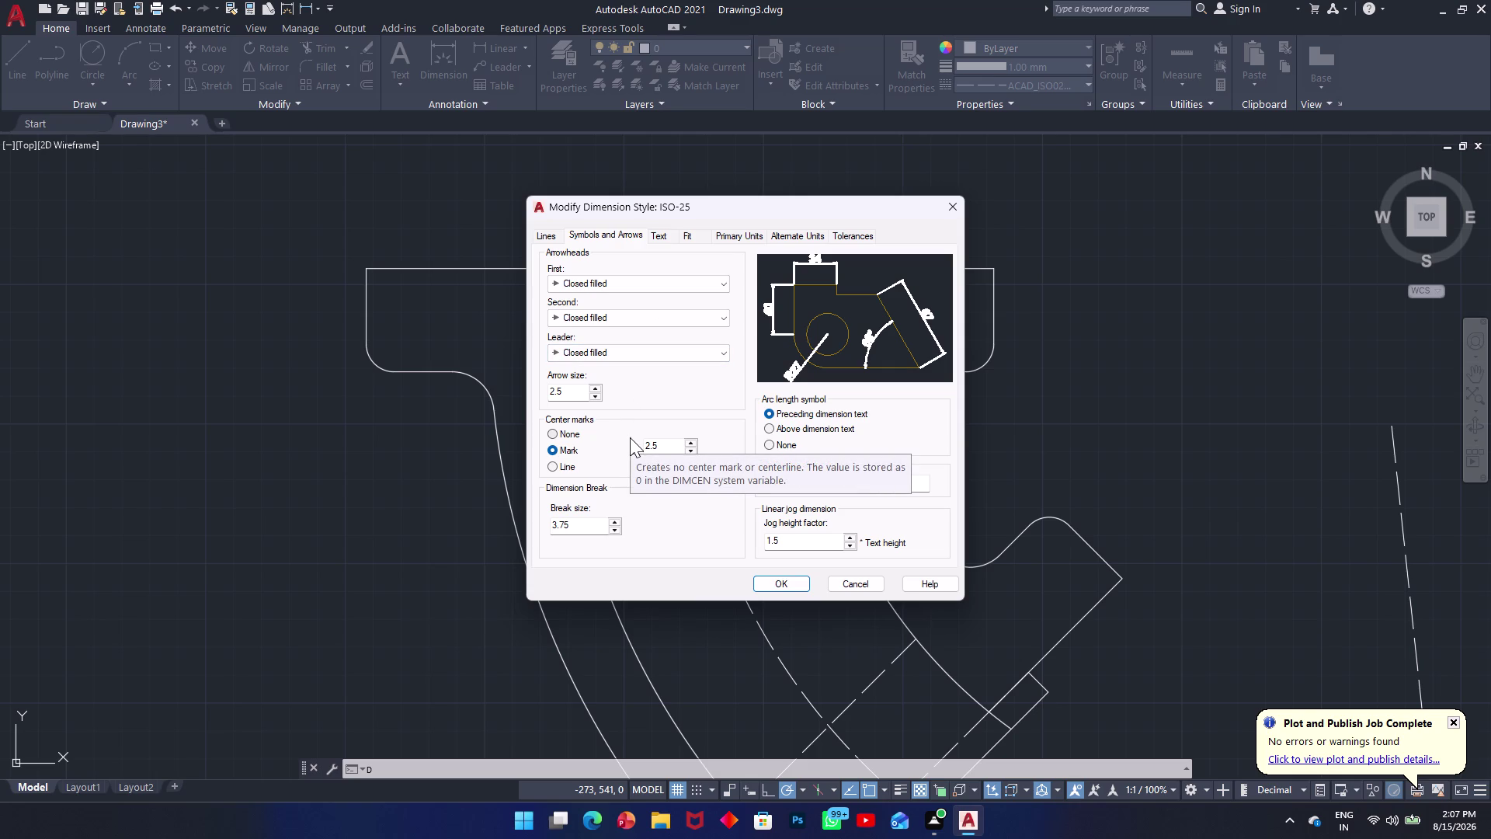
click(566, 398)
drag(567, 388, 556, 392)
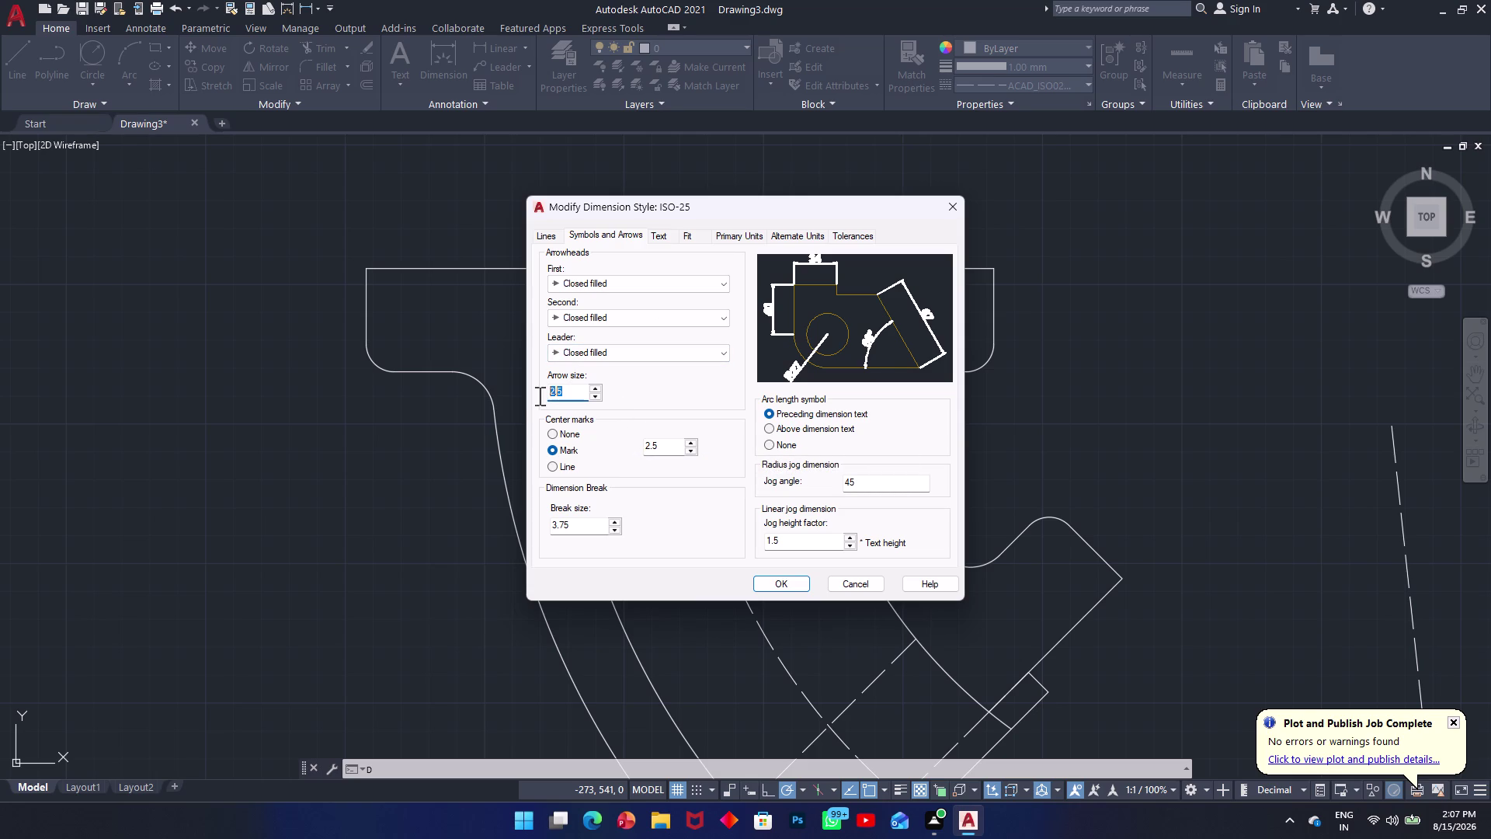
drag(556, 392, 520, 398)
key(3)
key(4)
key(BackSpace)
key(BackSpace)
key(4)
click(800, 579)
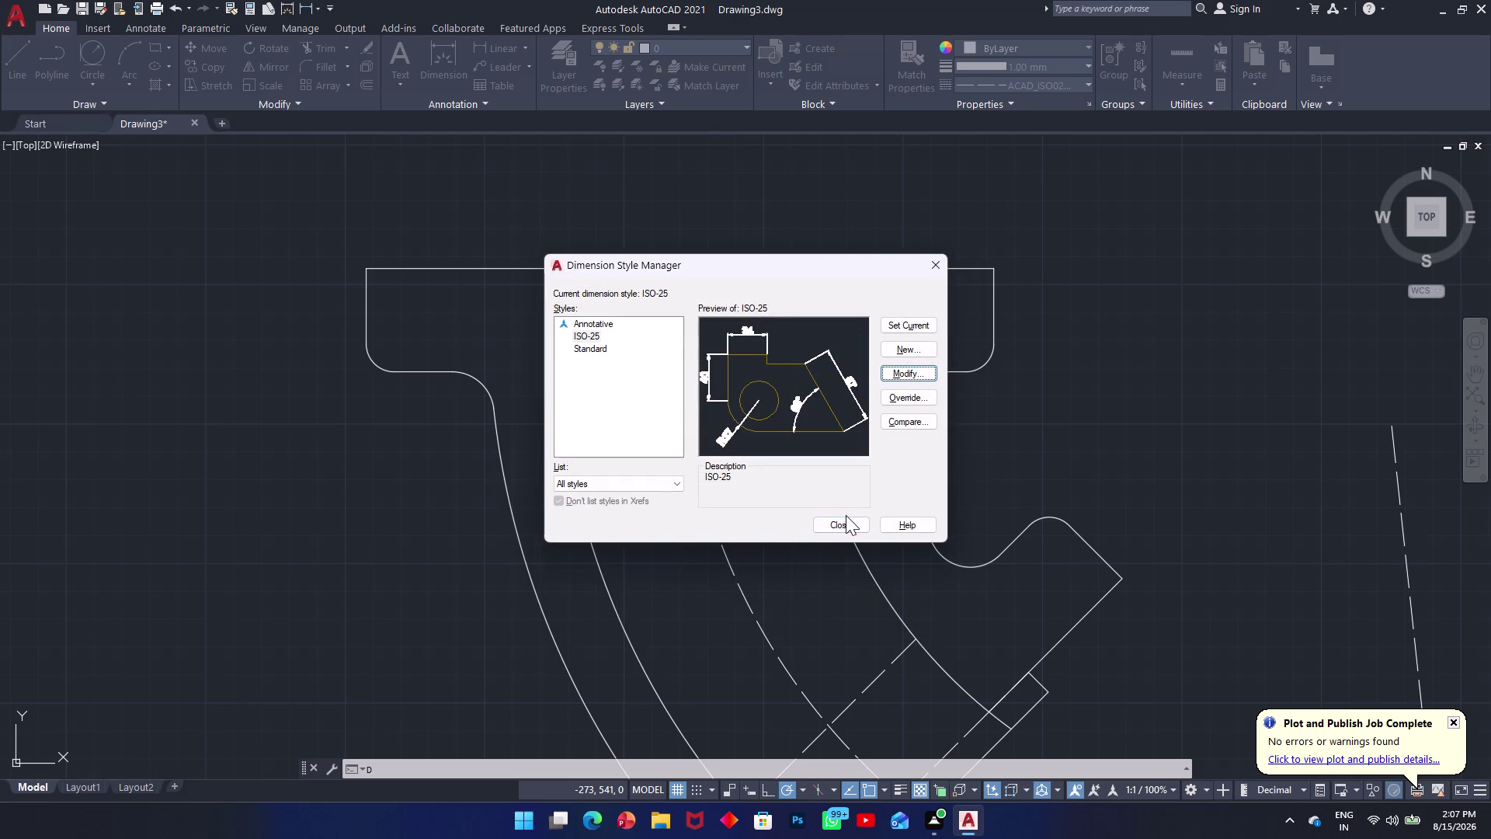
Make ISO-25 the current dimension style and close the manager.
click(932, 328)
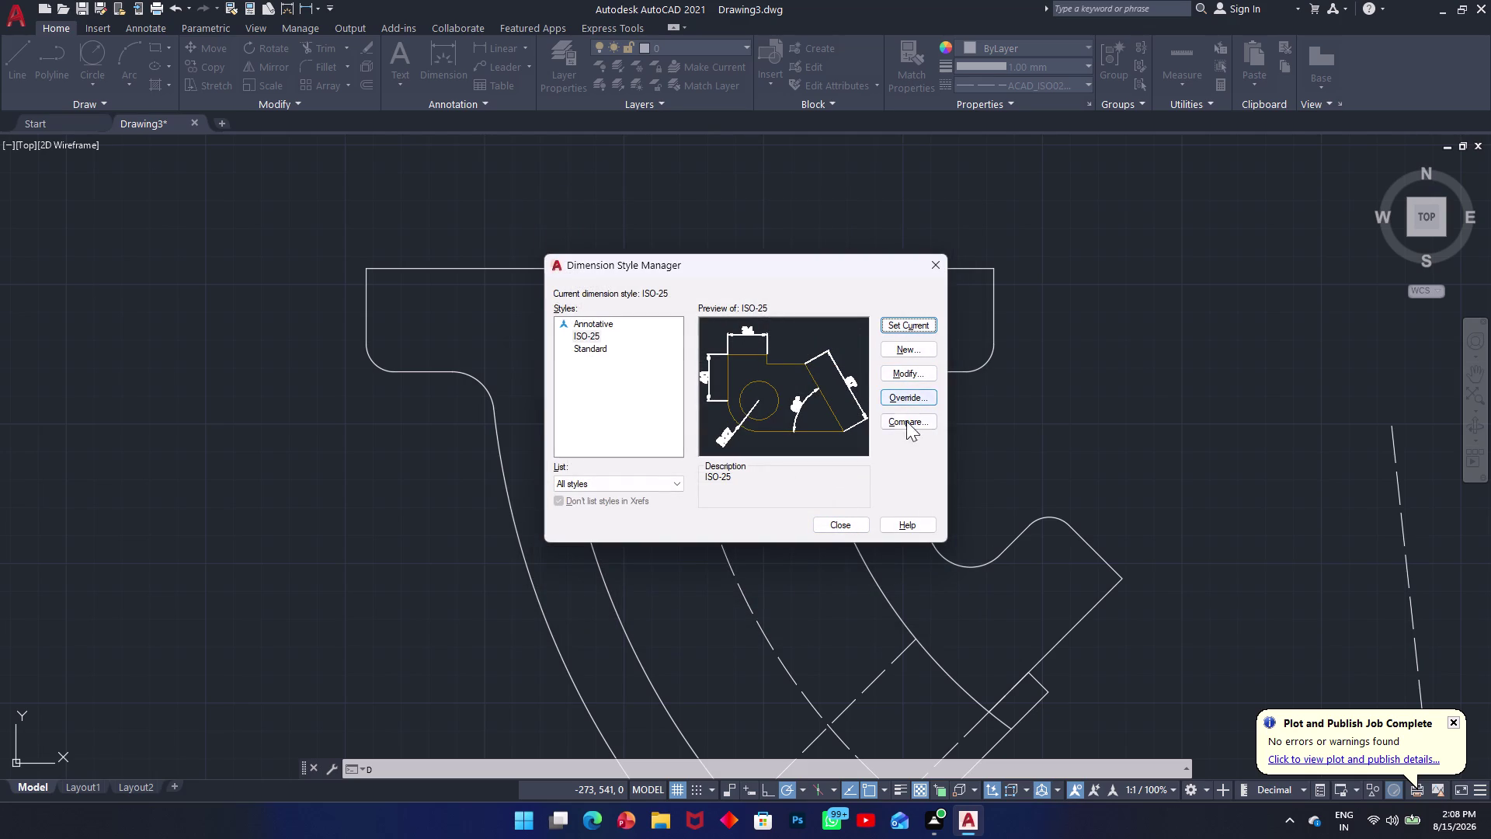
click(839, 526)
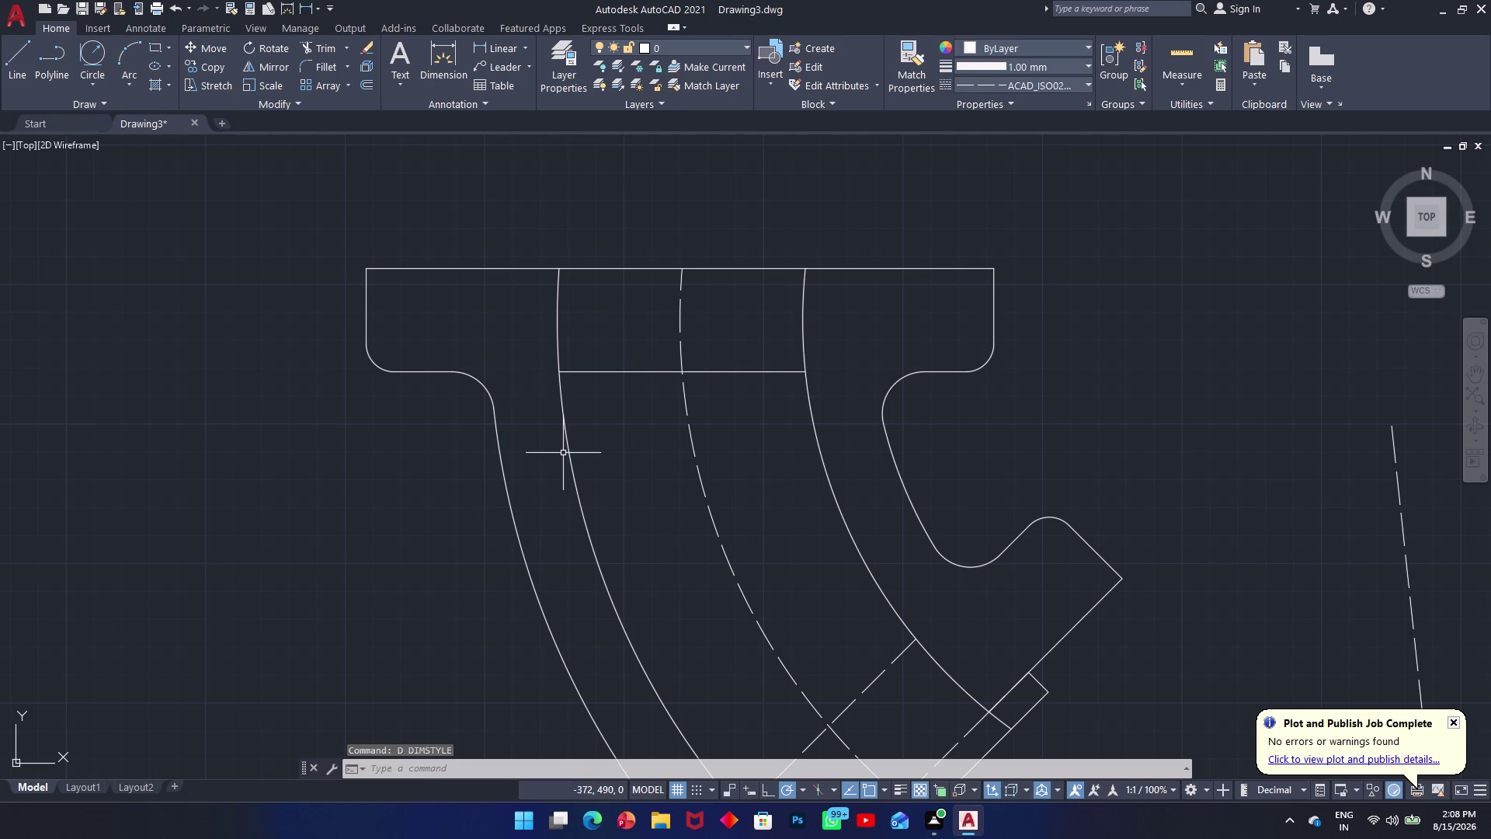
scroll(up, 3)
scroll(down, 3)
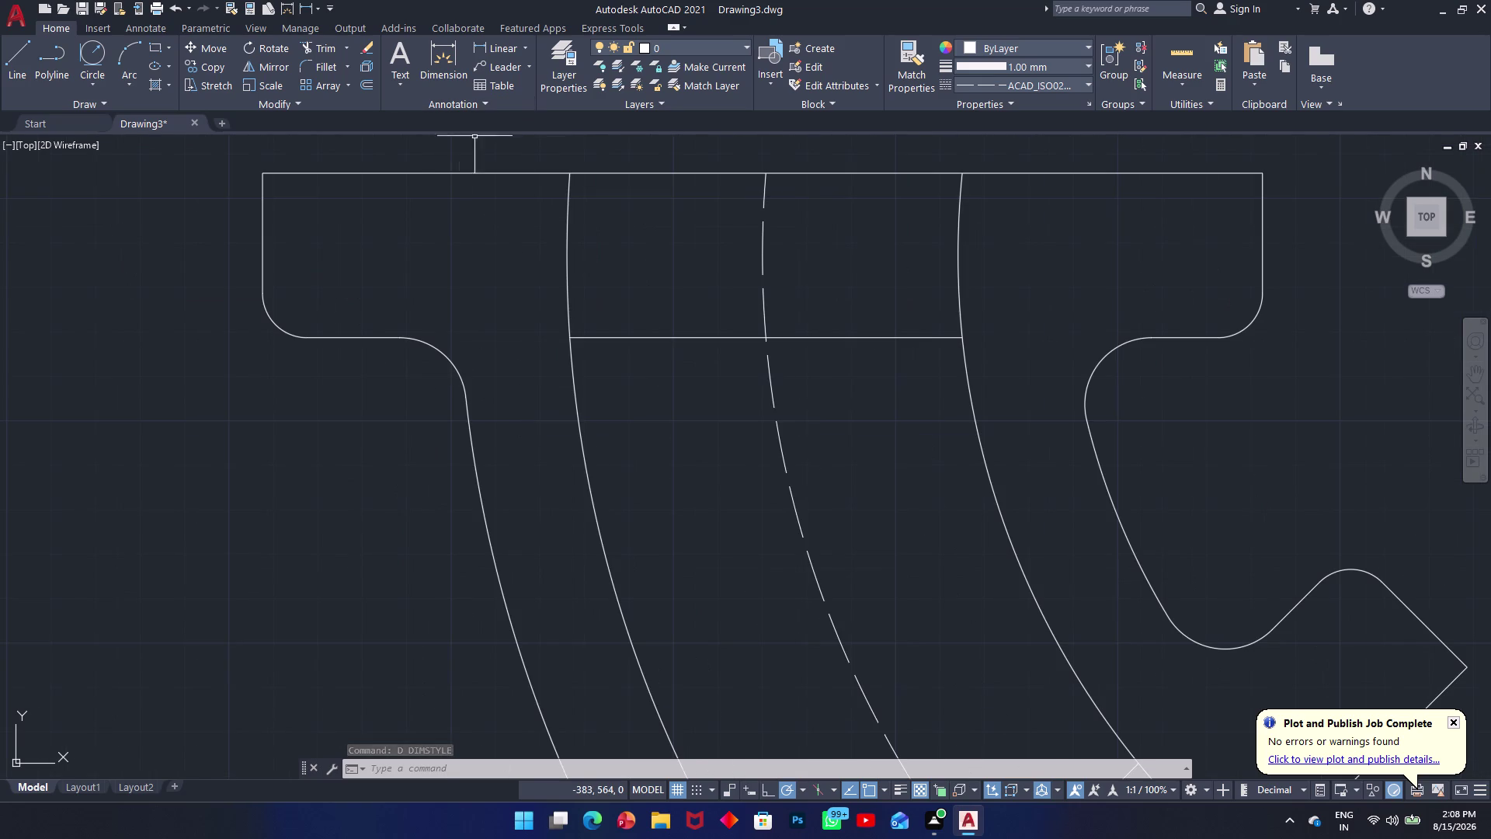
key(d)
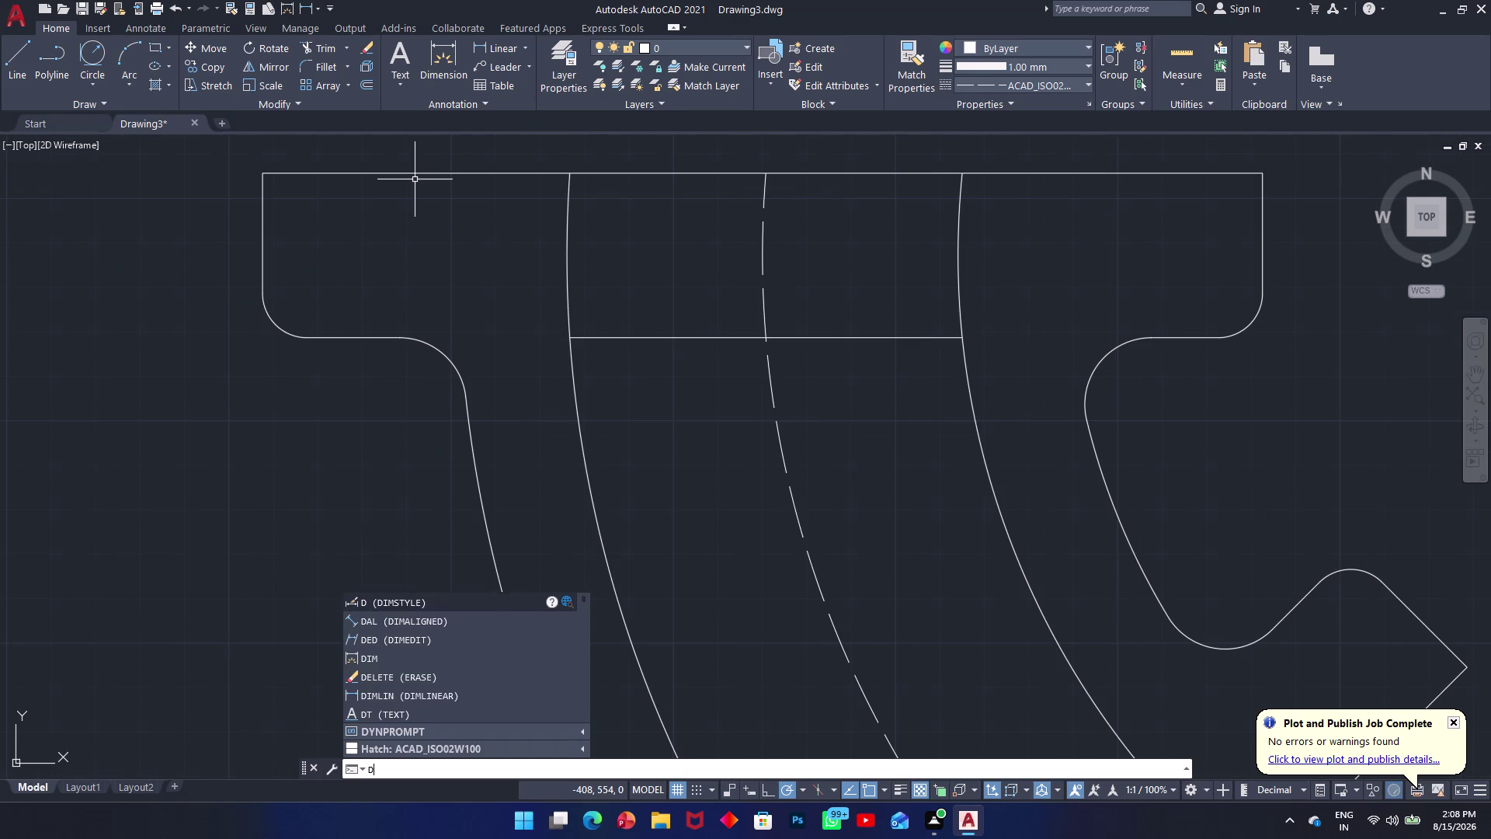
text(im)
key(space)
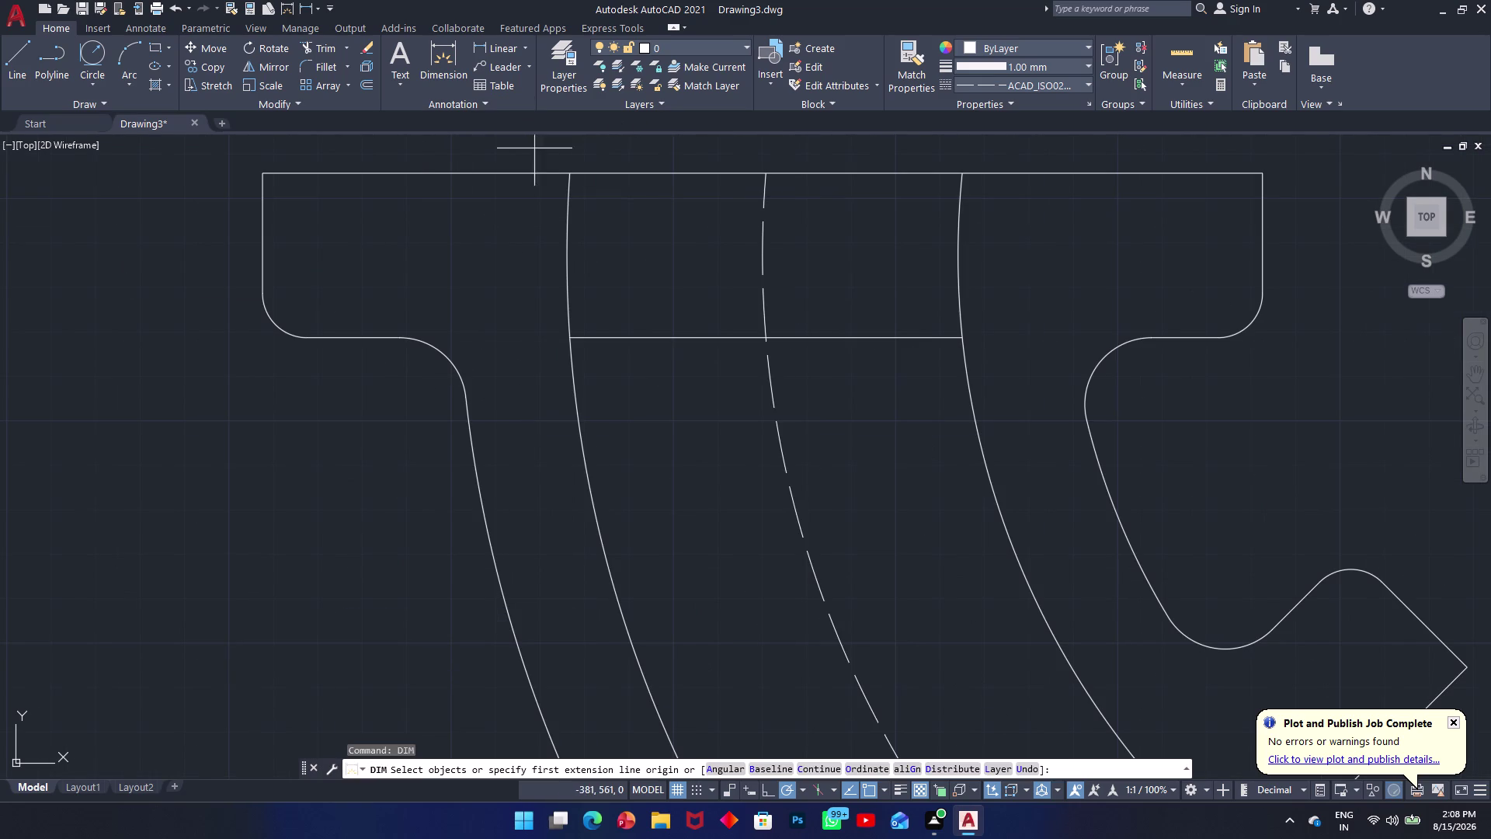
click(259, 170)
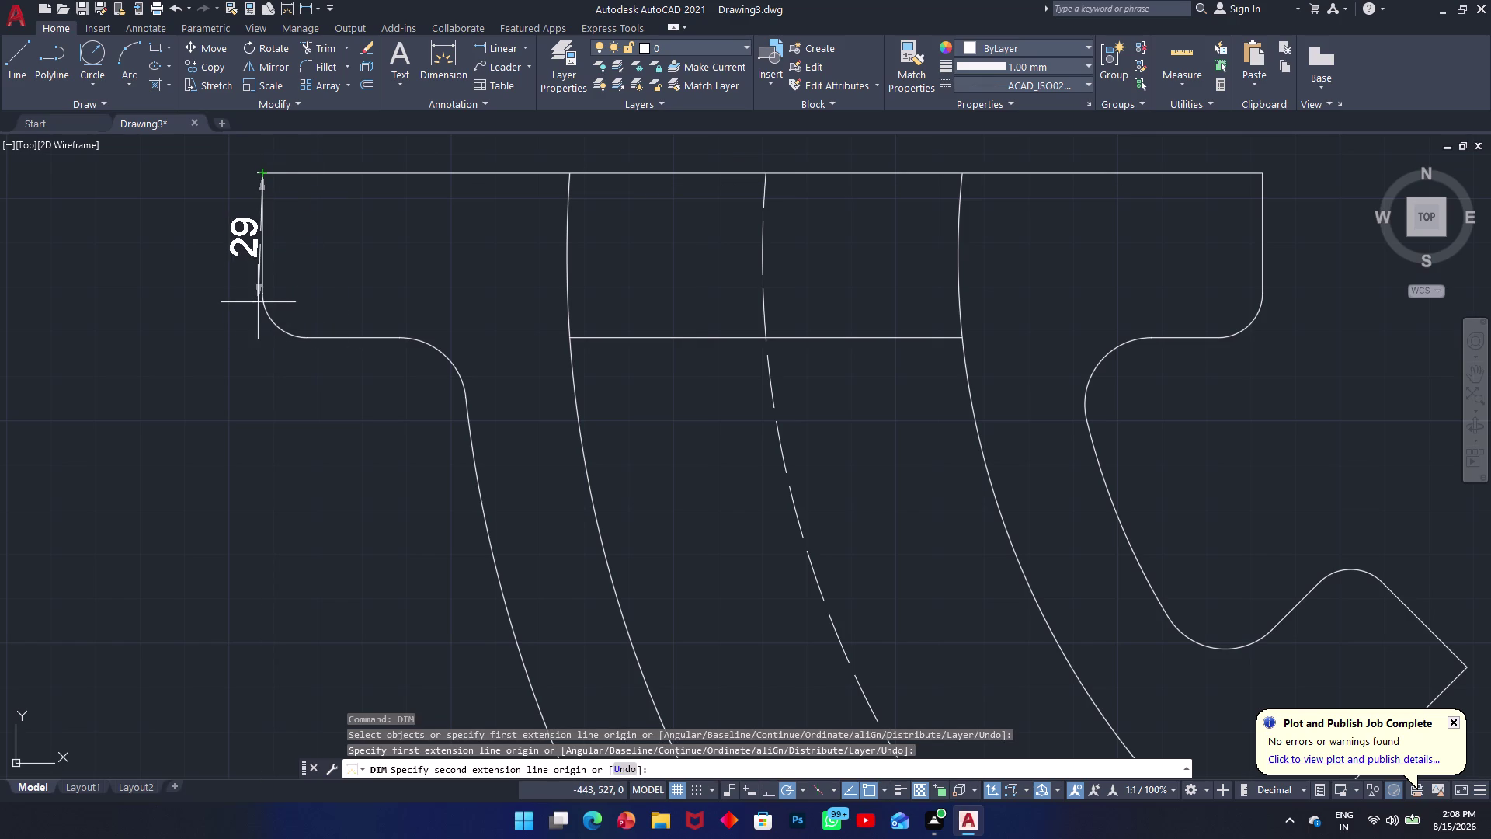
key(F8)
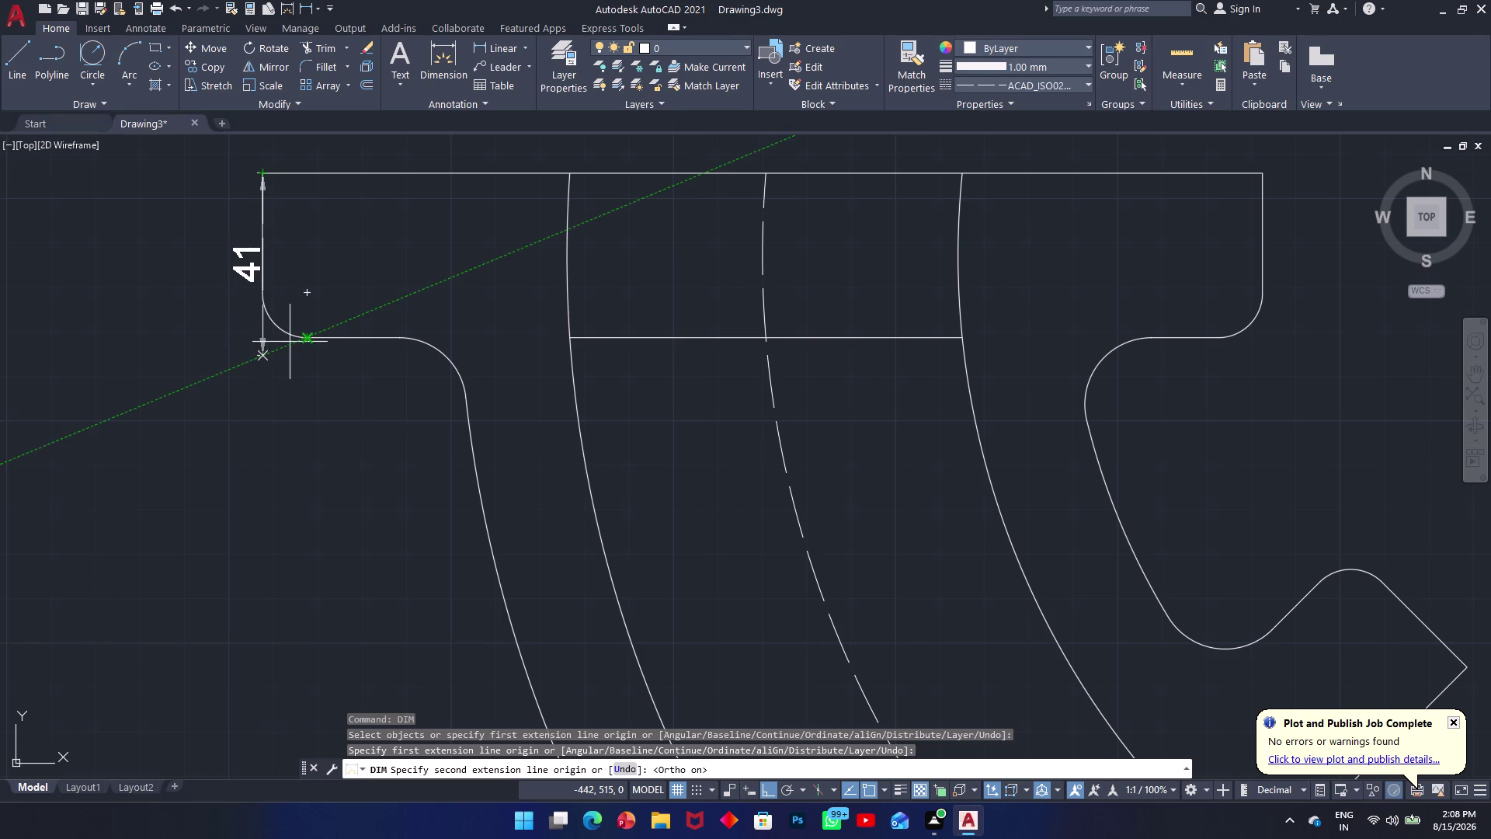
key(Escape)
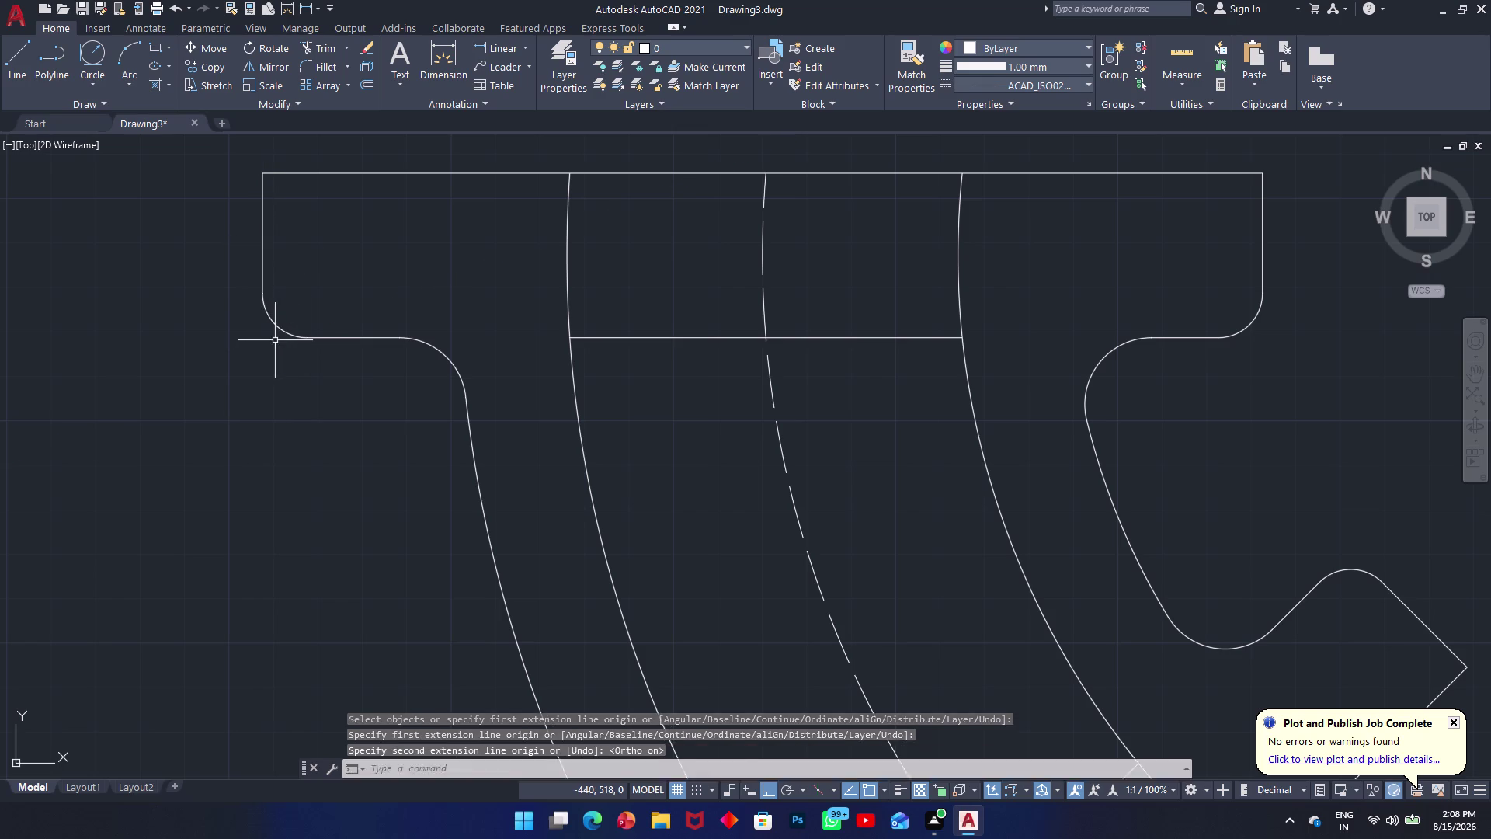
key(space)
key(space)
key(space)
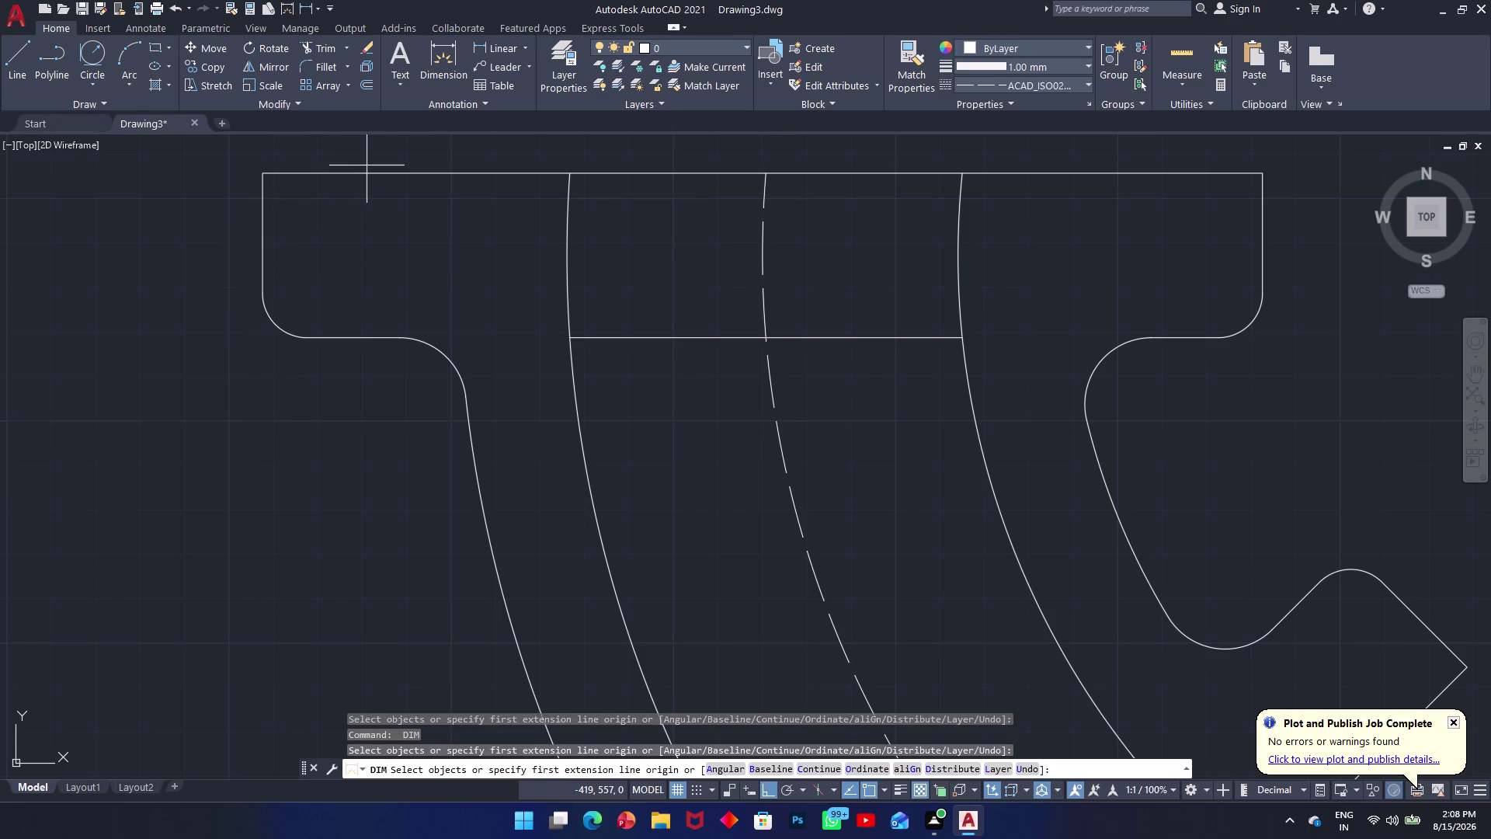
key(Escape)
key(space)
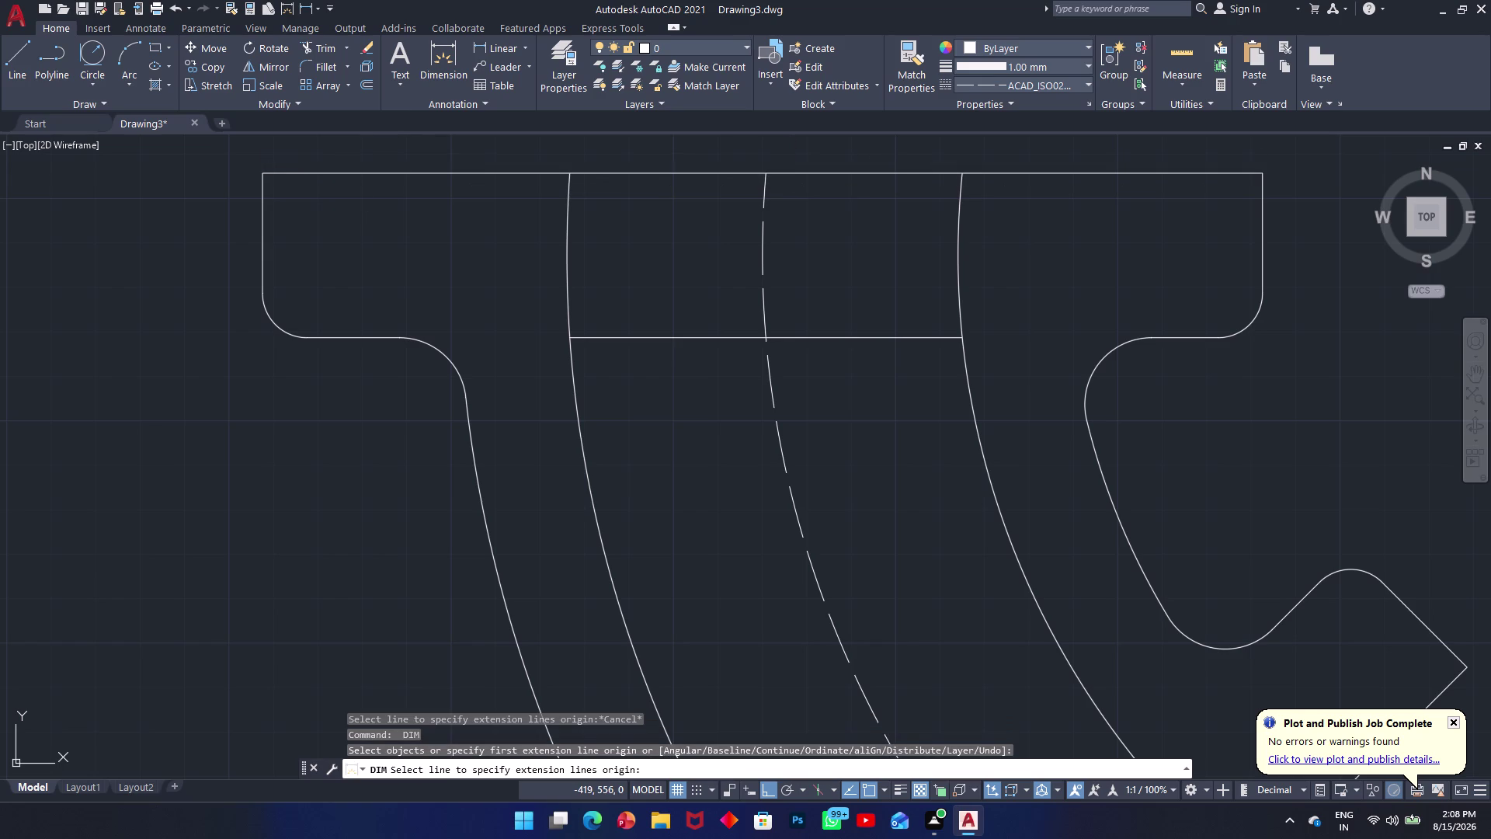
key(Escape)
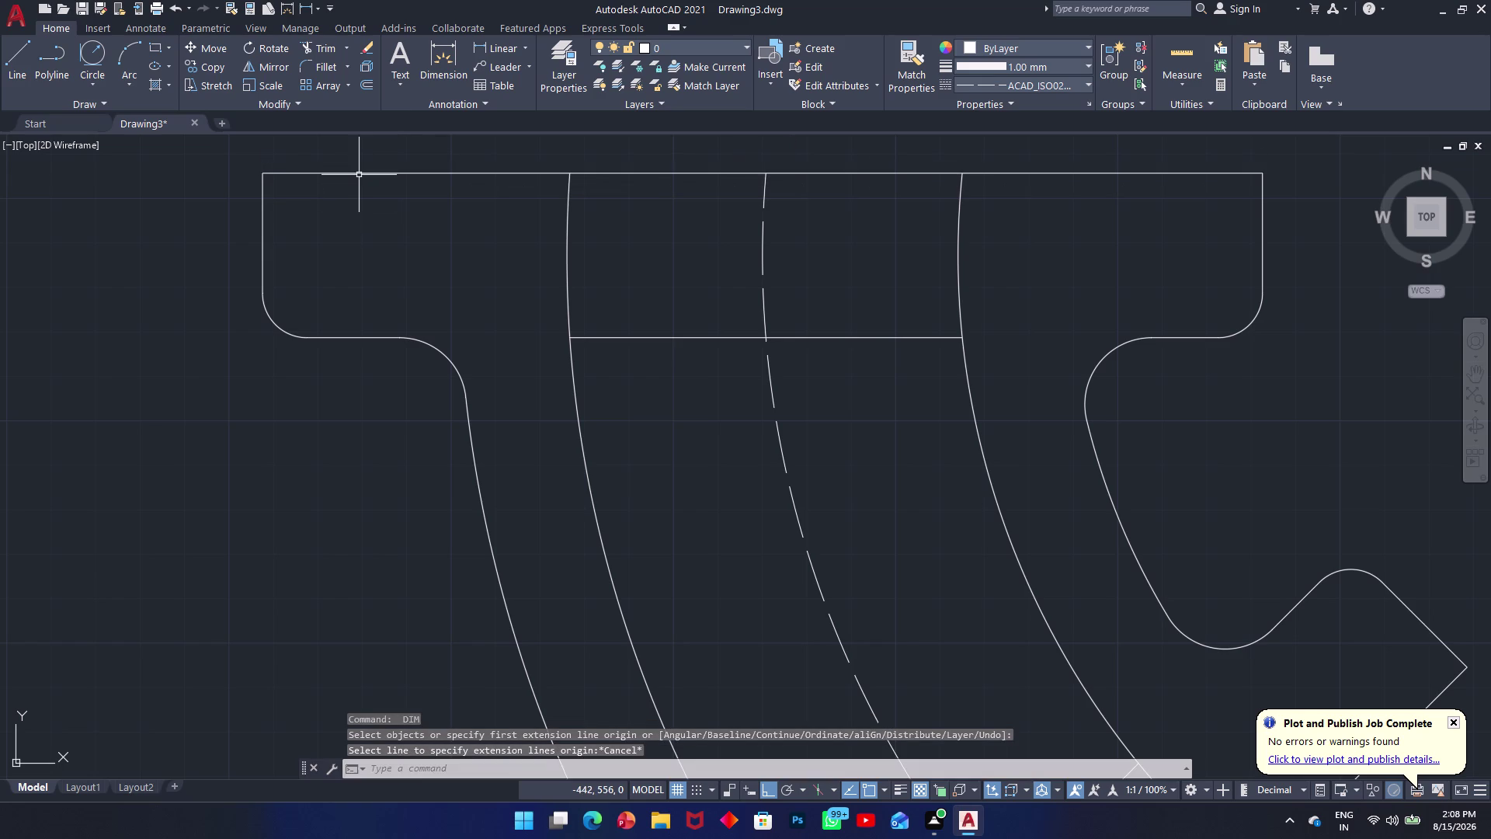
key(space)
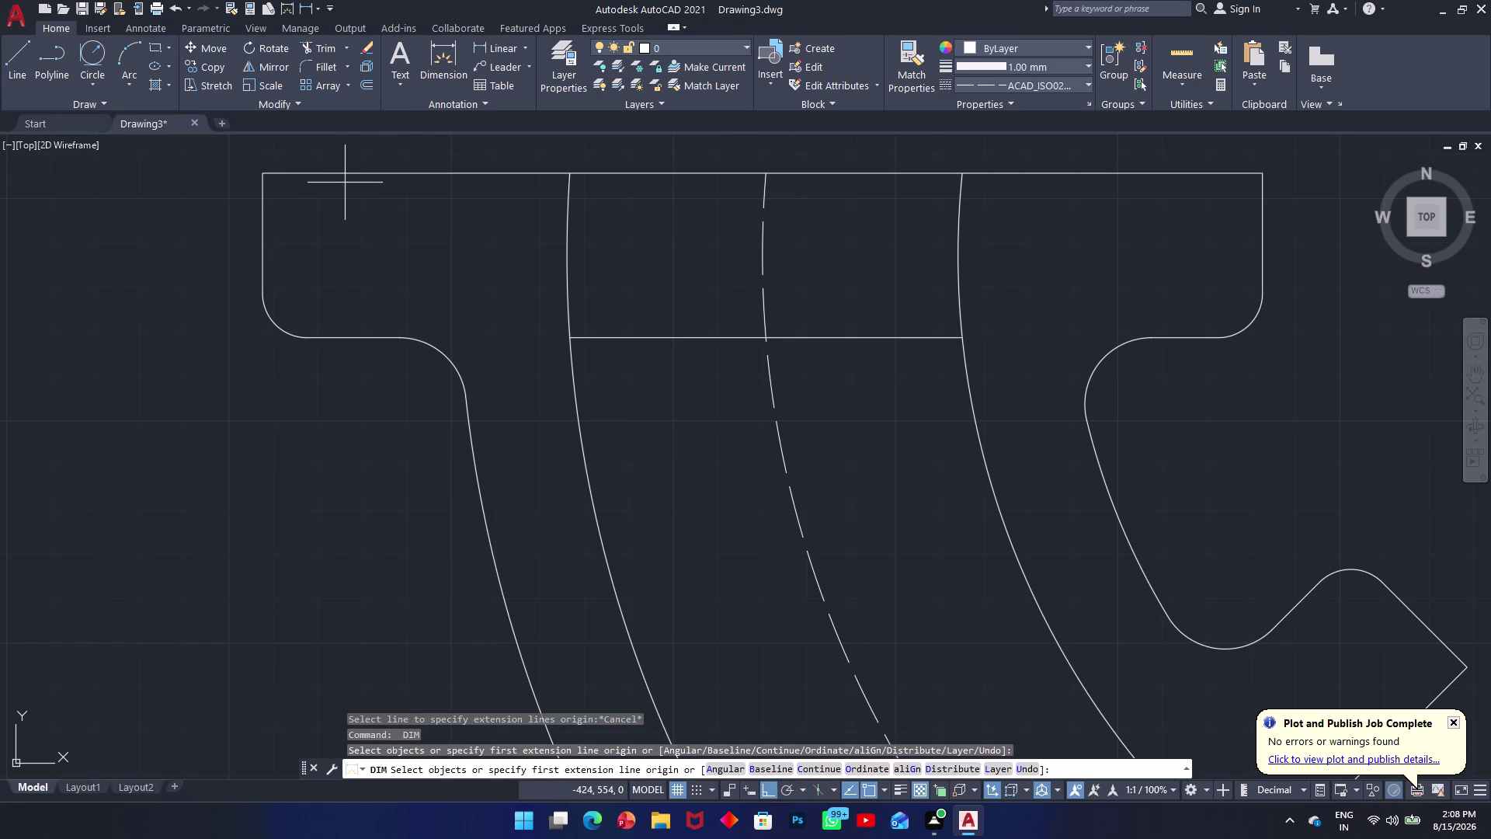
click(349, 174)
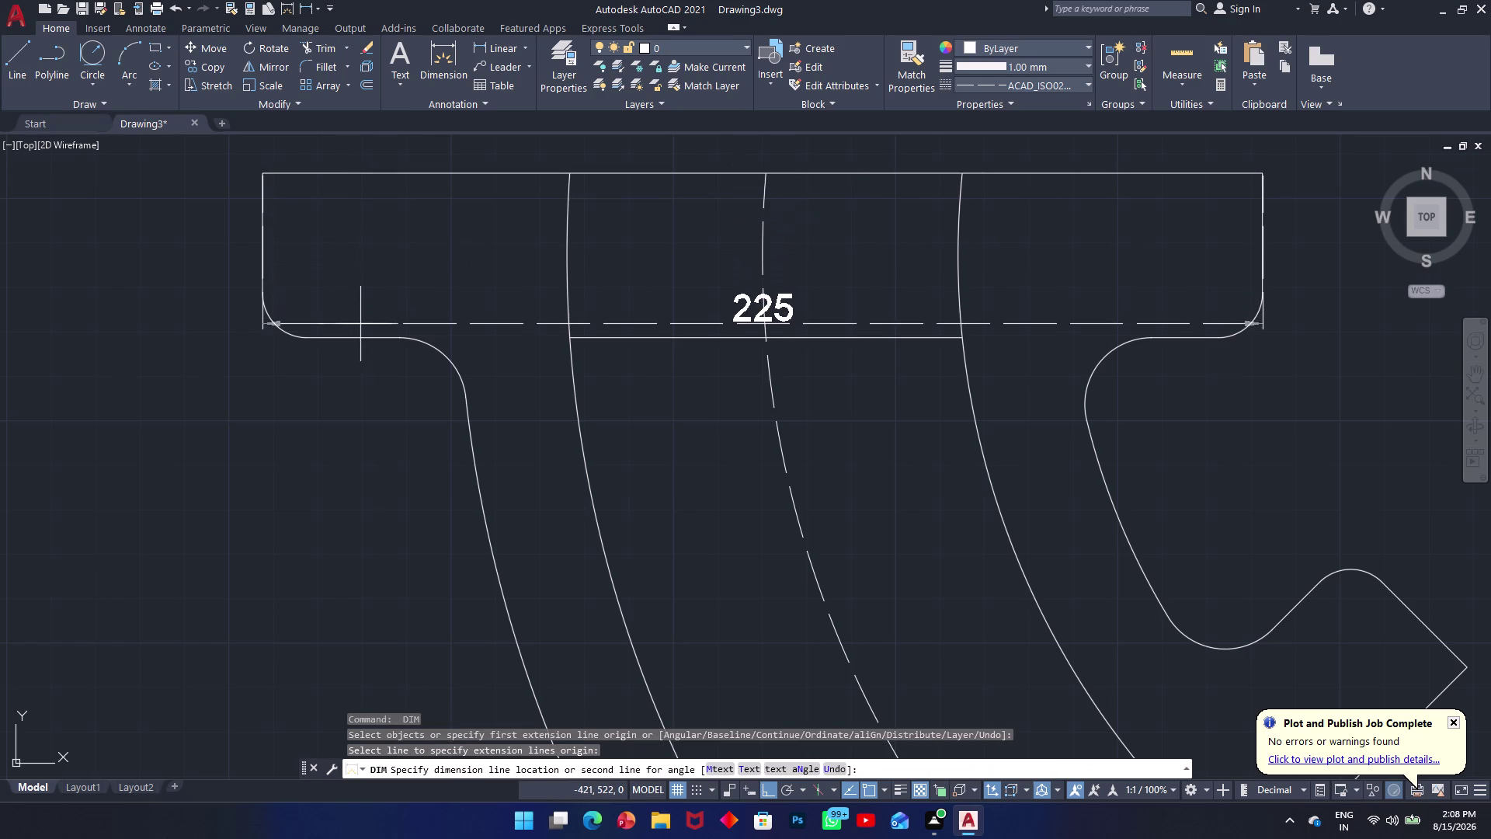
click(360, 338)
key(ctrl+z)
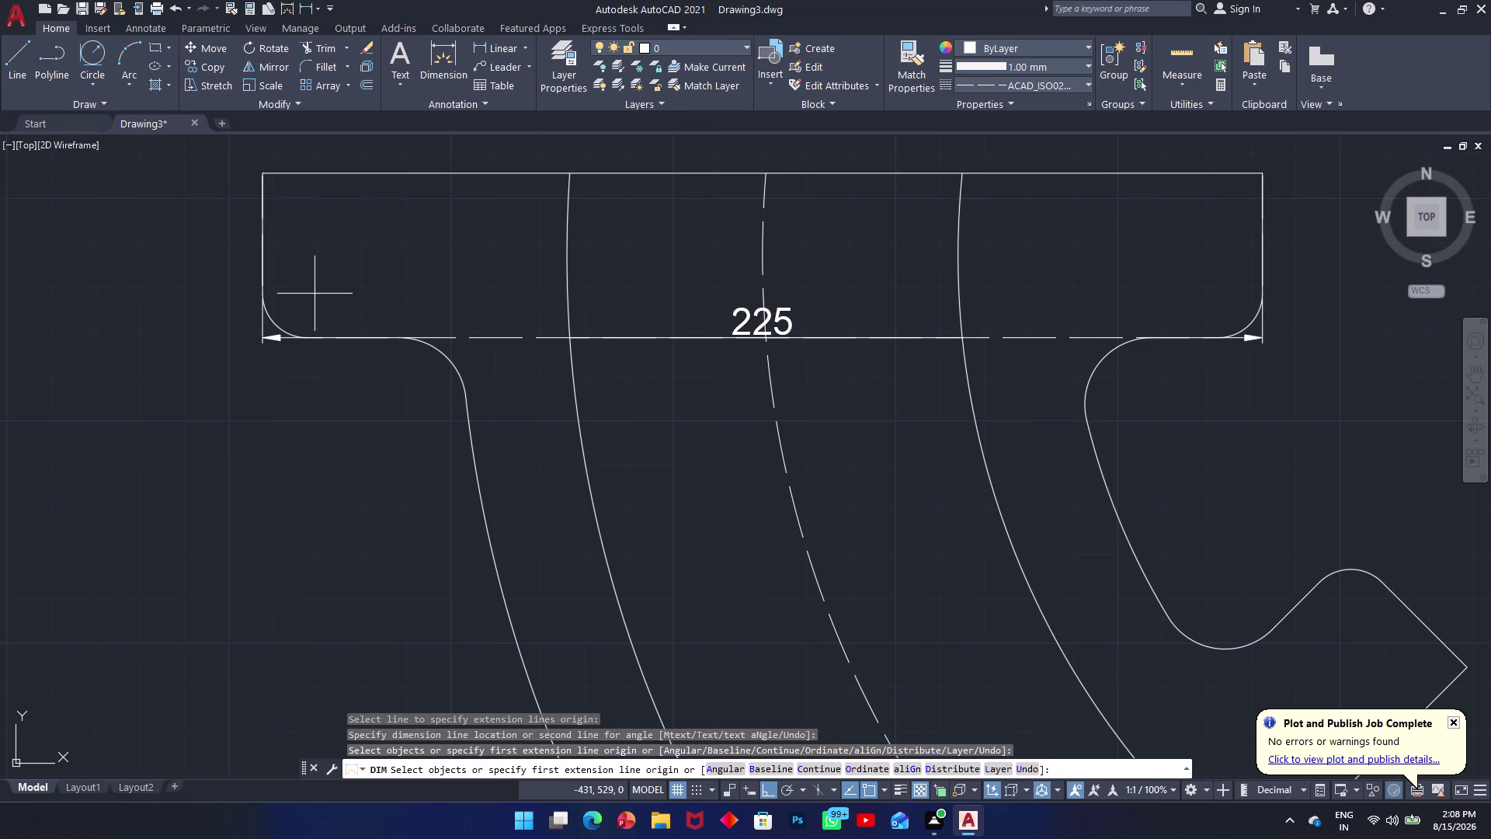
key(space)
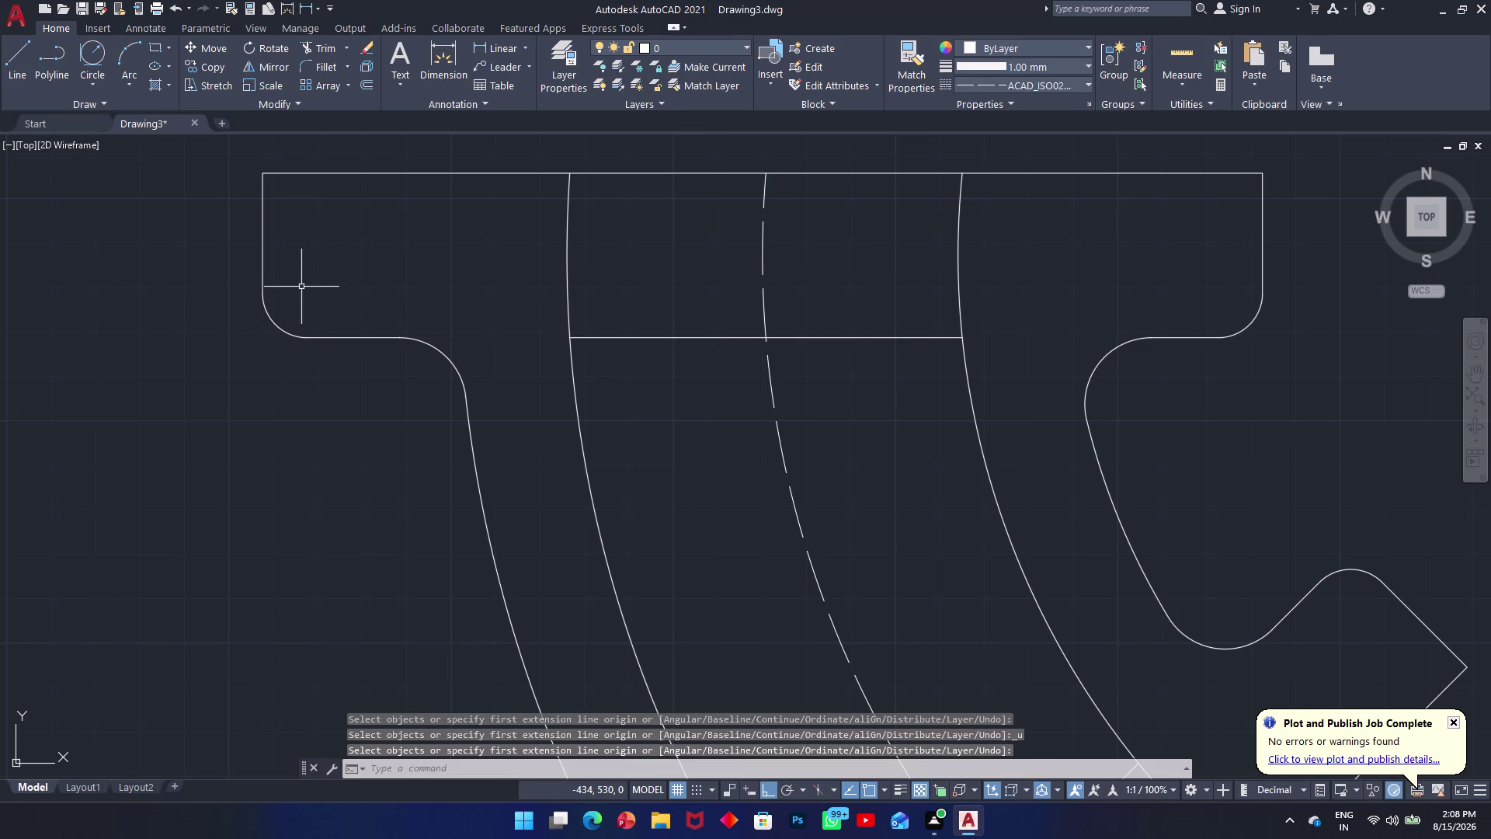
key(Escape)
text(lt)
key(space)
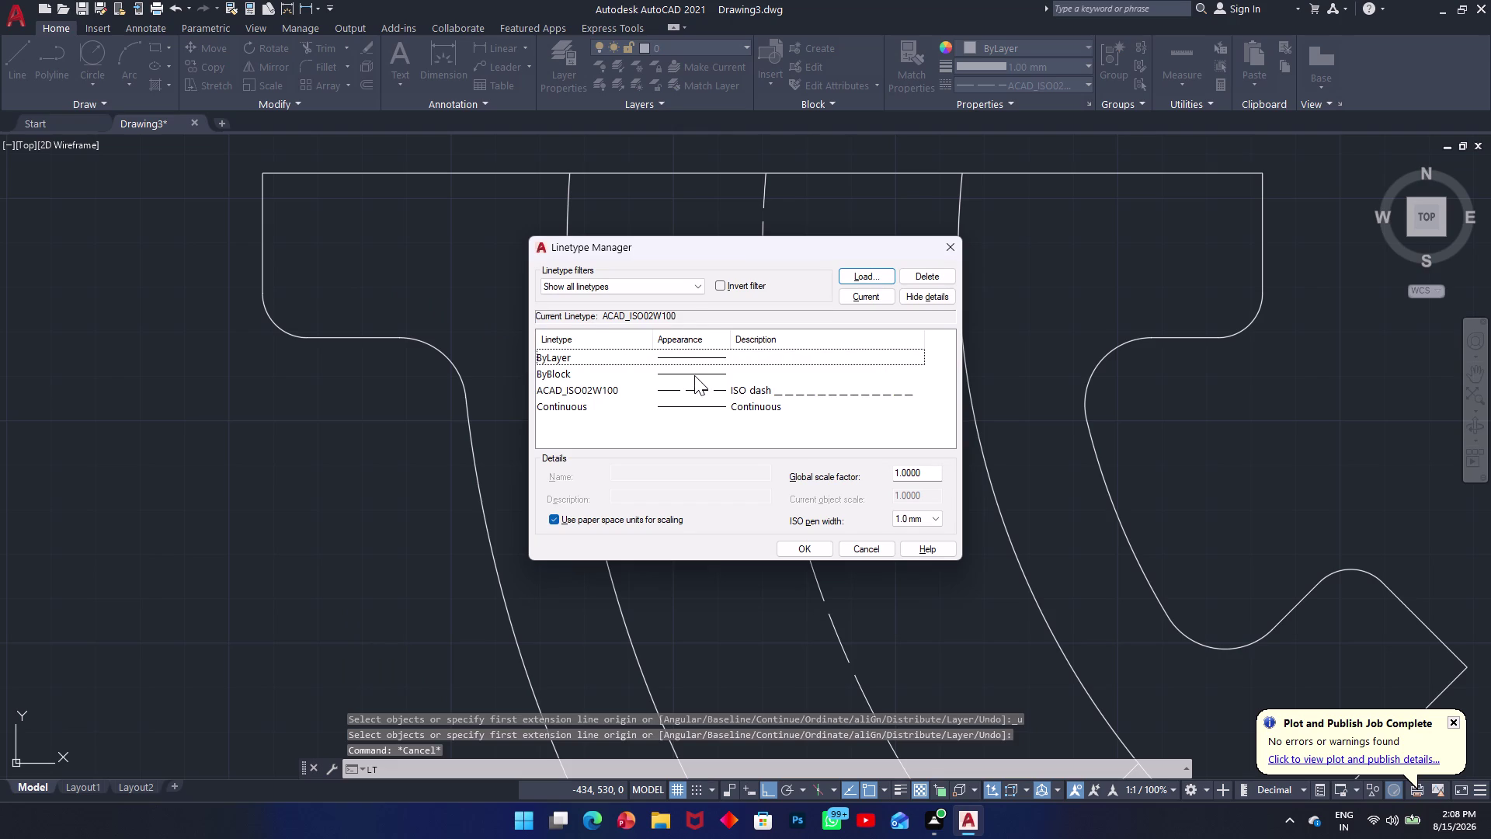
click(694, 360)
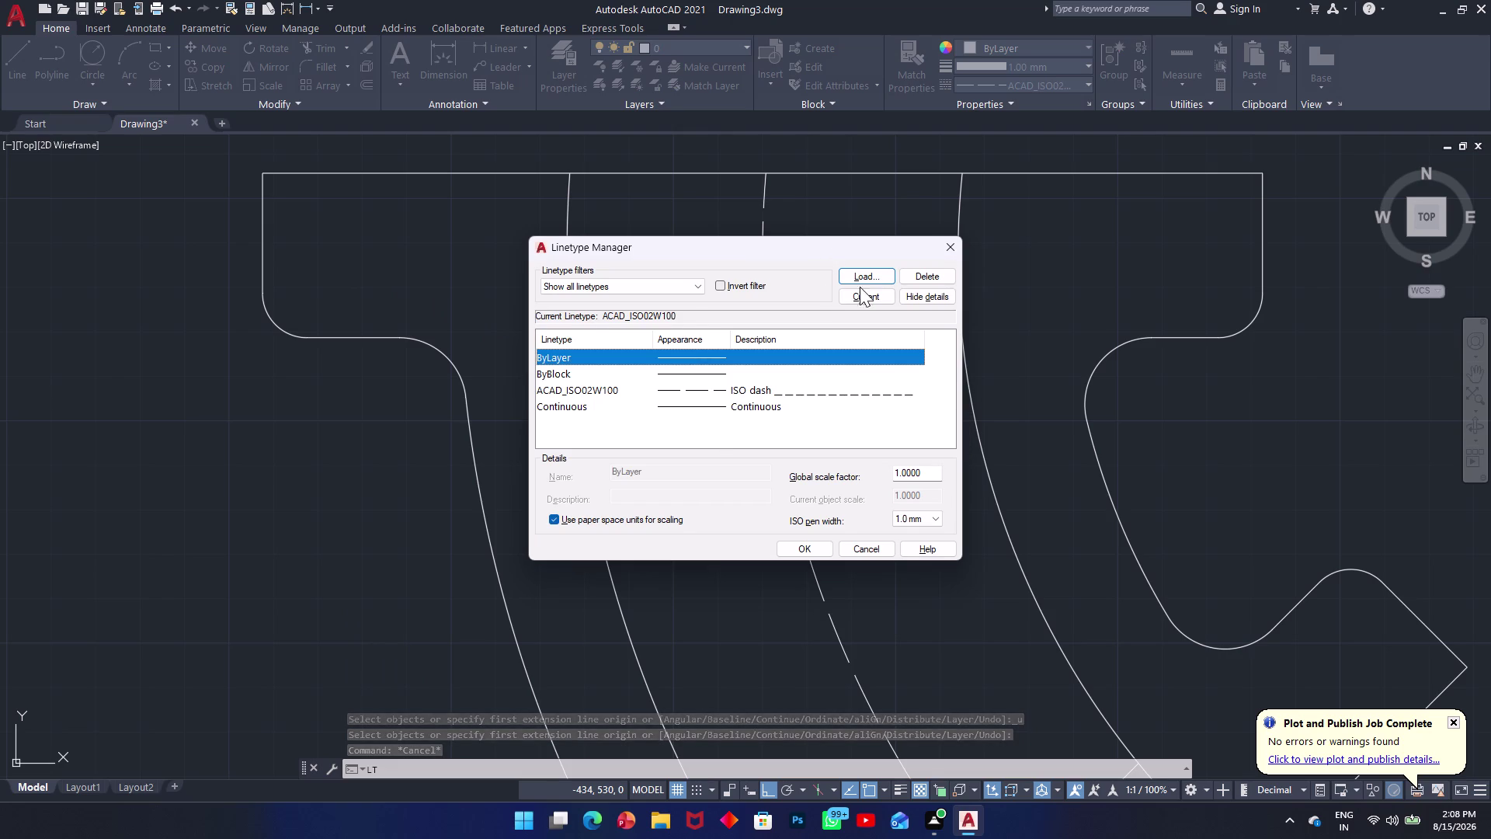
click(877, 297)
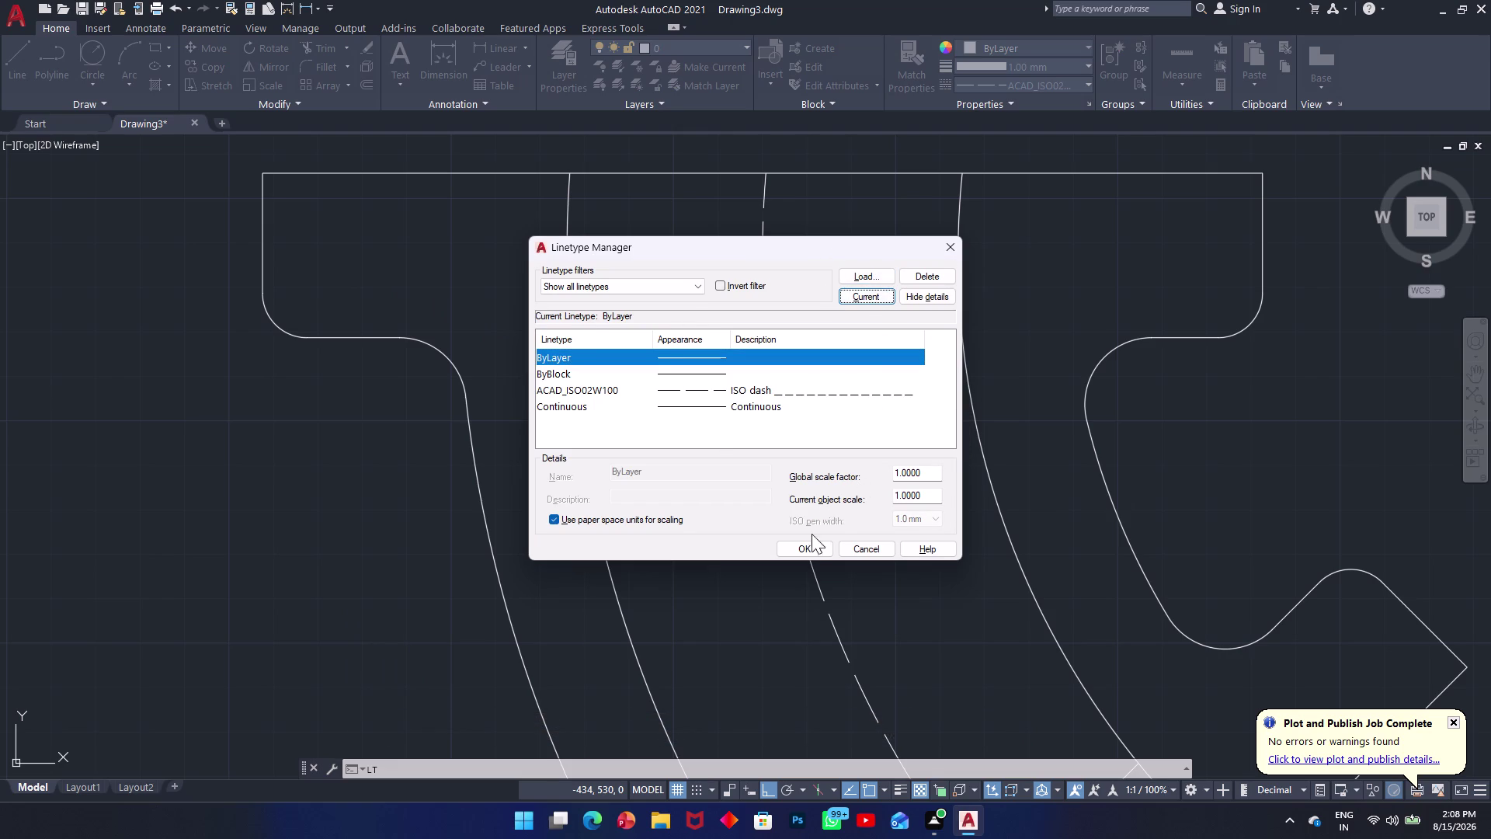
click(811, 543)
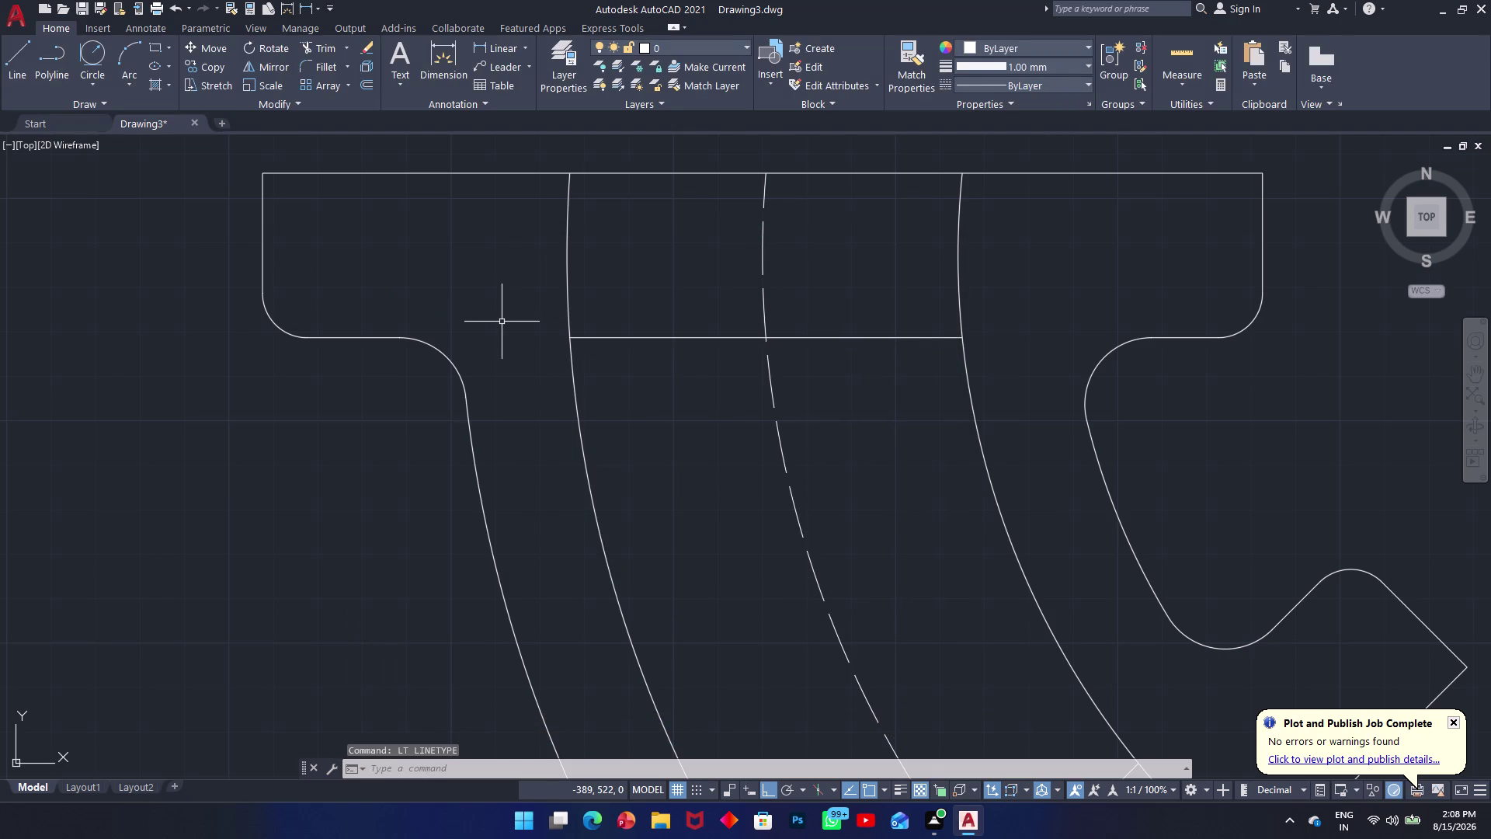
Dimension the top flange's height as 37 on its left side.
text(dim)
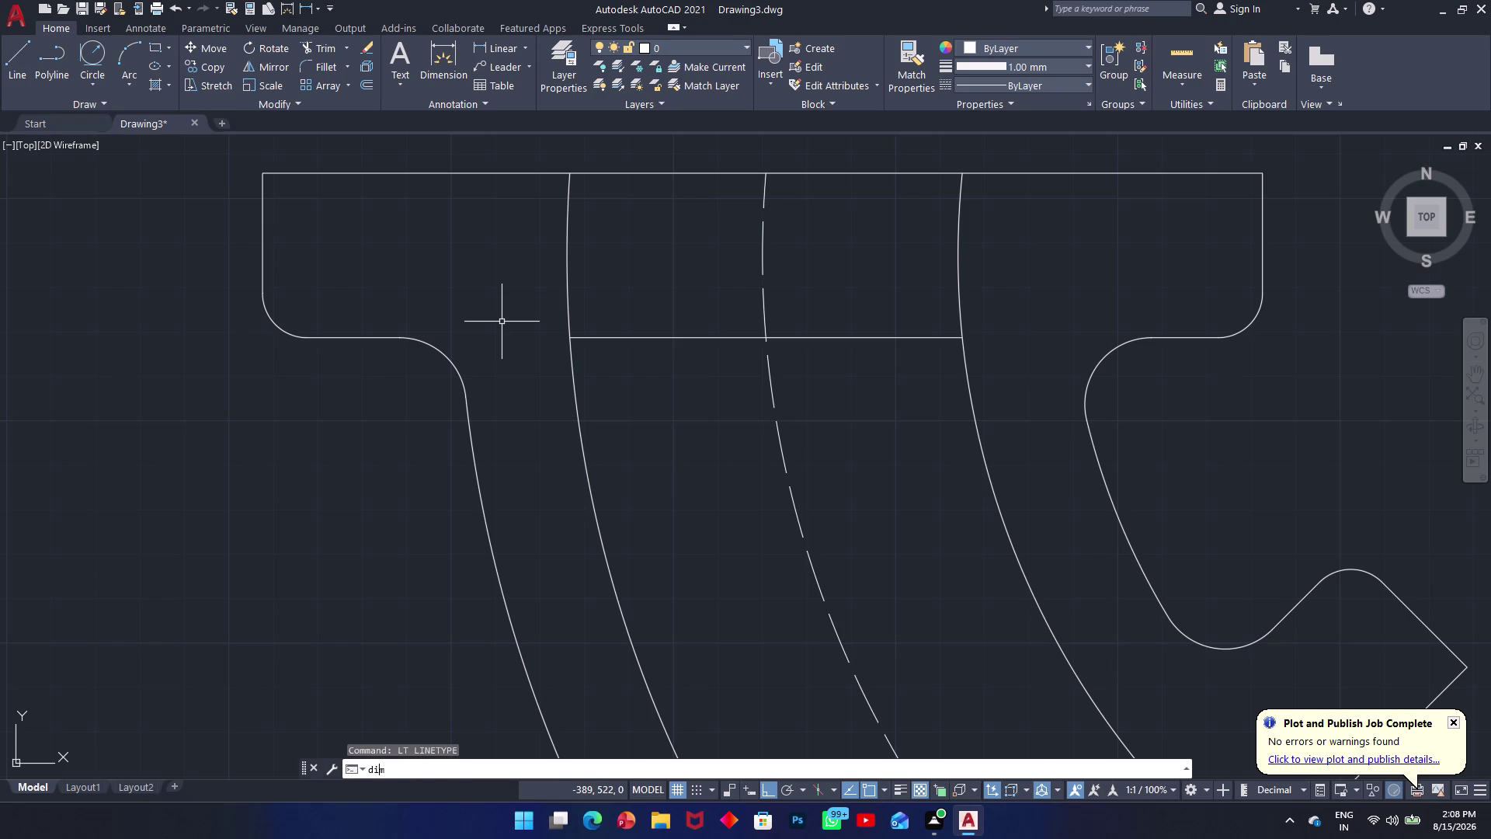
key(space)
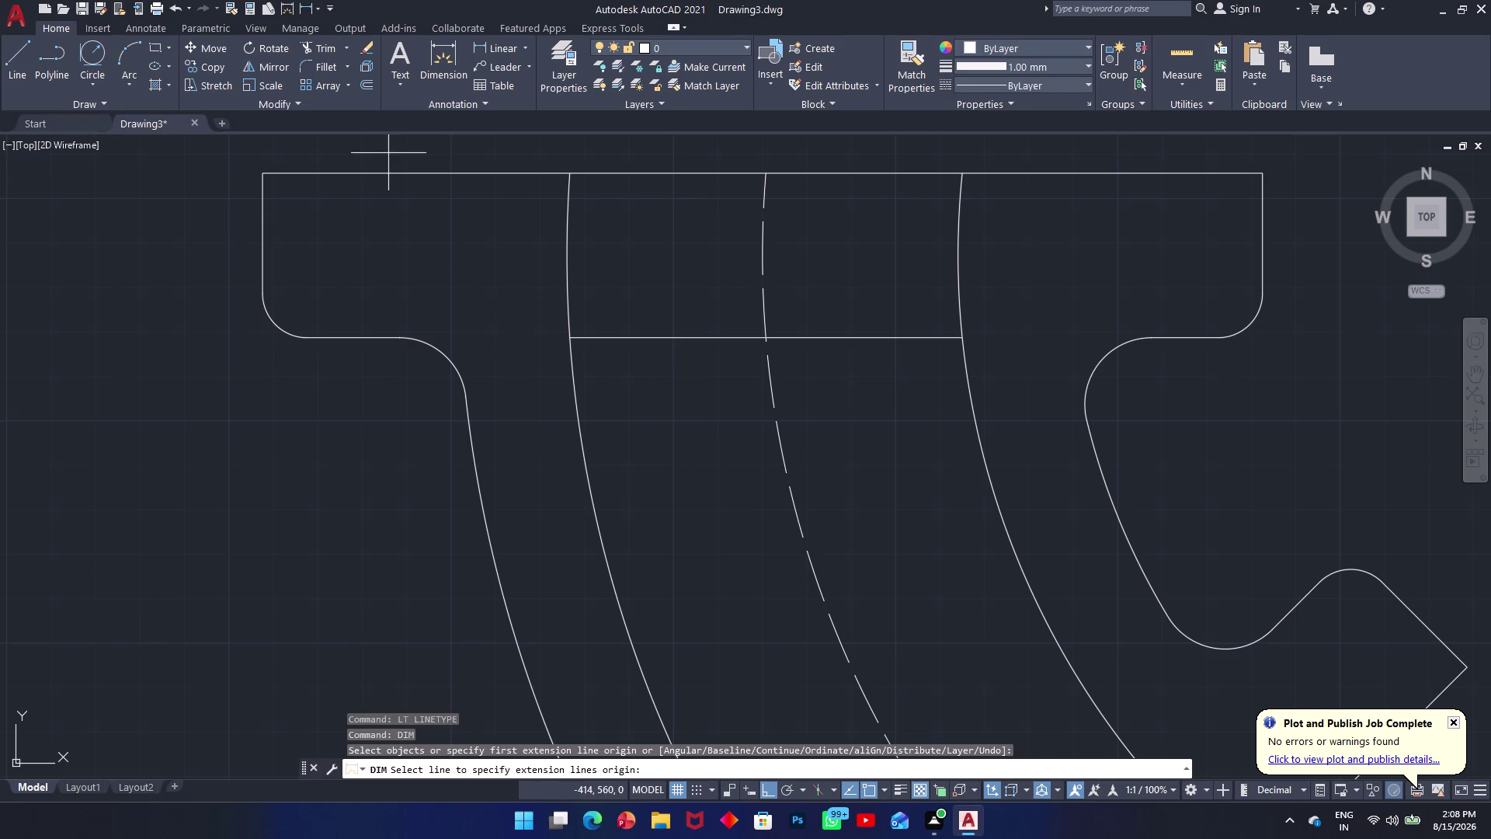
drag(358, 340, 359, 341)
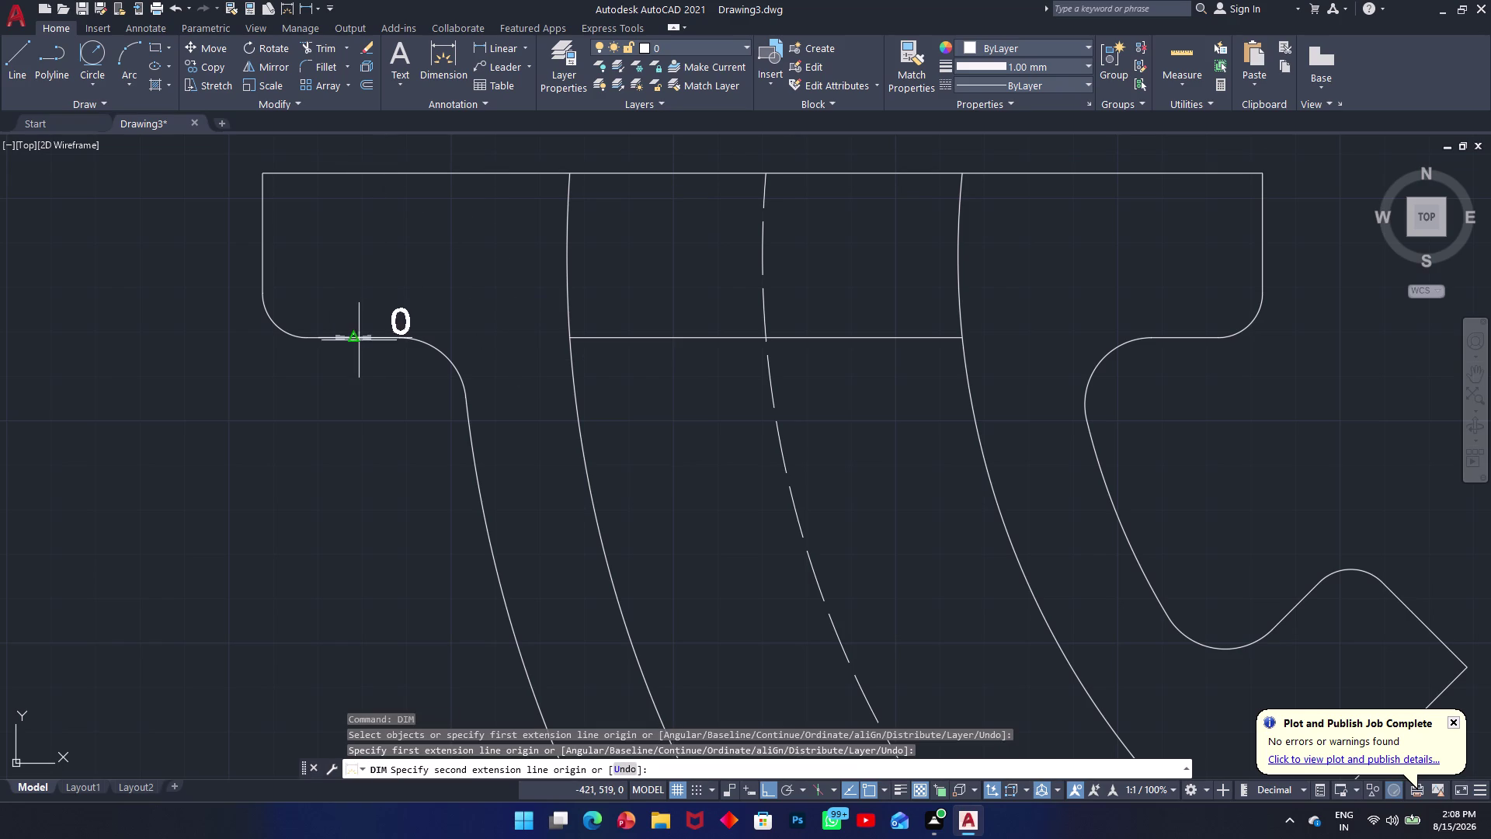
drag(359, 340, 359, 331)
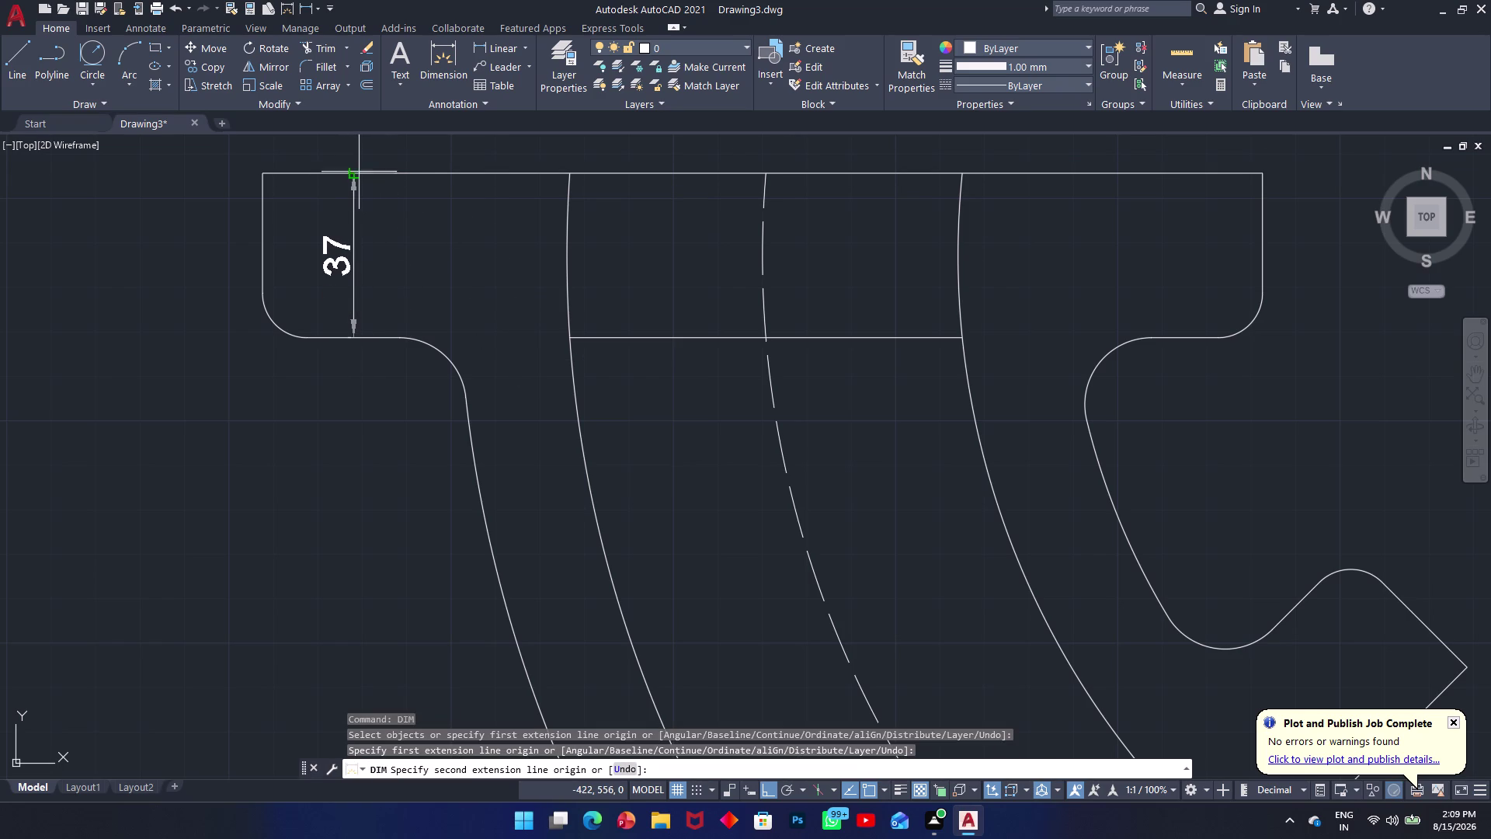
click(354, 173)
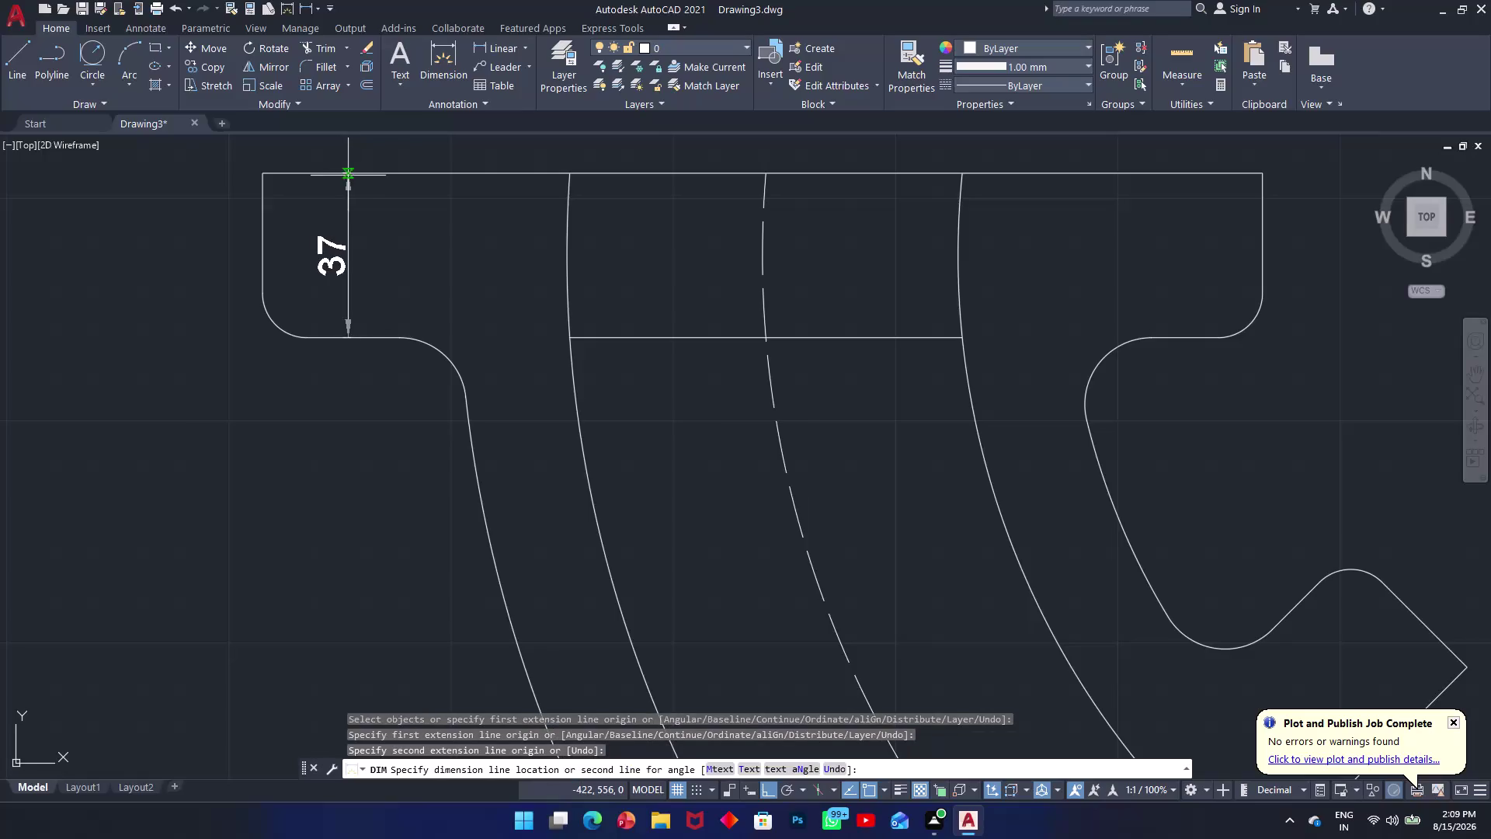
click(167, 212)
key(space)
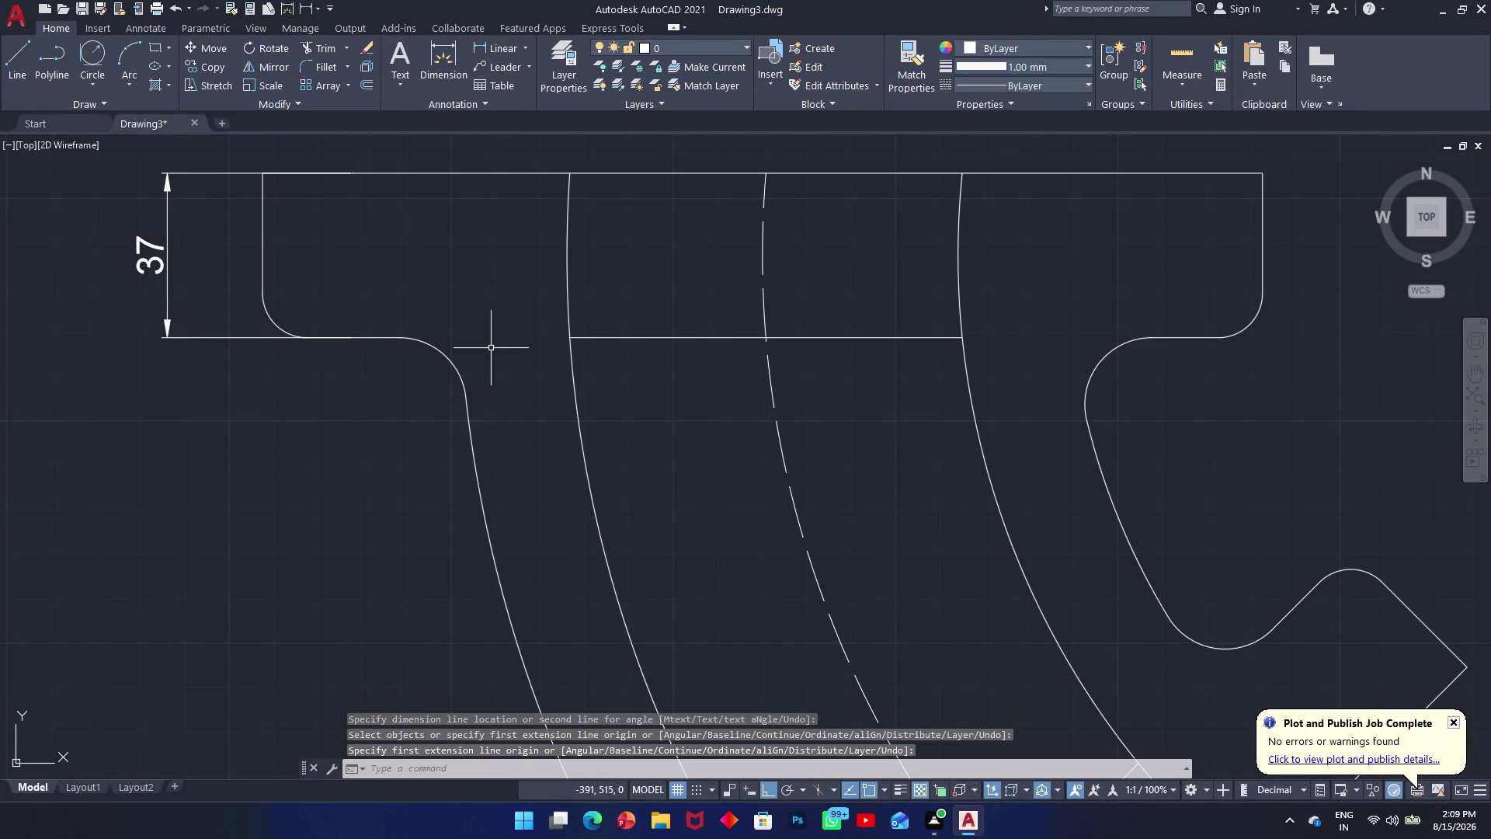
Add a 225 width dimension above the top flange's edge.
middle_drag(485, 366, 418, 647)
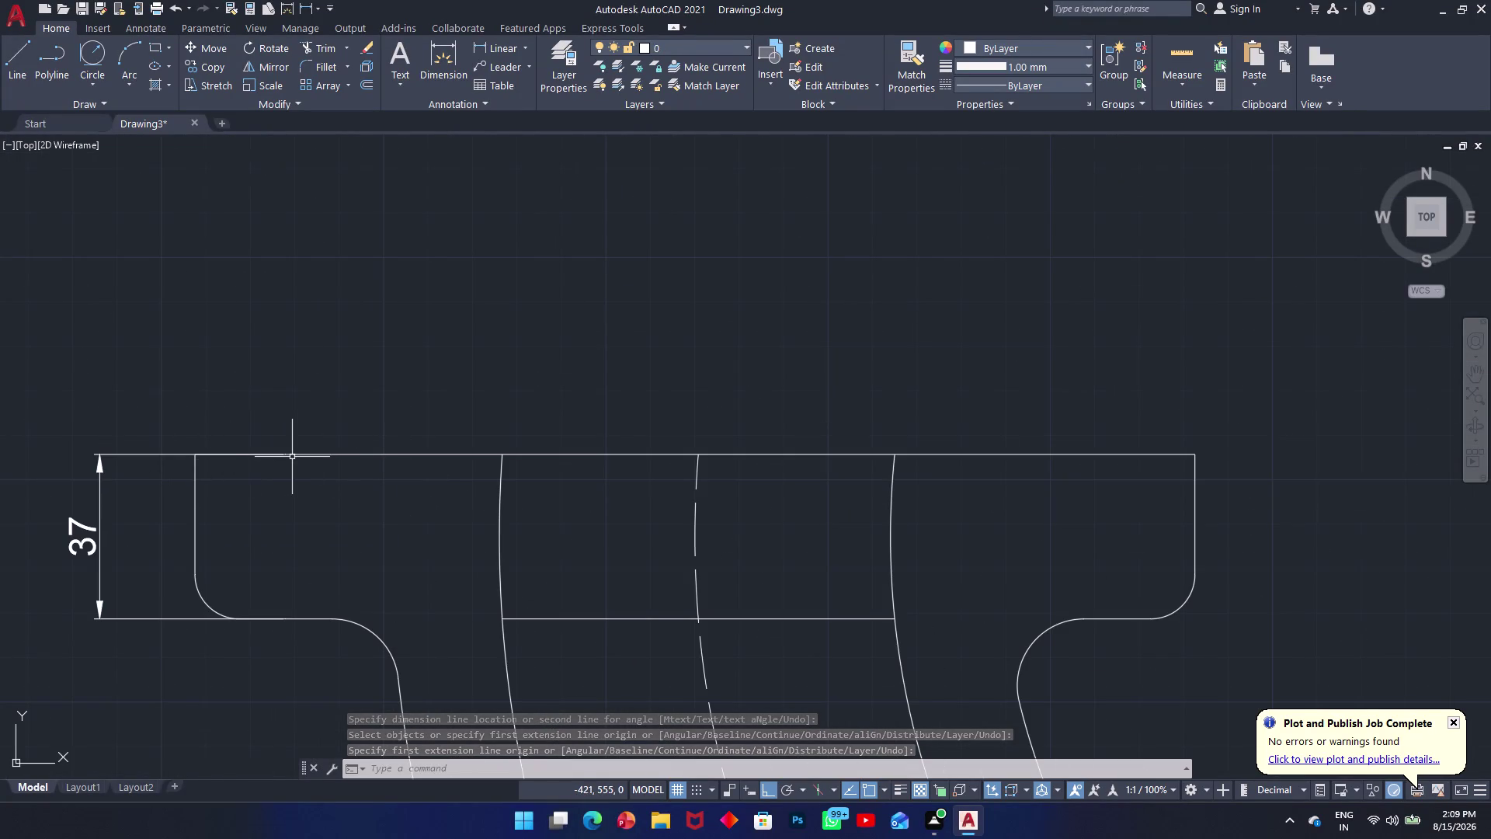
key(space)
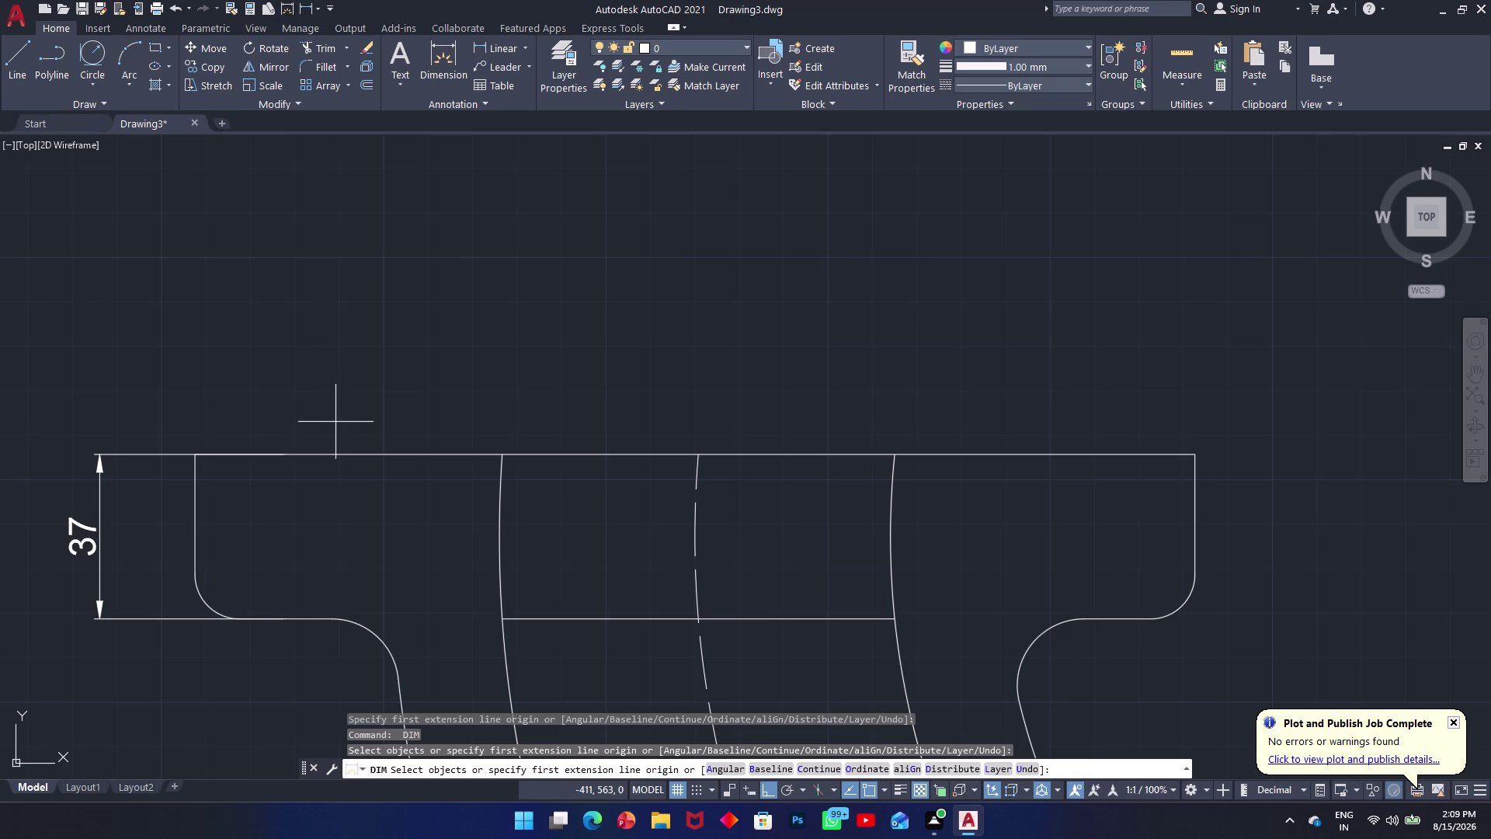
click(335, 451)
click(339, 367)
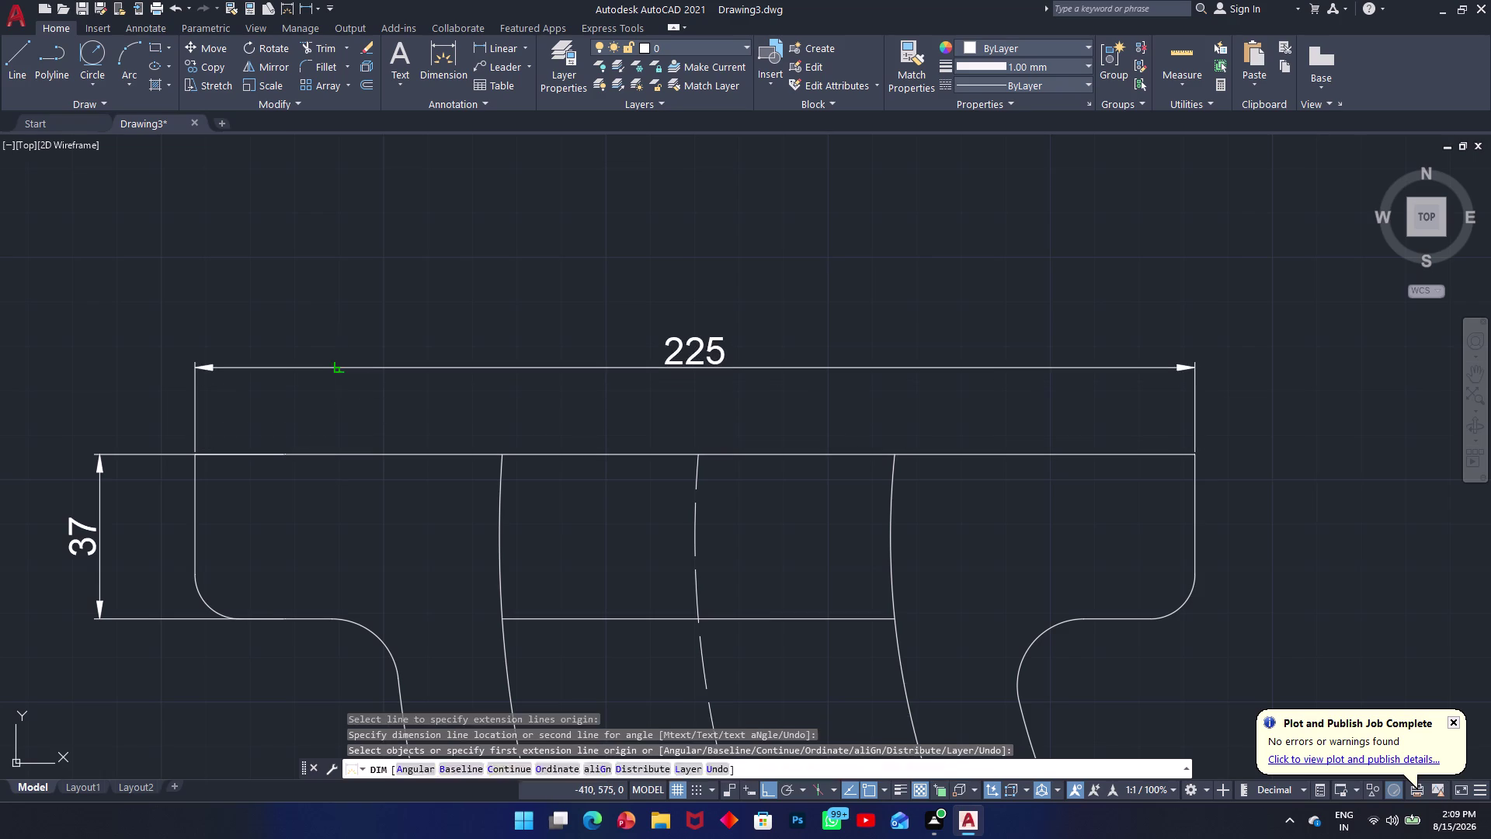
scroll(down, 3)
middle_drag(447, 495, 180, 325)
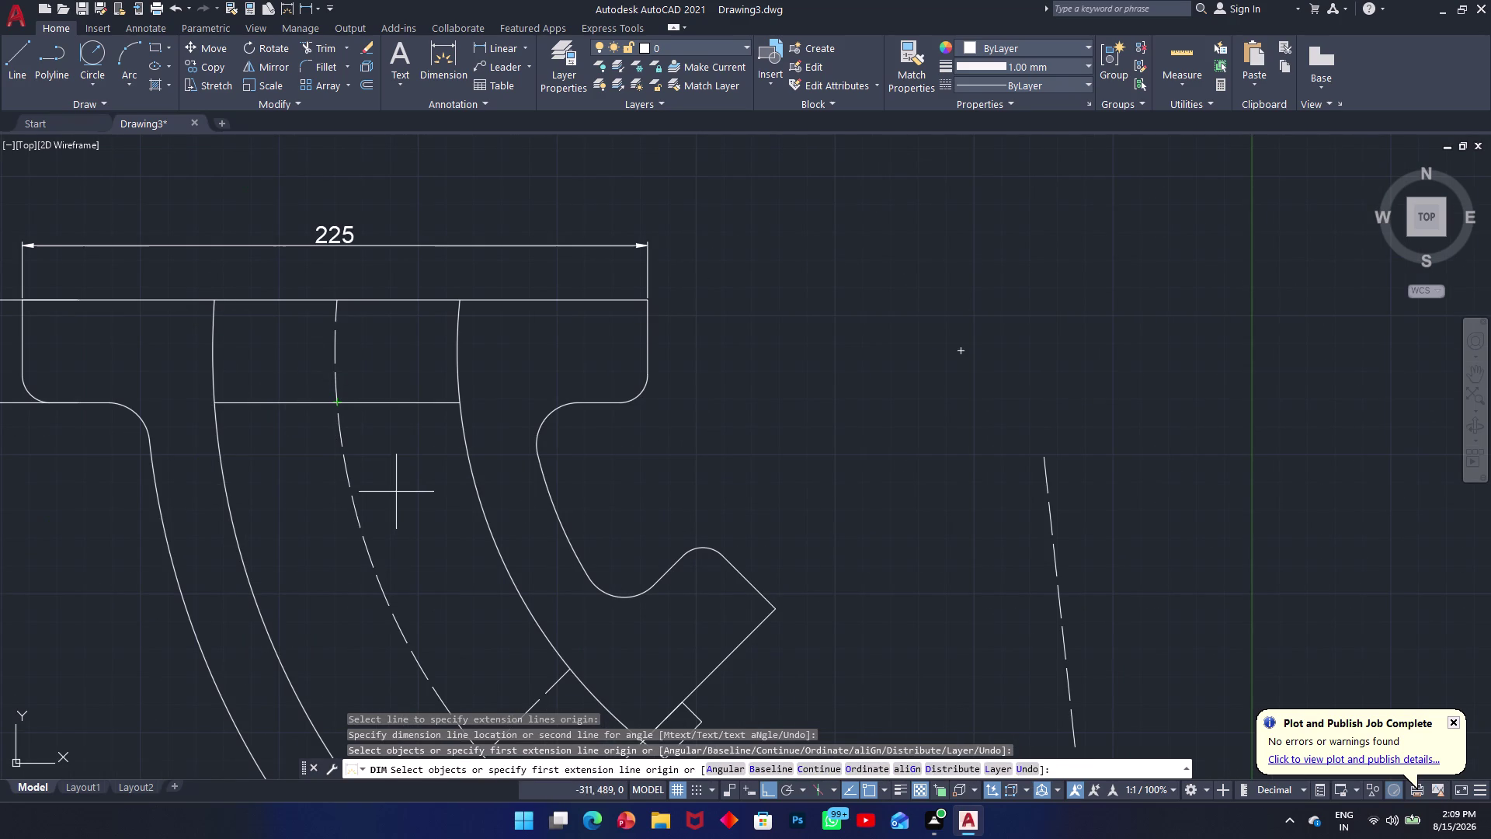
key(space)
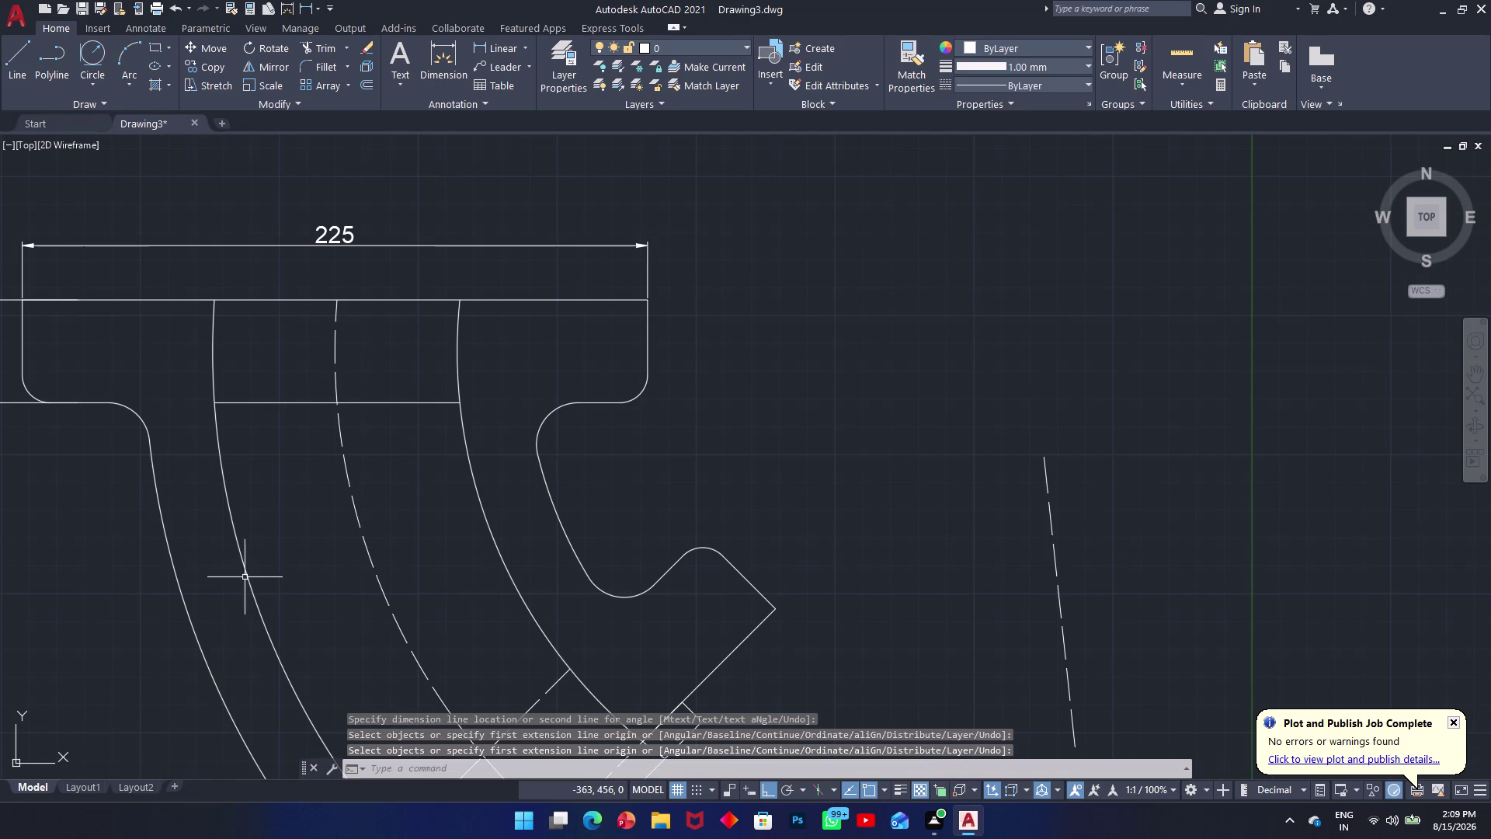
key(space)
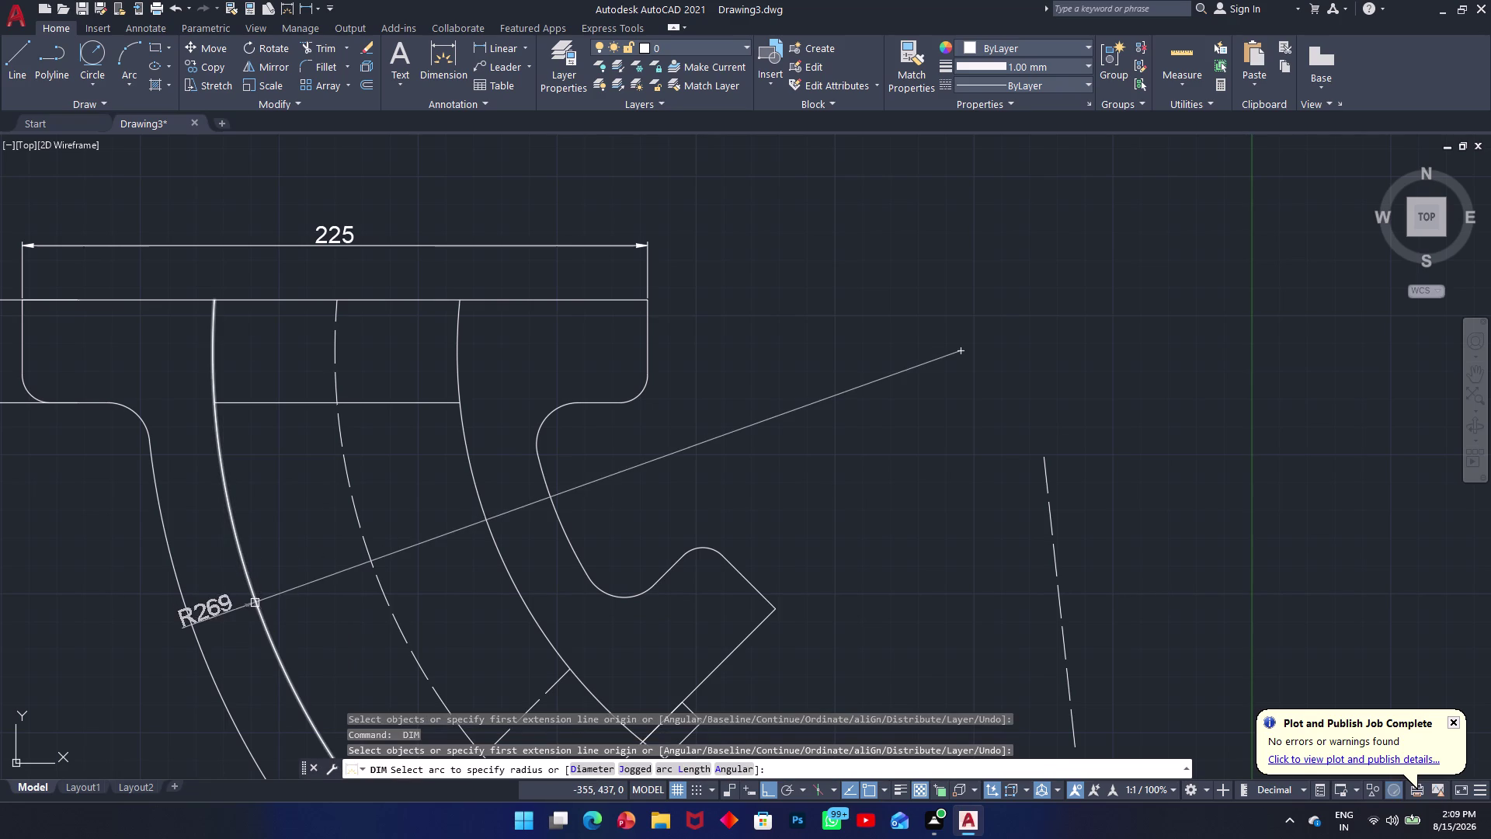
key(Escape)
key(space)
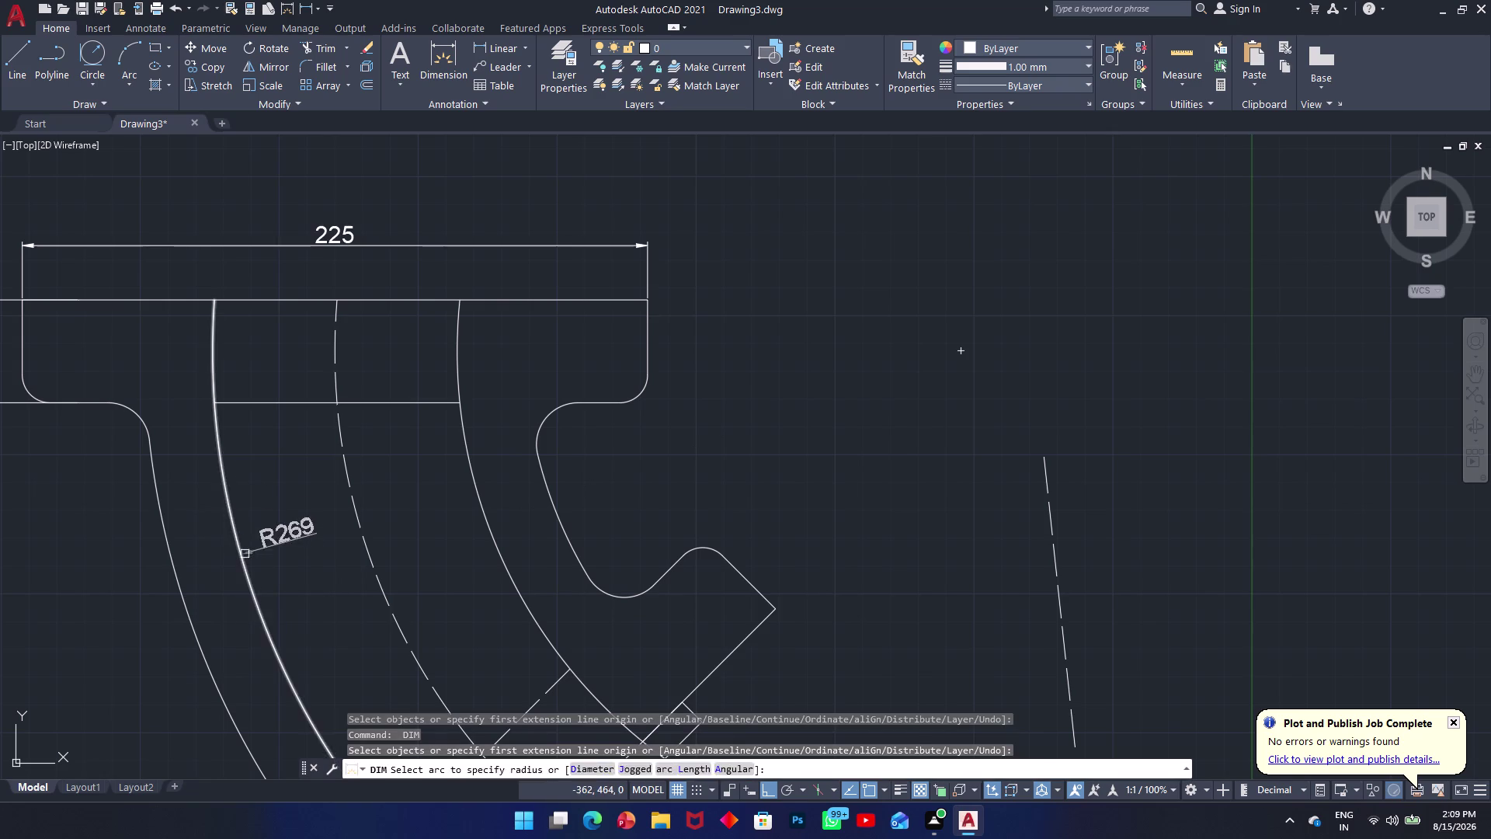
click(276, 650)
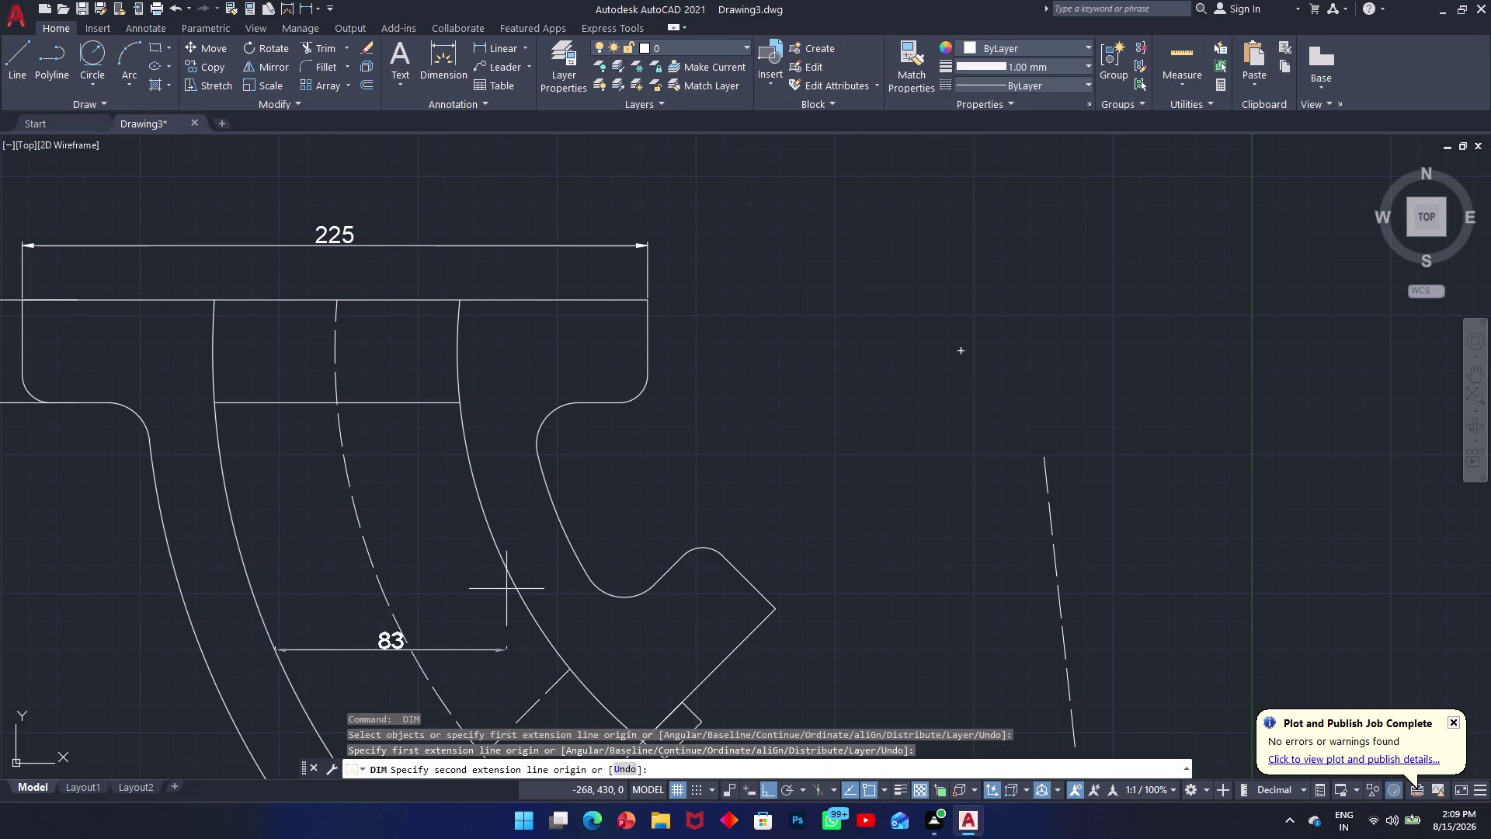
click(504, 553)
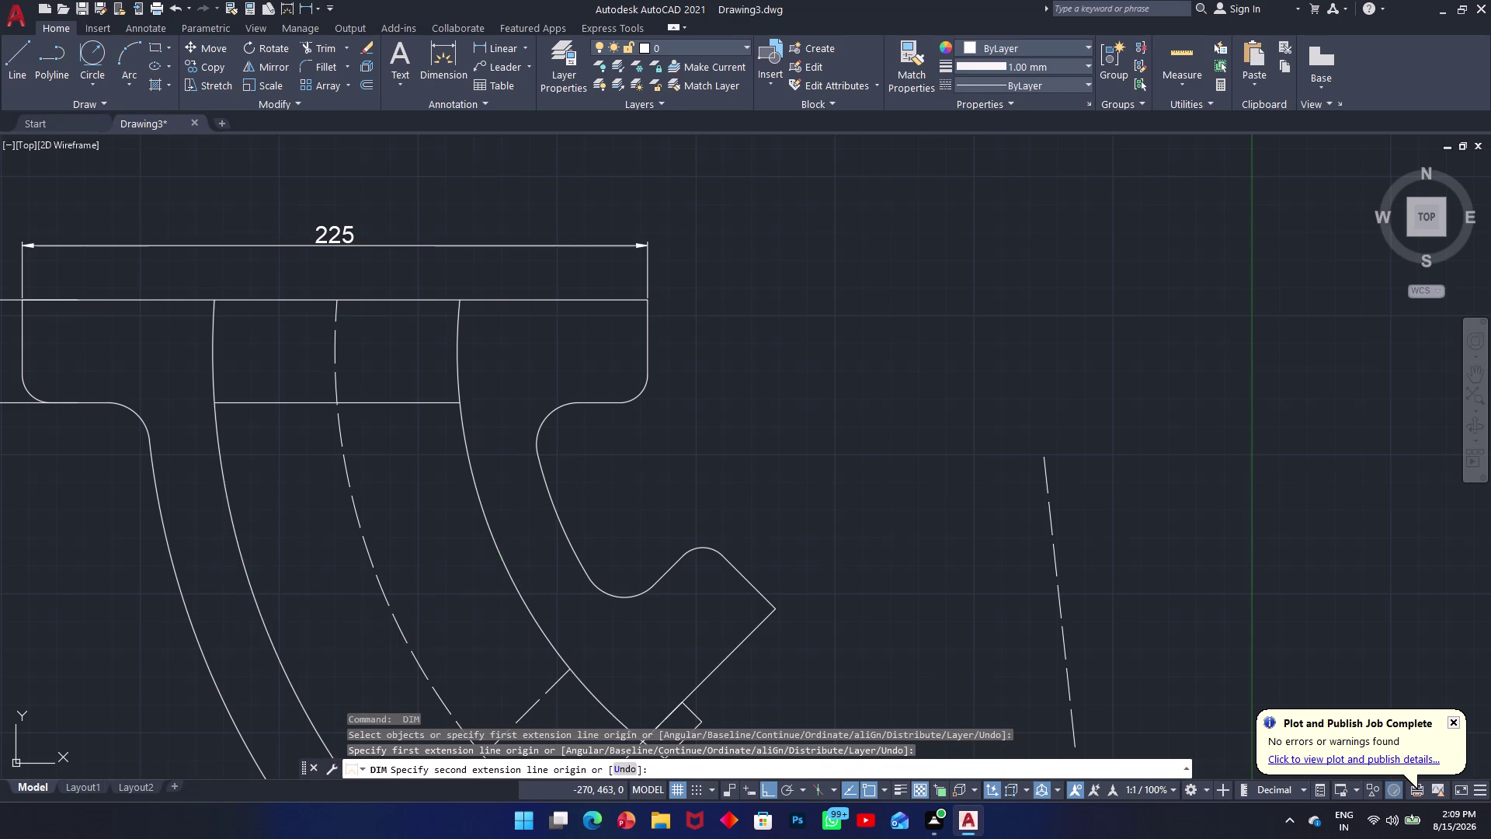
key(Escape)
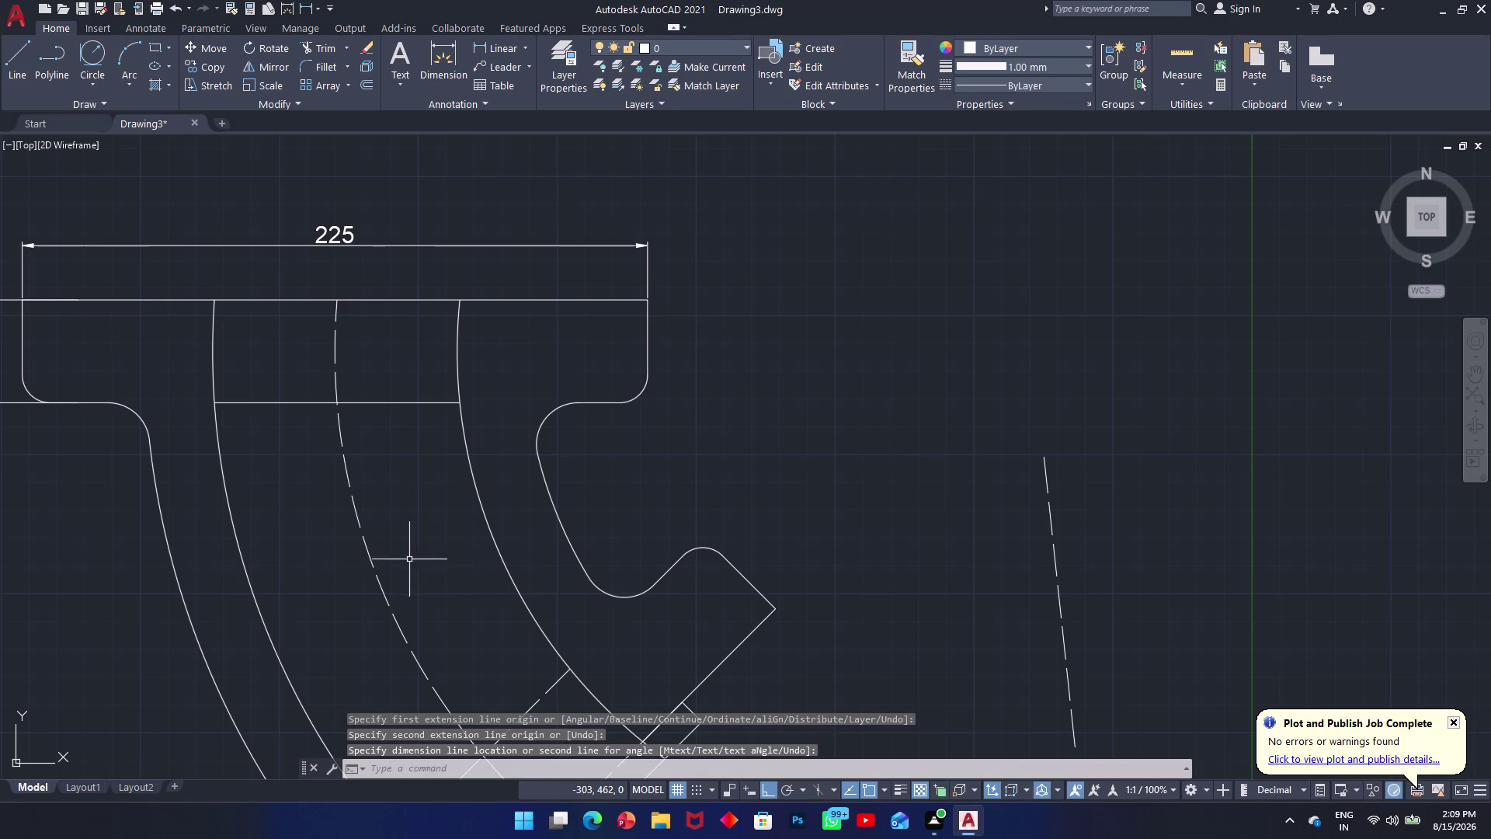
key(d)
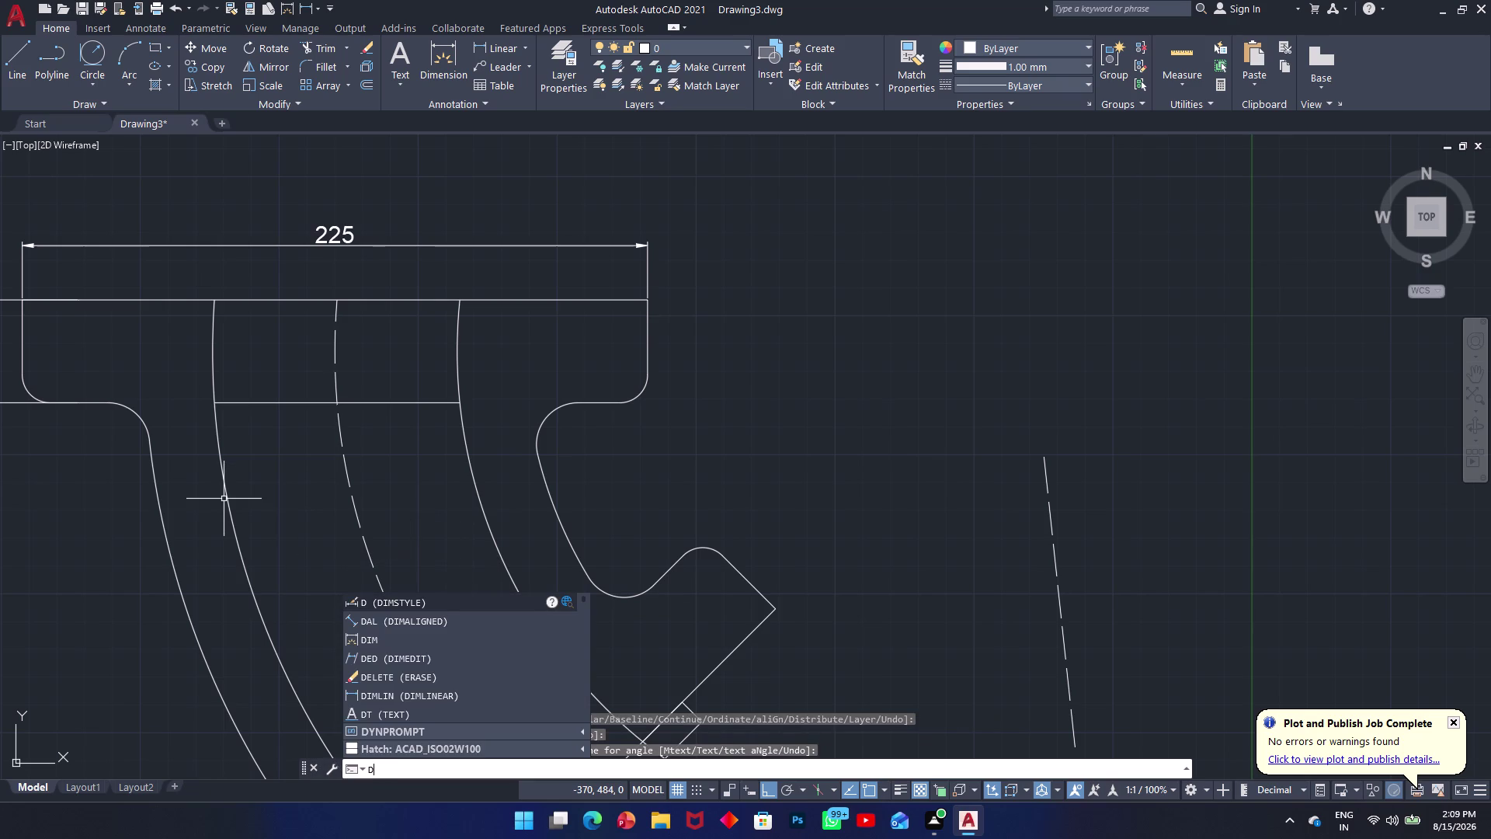
Start an aligned dimension from the outer arc, then pan to the outlet end flange.
text(al)
key(space)
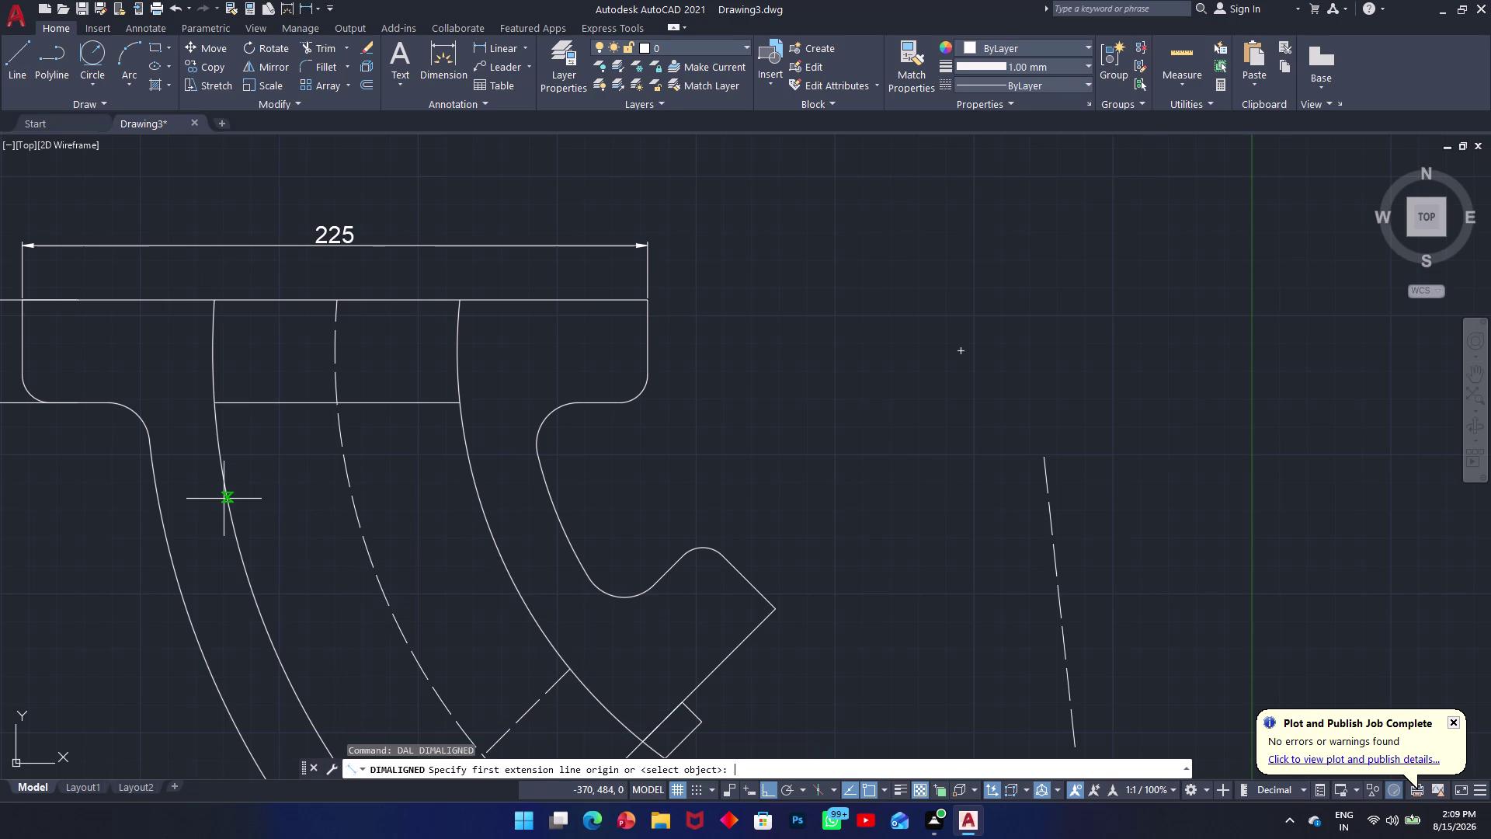
click(279, 646)
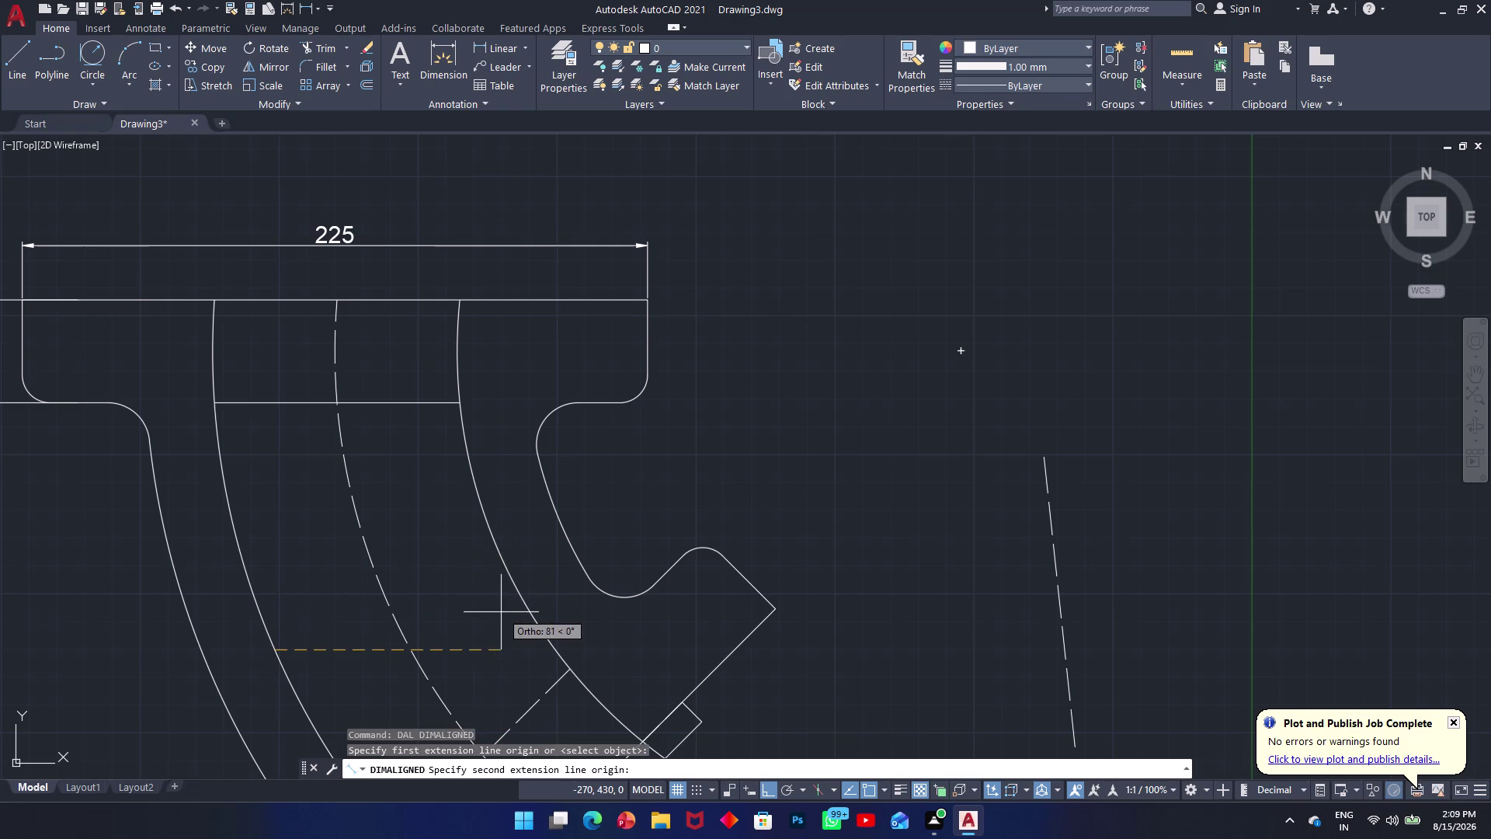
click(503, 559)
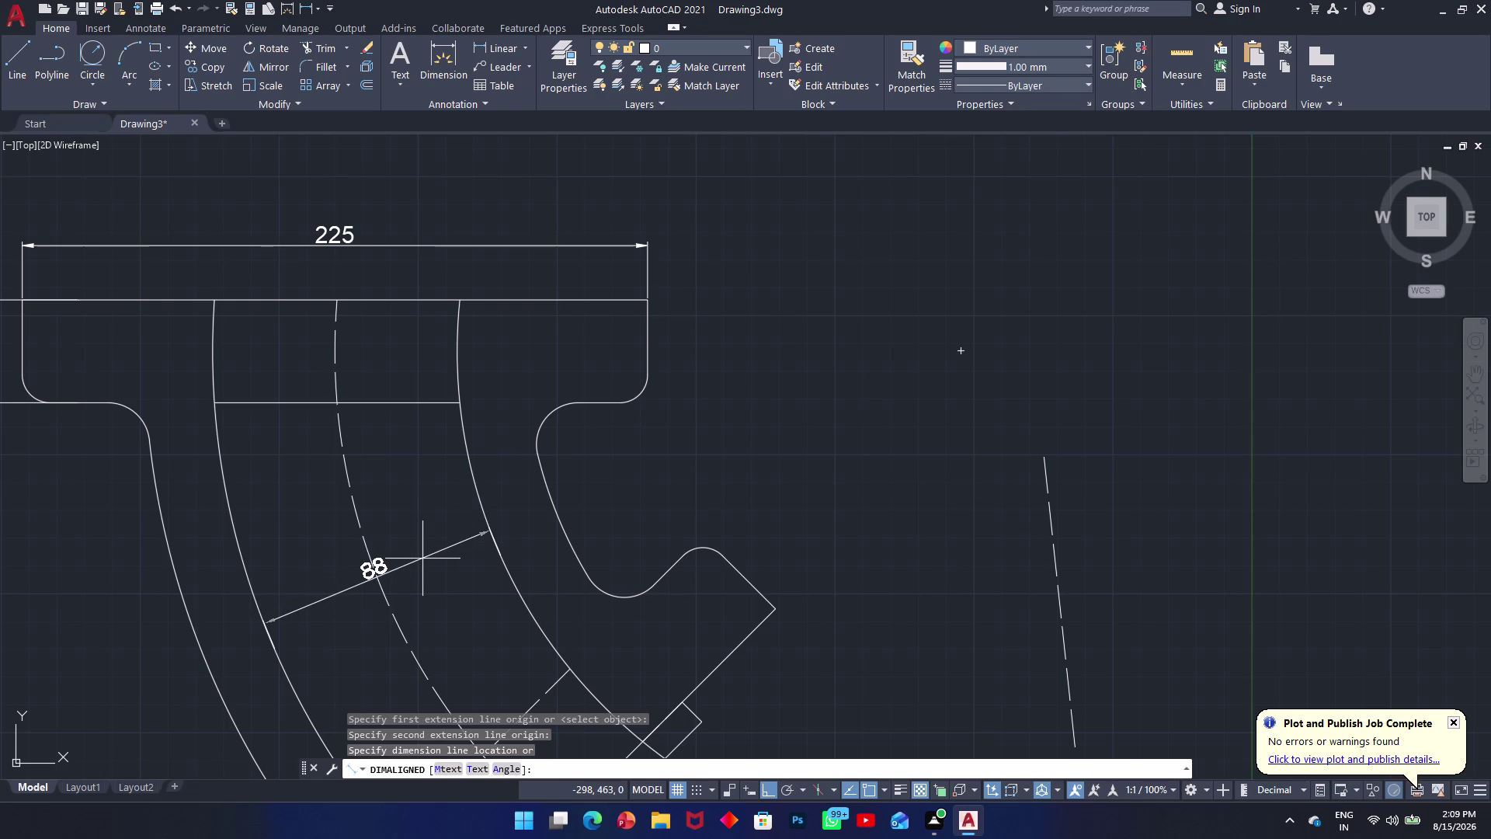
middle_drag(420, 551, 305, 259)
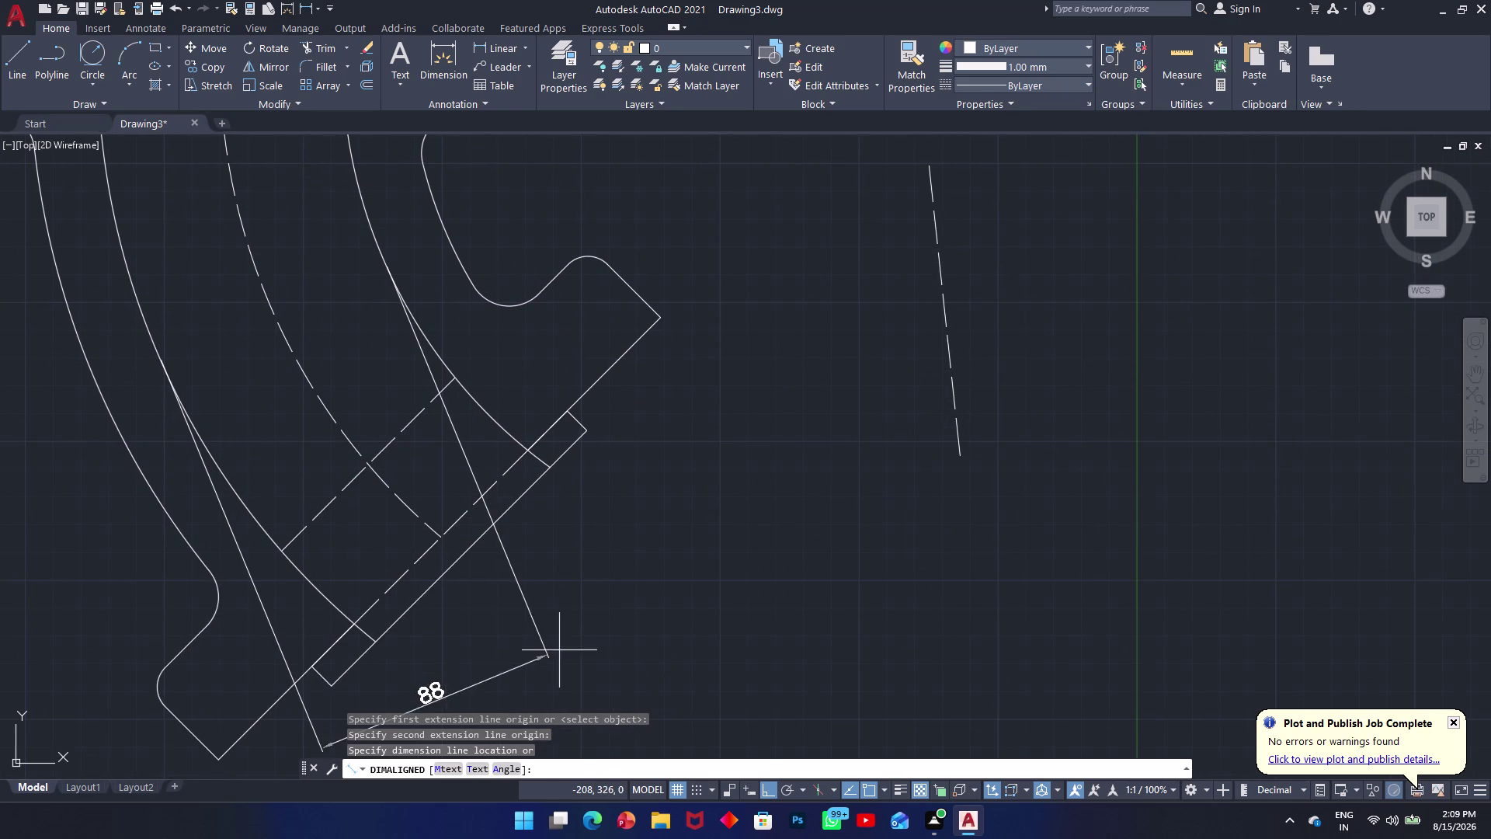
middle_drag(538, 555, 413, 337)
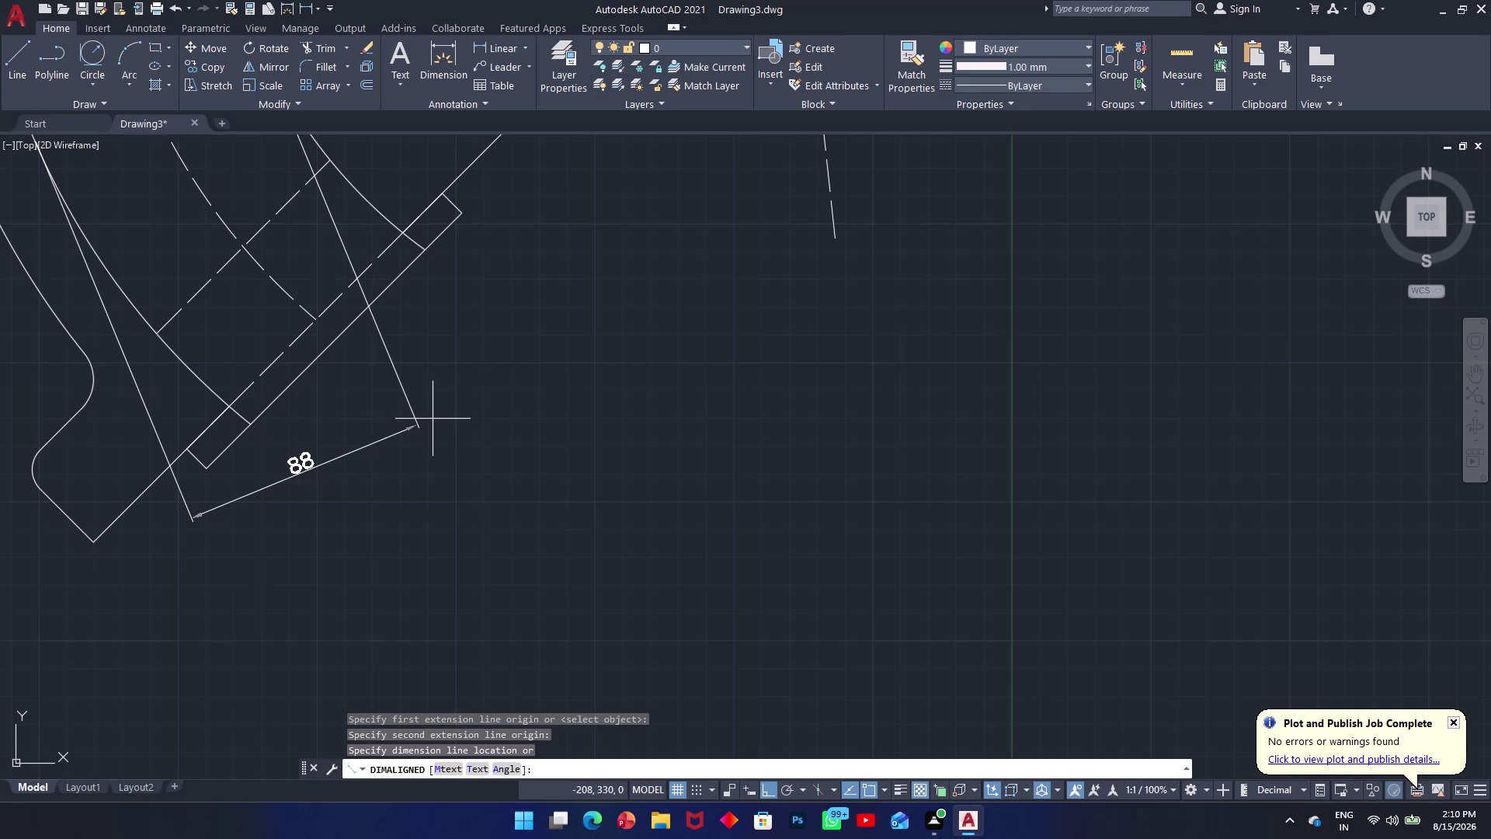
Cancel the misplaced aligned dimension and retry on the end flange corners.
key(Escape)
key(space)
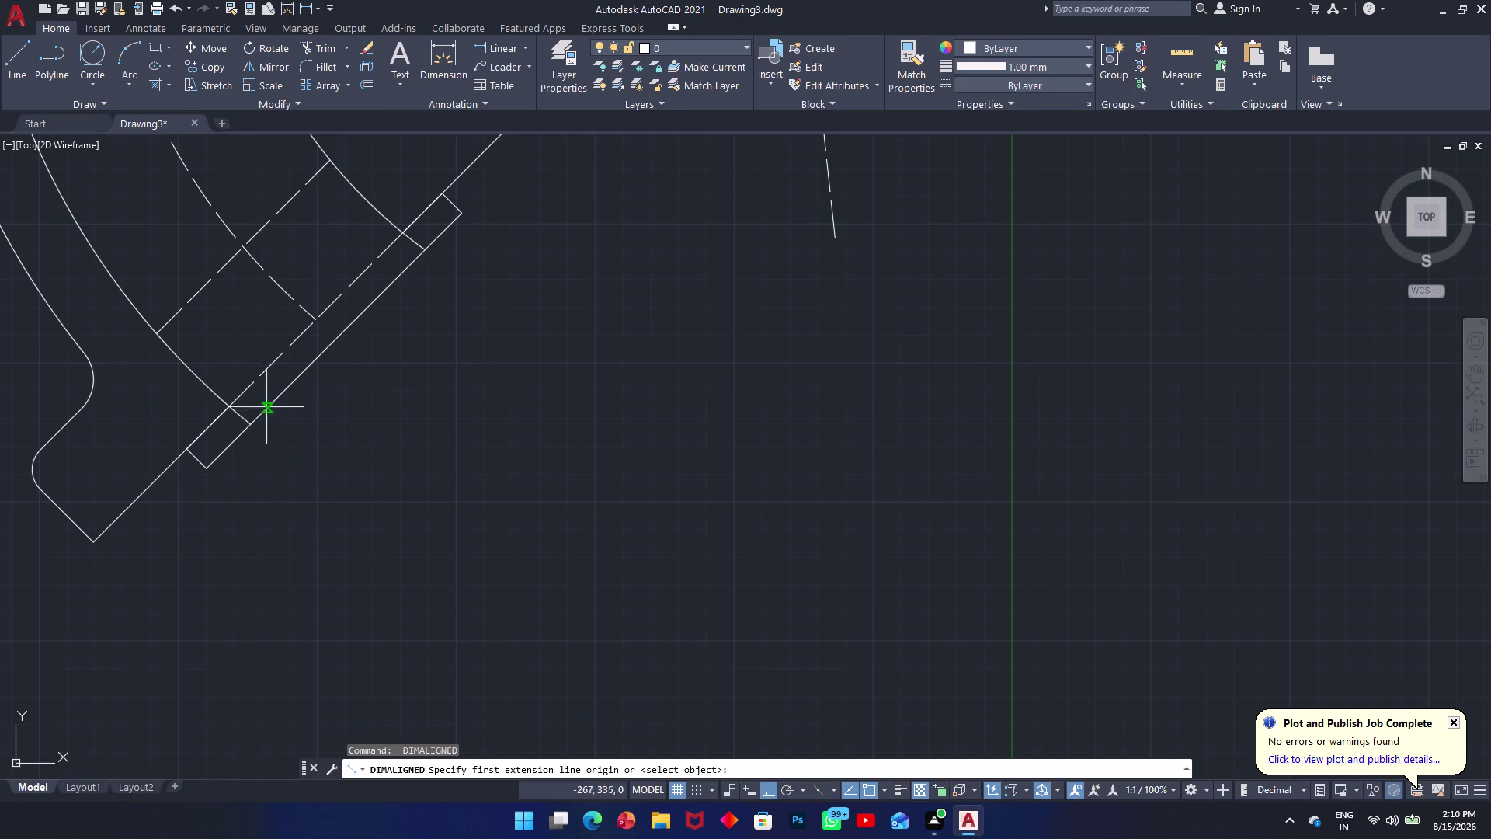
click(250, 422)
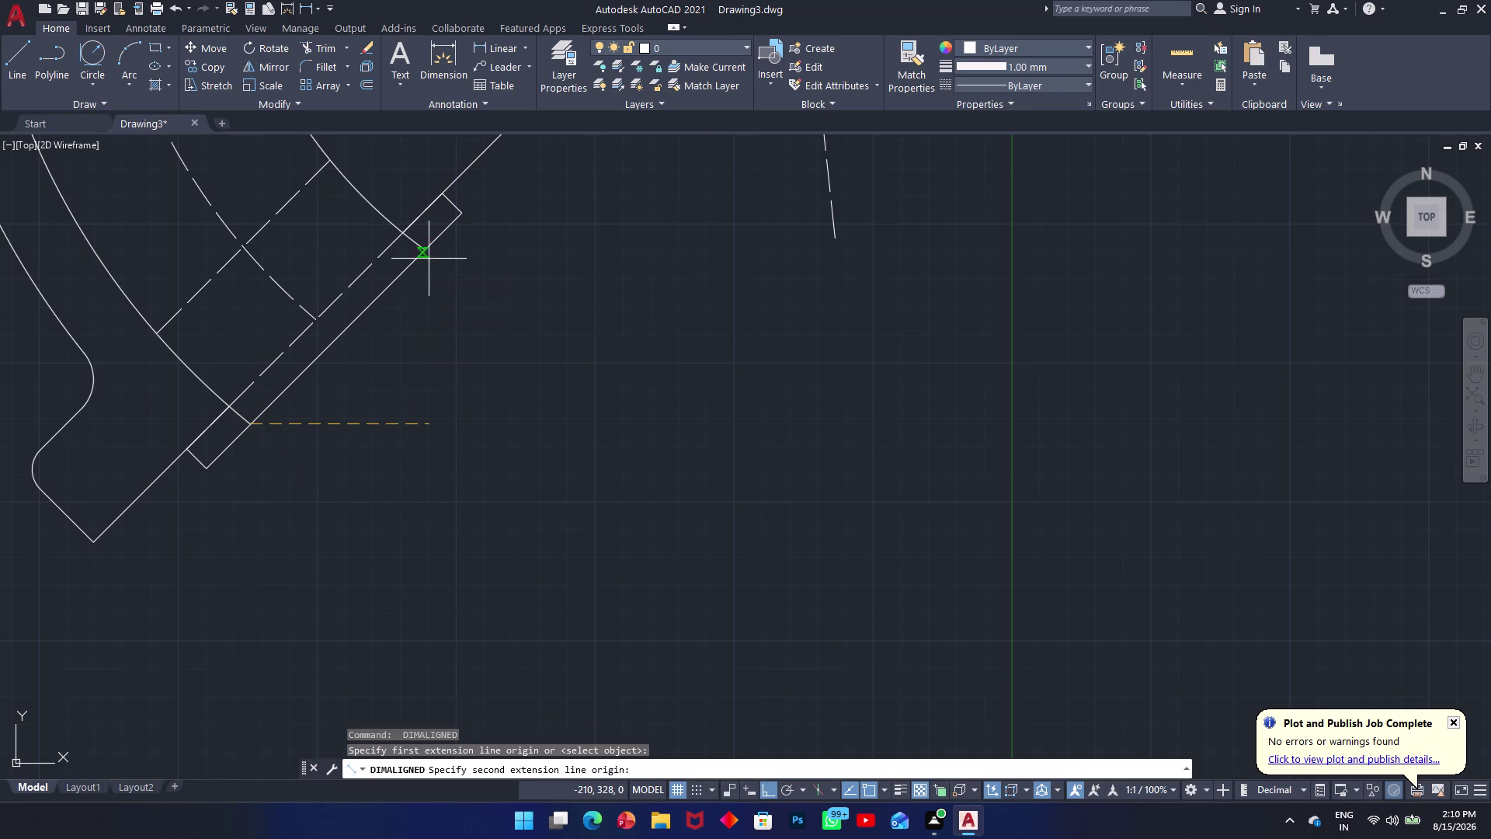
click(424, 252)
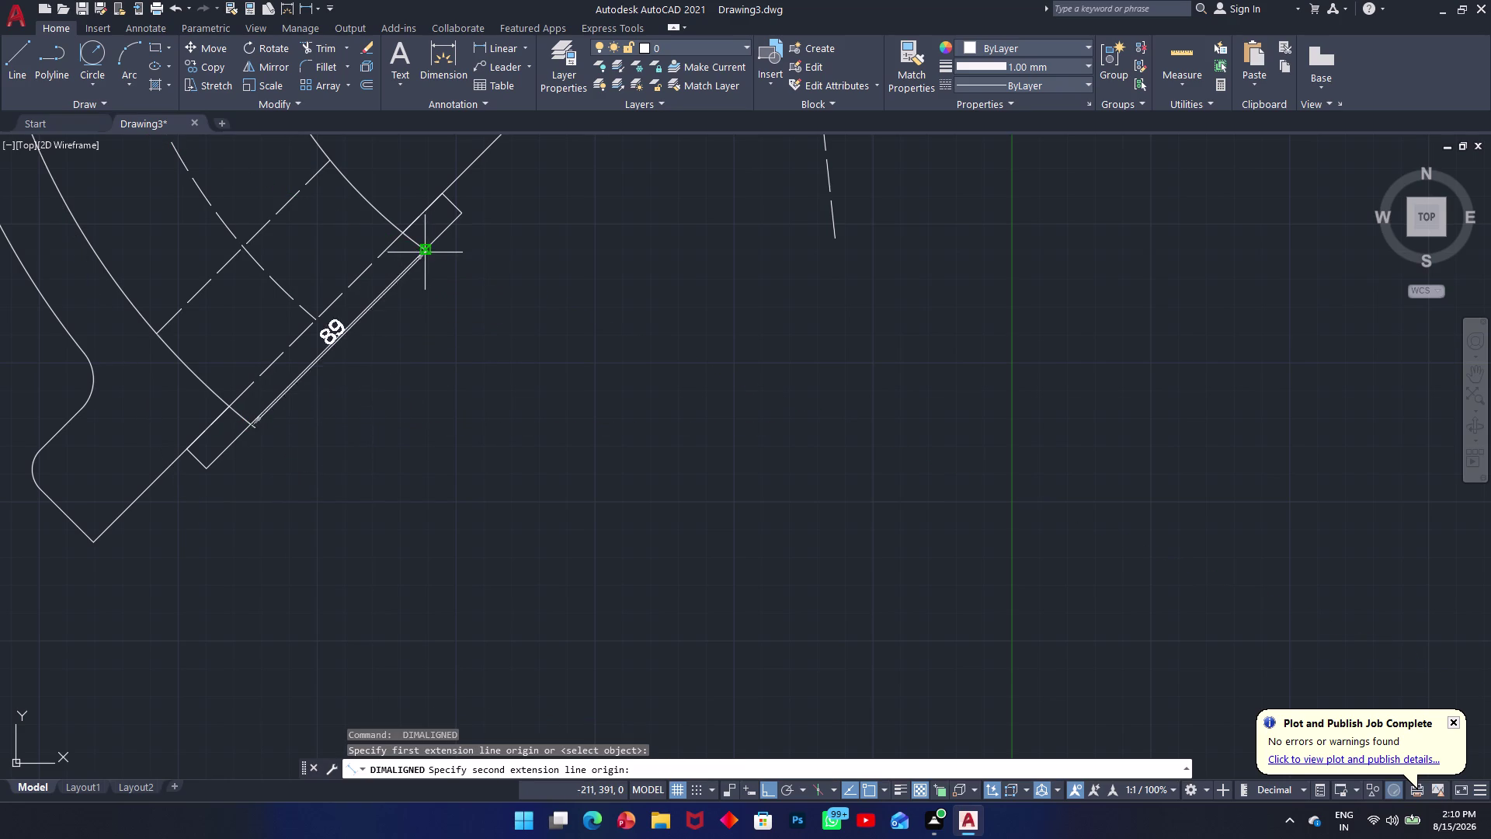
key(Escape)
key(space)
scroll(up, 3)
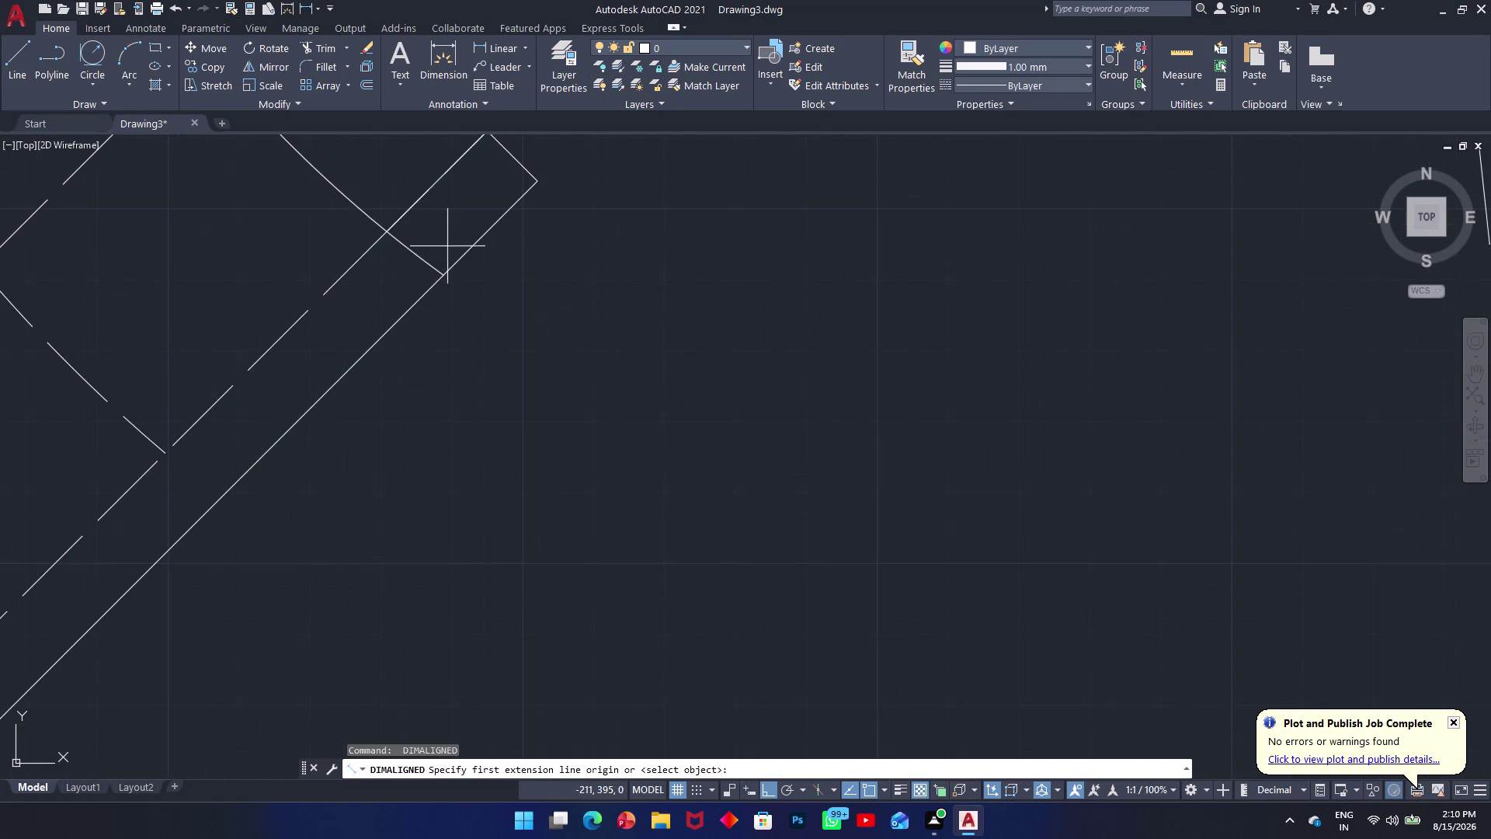
key(space)
key(space)
scroll(up, 3)
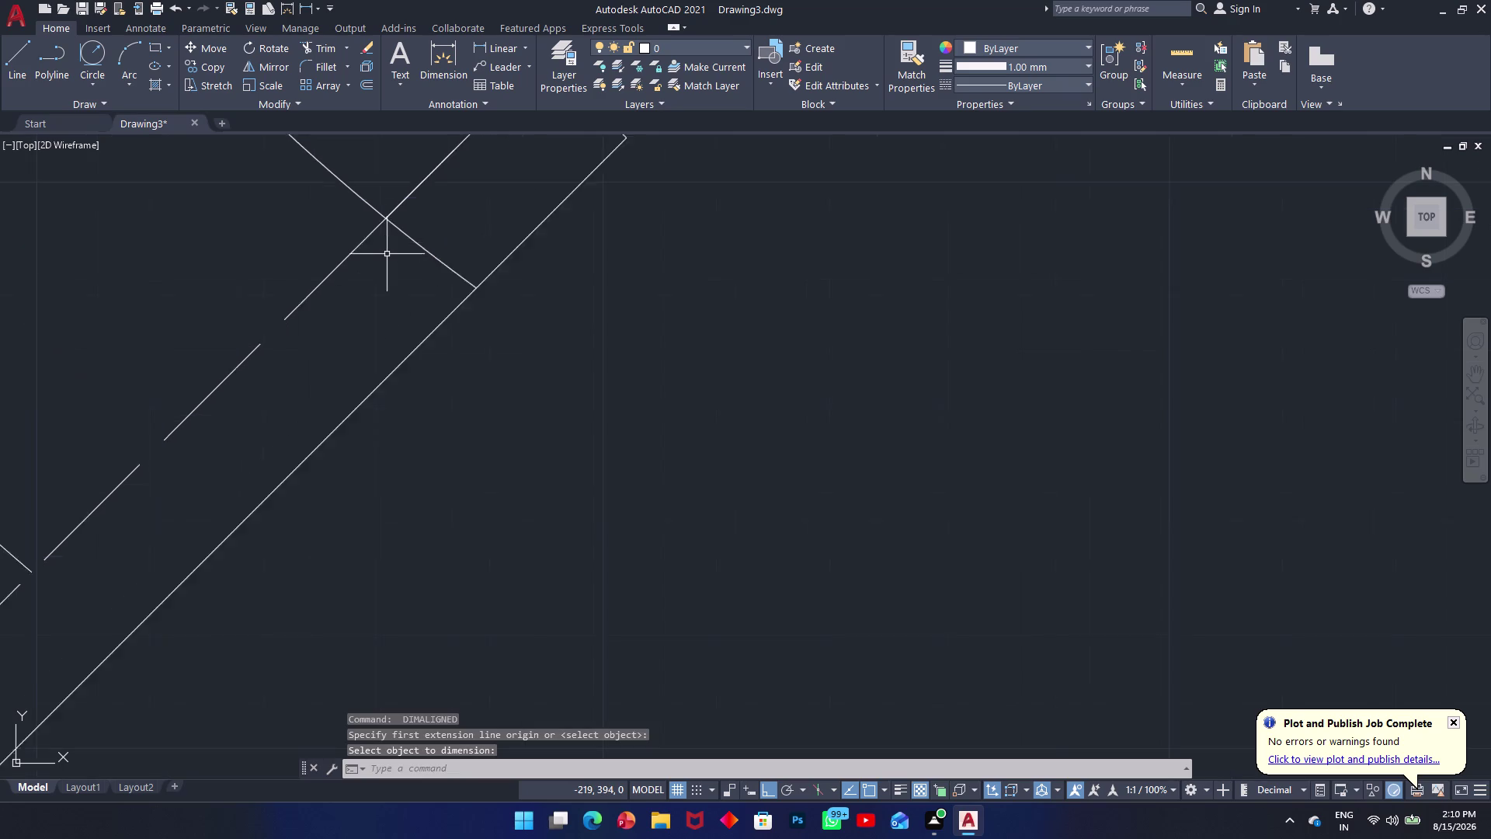
scroll(down, 3)
scroll(down, 3)
Place the aligned 88 dimension between the end flange's opposite corners.
key(space)
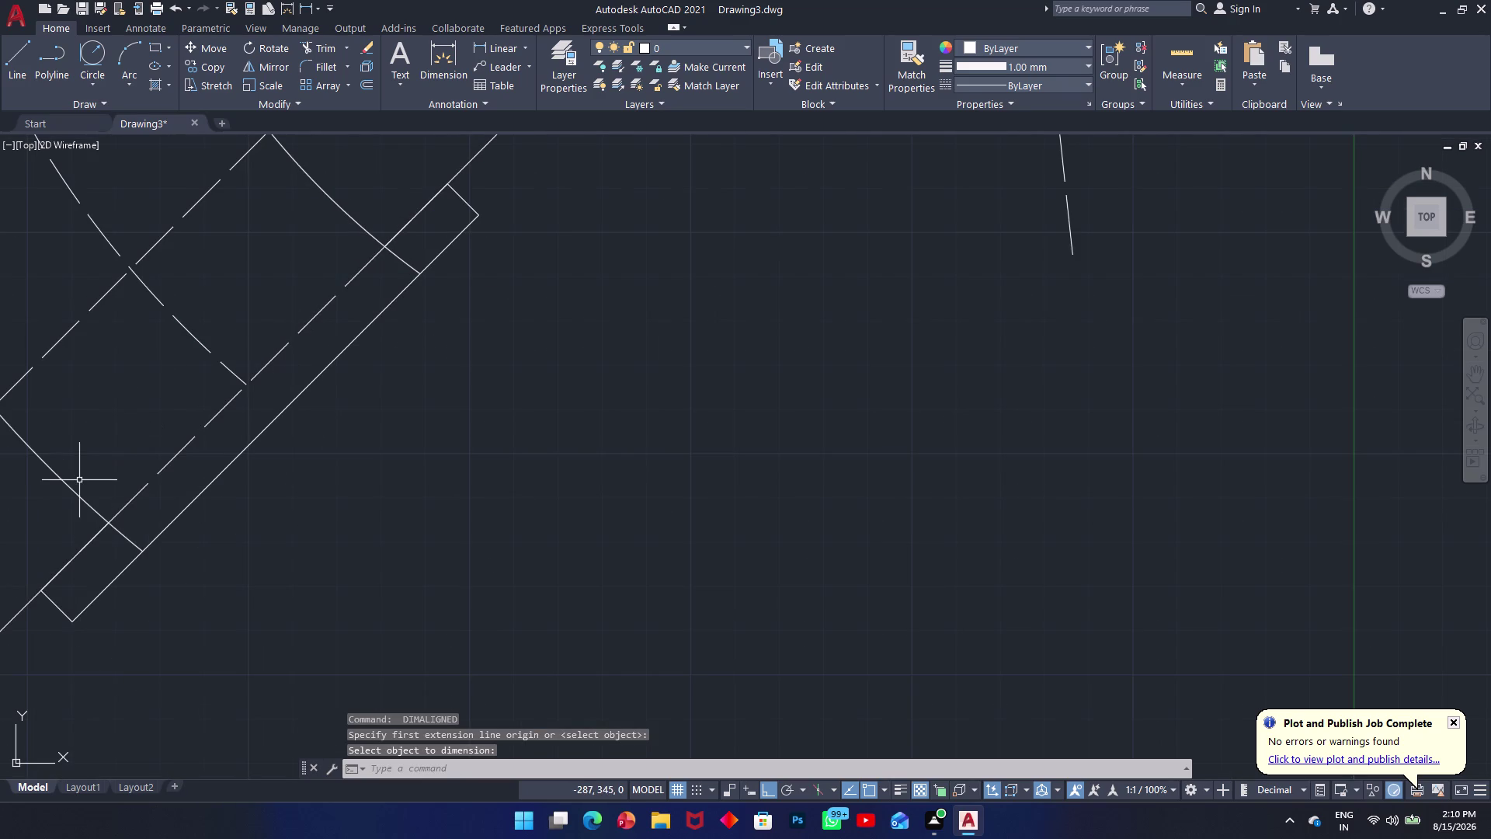
click(107, 522)
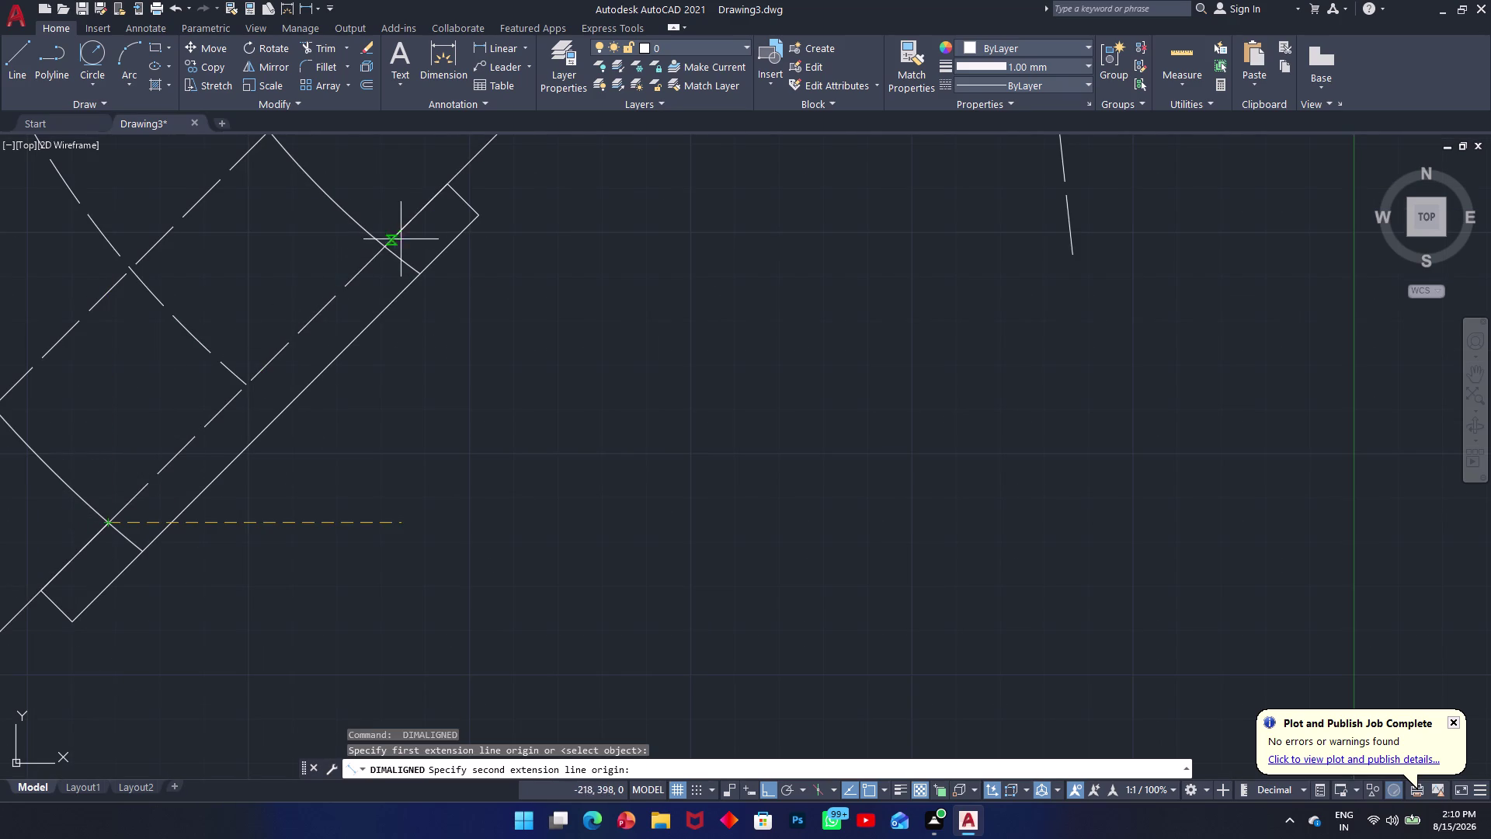
click(385, 247)
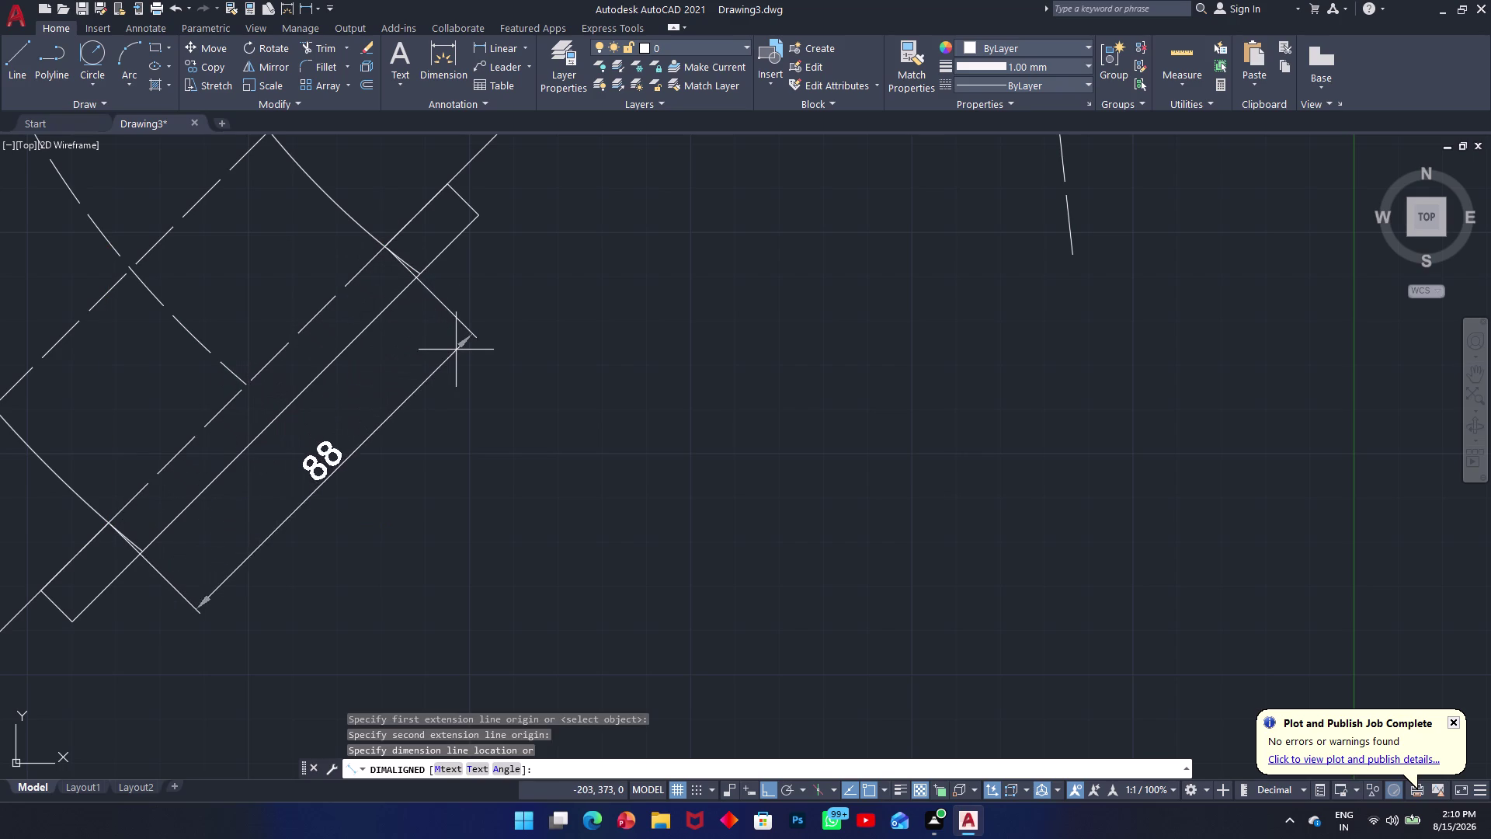
click(461, 358)
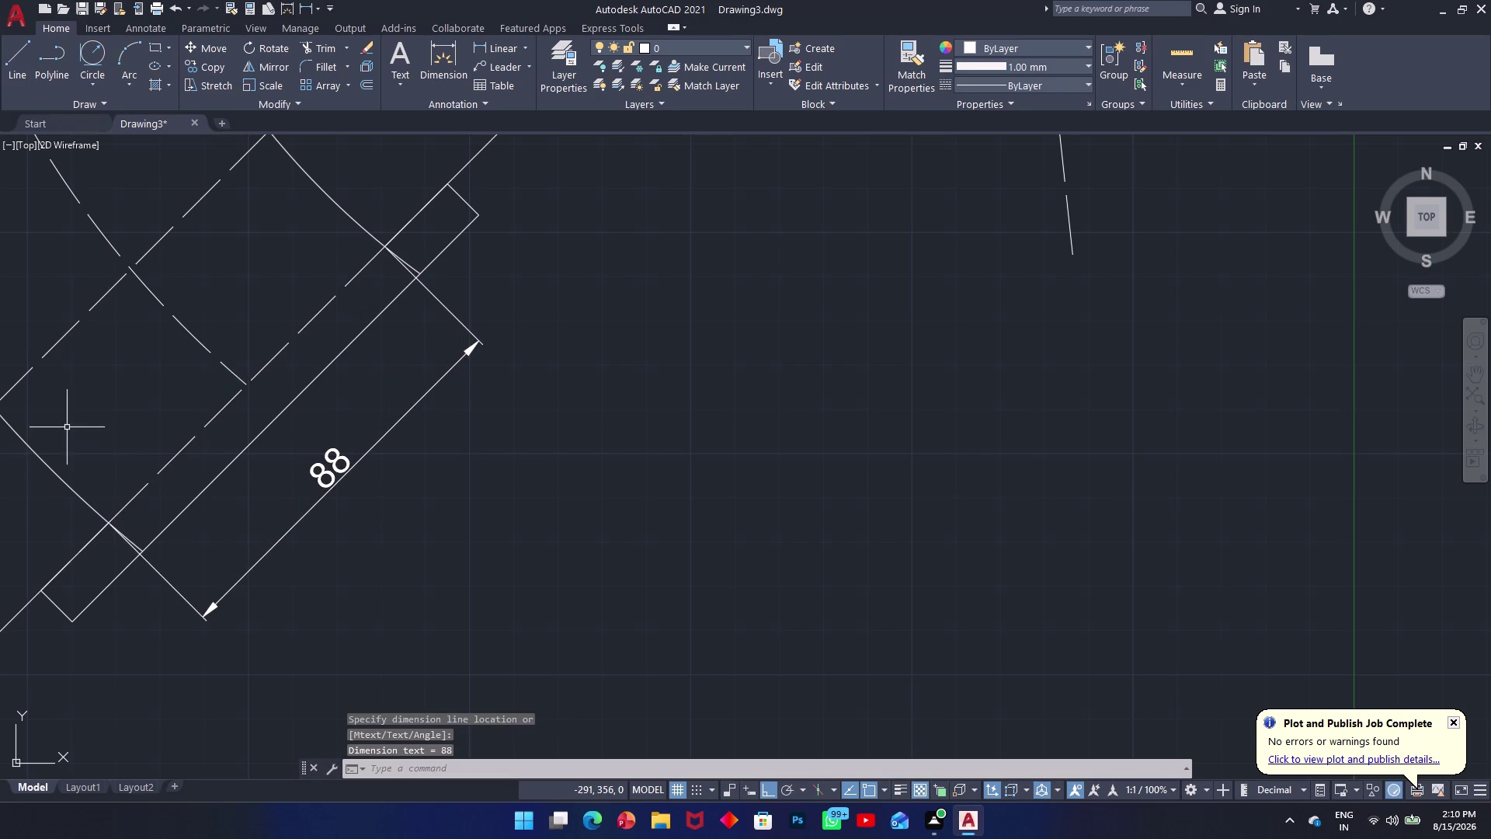
middle_drag(67, 427, 157, 562)
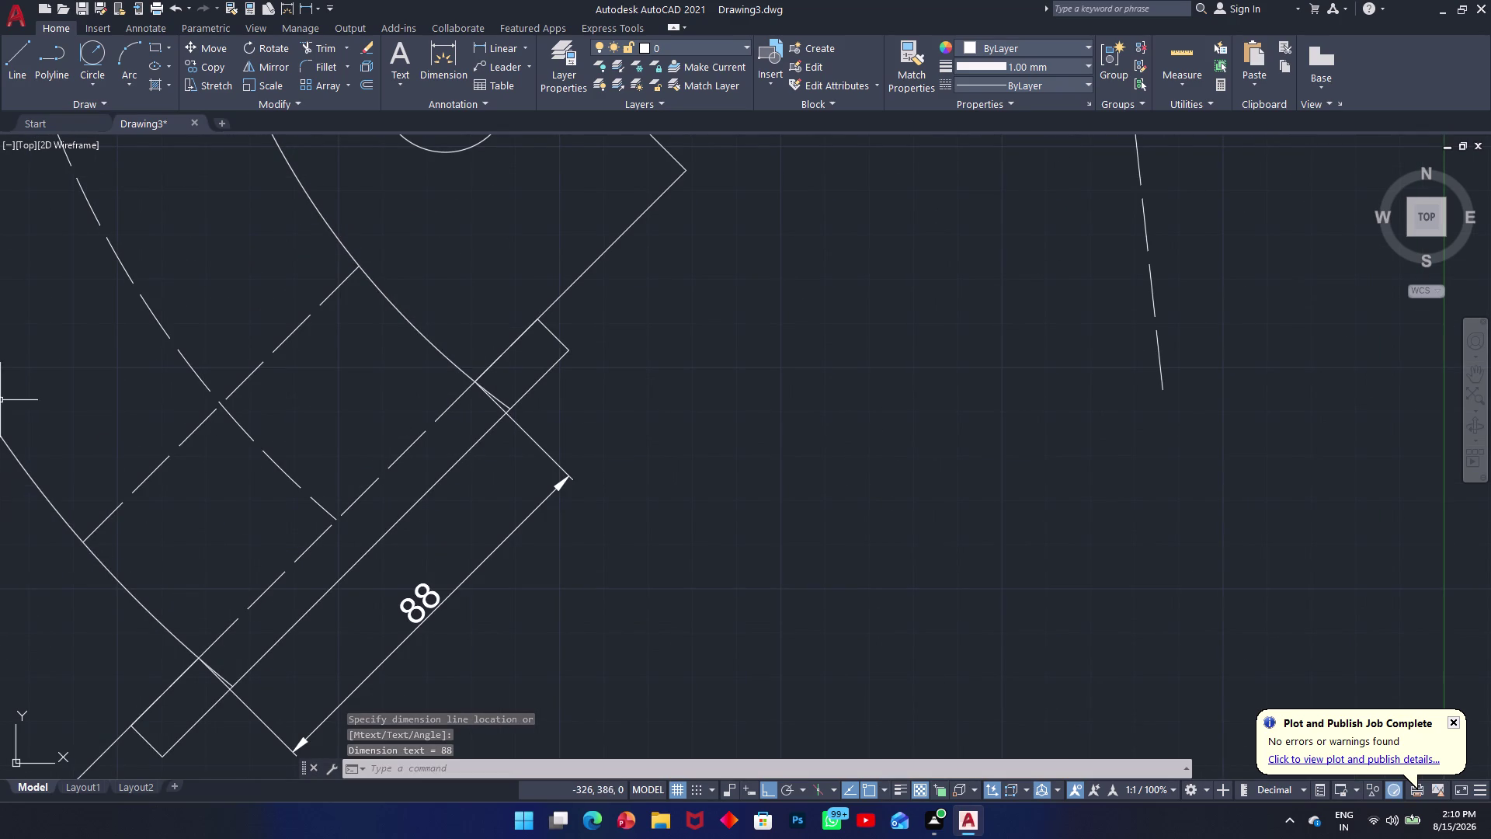
middle_drag(152, 434, 530, 680)
scroll(up, 3)
scroll(down, 3)
scroll(up, 3)
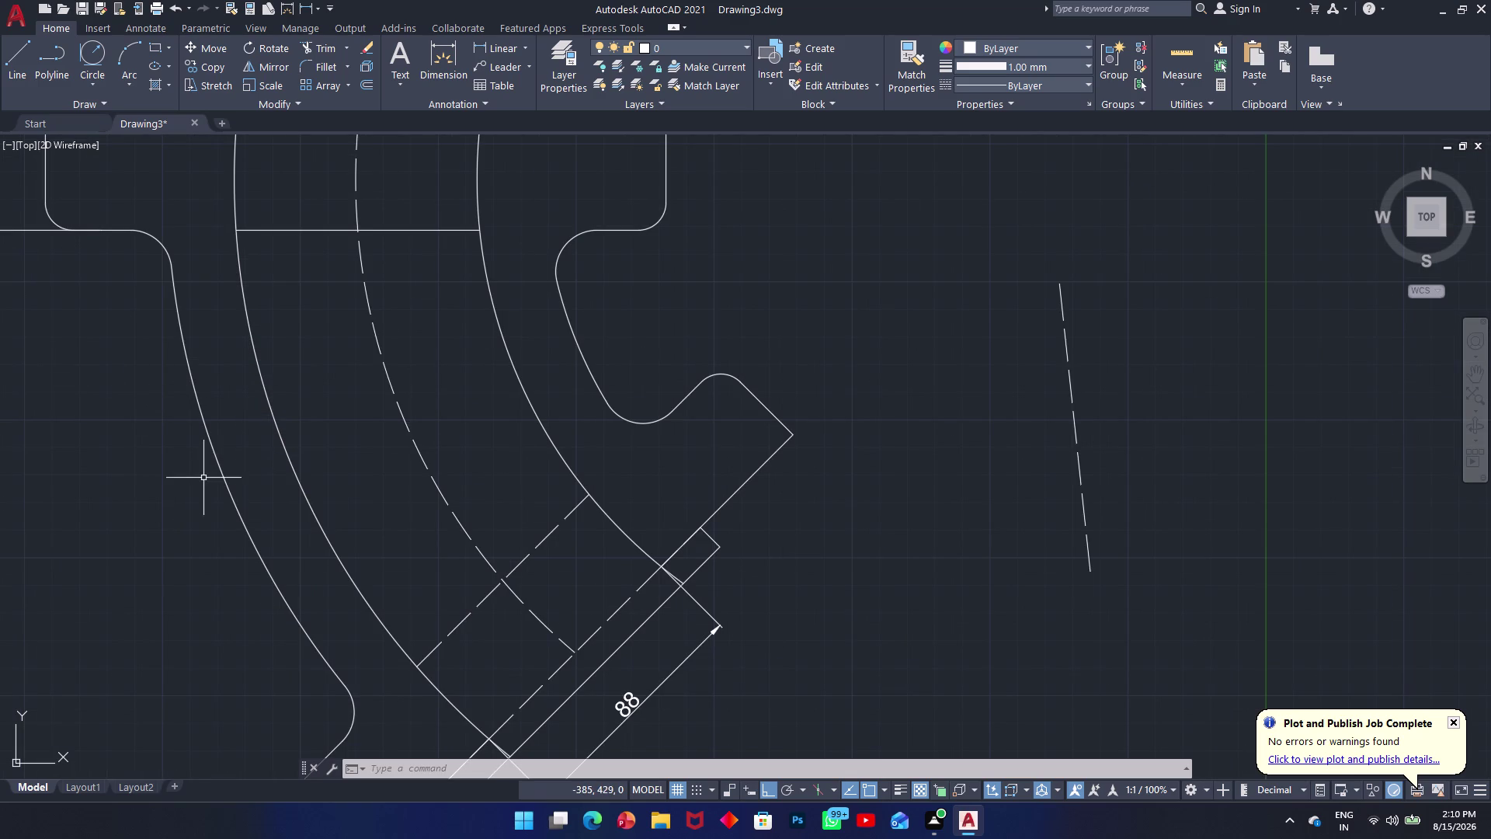
Add an aligned 137 dimension between the outer and inner bend curves.
key(space)
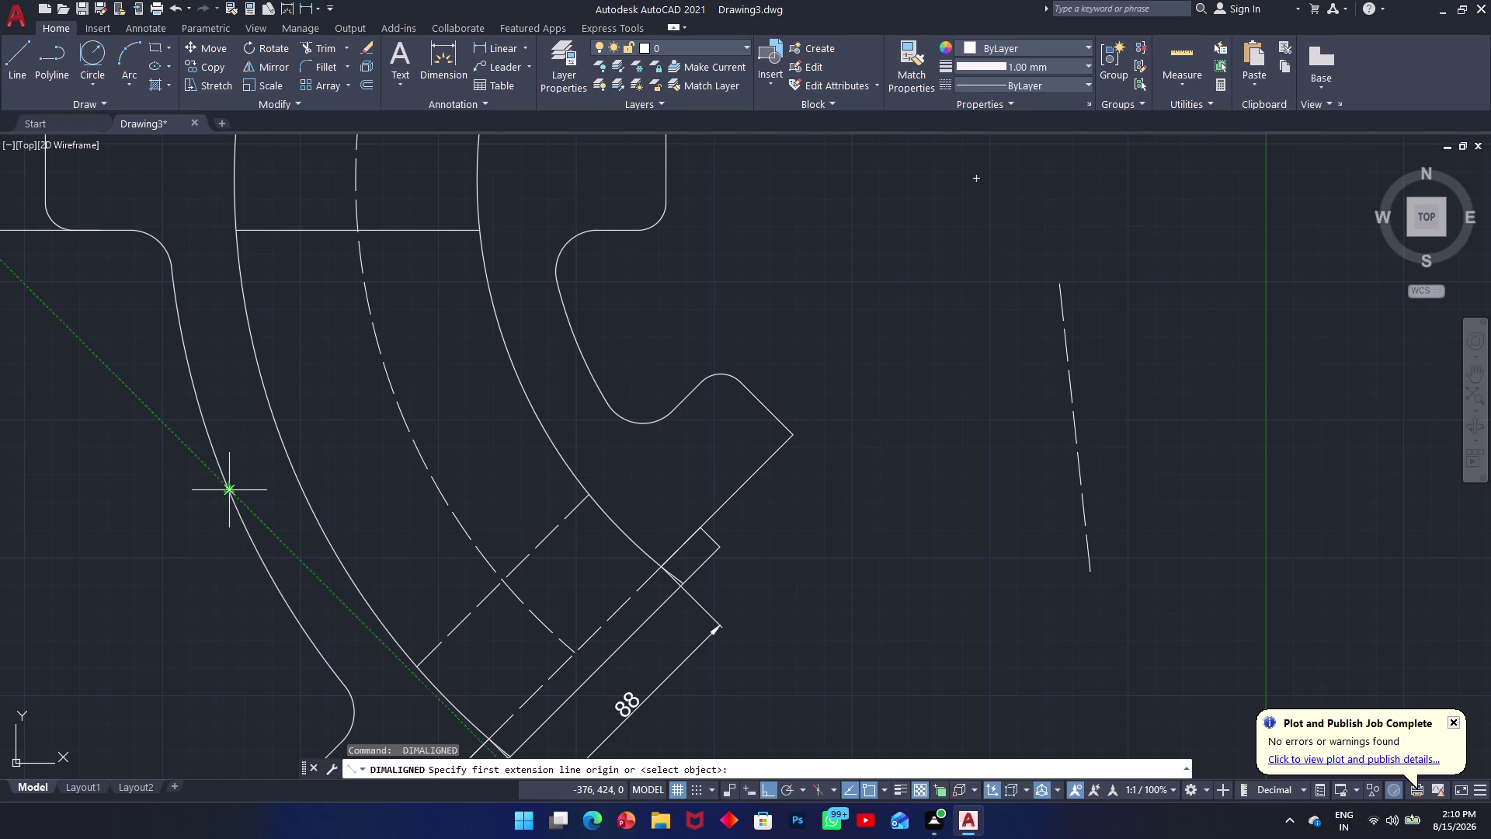
click(229, 490)
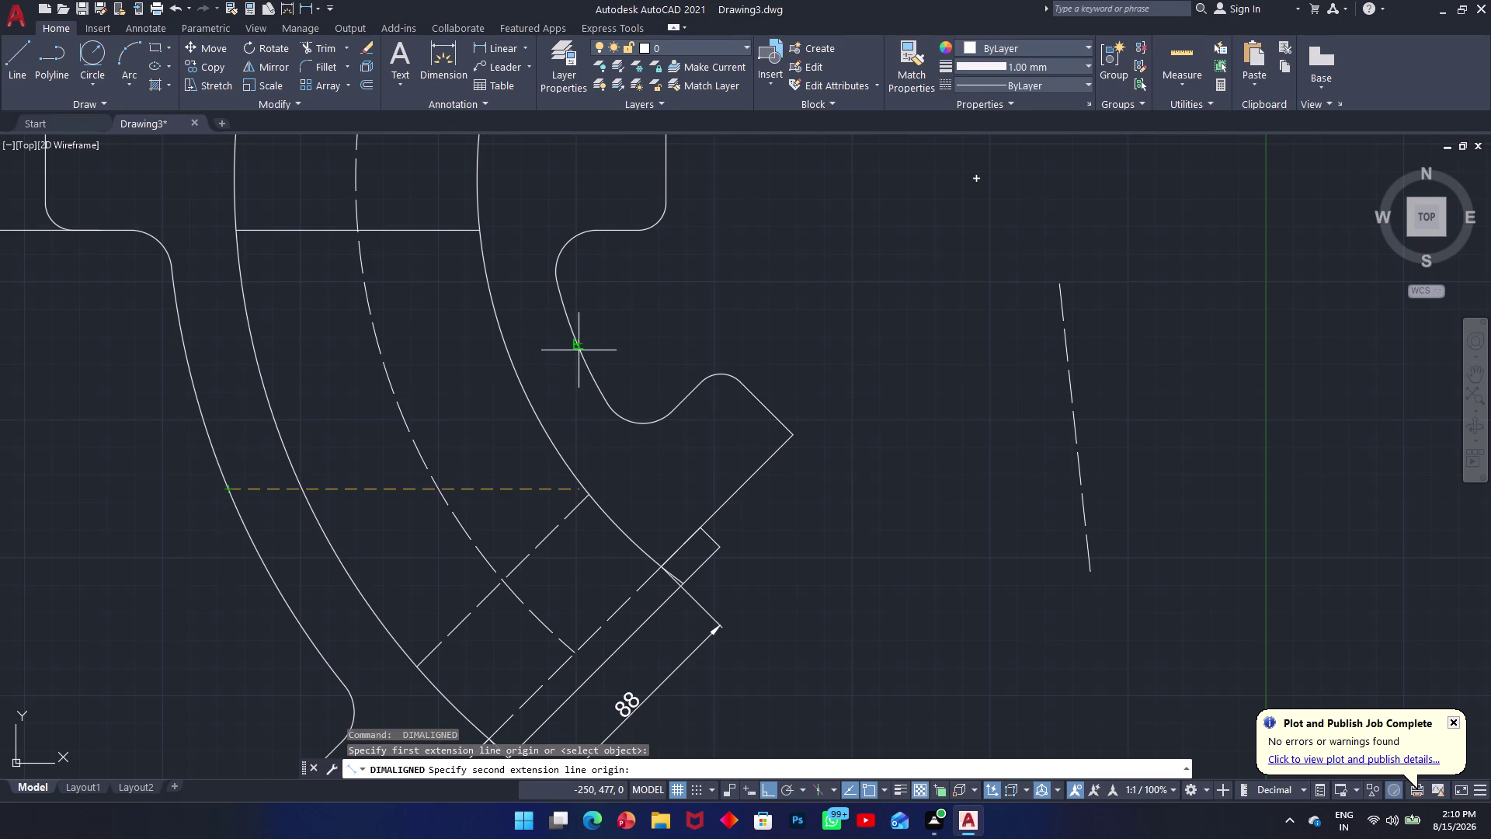
scroll(up, 3)
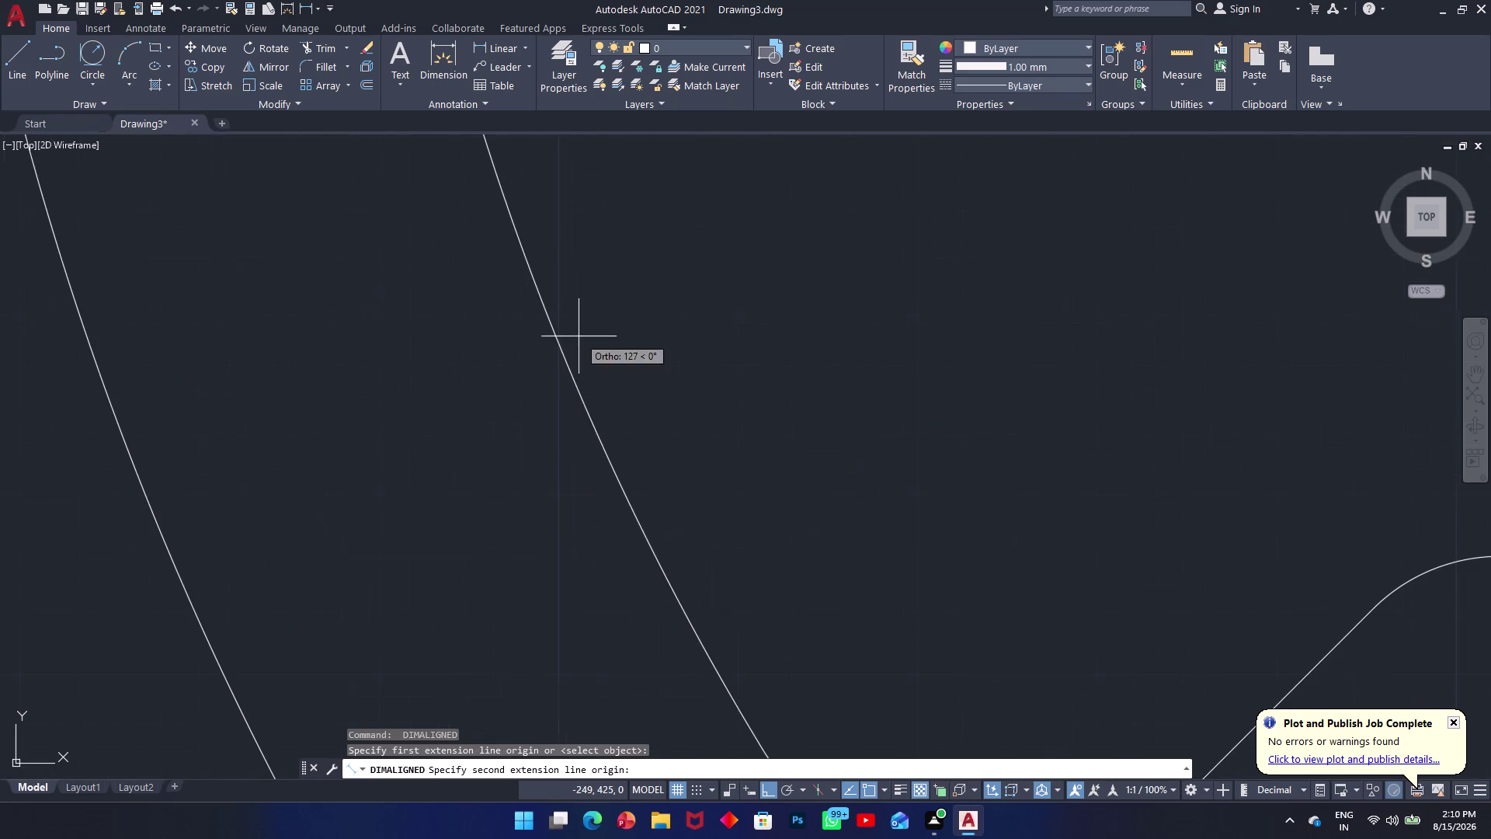
click(566, 362)
scroll(down, 3)
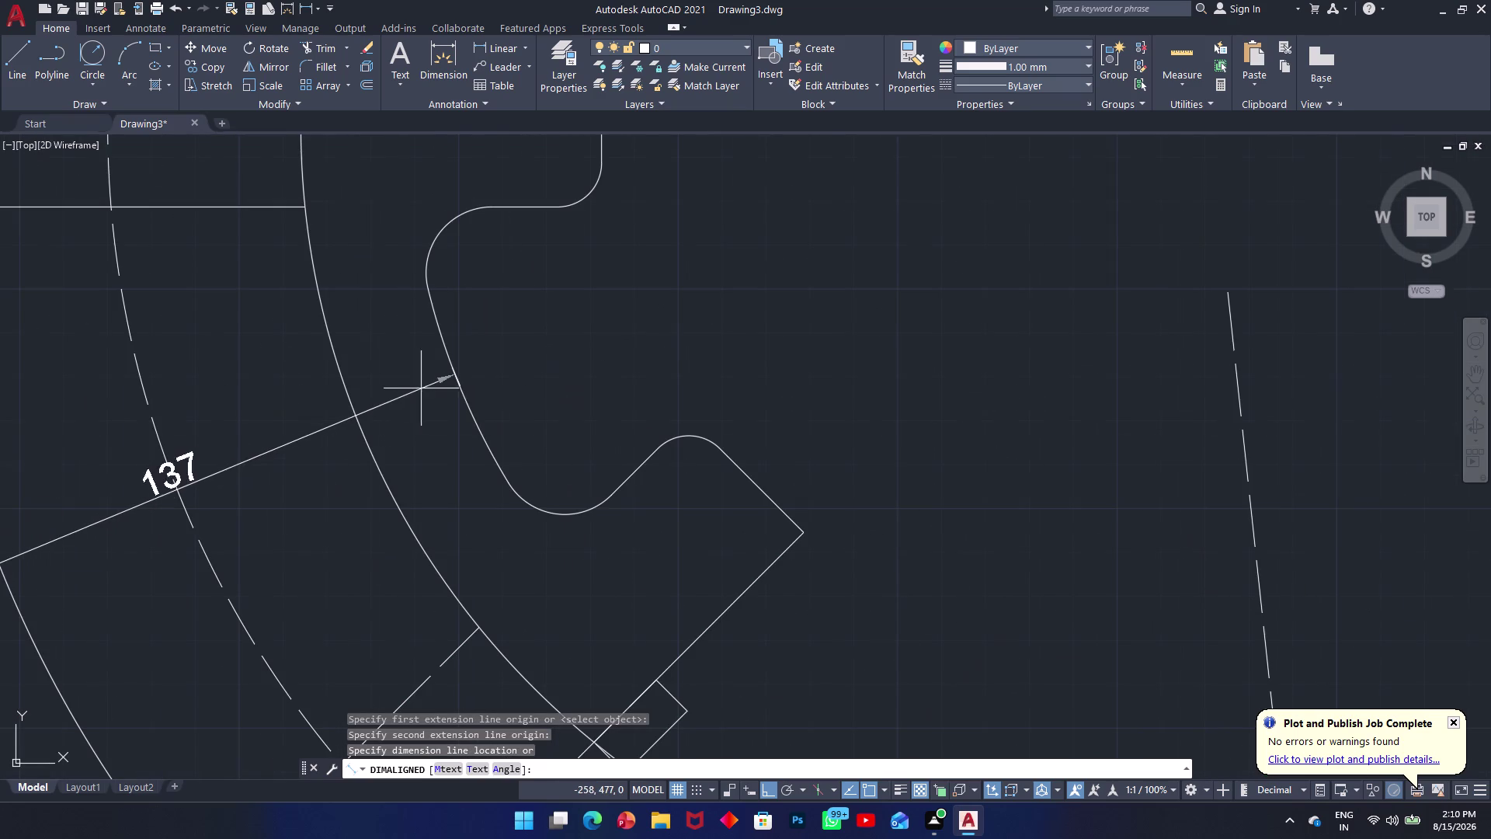
click(298, 447)
middle_drag(295, 393, 434, 305)
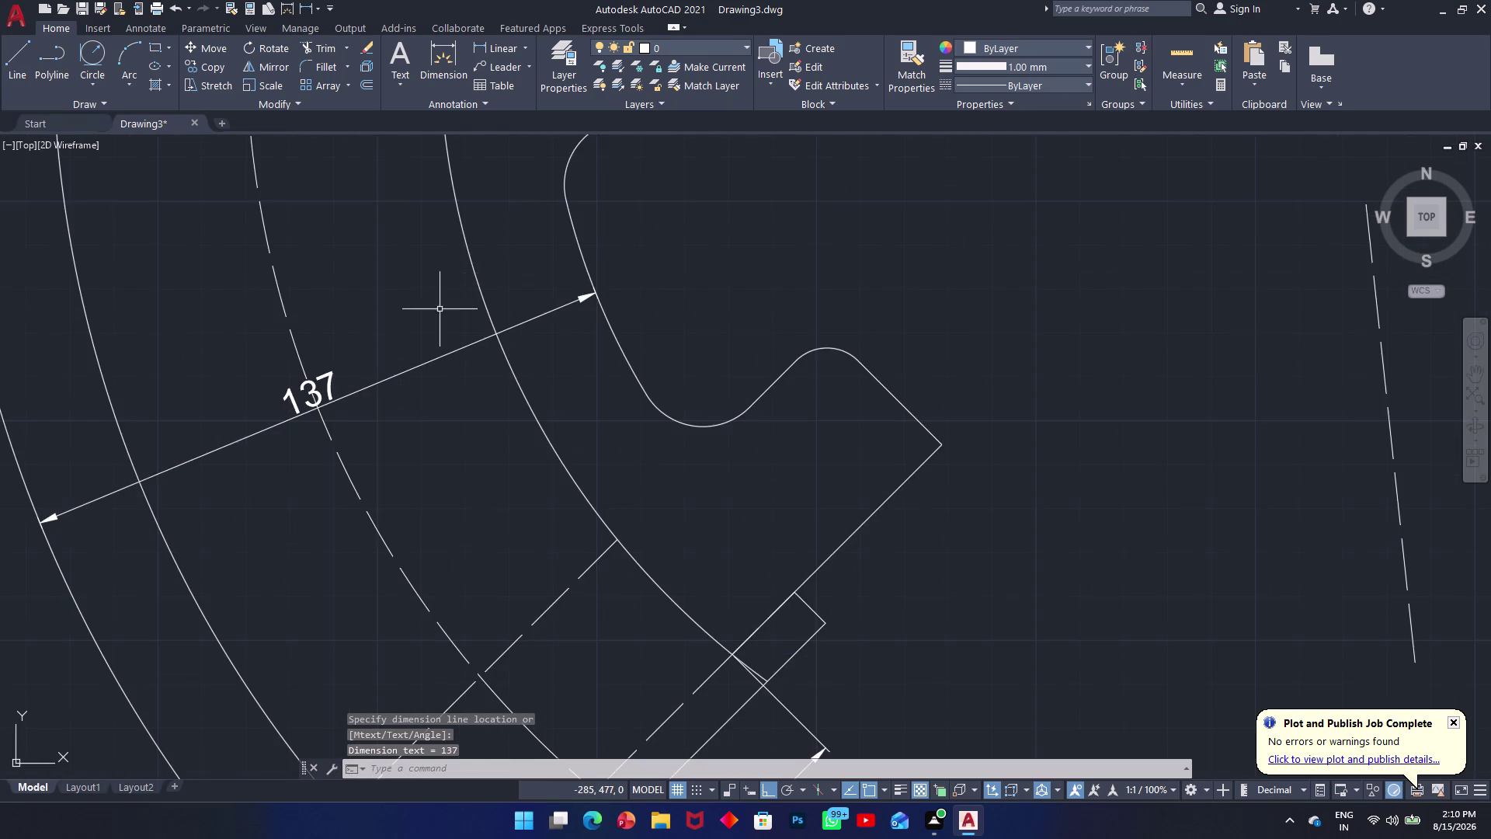
scroll(down, 3)
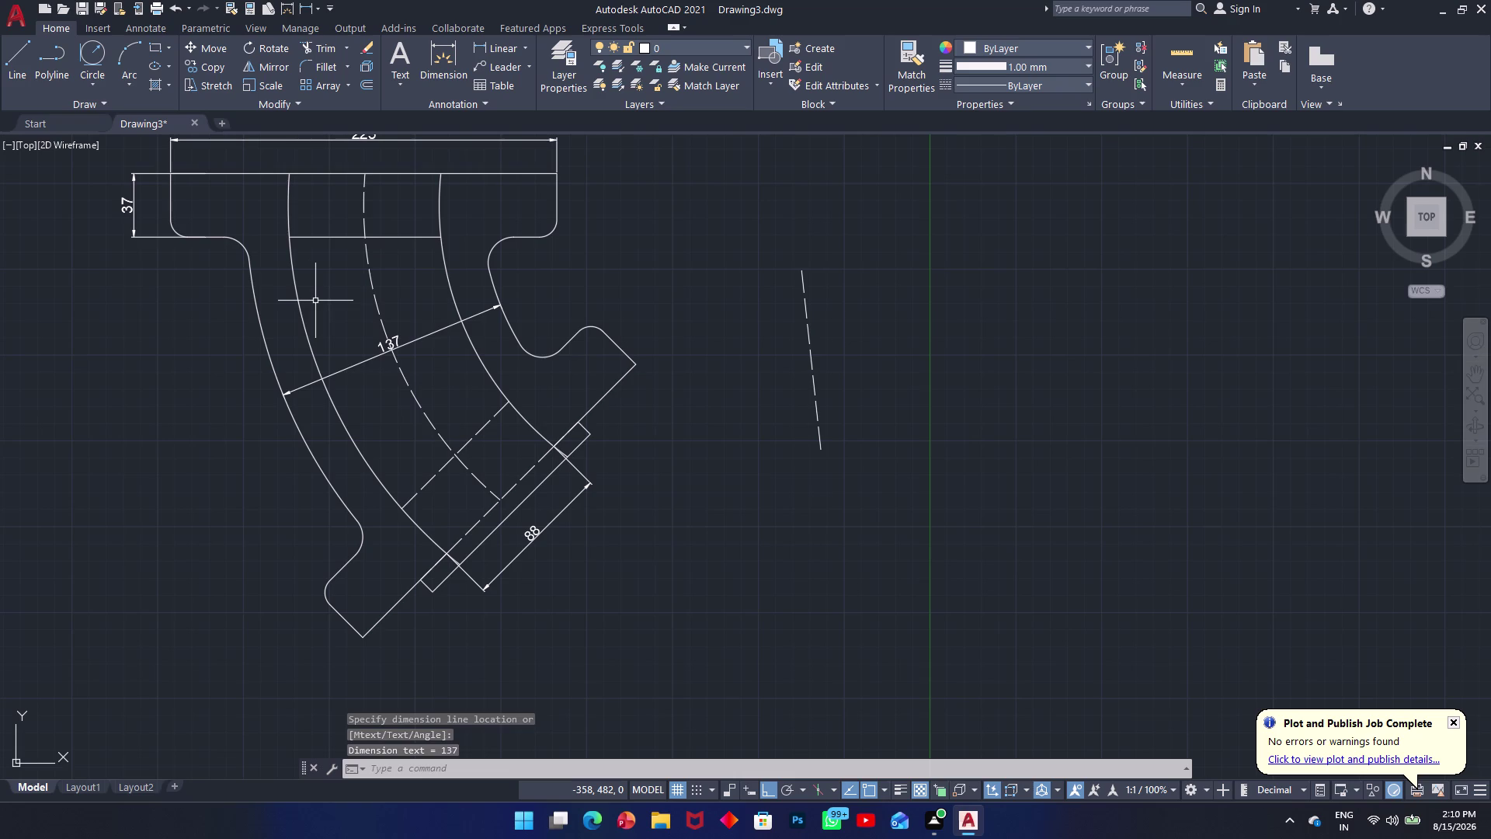
middle_drag(476, 497, 304, 376)
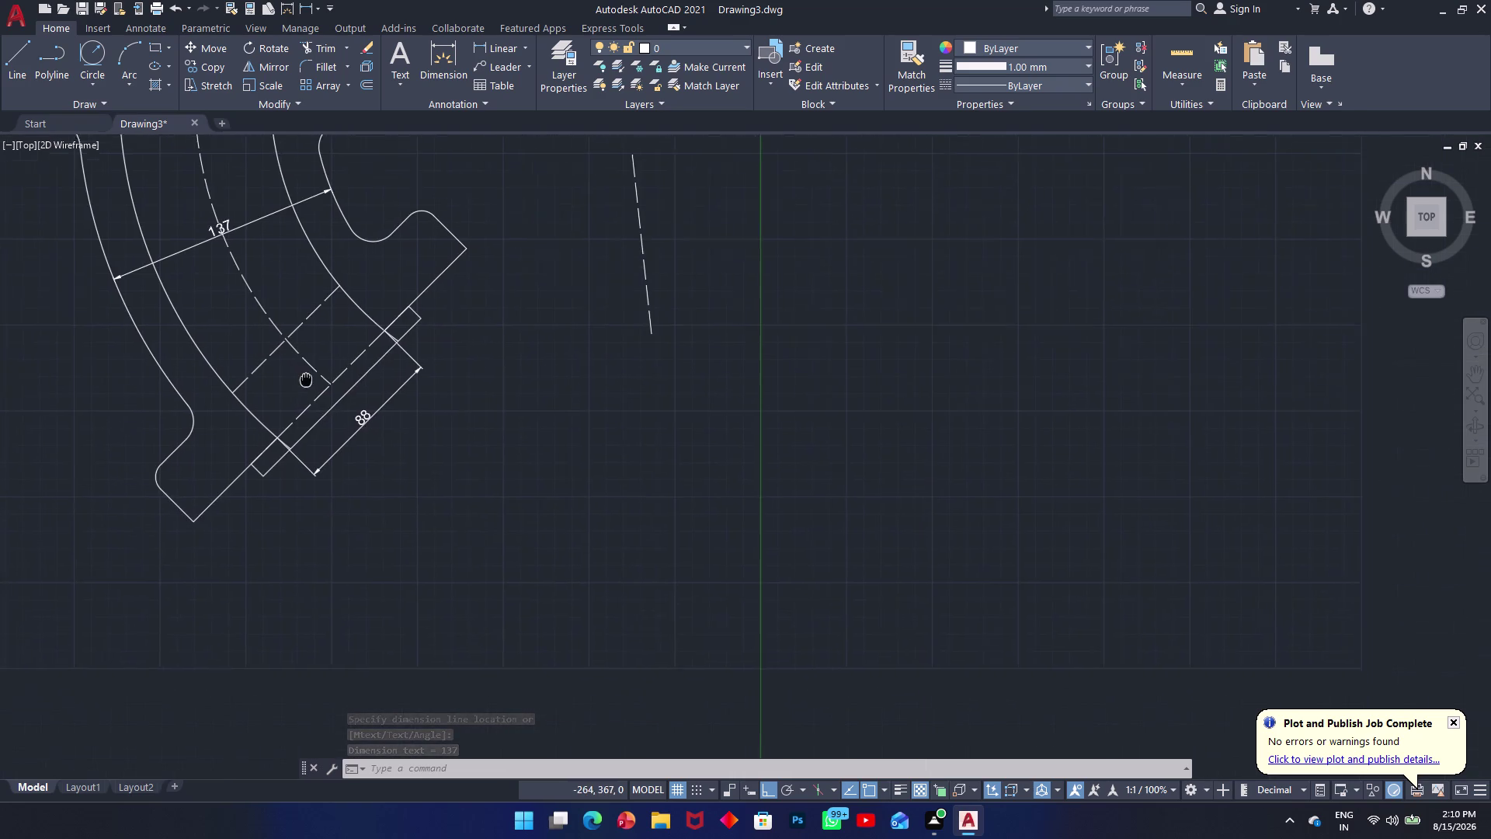
middle_drag(304, 376, 299, 364)
Measure the outlet neck with an aligned 47 dimension, redoing a misplaced attempt.
key(space)
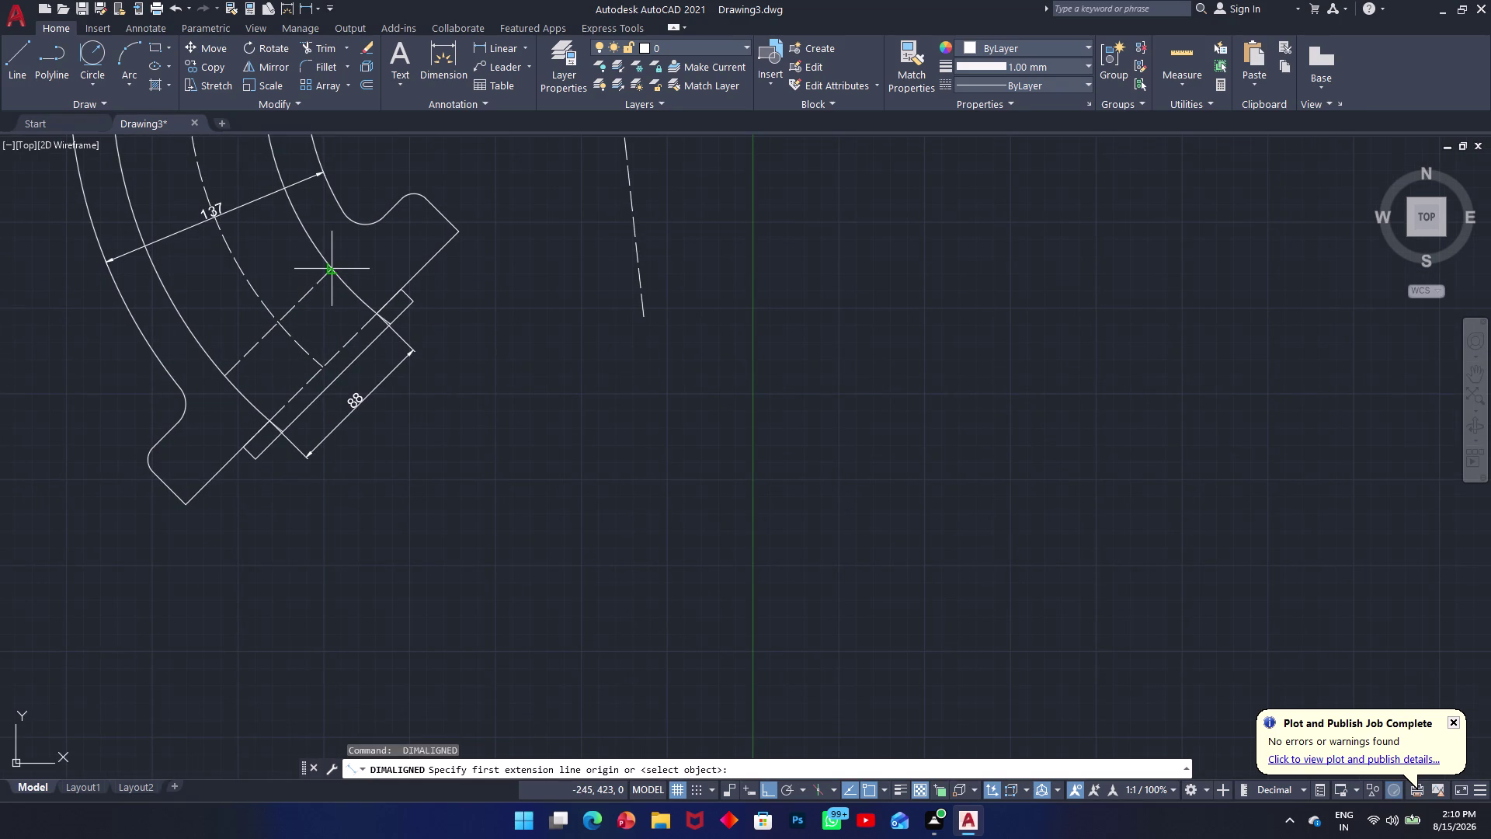
click(333, 273)
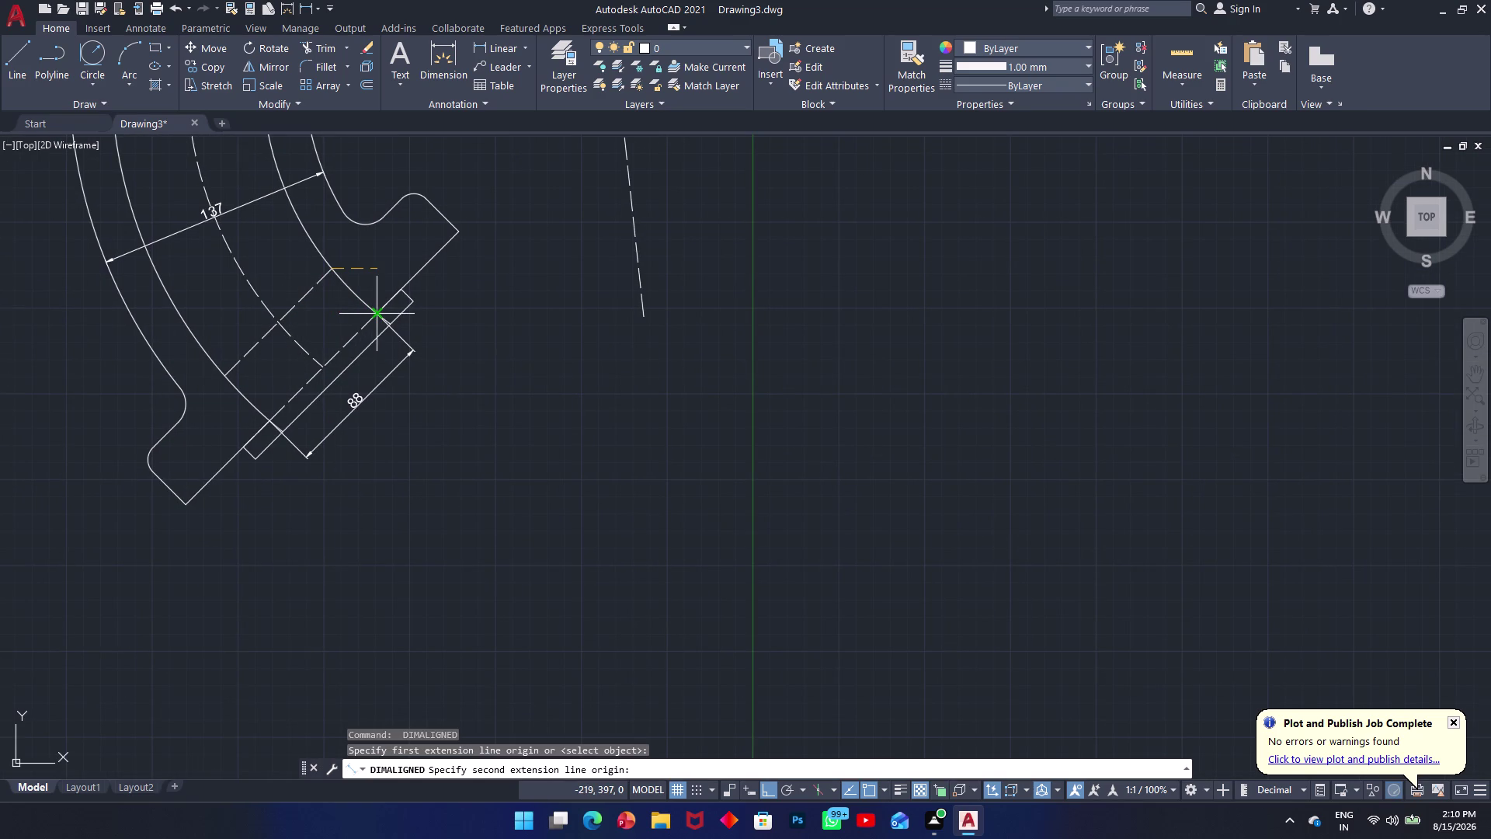
click(374, 310)
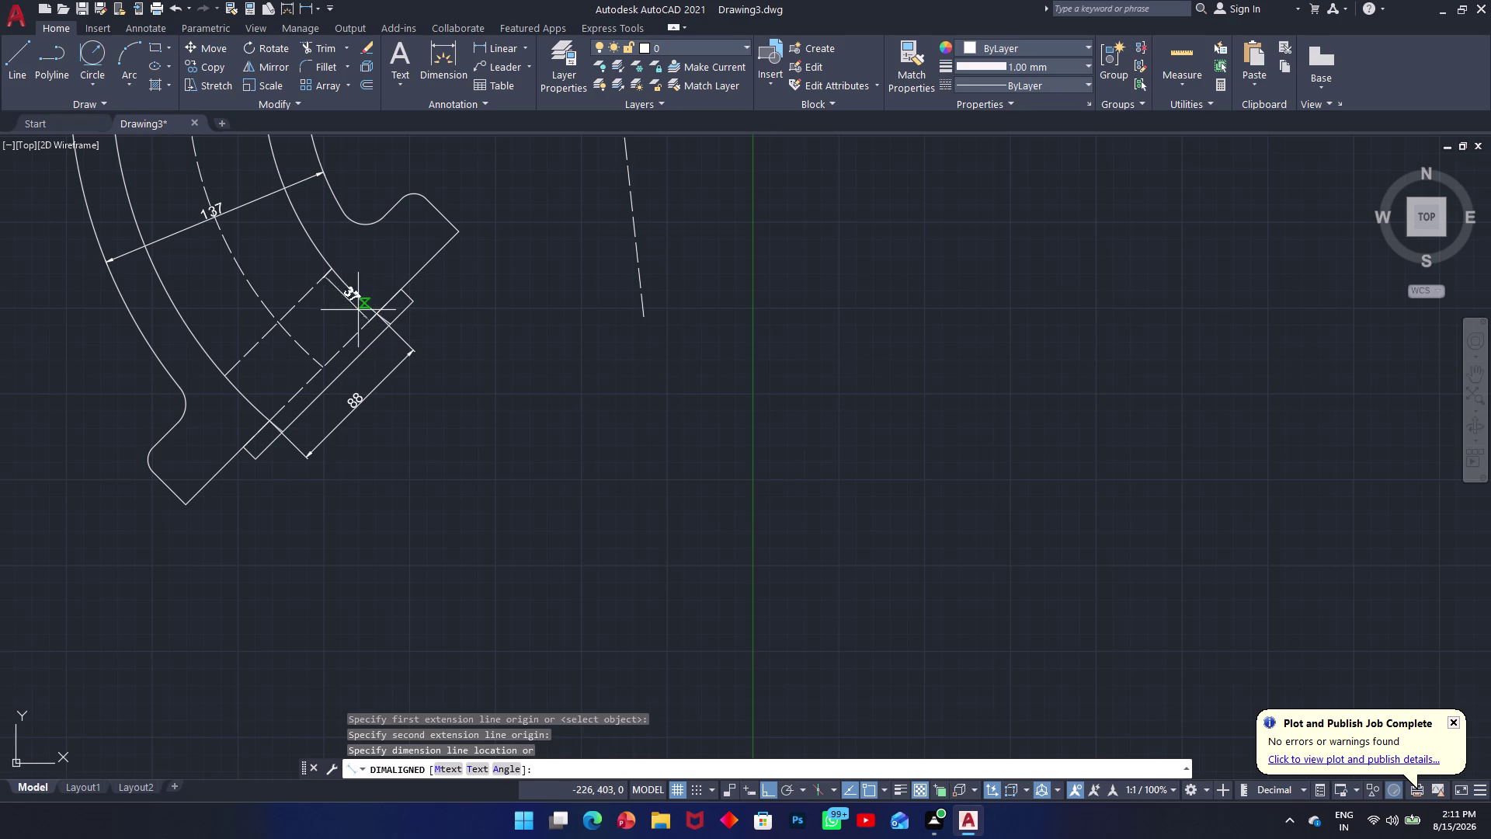
key(Escape)
key(space)
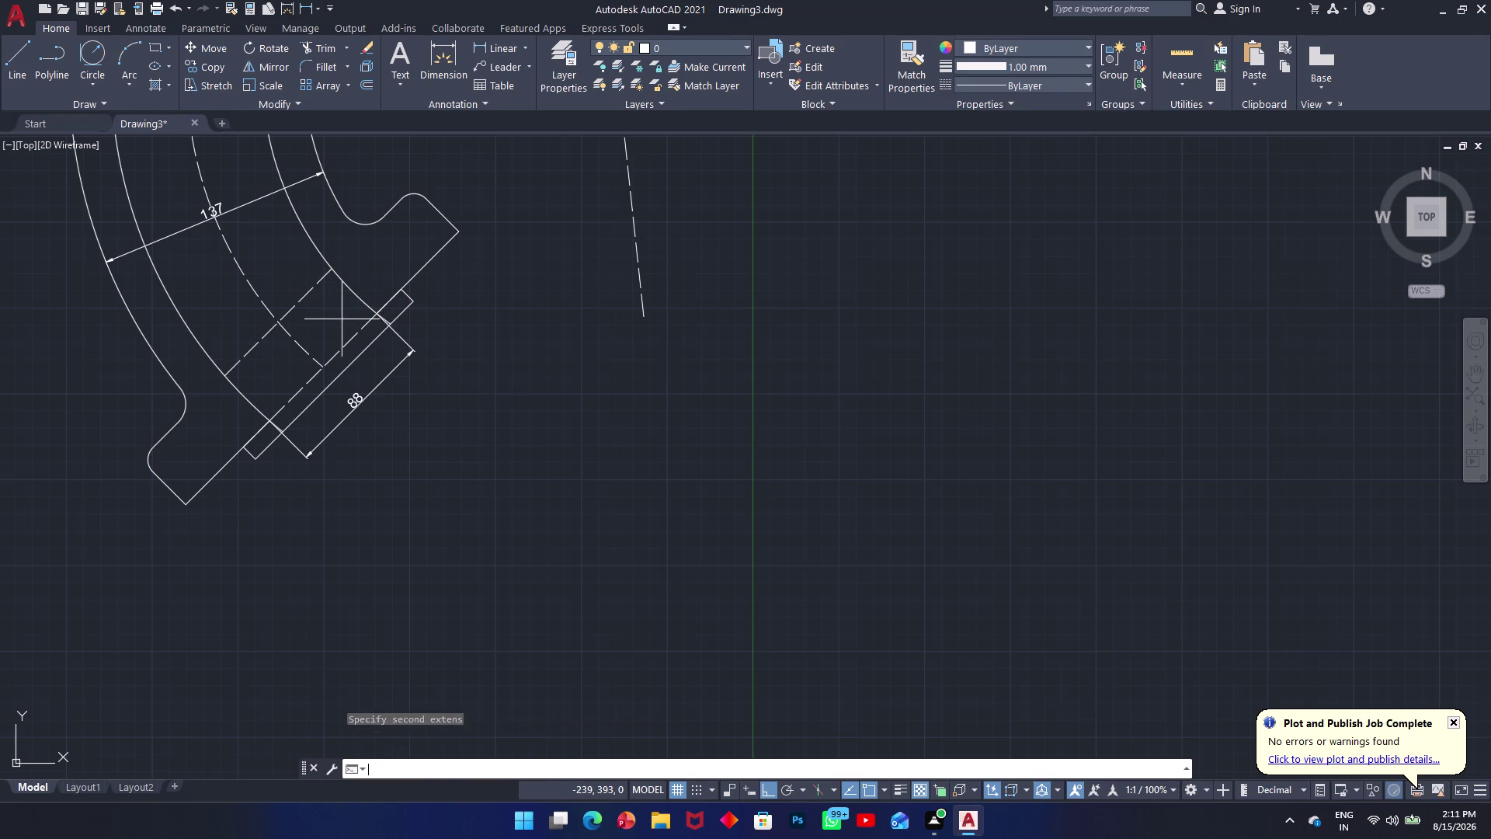
click(334, 272)
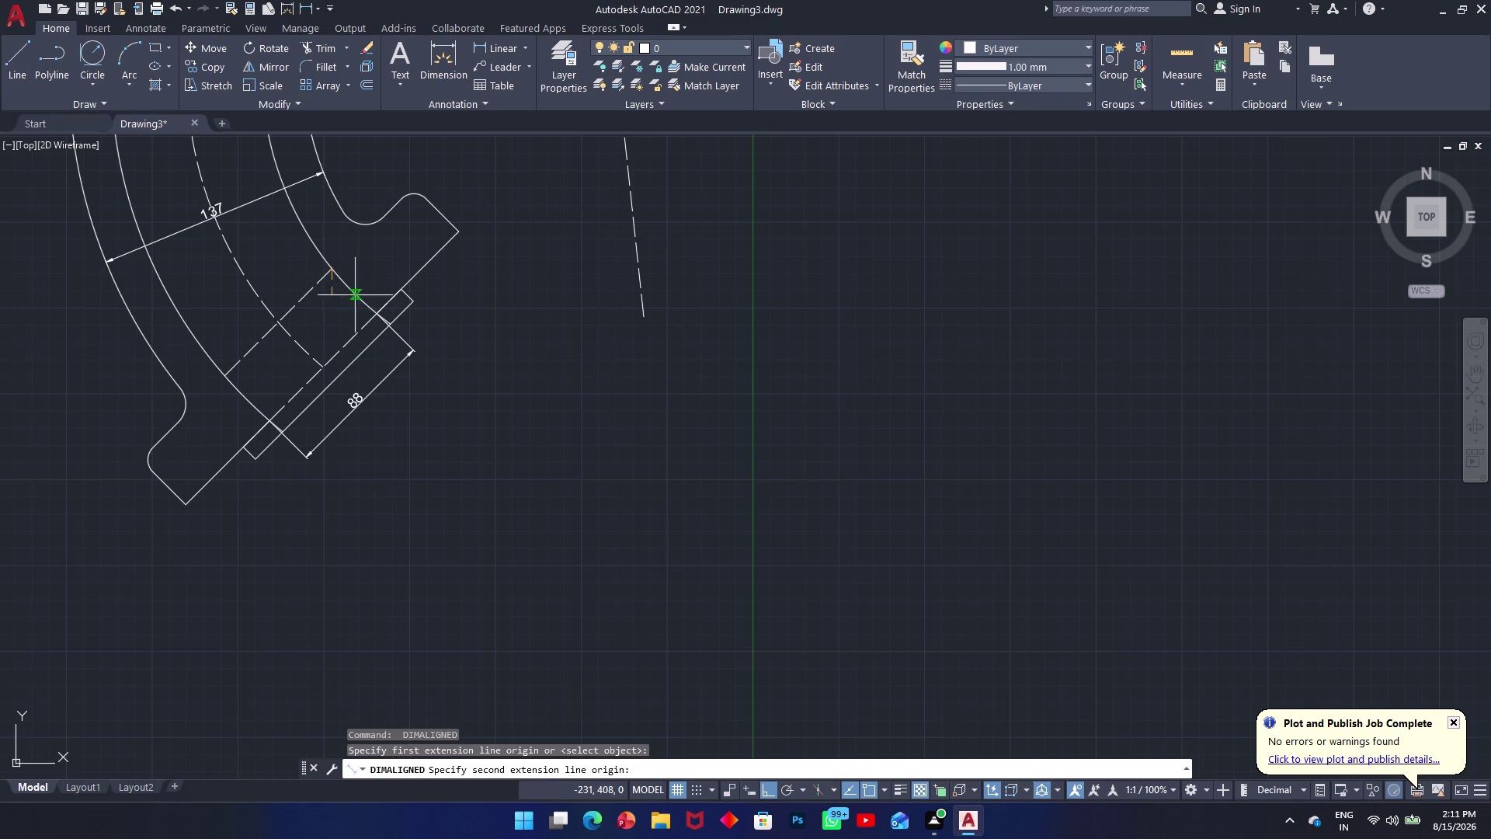
click(386, 320)
click(342, 323)
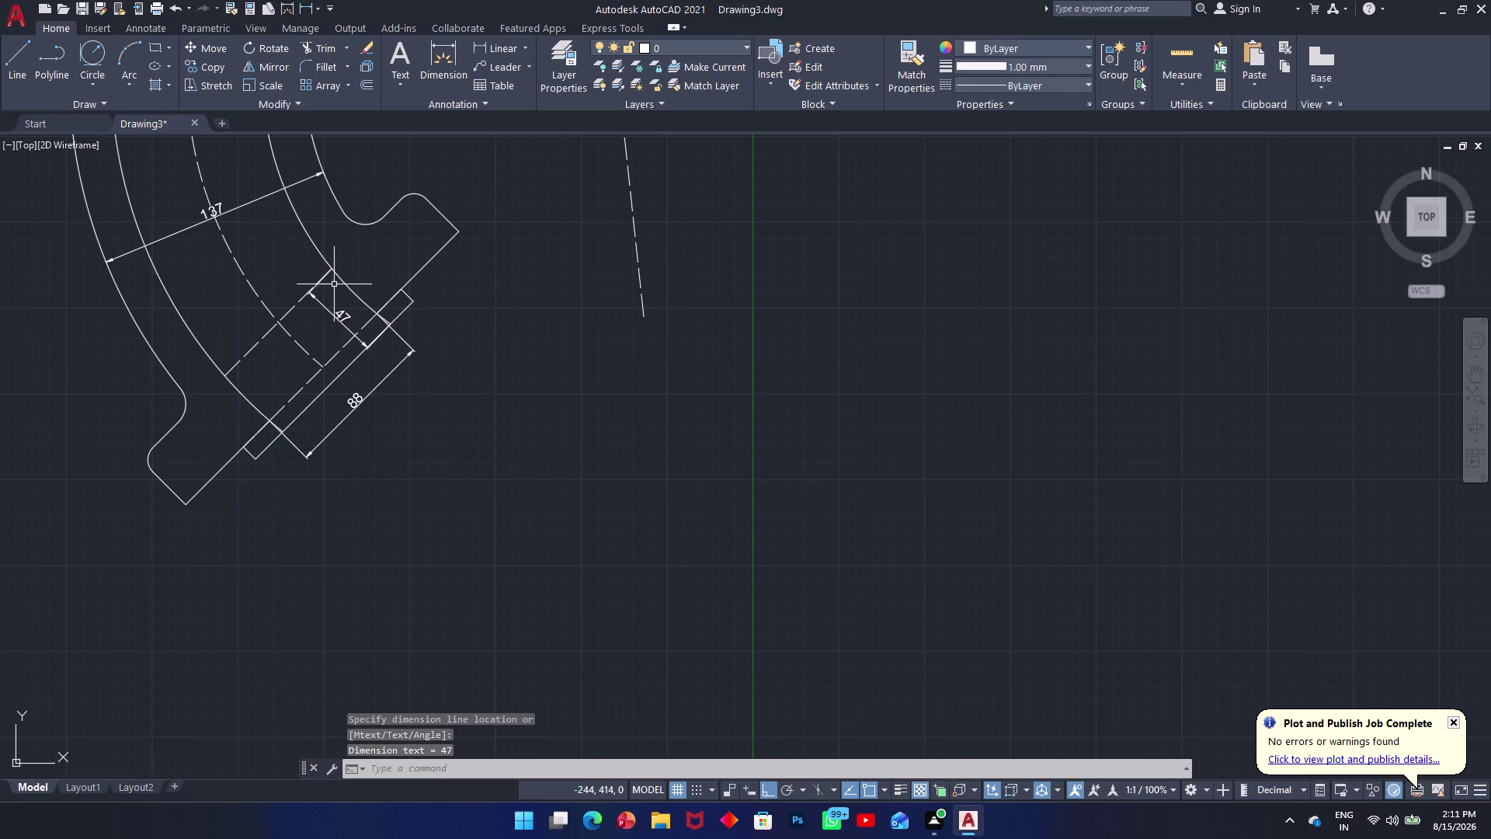
scroll(down, 3)
middle_drag(306, 271, 473, 272)
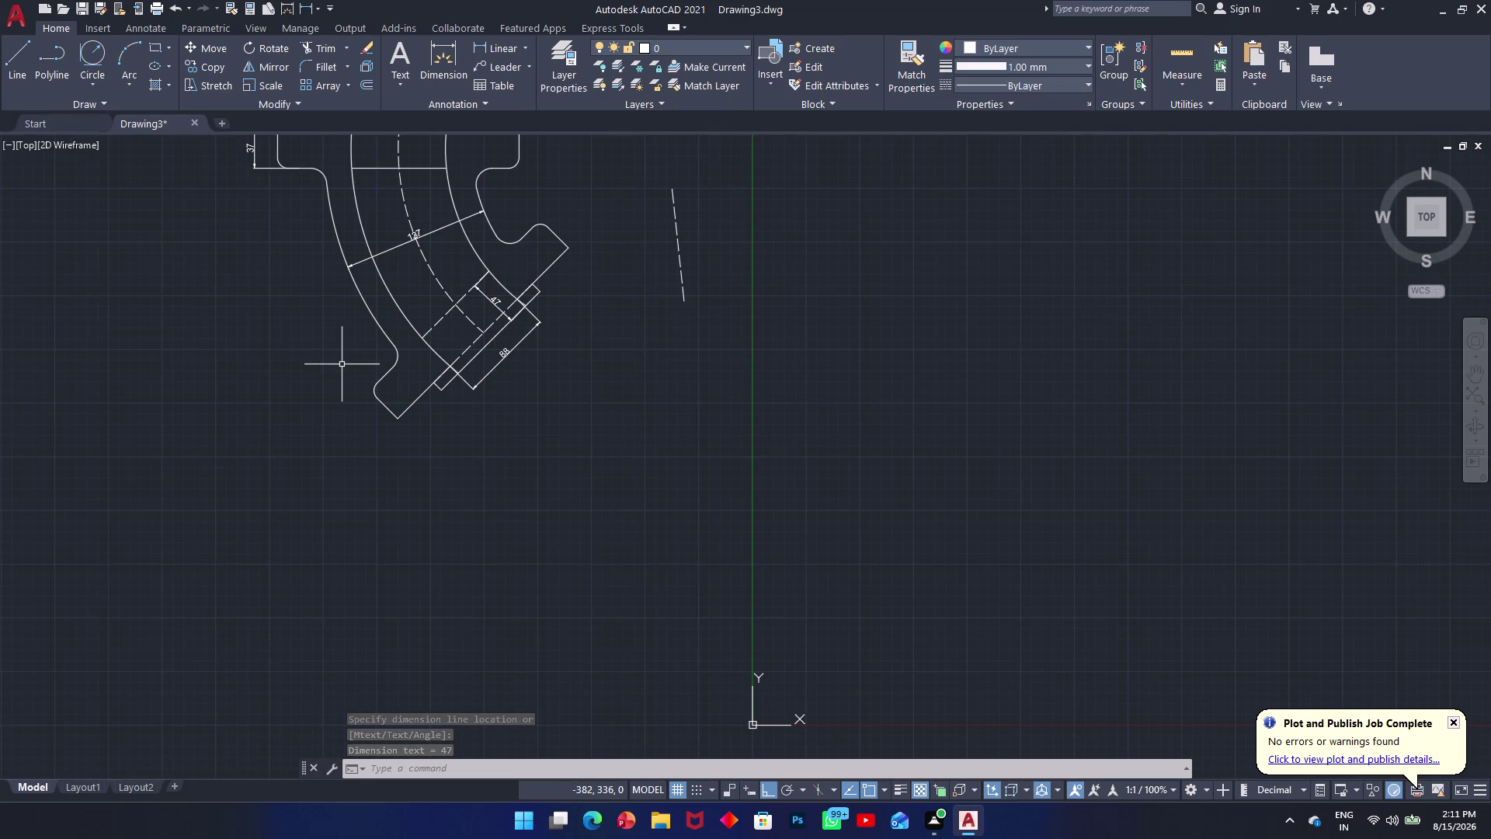
key(space)
Cancel the wrong 42 dimension and place an aligned 37 across the outlet flange.
scroll(up, 3)
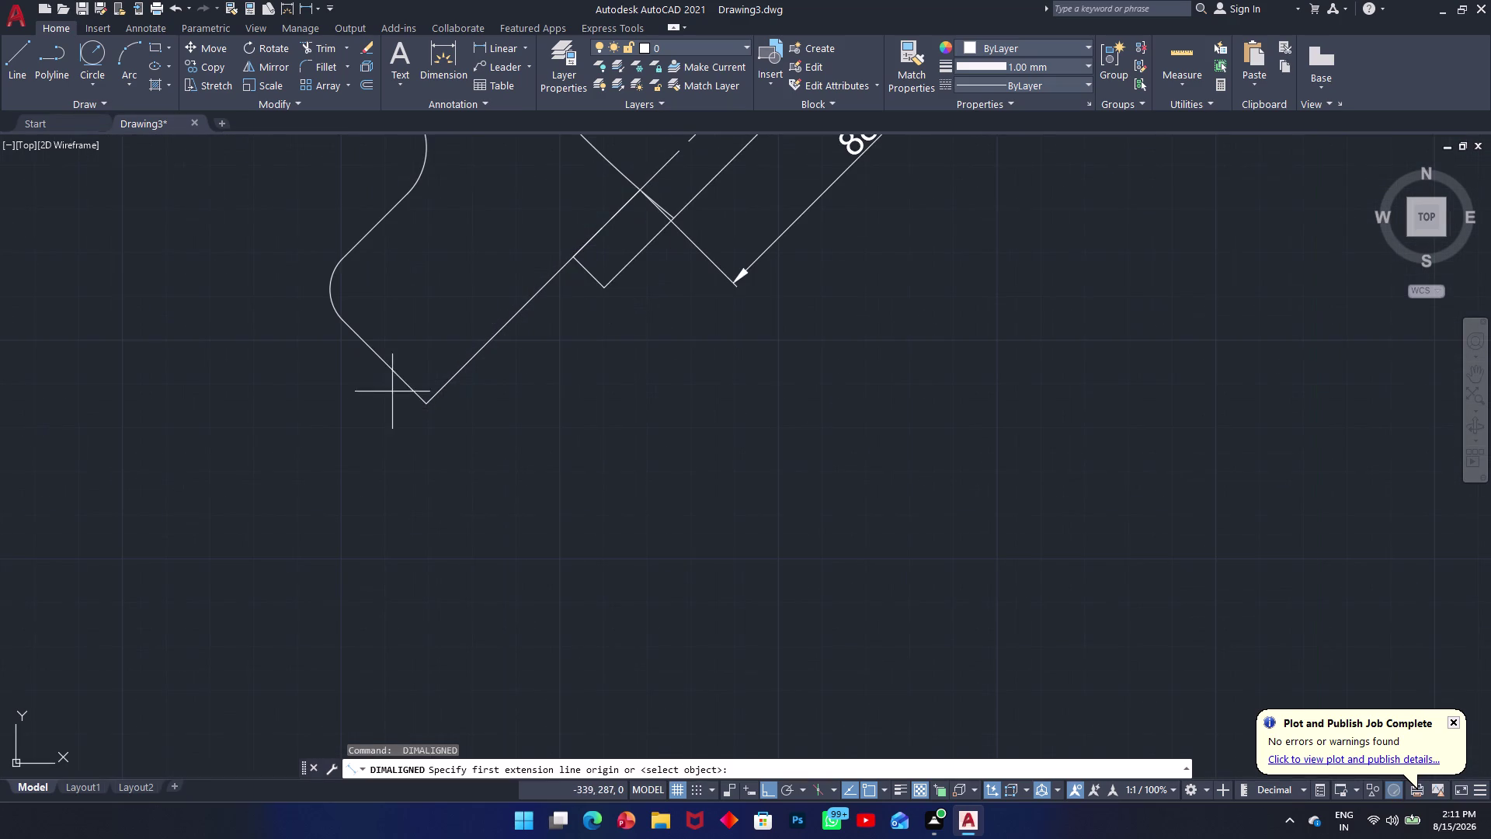
click(426, 402)
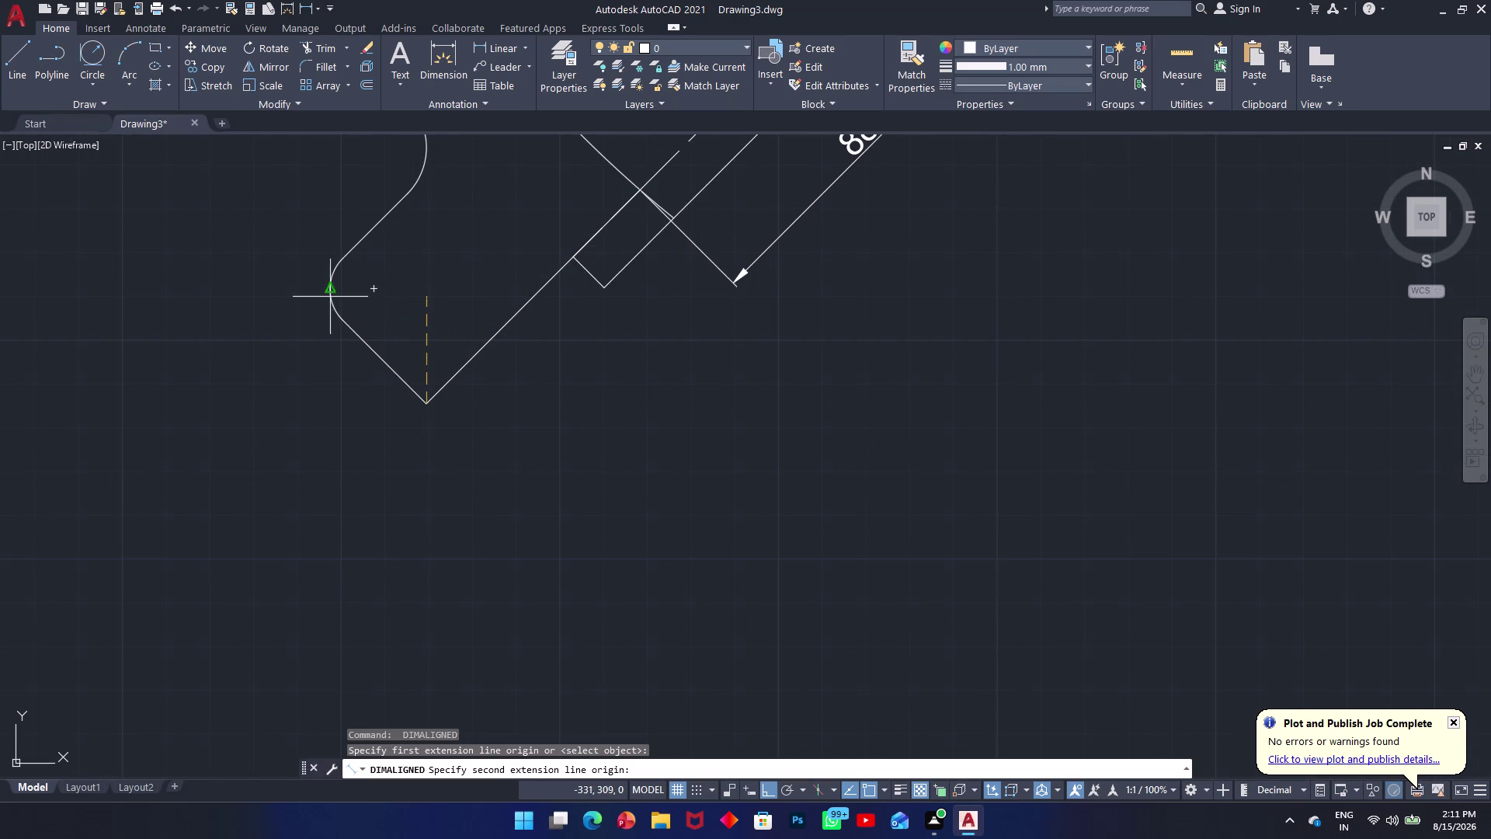
click(377, 230)
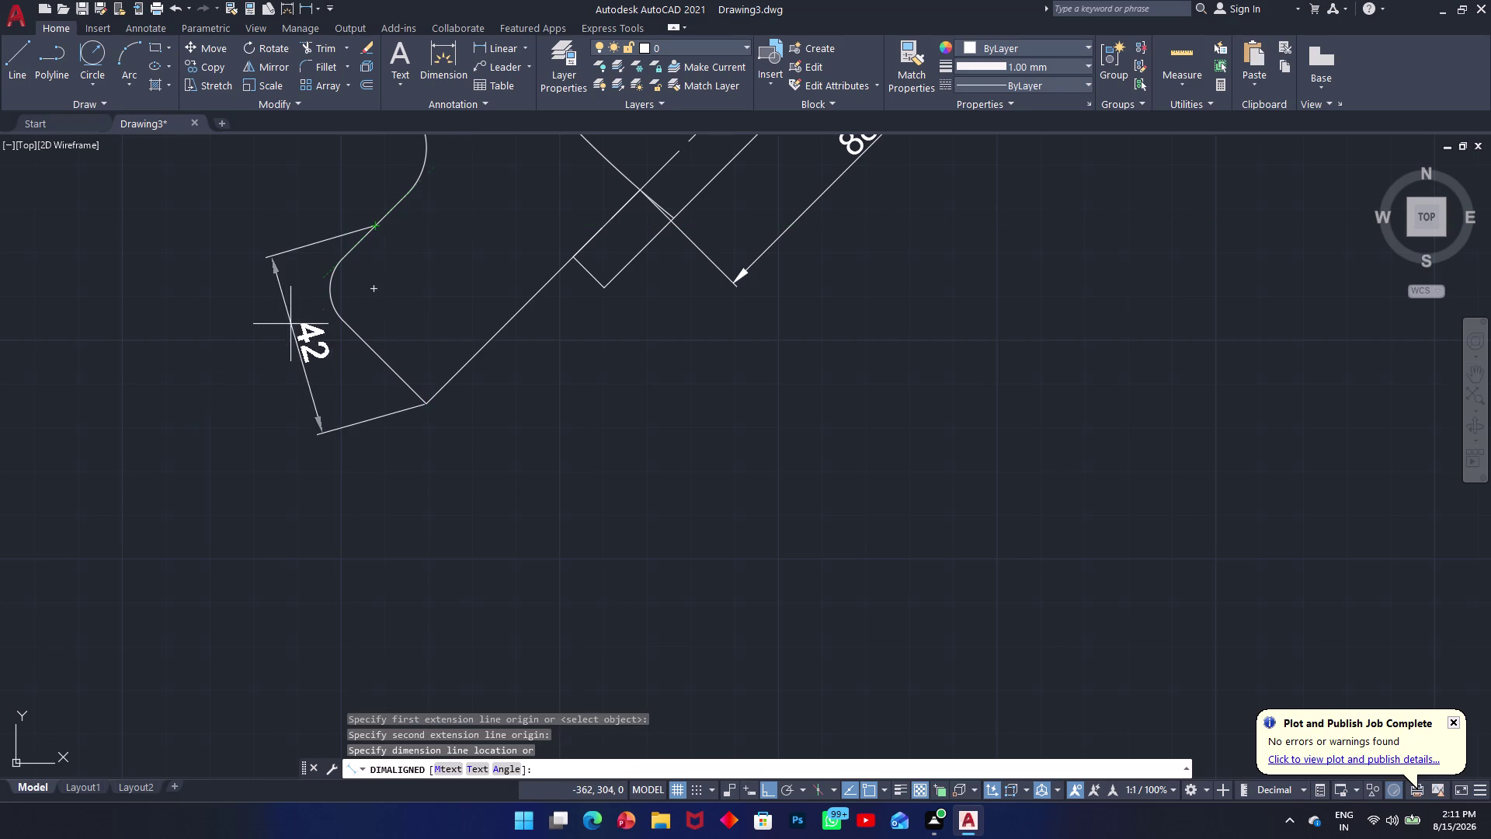
key(Escape)
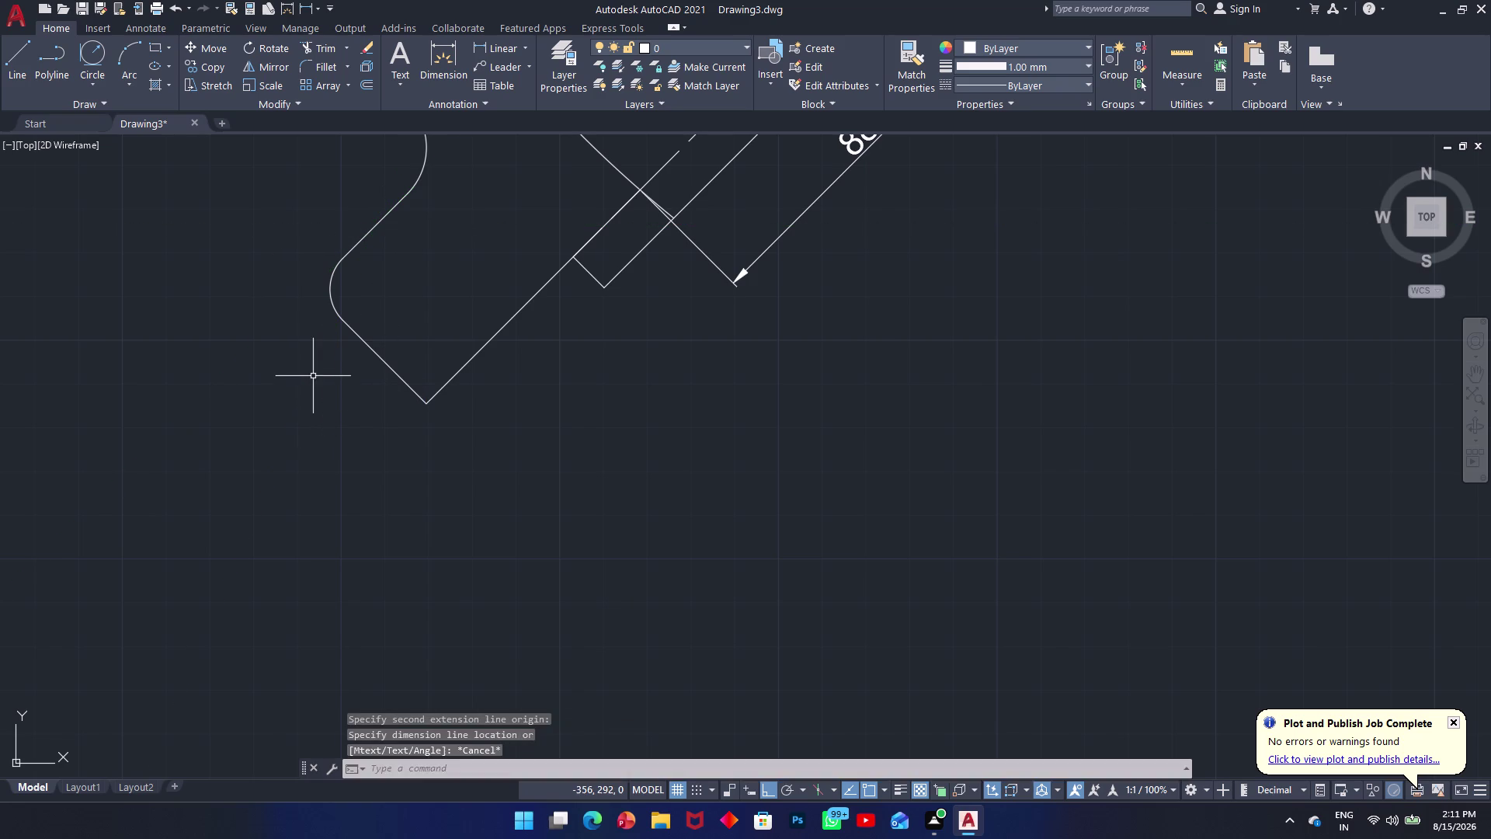
key(space)
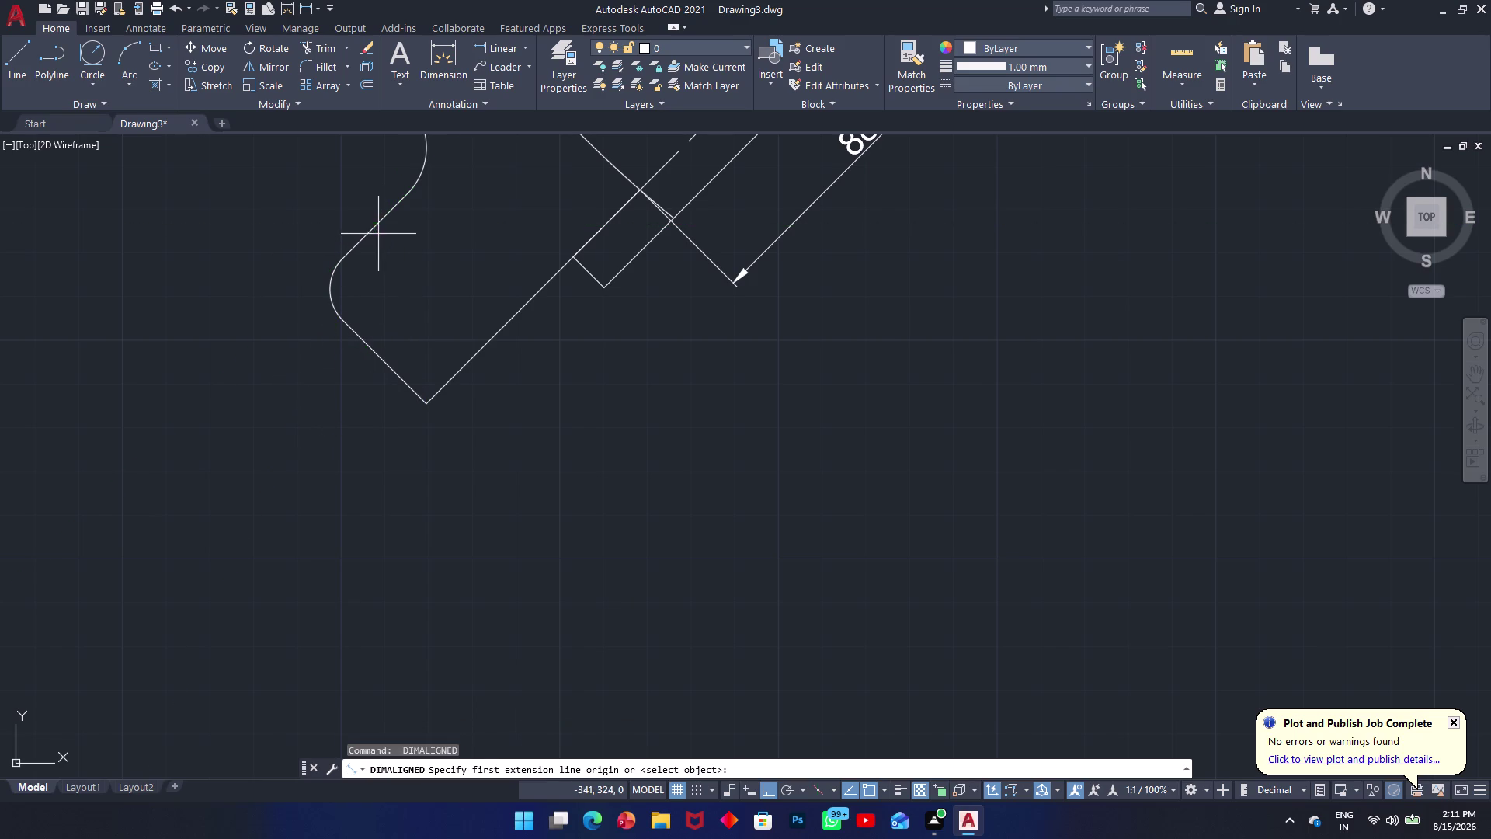
click(375, 227)
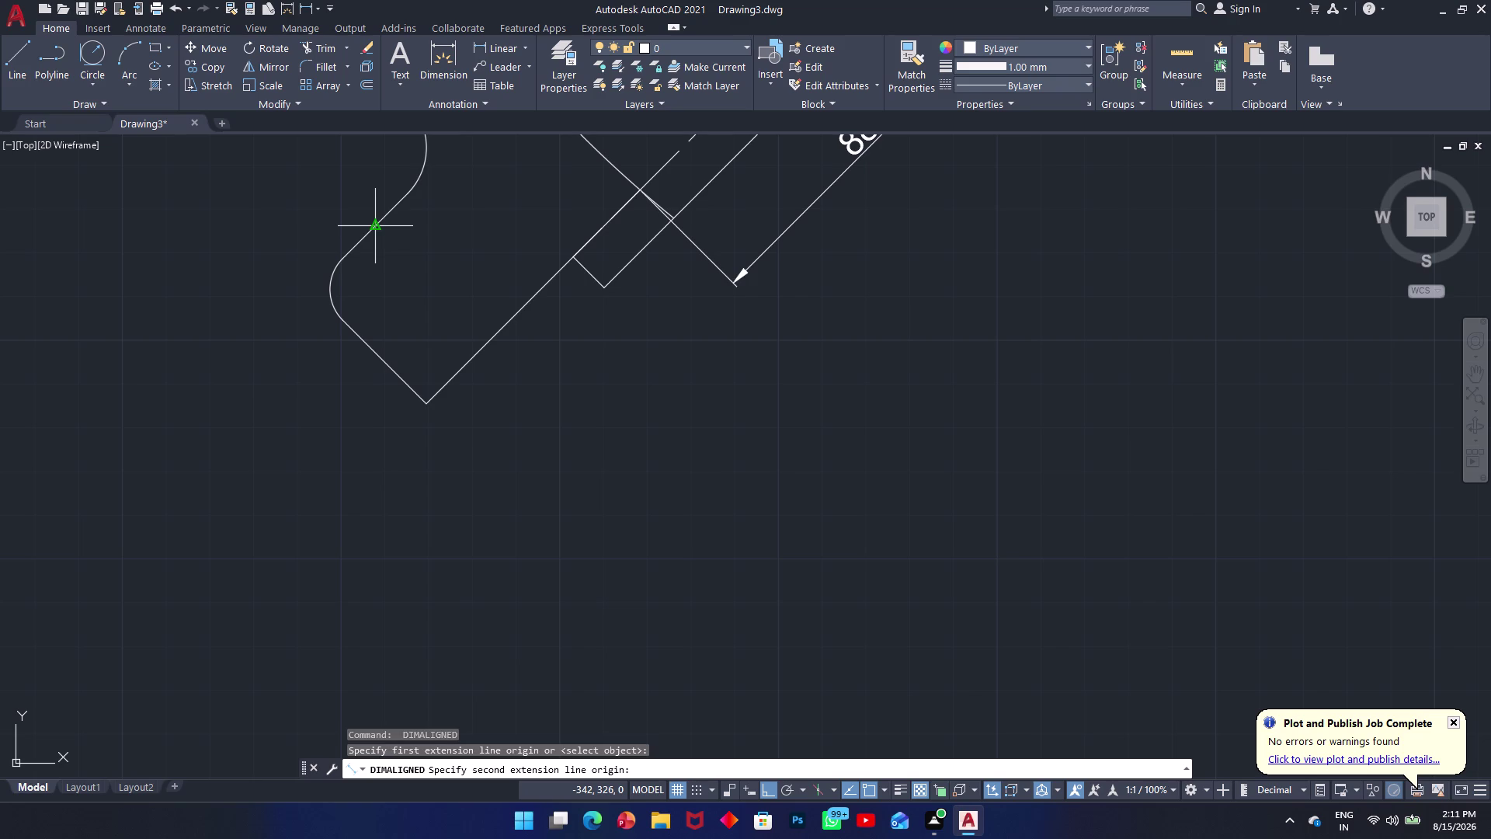
click(489, 344)
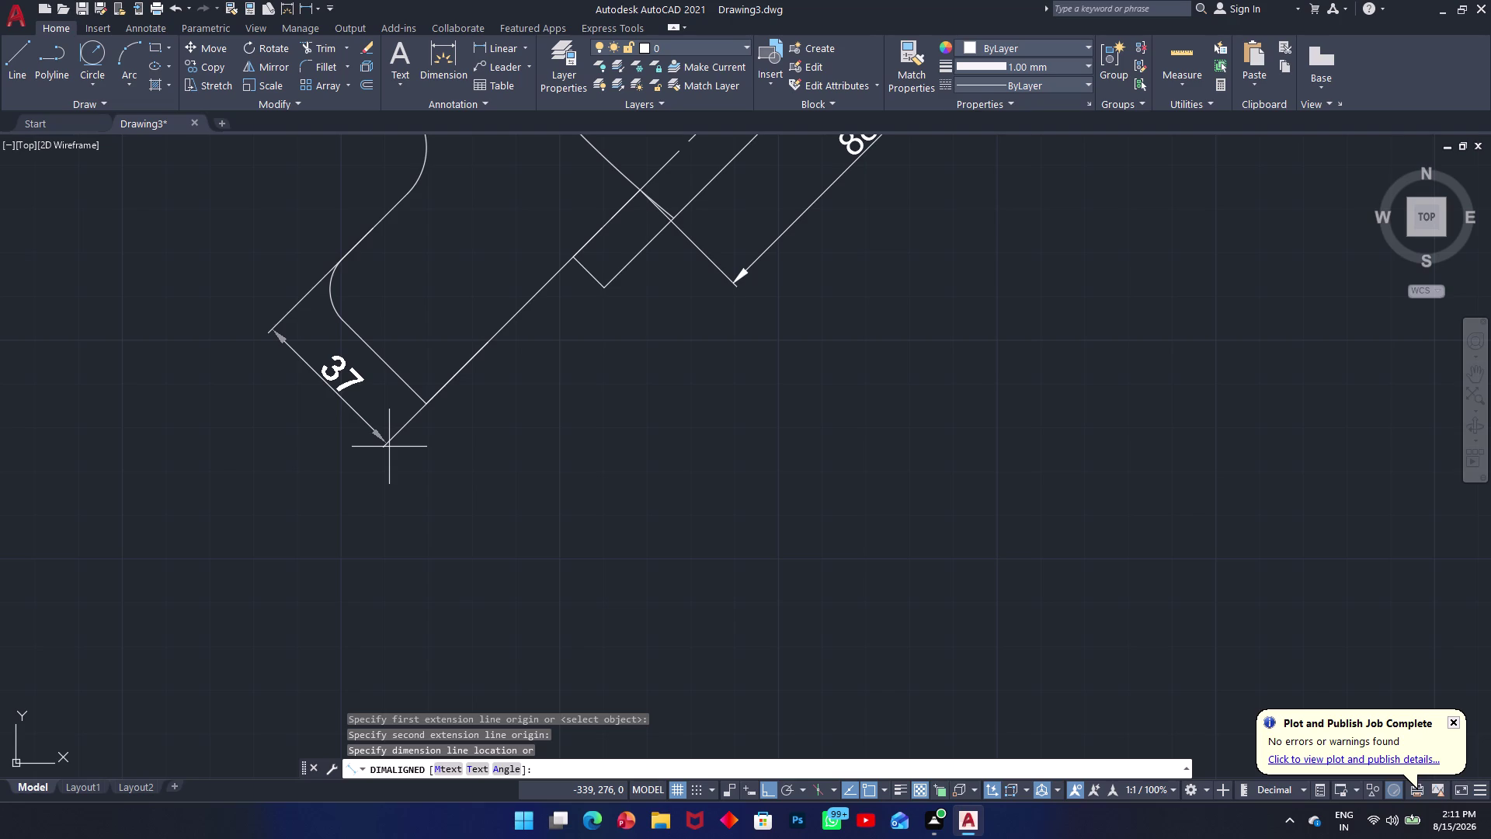
click(389, 446)
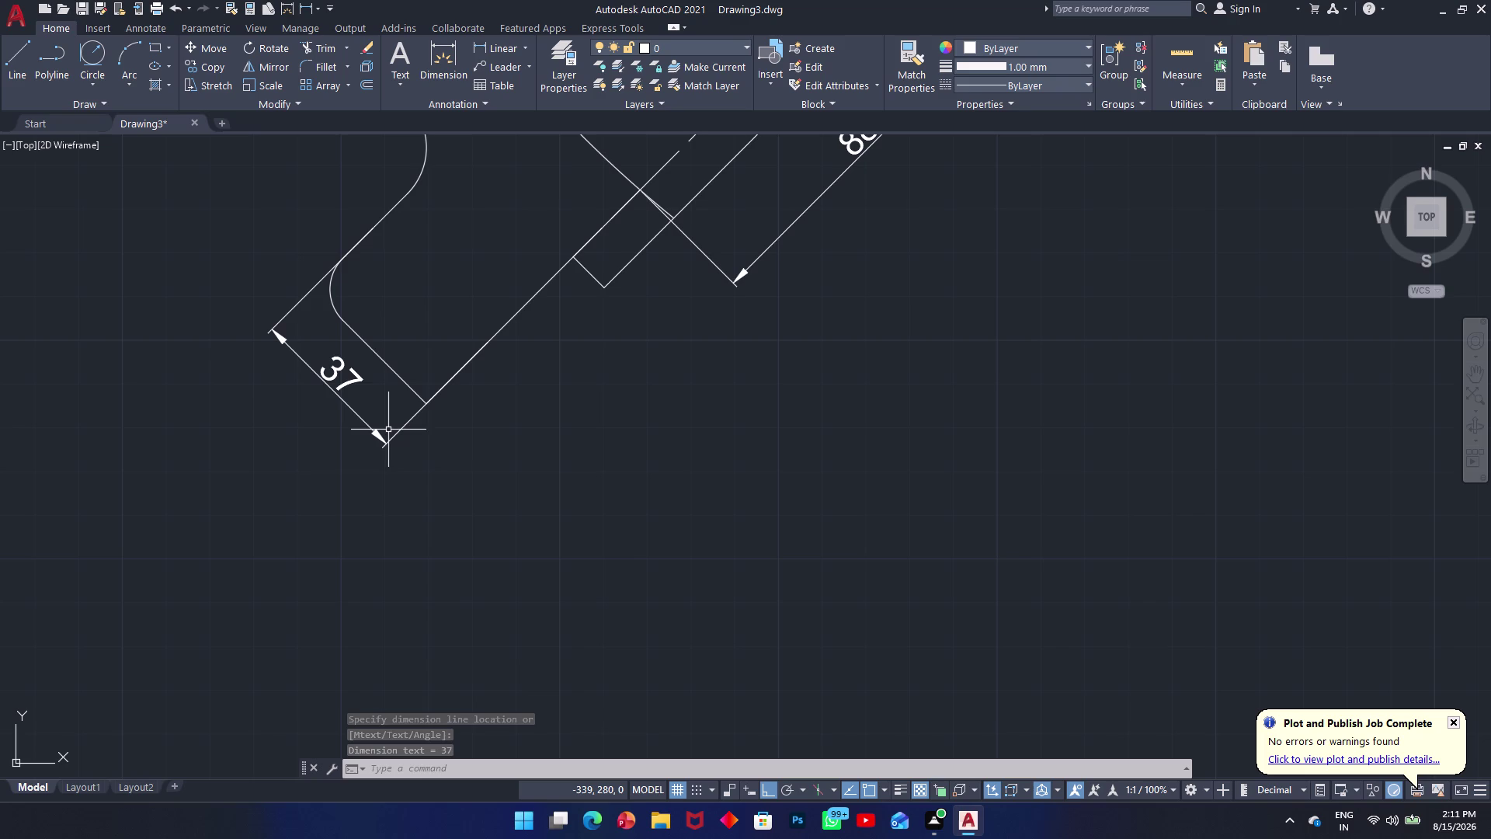
Pan and zoom to bring the whole dimensioned pipe bend into view.
middle_drag(392, 319, 455, 405)
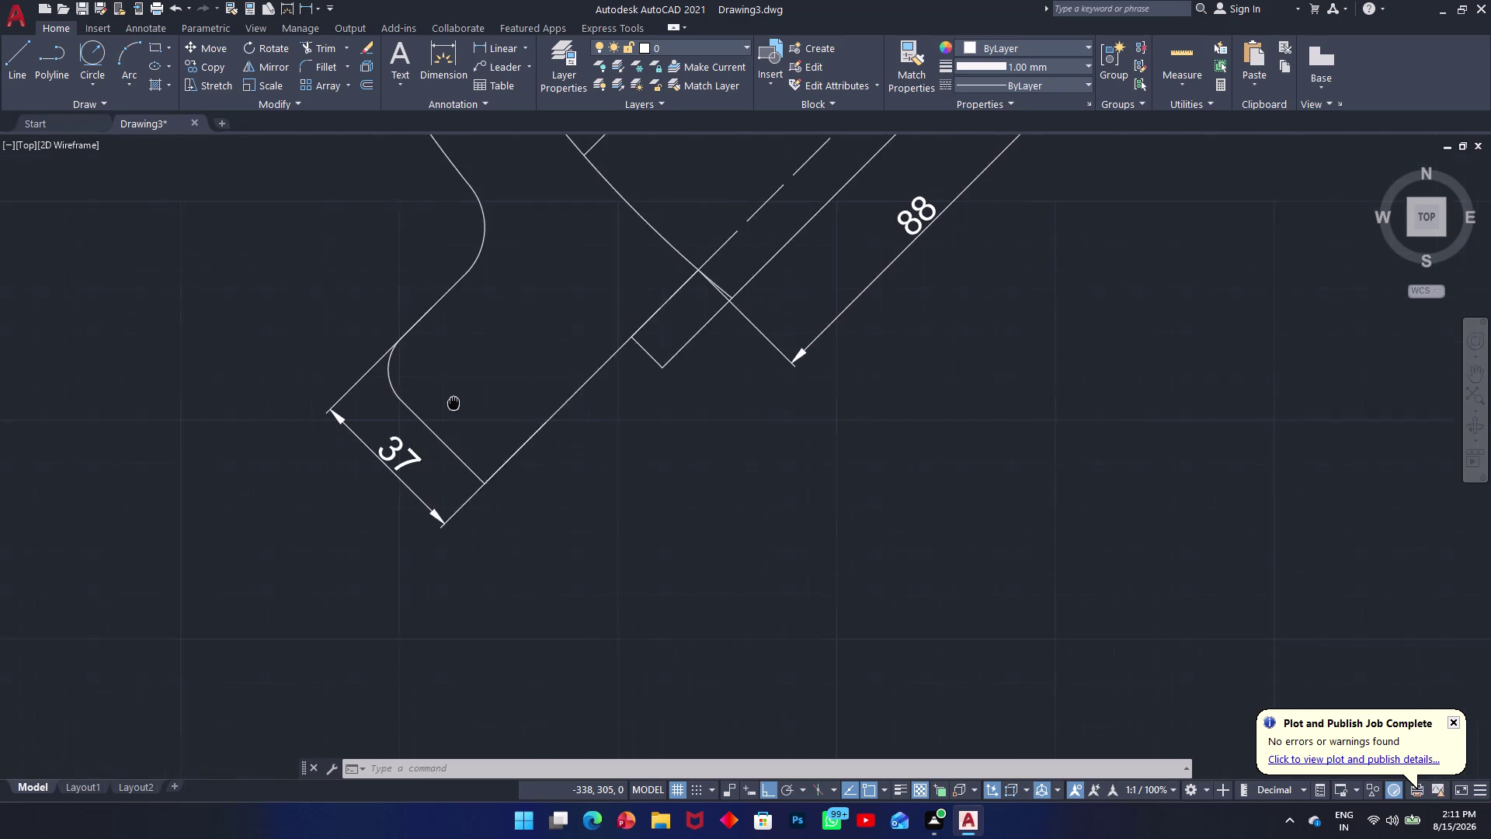
middle_drag(455, 405, 479, 452)
middle_drag(547, 318, 275, 476)
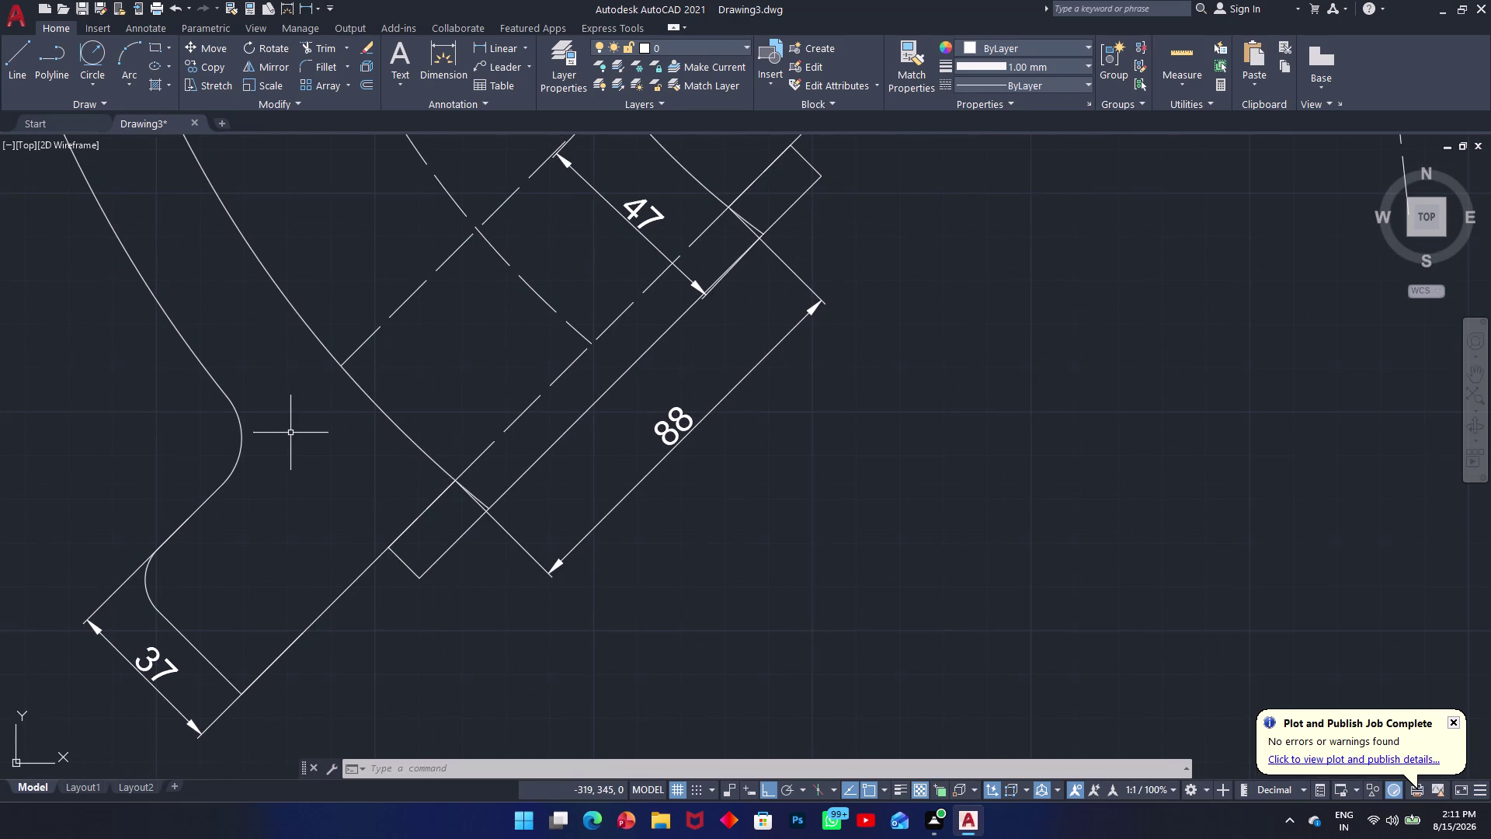
middle_drag(455, 365, 415, 592)
scroll(up, 3)
scroll(down, 3)
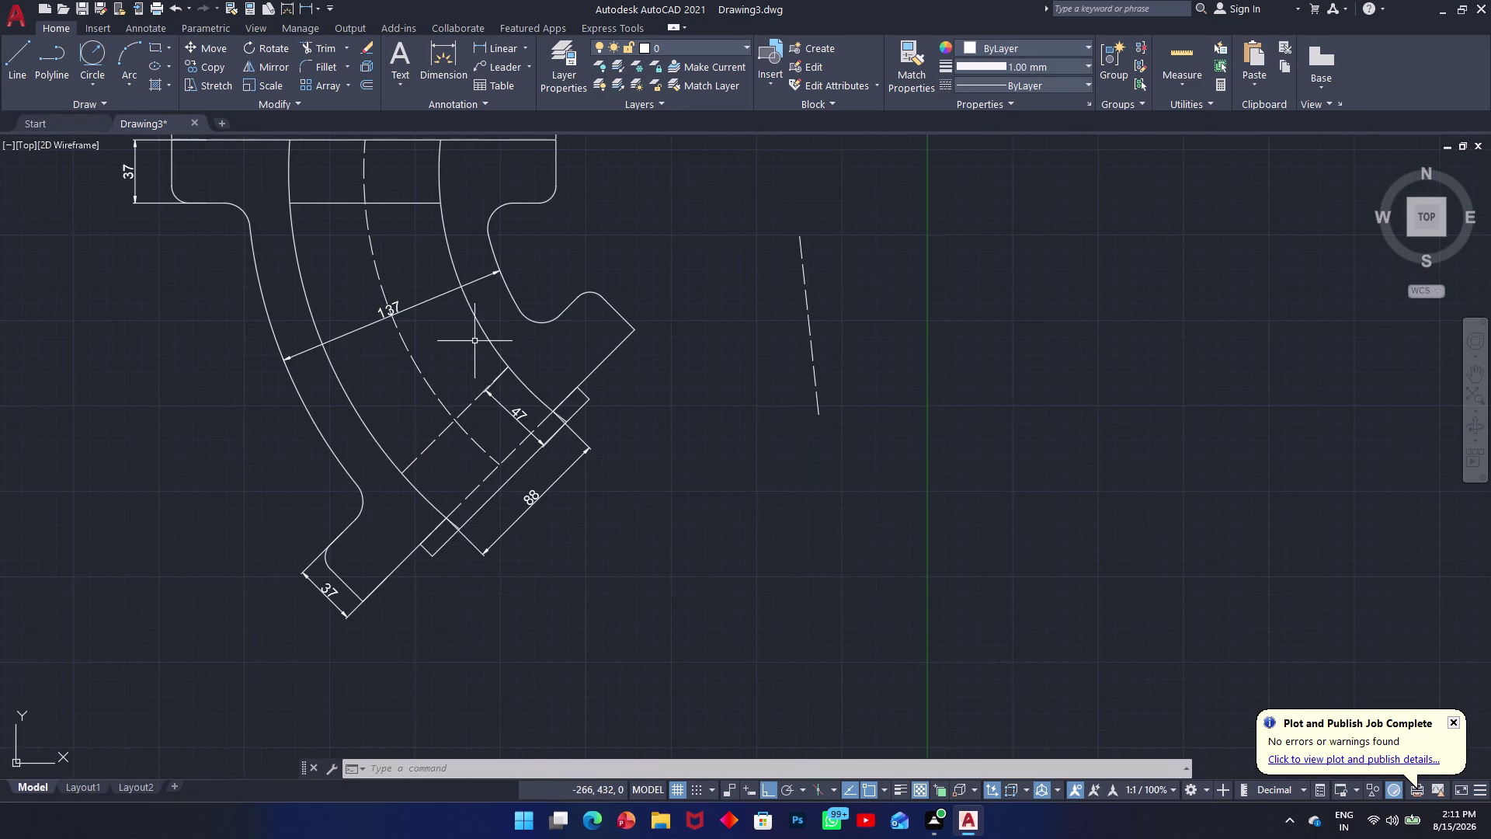
middle_drag(486, 322, 452, 566)
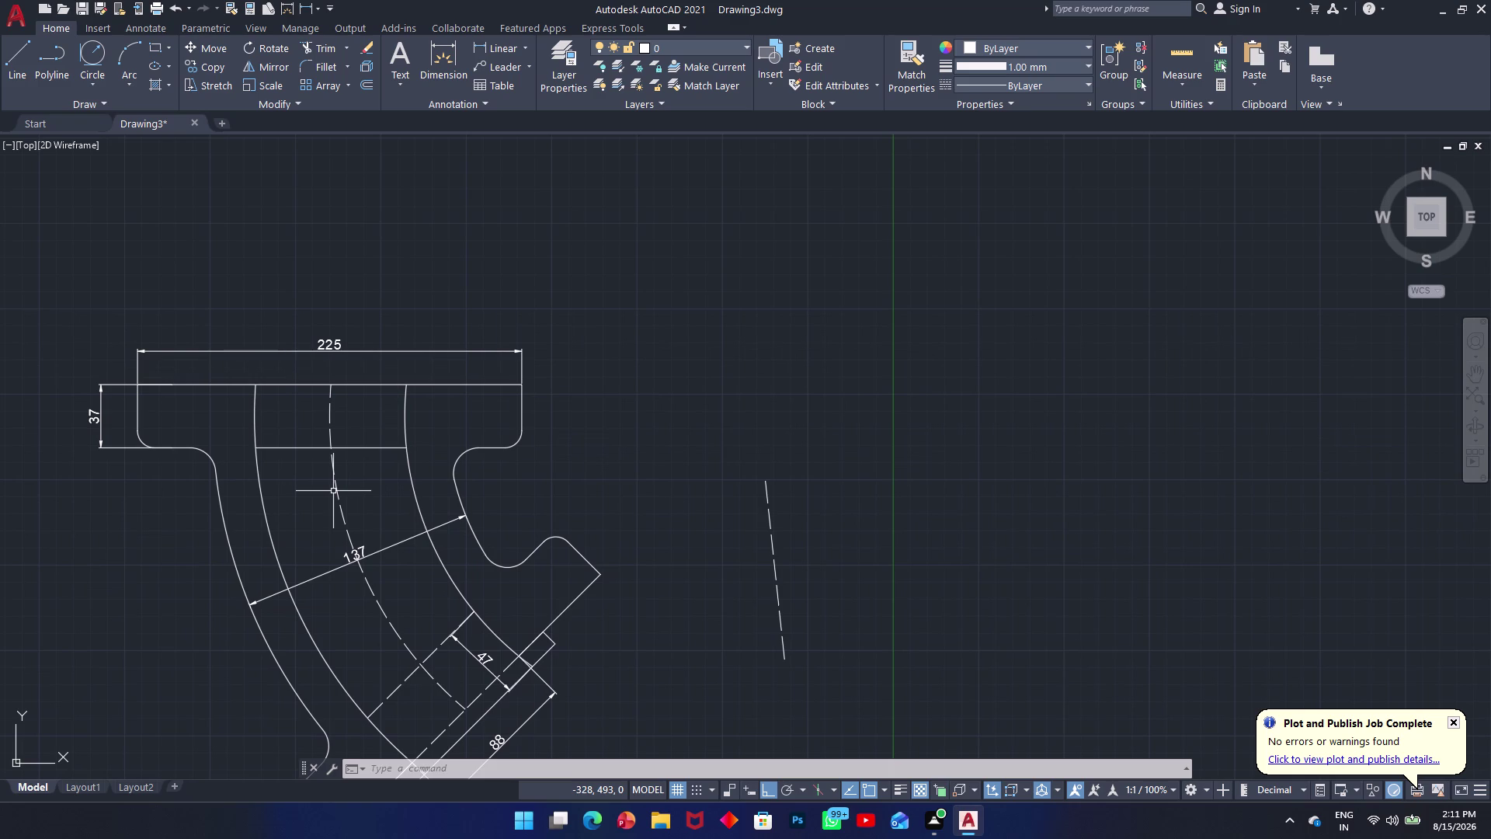
Add a 45° angular dimension between the horizontal flange edge and angled end face.
key(d)
text(an)
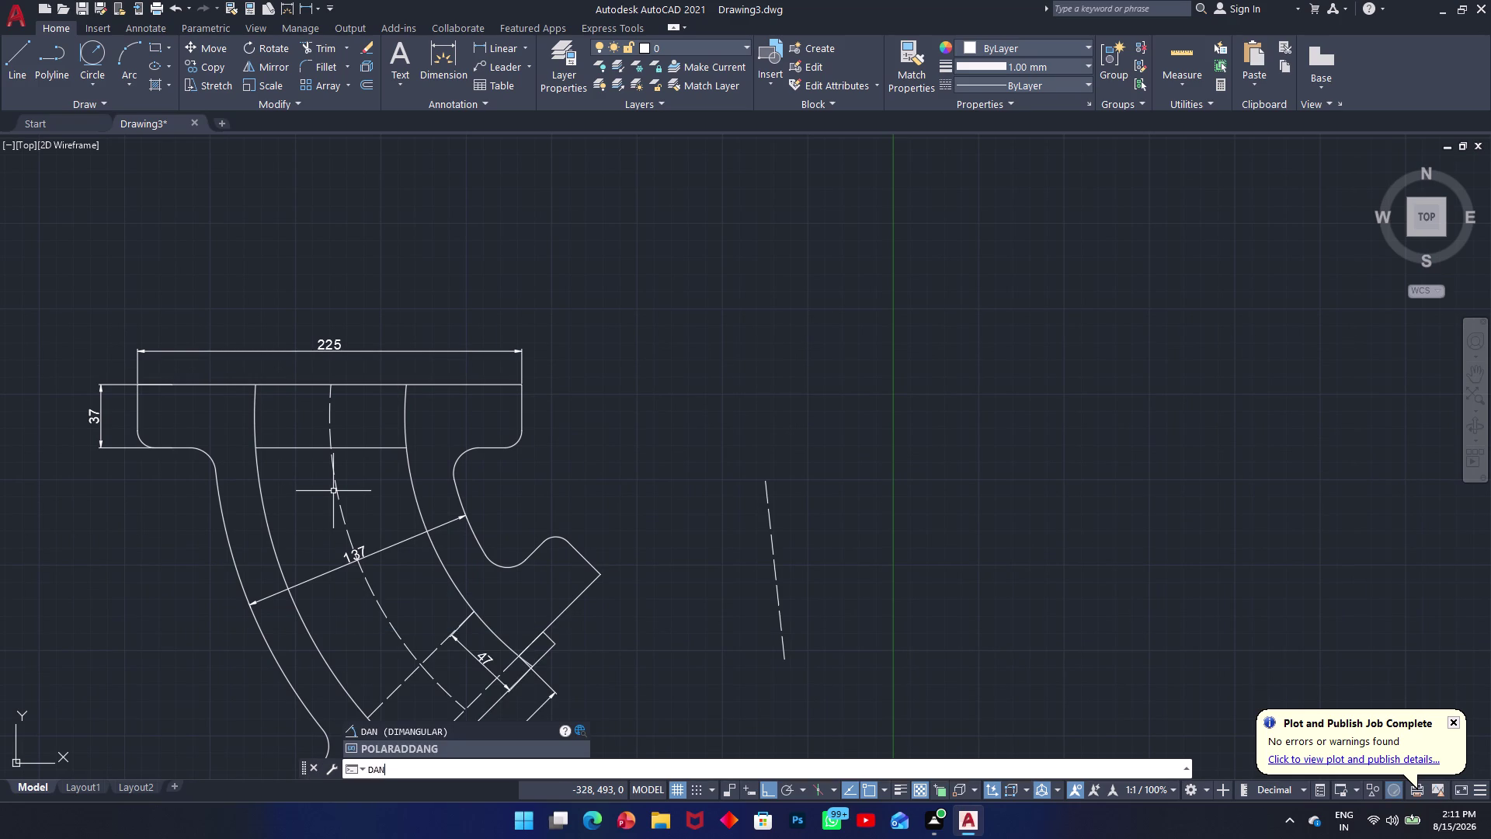
key(space)
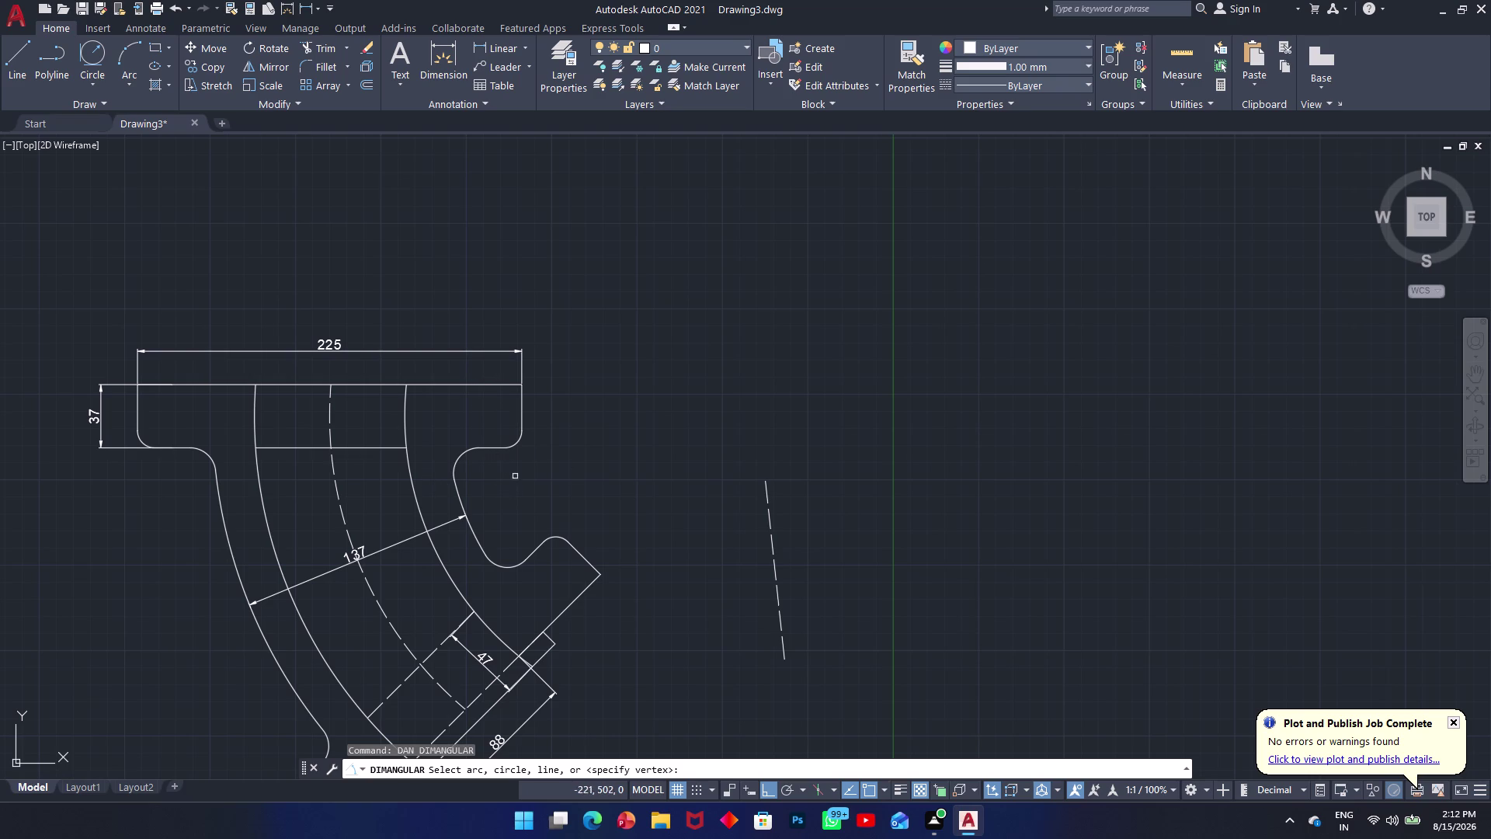
click(491, 451)
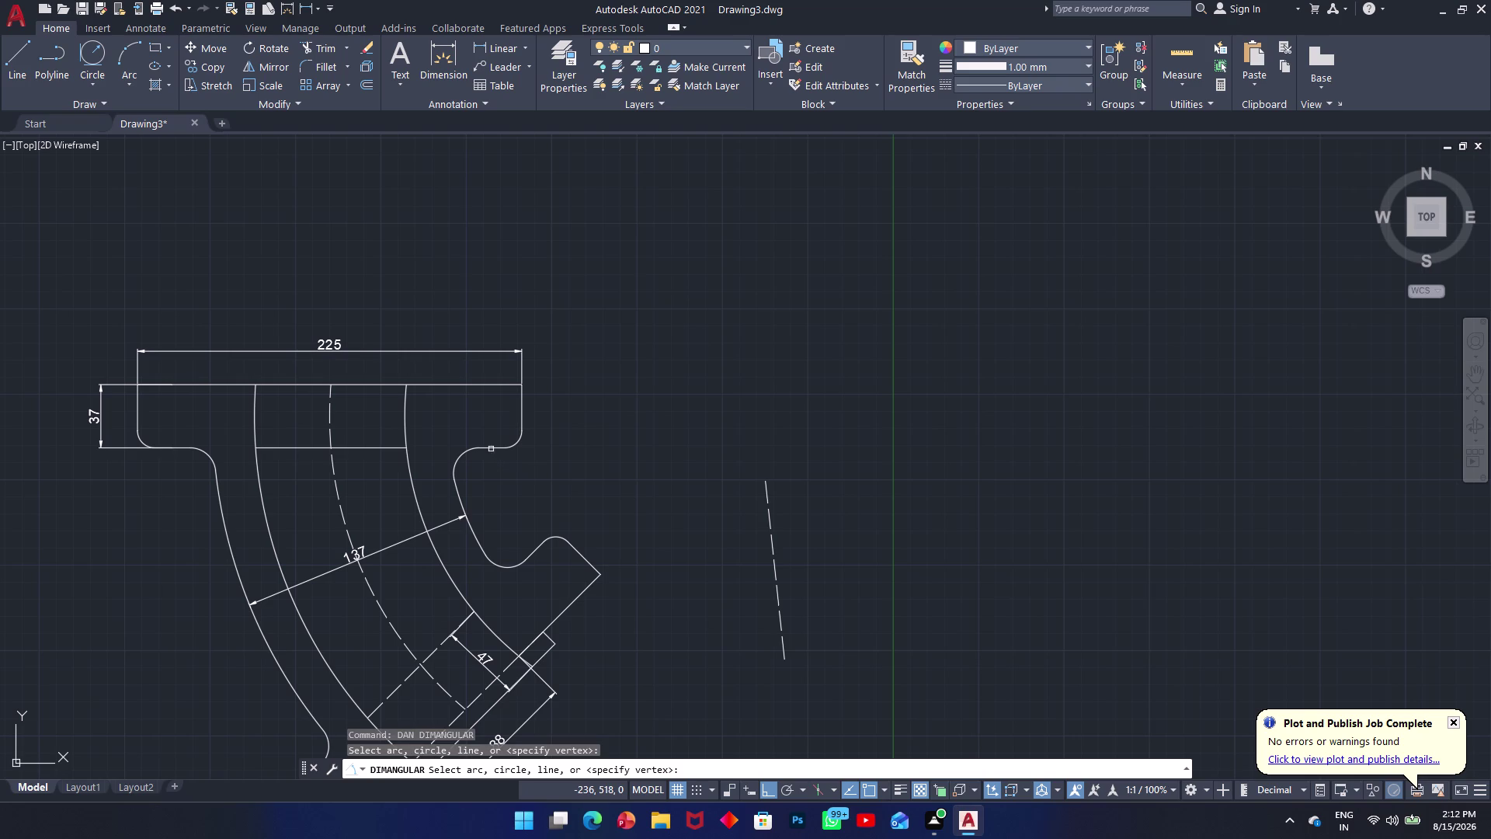
click(491, 448)
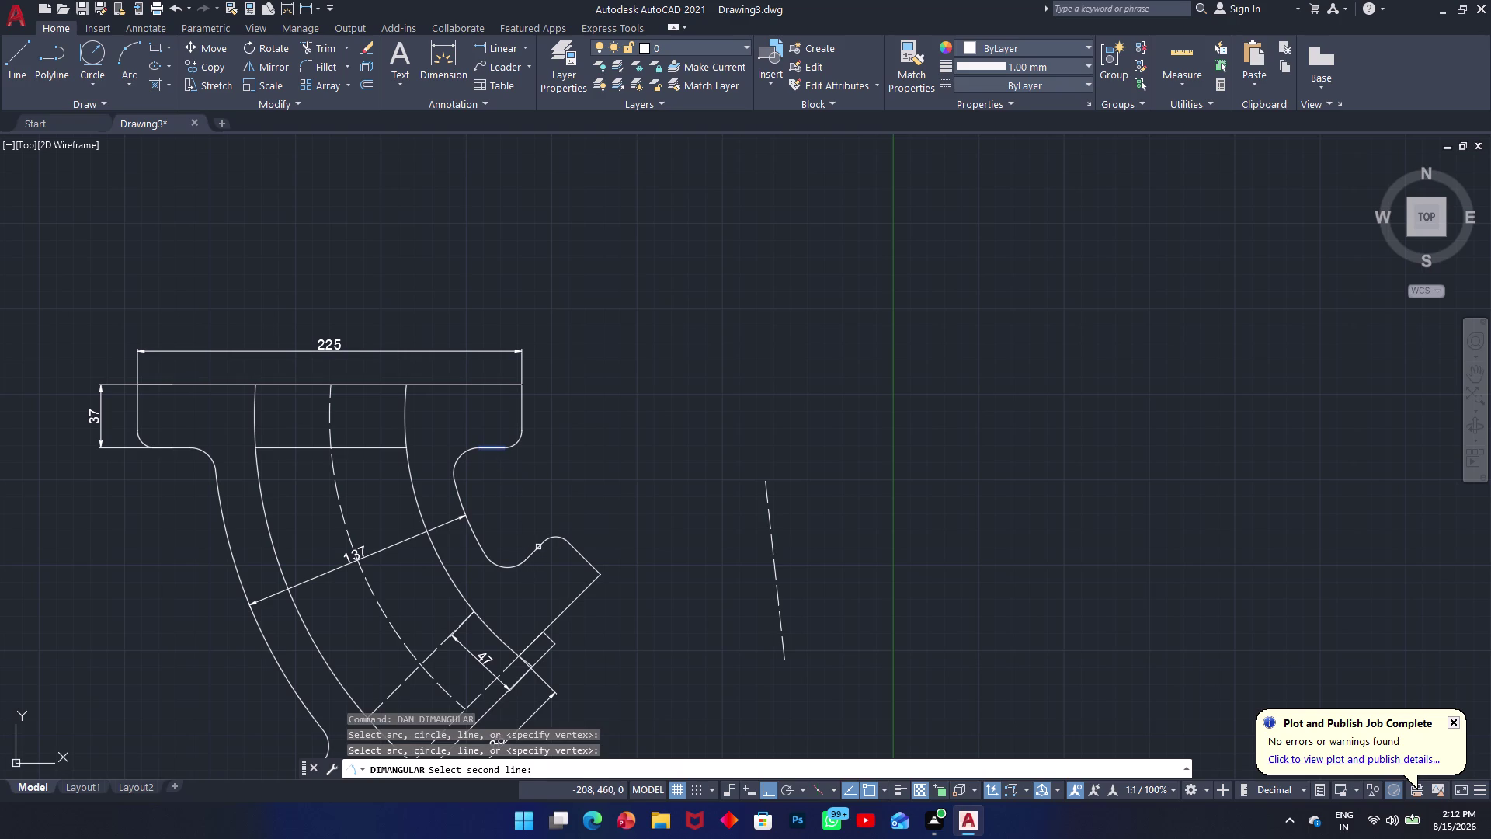
click(539, 547)
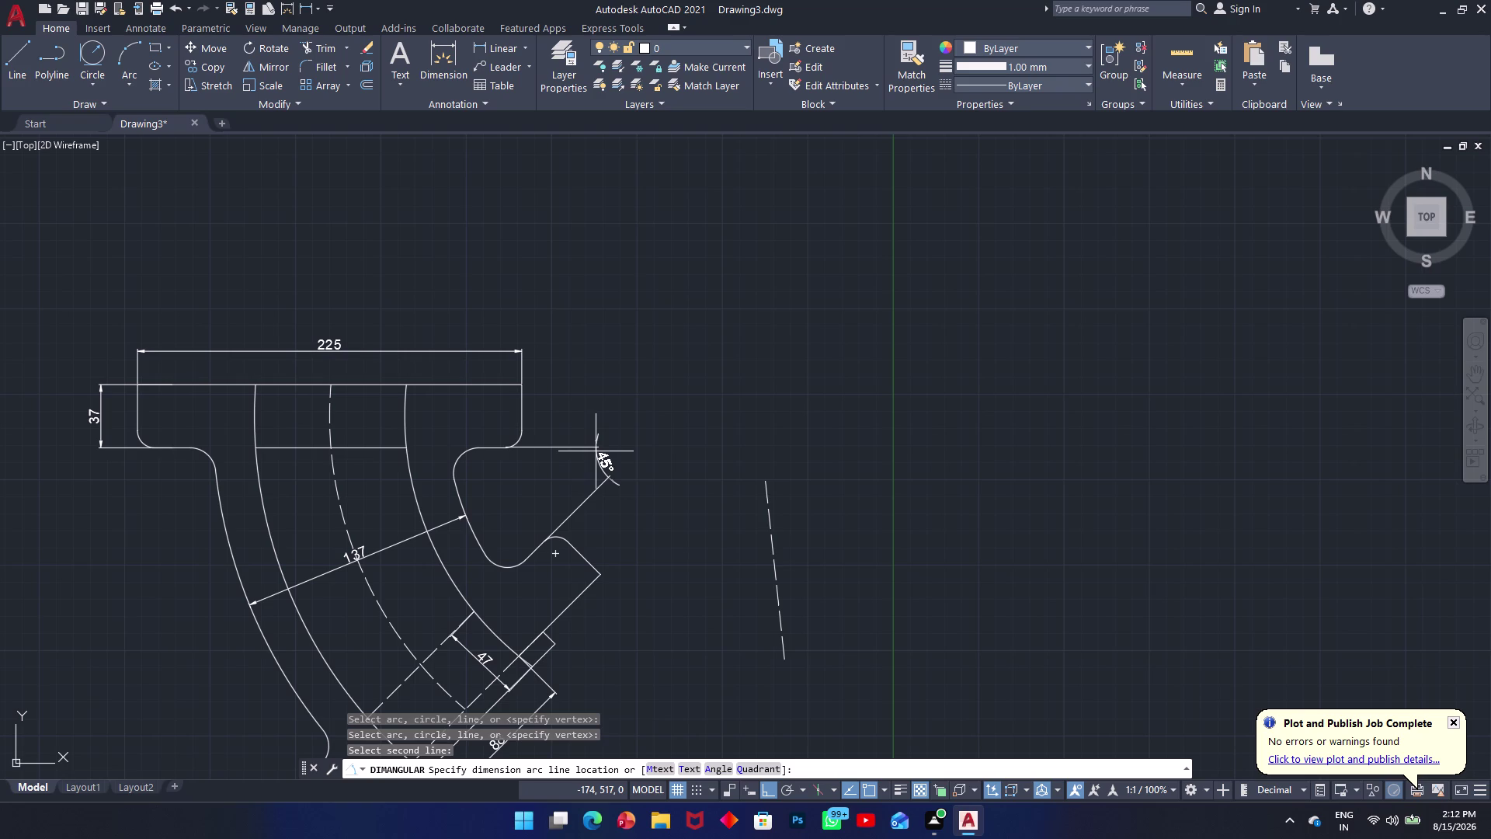
click(596, 452)
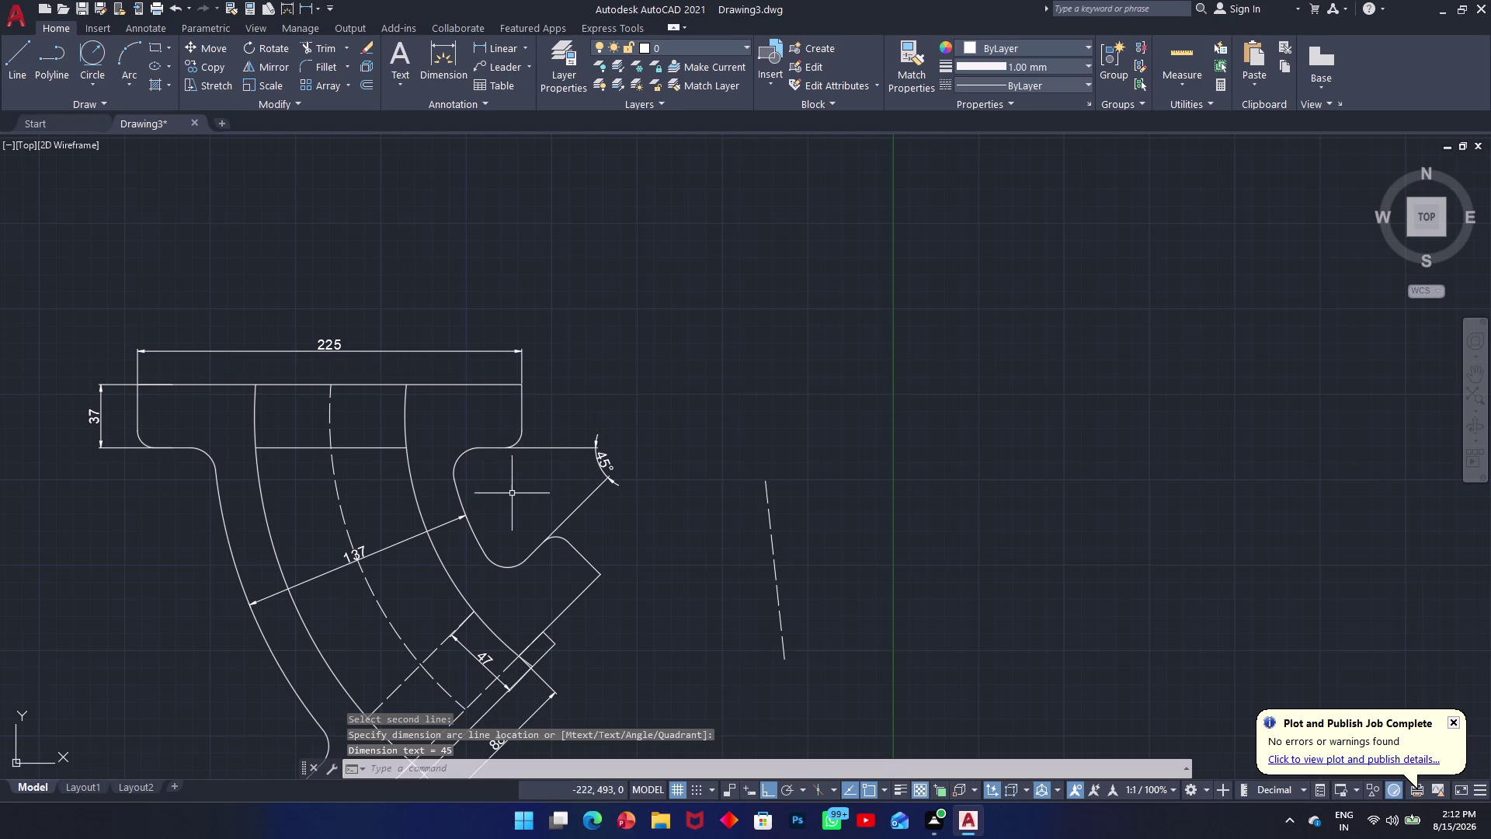
middle_drag(424, 501, 755, 476)
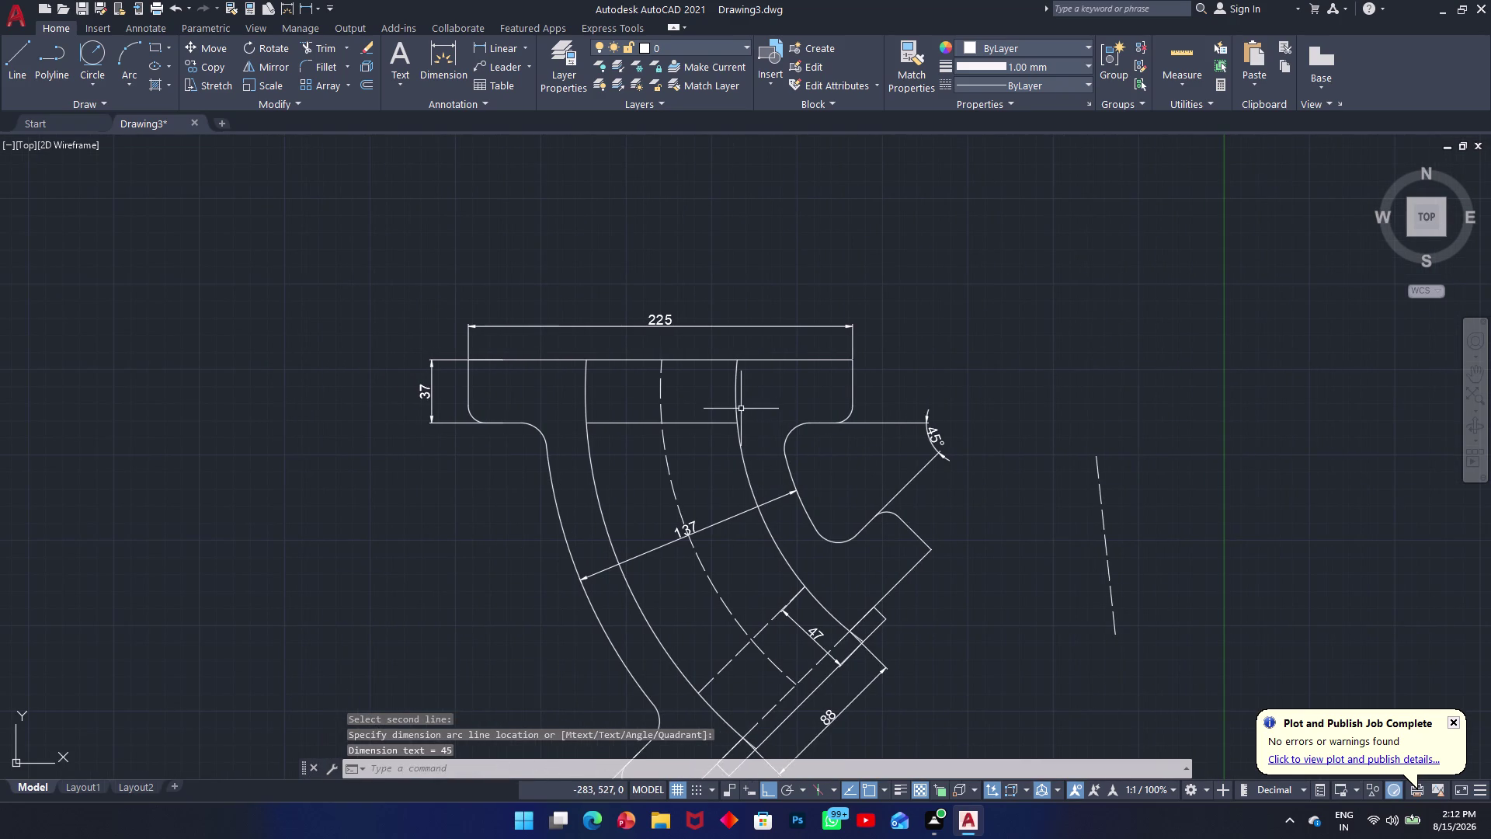
text(dra)
key(space)
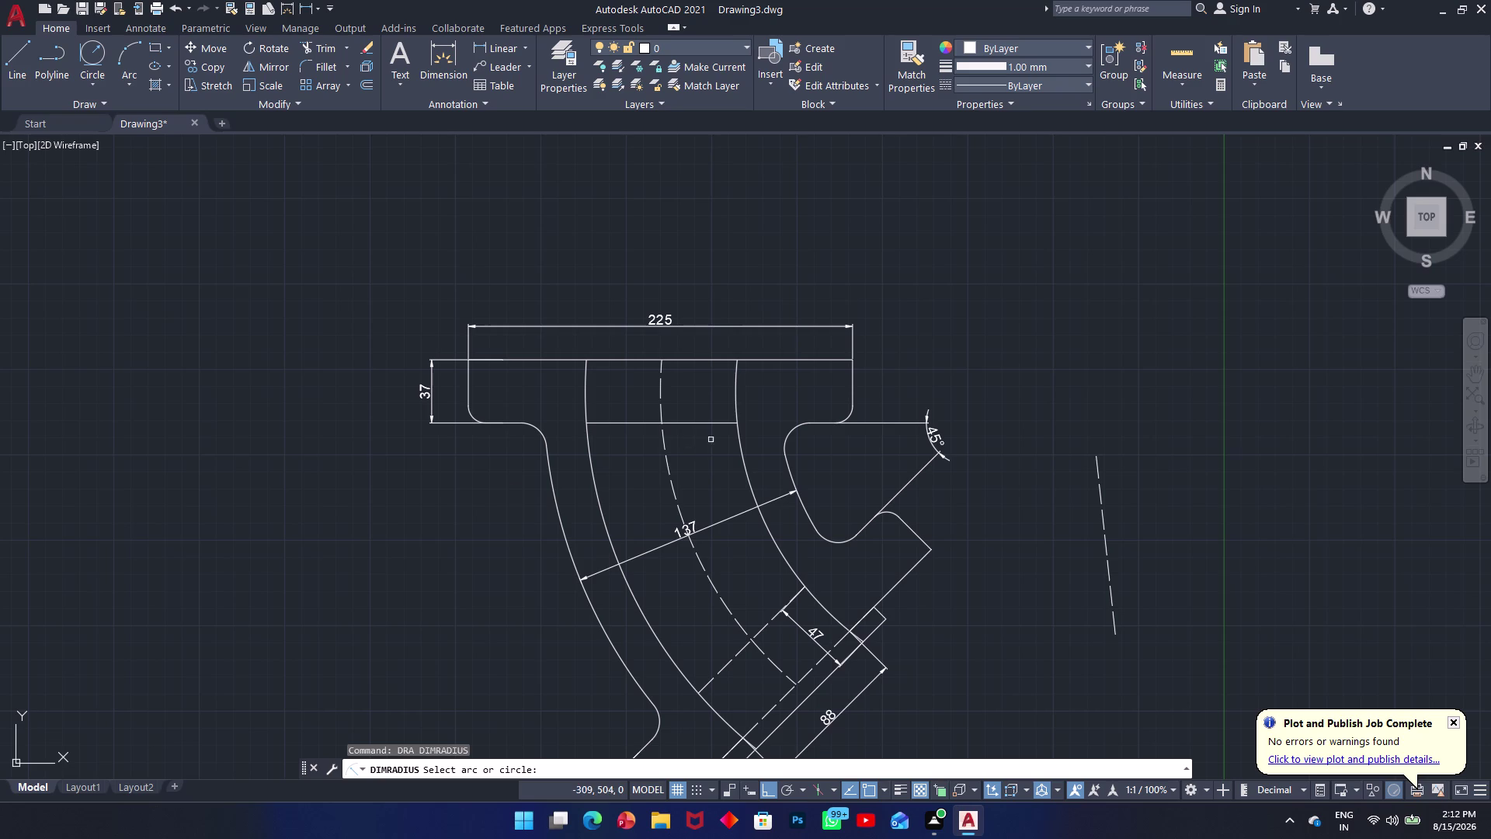
Place an R10 radius dimension on the right flange fillet.
click(853, 415)
click(892, 402)
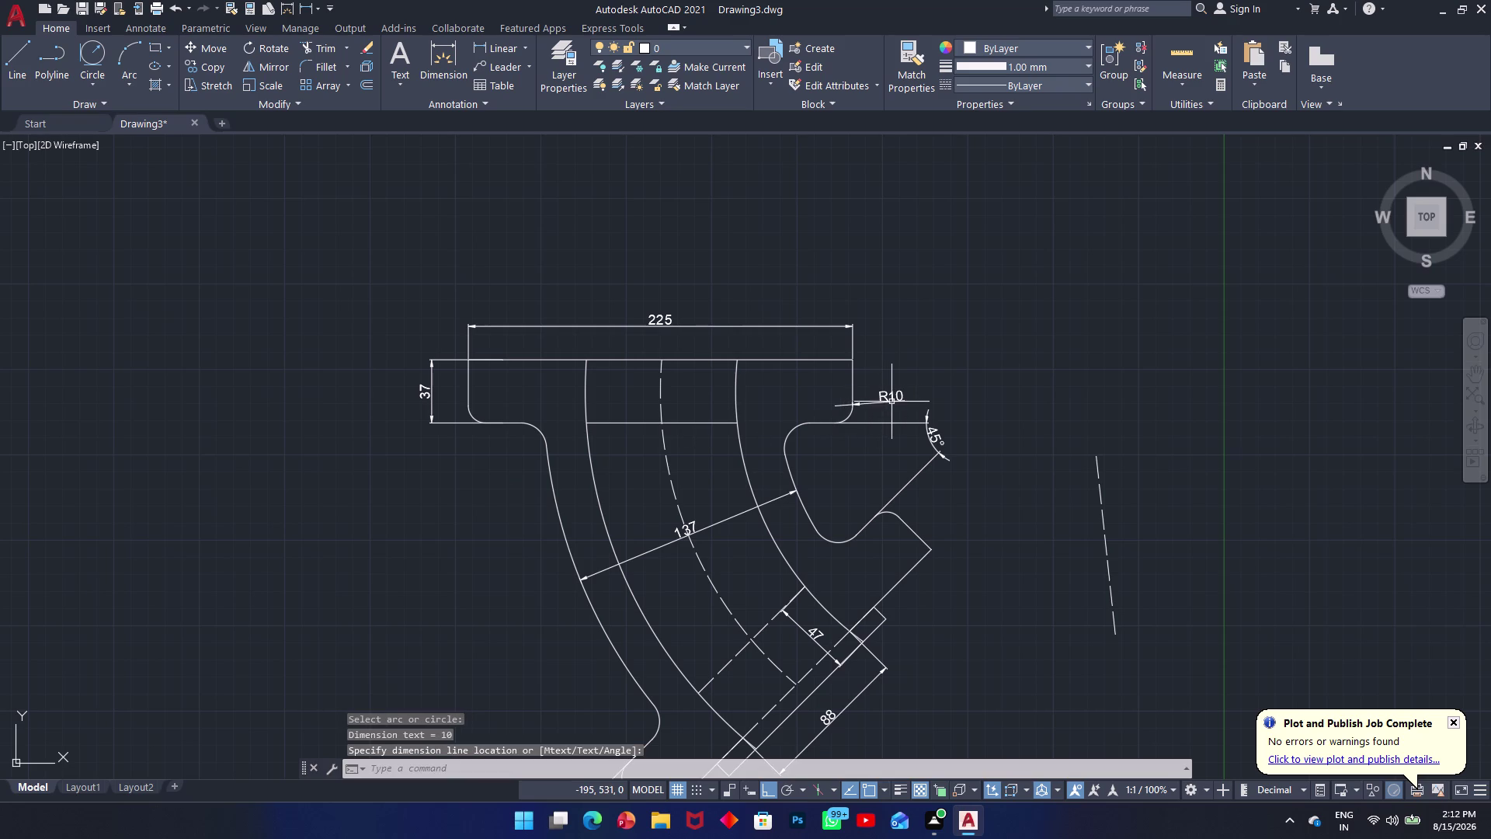
middle_drag(637, 410, 910, 473)
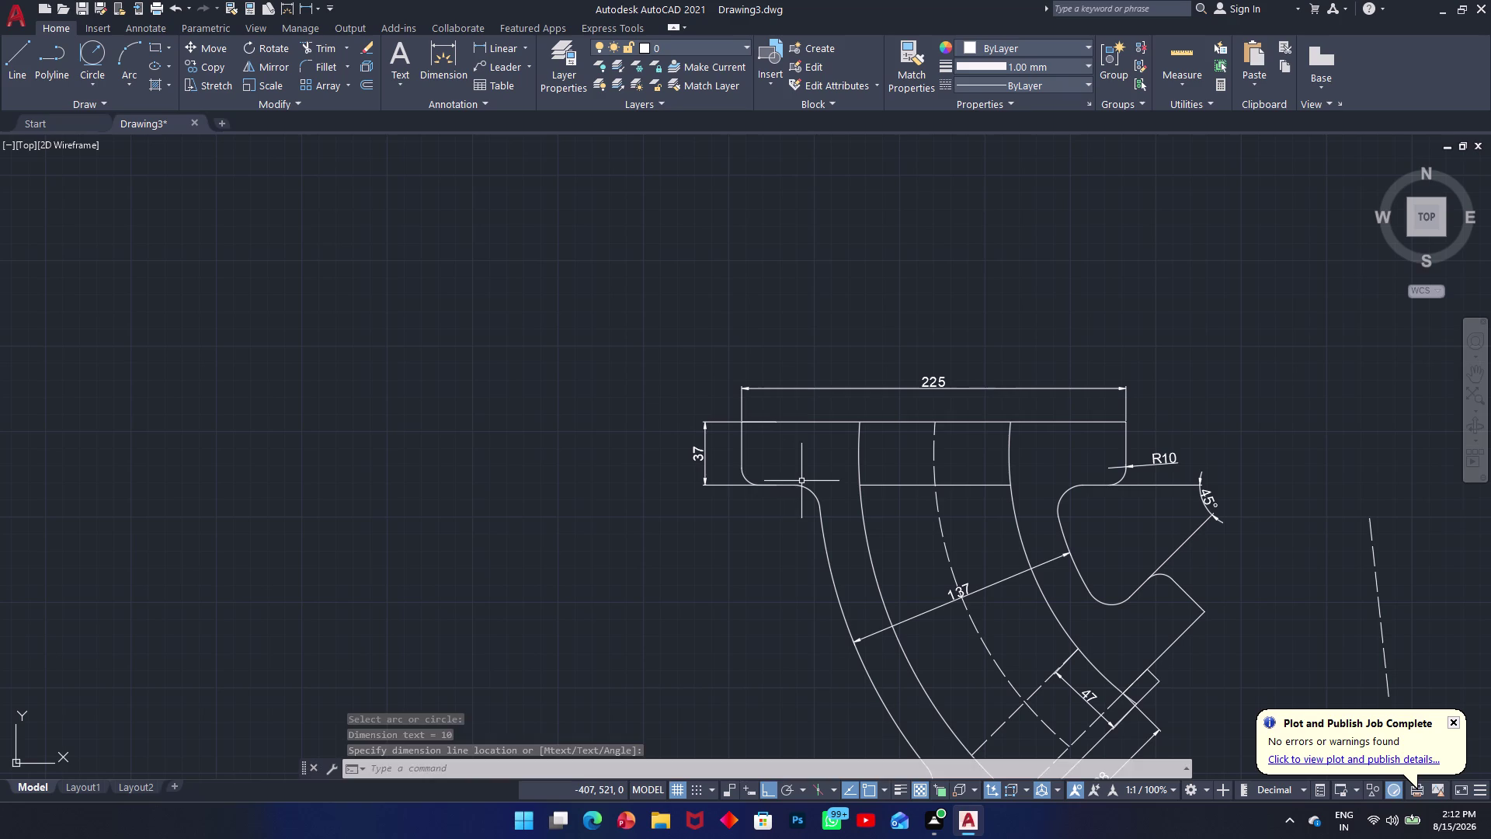
Place an R15 radius dimension on the left fillet and grab its label.
key(space)
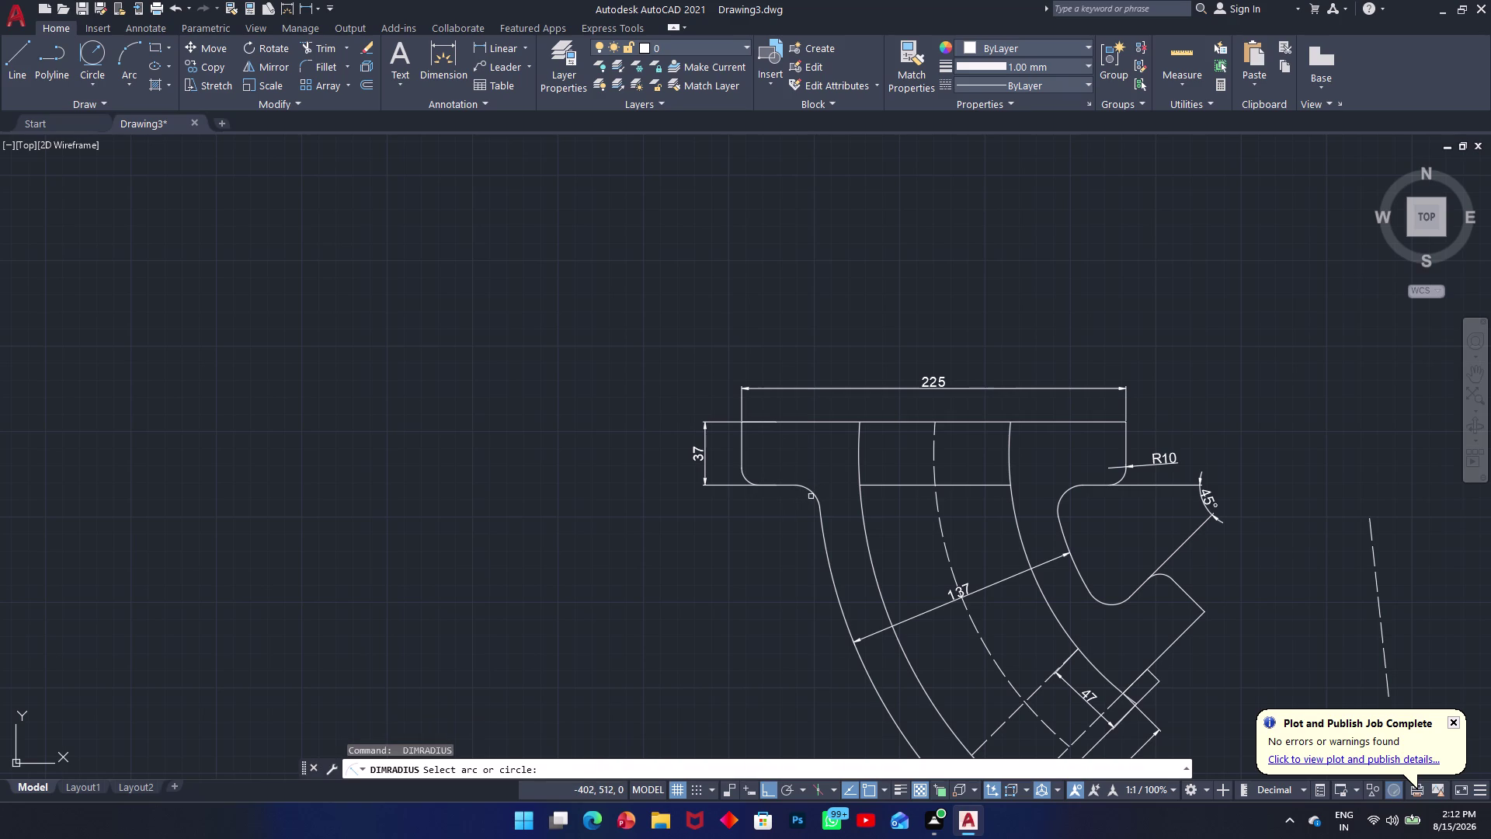
click(812, 493)
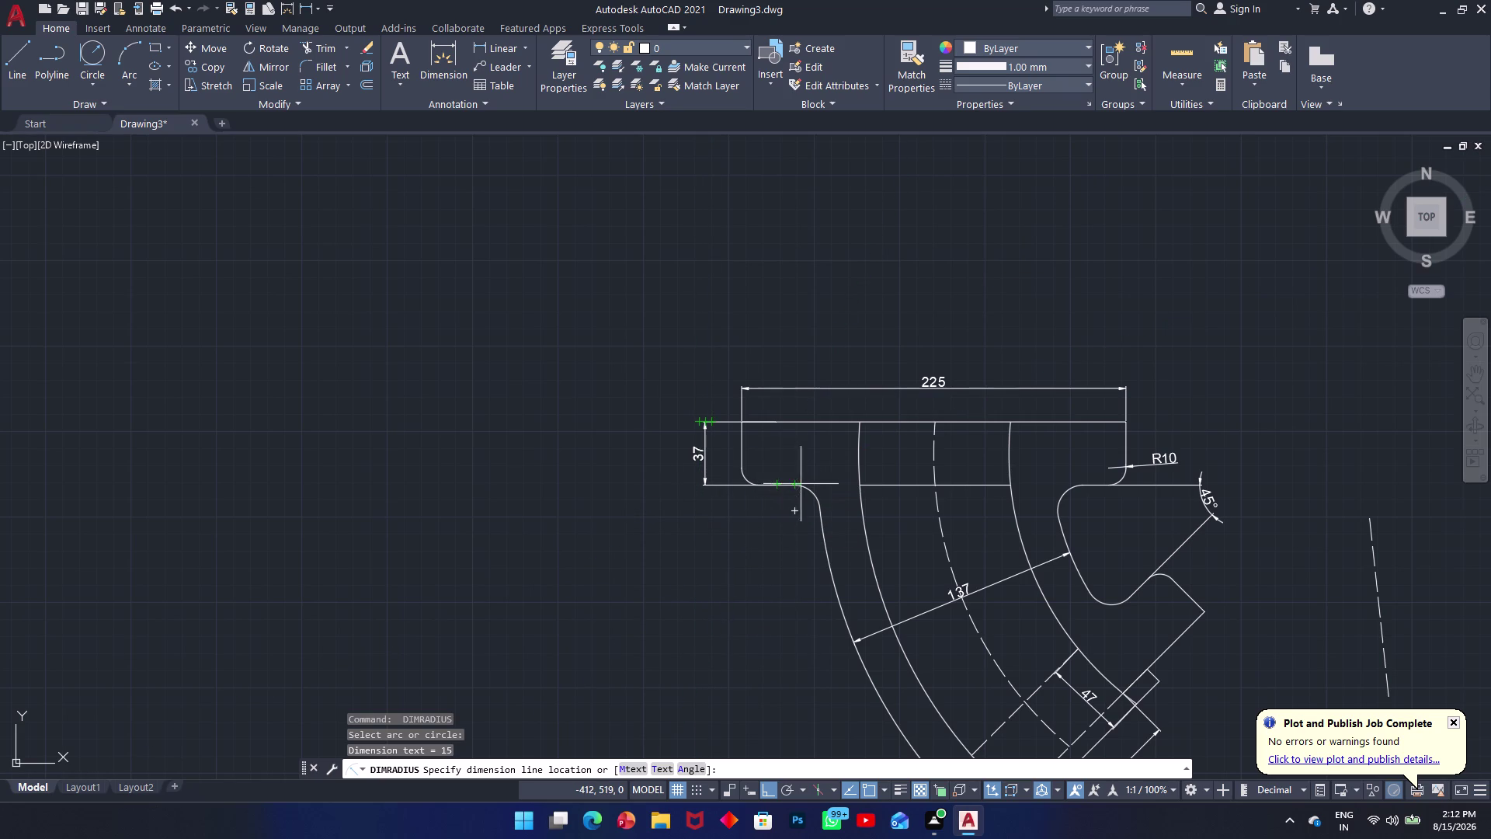
click(821, 468)
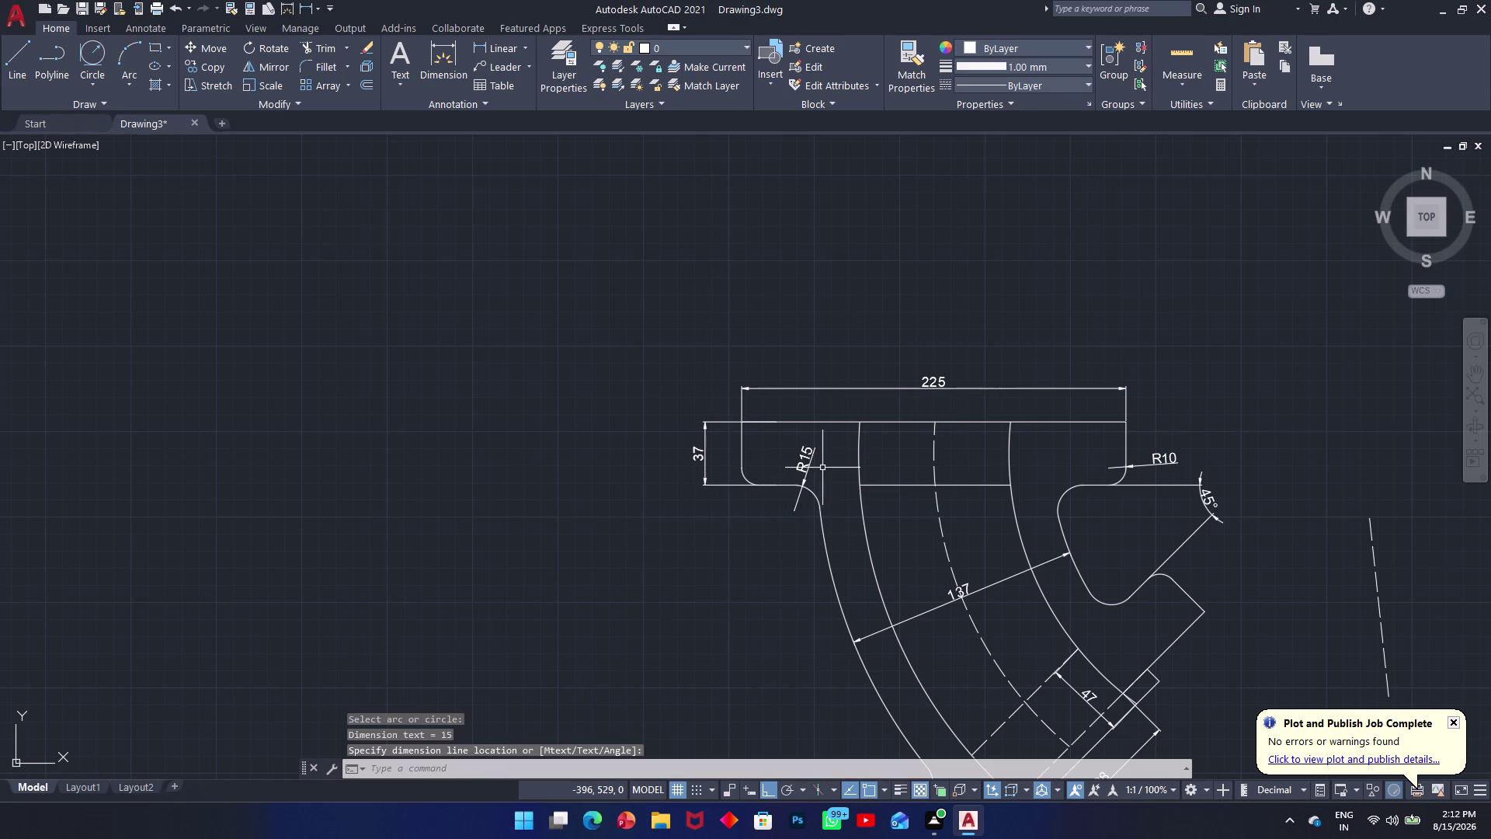
middle_drag(835, 574, 697, 403)
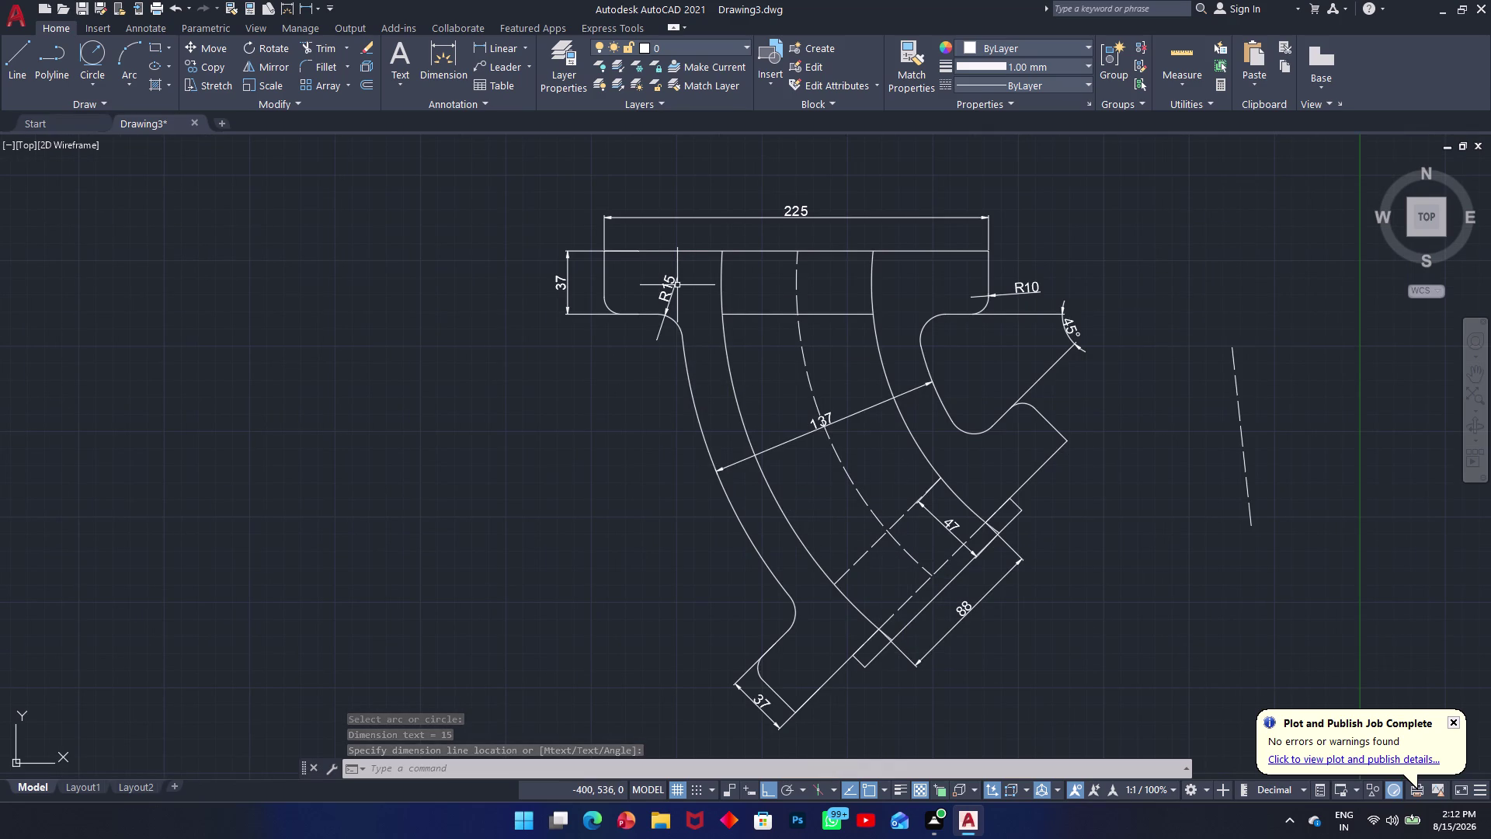
drag(674, 285, 632, 285)
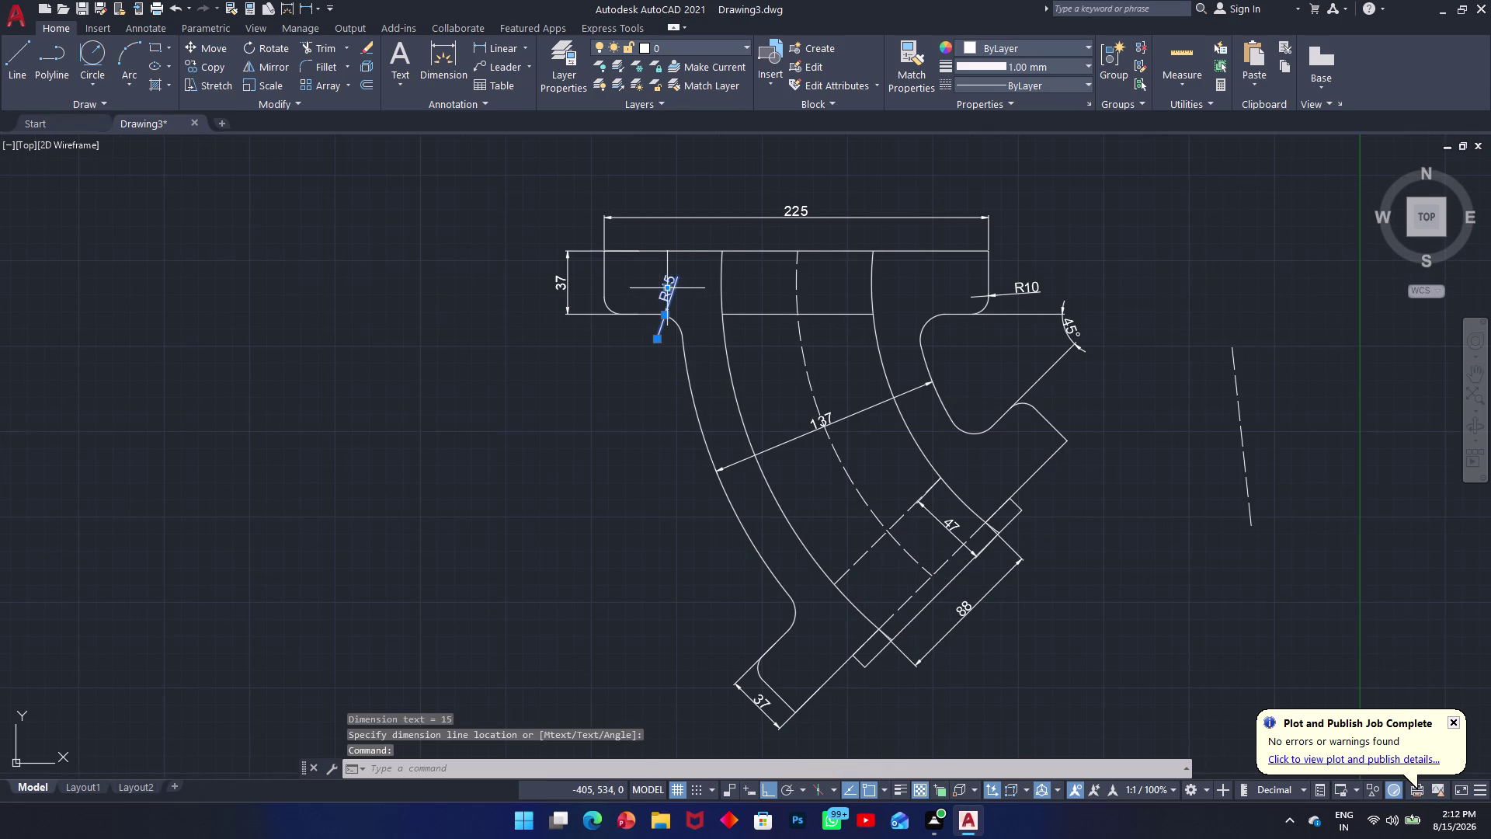
drag(667, 288, 593, 340)
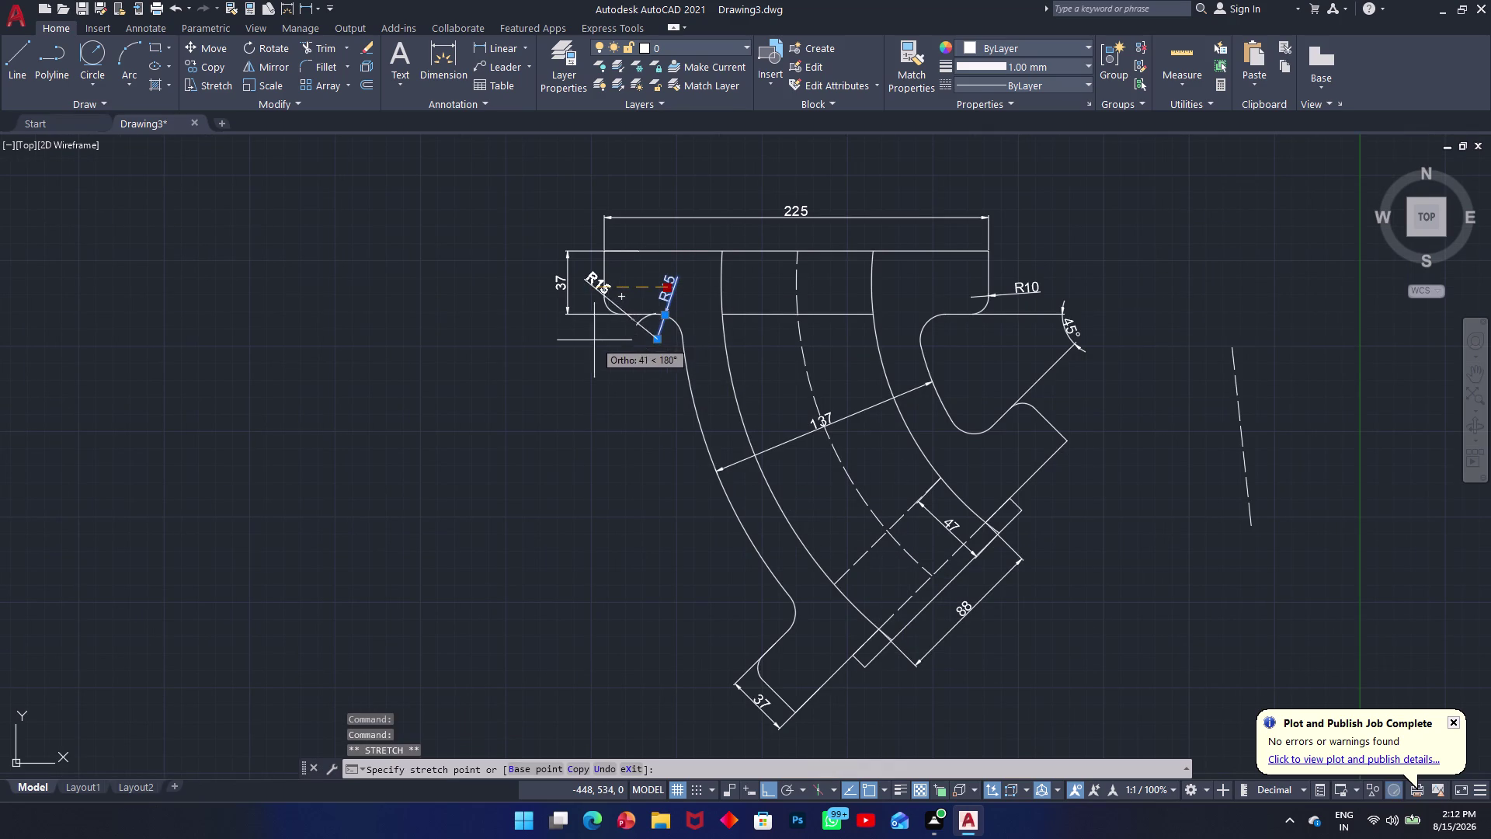
Drag the R15 label down below the left fillet along the arc, then deselect.
drag(593, 340, 589, 395)
click(598, 401)
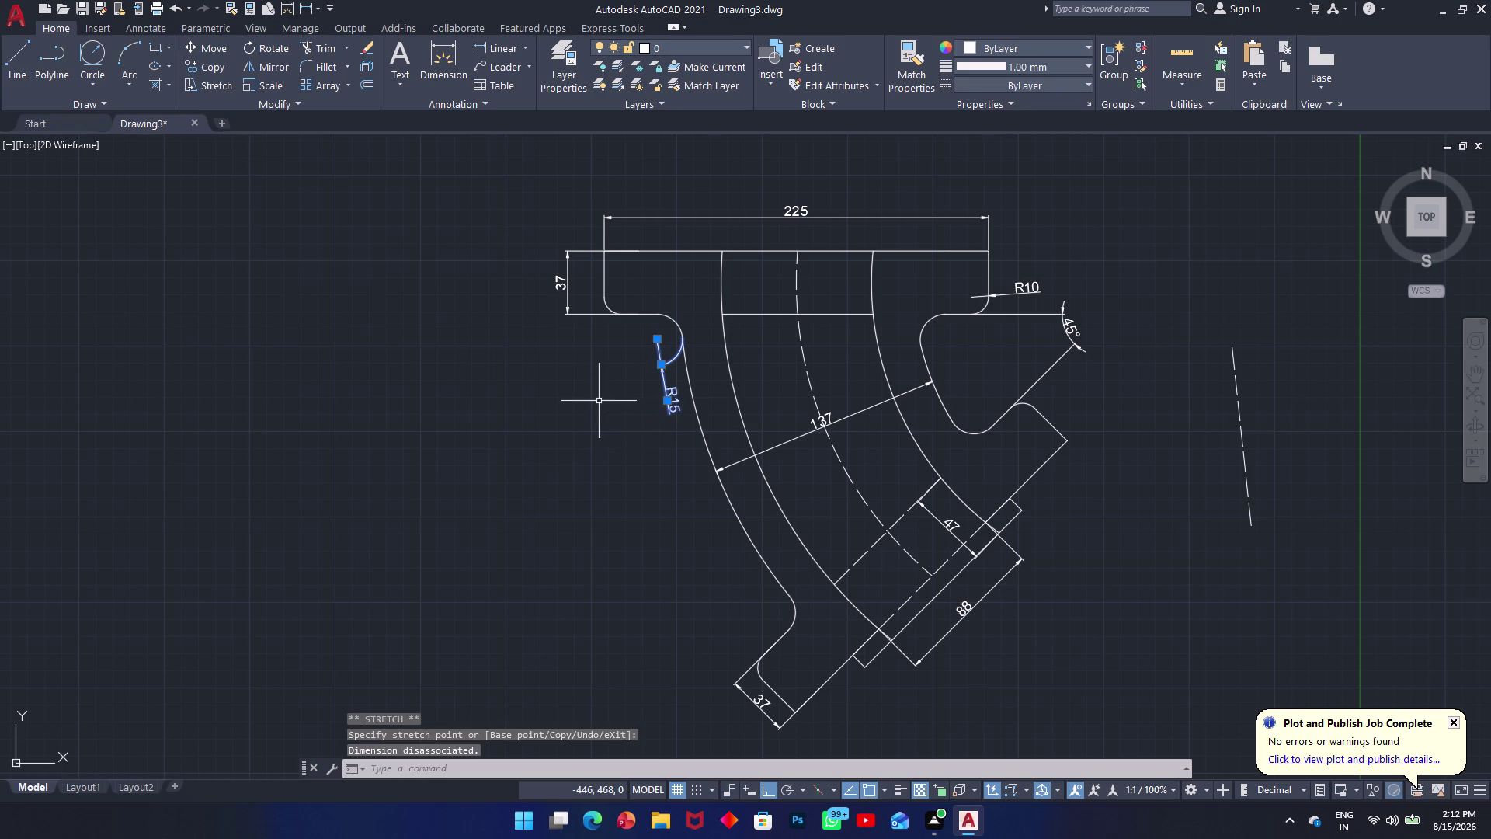
click(534, 495)
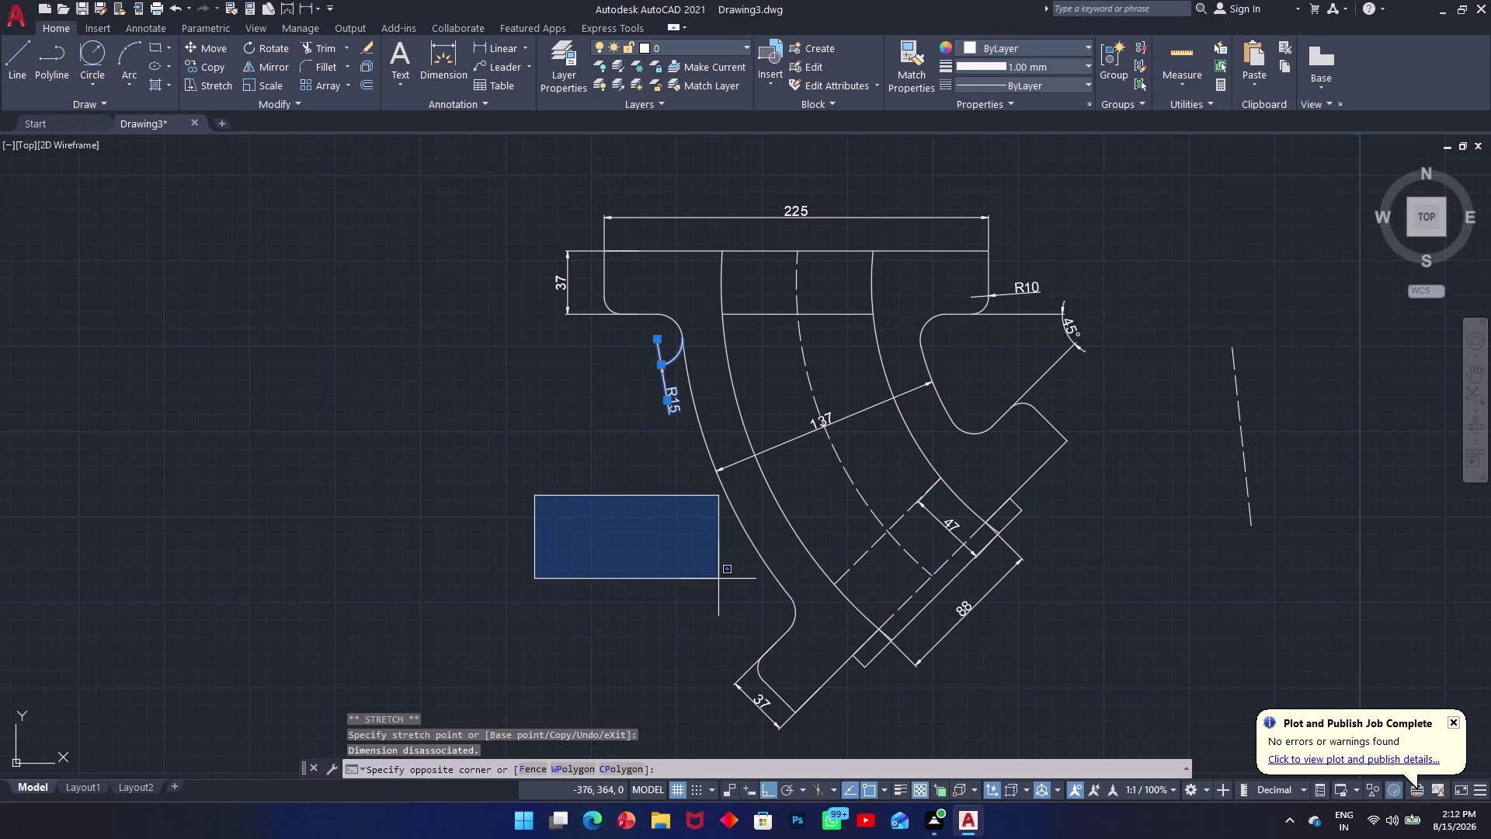
click(706, 579)
click(1225, 574)
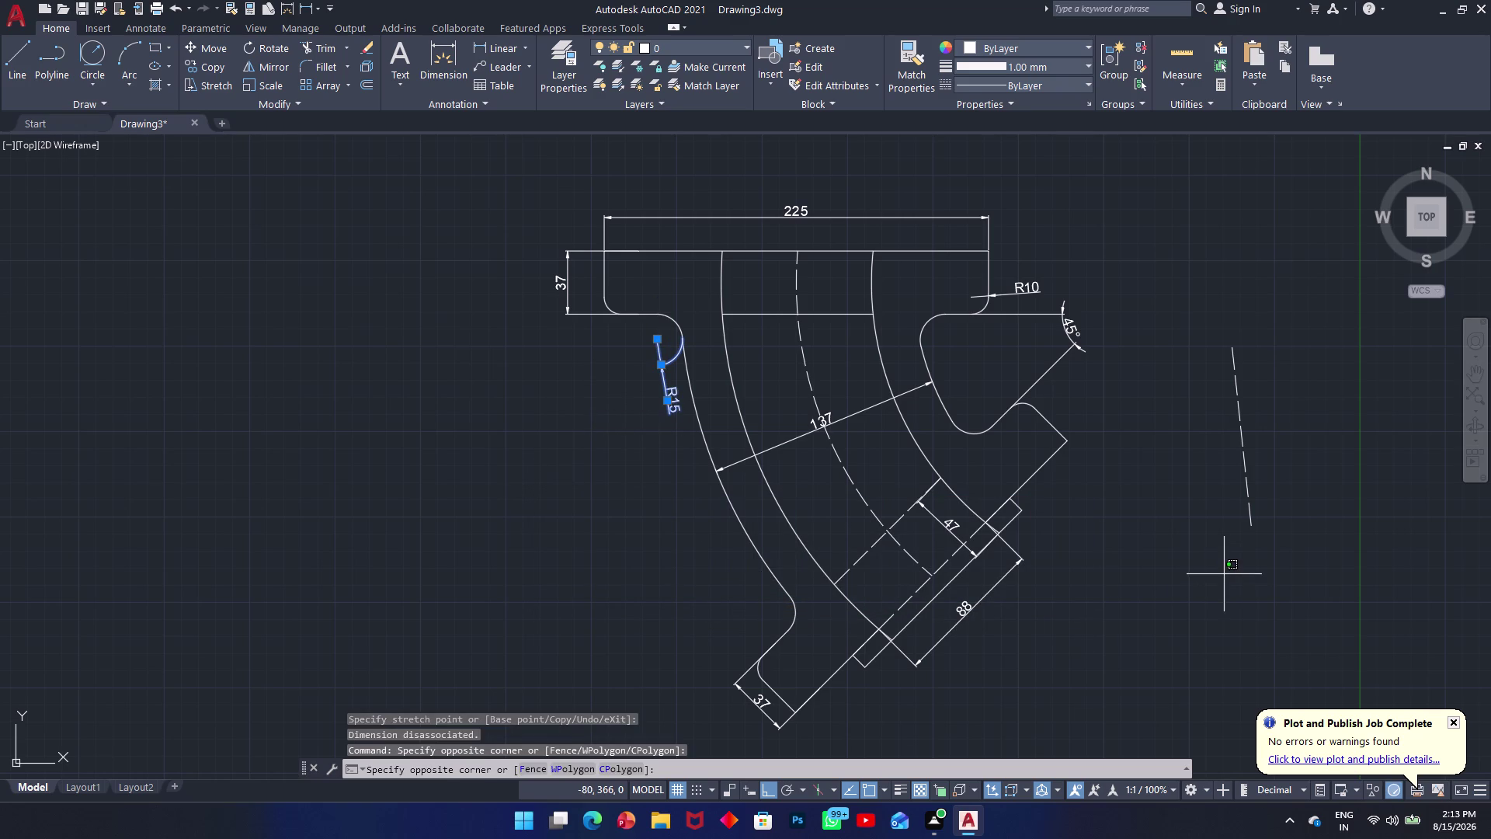
click(1141, 532)
key(Escape)
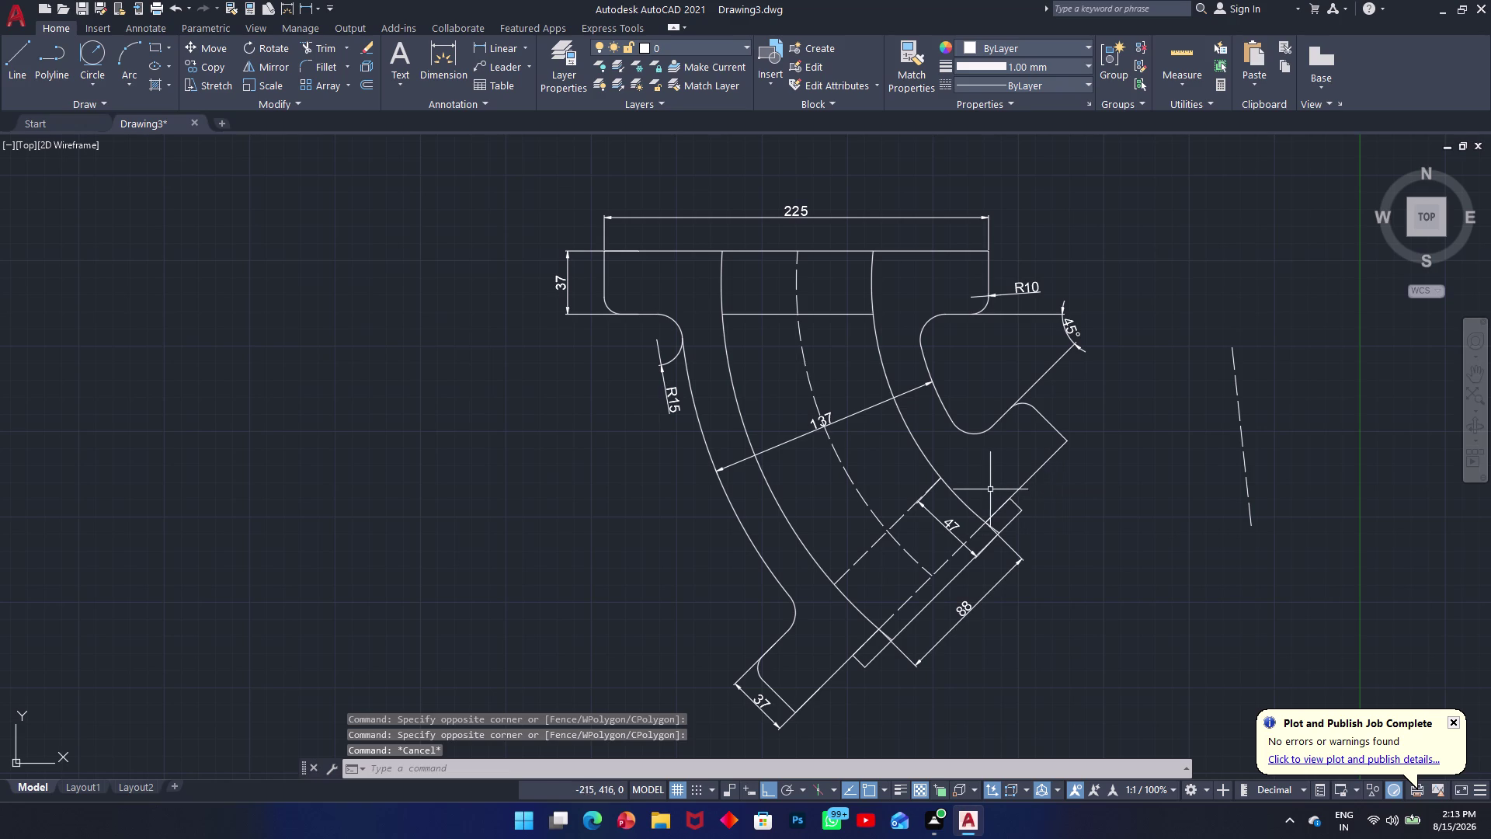
Dimension the bend's centre arc with R225 after cancelling a misplaced first attempt.
text(dr)
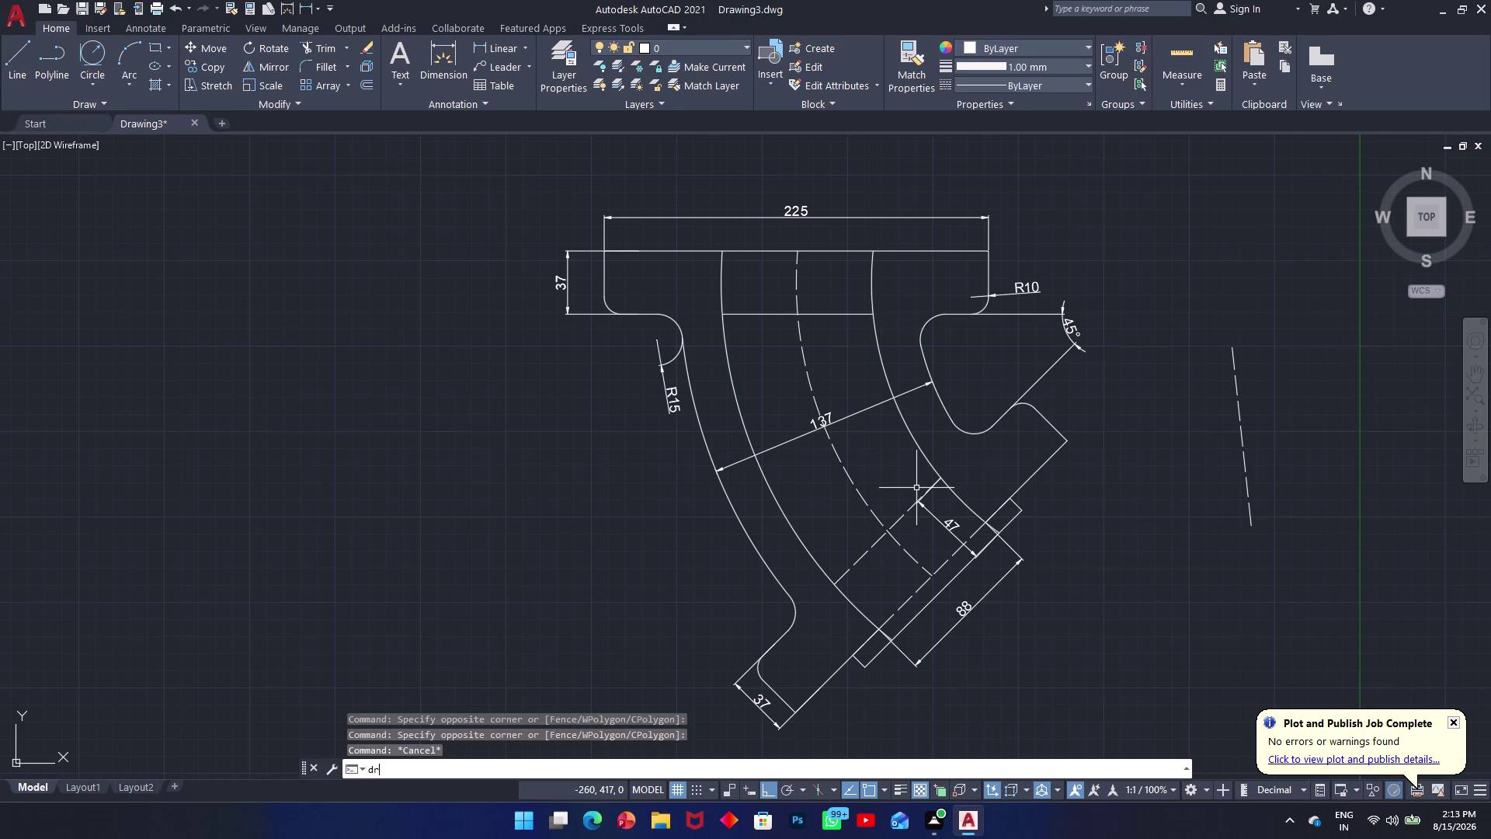
text(a)
key(space)
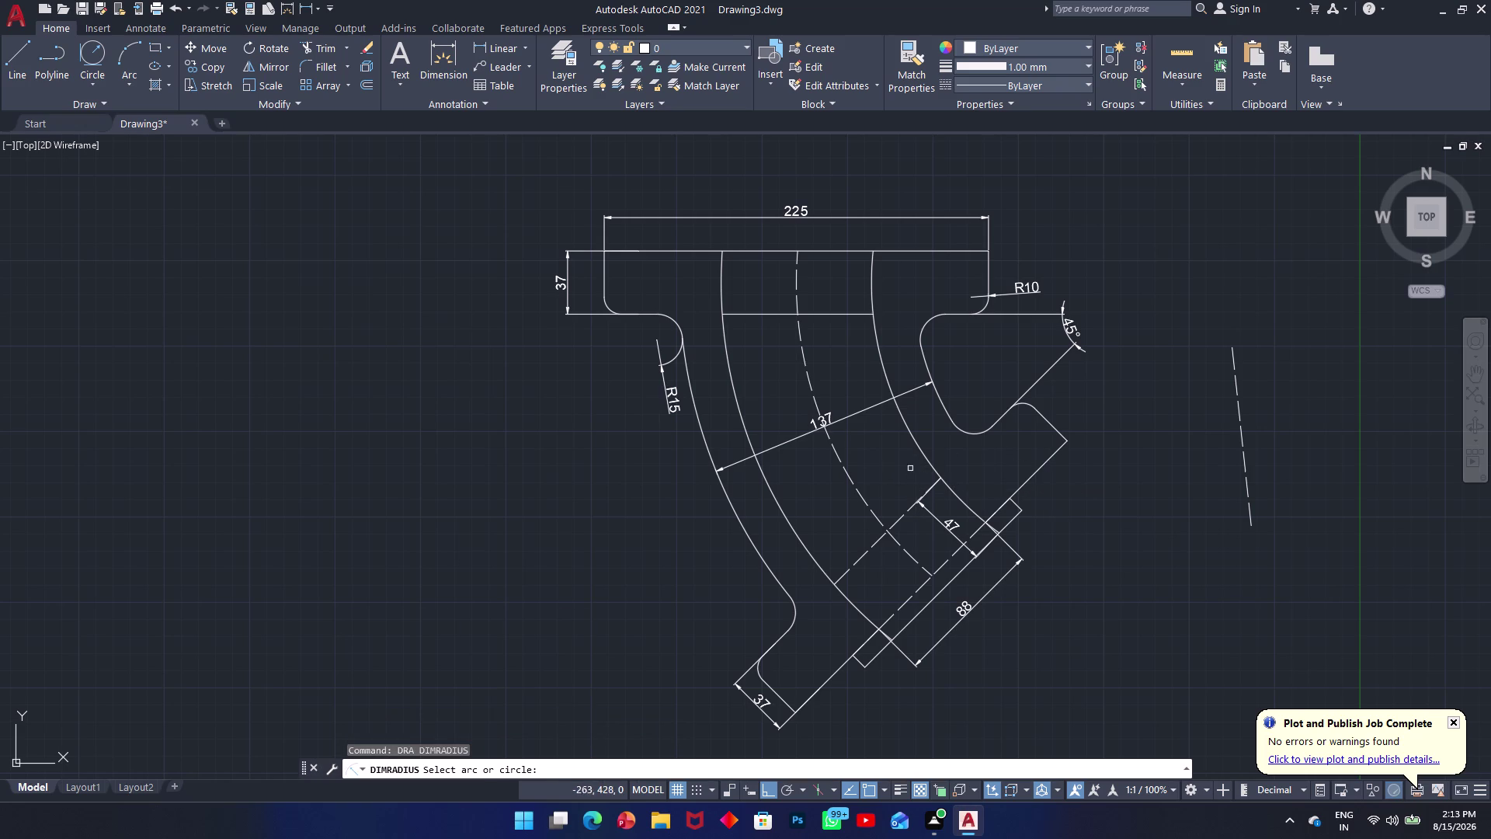
click(848, 471)
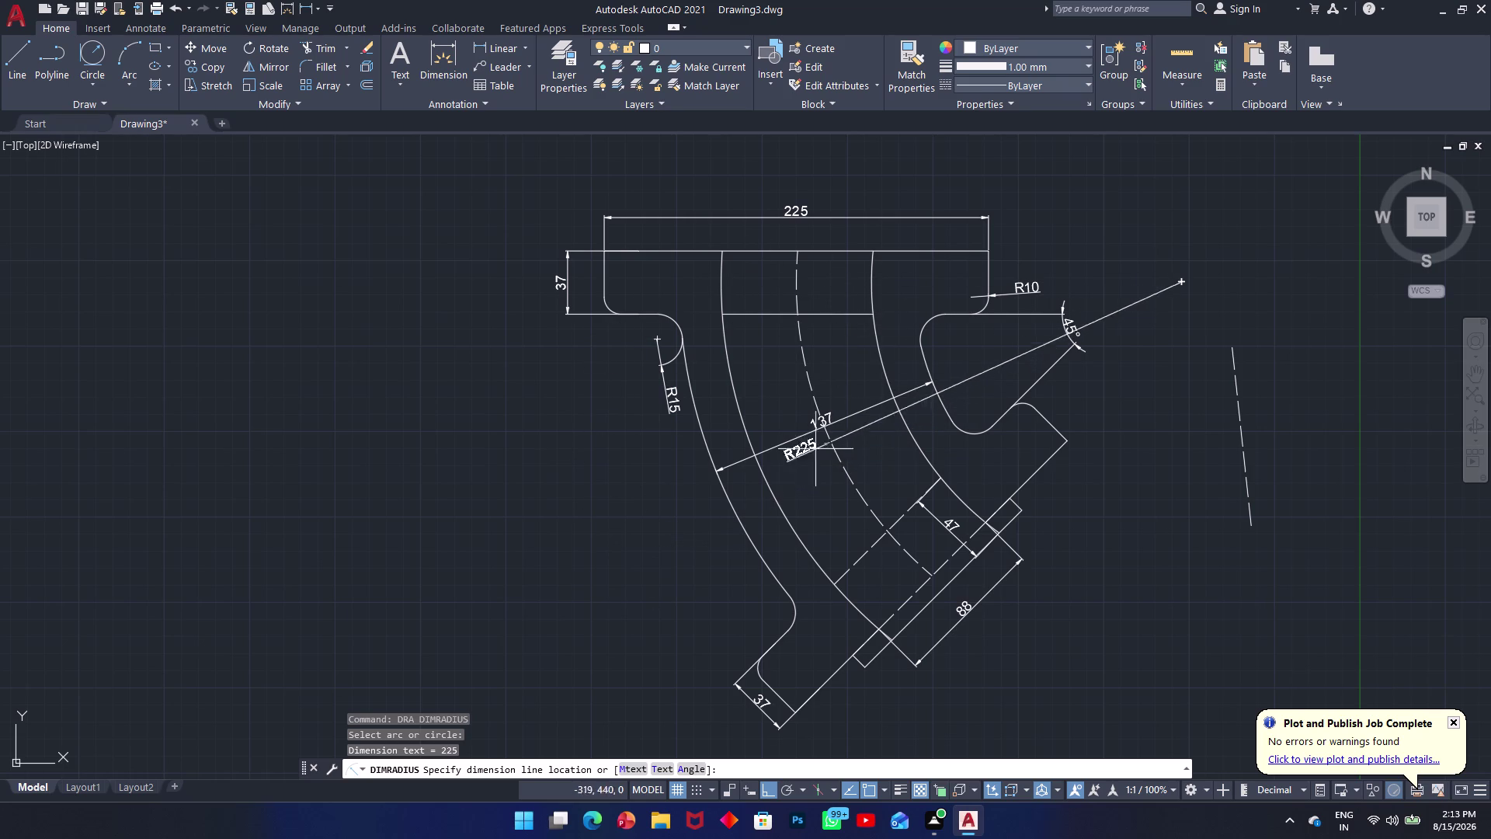
key(Escape)
key(space)
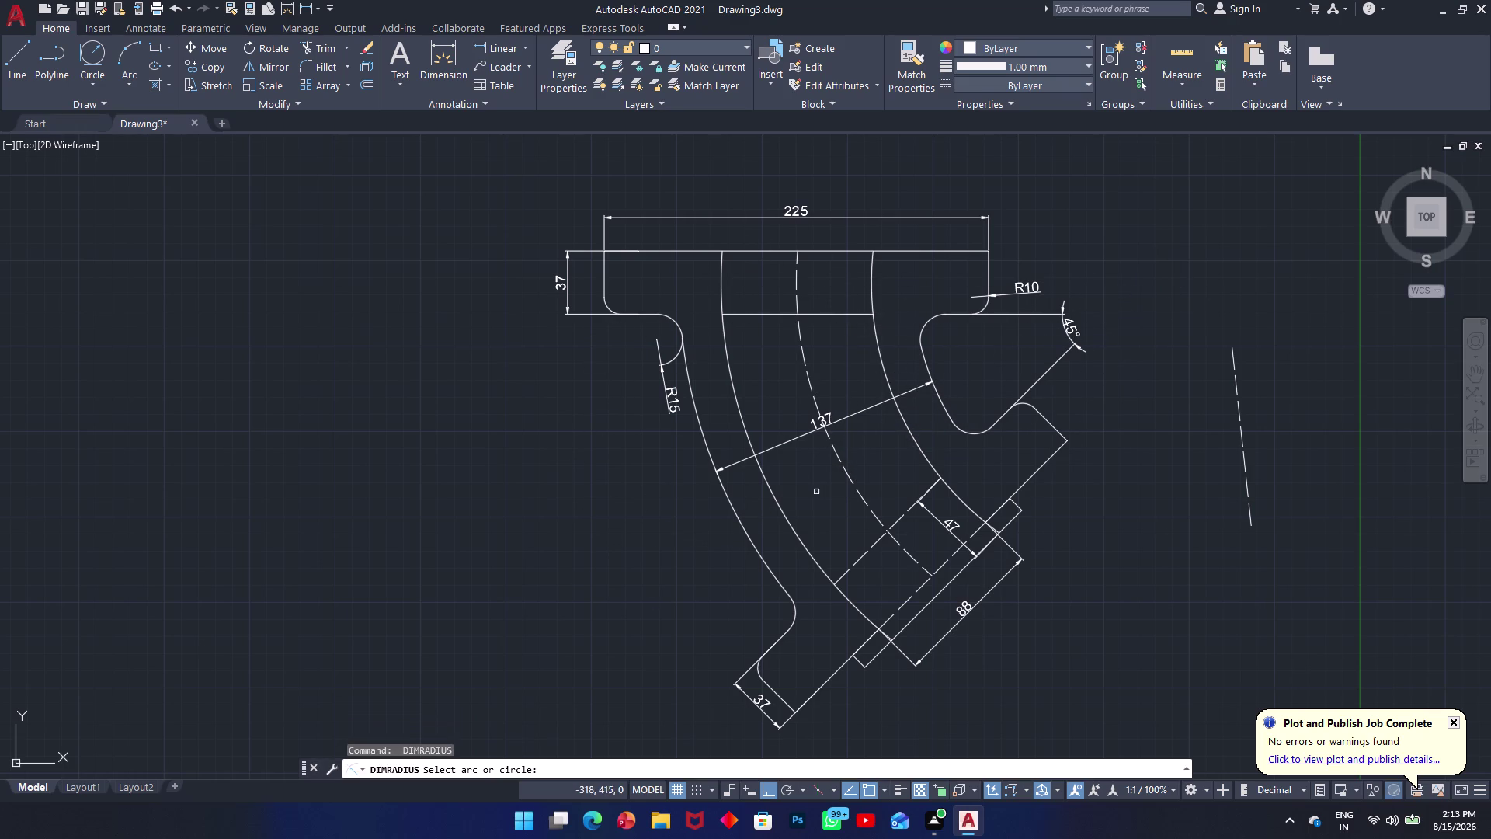
key(space)
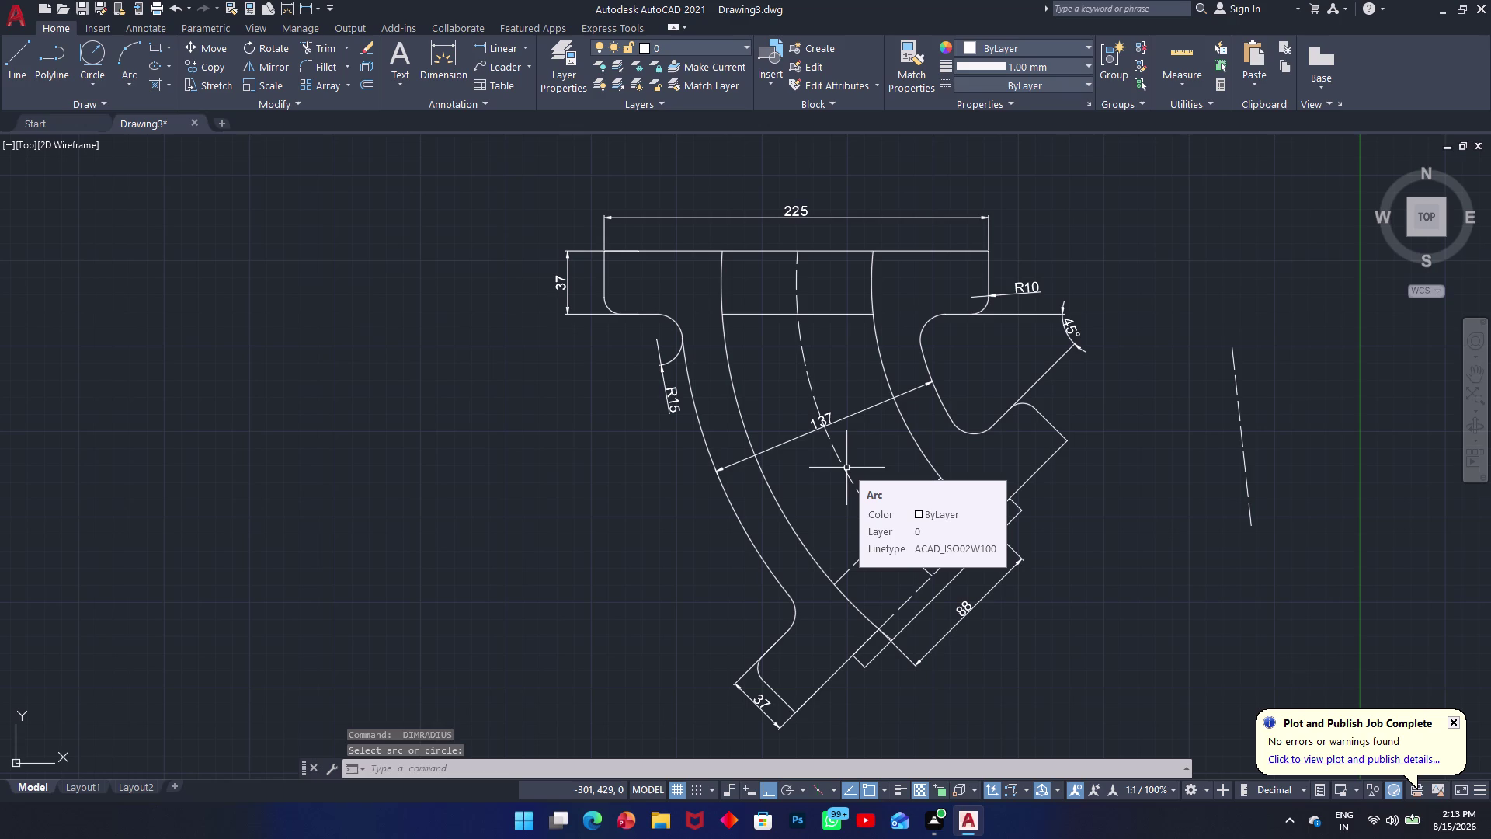
text(dra)
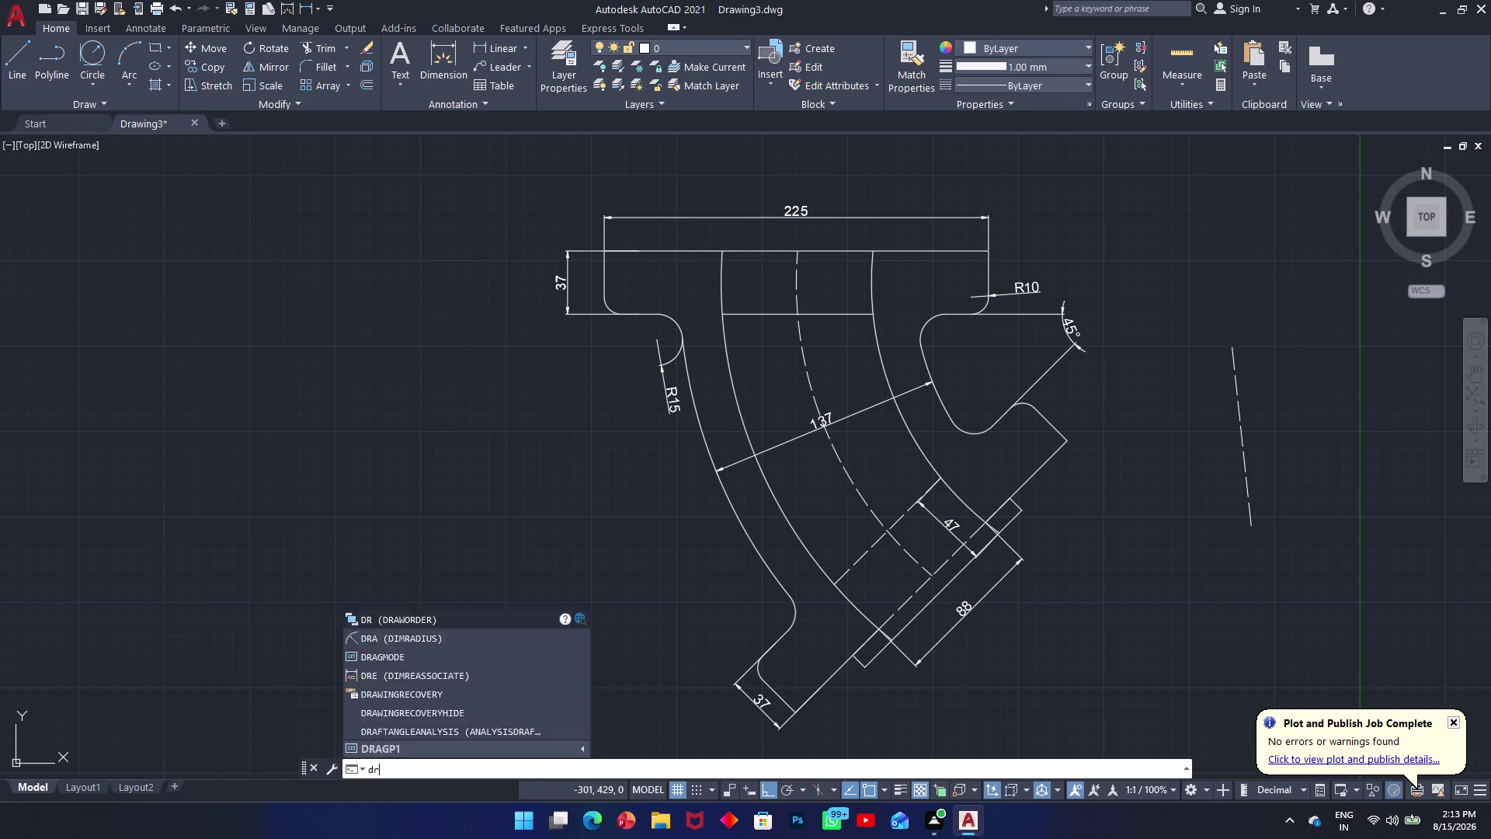
key(space)
click(837, 464)
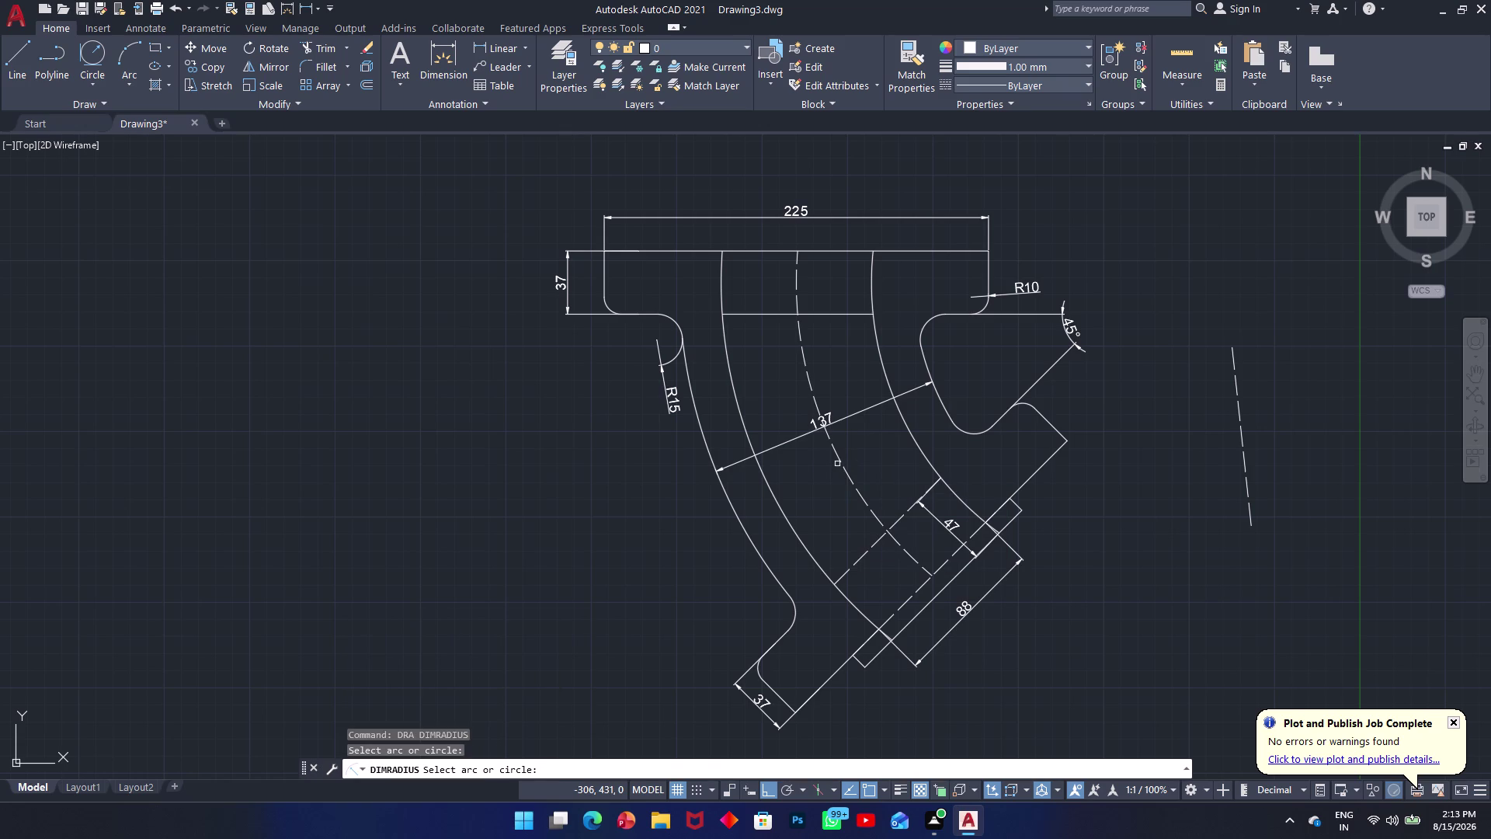
click(841, 463)
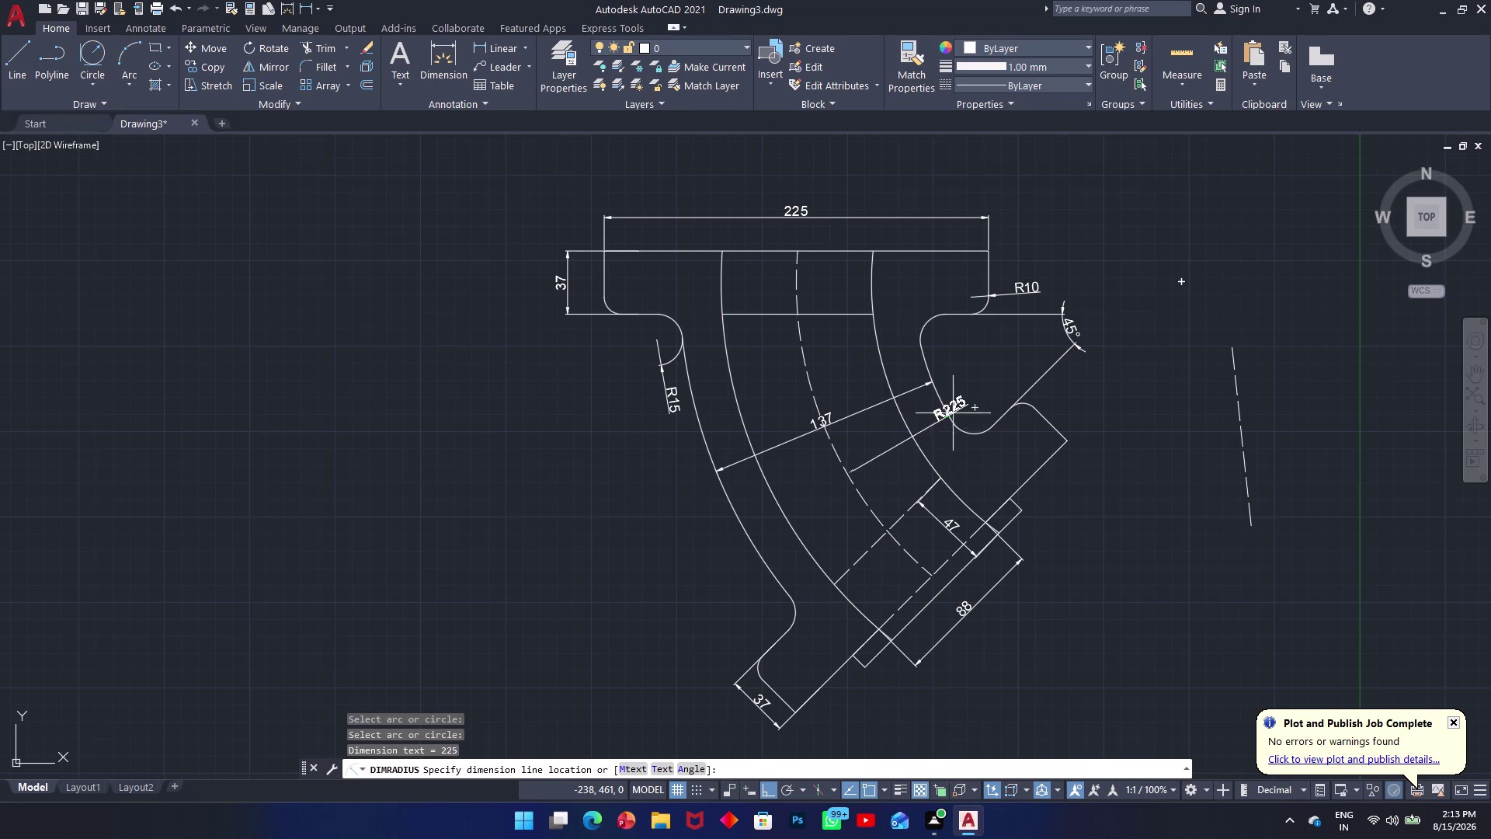
click(984, 380)
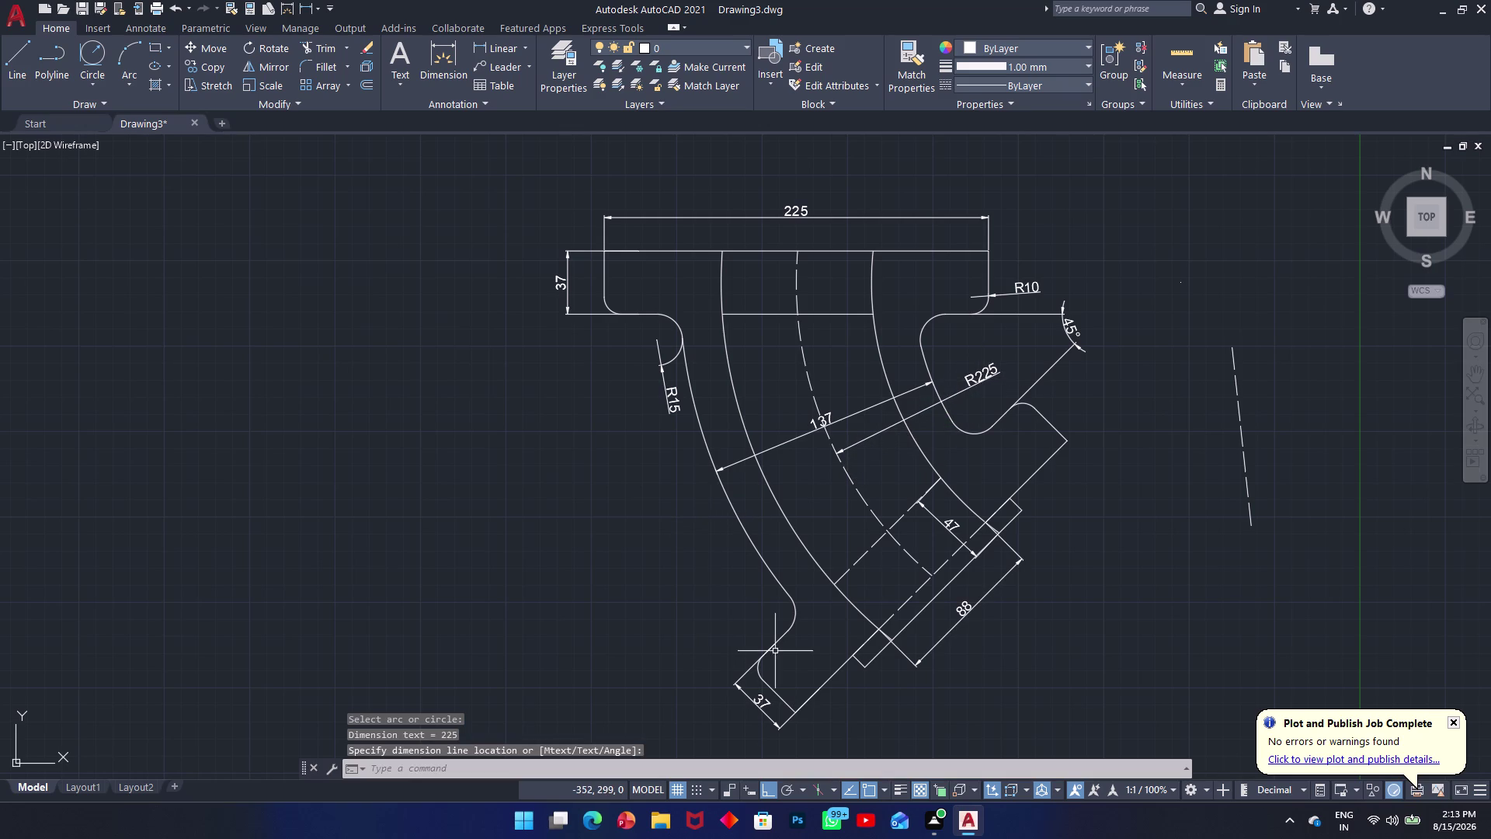
Add an R15 radius dimension to the fillet near the lower flange.
key(space)
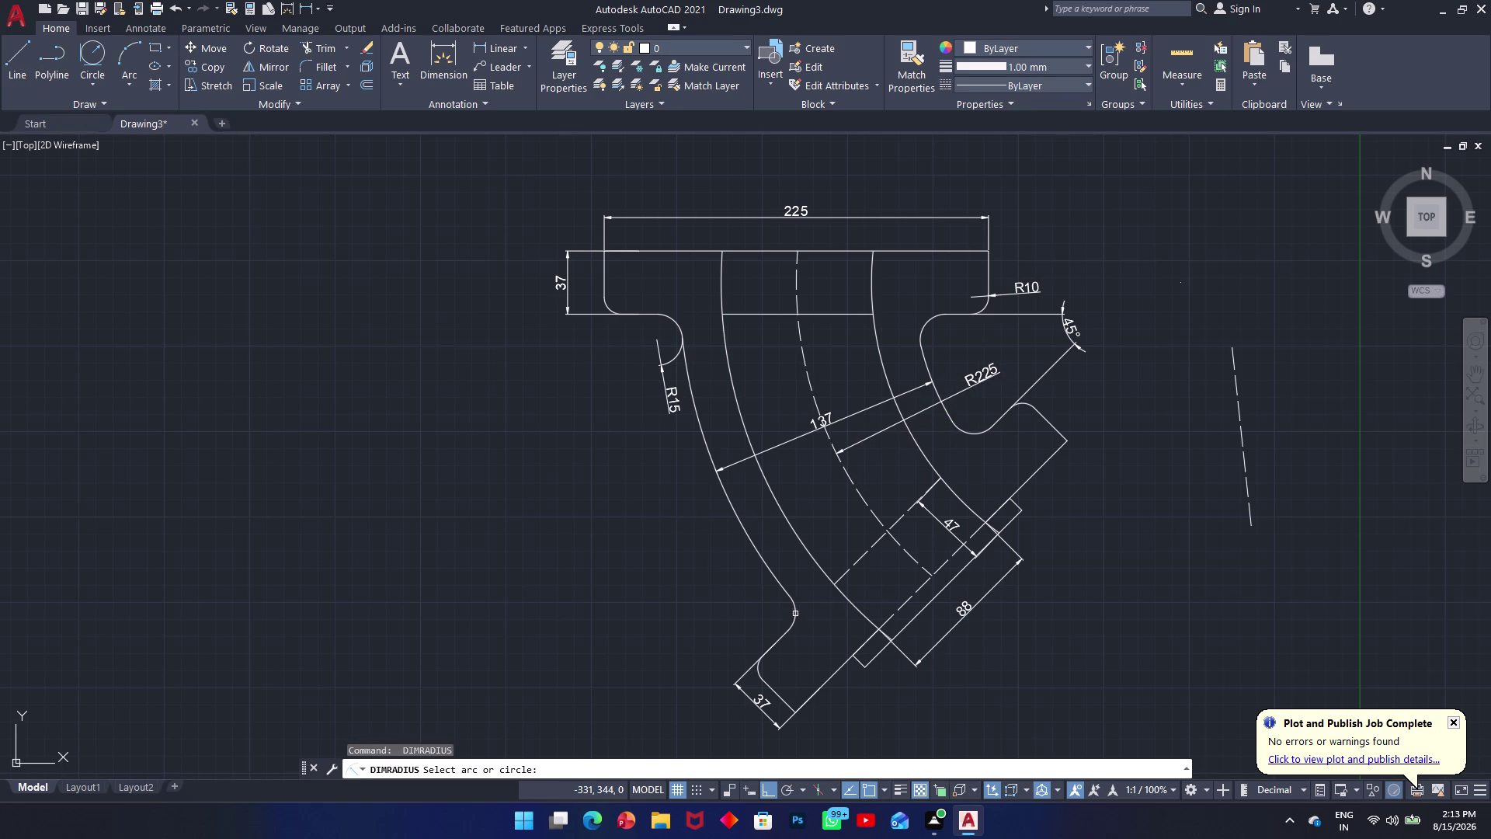
click(795, 613)
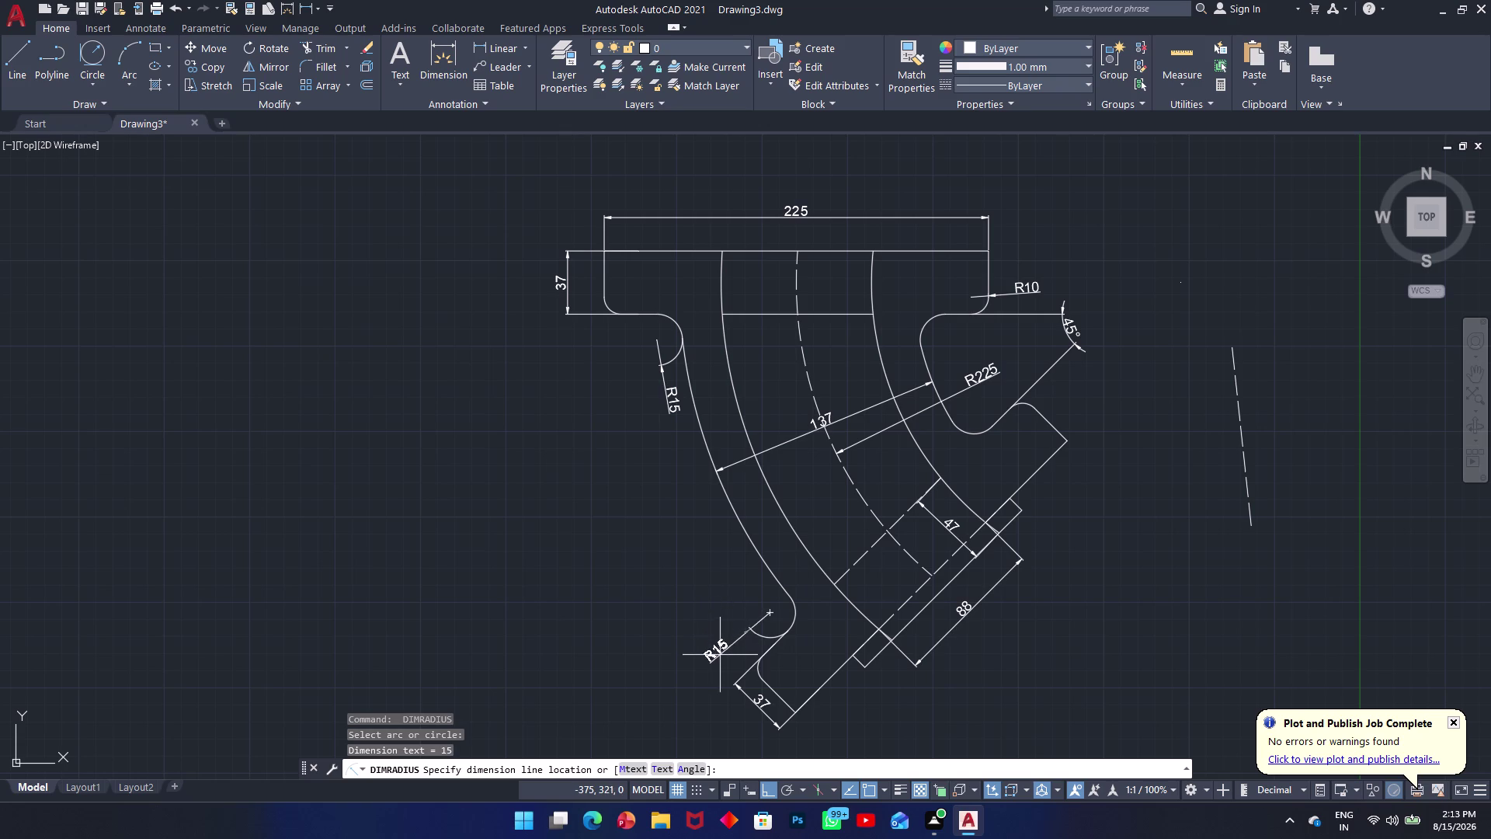
click(720, 658)
Place an R10 radius dimension on the small lower-left fillet arc.
middle_drag(805, 684, 737, 555)
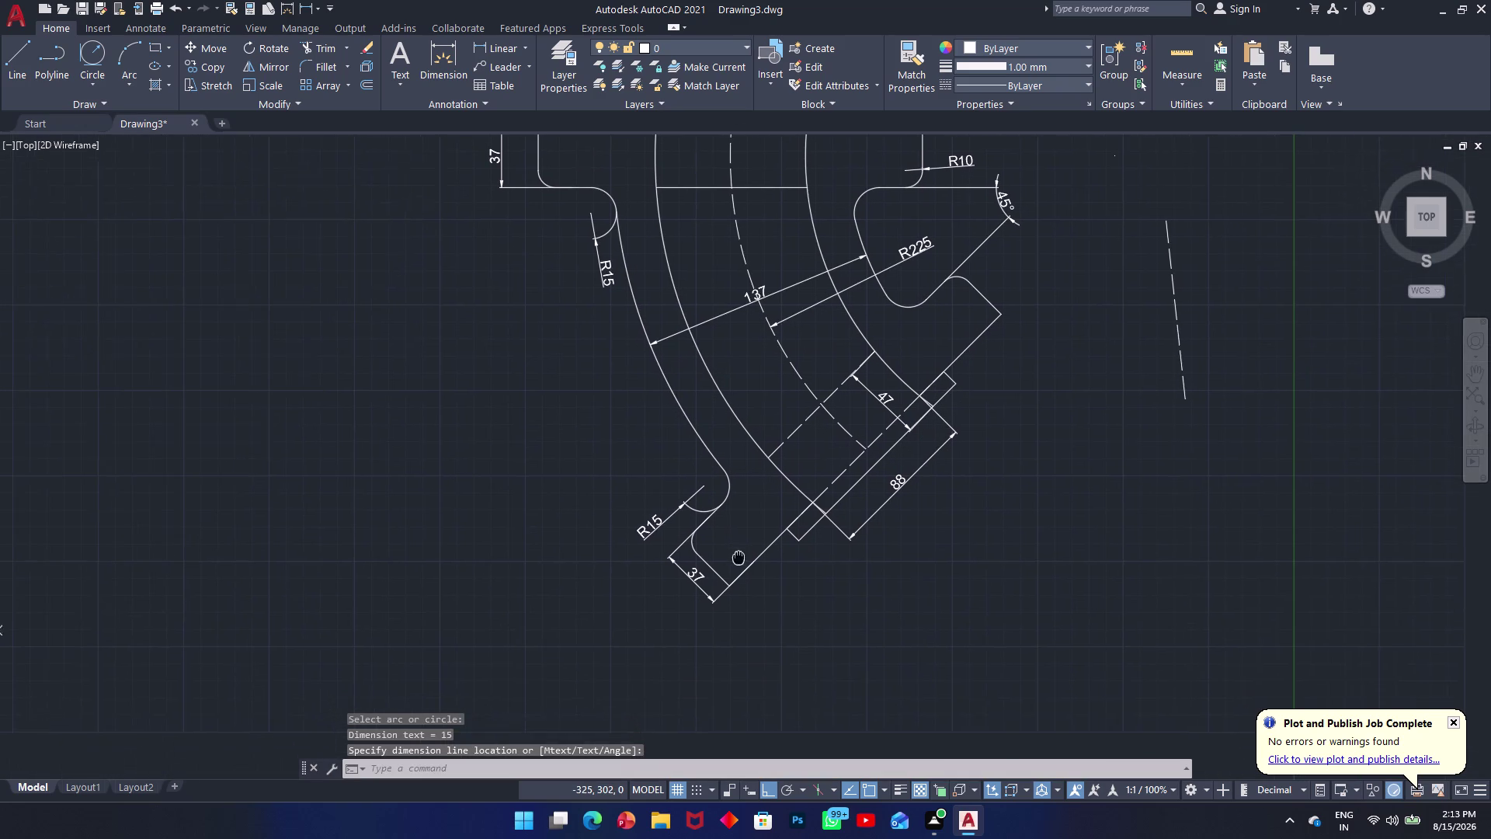
middle_drag(738, 555, 736, 553)
key(space)
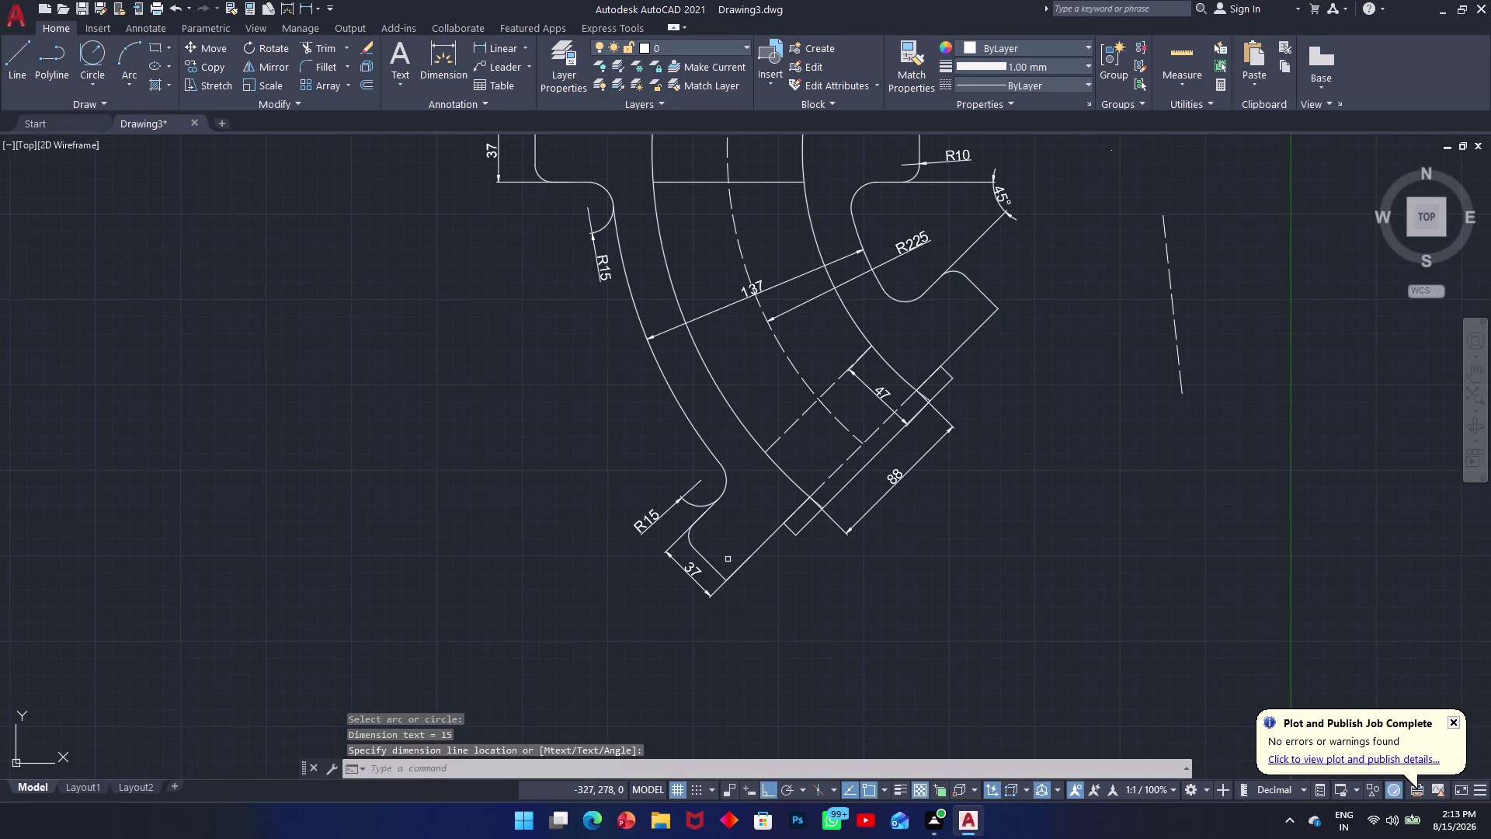
key(space)
click(688, 538)
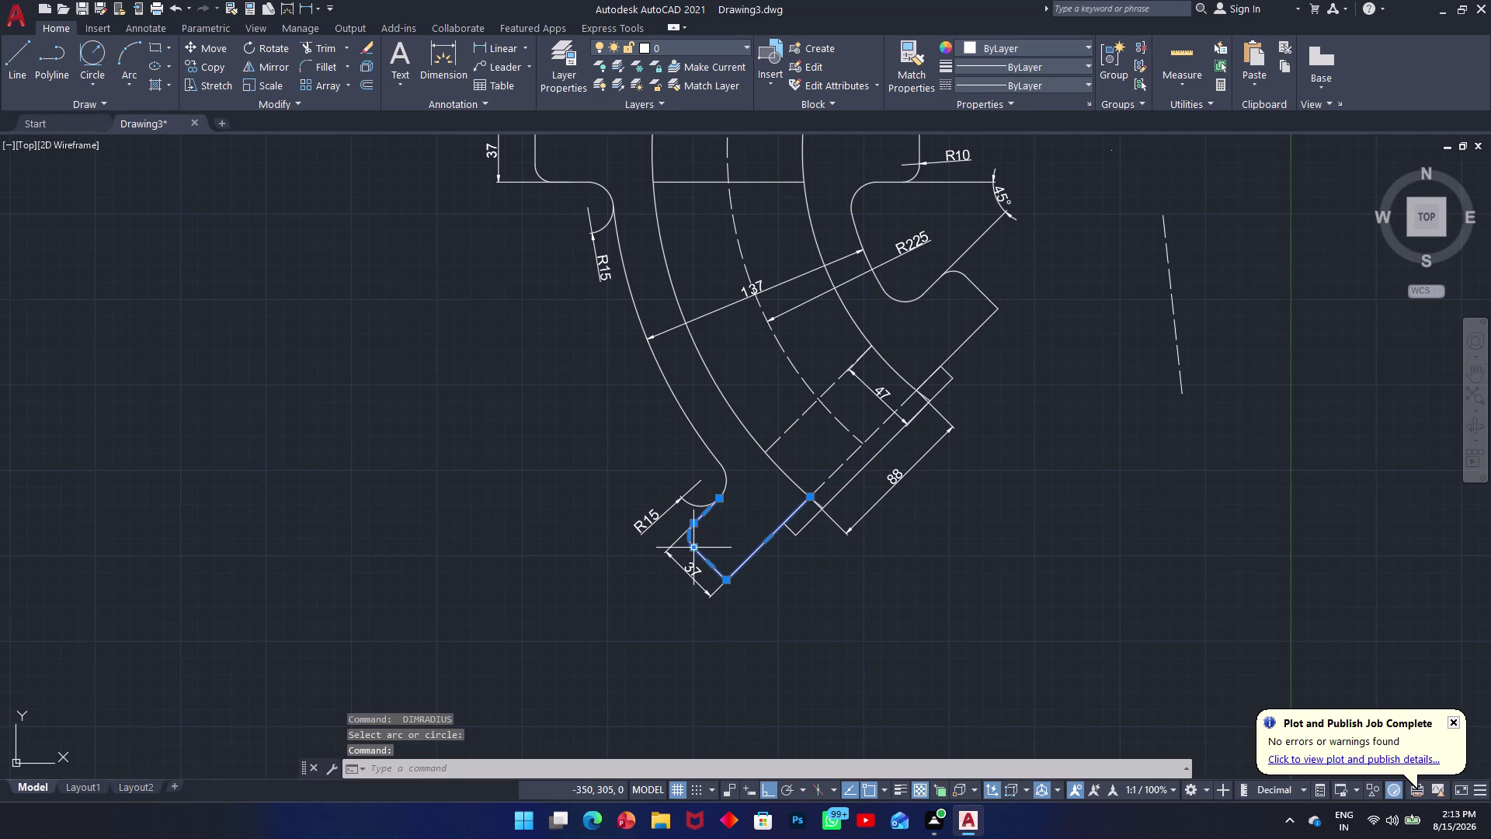
key(Escape)
key(Escape)
key(space)
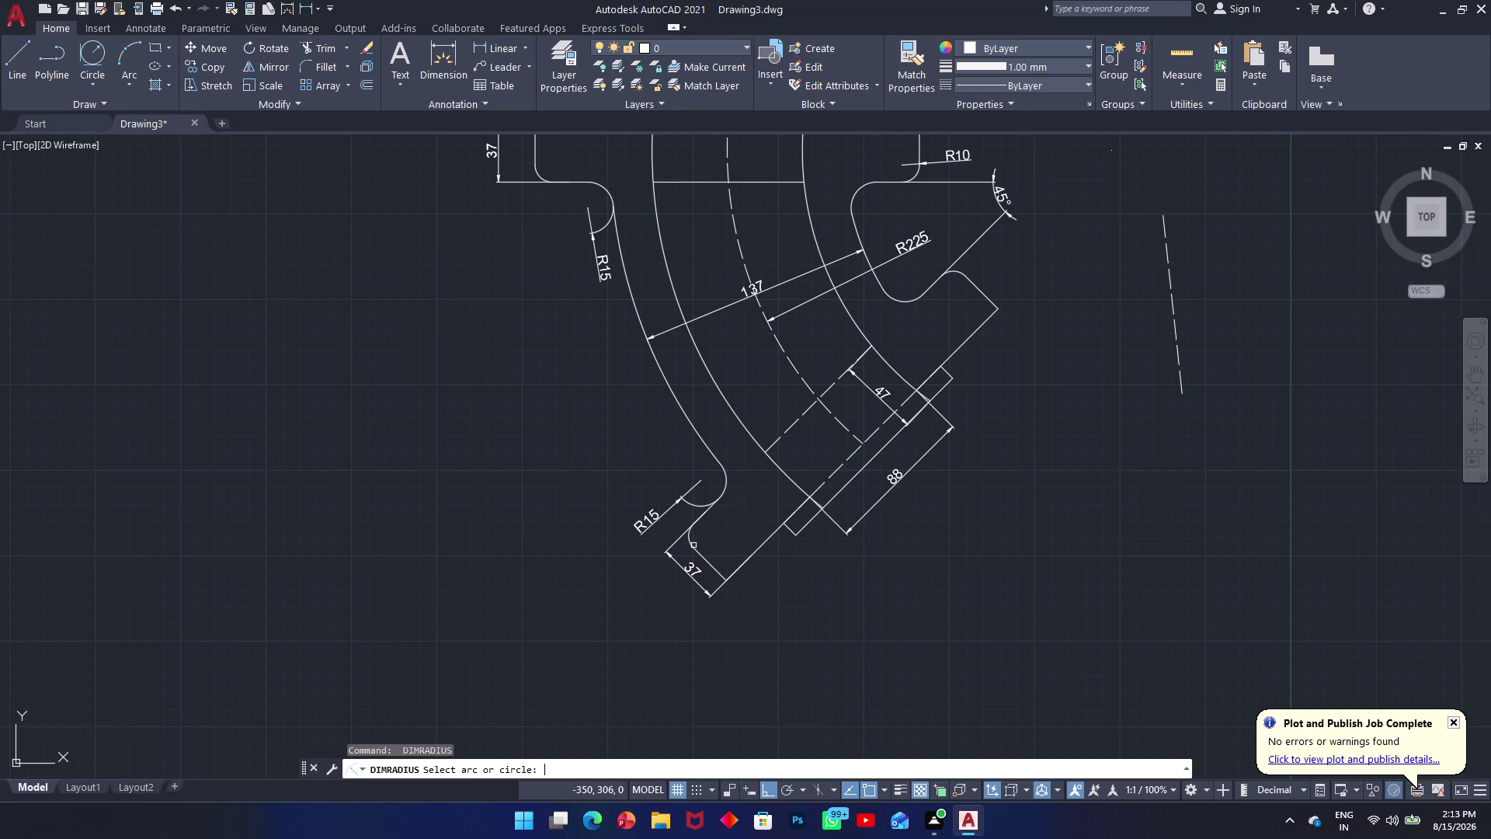
scroll(up, 3)
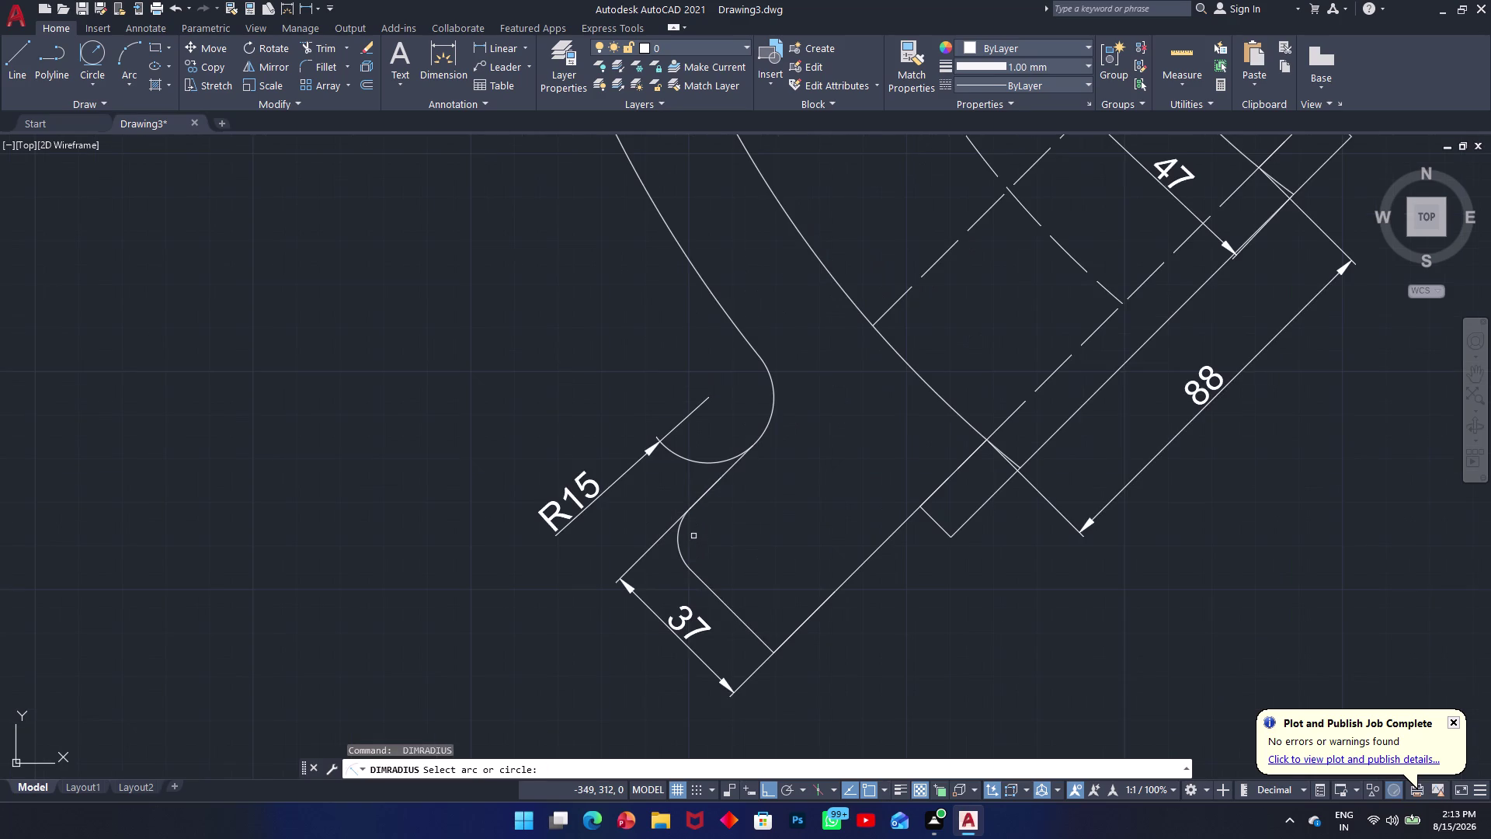
click(681, 557)
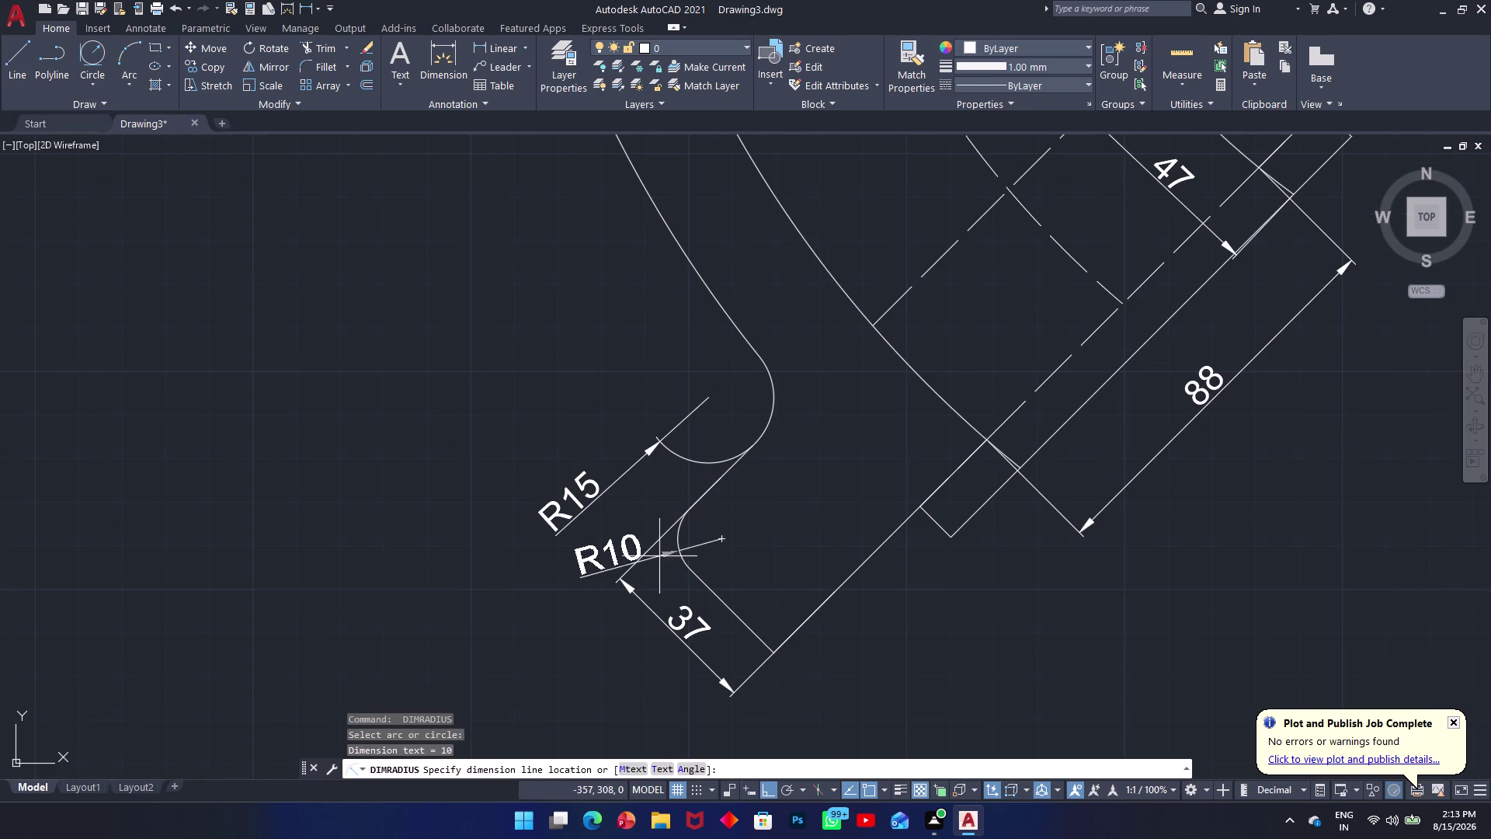
click(534, 617)
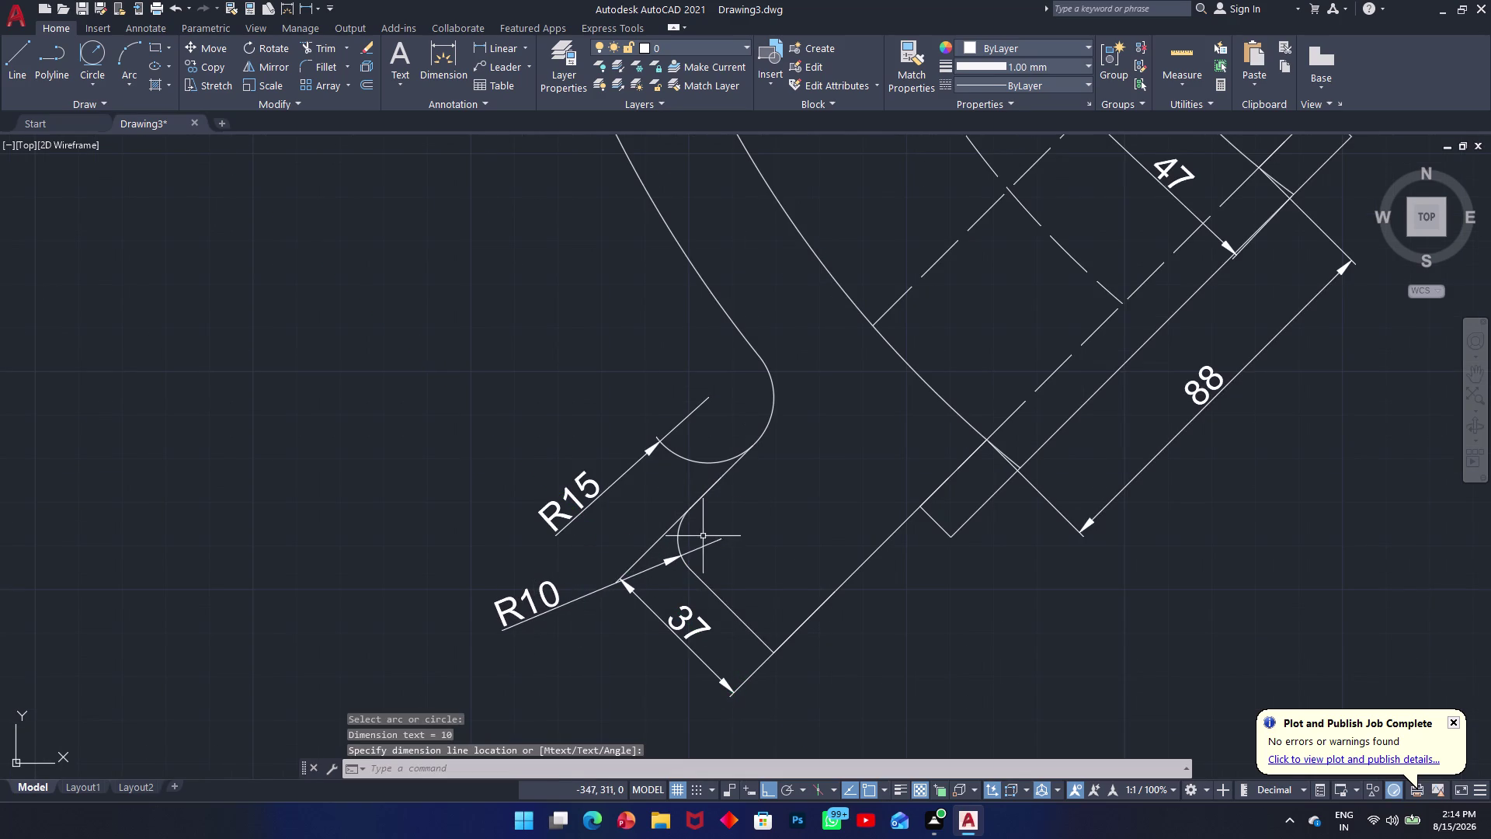
Pan and zoom around the bend to review the dimensioned drawing.
scroll(up, 3)
middle_drag(720, 467, 779, 577)
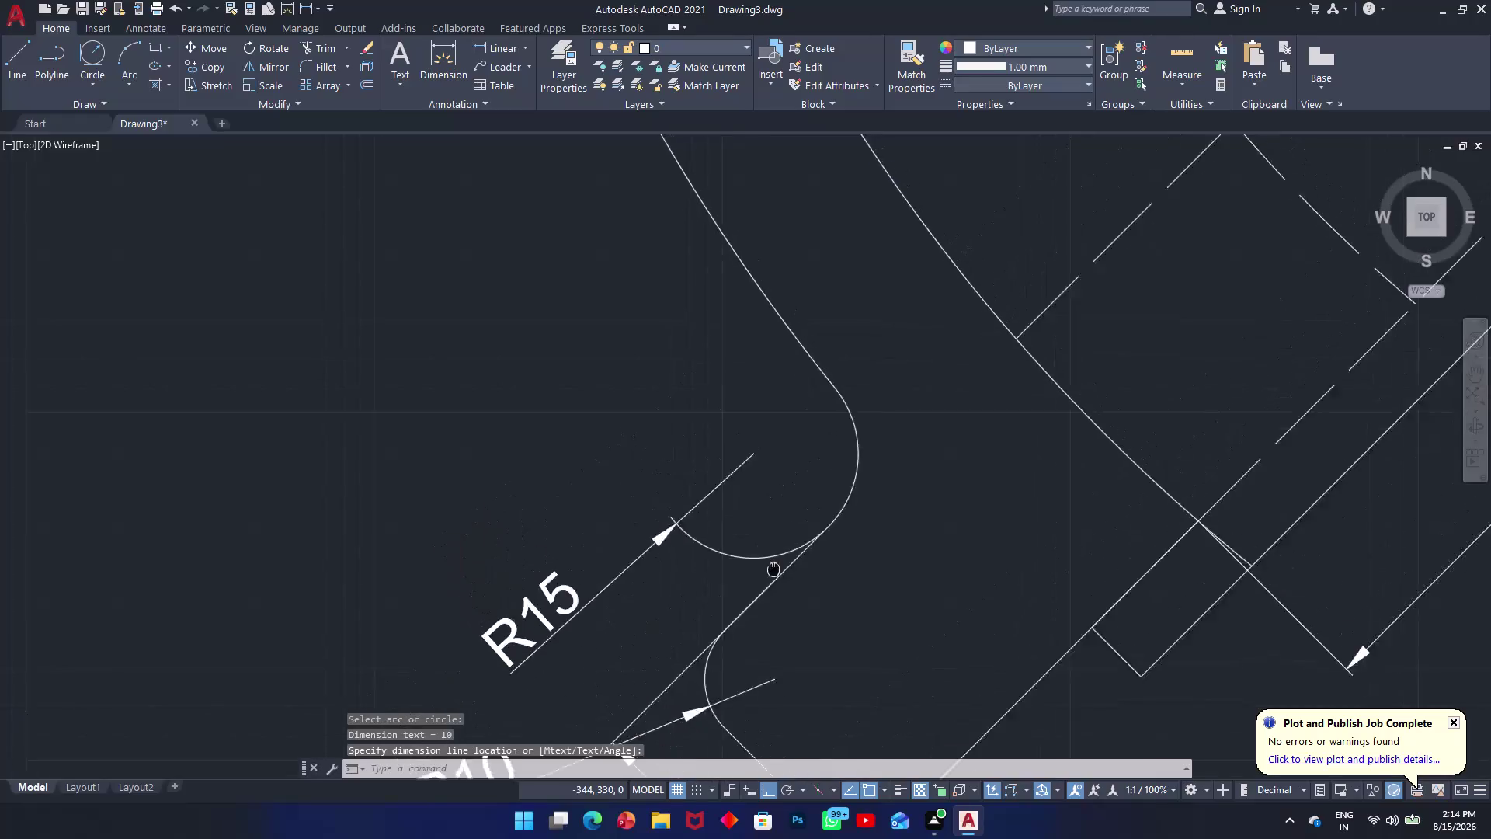
middle_drag(779, 577, 842, 694)
scroll(down, 3)
scroll(down, 3)
scroll(up, 3)
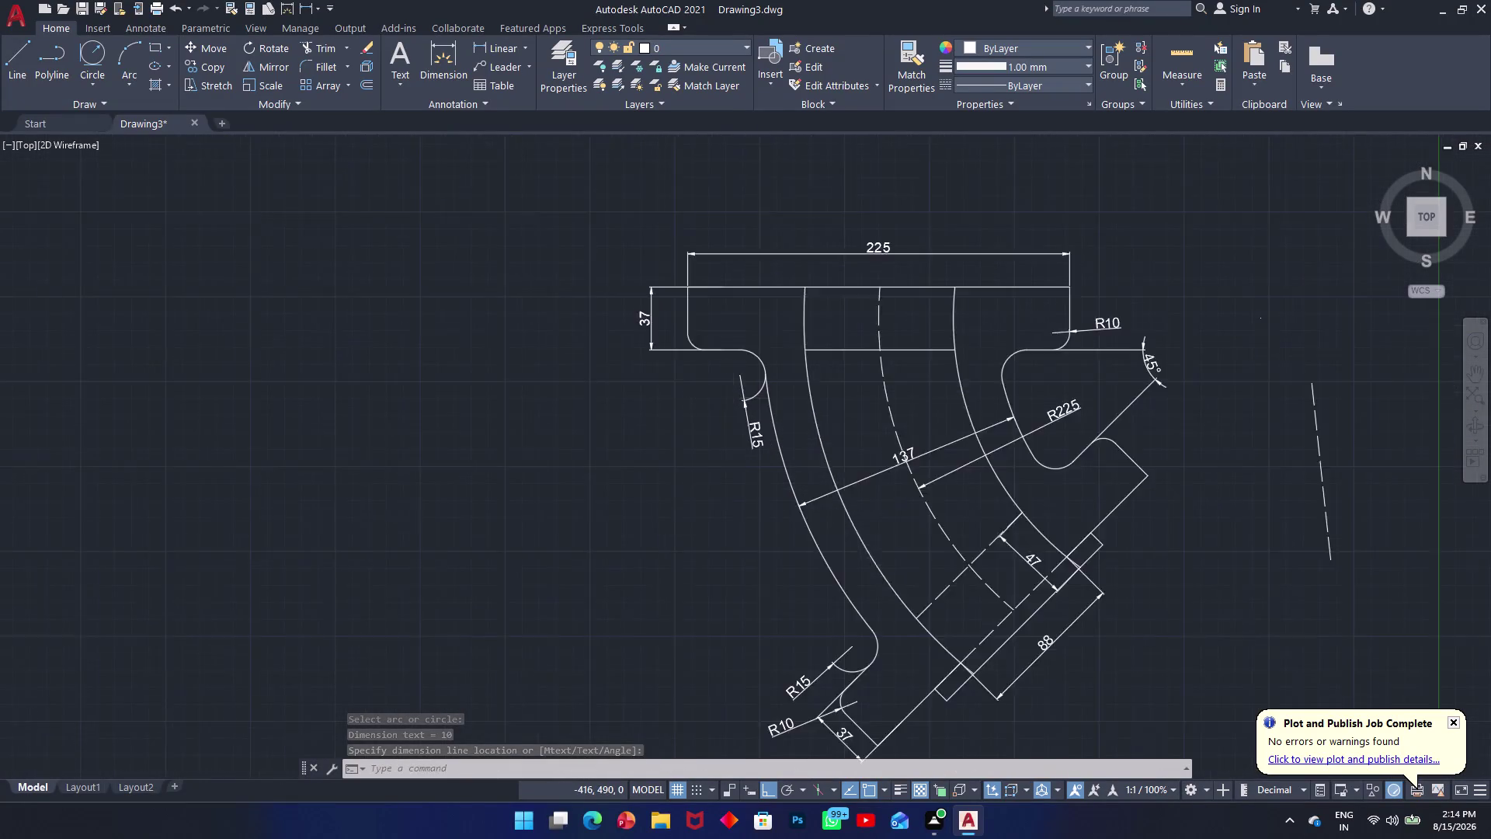
middle_drag(949, 530, 626, 486)
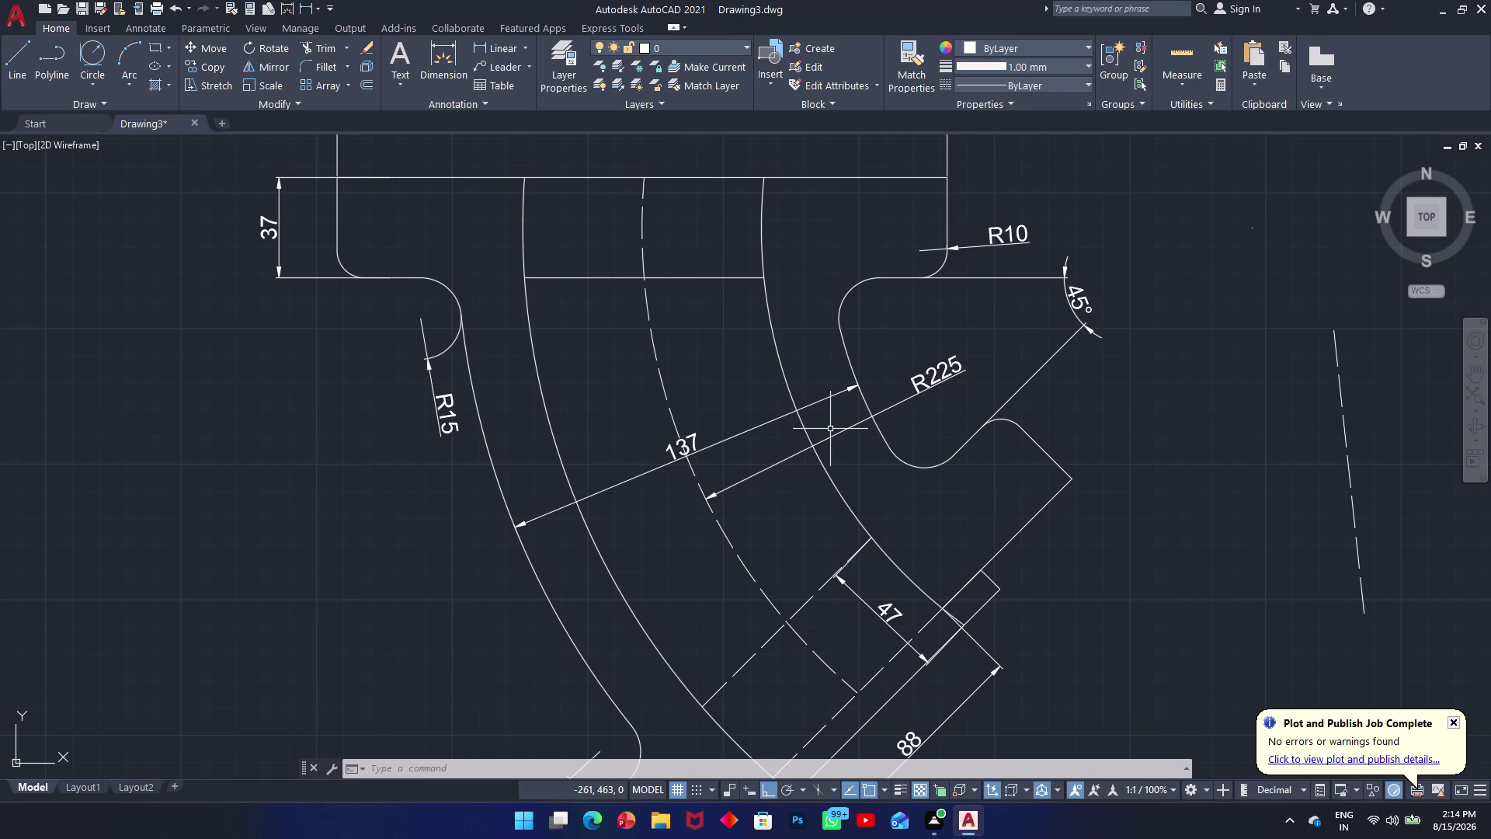
middle_drag(832, 429, 848, 477)
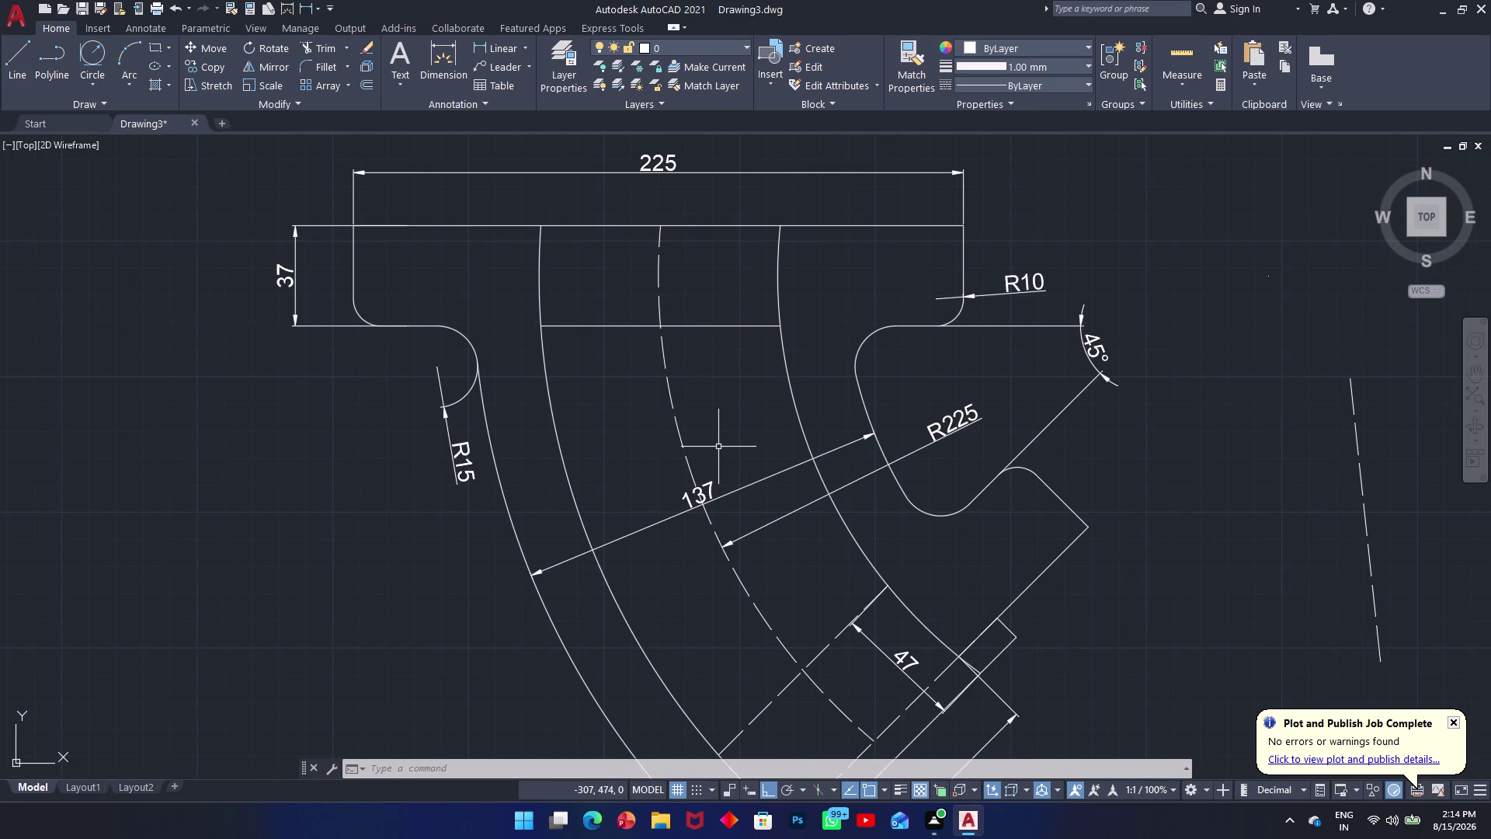
scroll(down, 3)
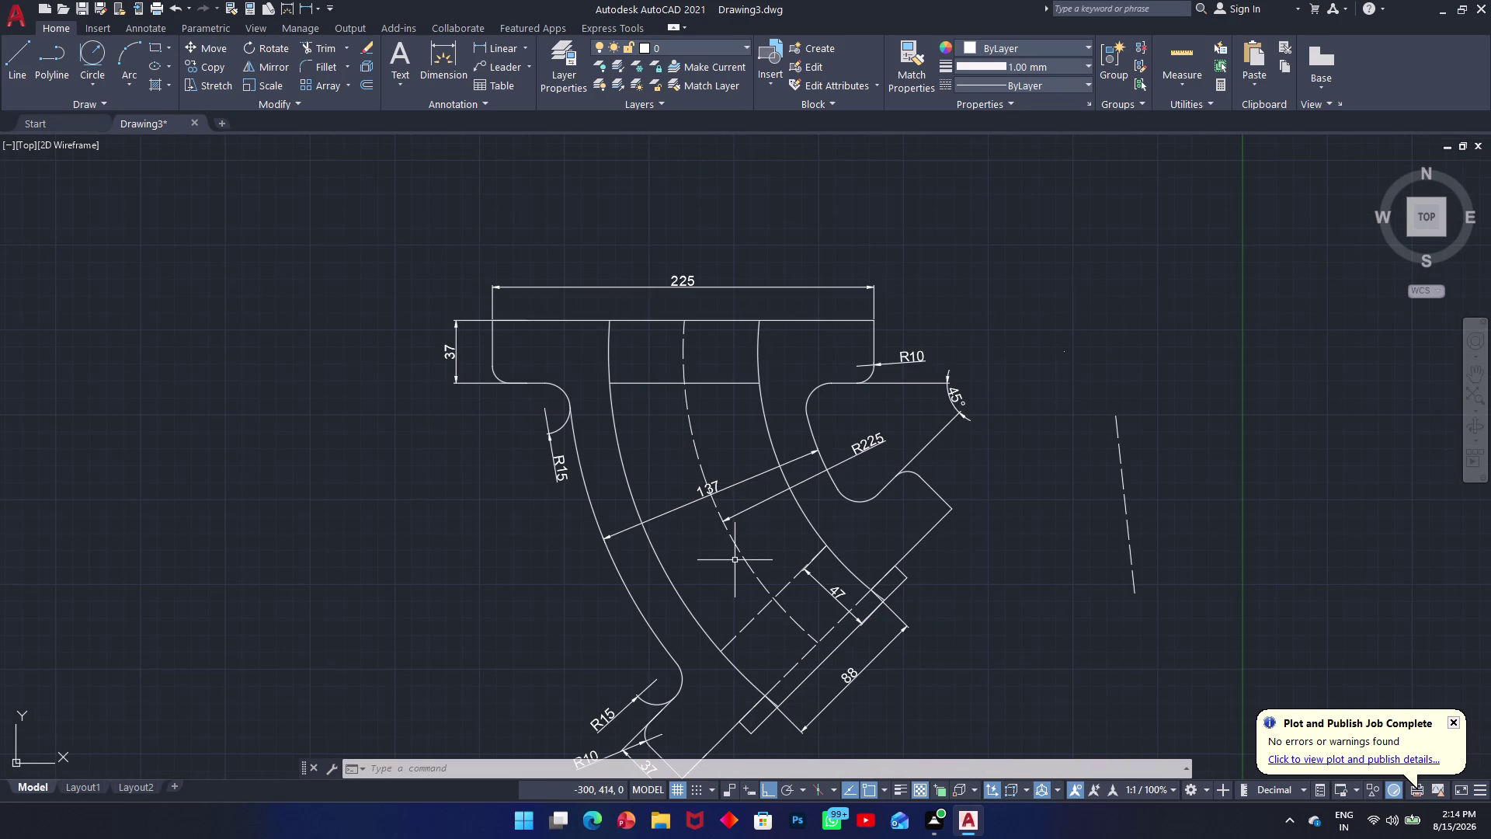
middle_drag(753, 573, 695, 460)
middle_drag(747, 517, 686, 469)
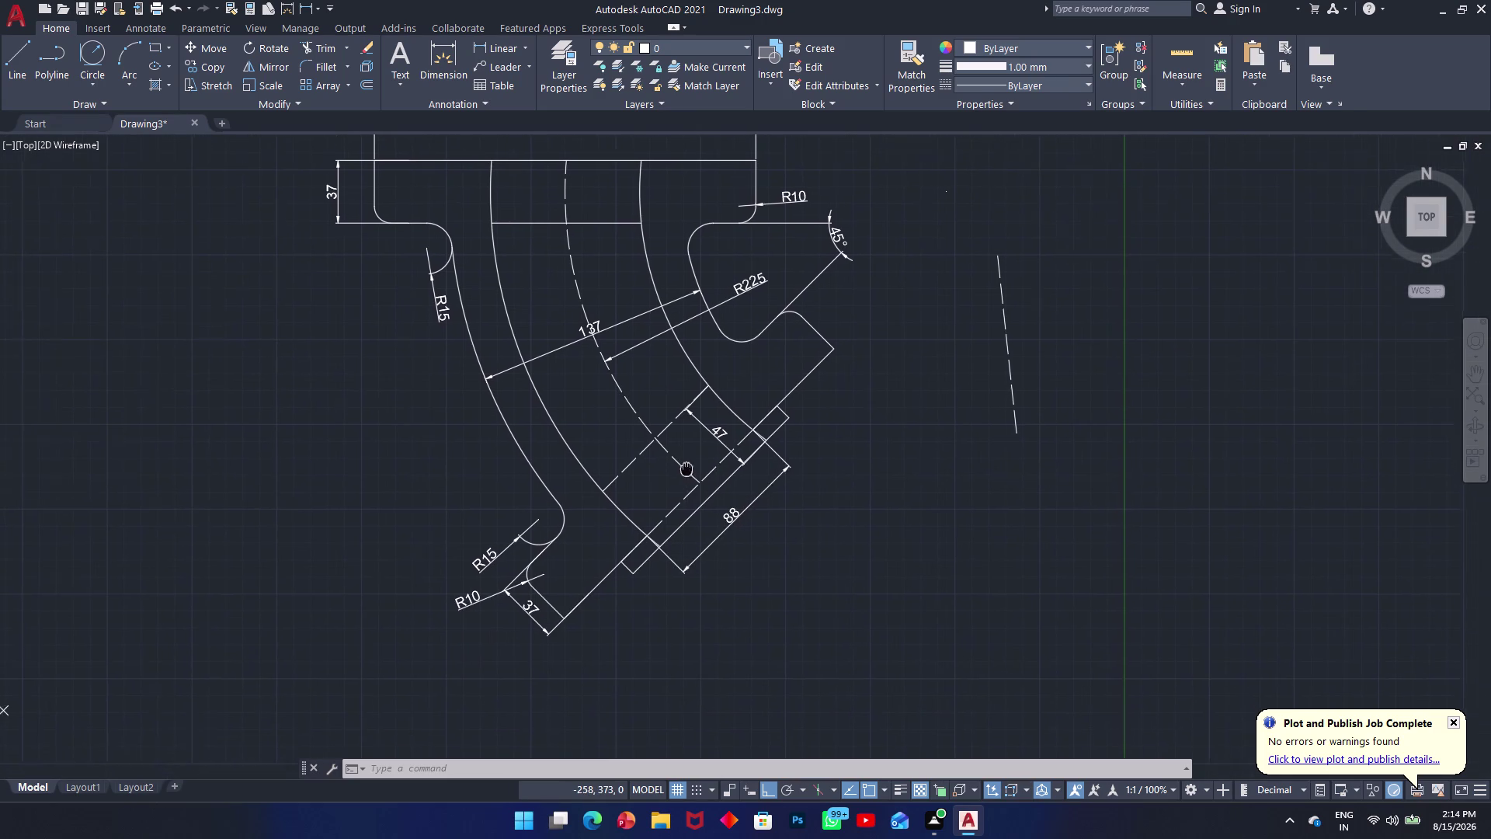
scroll(up, 3)
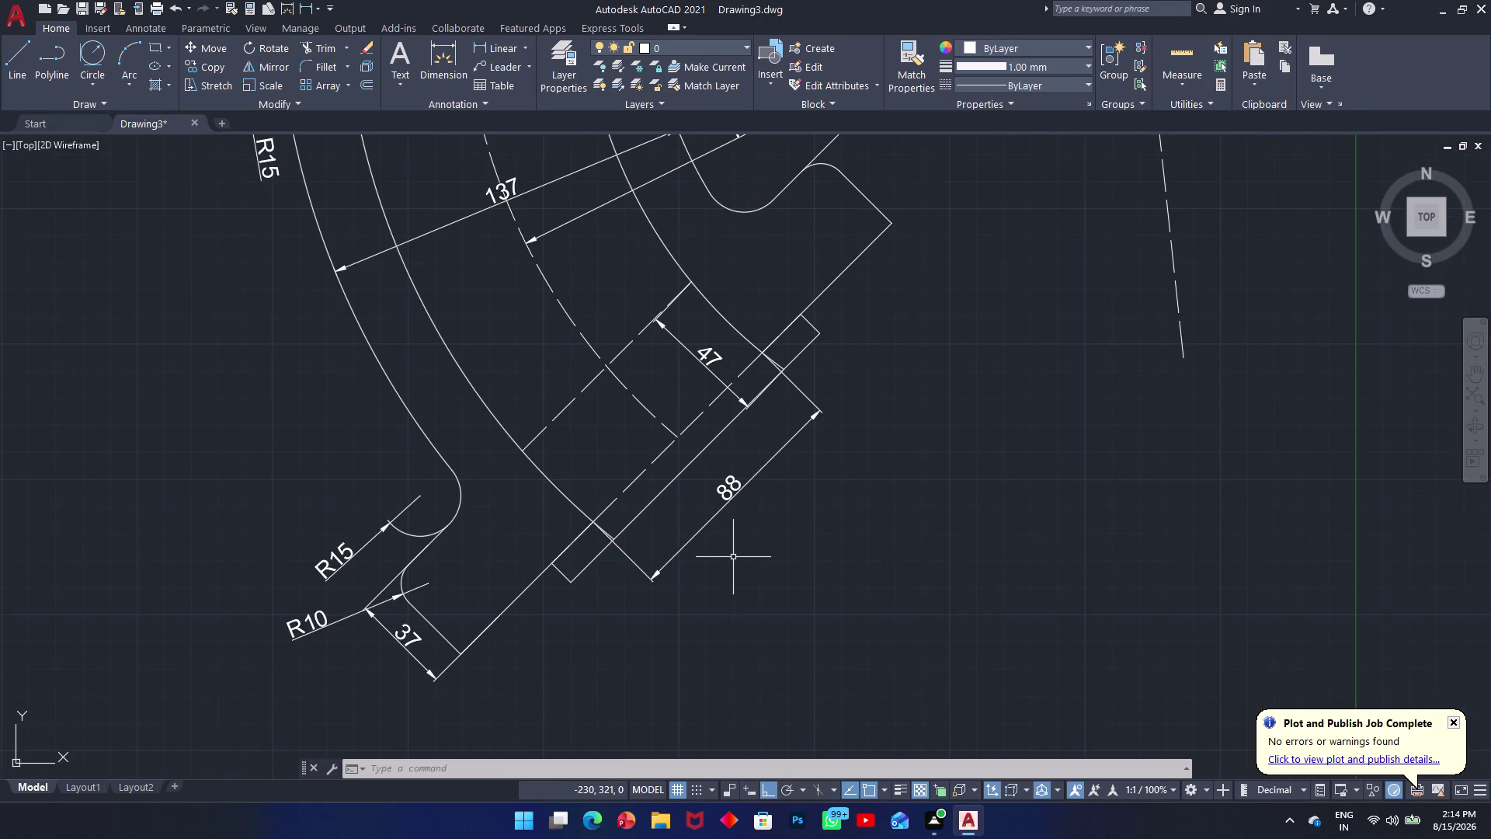
Try DIM from the lower flange corner and cancel the unwanted dimensions.
text(dim)
key(space)
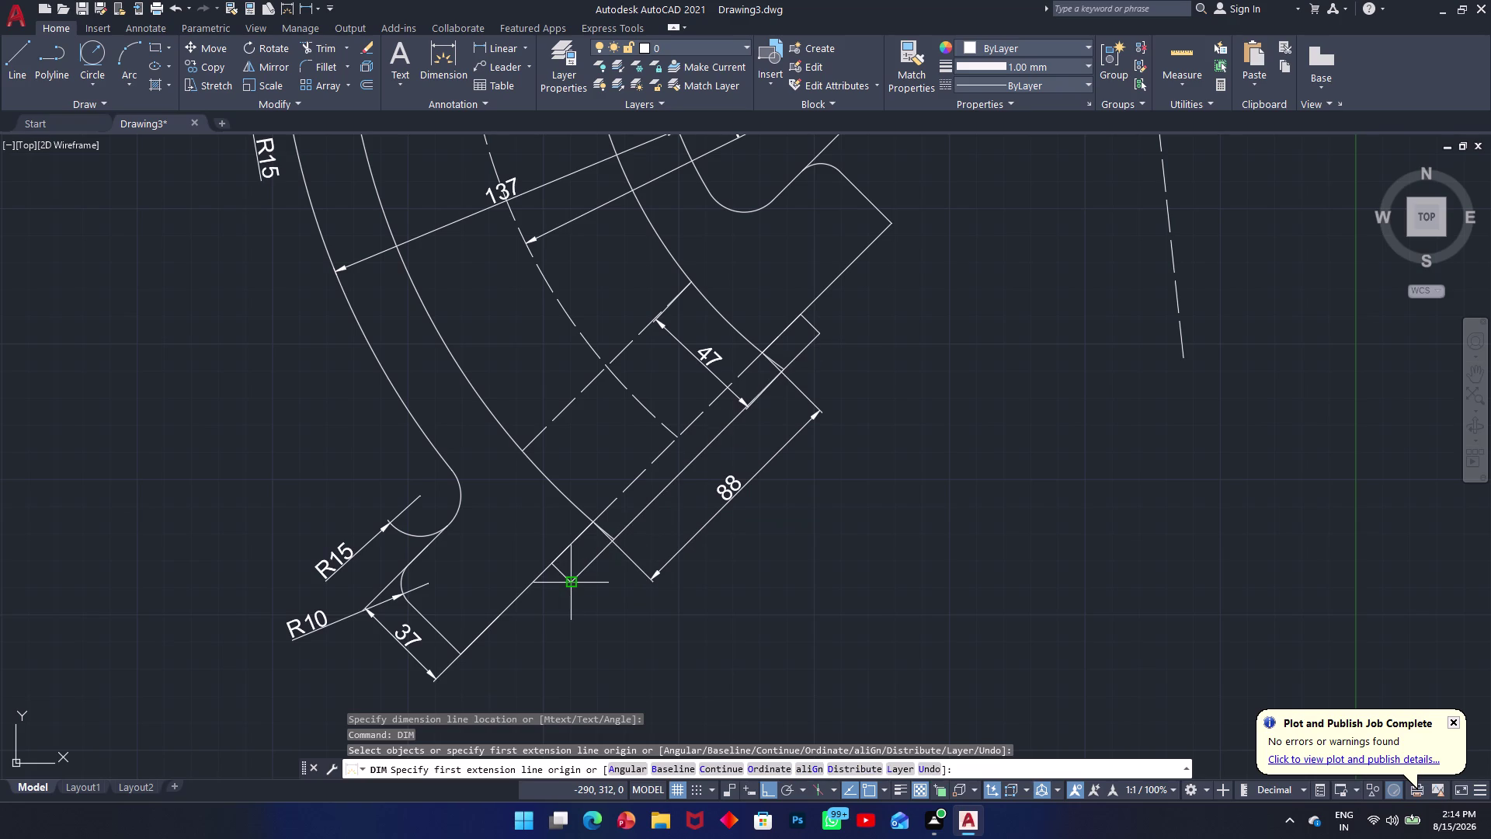
click(588, 568)
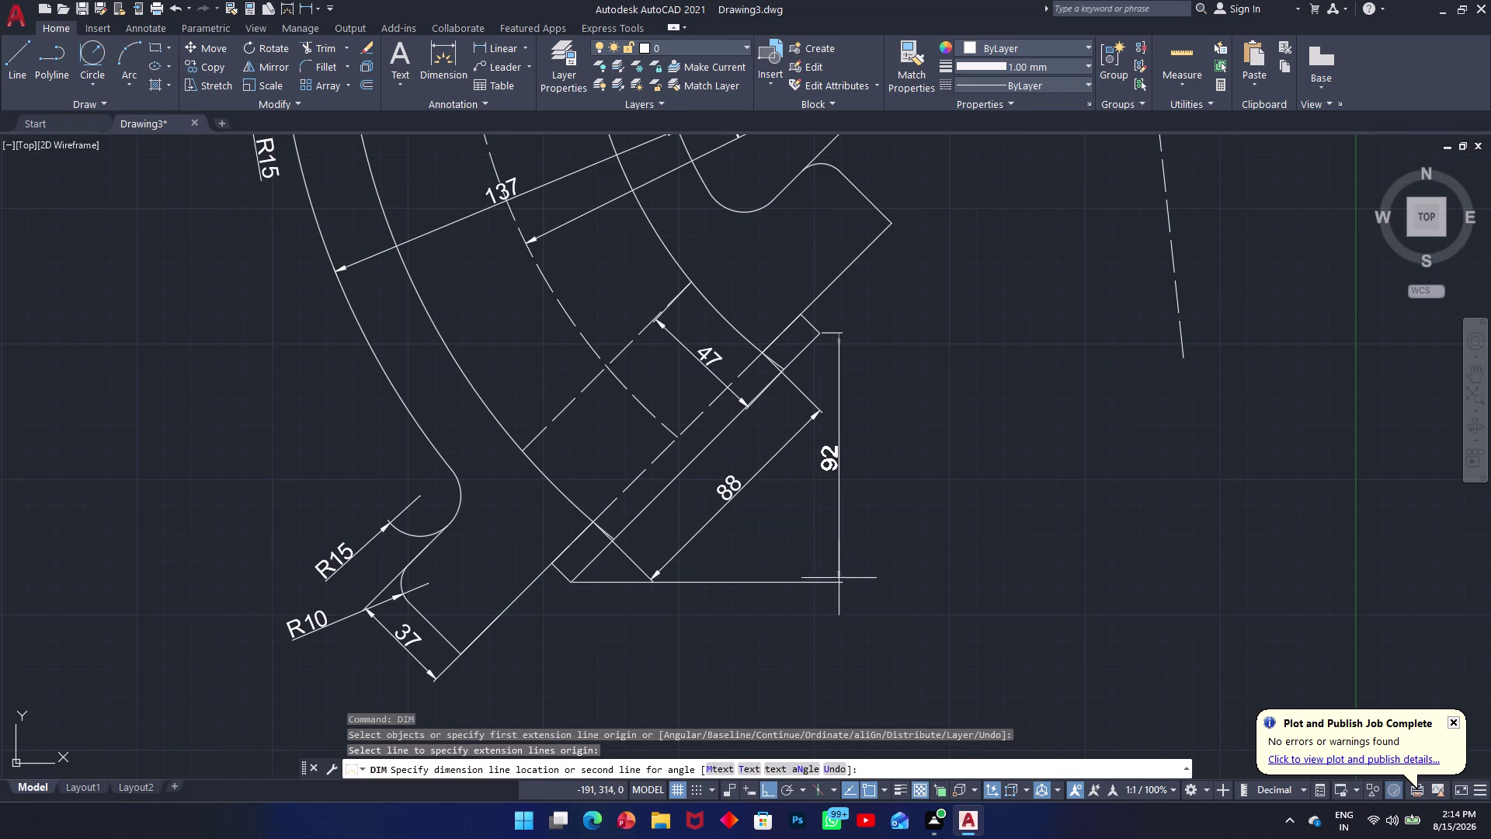
key(Escape)
key(space)
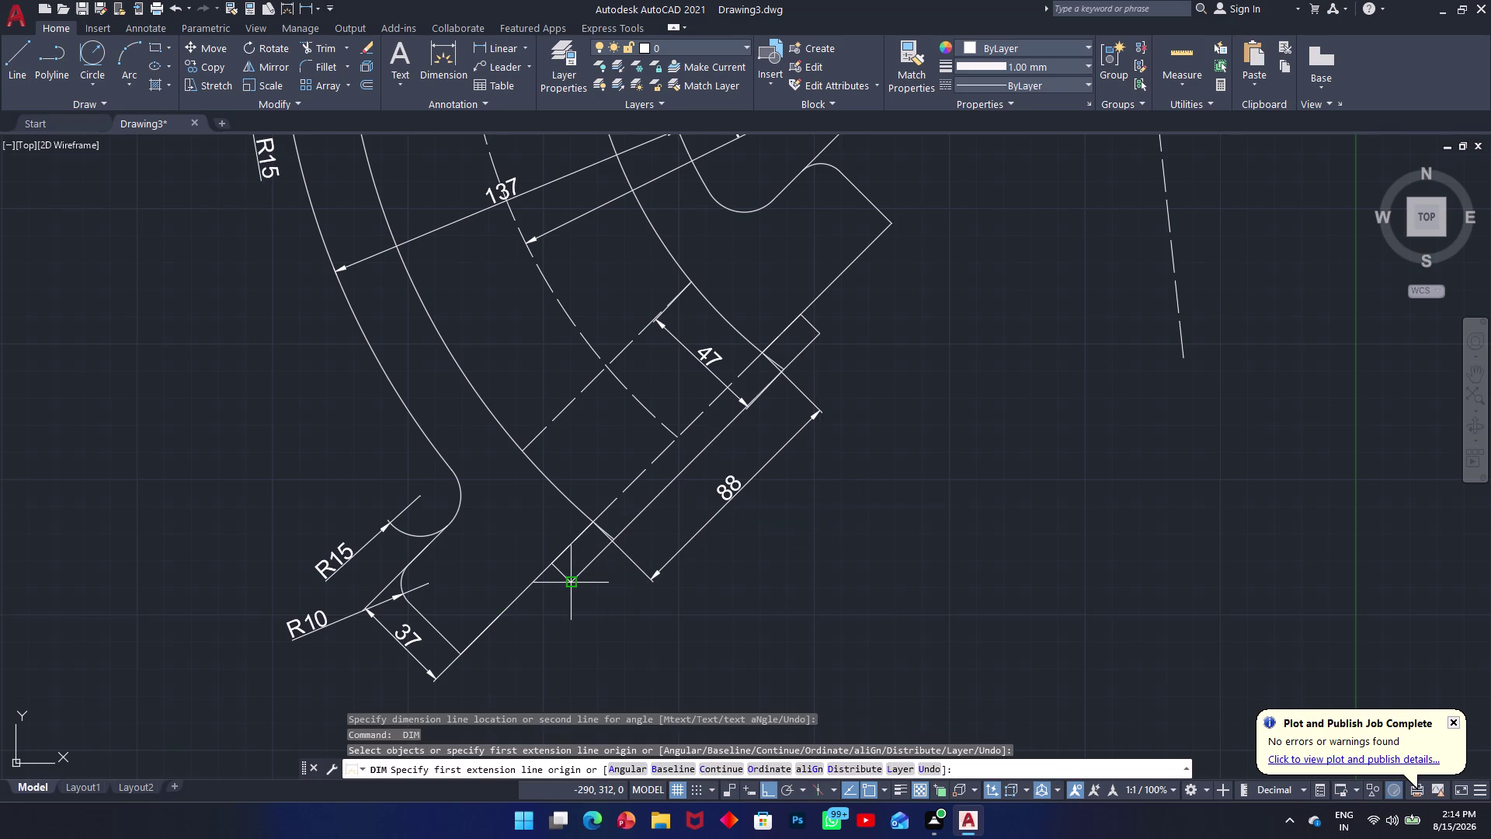
click(573, 580)
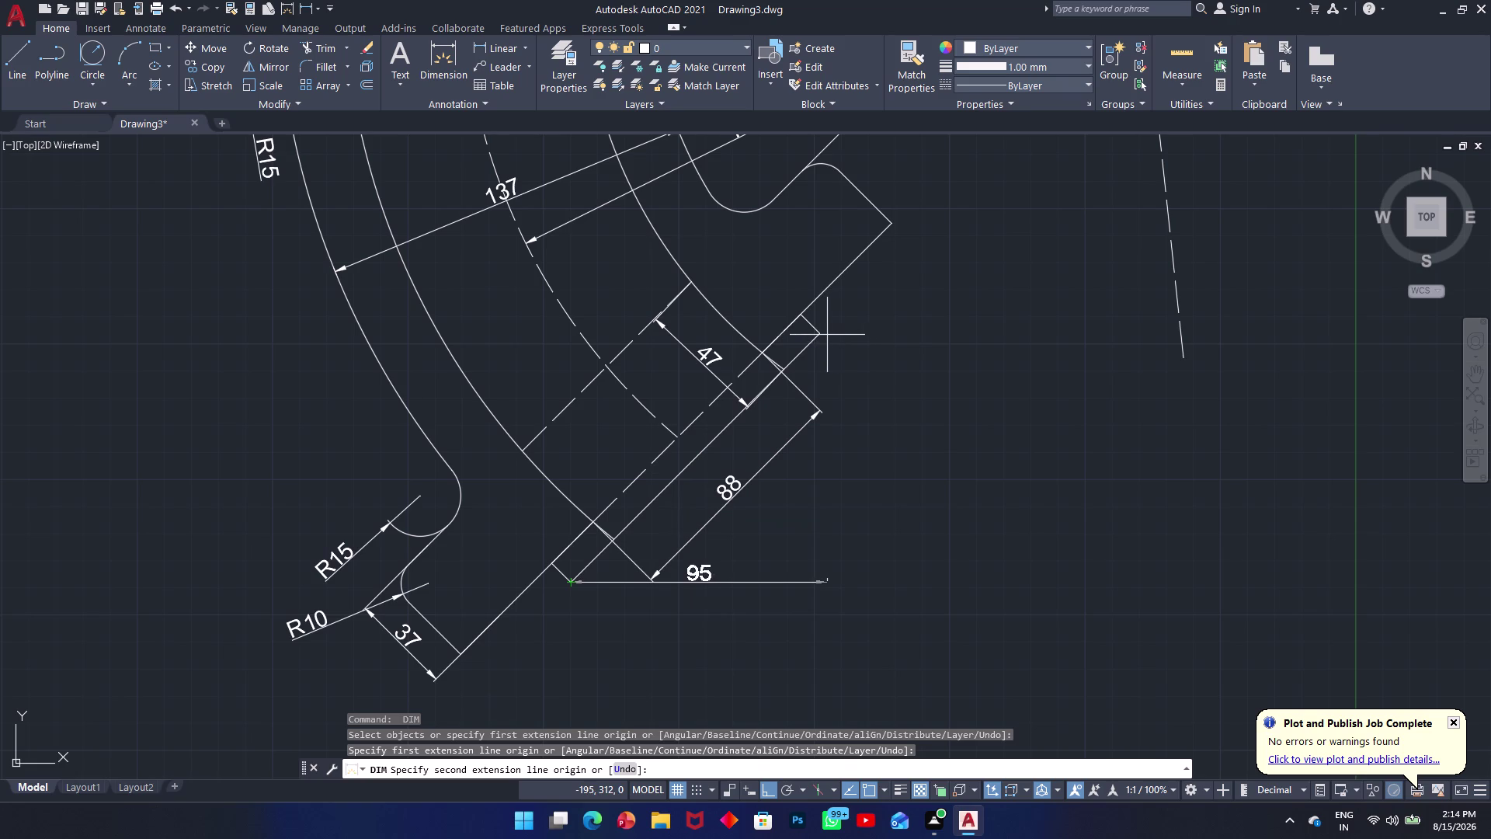
click(819, 335)
key(Escape)
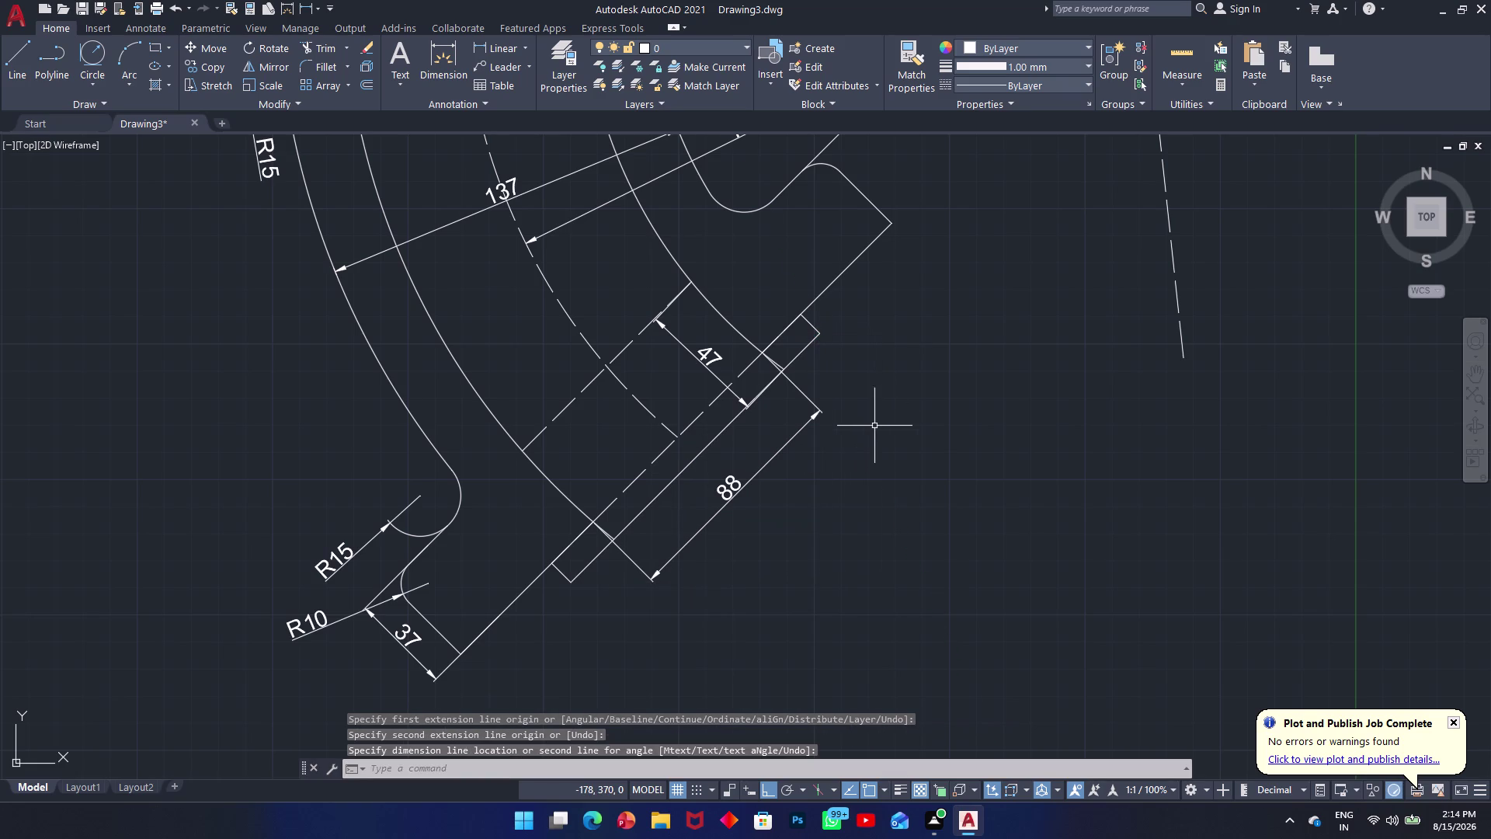
key(d)
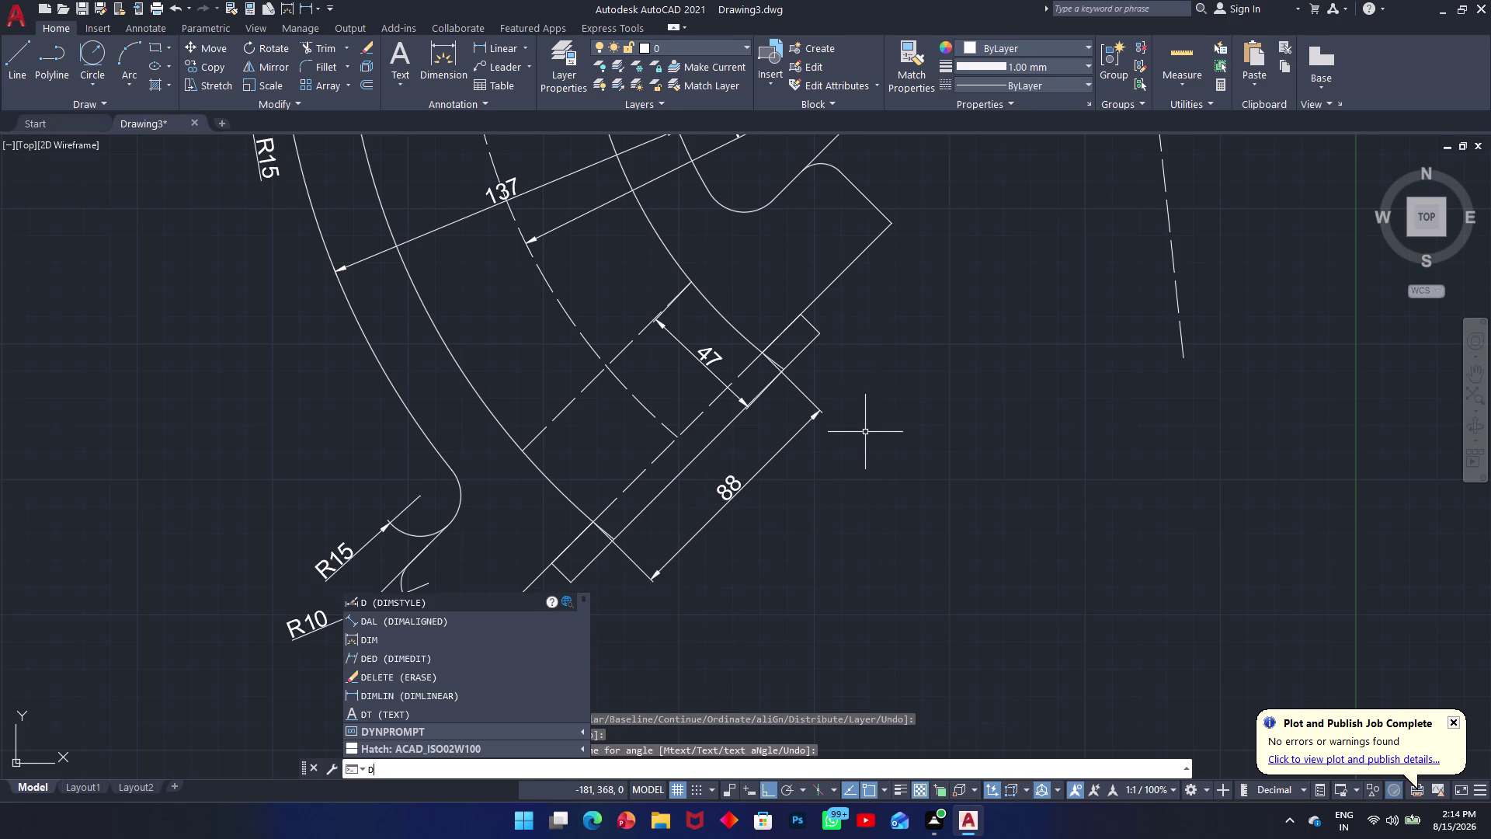
Place a 130 aligned dimension across the flange corners, outside the 88 one.
key(a)
text(l)
key(space)
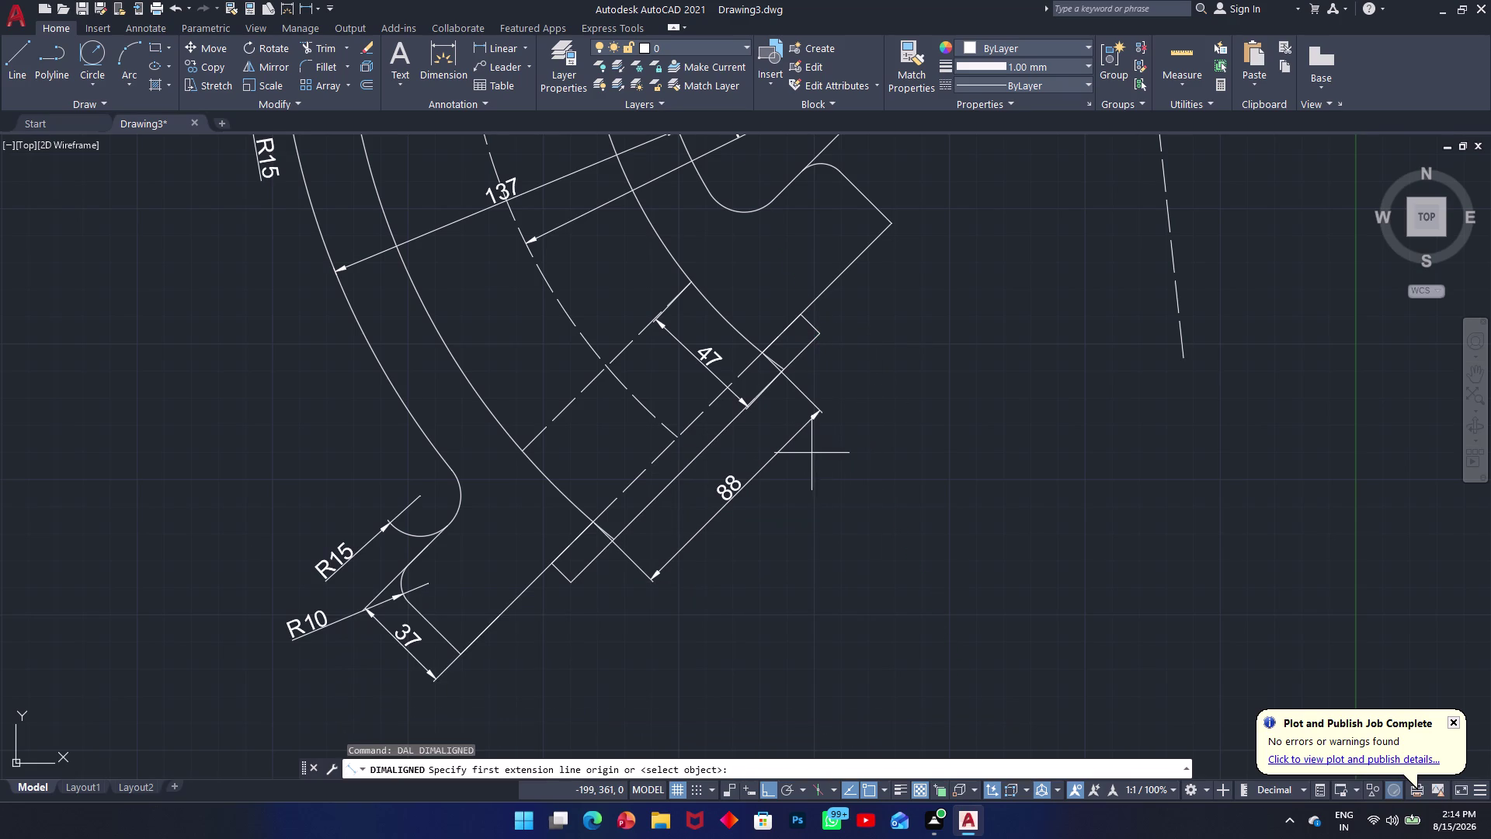
click(571, 582)
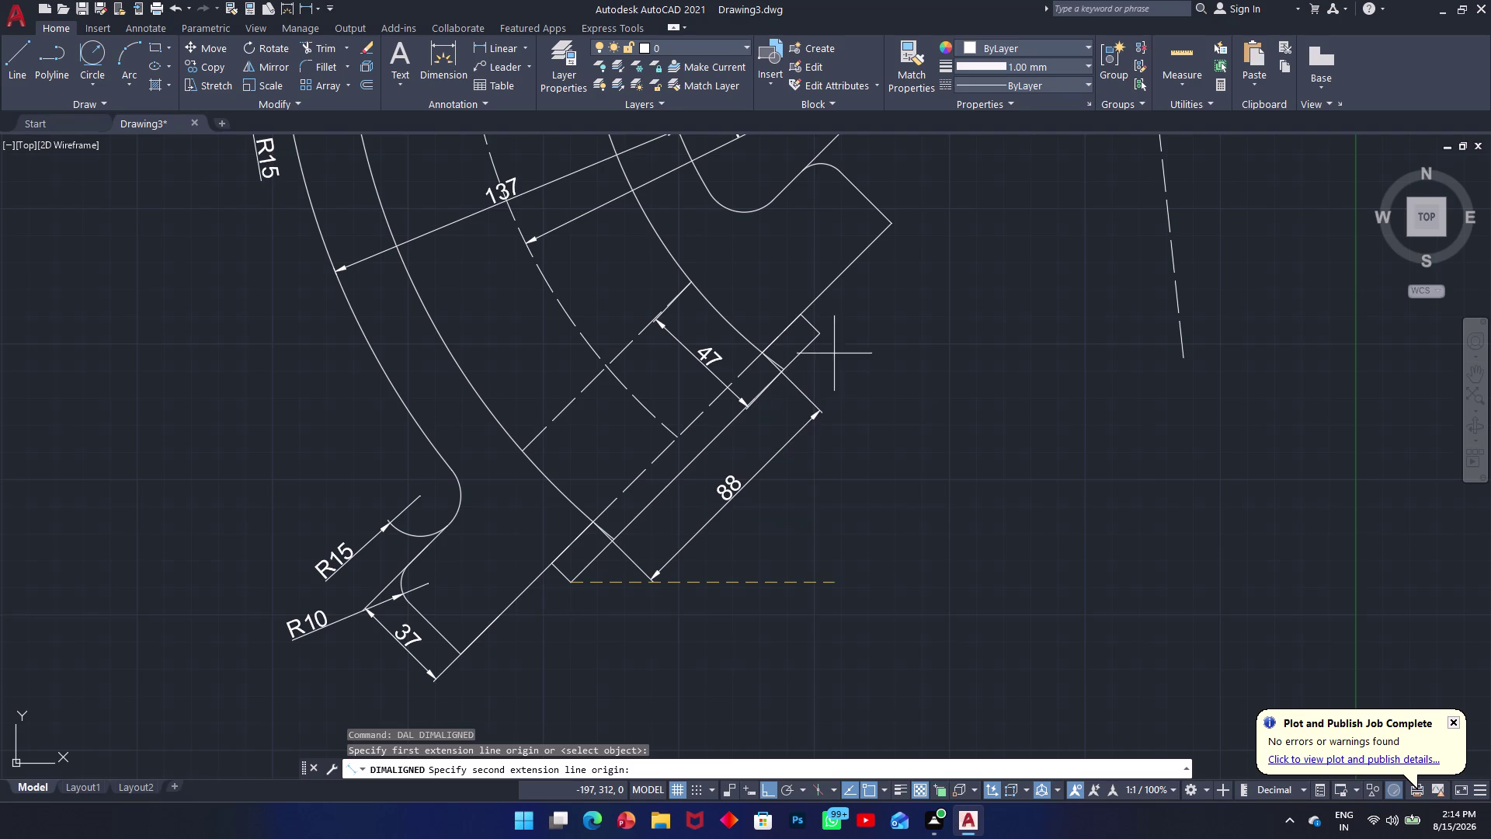
click(823, 334)
click(903, 427)
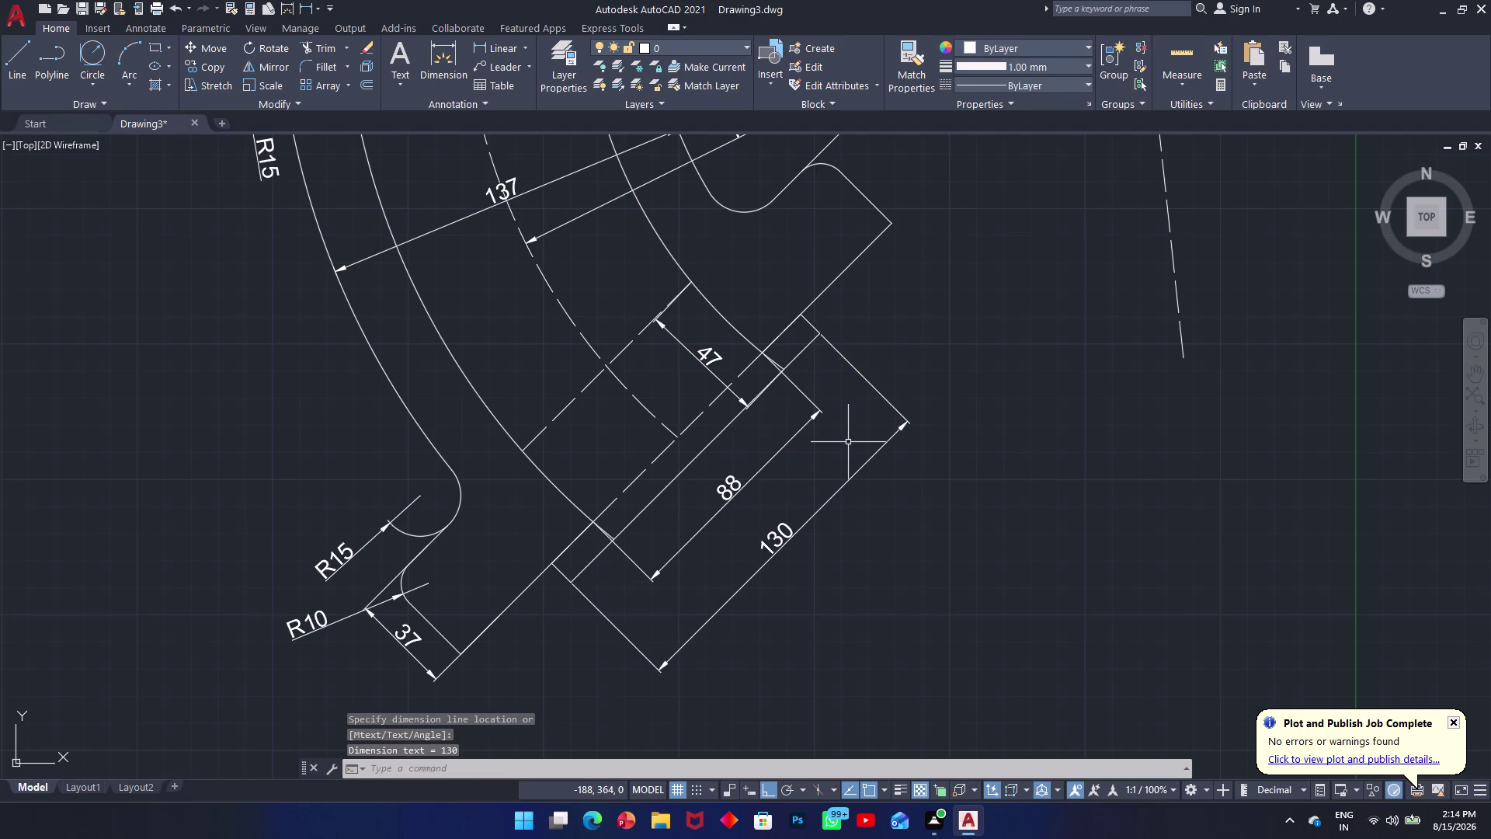
Erase the stray dashed line to the right of the bend.
scroll(up, 3)
scroll(down, 3)
scroll(up, 3)
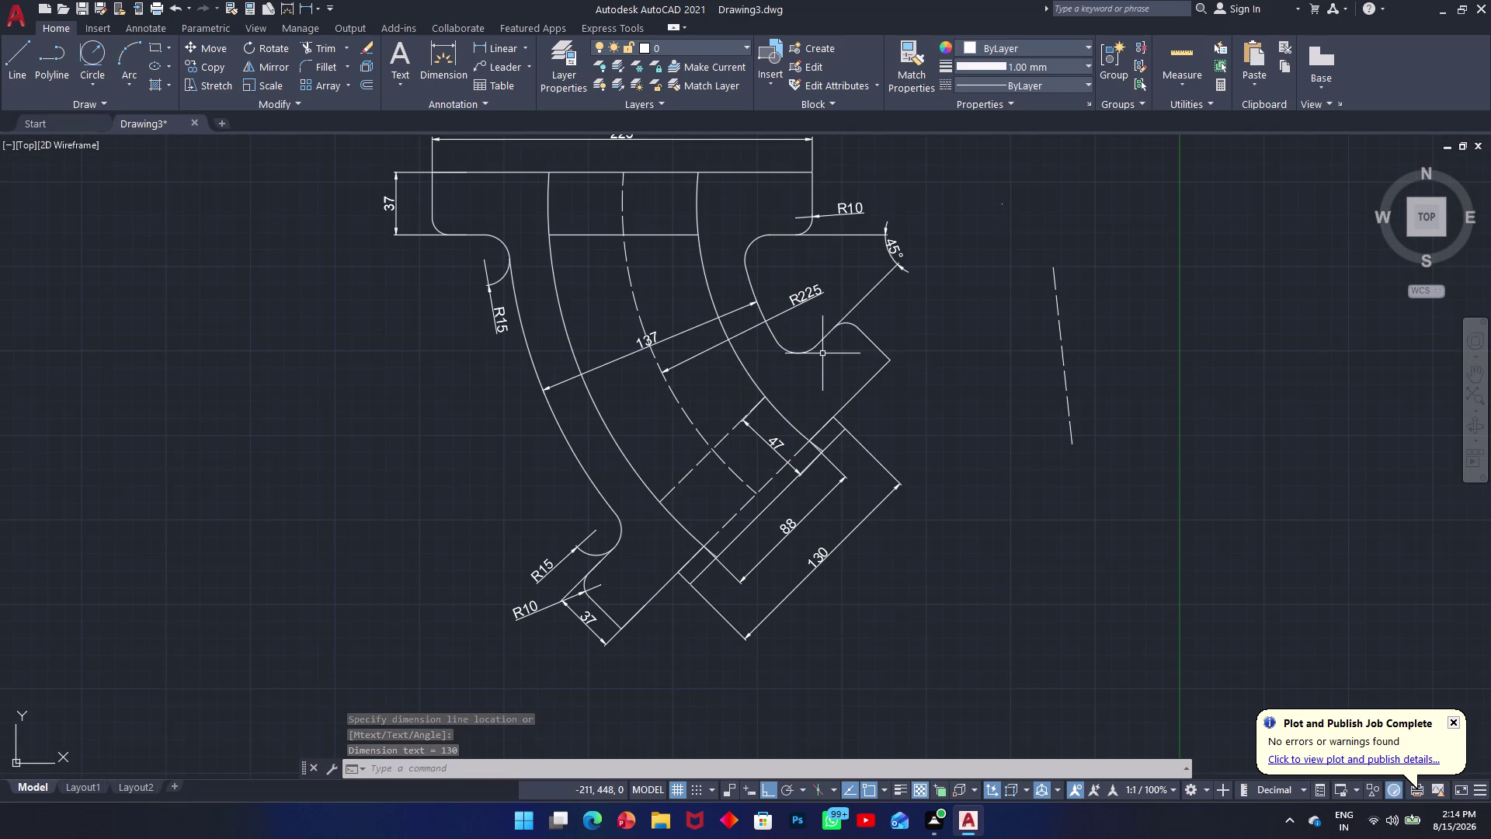
click(1152, 274)
click(1037, 402)
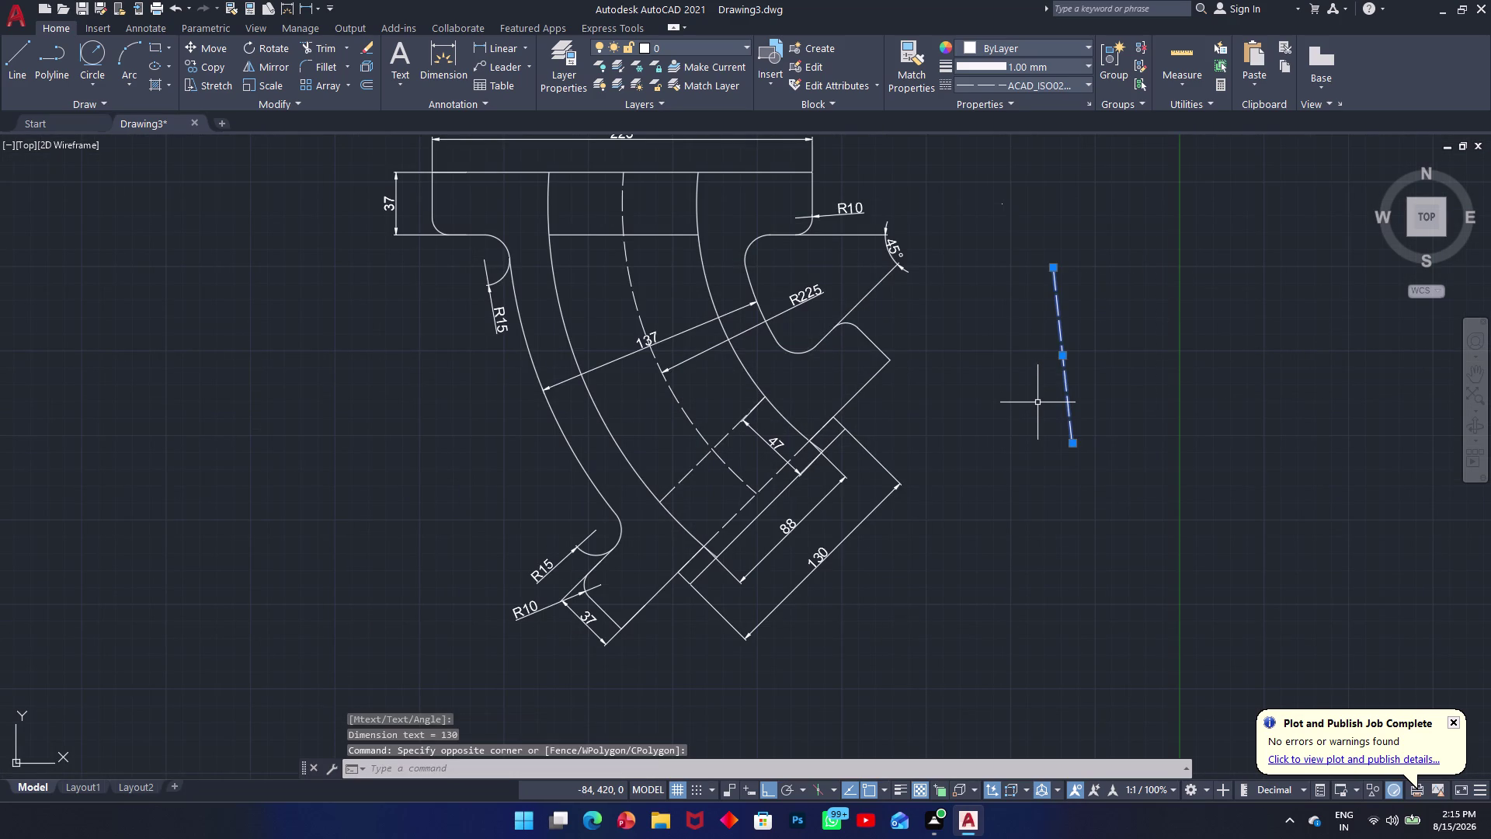
key(Delete)
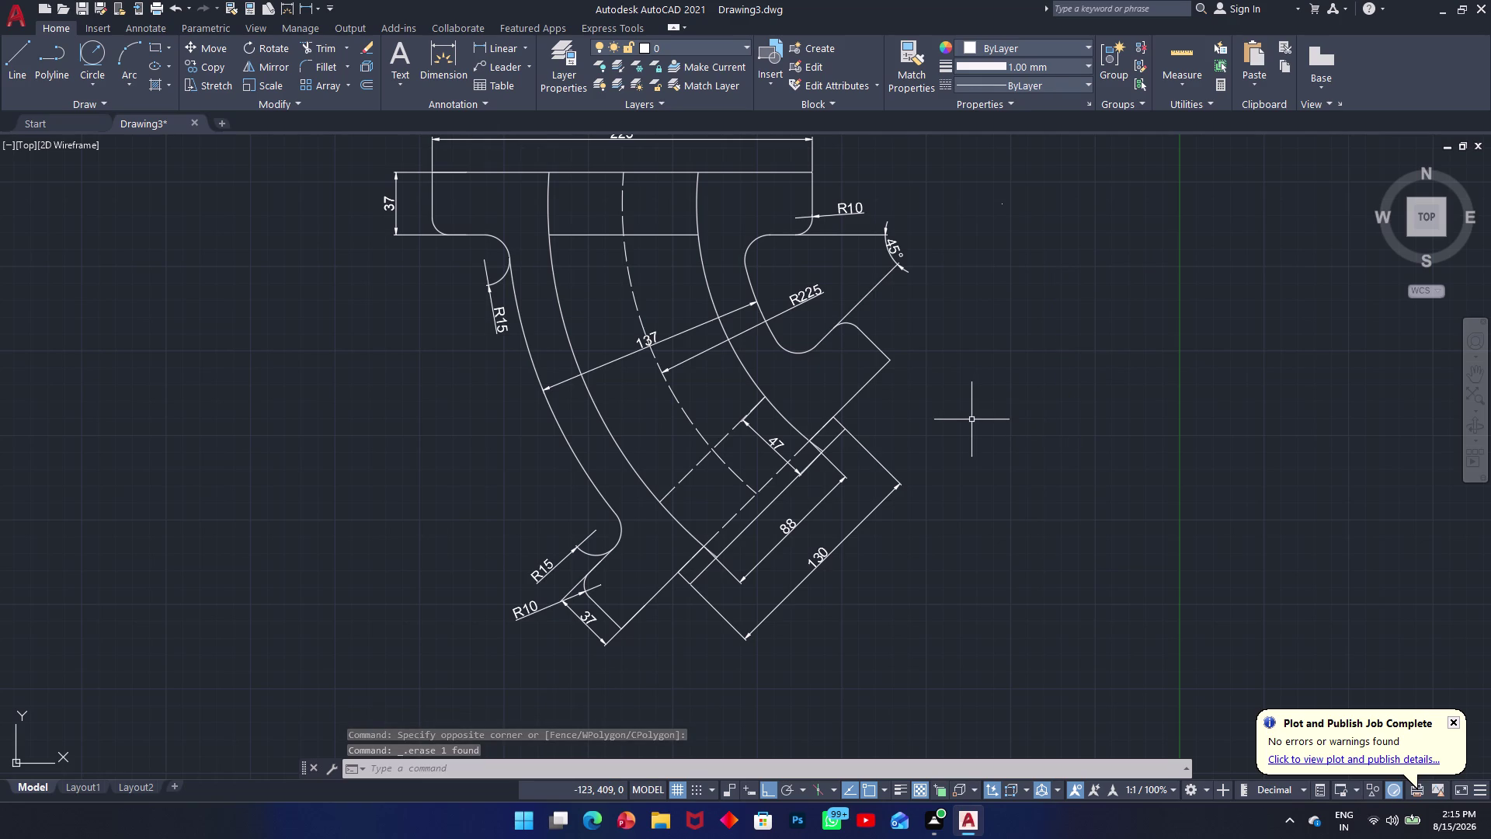
text(h)
key(space)
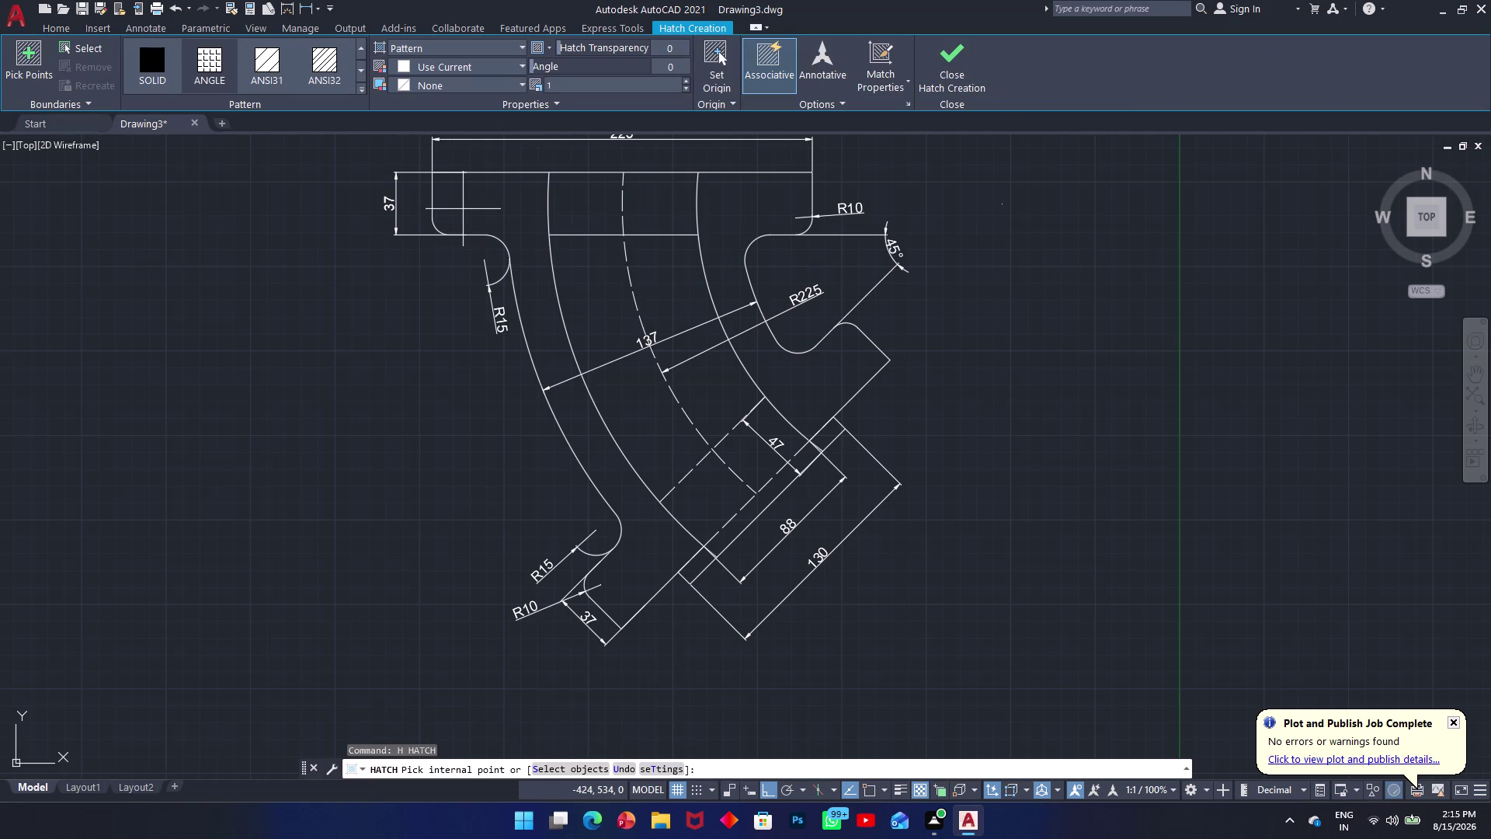
Fill the left and right pipe-bend walls with ANSI31 diagonal hatching.
click(338, 60)
click(503, 216)
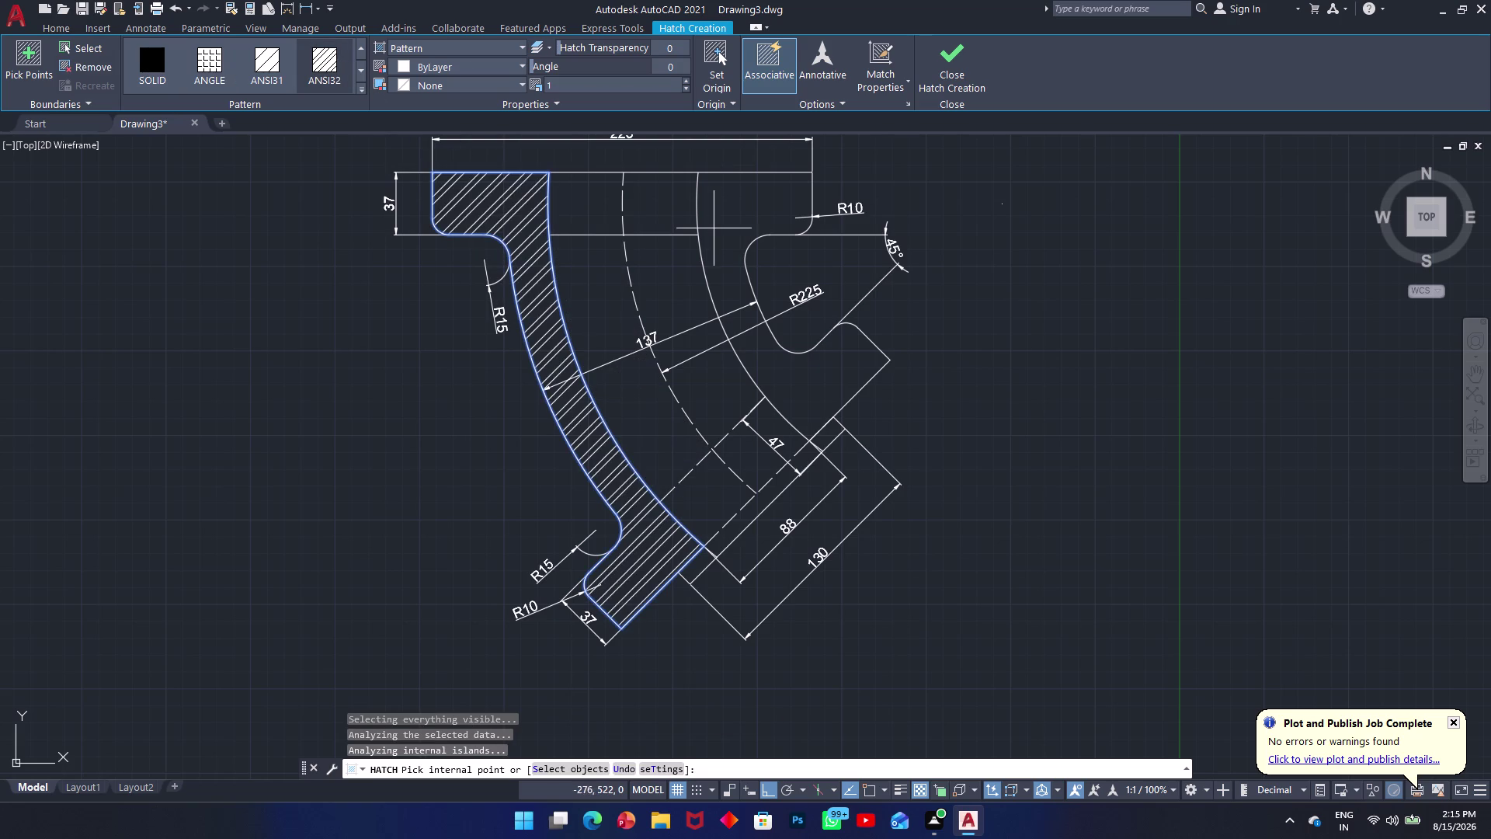
click(256, 63)
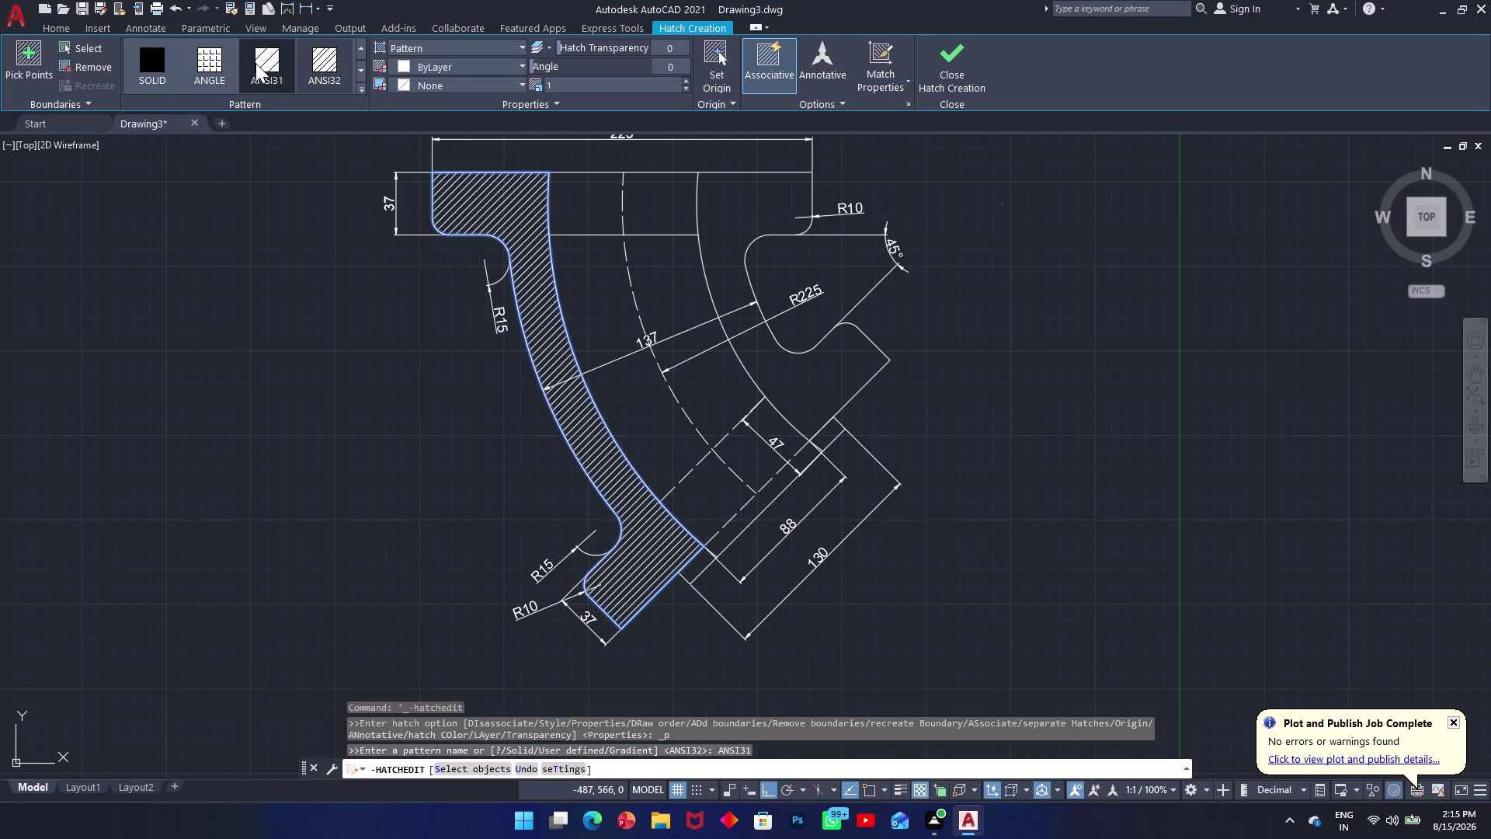
click(733, 222)
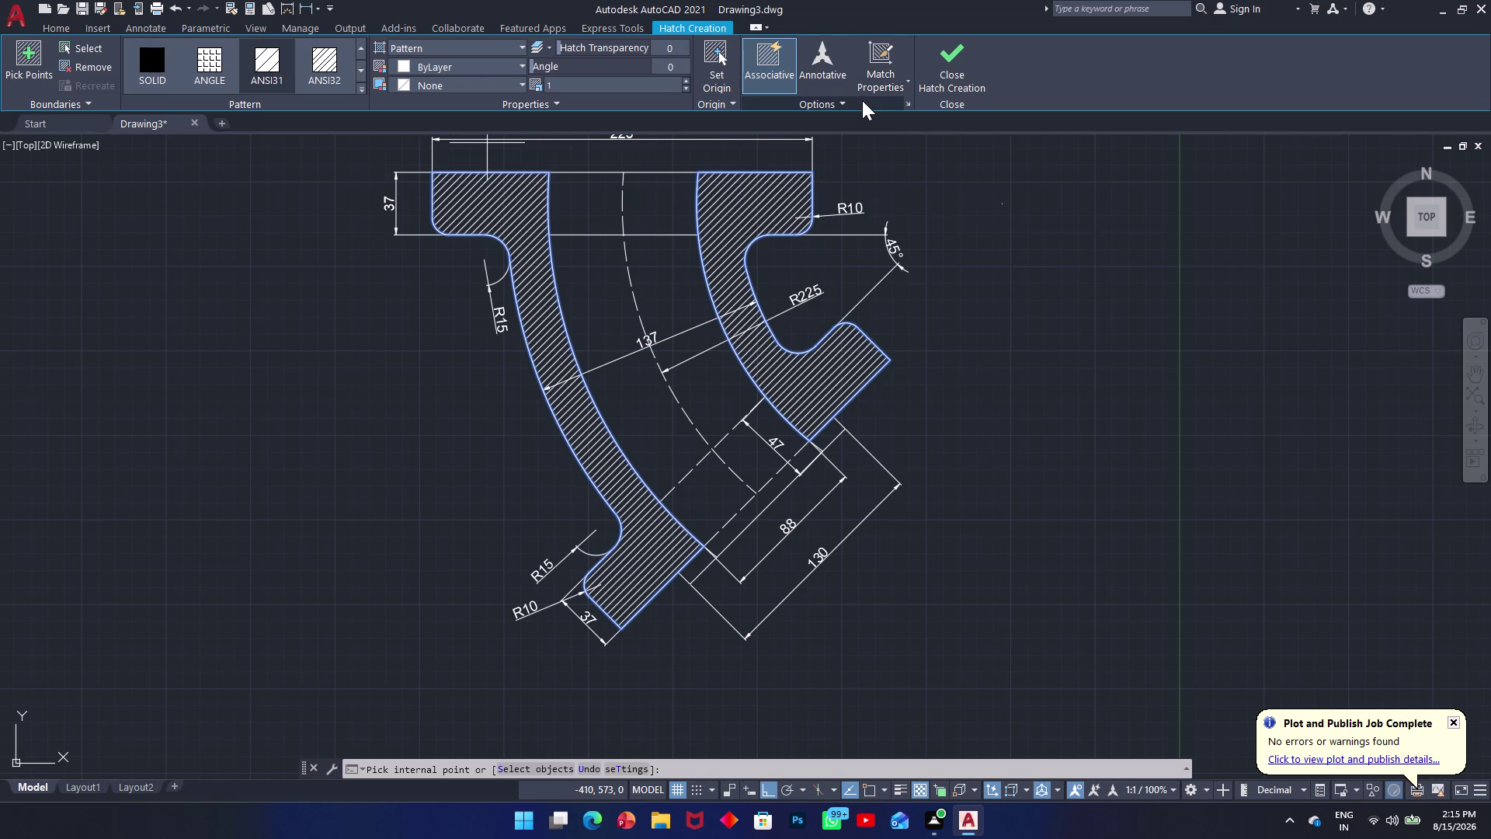
Finish the wall hatch and start a solid hatch in both small flange rectangles.
click(961, 63)
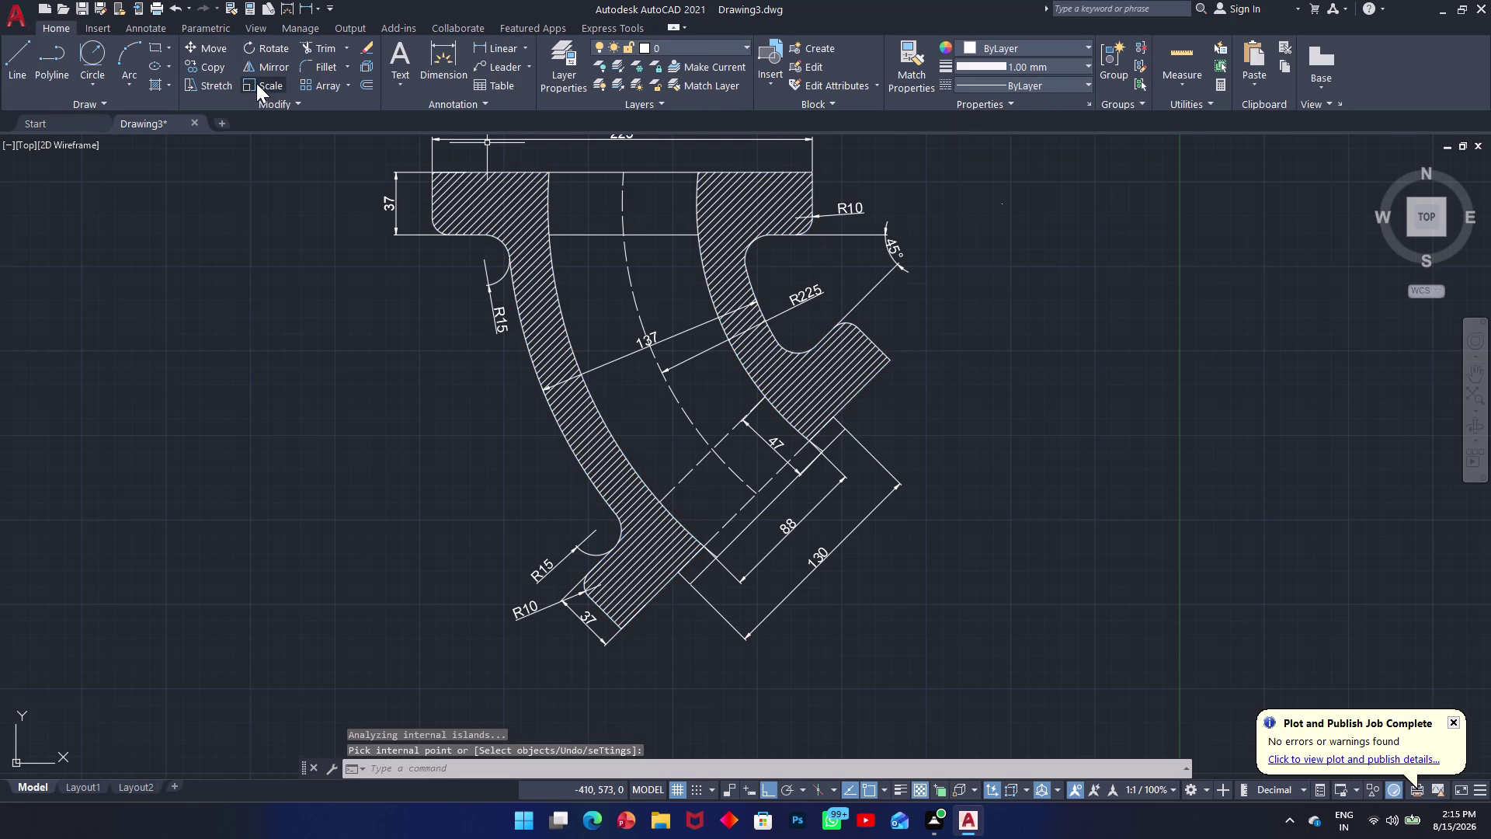
text(h)
key(space)
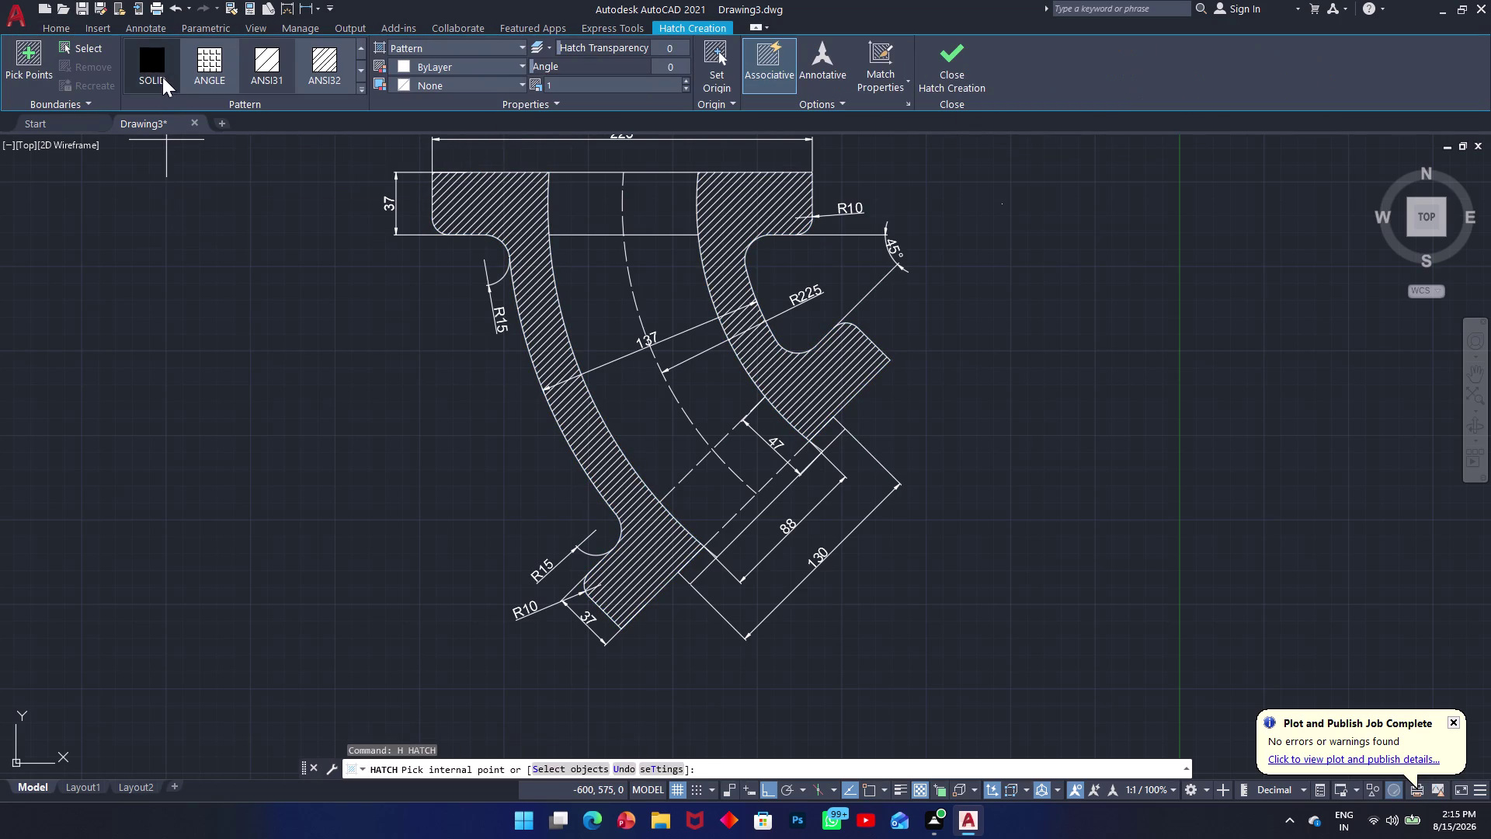
click(160, 72)
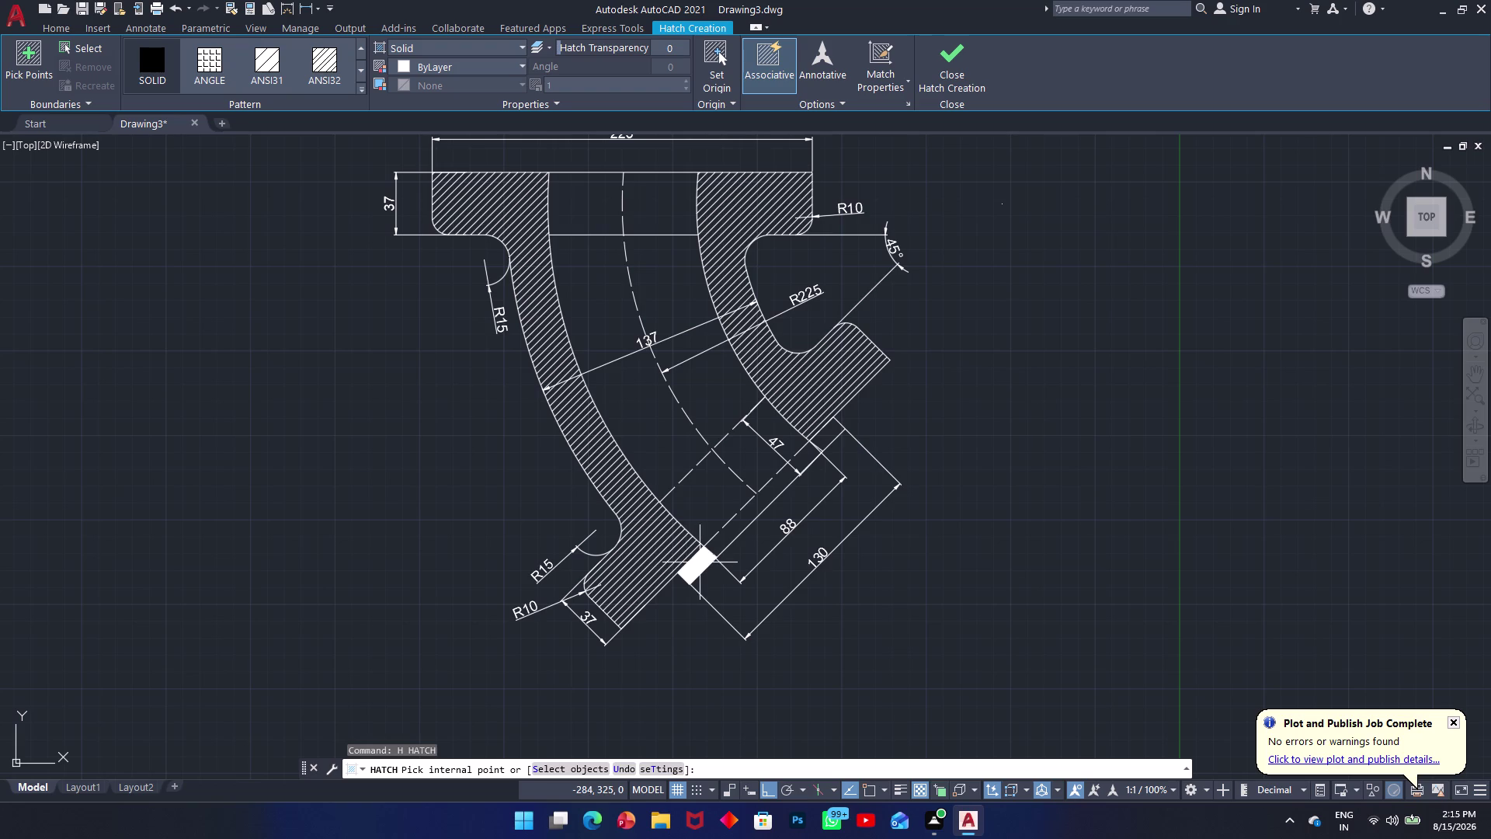
click(699, 563)
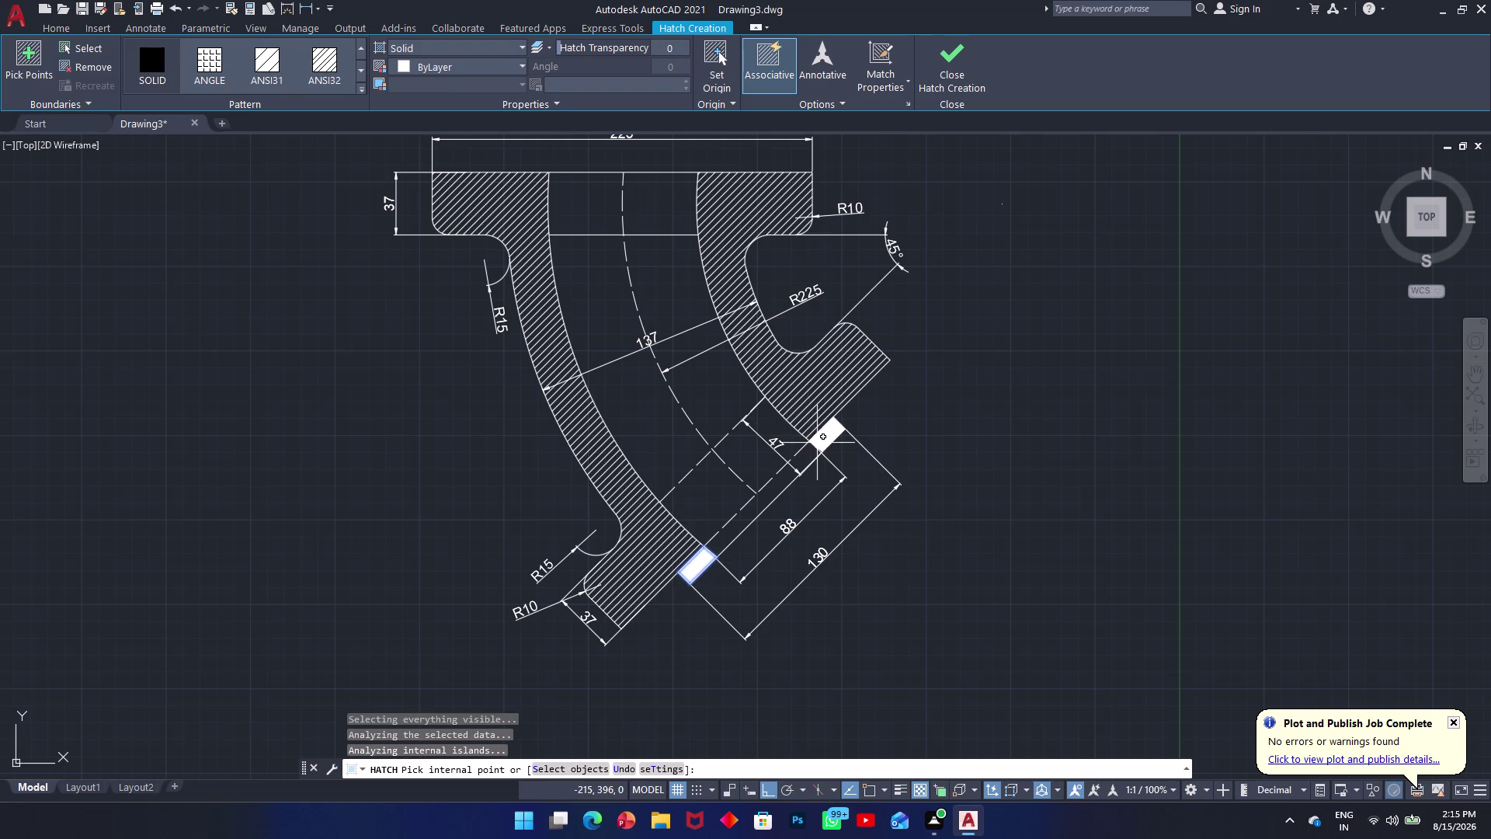
click(817, 442)
Confirm the SOLID pattern, apply the fill and end the hatch command.
right_click(141, 55)
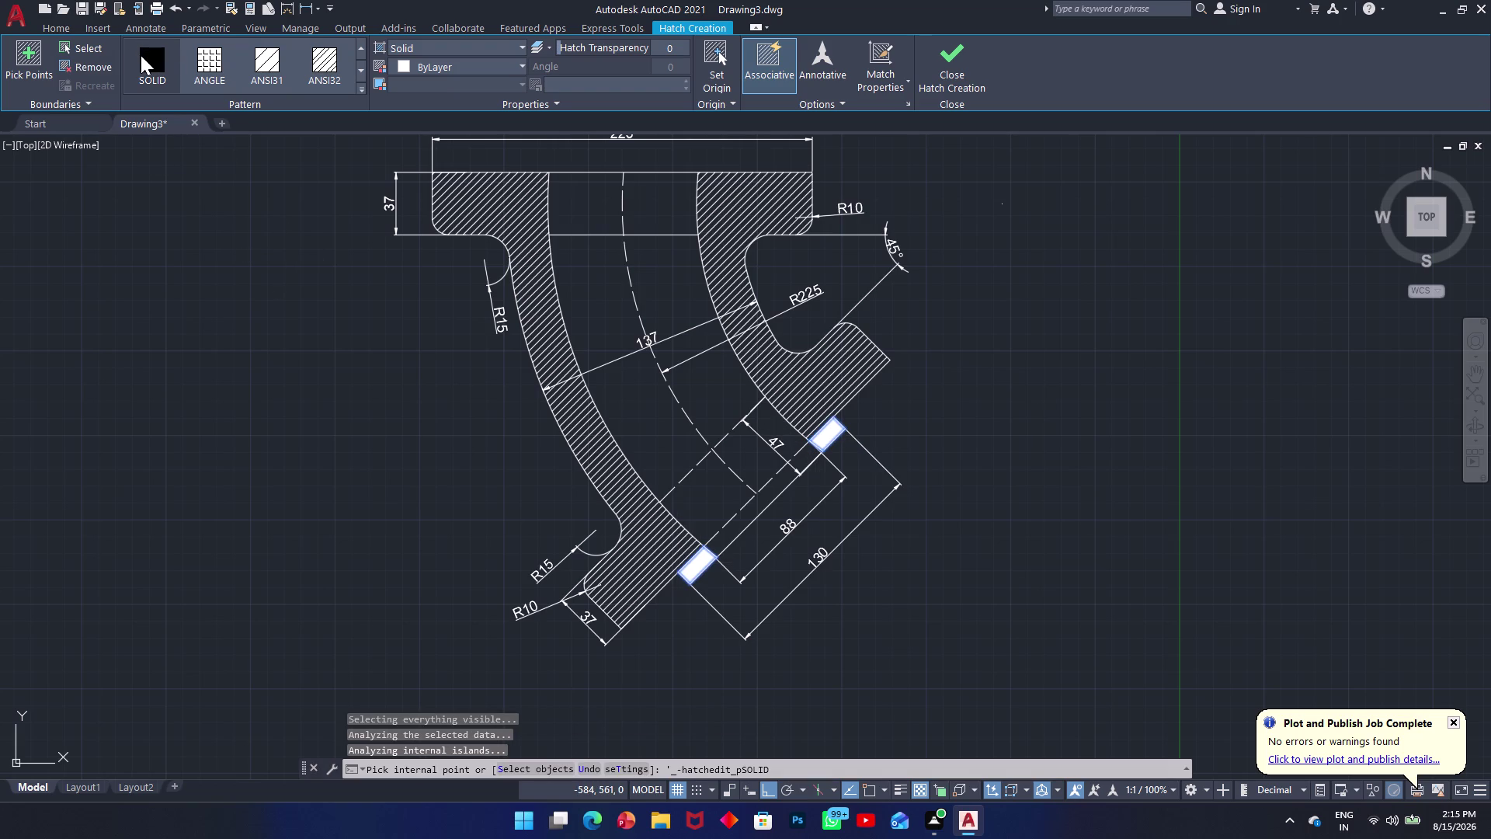
click(142, 57)
click(196, 154)
double_click(160, 78)
right_click(160, 77)
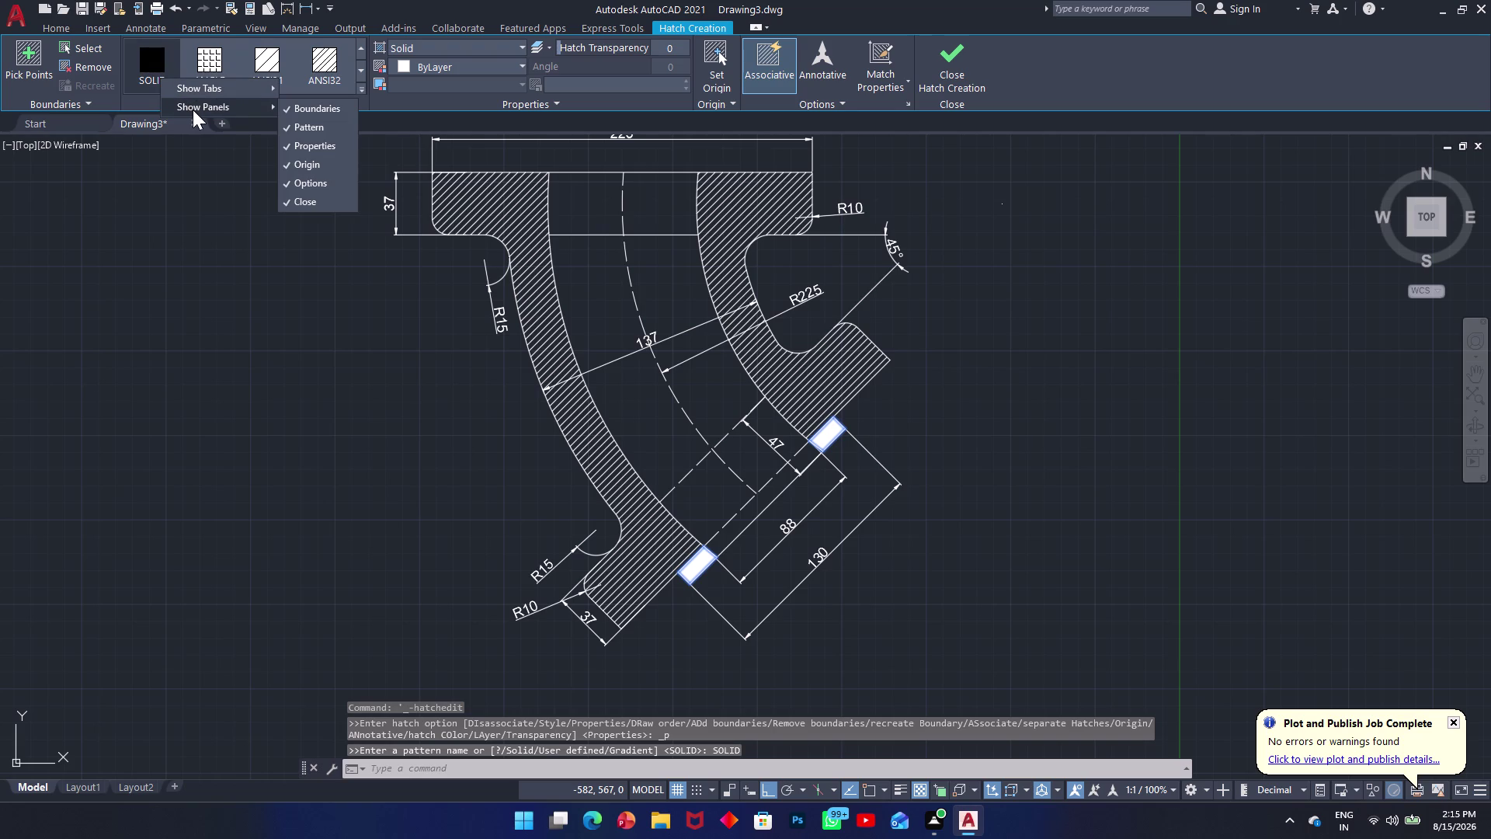
click(196, 191)
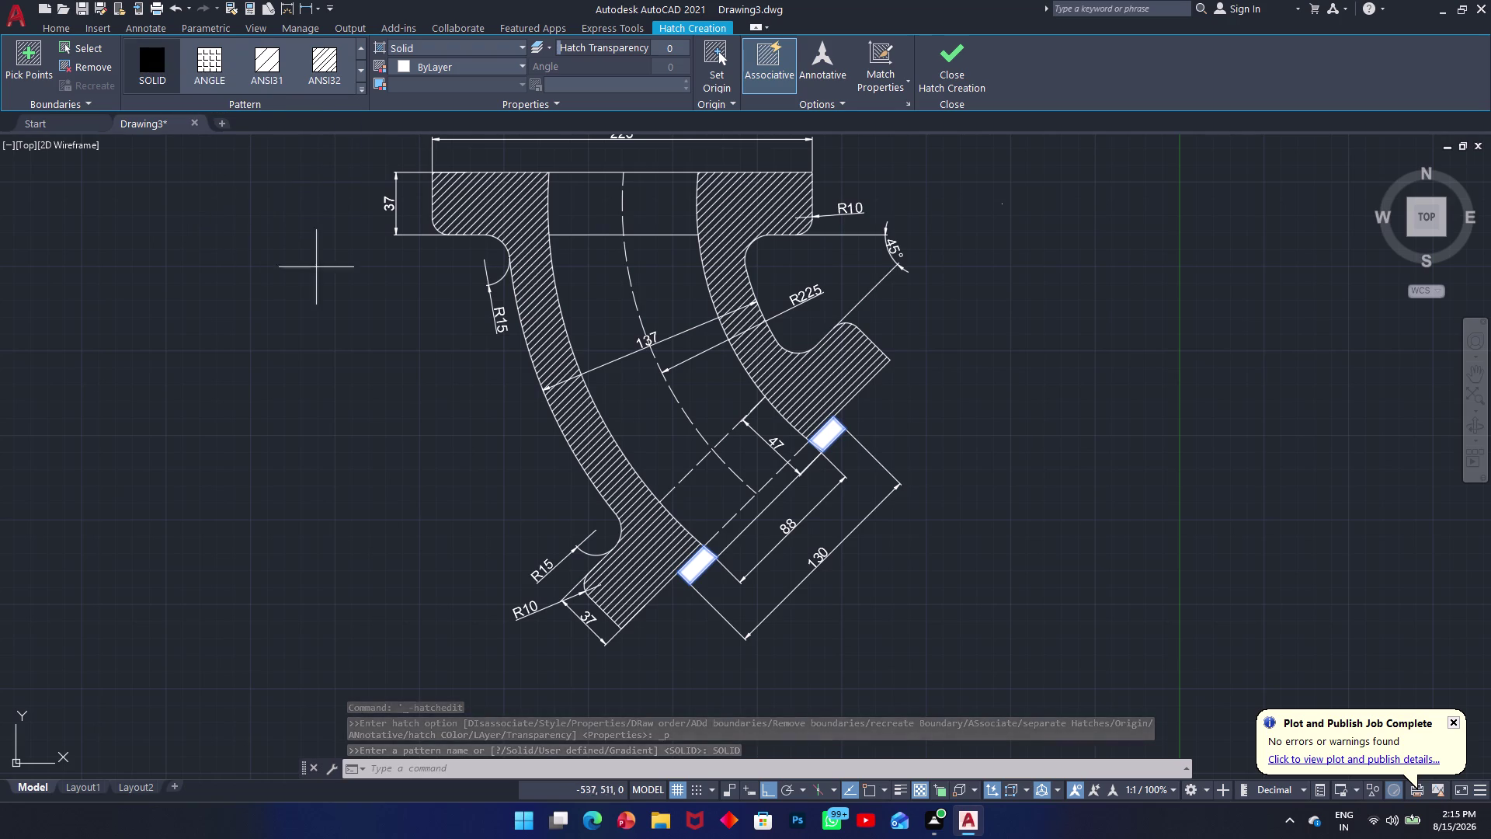
click(415, 384)
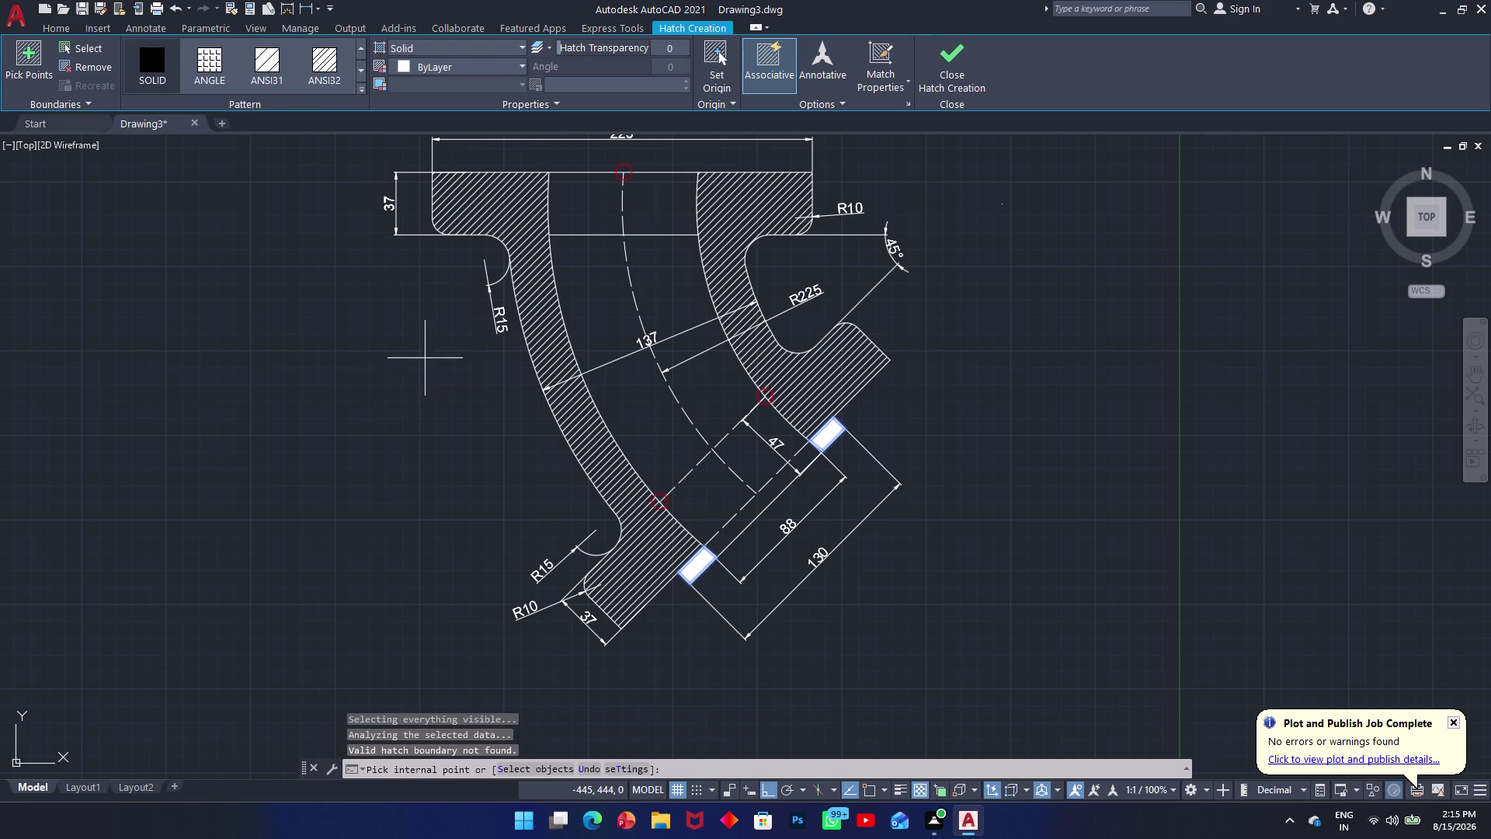
key(super+d)
middle_click(408, 332)
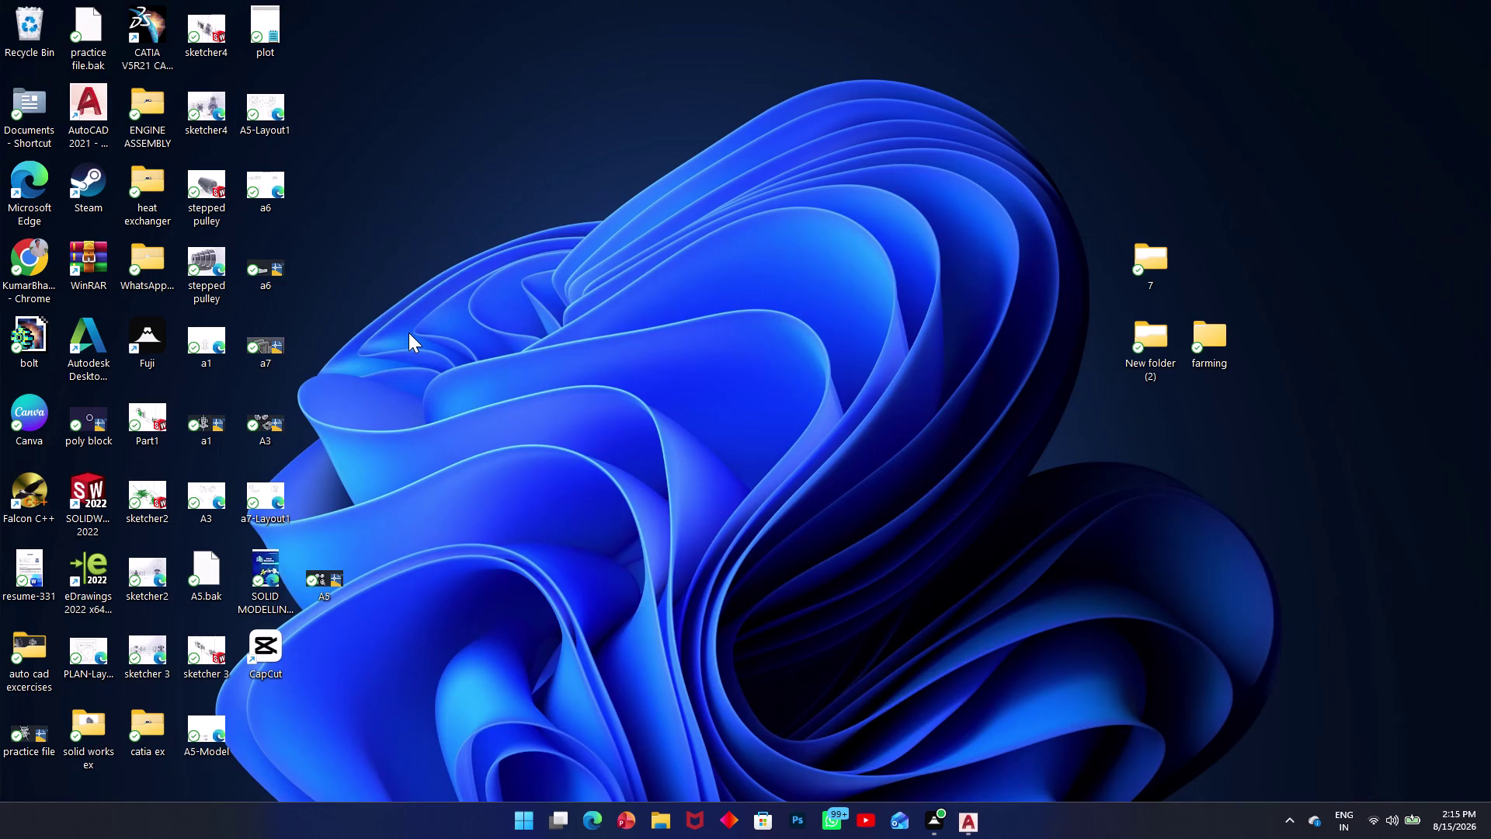
key(super+d)
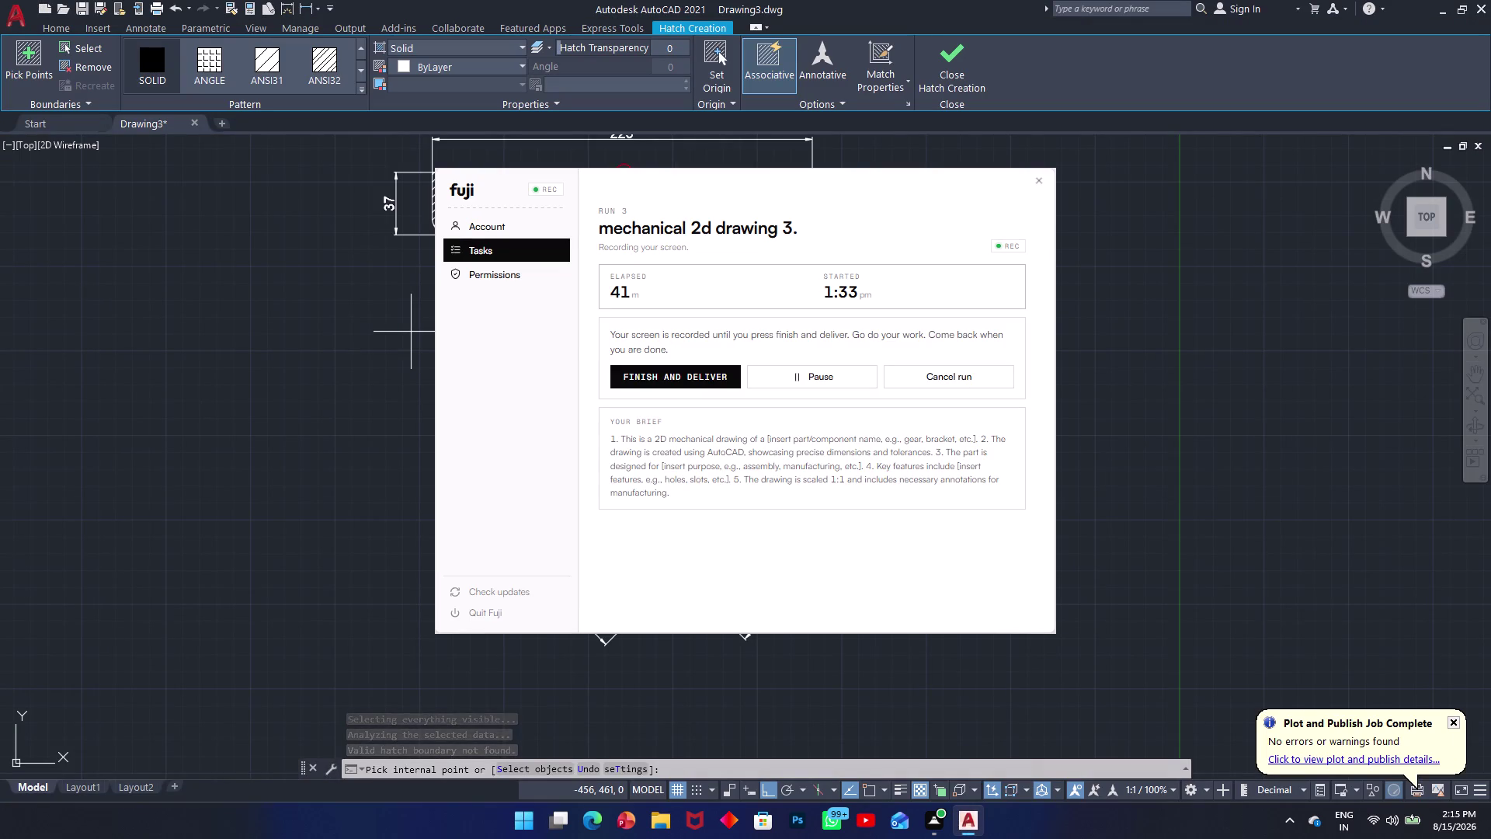
click(292, 314)
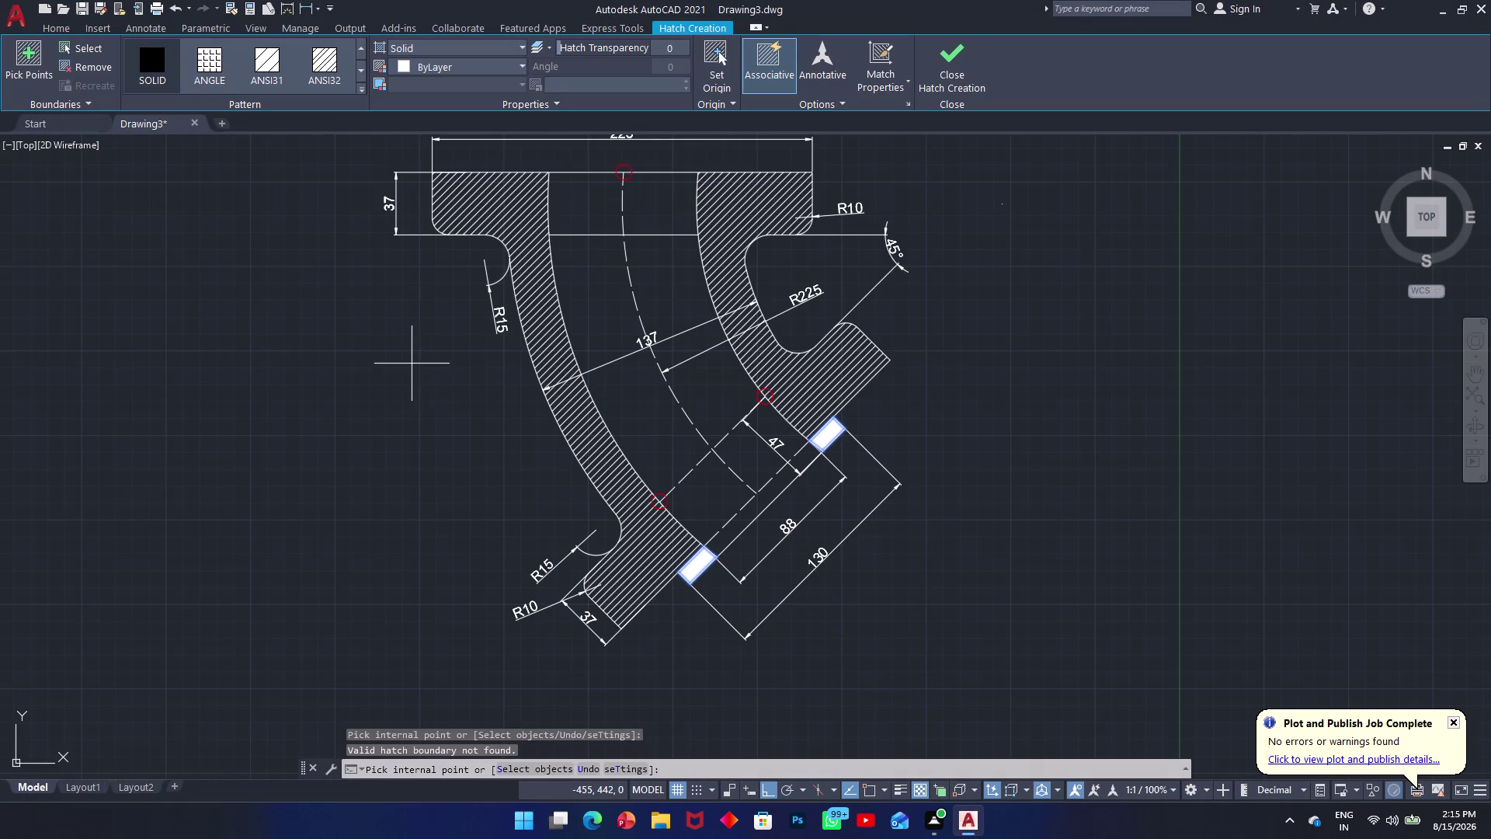
key(space)
key(space)
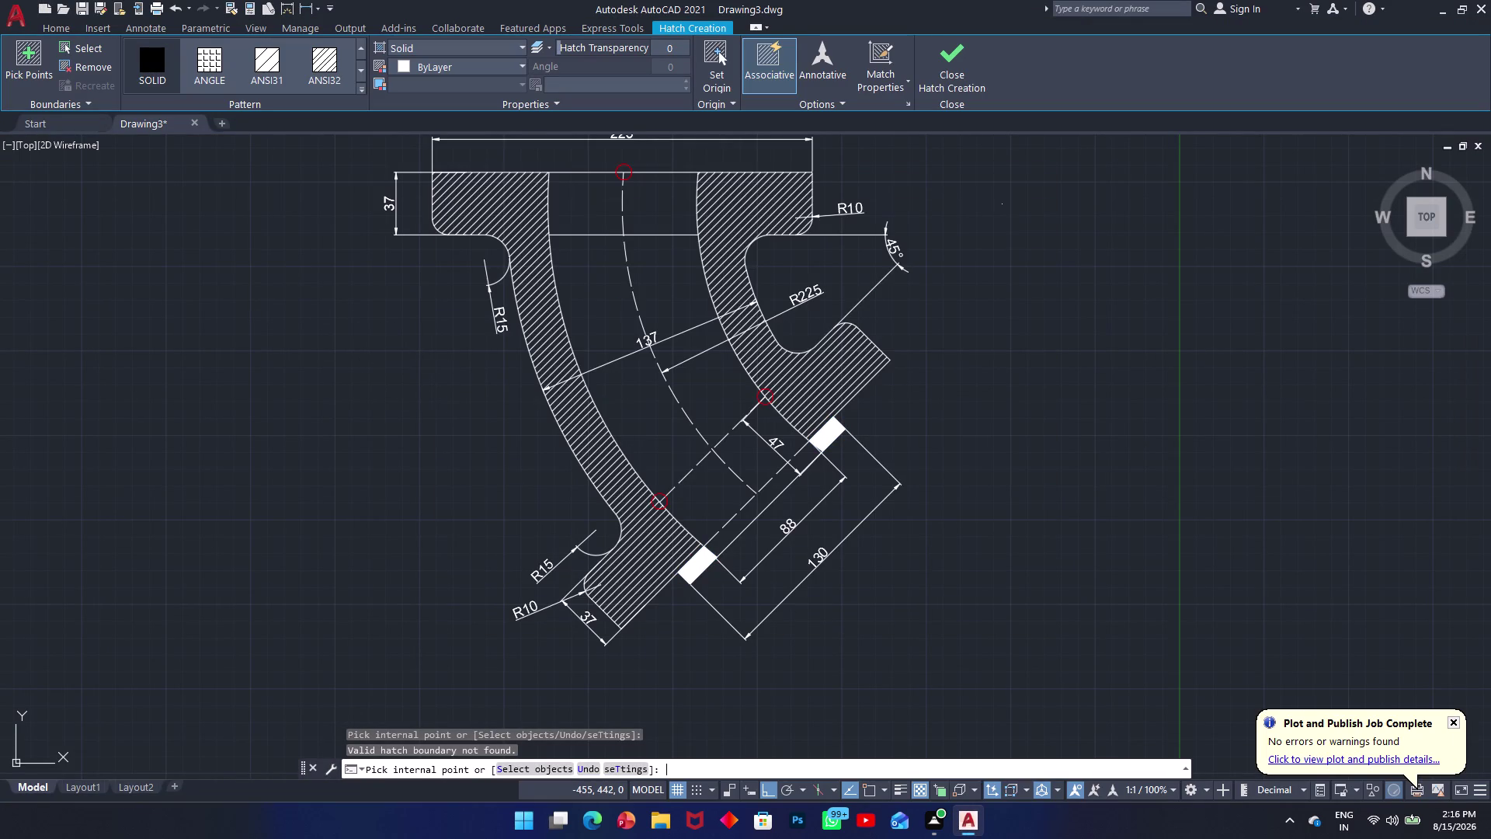
key(Return)
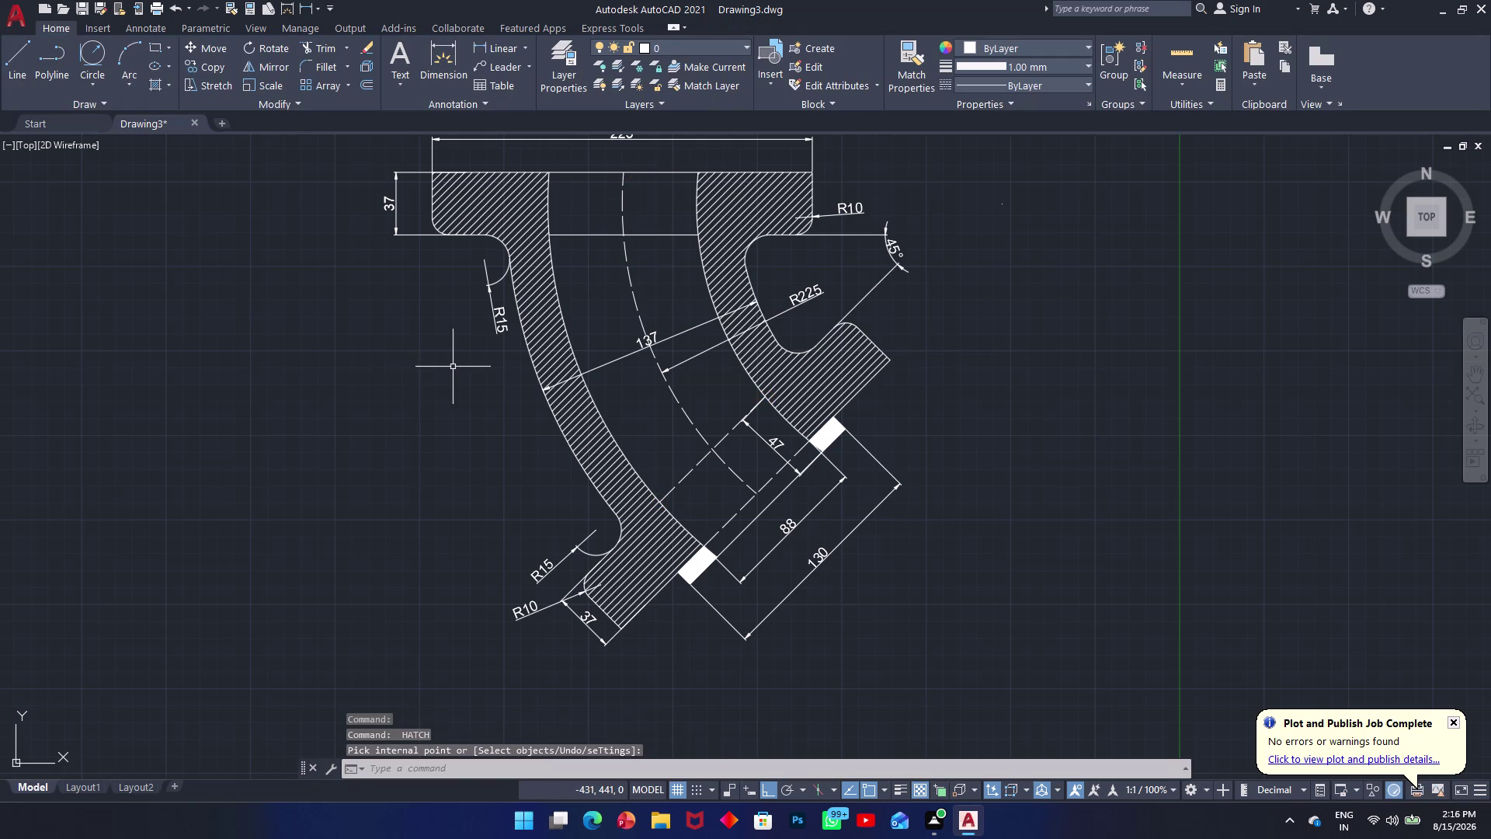
Recentre the full pipe bend and bring up the Layout2 tab's options.
middle_drag(455, 368, 430, 464)
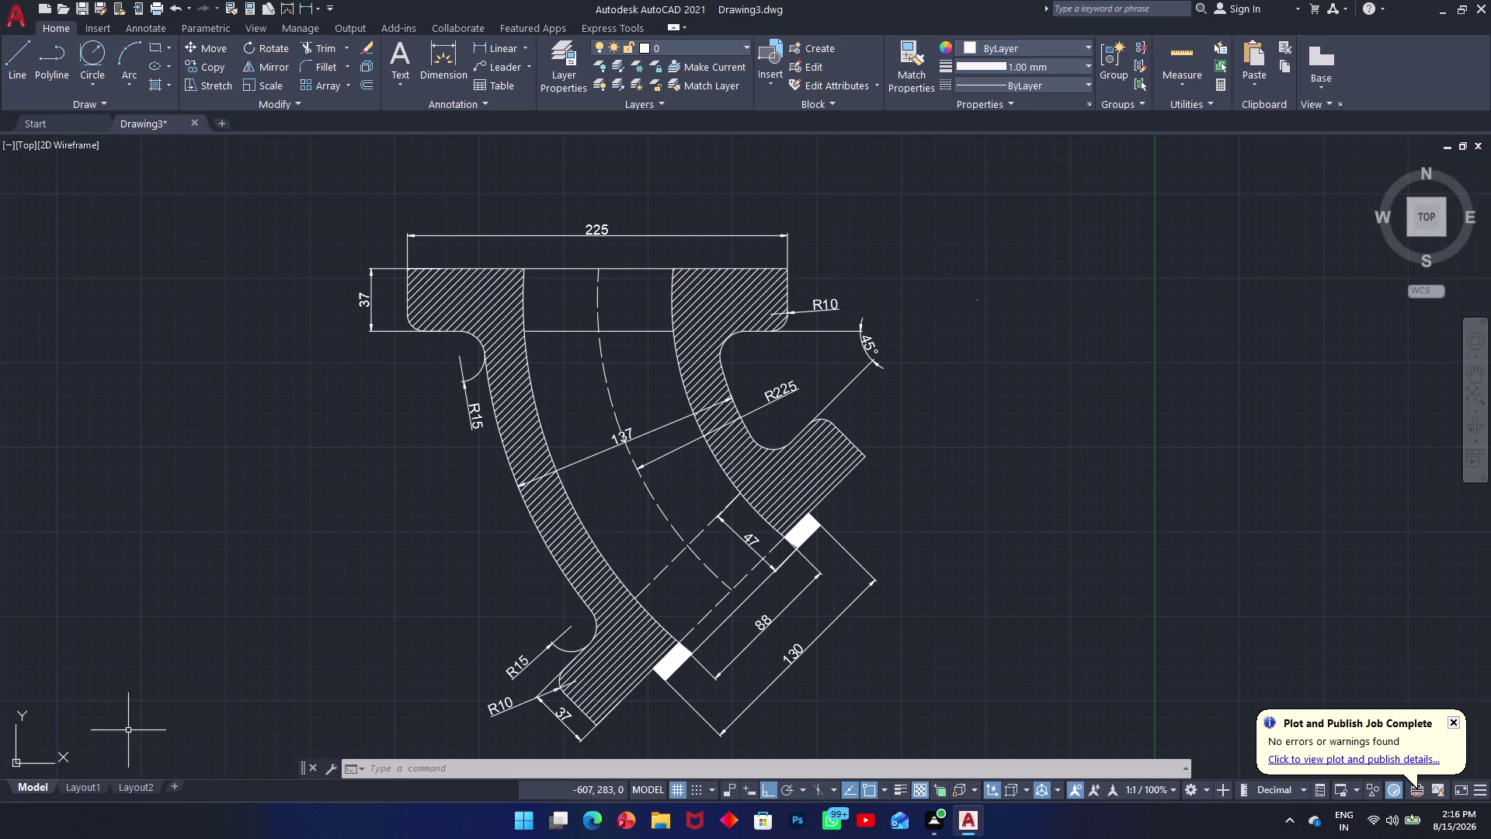
right_click(135, 788)
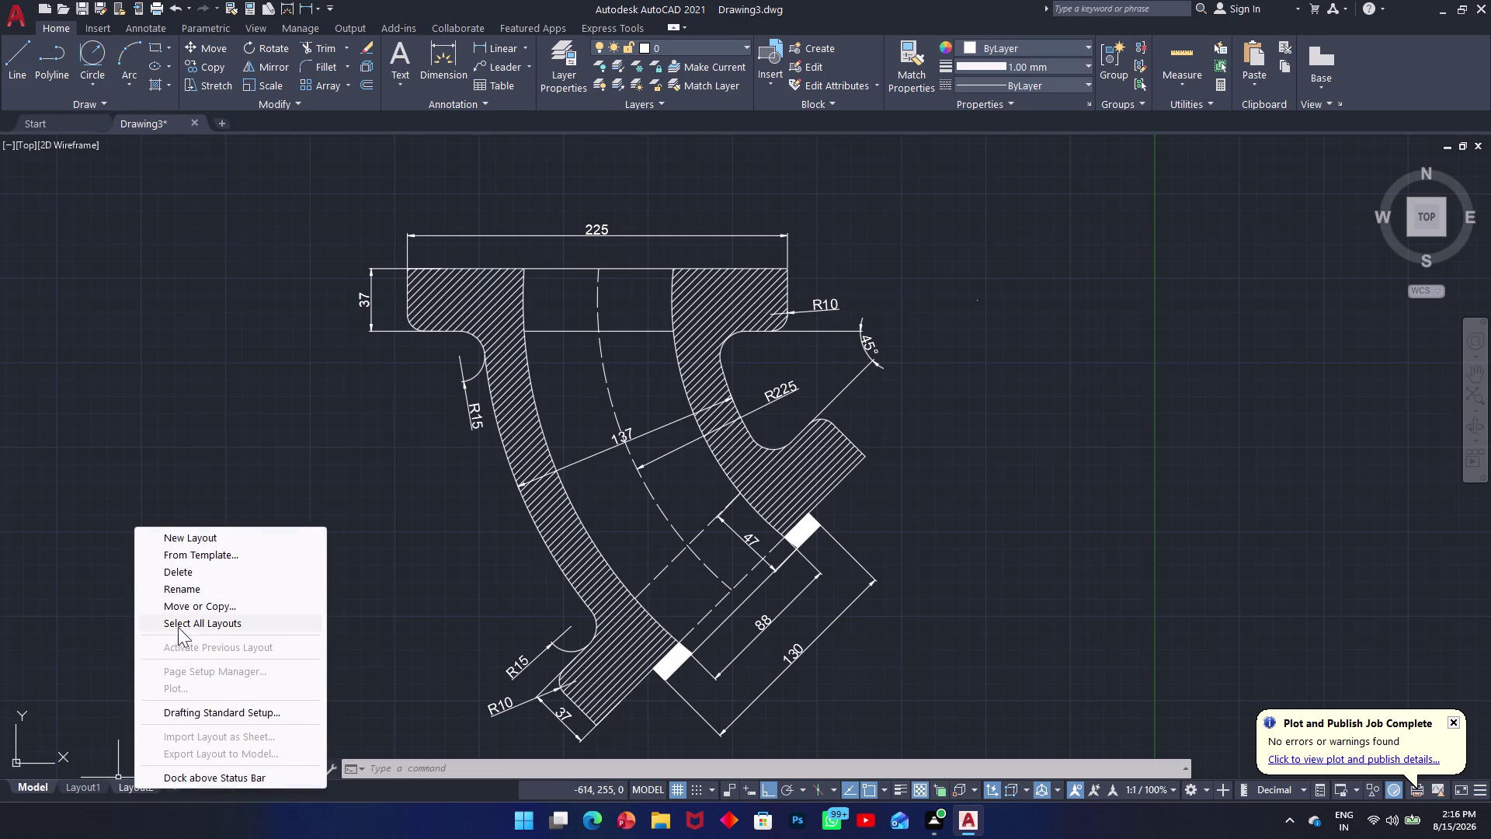
Open Layout2's page setup and choose DWG To PDF as the plotter.
click(65, 719)
click(138, 691)
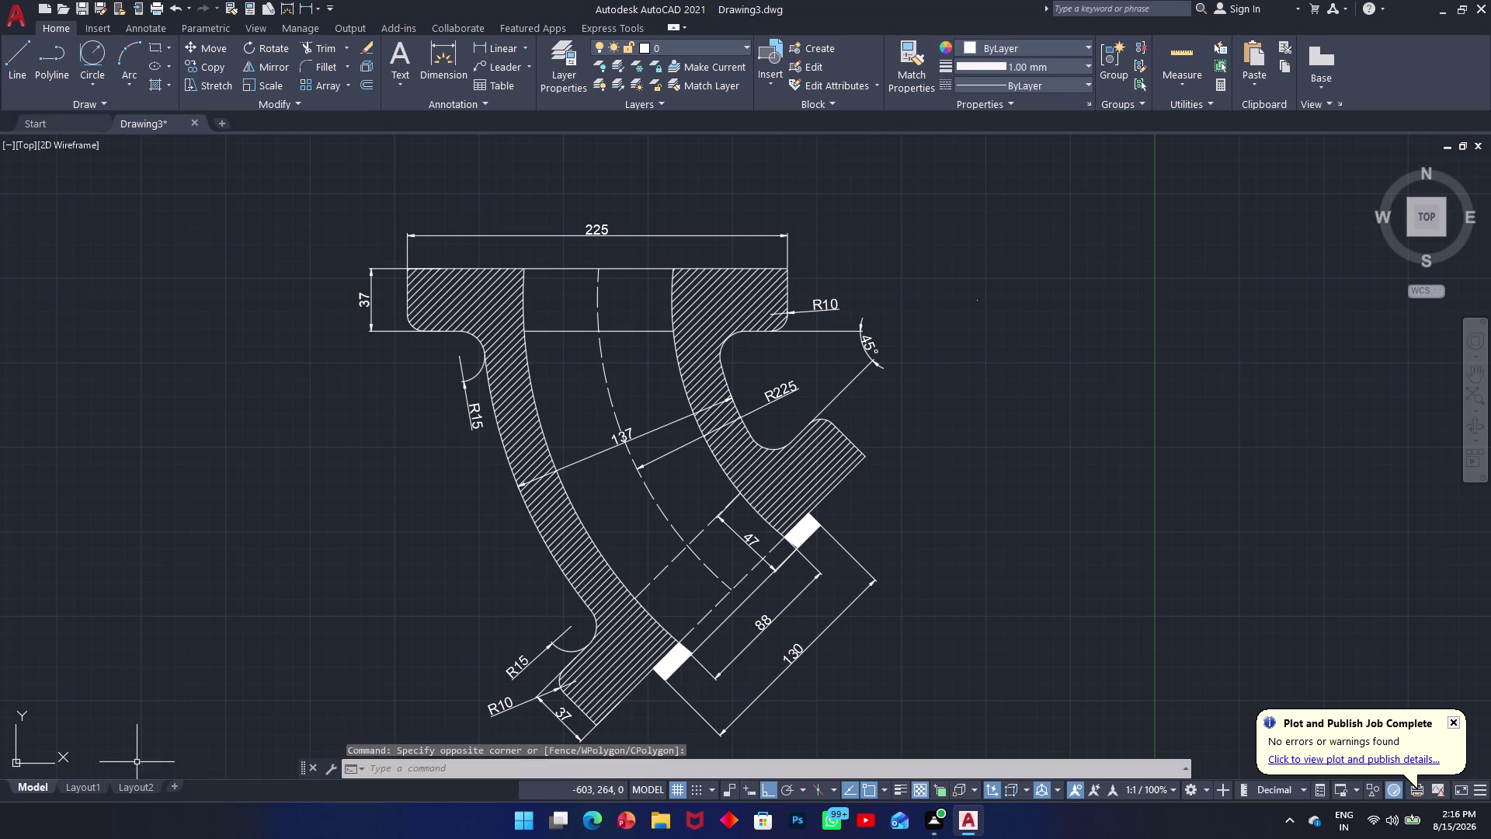
double_click(137, 788)
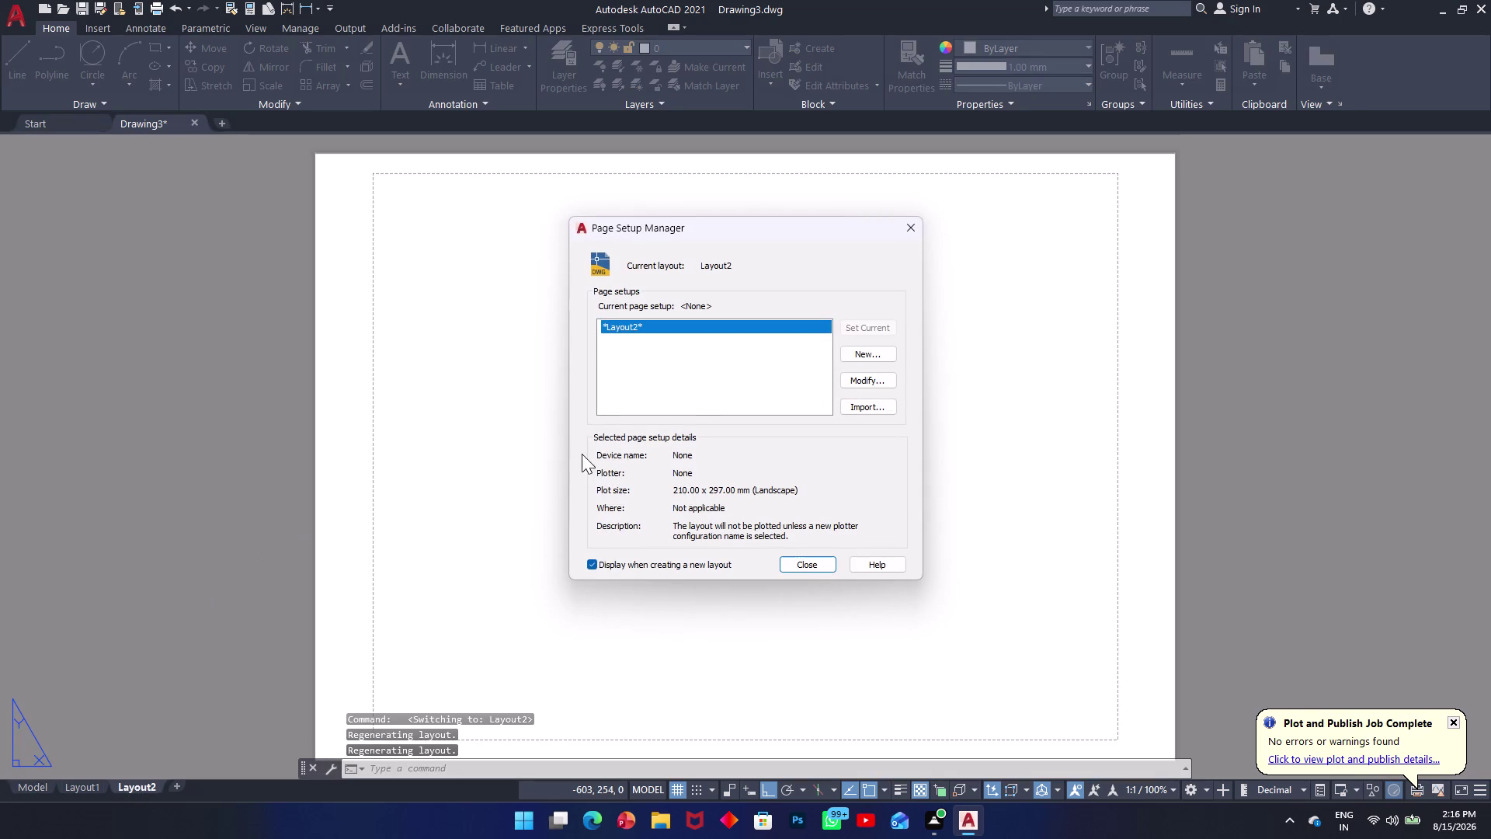
click(857, 375)
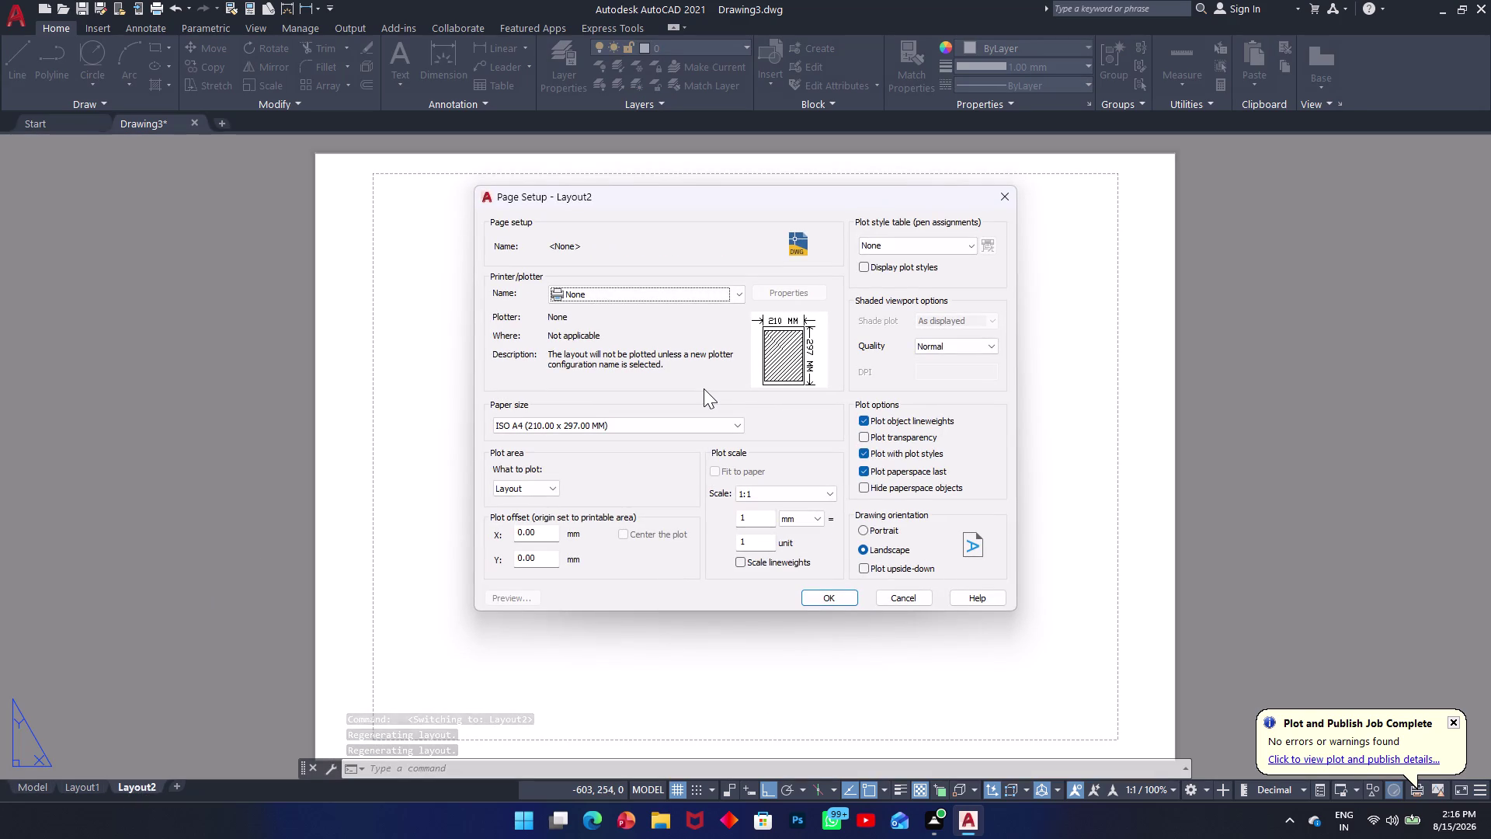
click(660, 299)
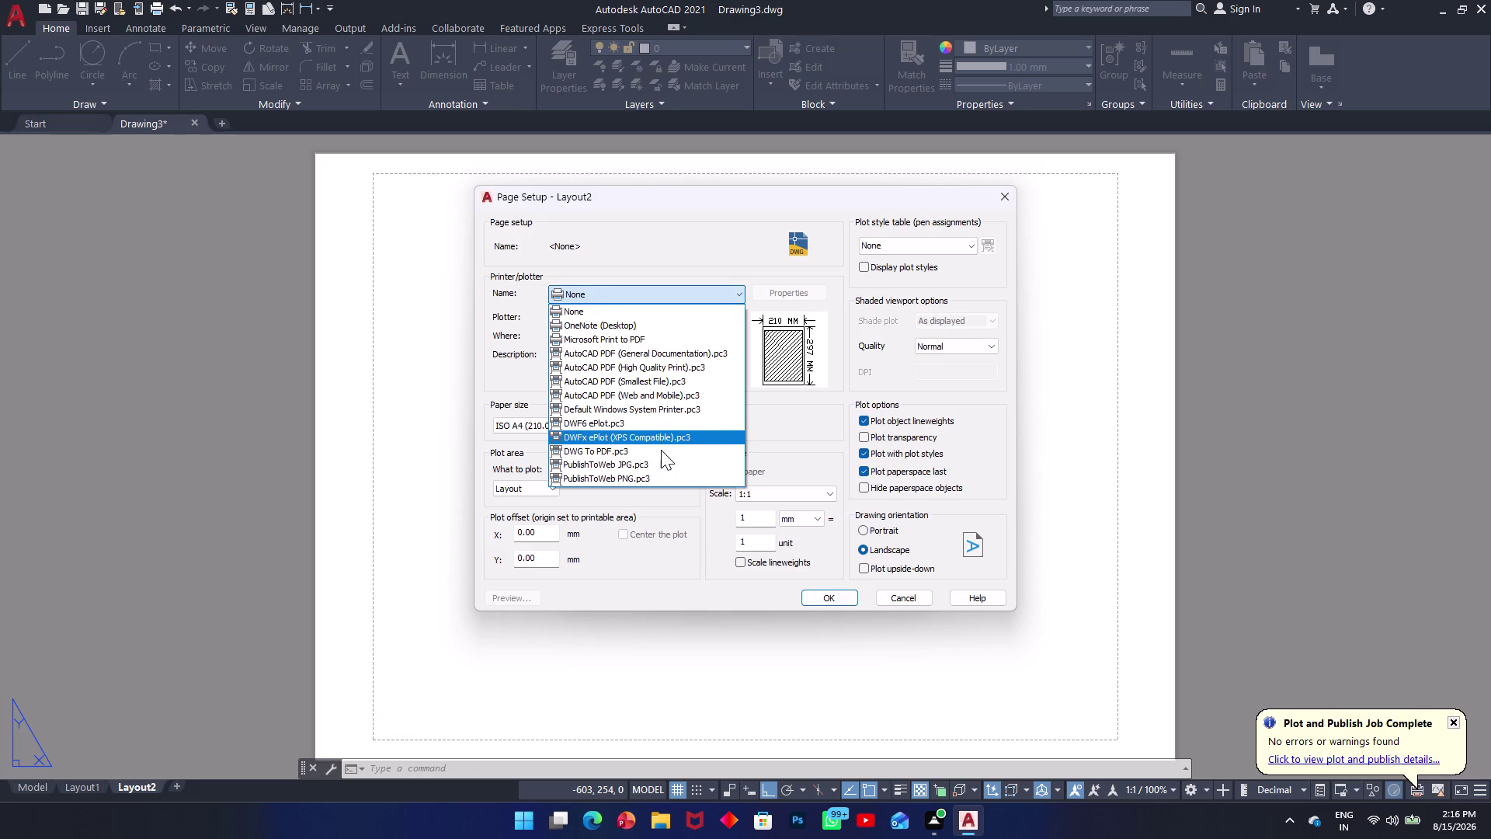
click(661, 449)
Select ISO full bleed A4 (297 x 210 mm) paper, confirm and close the manager.
click(654, 438)
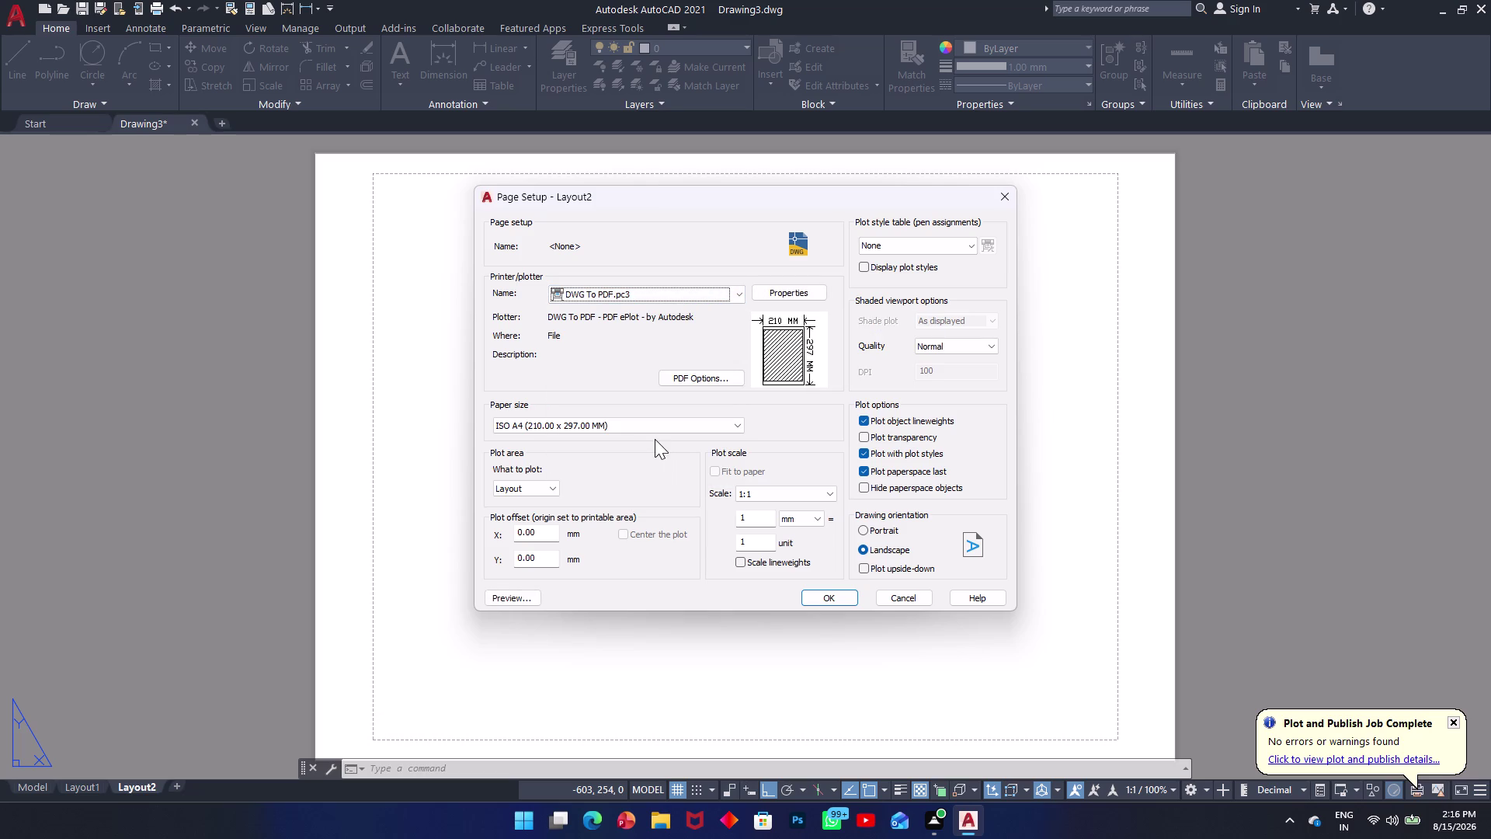
click(655, 429)
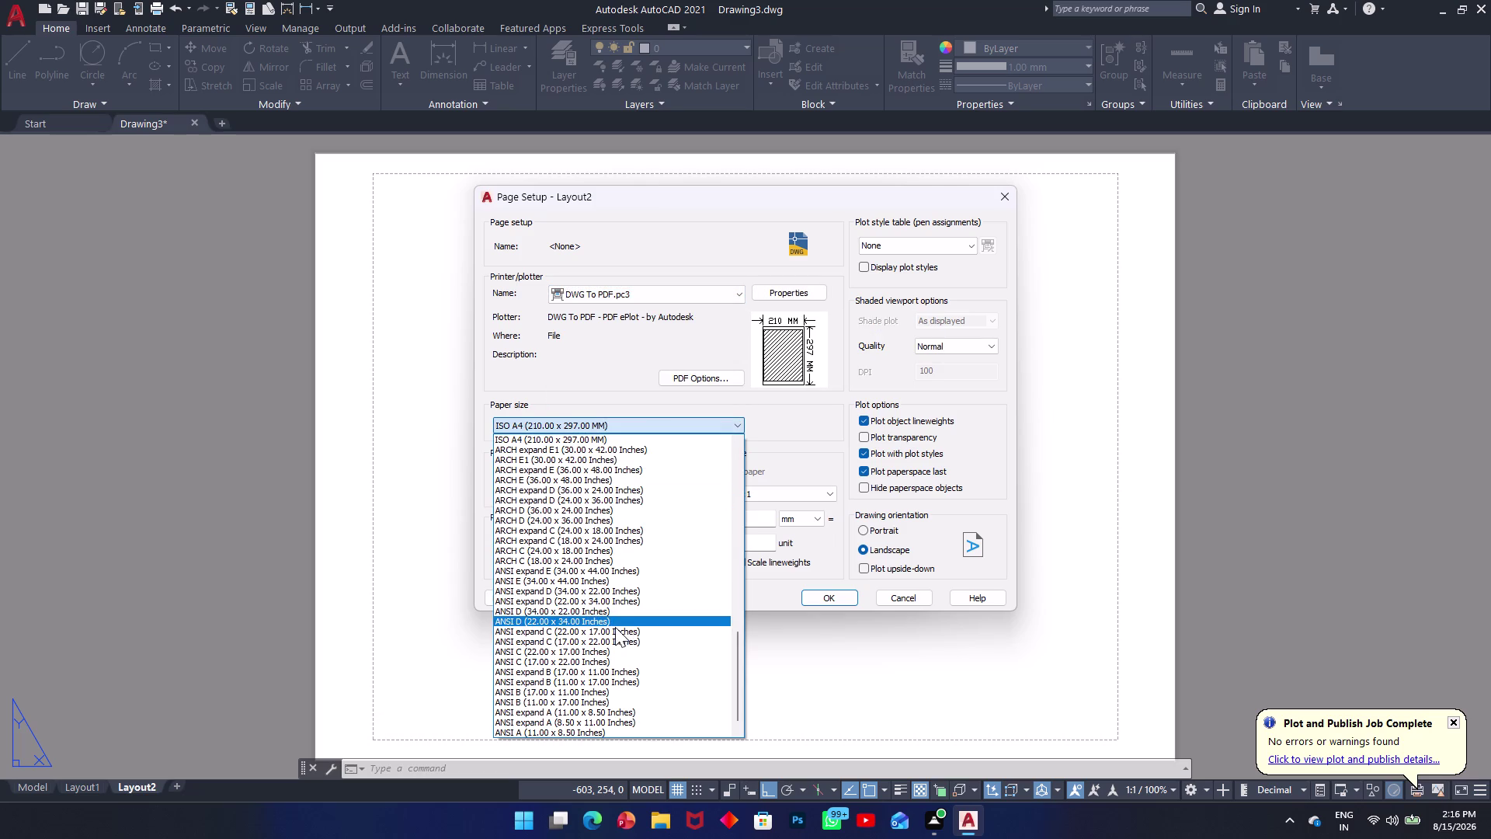
scroll(up, 3)
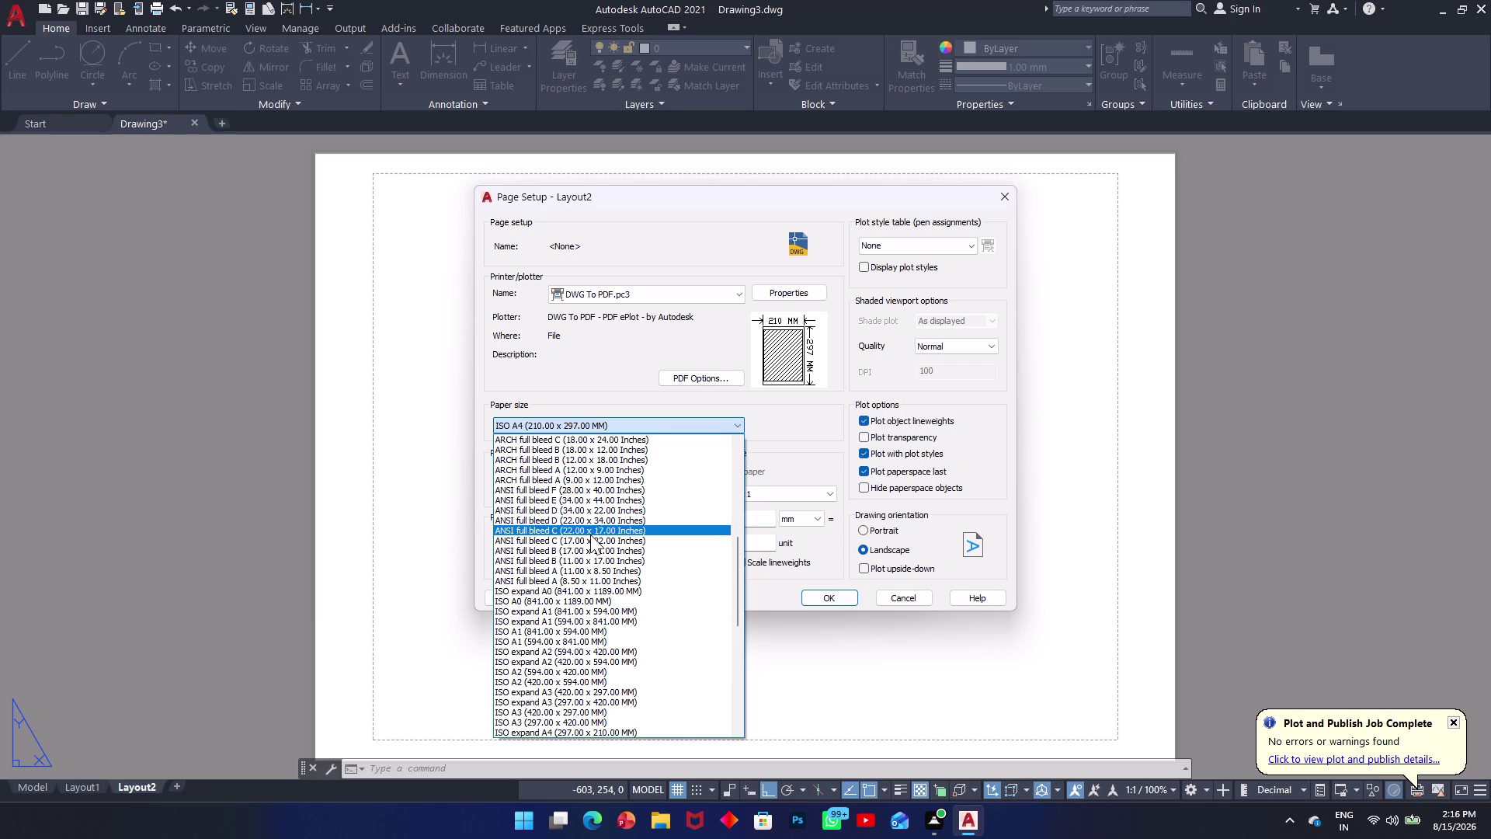
scroll(up, 3)
scroll(up, 3)
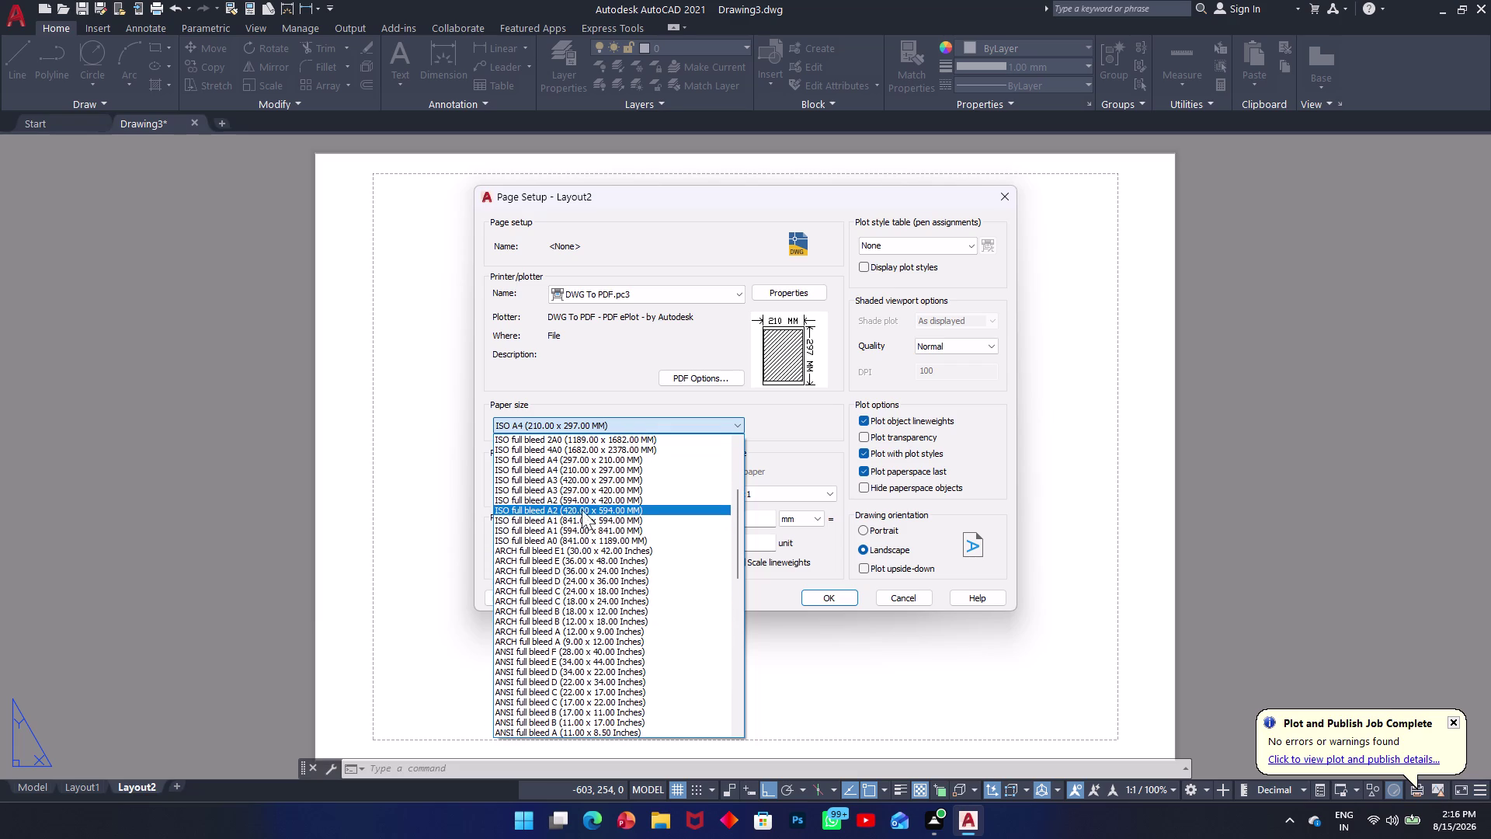
click(583, 463)
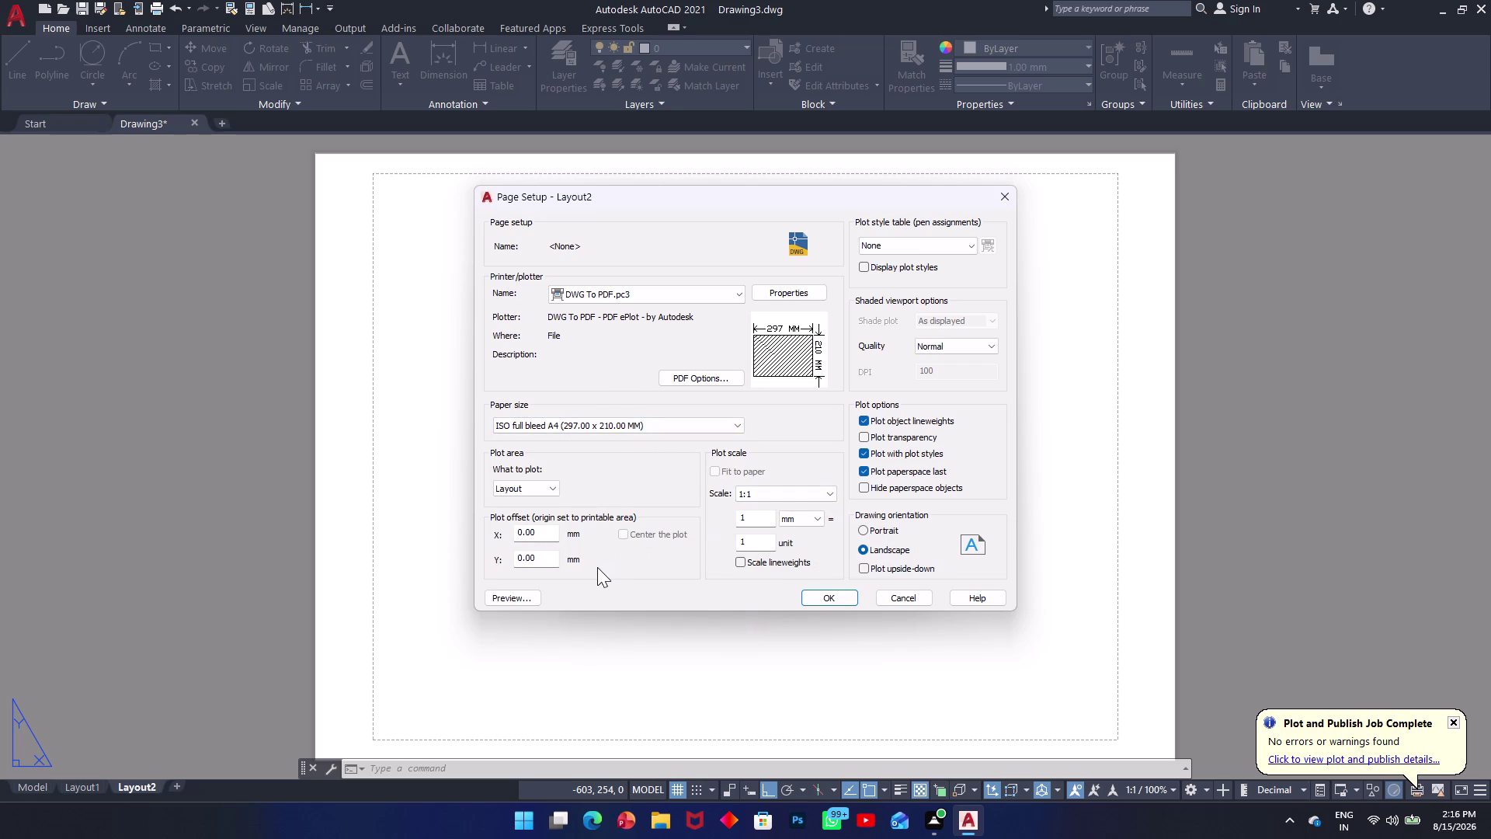
click(824, 599)
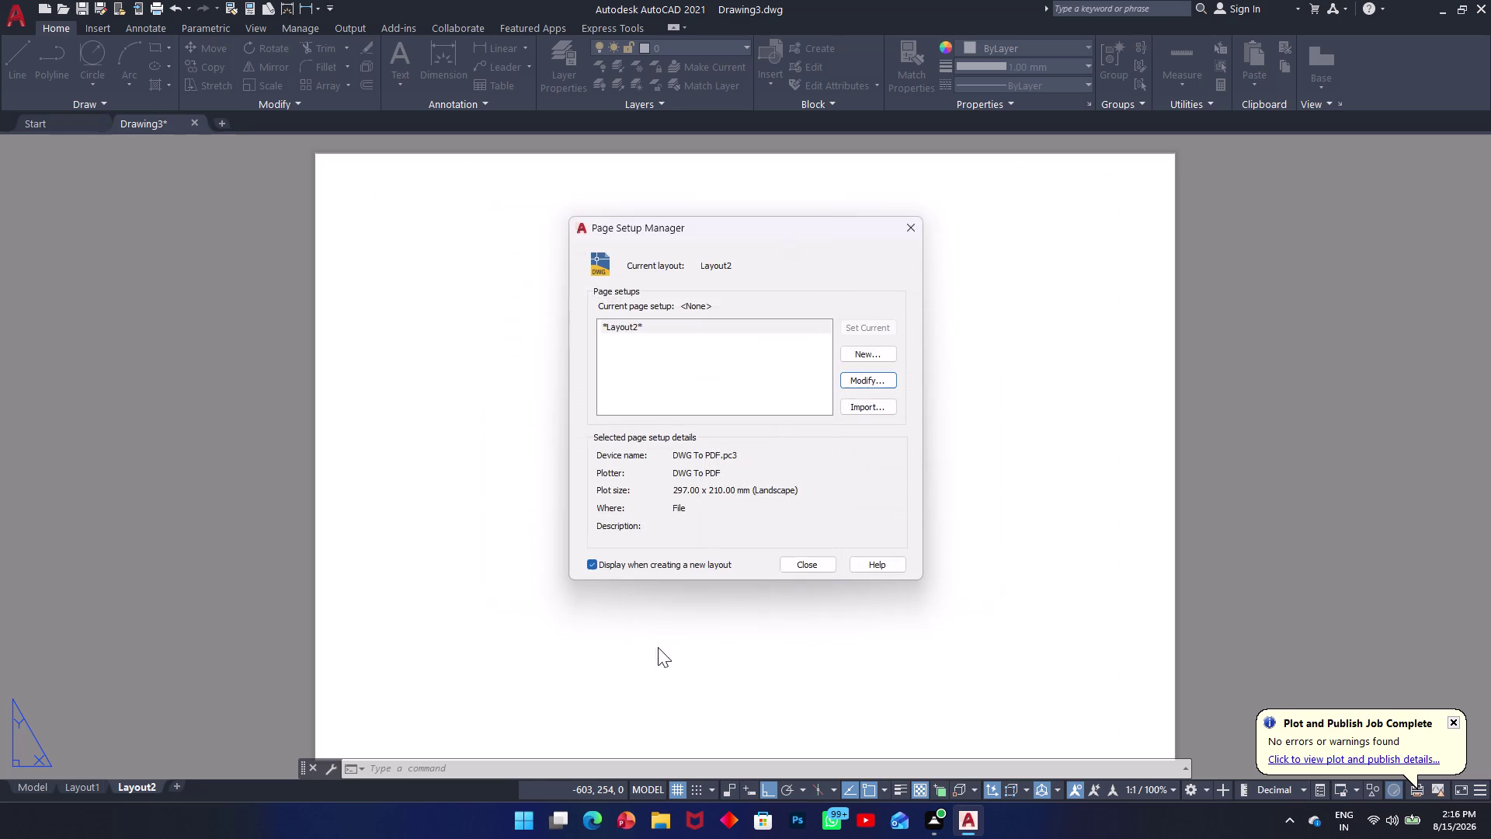
click(814, 558)
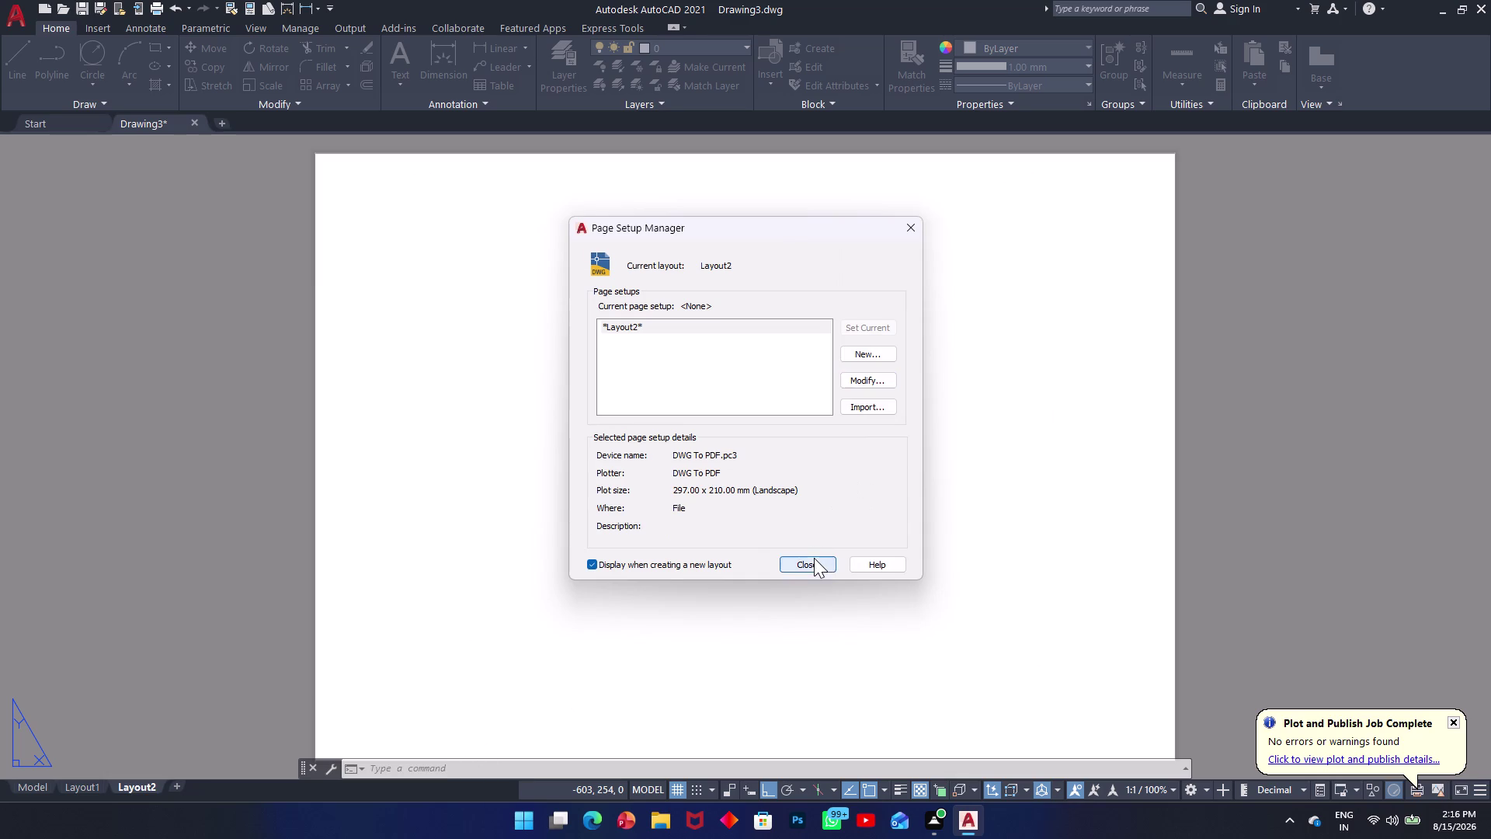
click(1057, 226)
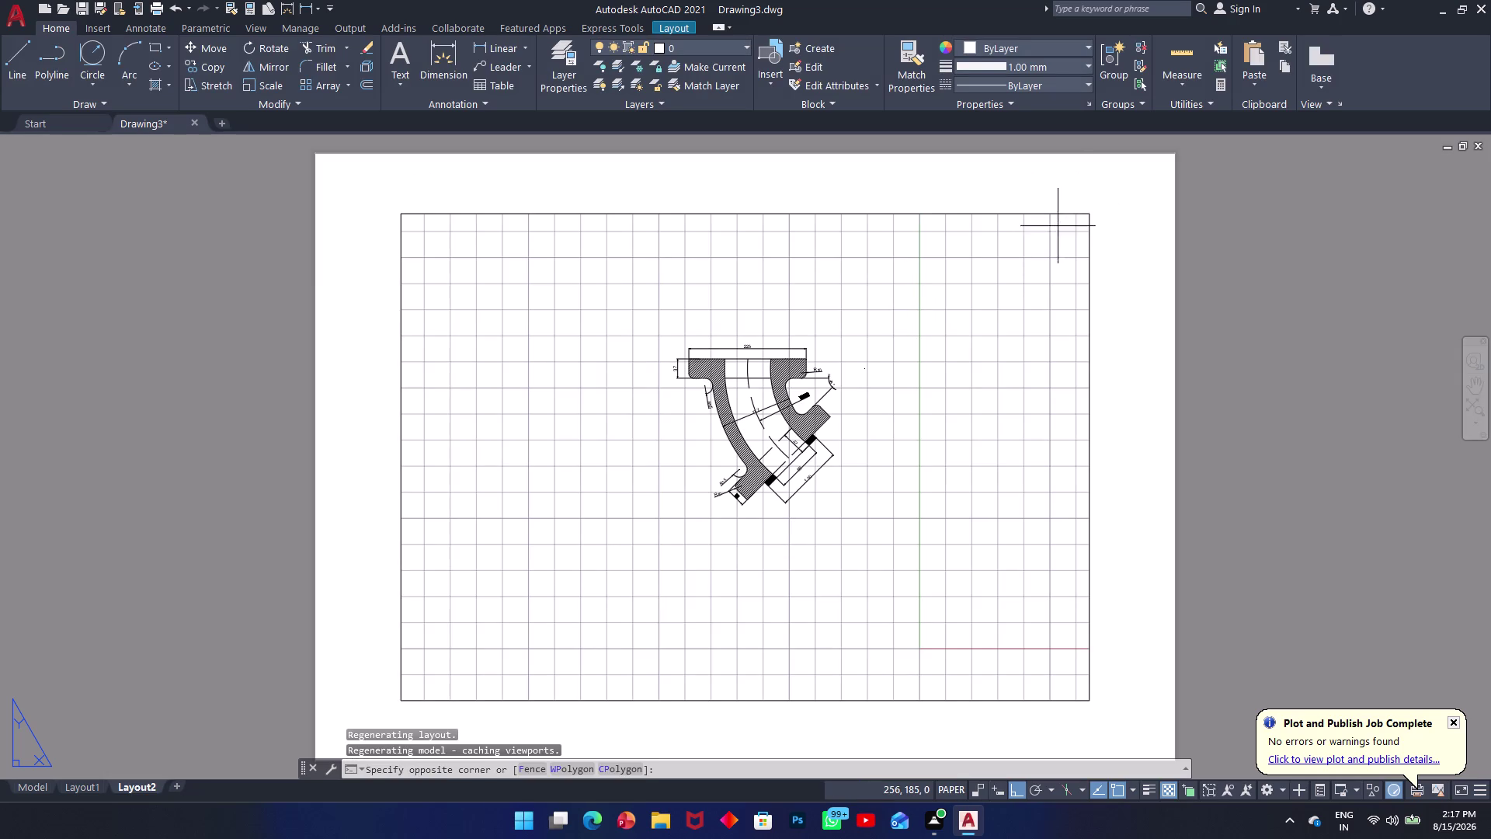
Delete the viewport on Layout2.
click(1005, 228)
click(995, 206)
click(995, 213)
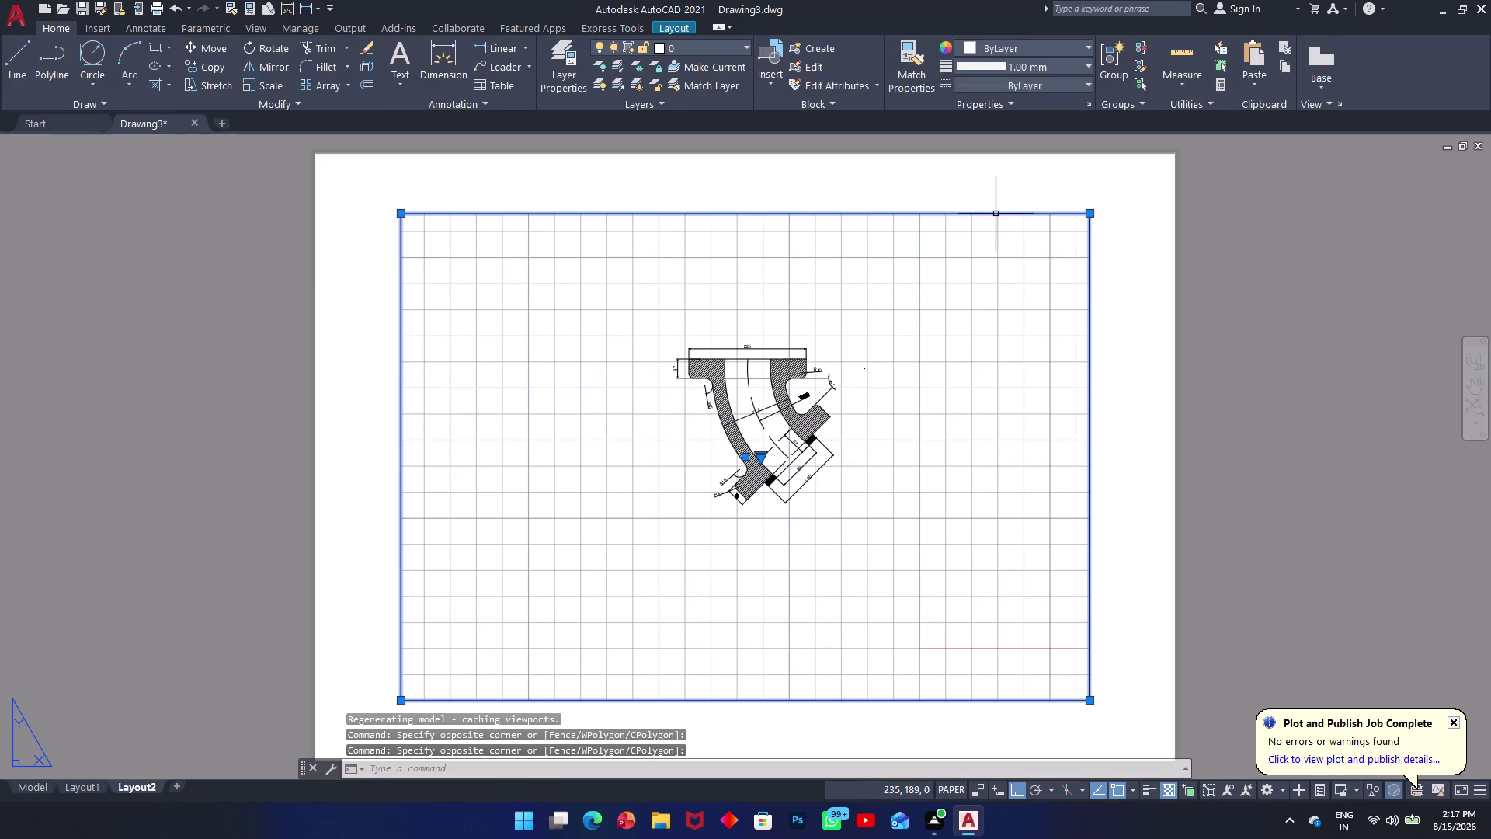
key(Delete)
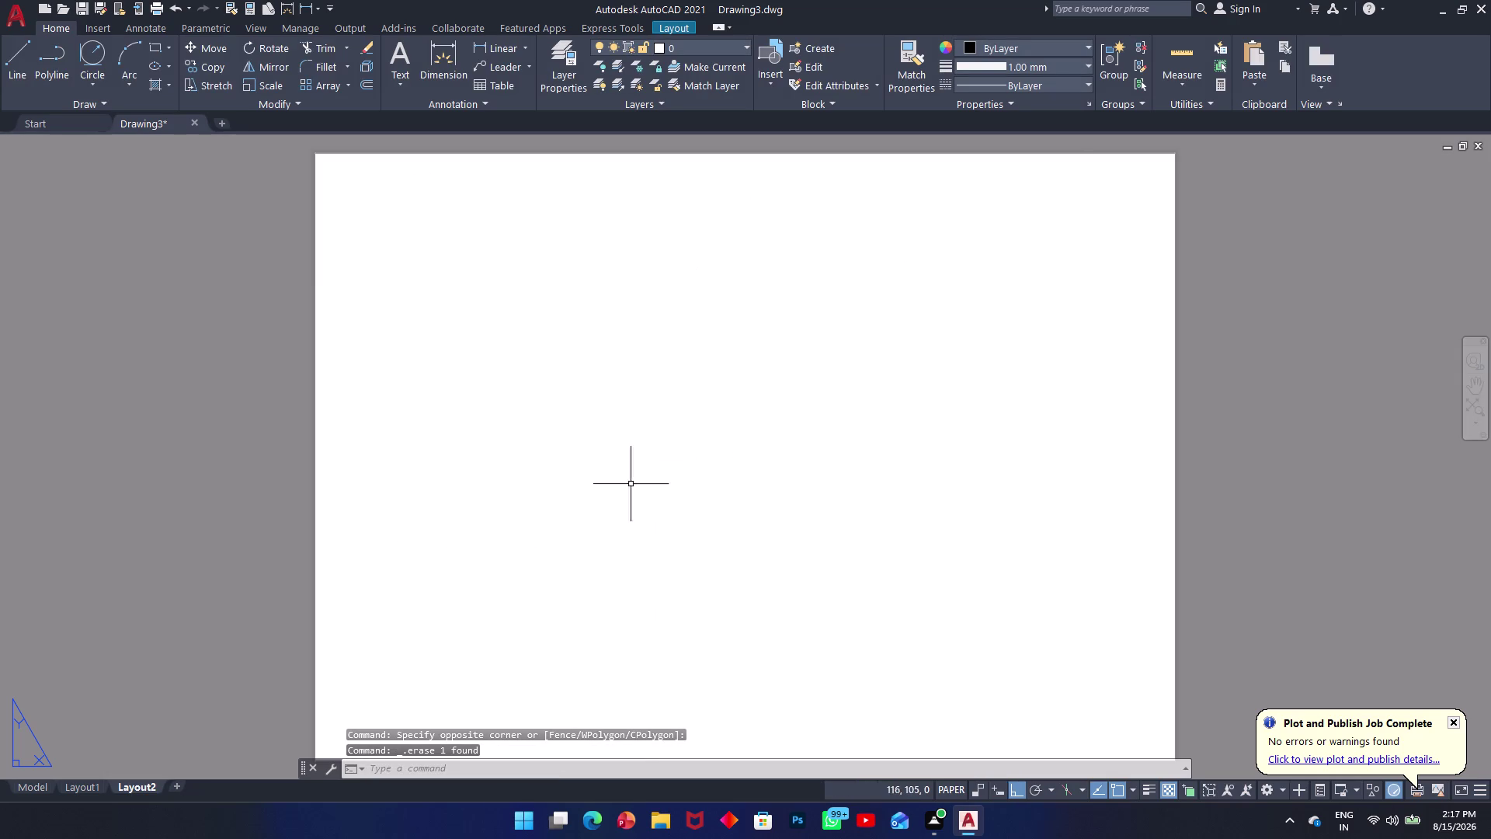
Reopen Layout2's page setup unchanged, then return to the Model tab.
right_click(148, 786)
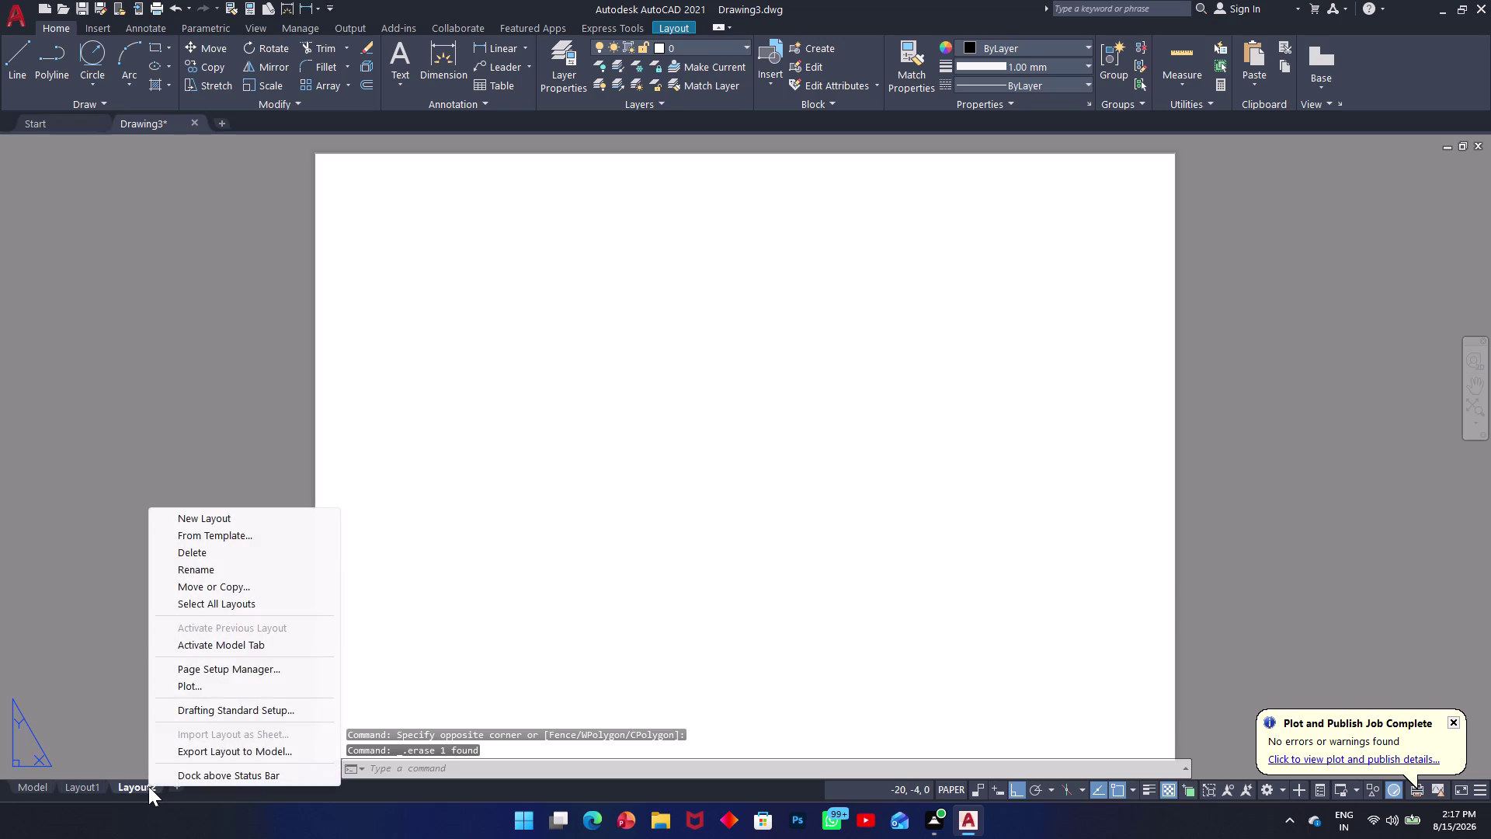
click(267, 670)
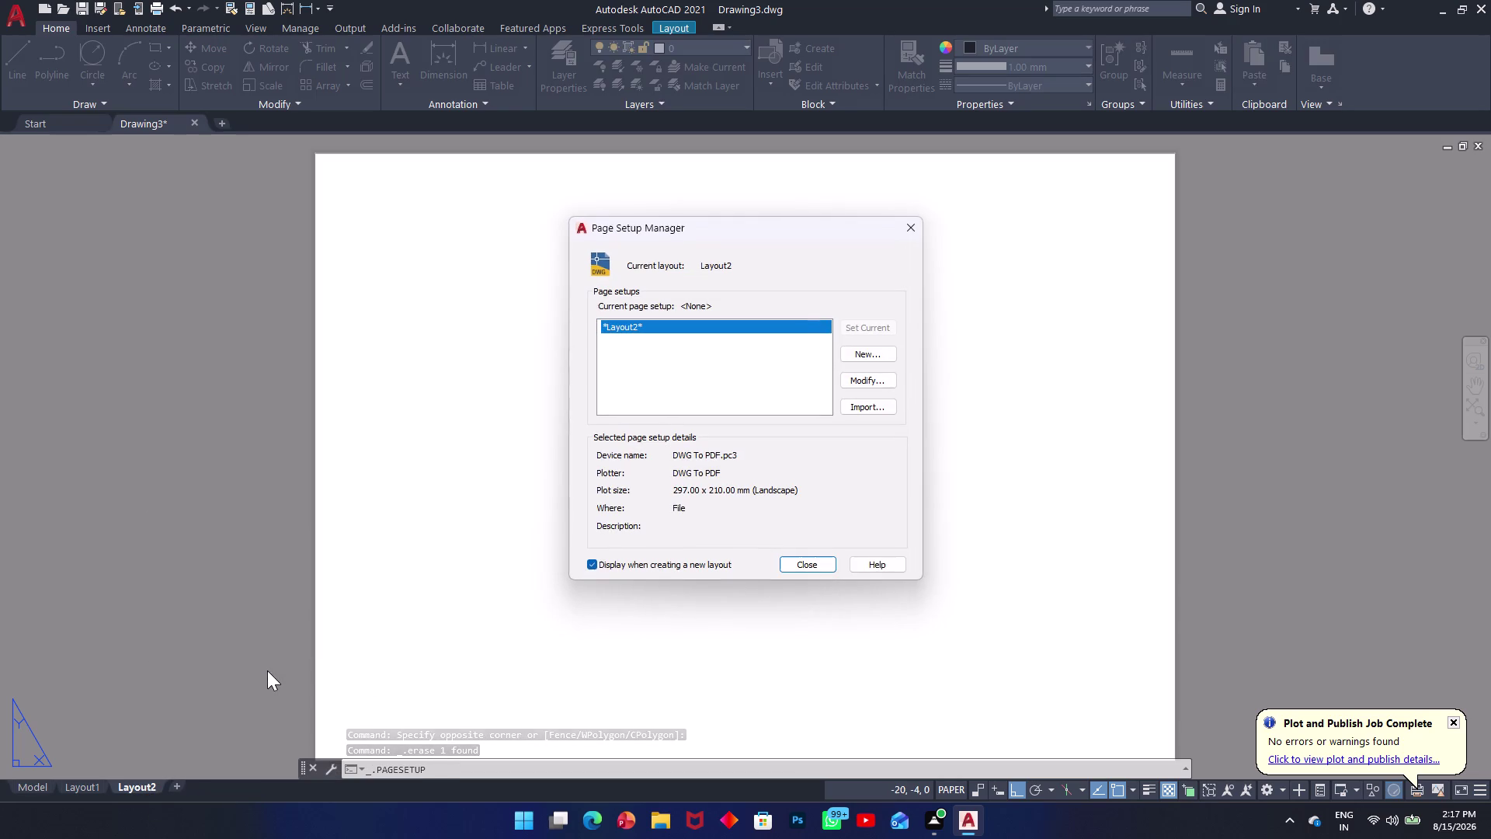
click(852, 383)
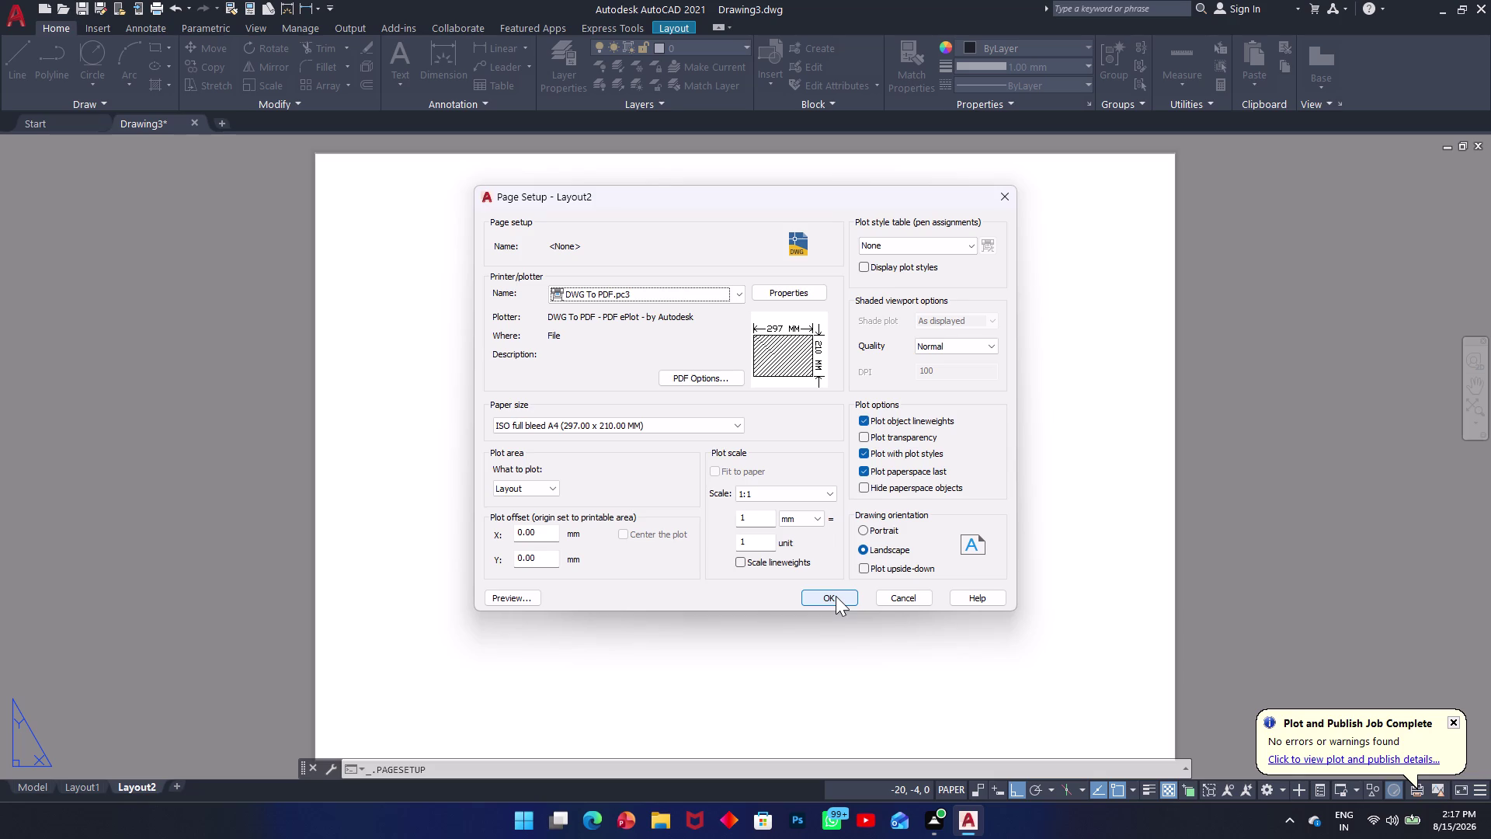
click(835, 596)
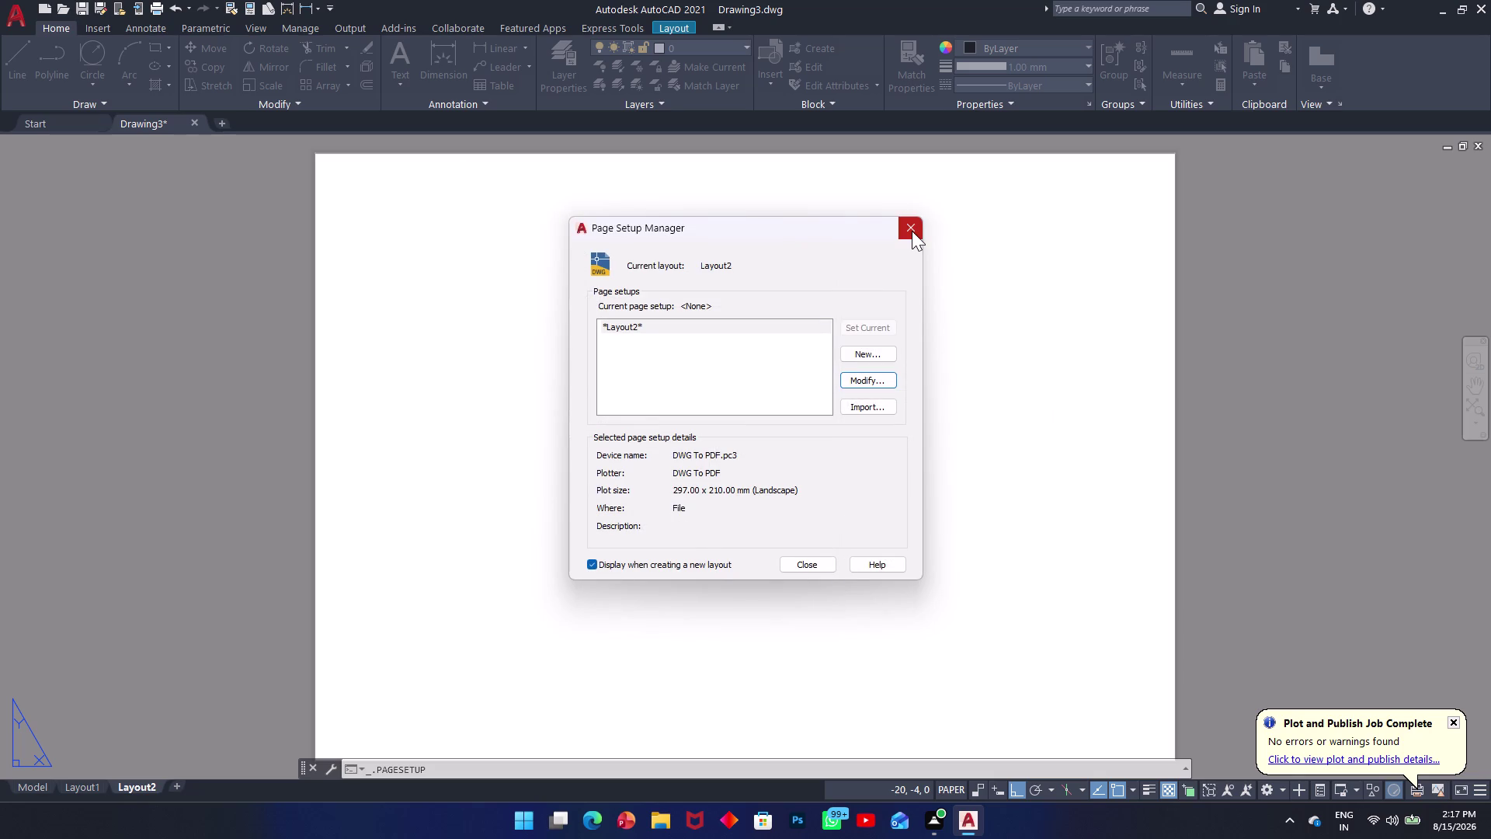
click(911, 231)
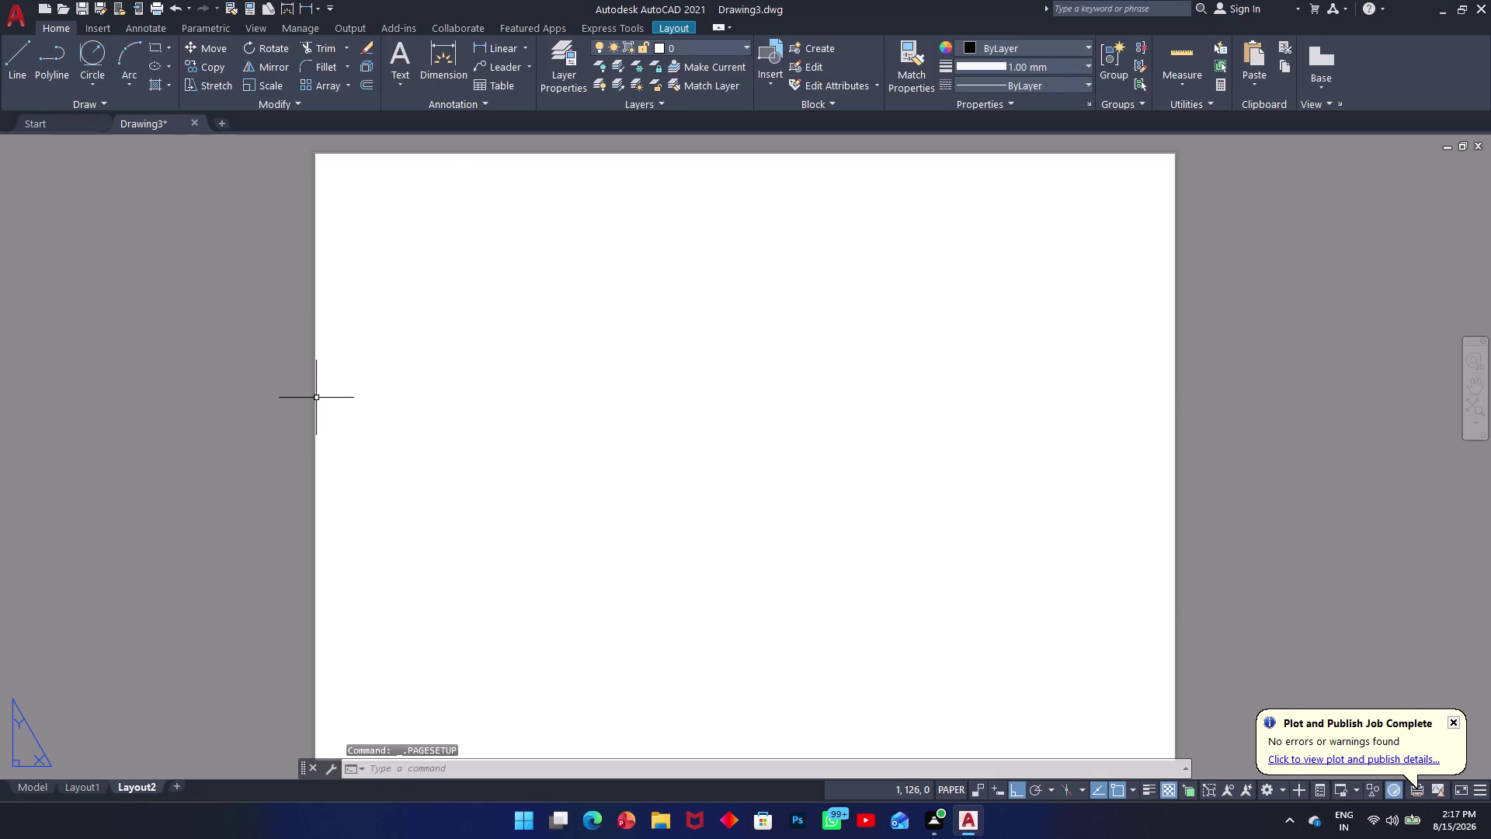
click(33, 788)
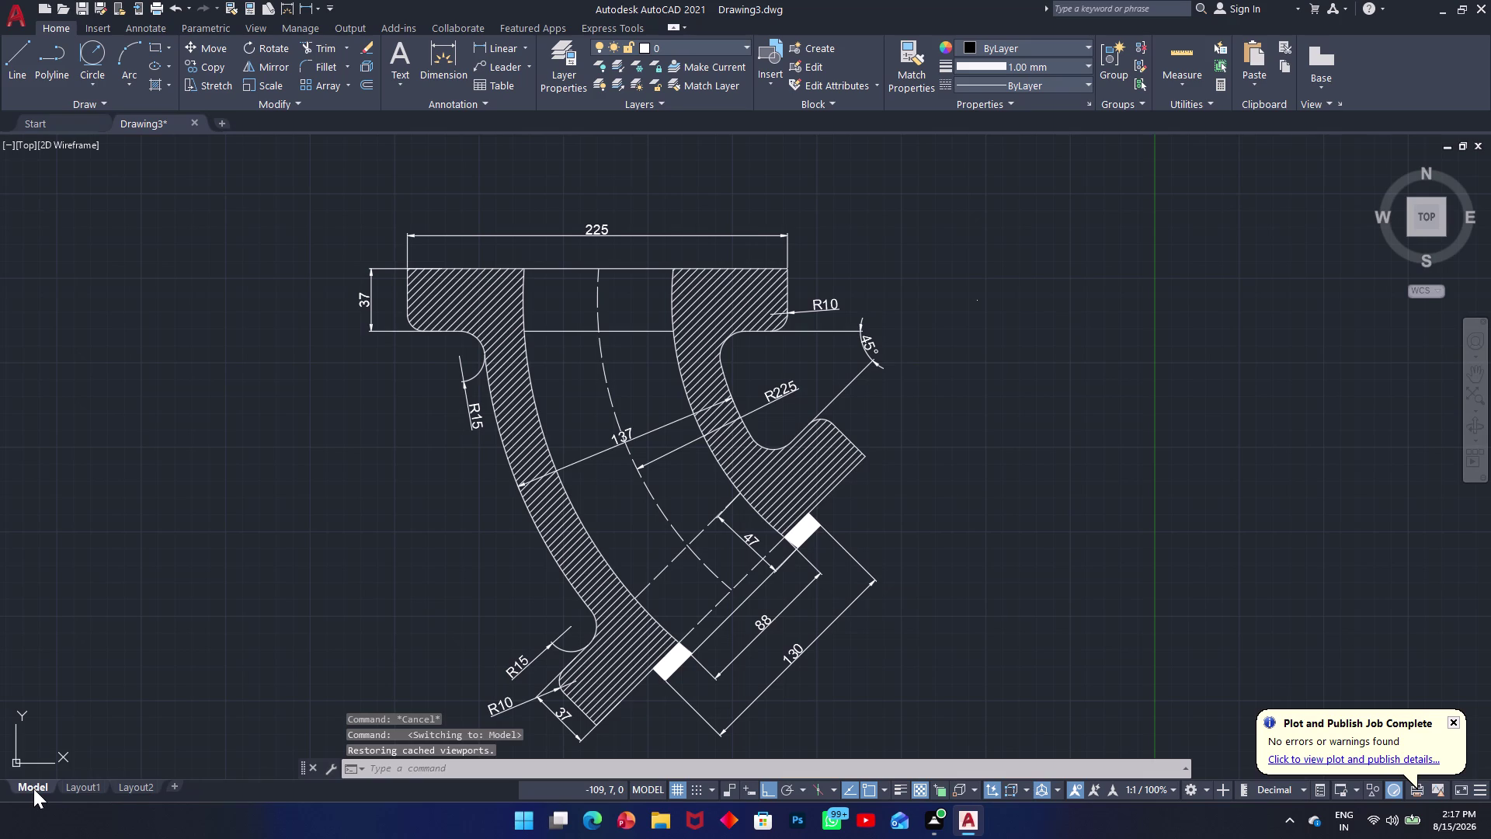
Save the drawing in Downloads with the file name 'mechanical 2d-3'.
key(ctrl+s)
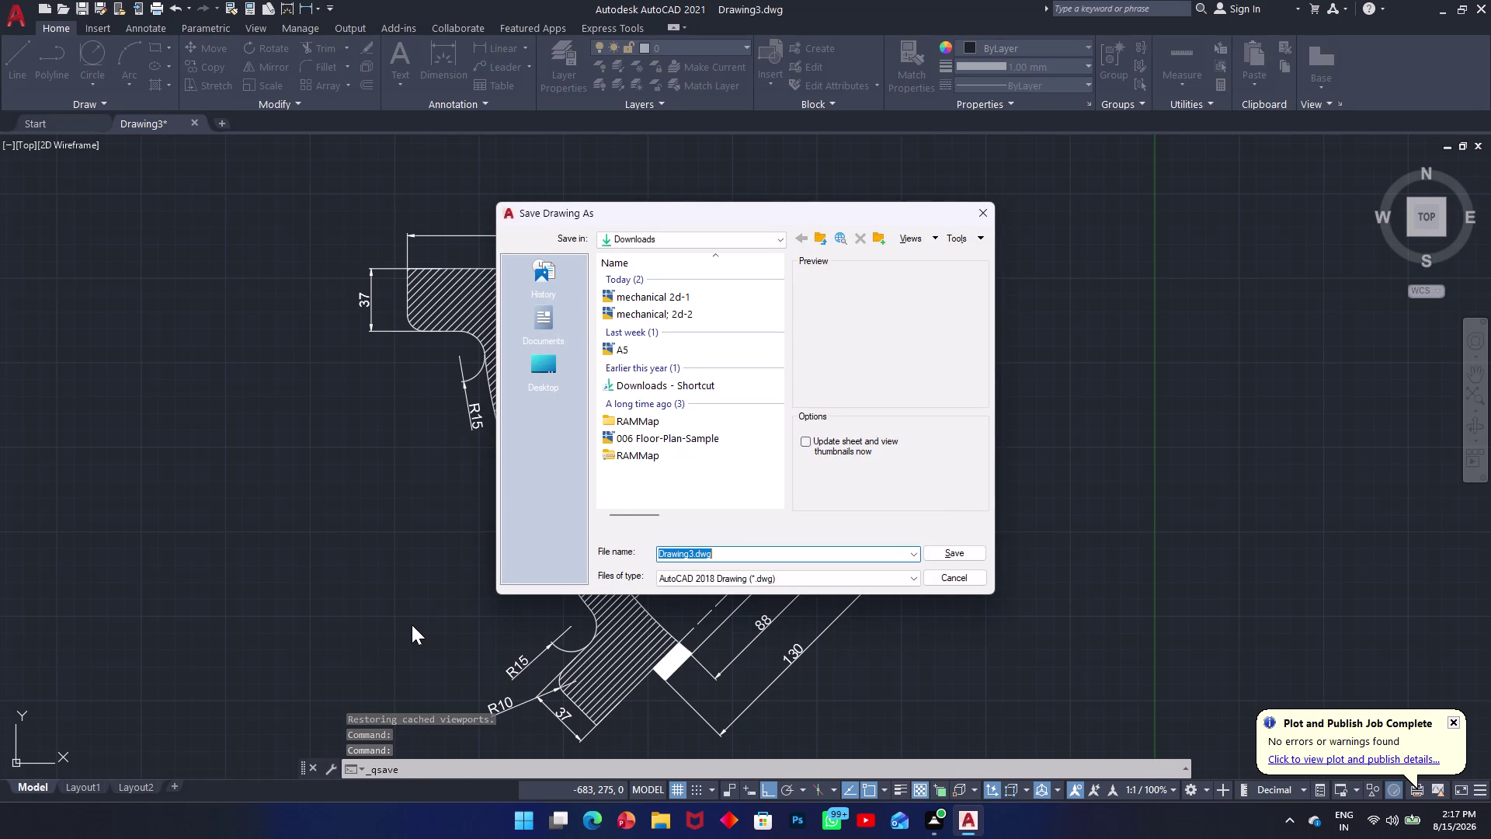
key(BackSpace)
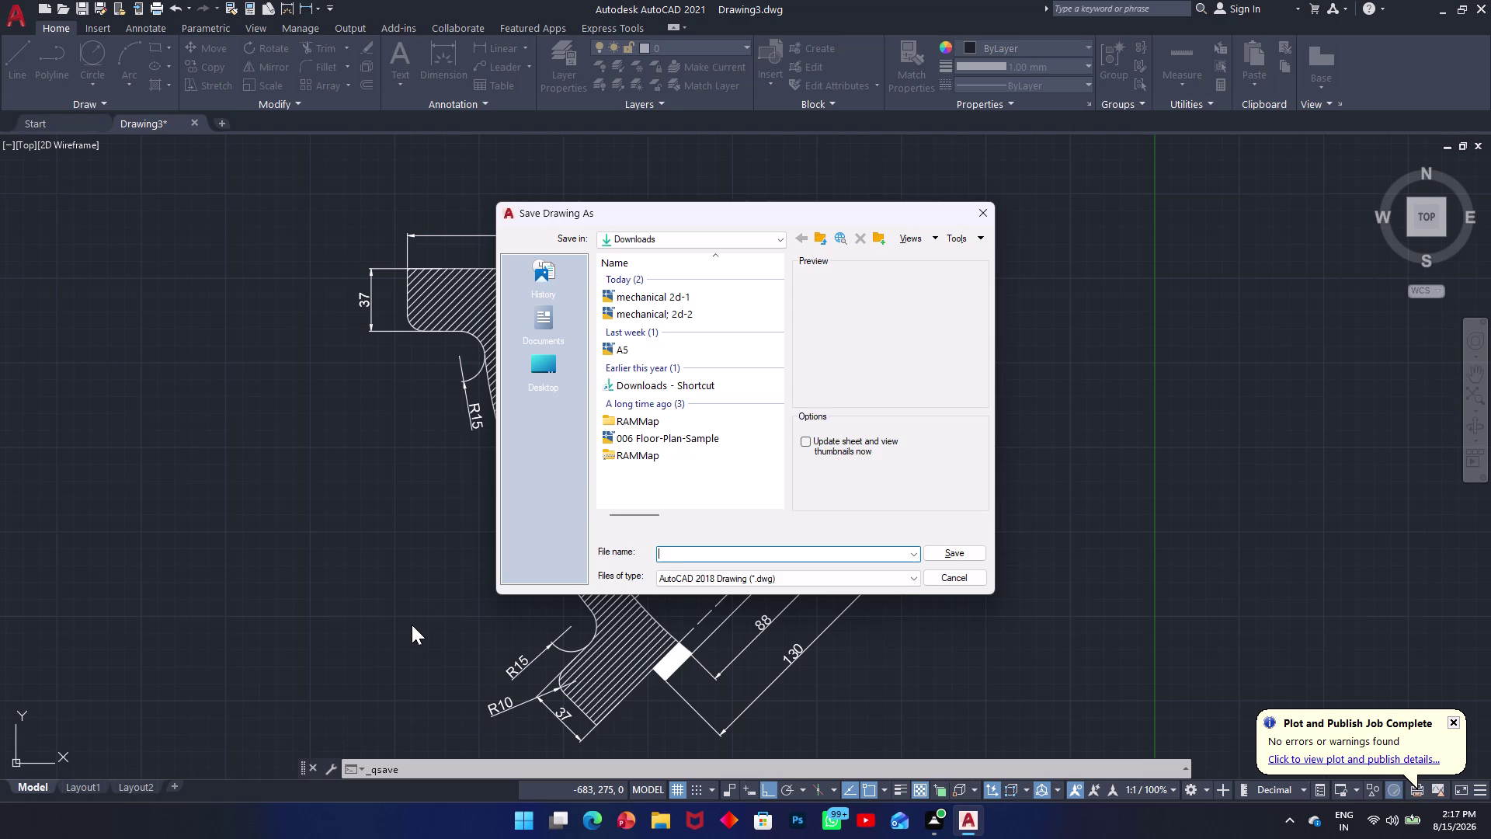
text(mechan)
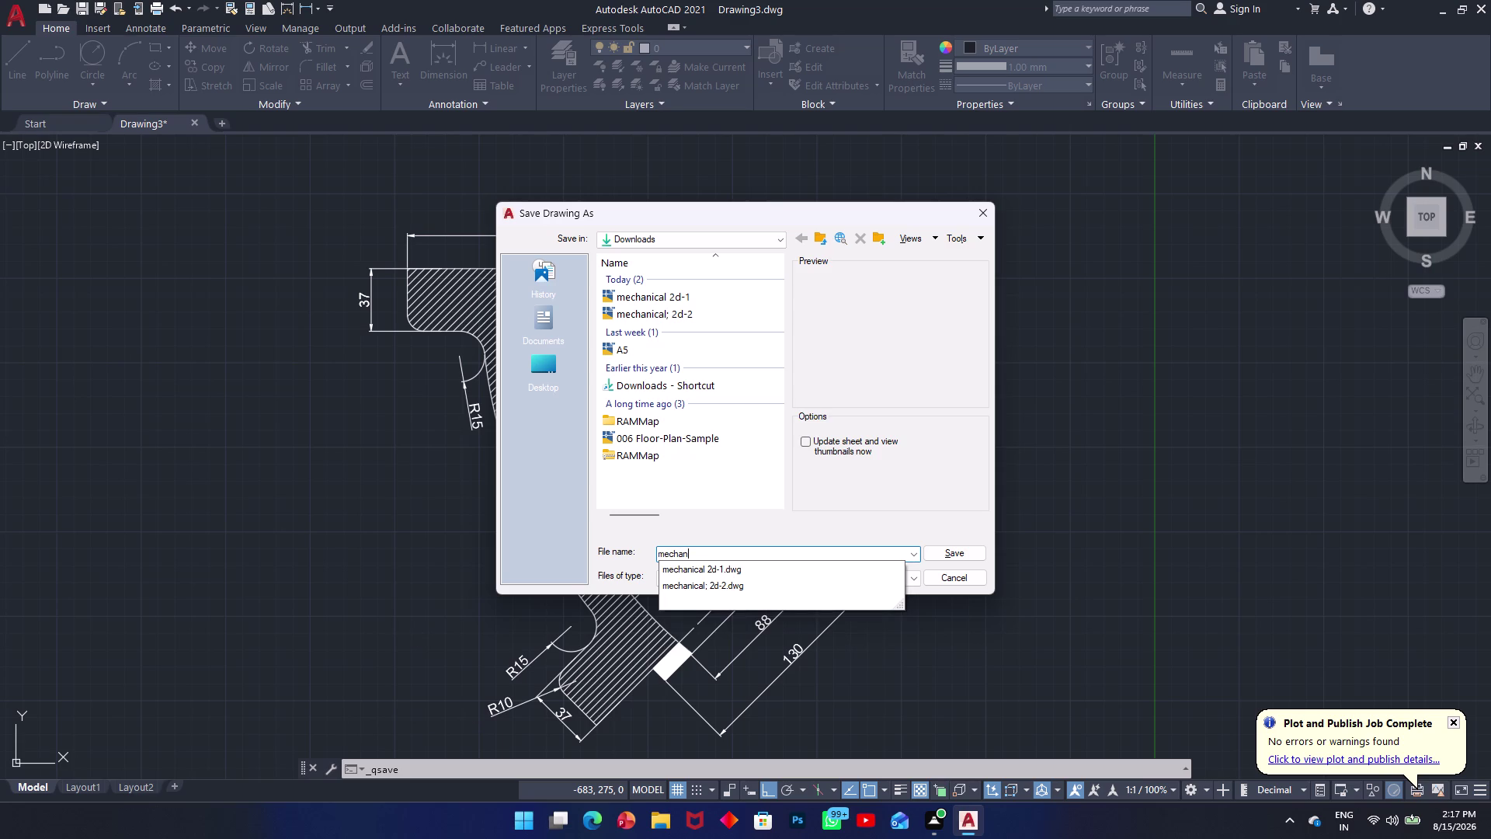
text(ical)
key(space)
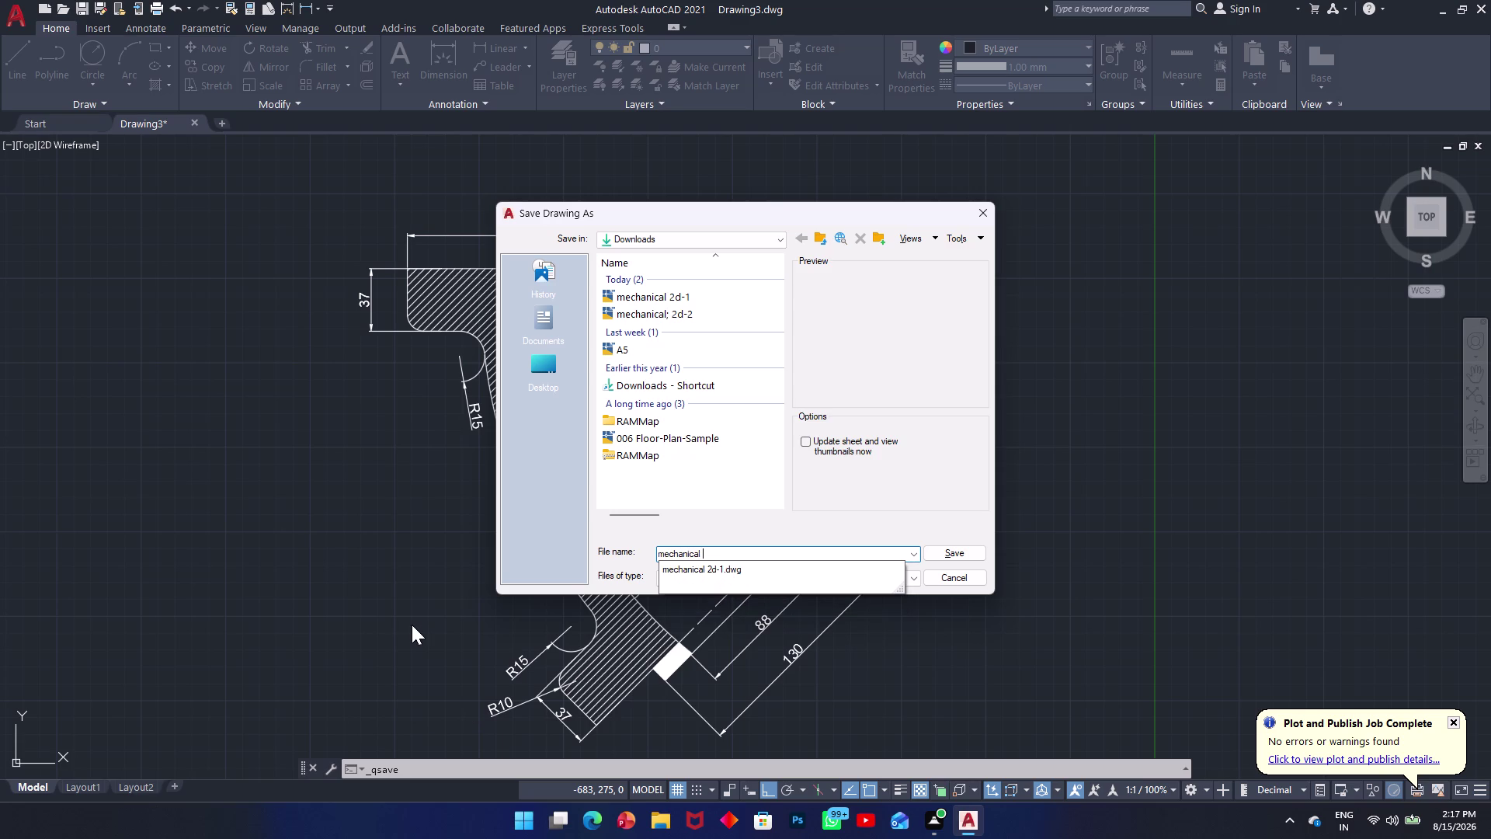
text(2d)
key(minus)
key(3)
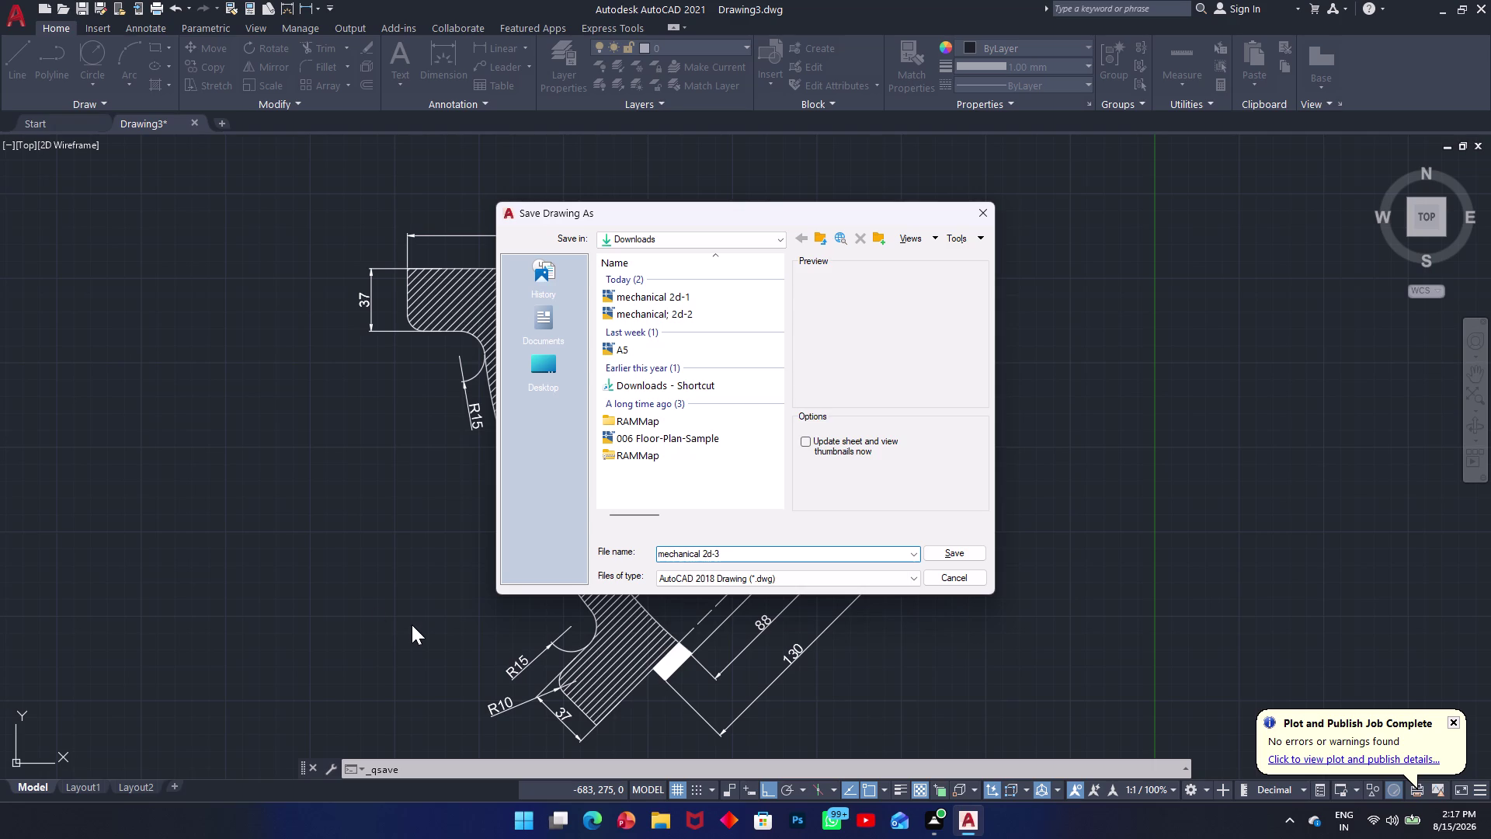
click(941, 547)
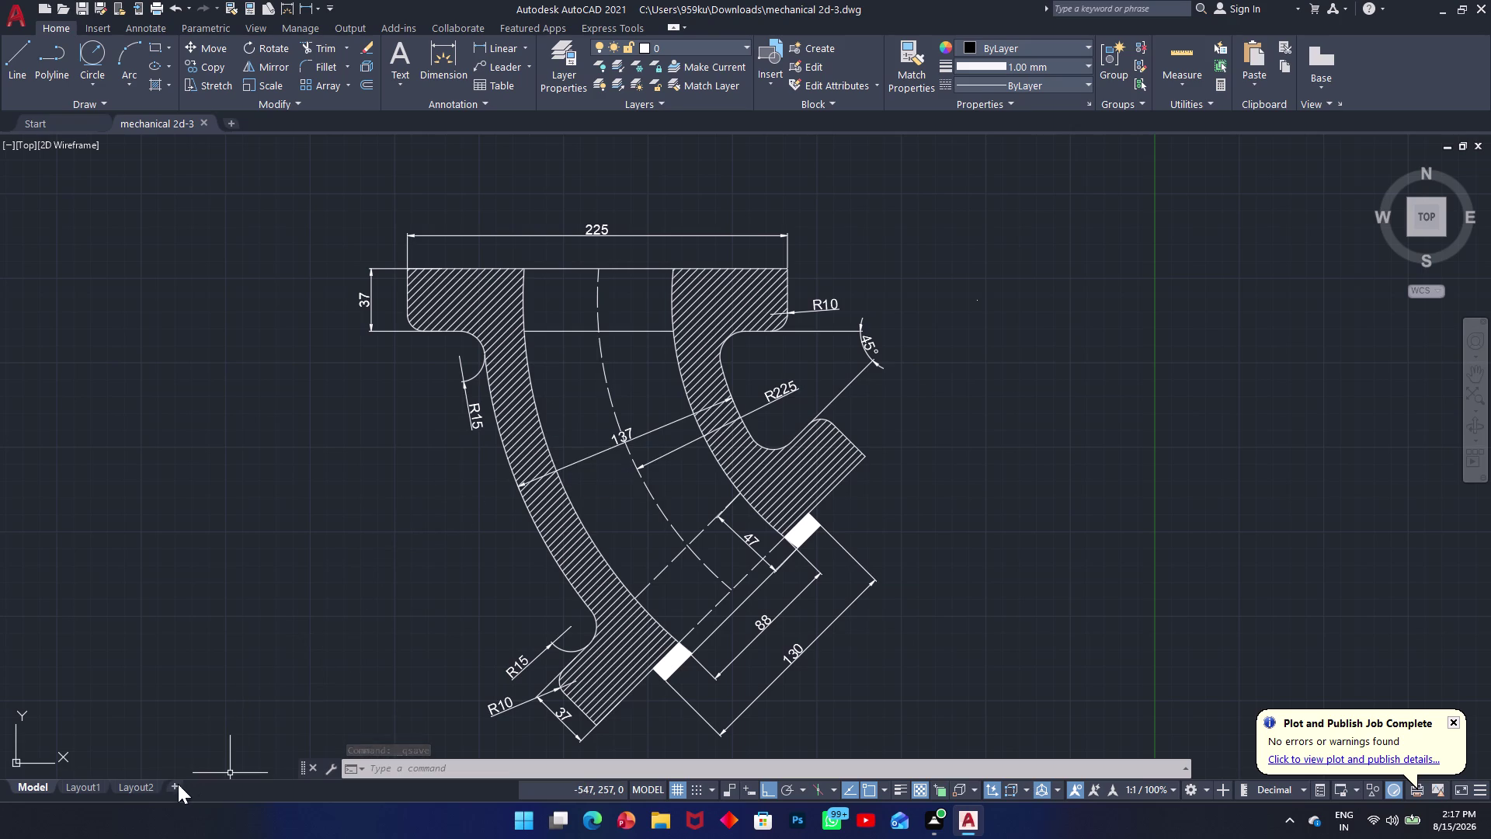
Create a rectangular viewport on the Layout2 sheet with the MV command.
click(140, 789)
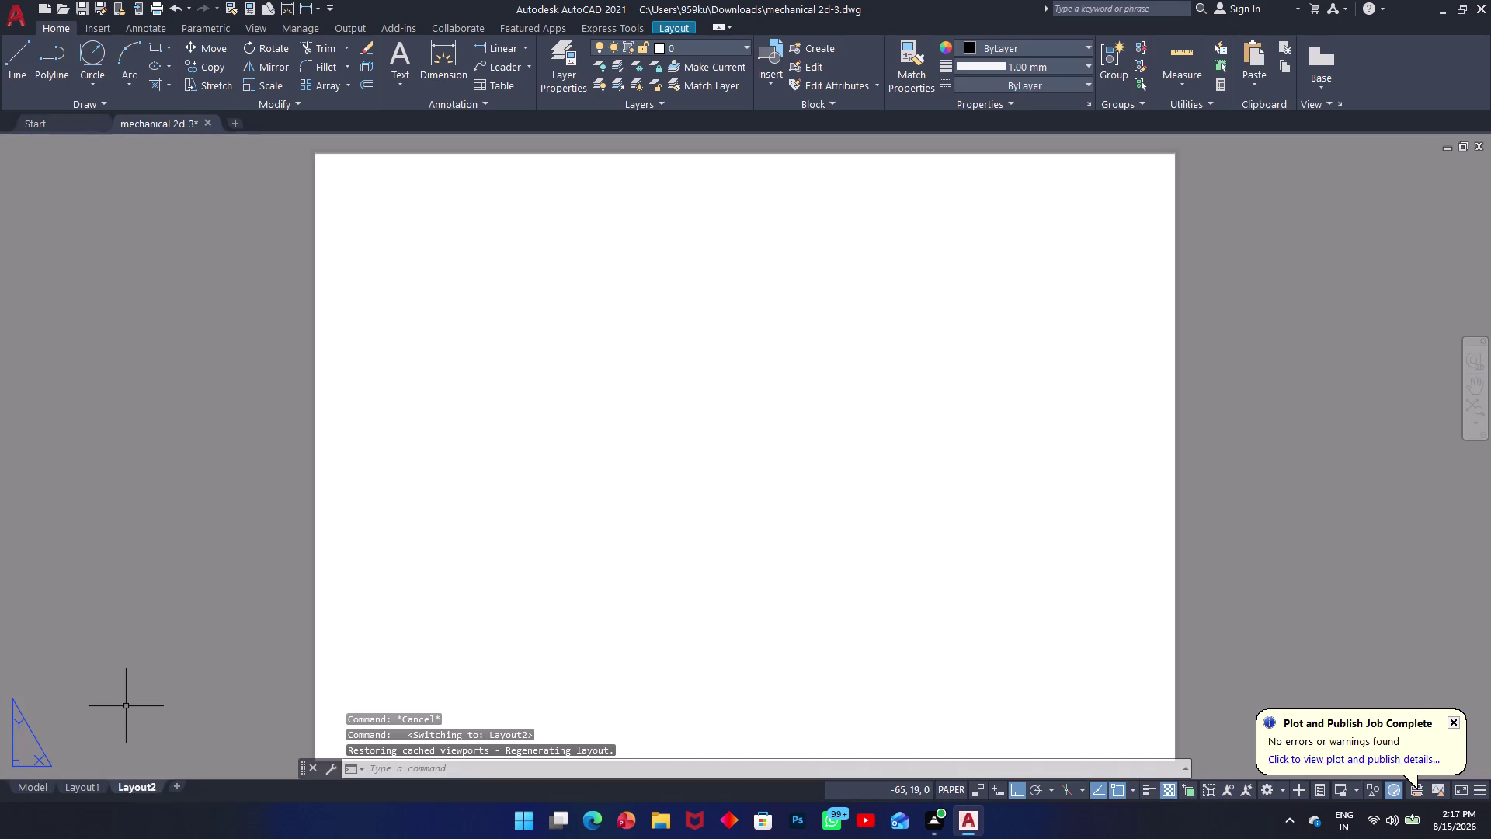
text(mv)
key(space)
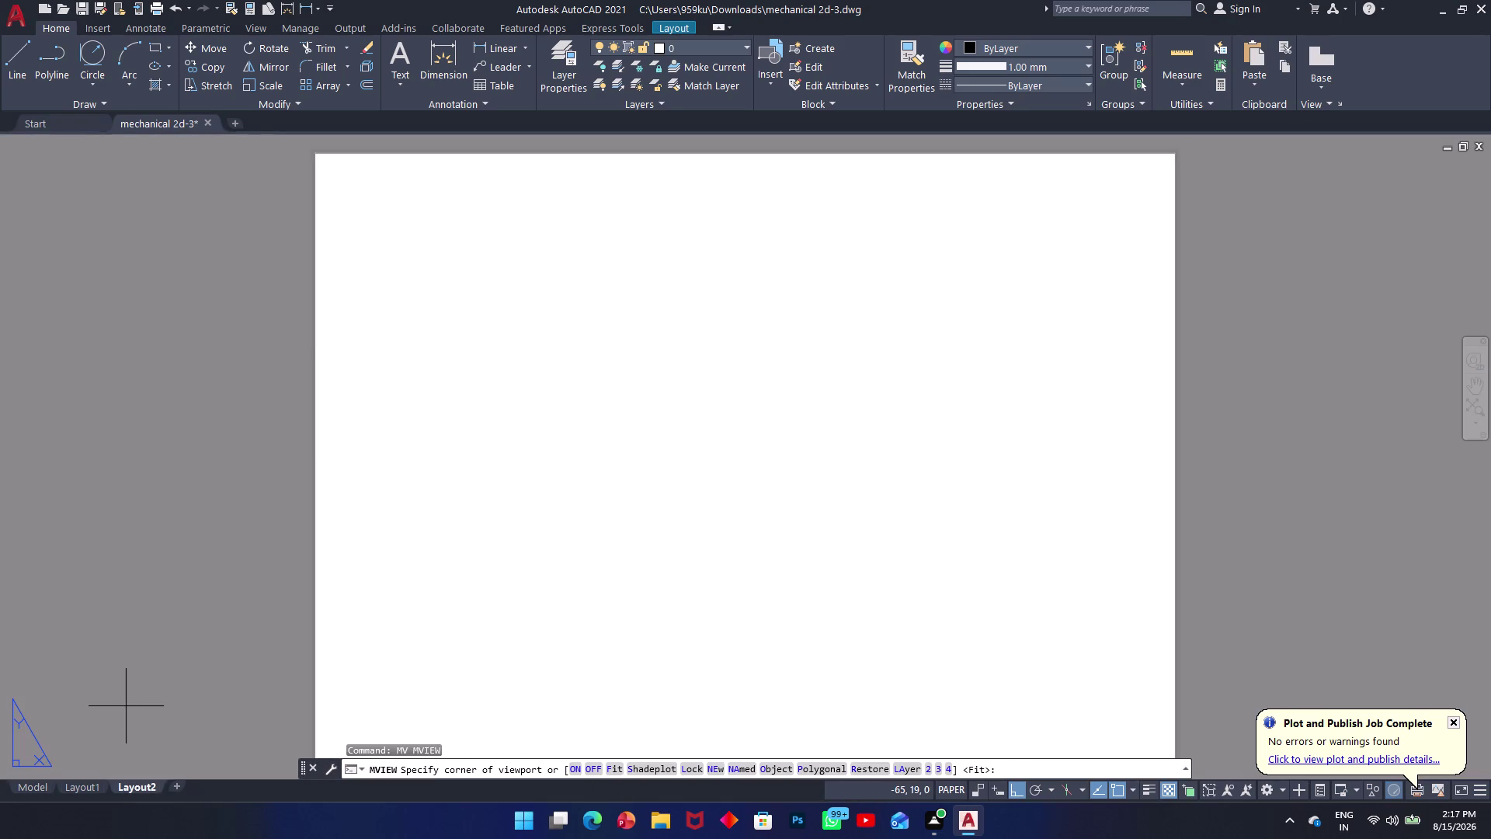
scroll(down, 3)
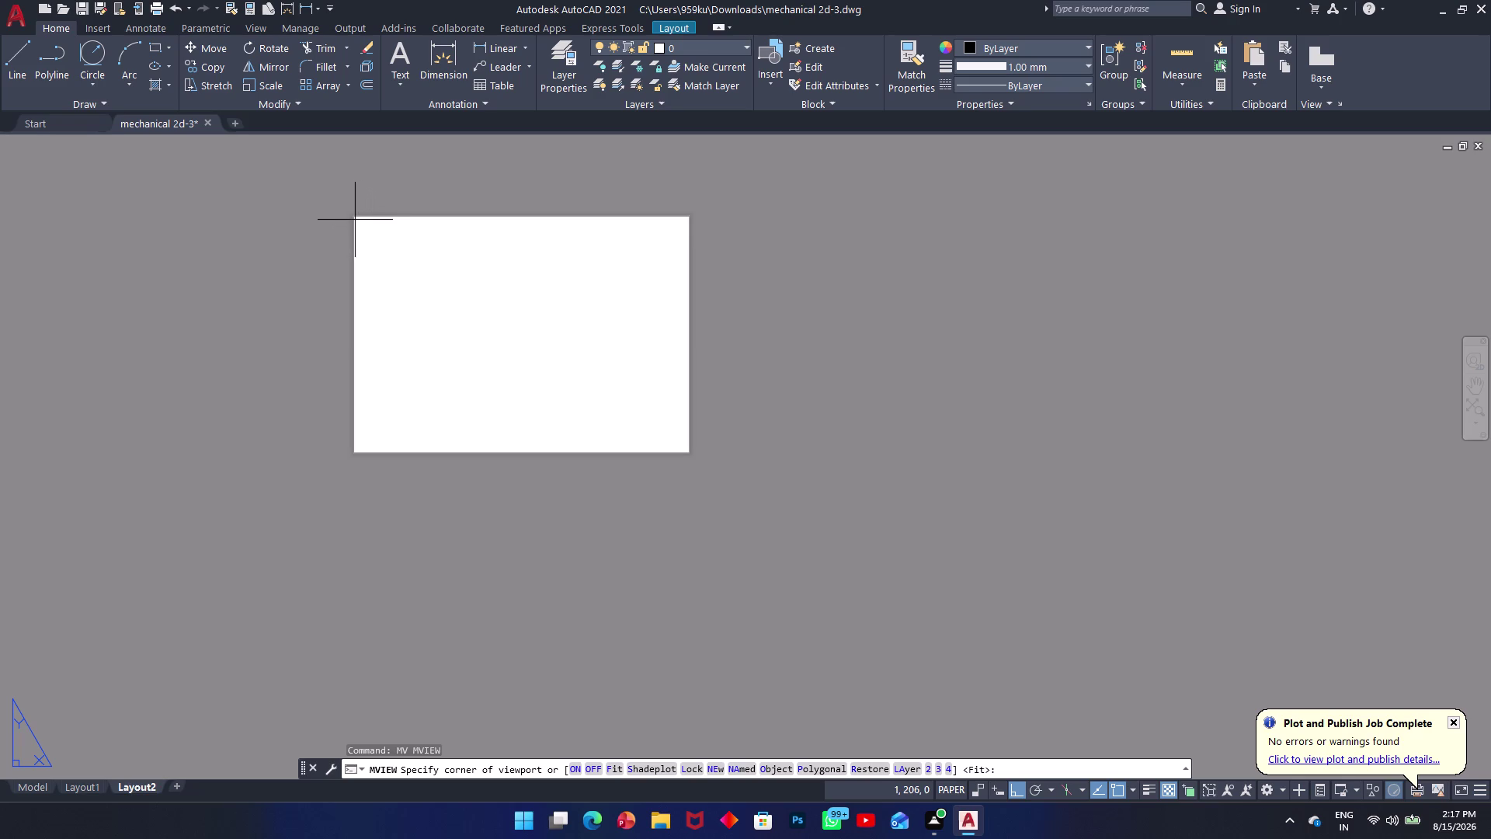
click(355, 219)
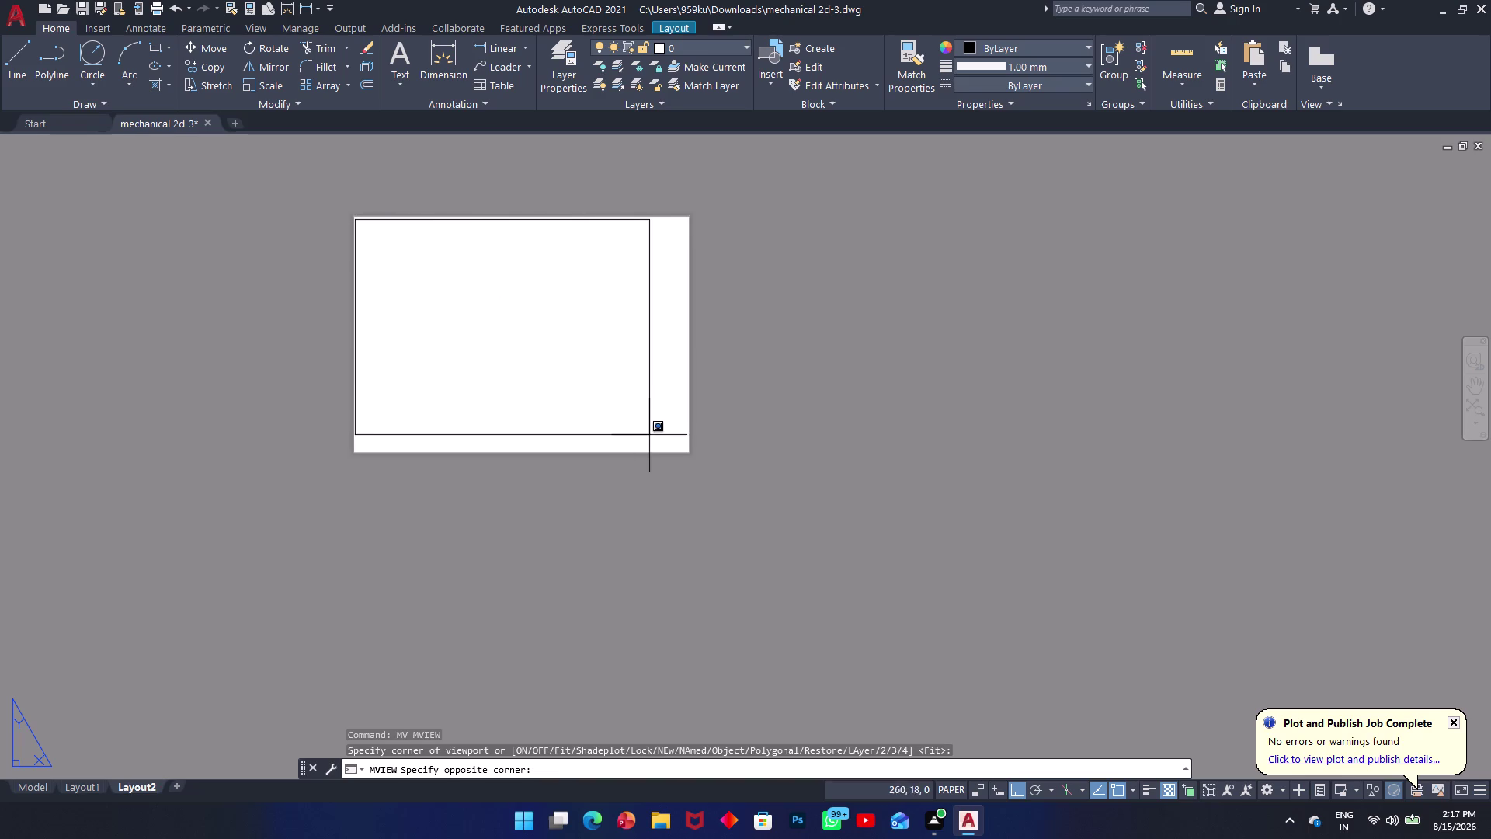
click(687, 452)
scroll(up, 3)
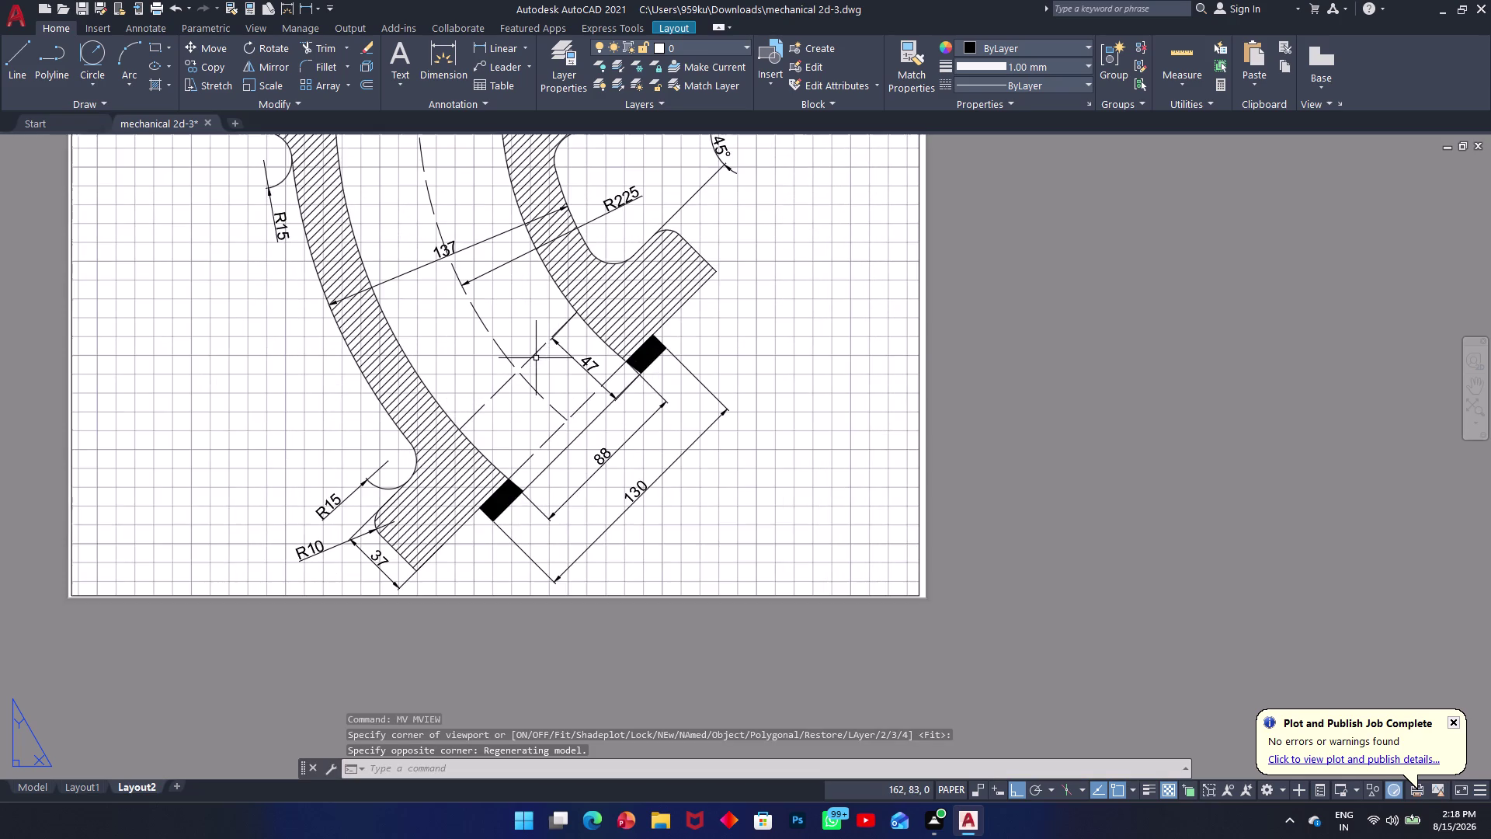
scroll(down, 3)
scroll(down, 3)
scroll(up, 3)
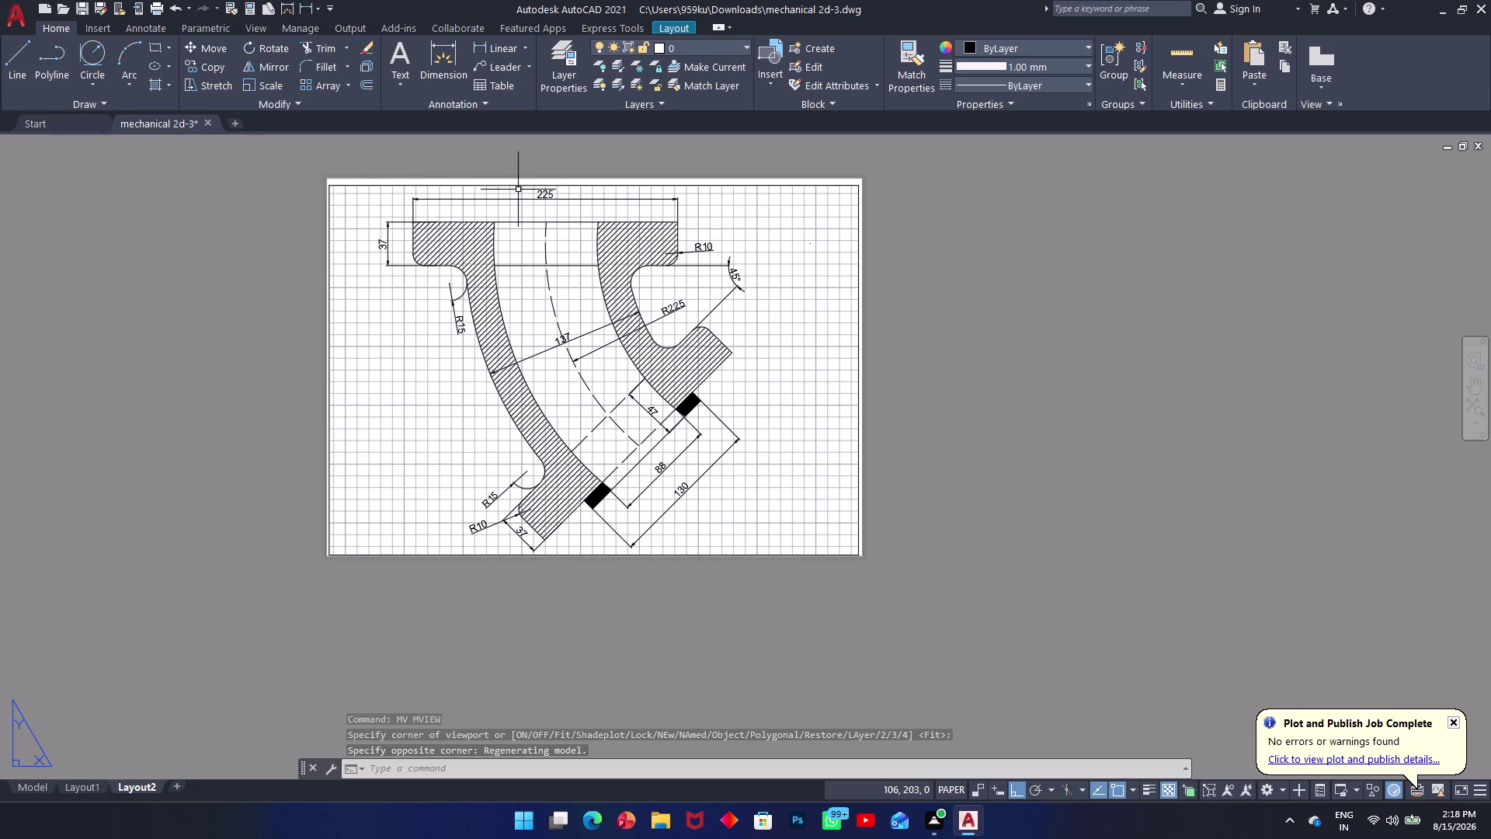
Turn off the grid inside the viewport and return to the sheet.
double_click(762, 347)
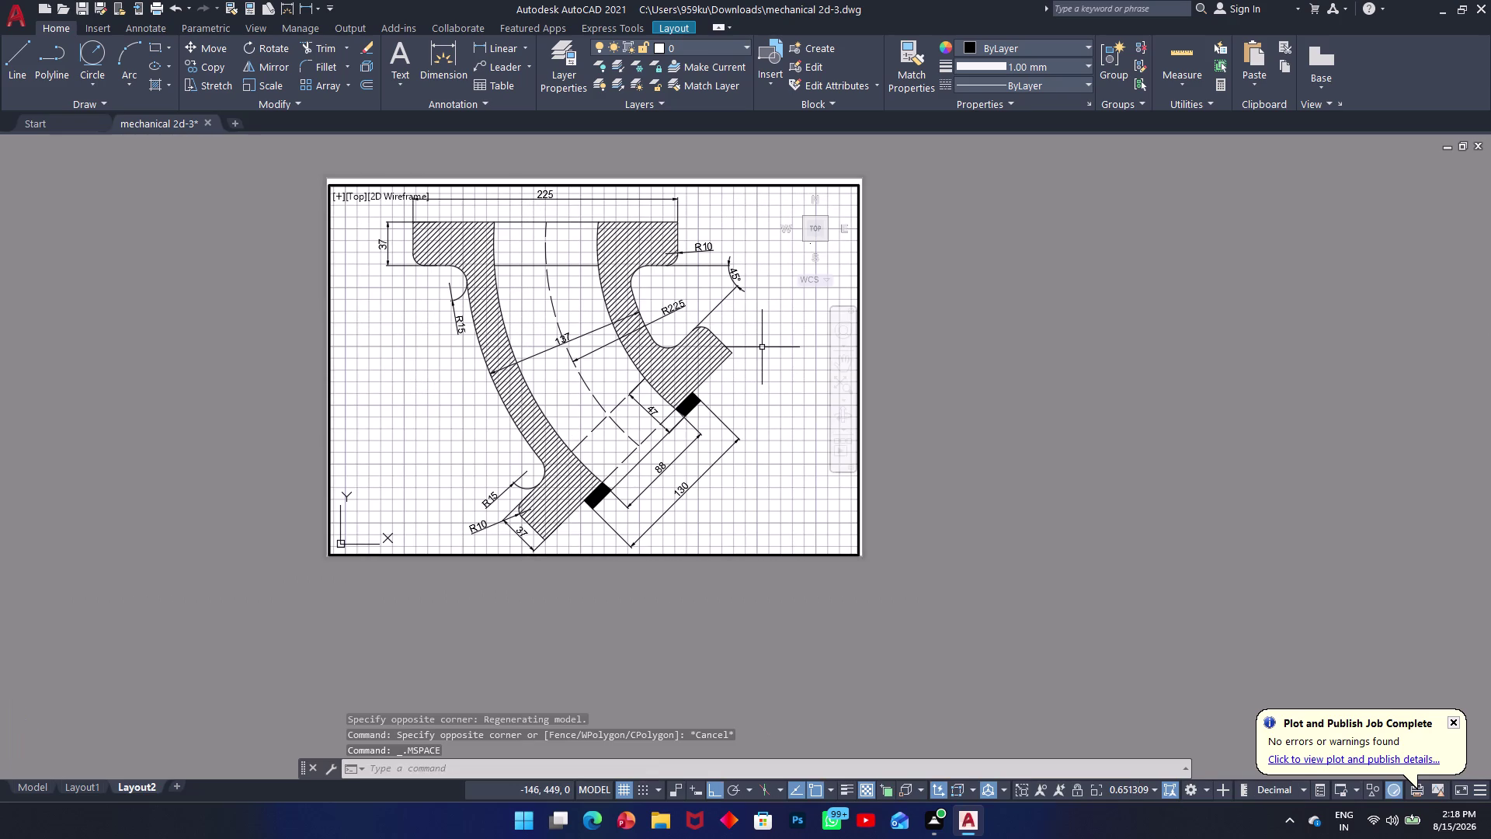
click(624, 787)
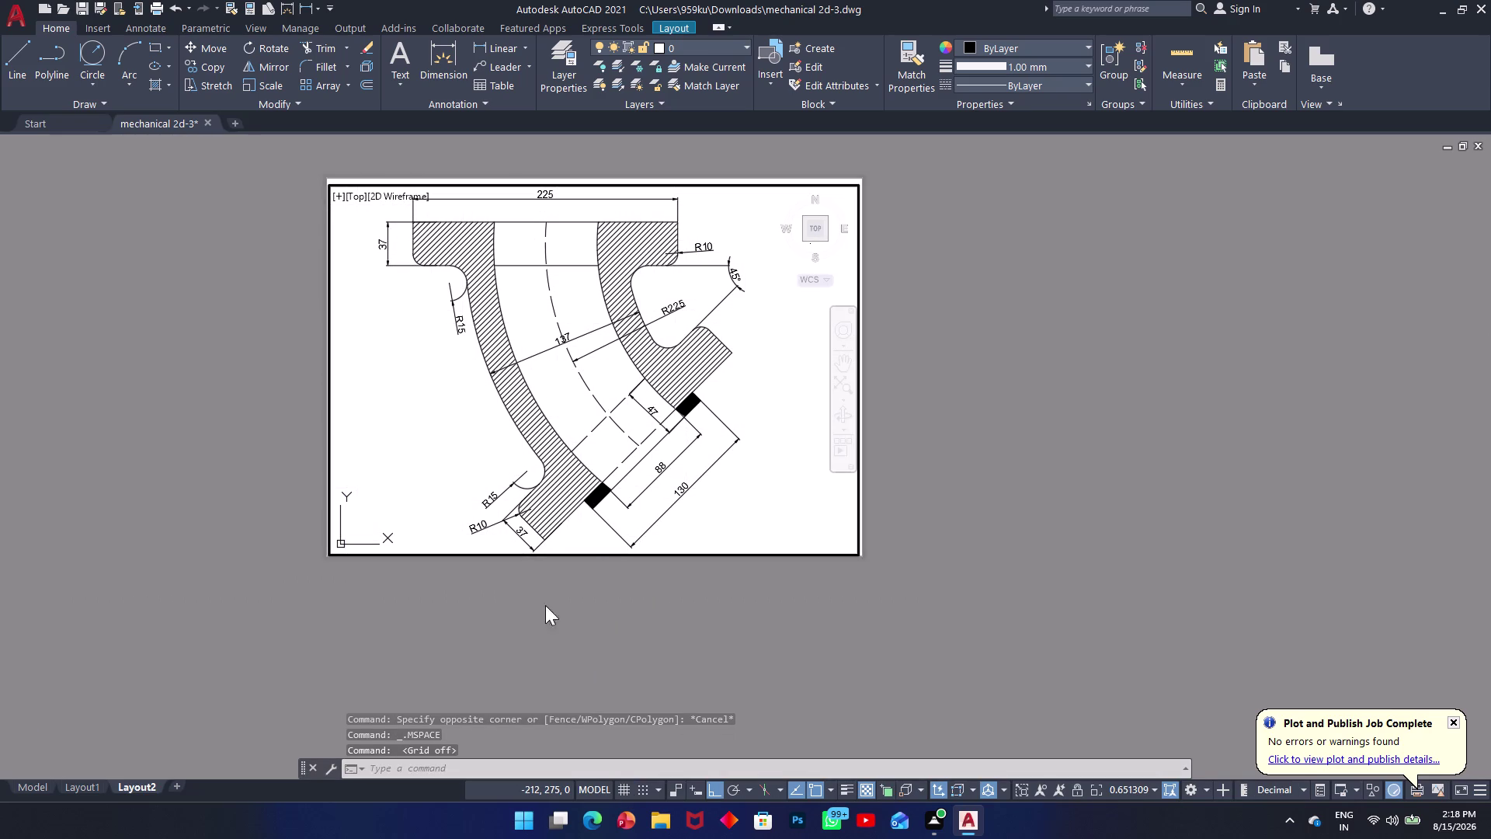
click(259, 502)
double_click(863, 530)
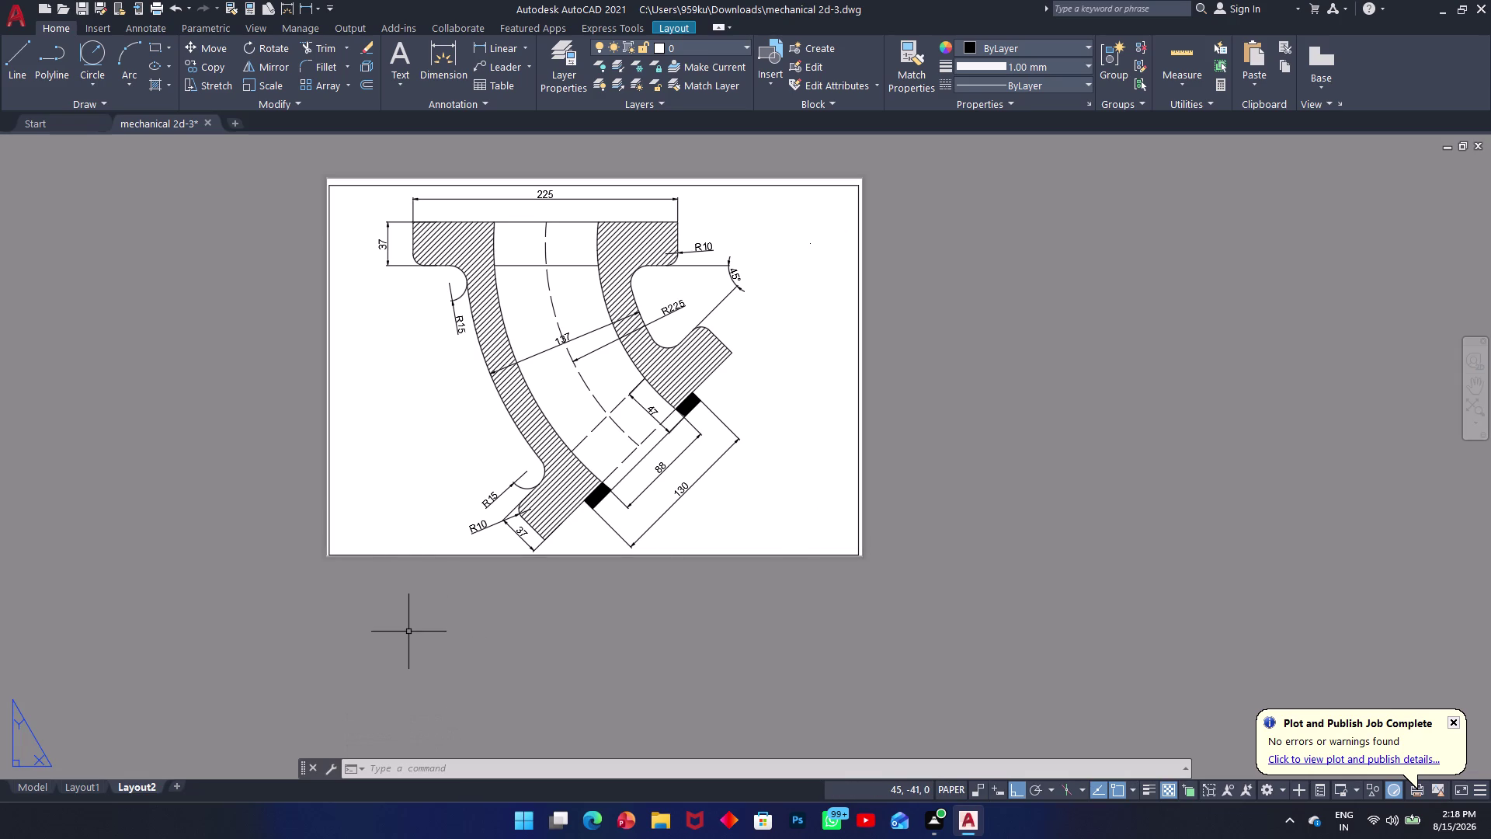
Select everything on Layout2, then clear the selection.
key(ctrl+s)
key(ctrl+a)
scroll(up, 3)
scroll(down, 3)
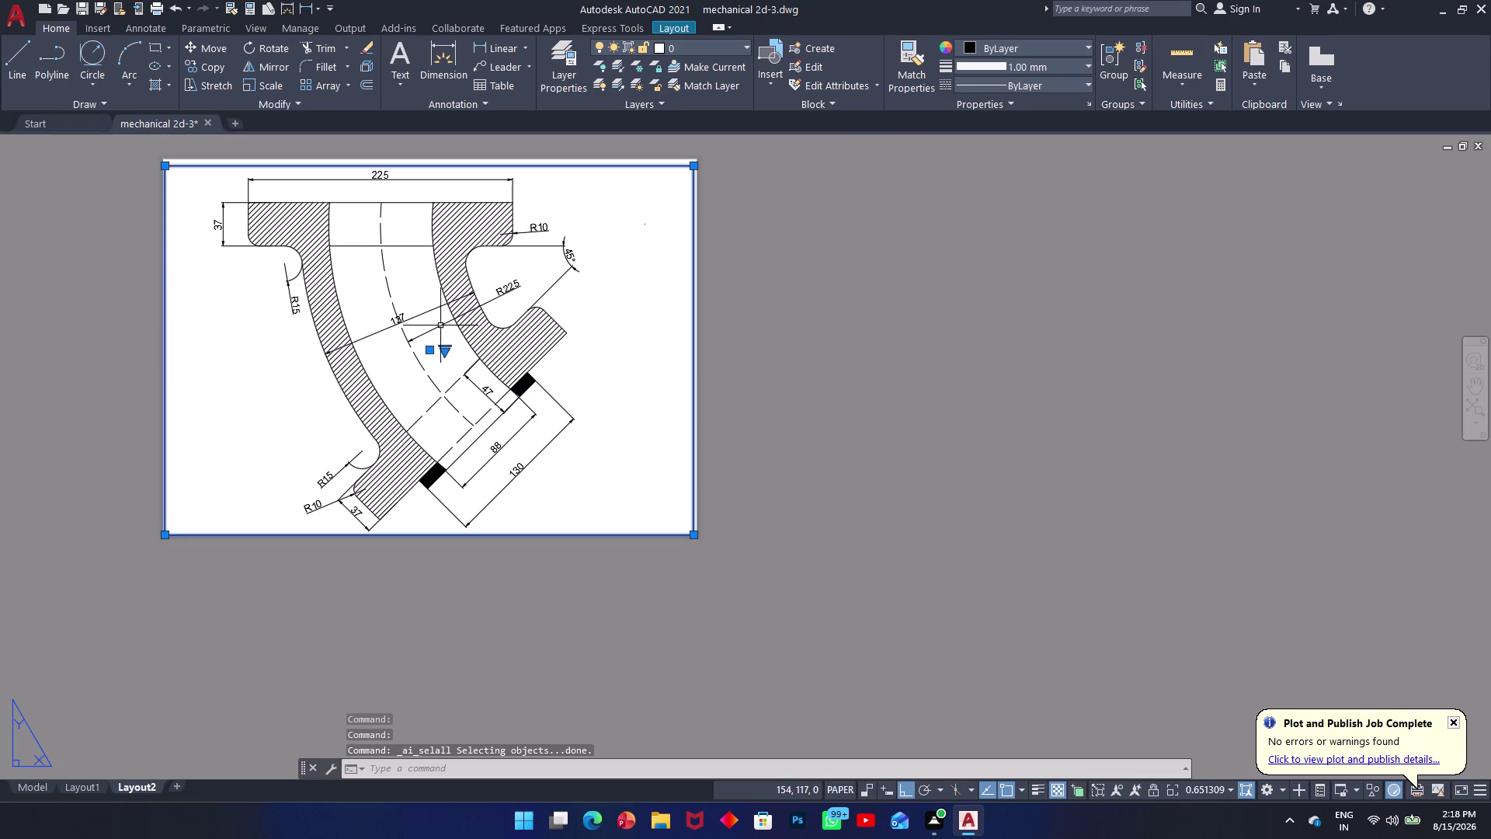
key(Escape)
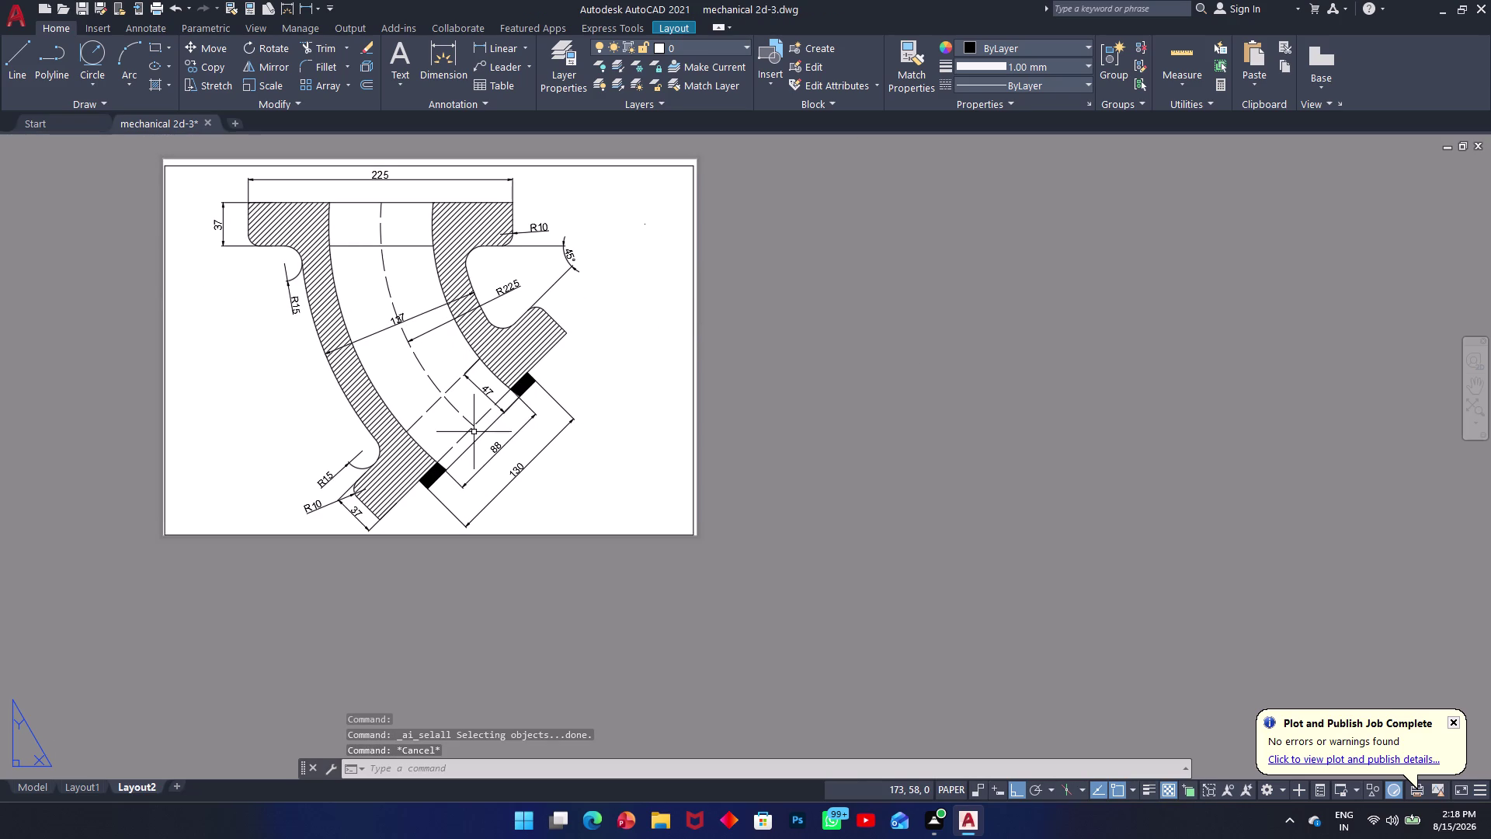
Preview the Layout2 plot, close it without plotting, and return to model space.
key(ctrl+p)
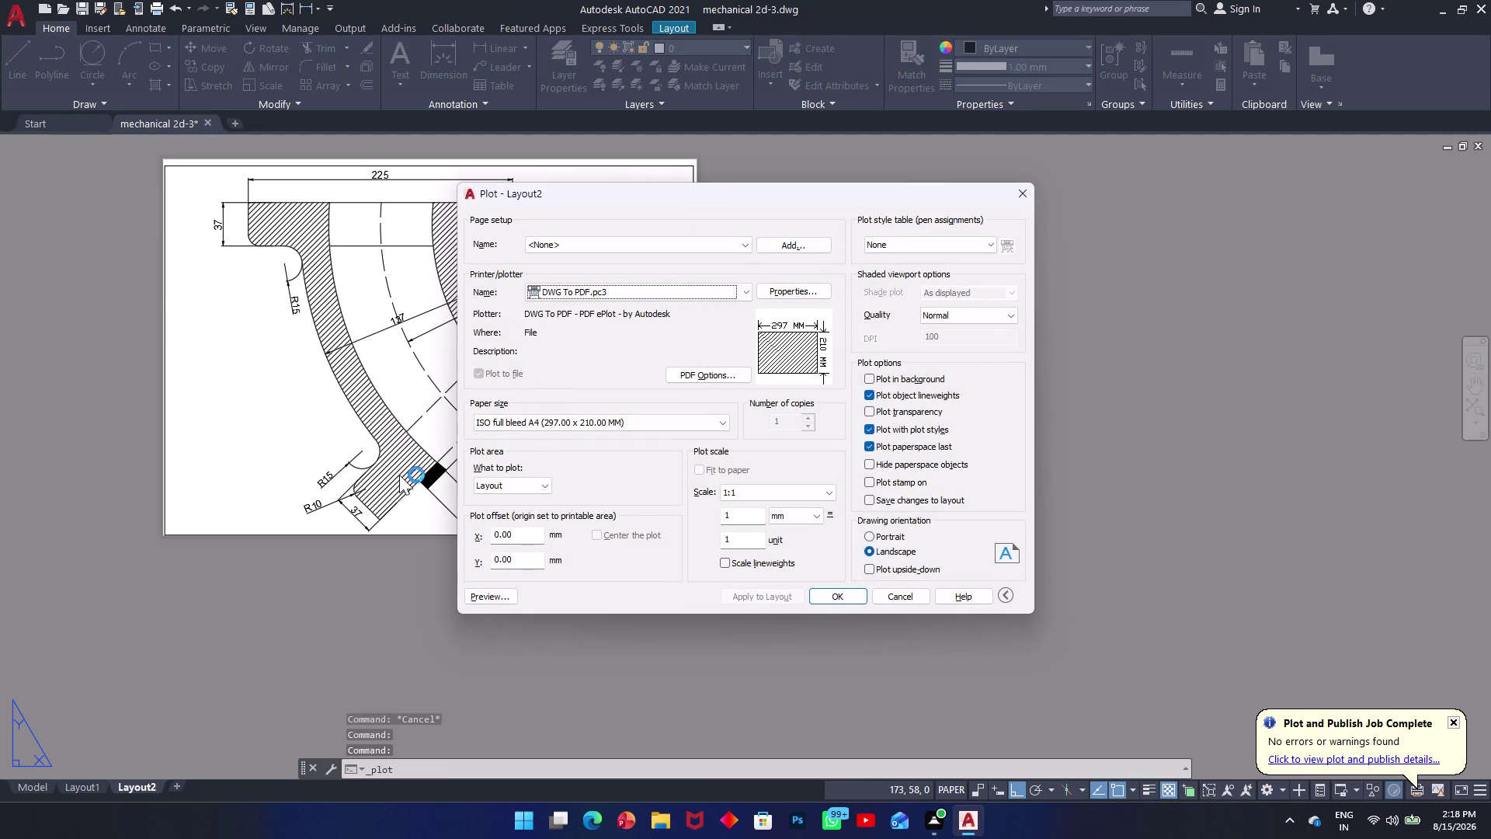
click(482, 600)
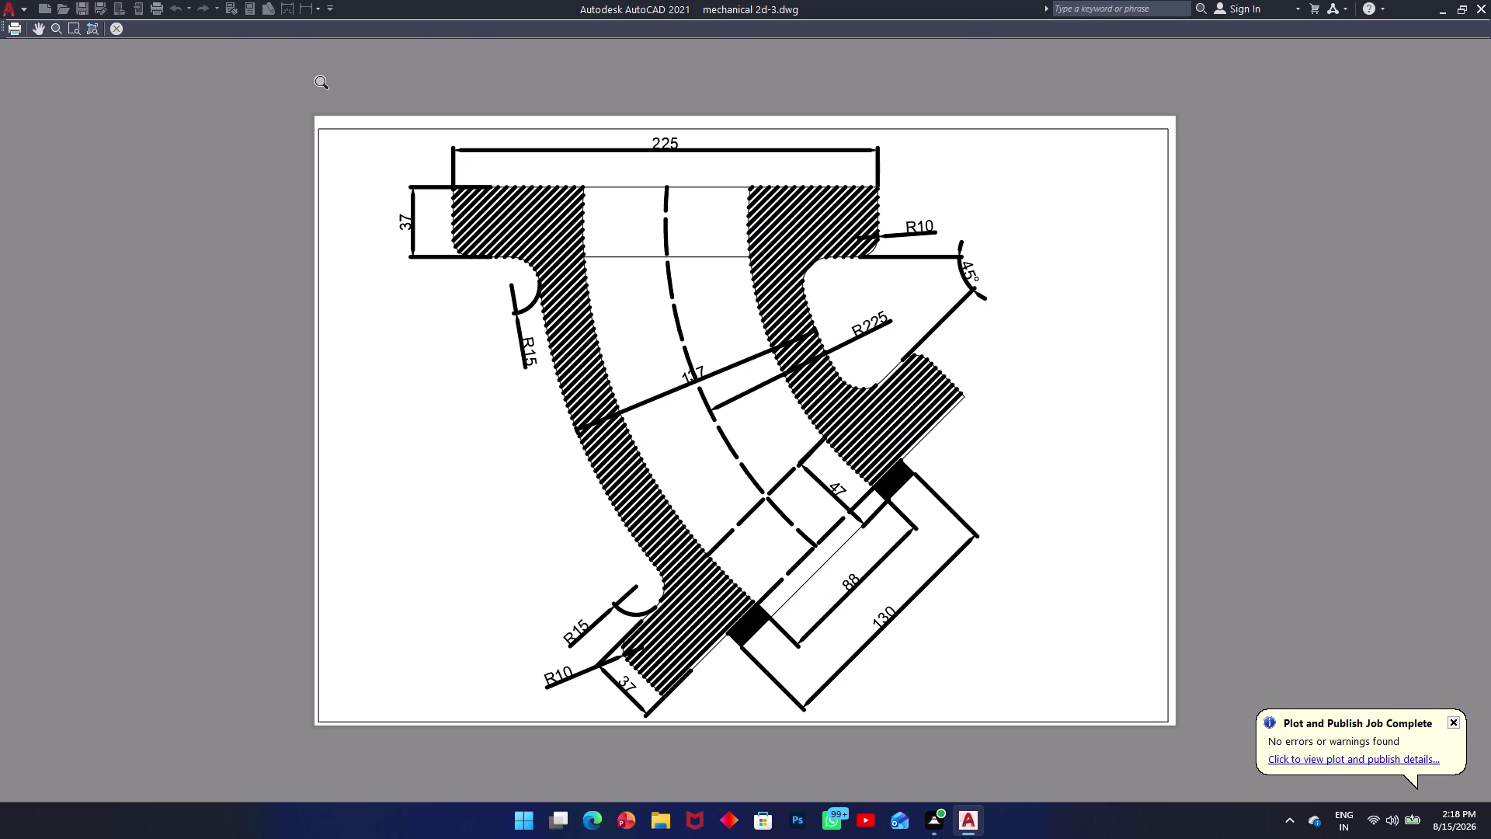
click(113, 24)
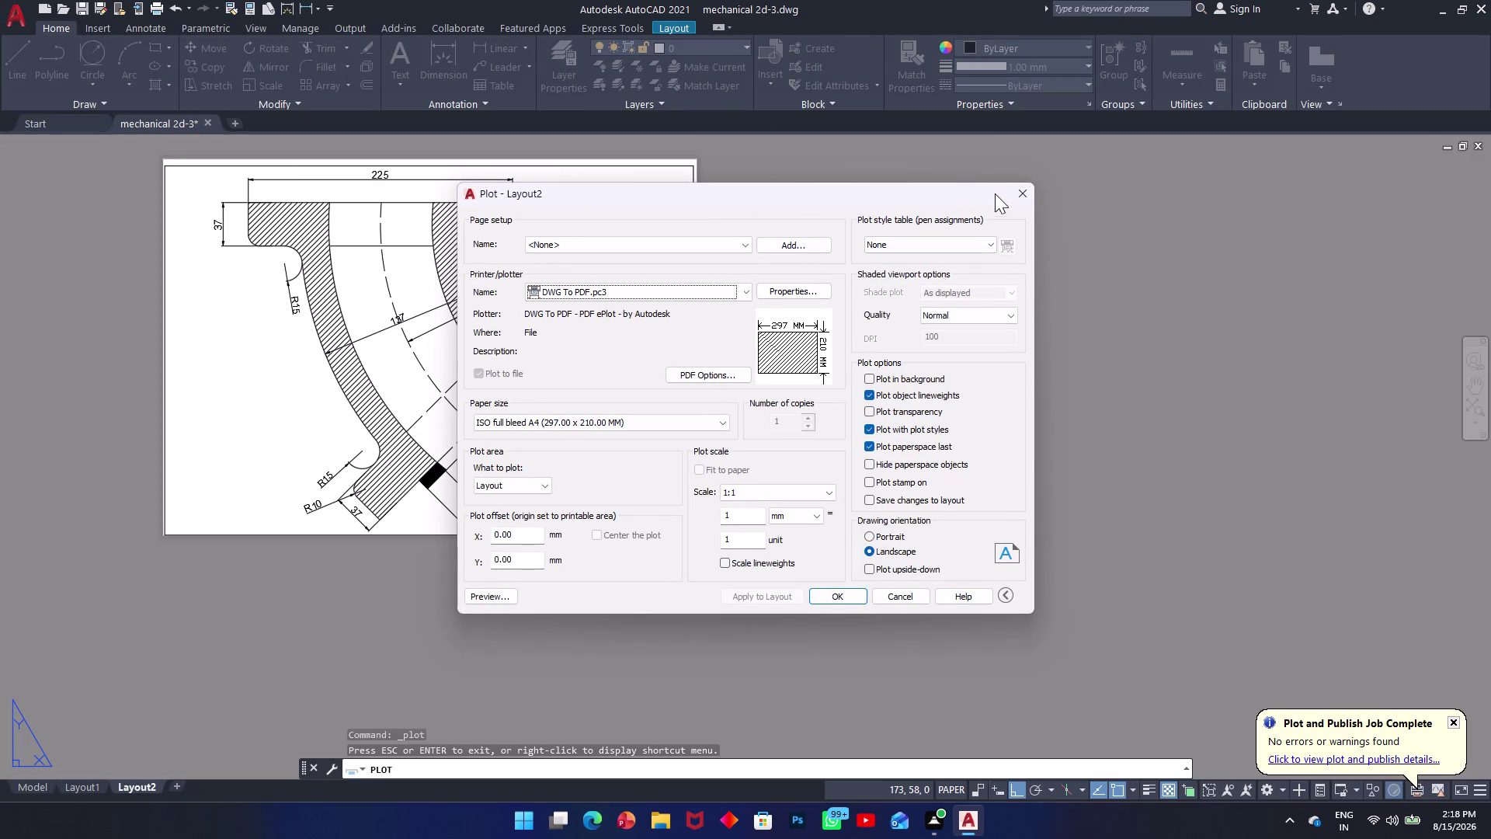
click(1024, 194)
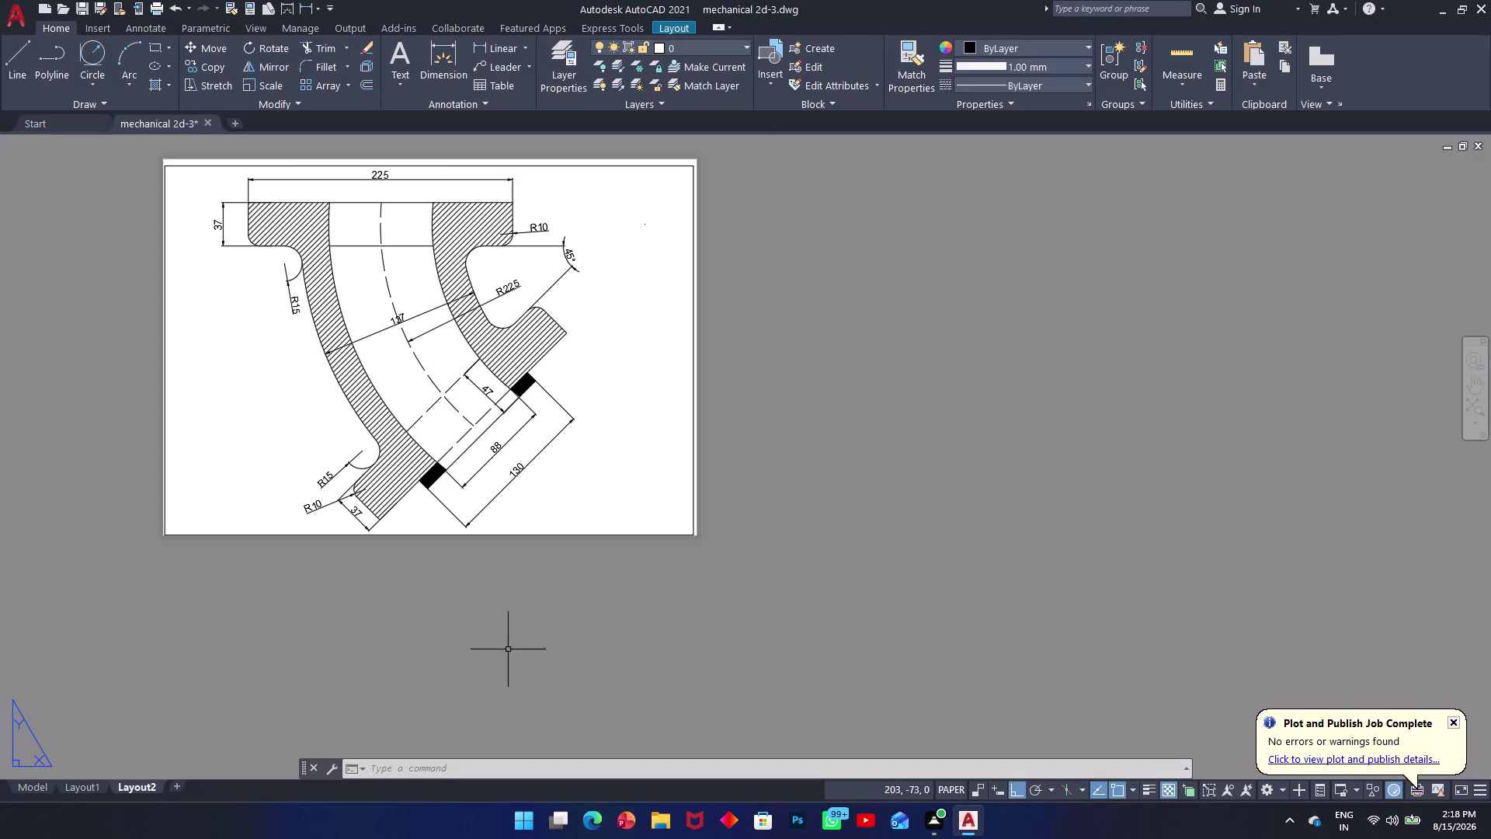
click(36, 792)
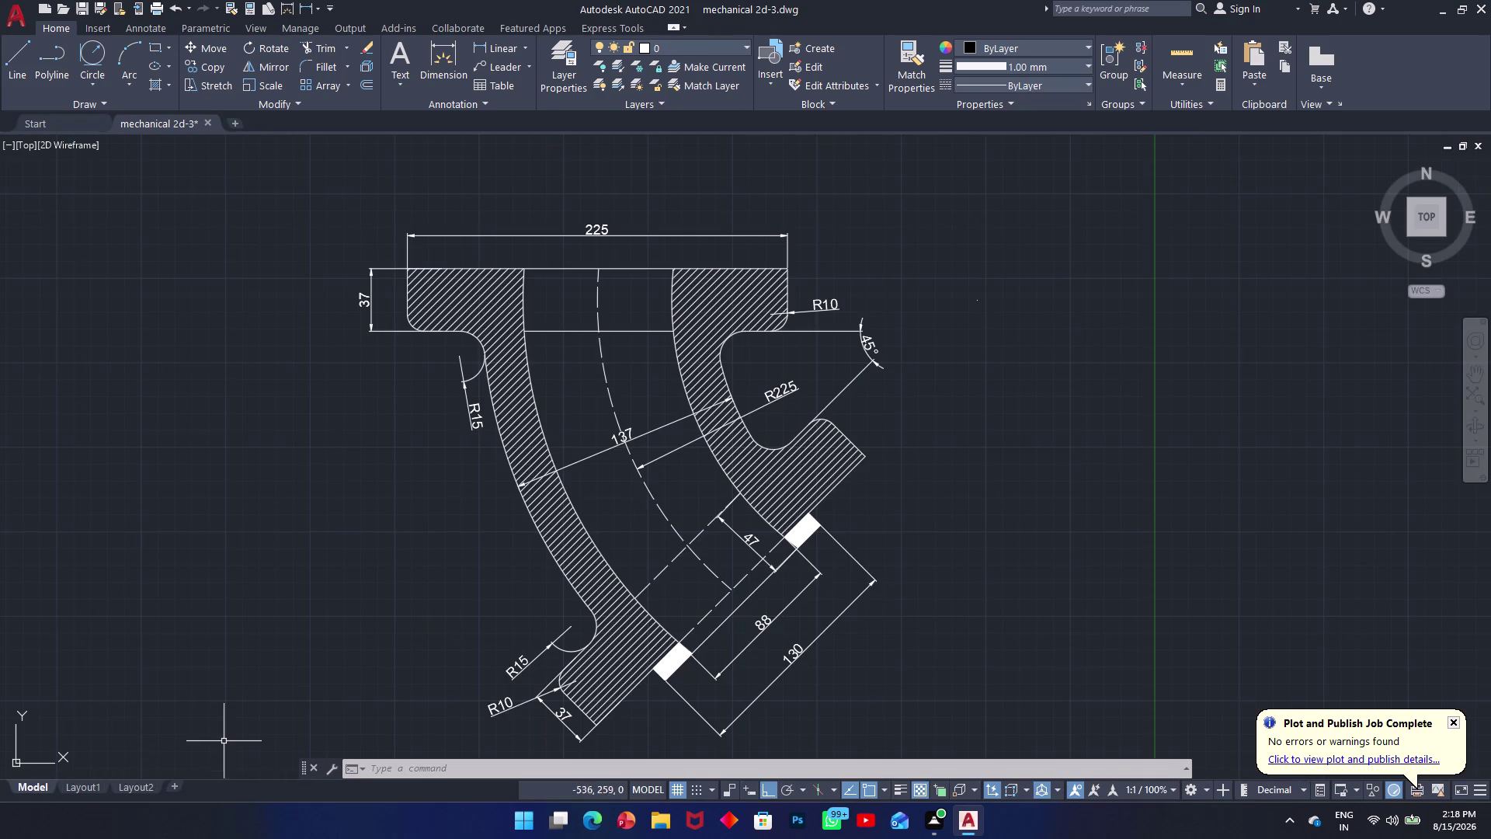
Set the current lineweight to ByLayer and display lineweights in the drawing.
click(1091, 68)
click(1088, 66)
click(1088, 66)
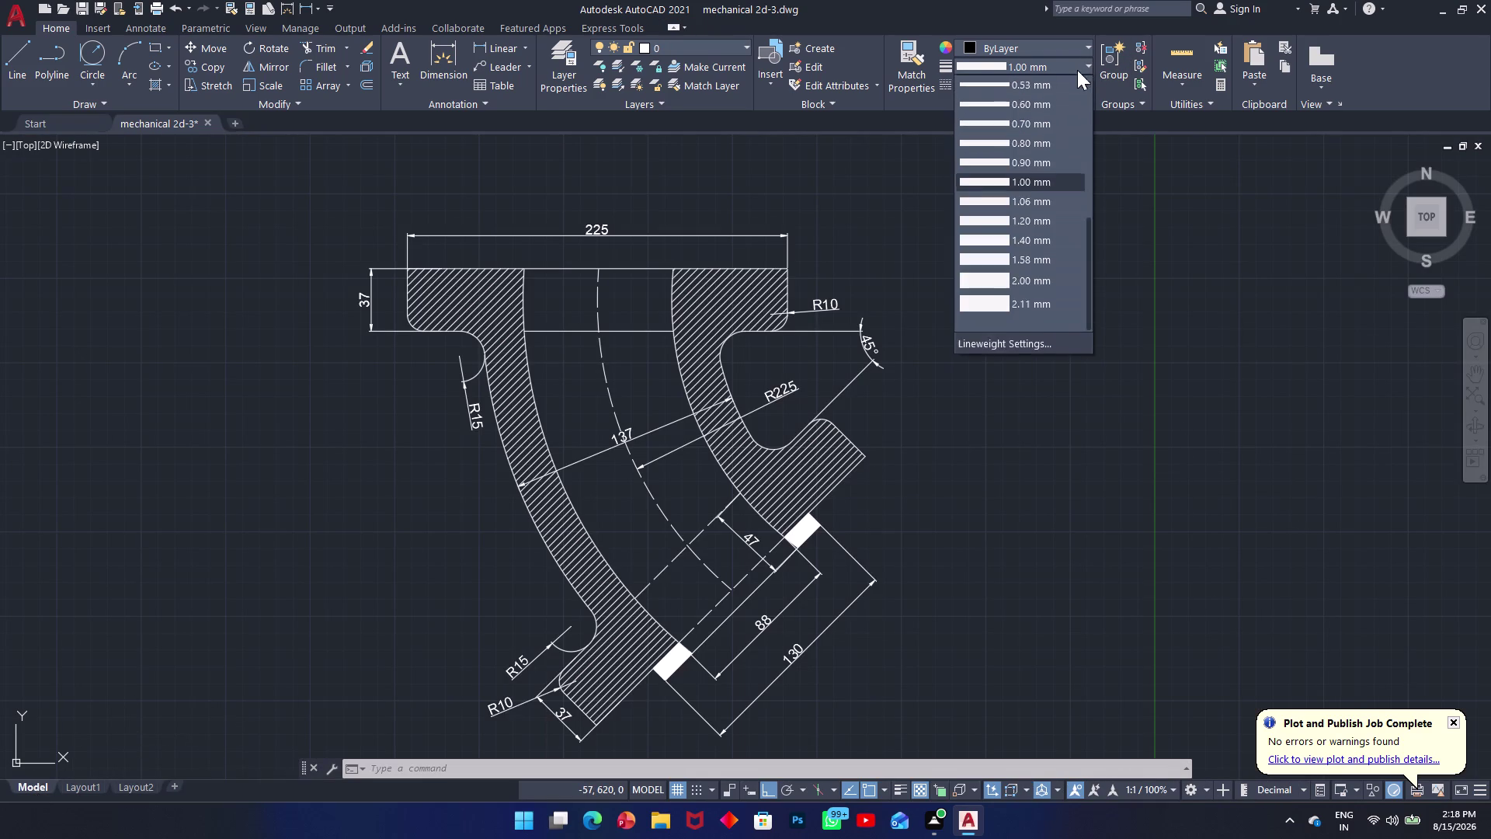
scroll(up, 3)
scroll(up, 3)
click(1034, 77)
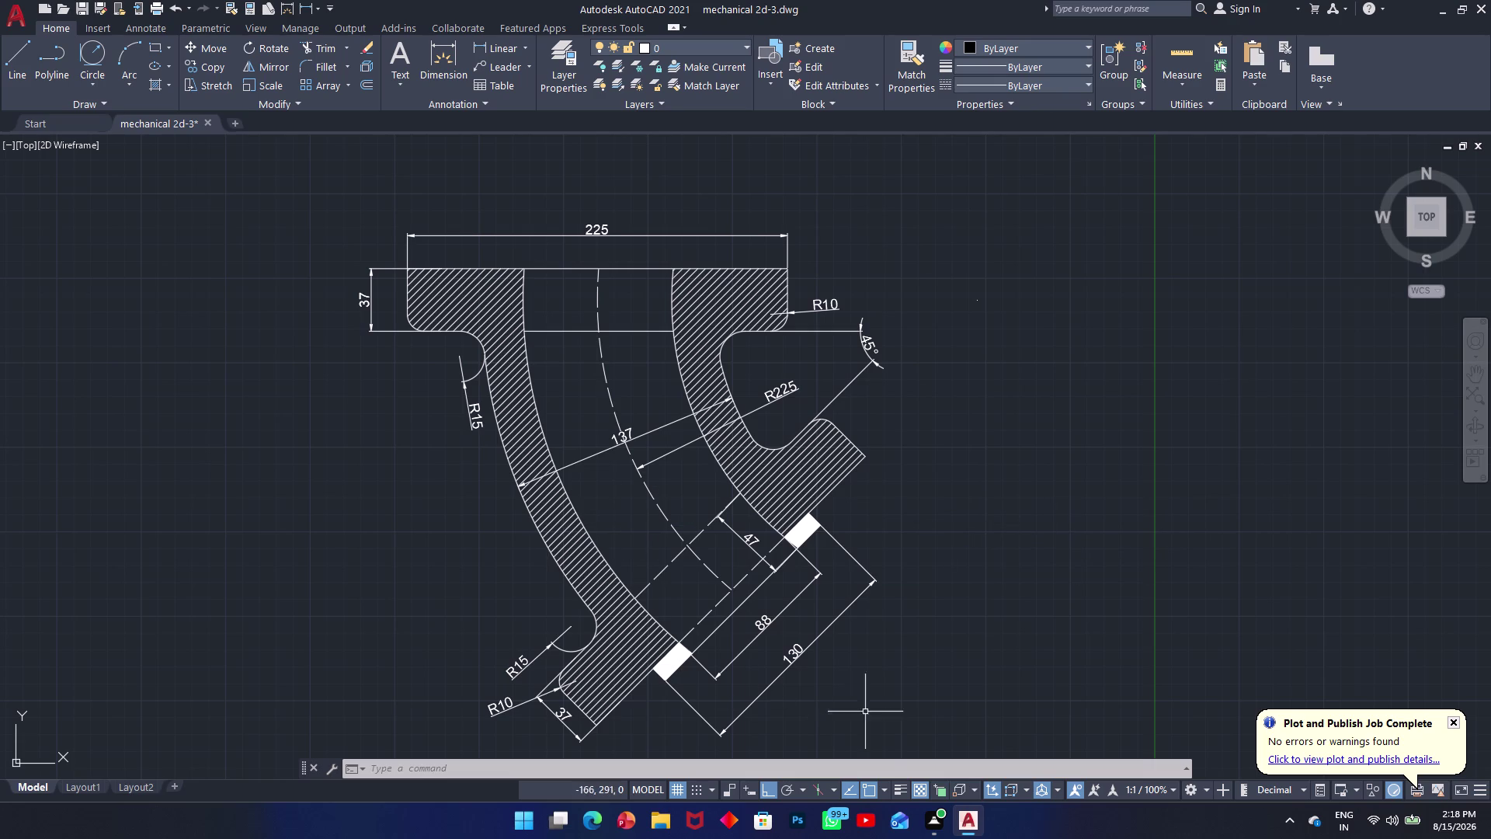
click(895, 793)
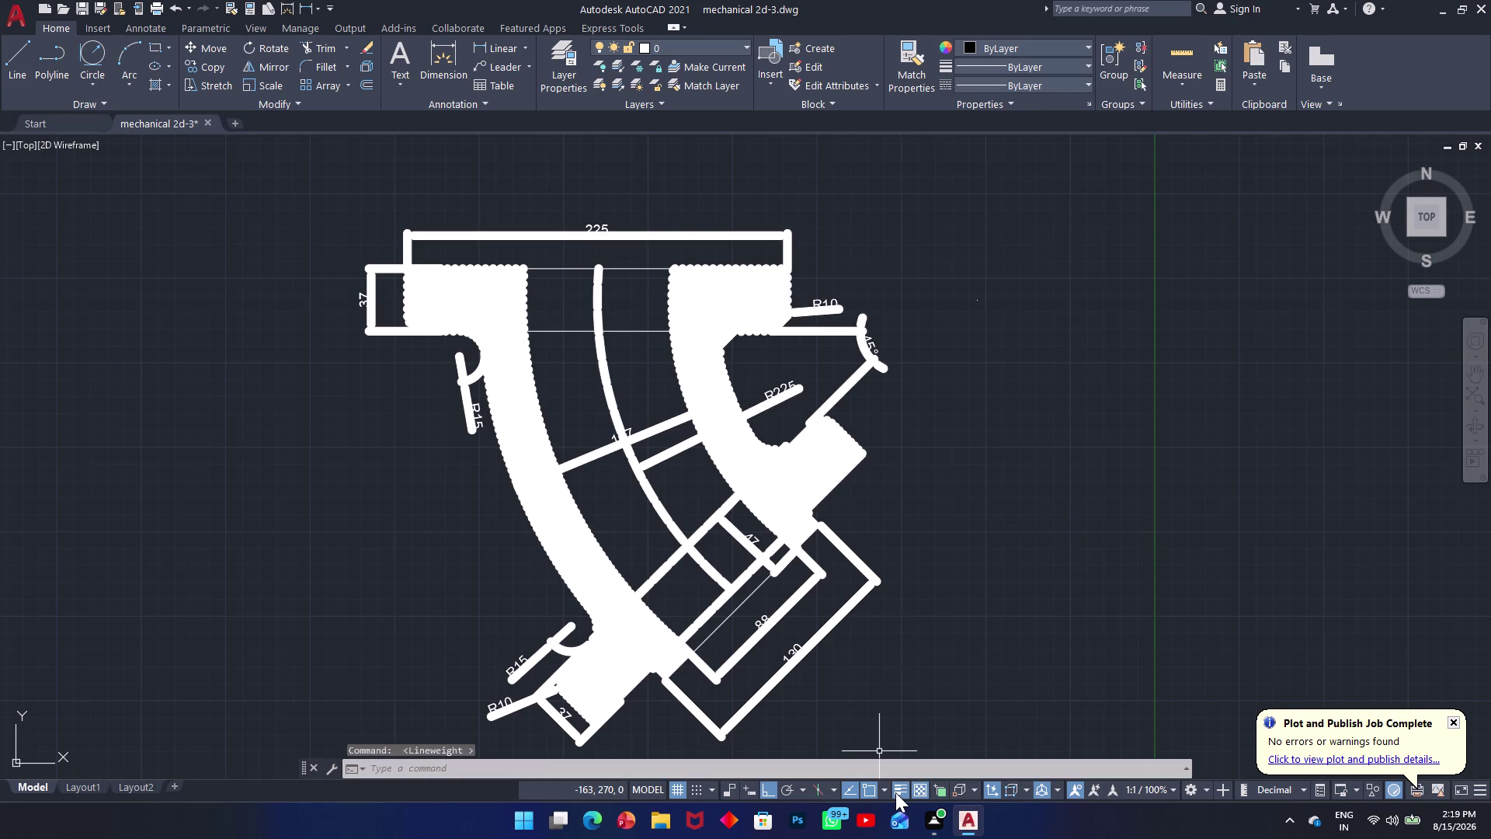
Select the entire pipe-bend drawing and give it a thinner lineweight.
drag(962, 164, 782, 224)
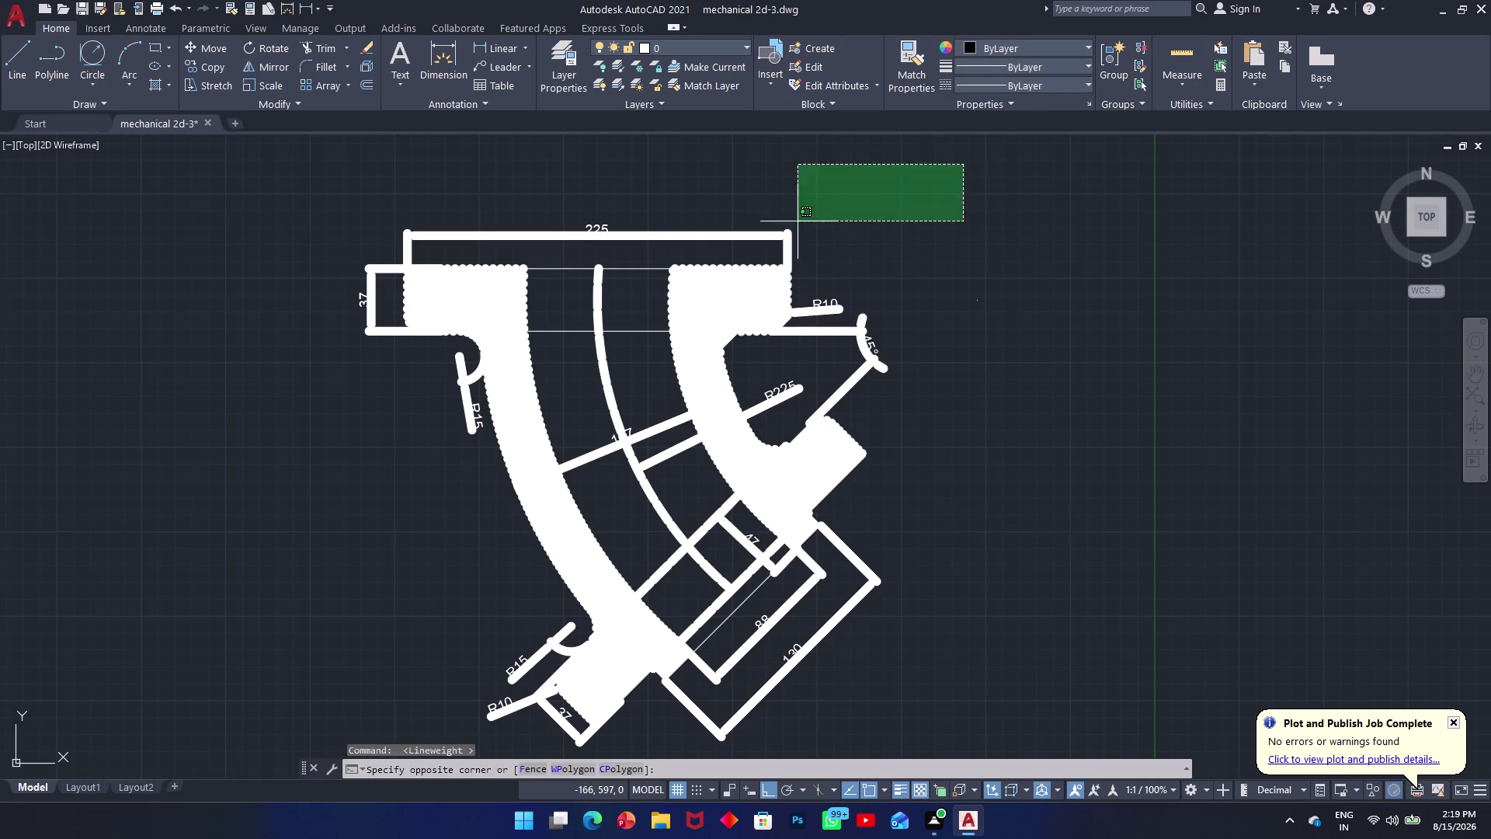
drag(782, 225, 285, 486)
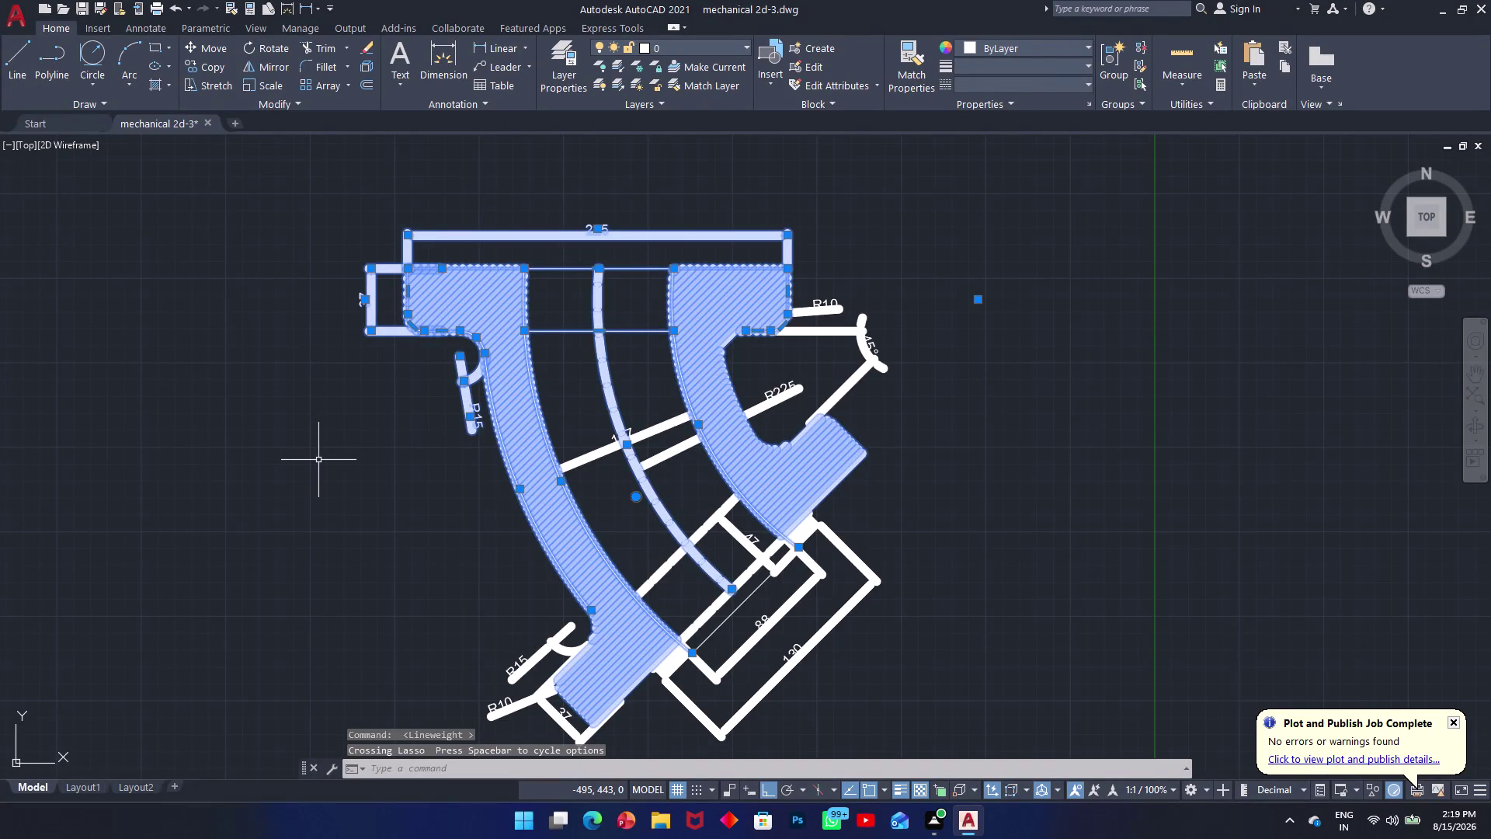
key(Escape)
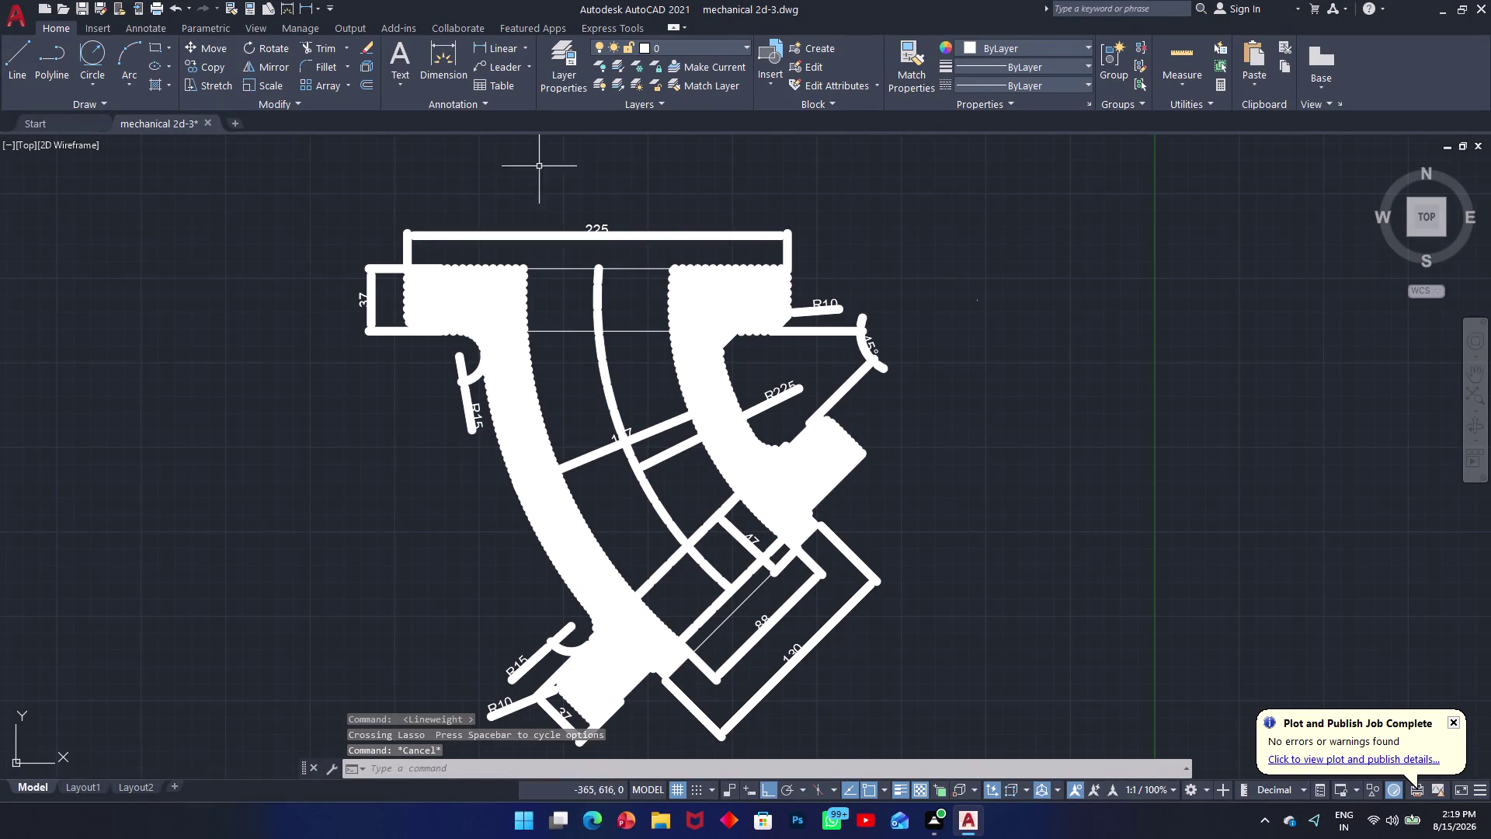
drag(891, 162, 480, 580)
key(Escape)
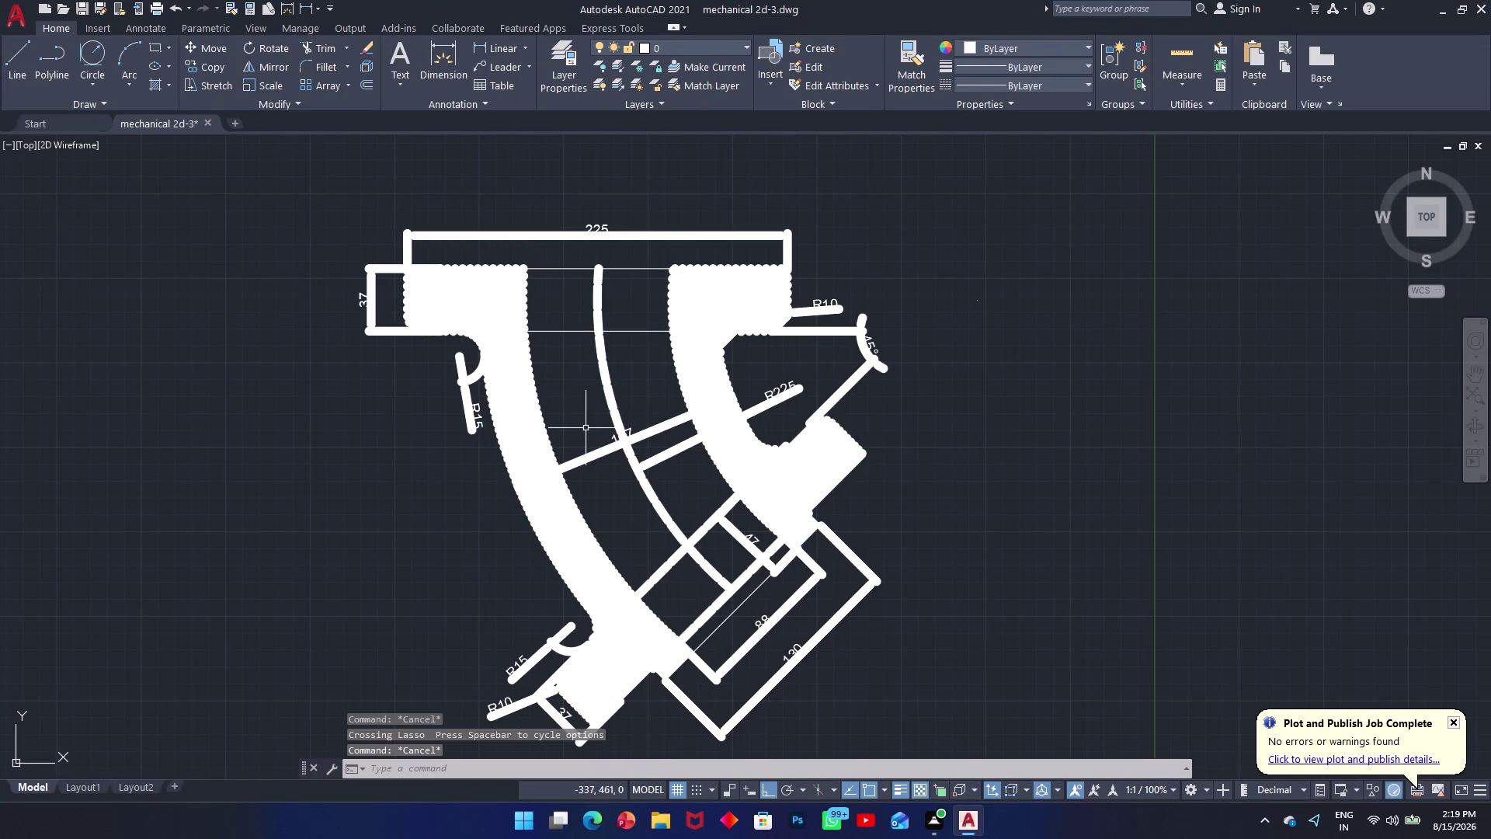
click(946, 188)
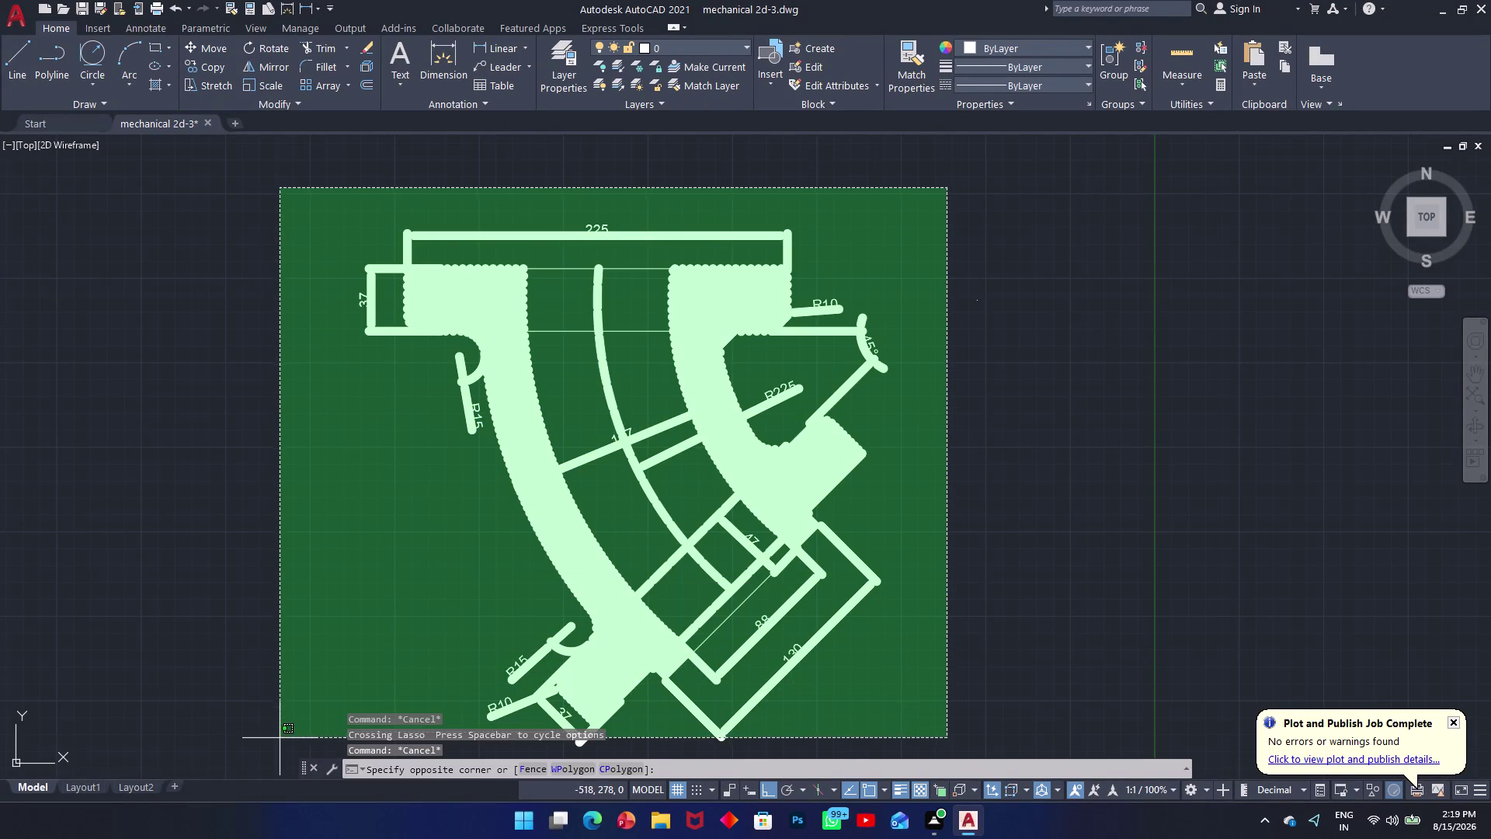
click(312, 762)
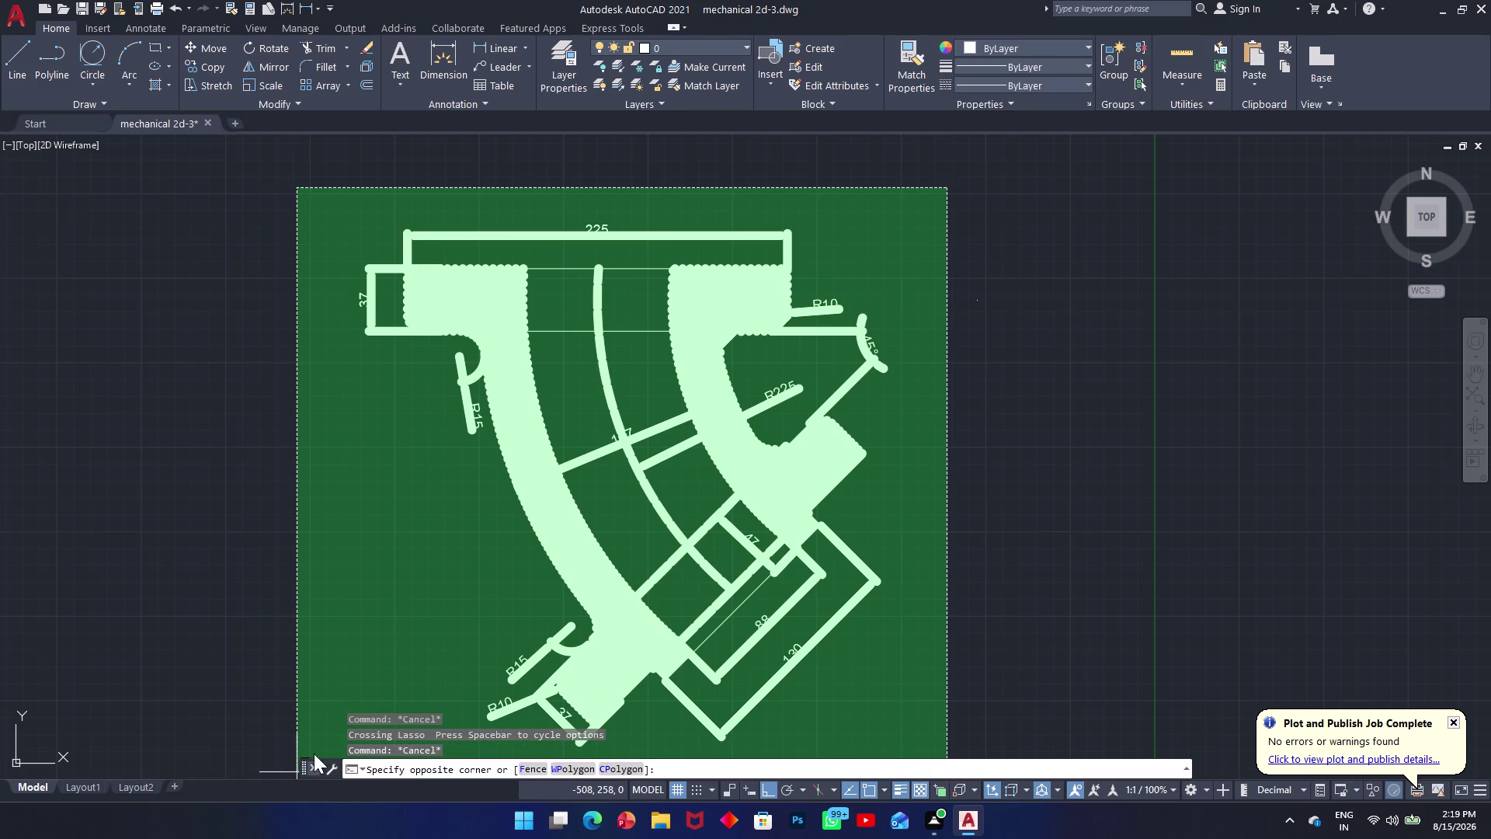
key(Escape)
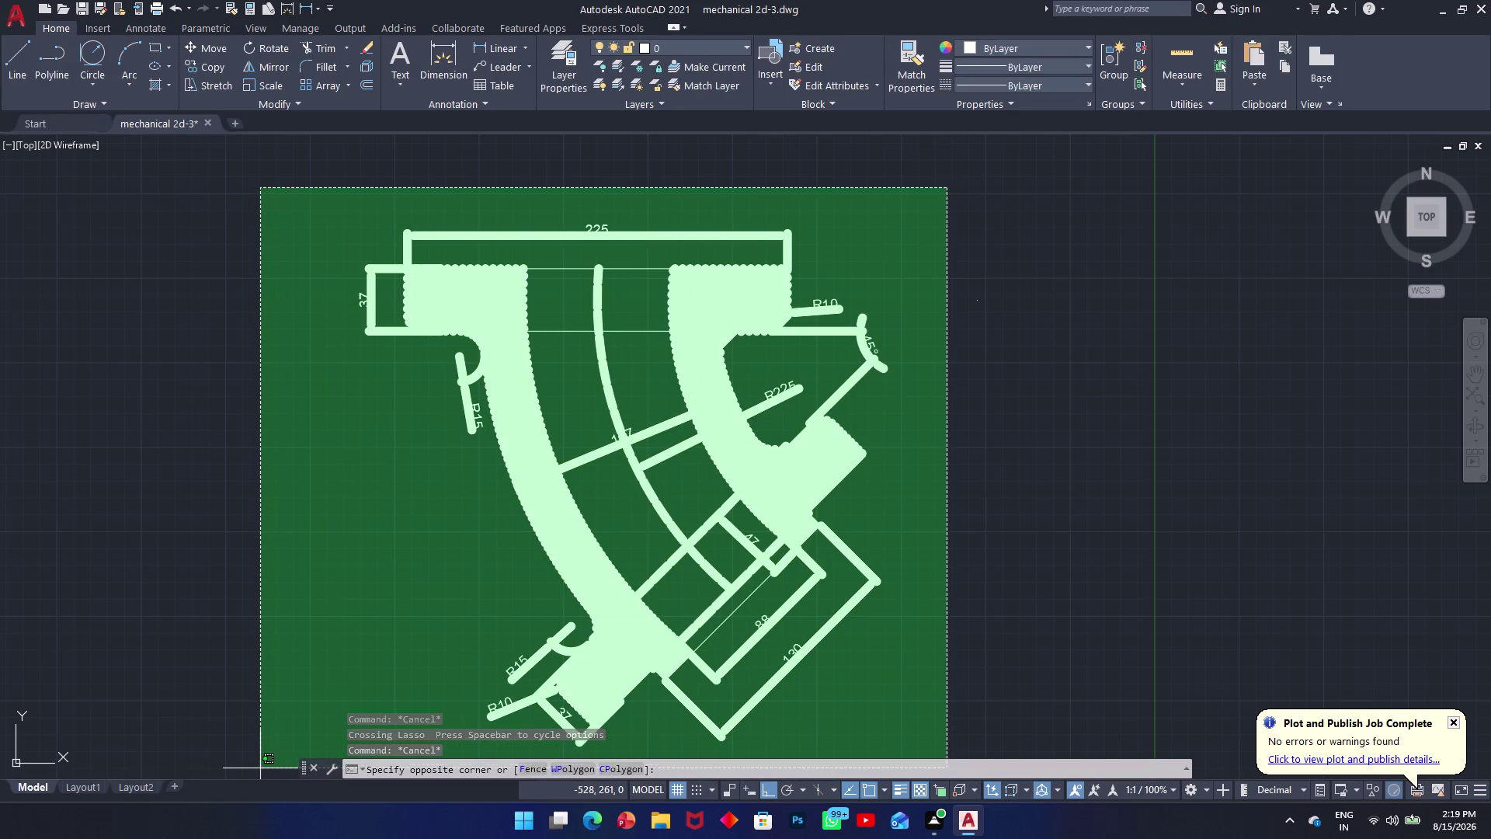
click(254, 770)
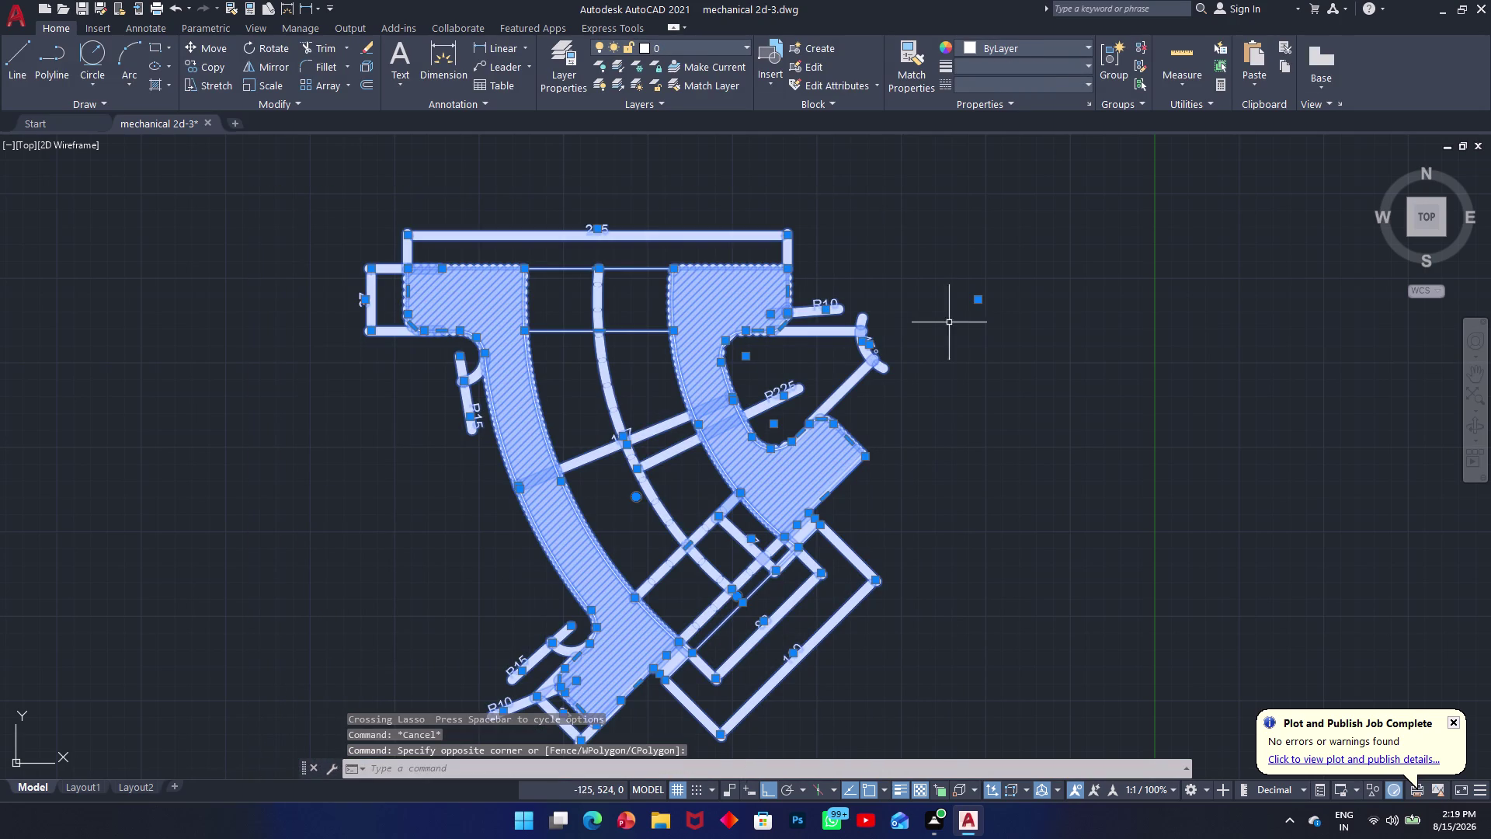
click(943, 67)
click(1080, 68)
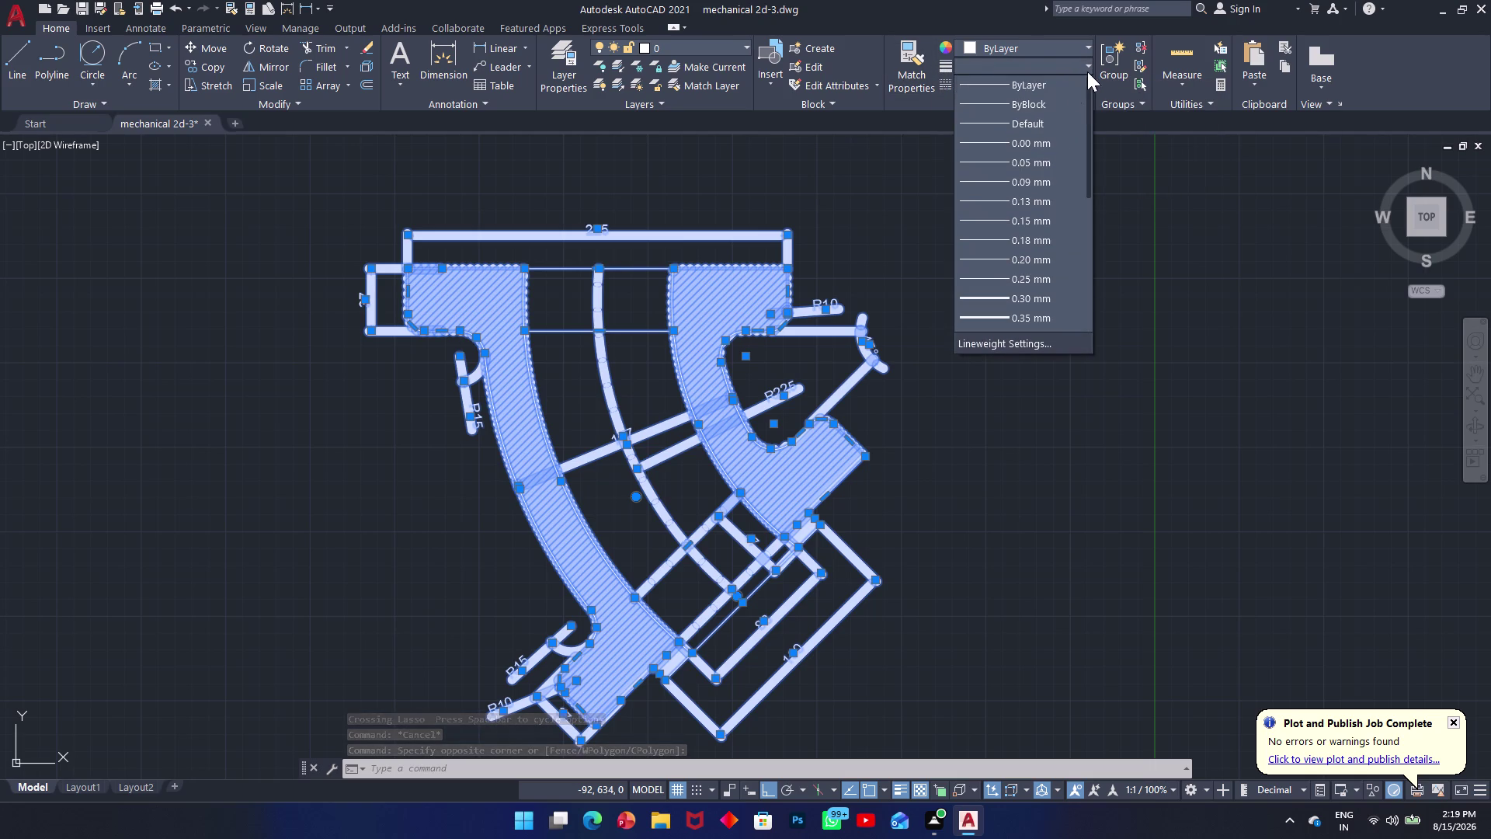
click(1039, 80)
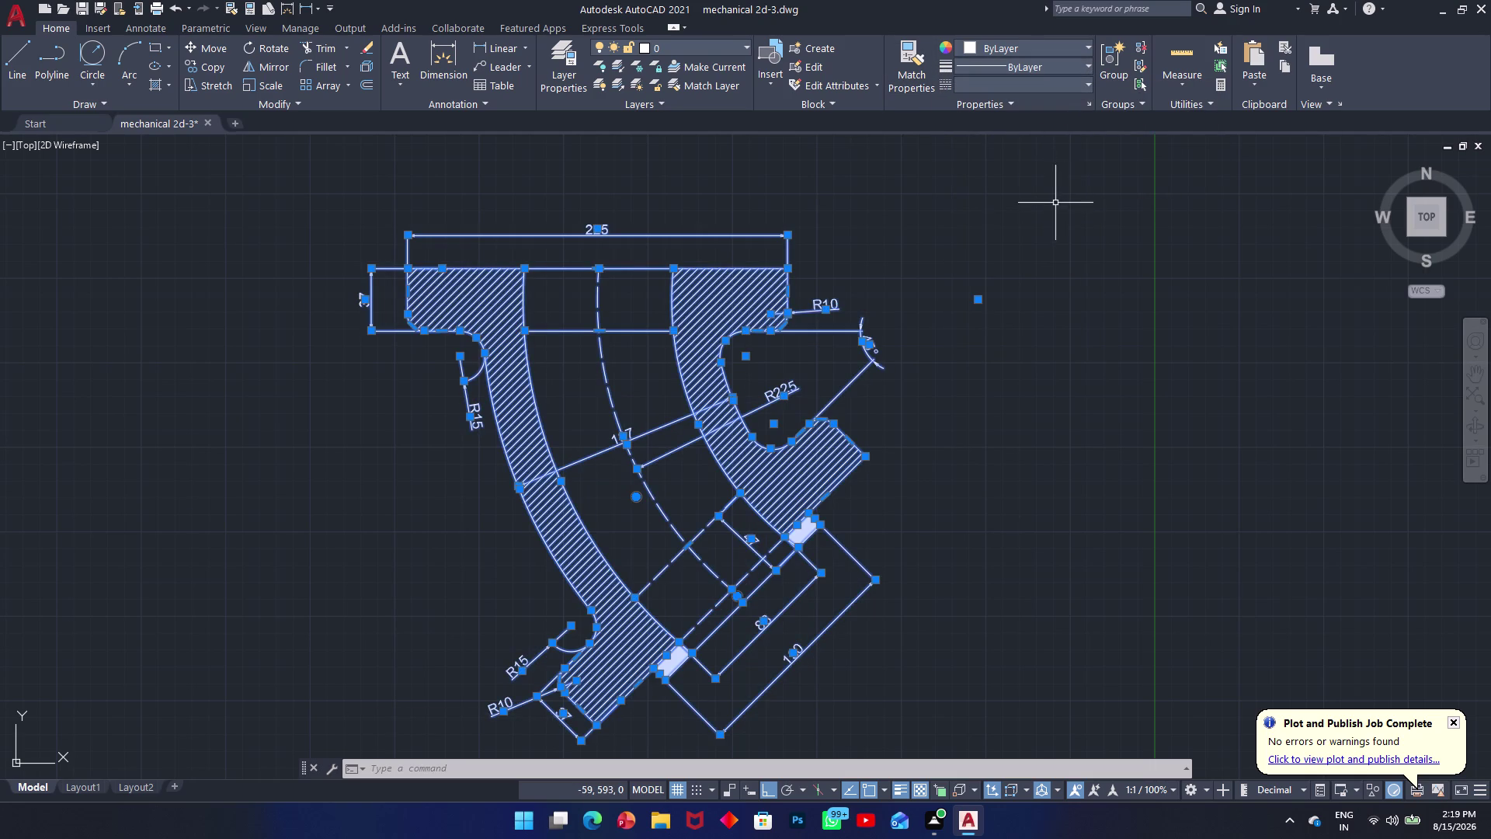
Clear the selection and show Layout2 with the bend in its viewport.
click(1015, 305)
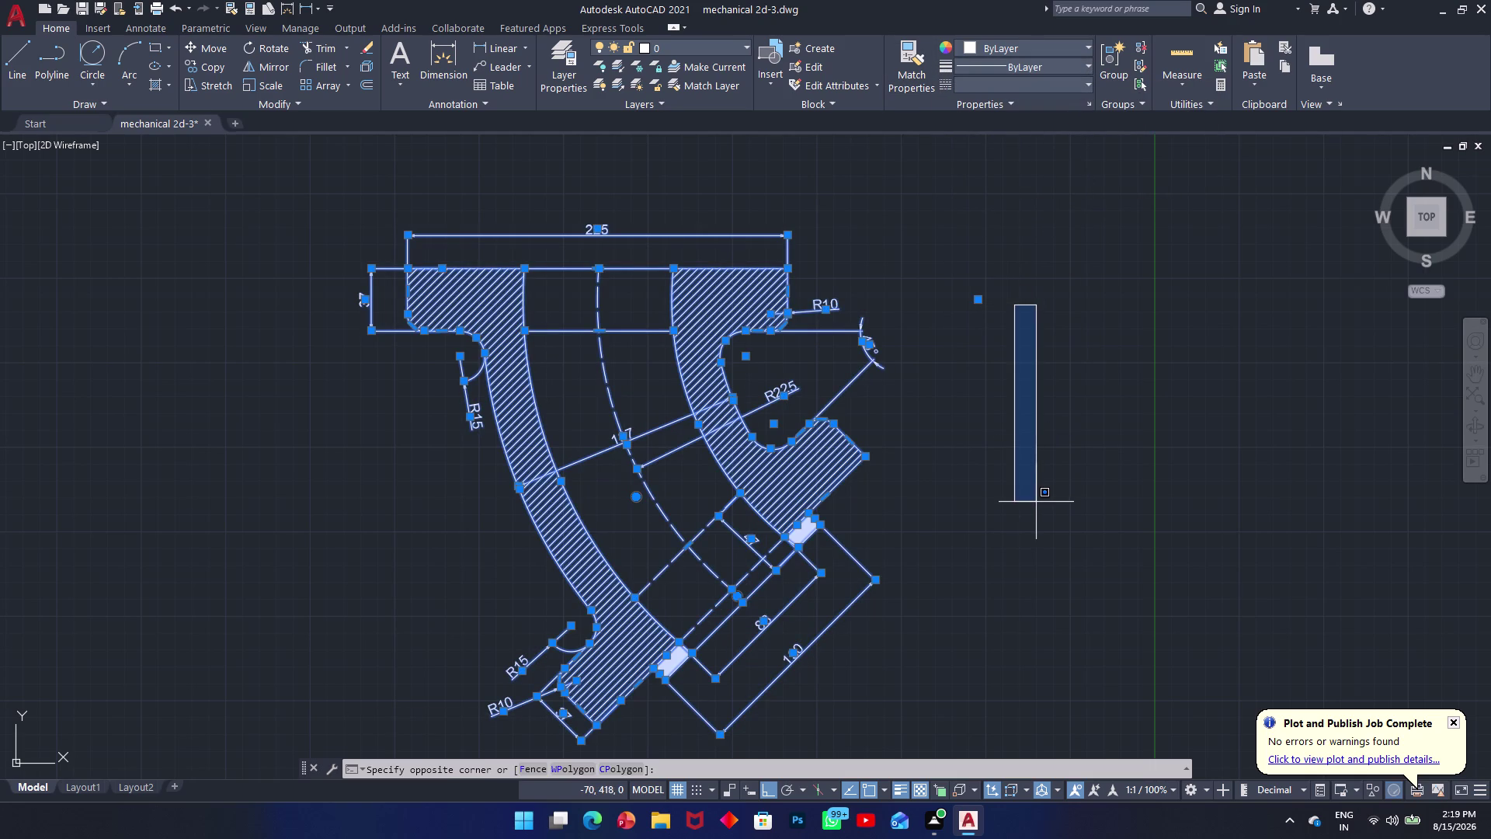
click(1036, 498)
key(Escape)
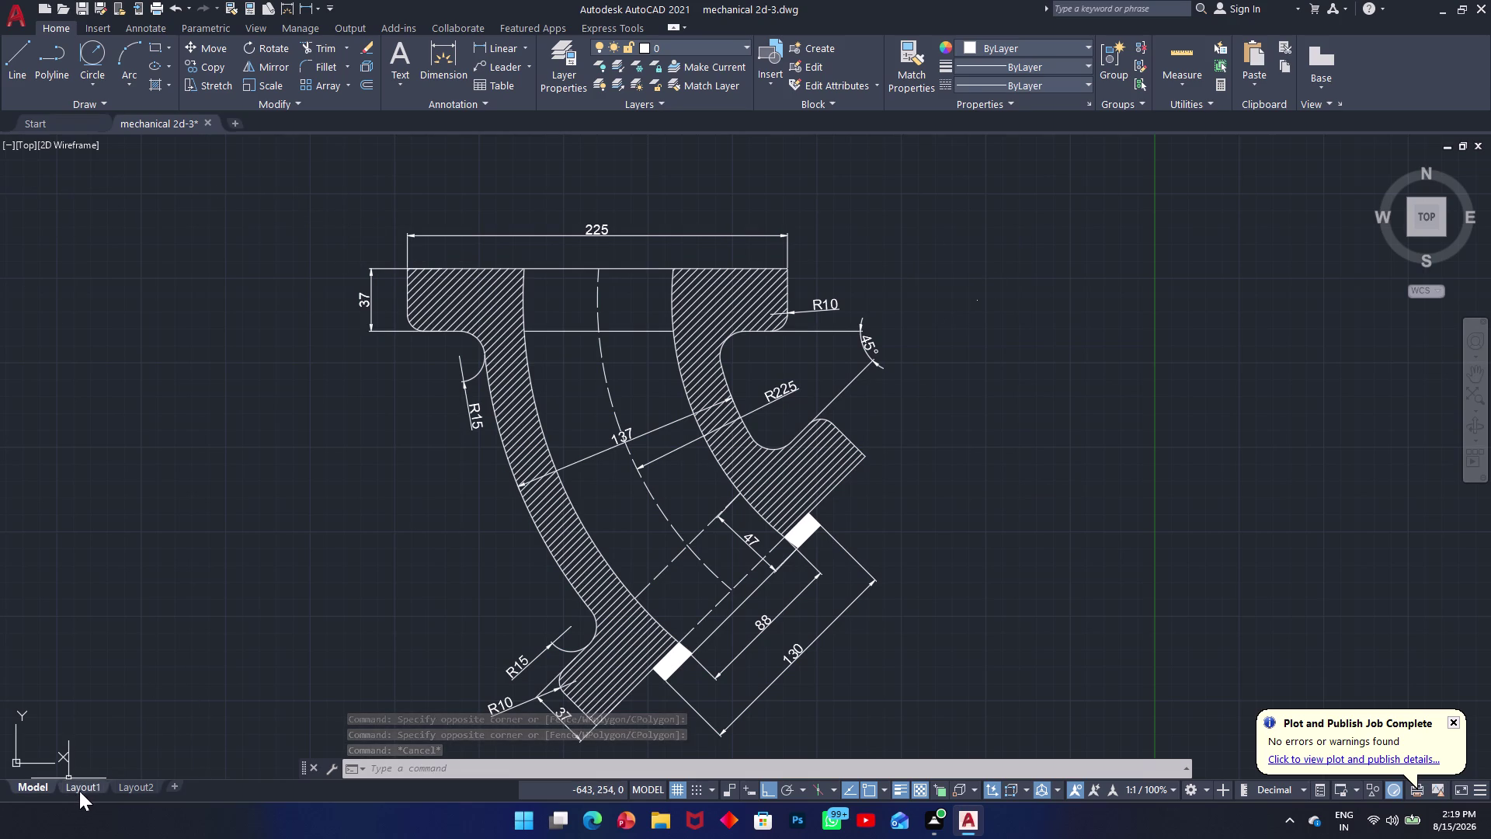
click(126, 794)
Preview the Layout2 DWG To PDF plot again and confirm the plot settings.
click(128, 790)
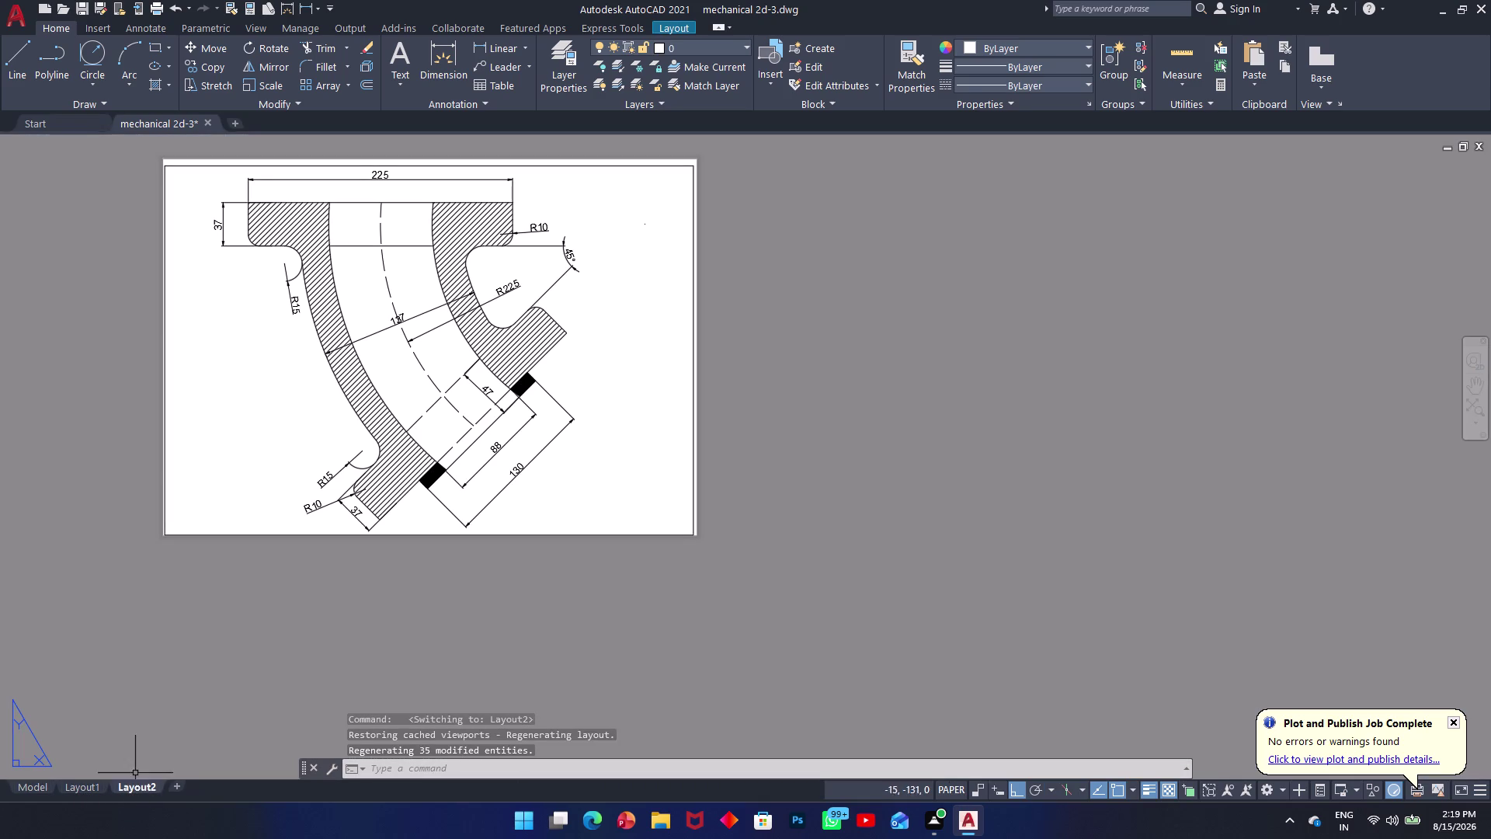
key(ctrl+p)
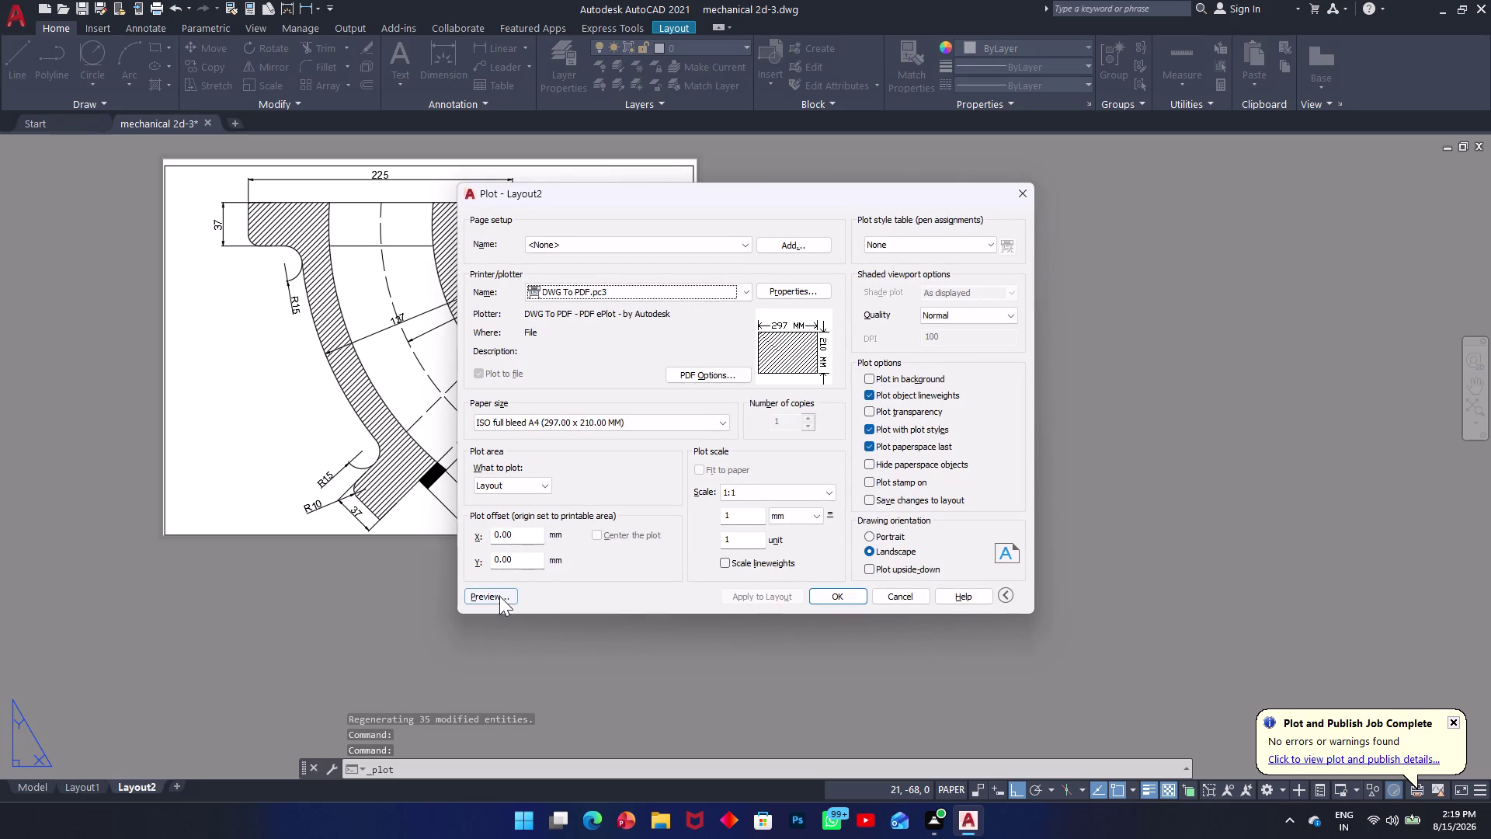
click(497, 597)
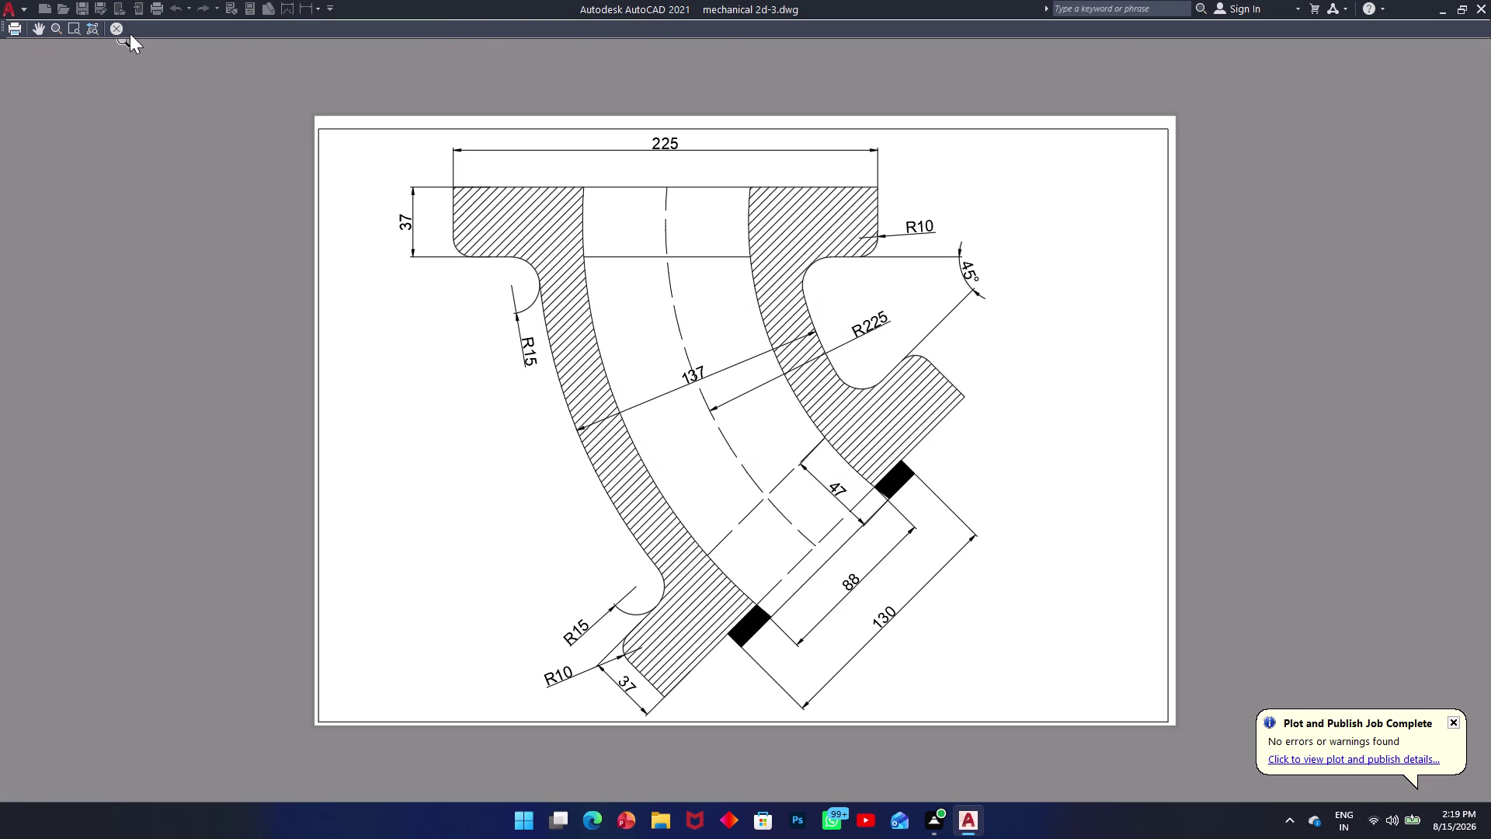
click(113, 28)
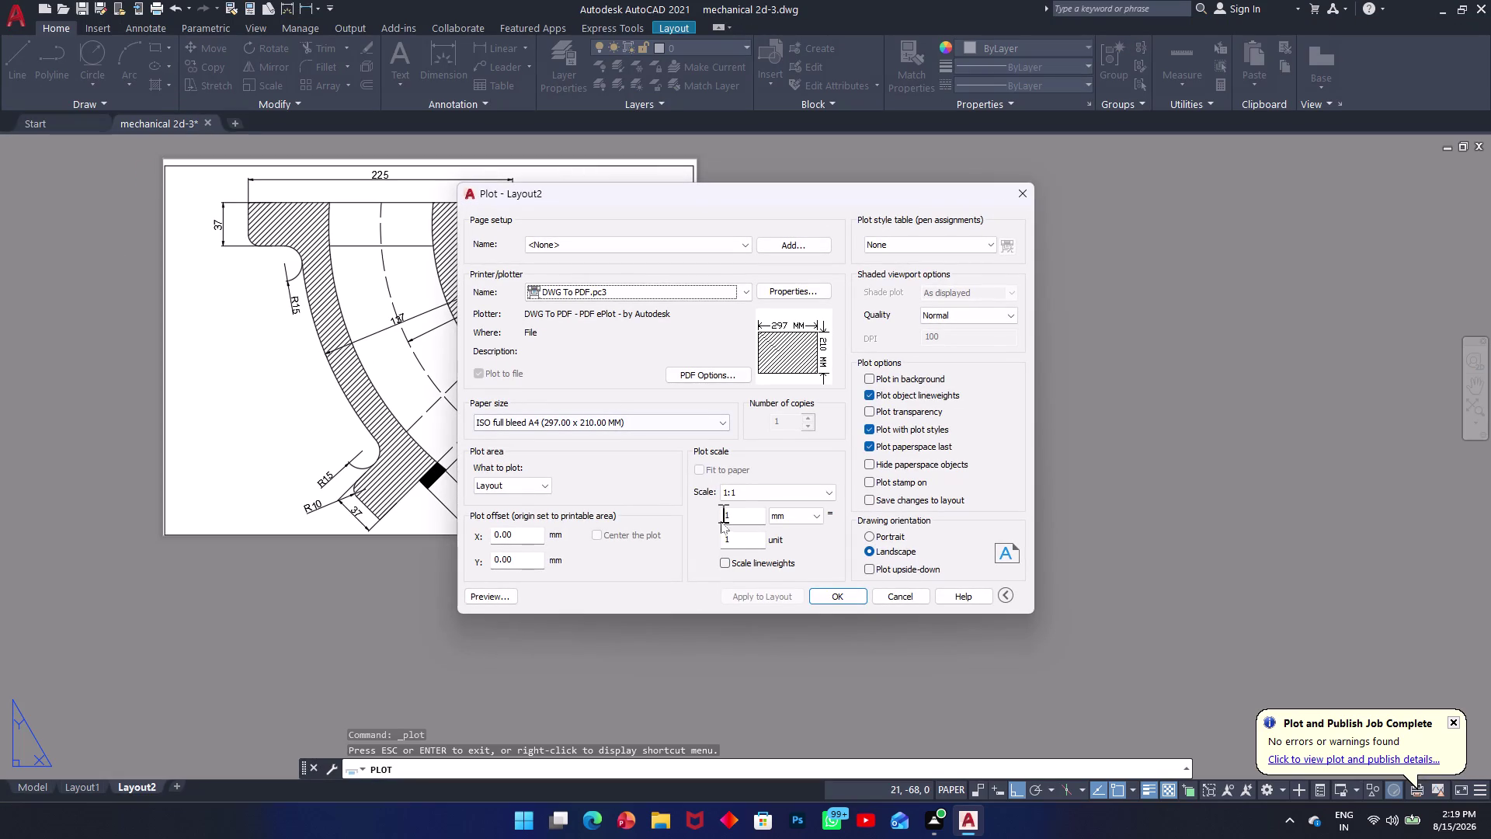
click(835, 601)
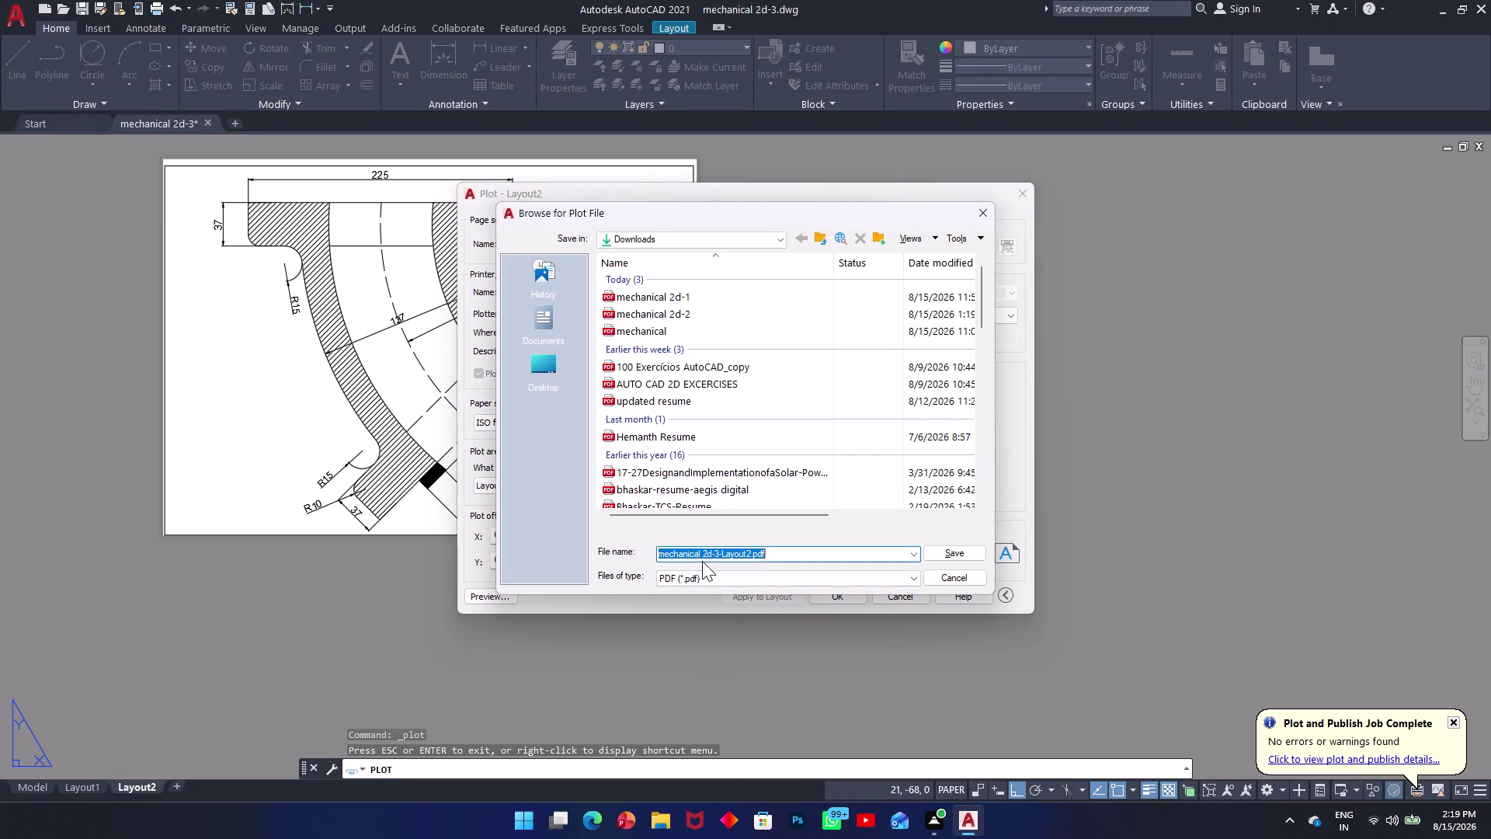
Start typing the PDF name and pick a suggested existing file name.
key(BackSpace)
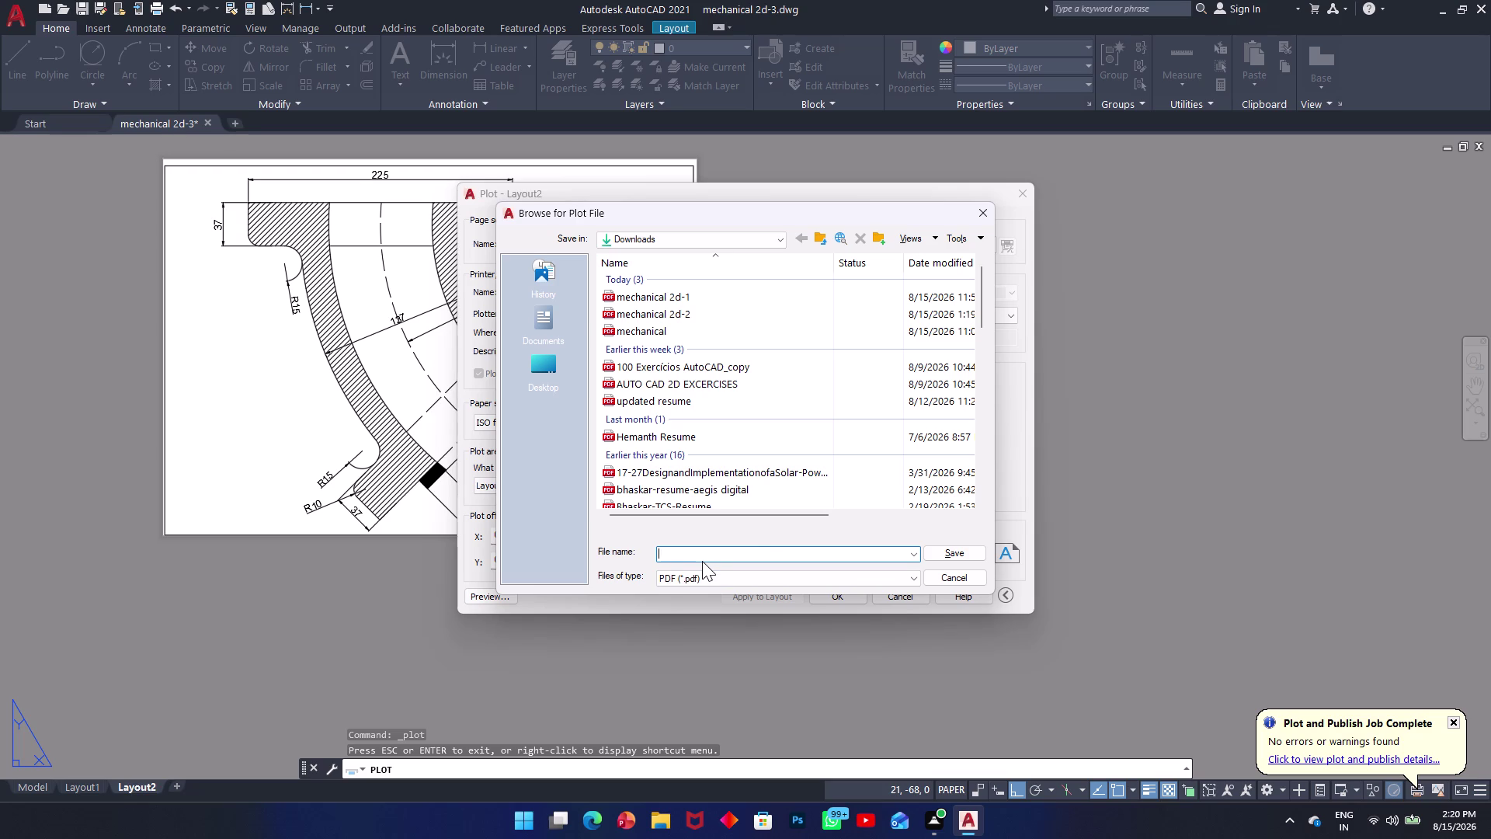
text(mechan)
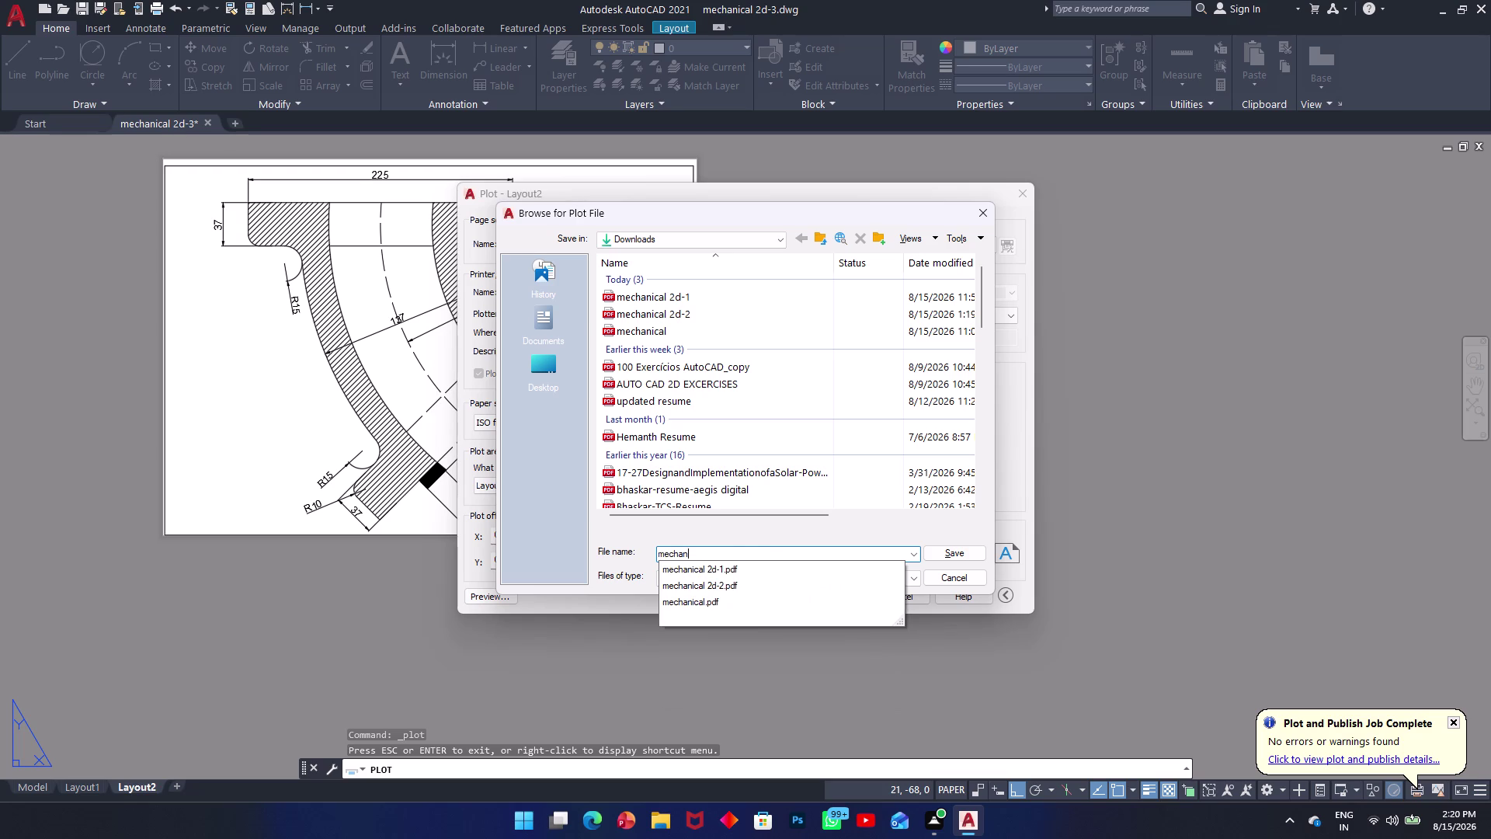
text(i)
text(cal)
key(space)
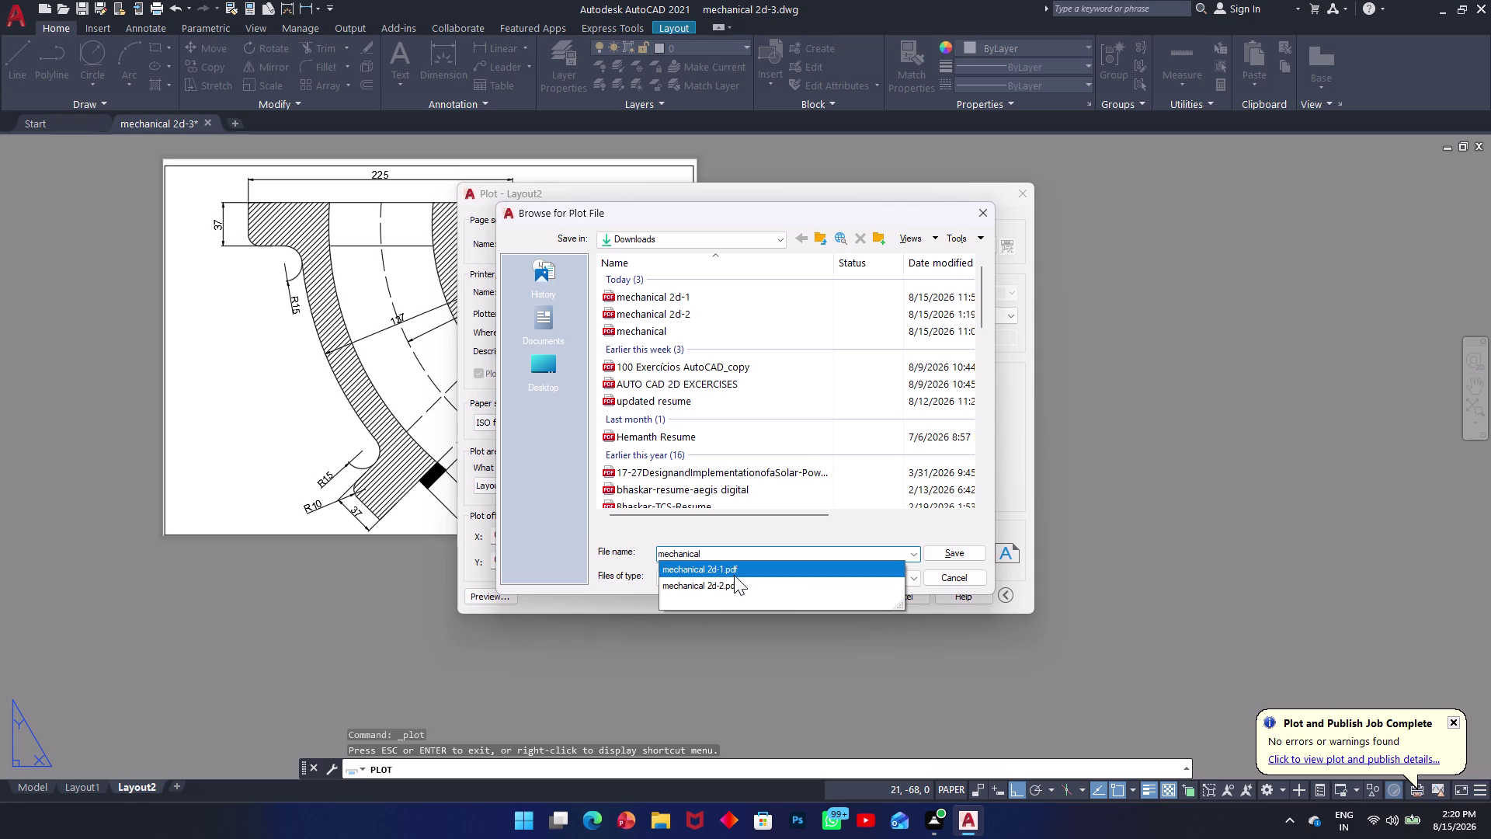
click(734, 574)
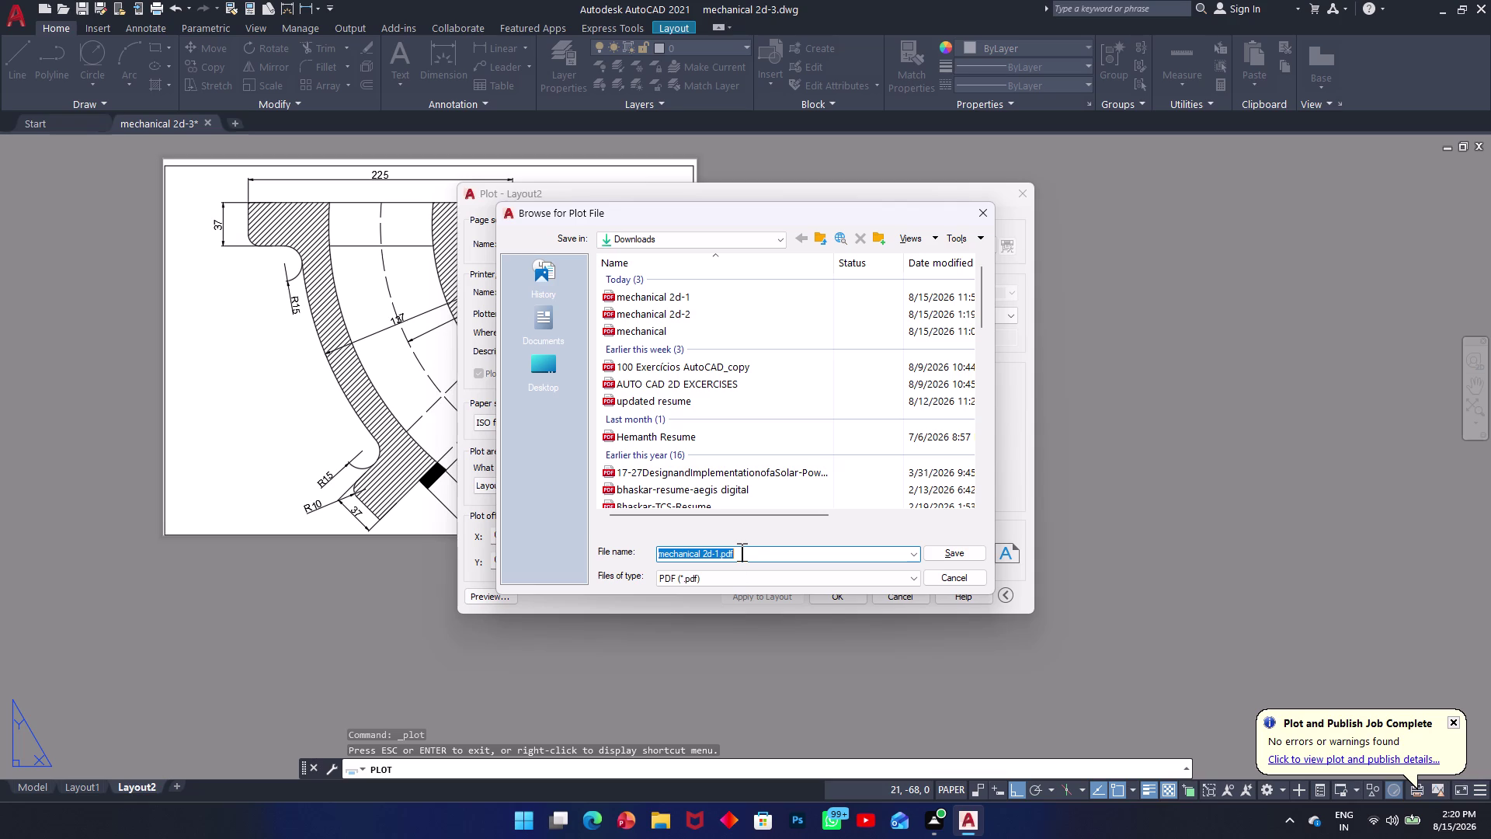
Save the plot as 'mechanical 2d-3' PDF, then bring AutoCAD back to front.
key(BackSpace)
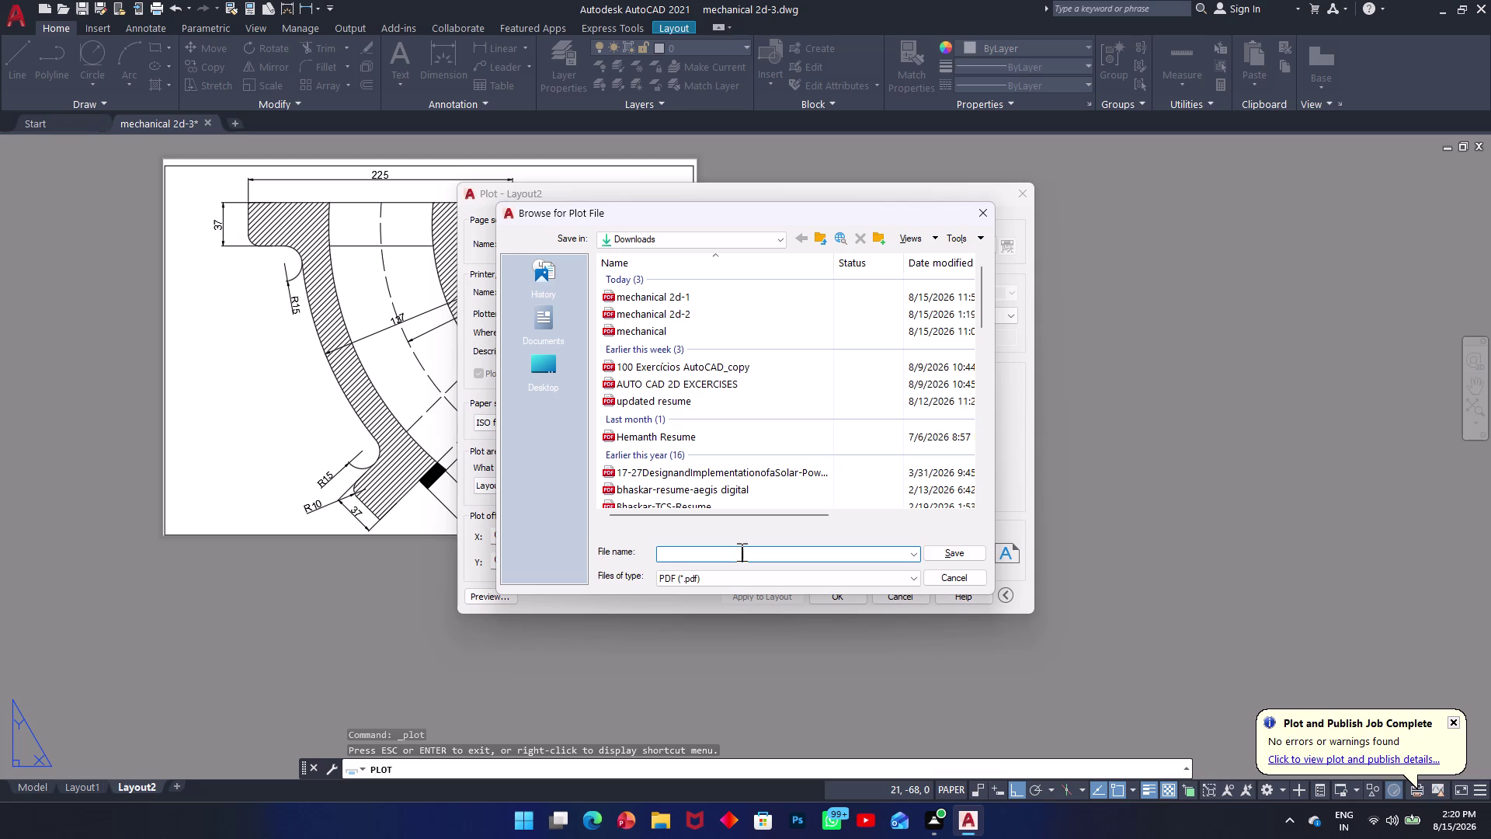
text(mecha)
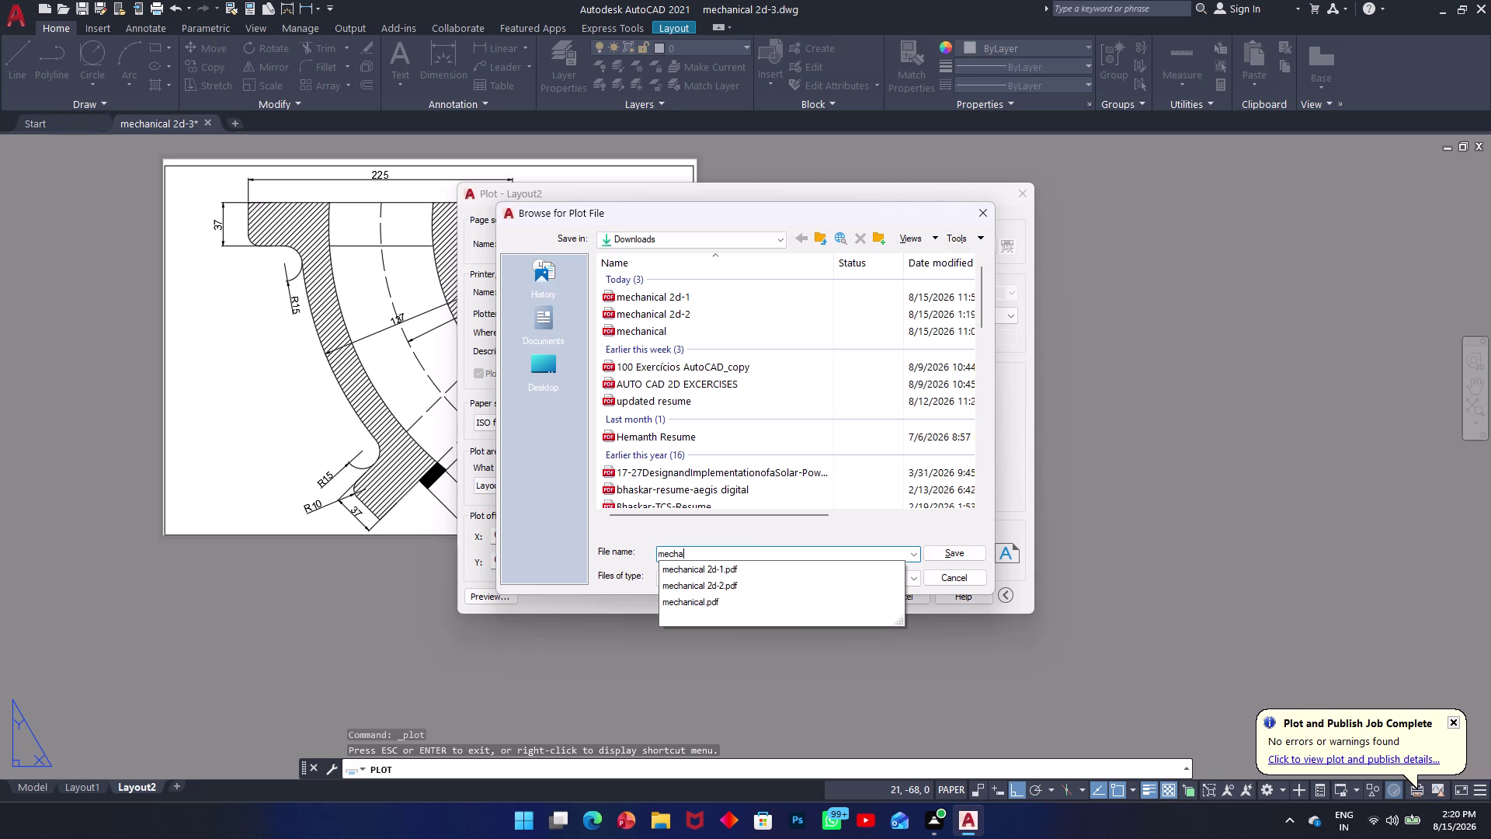
text(nical)
key(space)
text(2d)
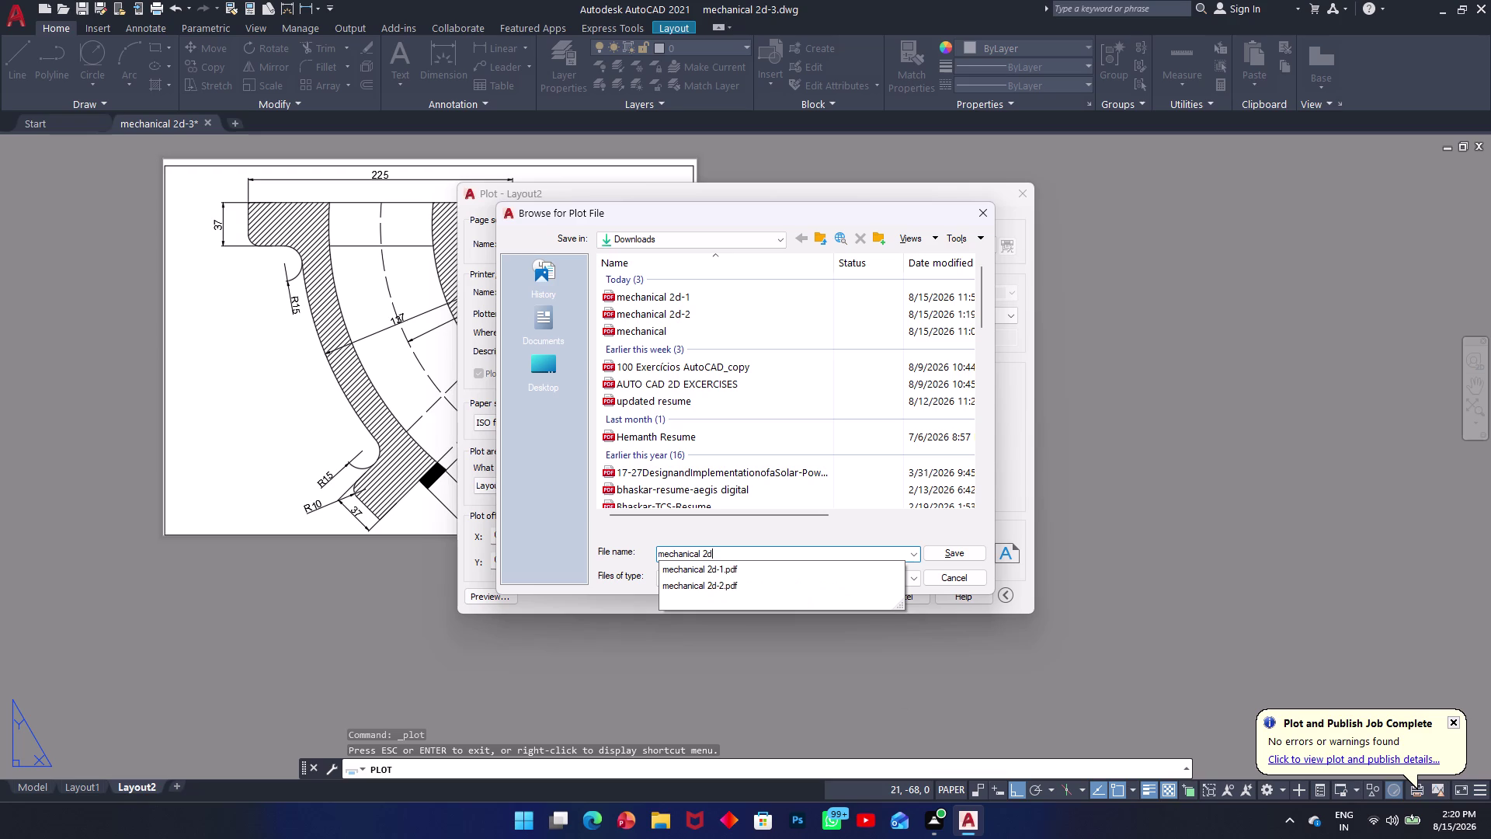
key(minus)
key(3)
click(948, 557)
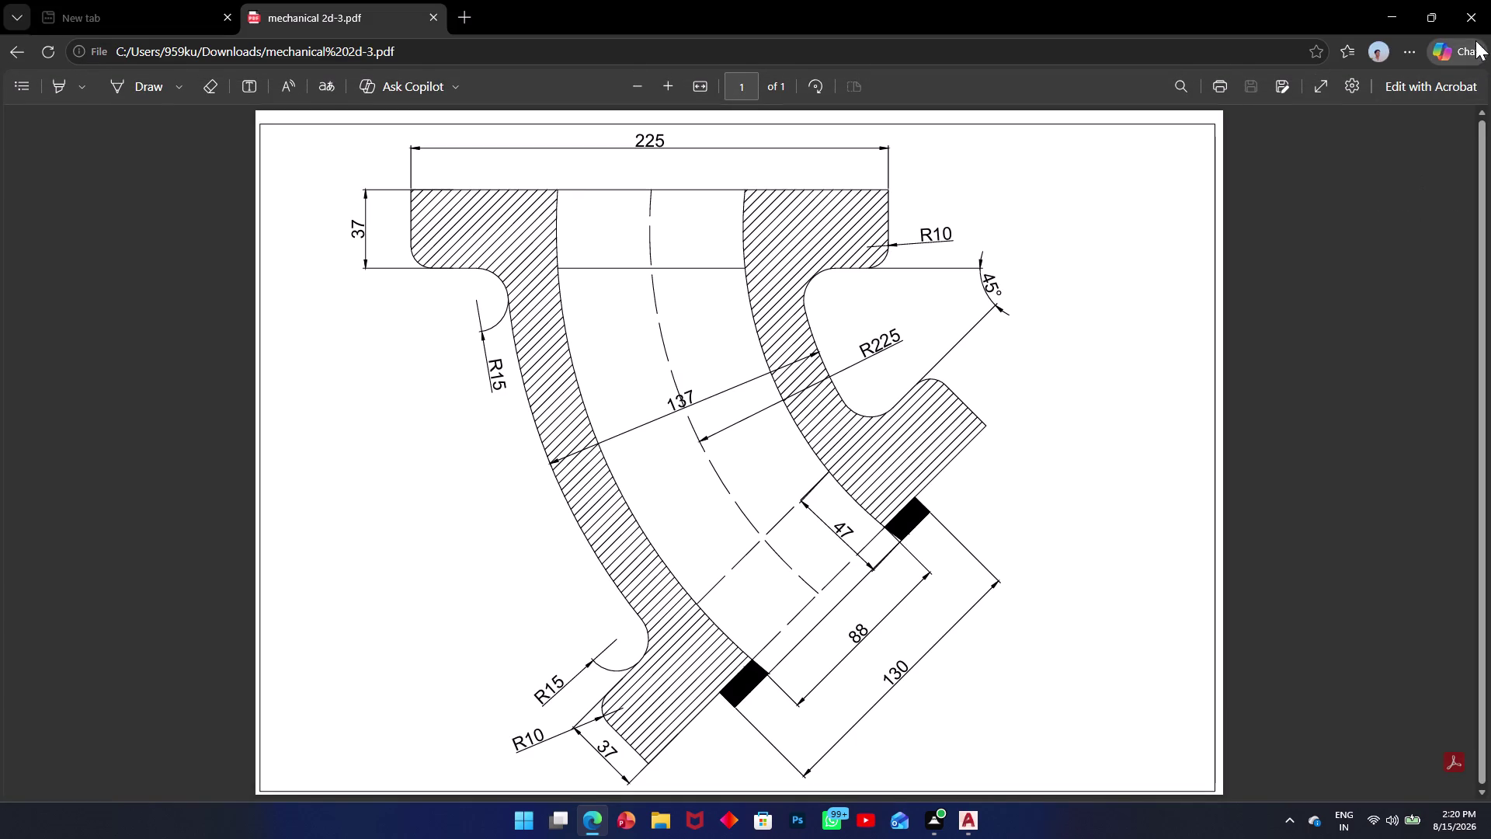
click(1464, 19)
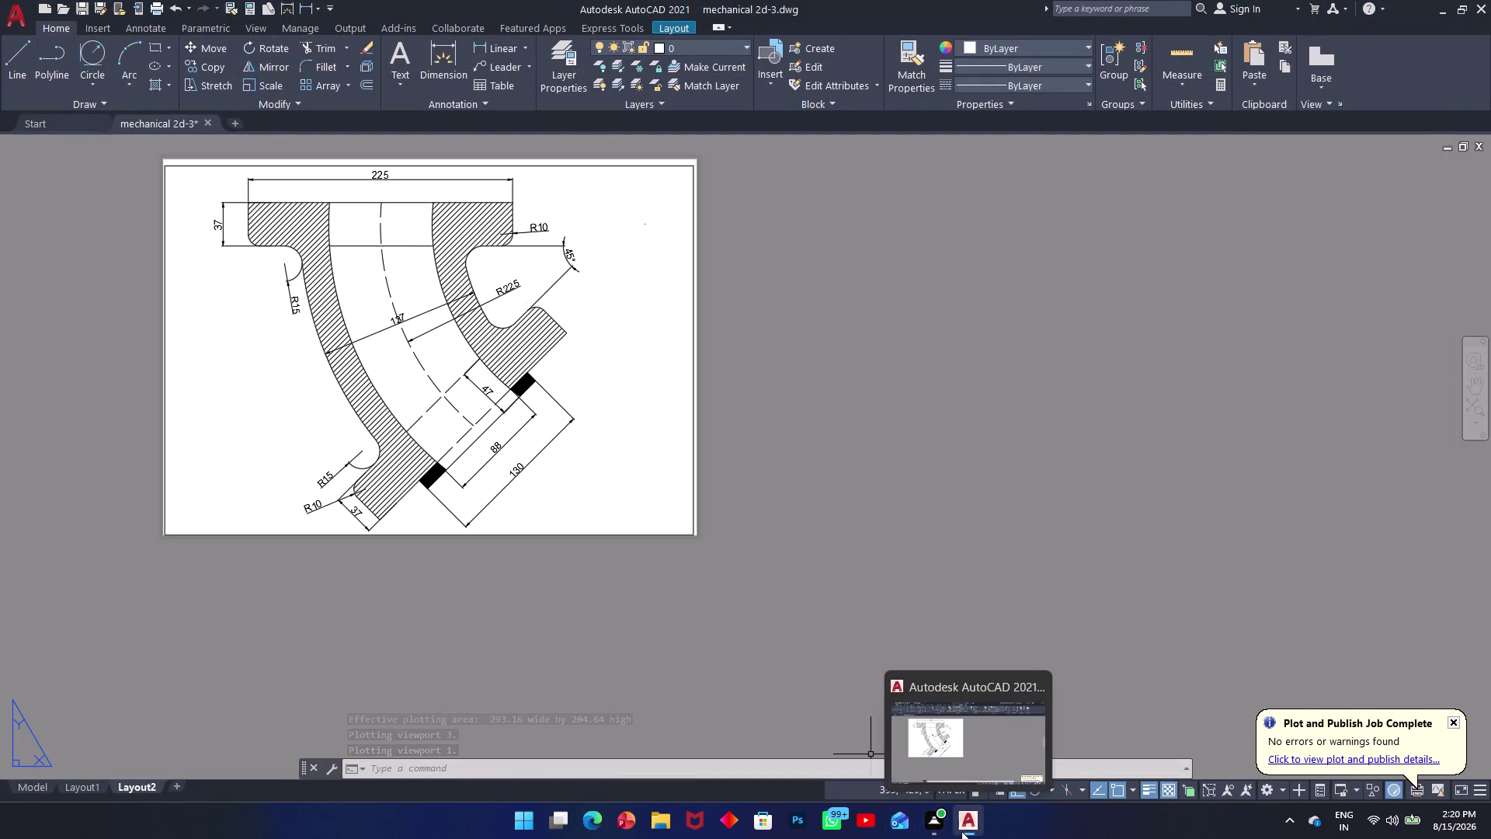